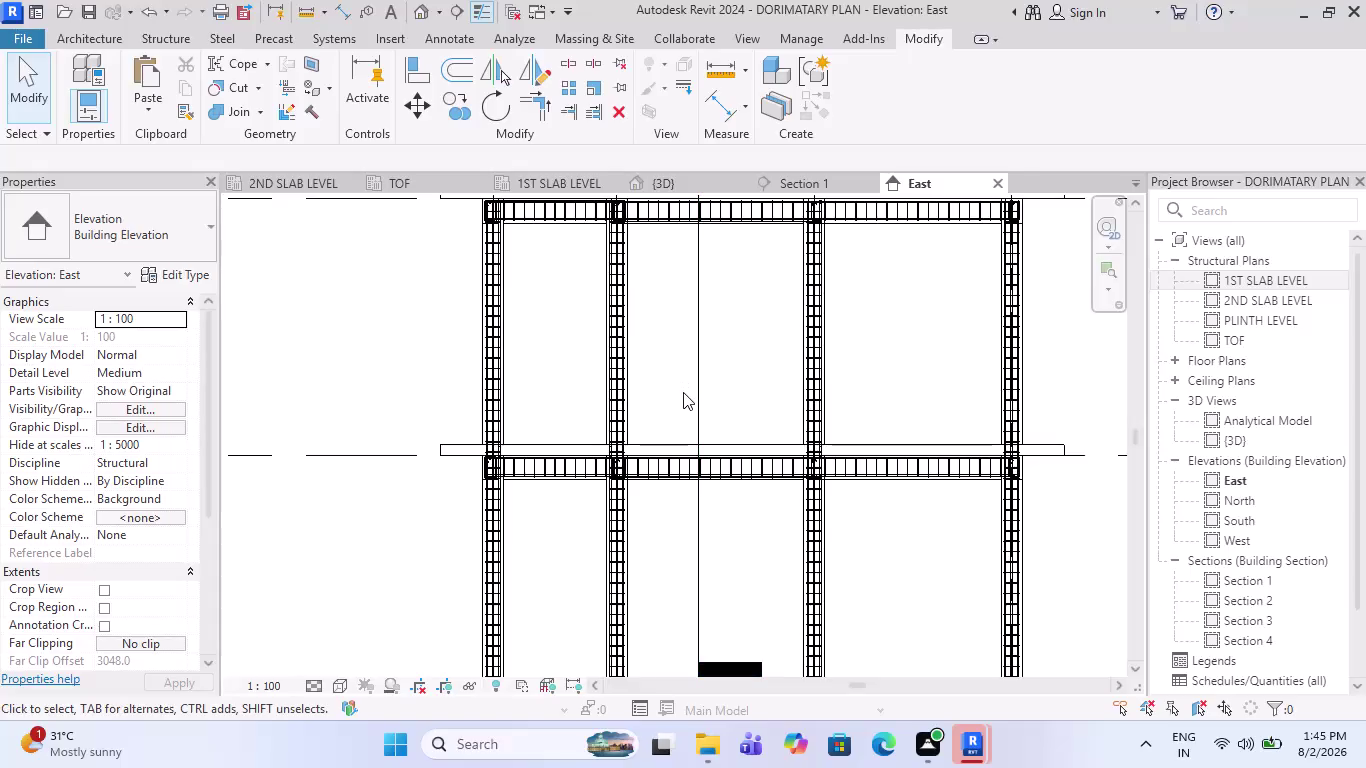
Leave the East elevation for the 1ST SLAB LEVEL plan and start a new section.
scroll(down, 3)
scroll(down, 3)
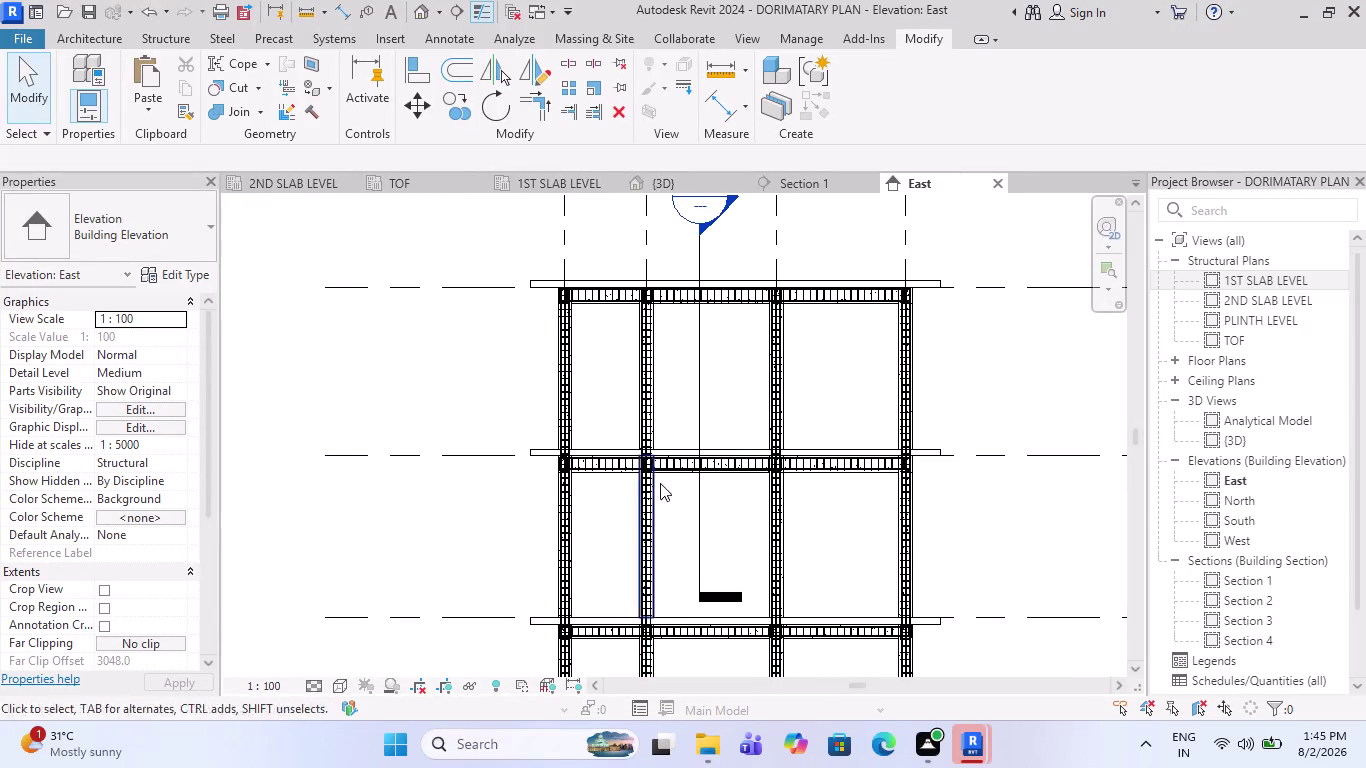
scroll(up, 3)
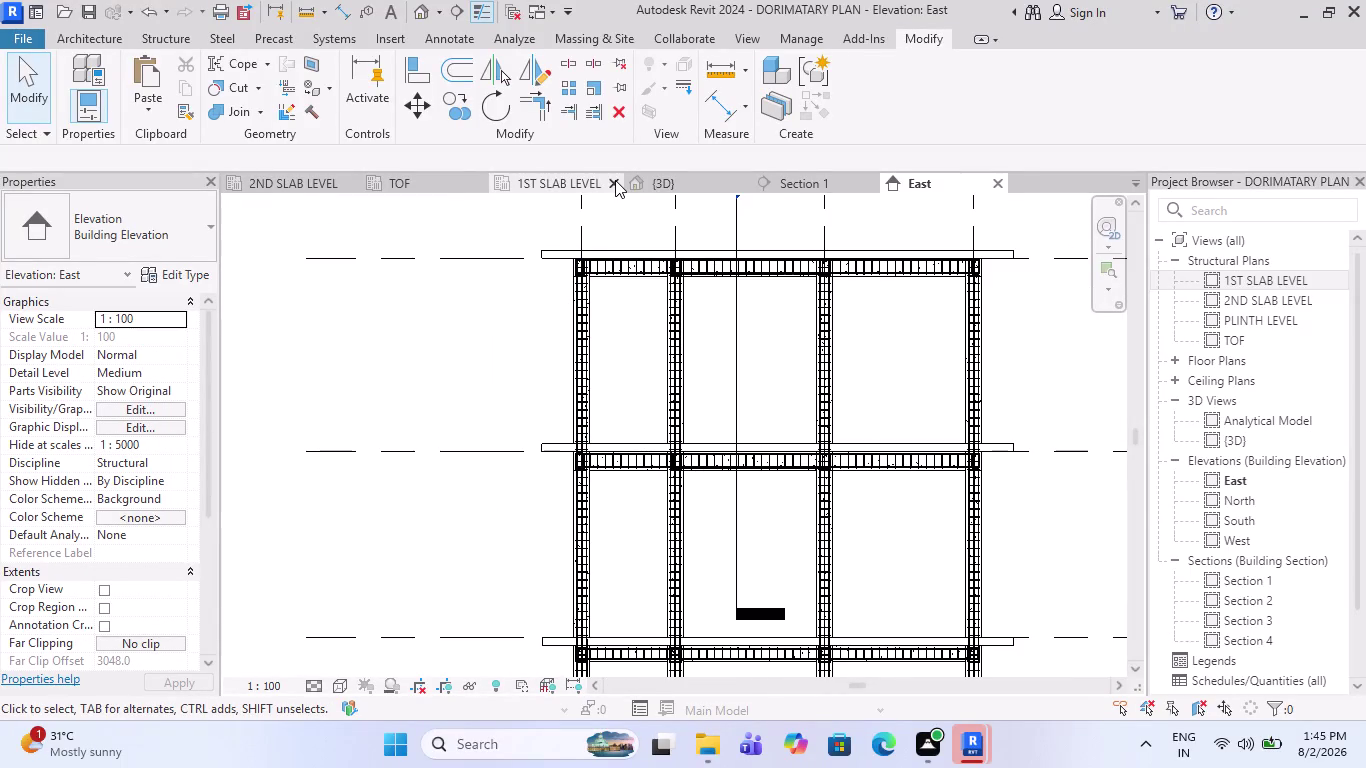
click(515, 181)
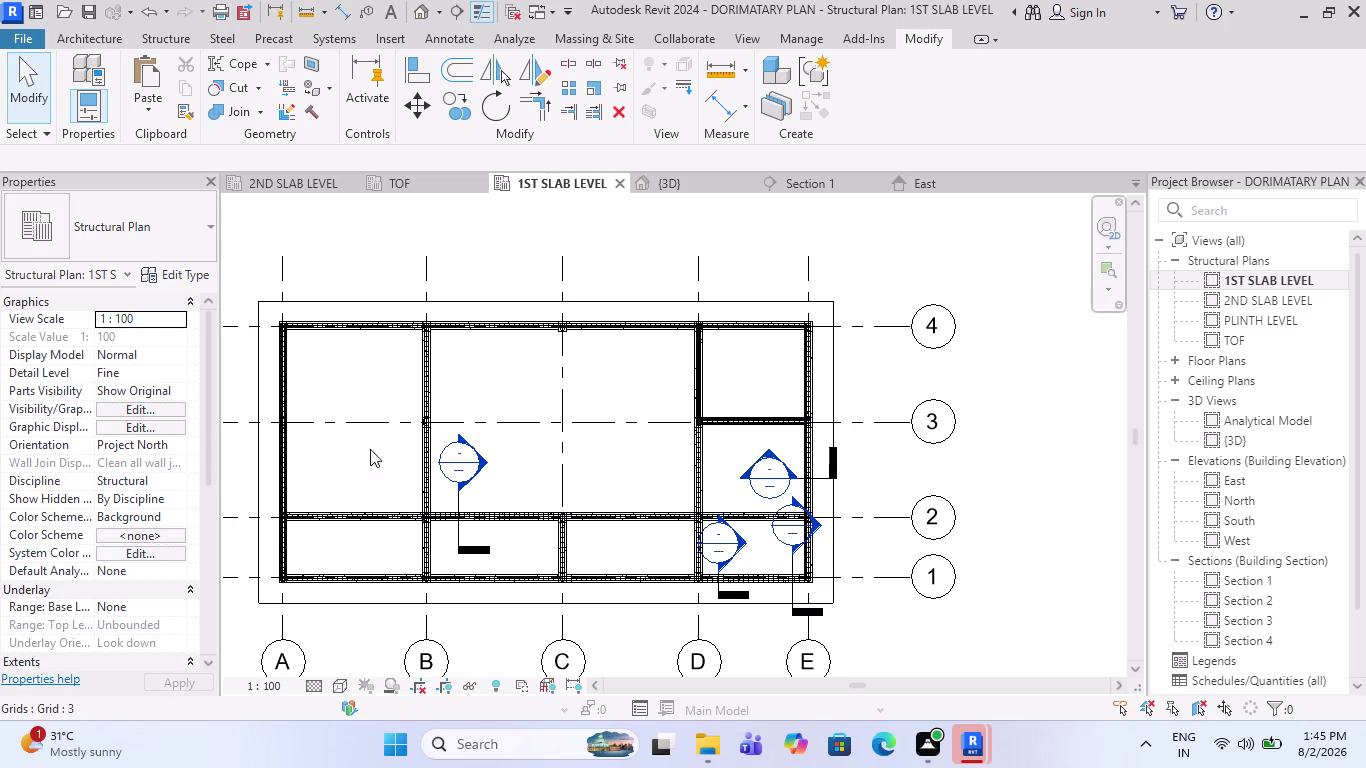
scroll(up, 3)
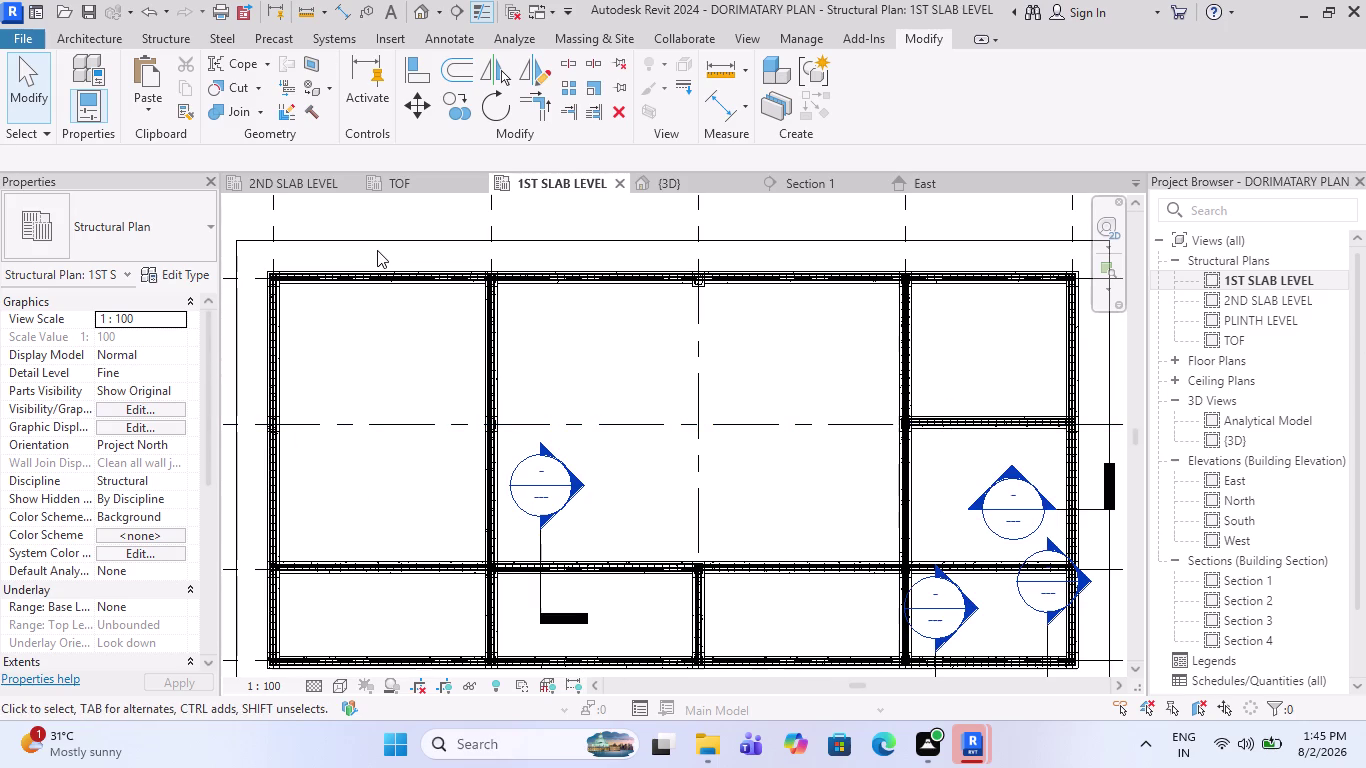
scroll(down, 3)
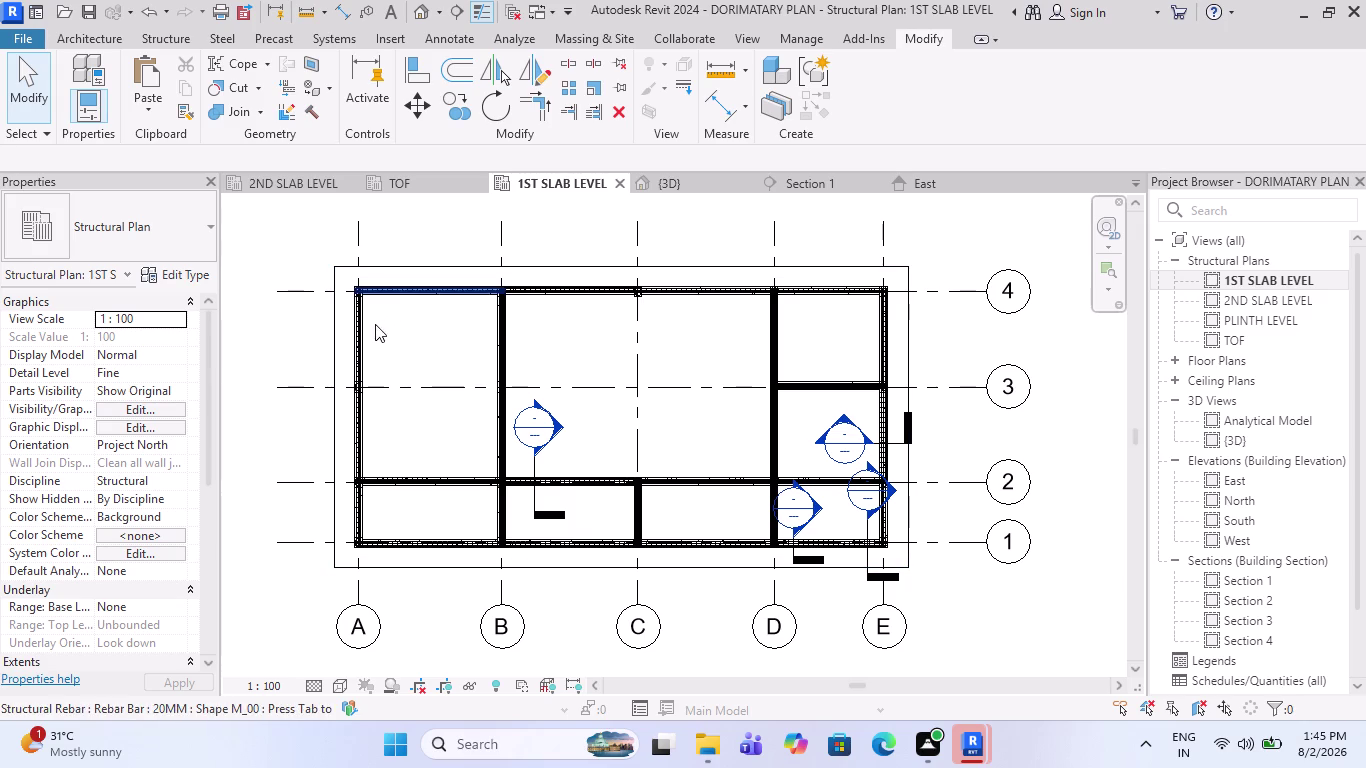
scroll(up, 3)
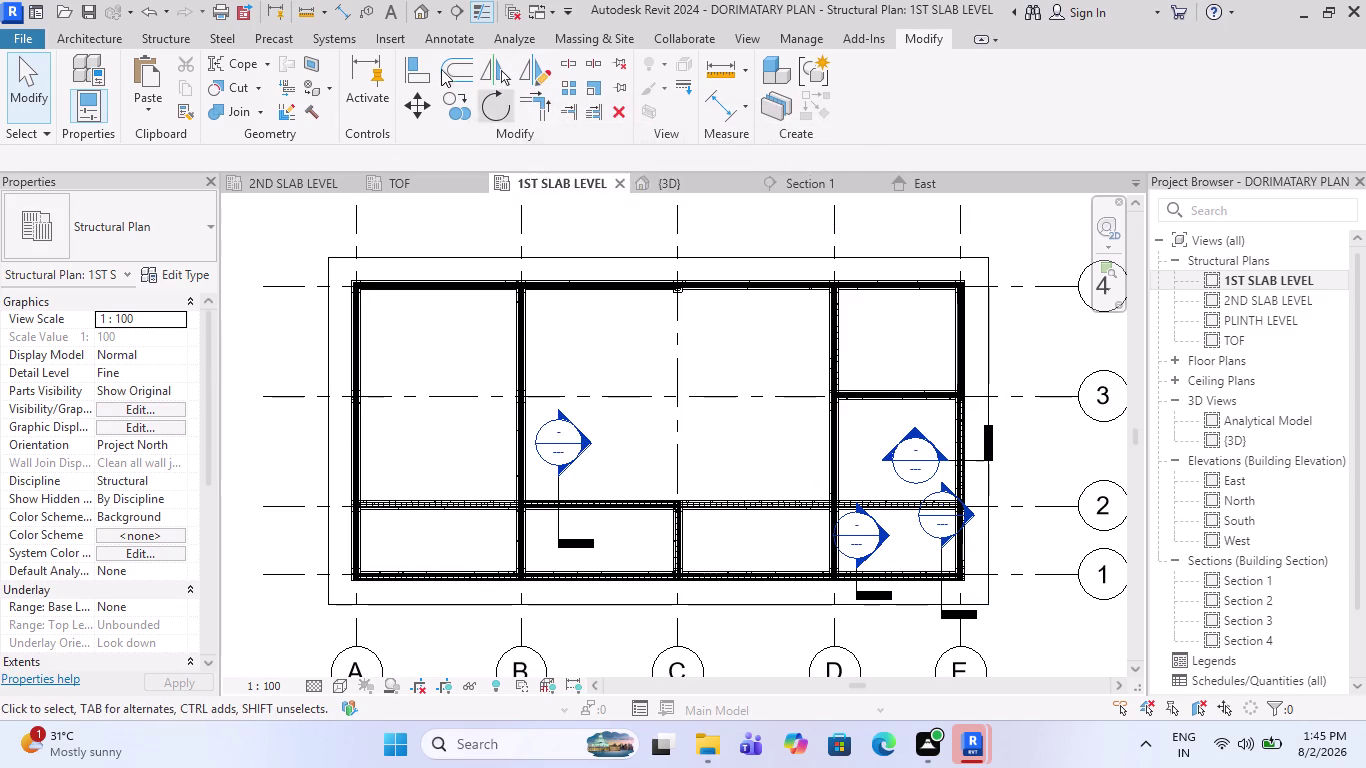
click(464, 14)
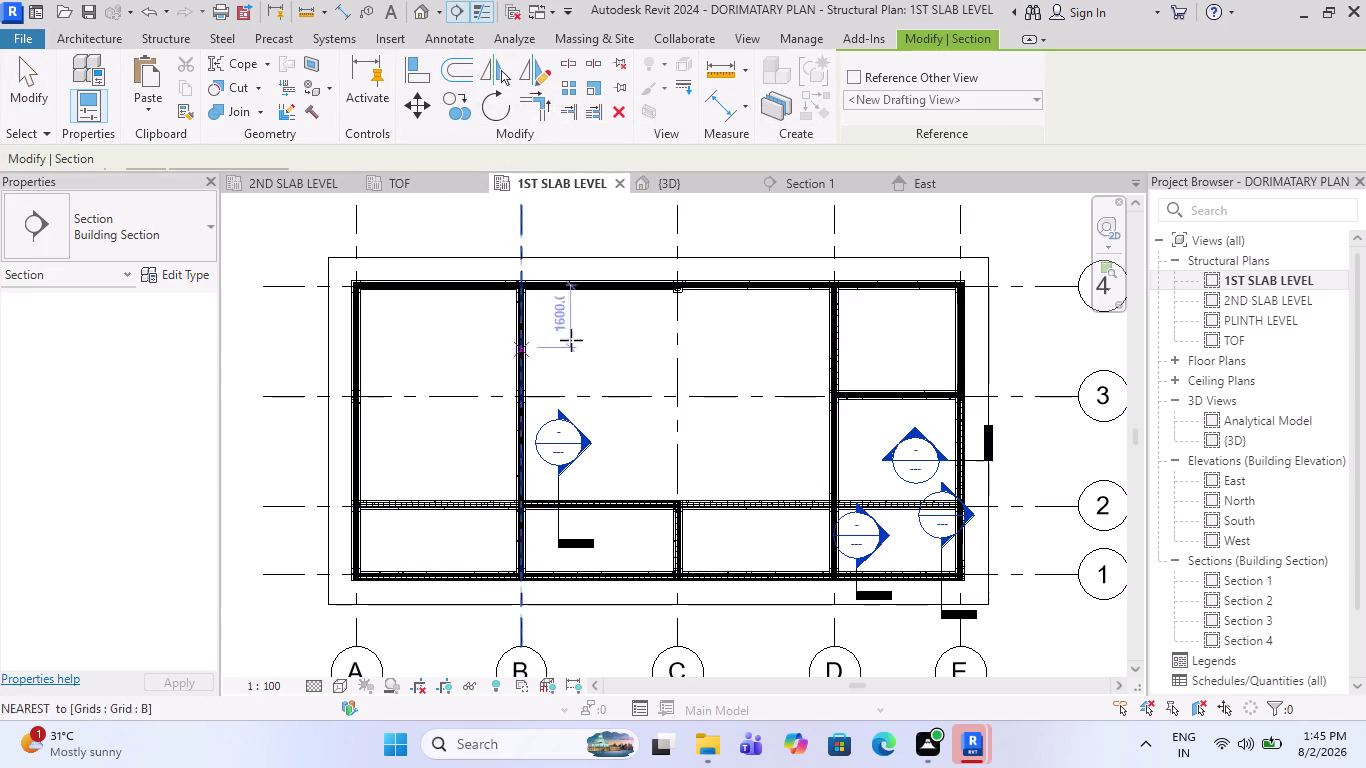
Draw Section 5 north–south just inside grid A, from above the top slab edge to near grid 1.
scroll(down, 3)
scroll(up, 3)
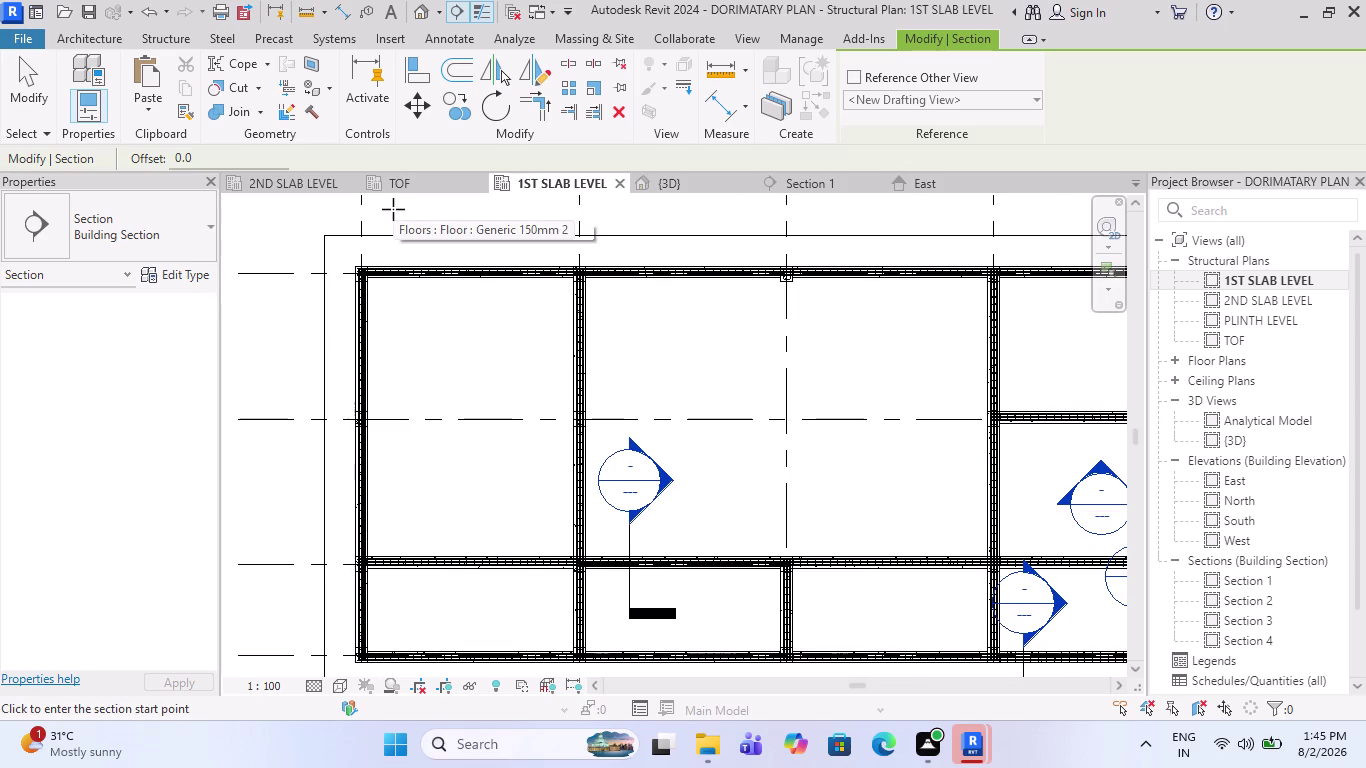
scroll(up, 3)
click(384, 209)
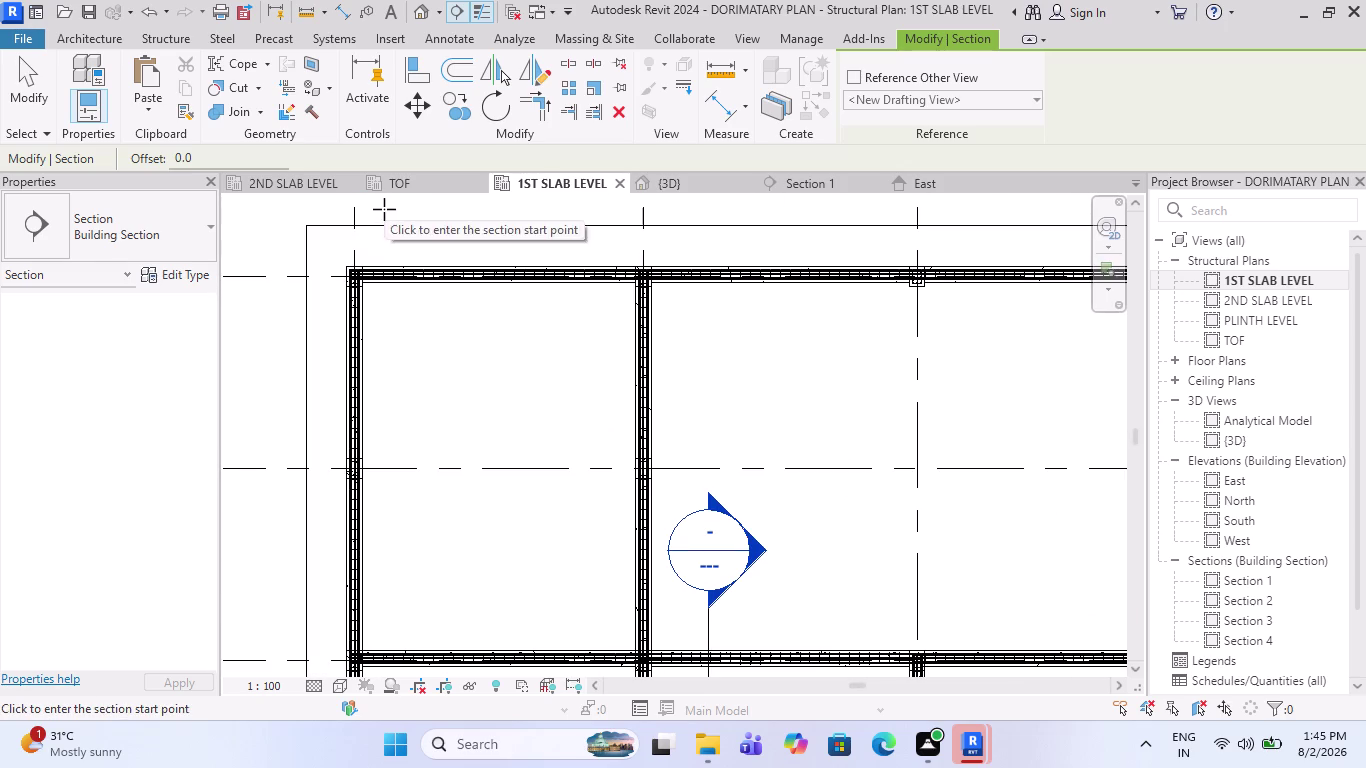
scroll(down, 3)
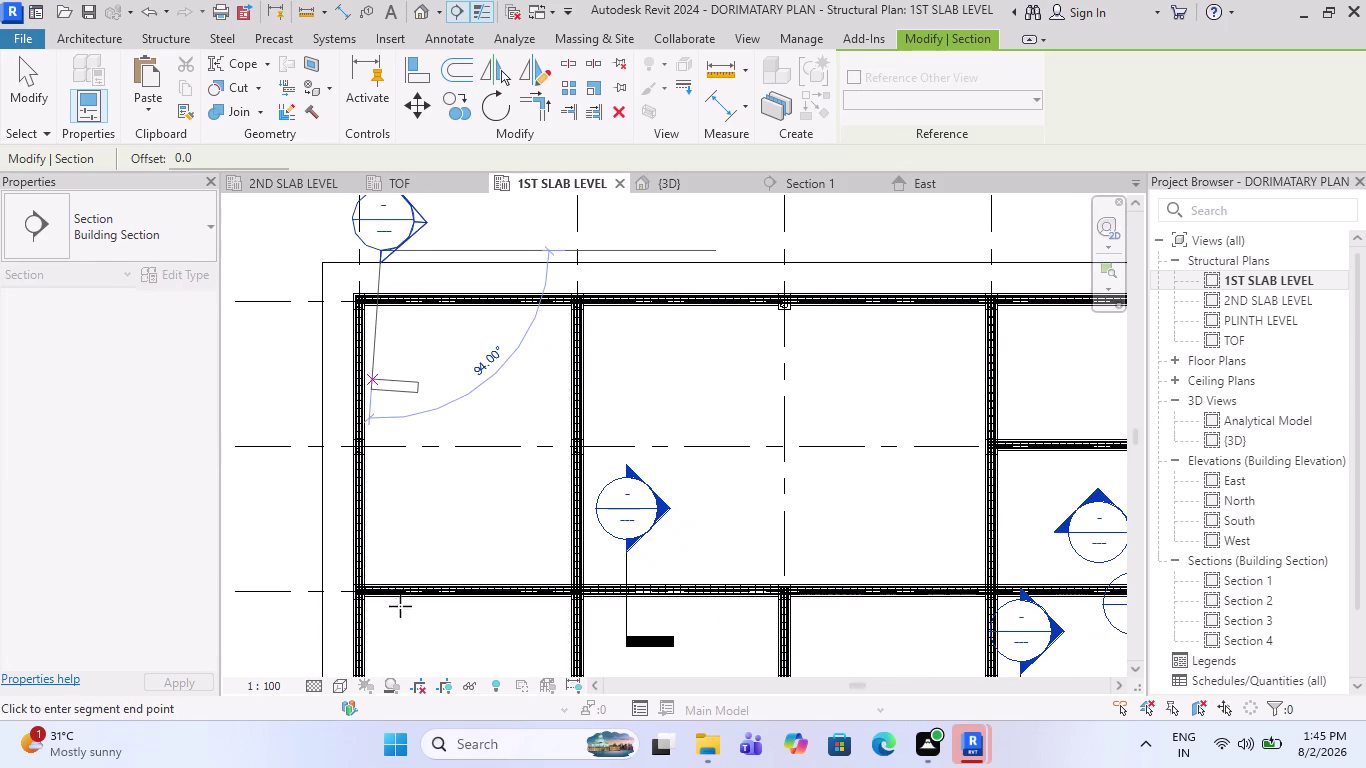
scroll(up, 3)
click(388, 588)
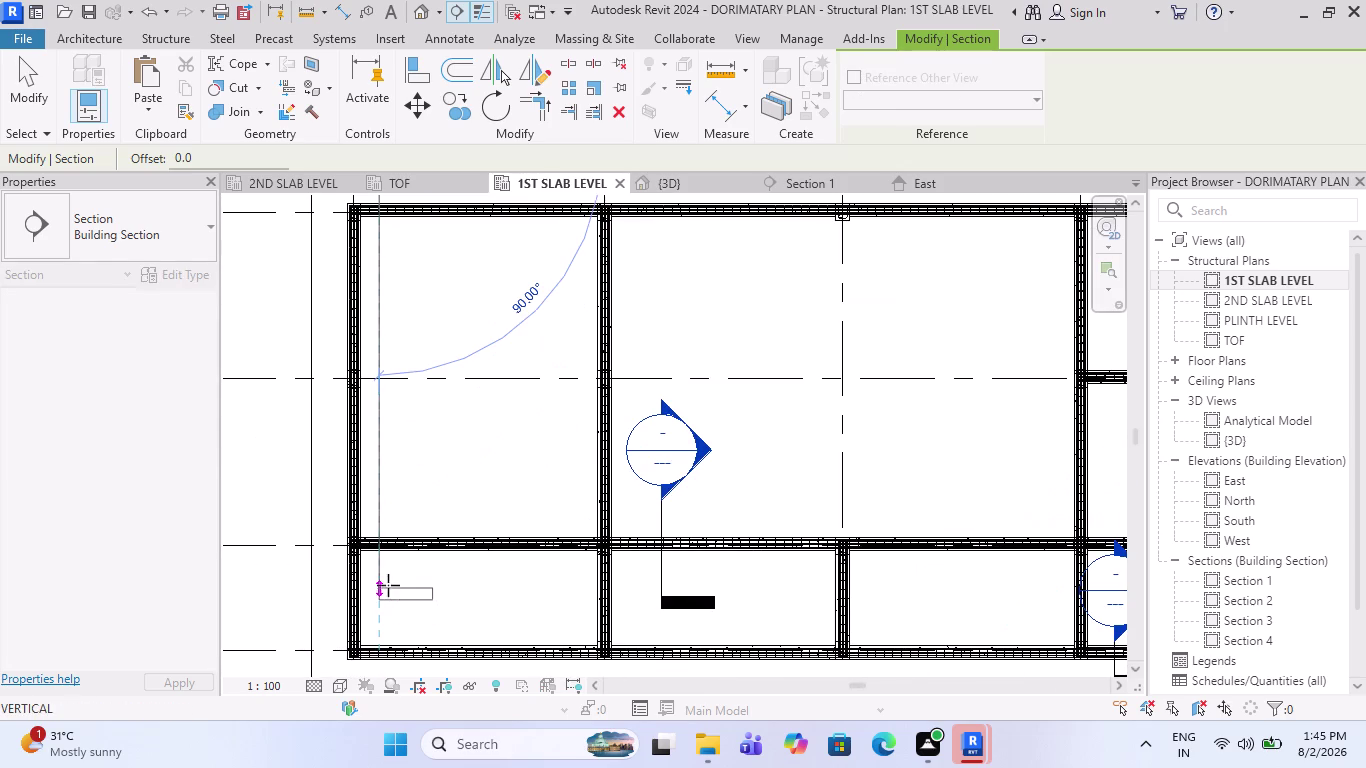
Pull the section's far clip boundary in to the first bay and open Section 5.
scroll(down, 3)
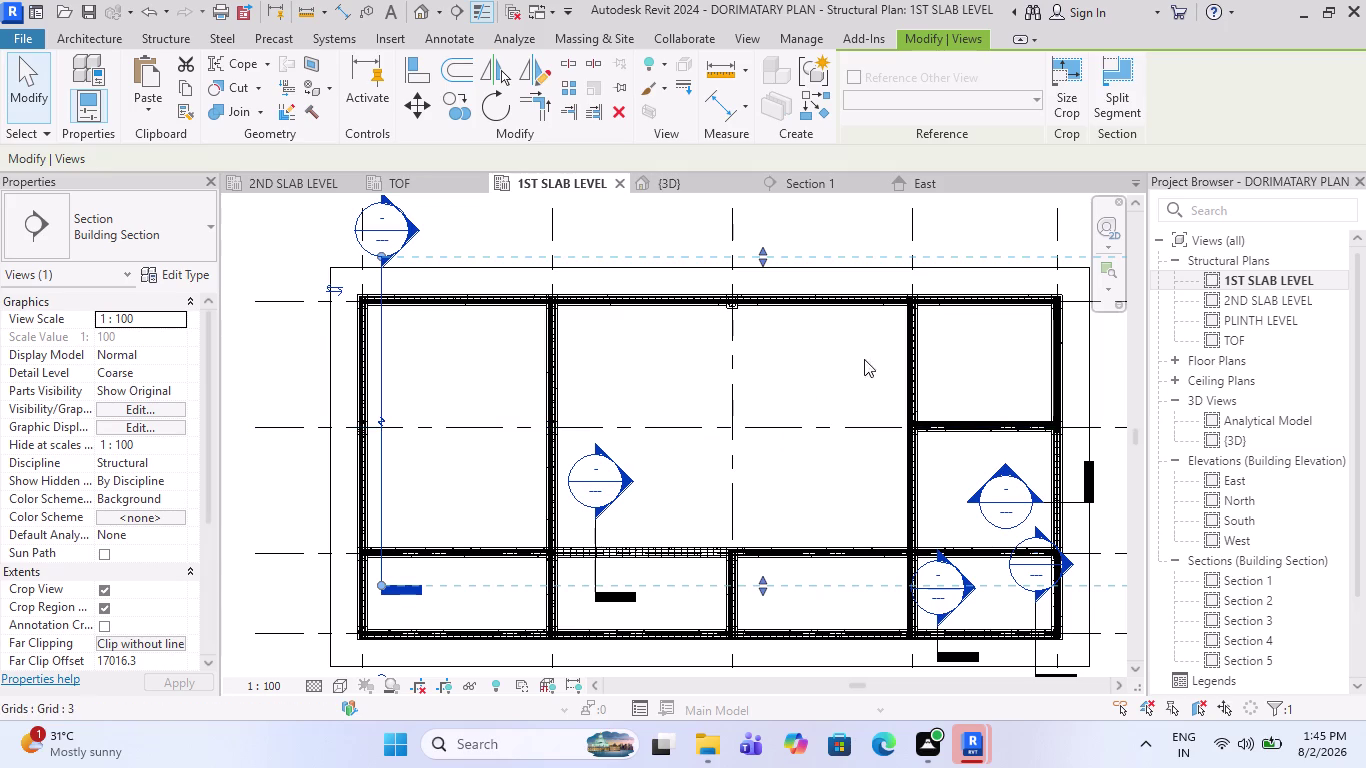
scroll(down, 3)
drag(1051, 414, 651, 398)
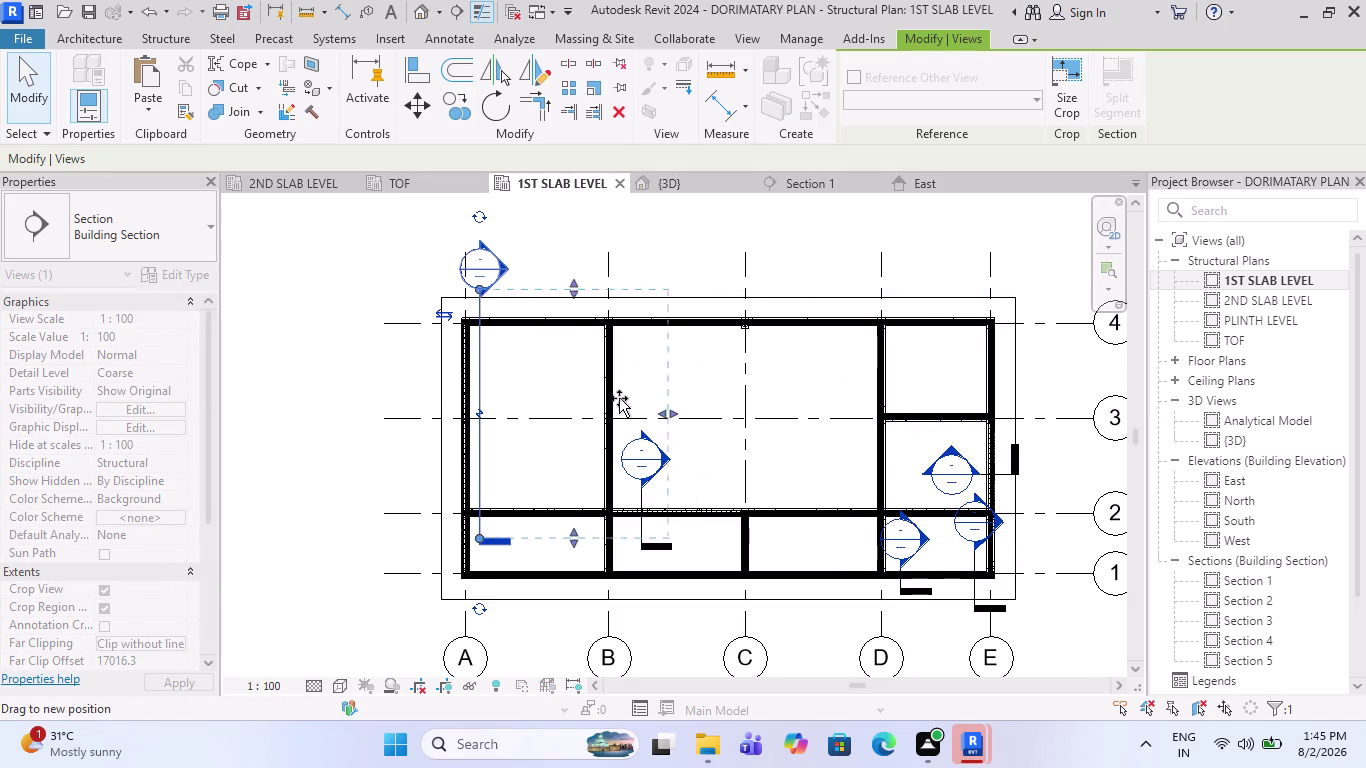
drag(651, 398, 567, 398)
scroll(up, 3)
scroll(up, 3)
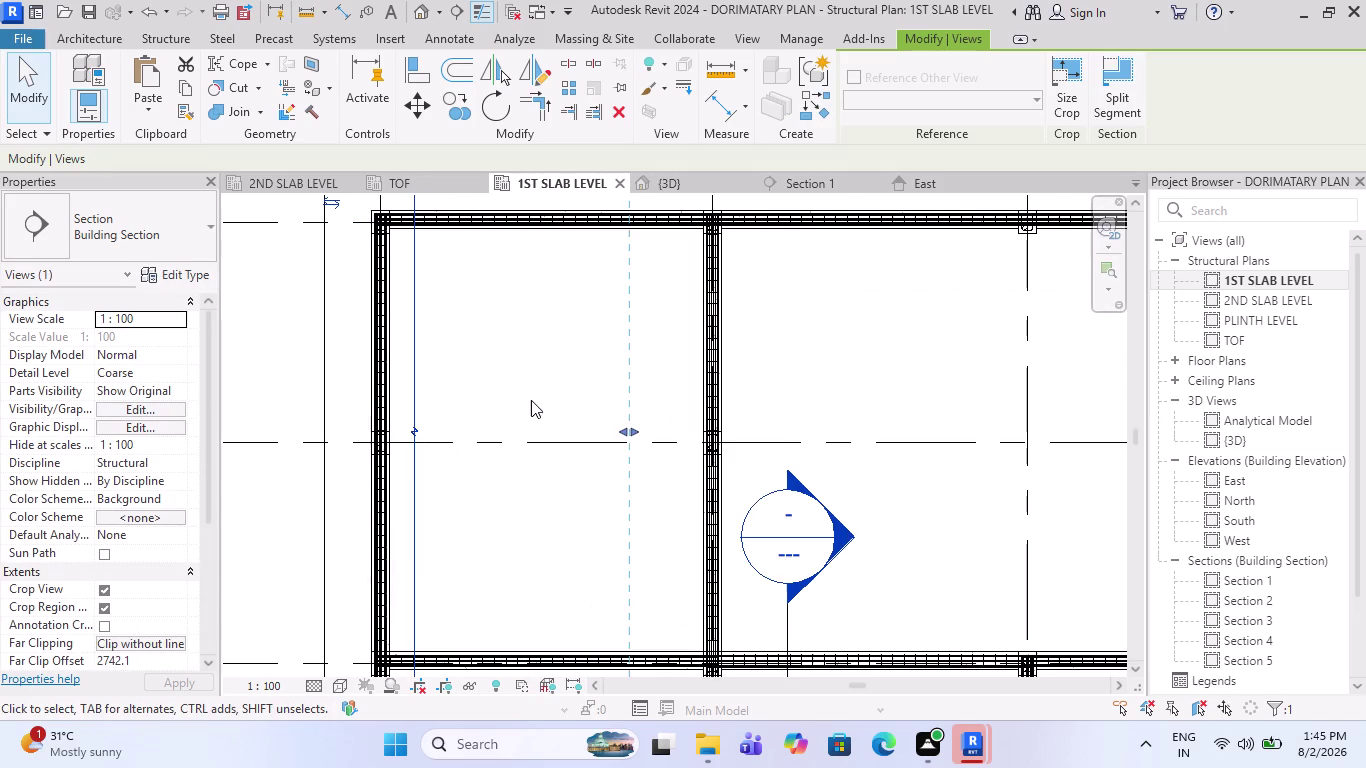
scroll(down, 3)
right_click(432, 213)
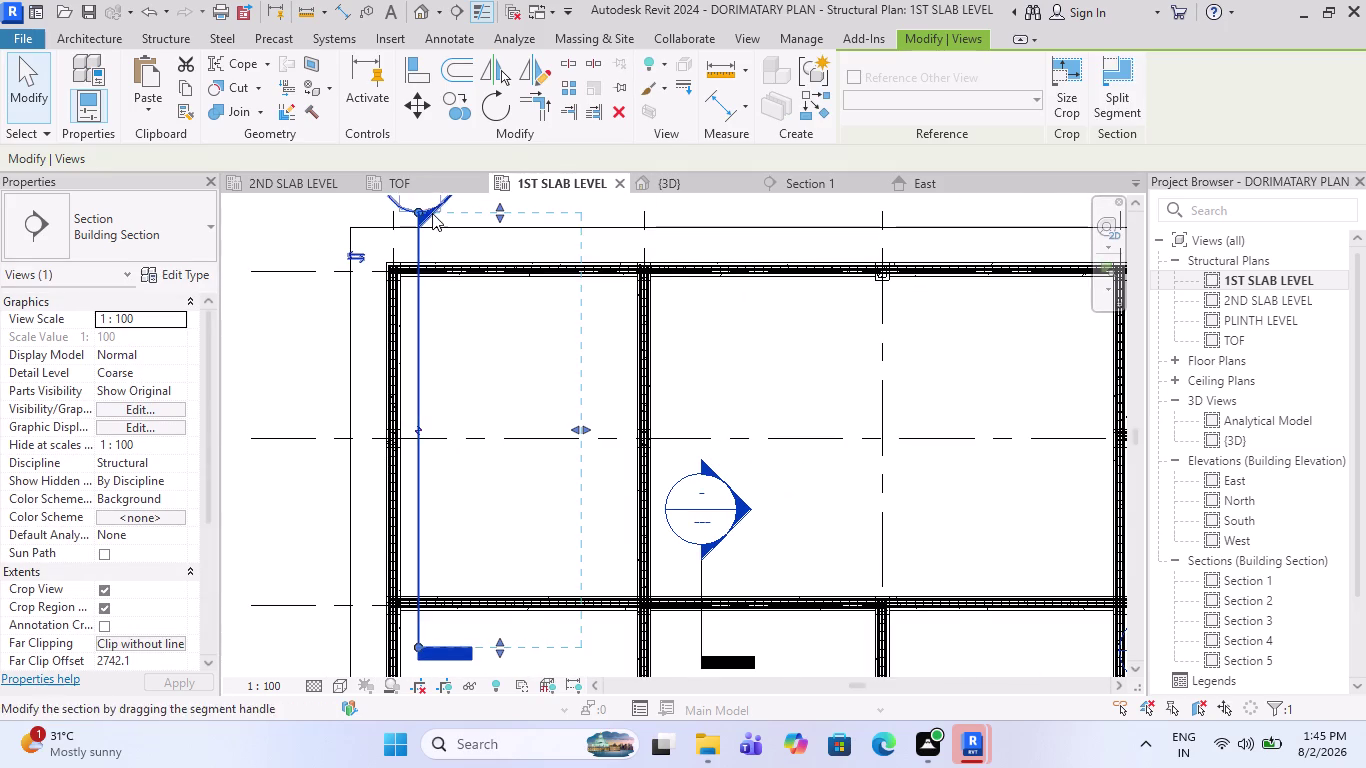
click(547, 236)
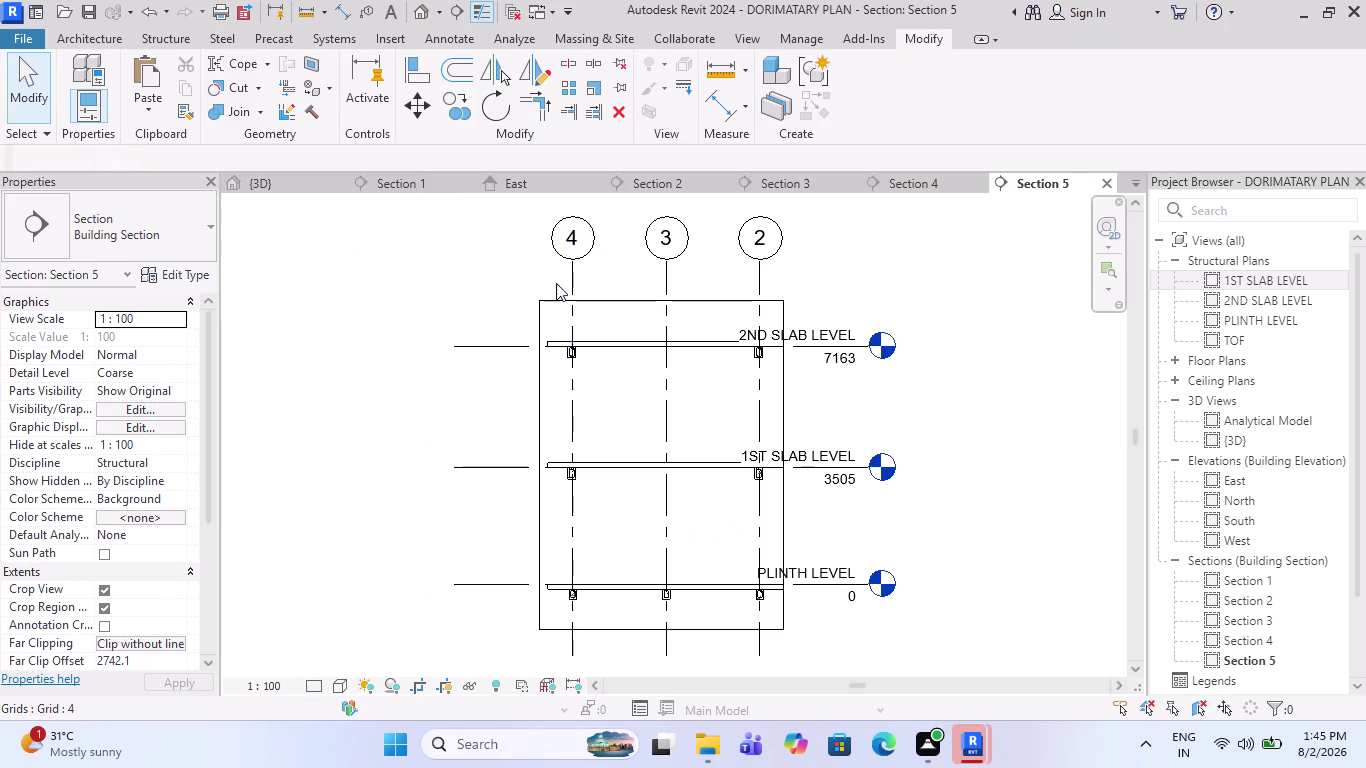
Zoom into the first-slab beam cross-section and select its three top bars.
scroll(up, 3)
scroll(down, 3)
scroll(up, 3)
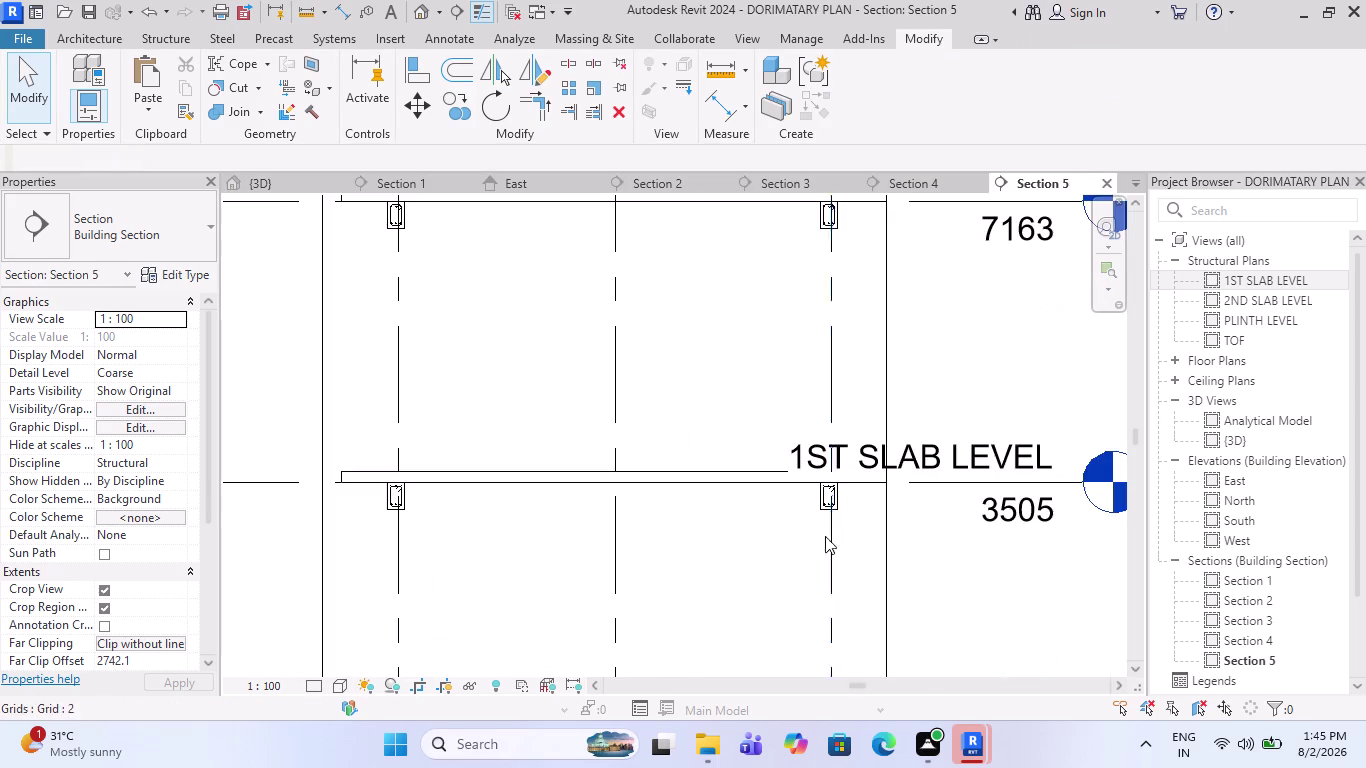
scroll(down, 3)
scroll(up, 3)
scroll(up, 3)
scroll(up, 3)
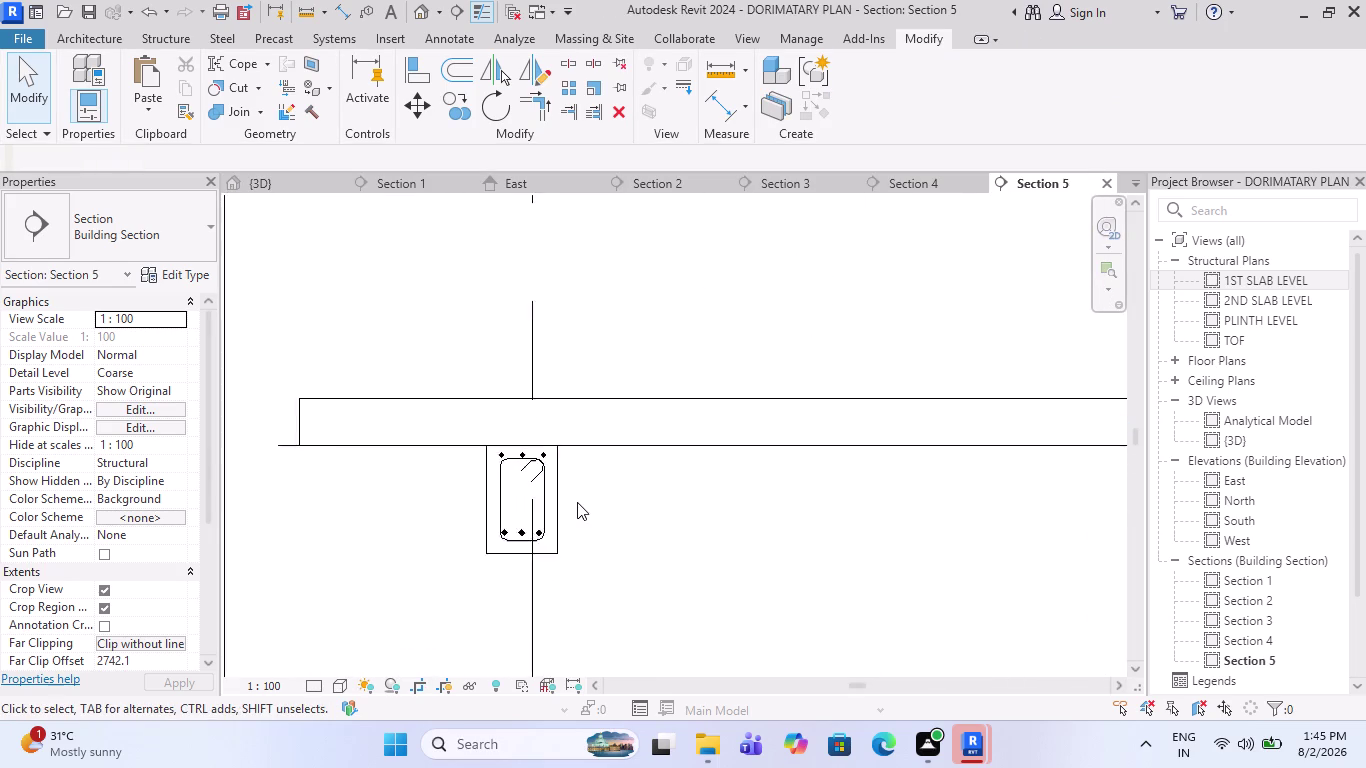
scroll(up, 3)
scroll(down, 3)
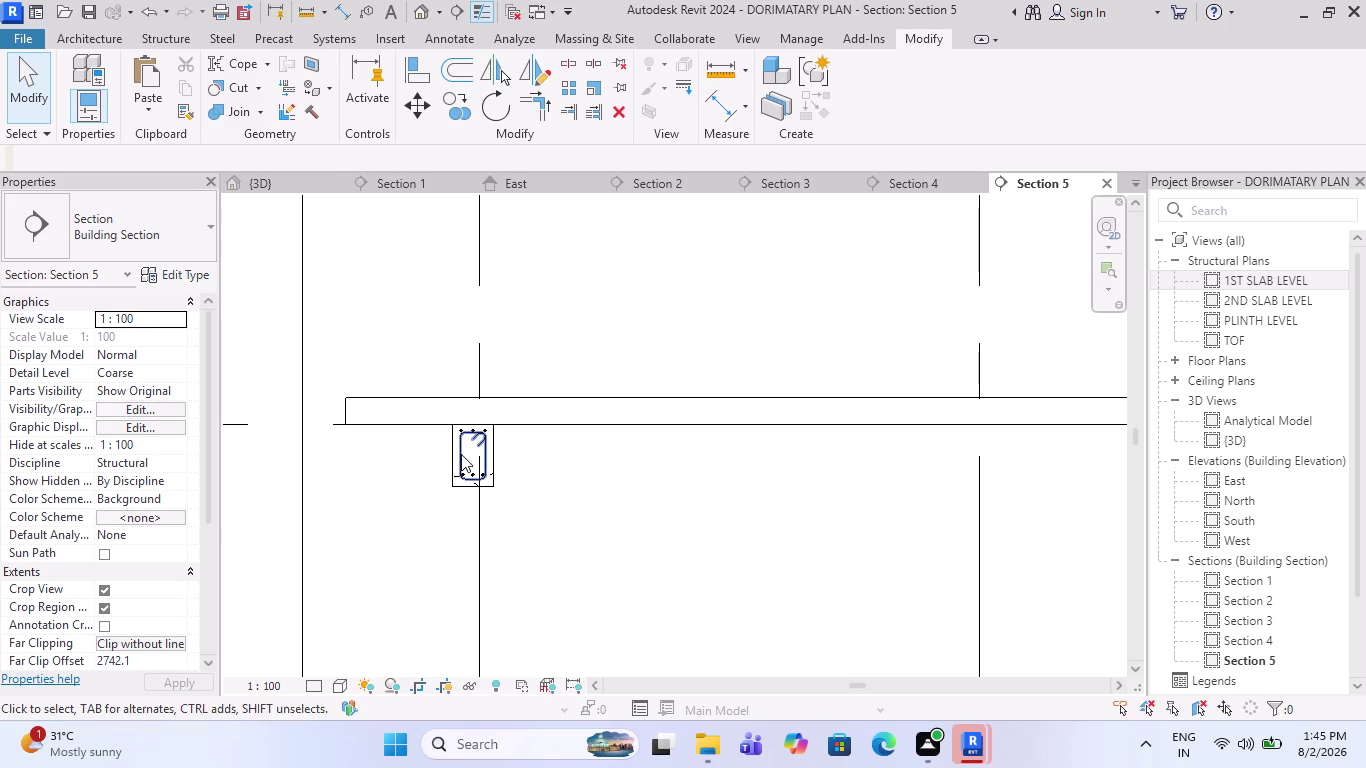
scroll(down, 3)
scroll(up, 3)
scroll(up, 3)
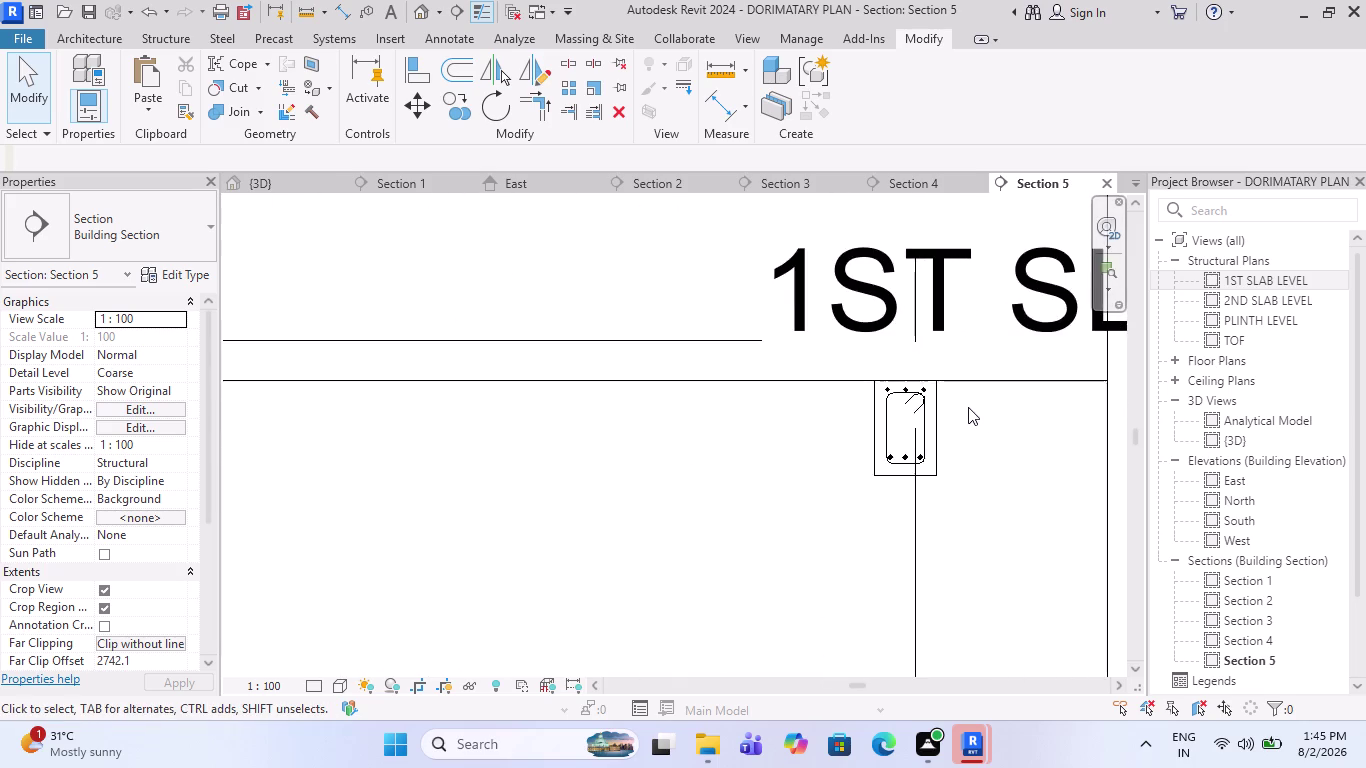
scroll(up, 3)
scroll(up, 3)
click(896, 380)
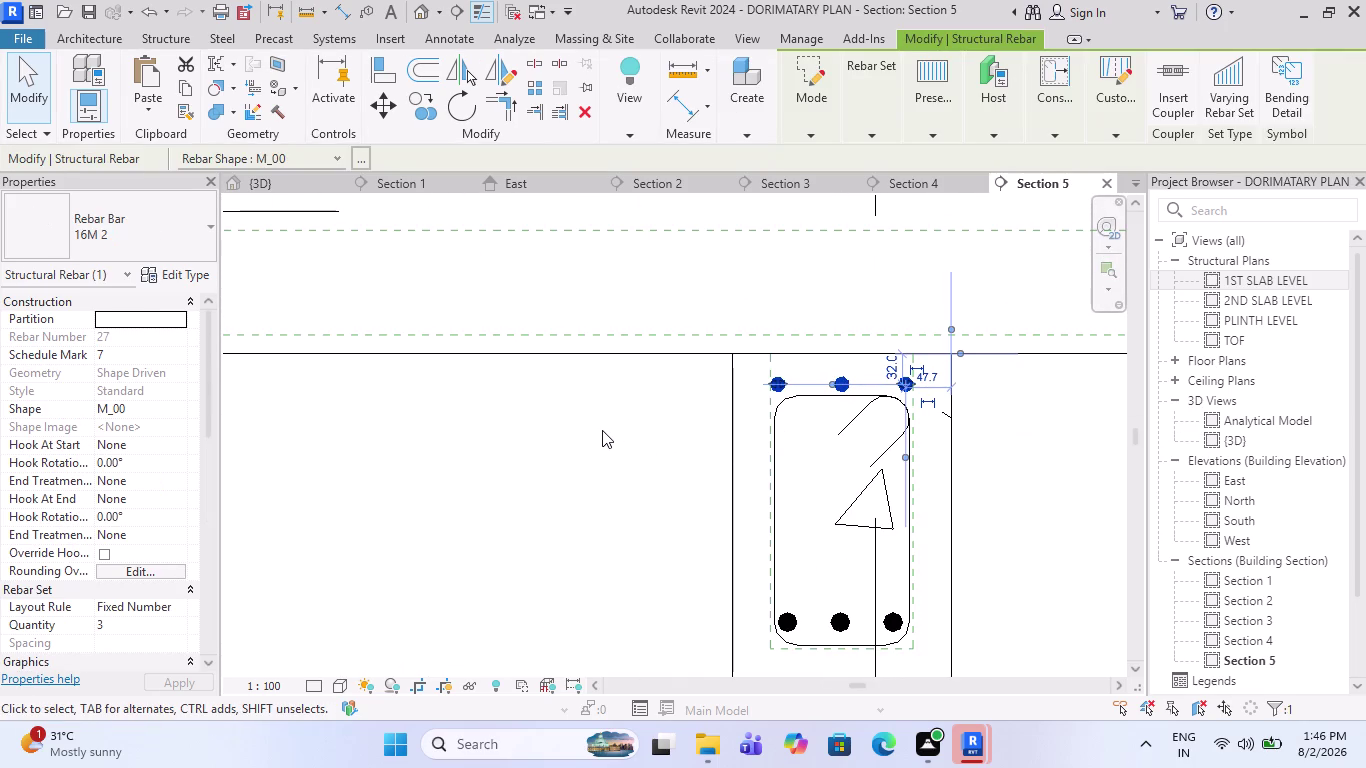
Nudge the three top bars sideways with seven arrow-key presses, then deselect.
scroll(down, 3)
scroll(up, 3)
scroll(up, 3)
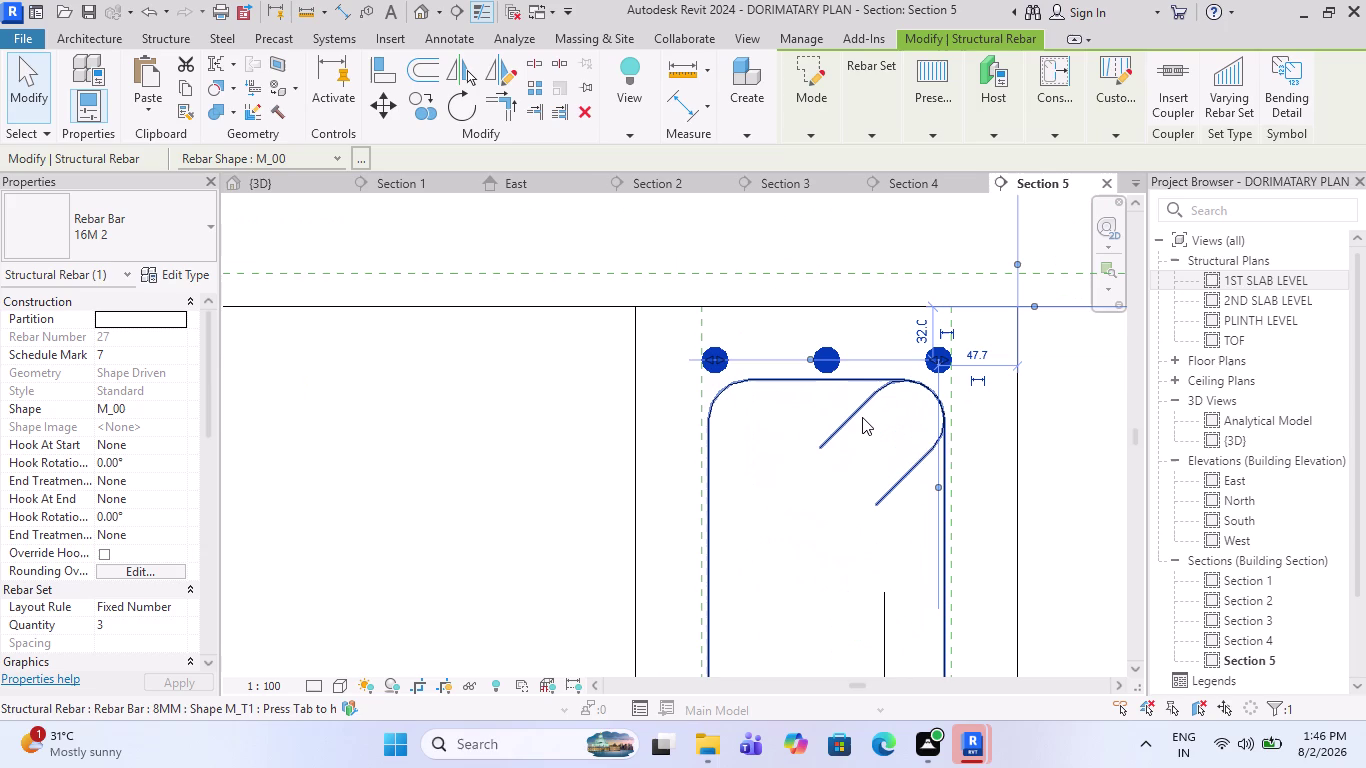
key(Down)
key(Down)
key(Down)
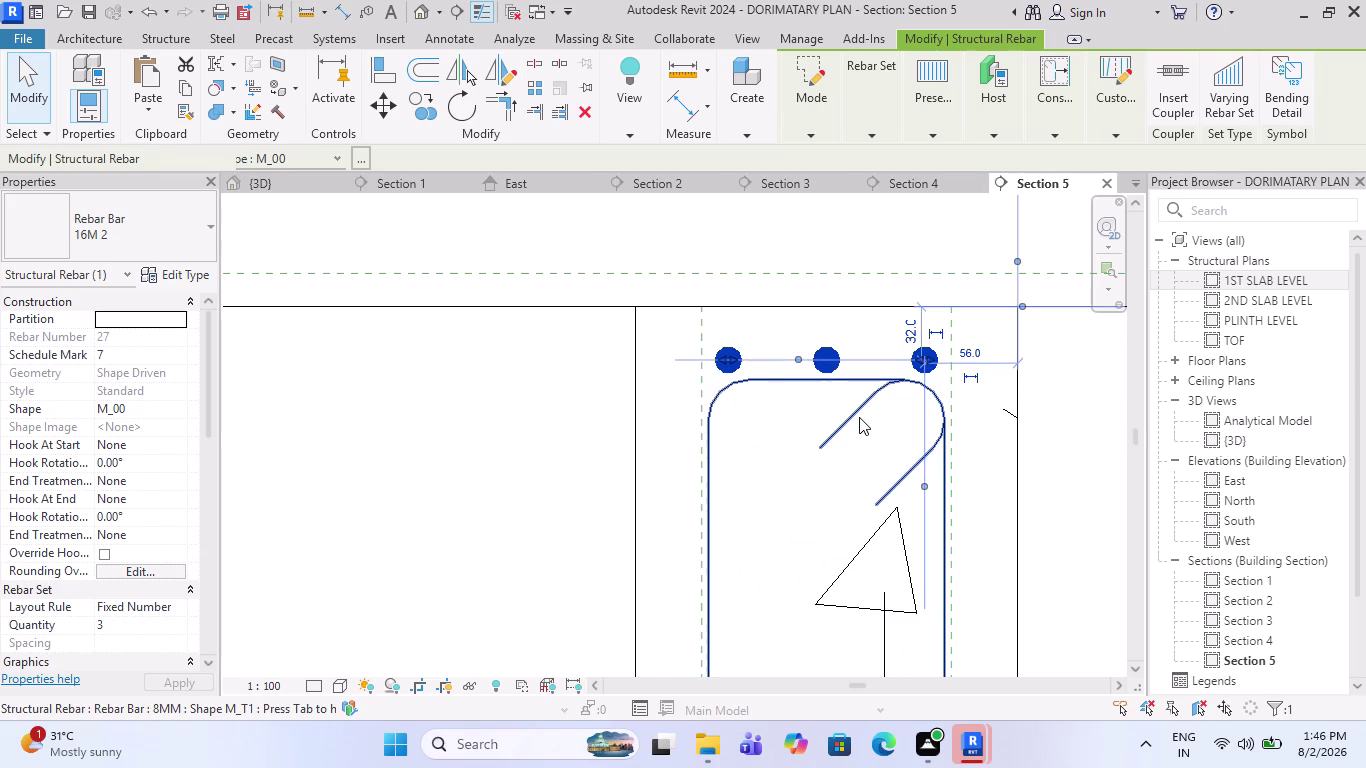
key(Down)
key(Down)
key(Down)
key(Down)
key(Escape)
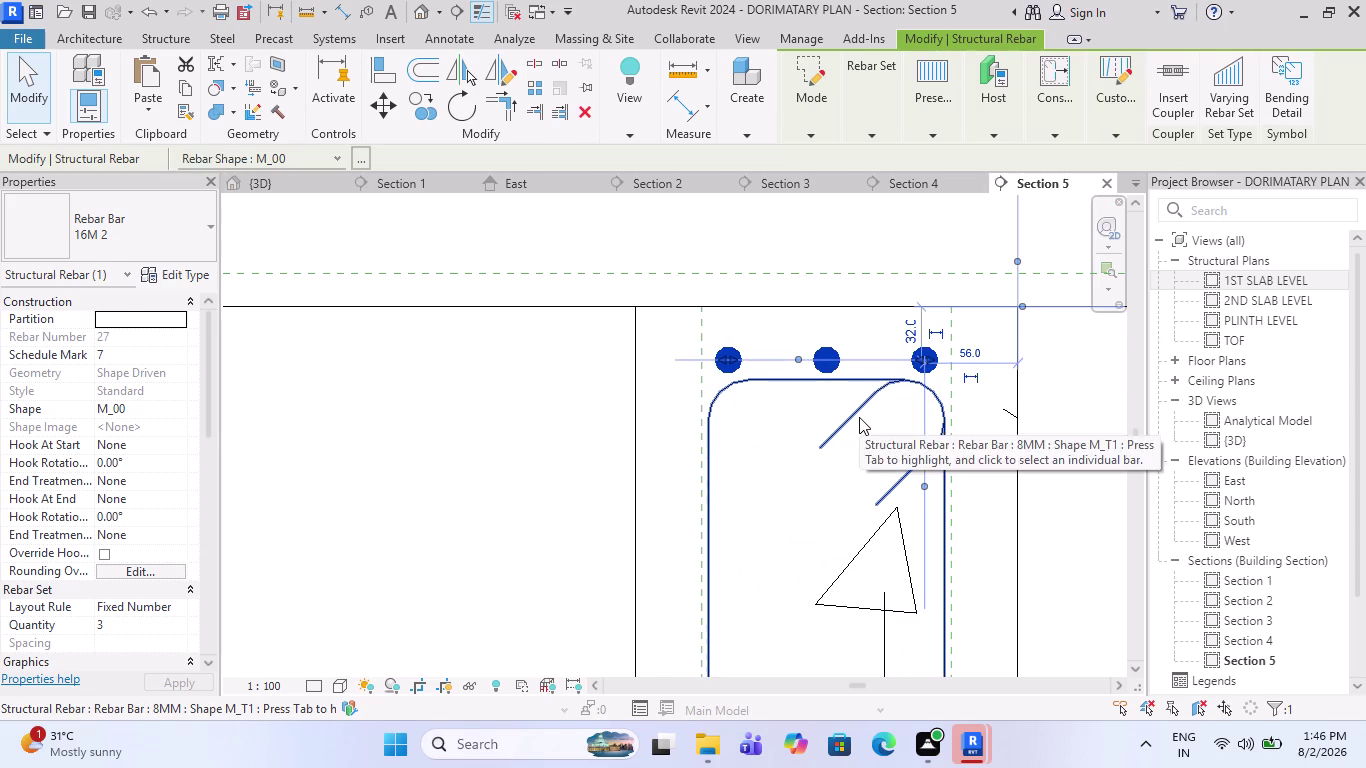
scroll(down, 3)
scroll(down, 3)
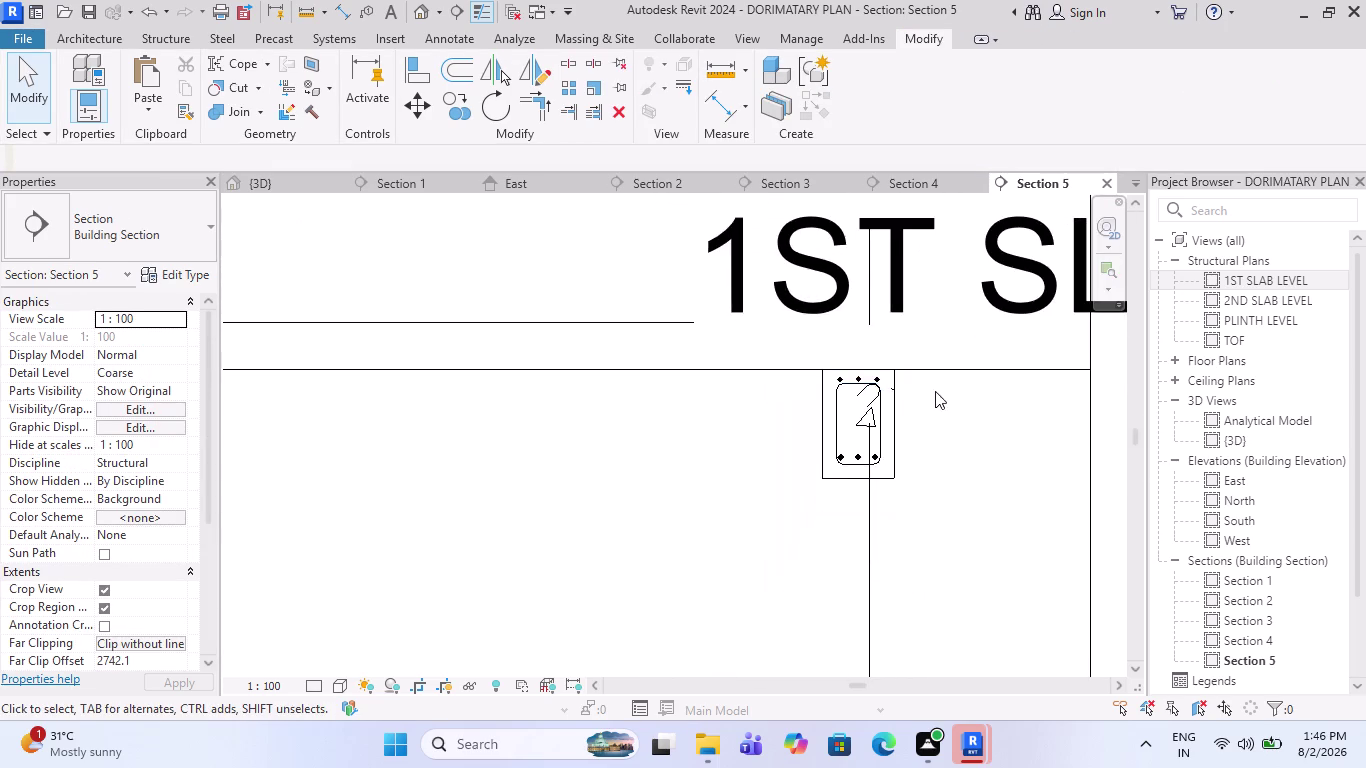
scroll(down, 3)
scroll(down, 3)
scroll(up, 3)
scroll(up, 3)
scroll(up, 3)
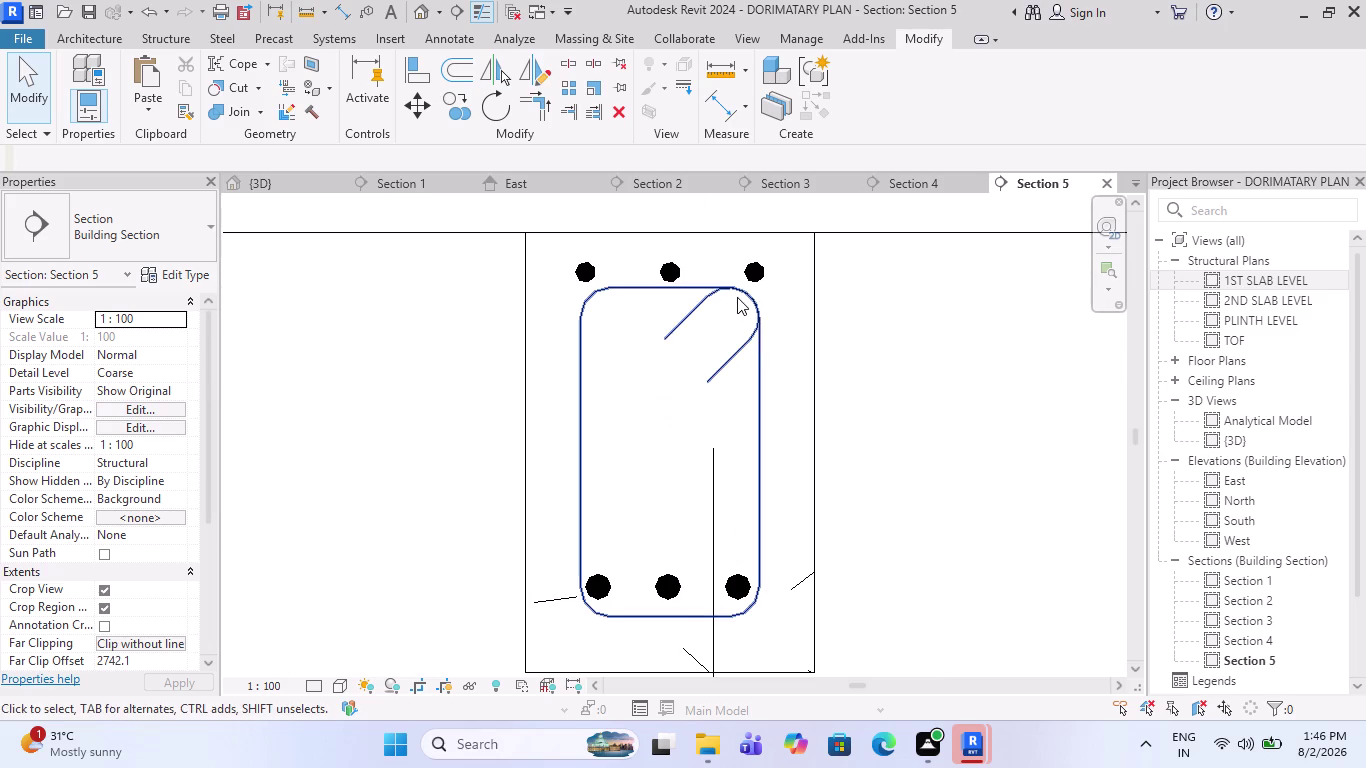
Drag the three top bars down onto the stirrup's top edge, then deselect.
click(766, 276)
scroll(up, 3)
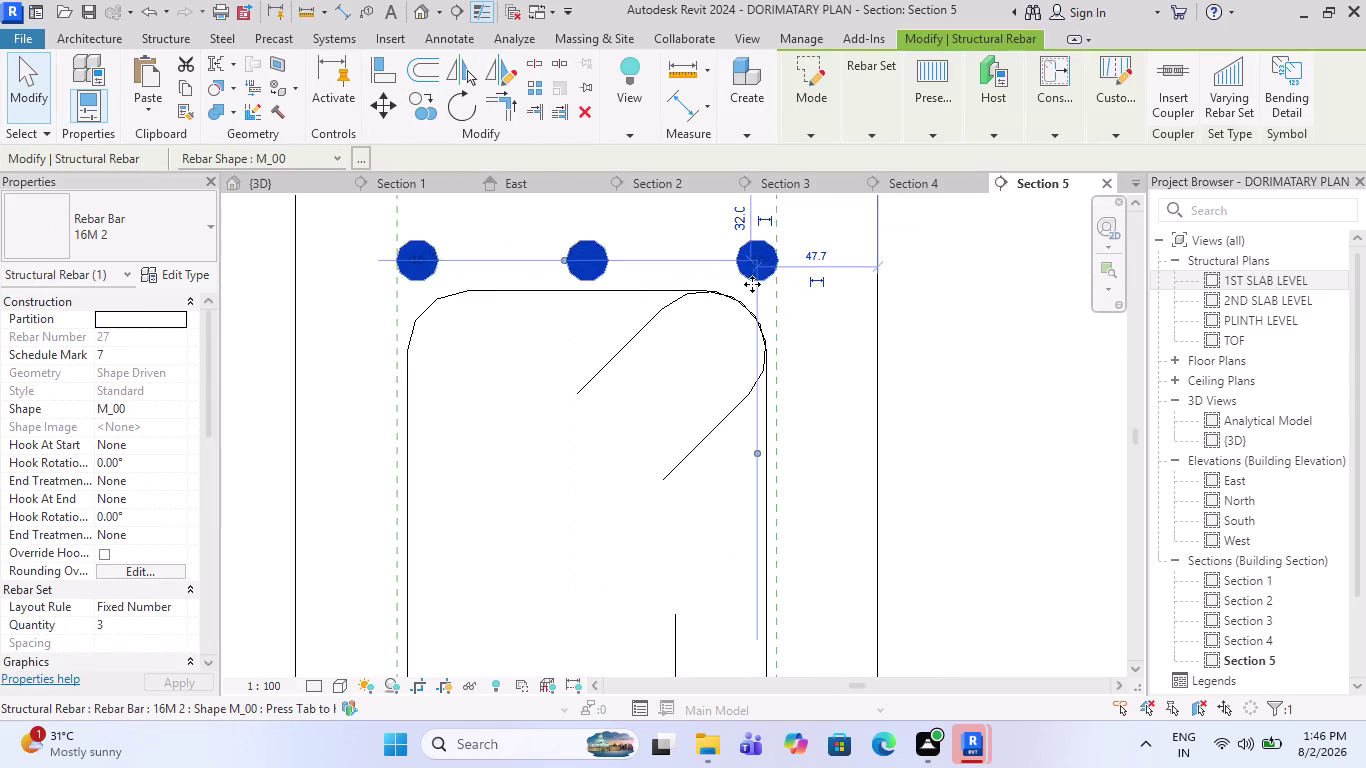
scroll(up, 3)
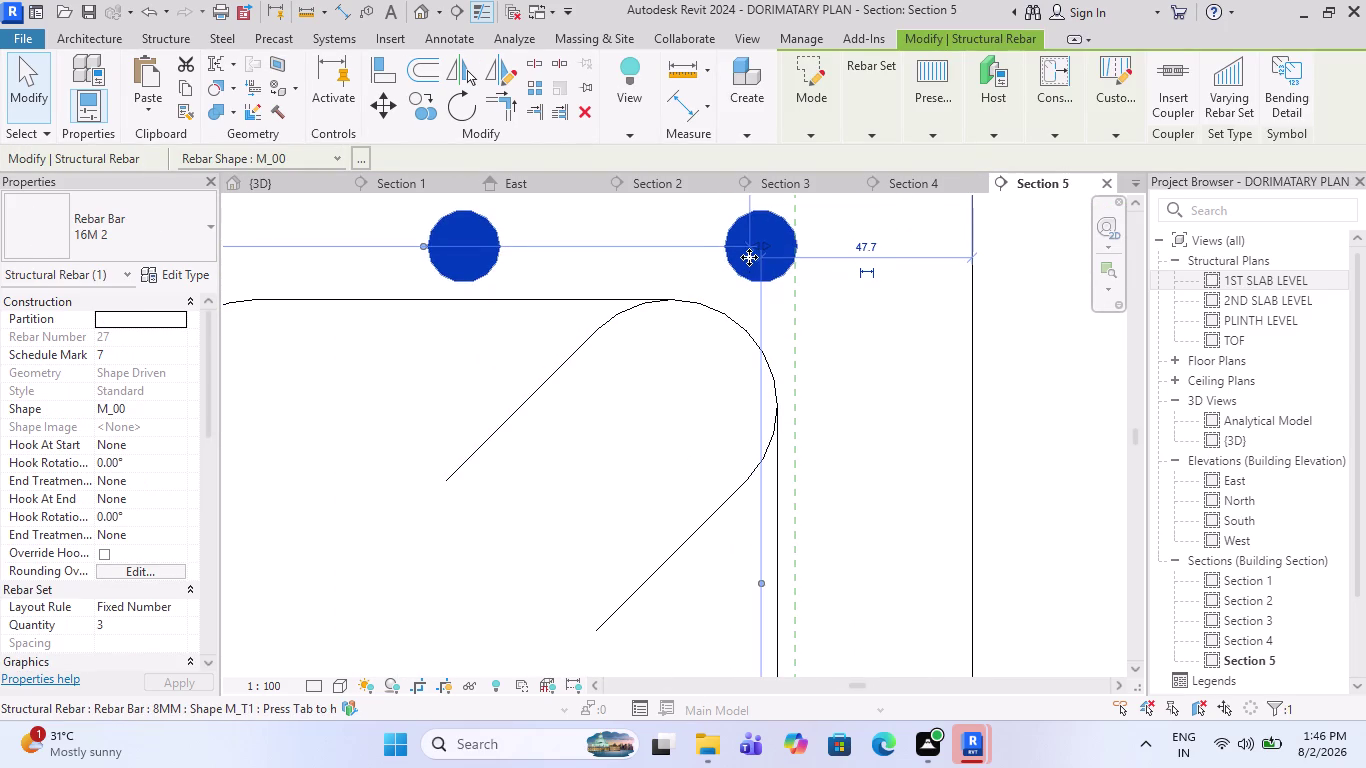
drag(749, 257, 708, 387)
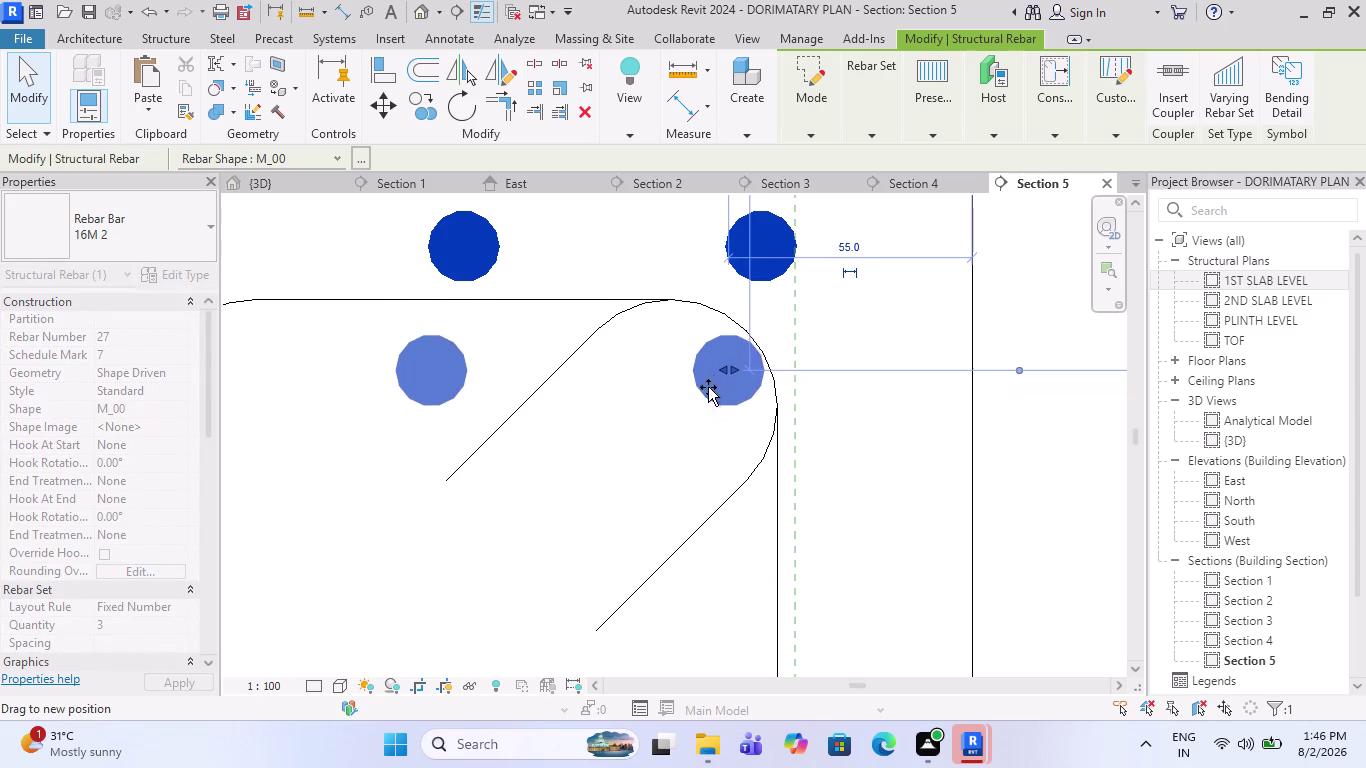
drag(708, 387, 701, 382)
scroll(down, 3)
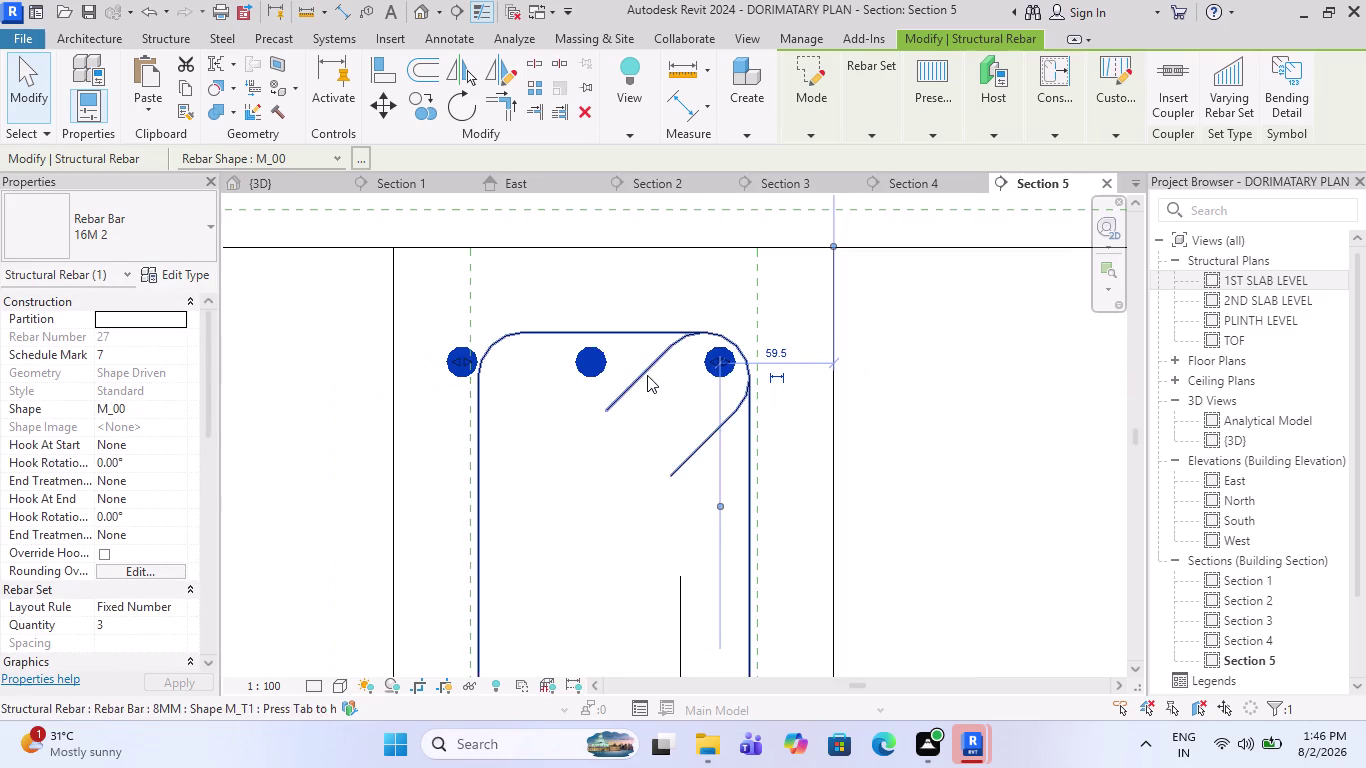
scroll(up, 3)
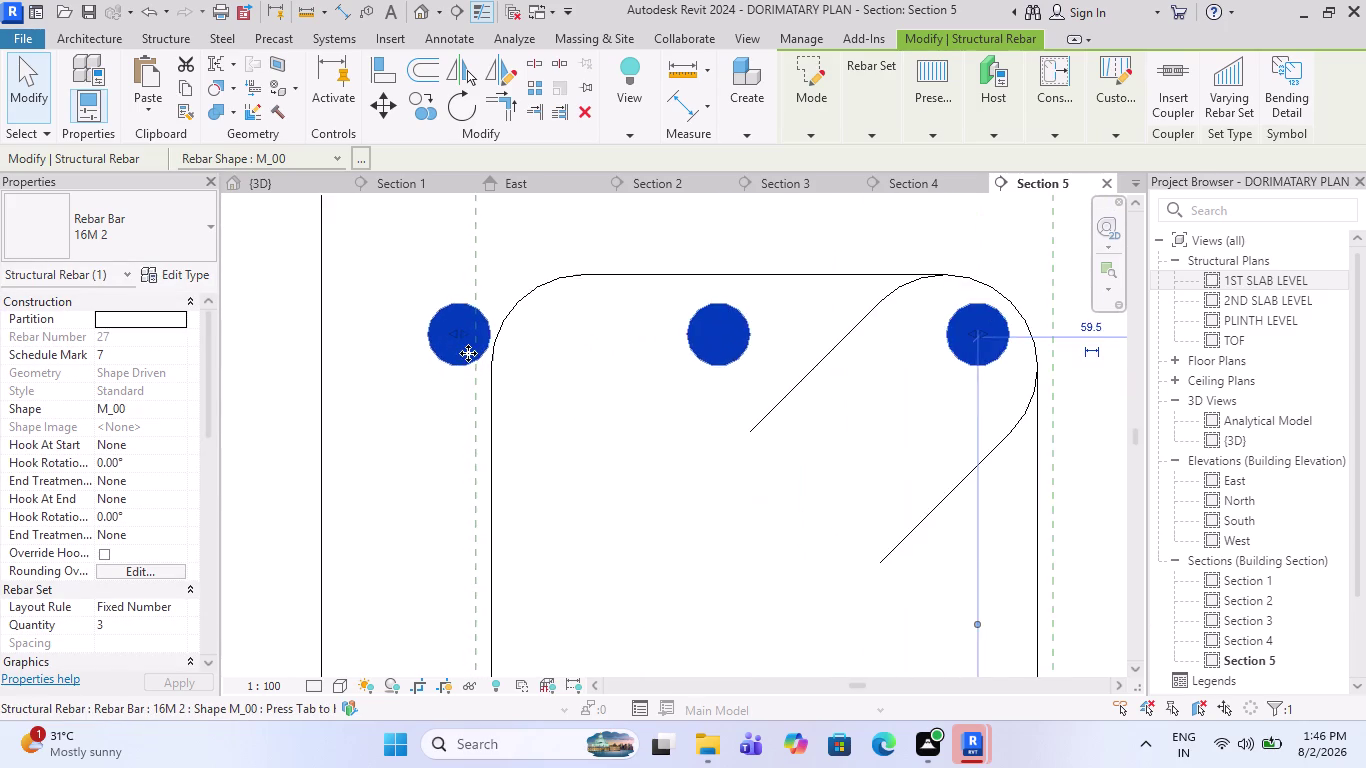
scroll(up, 3)
drag(461, 321, 582, 324)
scroll(down, 3)
scroll(down, 3)
scroll(down, 3)
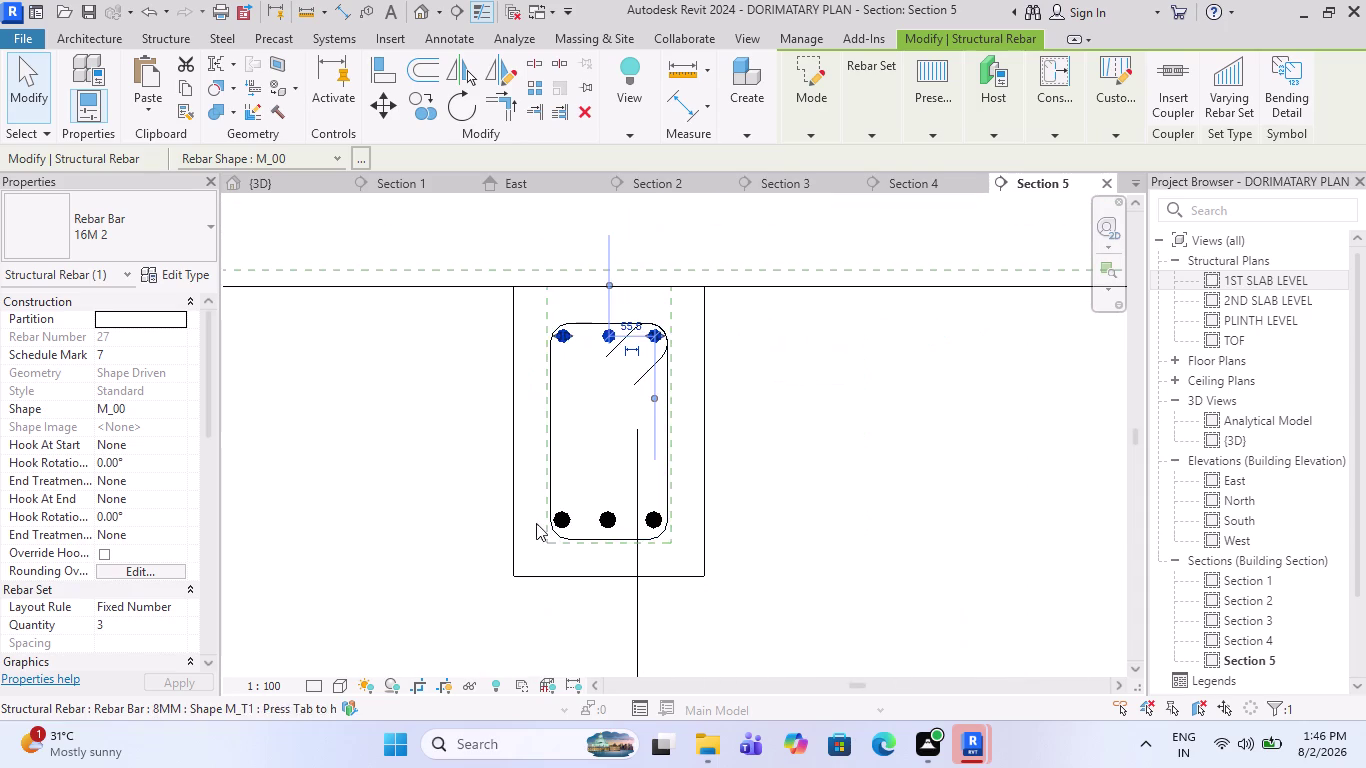
key(Escape)
Set Section 5's detail level to Fine and zoom into the beam cross-section.
scroll(down, 3)
scroll(down, 3)
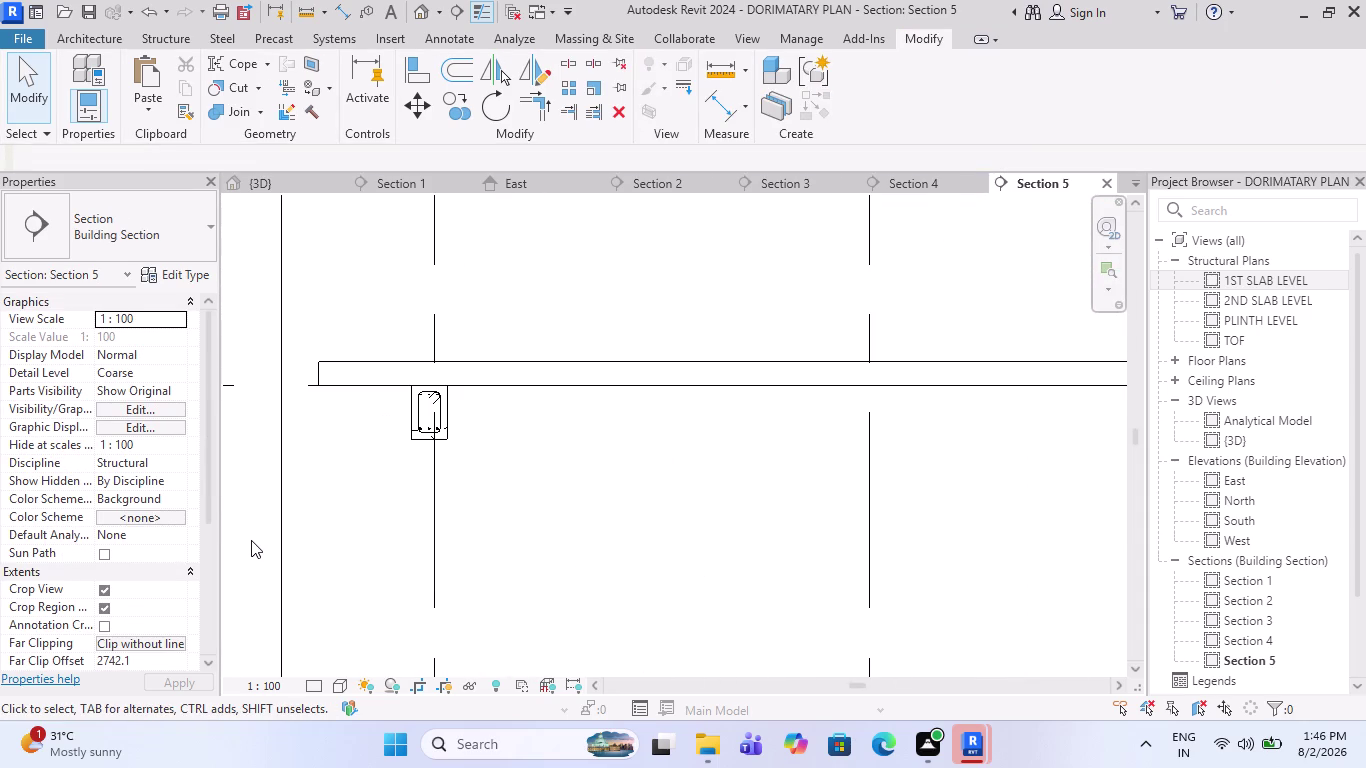
click(319, 677)
click(328, 668)
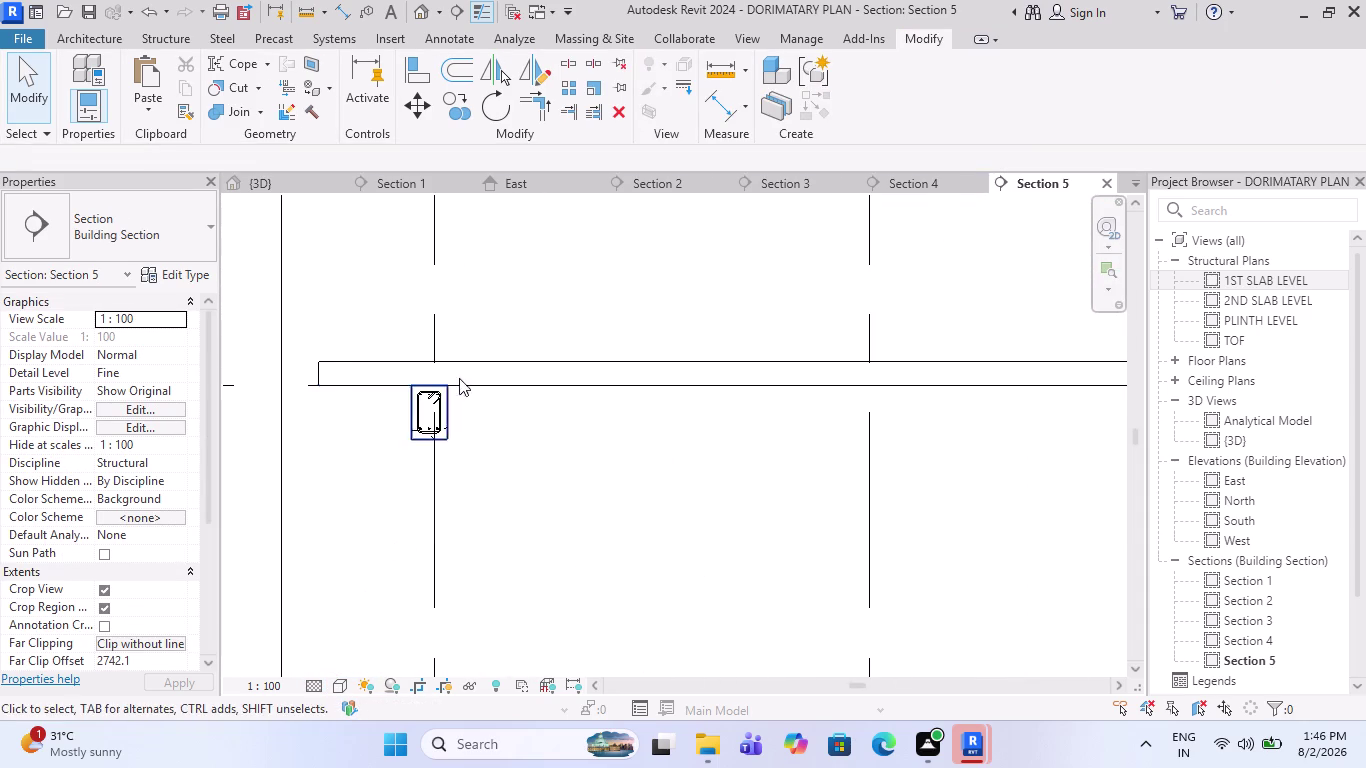
scroll(down, 3)
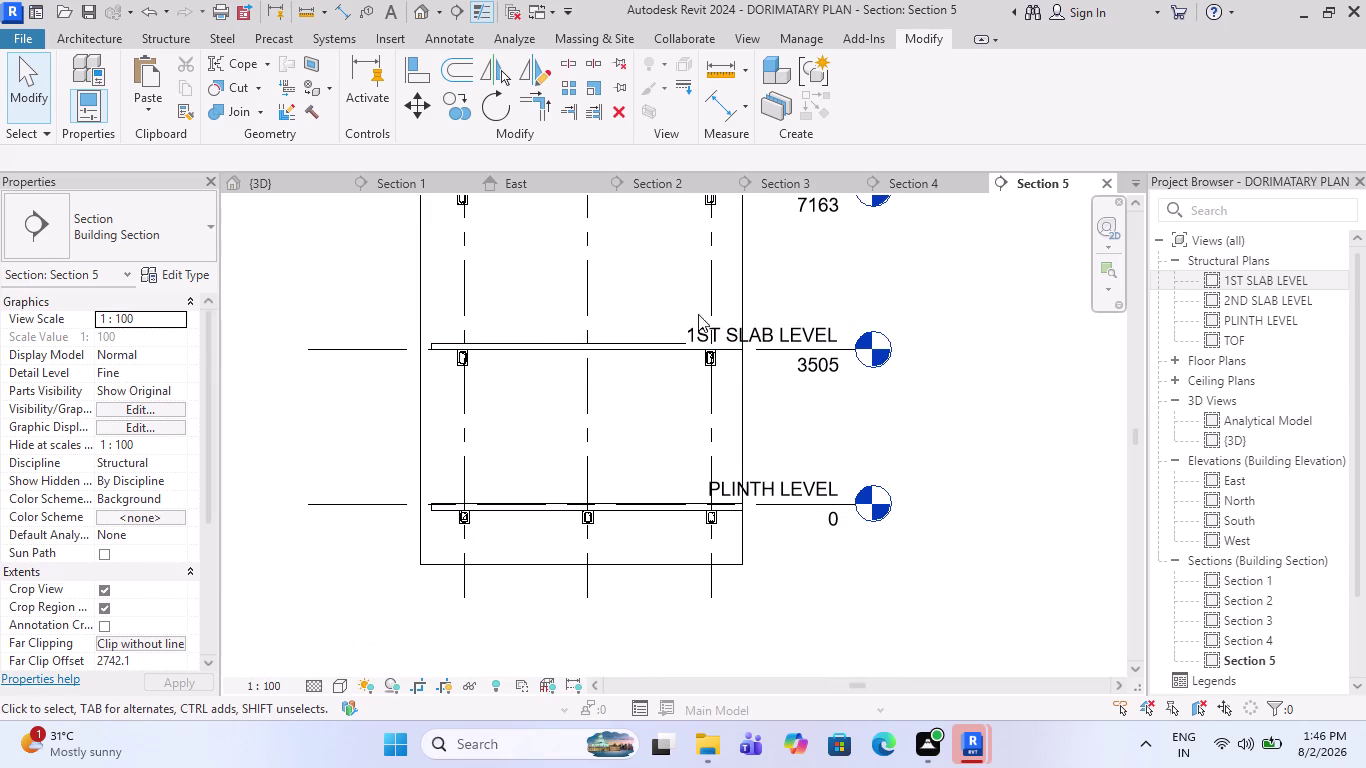
scroll(up, 3)
scroll(up, 3)
scroll(up, 3)
scroll(up, 3)
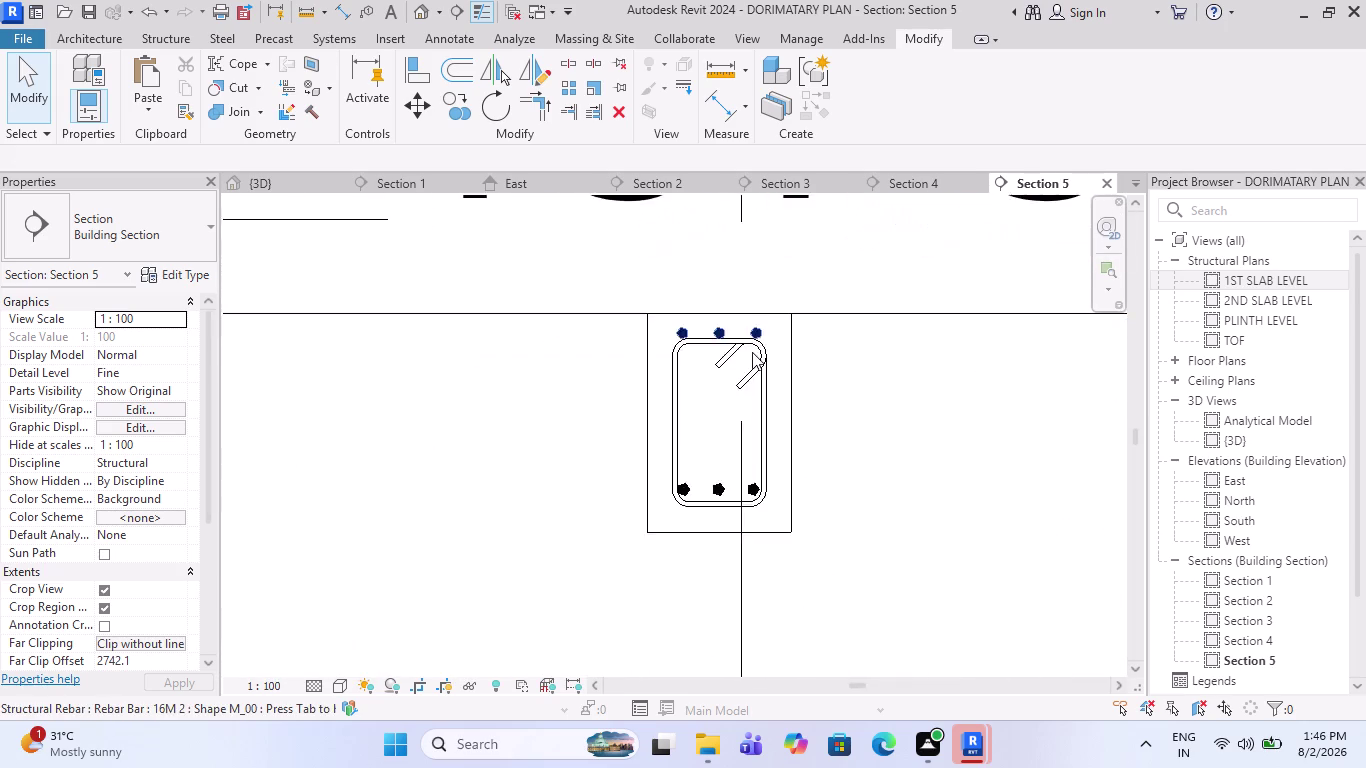
scroll(up, 3)
scroll(up, 3)
Drag the three top bars down into the stirrup's top corners, deselect, and zoom out.
click(764, 325)
scroll(up, 3)
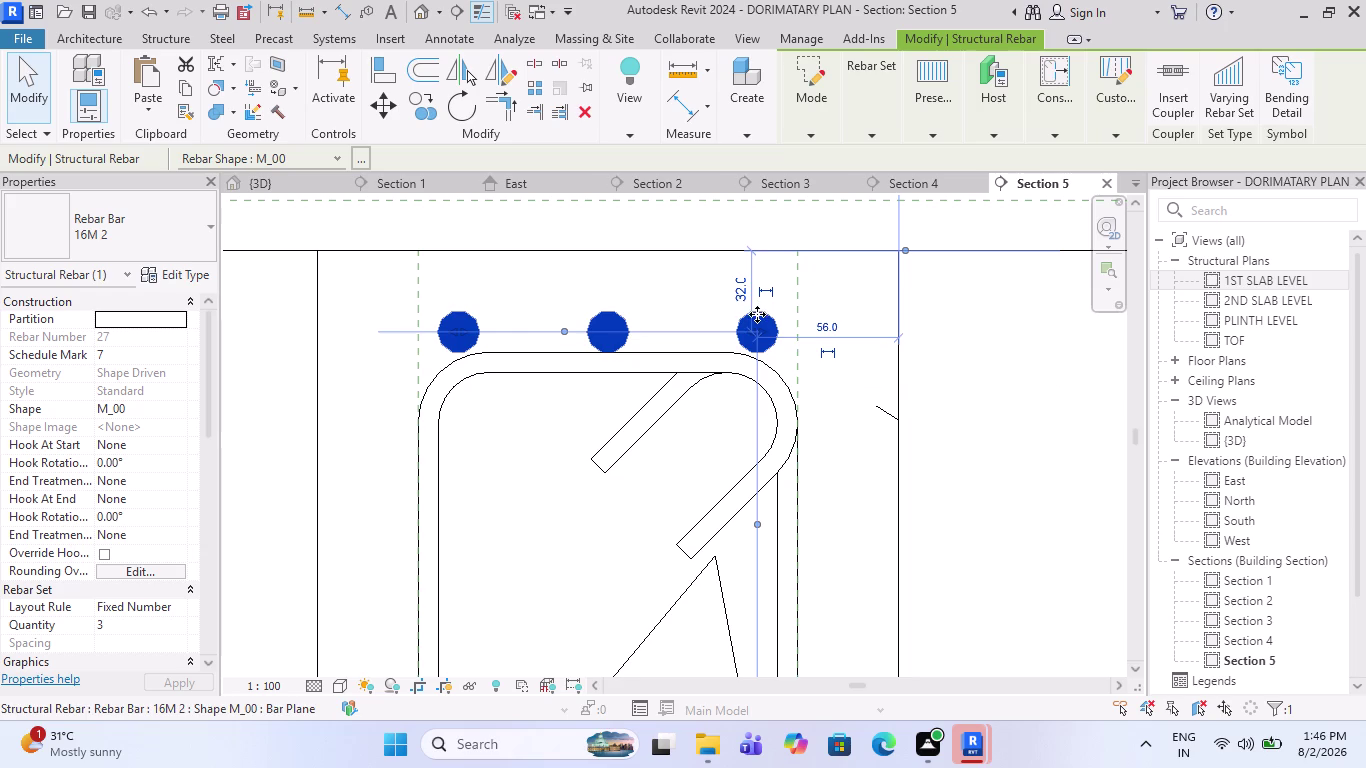
drag(757, 314, 746, 398)
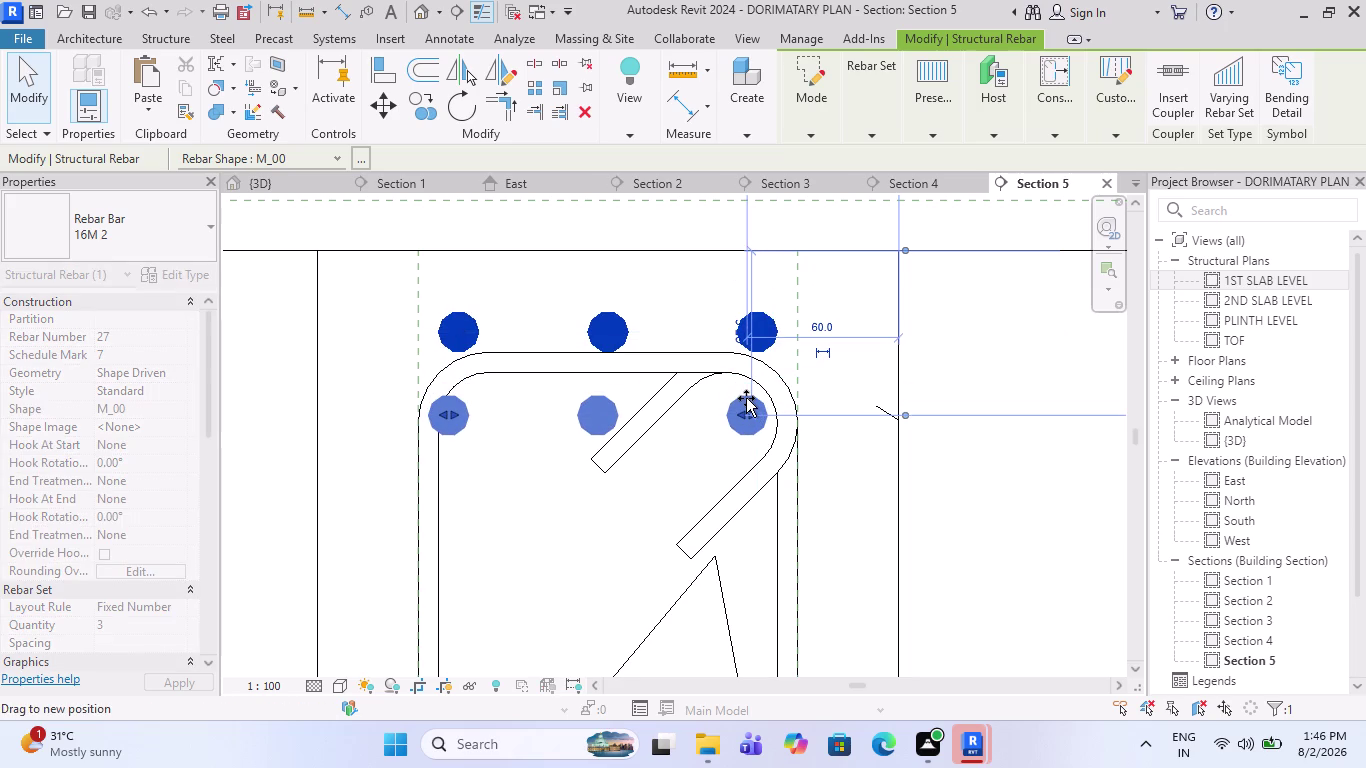
drag(746, 398, 748, 385)
scroll(up, 3)
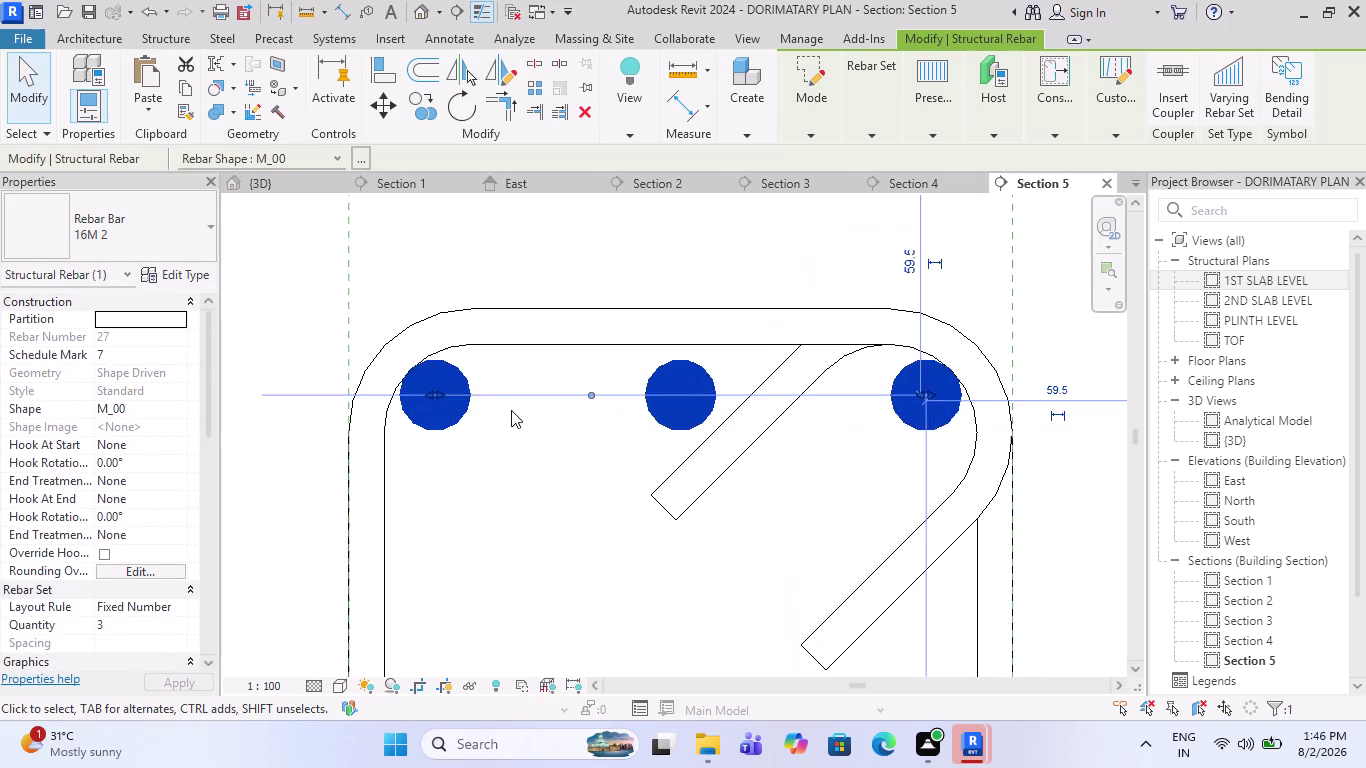
key(Escape)
scroll(down, 3)
scroll(down, 3)
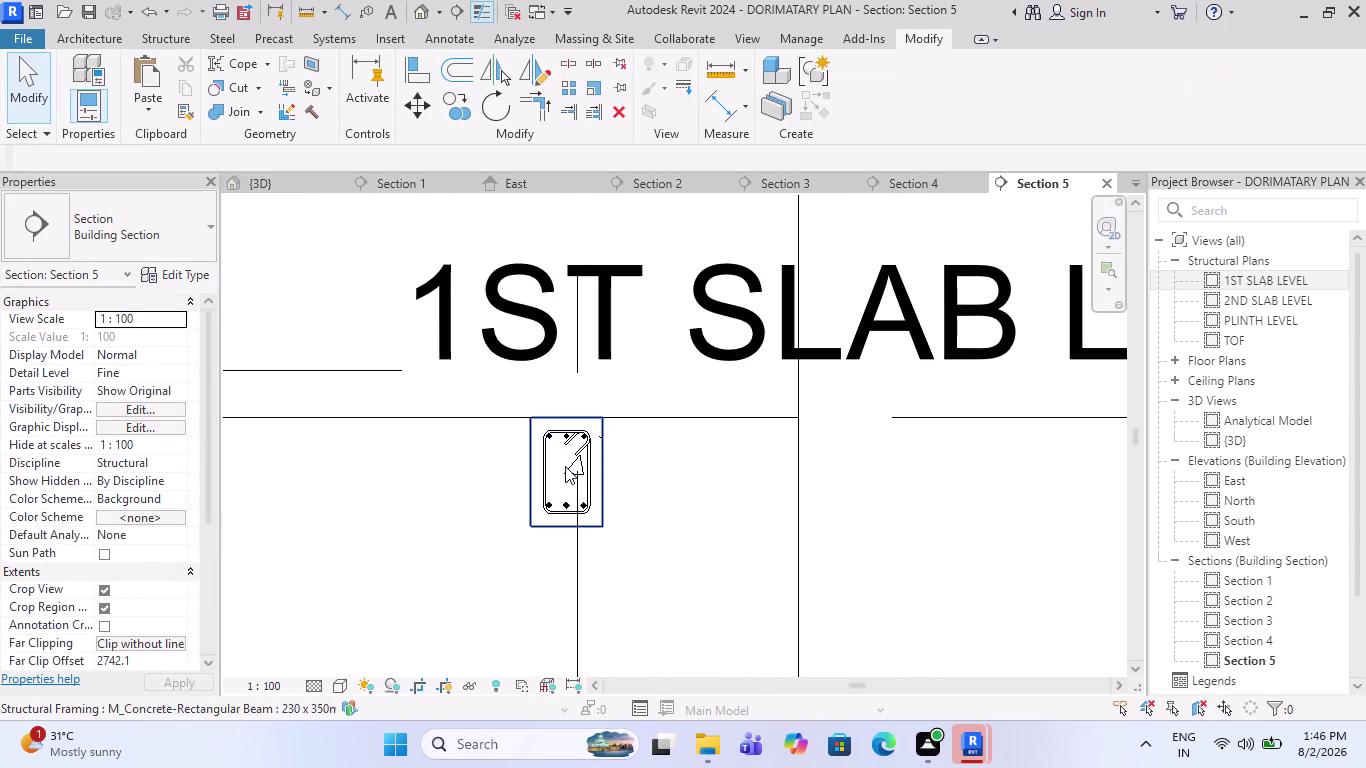
scroll(down, 3)
scroll(down, 3)
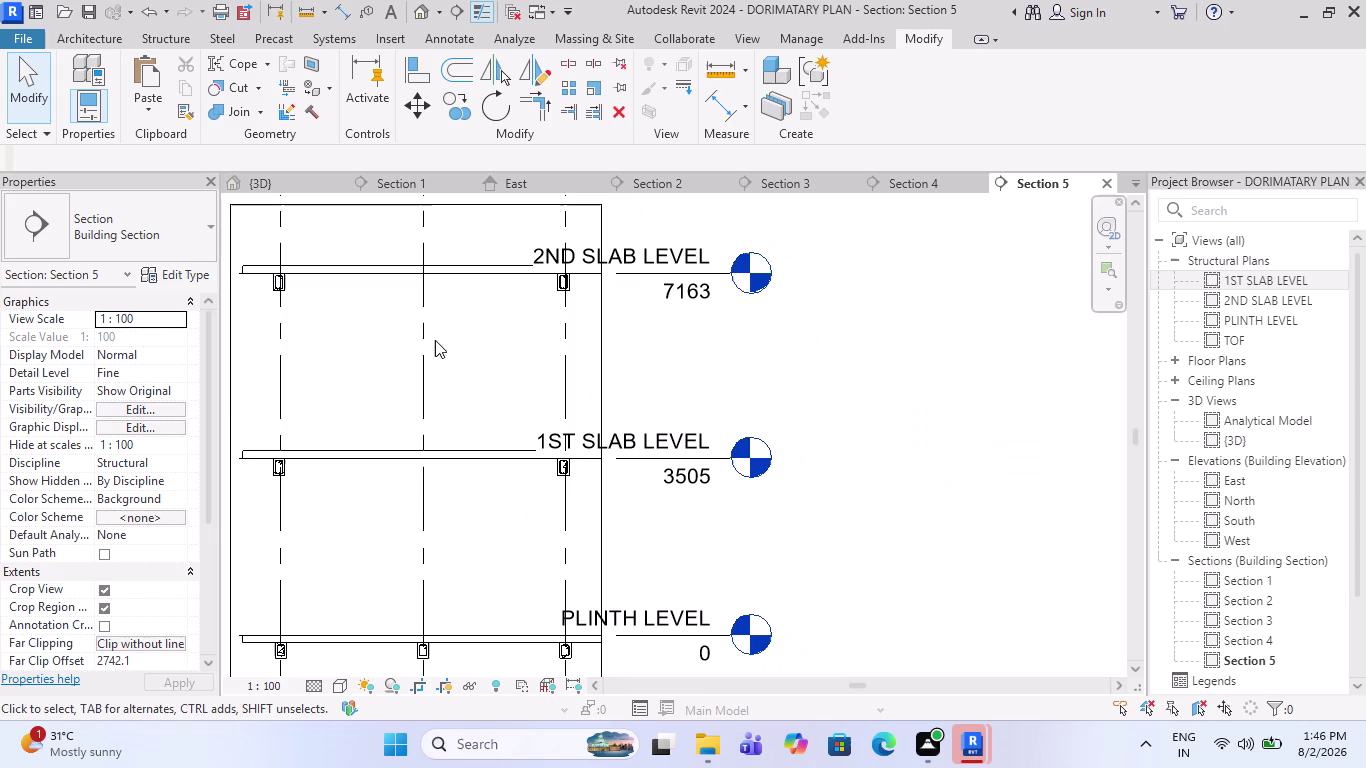
scroll(down, 3)
scroll(up, 3)
scroll(up, 3)
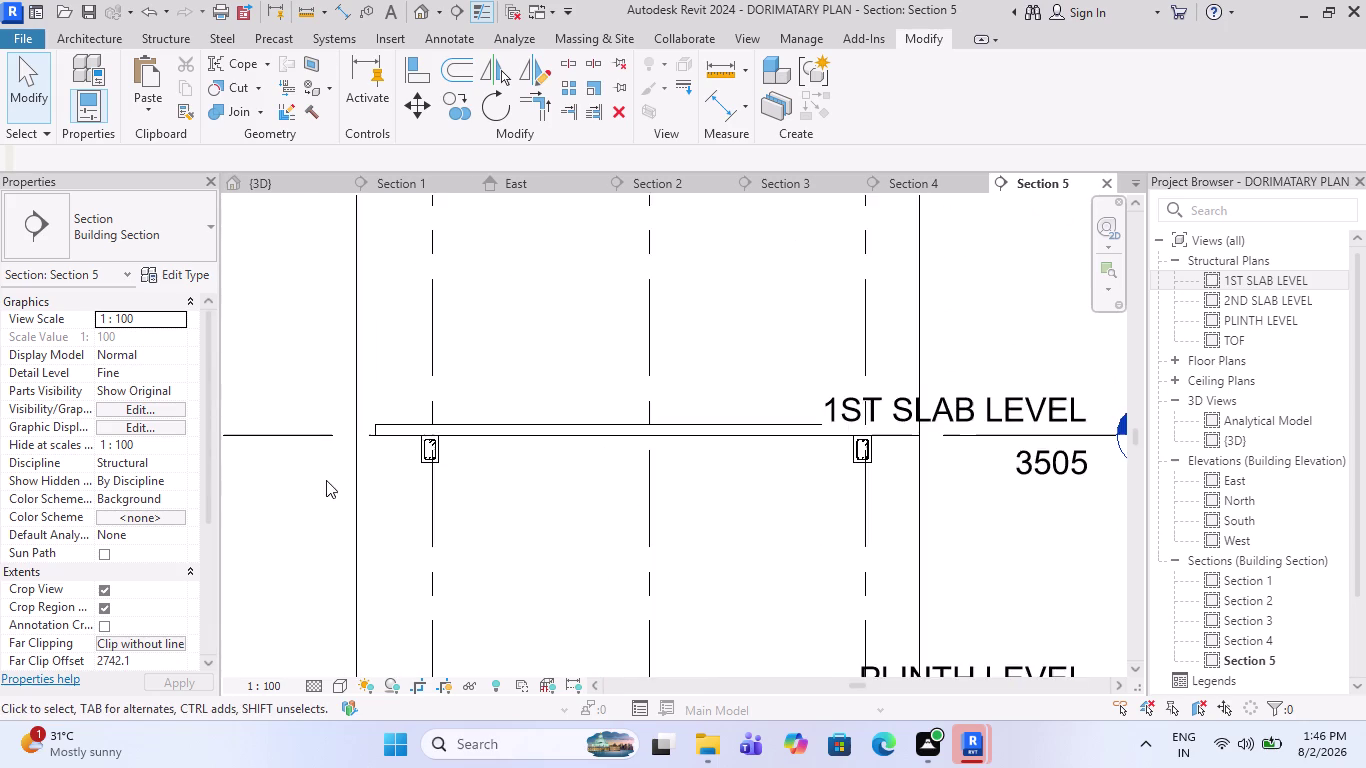
scroll(up, 3)
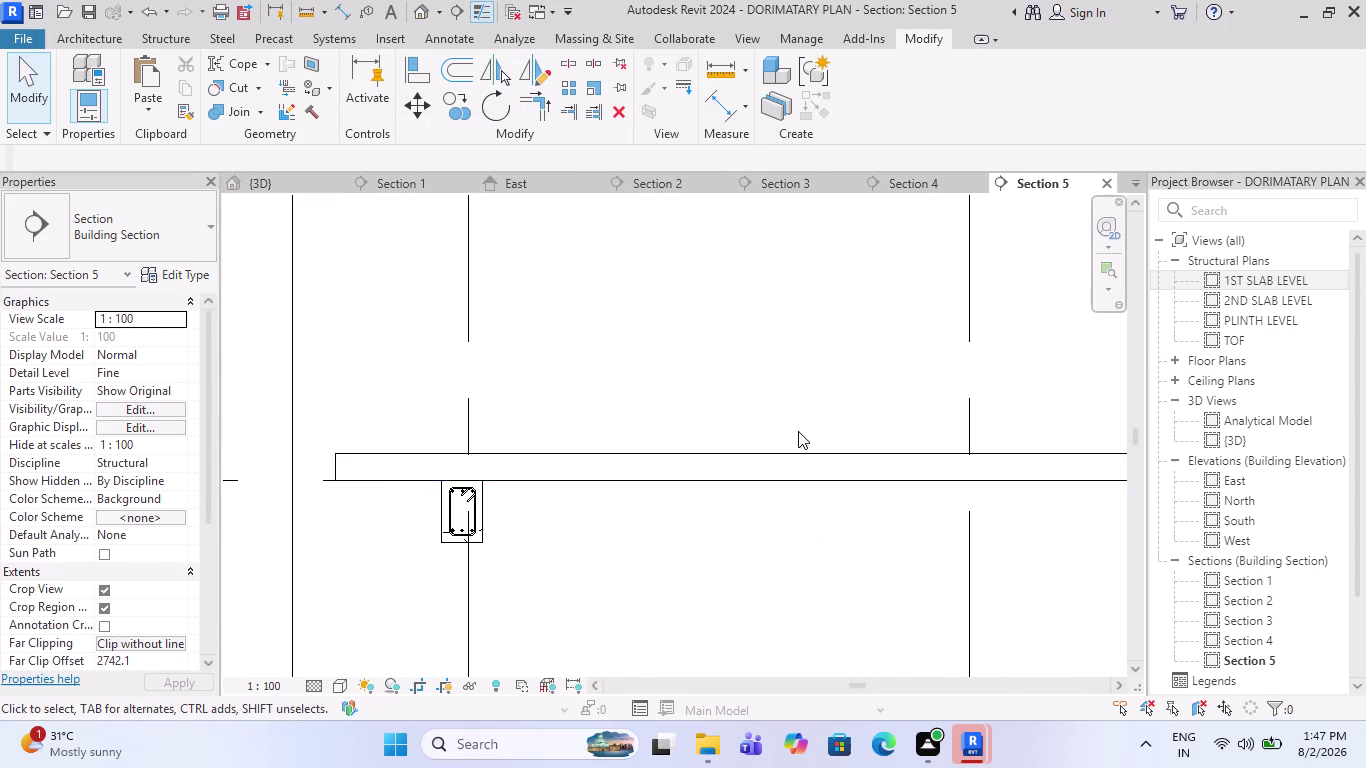
Pan across Section 5 and start the rebar Cover tool from the Structure tab.
scroll(down, 3)
scroll(down, 3)
middle_drag(853, 466, 717, 439)
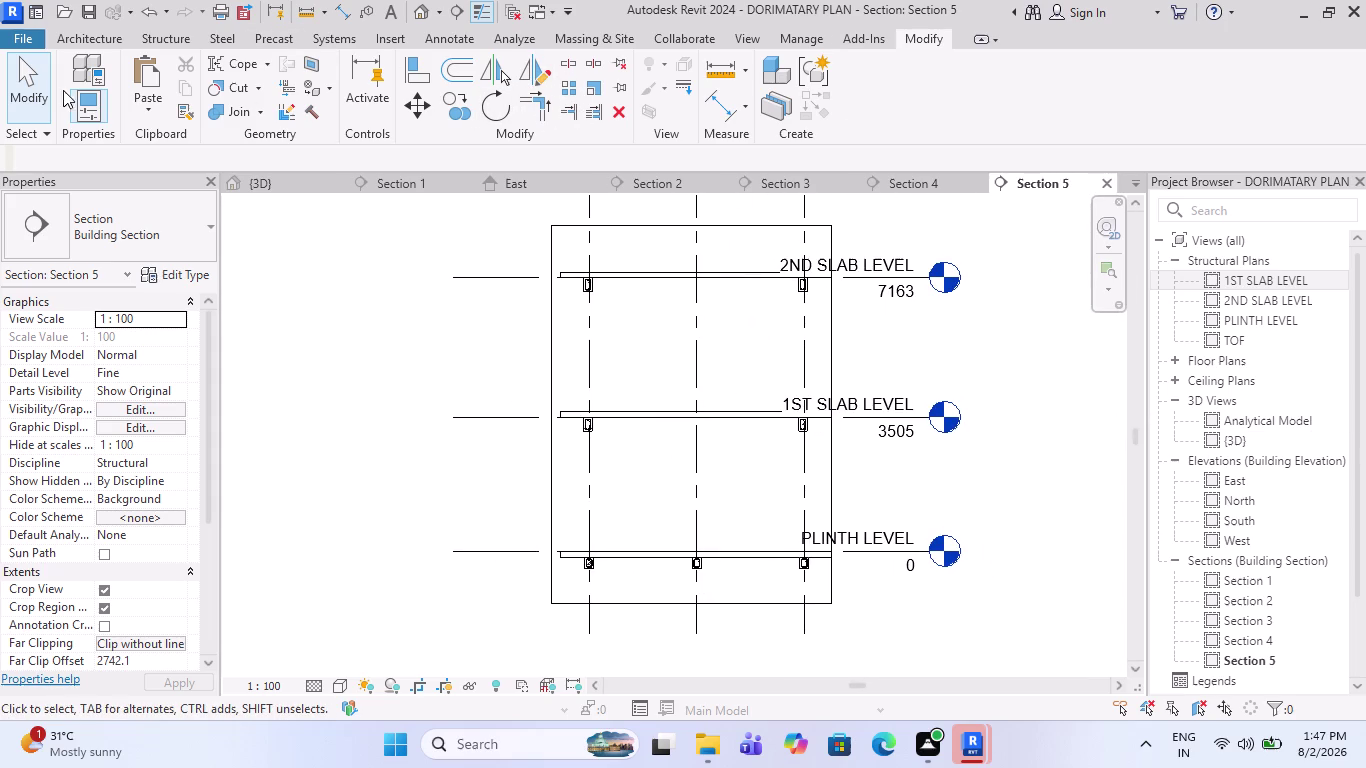
click(78, 37)
click(170, 37)
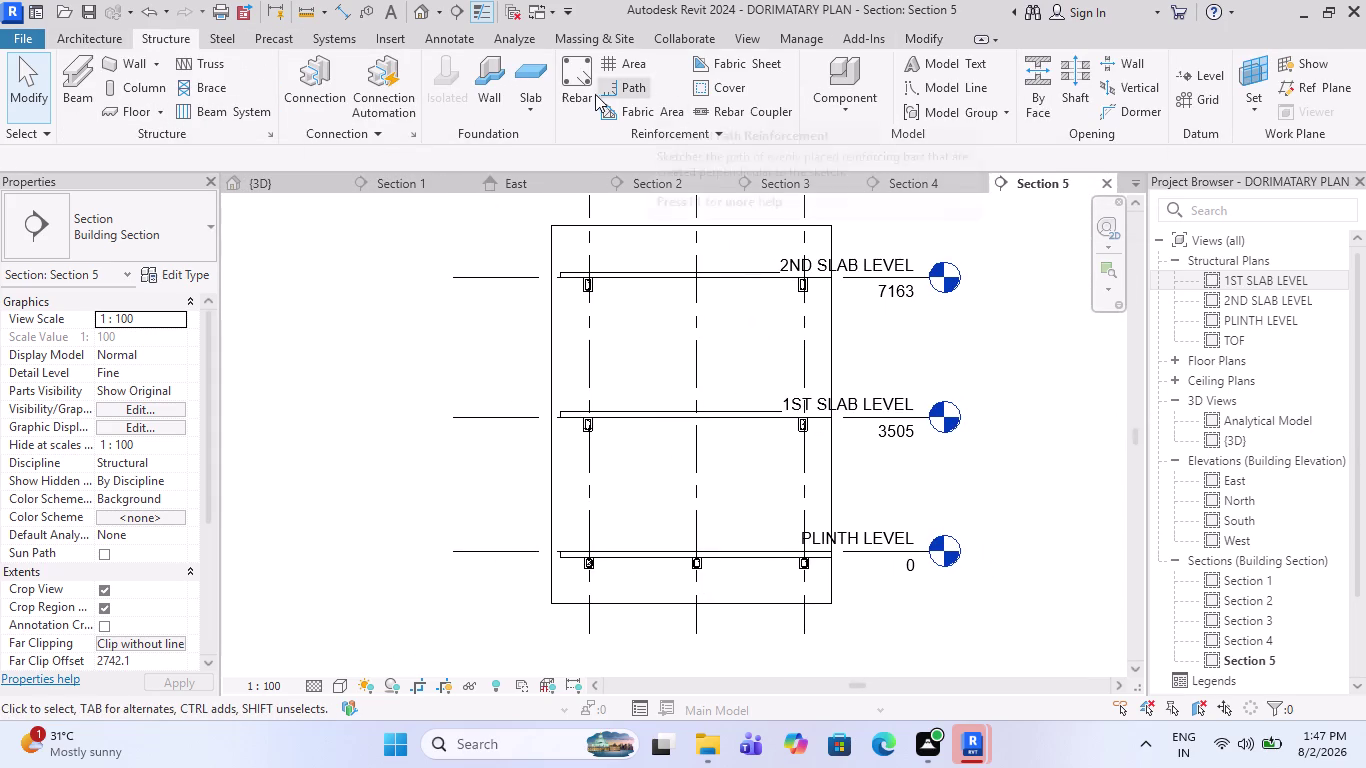
click(707, 84)
Add a new 20 mm cover setting, Rebar Cover 4, in Rebar Cover Settings.
scroll(up, 3)
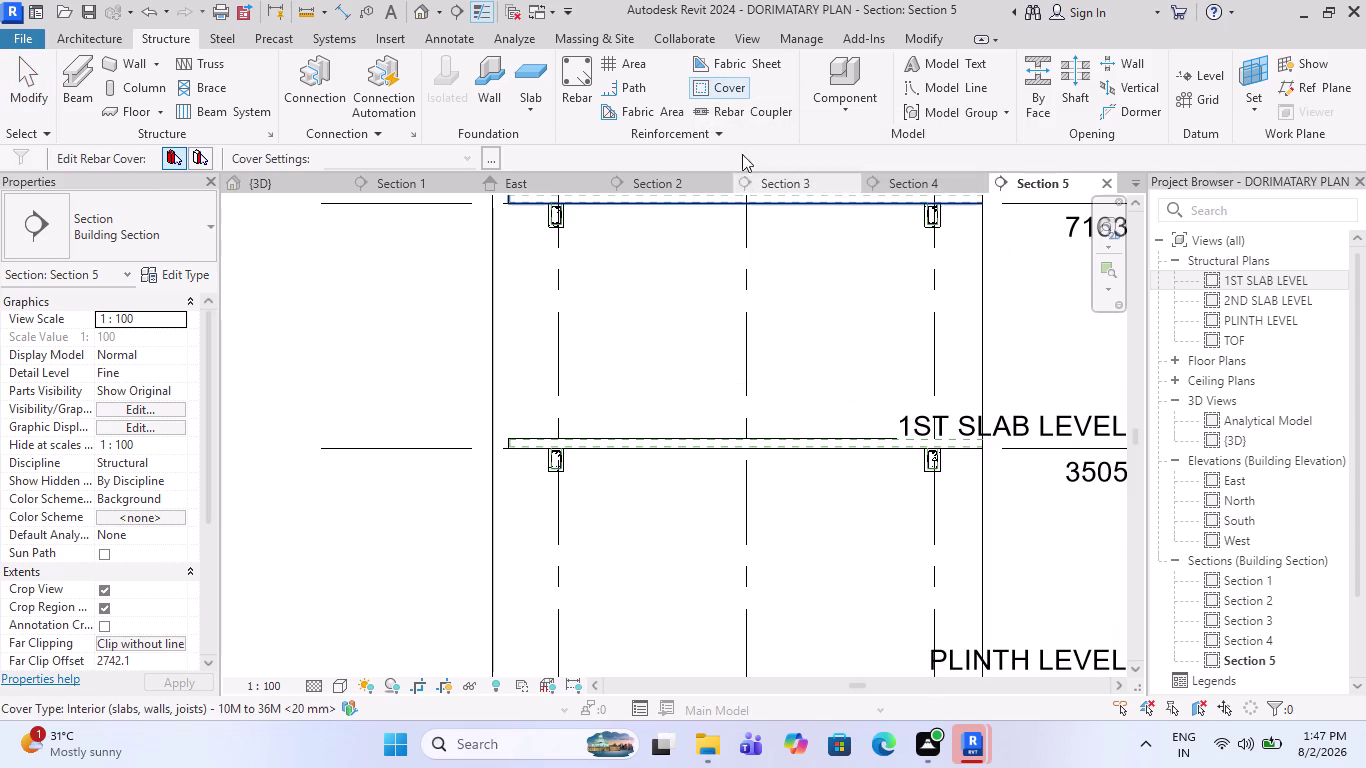
click(486, 159)
scroll(down, 3)
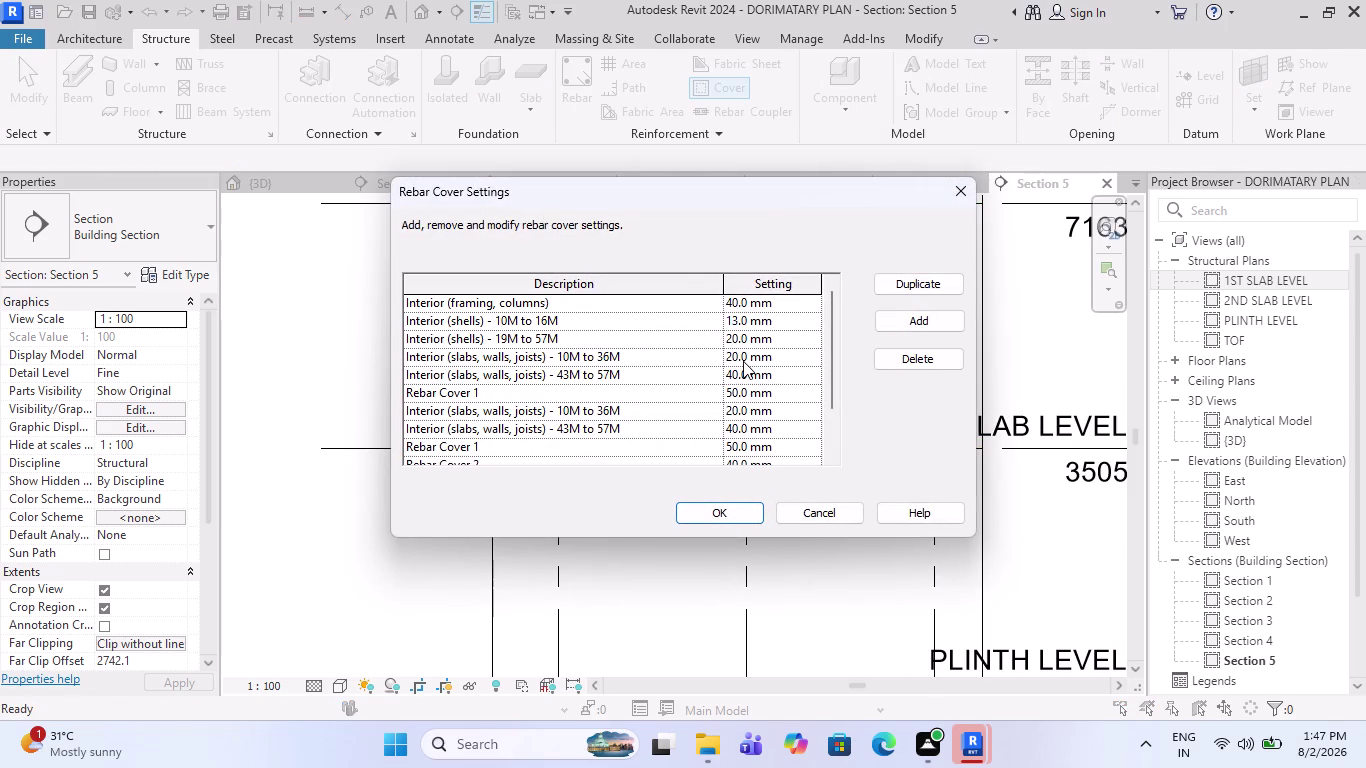
click(918, 317)
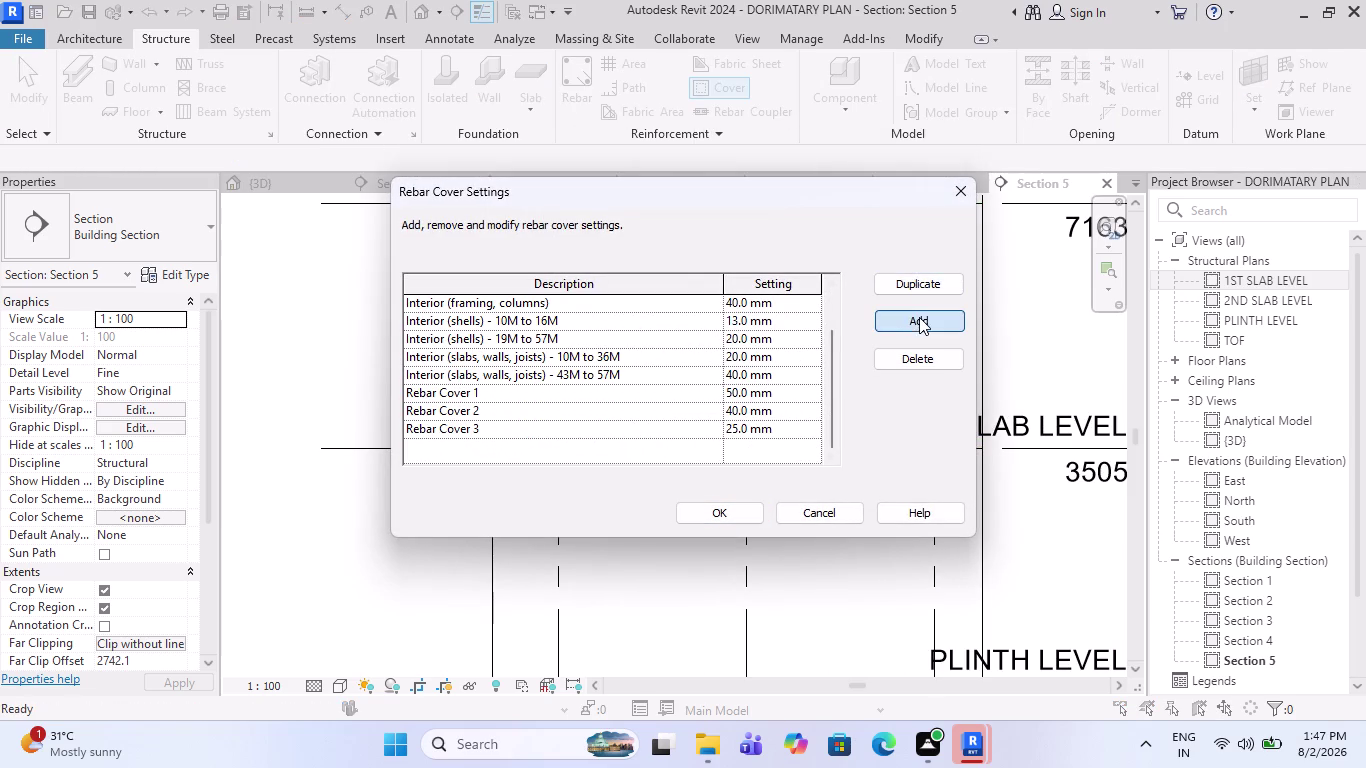
click(787, 444)
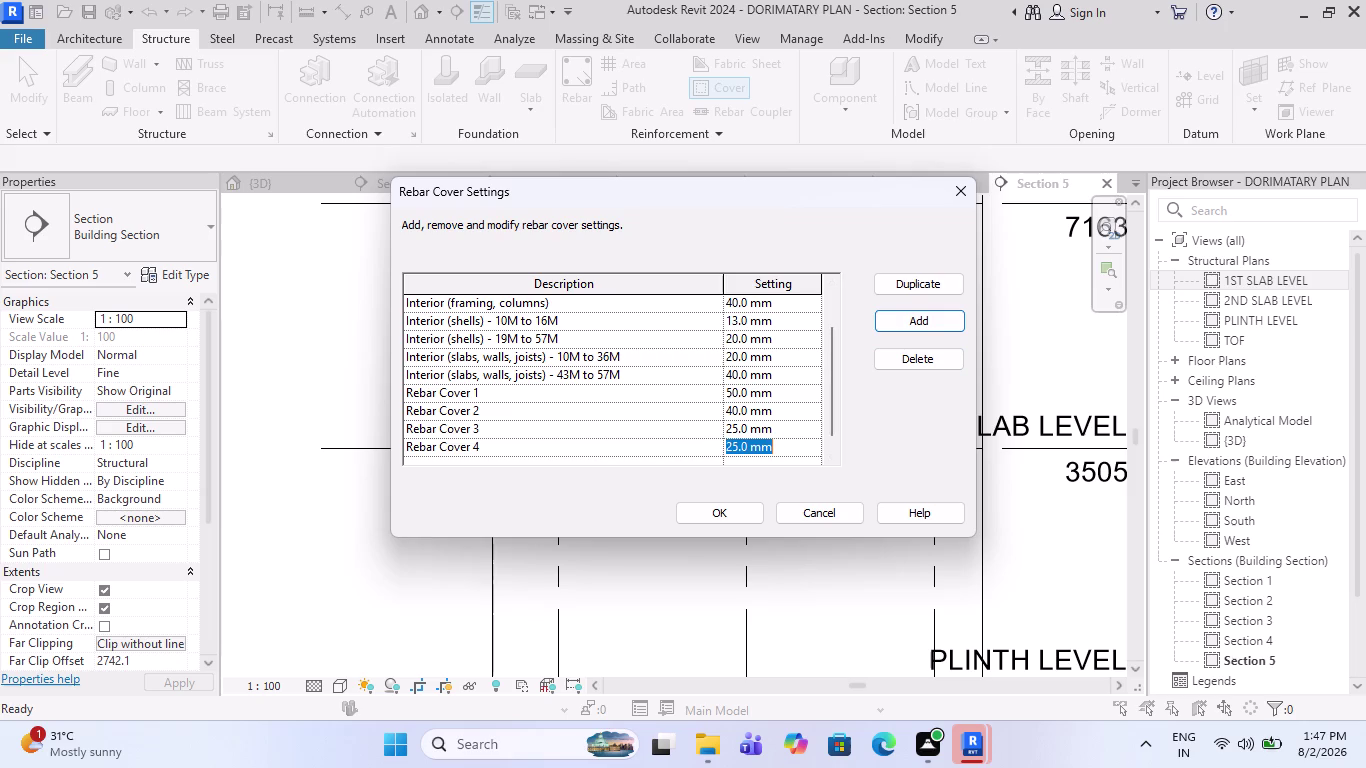
key(2)
key(0)
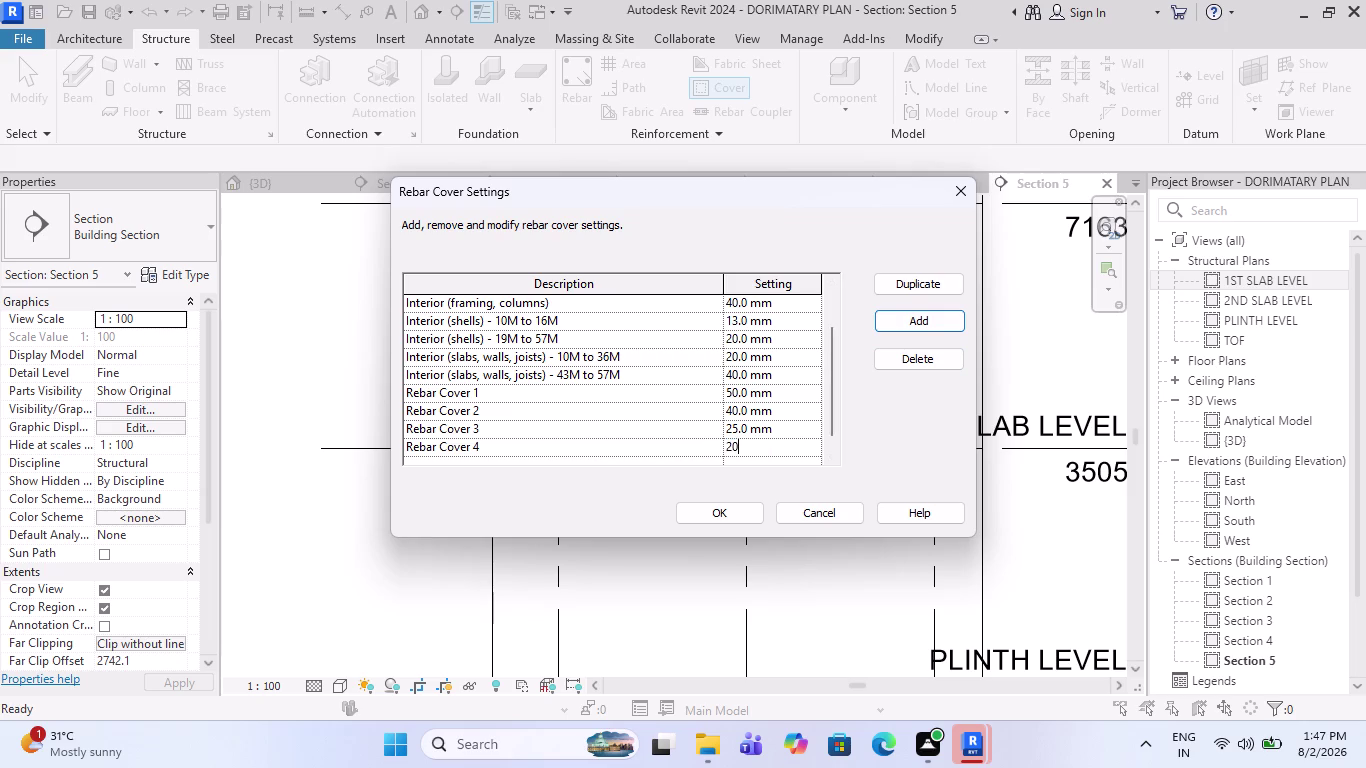
key(Return)
click(736, 516)
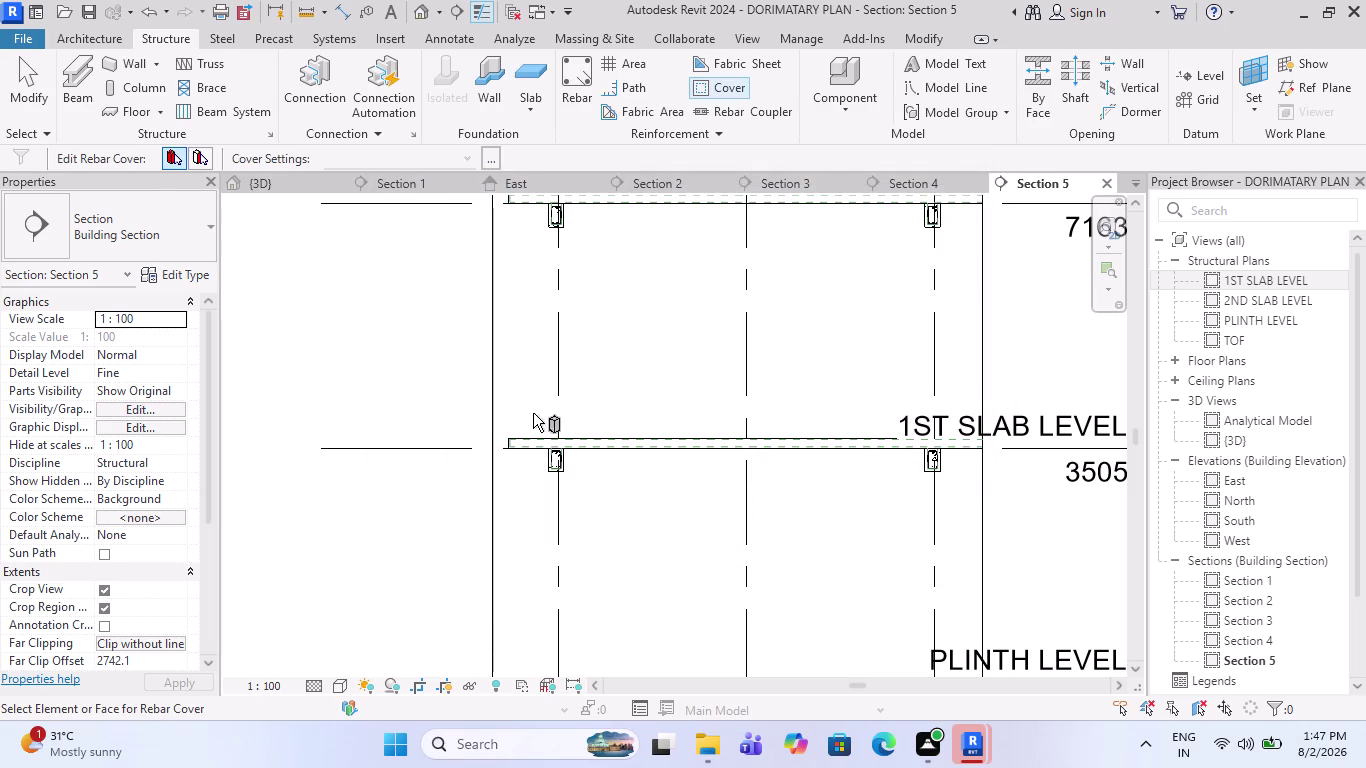
Pick the slab above the beam and assign it Rebar Cover 4.
scroll(up, 3)
click(570, 465)
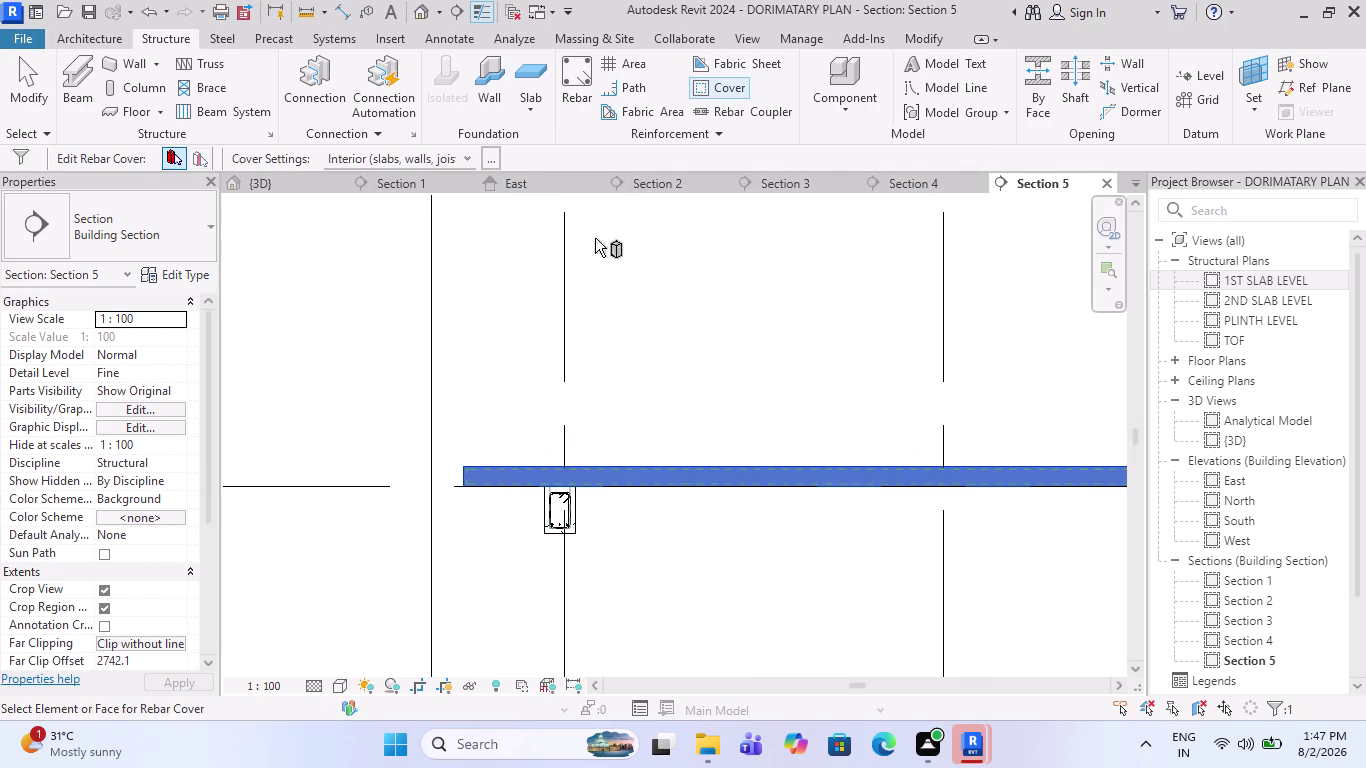
click(463, 161)
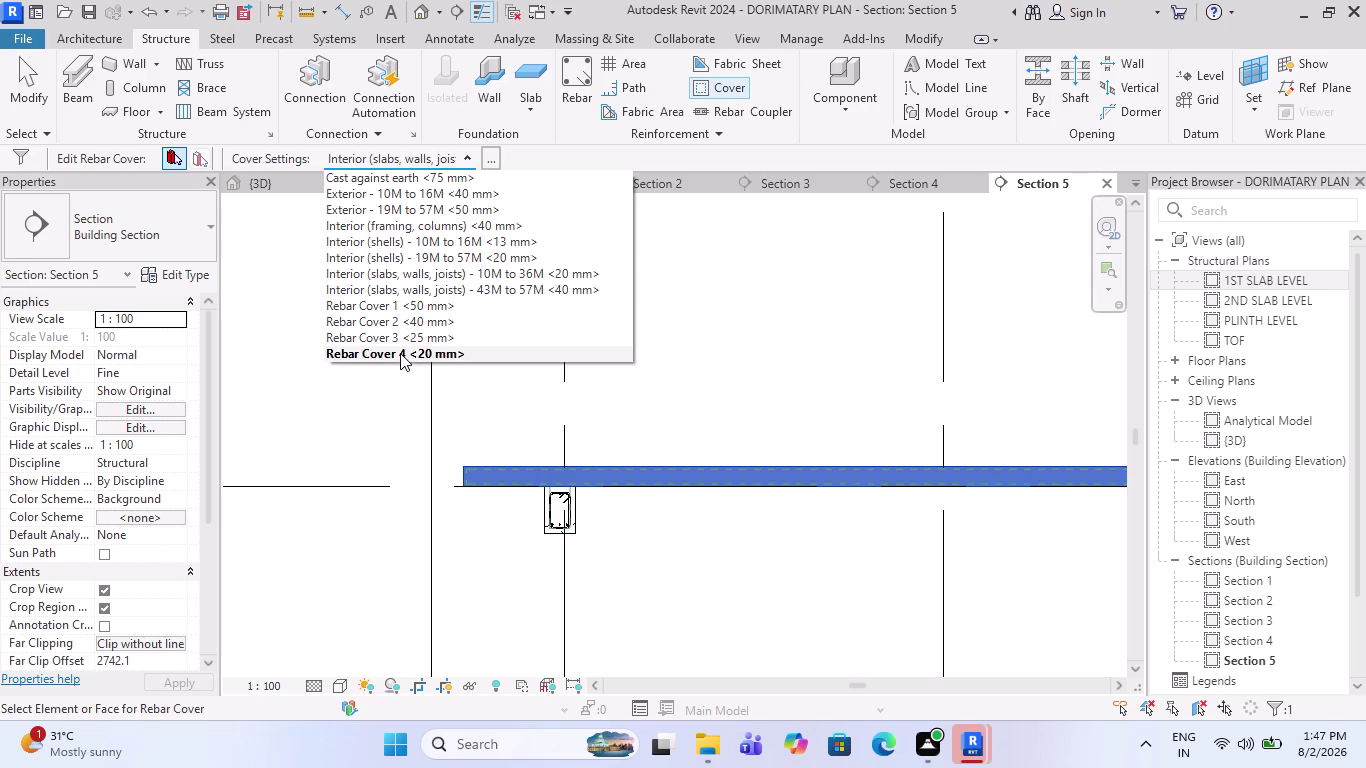
click(400, 353)
scroll(up, 3)
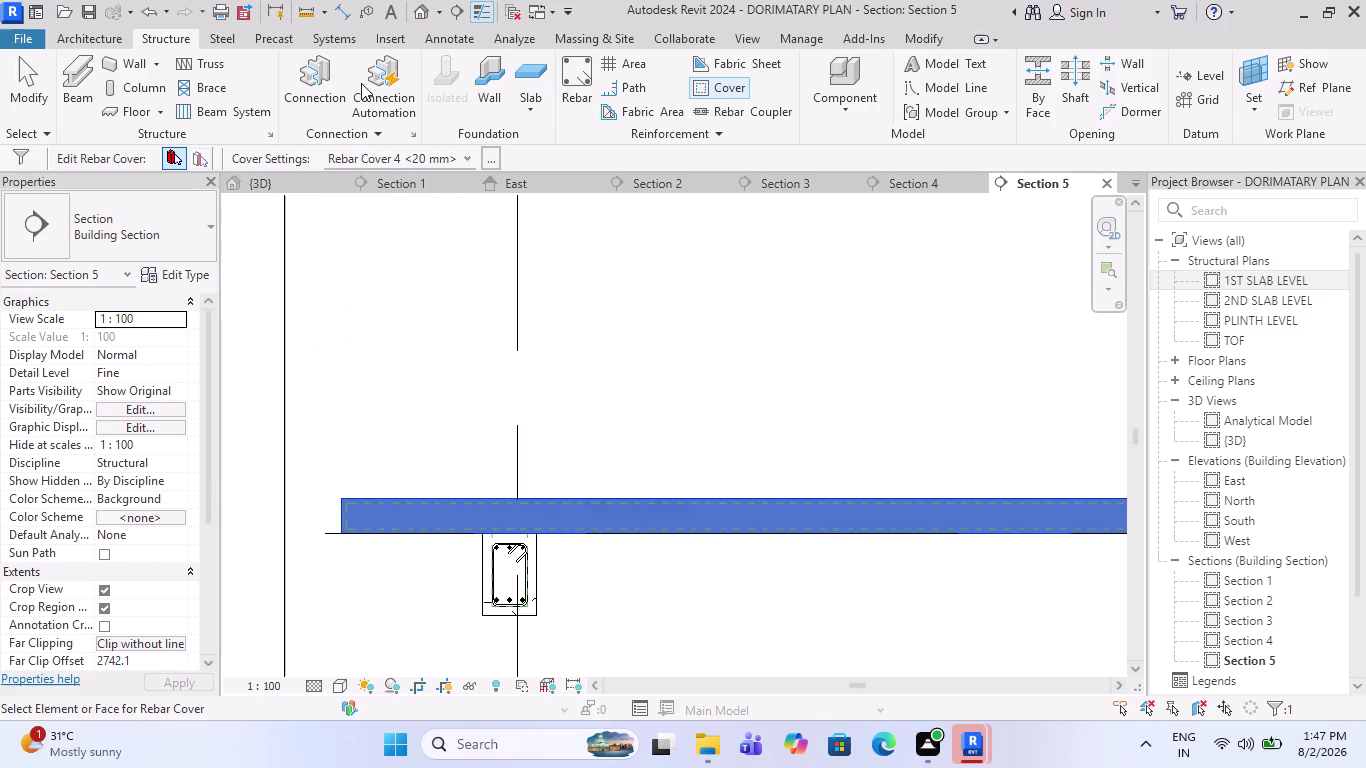
Start placing rebar in Section 5, check placement orientation, and choose the 10M bar type.
click(584, 75)
scroll(down, 3)
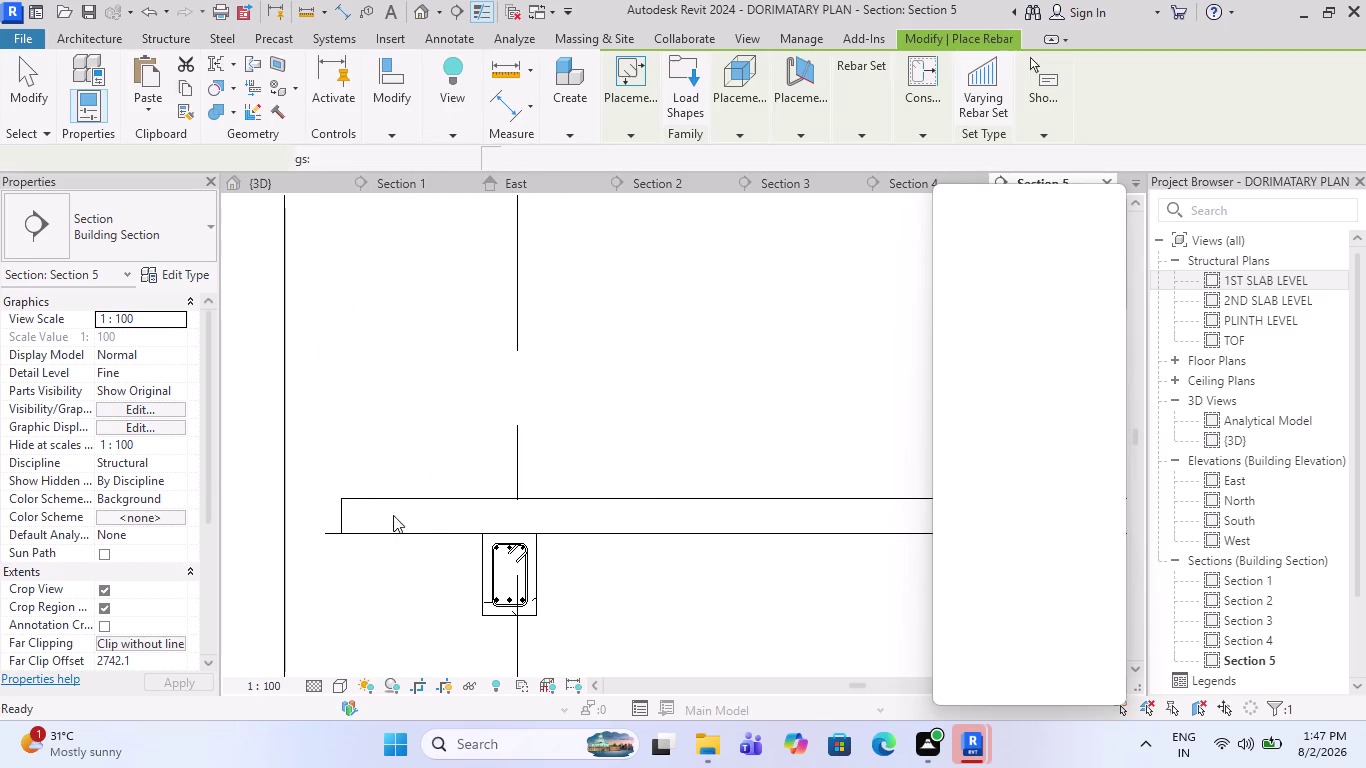
scroll(up, 3)
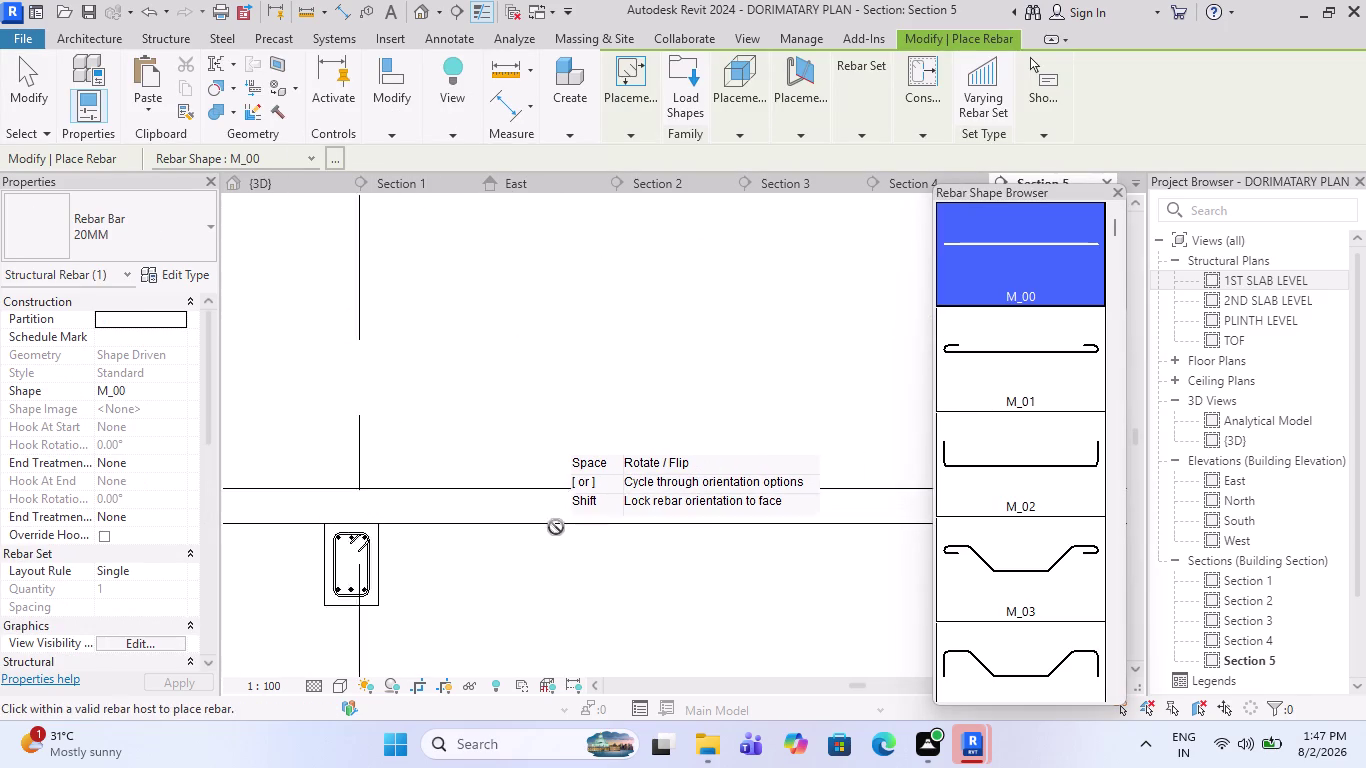
scroll(up, 3)
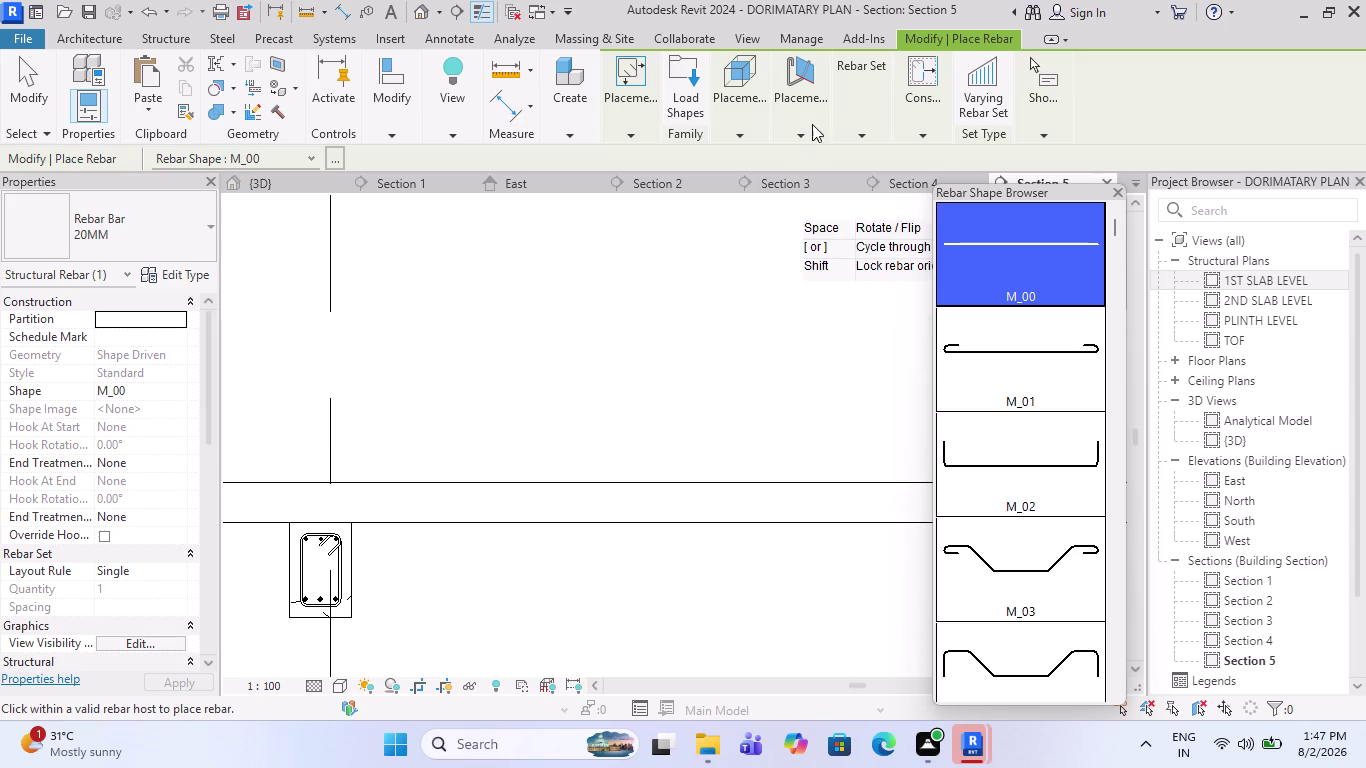
click(815, 167)
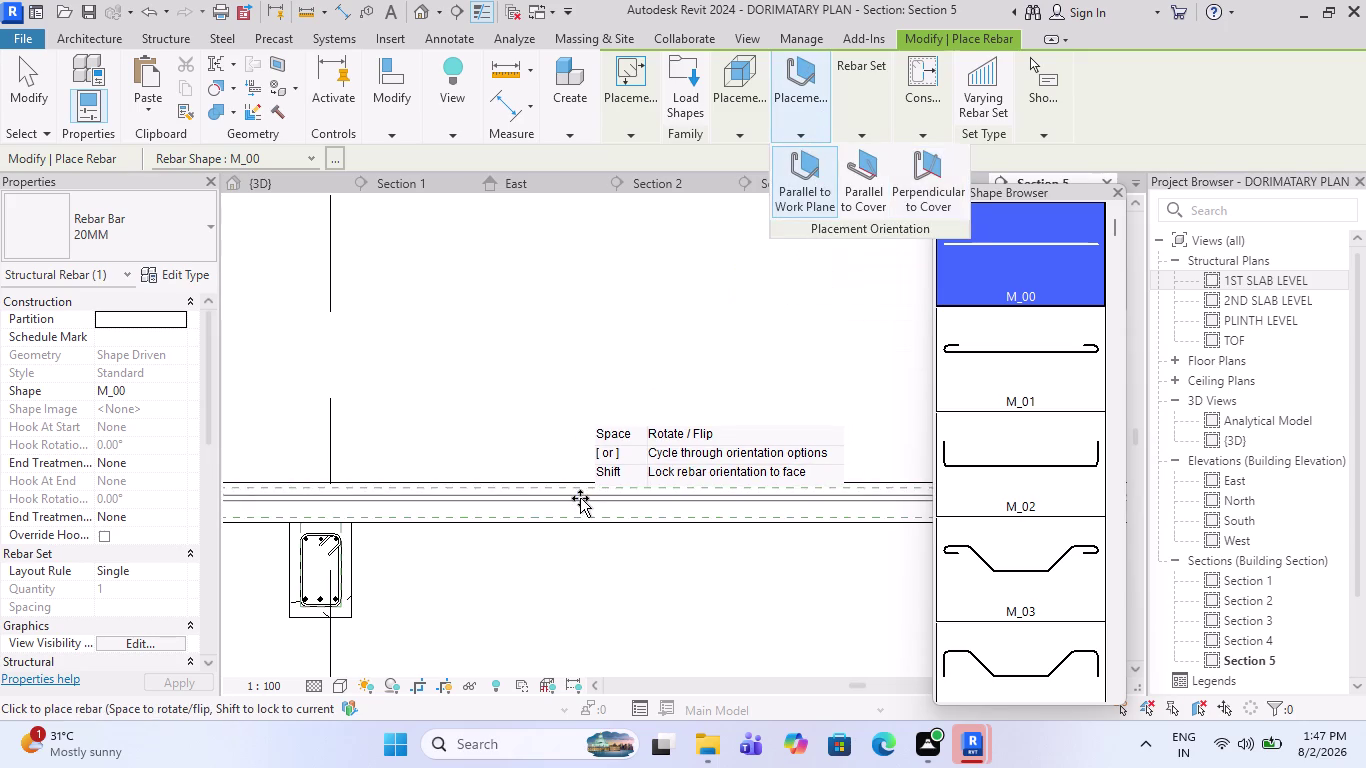
scroll(up, 3)
scroll(down, 3)
scroll(down, 3)
scroll(down, 3)
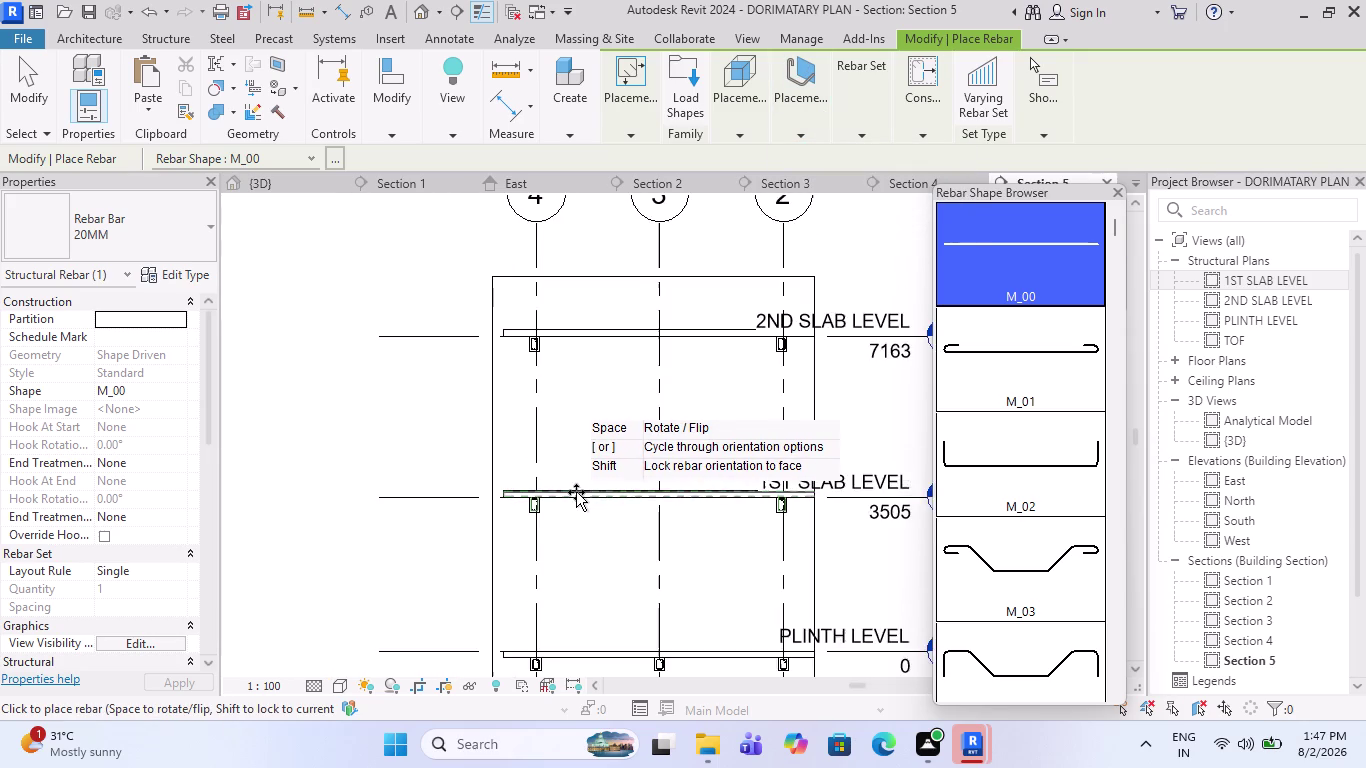
scroll(up, 3)
scroll(up, 3)
scroll(up, 3)
scroll(up, 3)
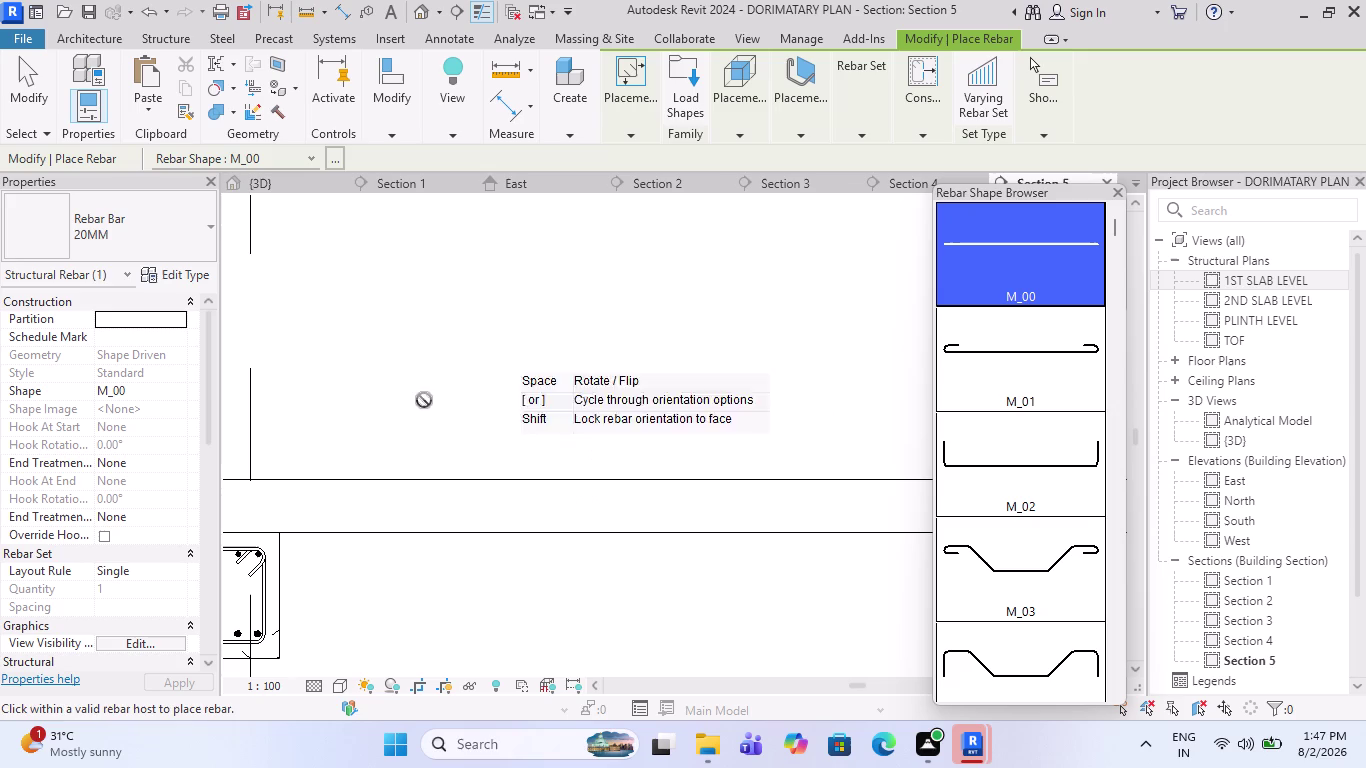
click(133, 239)
scroll(up, 3)
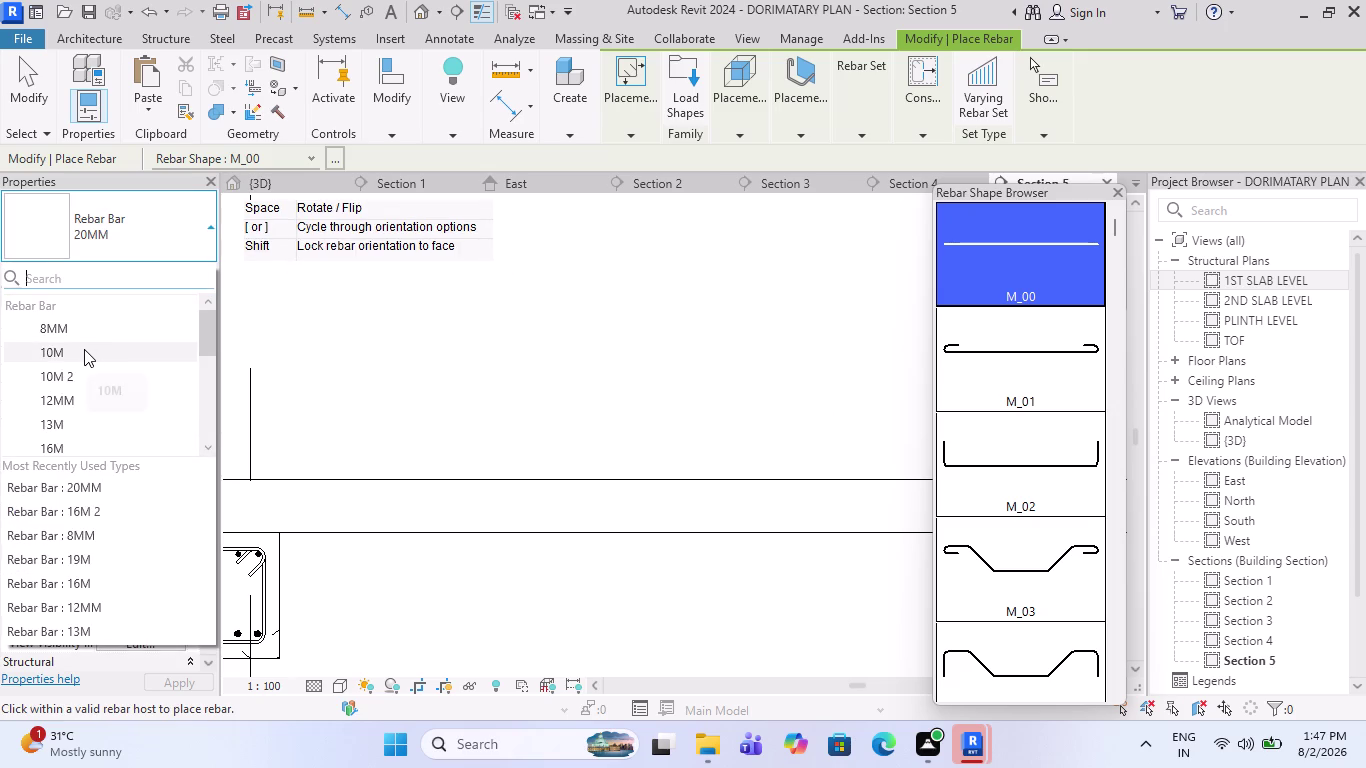
click(84, 349)
Try placing the 10M straight bar in the first slab, then cancel without adding it.
scroll(down, 3)
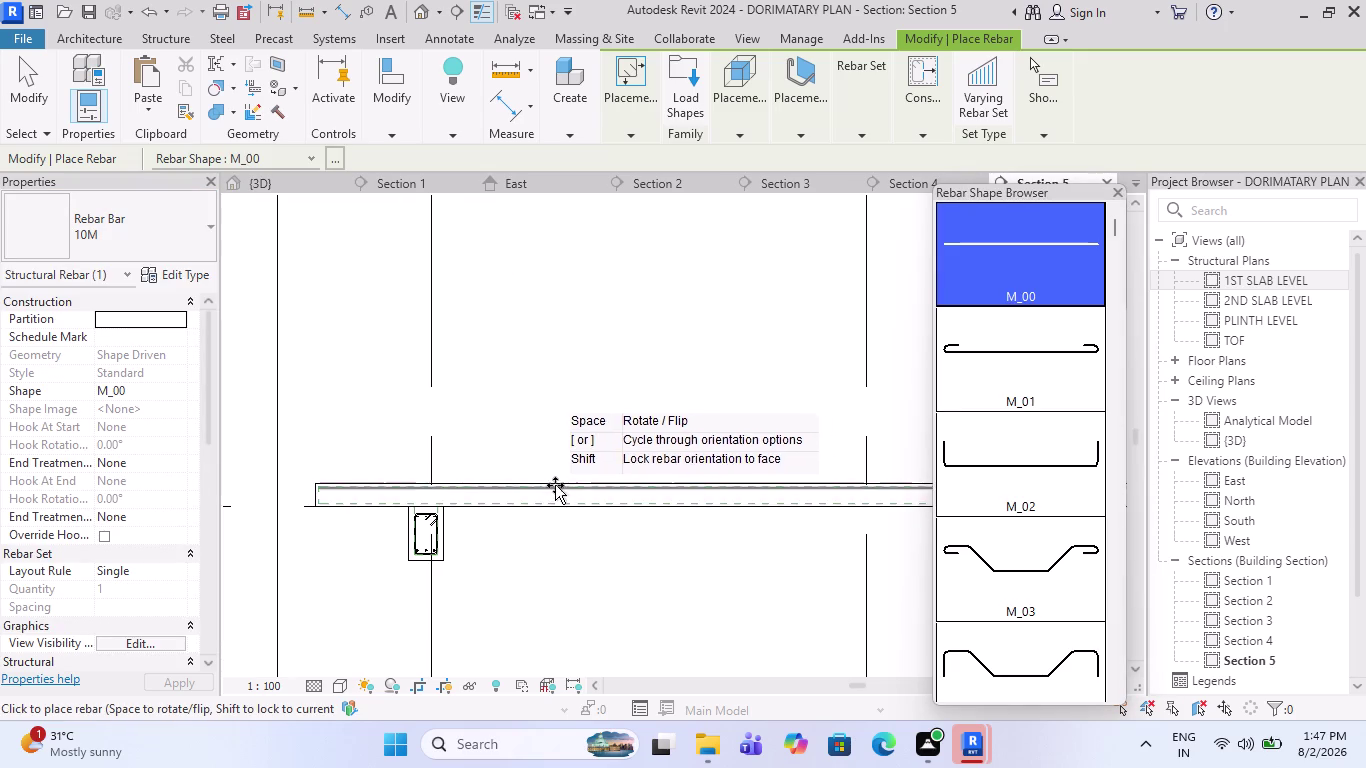
scroll(up, 3)
click(448, 488)
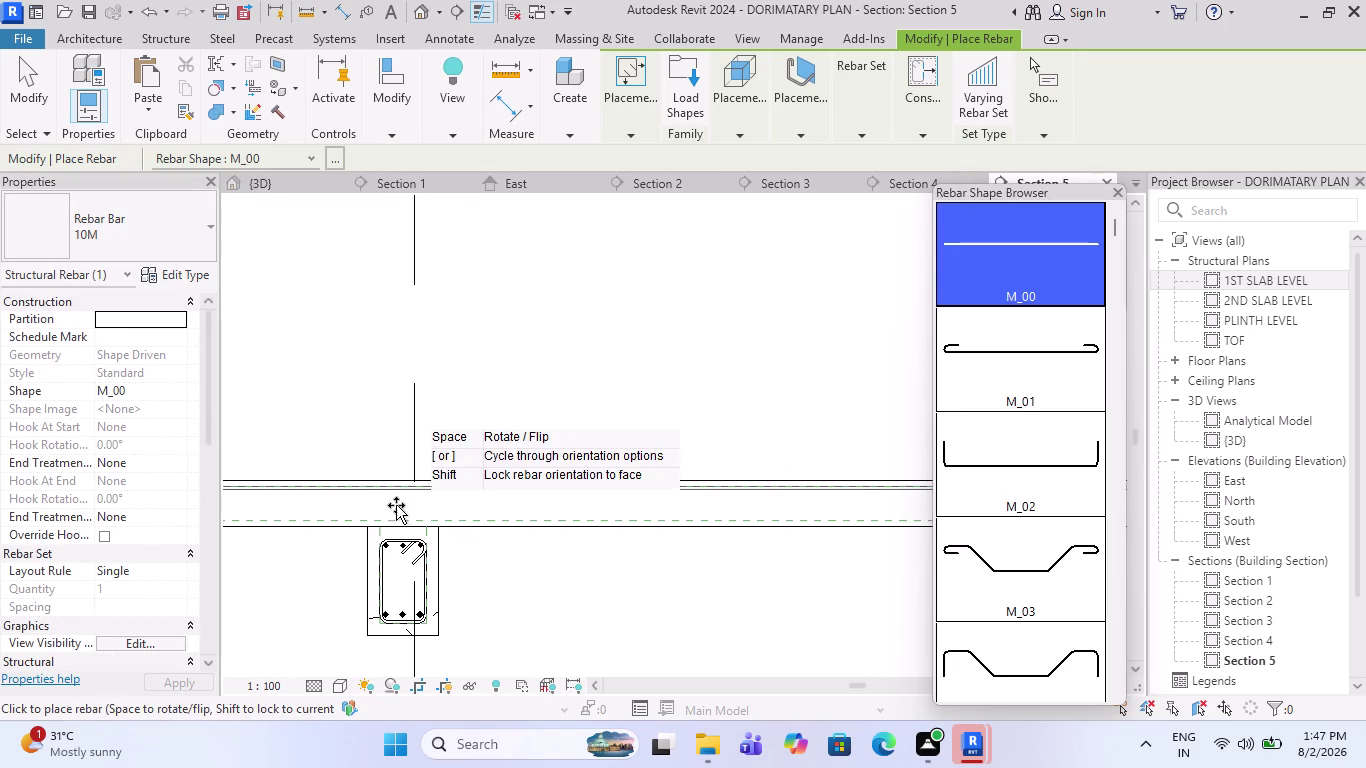
scroll(down, 3)
scroll(down, 3)
scroll(down, 3)
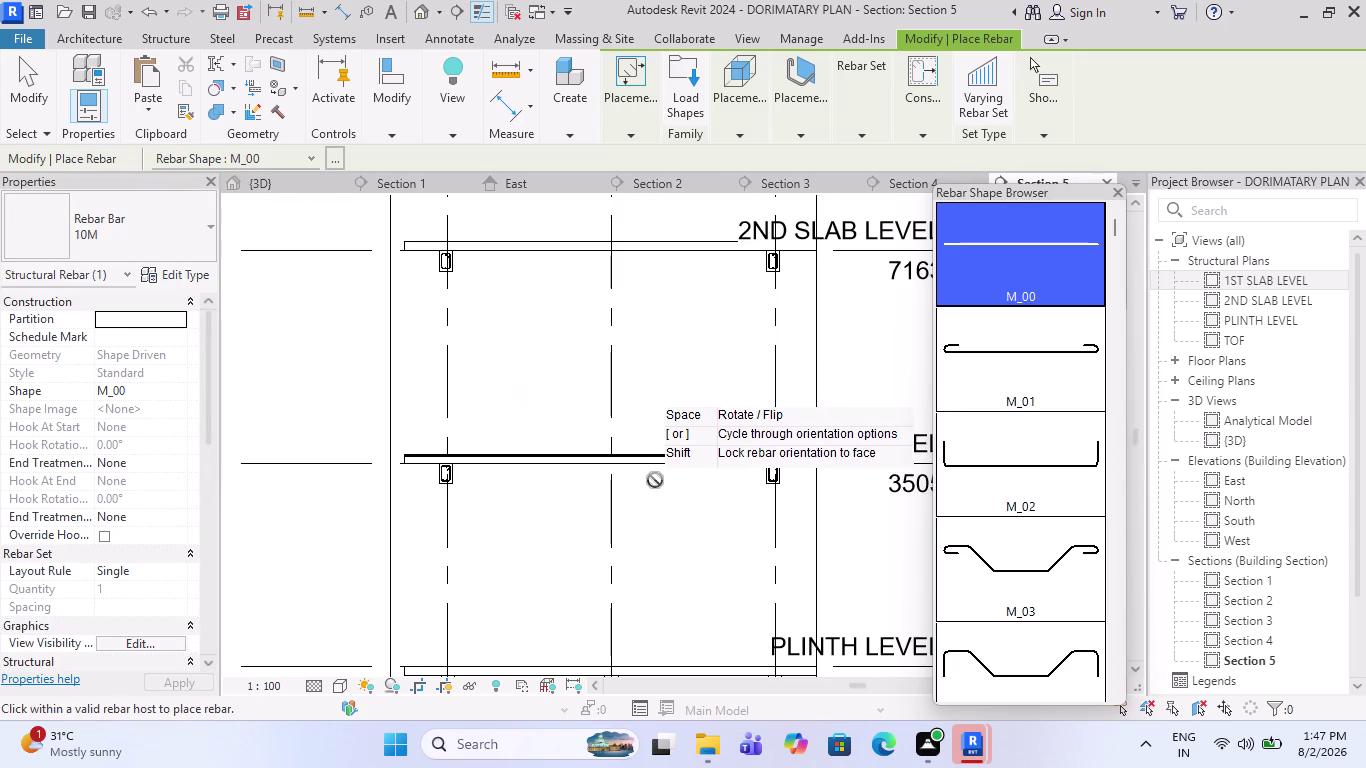
scroll(up, 3)
key(Escape)
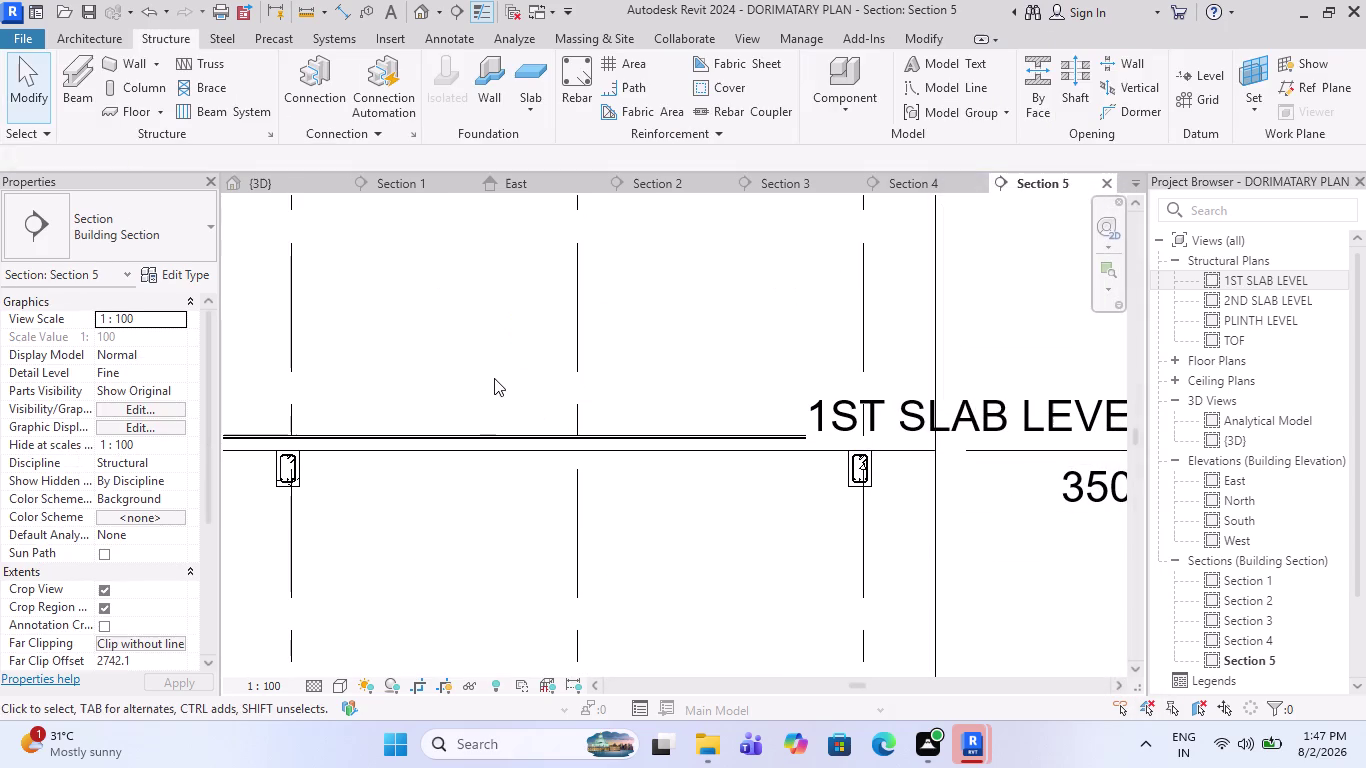
Switch to the East elevation and zoom in on the beam and column rebar.
click(498, 182)
scroll(up, 3)
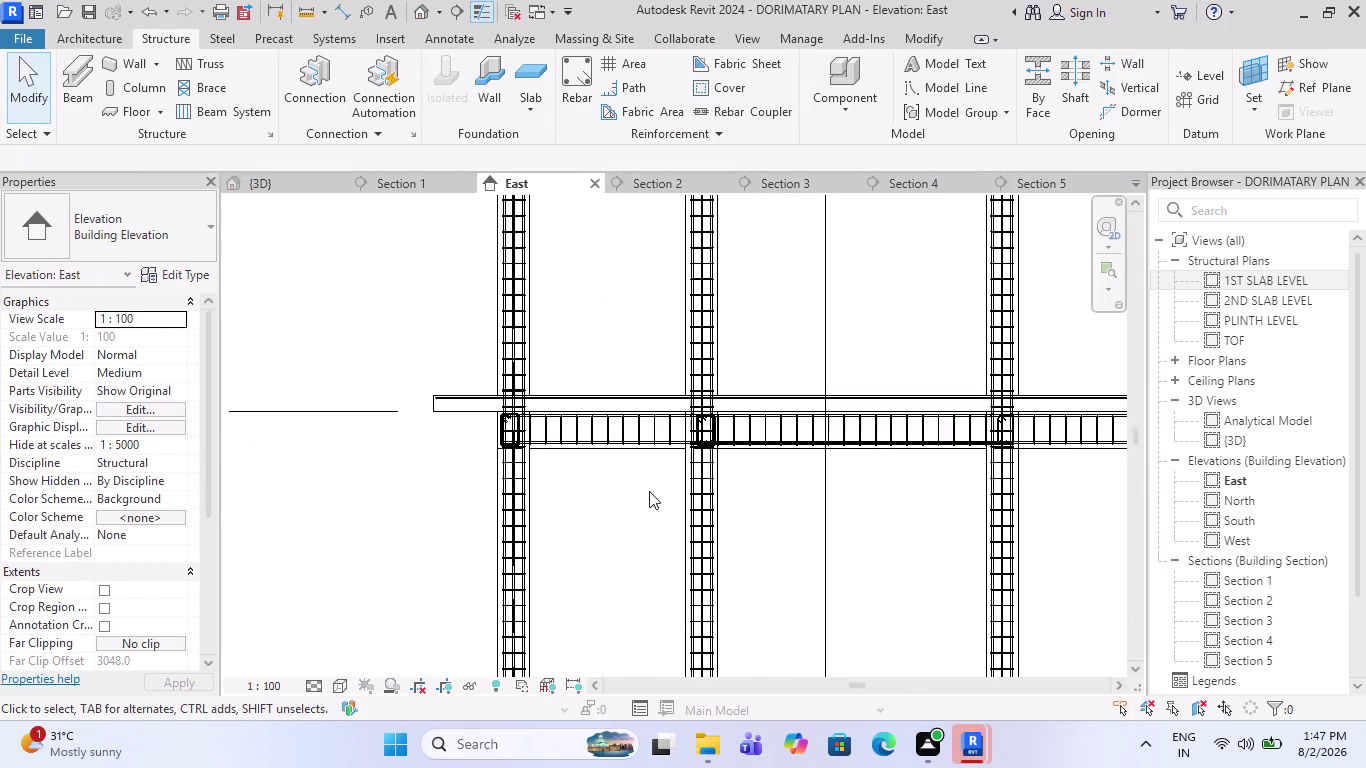
scroll(down, 3)
scroll(up, 3)
scroll(up, 3)
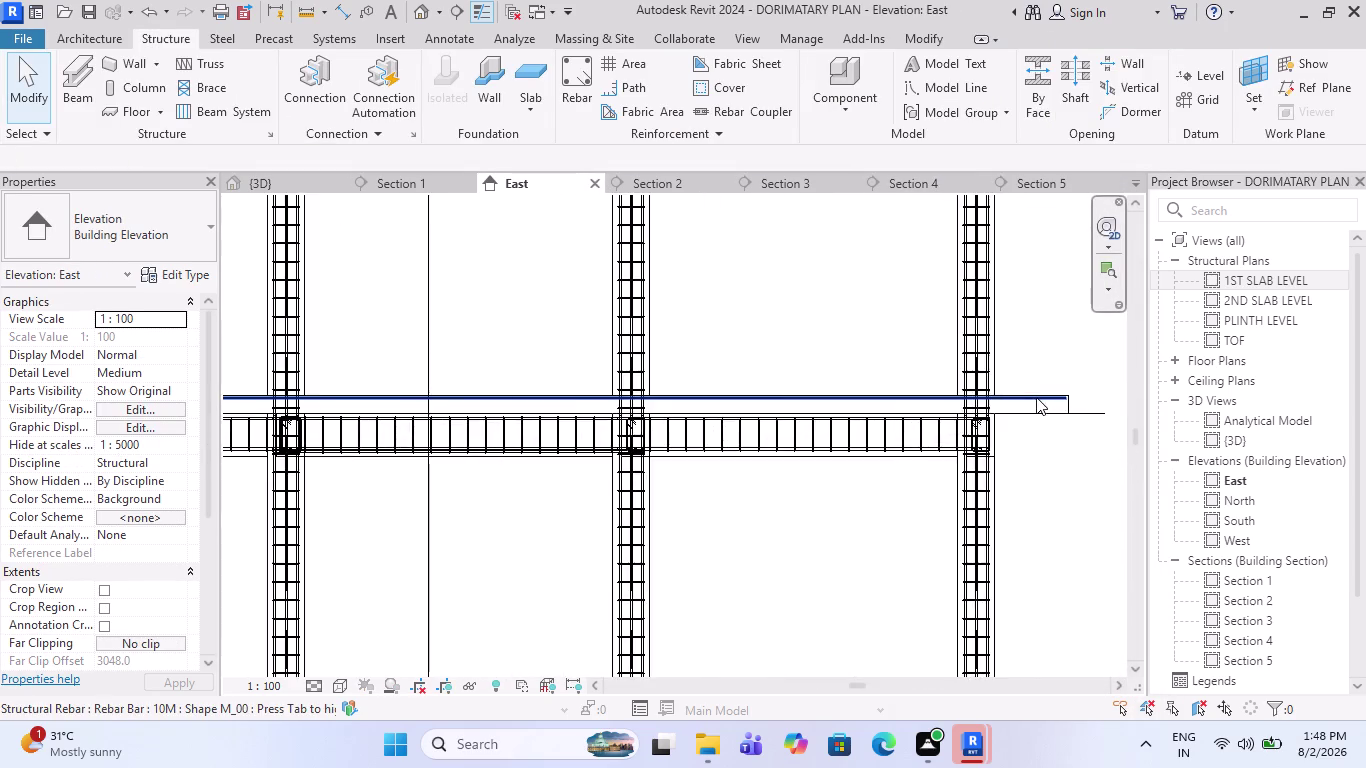
scroll(up, 3)
scroll(up, 3)
scroll(up, 3)
Zoom along the beams, then bring up the 3D view of the frame.
scroll(down, 3)
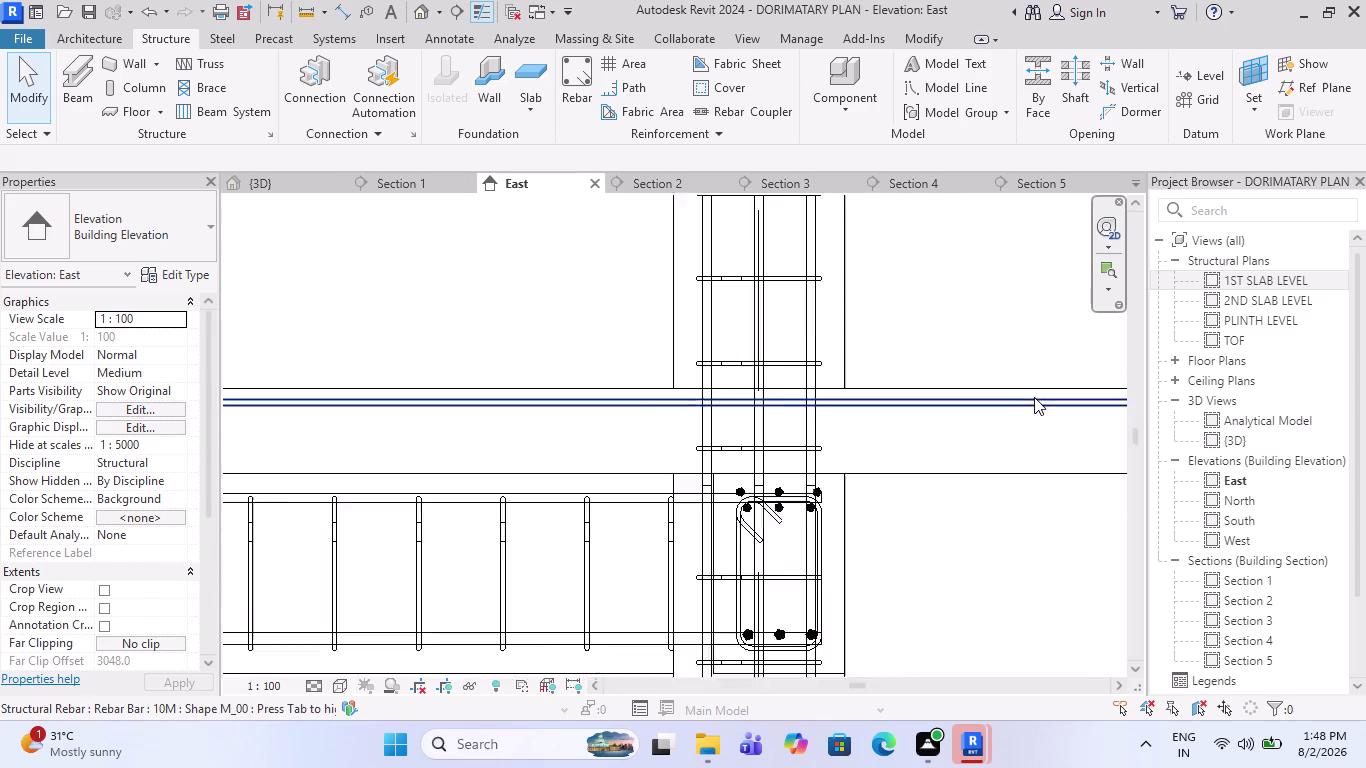
scroll(down, 3)
scroll(down, 3)
scroll(down, 3)
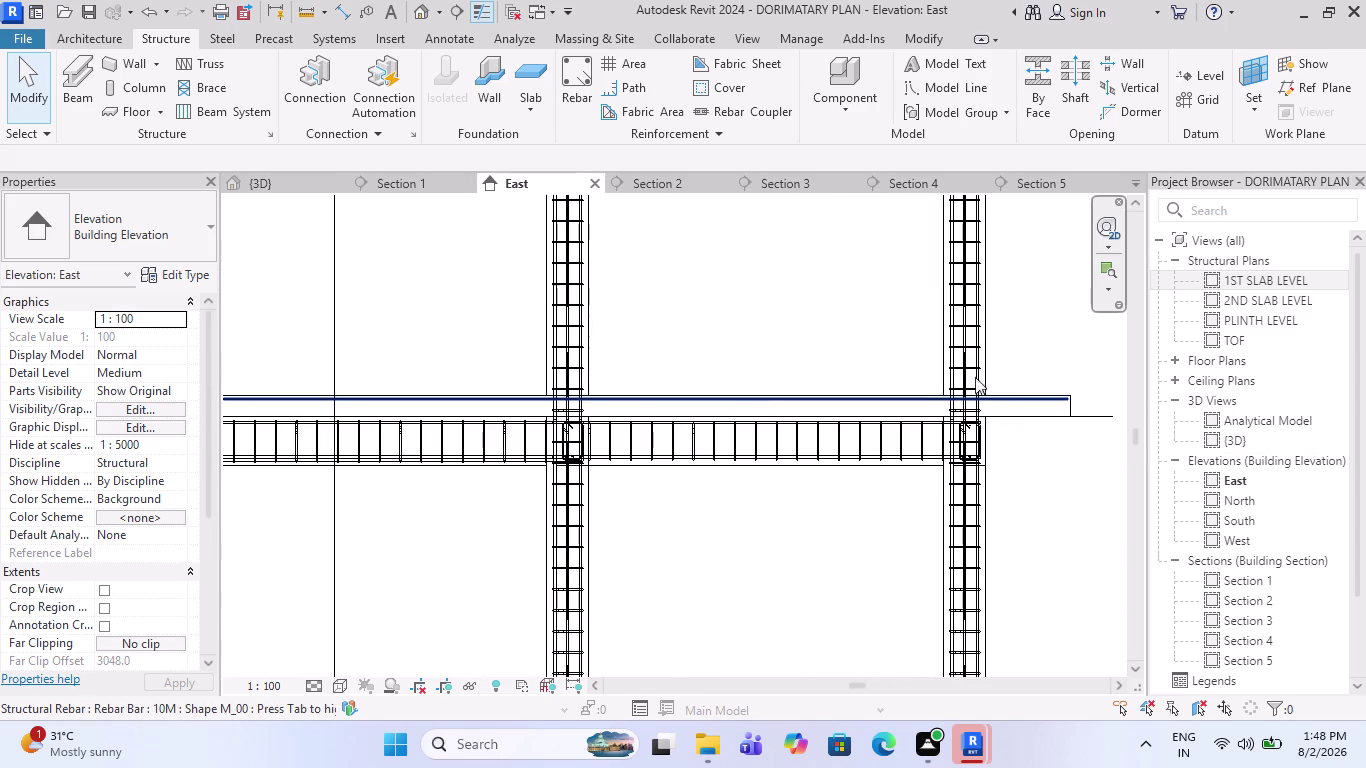
scroll(down, 3)
scroll(down, 3)
scroll(up, 3)
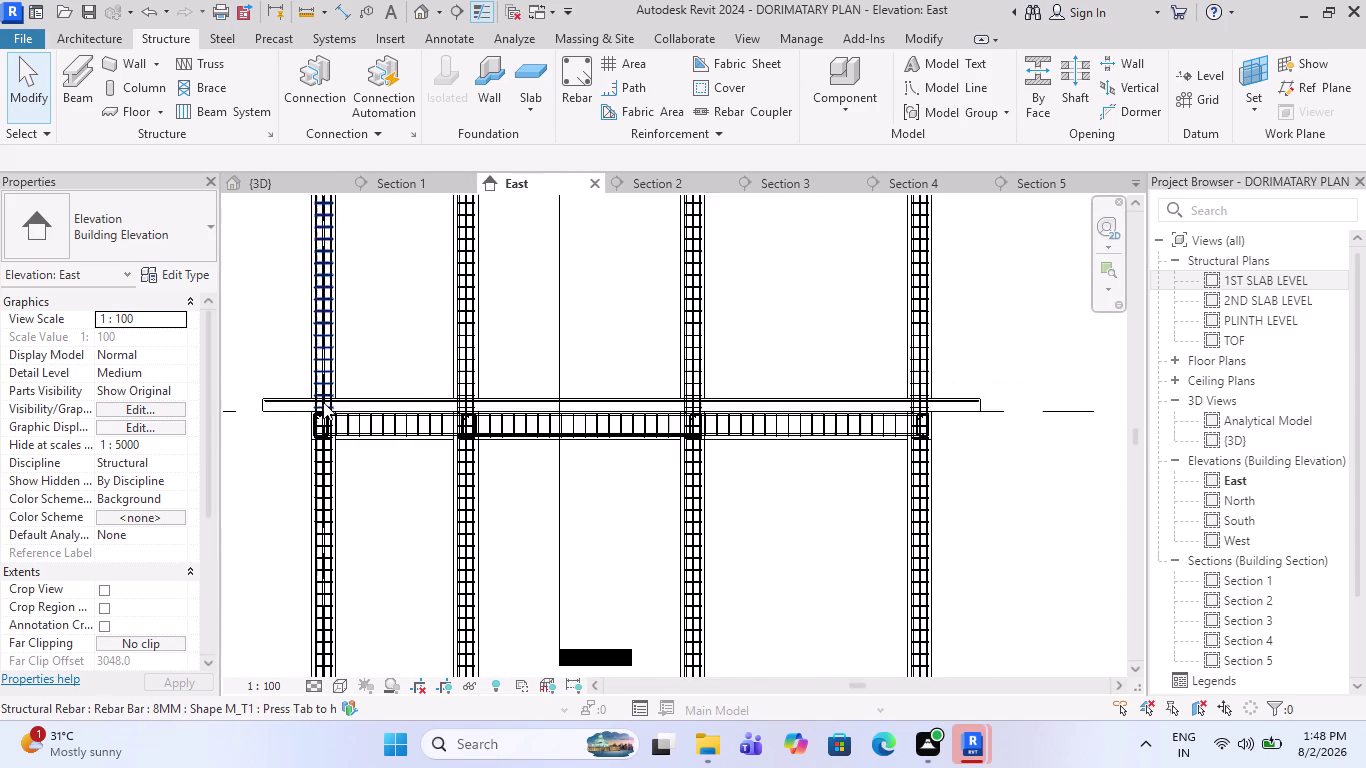
scroll(up, 3)
scroll(up, 3)
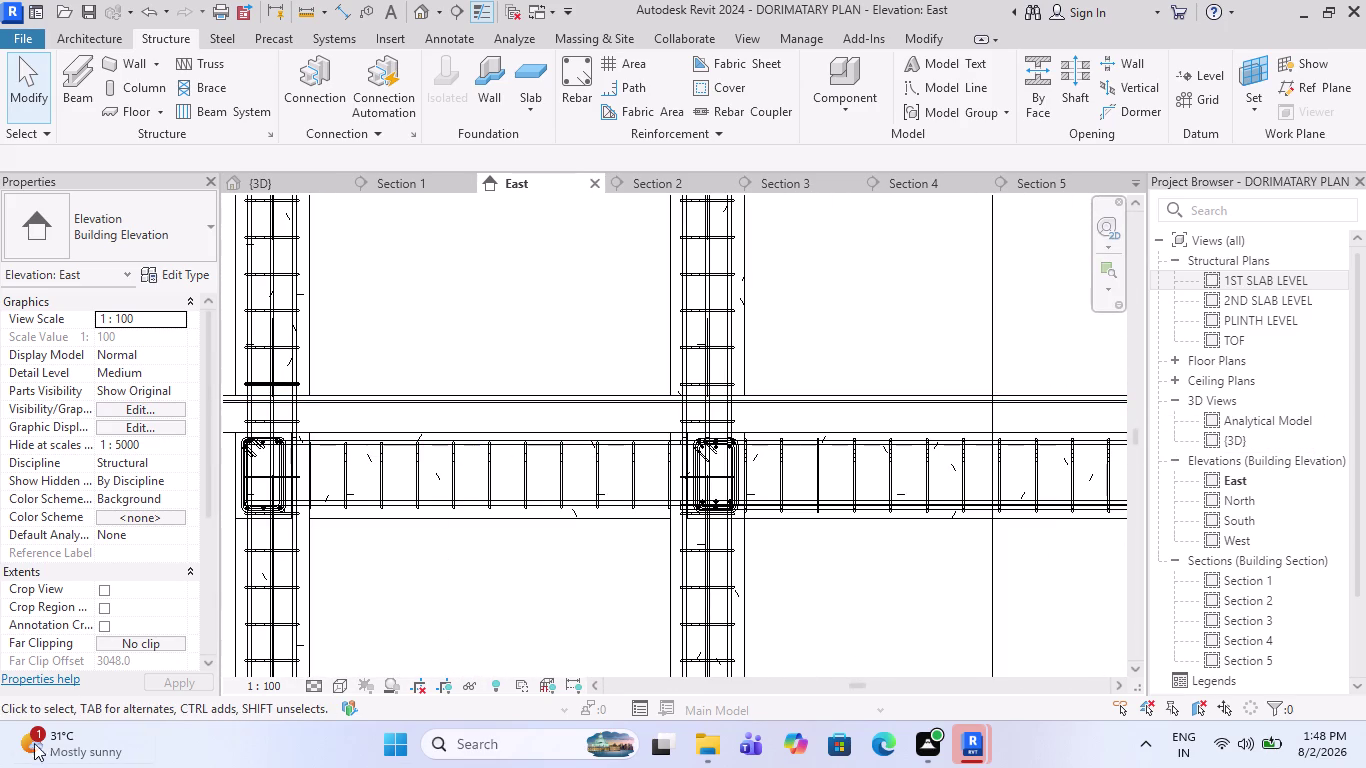
scroll(down, 3)
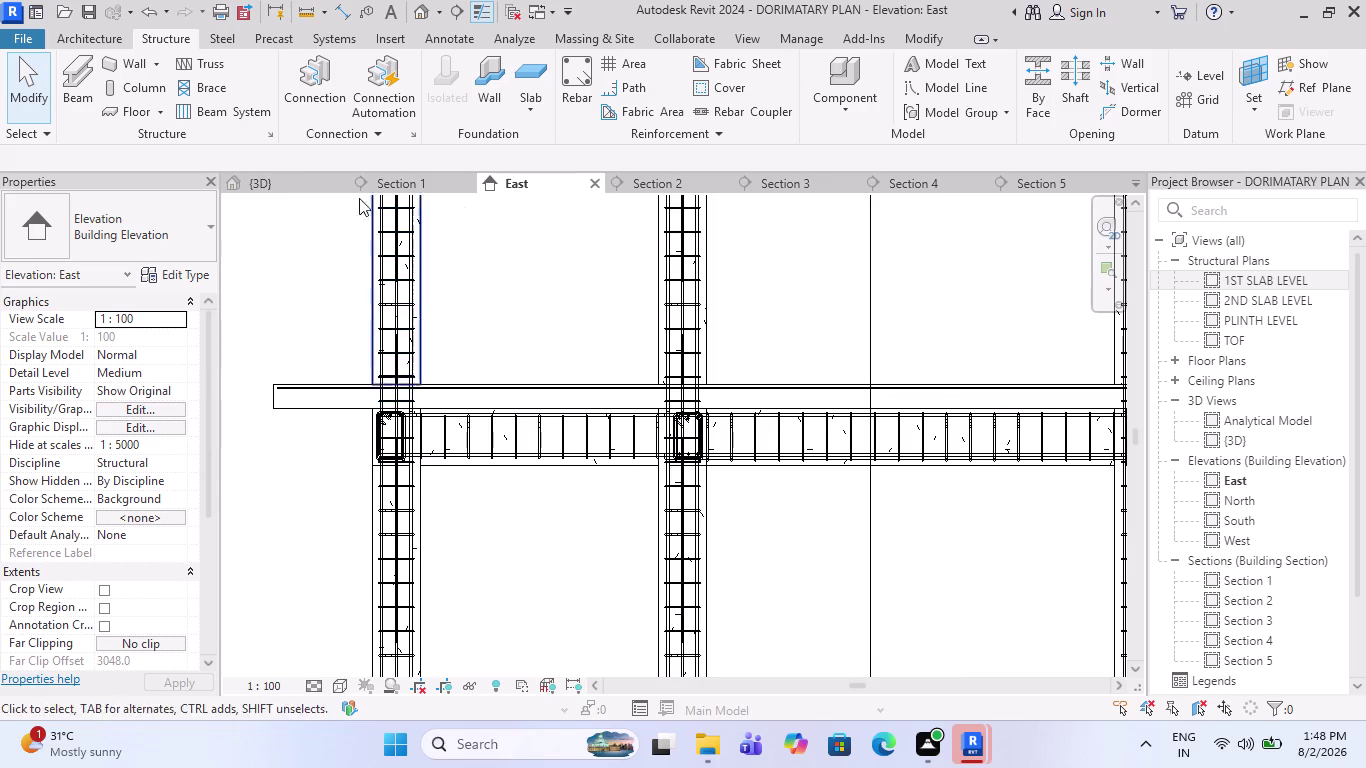
click(268, 183)
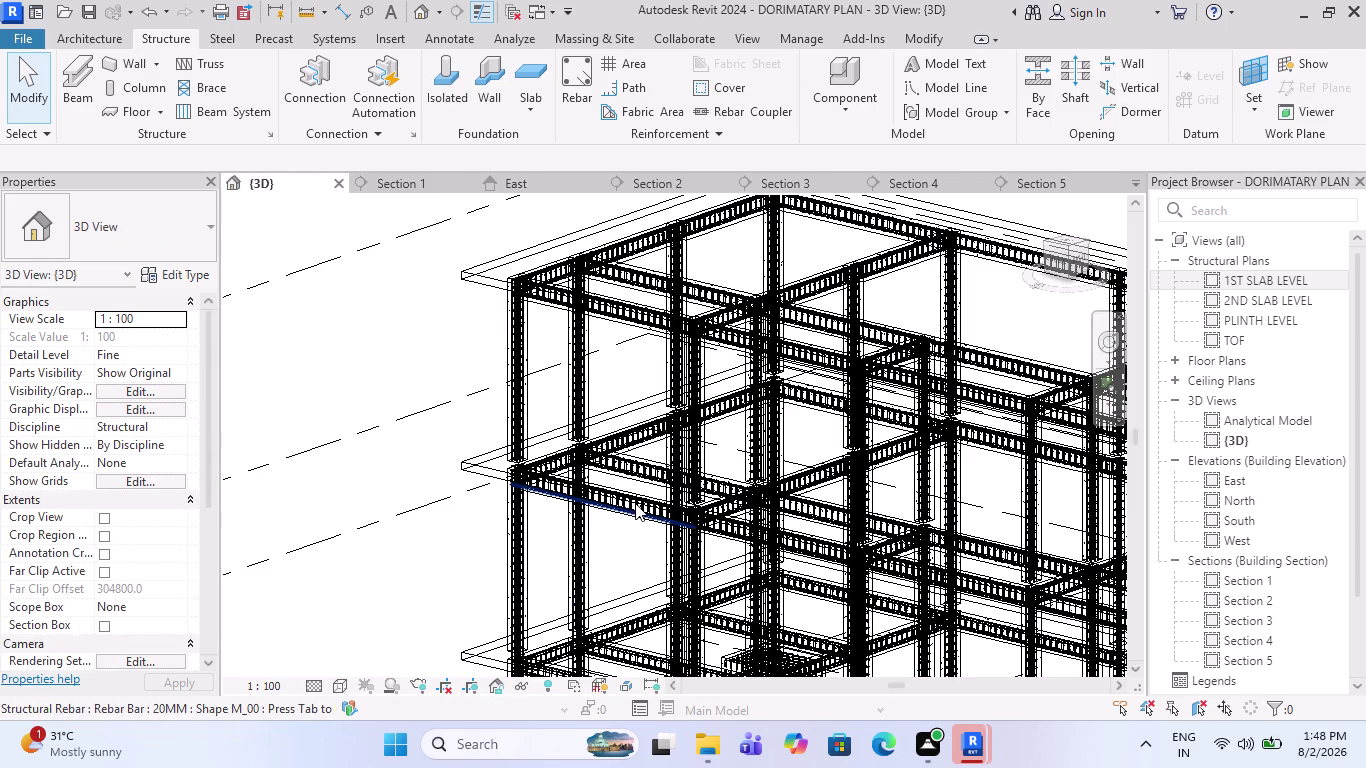
Orbit the 3D model to inspect slab rebar, beam rebar and footings from several sides.
scroll(down, 3)
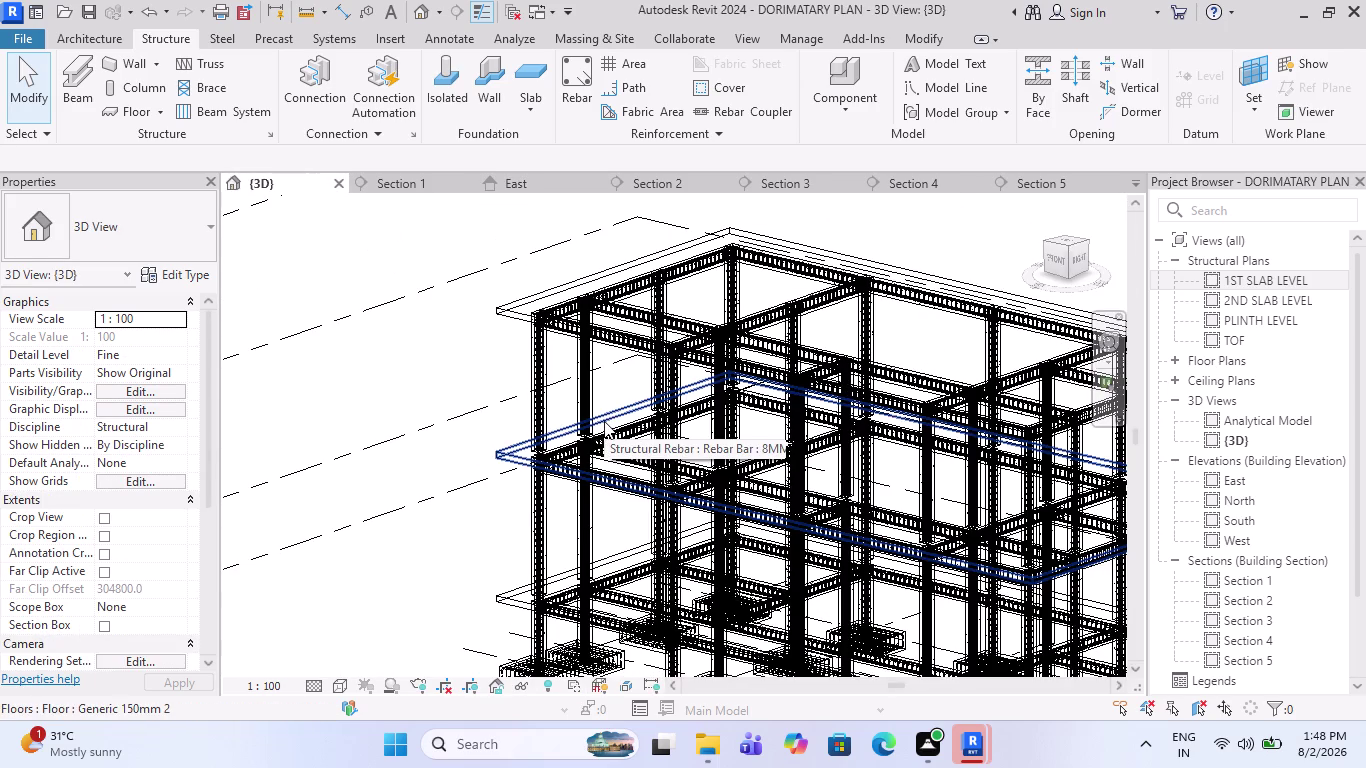
middle_drag(688, 520, 660, 557)
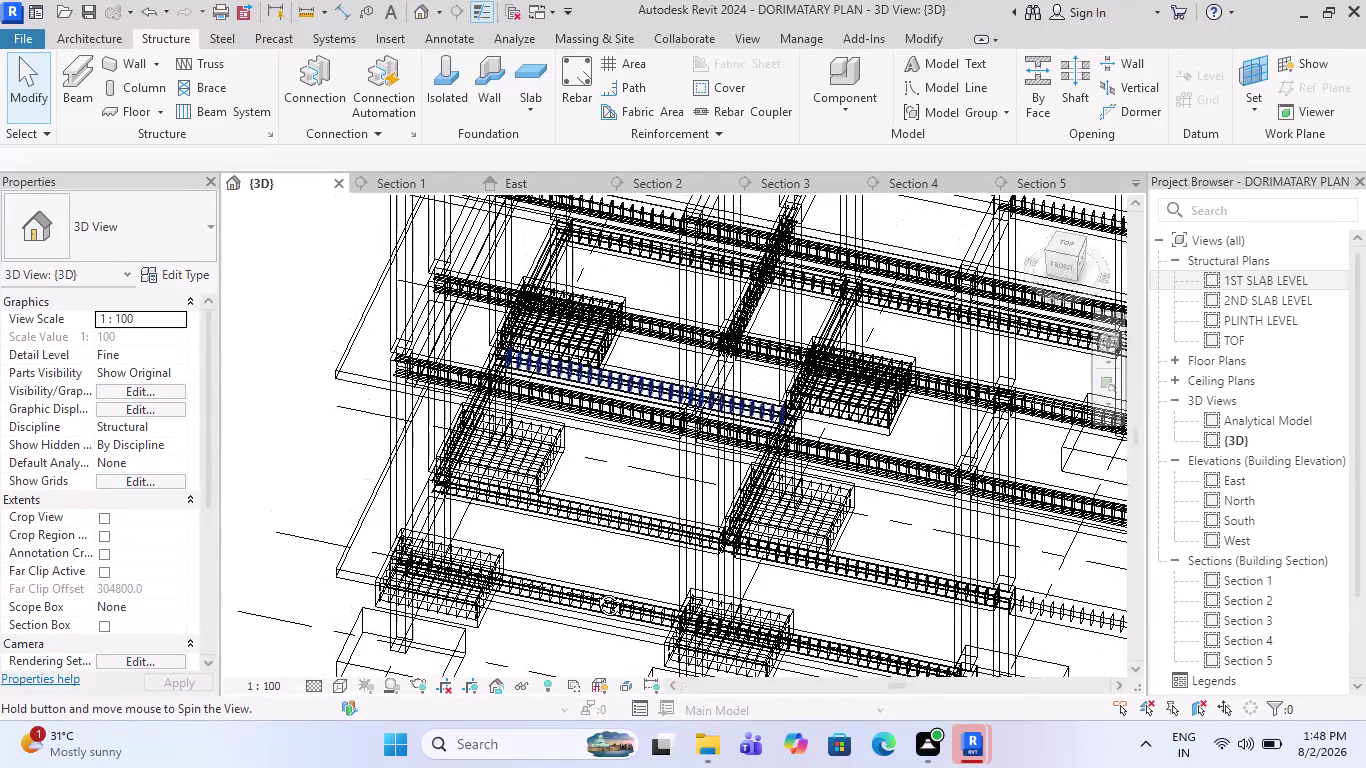
Orbit closer to inspect lower beam rebar intersections and footing rebar from above.
middle_drag(594, 590, 595, 588)
Move through Section 4 to the Section 5 view and zoom in.
click(882, 186)
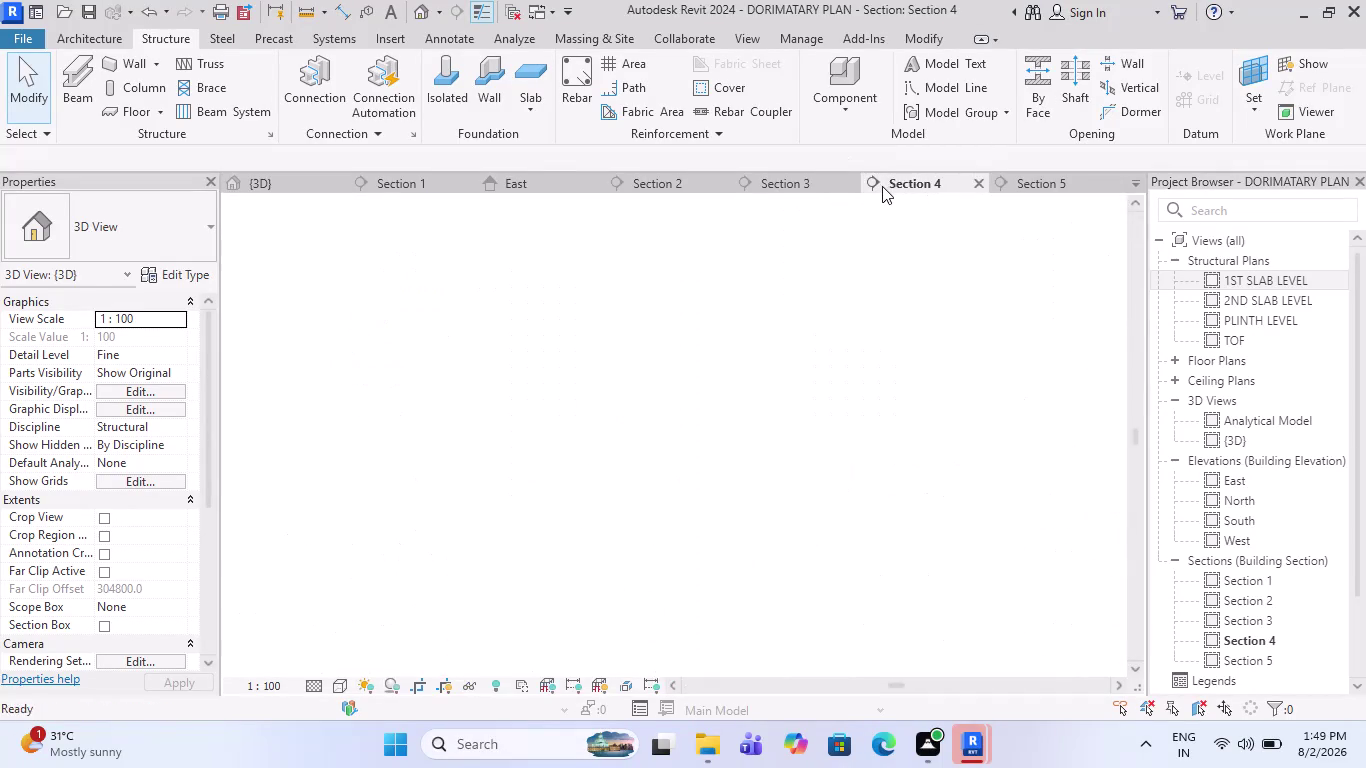
click(1044, 178)
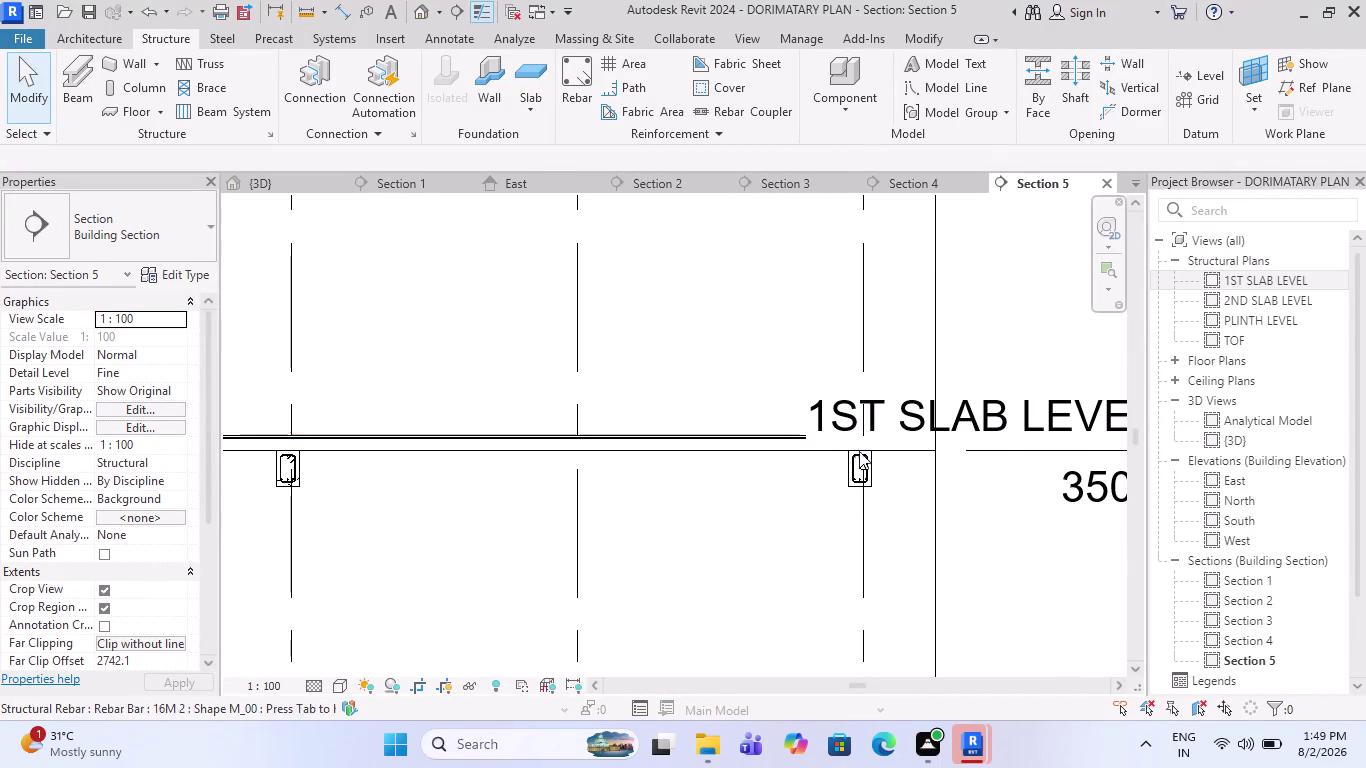
scroll(down, 3)
scroll(up, 3)
scroll(up, 3)
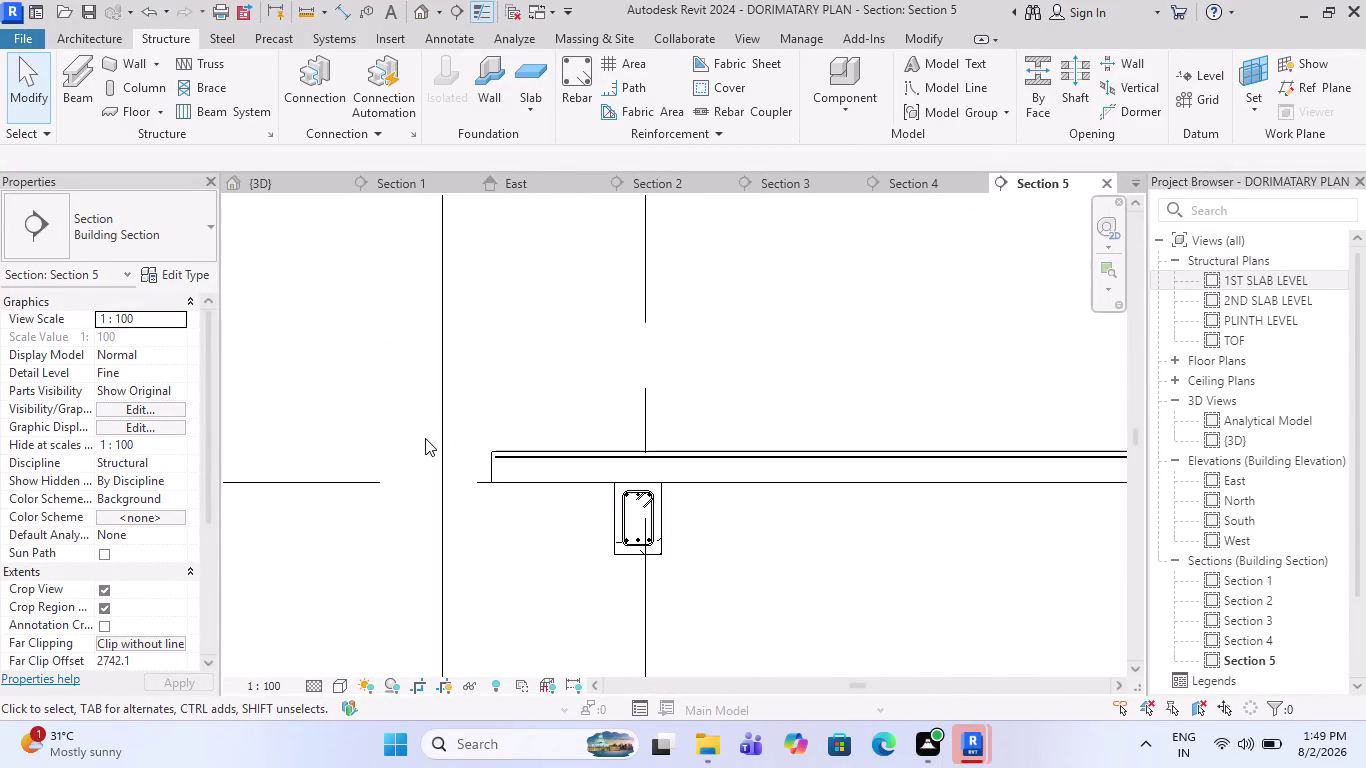
scroll(up, 3)
scroll(down, 3)
scroll(down, 3)
scroll(down, 3)
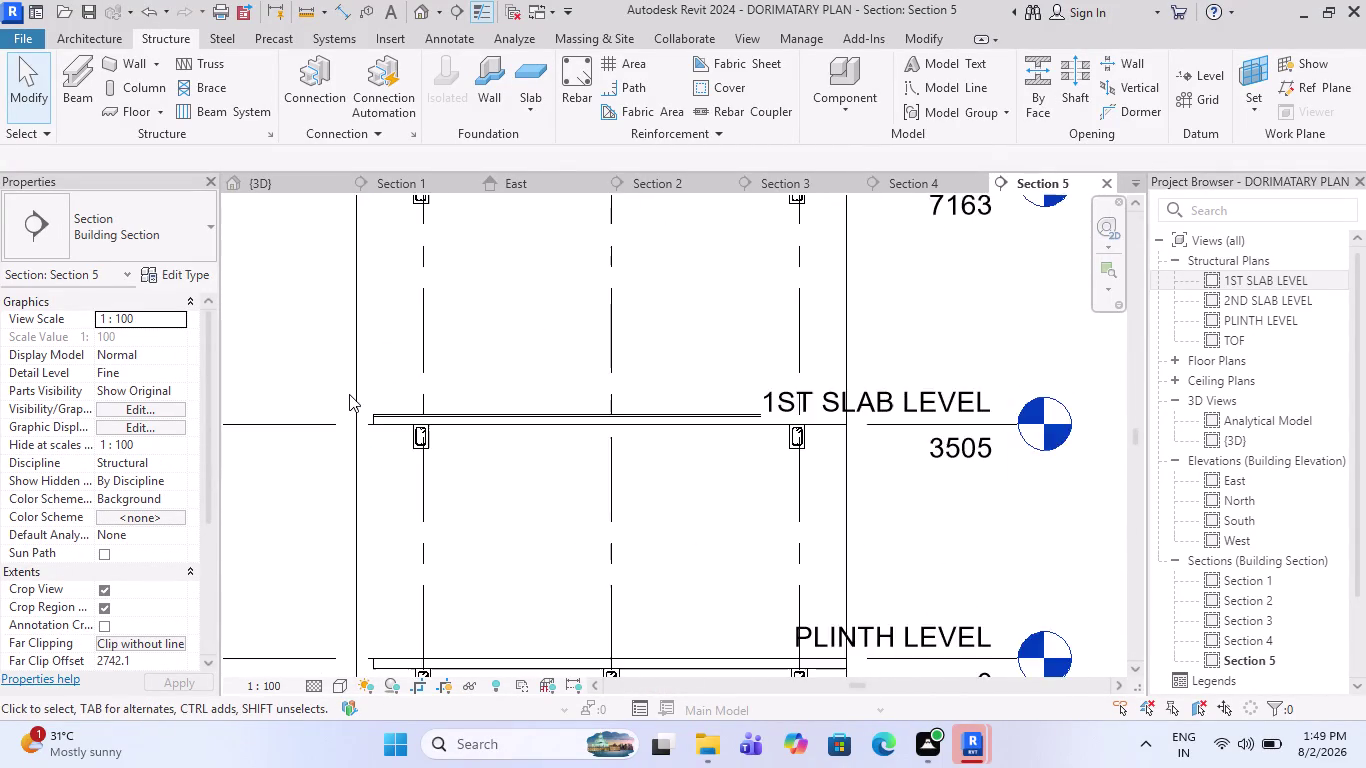
scroll(down, 3)
Shift the Section 5 crop boundary to centre all three levels.
click(724, 338)
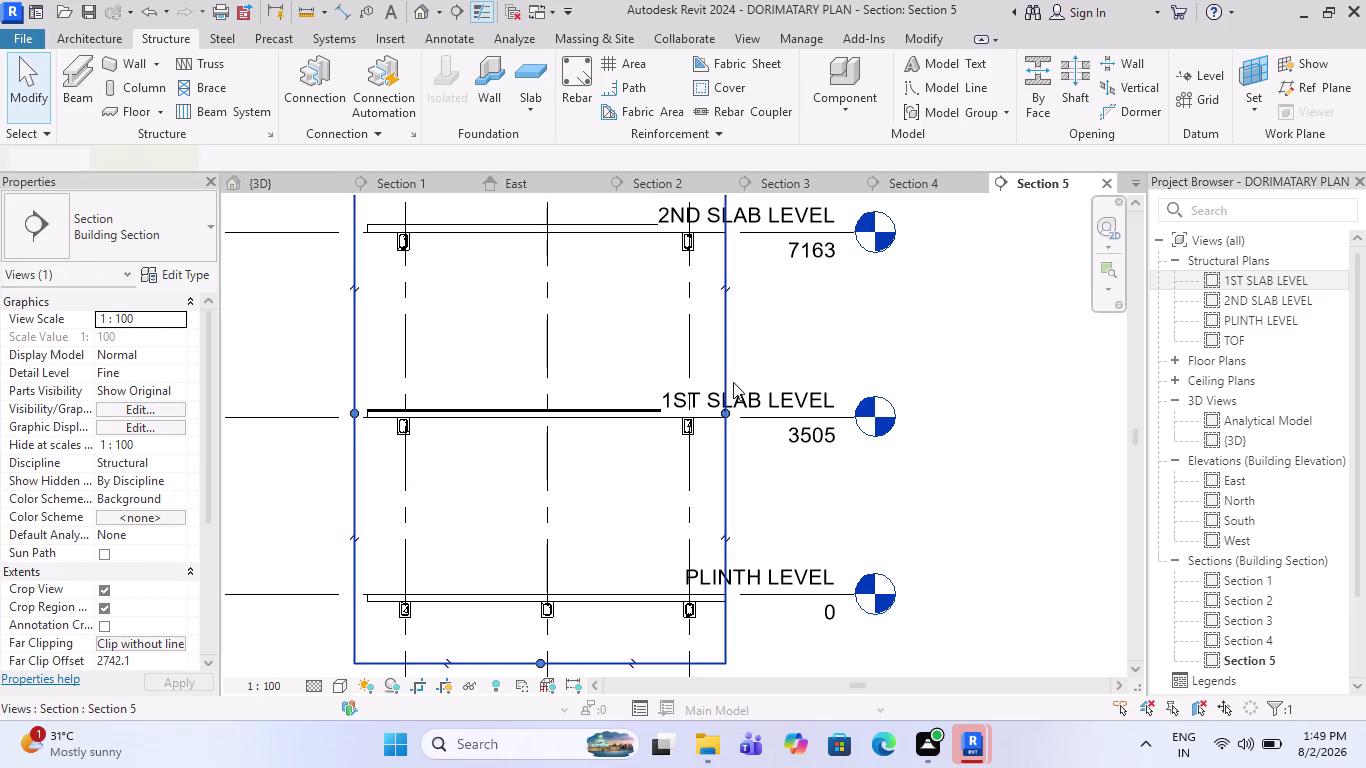
drag(725, 416, 1006, 497)
scroll(down, 3)
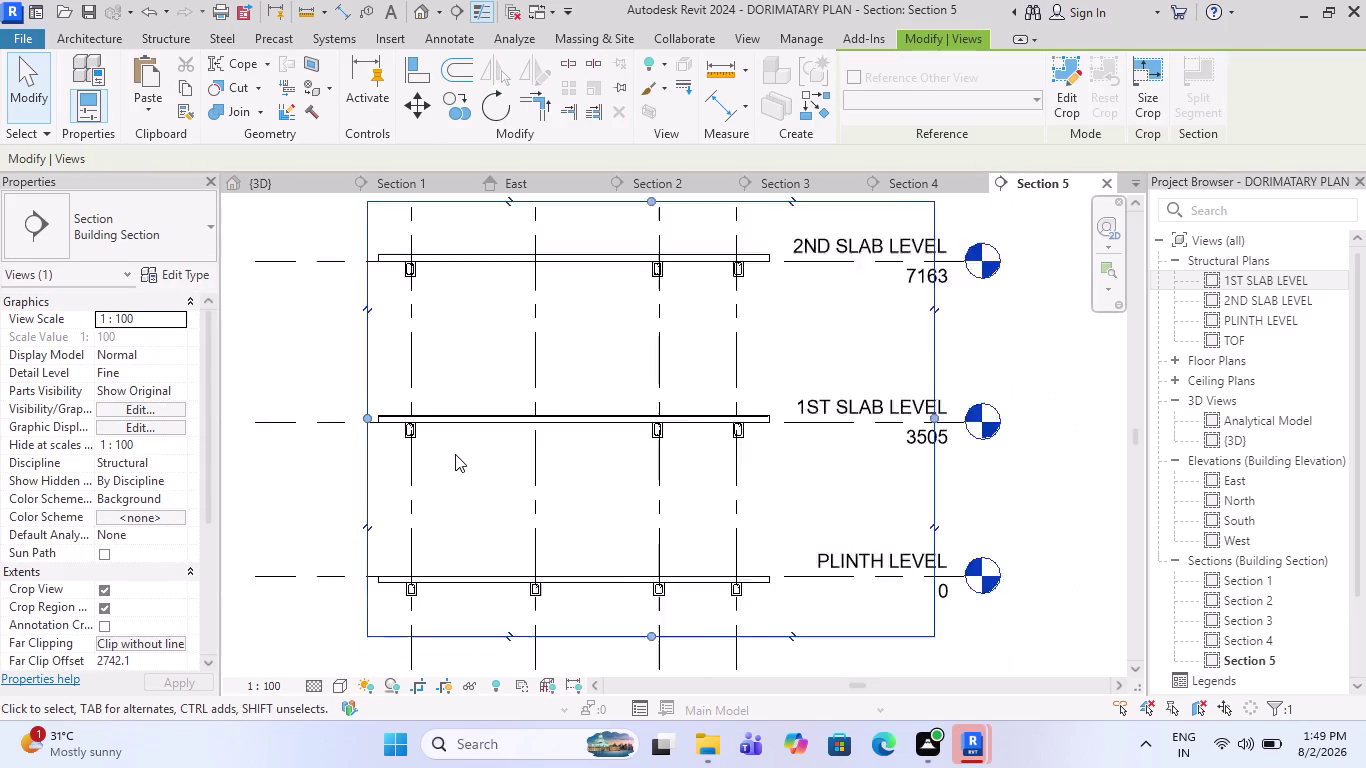
scroll(down, 3)
scroll(up, 3)
scroll(down, 3)
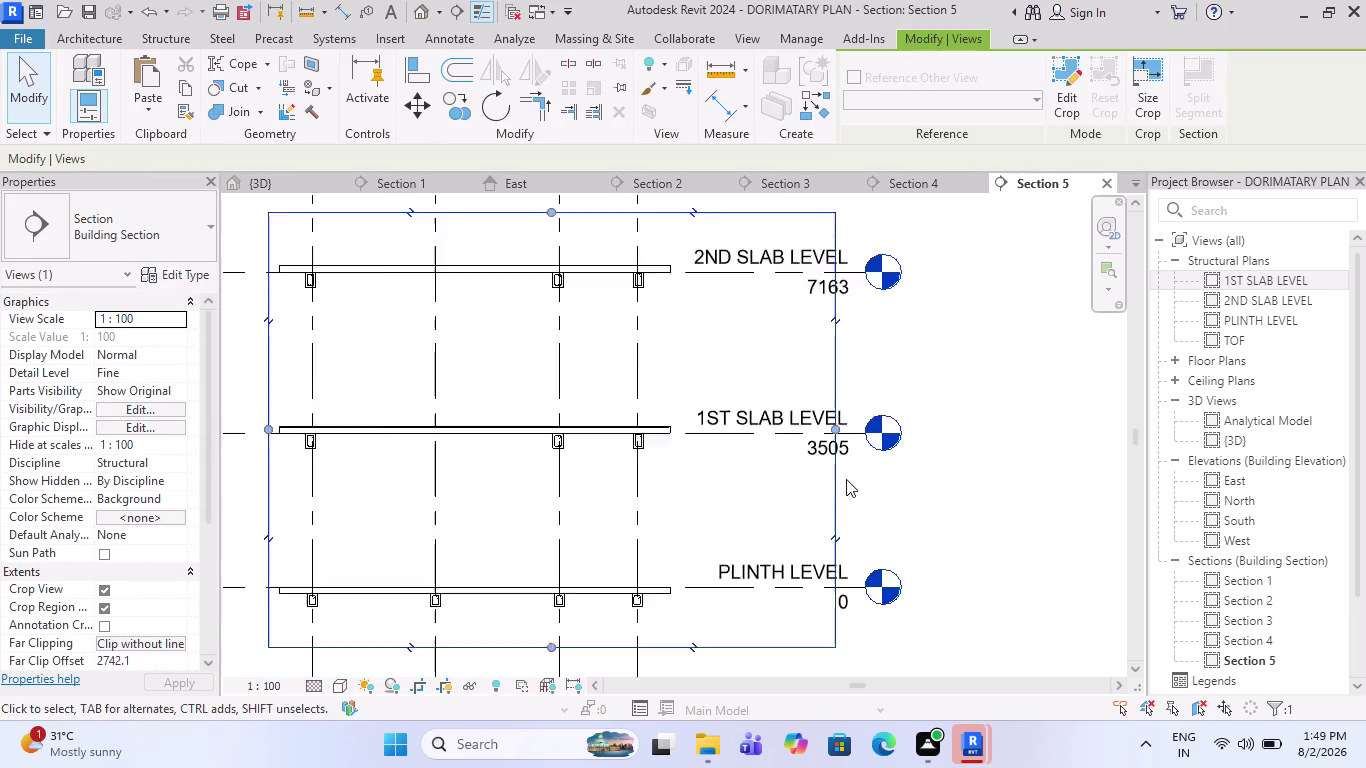
scroll(up, 3)
scroll(up, 3)
scroll(up, 3)
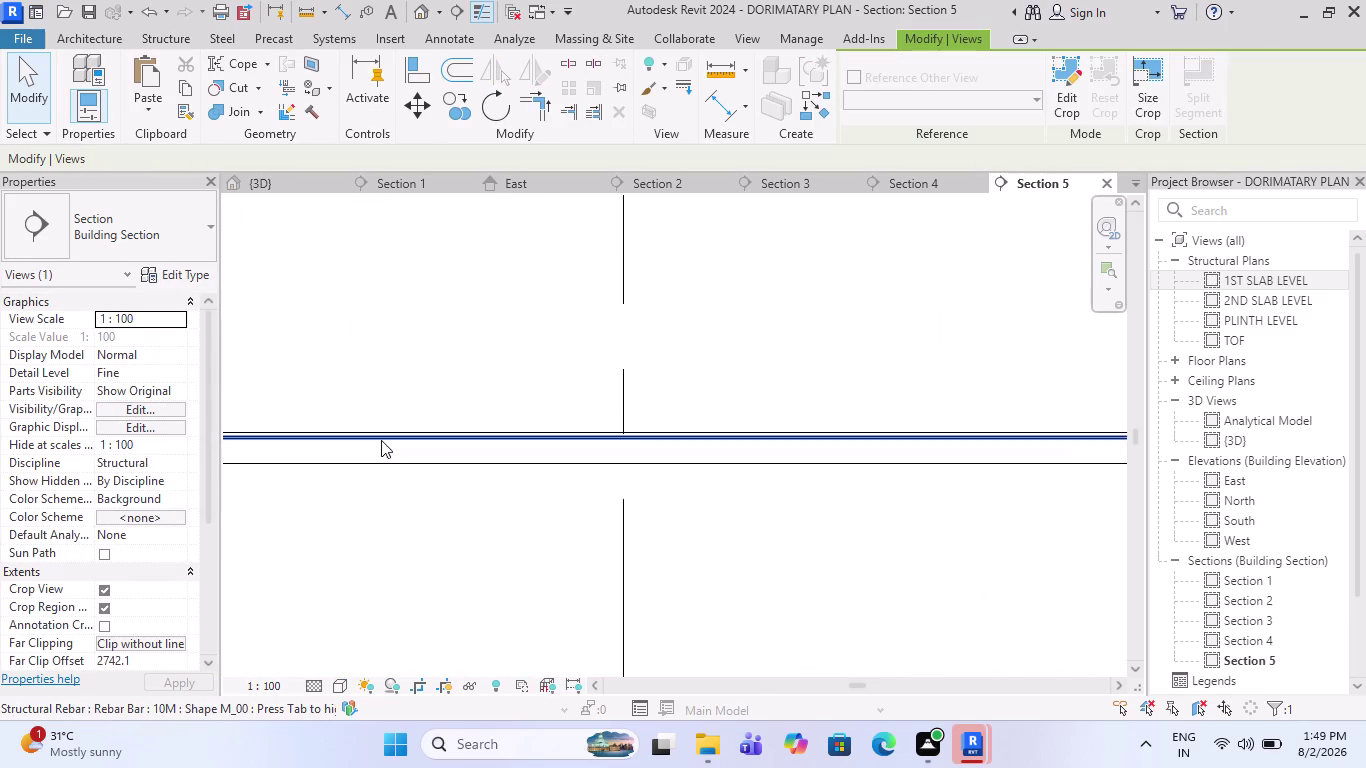
scroll(down, 3)
scroll(down, 3)
scroll(up, 3)
scroll(up, 3)
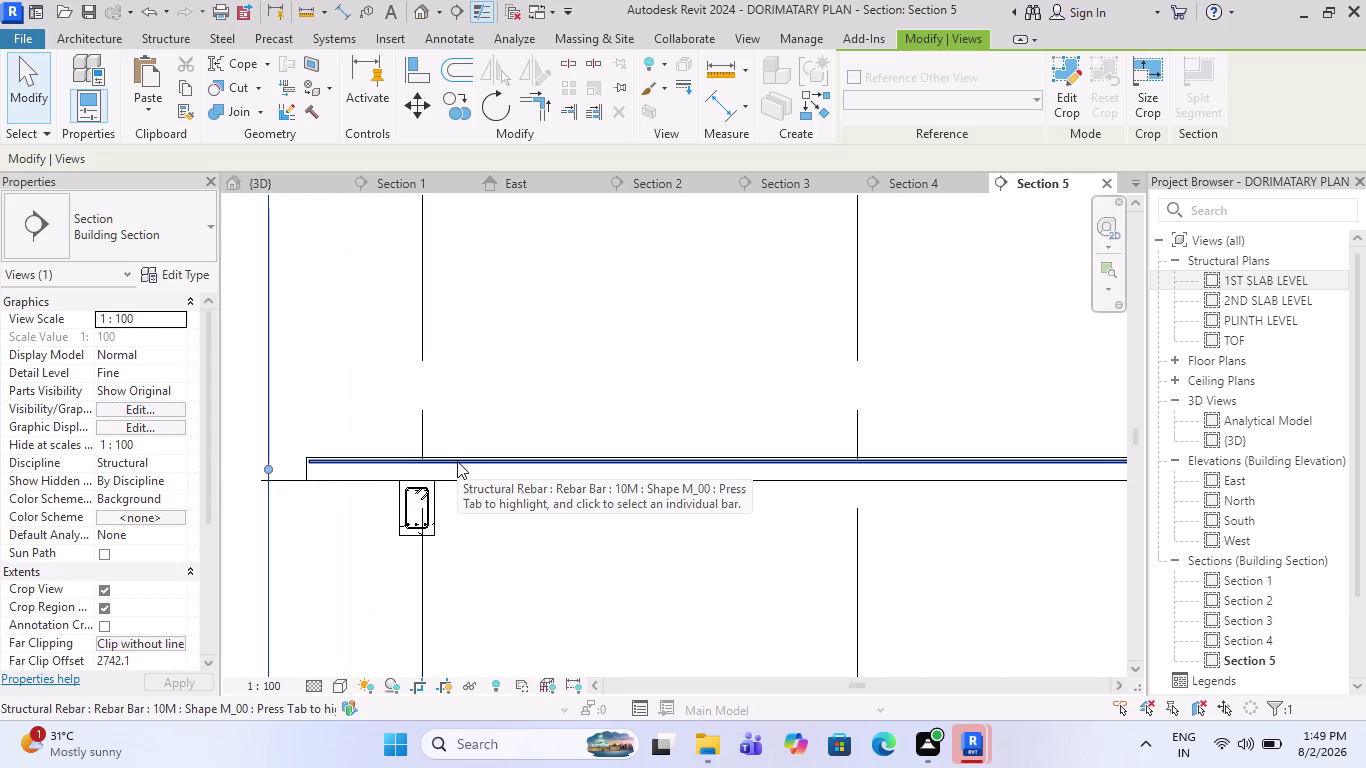
scroll(up, 3)
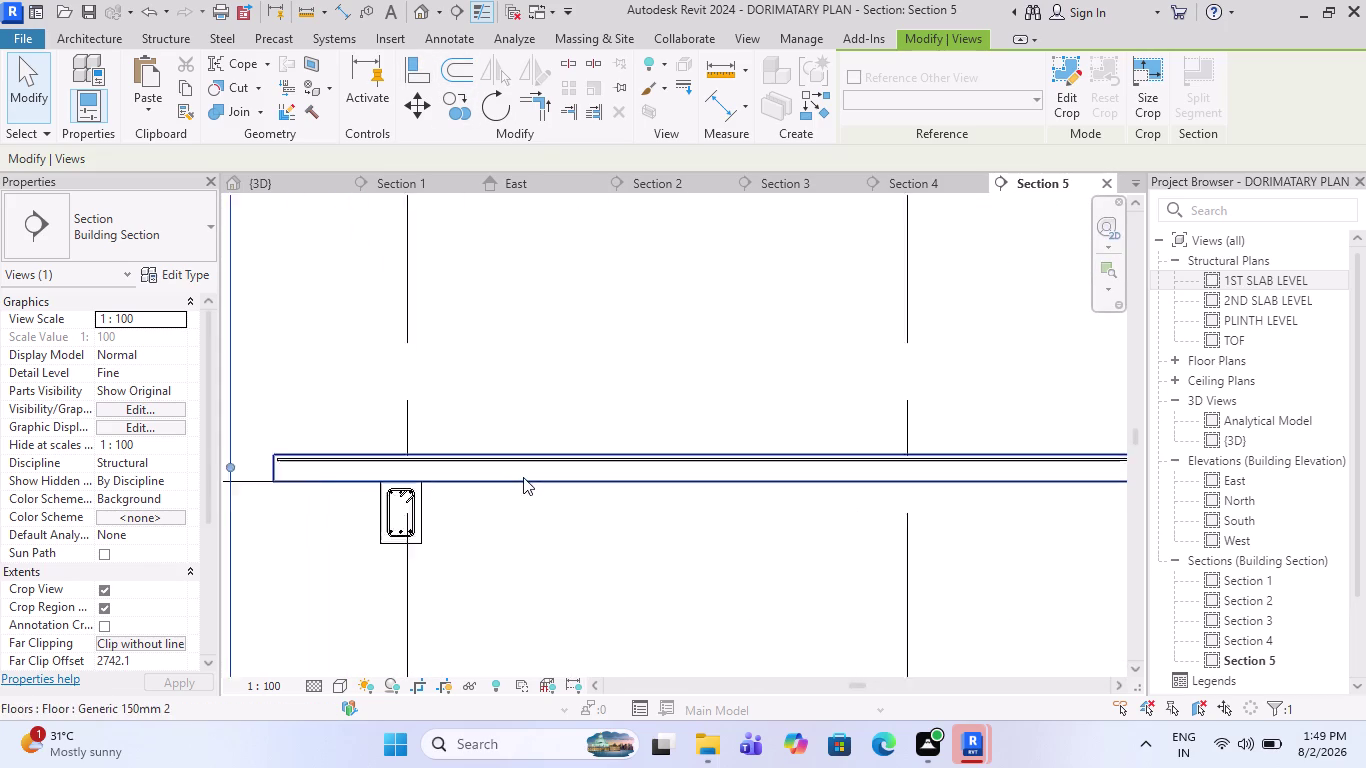
scroll(up, 3)
Select the 10M bar along the 1st slab level and begin editing its sketch.
click(516, 450)
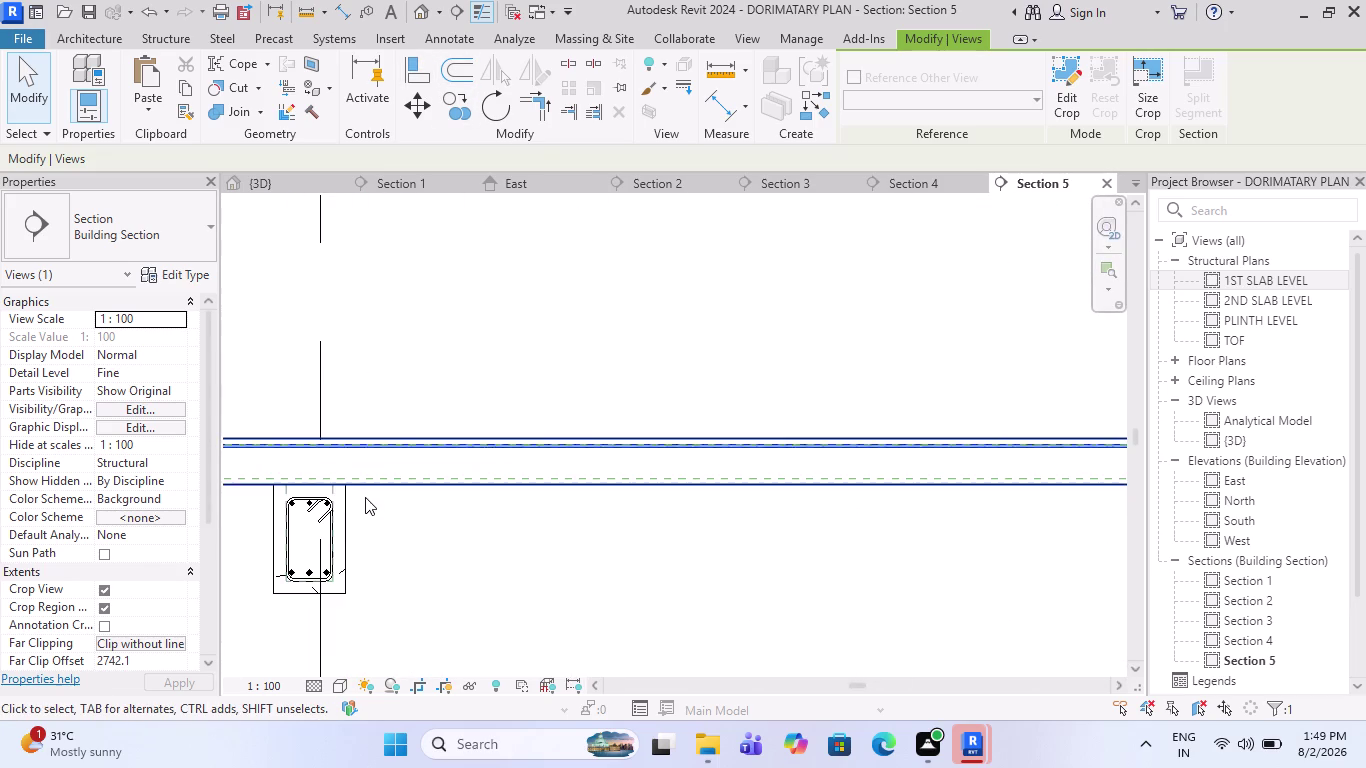
scroll(down, 3)
scroll(down, 3)
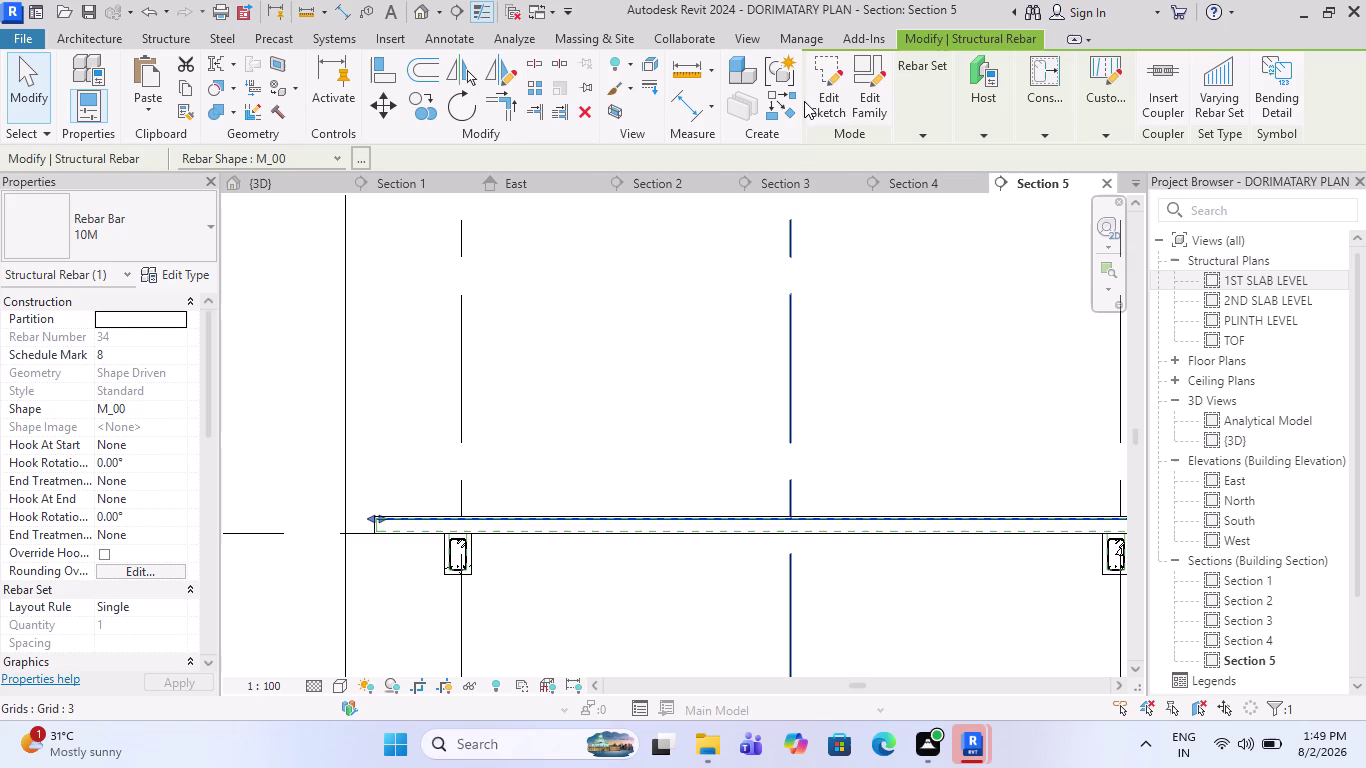
click(833, 90)
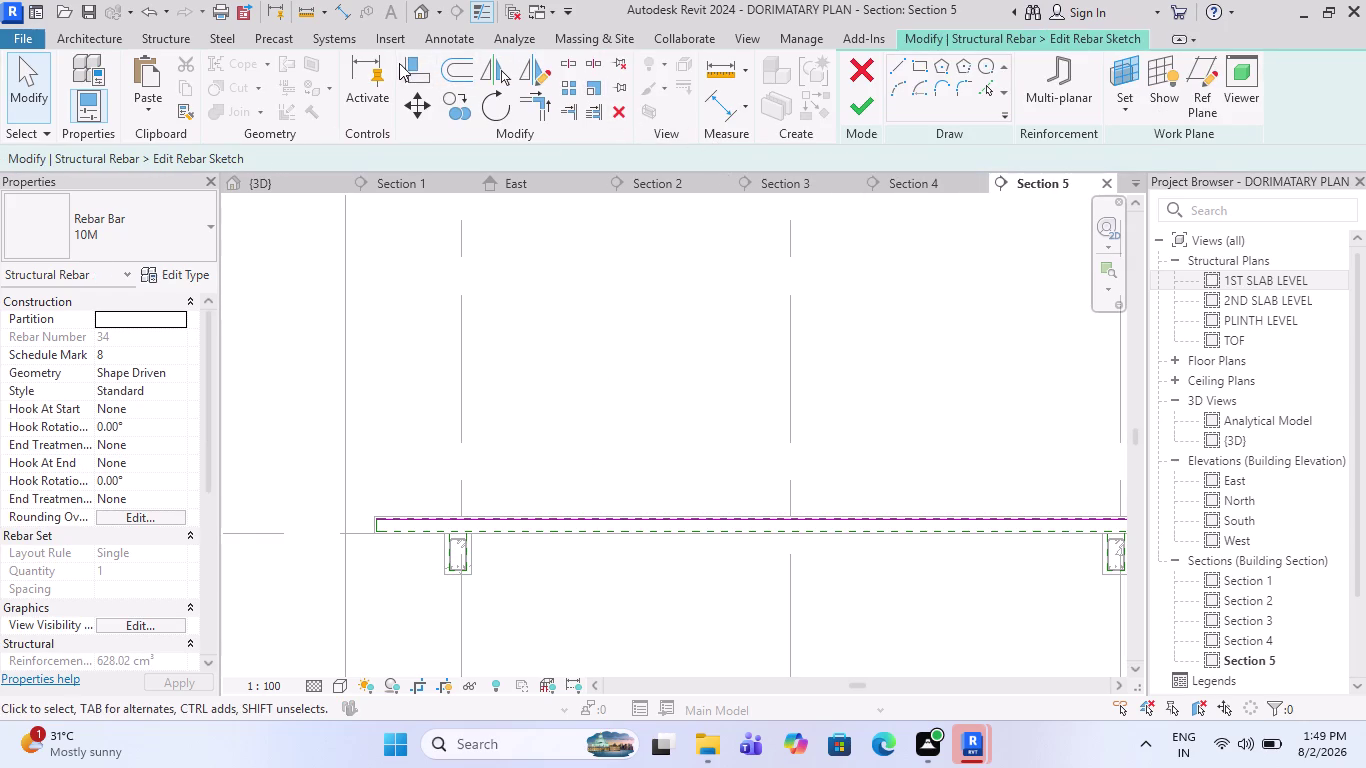
Draw the first bar lines from the slab top, along the slab, ending in a sloped crank.
click(903, 62)
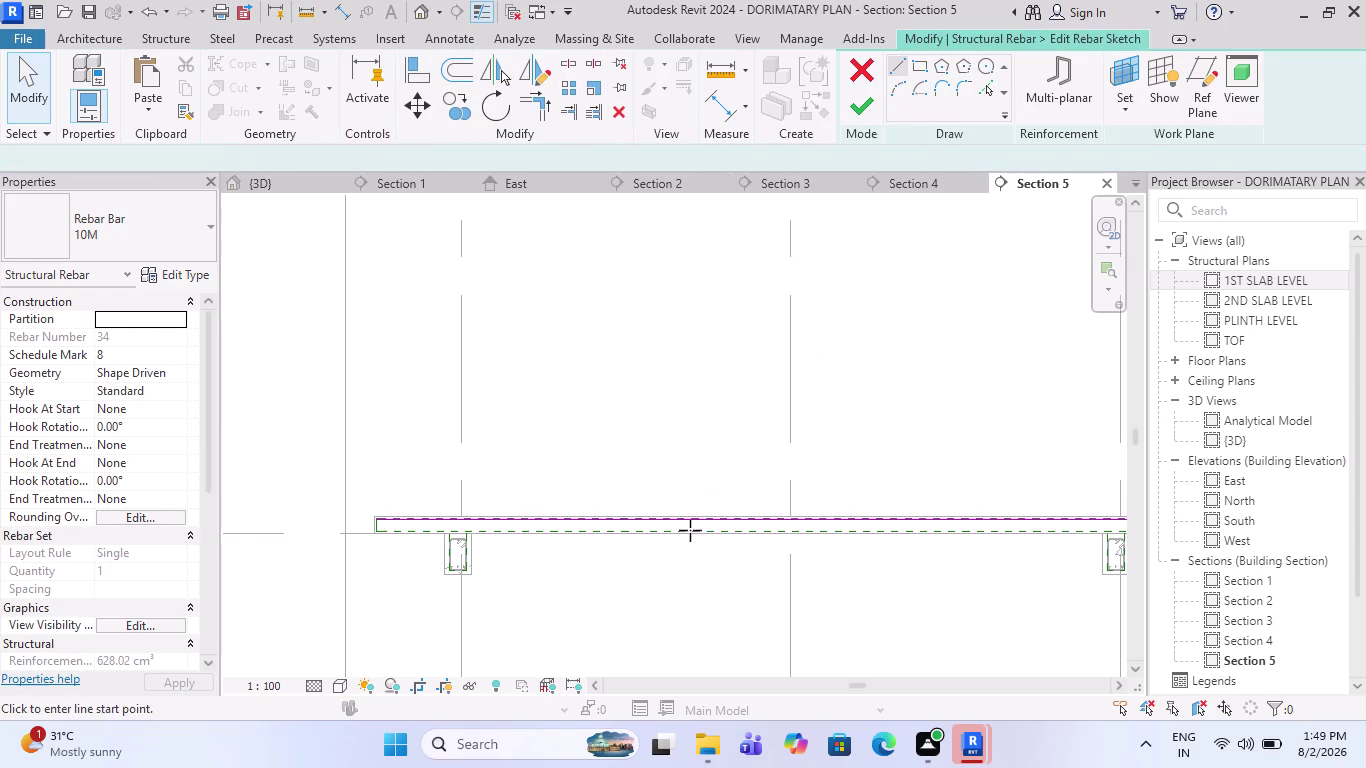
scroll(up, 3)
scroll(up, 3)
scroll(down, 3)
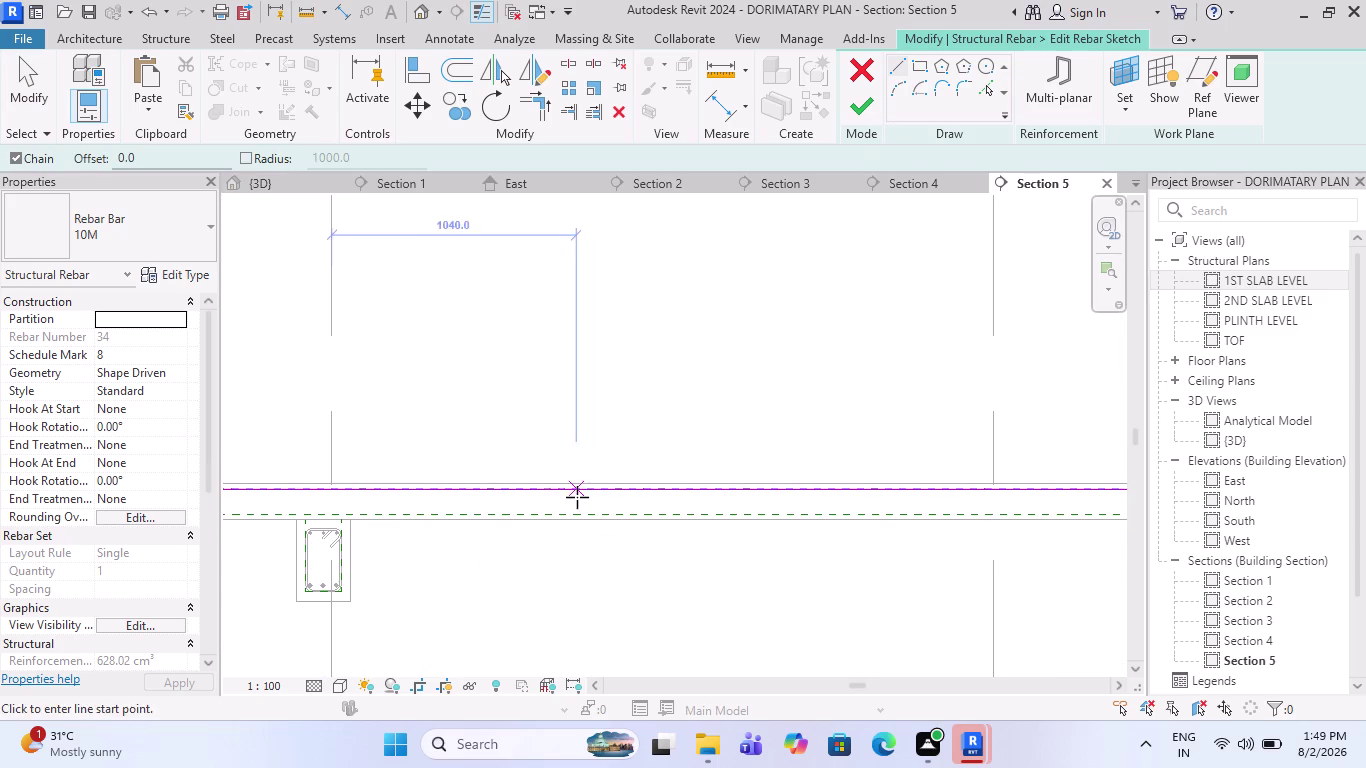
click(554, 490)
scroll(up, 3)
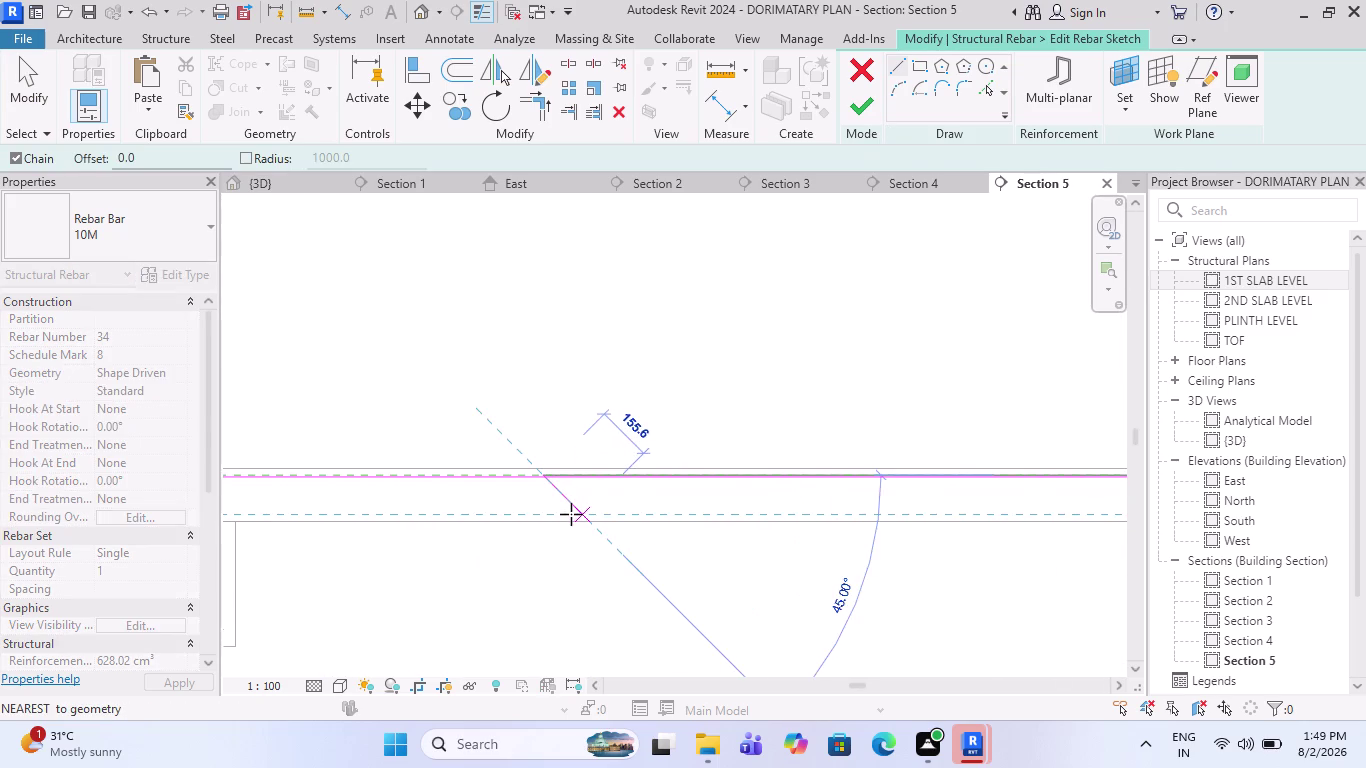
click(572, 515)
scroll(down, 3)
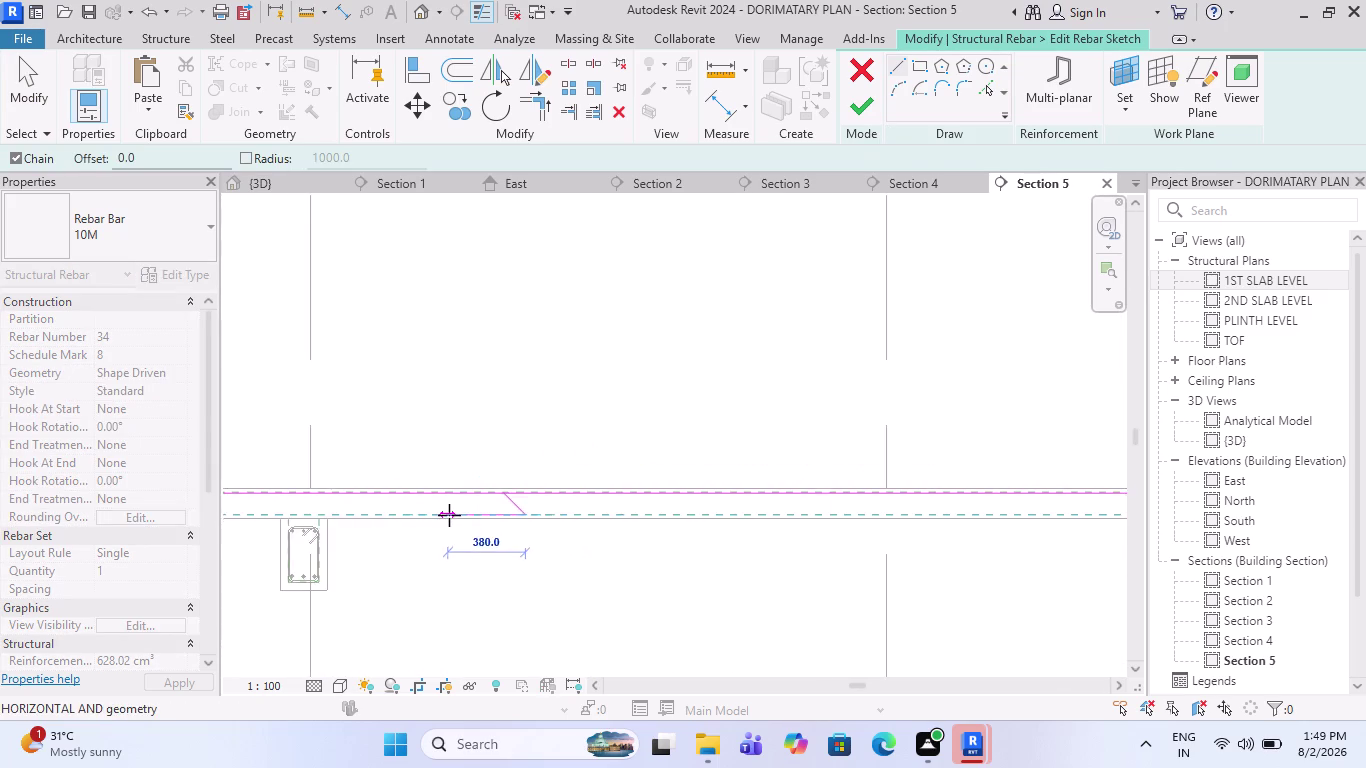
scroll(down, 3)
scroll(down, 3)
scroll(down, 3)
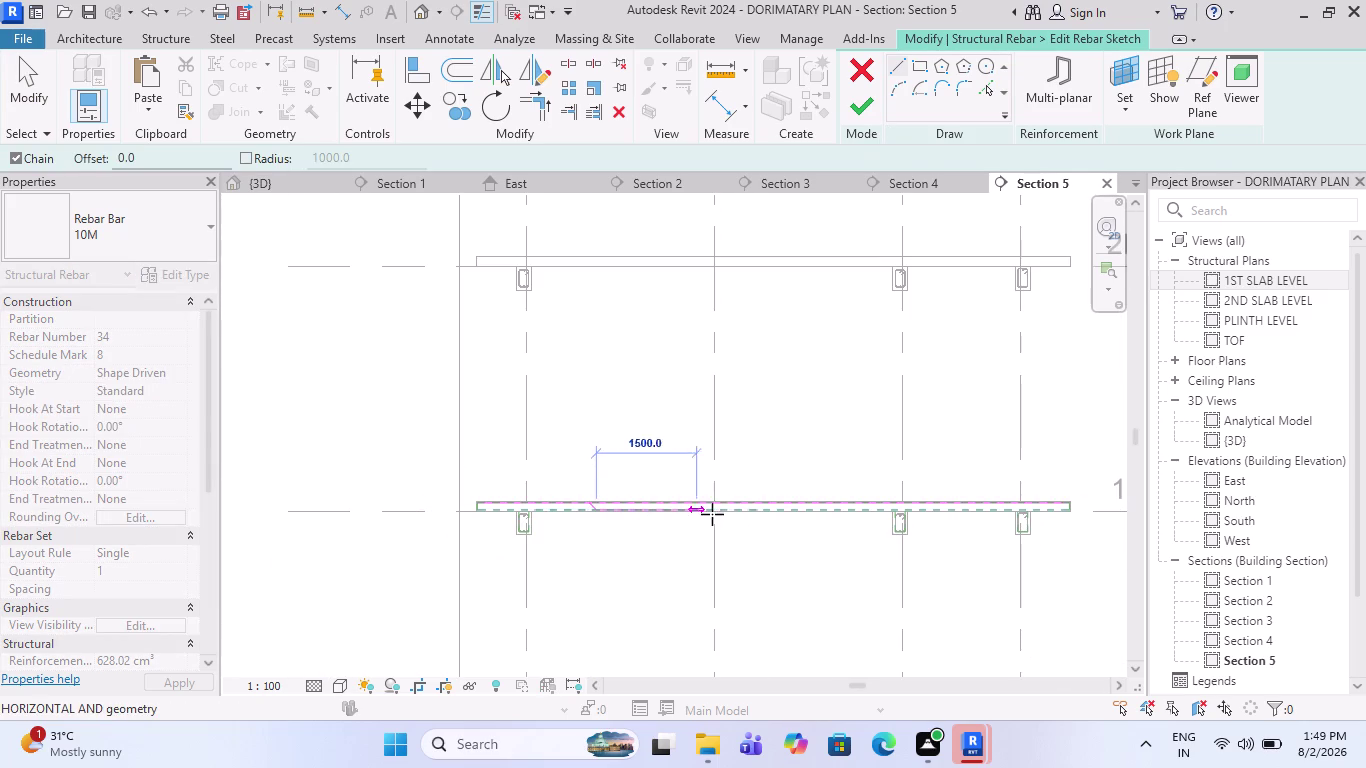
scroll(up, 3)
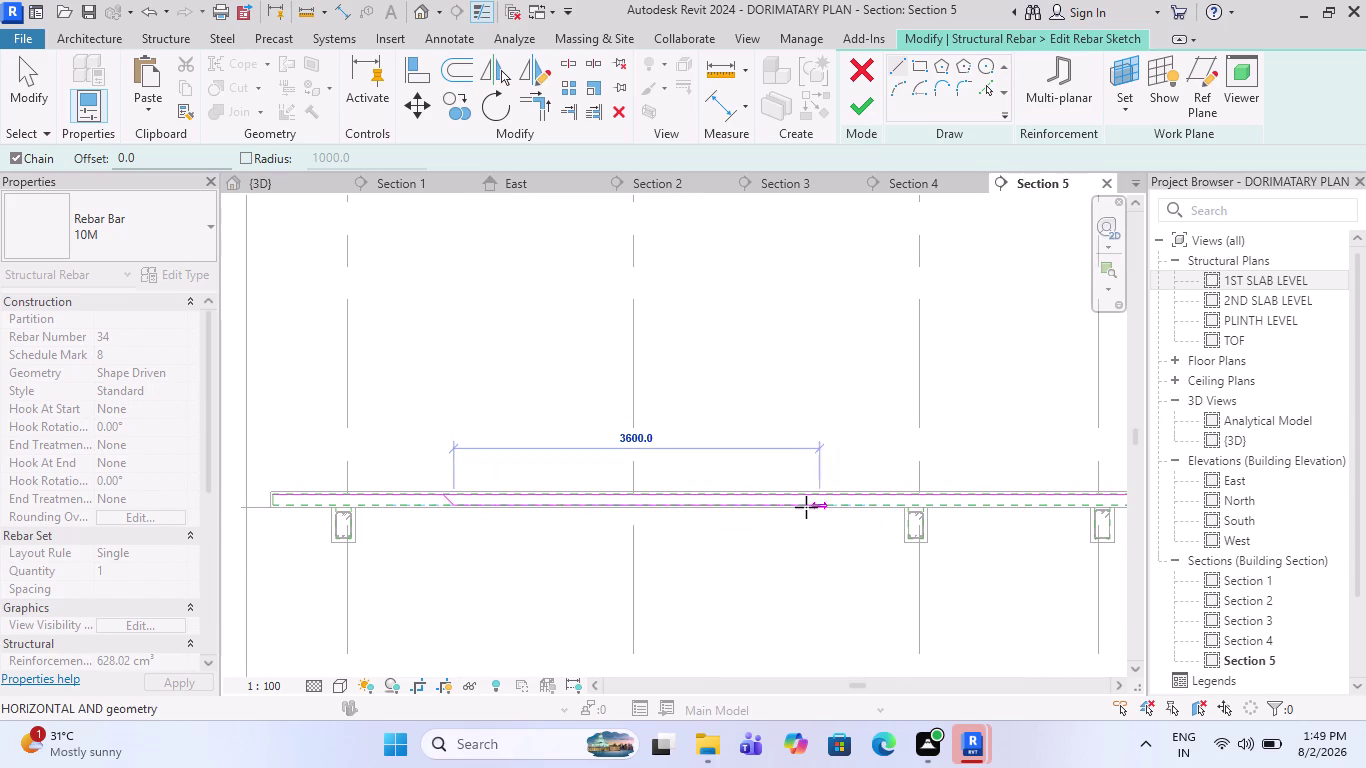
click(806, 507)
scroll(up, 3)
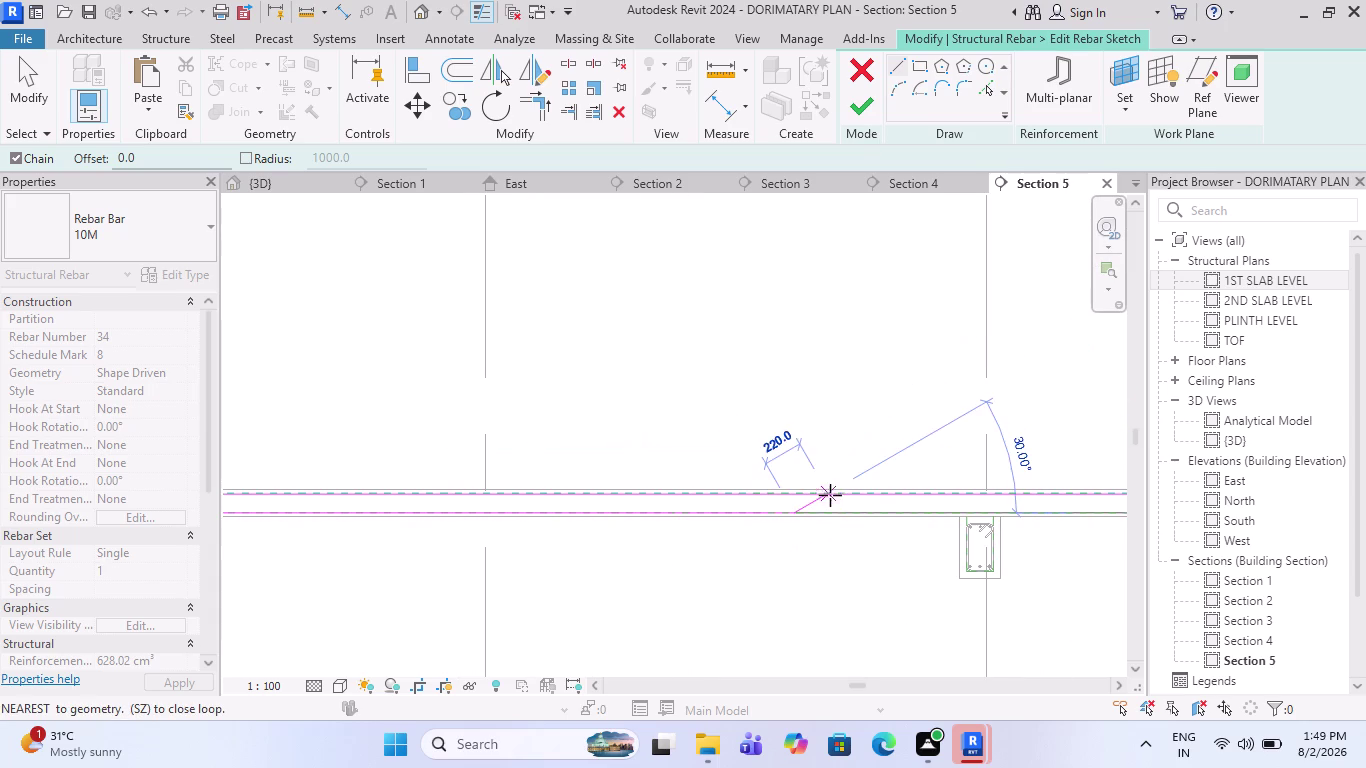
click(821, 493)
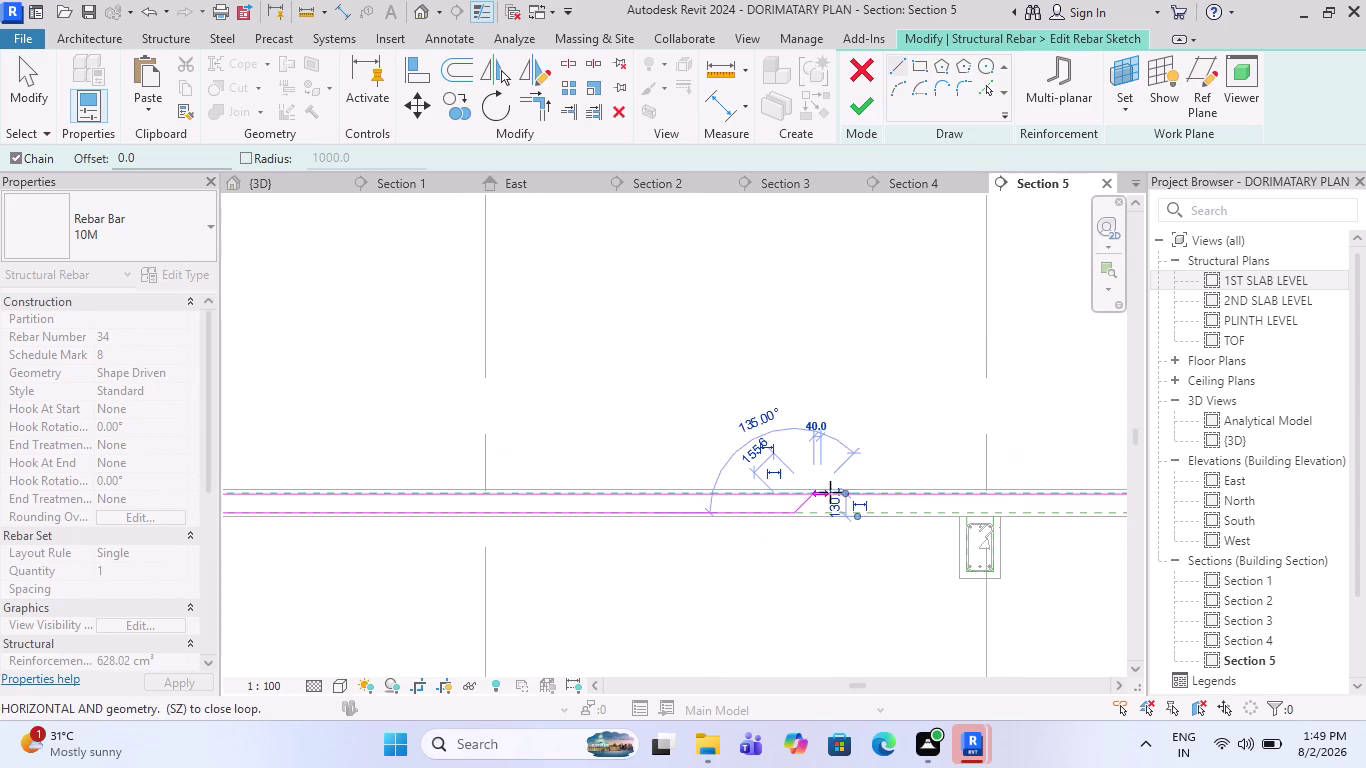
scroll(up, 3)
scroll(up, 3)
scroll(up, 3)
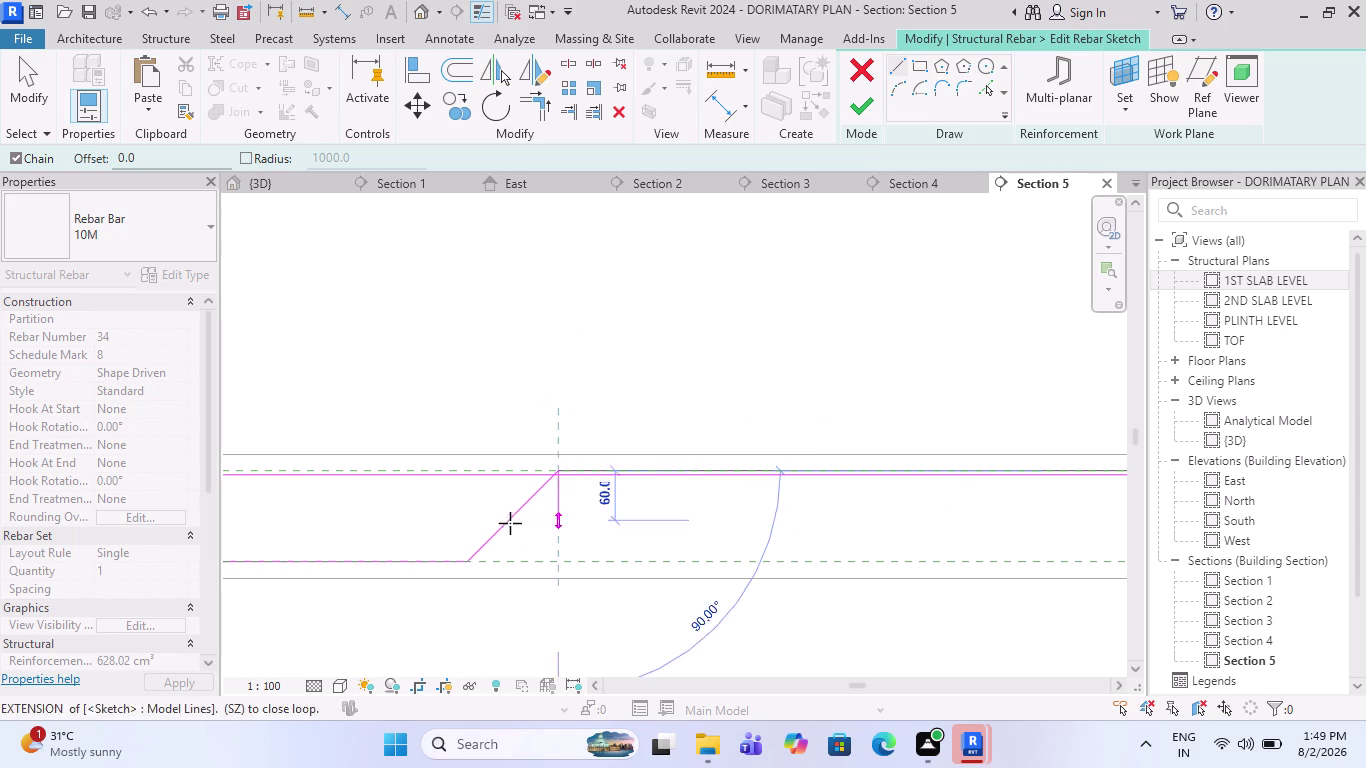
scroll(down, 3)
scroll(down, 3)
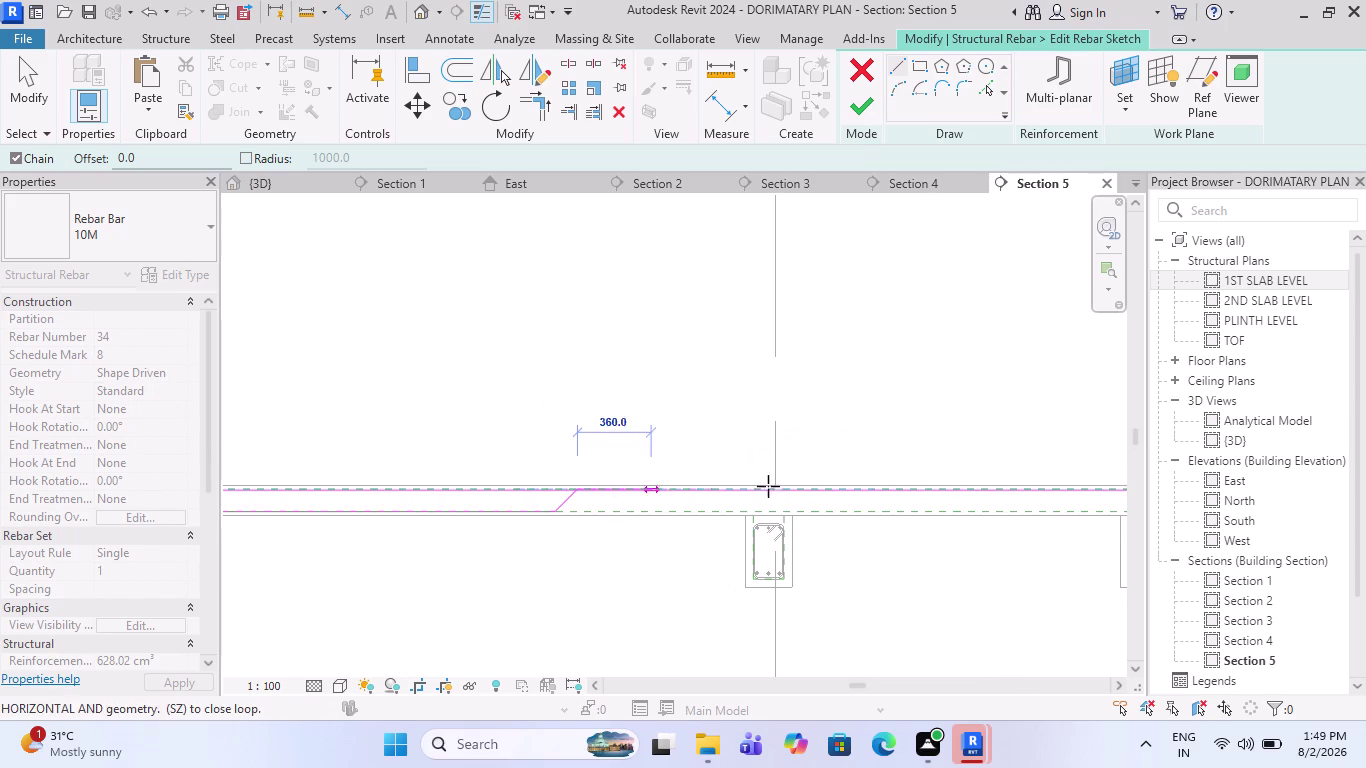
scroll(up, 3)
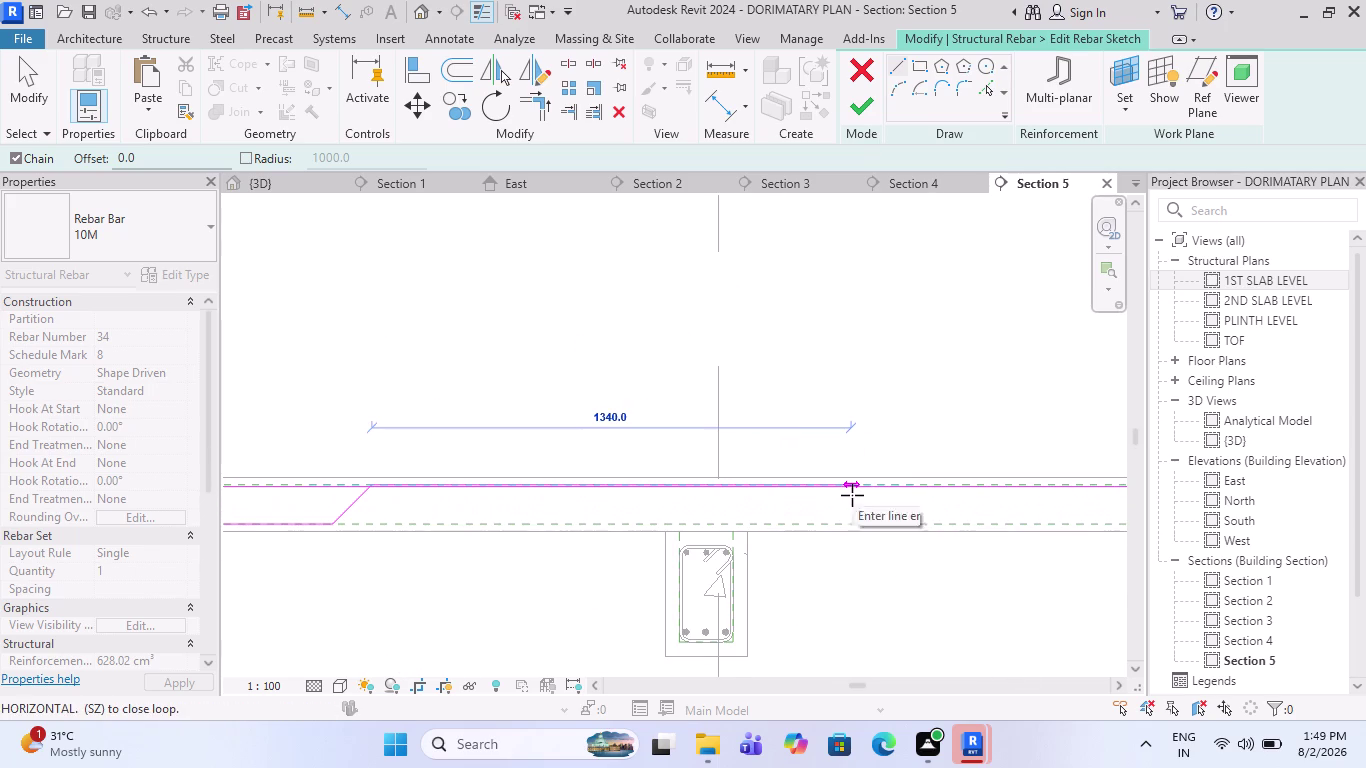
key(Escape)
Sketch a crank with a 45° bend down, a bottom run, and a bend back up.
scroll(up, 3)
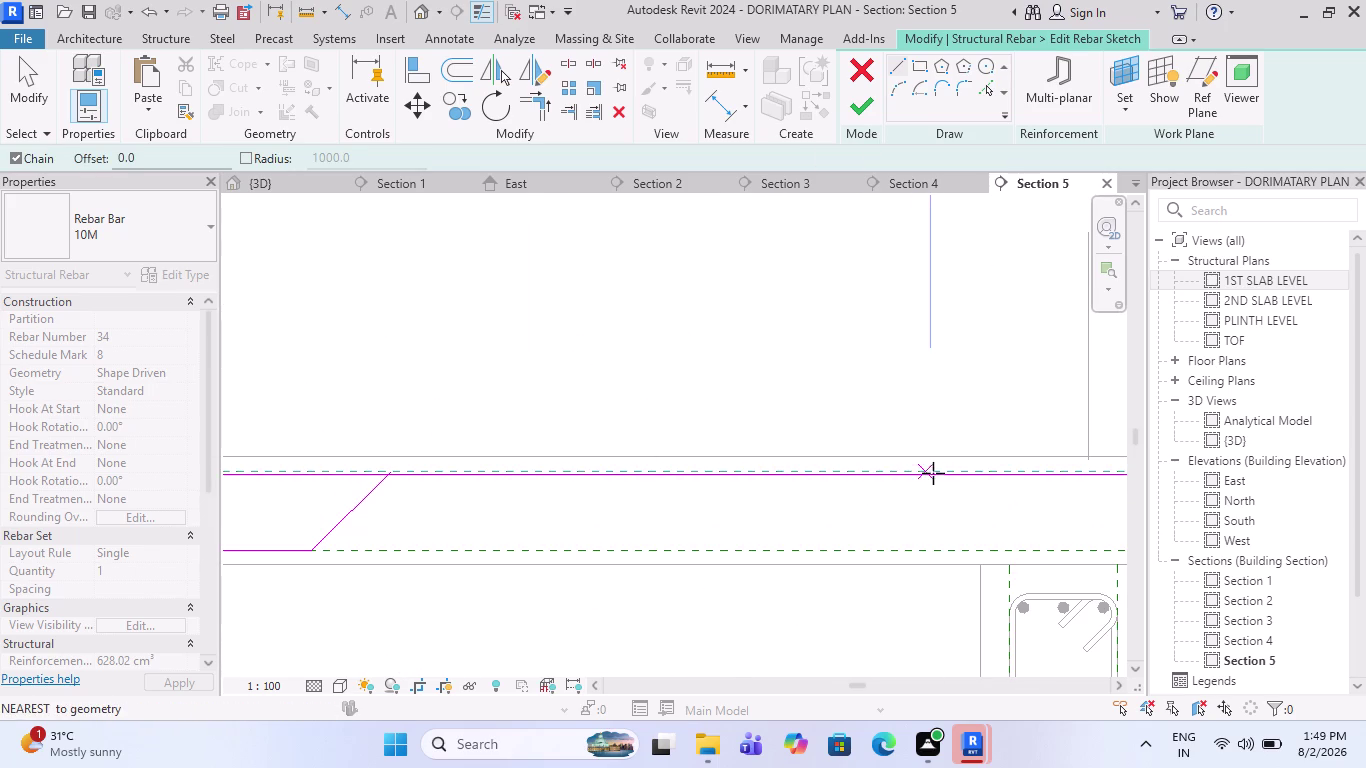
scroll(down, 3)
scroll(down, 3)
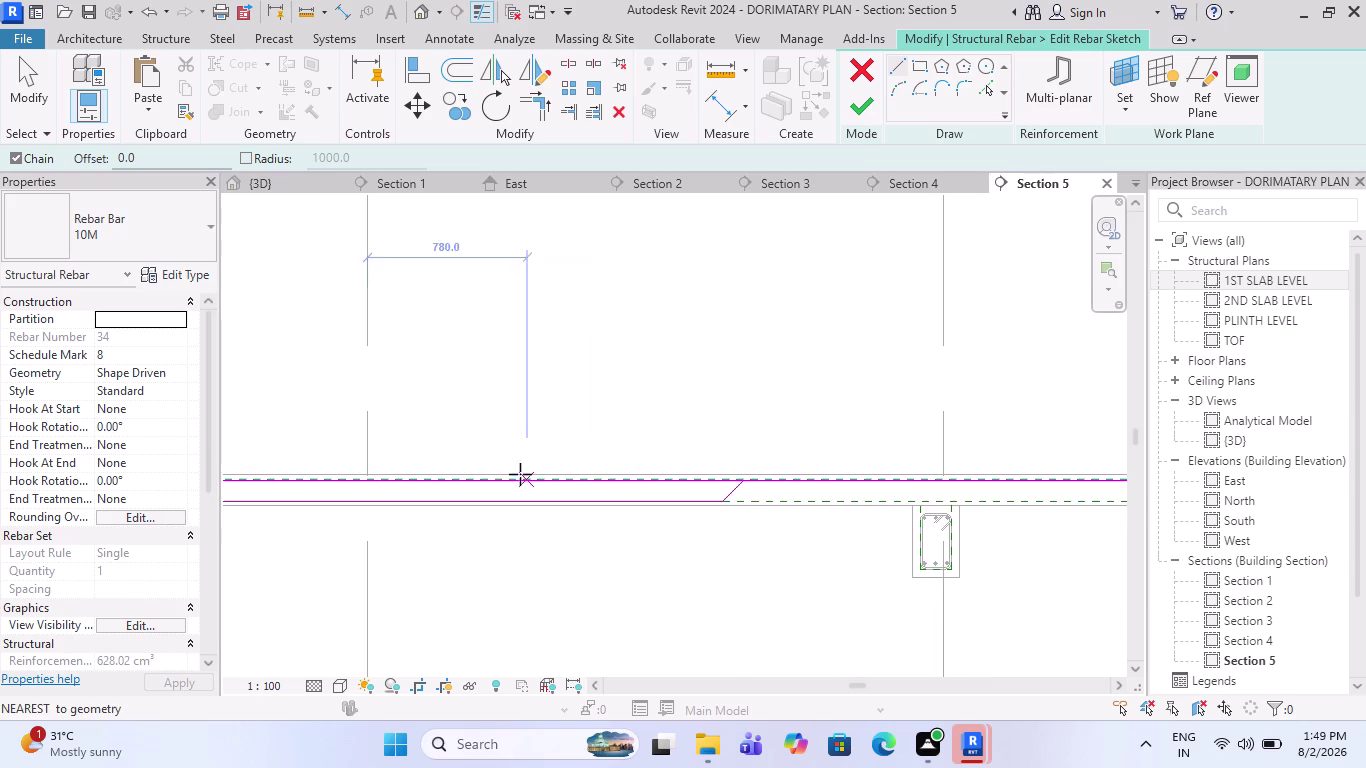
scroll(up, 3)
scroll(down, 3)
scroll(down, 3)
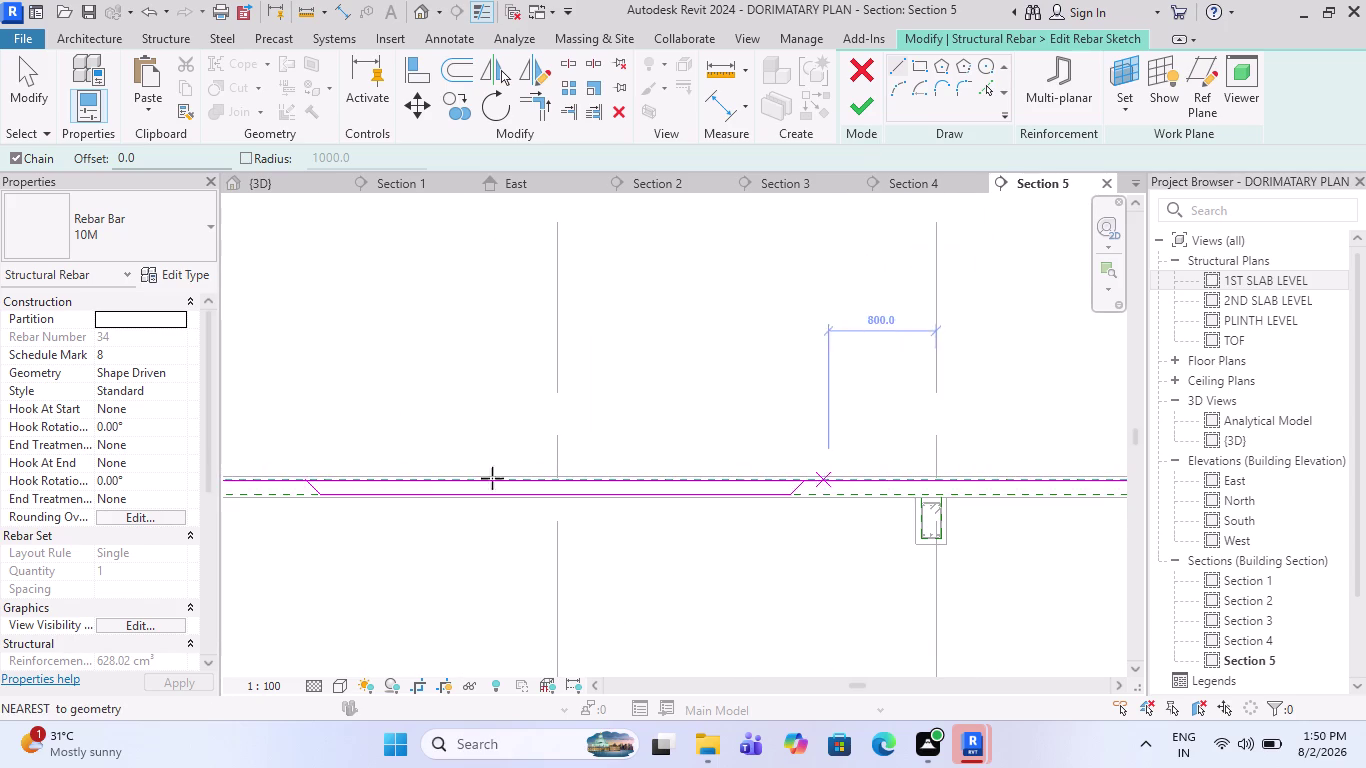
scroll(down, 3)
scroll(up, 3)
scroll(down, 3)
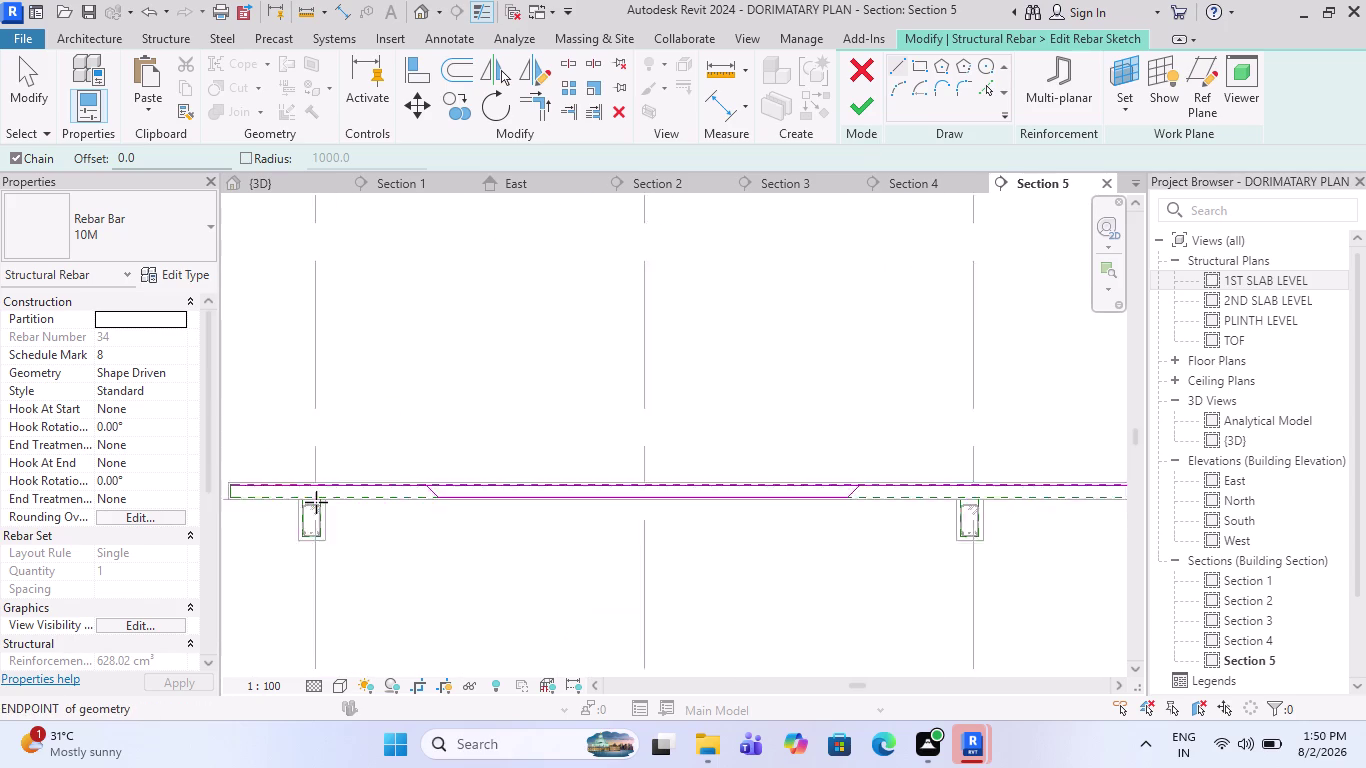
scroll(down, 3)
scroll(down, 3)
scroll(up, 3)
scroll(up, 3)
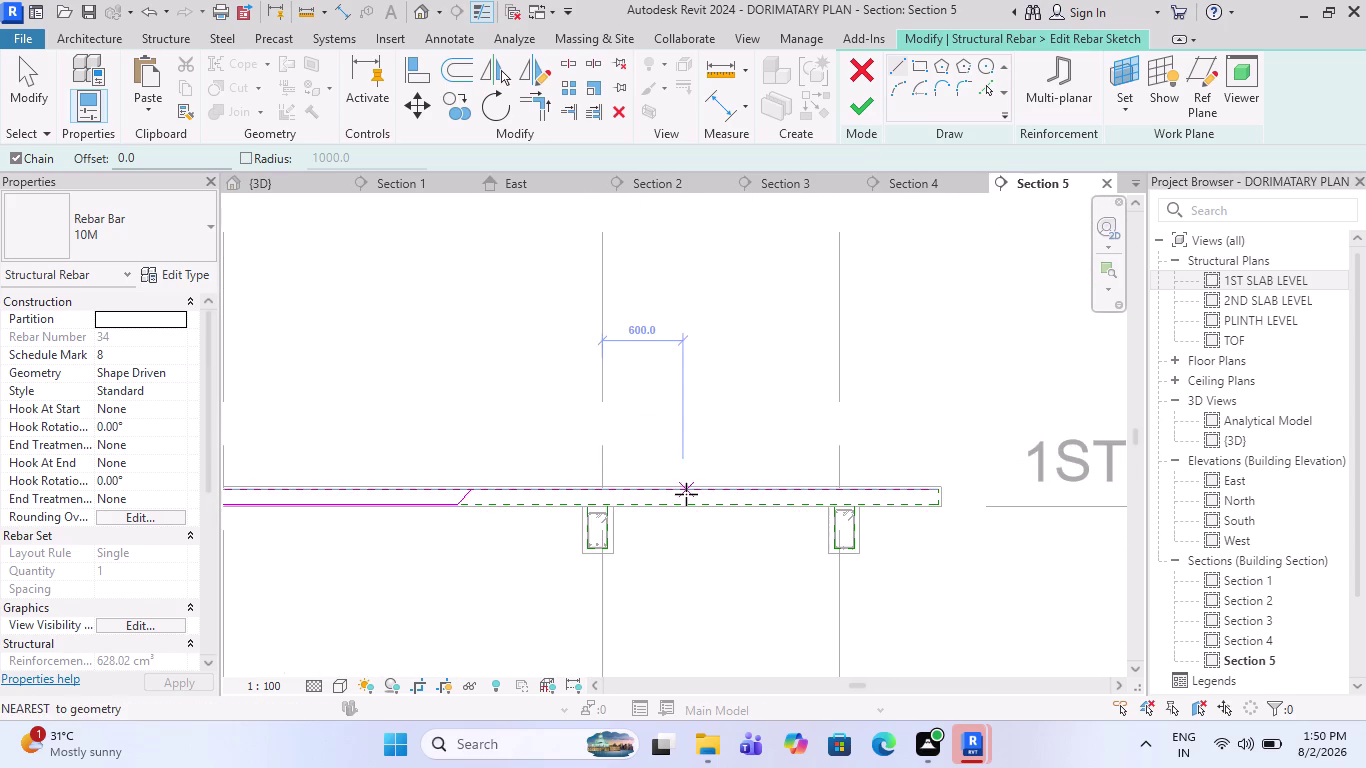
scroll(up, 3)
scroll(up, 3)
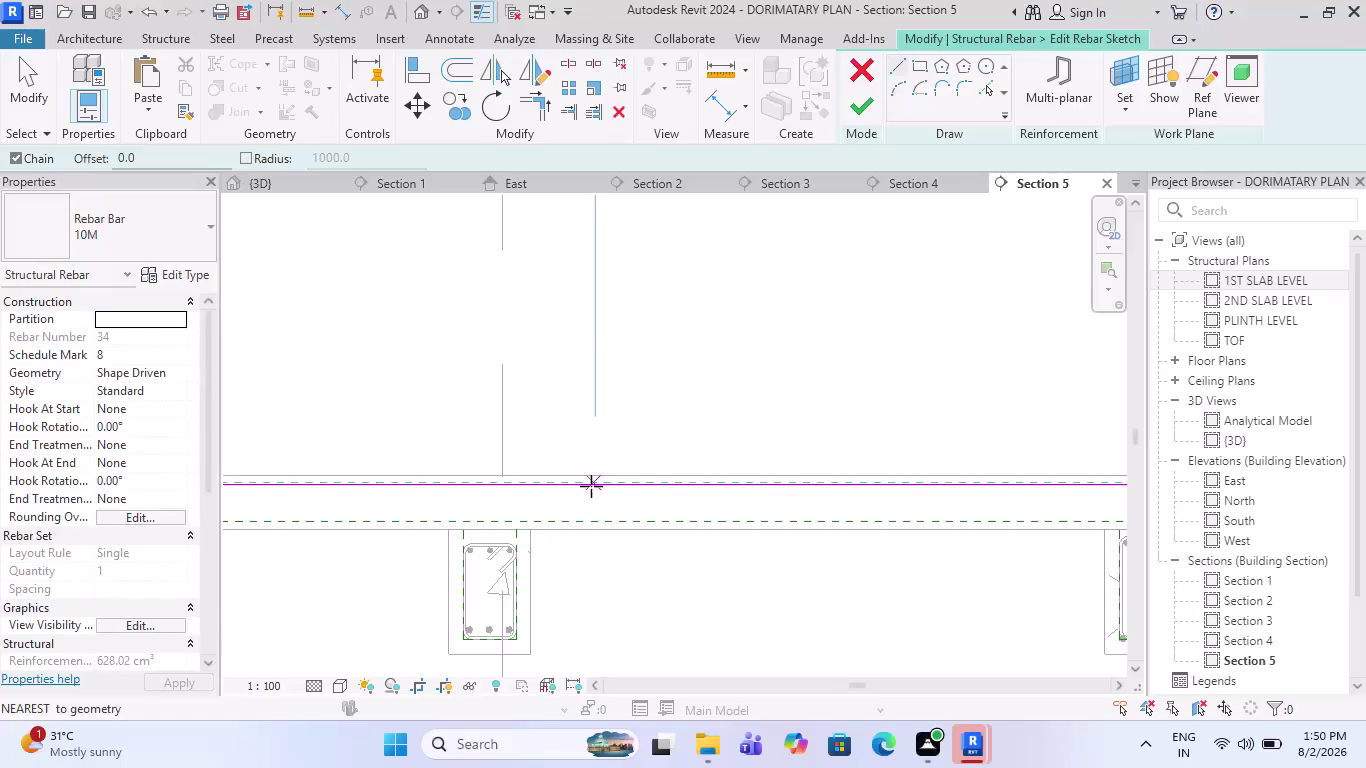
scroll(down, 3)
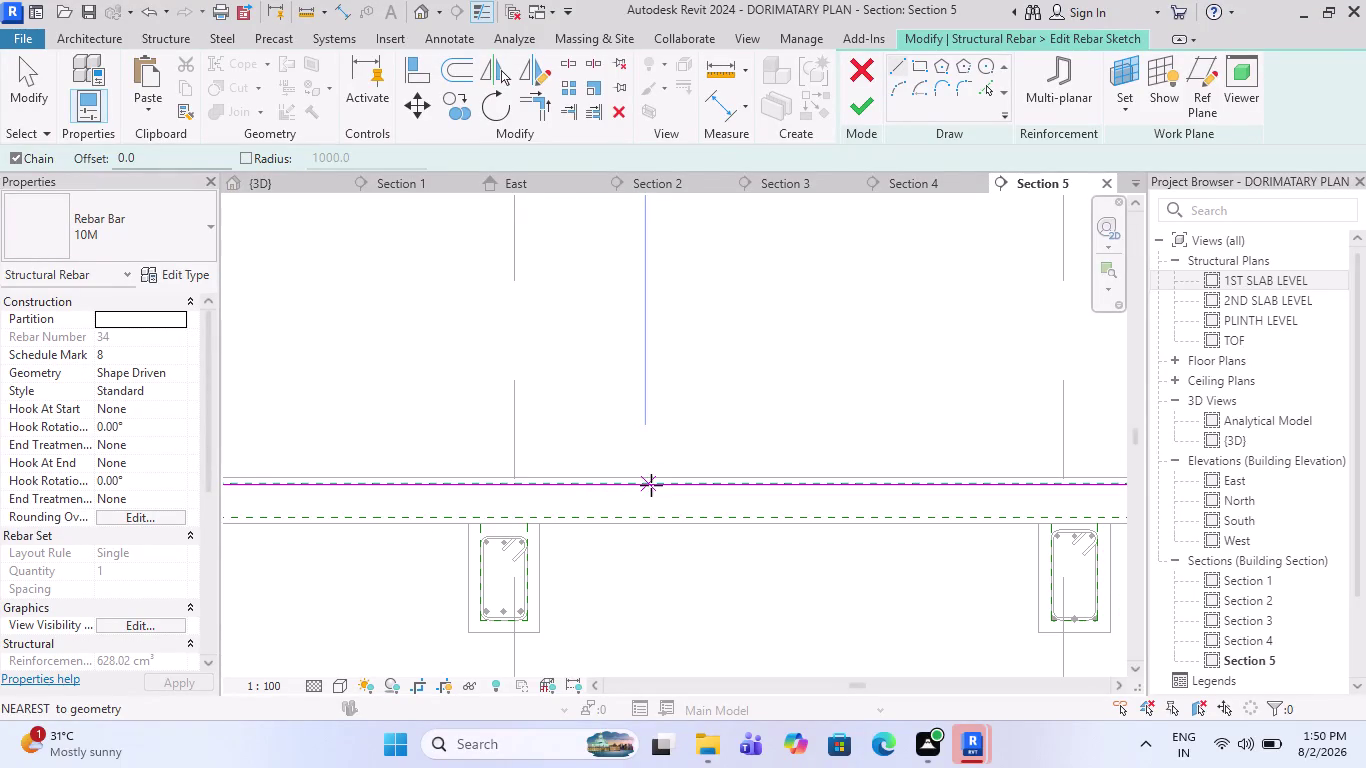
scroll(down, 3)
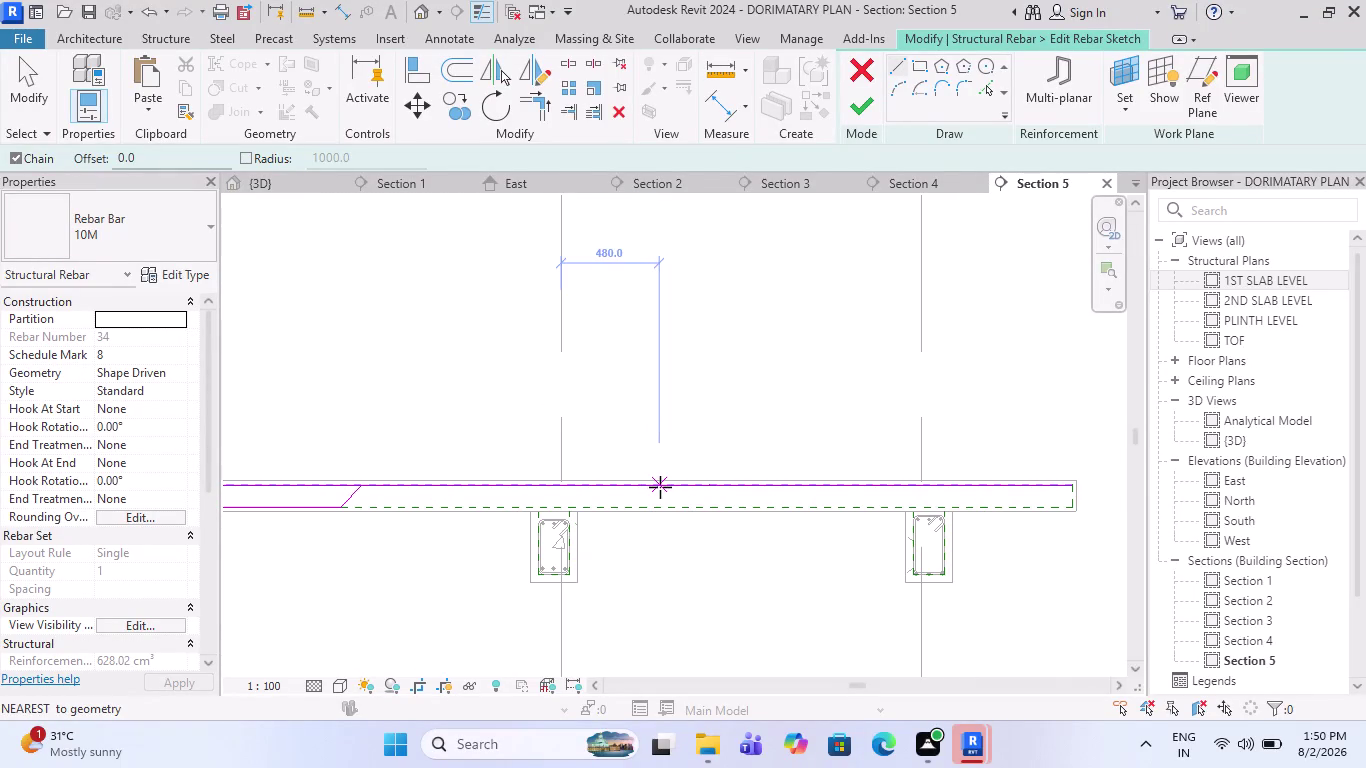
click(663, 487)
scroll(up, 3)
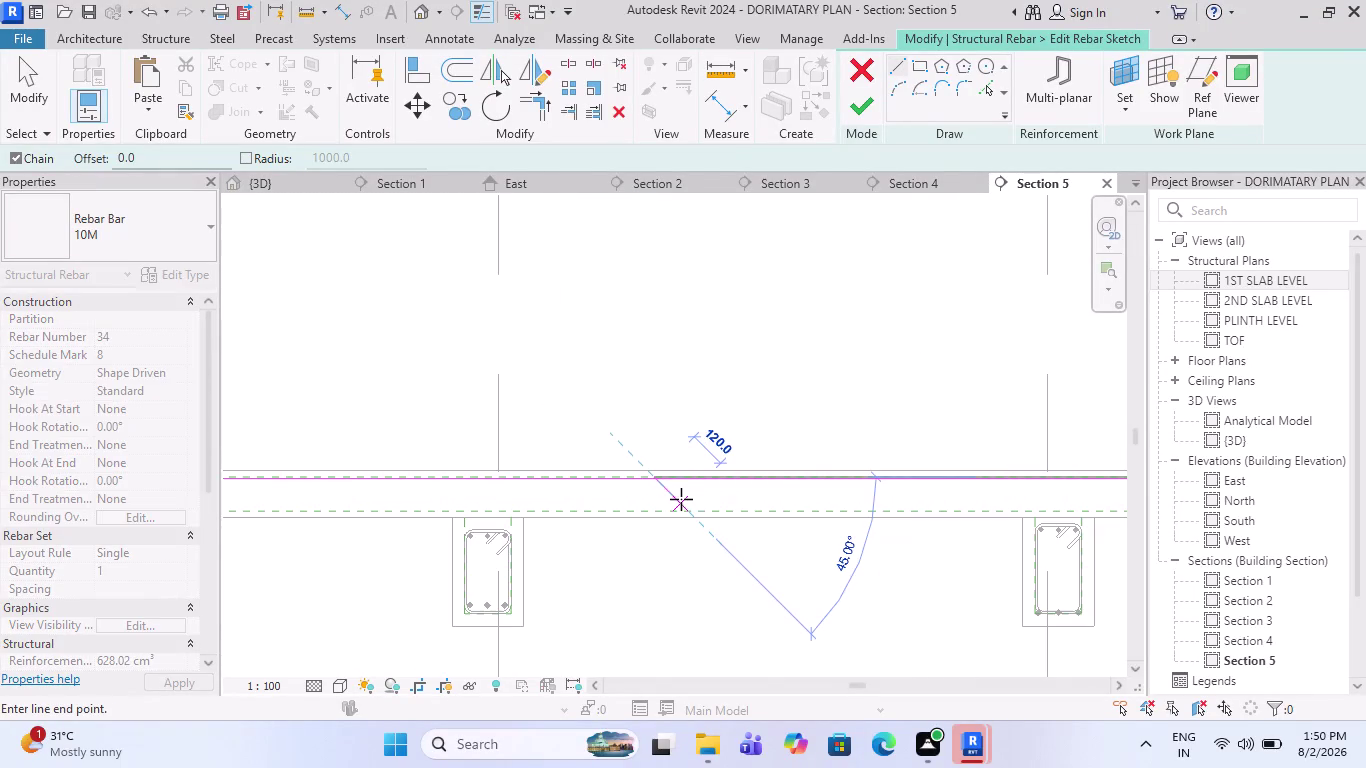
click(686, 506)
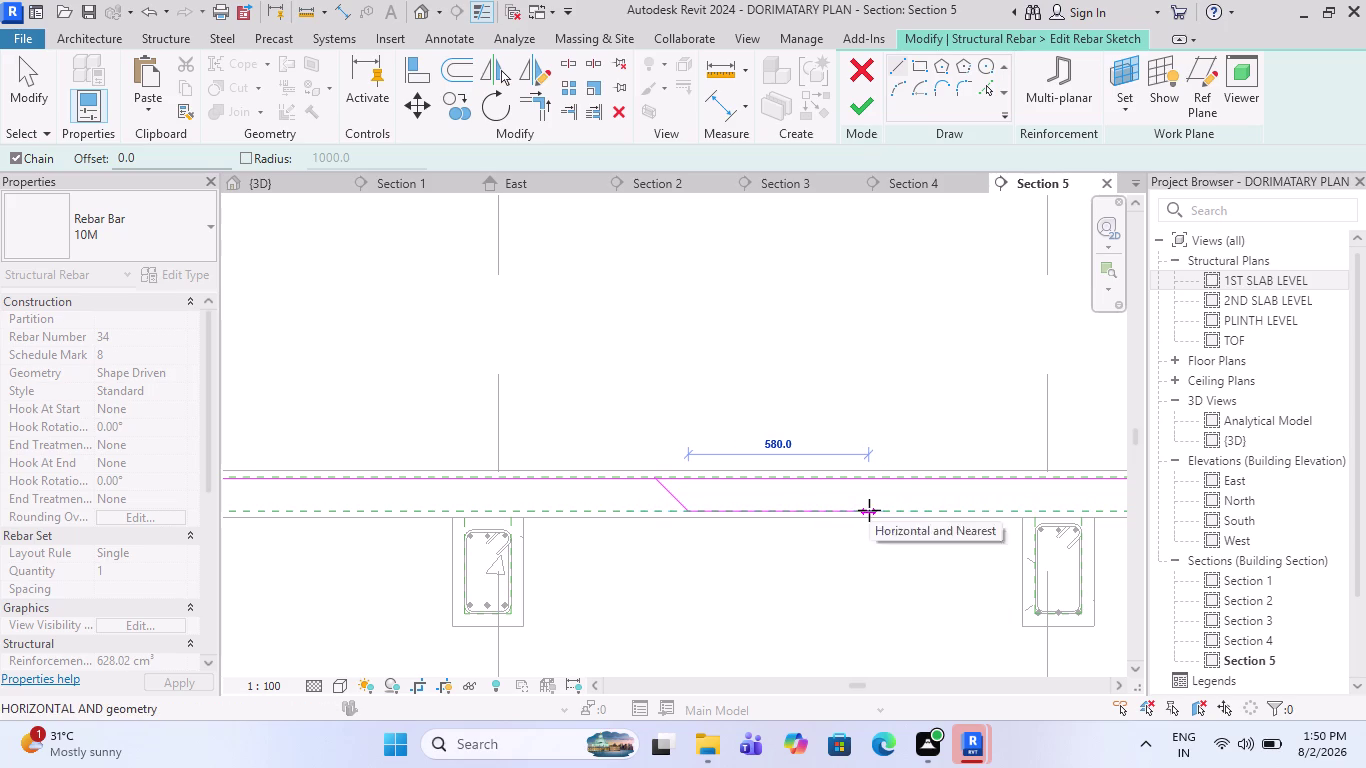
click(897, 511)
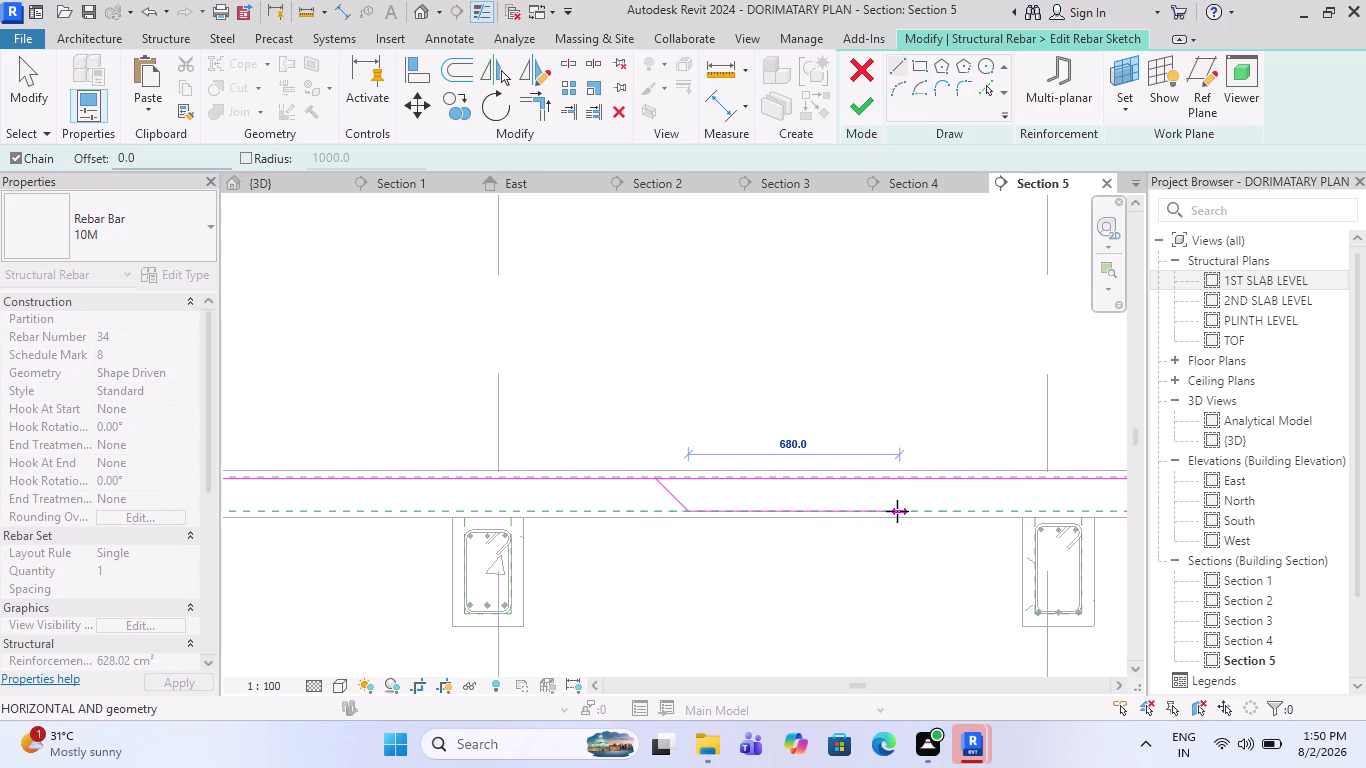
click(933, 481)
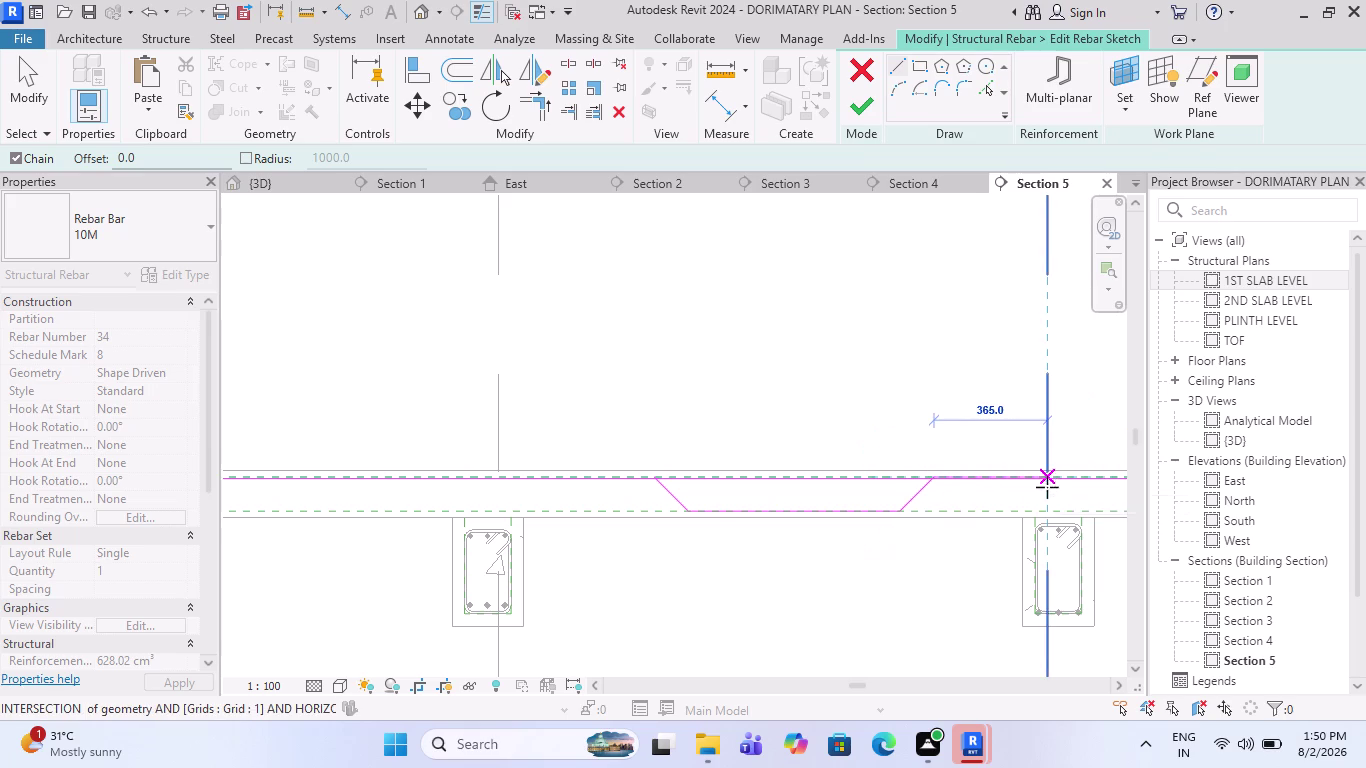
key(Escape)
Review the cranked sketch and begin another line at the slab intersection.
scroll(down, 3)
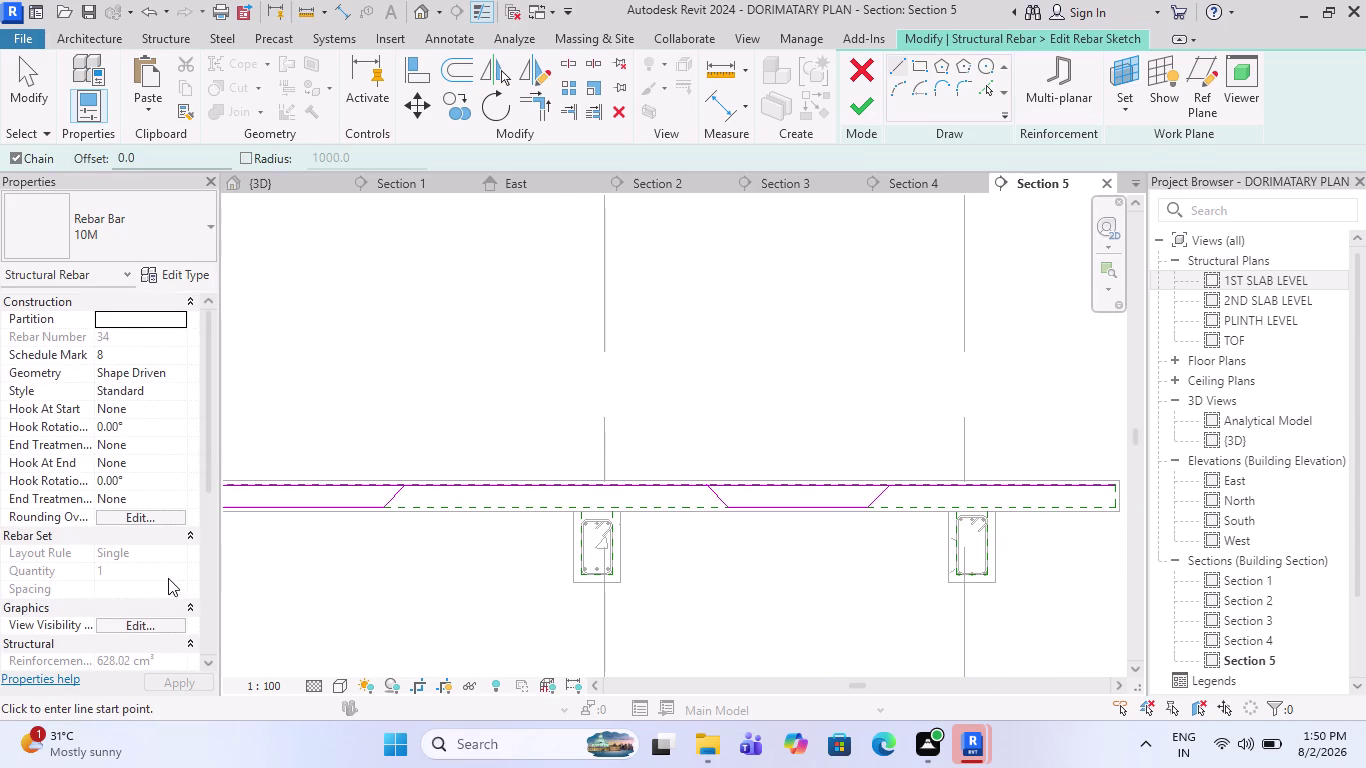
scroll(down, 3)
scroll(down, 3)
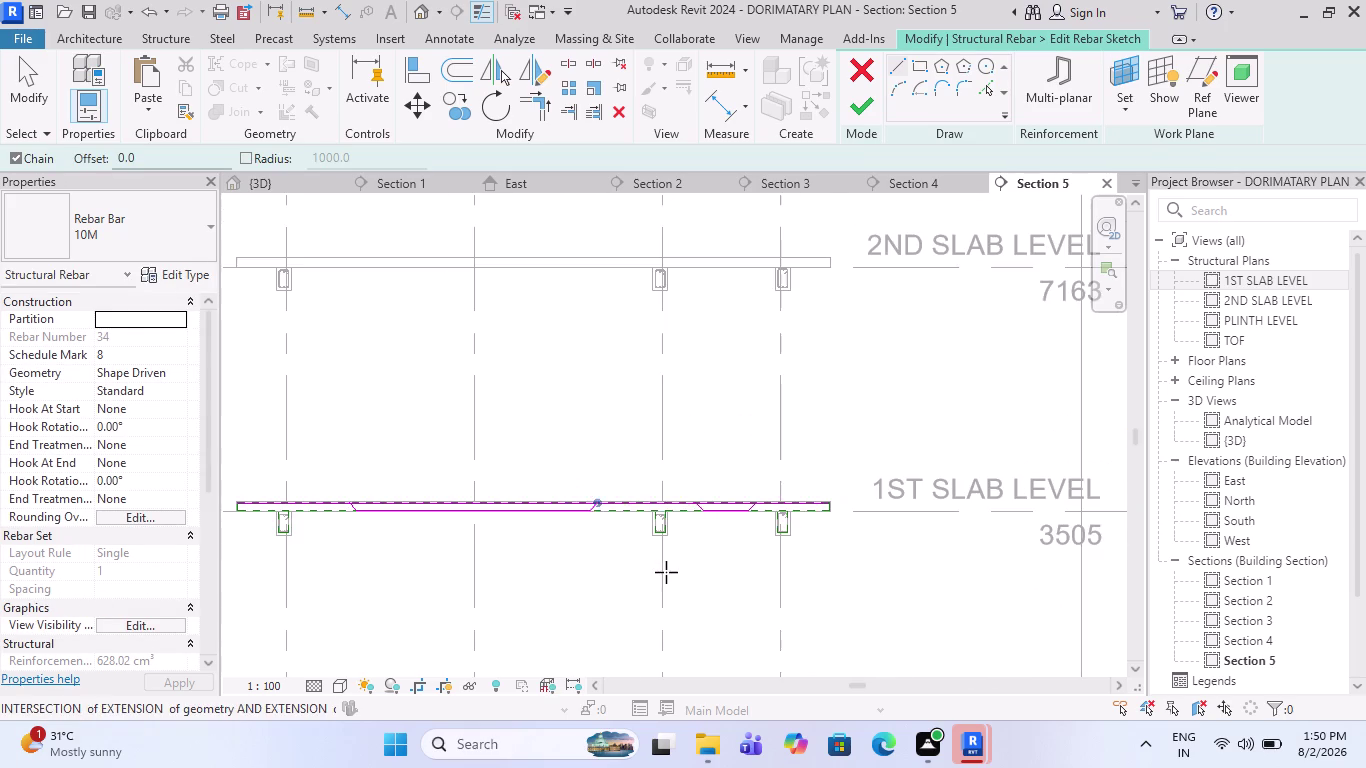
scroll(up, 3)
scroll(down, 3)
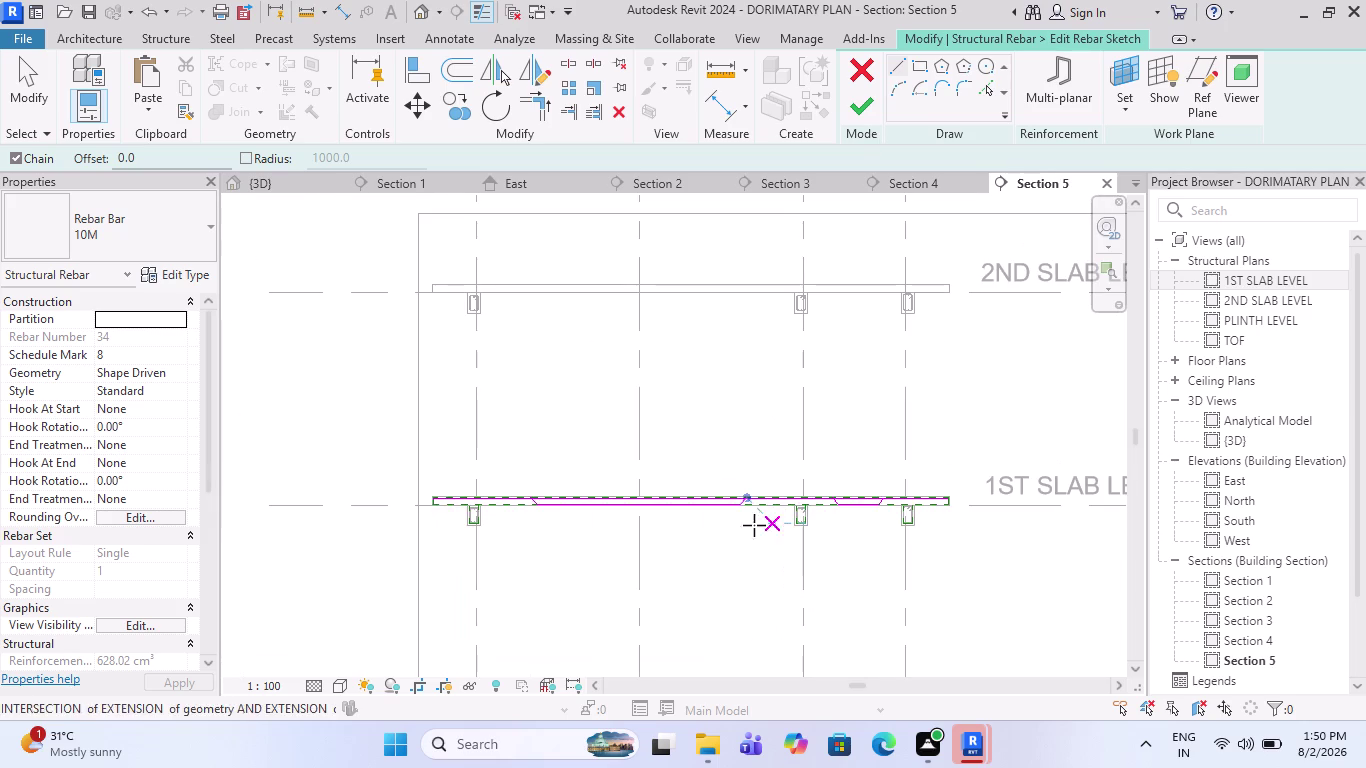
scroll(up, 3)
scroll(up, 3)
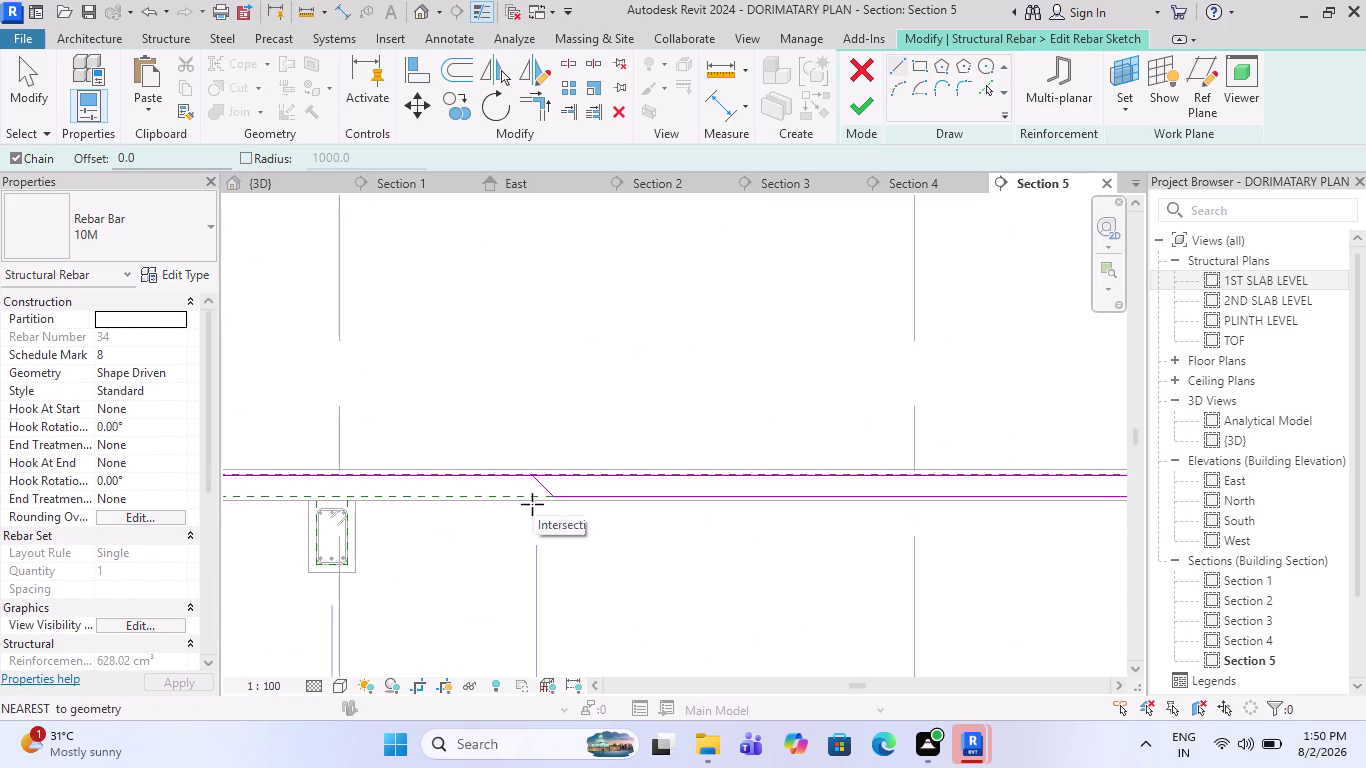
click(561, 61)
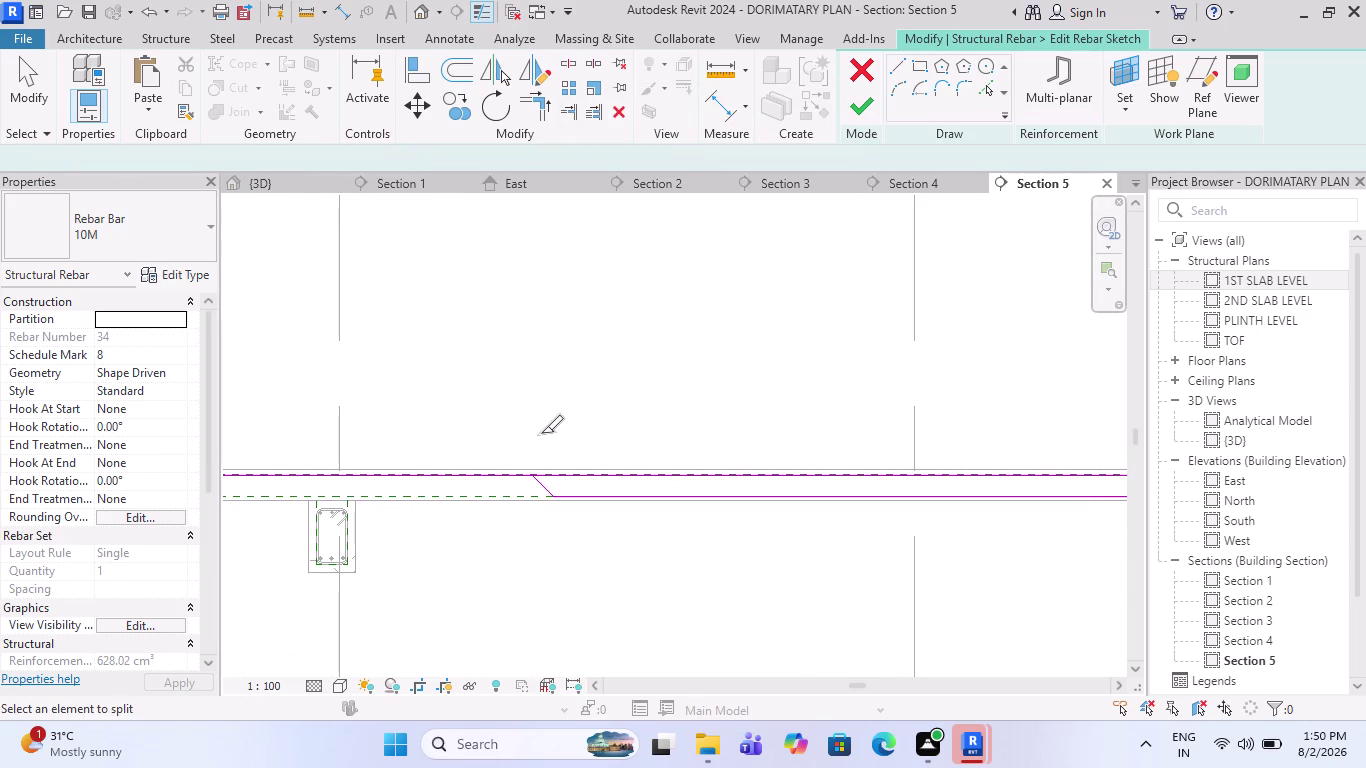
Split the rebar sketch's top horizontal line at the first two bend points.
scroll(up, 3)
scroll(up, 3)
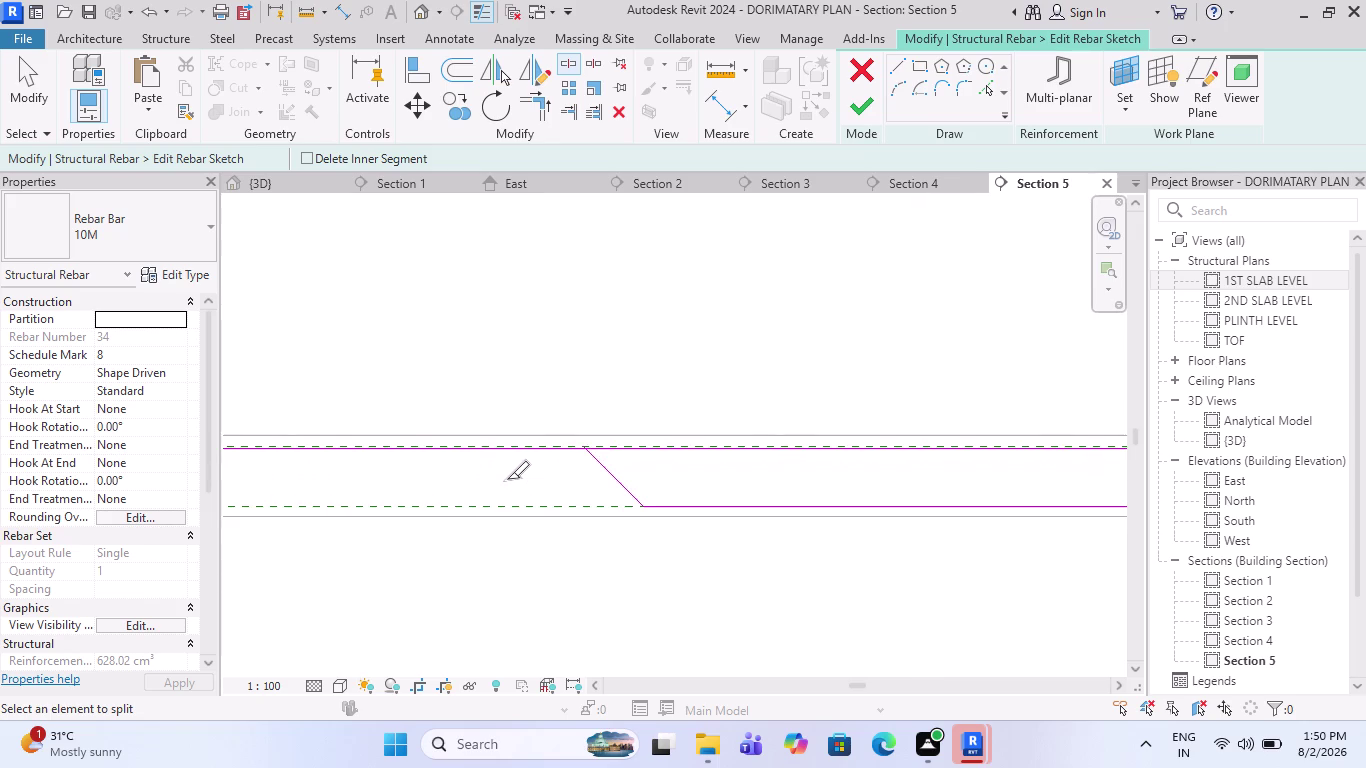
scroll(up, 3)
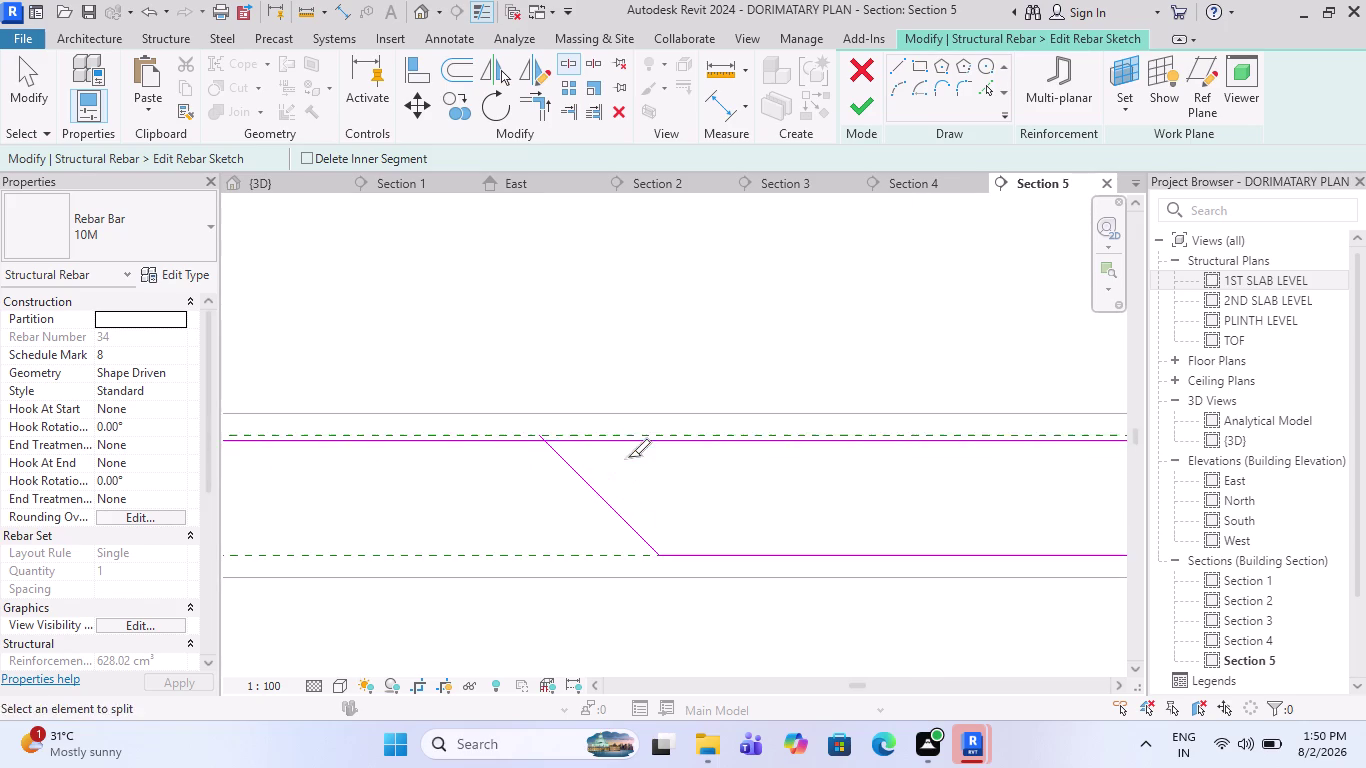
scroll(up, 3)
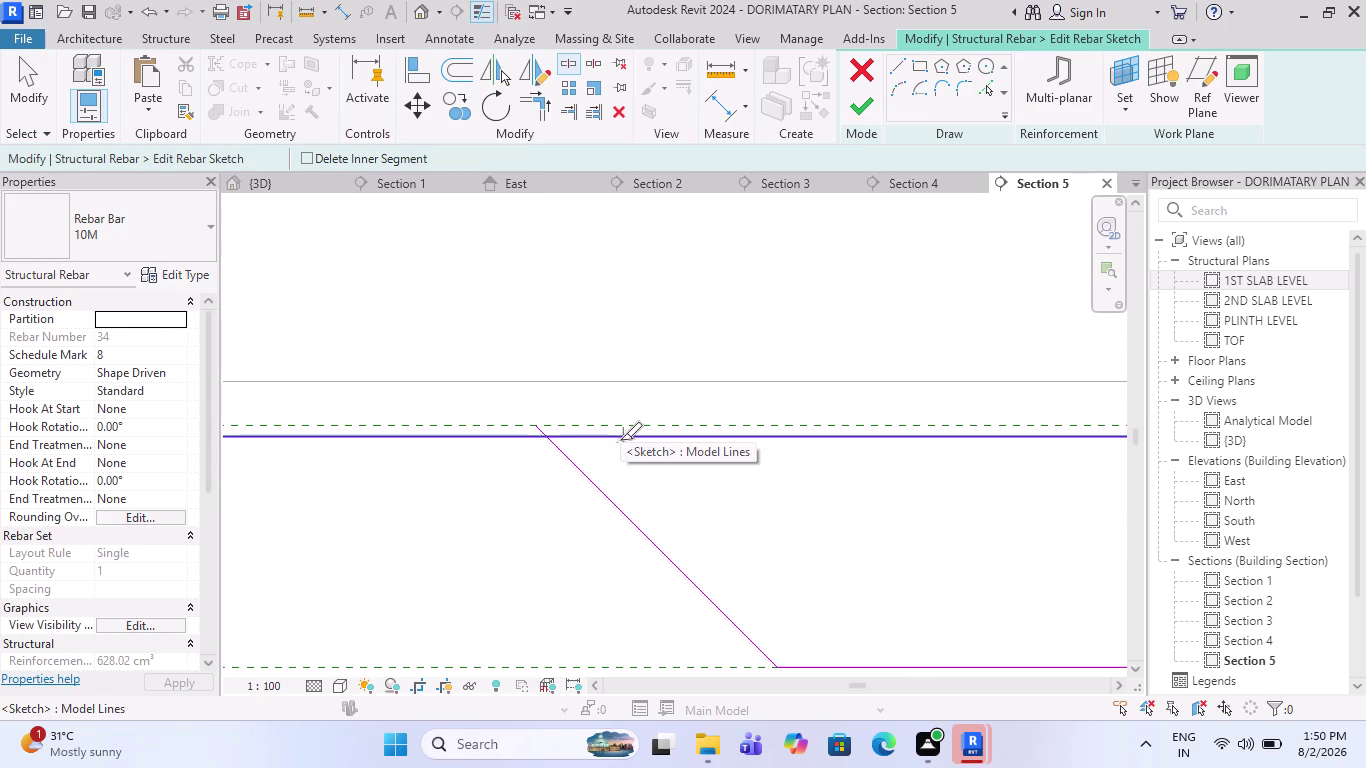
click(621, 440)
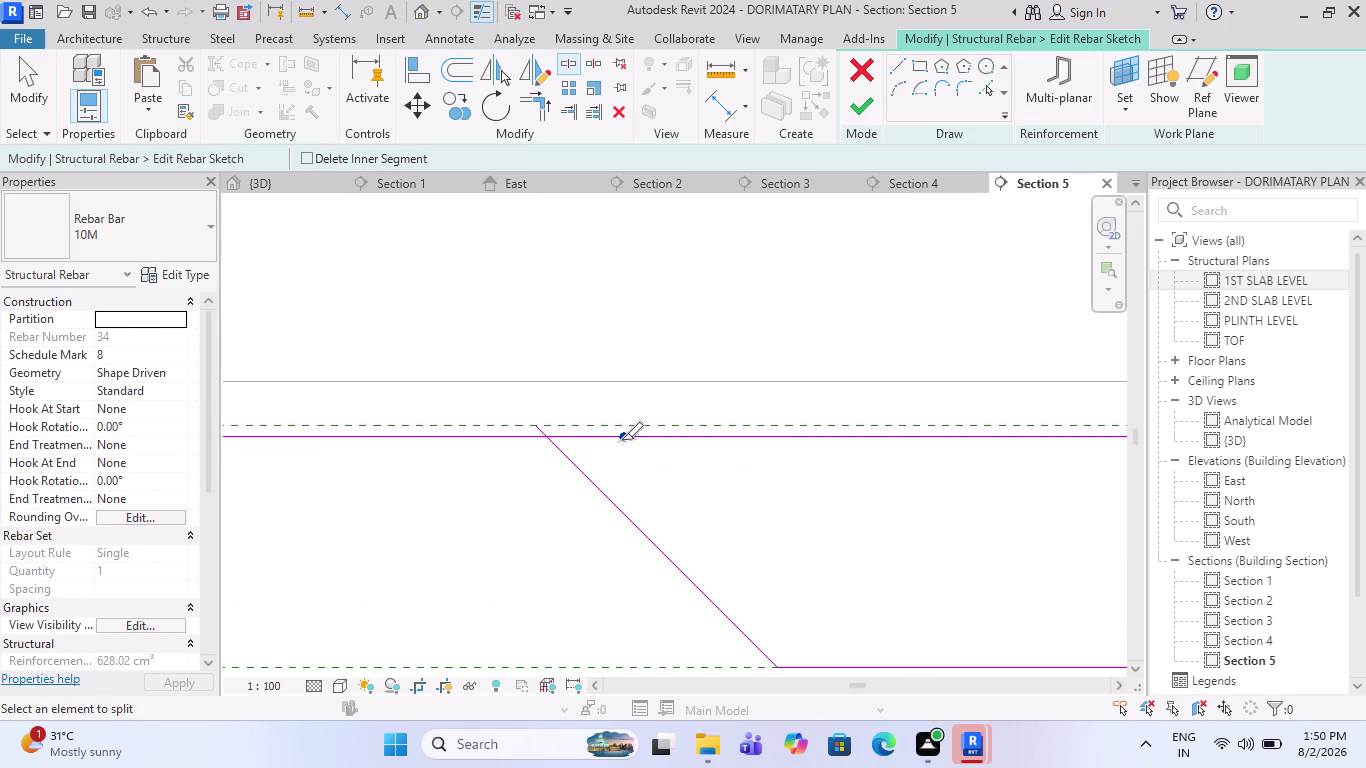
scroll(down, 3)
scroll(down, 3)
scroll(down, 3)
scroll(down, 3)
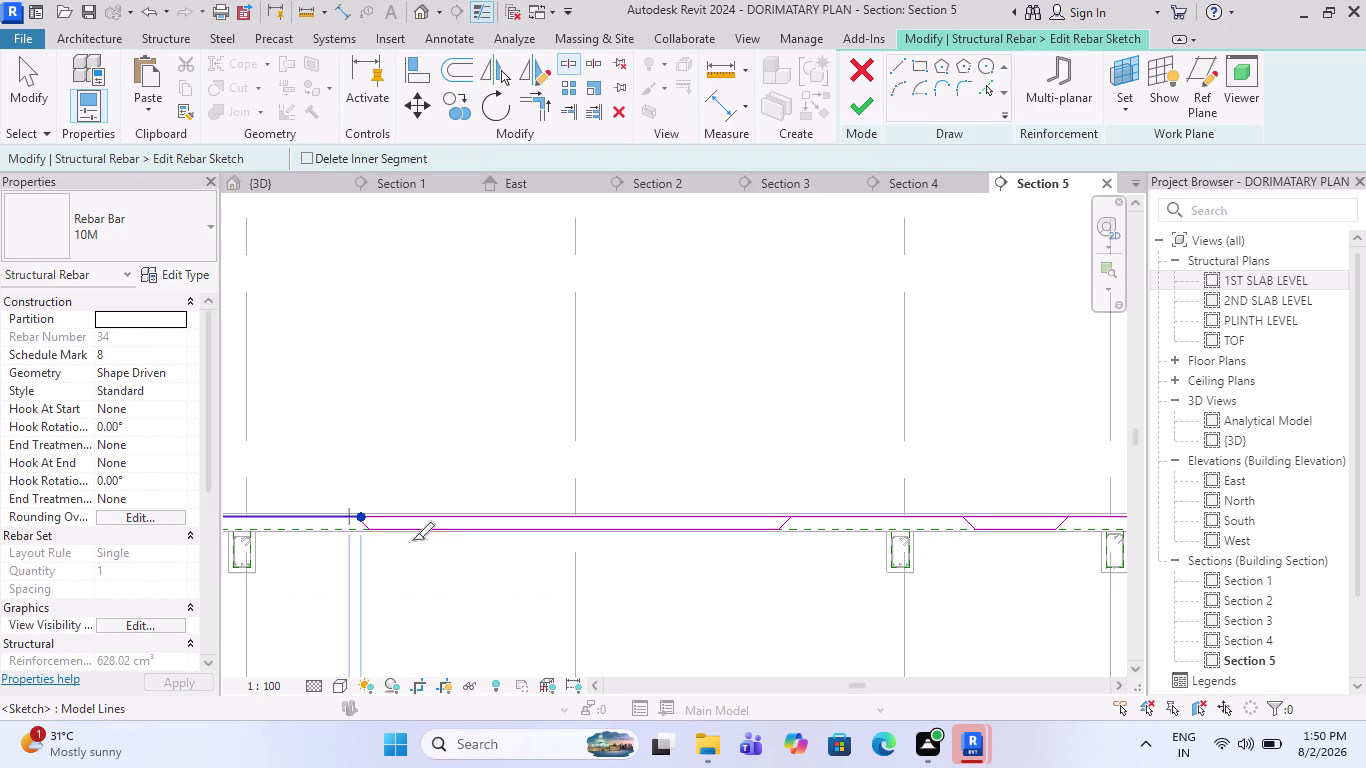
scroll(up, 3)
scroll(up, 3)
scroll(up, 3)
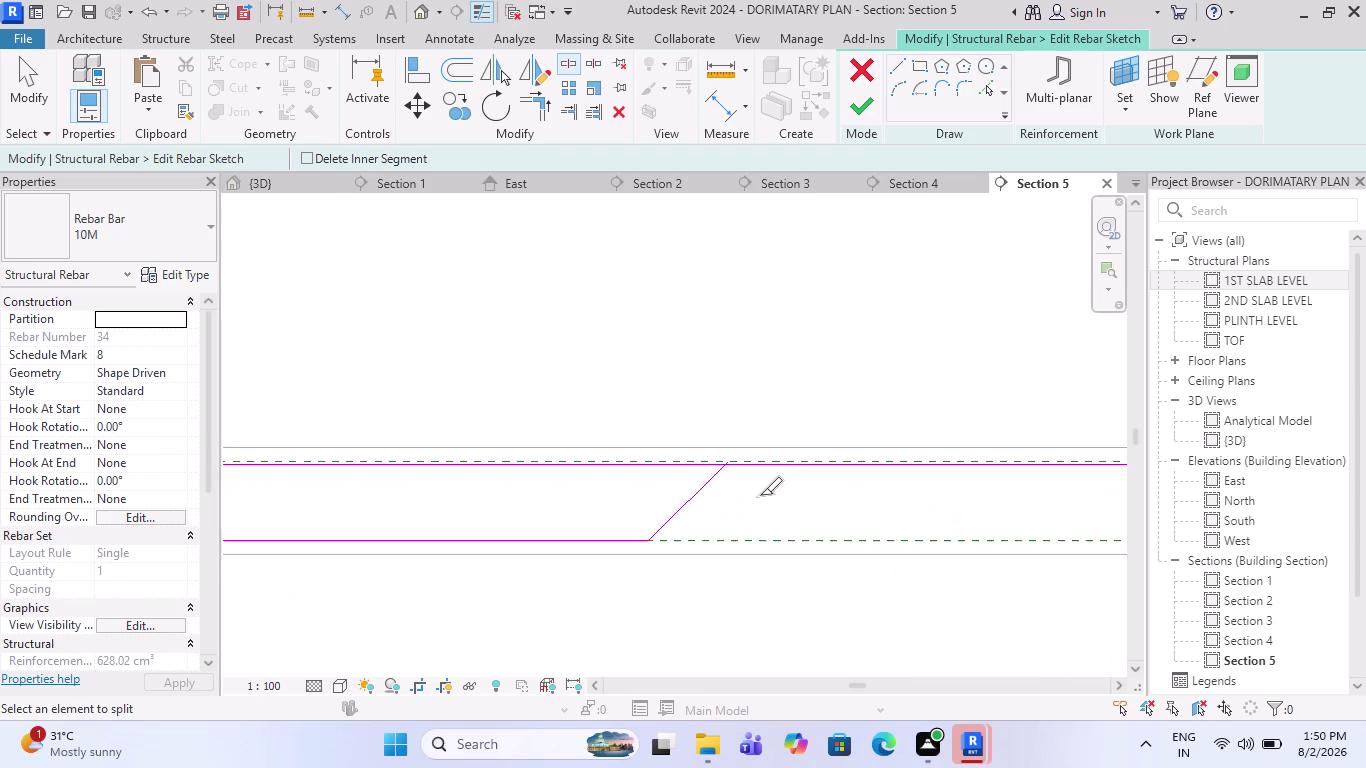
scroll(up, 3)
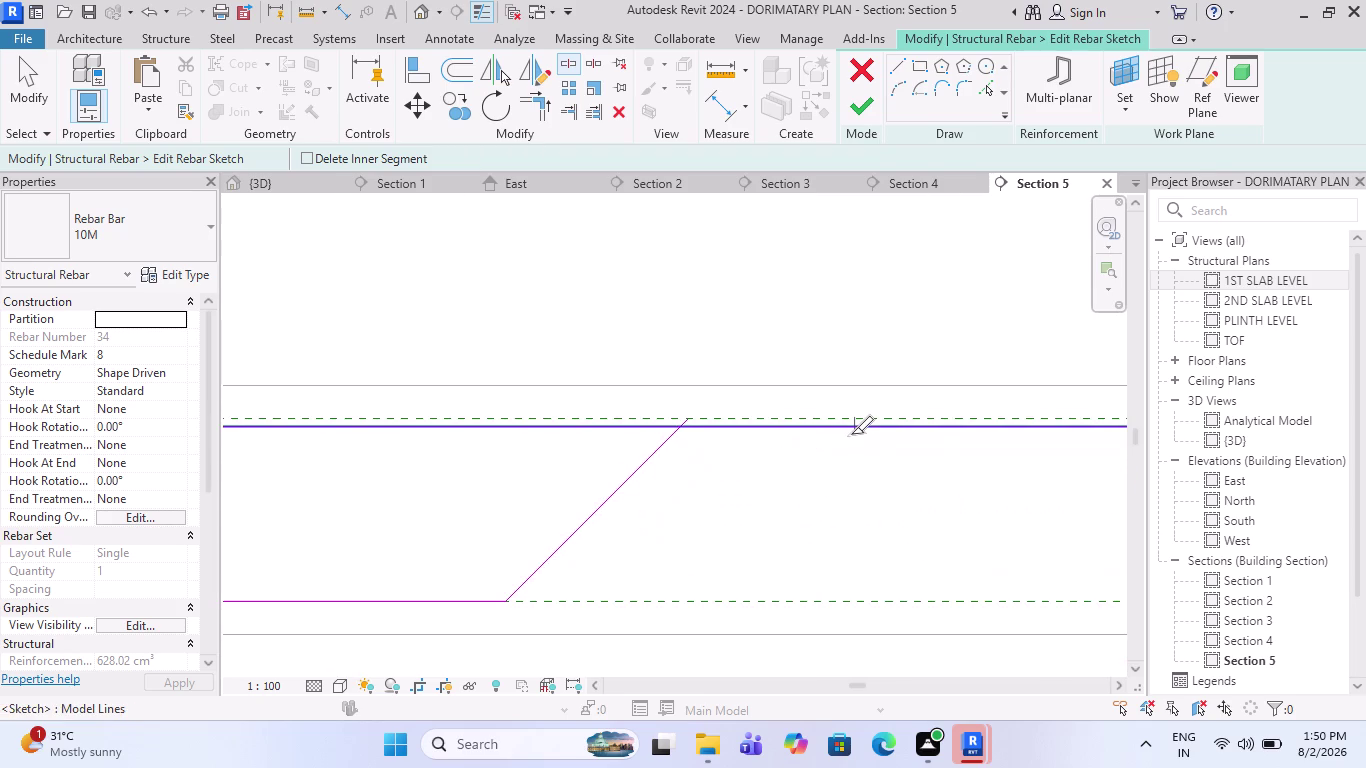
click(852, 434)
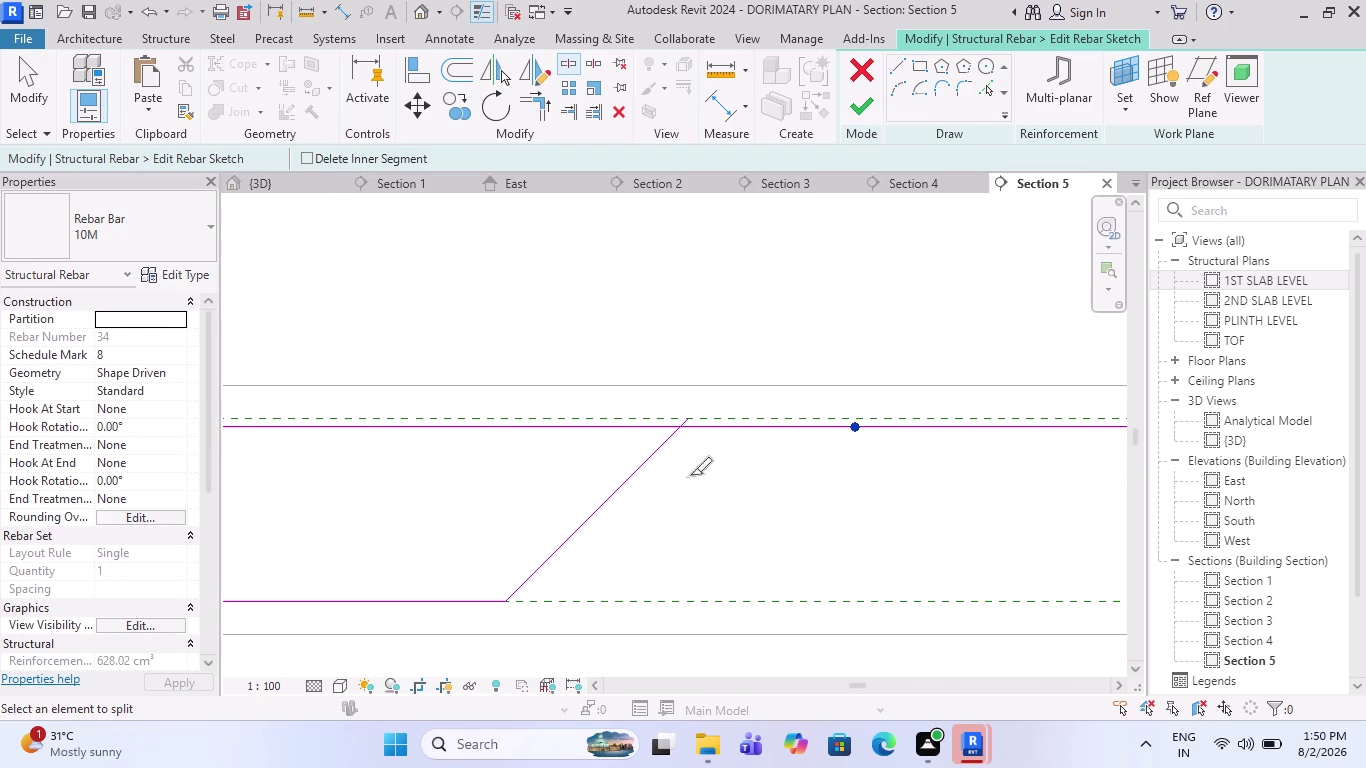
Split the top line at two more points beside the remaining bends.
scroll(down, 3)
scroll(down, 3)
scroll(down, 3)
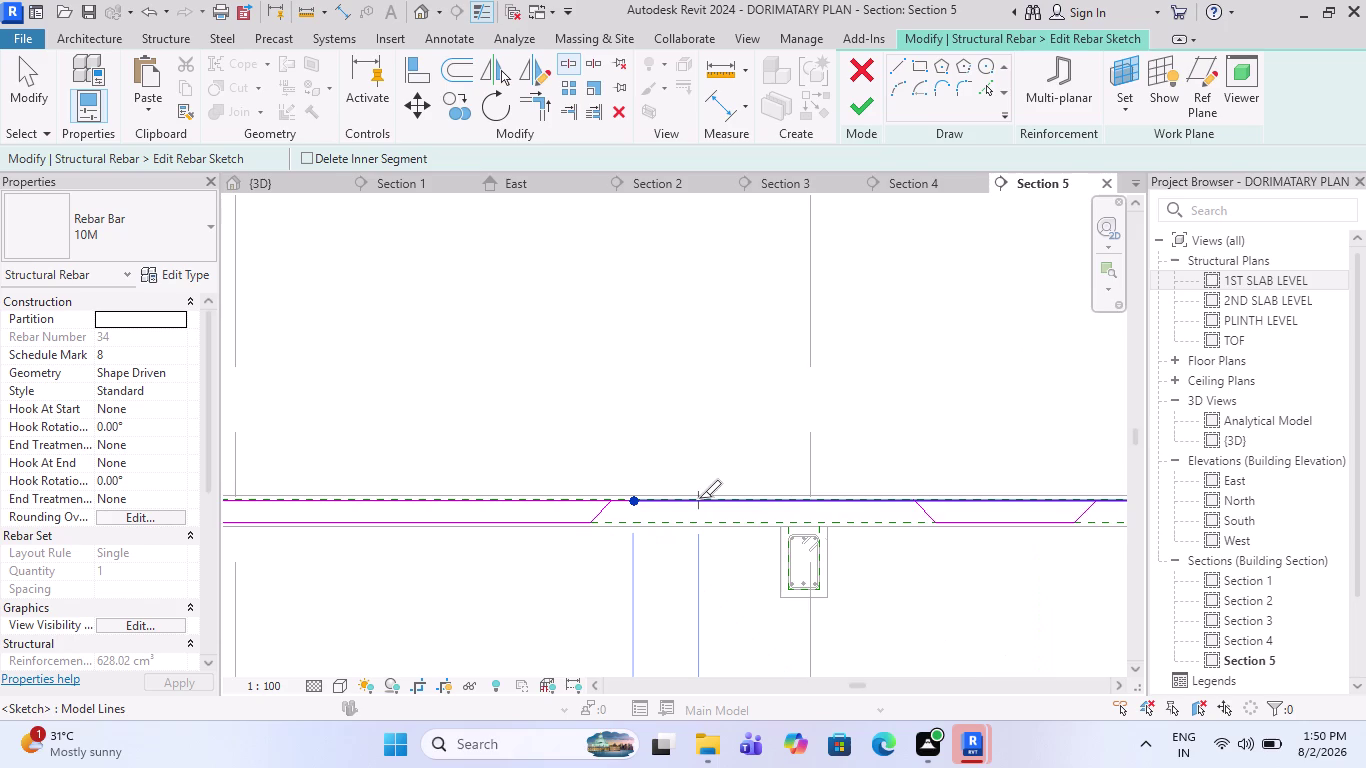
scroll(down, 3)
scroll(down, 3)
scroll(up, 3)
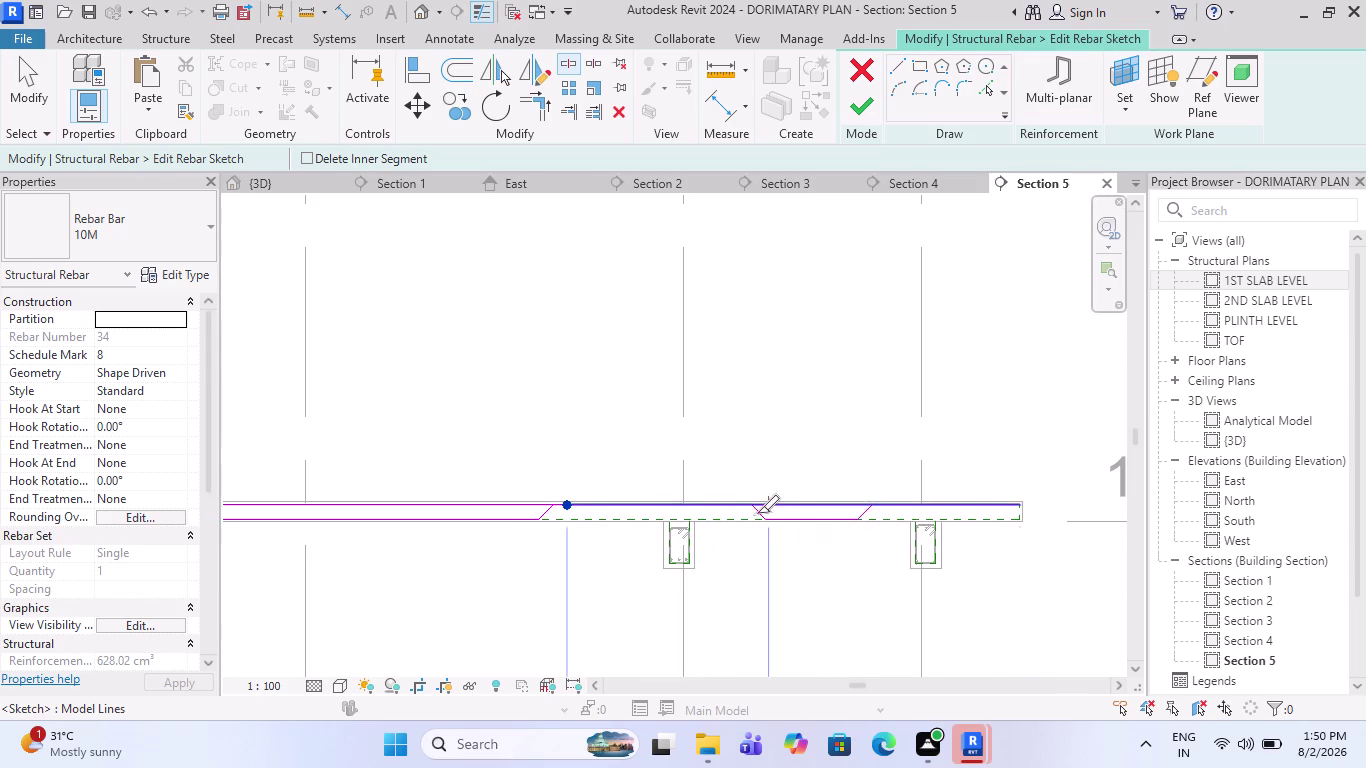
scroll(up, 3)
scroll(up, 3)
scroll(up, 3)
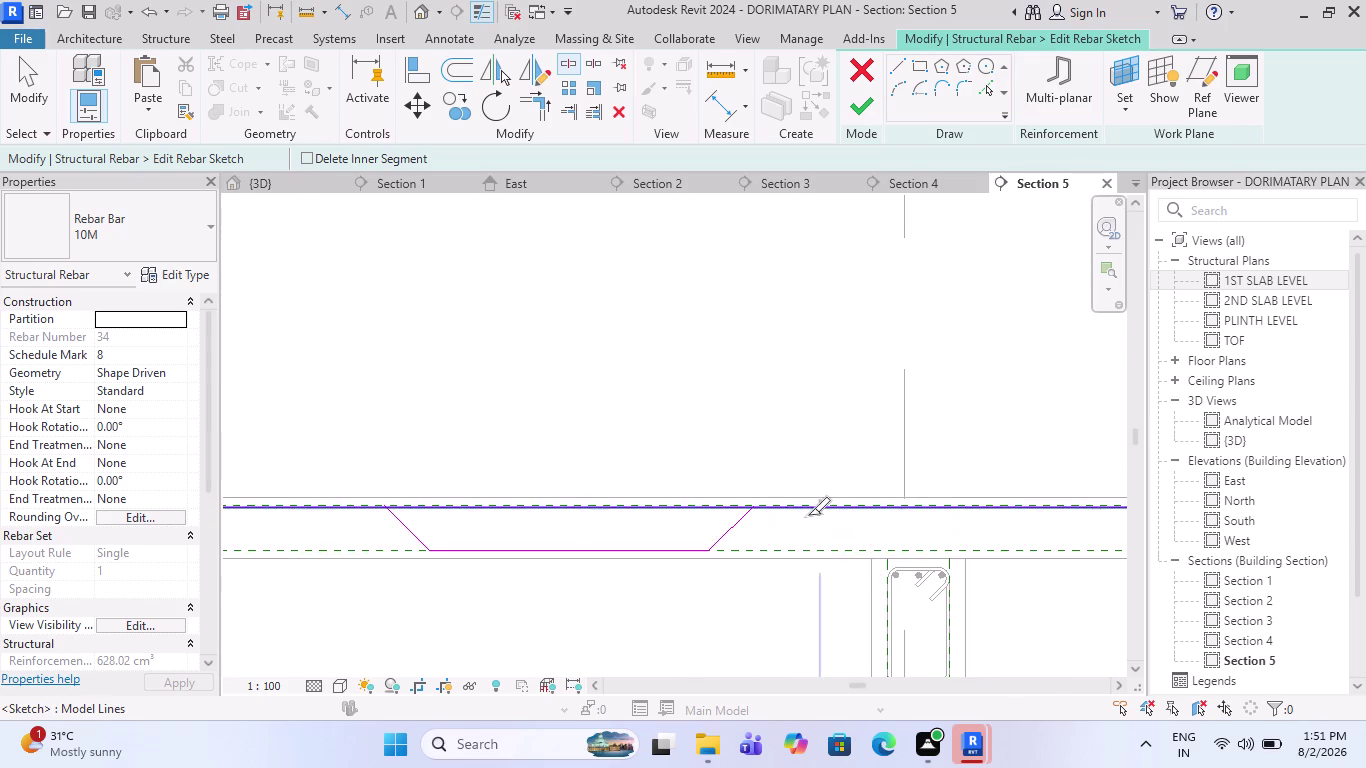
scroll(up, 3)
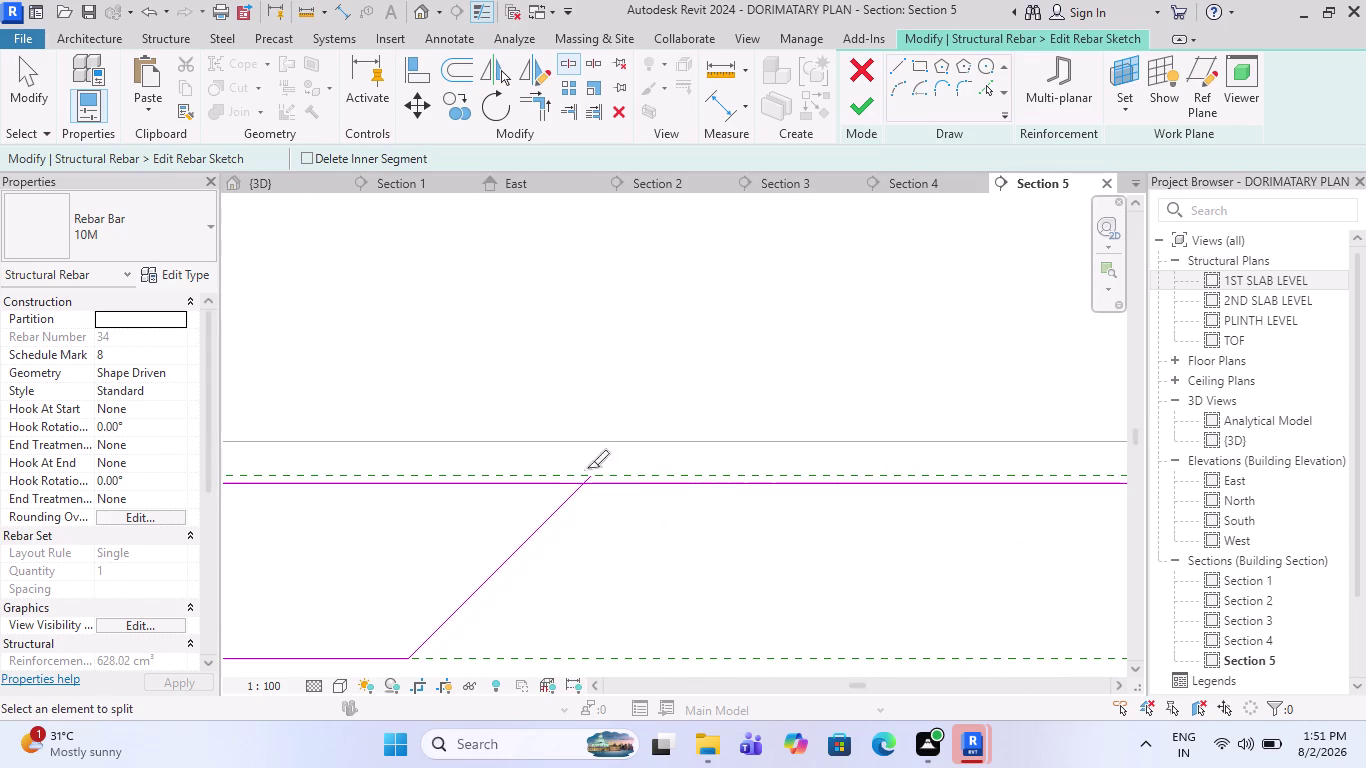
click(926, 492)
click(550, 115)
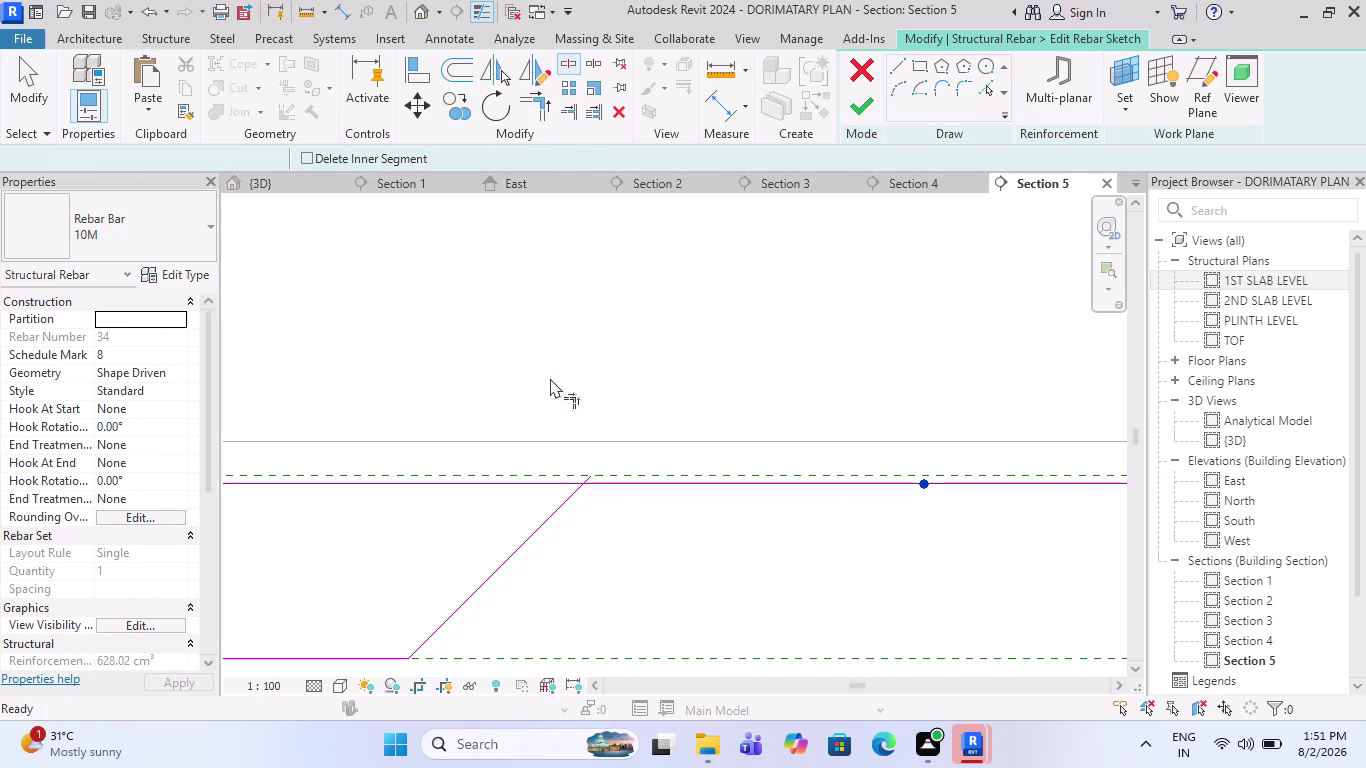
Trim the top line and the first sloped bend to a clean corner.
click(510, 555)
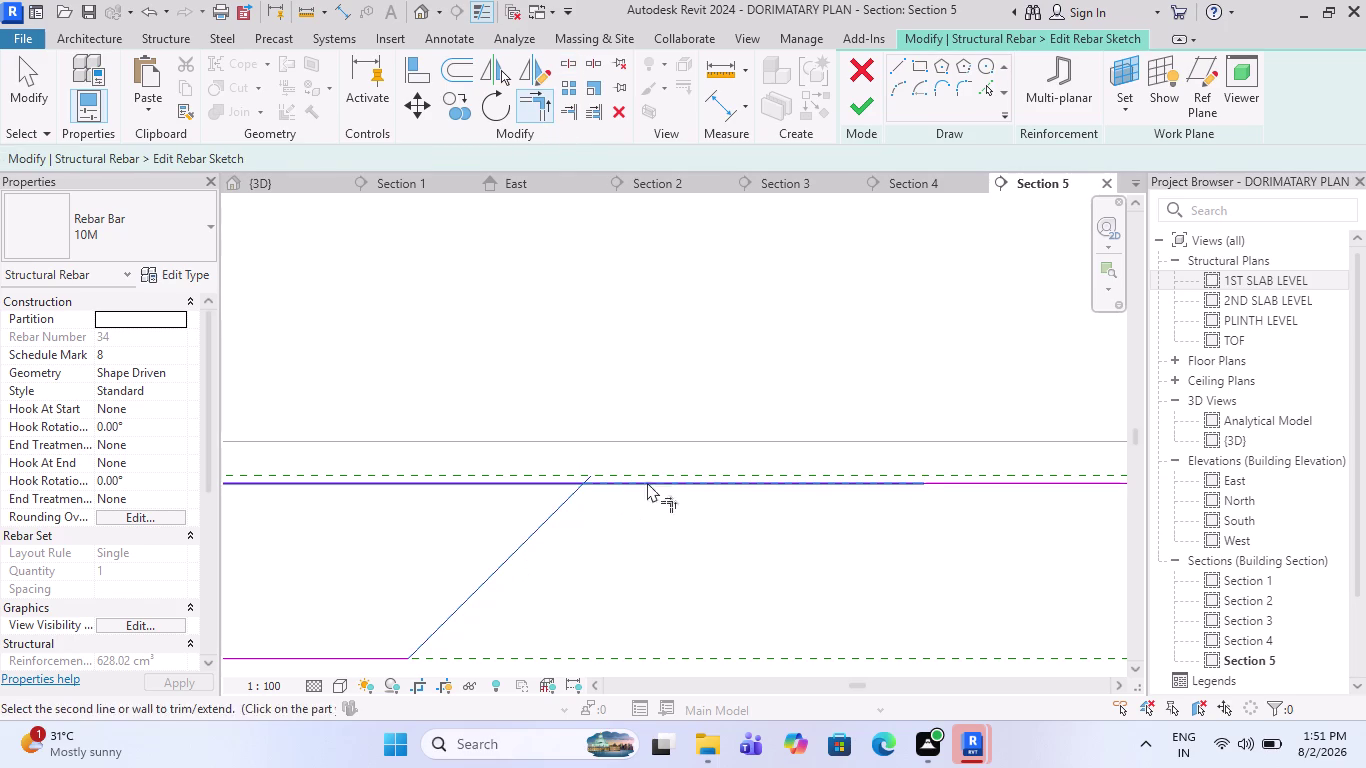
click(1001, 478)
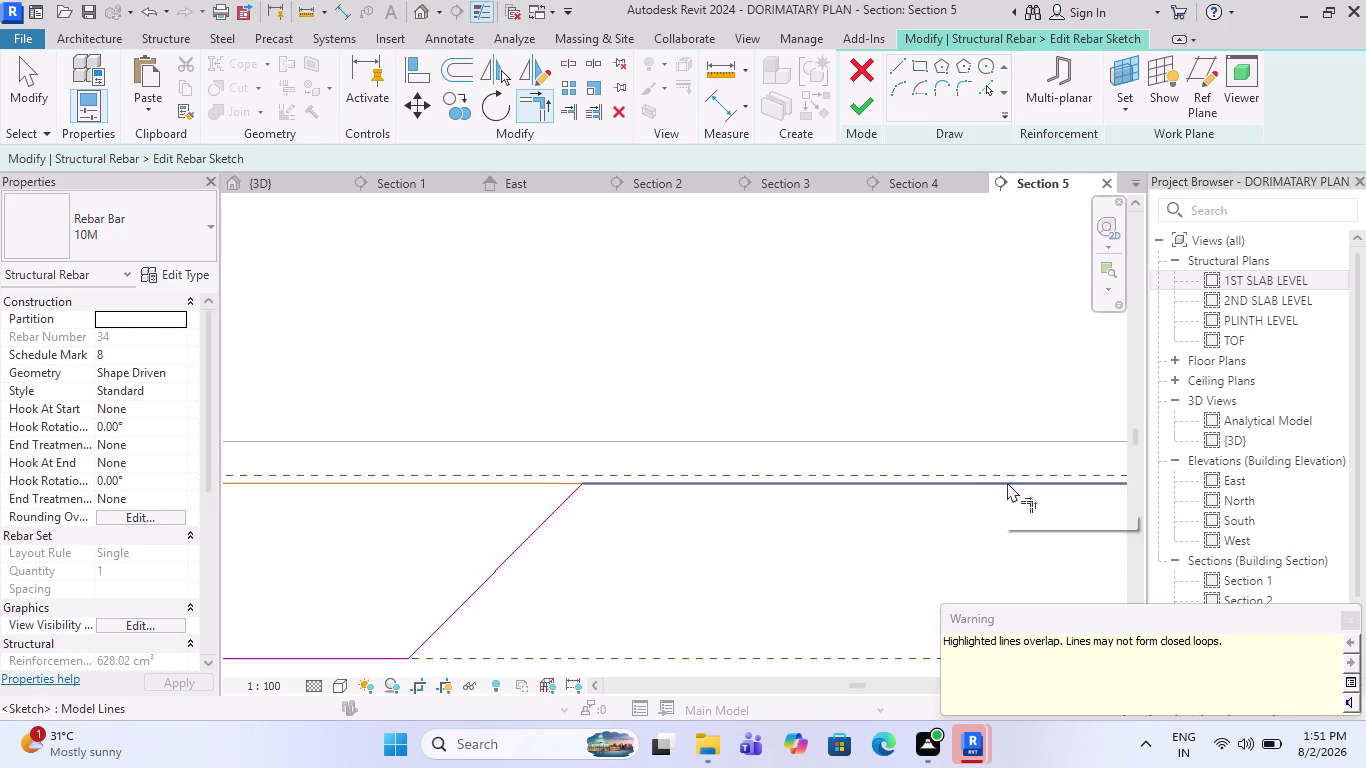
scroll(down, 3)
scroll(down, 3)
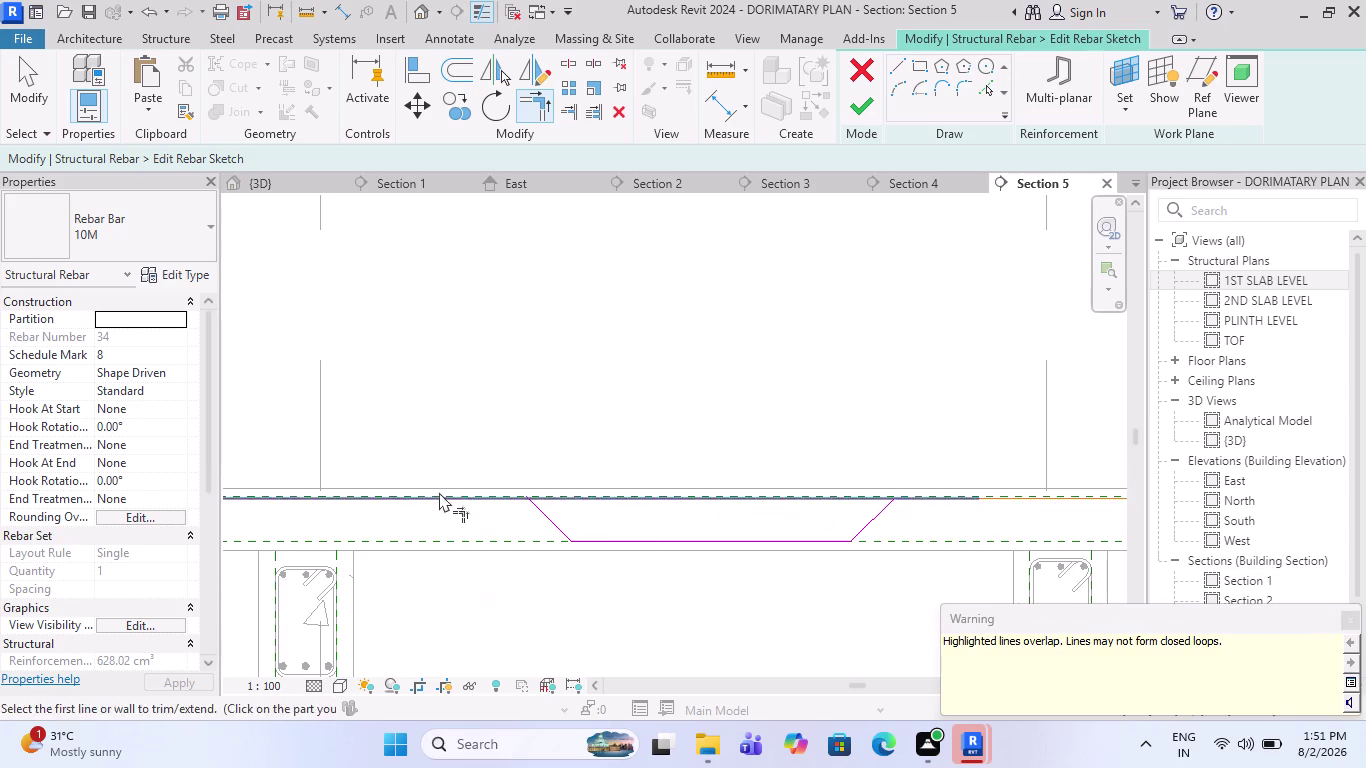
scroll(up, 3)
click(500, 495)
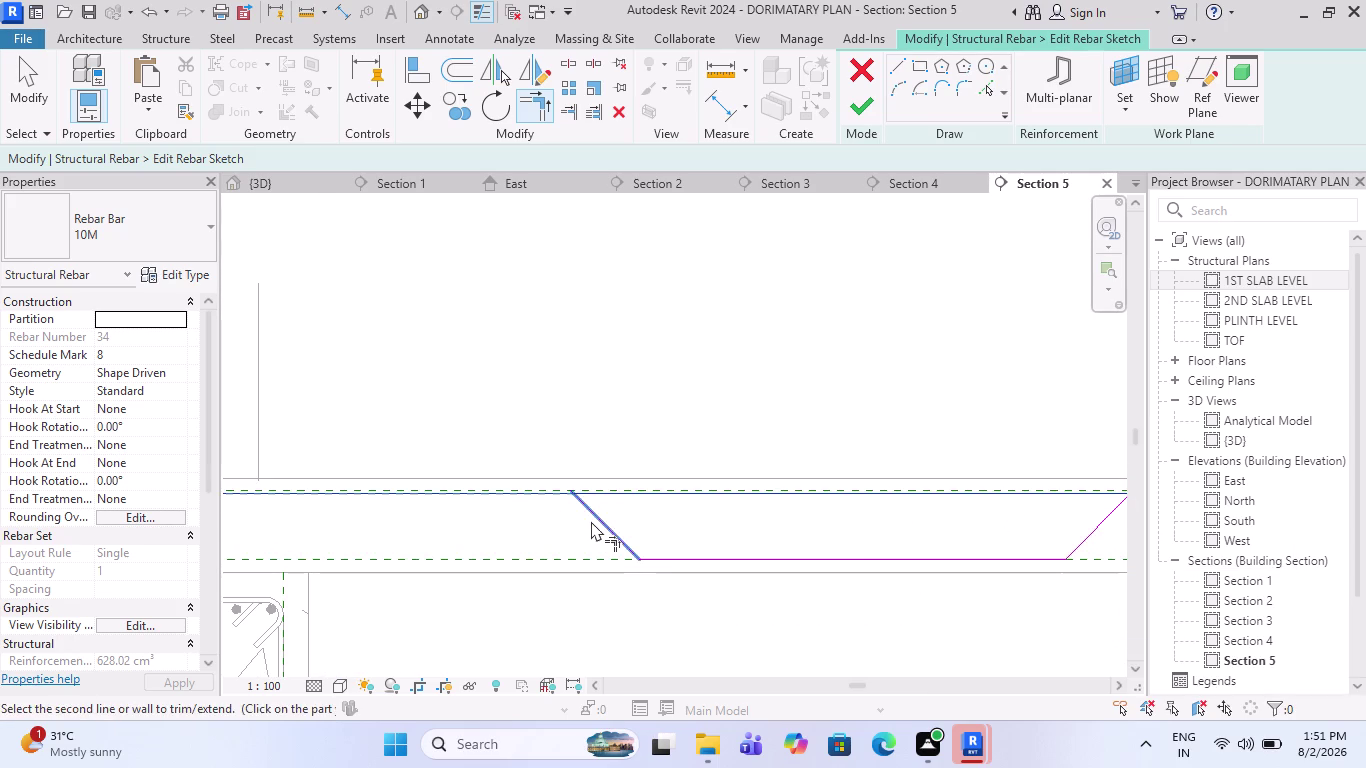
click(593, 525)
Trim the remaining top pieces against the other sloped segments to corners.
scroll(down, 3)
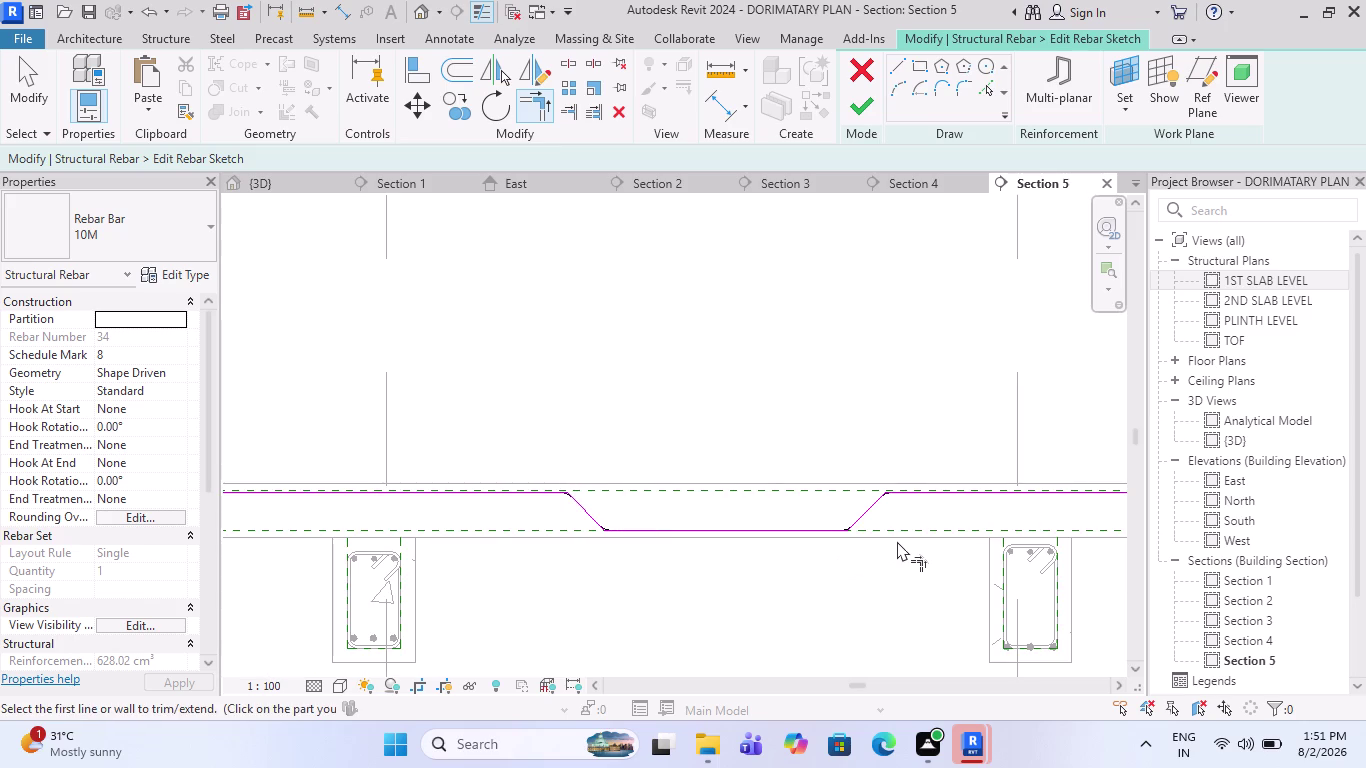
scroll(down, 3)
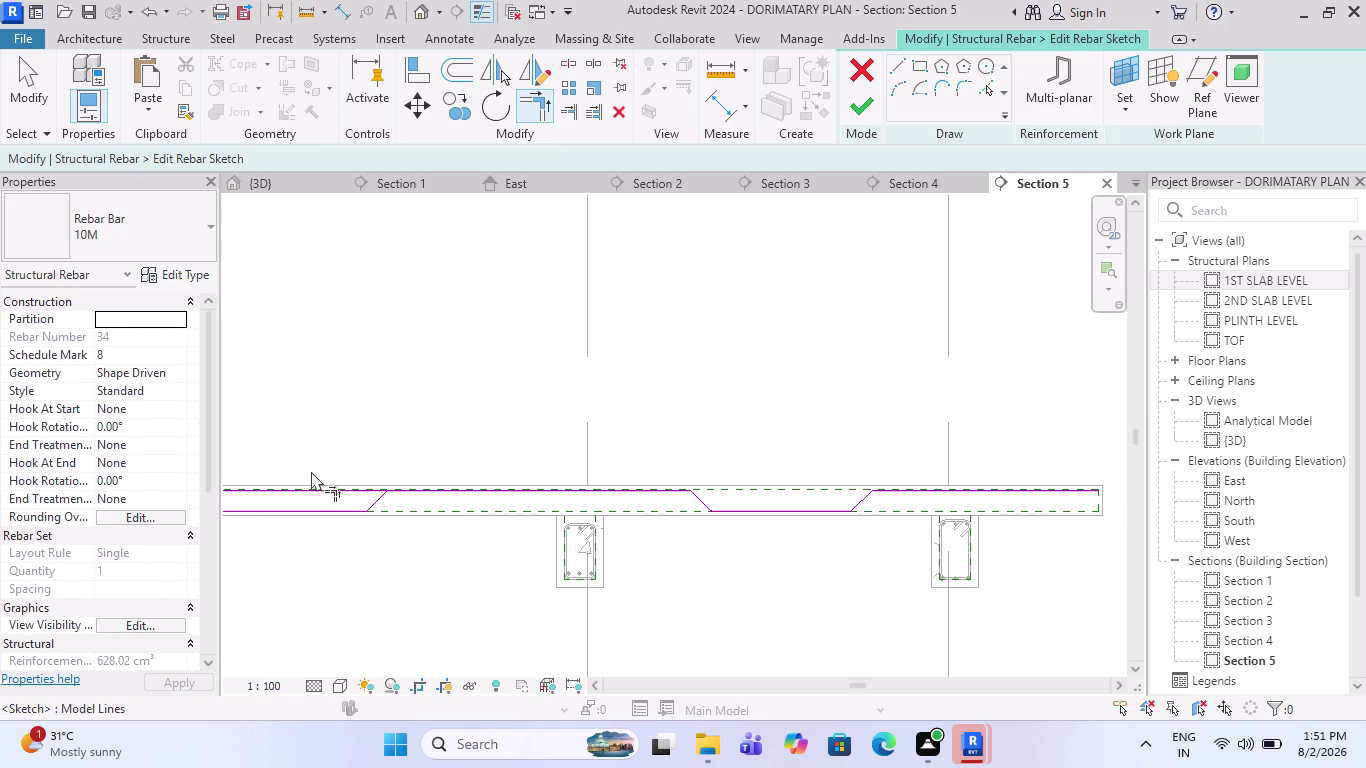
scroll(up, 3)
scroll(up, 3)
click(410, 493)
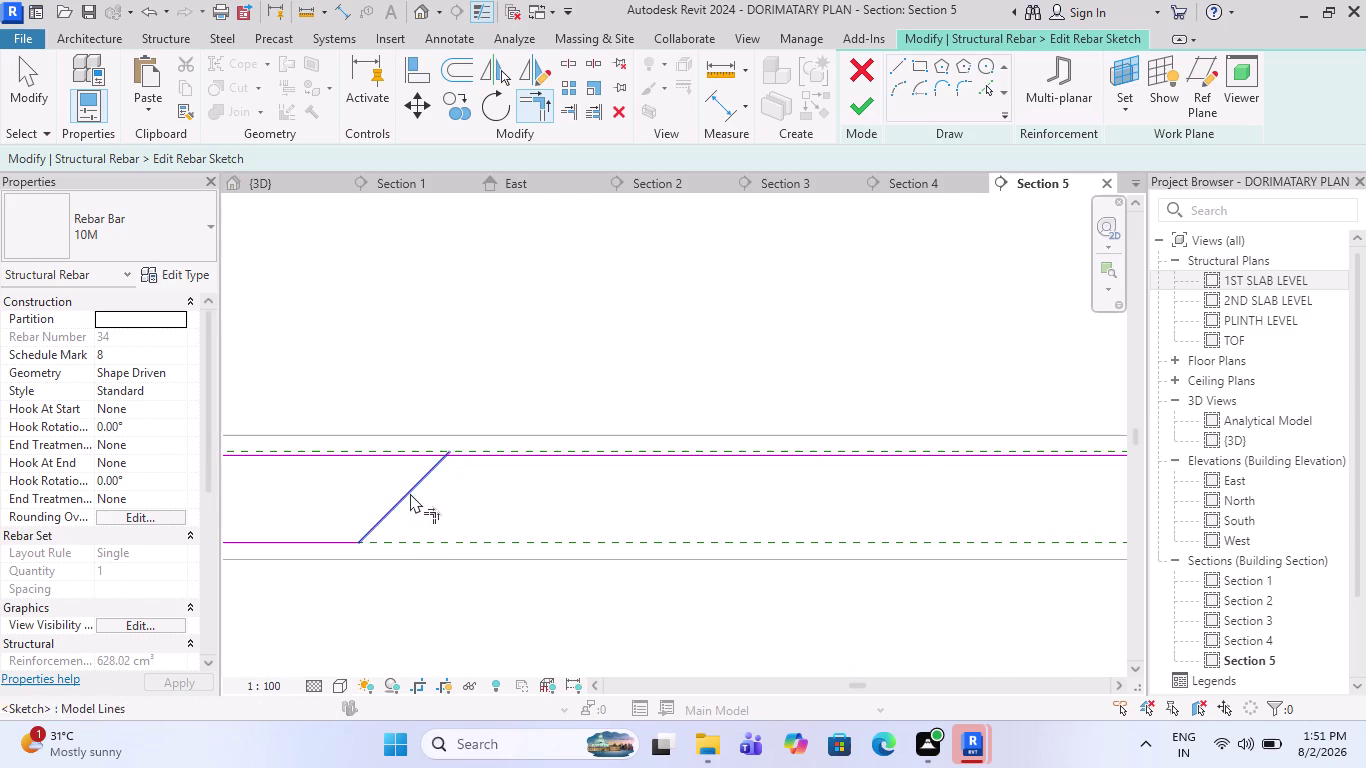
click(852, 456)
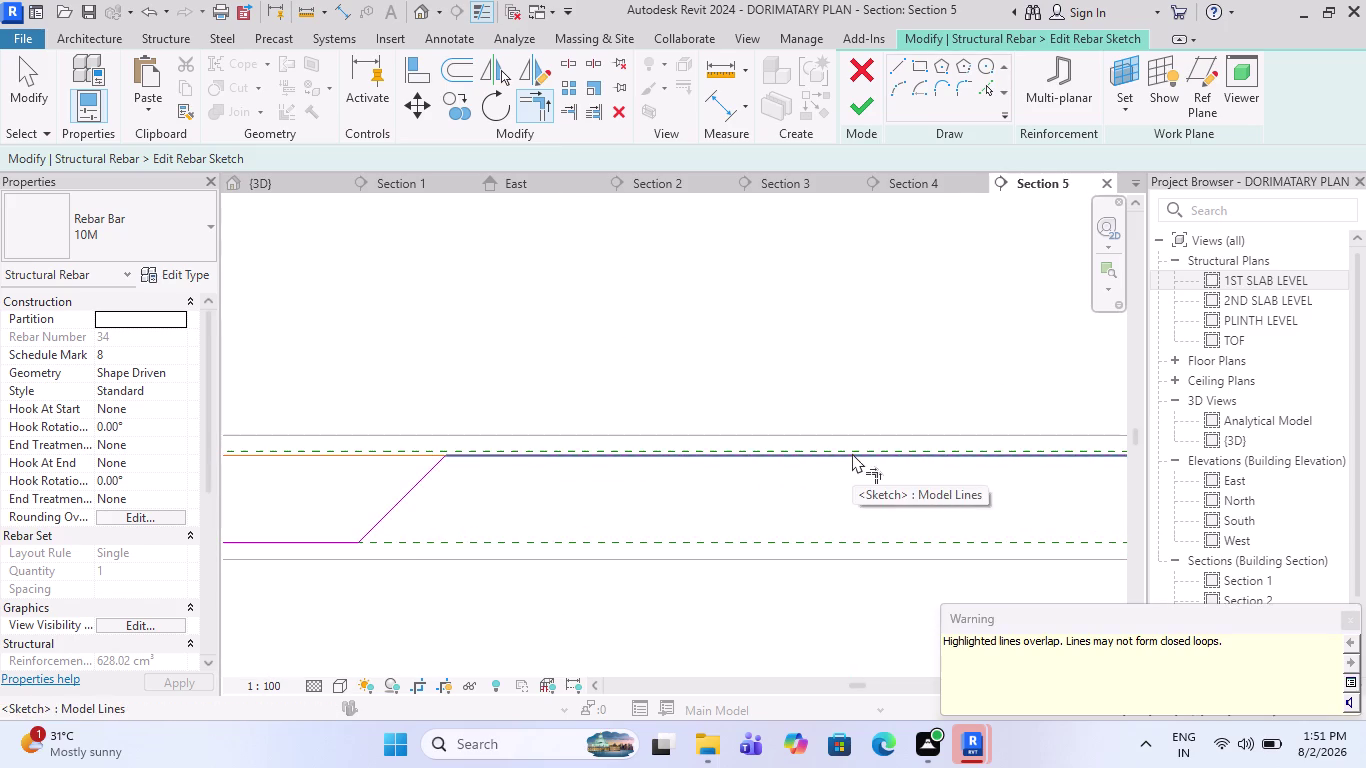
scroll(down, 3)
scroll(down, 3)
scroll(up, 3)
scroll(down, 3)
scroll(up, 3)
scroll(up, 3)
scroll(down, 3)
scroll(up, 3)
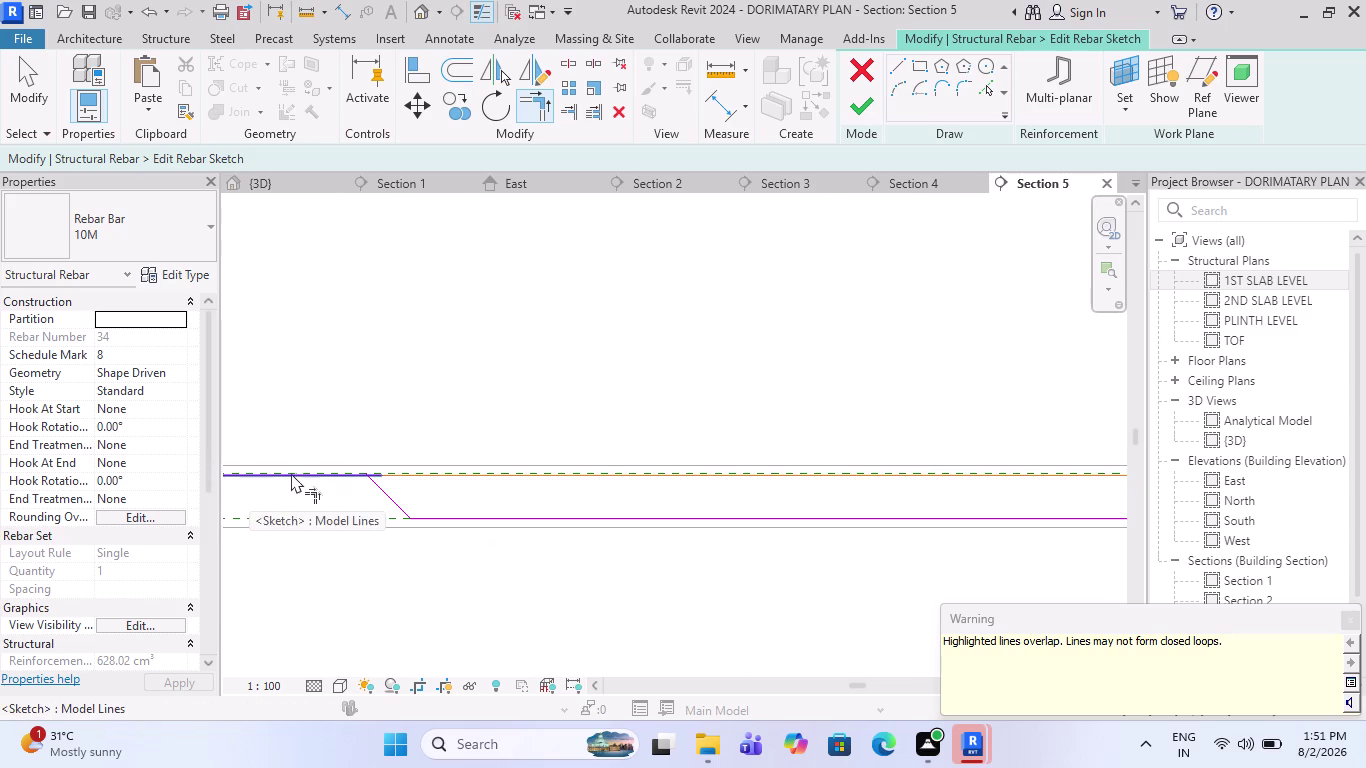
click(295, 473)
click(384, 495)
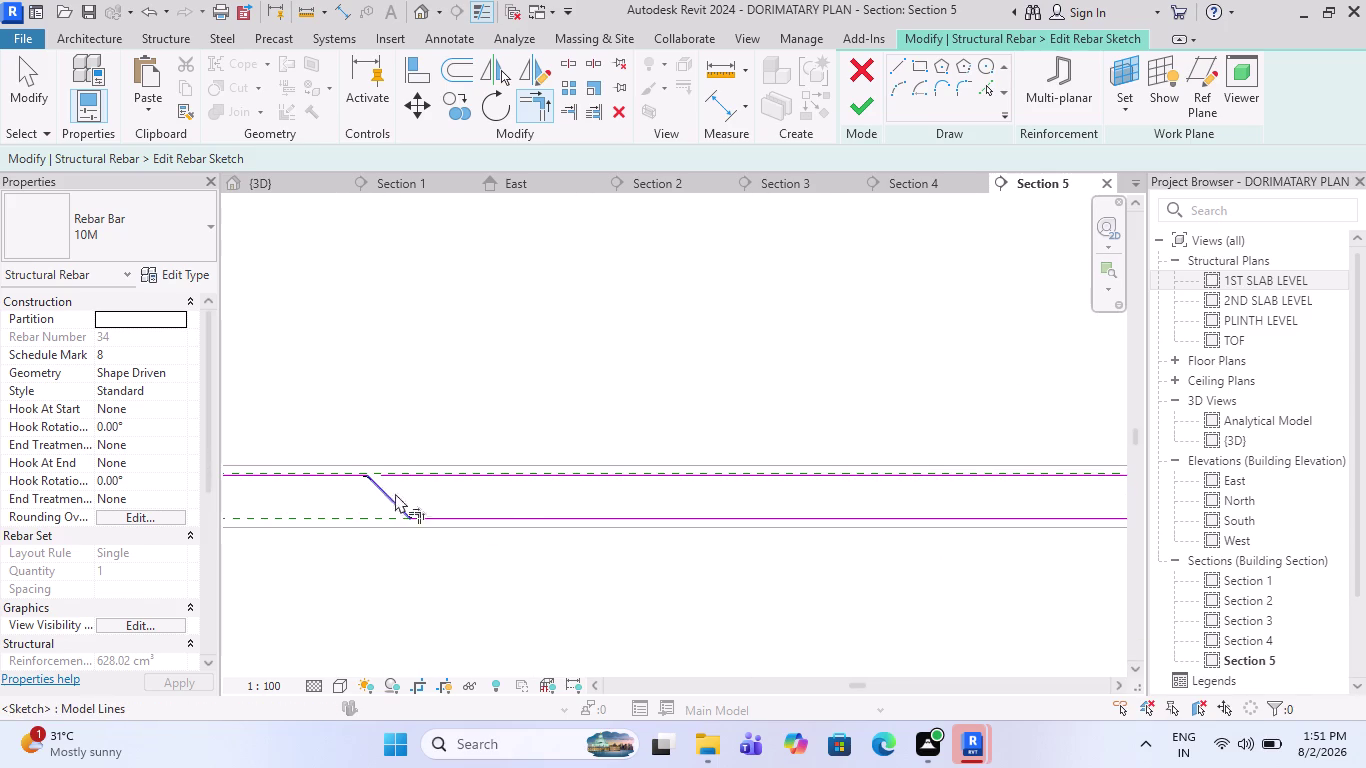
scroll(down, 3)
scroll(up, 3)
scroll(down, 3)
scroll(up, 3)
Delete the leftover piece of the sketch line and switch to the Line tool.
key(Escape)
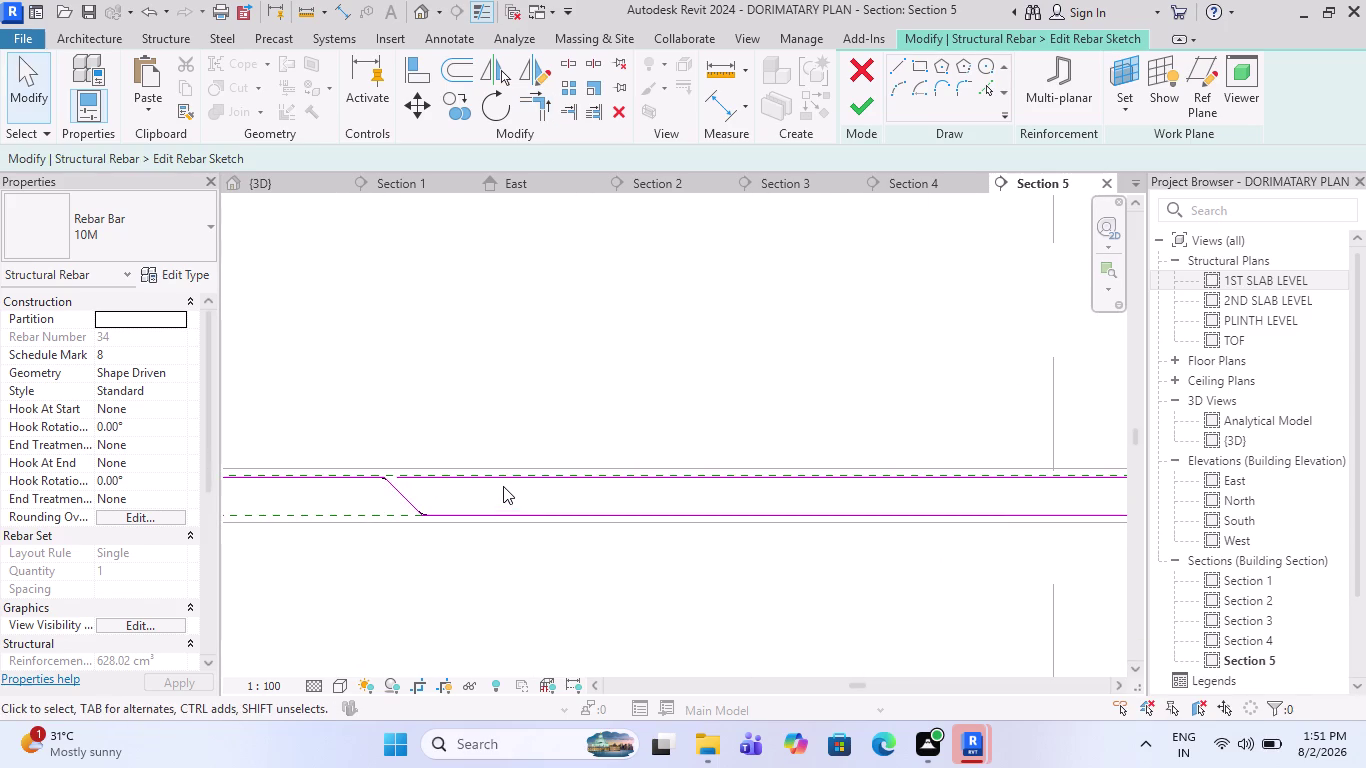
click(504, 478)
key(Delete)
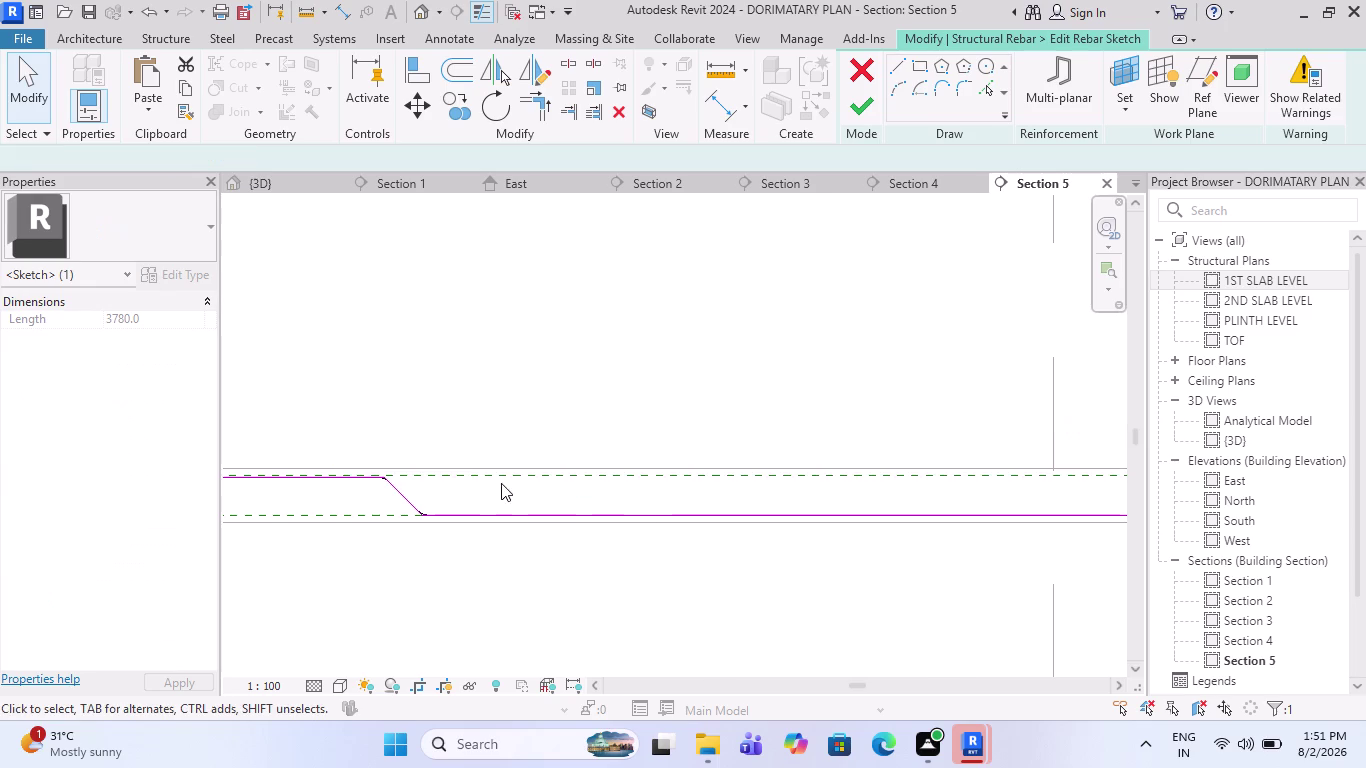
scroll(down, 3)
scroll(down, 3)
scroll(up, 3)
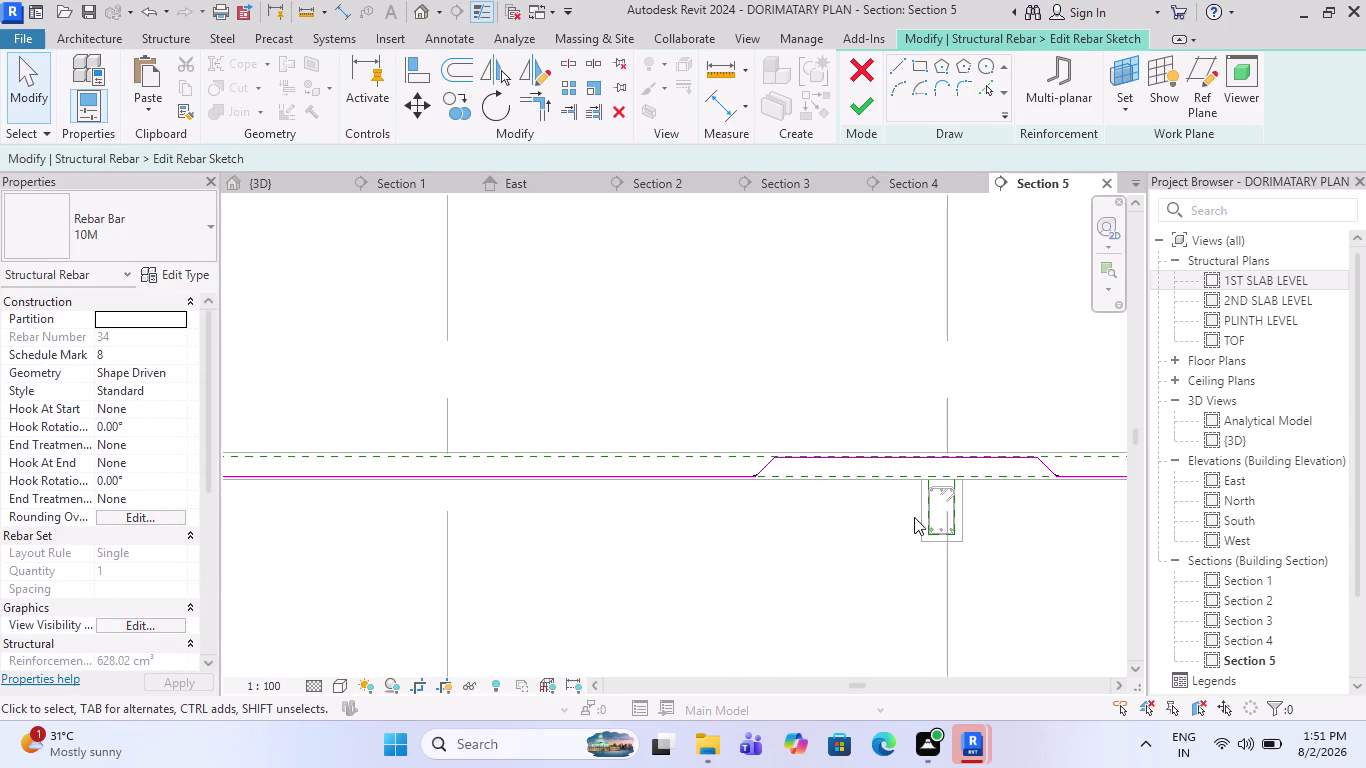
scroll(up, 3)
scroll(up, 3)
scroll(up, 3)
scroll(down, 3)
scroll(up, 3)
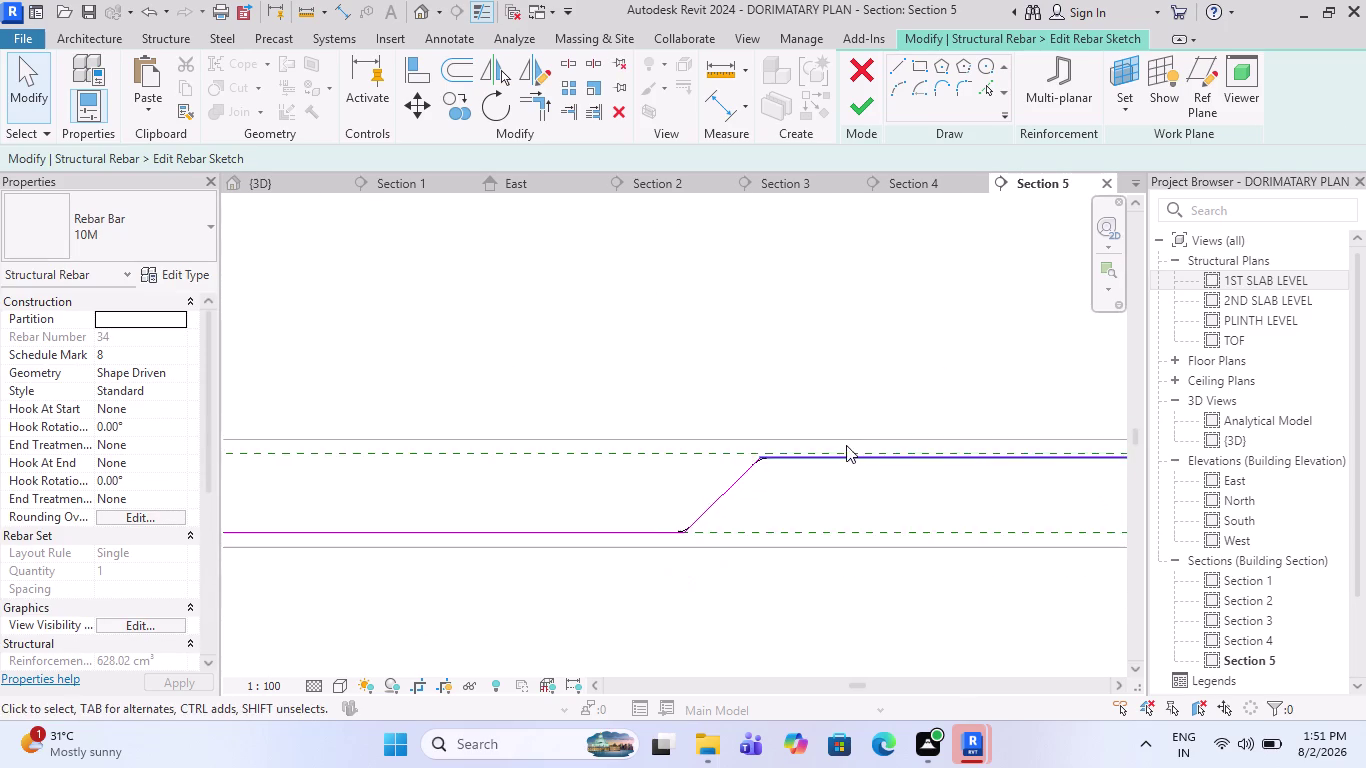
scroll(down, 3)
scroll(down, 3)
scroll(down, 3)
scroll(up, 3)
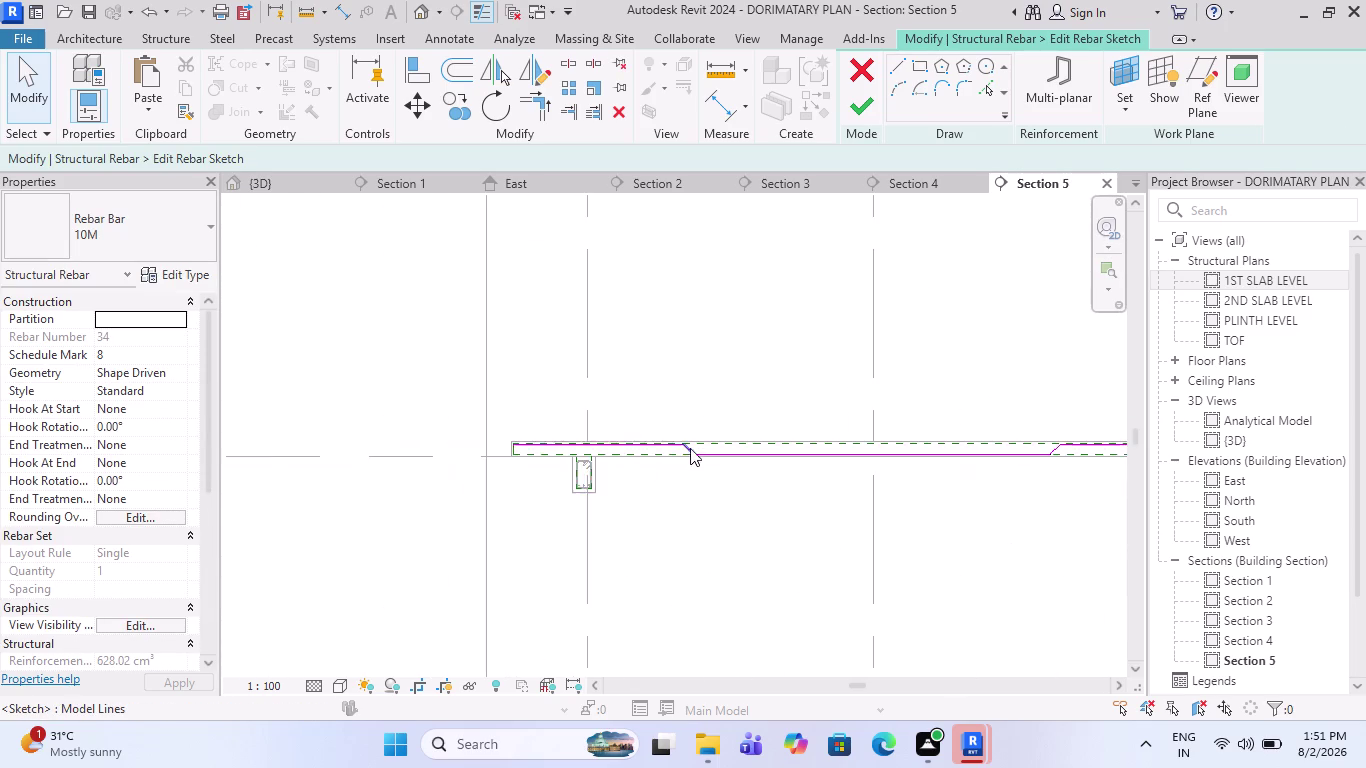
scroll(up, 3)
scroll(up, 3)
scroll(down, 3)
scroll(up, 3)
scroll(up, 3)
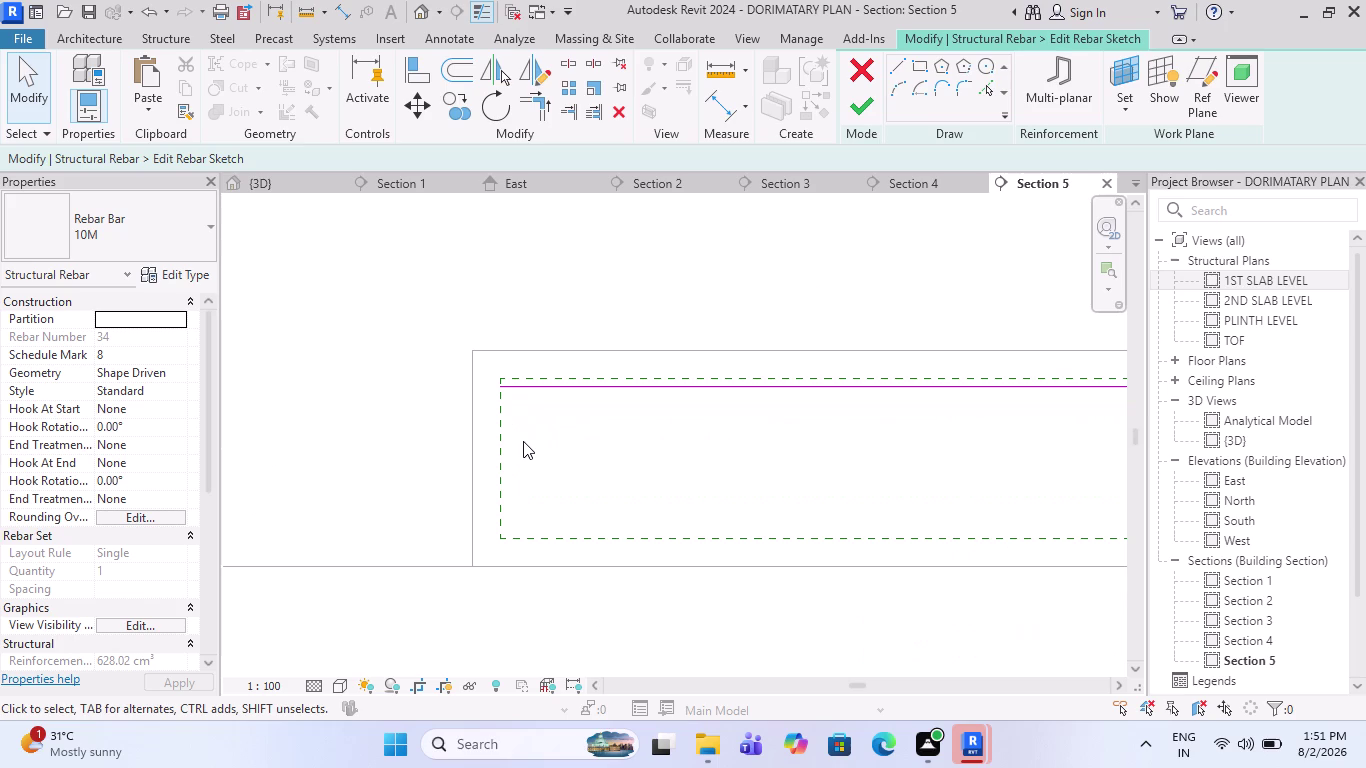
scroll(up, 3)
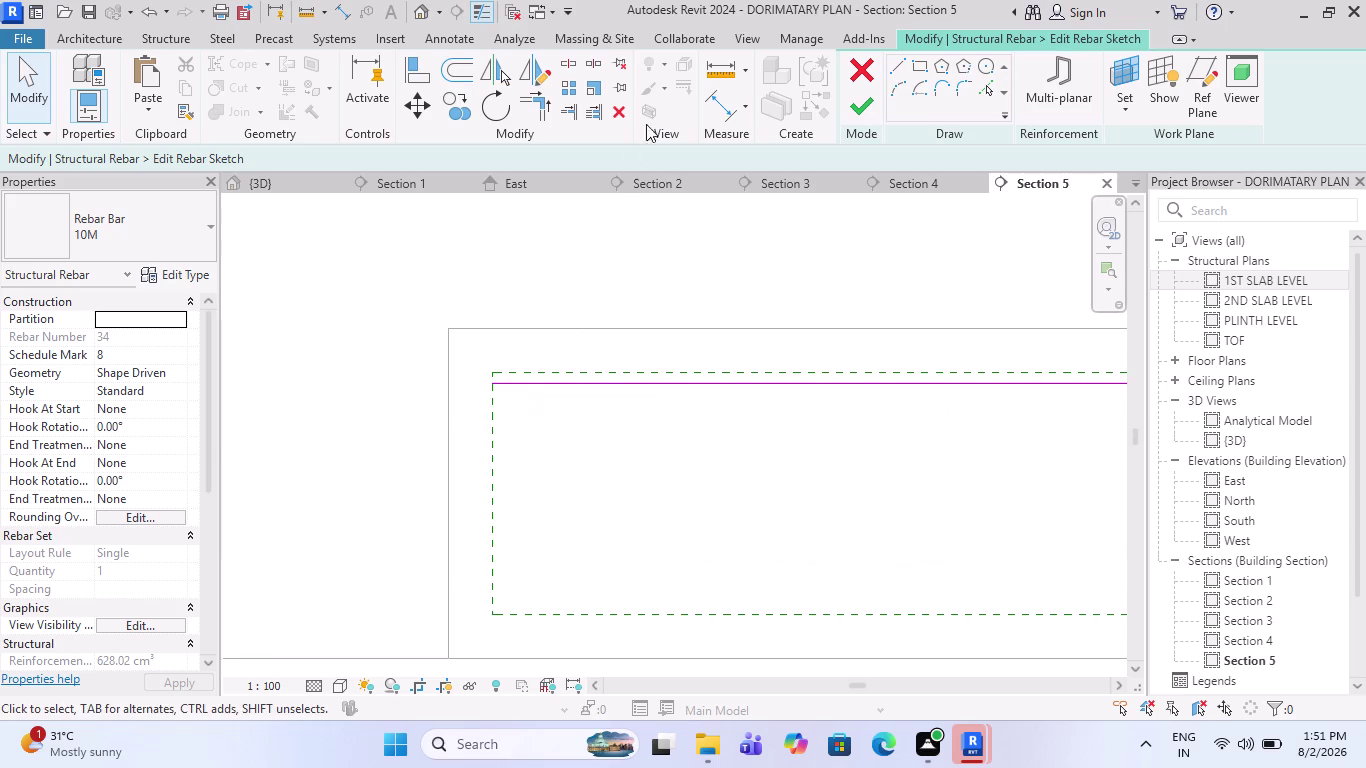
click(897, 69)
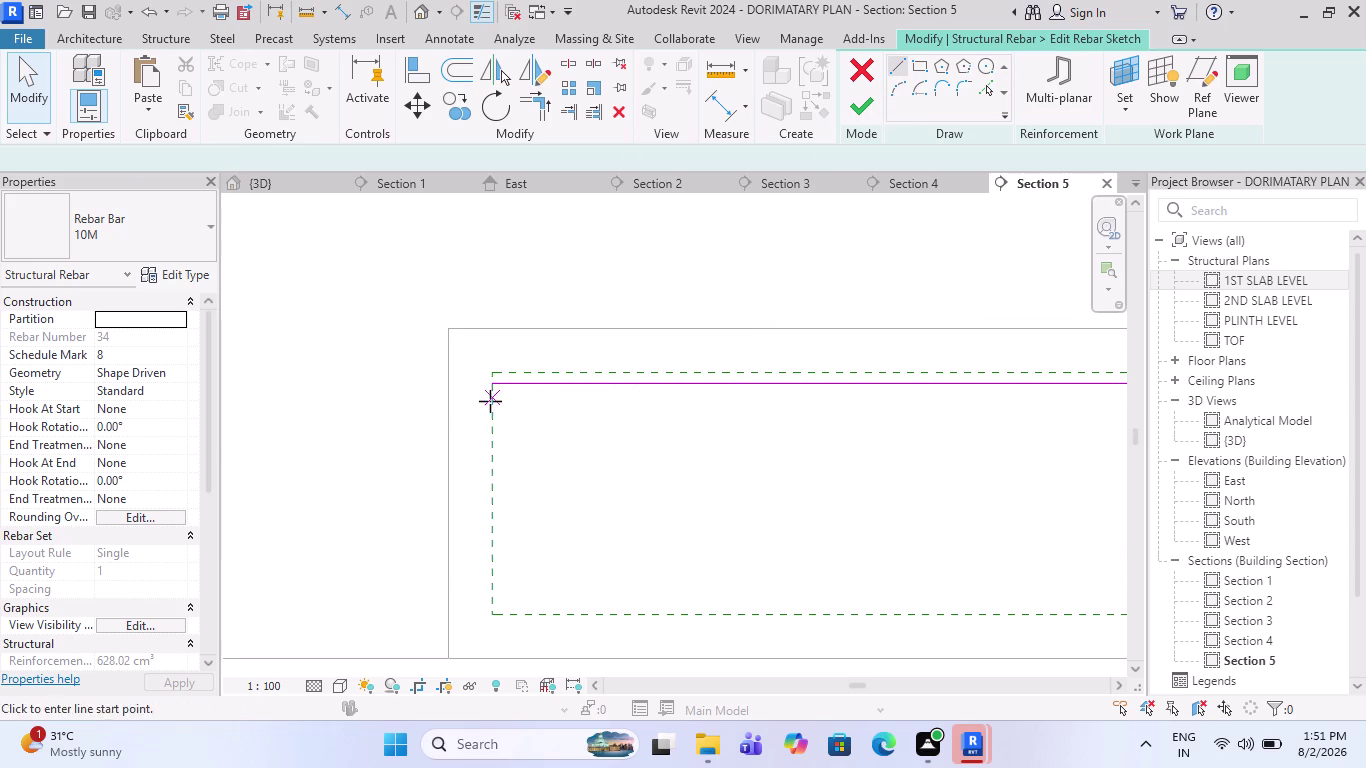
Draw a vertical downturned leg at the bar's left end.
click(487, 386)
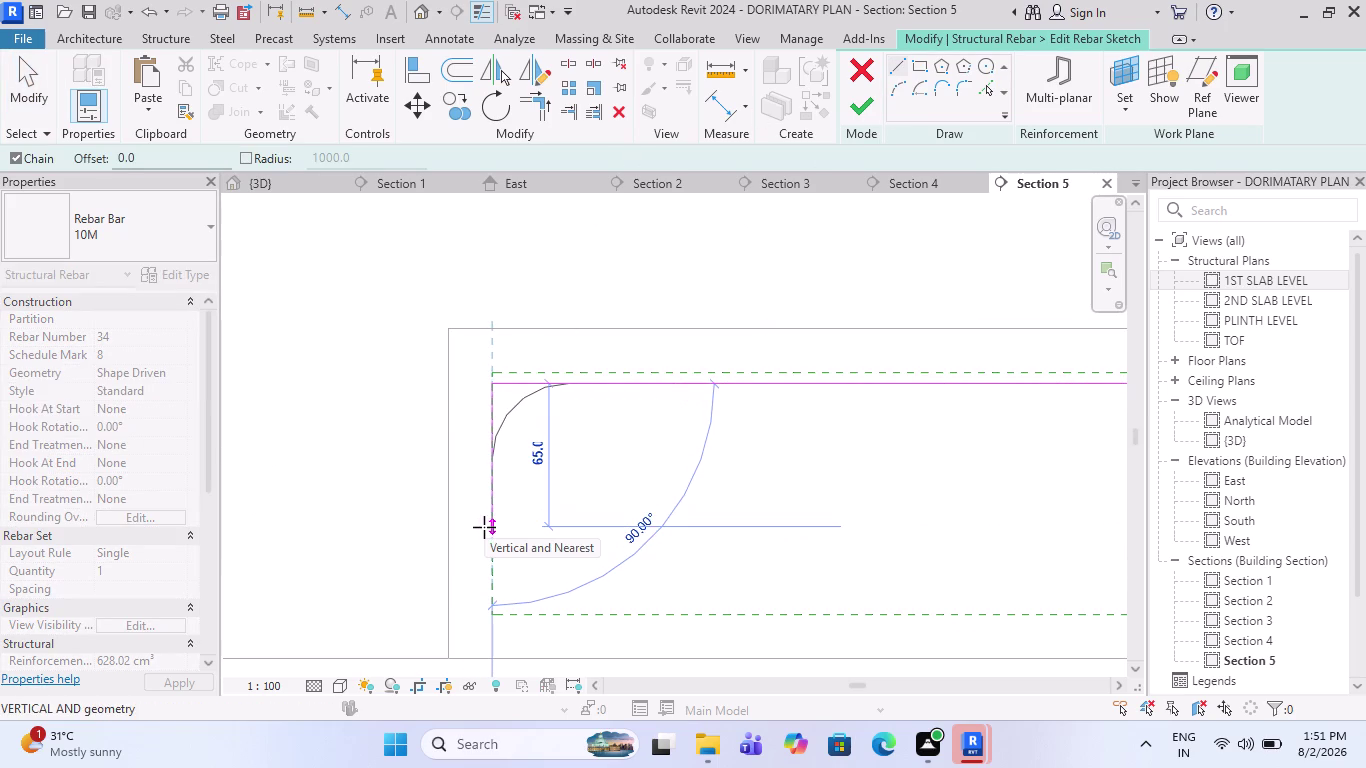
click(485, 515)
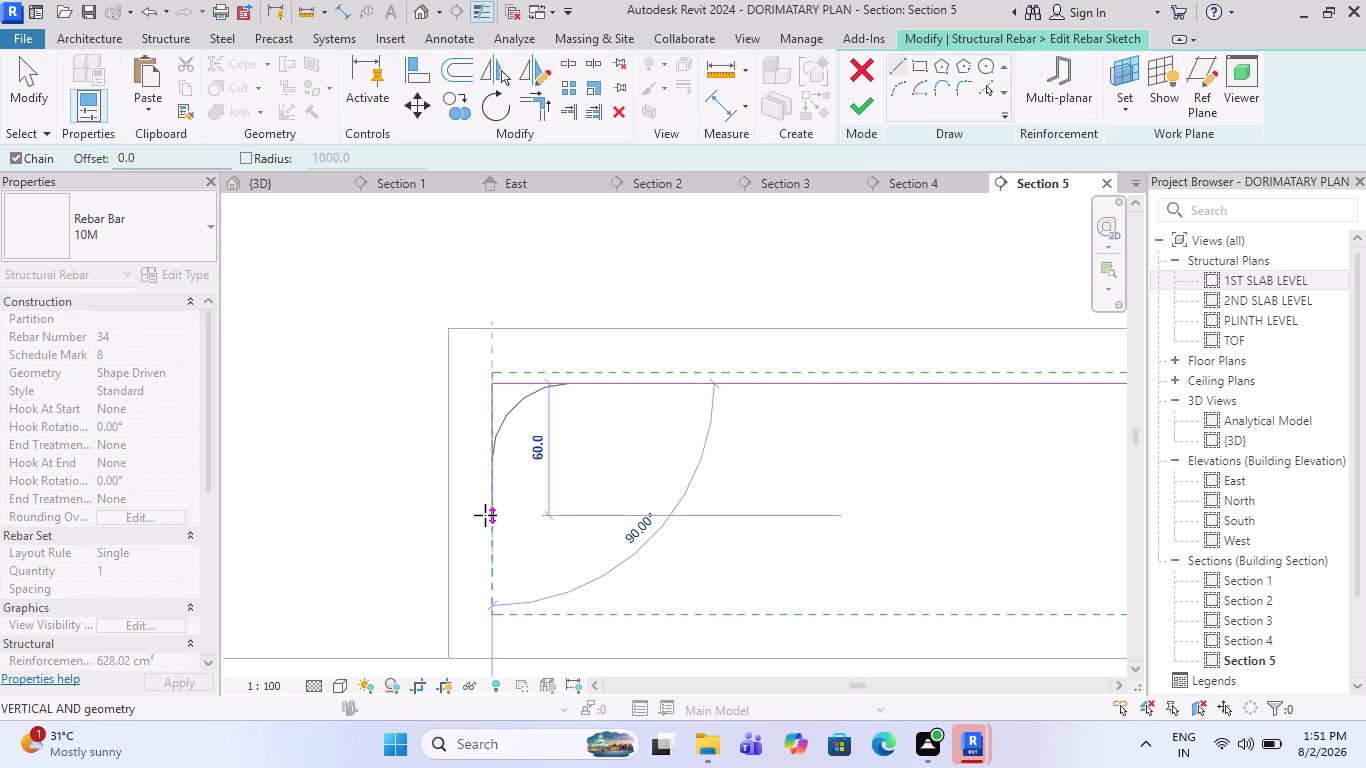
key(Escape)
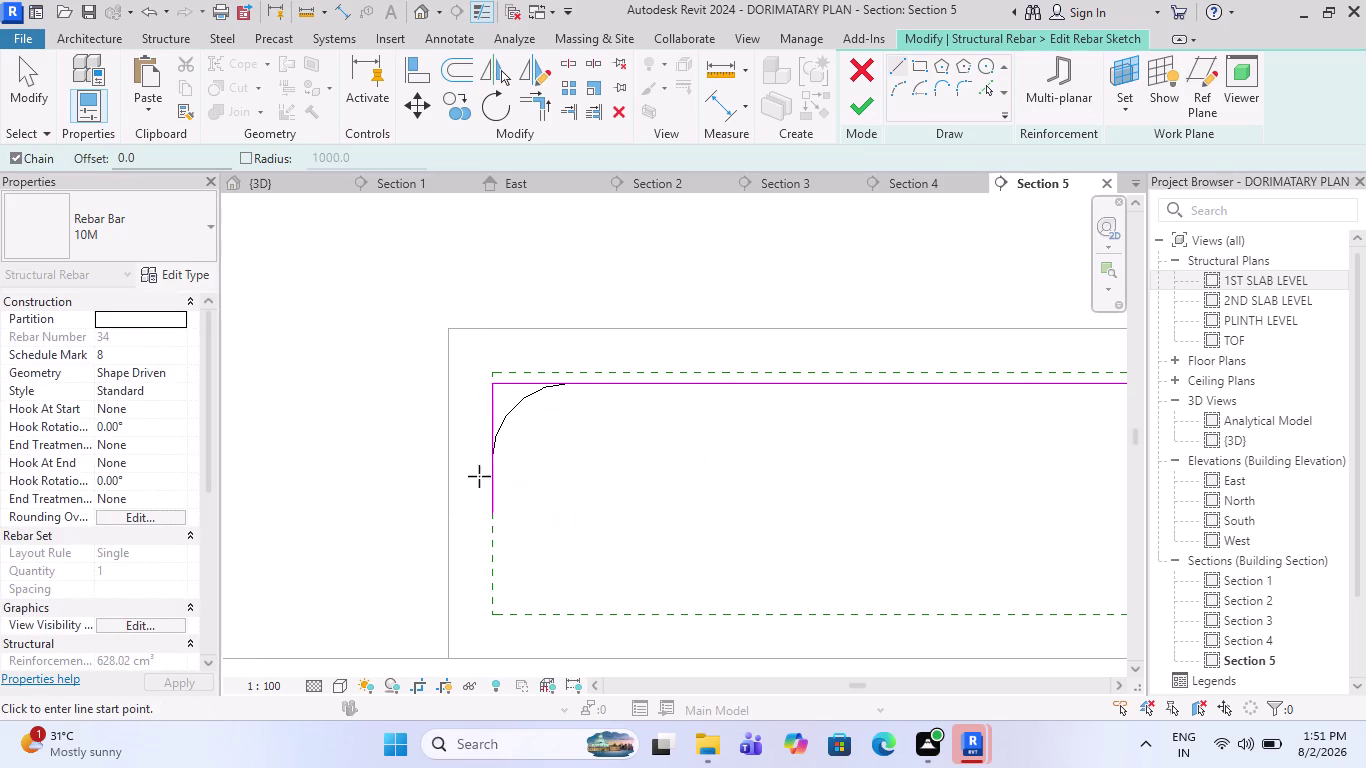
scroll(down, 3)
scroll(down, 3)
scroll(down, 3)
scroll(down, 3)
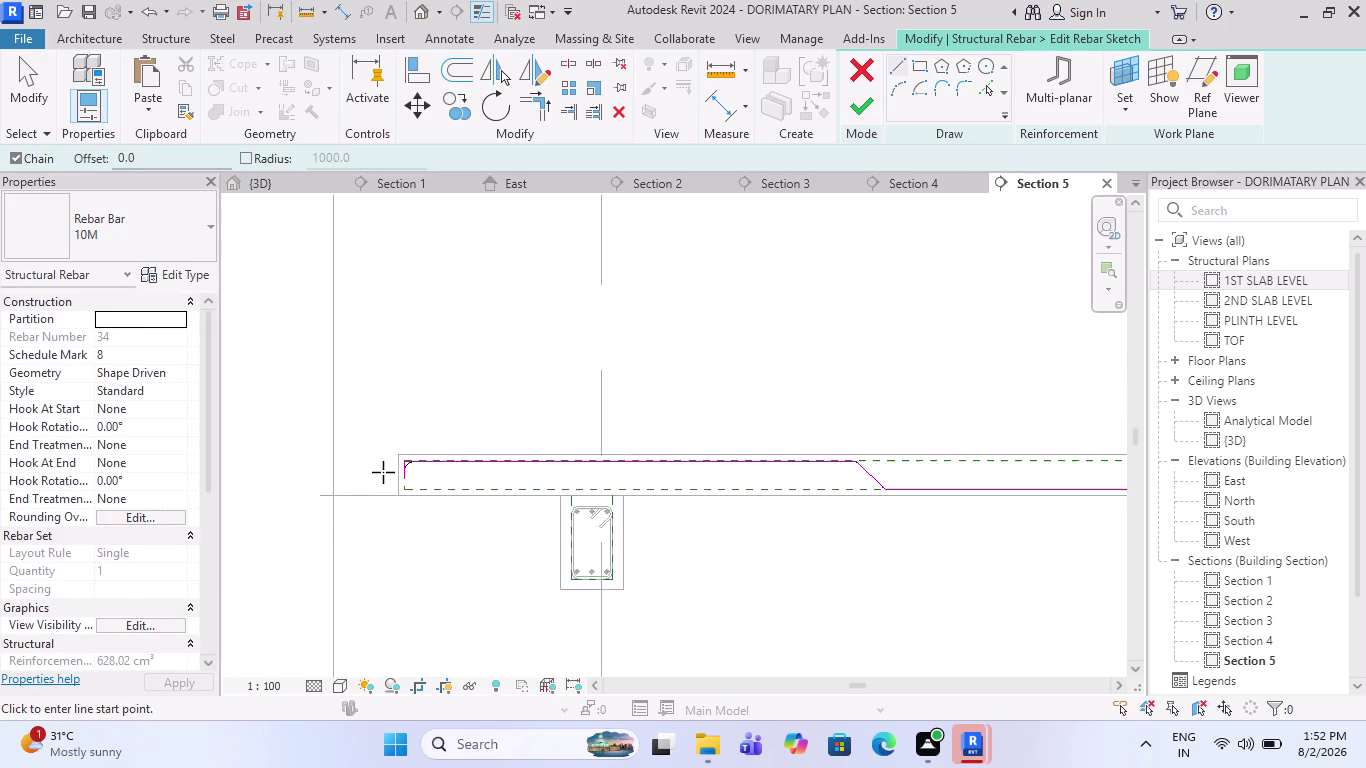
scroll(down, 3)
scroll(down, 3)
scroll(up, 3)
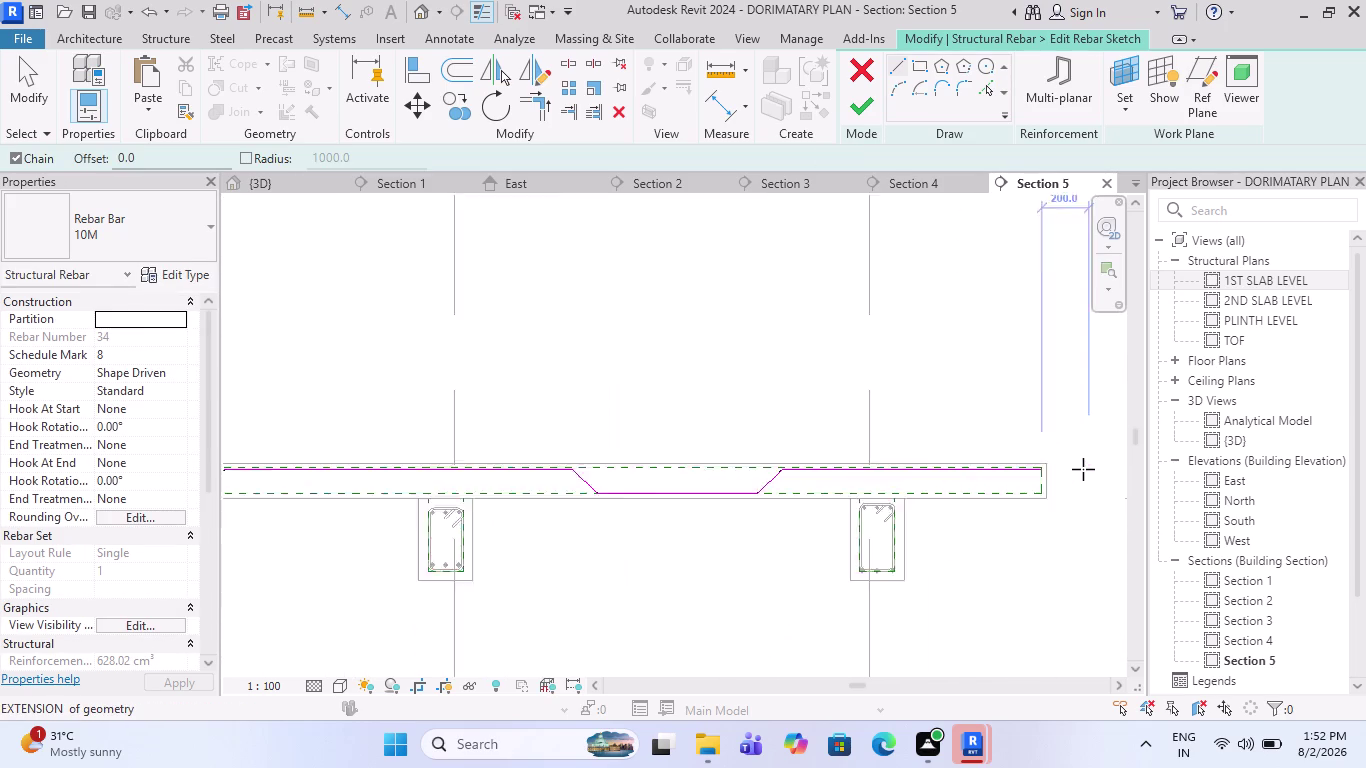
scroll(up, 3)
scroll(up, 3)
Draw the right downturned leg and finish the rebar sketch.
click(895, 467)
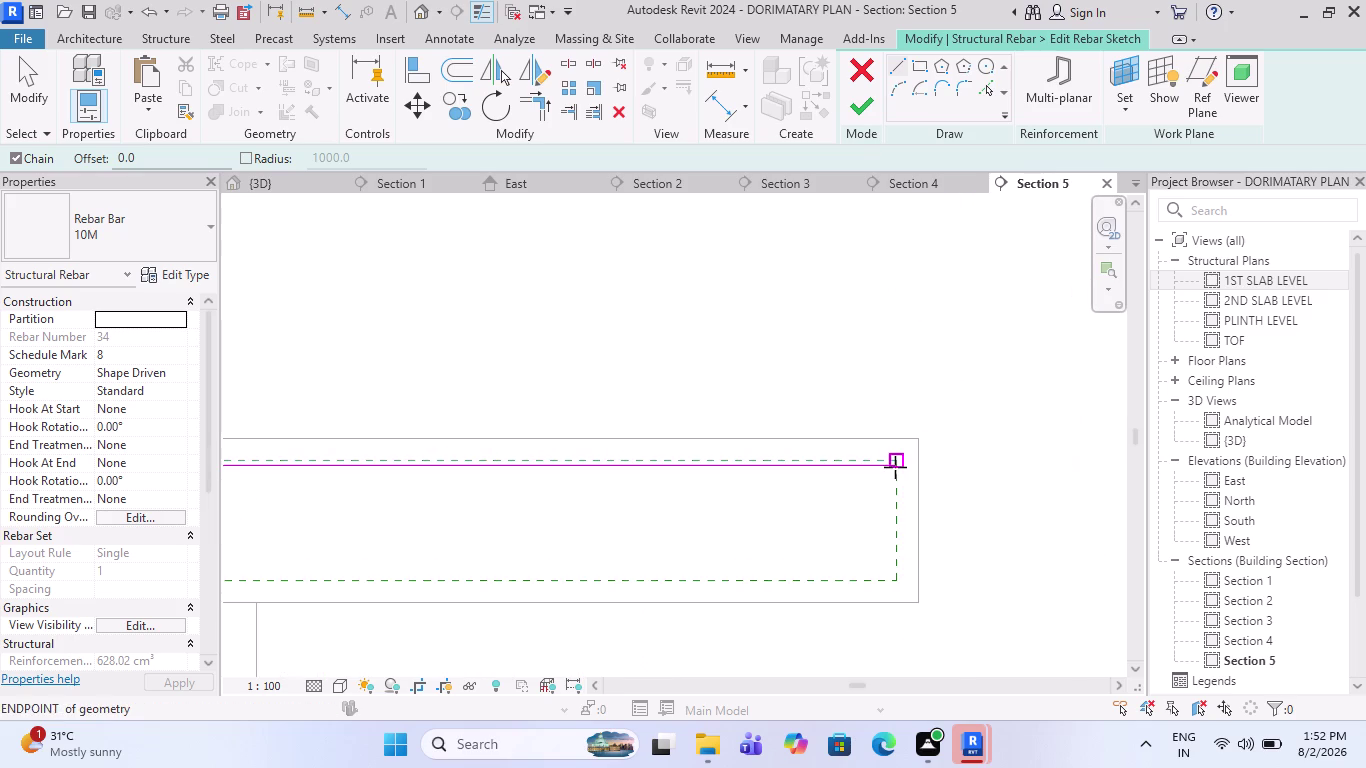
scroll(up, 3)
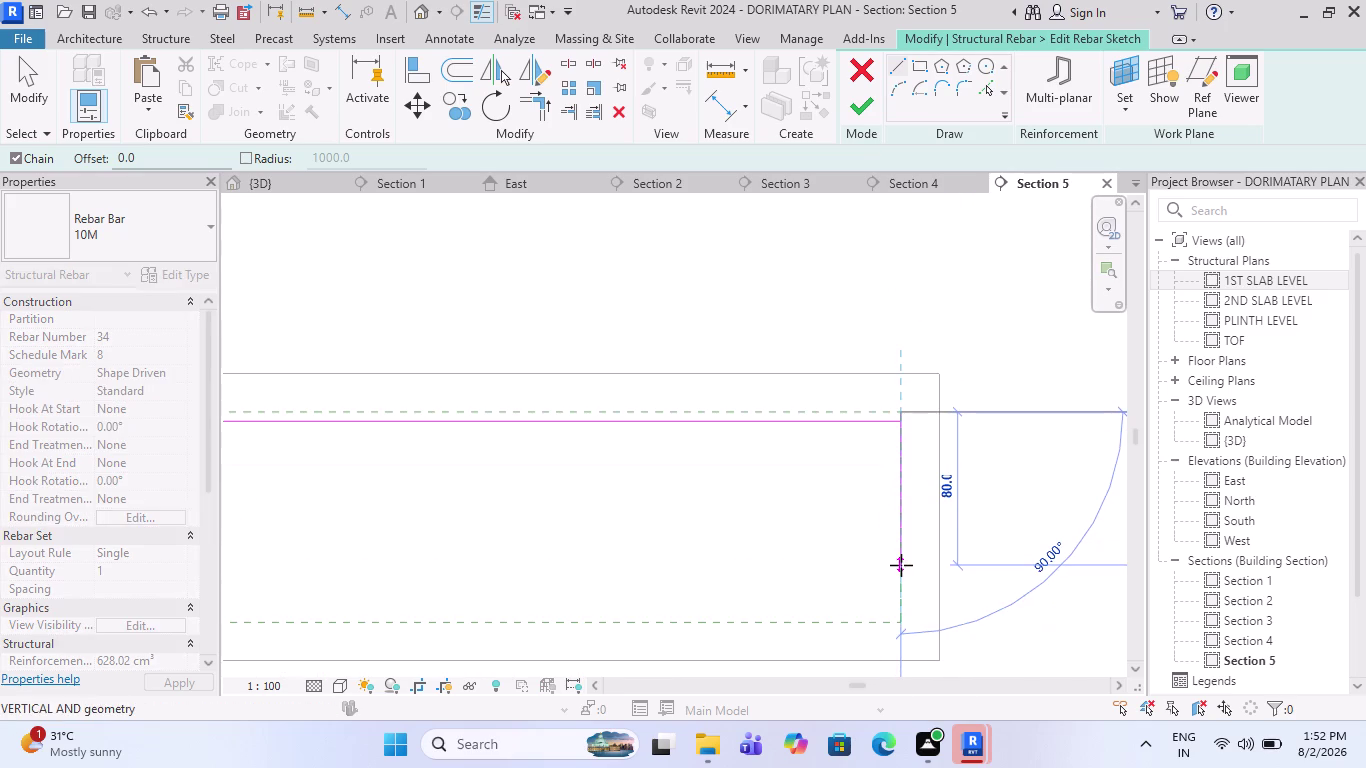
click(901, 565)
key(Escape)
scroll(down, 3)
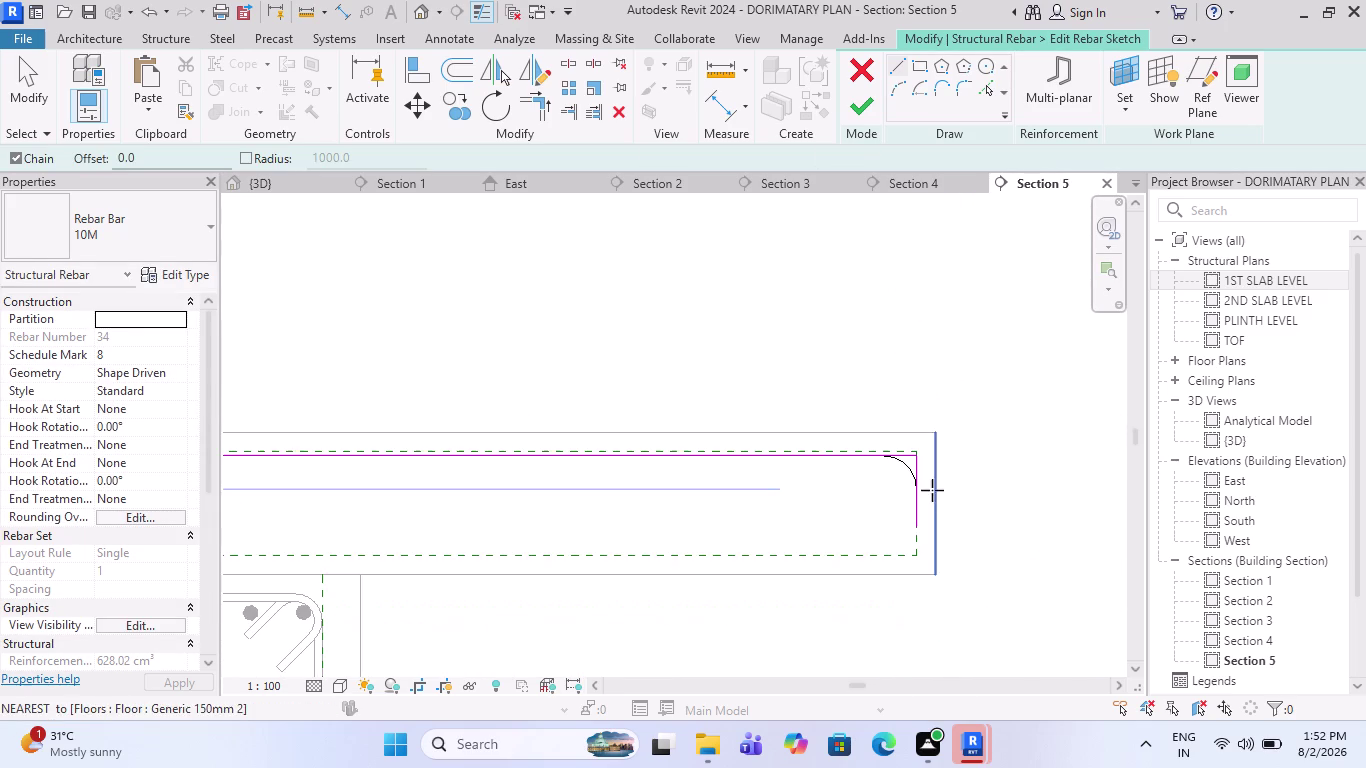
scroll(down, 3)
scroll(down, 3)
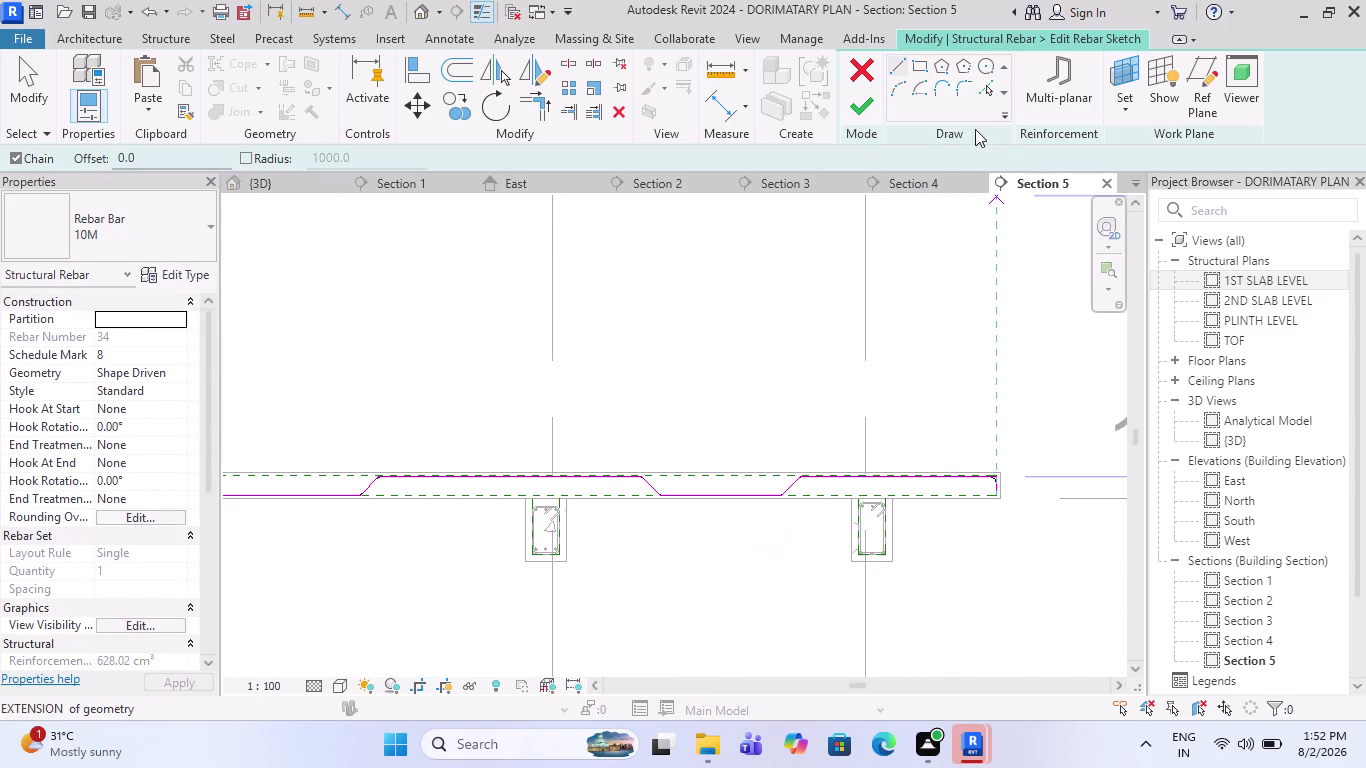
click(867, 112)
Dismiss the Project Not Saved Recently reminder and zoom along the slab.
scroll(down, 3)
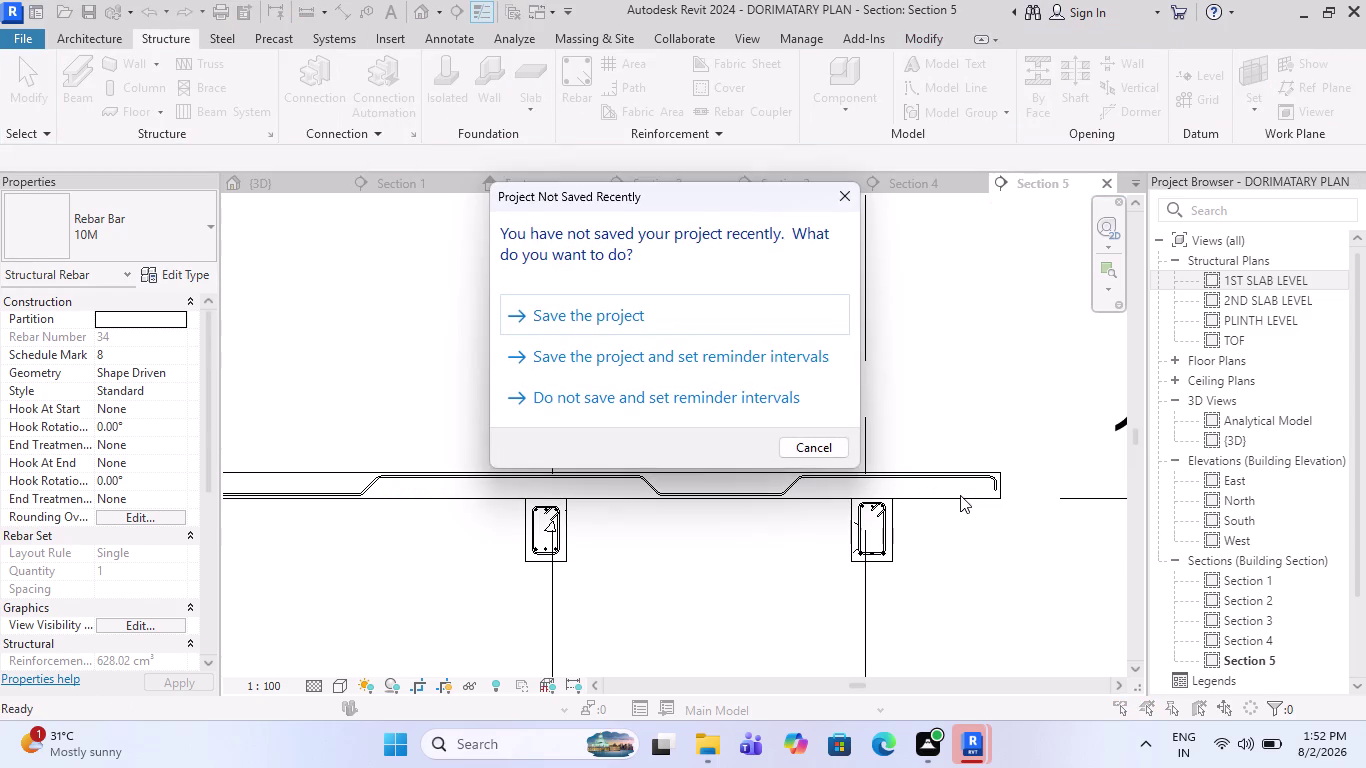
scroll(down, 3)
click(631, 320)
scroll(down, 3)
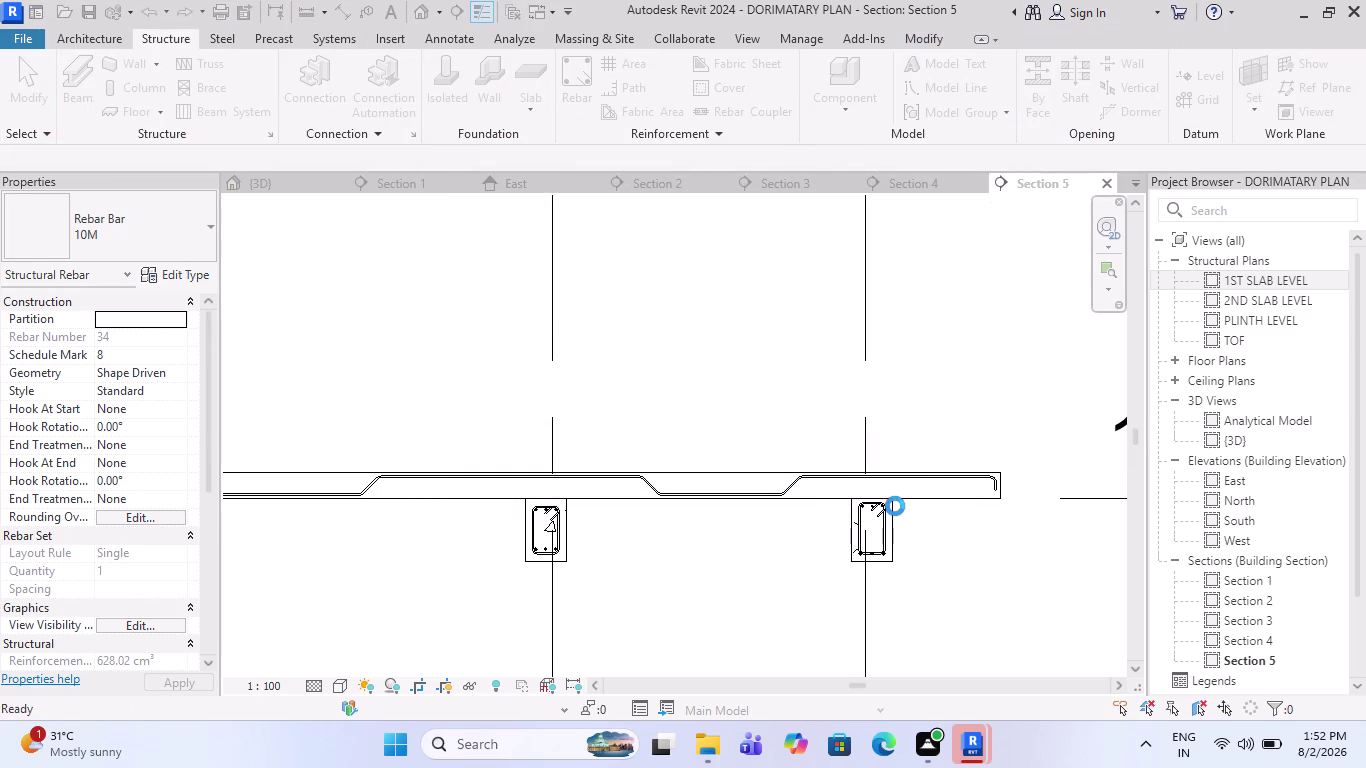
scroll(down, 3)
scroll(down, 3)
scroll(down, 3)
scroll(down, 3)
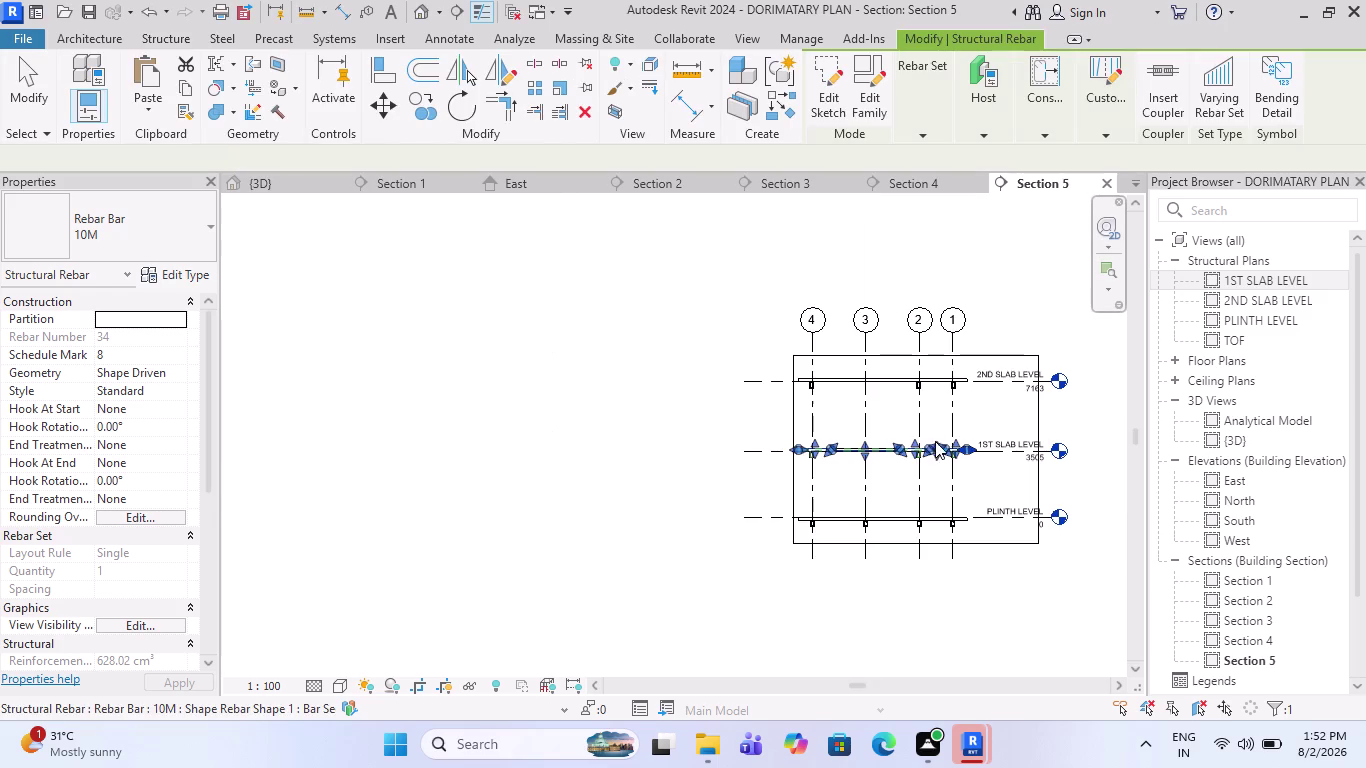
scroll(up, 3)
scroll(up, 3)
scroll(up, 3)
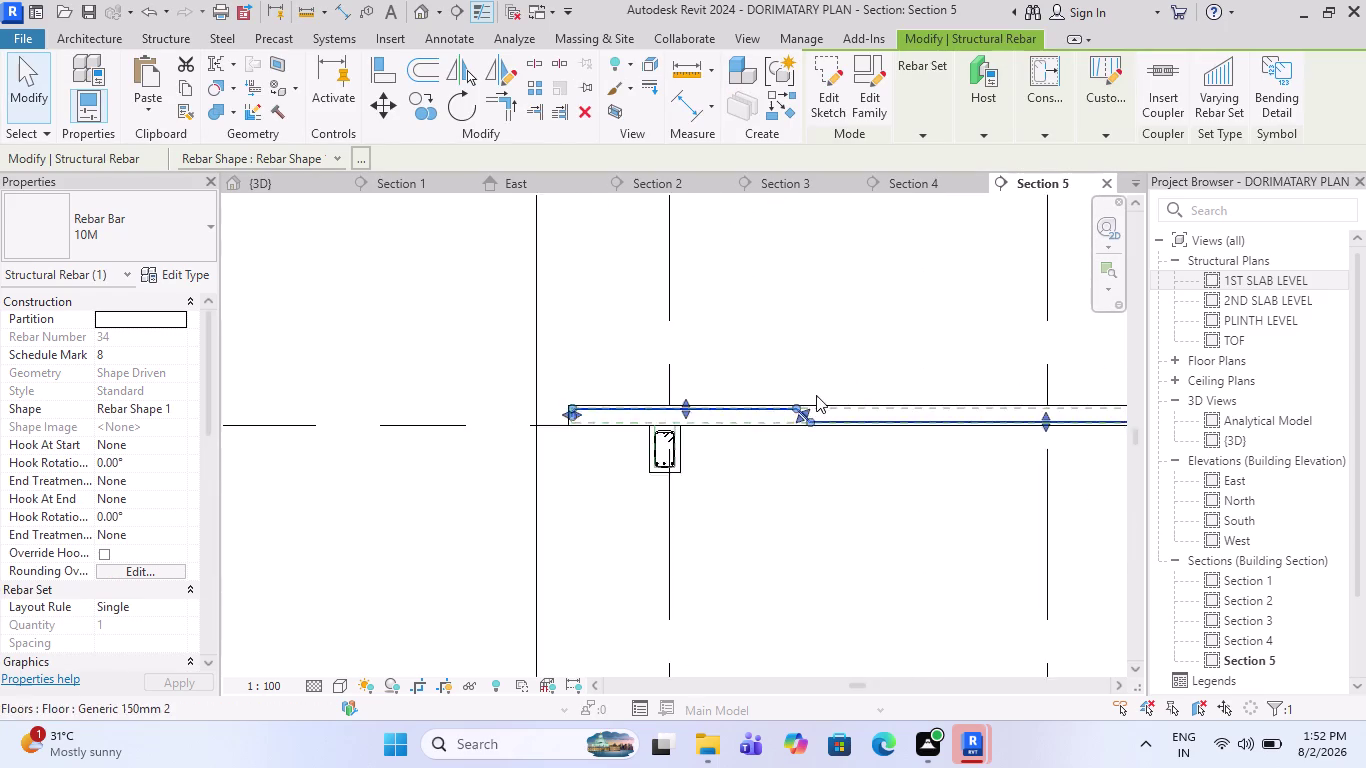
scroll(up, 3)
Inspect the new cranked bar up close in Section 5, then reselect it.
key(Escape)
scroll(up, 3)
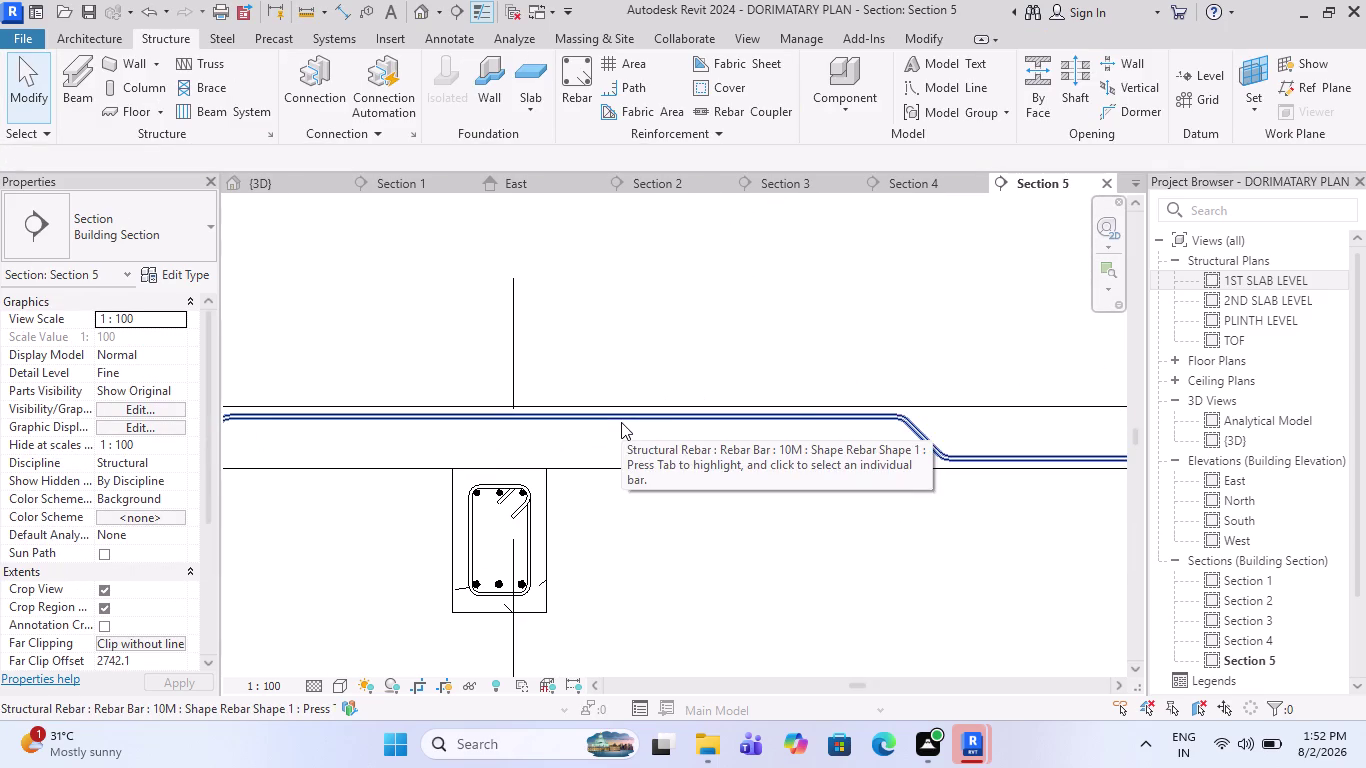
scroll(down, 3)
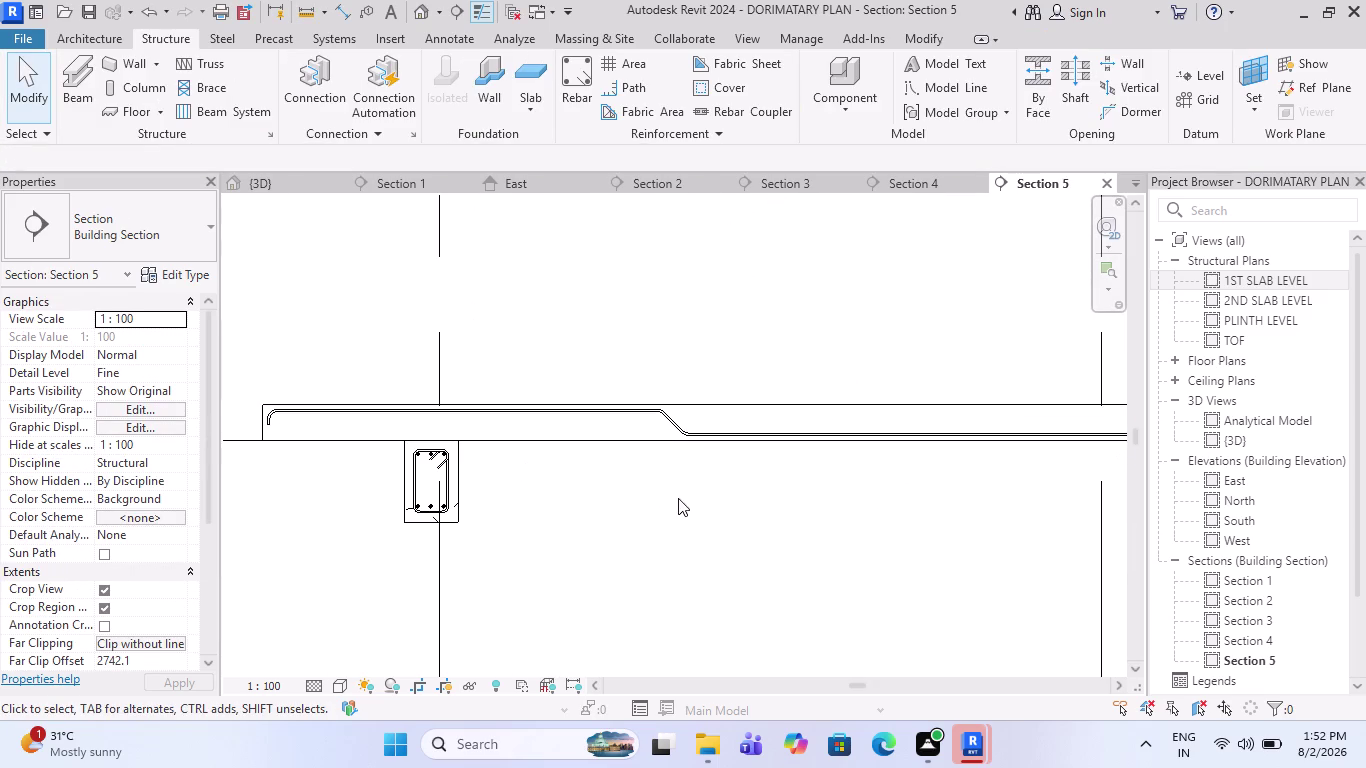
scroll(down, 3)
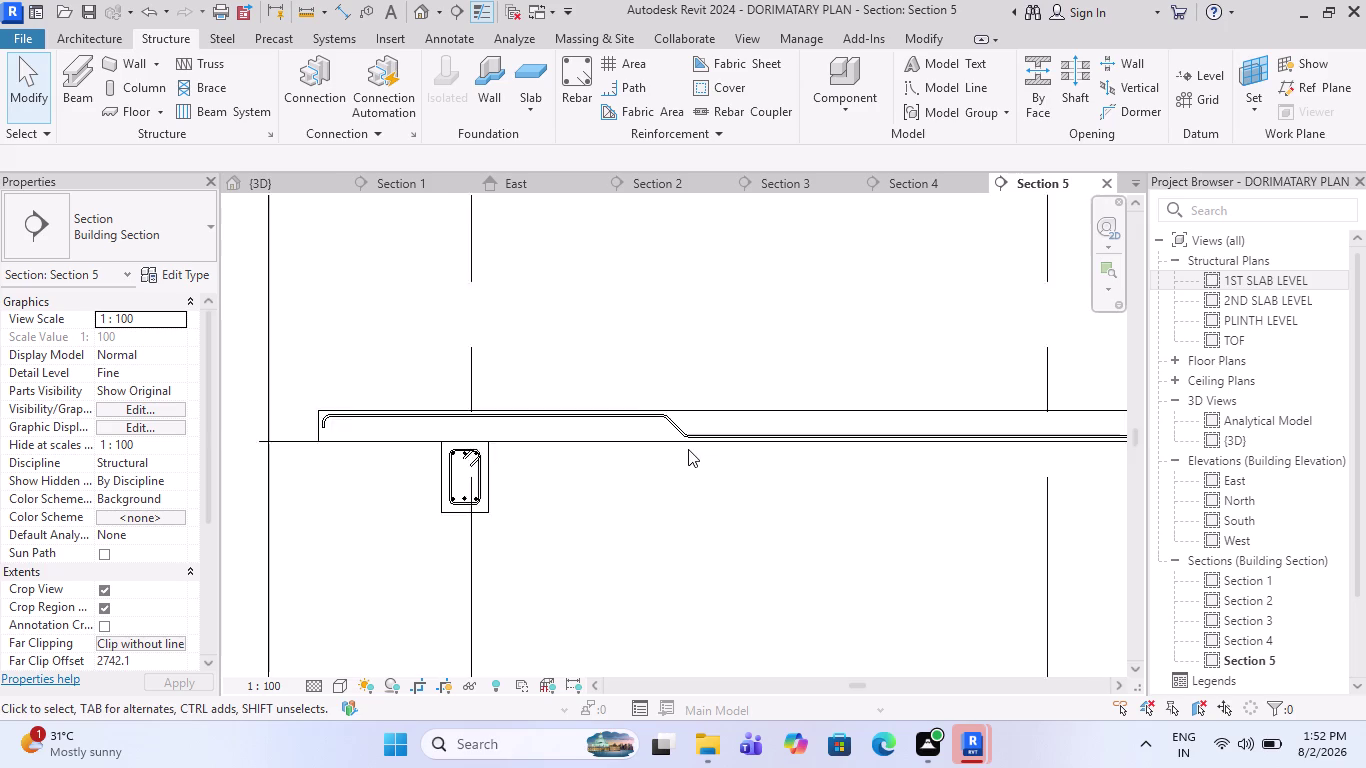
scroll(down, 3)
scroll(down, 3)
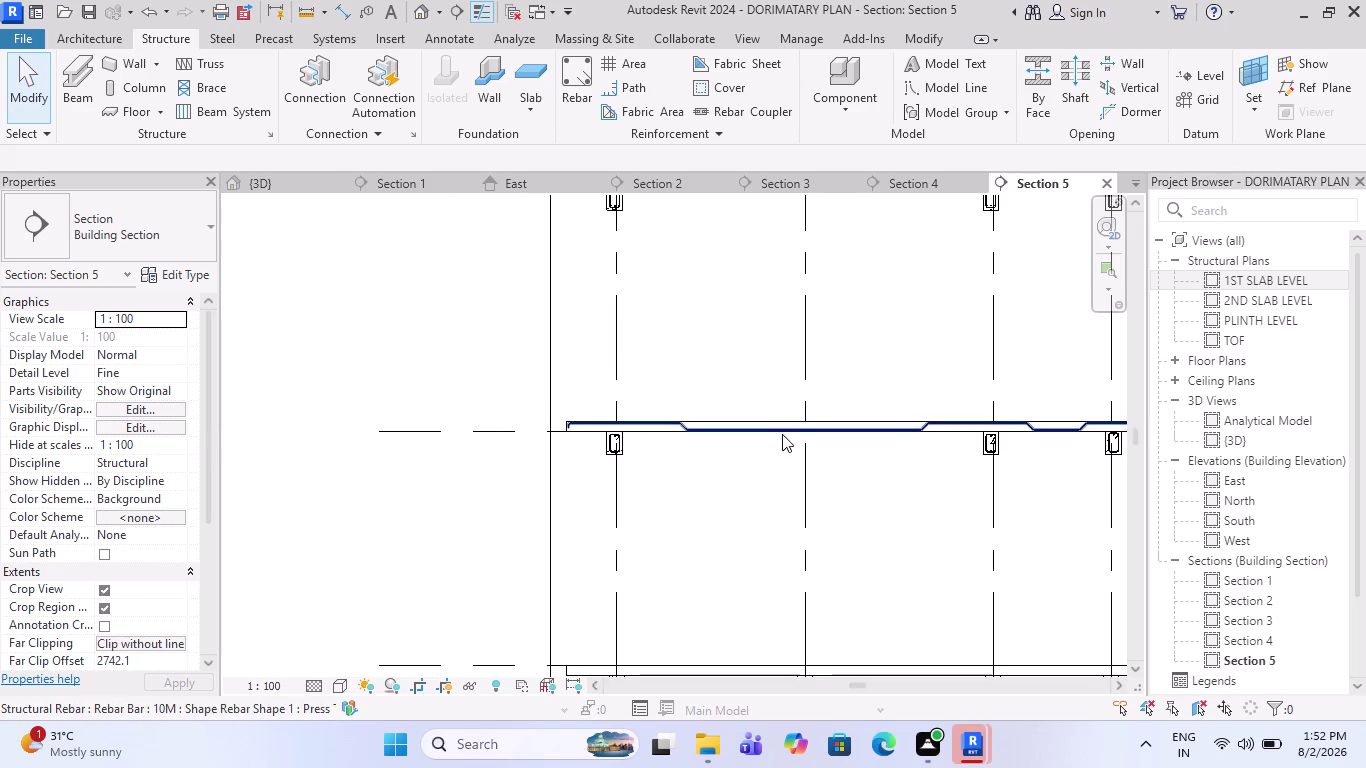
scroll(up, 3)
scroll(up, 3)
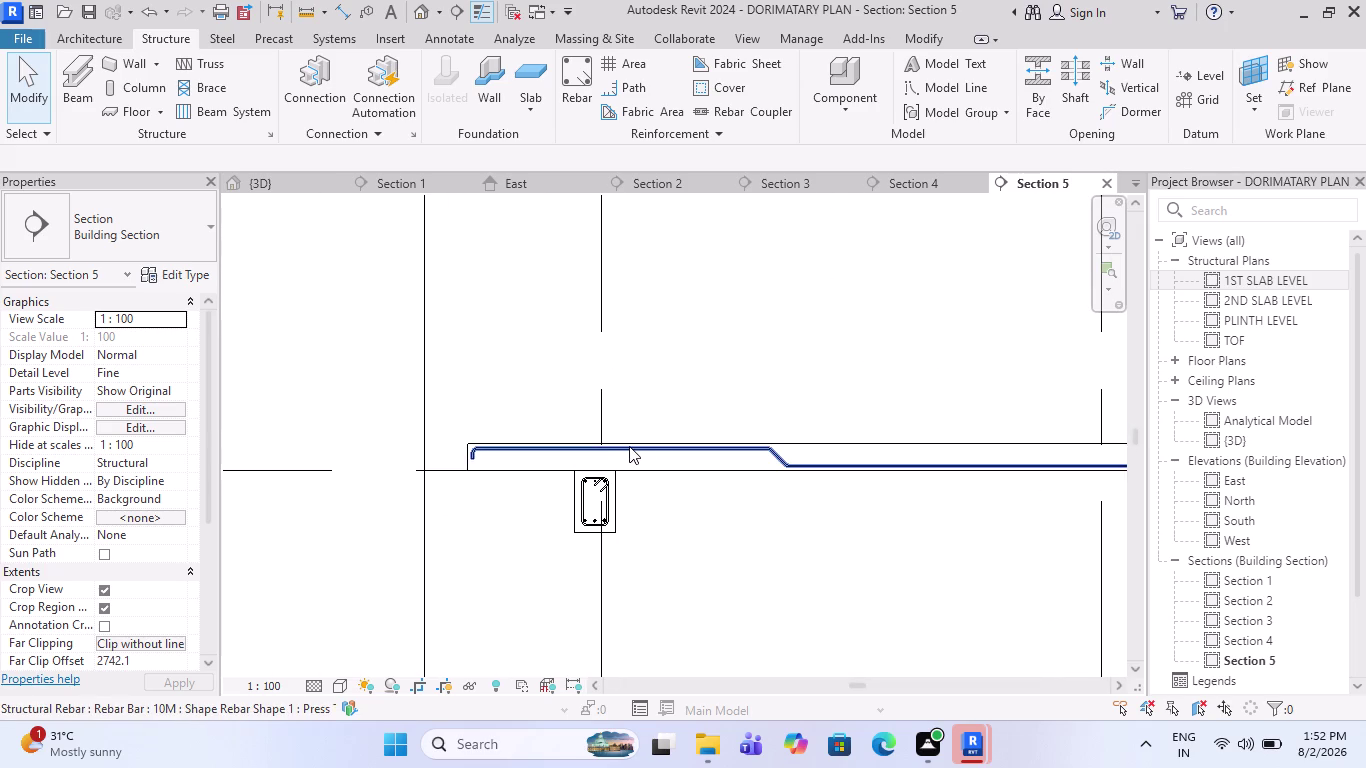
click(630, 448)
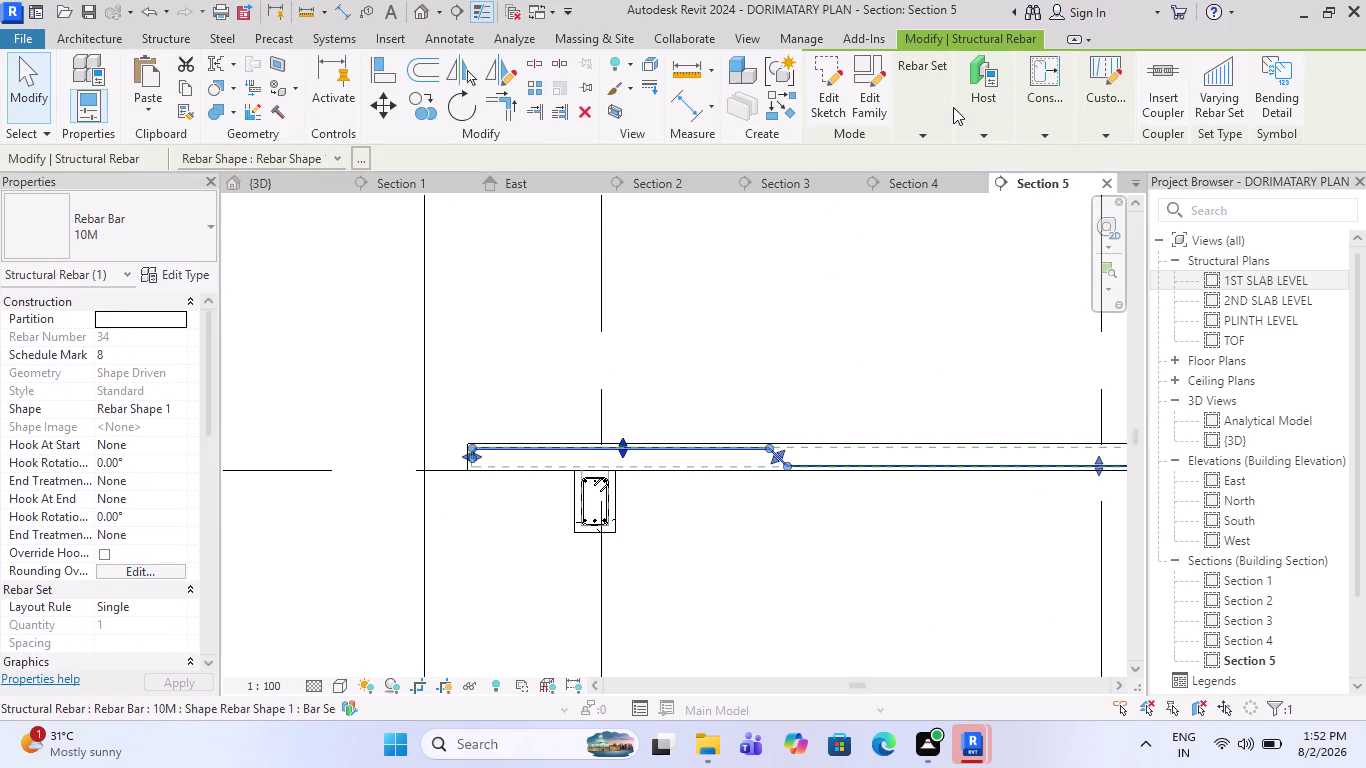
Set the bar's layout to Maximum Spacing at 150 mm, producing 114 bars.
click(970, 153)
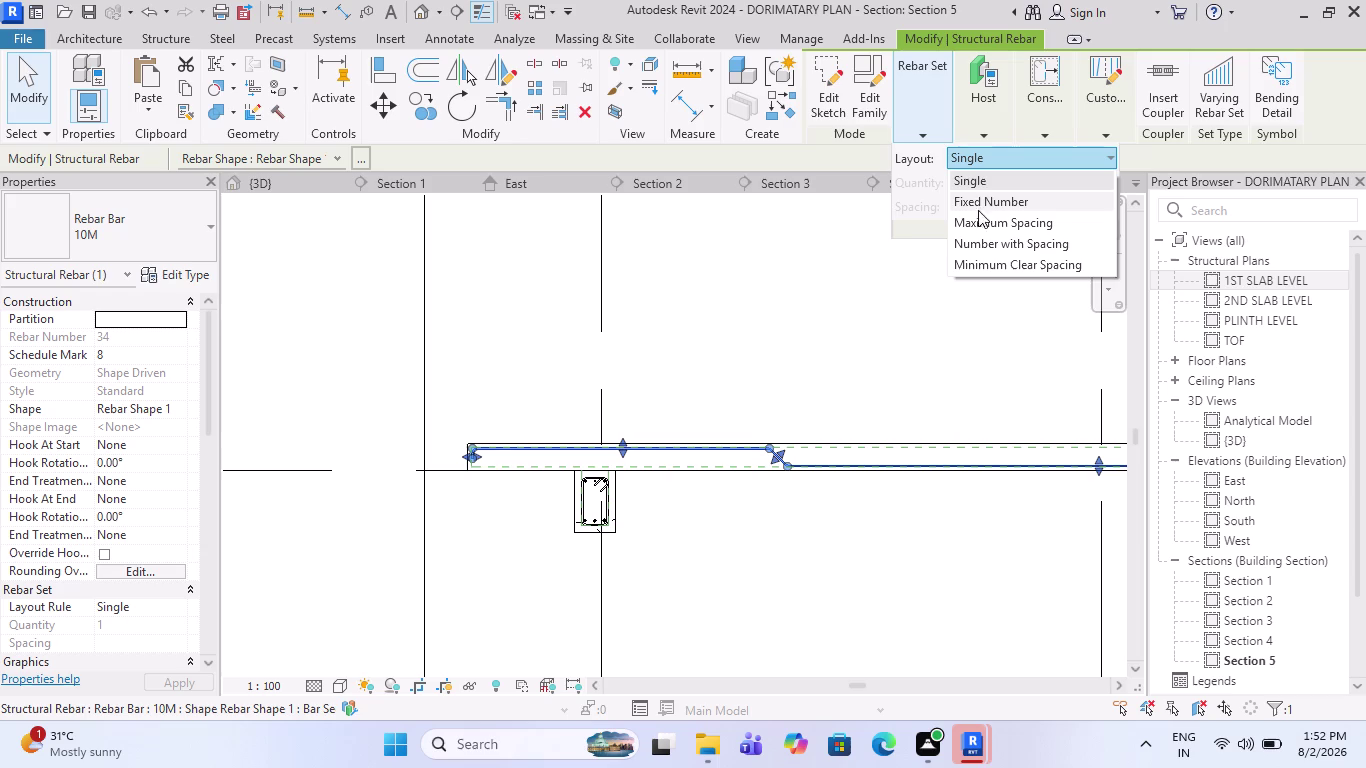
click(981, 222)
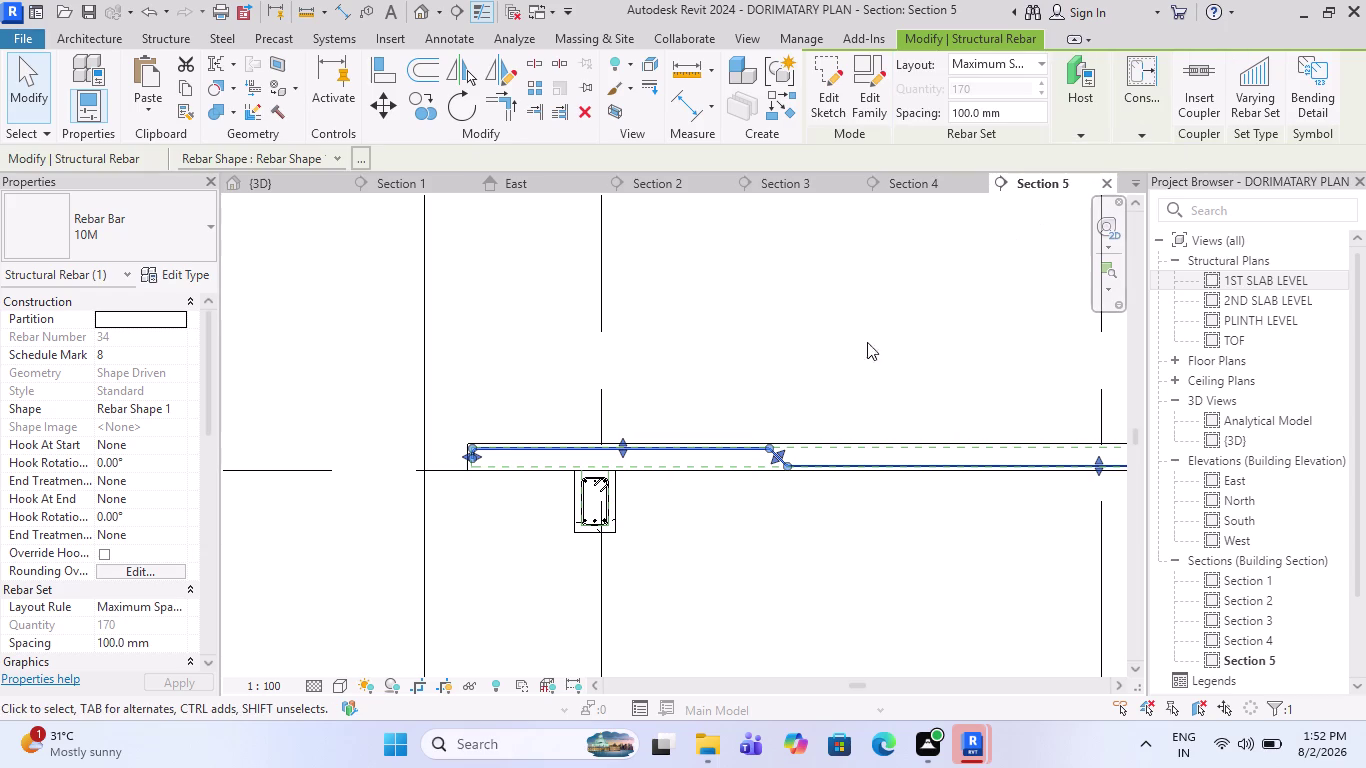
scroll(down, 3)
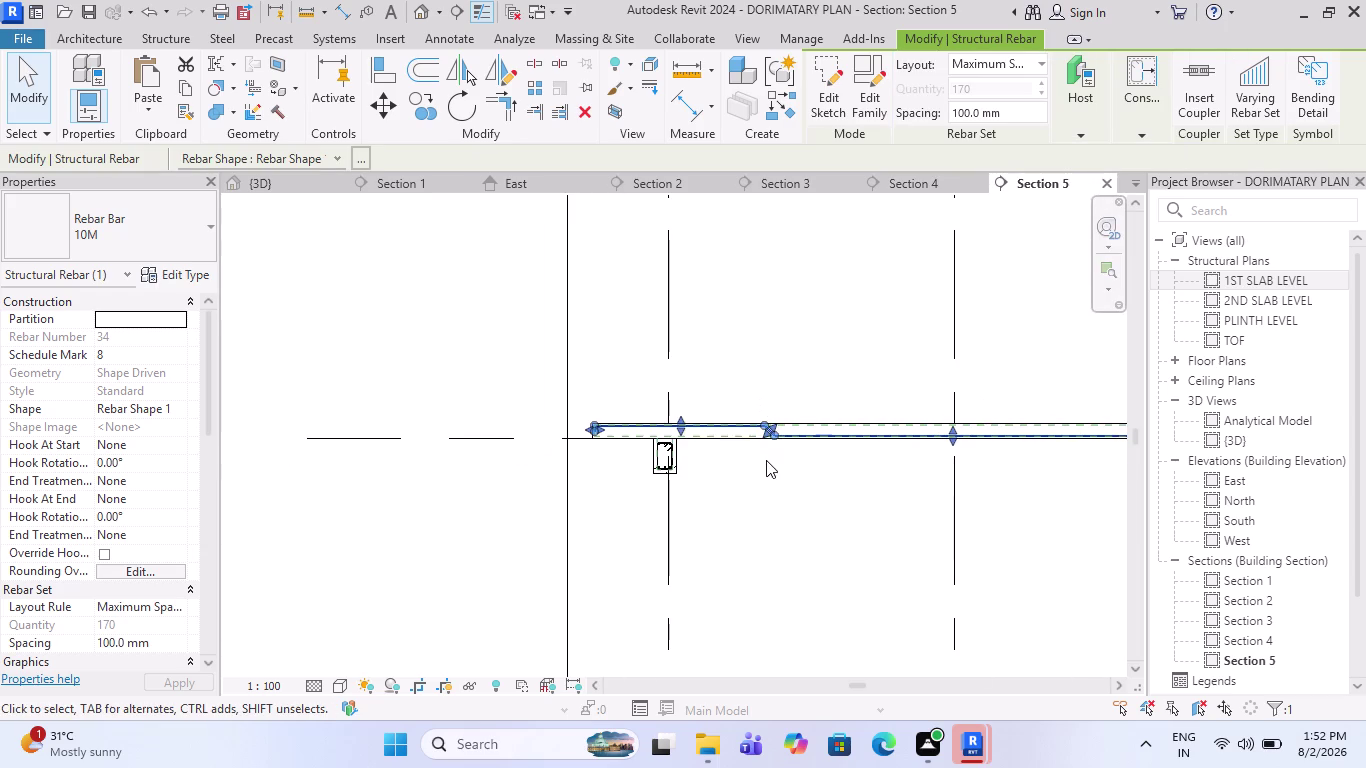
click(1028, 121)
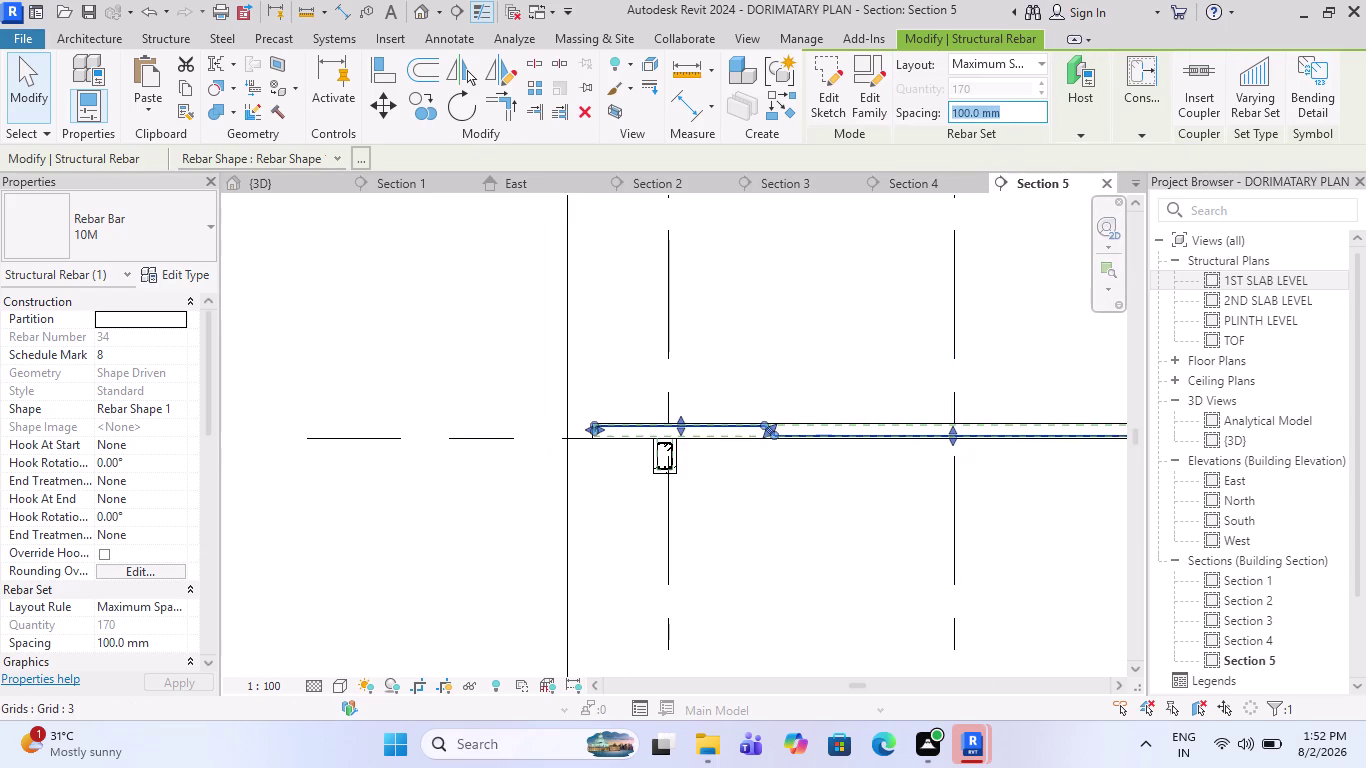
key(1)
key(5)
key(0)
key(Return)
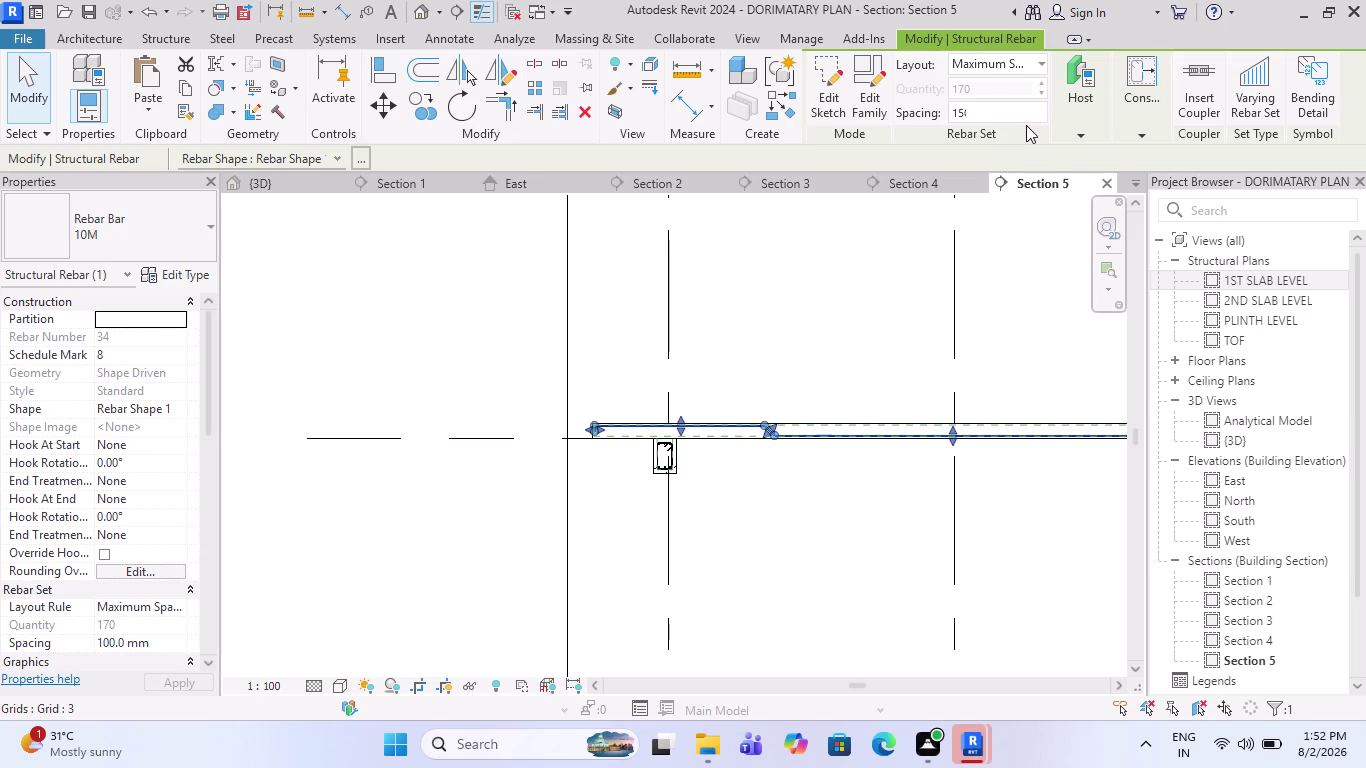
scroll(down, 3)
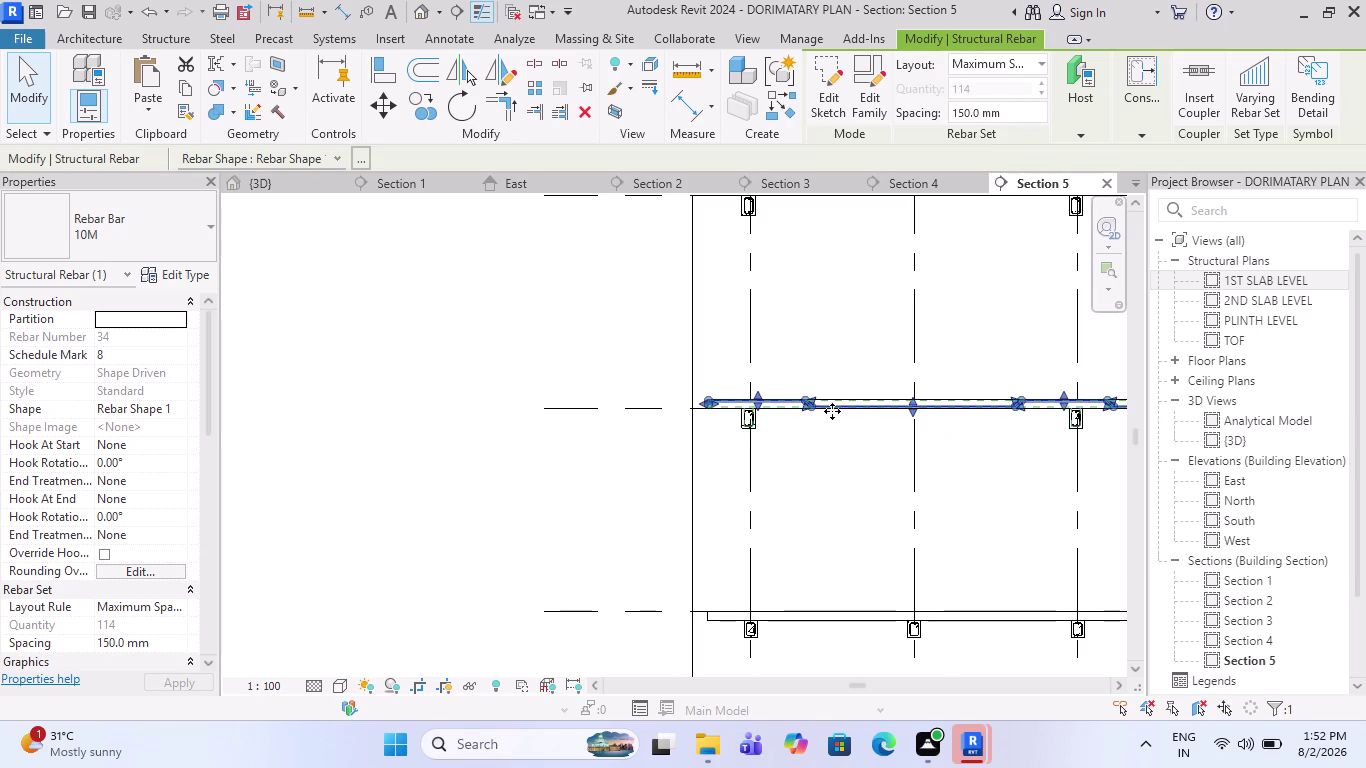
Review the bar set across the 1ST SLAB LEVEL plan, then switch to the {3D} view.
key(Escape)
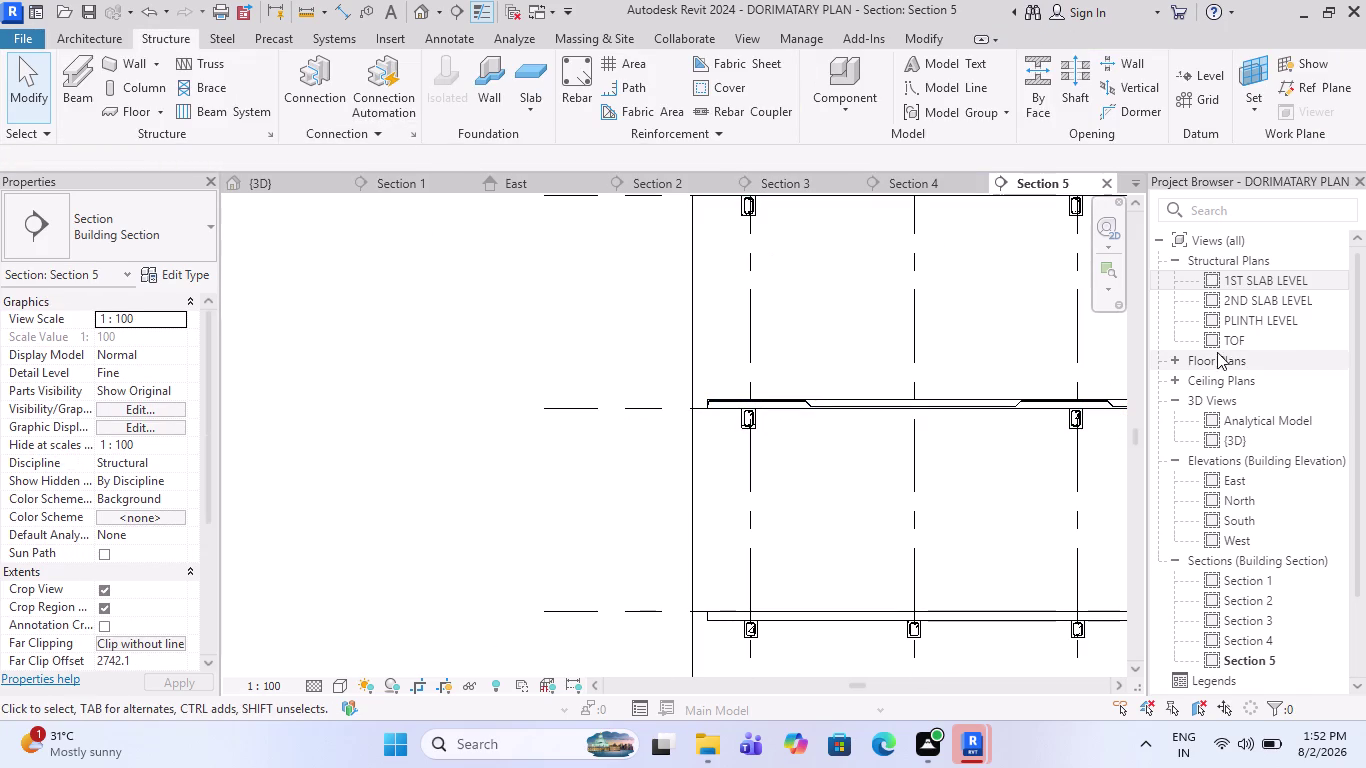
double_click(1246, 279)
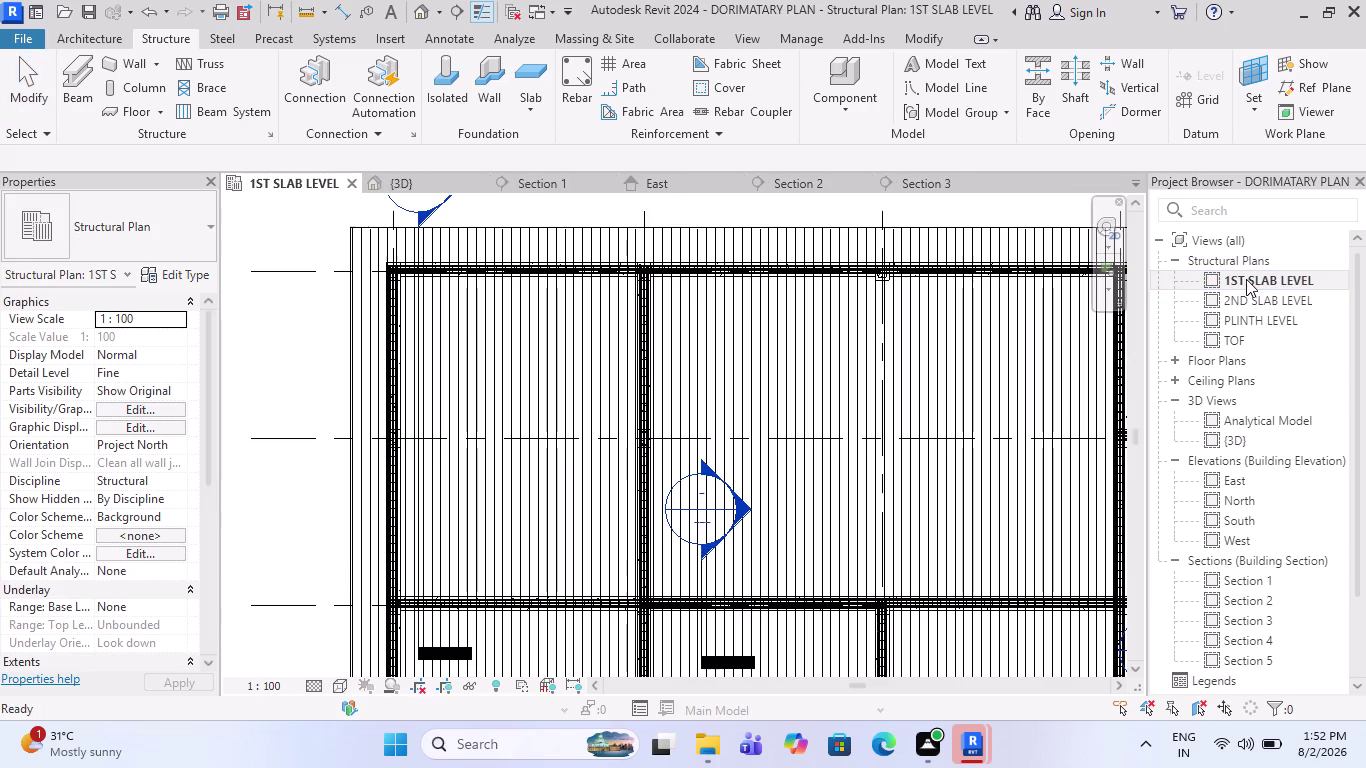
scroll(down, 3)
scroll(up, 3)
scroll(up, 3)
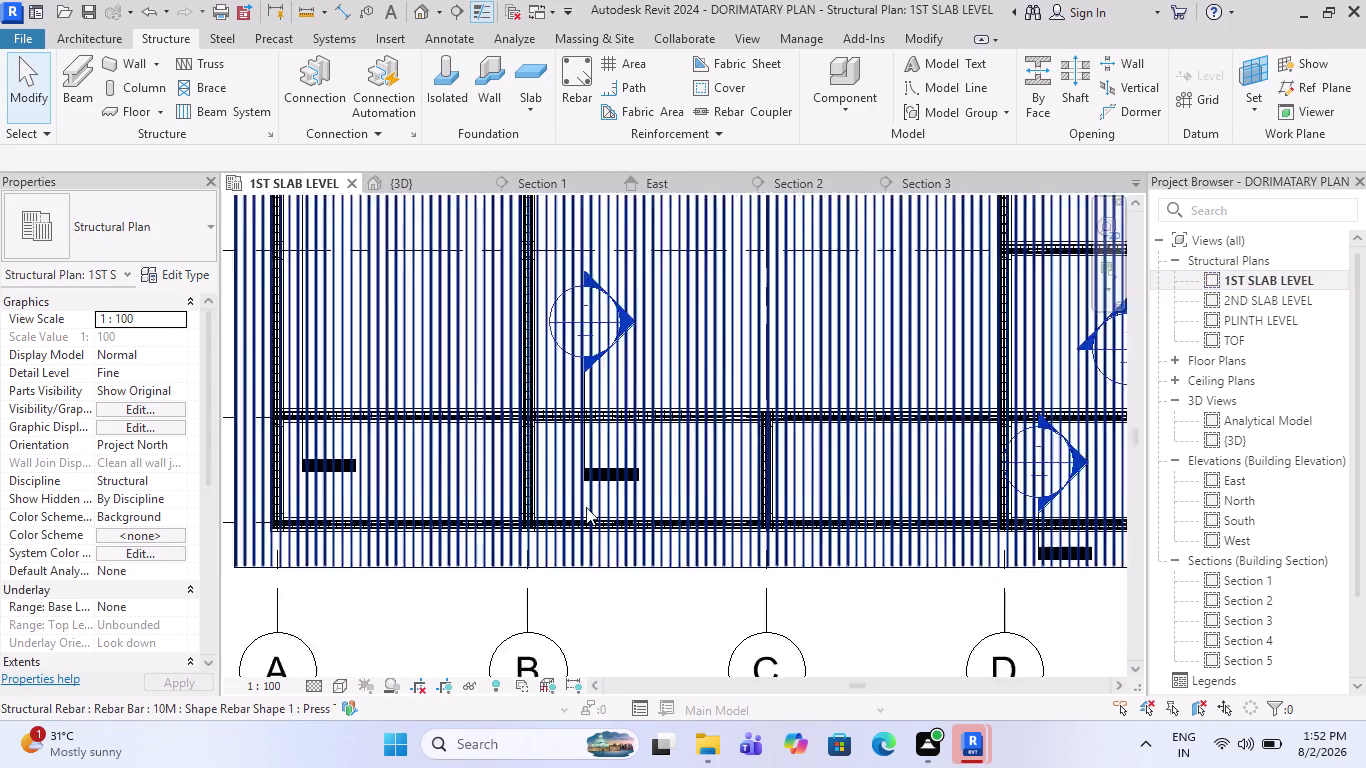
scroll(up, 3)
scroll(up, 3)
scroll(down, 3)
scroll(down, 3)
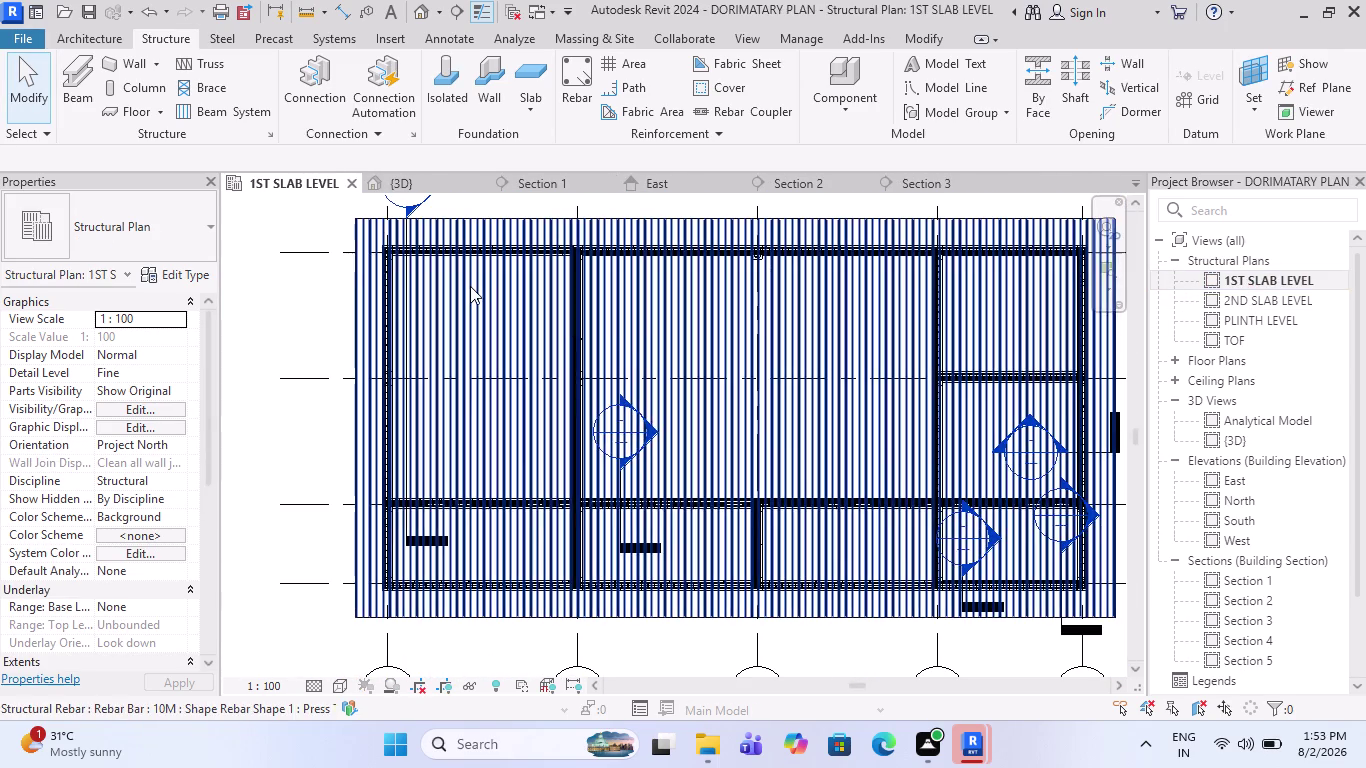
scroll(up, 3)
scroll(down, 3)
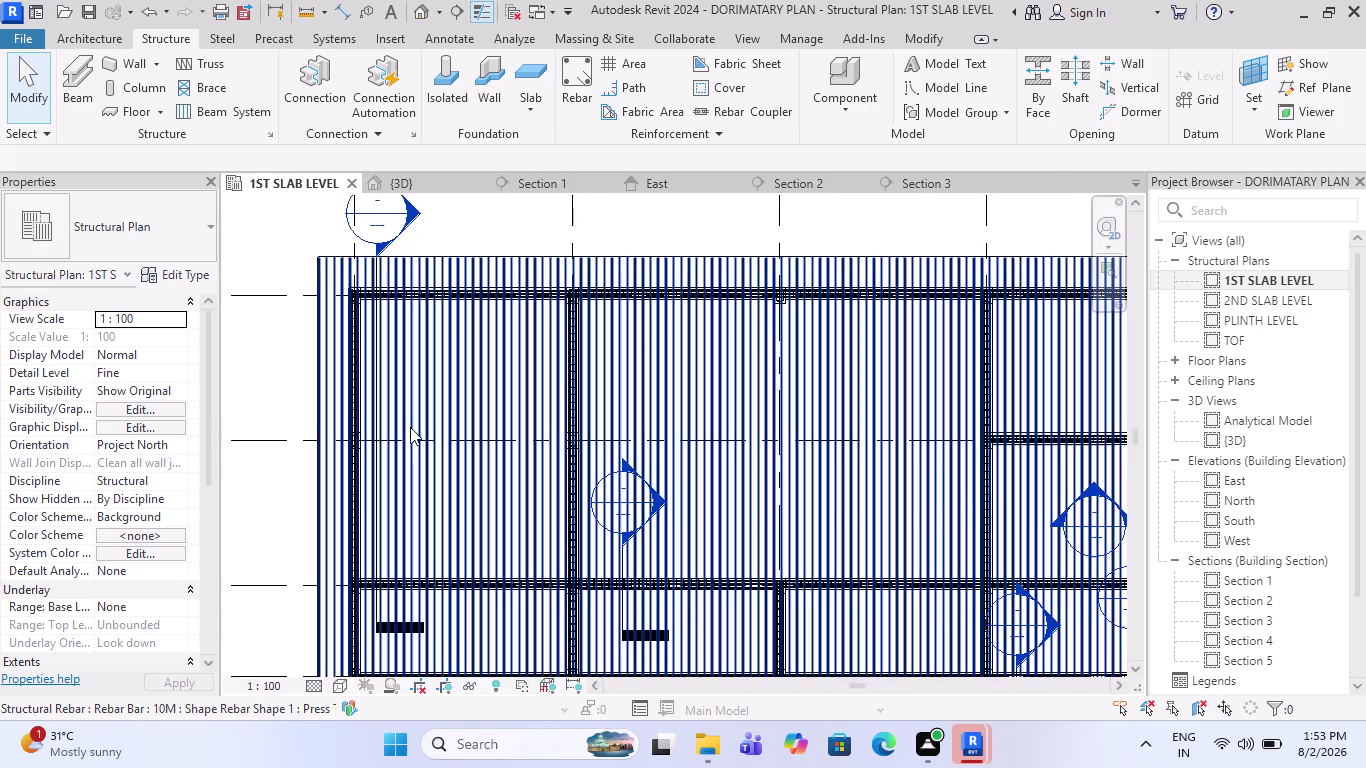
scroll(down, 3)
click(411, 185)
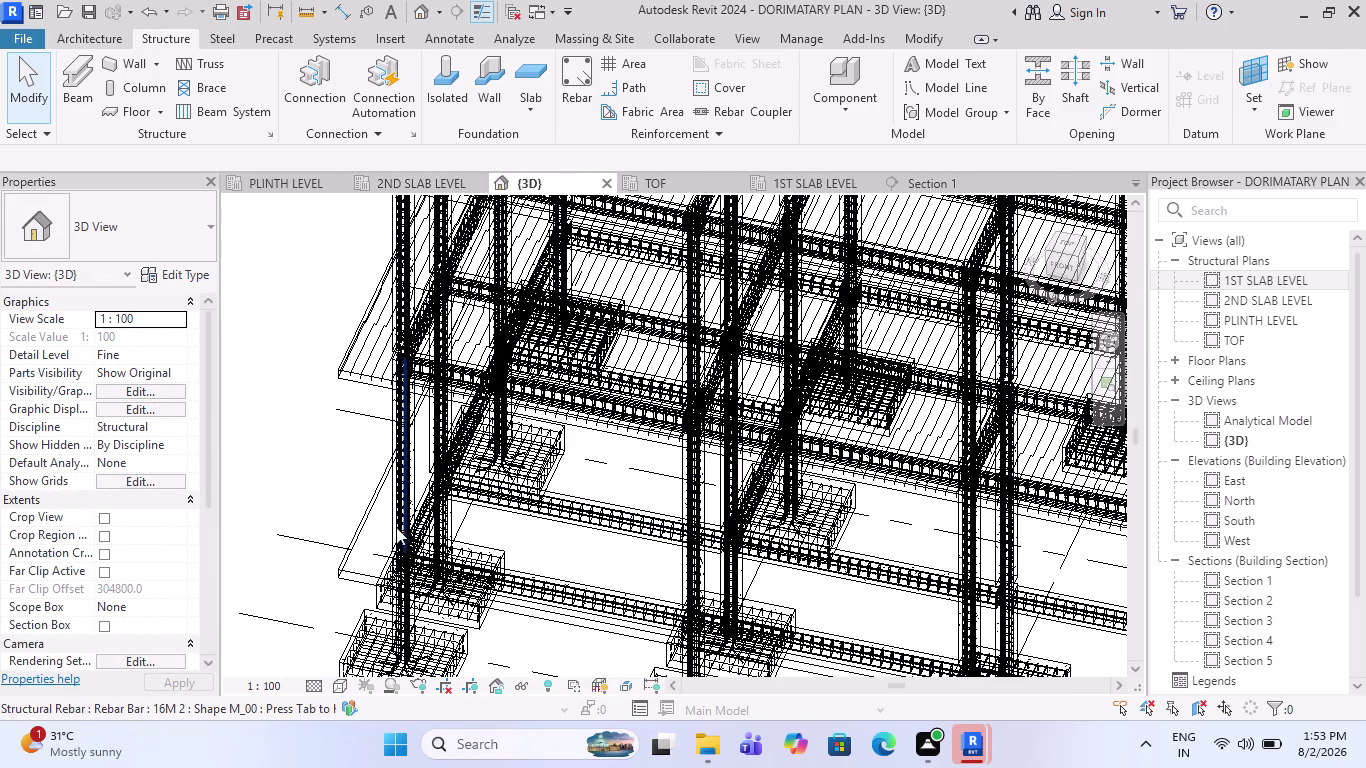
Orbit, zoom and pan the 3D model to inspect slab, beam and column rebar.
middle_drag(394, 512, 515, 537)
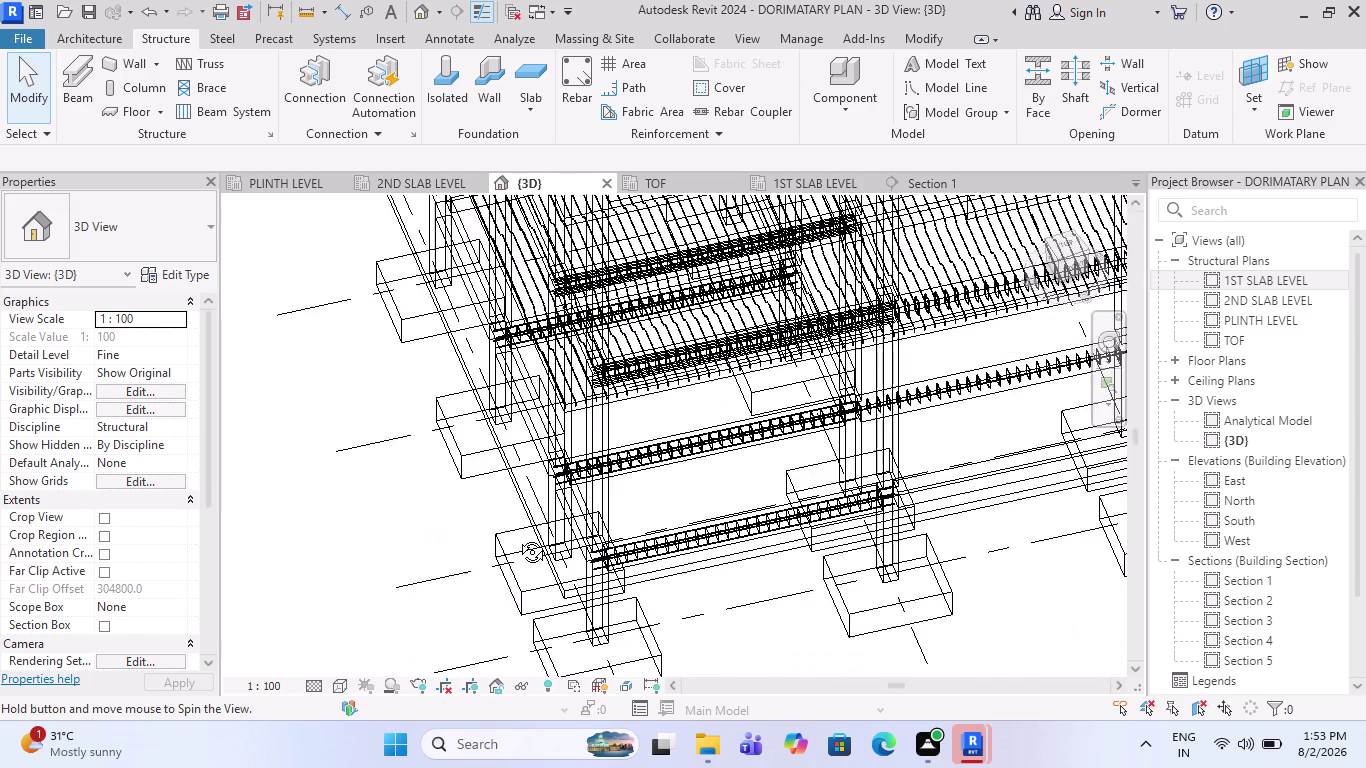
middle_drag(515, 537, 766, 446)
scroll(down, 3)
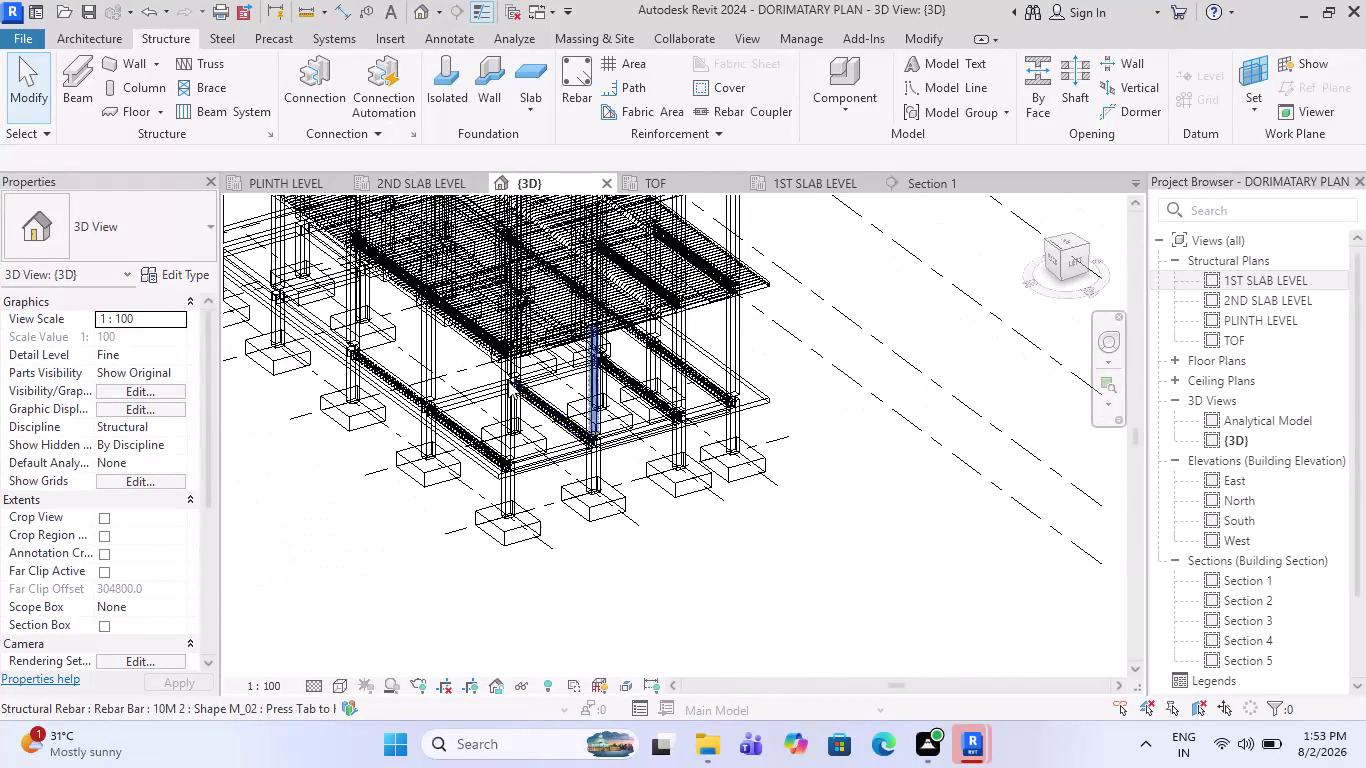
scroll(up, 3)
scroll(up, 3)
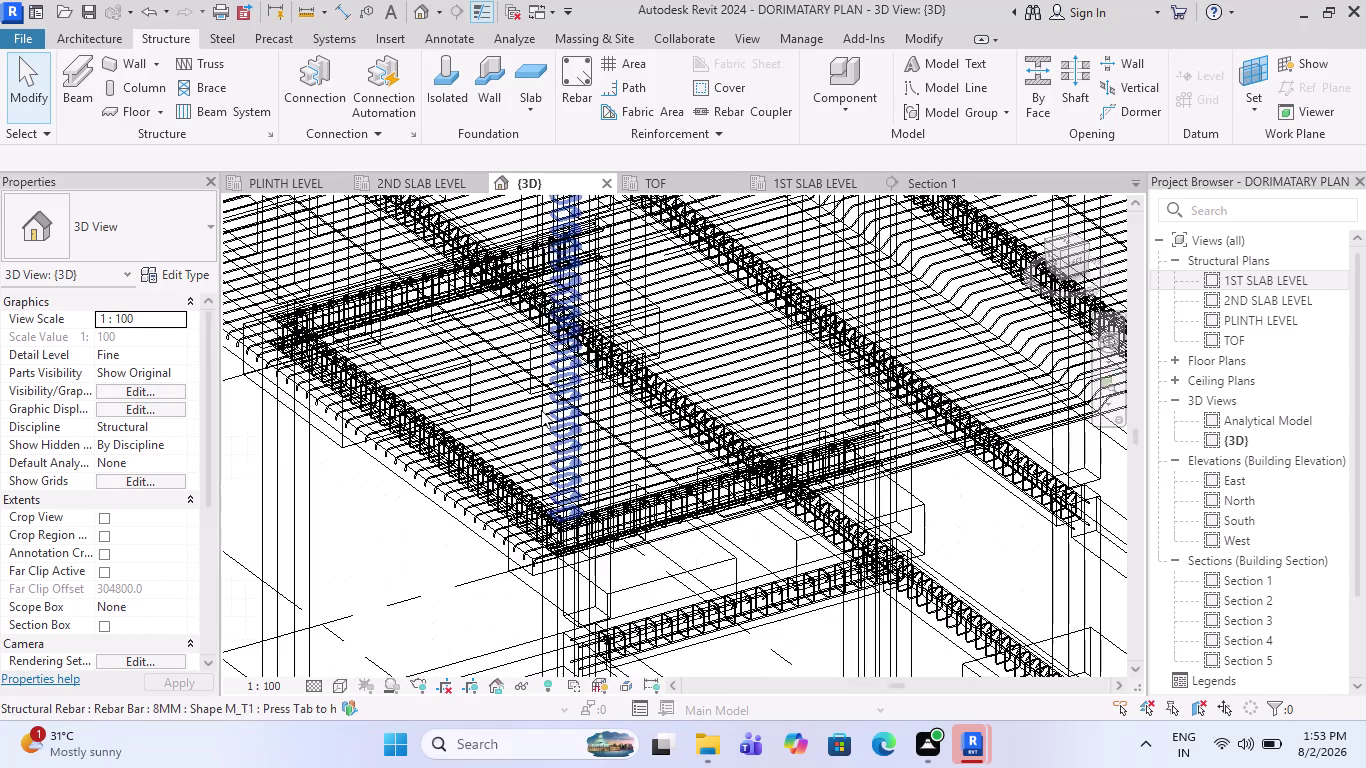
middle_drag(714, 581, 696, 575)
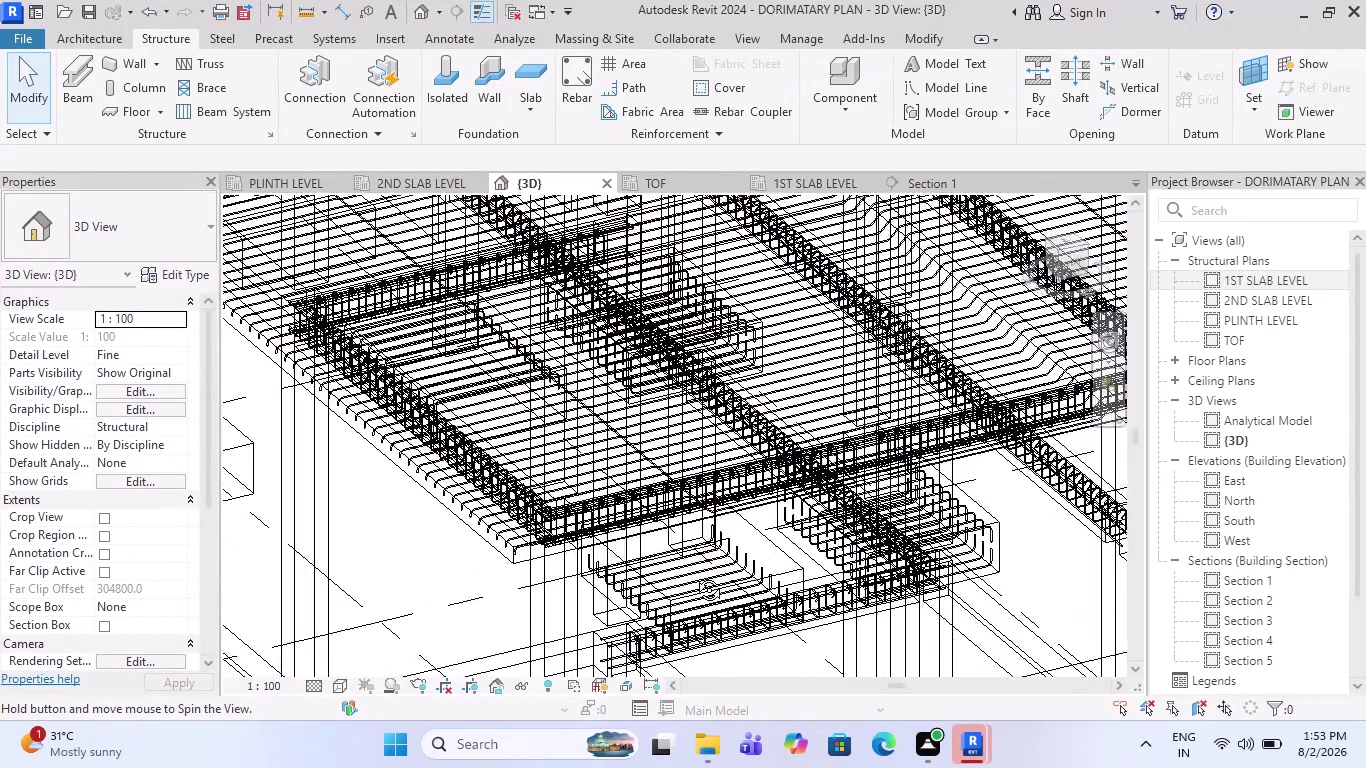
middle_drag(696, 575, 660, 569)
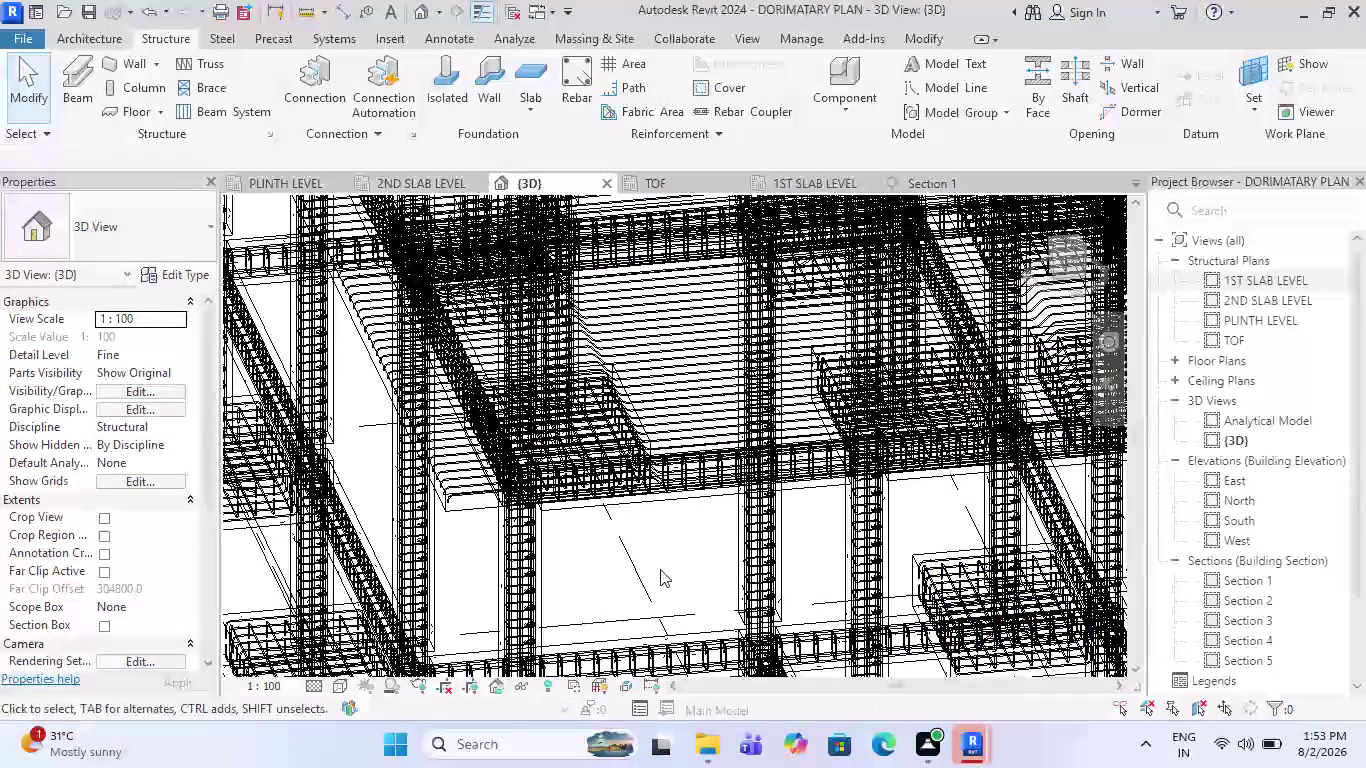
Zoom out and open the East elevation view.
scroll(down, 3)
scroll(down, 3)
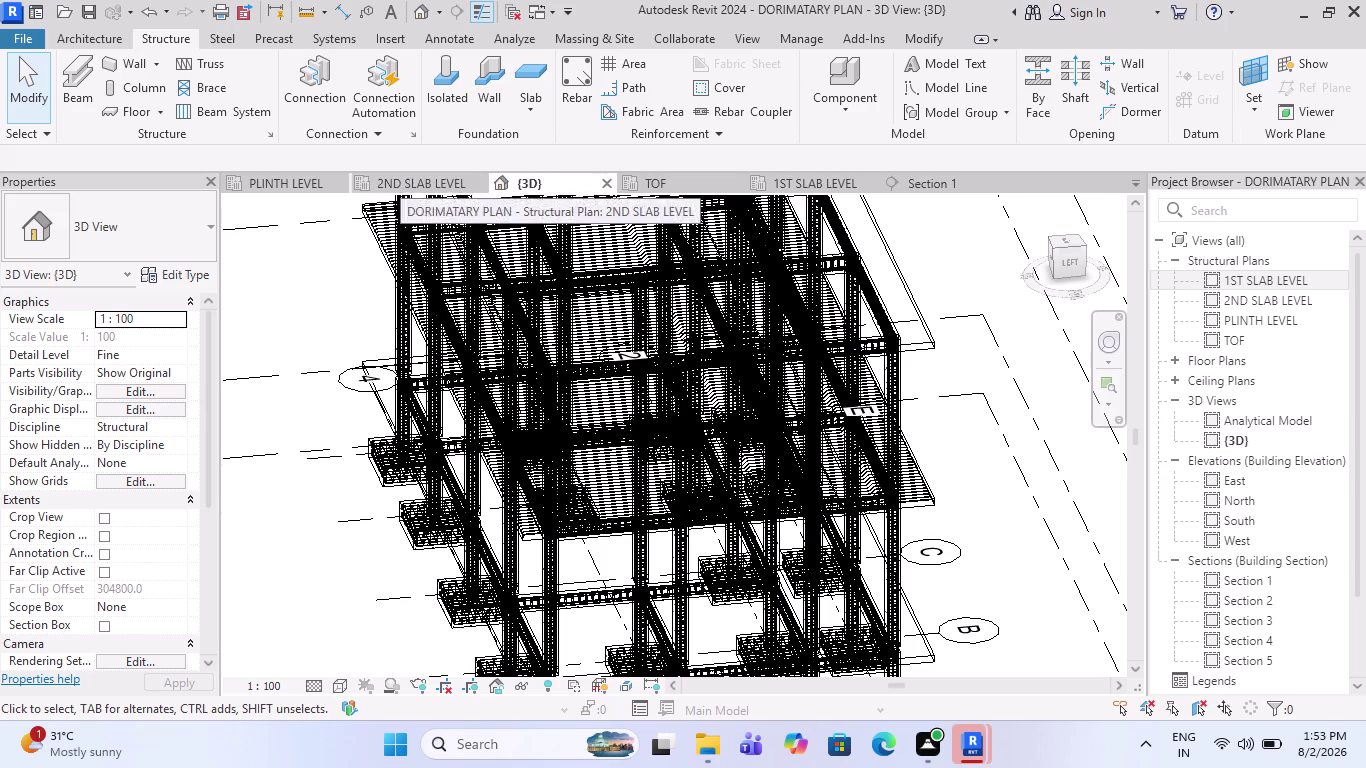
double_click(1277, 480)
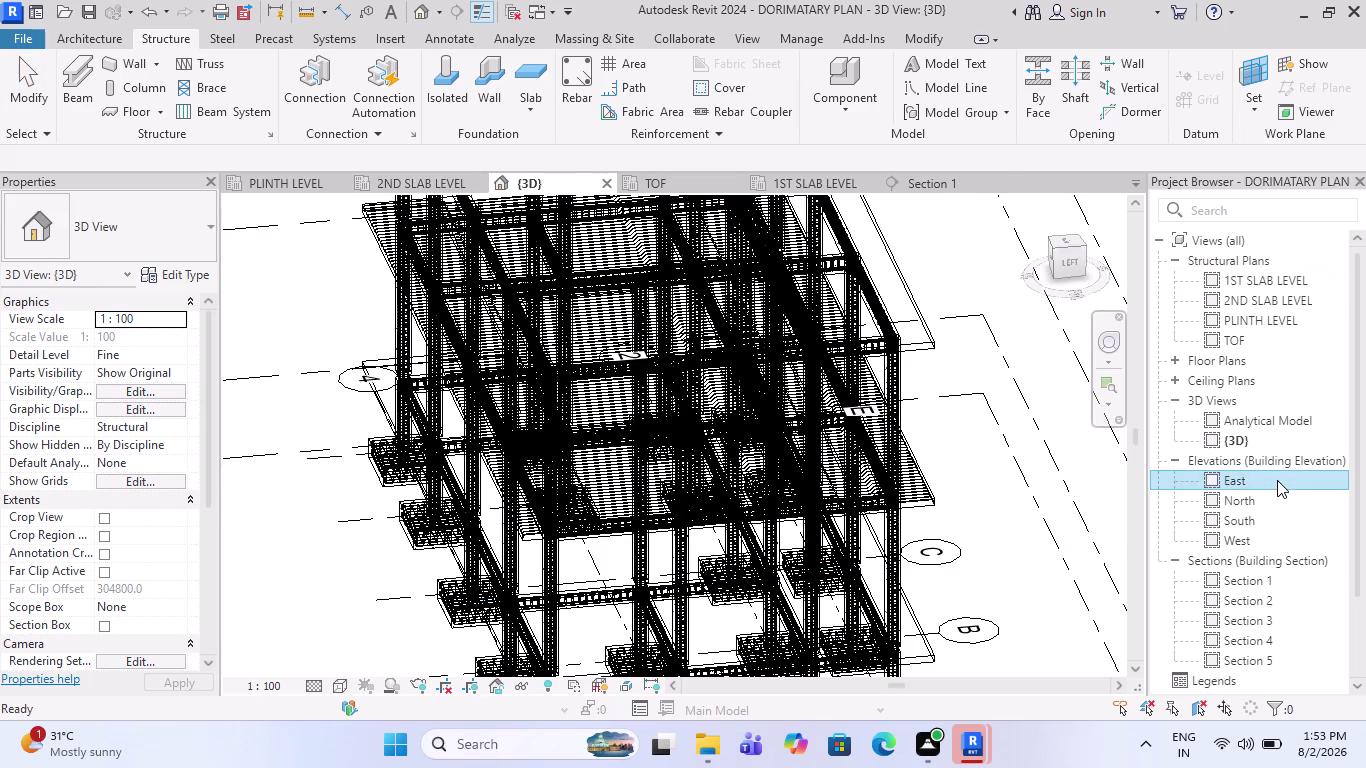
scroll(down, 3)
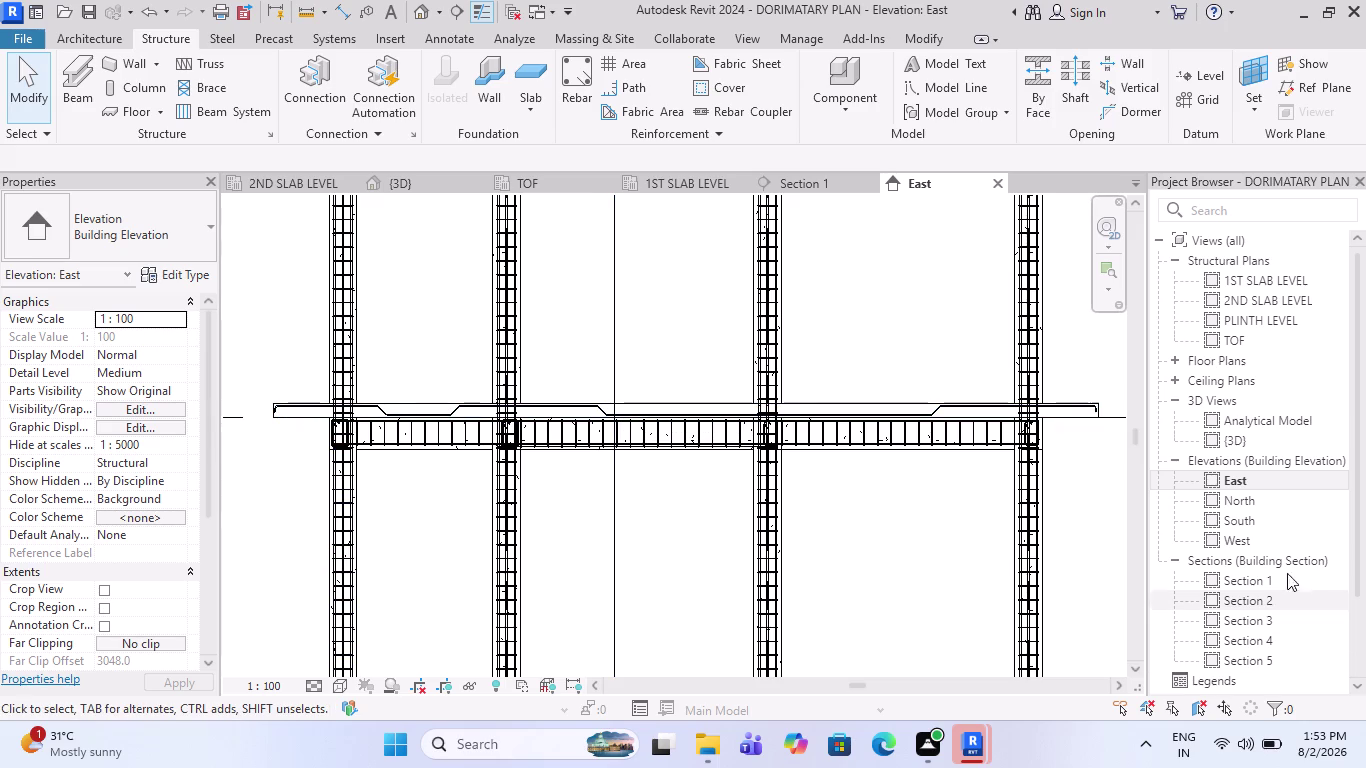
Open the North elevation and set Fine detail level with Hidden Line visual style.
double_click(1260, 495)
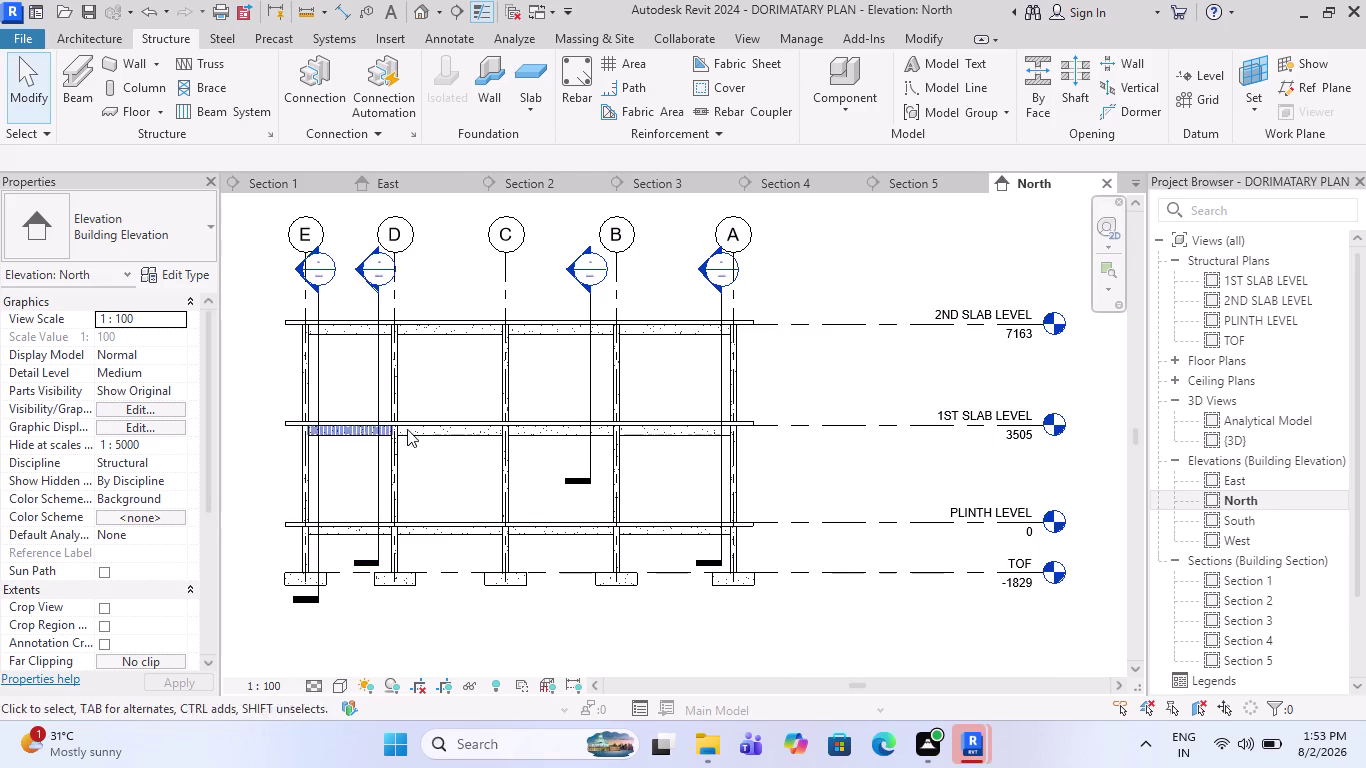
scroll(up, 3)
scroll(up, 3)
scroll(up, 3)
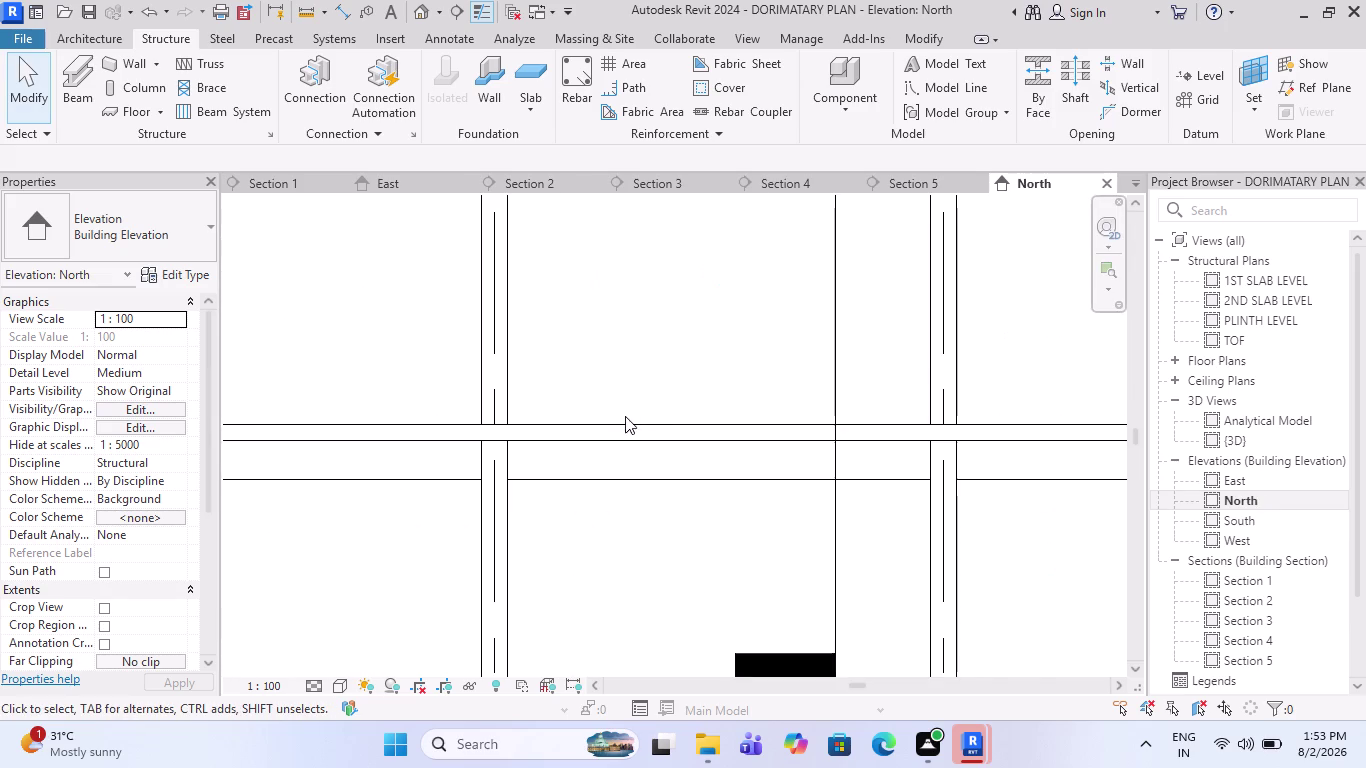
click(316, 682)
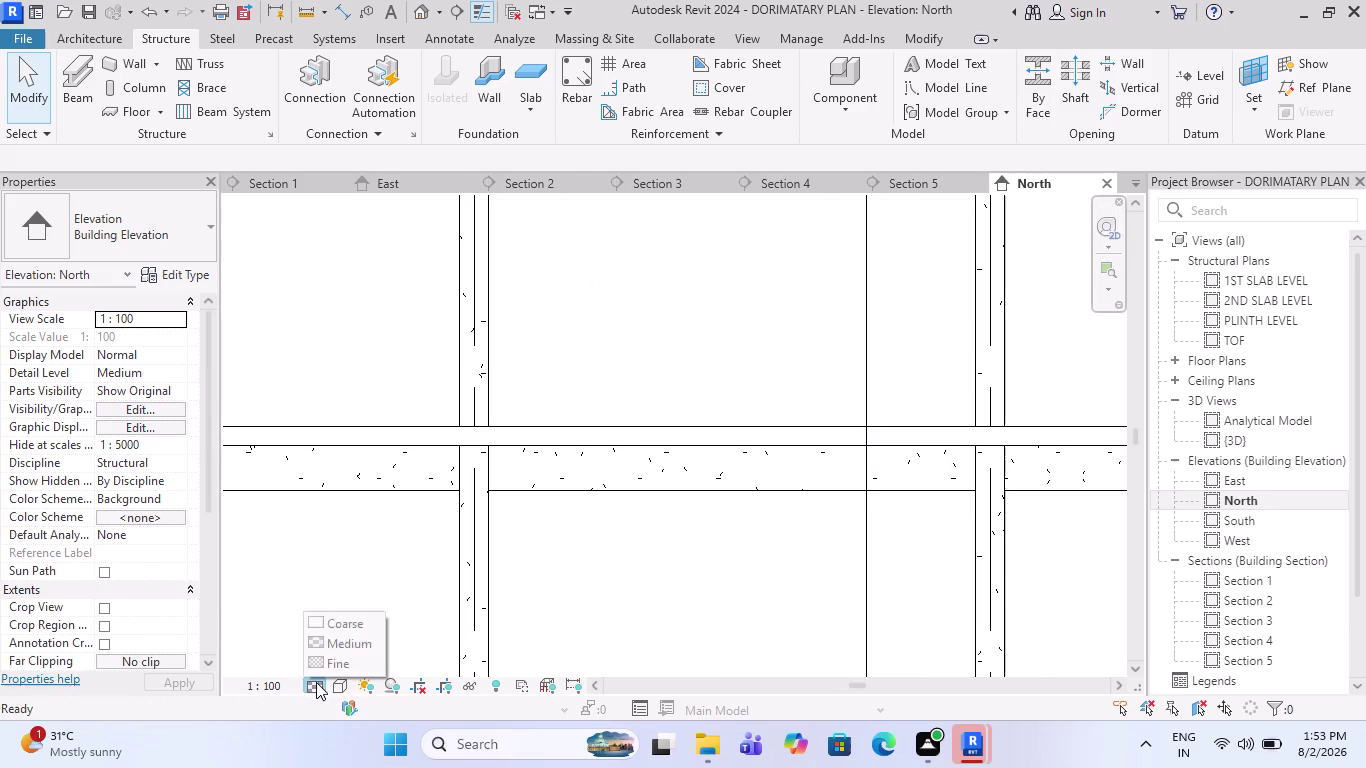
click(316, 667)
click(329, 684)
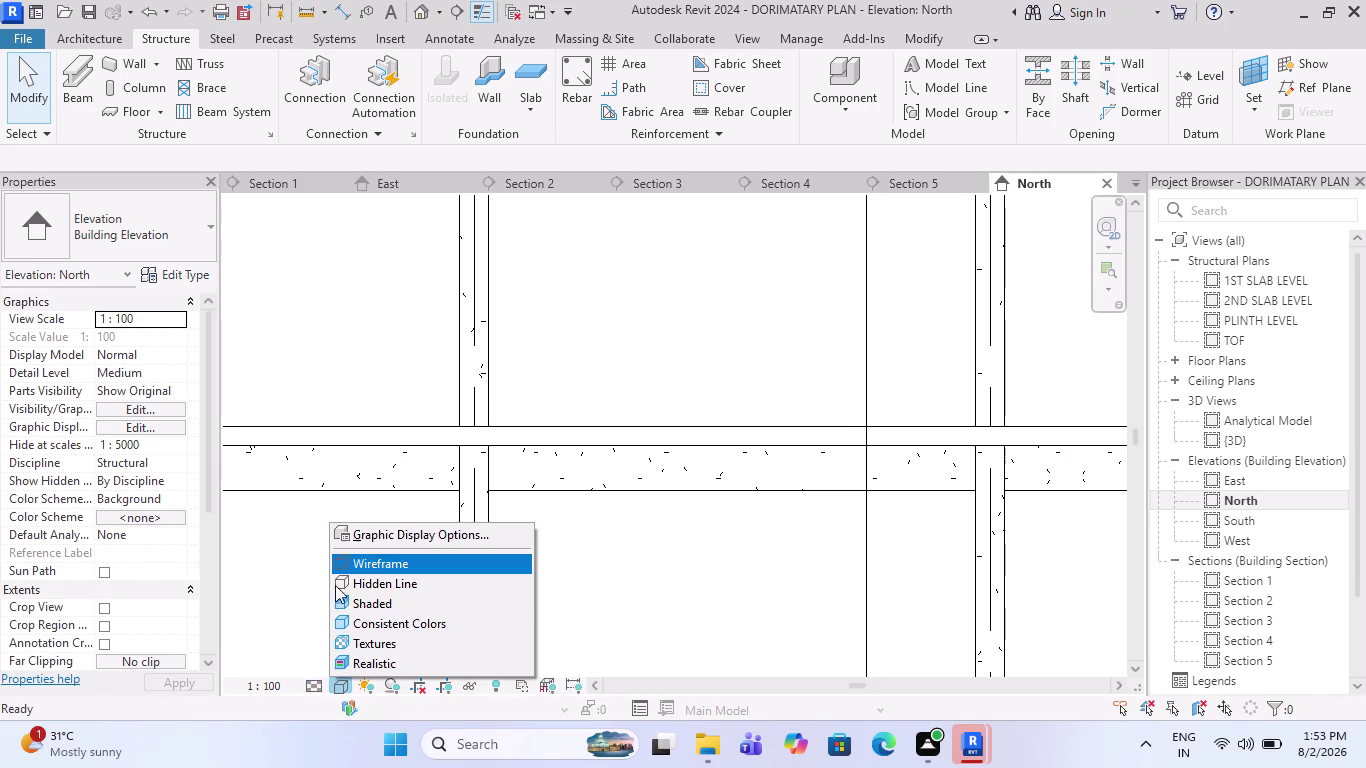
click(392, 565)
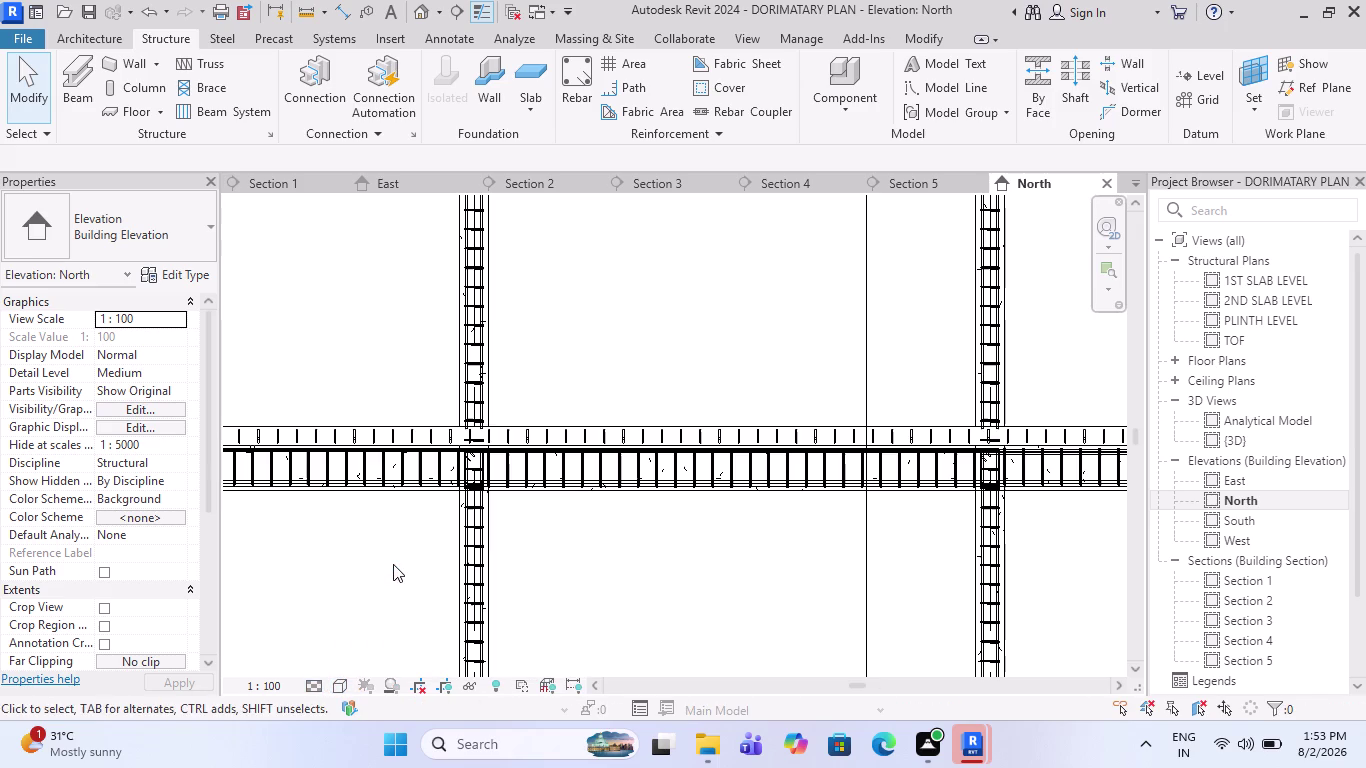
Pan and zoom along the beam, column and slab bars, then switch to Section 5.
scroll(down, 3)
scroll(down, 3)
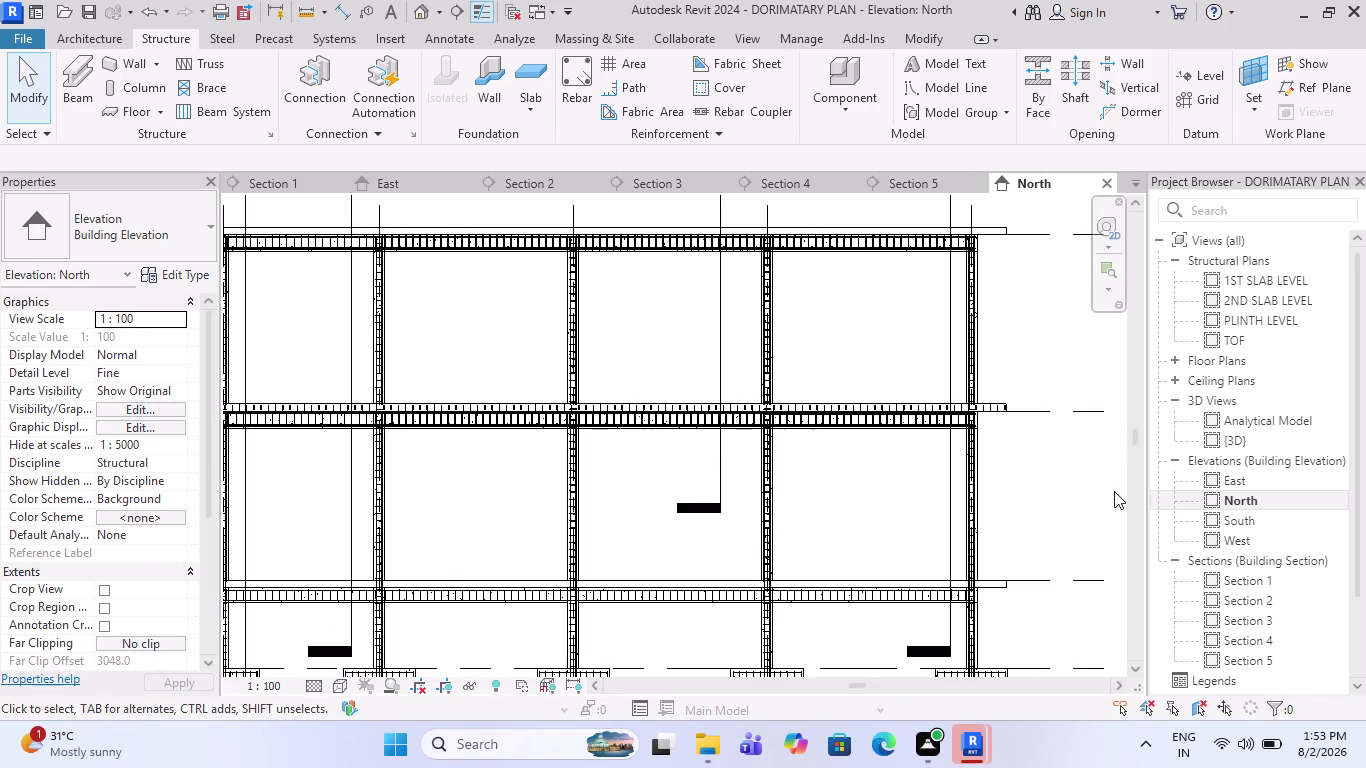
scroll(up, 3)
scroll(up, 3)
scroll(up, 3)
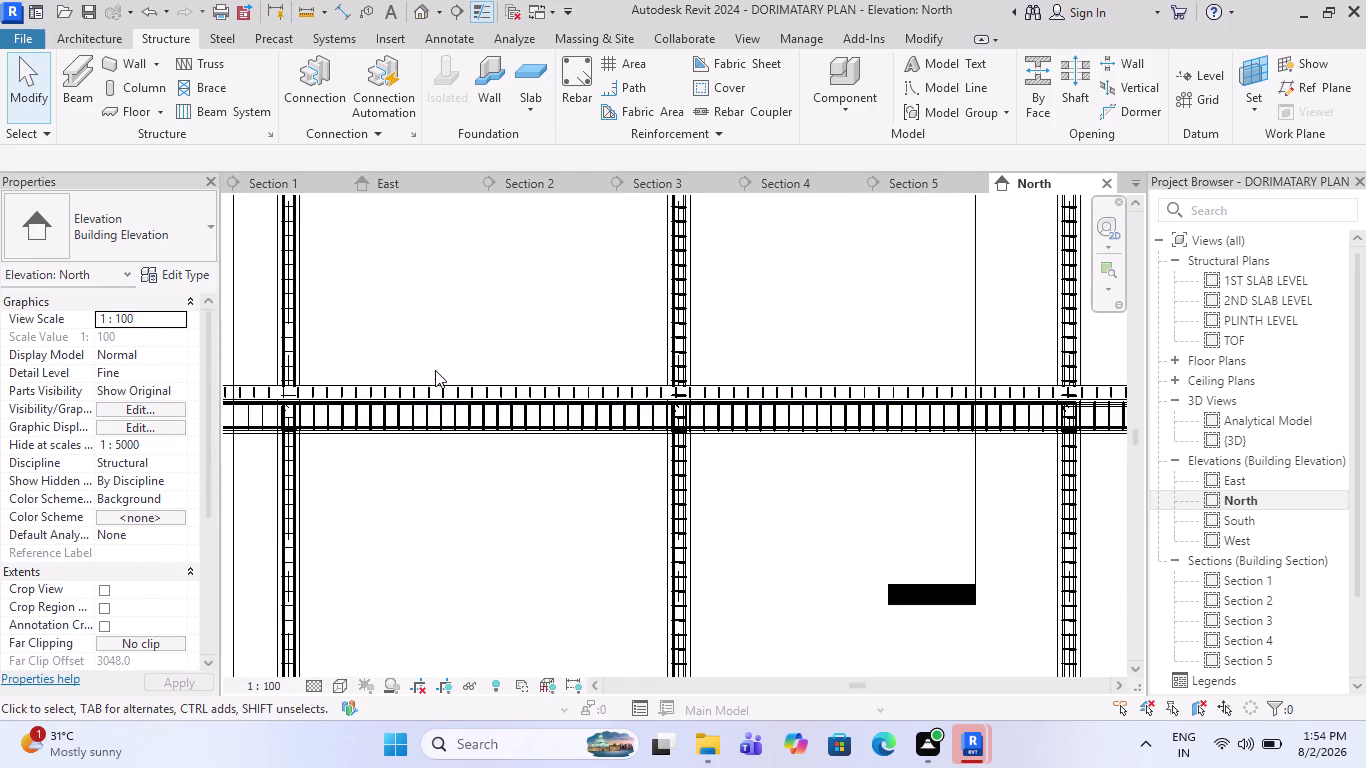
middle_drag(457, 352, 816, 425)
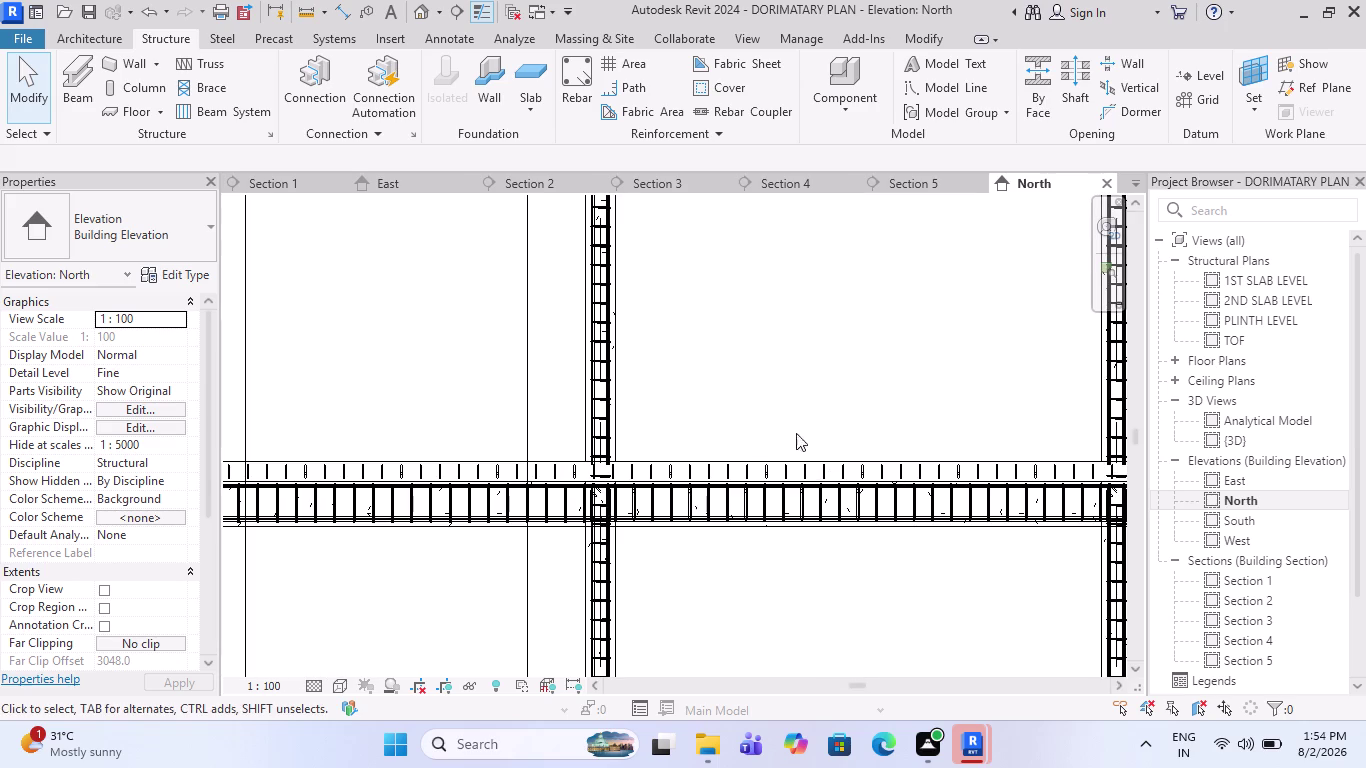
scroll(down, 3)
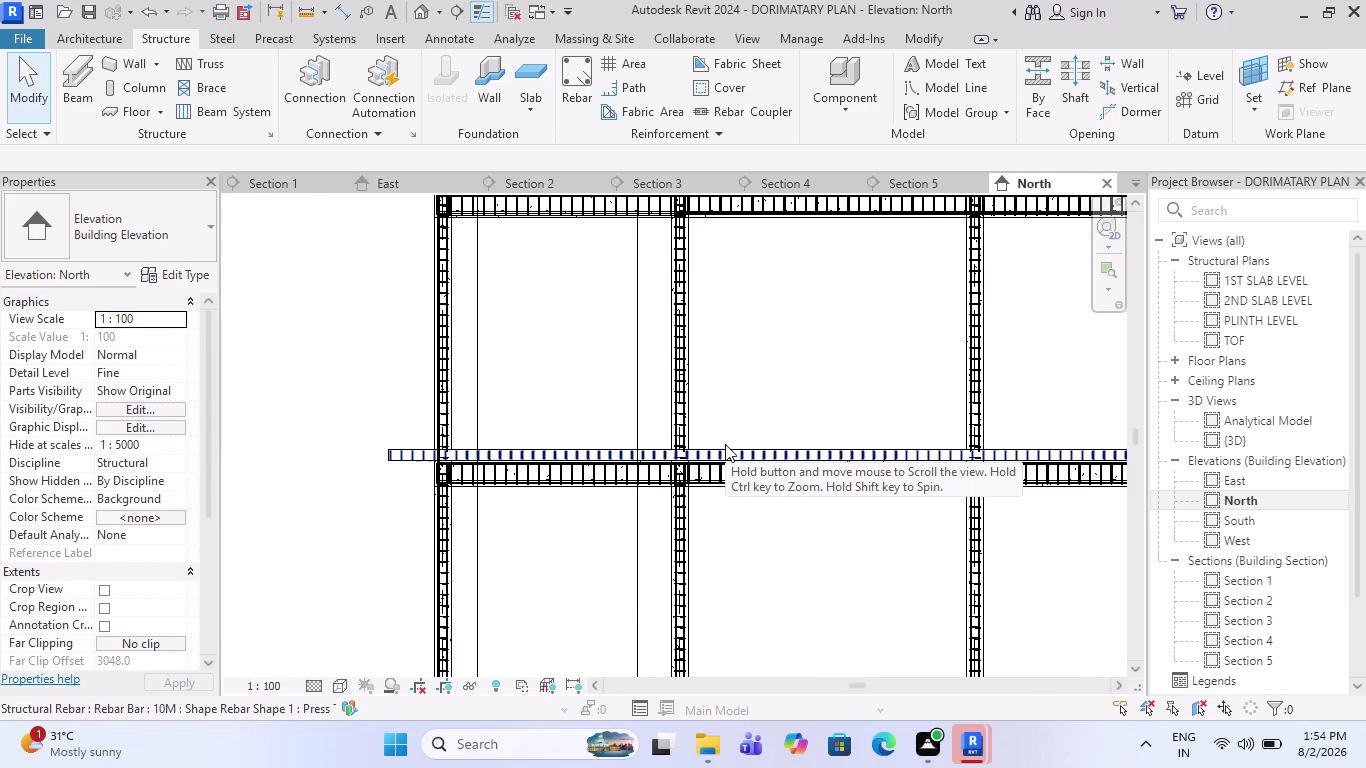
scroll(up, 3)
scroll(up, 3)
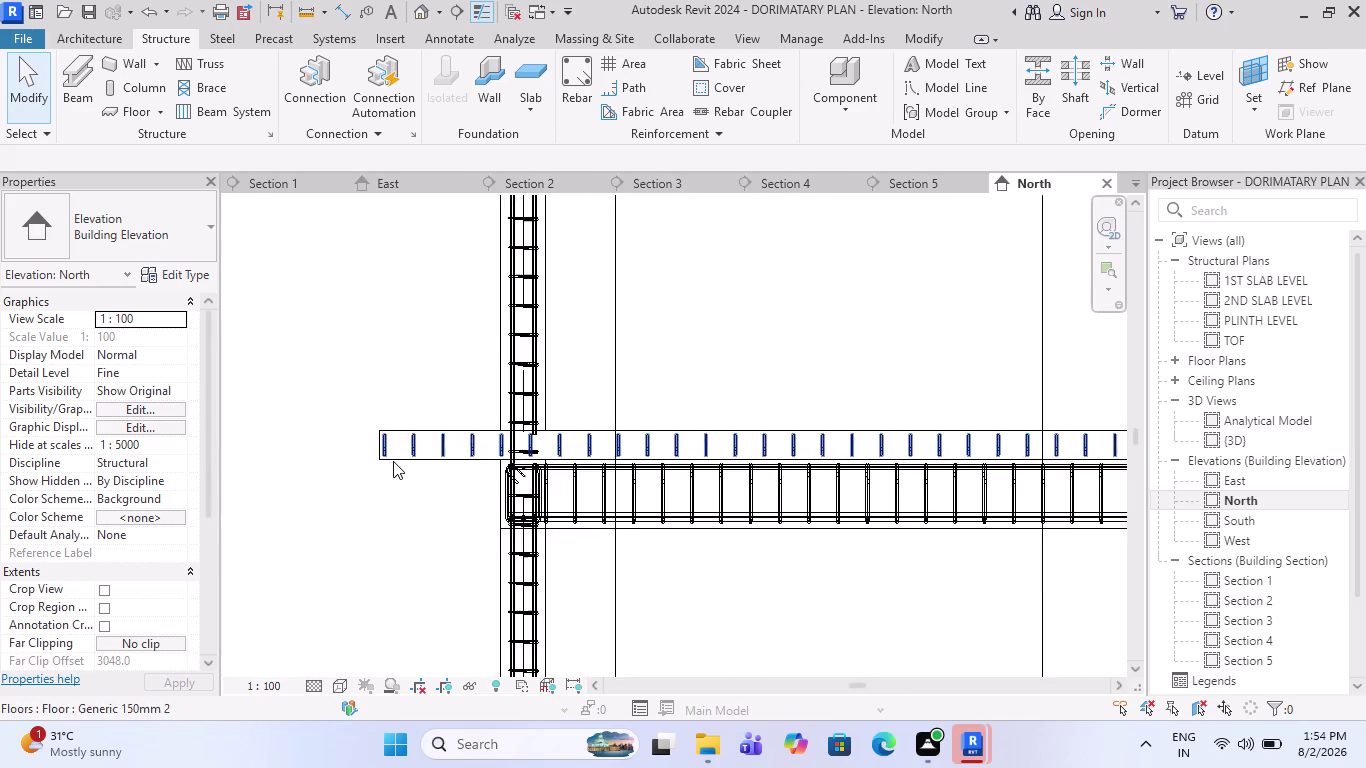
scroll(down, 3)
scroll(down, 3)
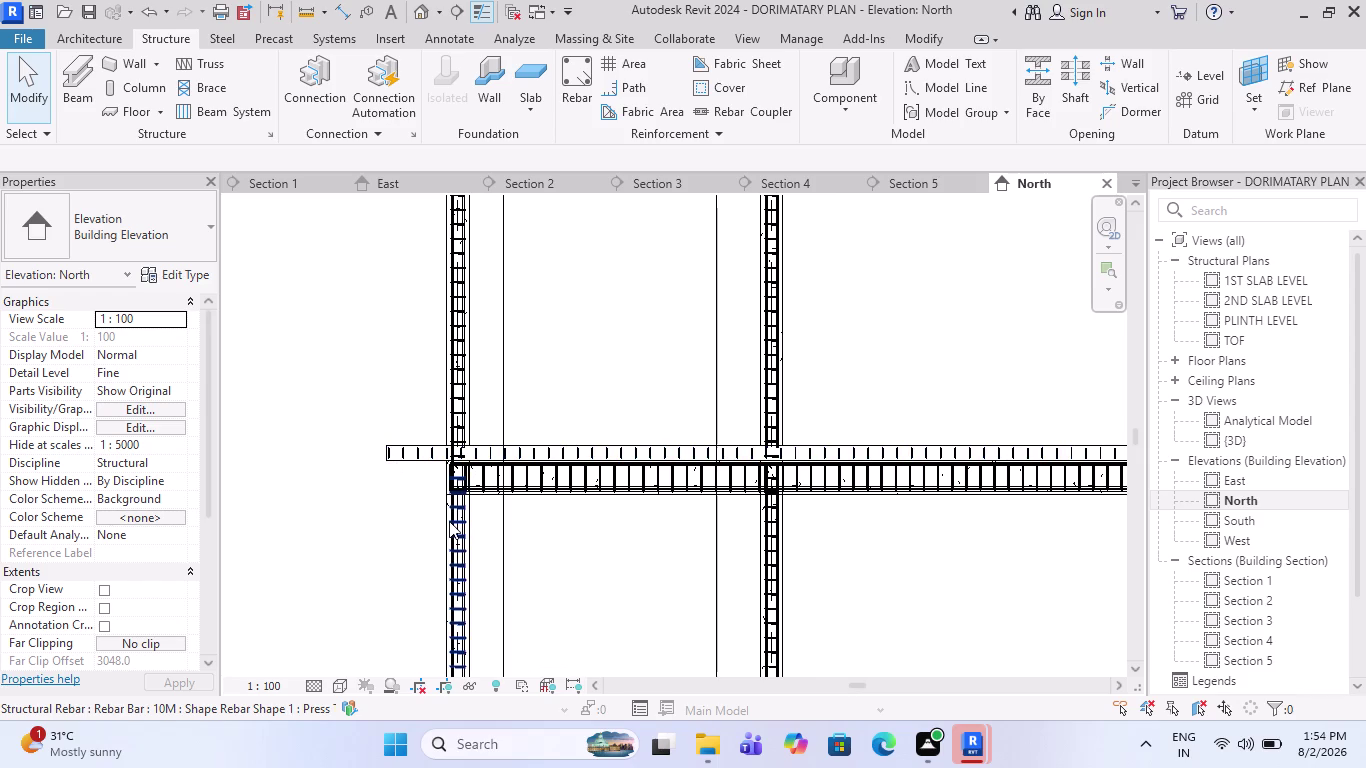
scroll(down, 3)
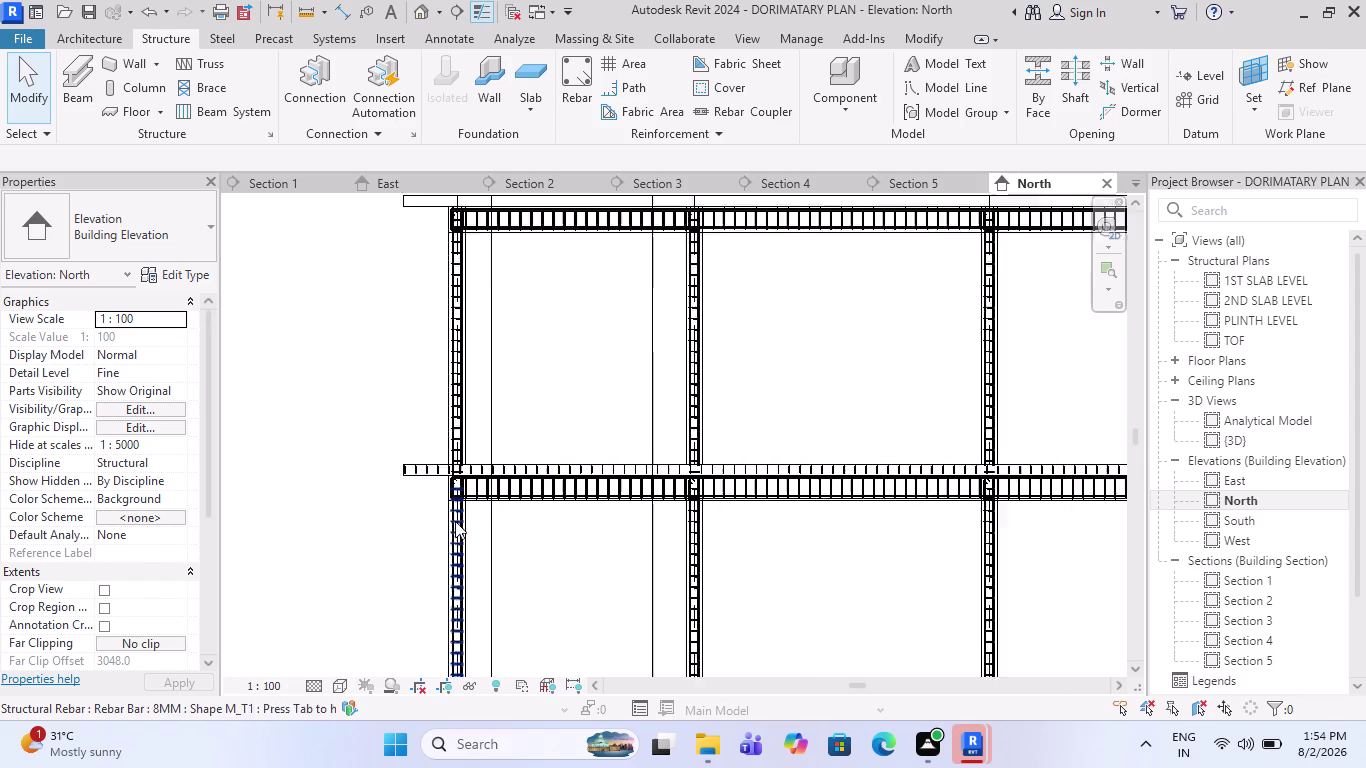
scroll(down, 3)
scroll(down, 3)
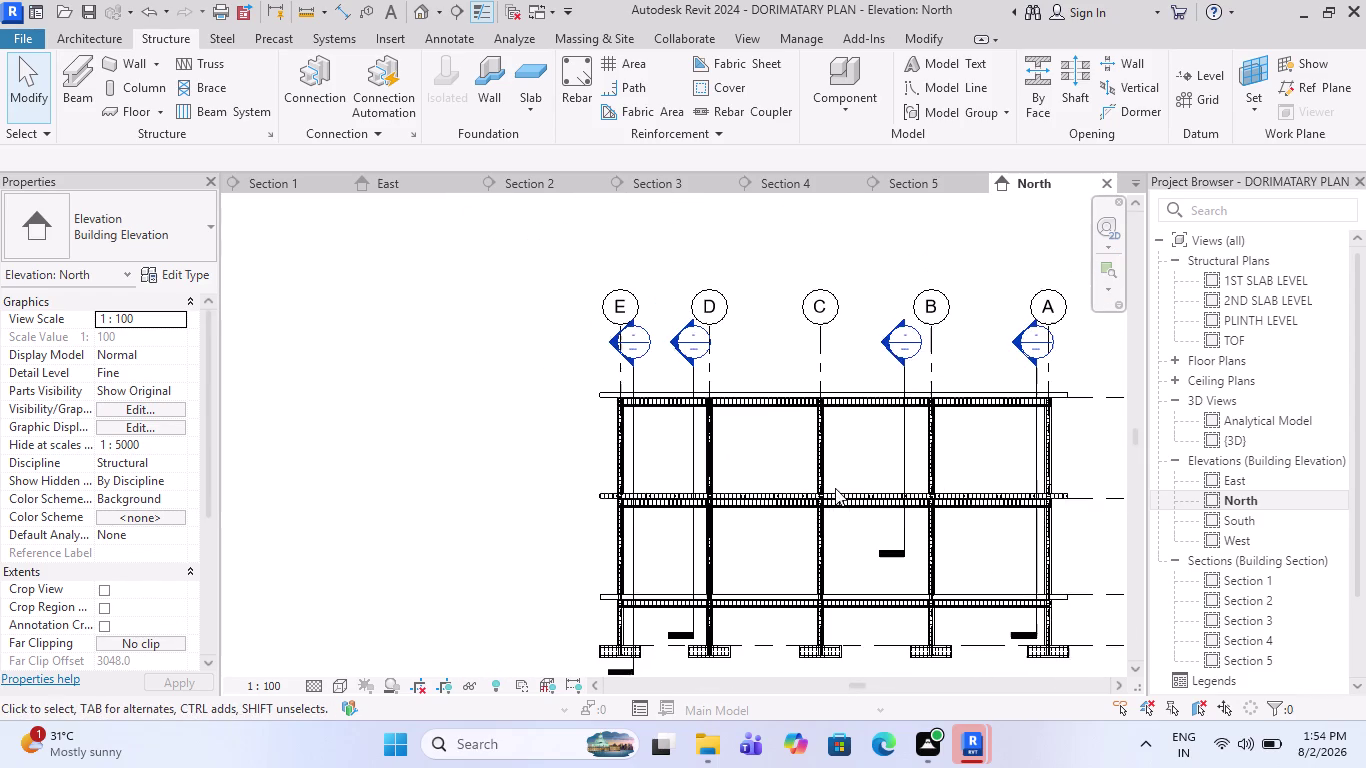
scroll(up, 3)
scroll(up, 3)
scroll(up, 3)
scroll(up, 3)
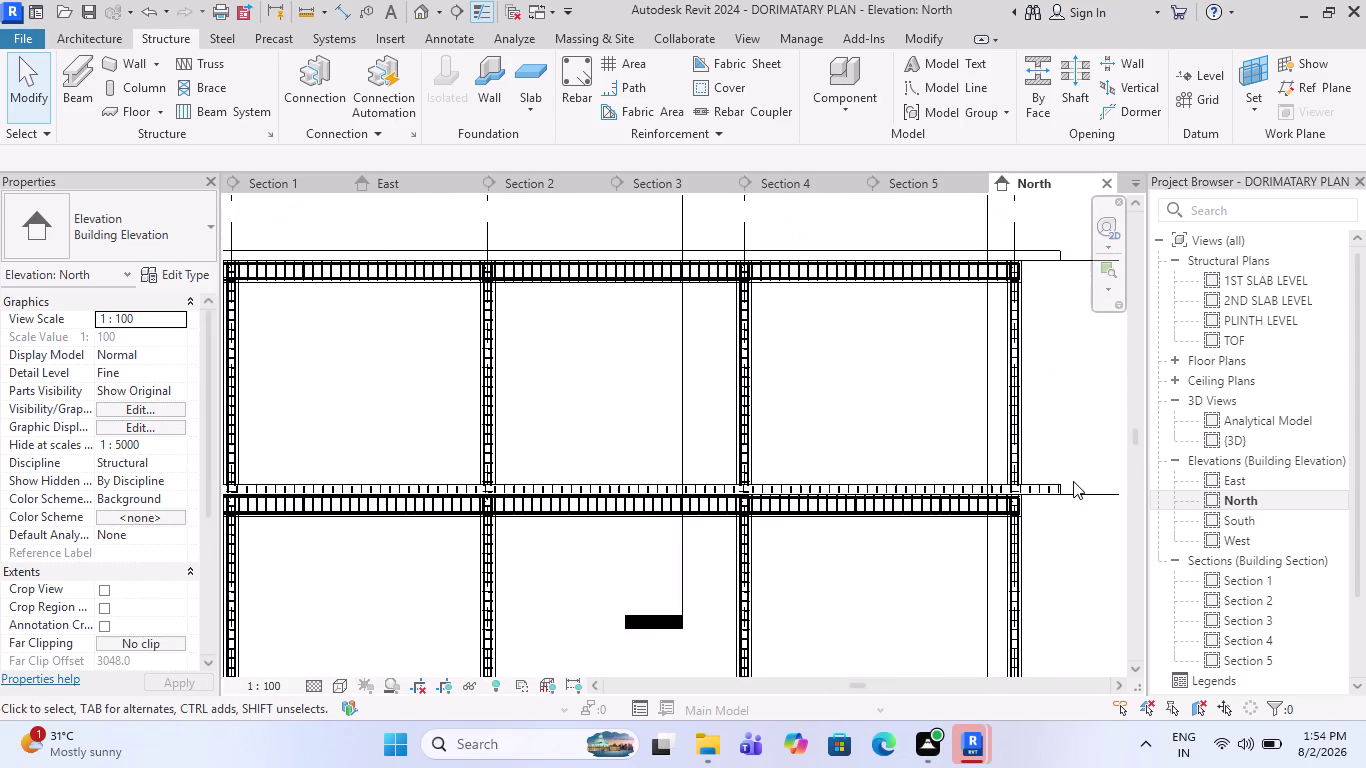
scroll(up, 3)
scroll(down, 3)
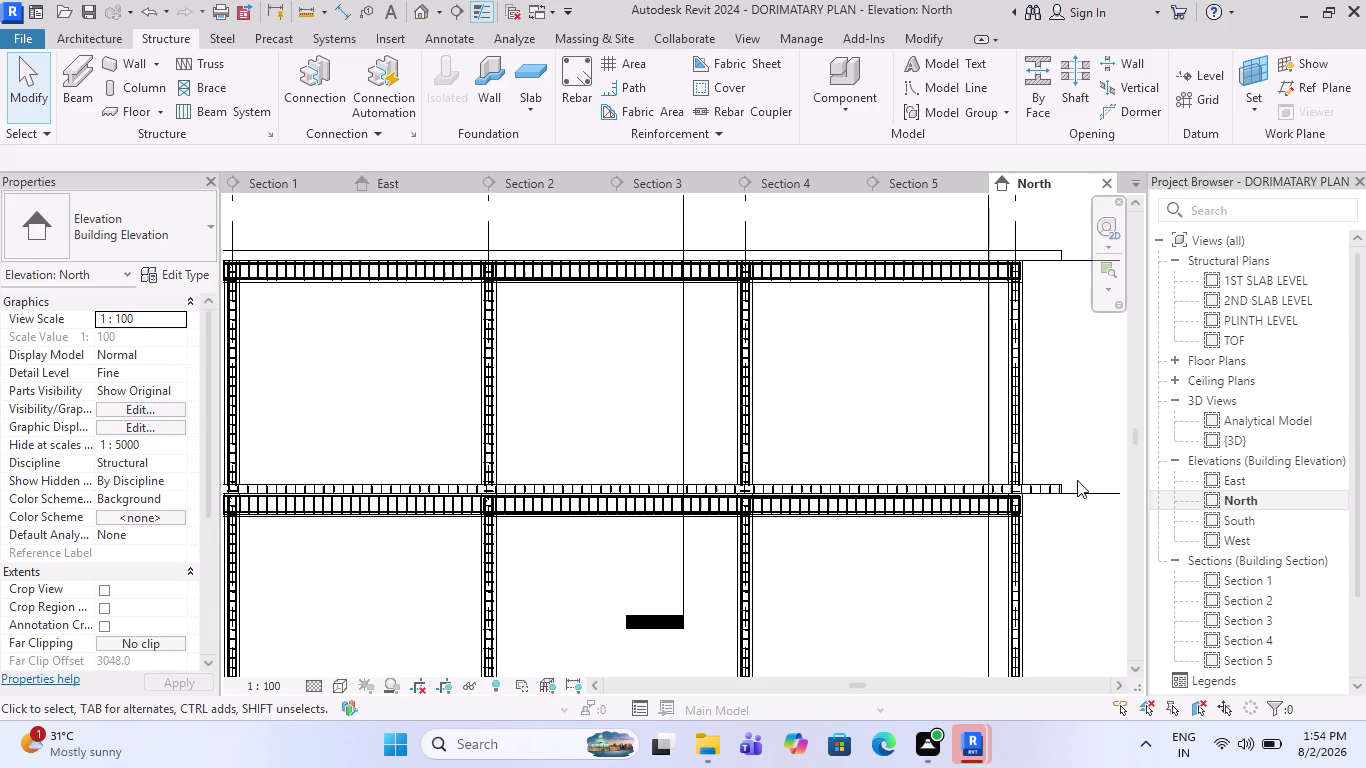
scroll(down, 3)
scroll(up, 3)
scroll(up, 3)
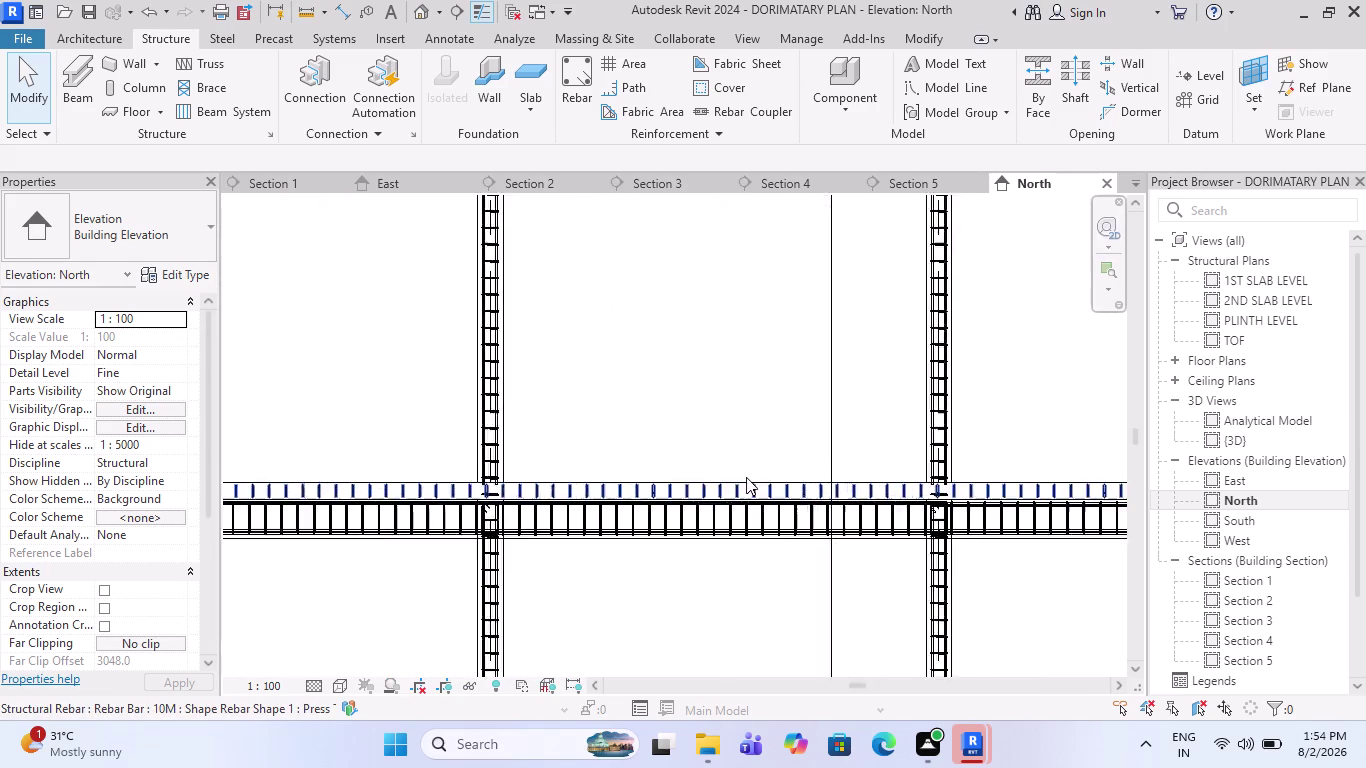
scroll(down, 3)
scroll(up, 3)
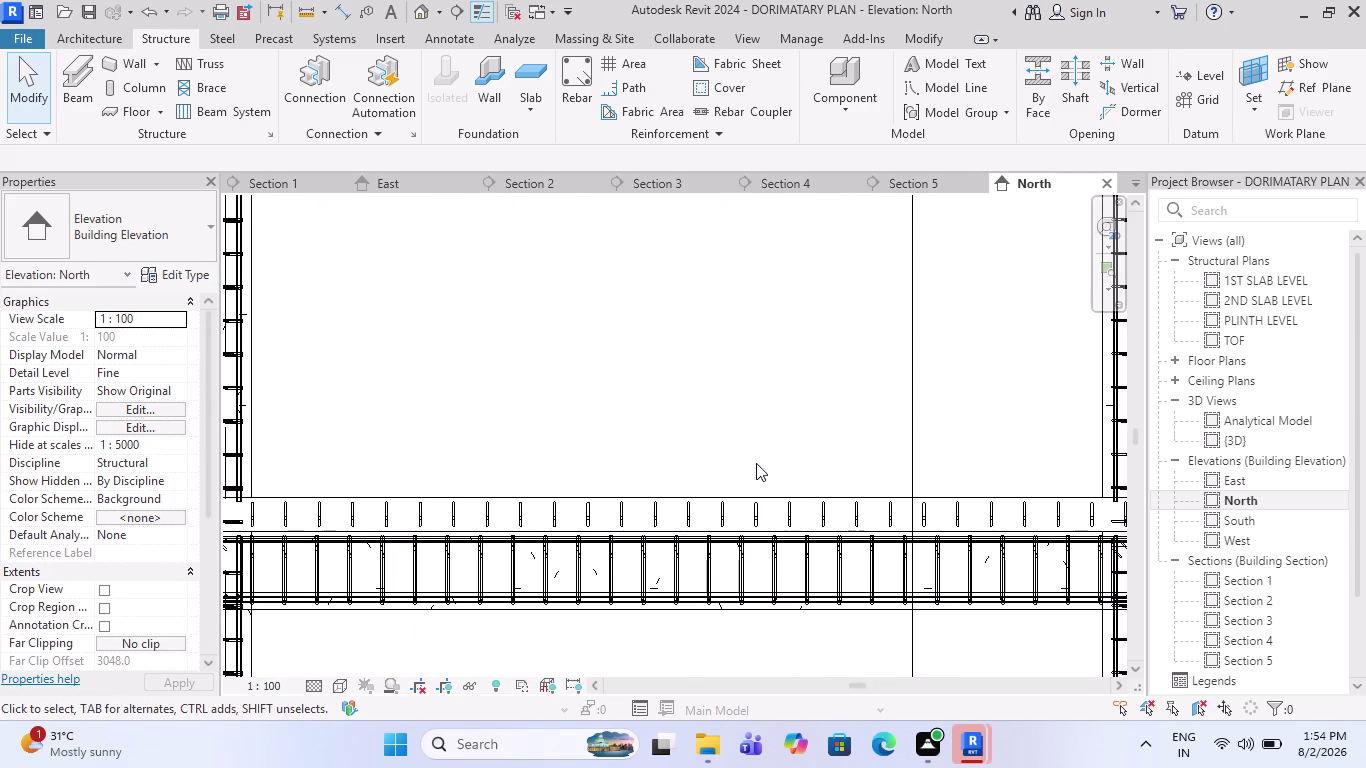
scroll(down, 3)
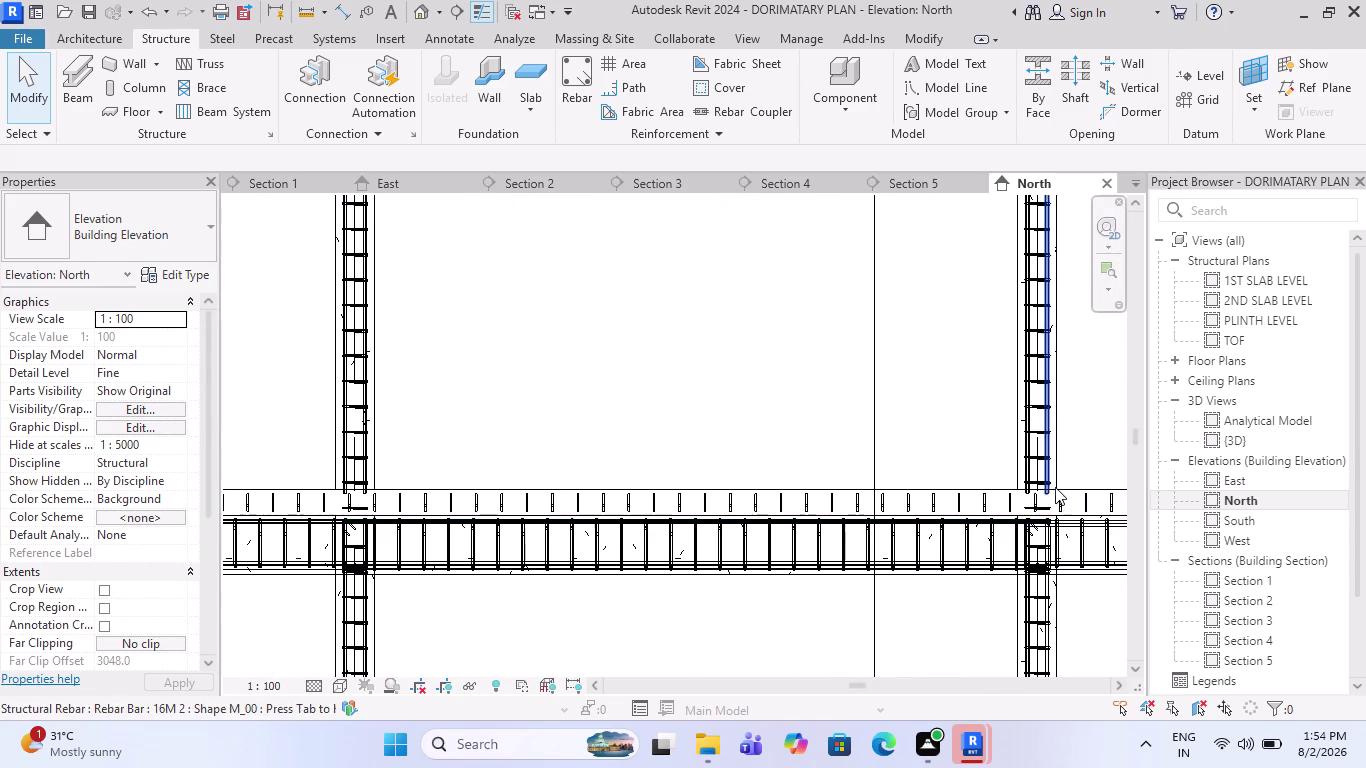
scroll(down, 3)
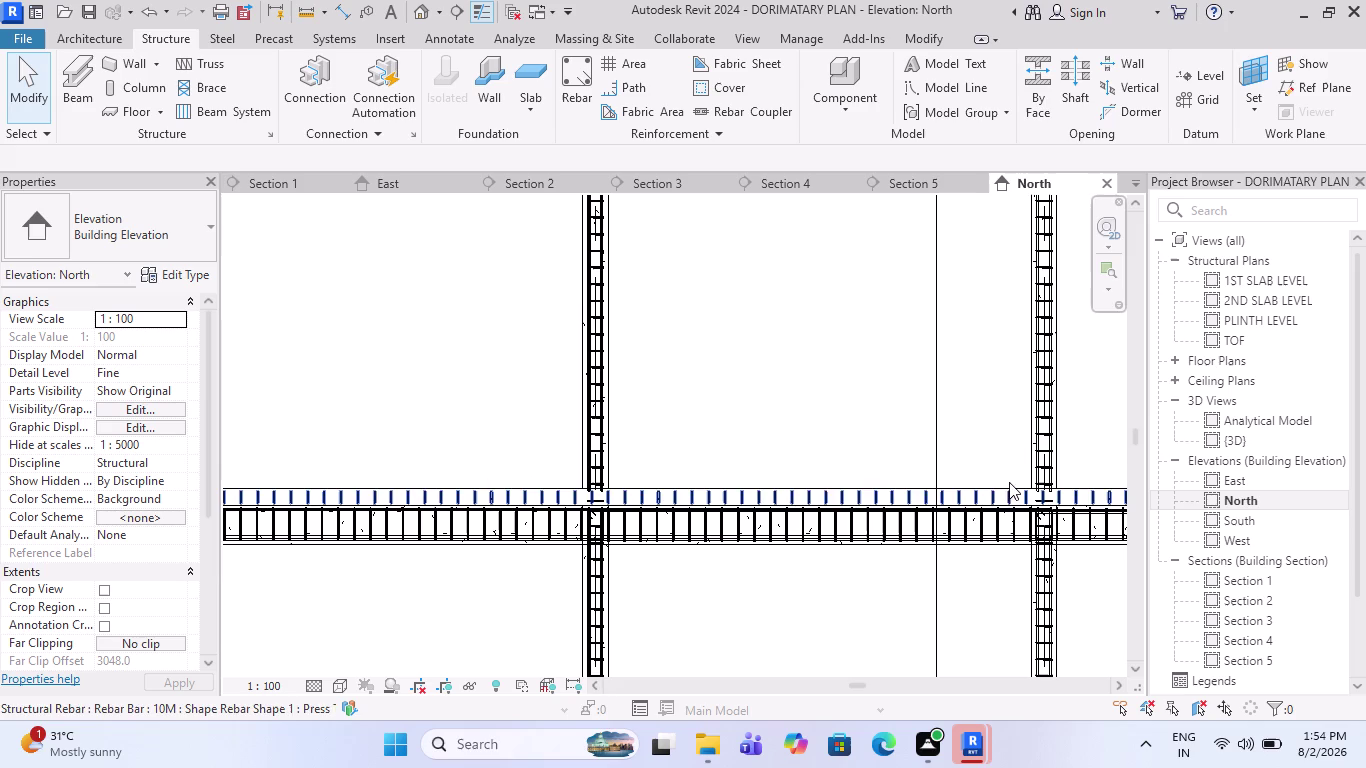
scroll(down, 3)
scroll(up, 3)
scroll(up, 3)
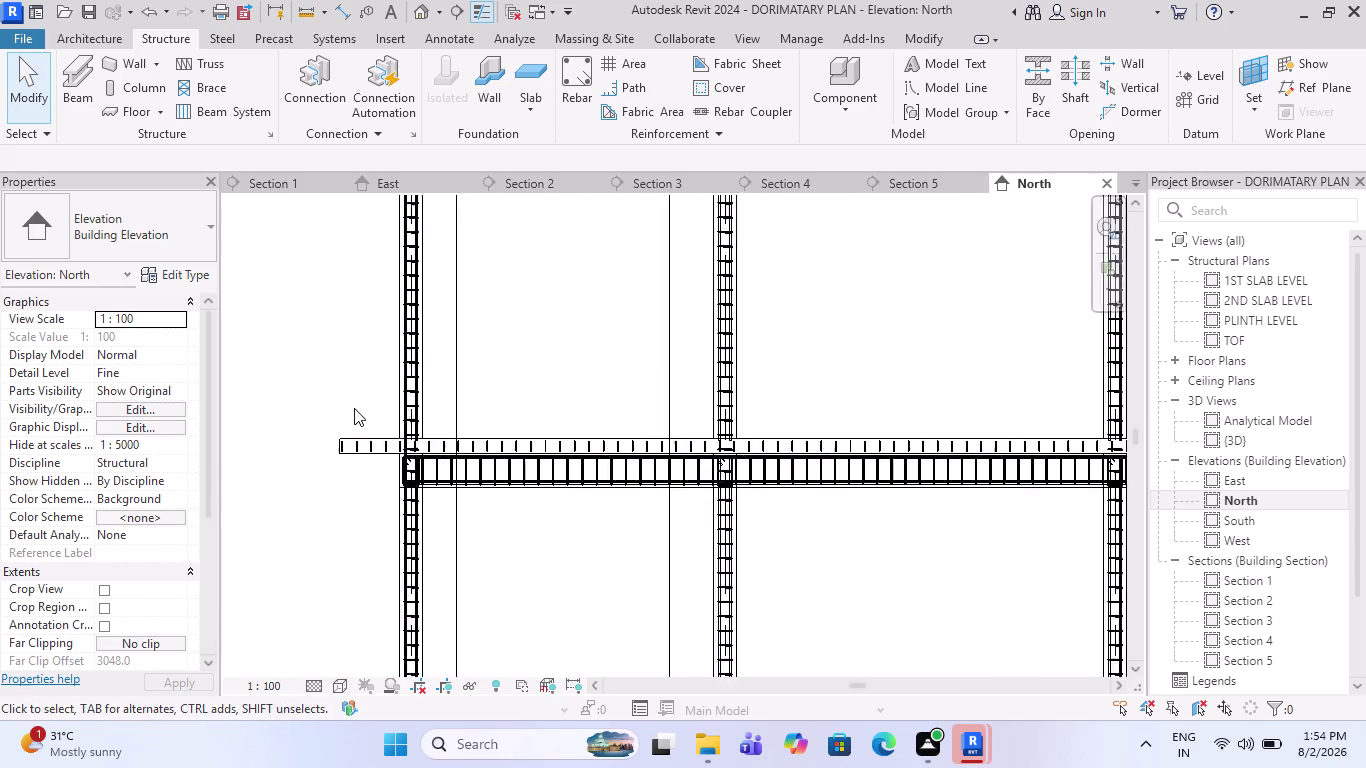
scroll(up, 3)
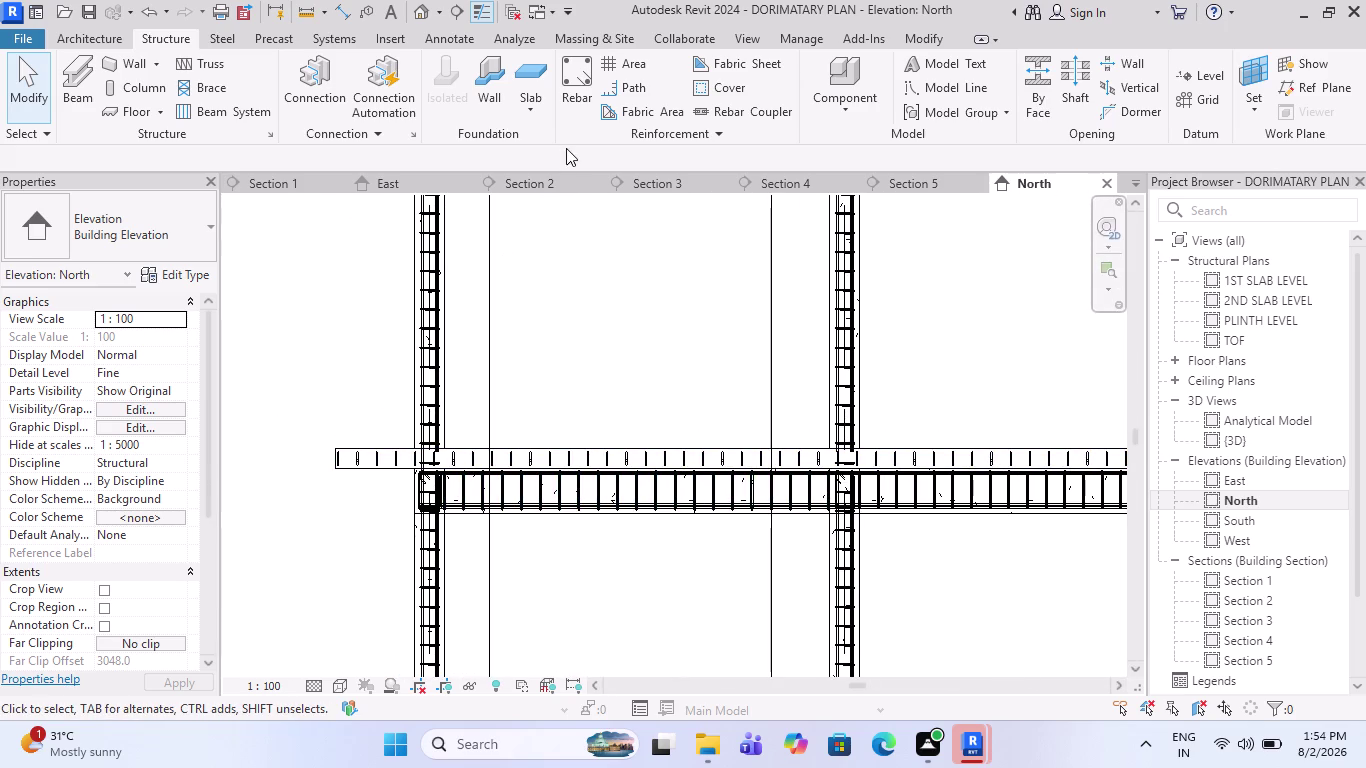
click(895, 185)
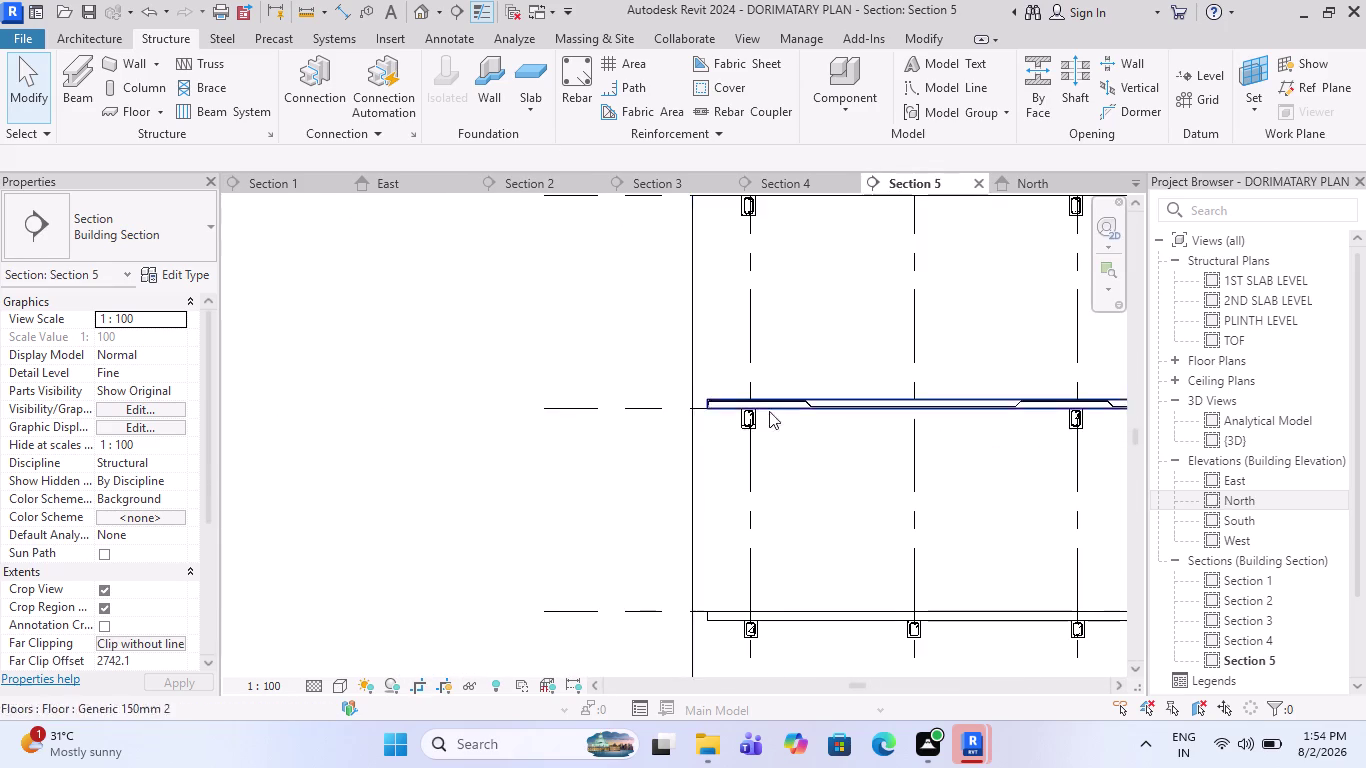
Zoom around Section 5 and start Structure > Rebar, with Rebar Shape 1 in the browser.
scroll(up, 3)
scroll(up, 3)
scroll(up, 3)
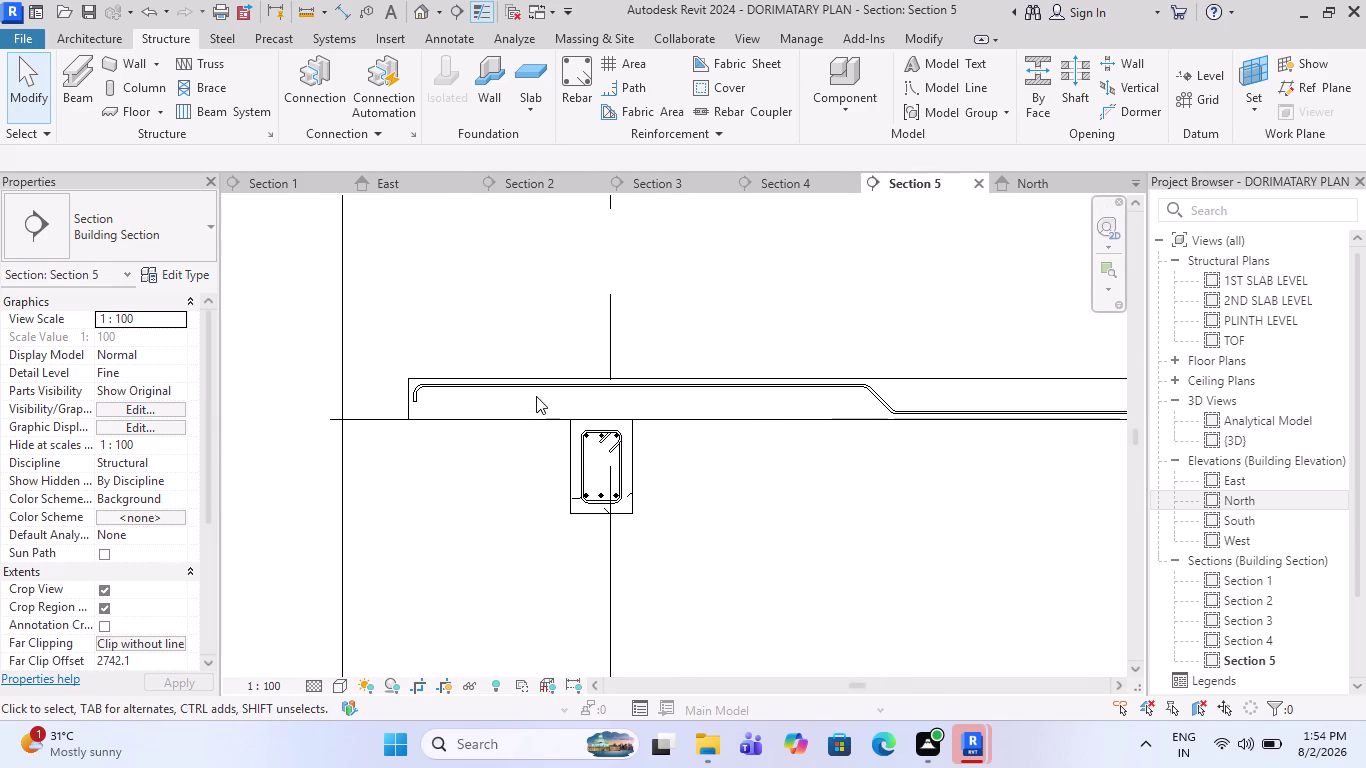
scroll(down, 3)
scroll(down, 3)
scroll(down, 3)
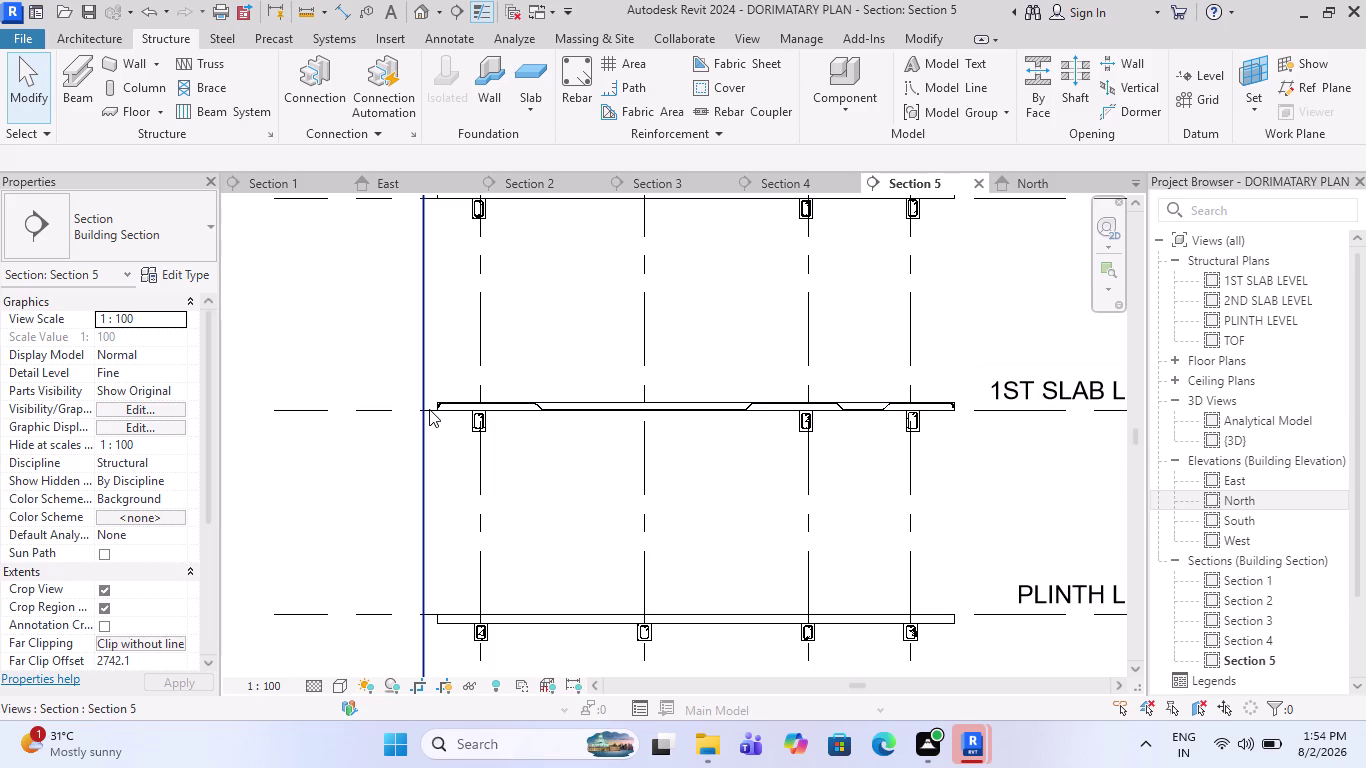
click(566, 99)
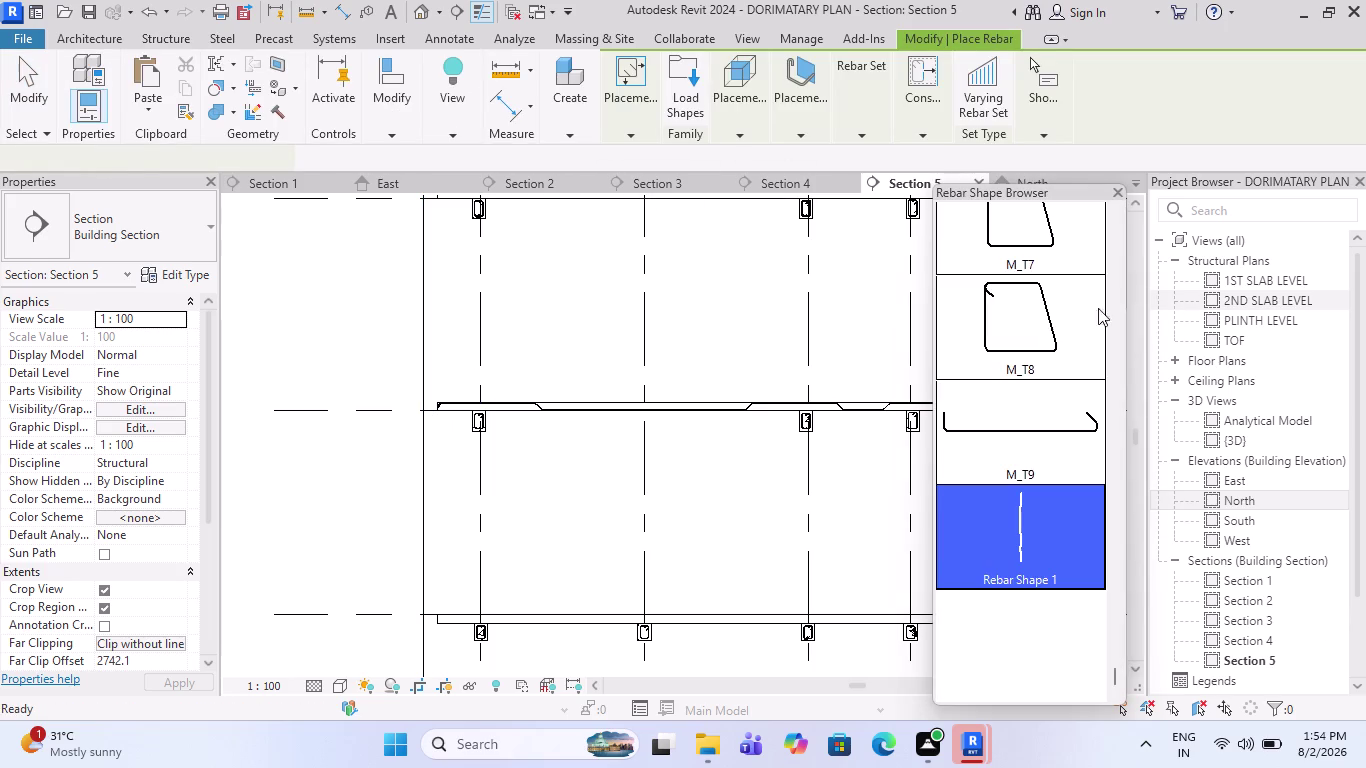
Pick the straight M_00 bar shape in the Rebar Shape Browser.
scroll(up, 3)
drag(1115, 634, 1116, 636)
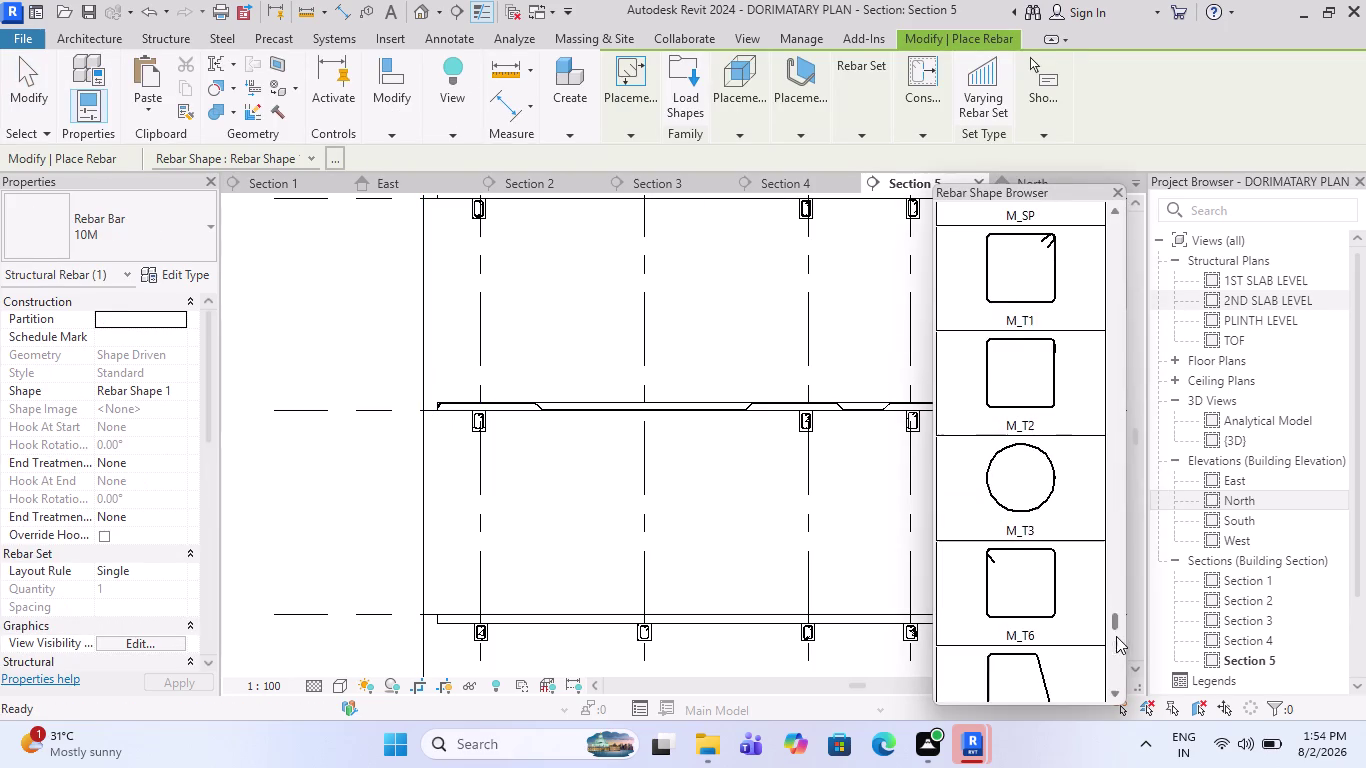
drag(1116, 636, 1136, 201)
click(1112, 244)
click(1109, 220)
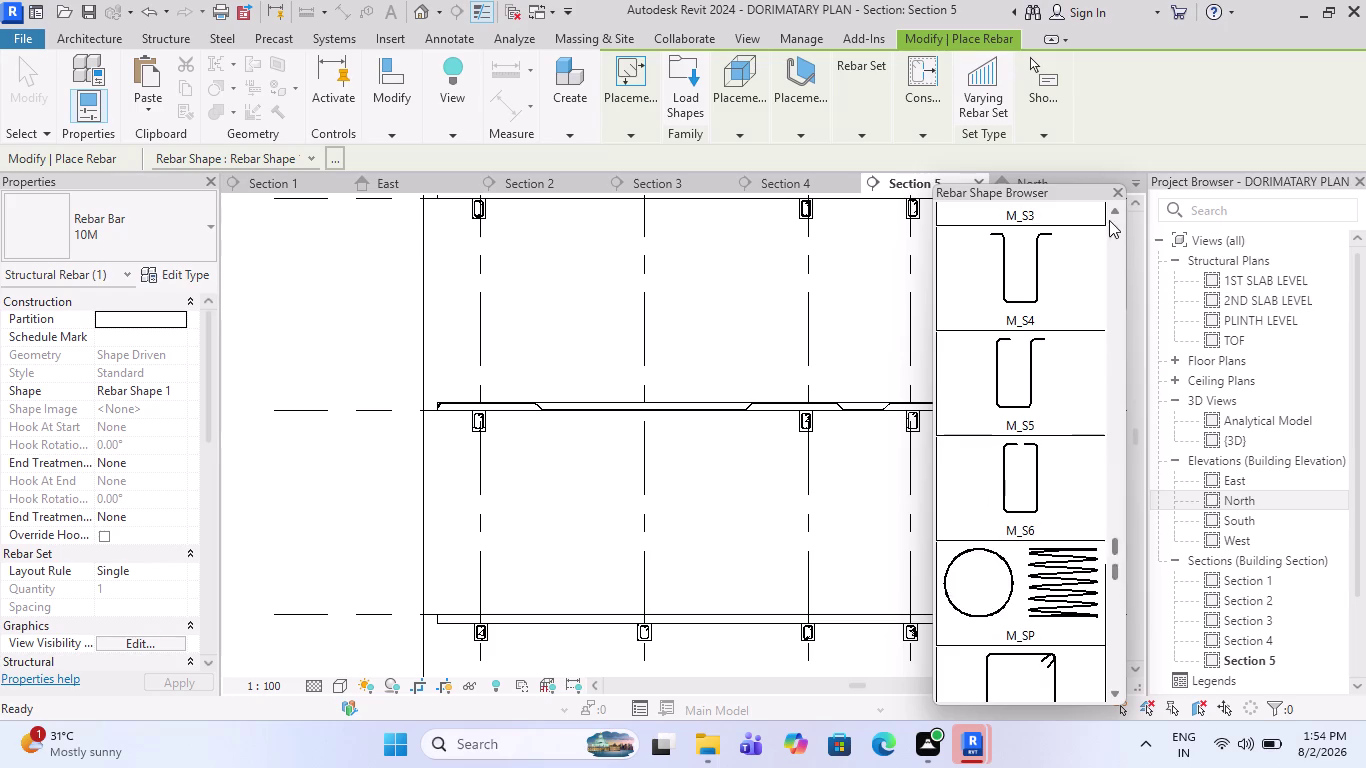
triple_click(1111, 209)
double_click(1111, 209)
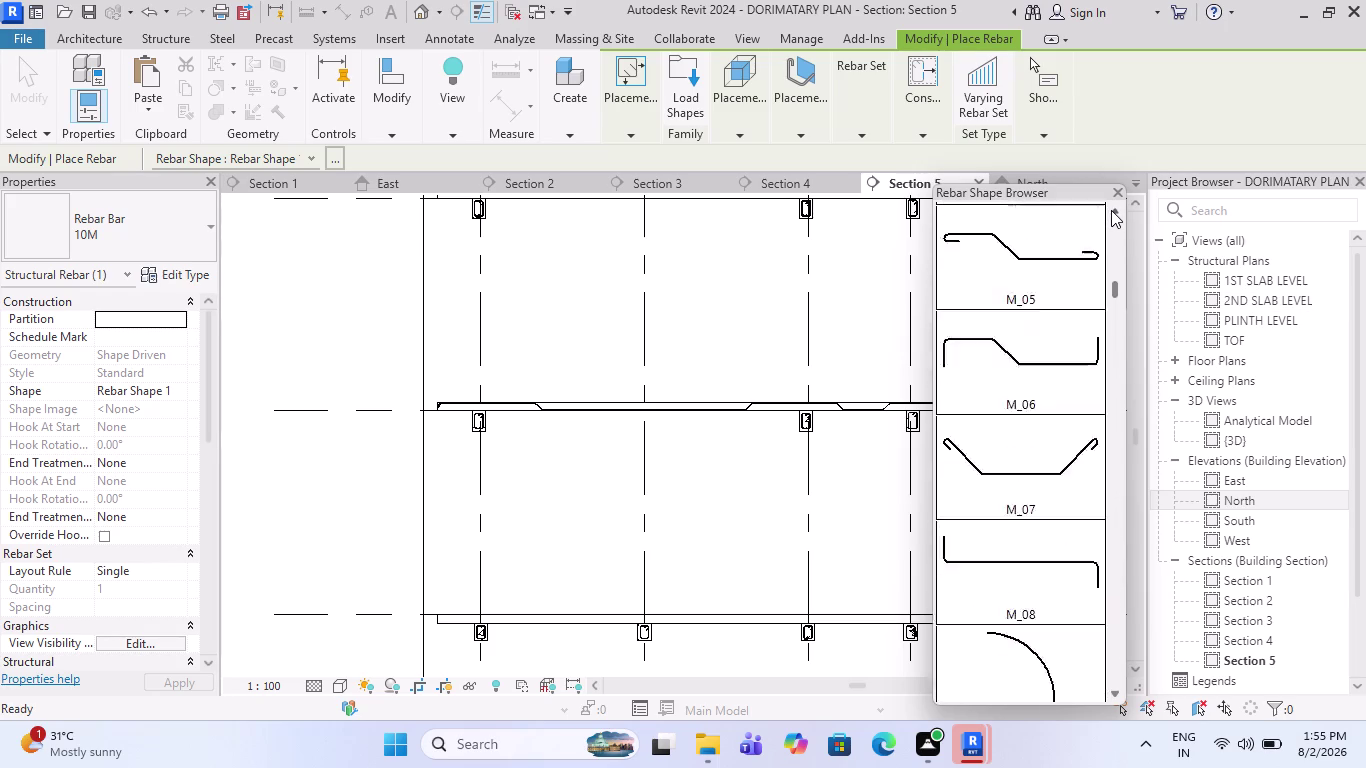
click(1011, 249)
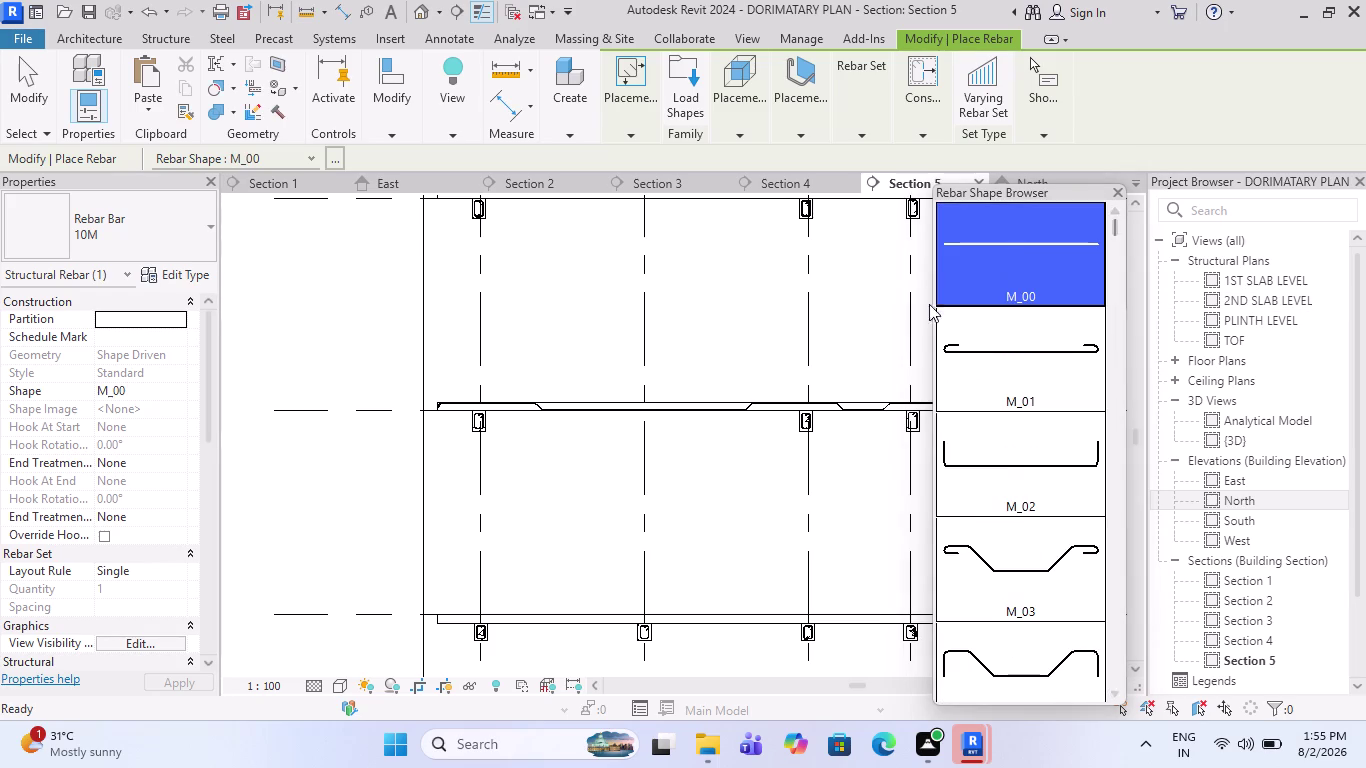
Set the rebar placement orientation to Perpendicular to Cover.
scroll(up, 3)
scroll(up, 3)
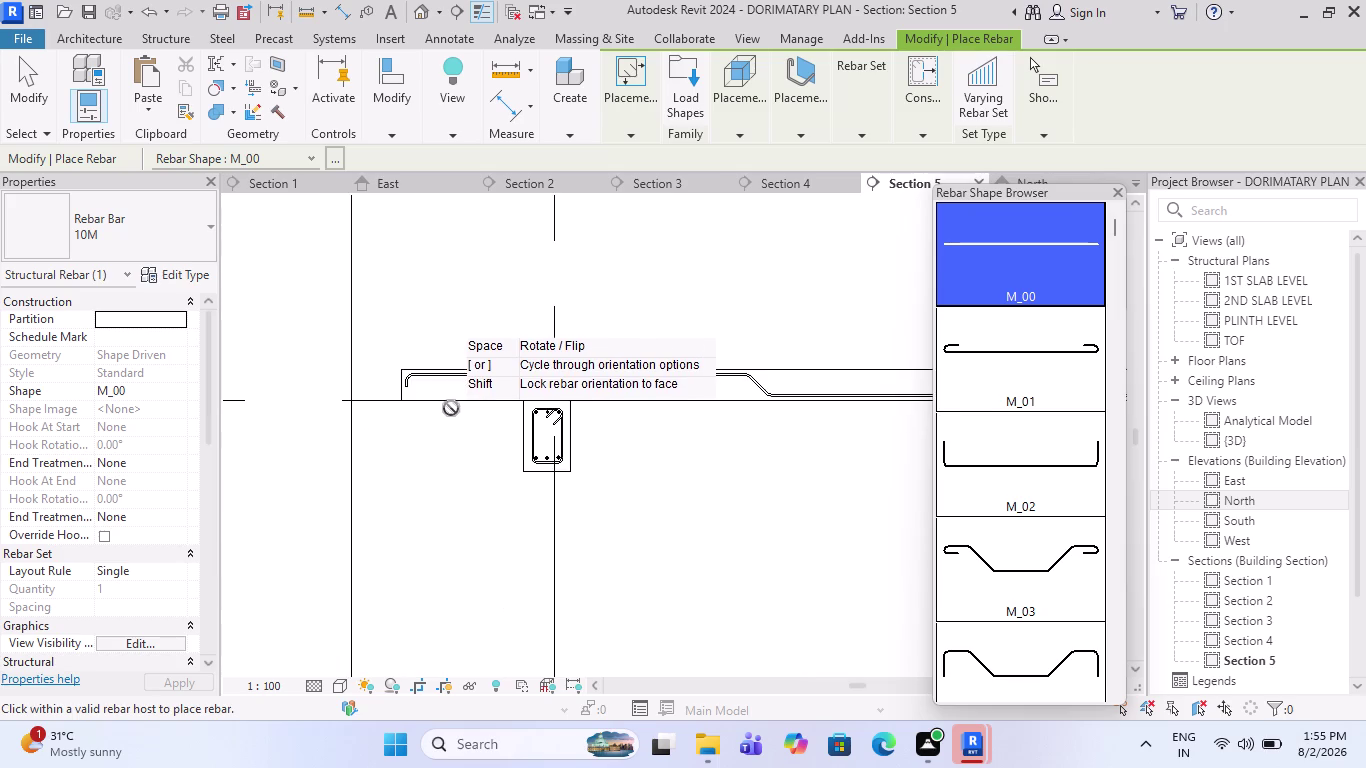
scroll(up, 3)
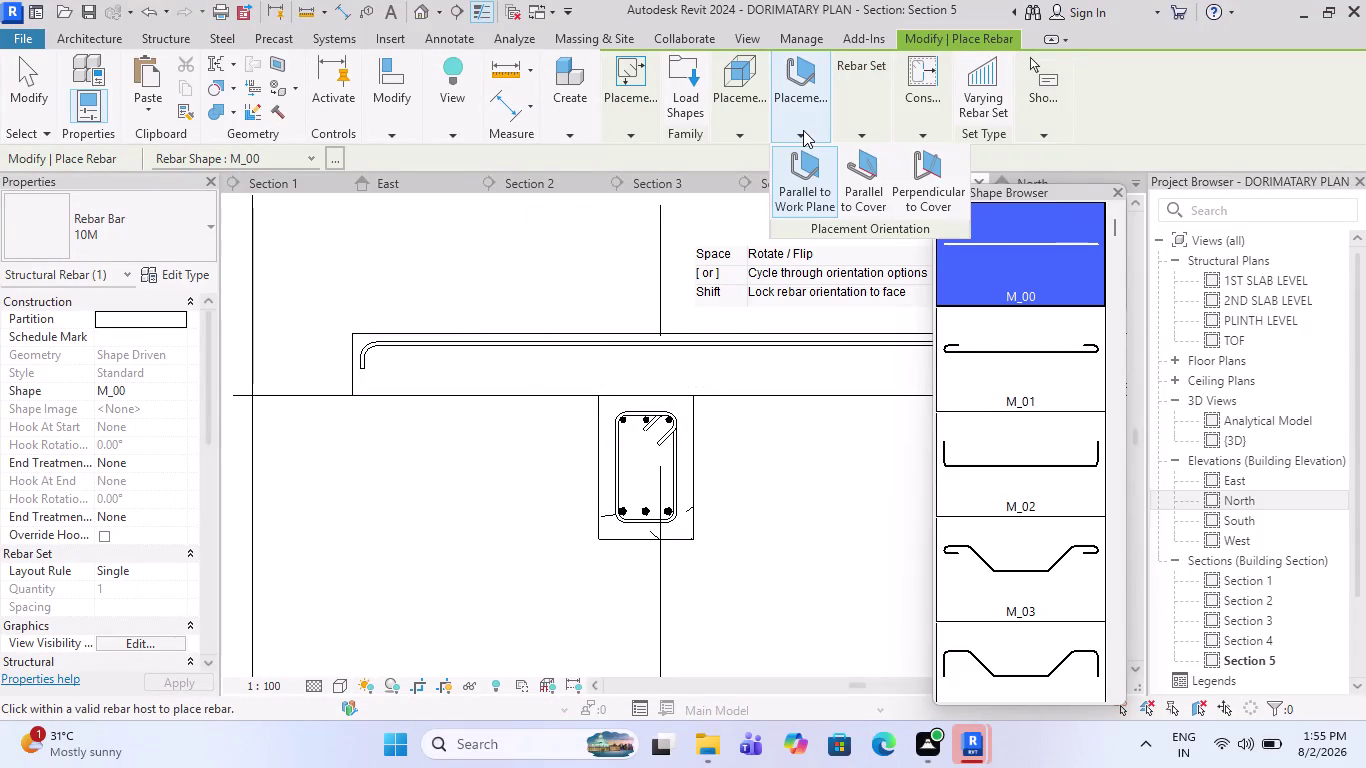
click(912, 166)
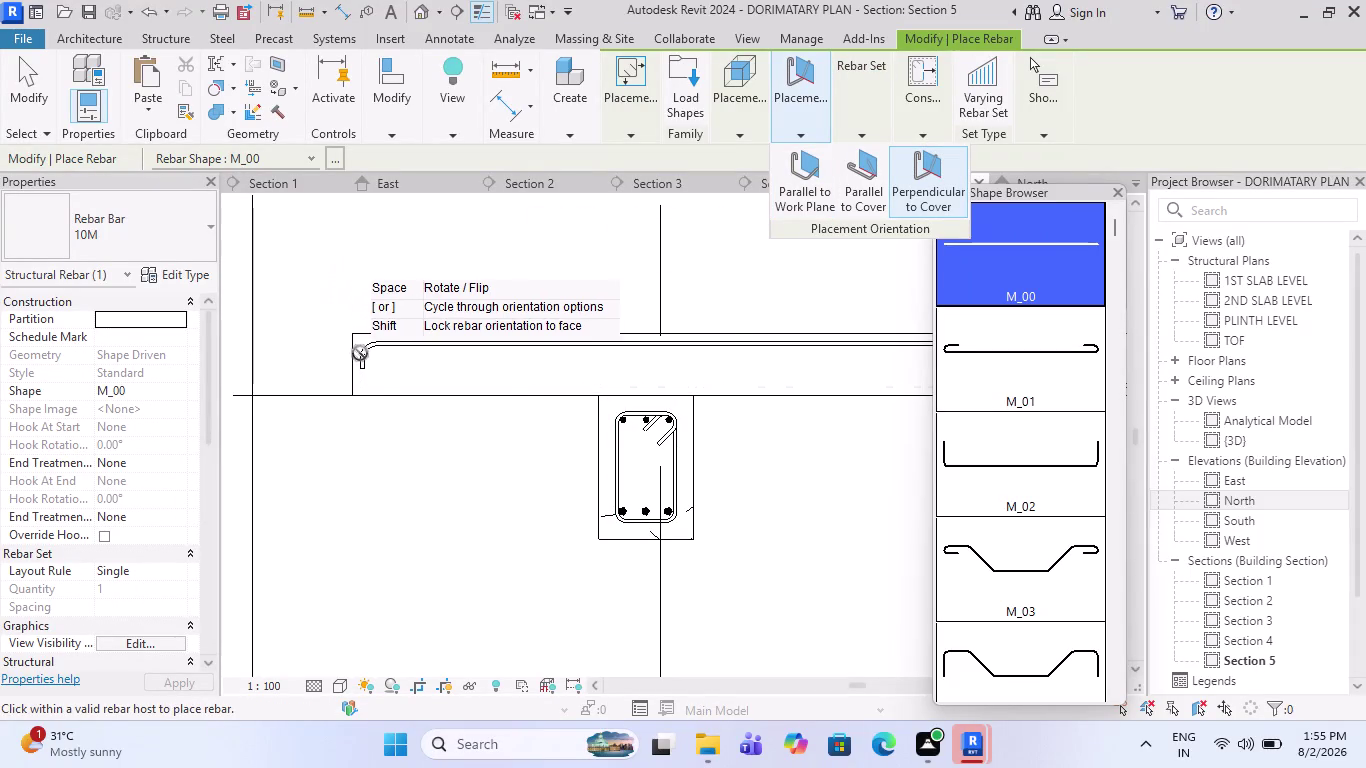
scroll(up, 3)
scroll(up, 3)
scroll(up, 3)
scroll(down, 3)
scroll(up, 3)
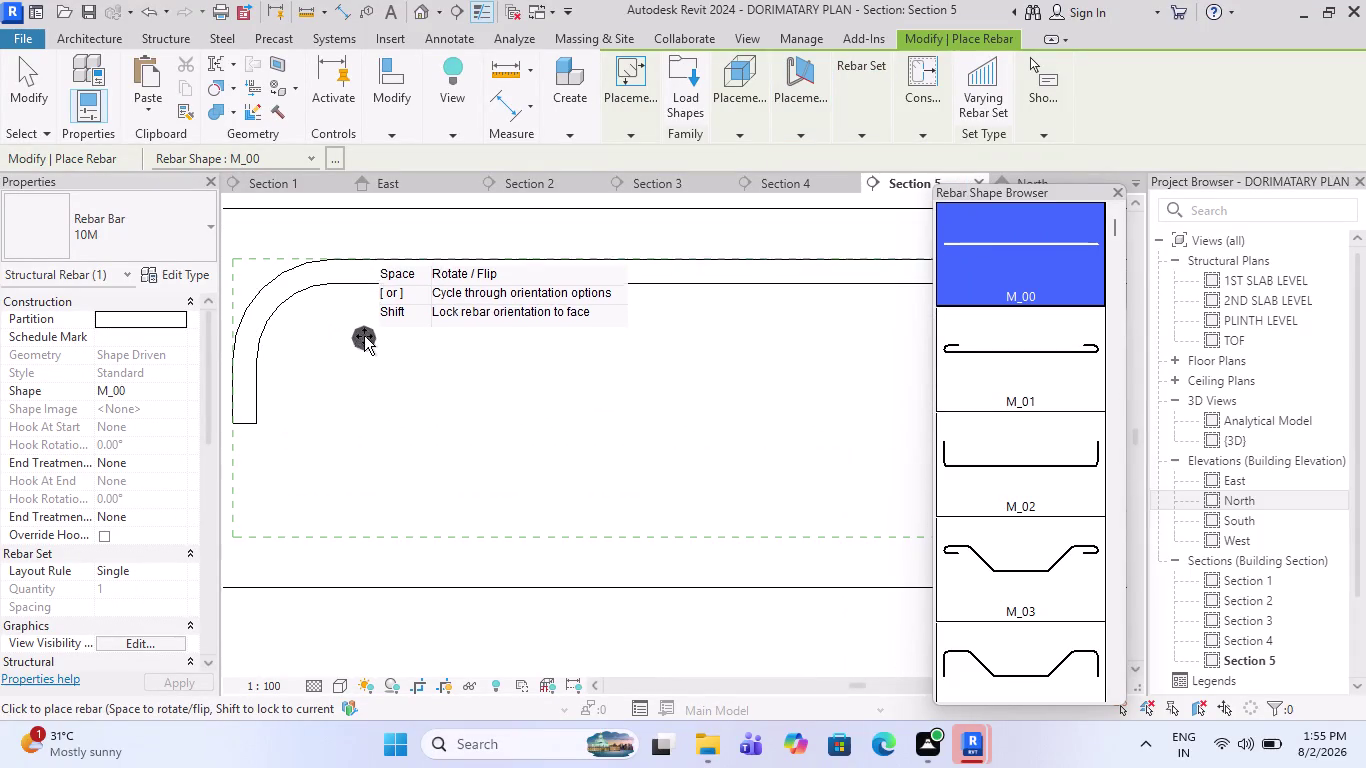
Flip the bar and place a single 10M M_00 bar near the slab's left end.
click(314, 300)
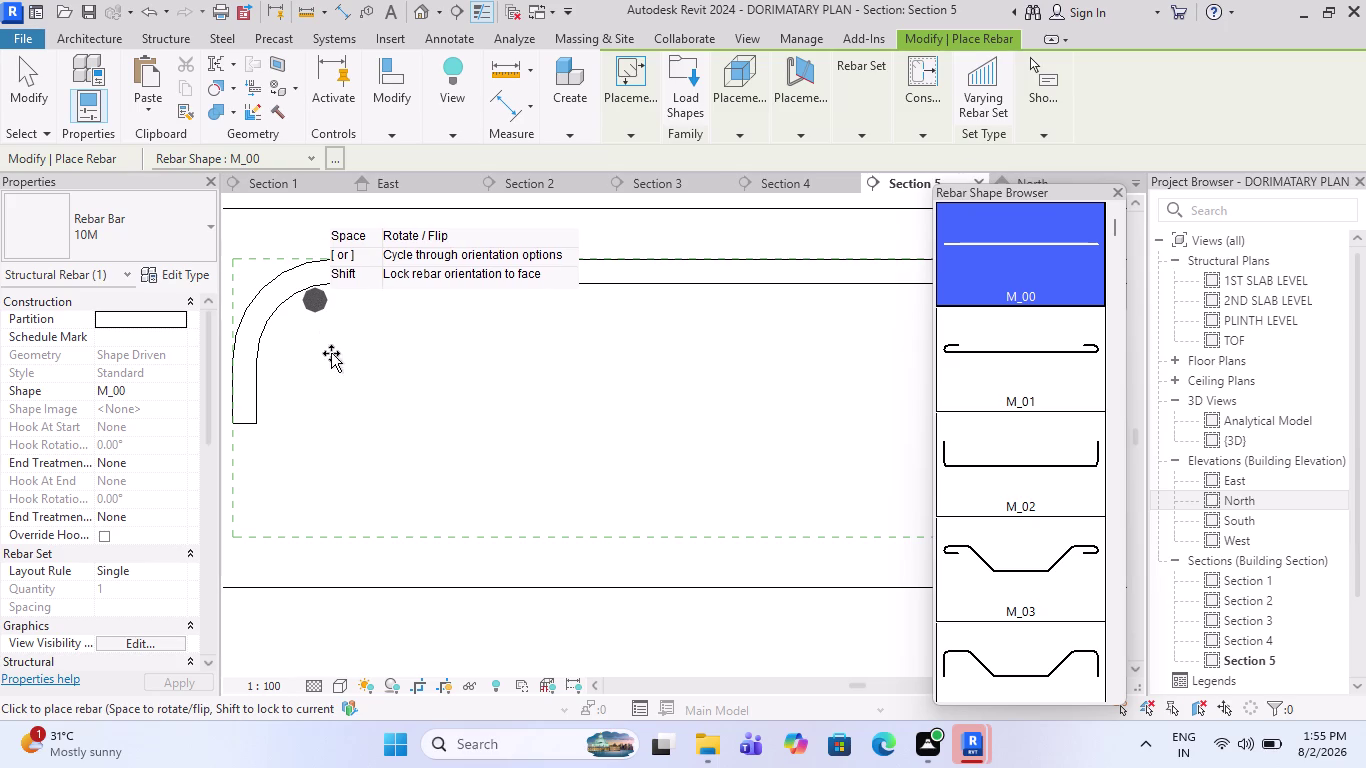
scroll(down, 3)
scroll(down, 3)
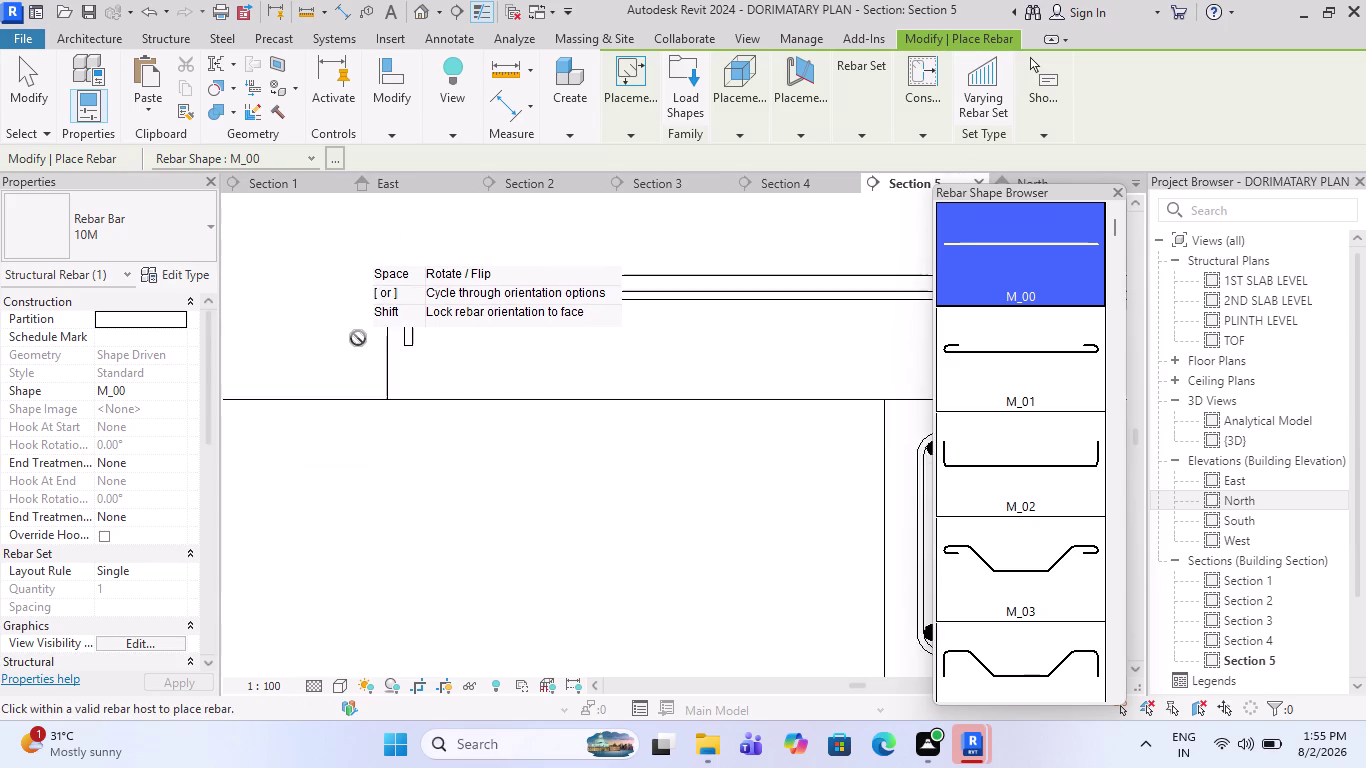
scroll(down, 3)
scroll(down, 3)
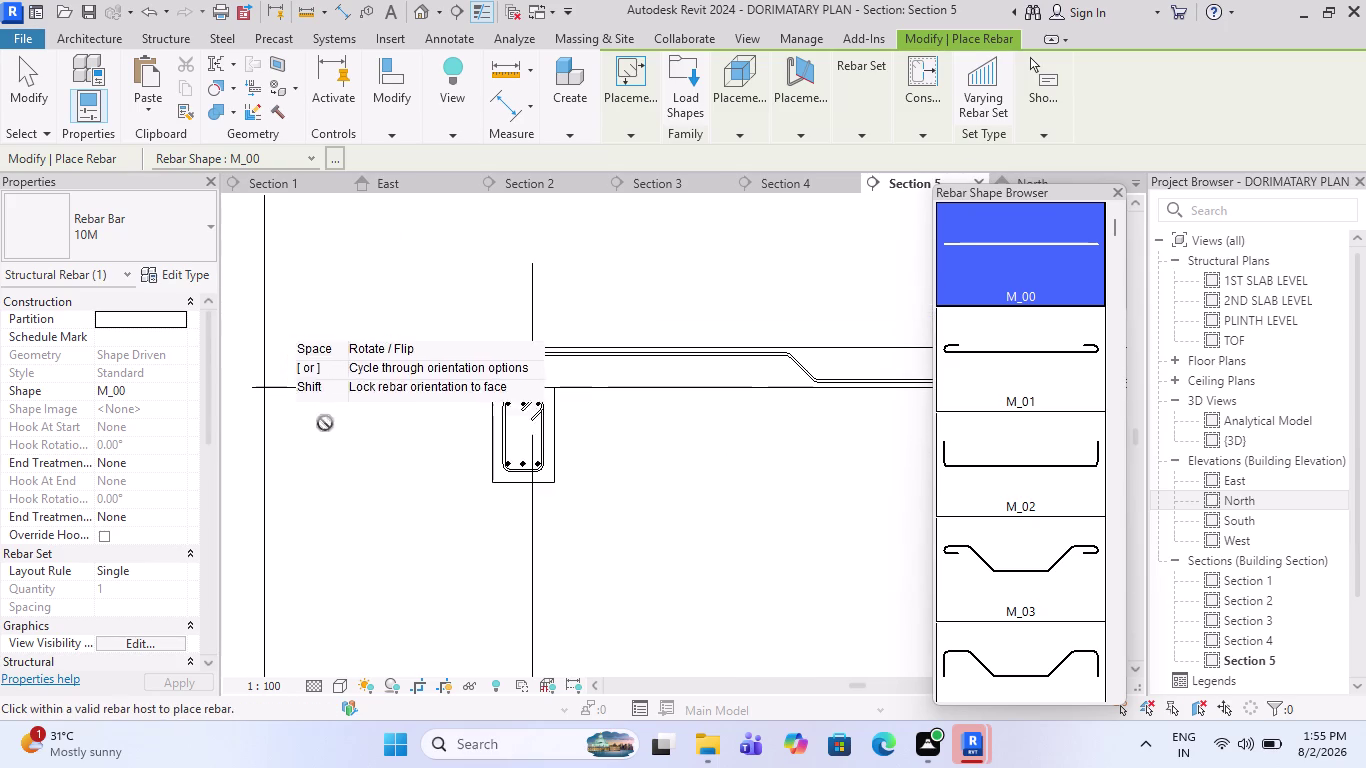
scroll(up, 3)
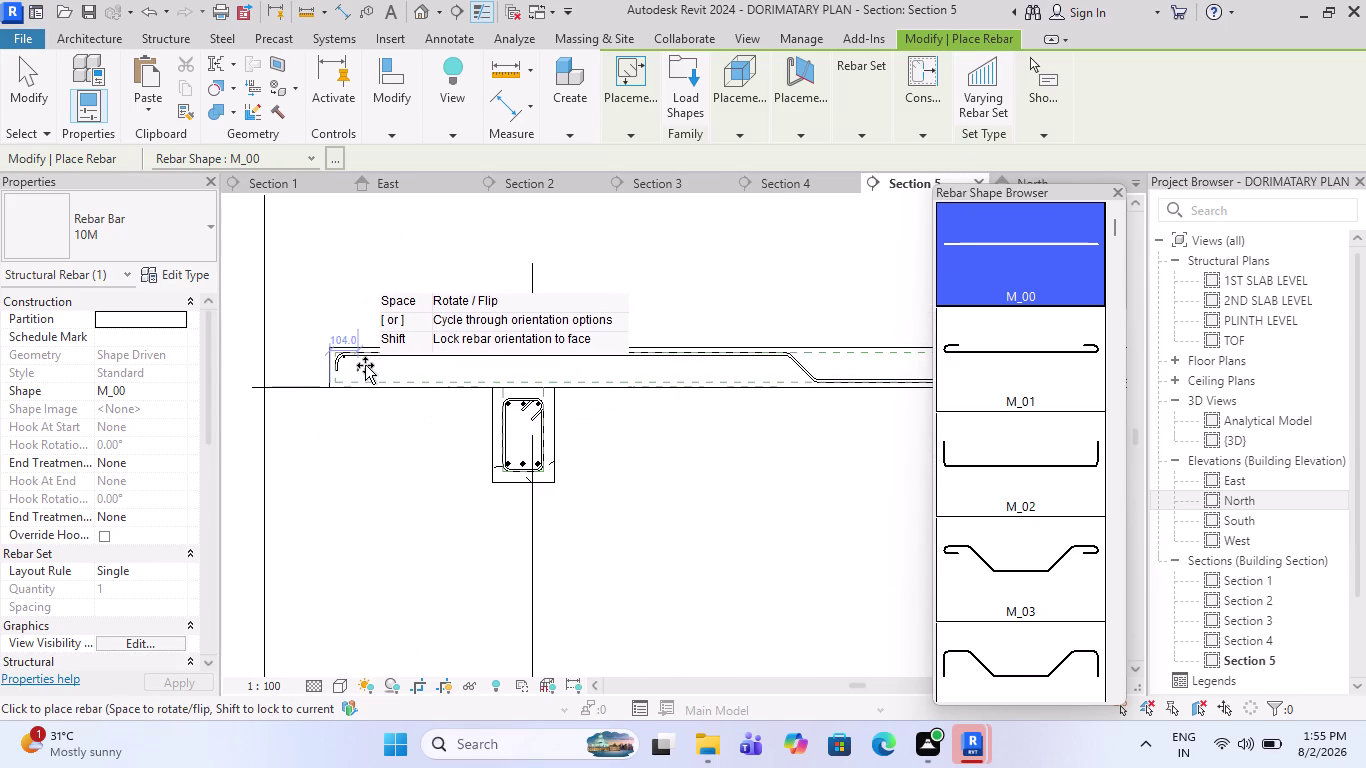
scroll(up, 3)
key(Escape)
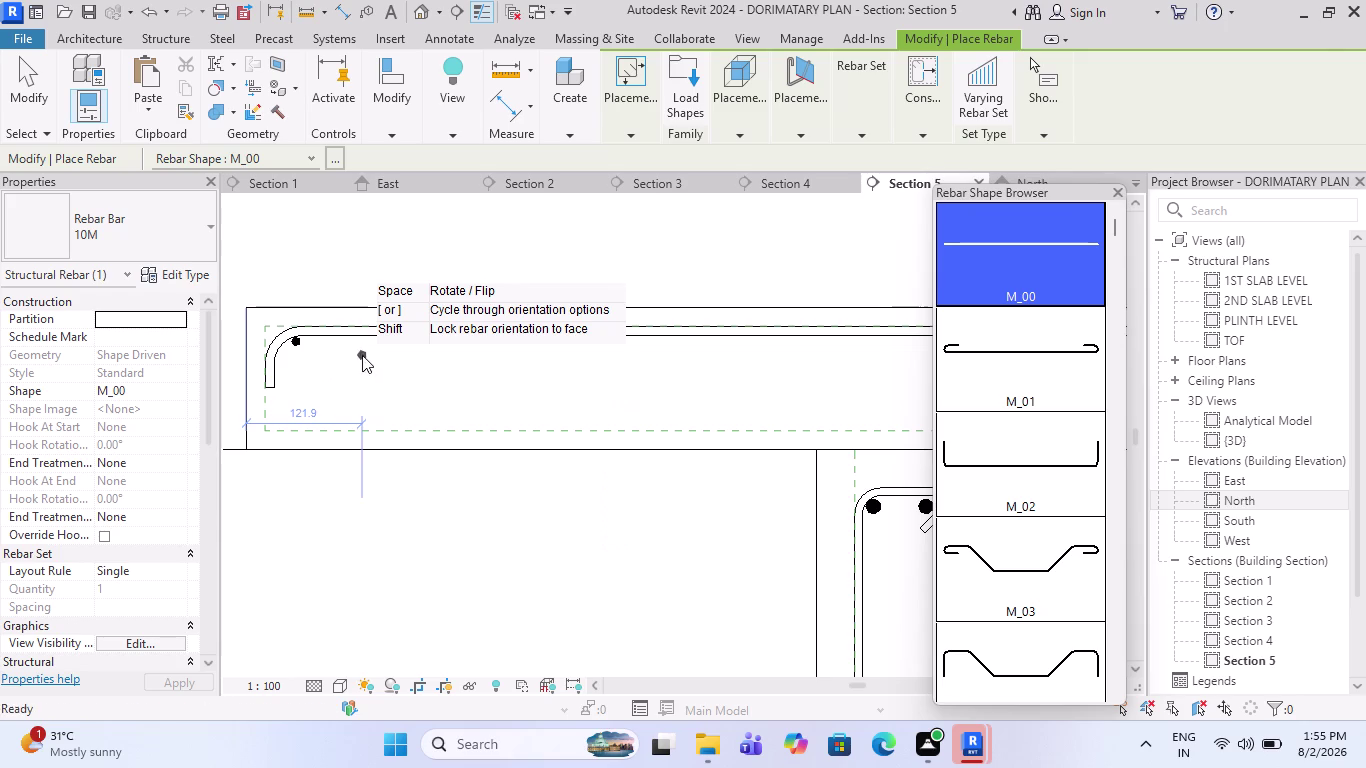
scroll(up, 3)
click(294, 348)
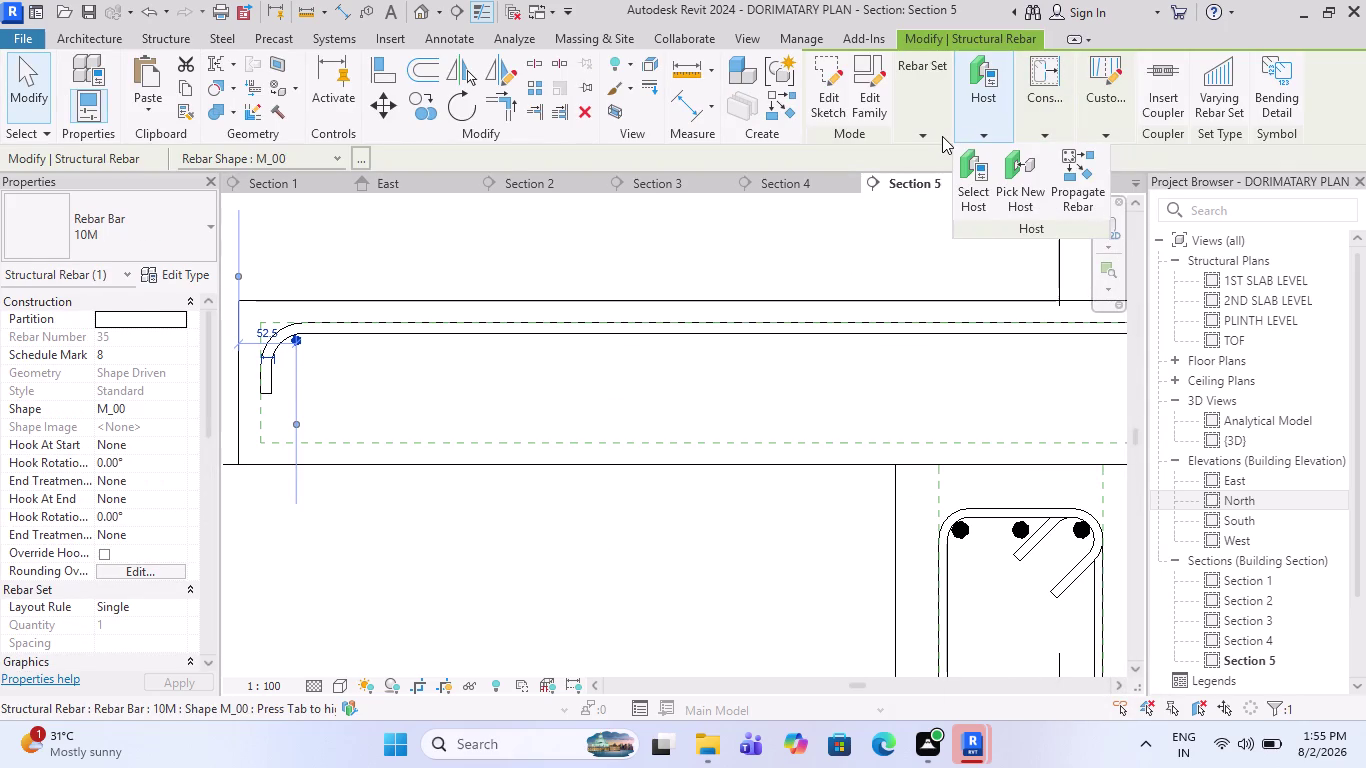
click(942, 137)
Change the bar layout from Single to Maximum Spacing at 100 mm, giving 90 bars.
click(957, 150)
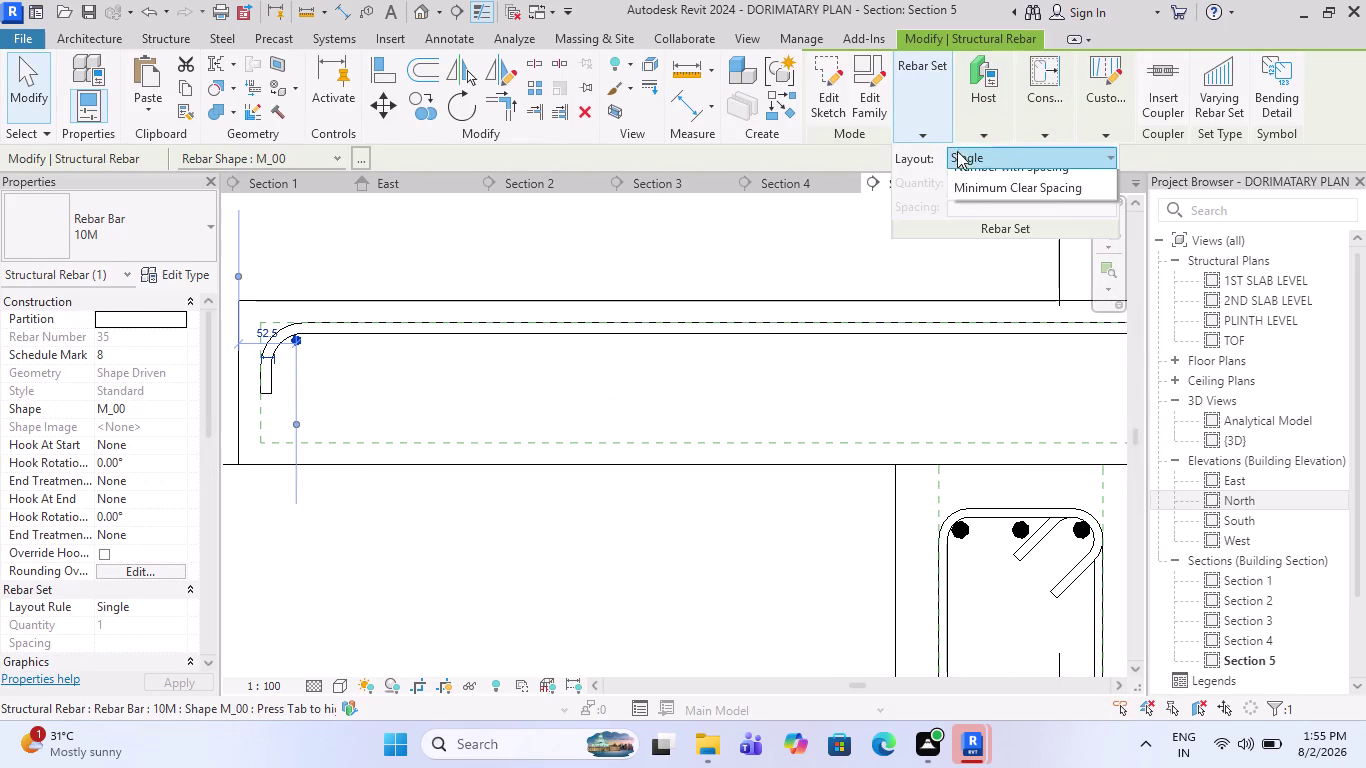
click(960, 225)
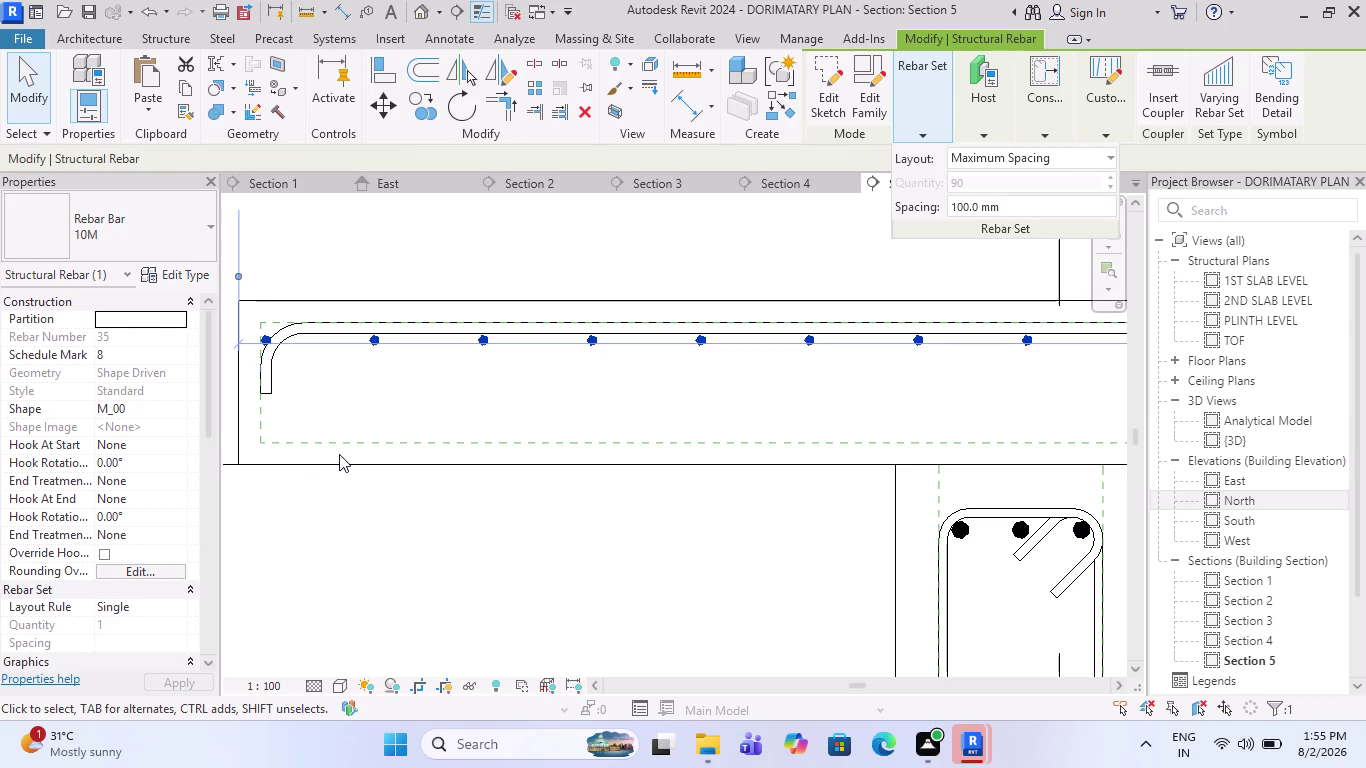
scroll(down, 3)
scroll(down, 3)
scroll(down, 3)
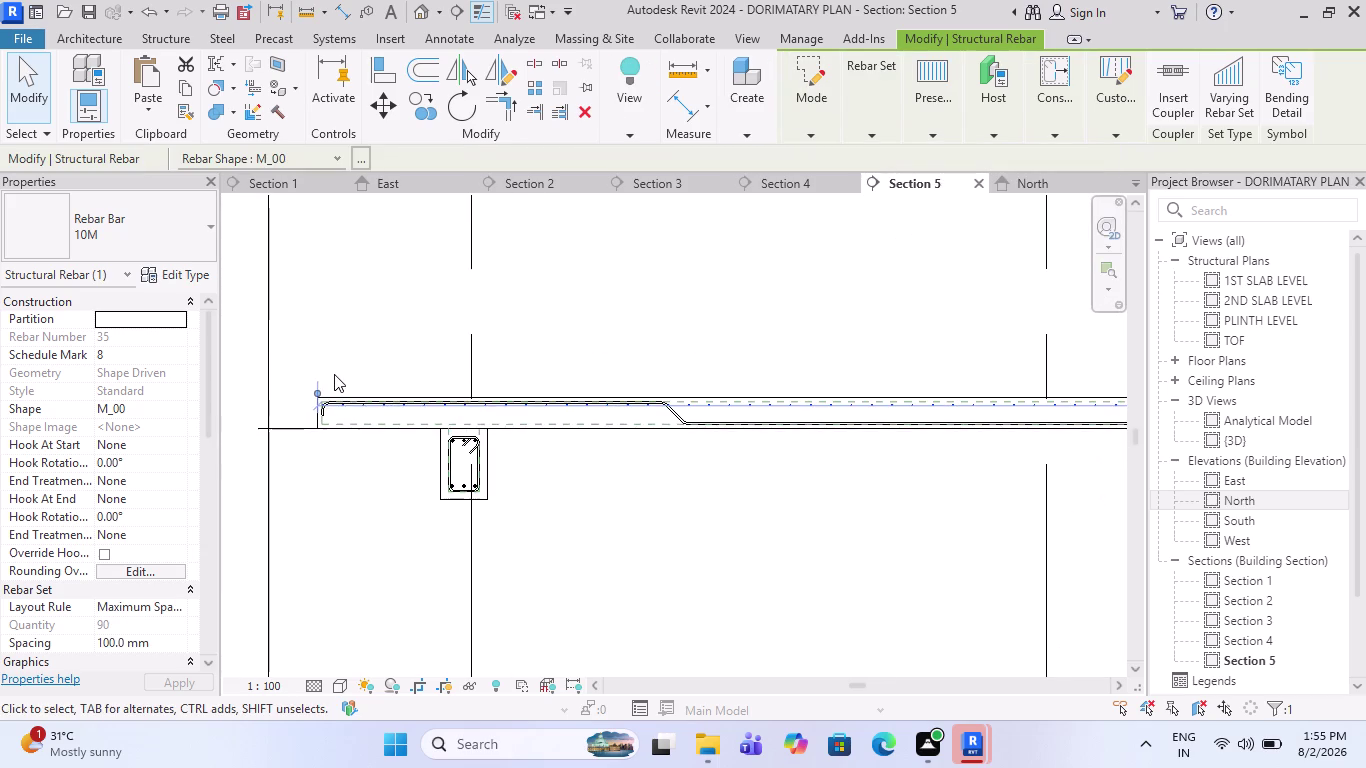
scroll(down, 3)
scroll(down, 3)
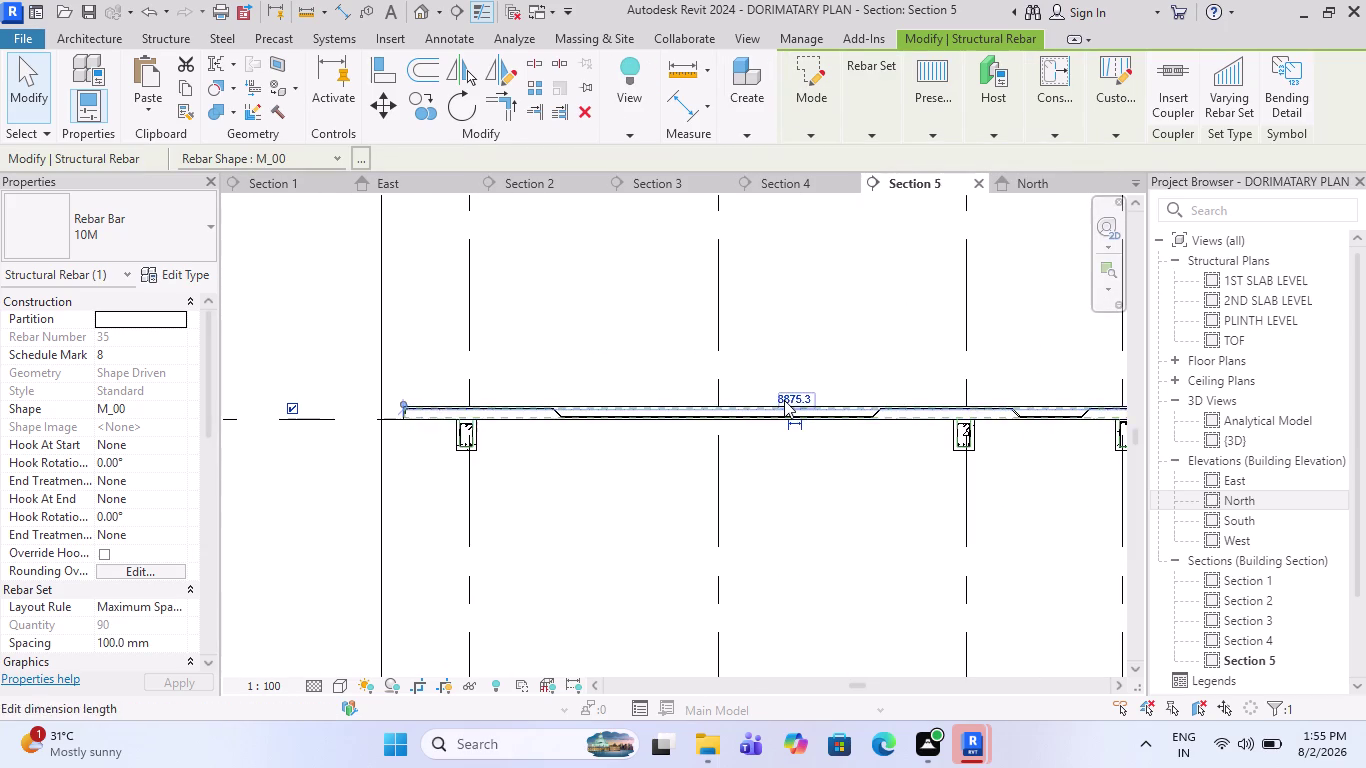
scroll(down, 3)
scroll(up, 3)
scroll(up, 3)
scroll(up, 3)
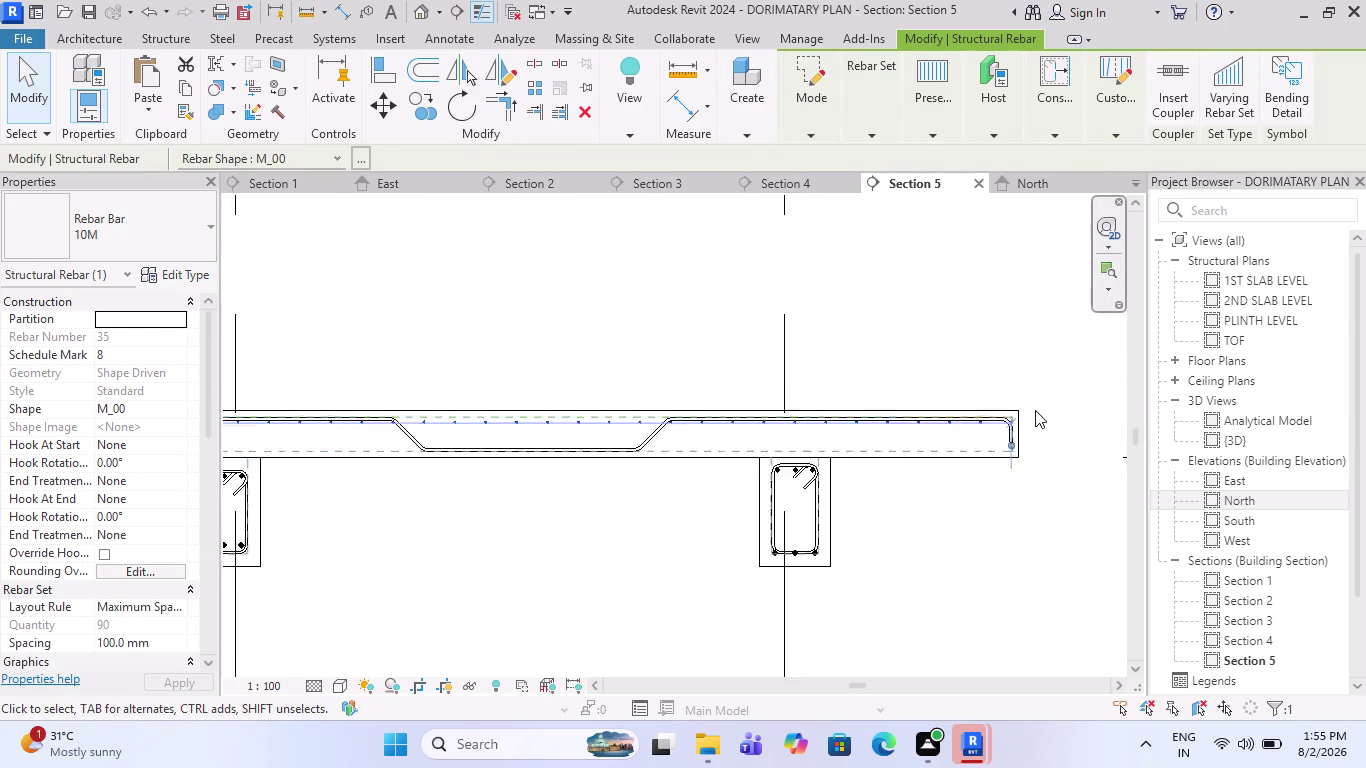
scroll(up, 3)
scroll(up, 3)
scroll(up, 3)
scroll(up, 3)
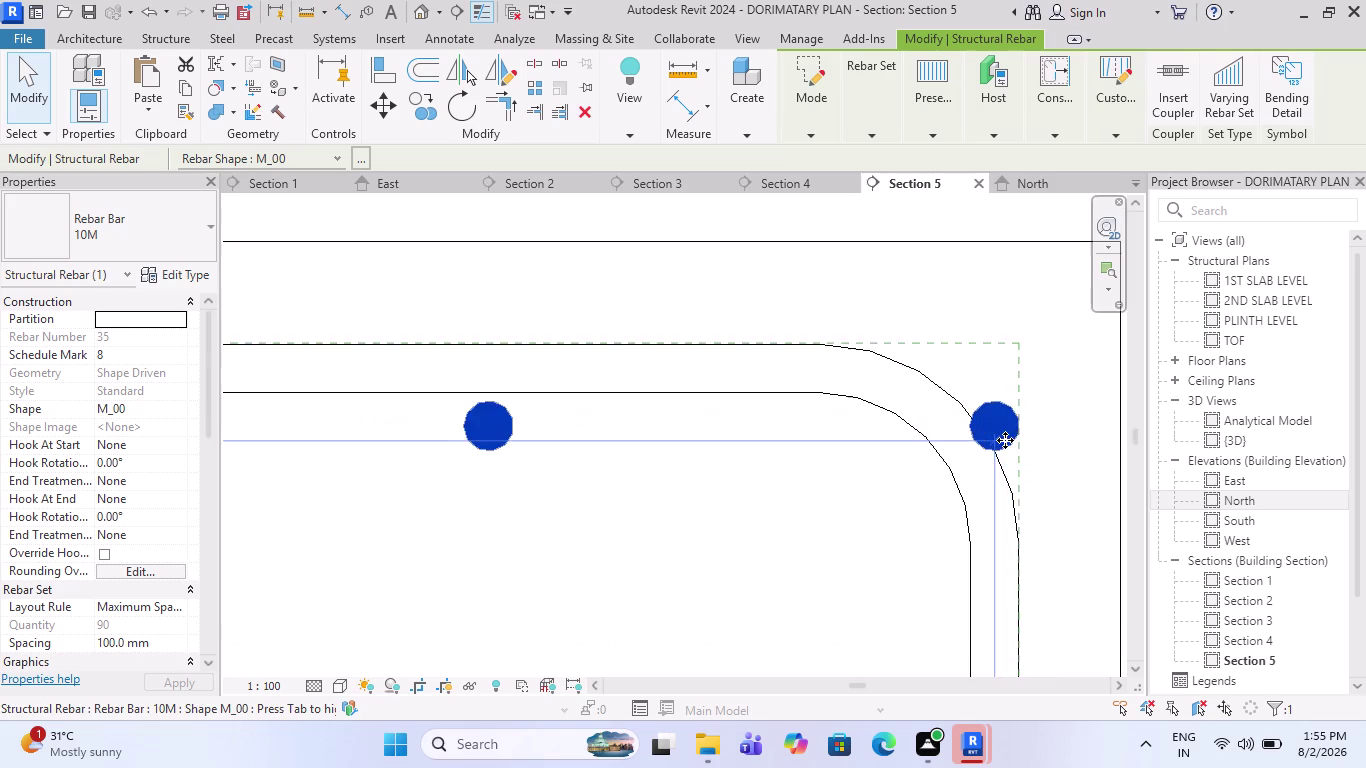
scroll(up, 3)
key(Escape)
click(1028, 448)
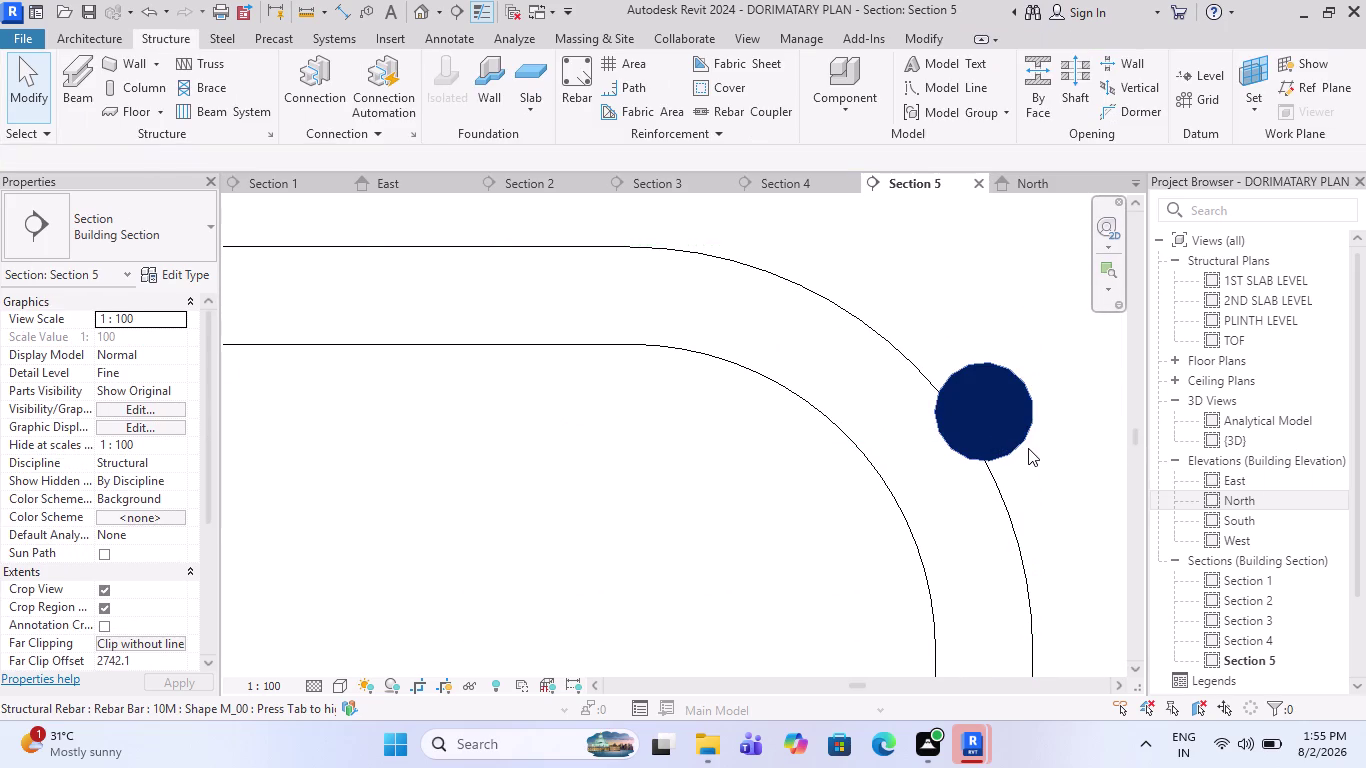
scroll(down, 3)
Select the slab bar set and drag its end grip back from the slab edge.
click(976, 406)
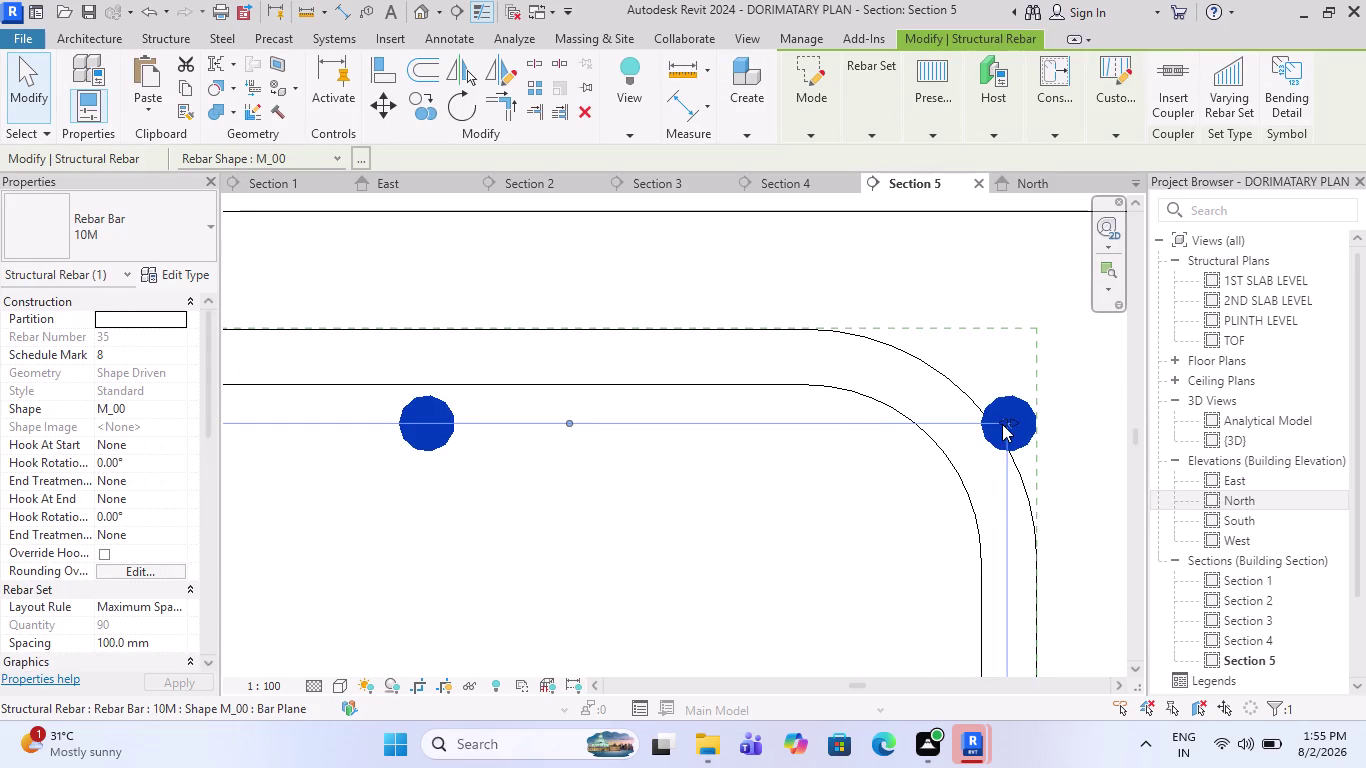
drag(1002, 424, 310, 427)
scroll(down, 3)
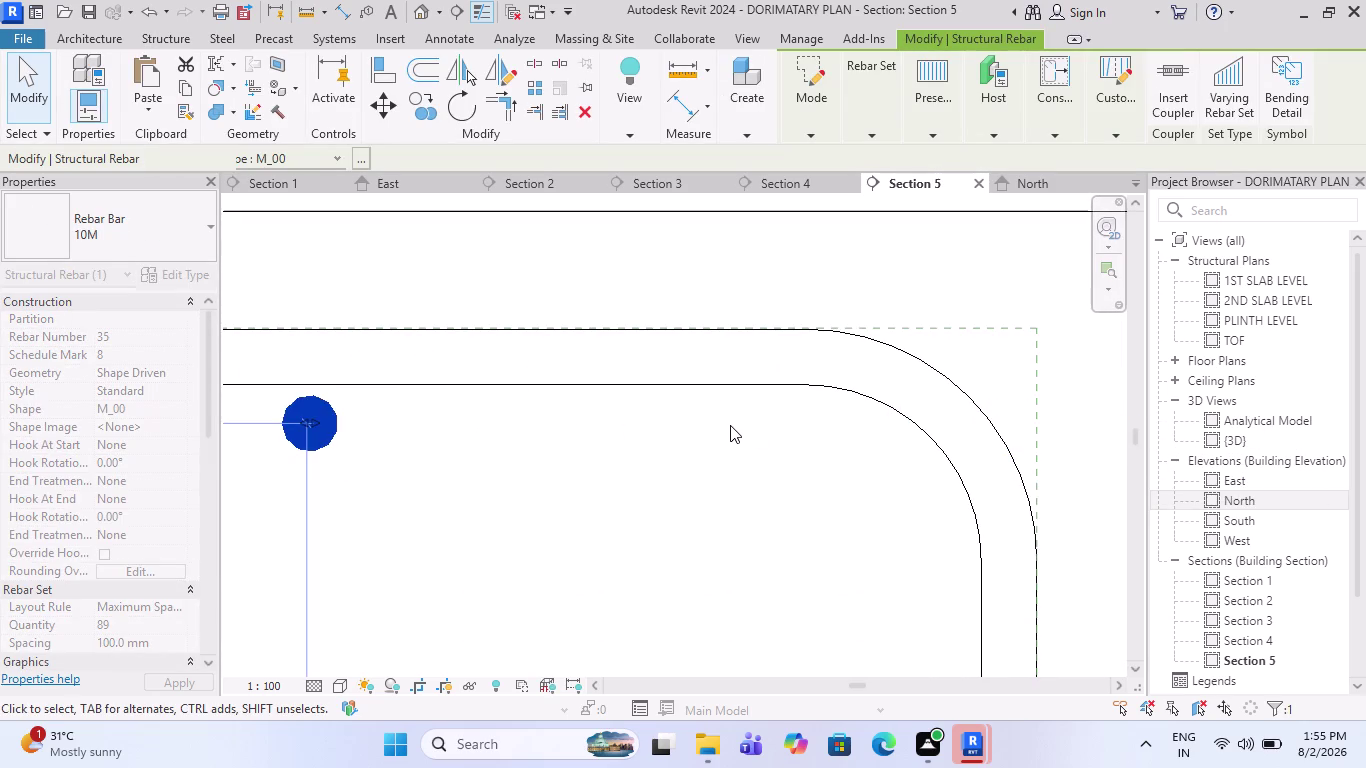
scroll(down, 3)
scroll(down, 3)
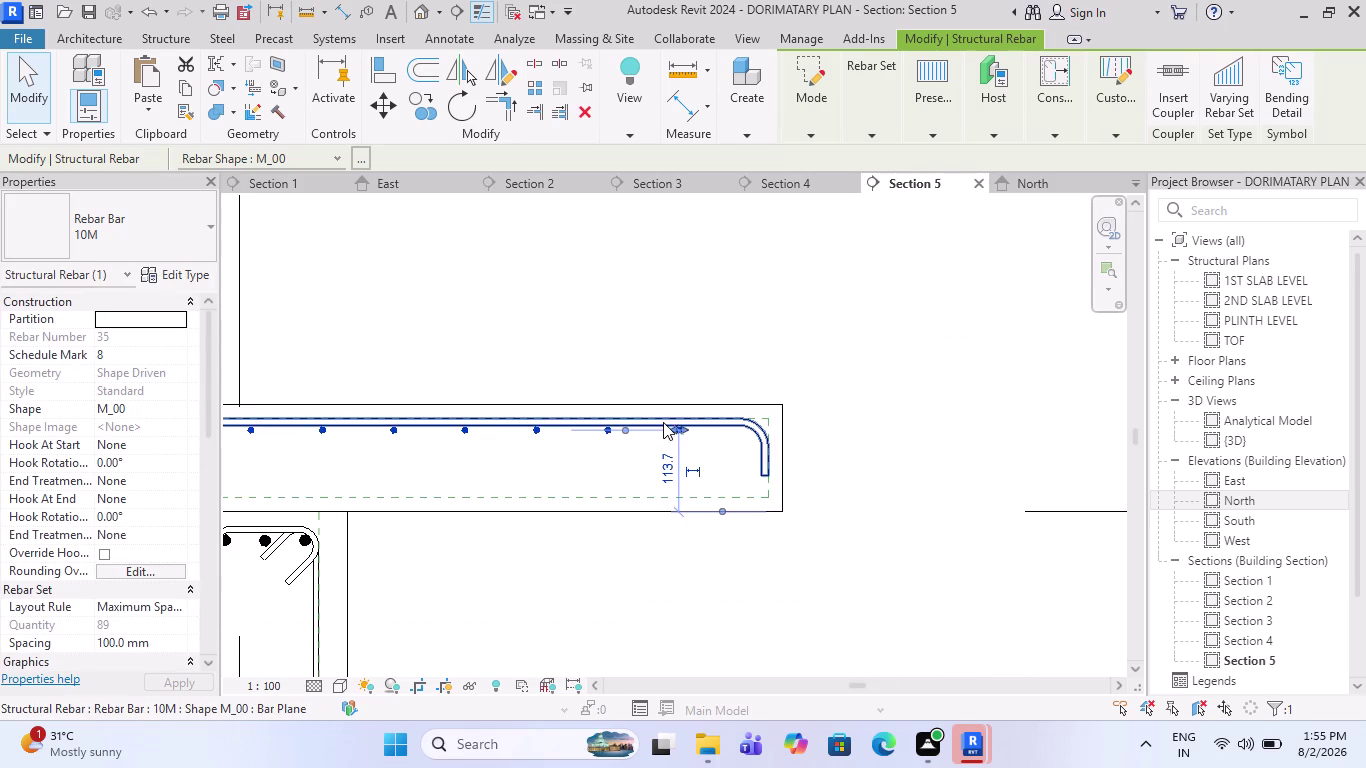
scroll(up, 3)
drag(686, 433, 421, 425)
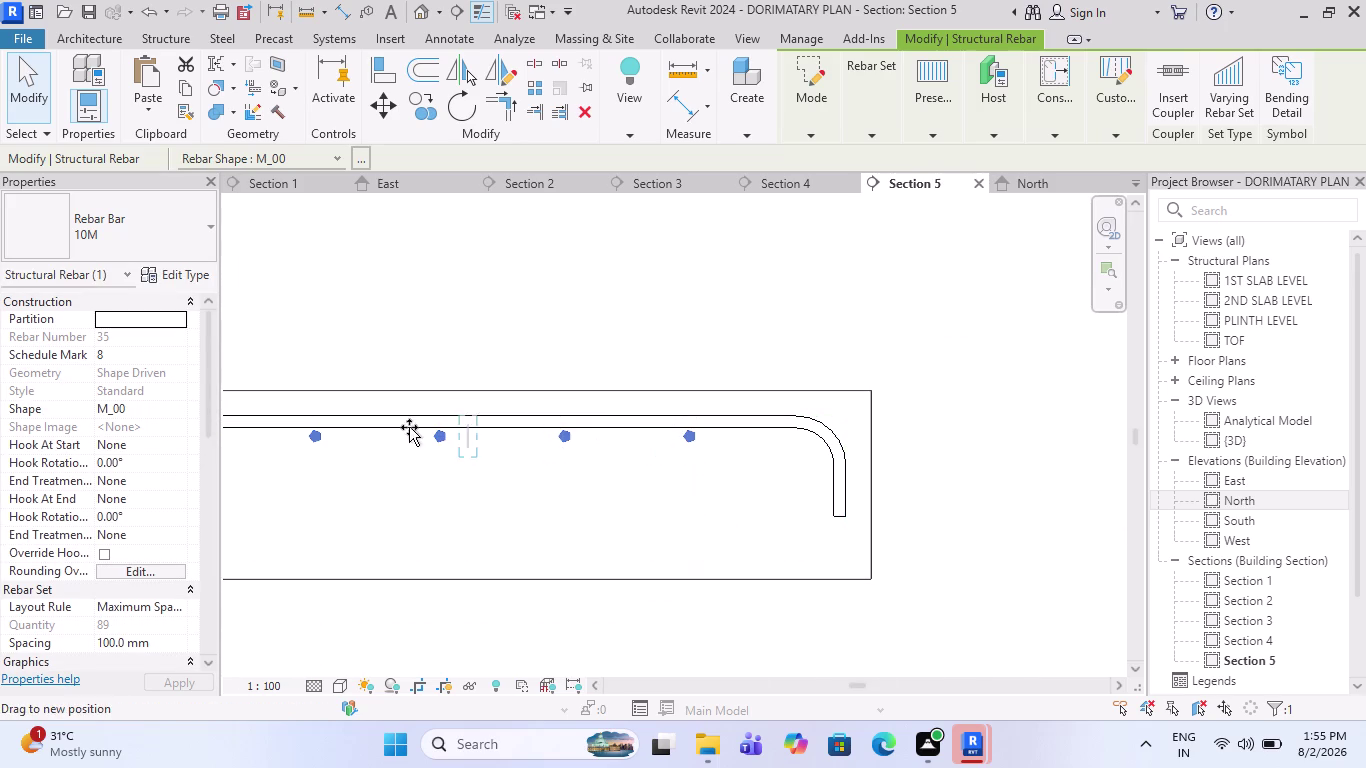
drag(421, 425, 303, 433)
scroll(down, 3)
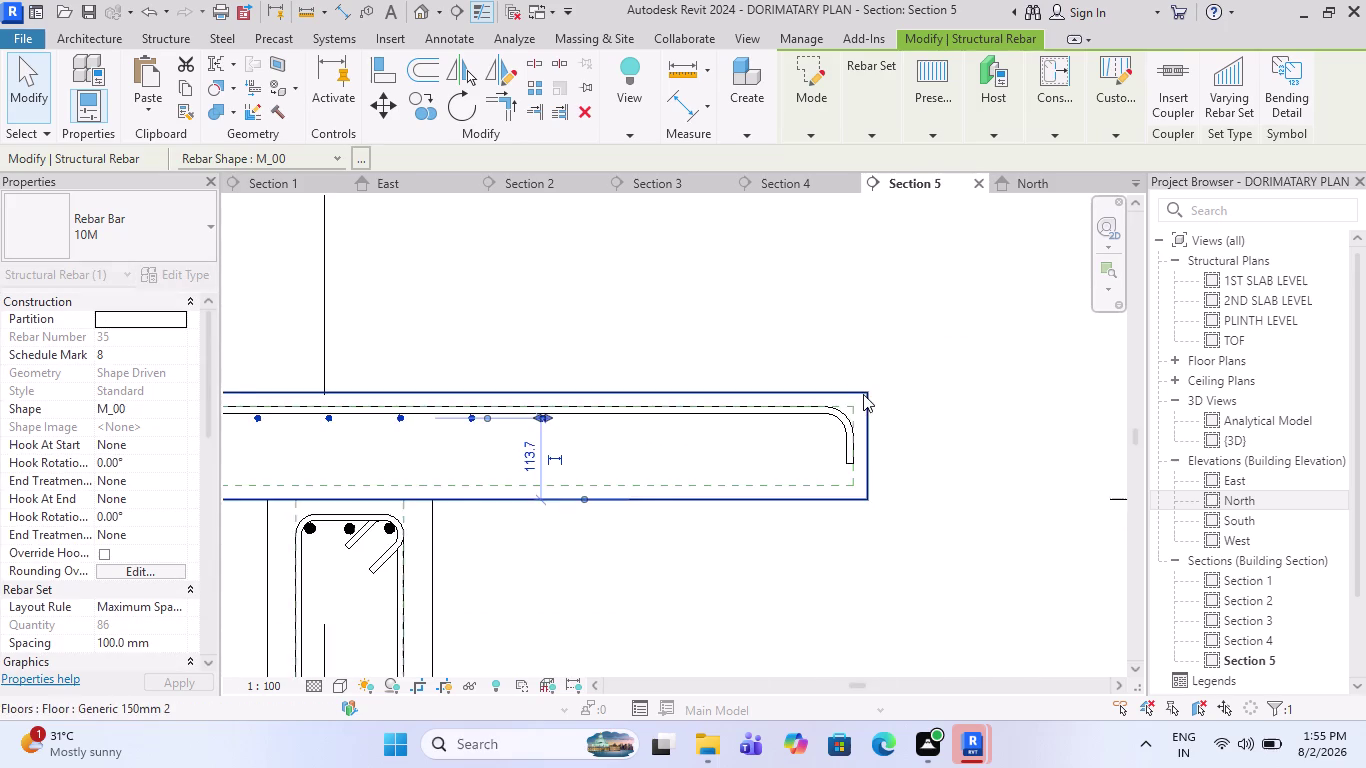
scroll(down, 3)
scroll(down, 3)
scroll(up, 3)
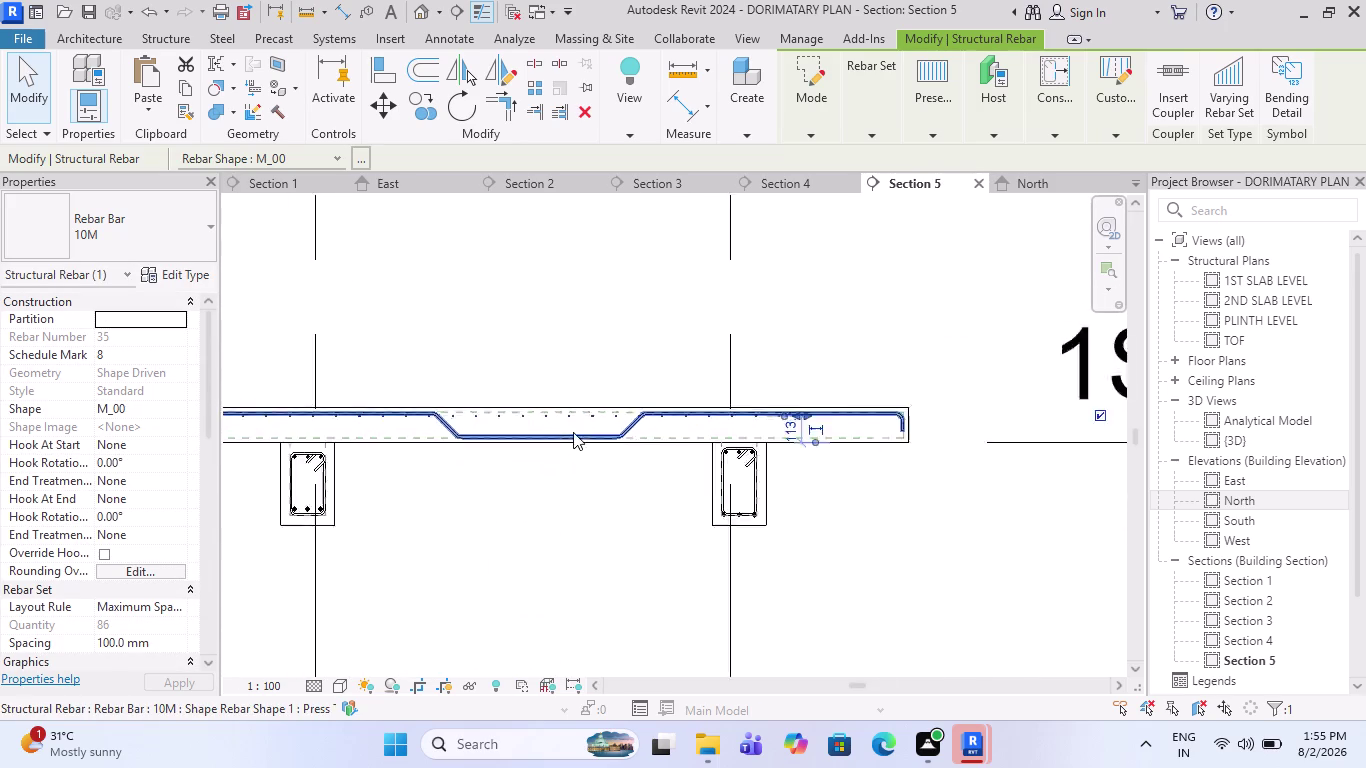
scroll(up, 3)
Readjust the set's extent until it holds 17 bars at 100 mm, then deselect.
drag(970, 405, 790, 405)
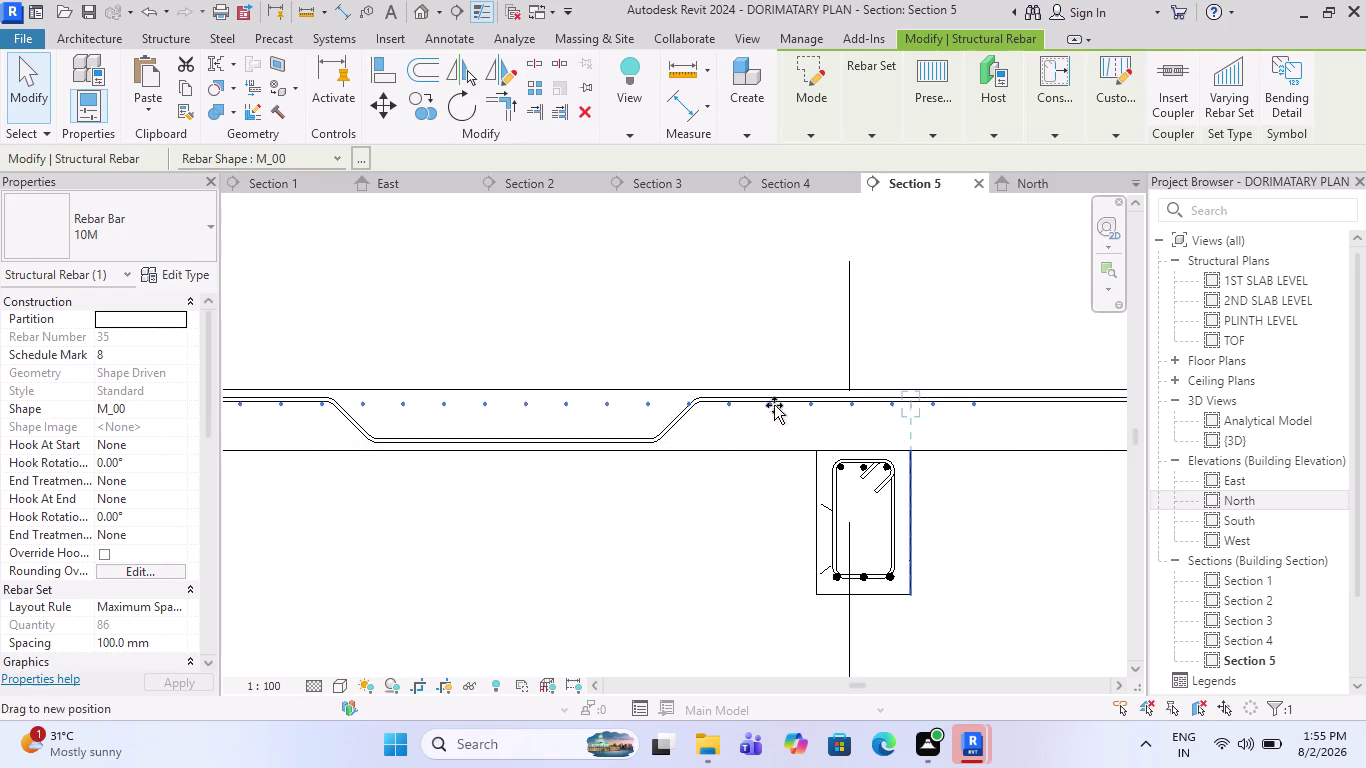
drag(790, 405, 309, 396)
scroll(down, 3)
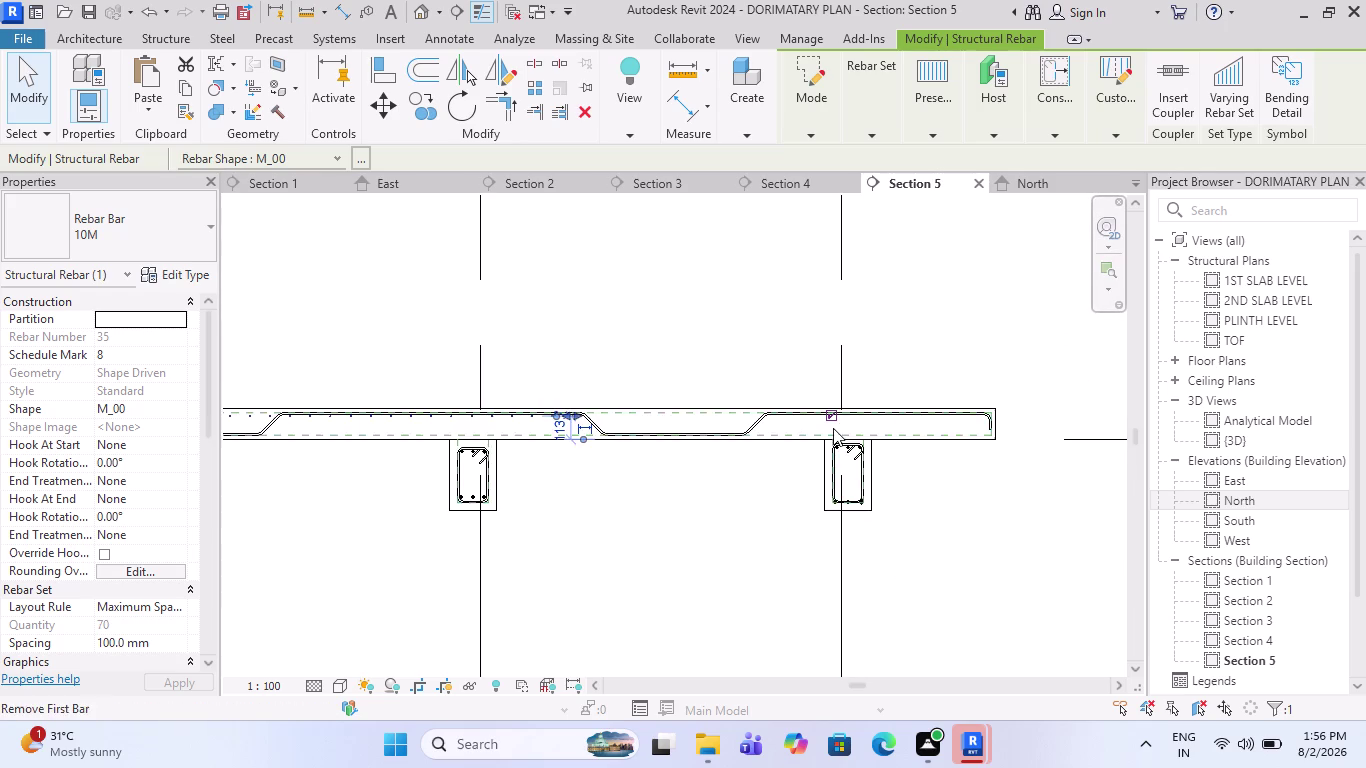
scroll(down, 3)
scroll(up, 3)
scroll(up, 3)
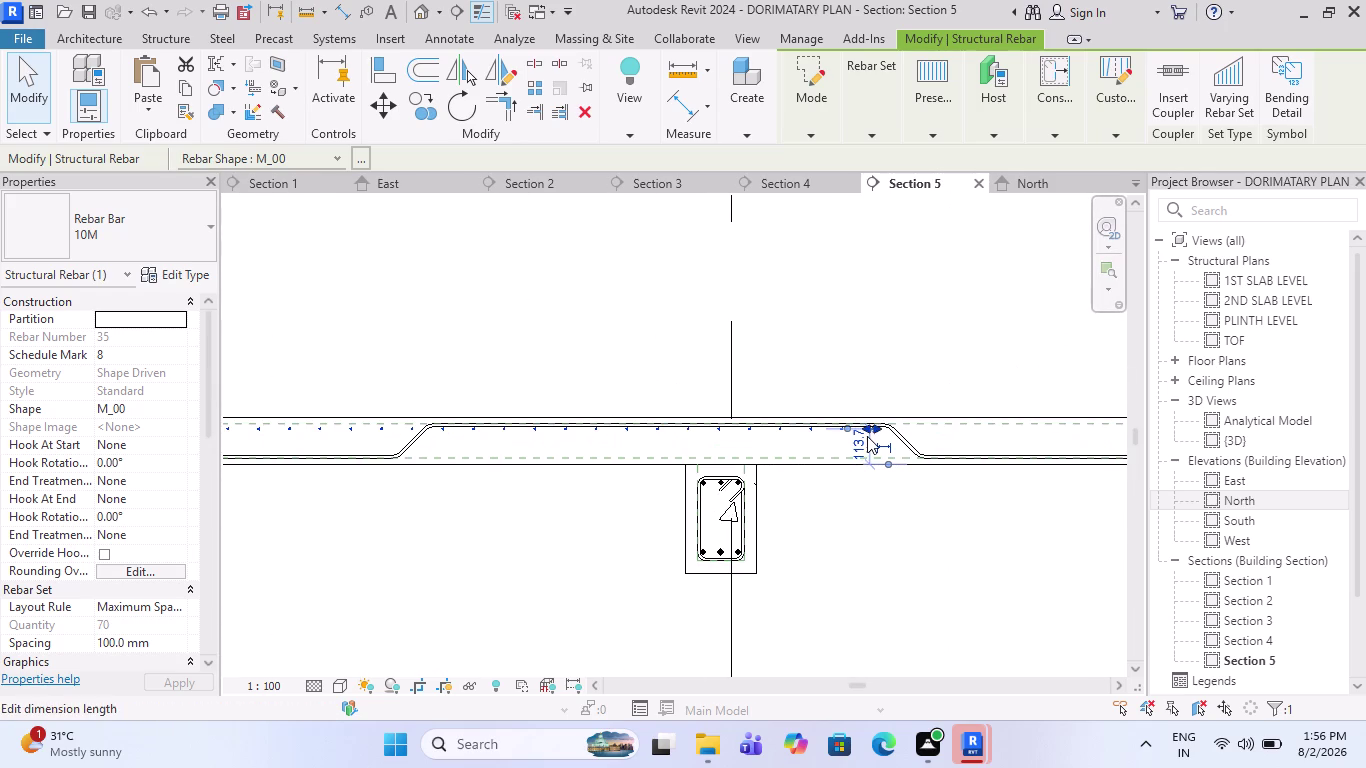
drag(868, 434, 247, 400)
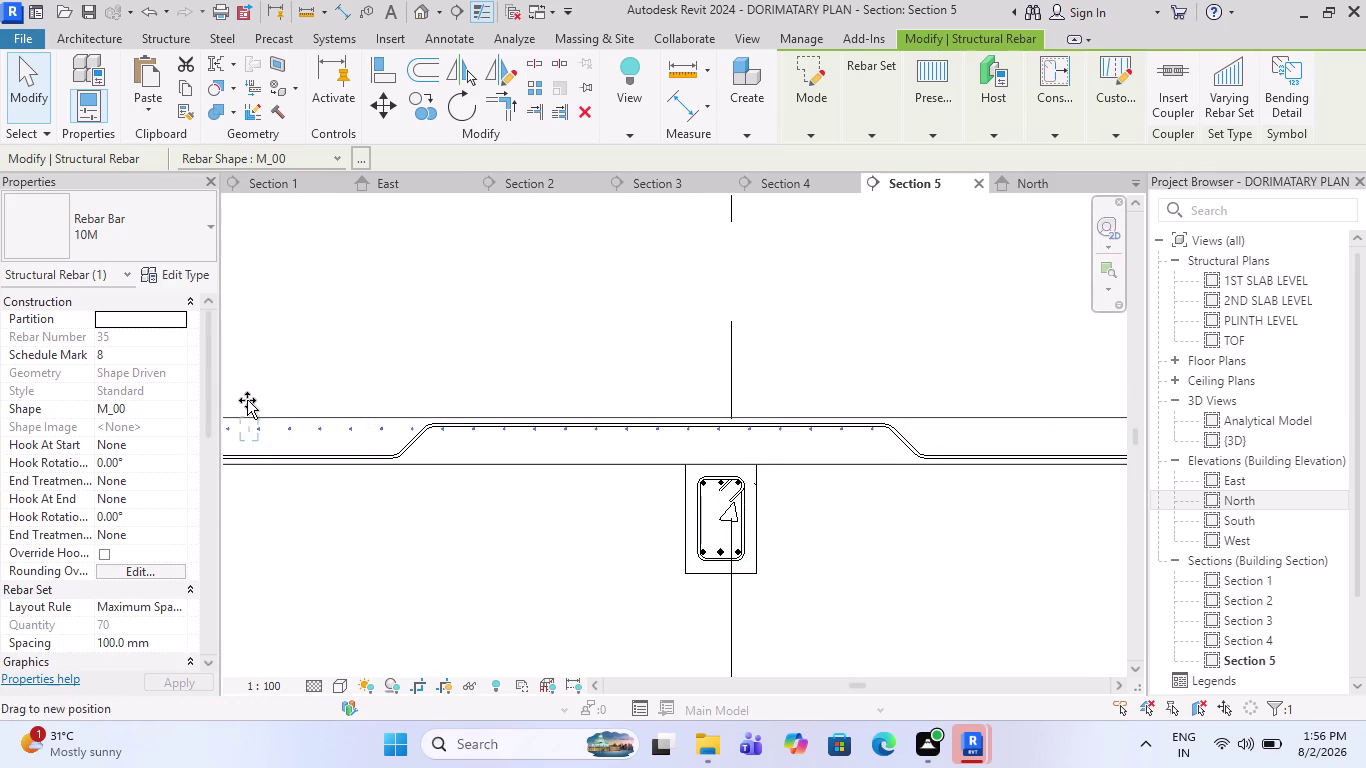
scroll(down, 3)
scroll(down, 3)
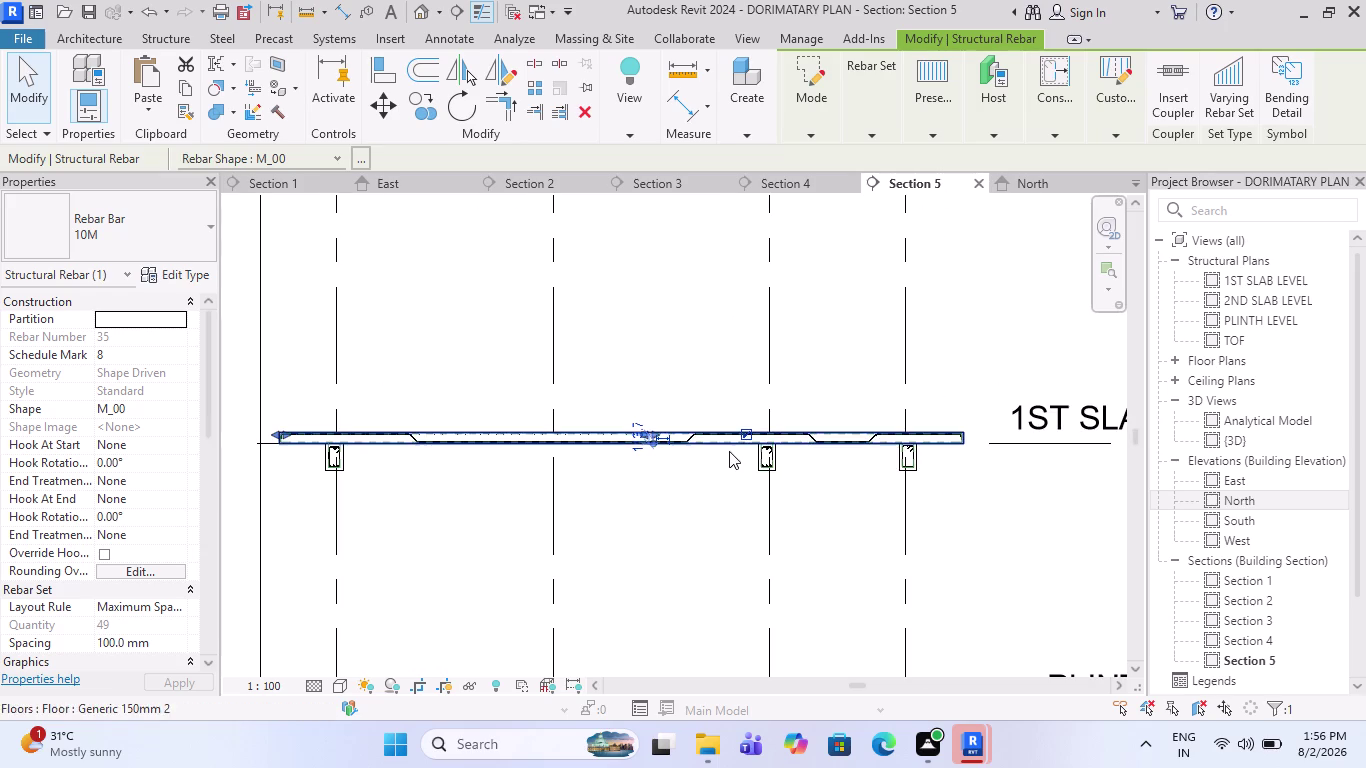
scroll(up, 3)
drag(901, 477, 898, 477)
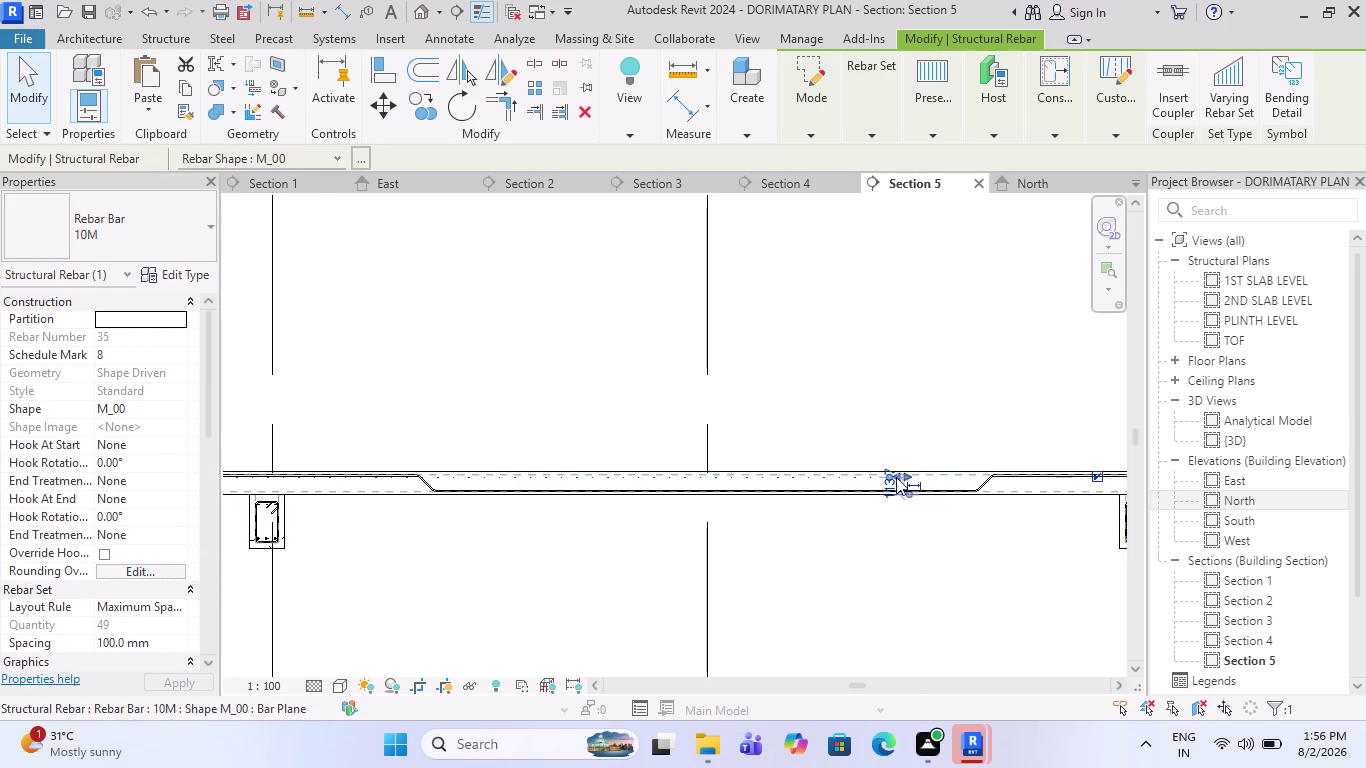
drag(898, 477, 375, 407)
scroll(down, 3)
scroll(up, 3)
scroll(up, 3)
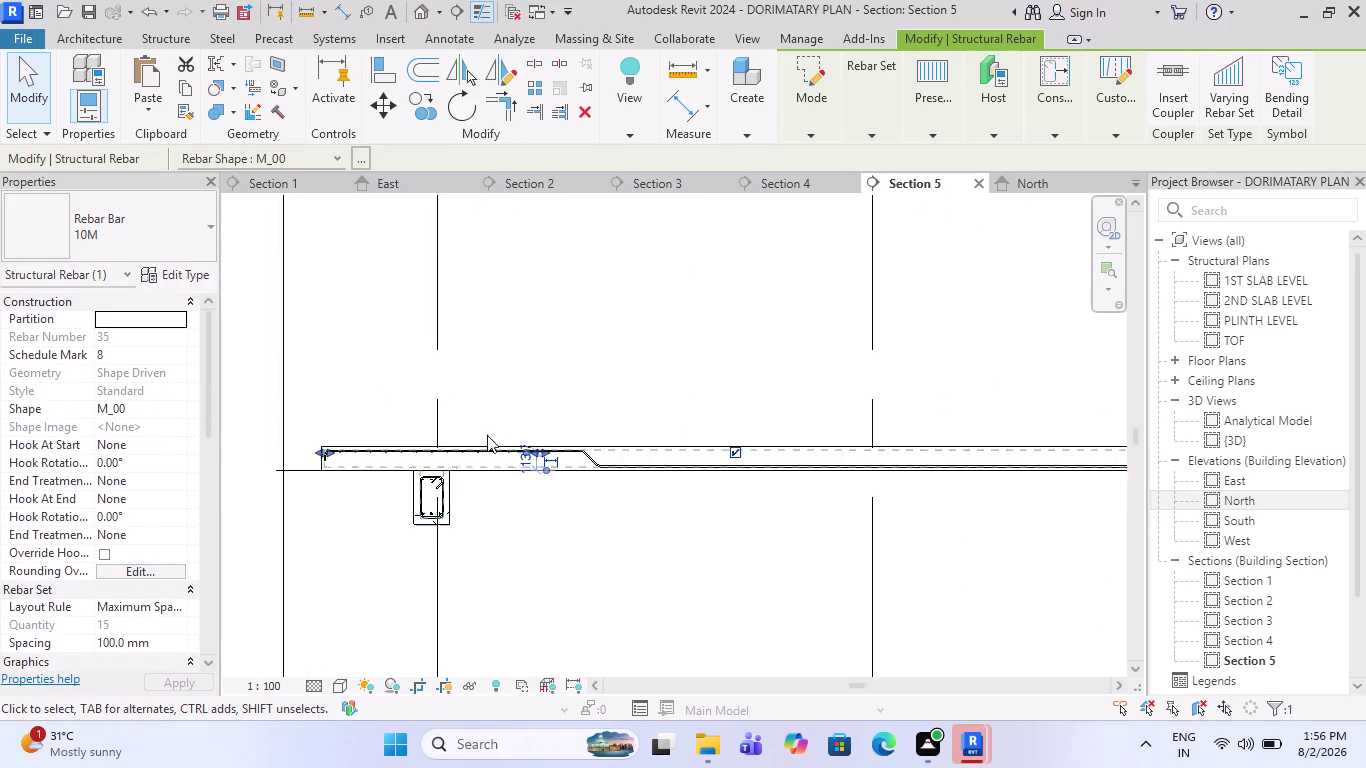
scroll(up, 3)
scroll(up, 3)
scroll(up, 3)
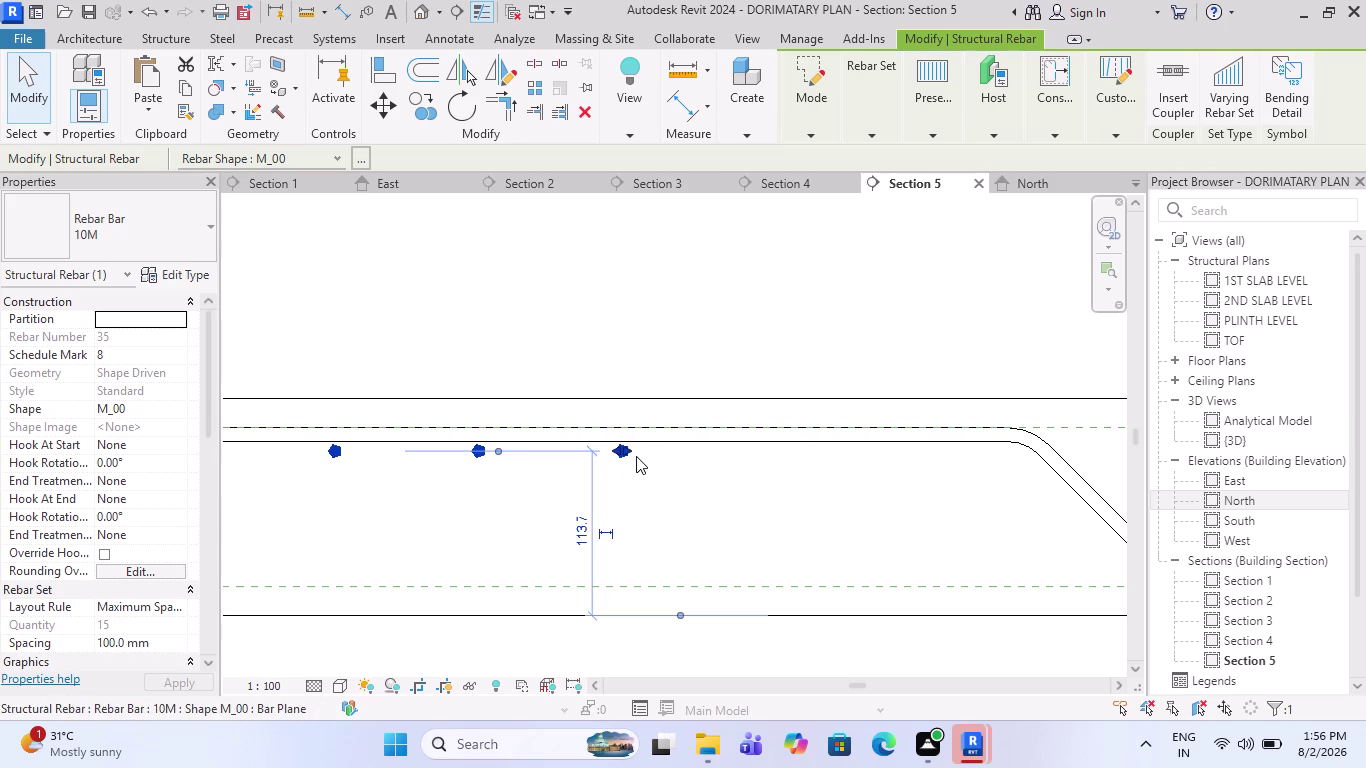
drag(624, 451, 852, 483)
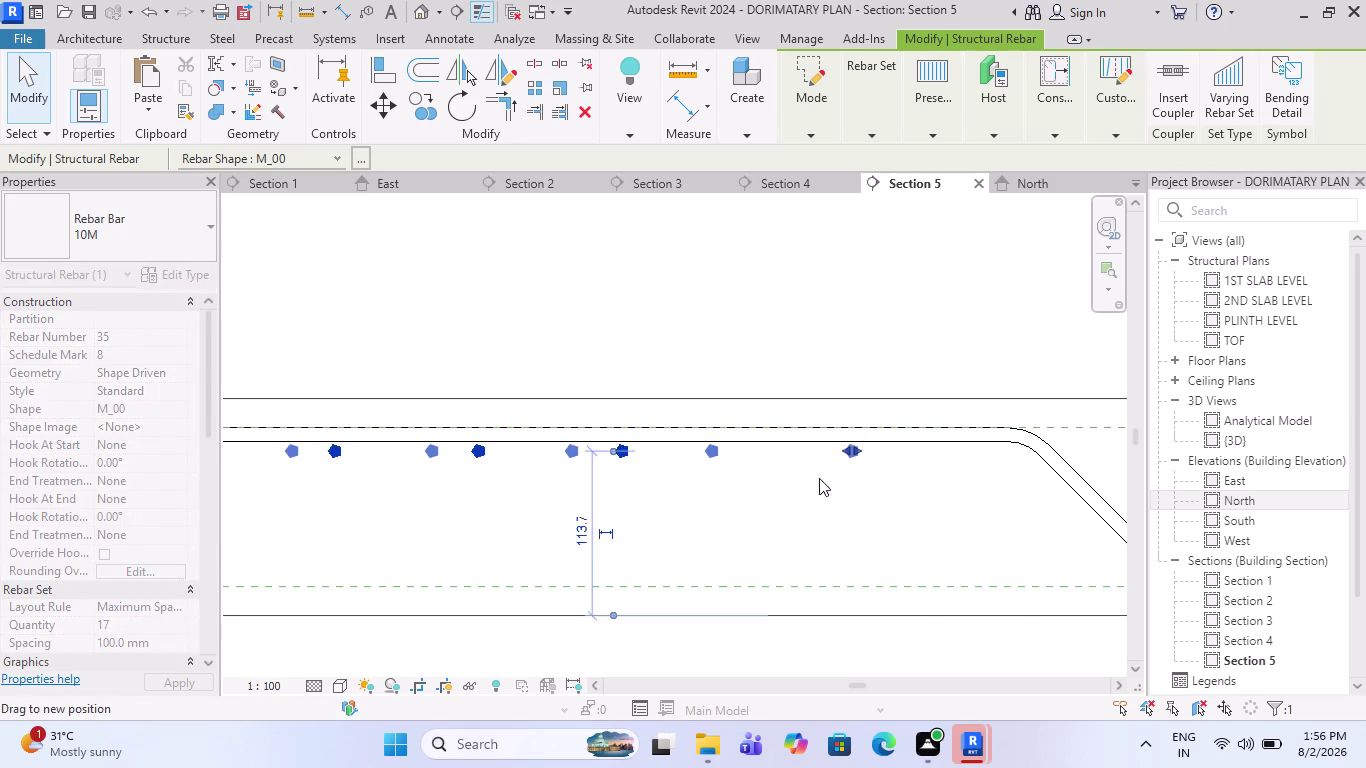
scroll(down, 3)
key(Escape)
scroll(down, 3)
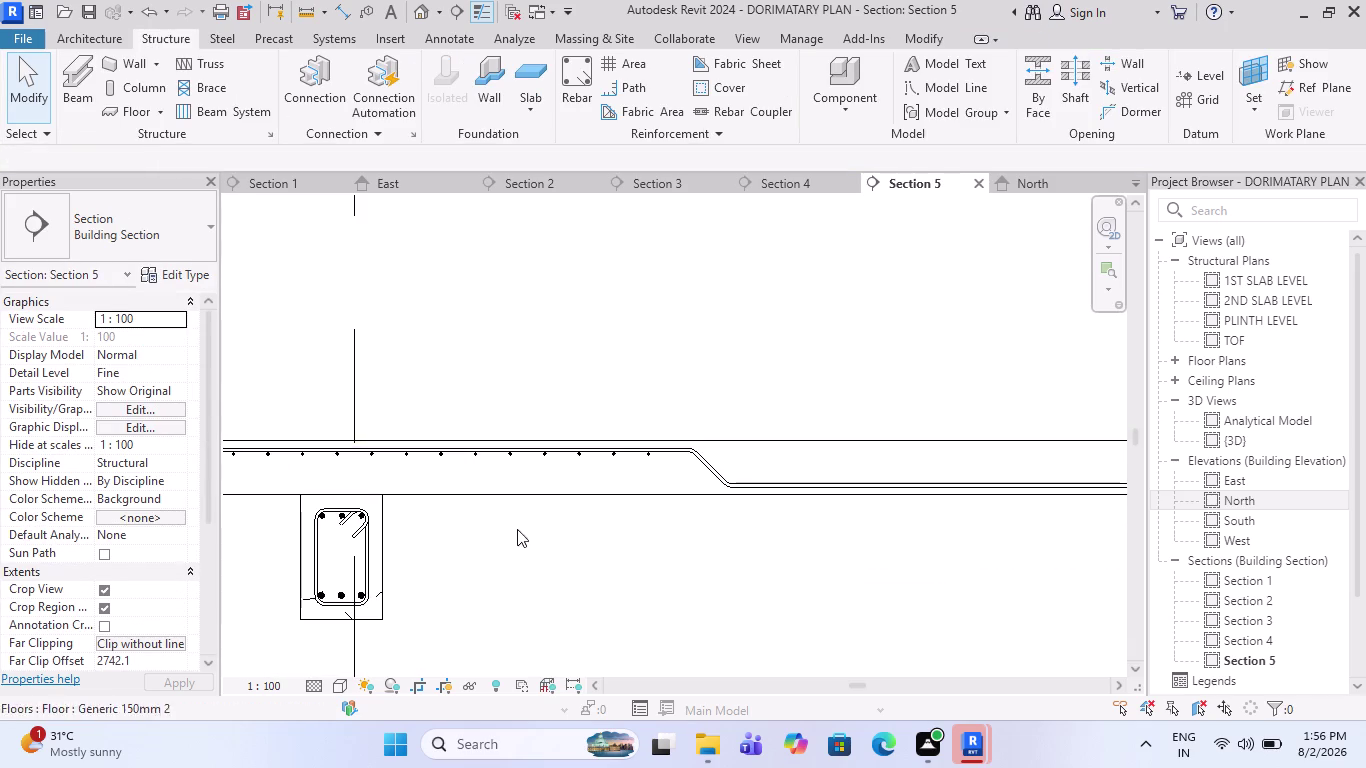
Close the Section 2, another unneeded view and the TOF view tabs.
scroll(down, 3)
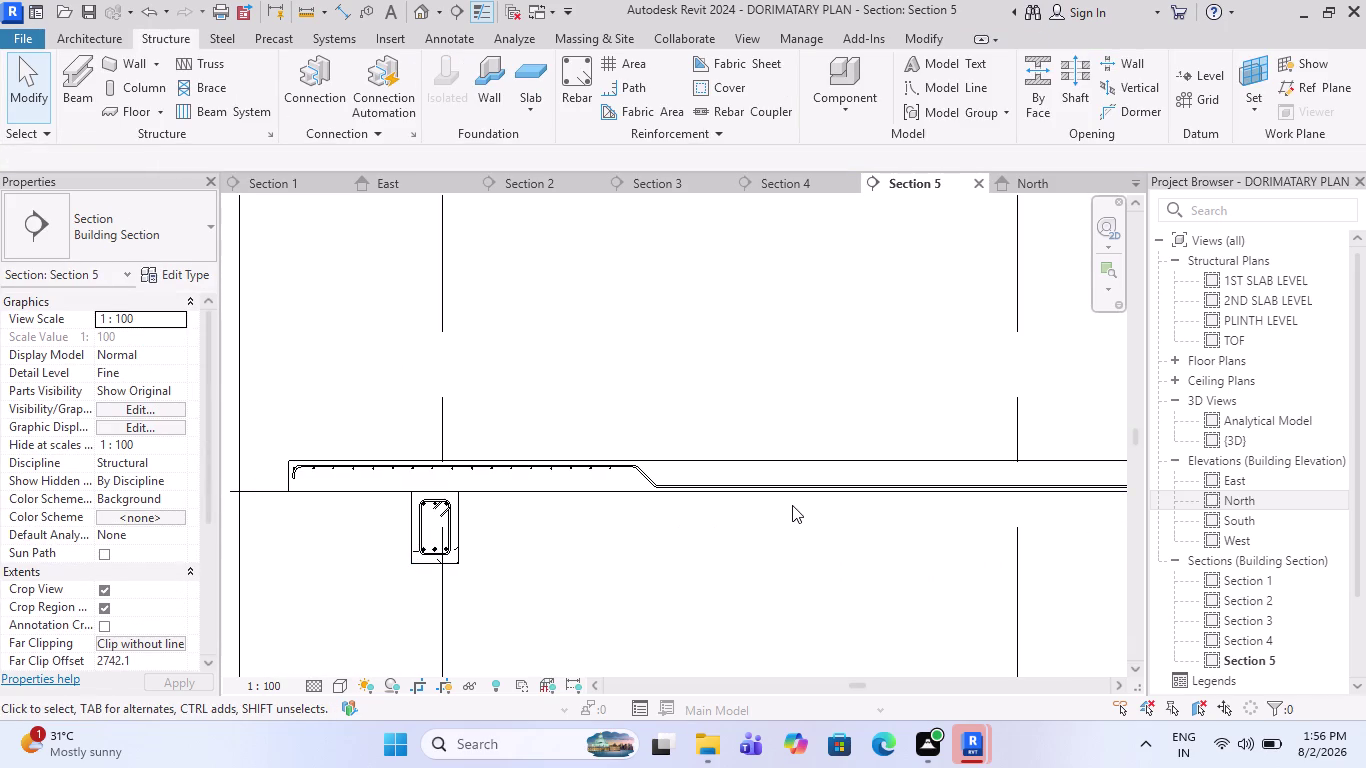
scroll(down, 3)
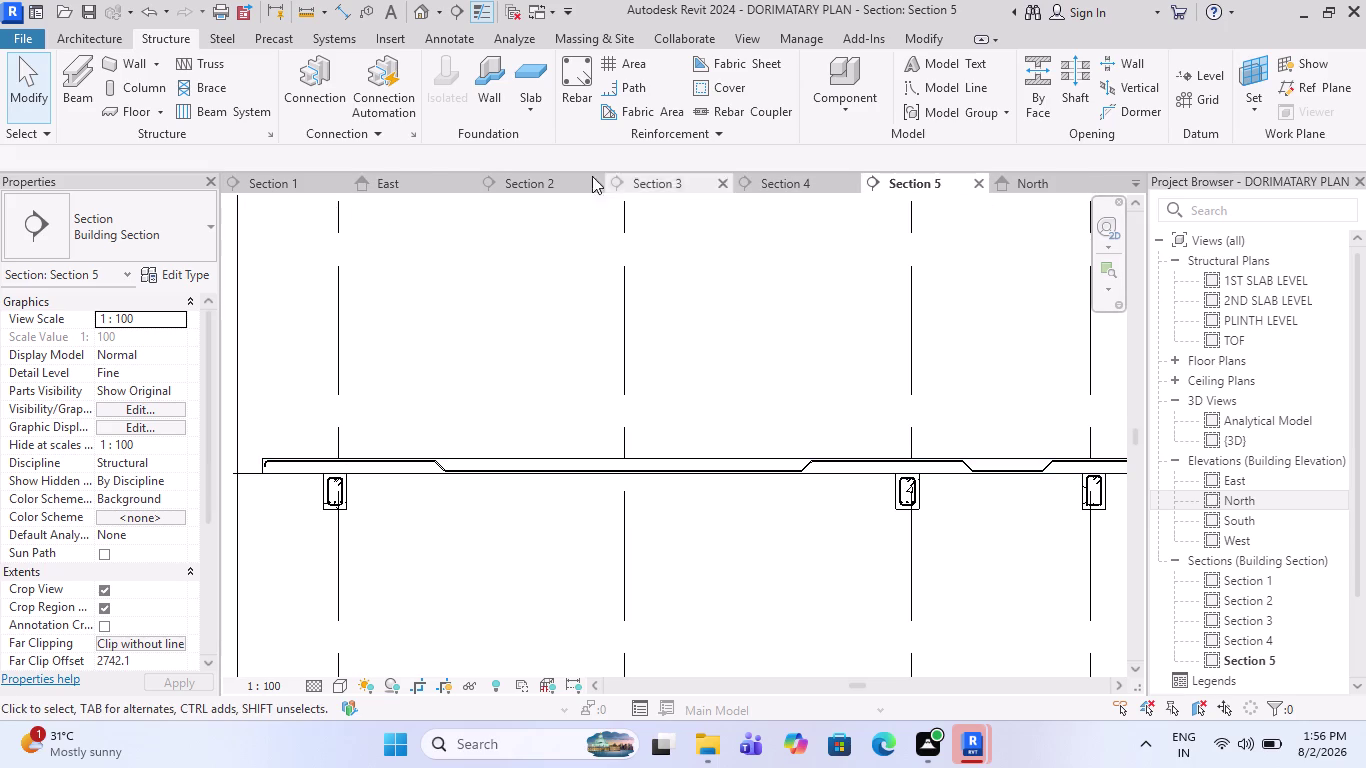
click(598, 185)
click(600, 182)
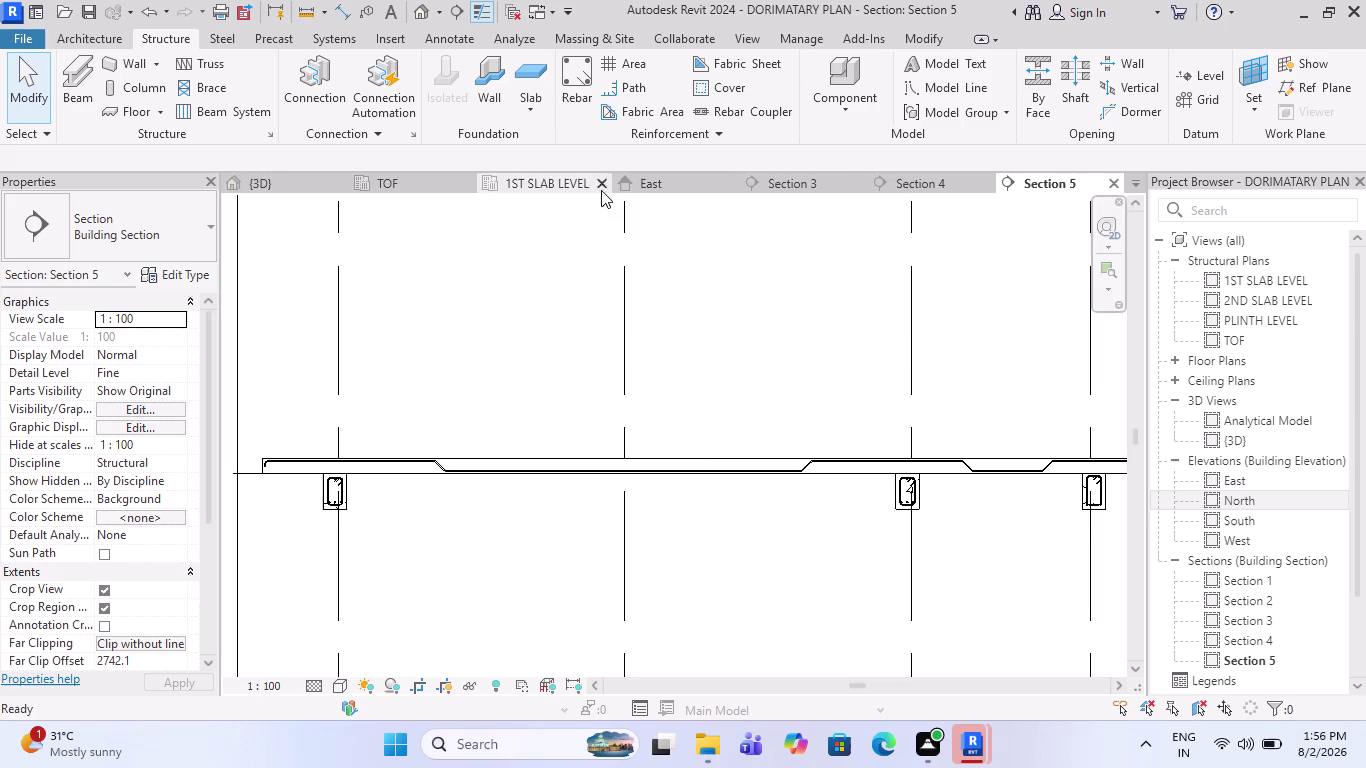
scroll(down, 3)
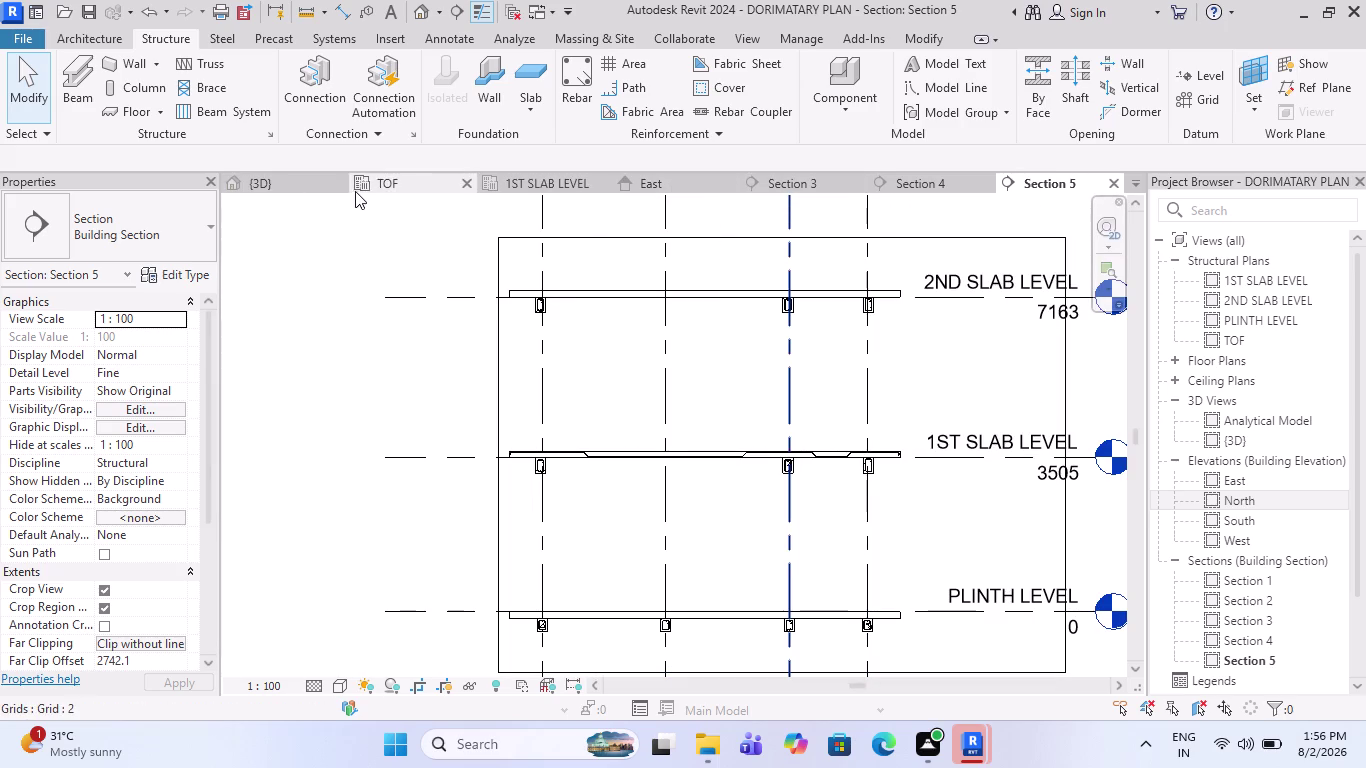
click(467, 183)
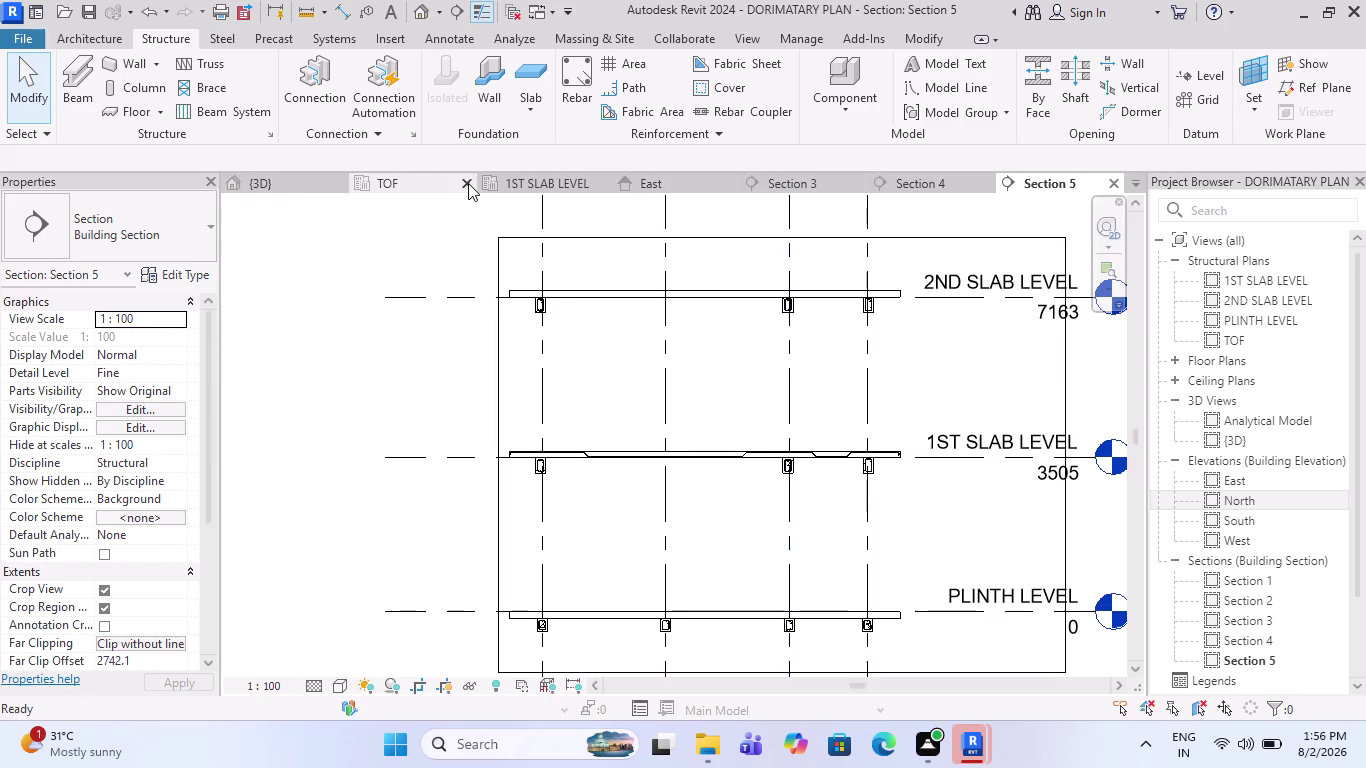
Switch to Section 4 and close it, returning to Section 5.
scroll(down, 3)
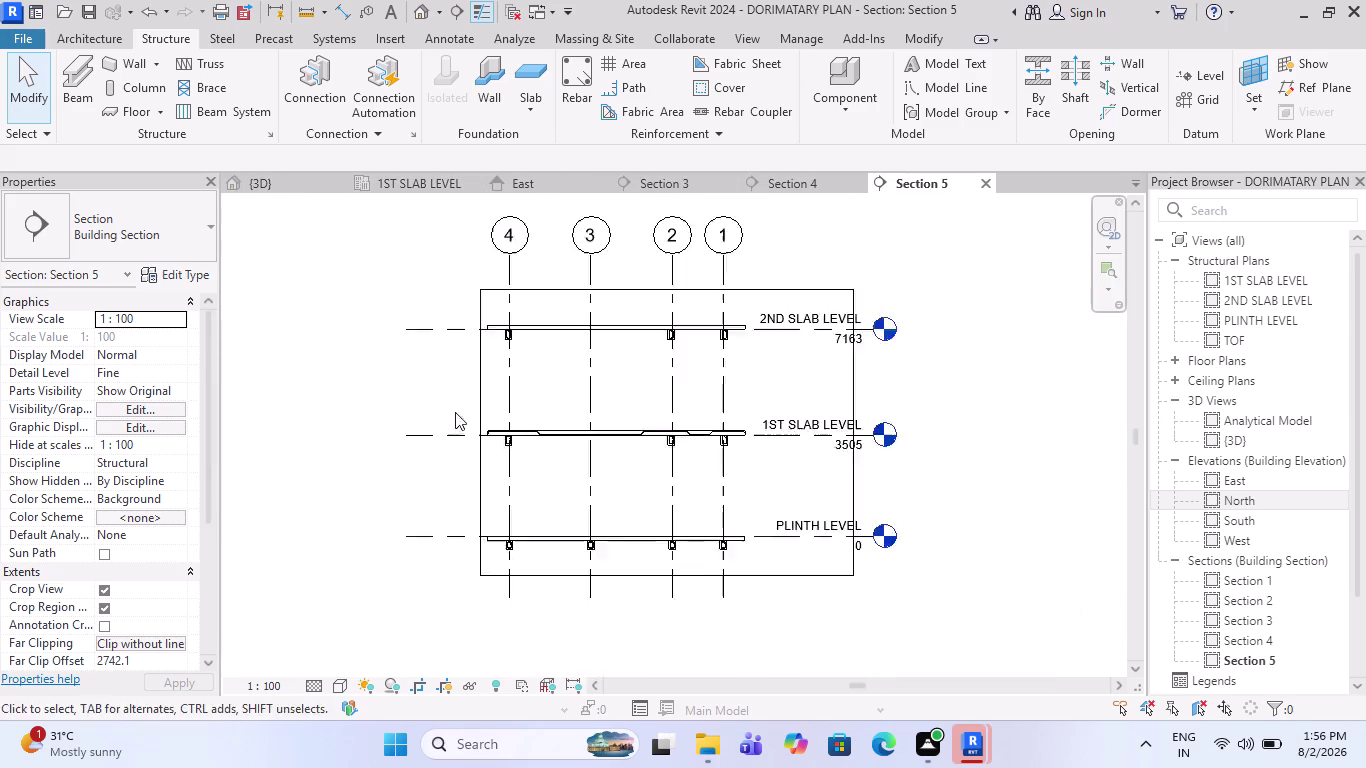
scroll(up, 3)
scroll(up, 3)
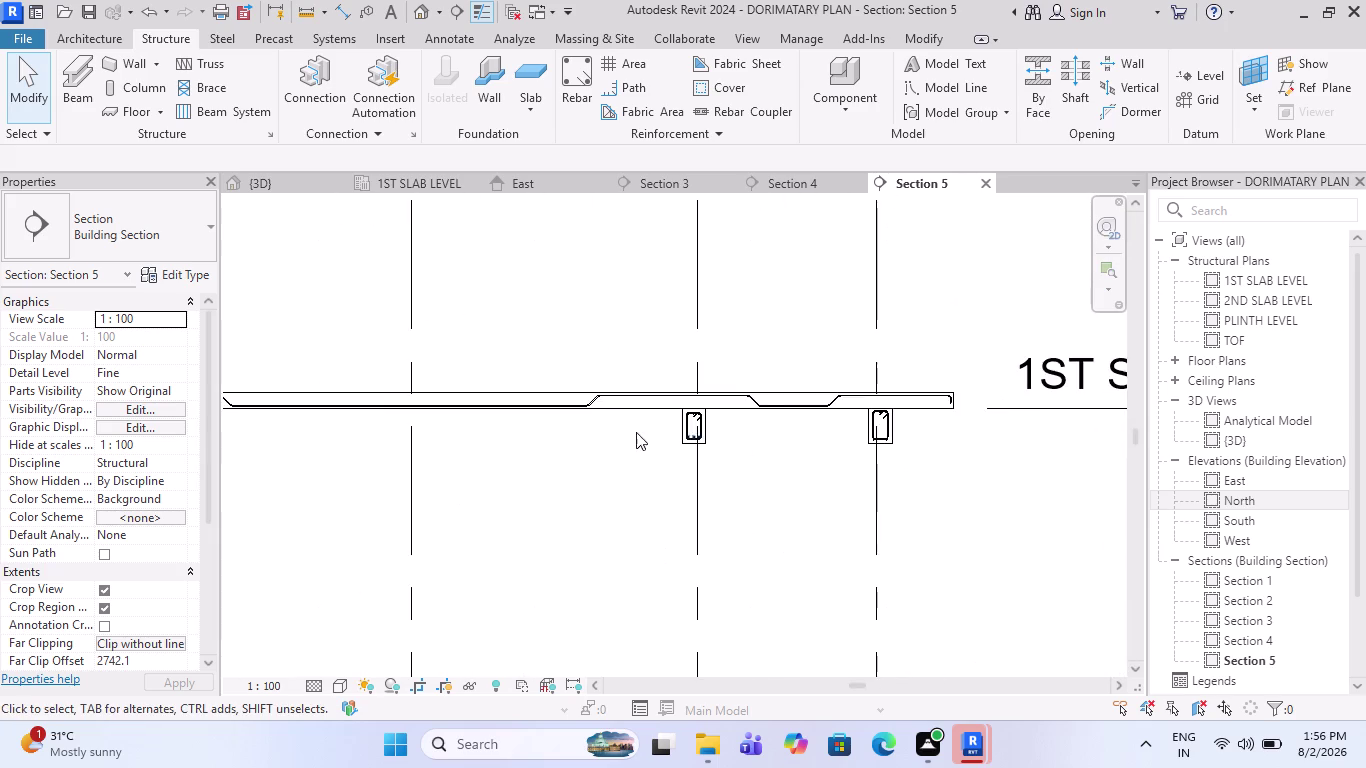
scroll(up, 3)
scroll(up, 3)
scroll(down, 3)
scroll(down, 3)
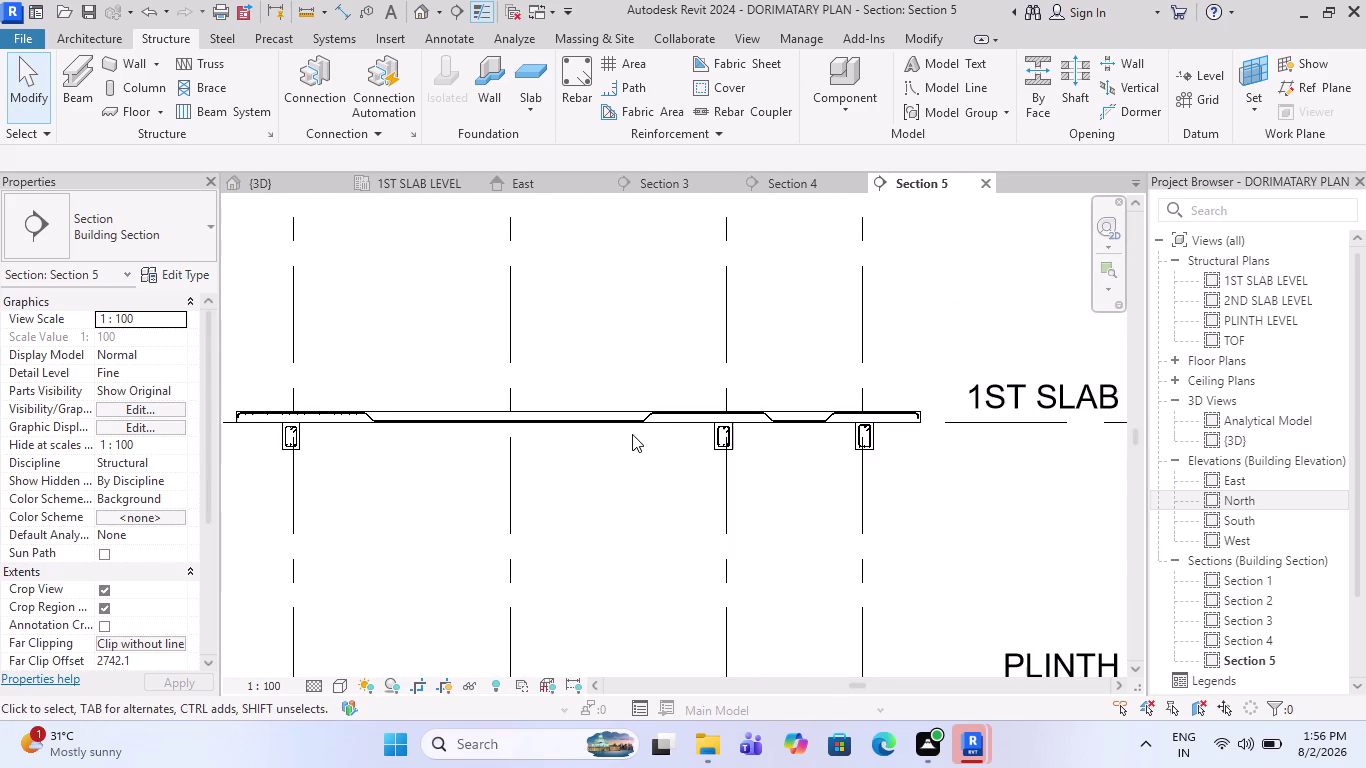
click(815, 181)
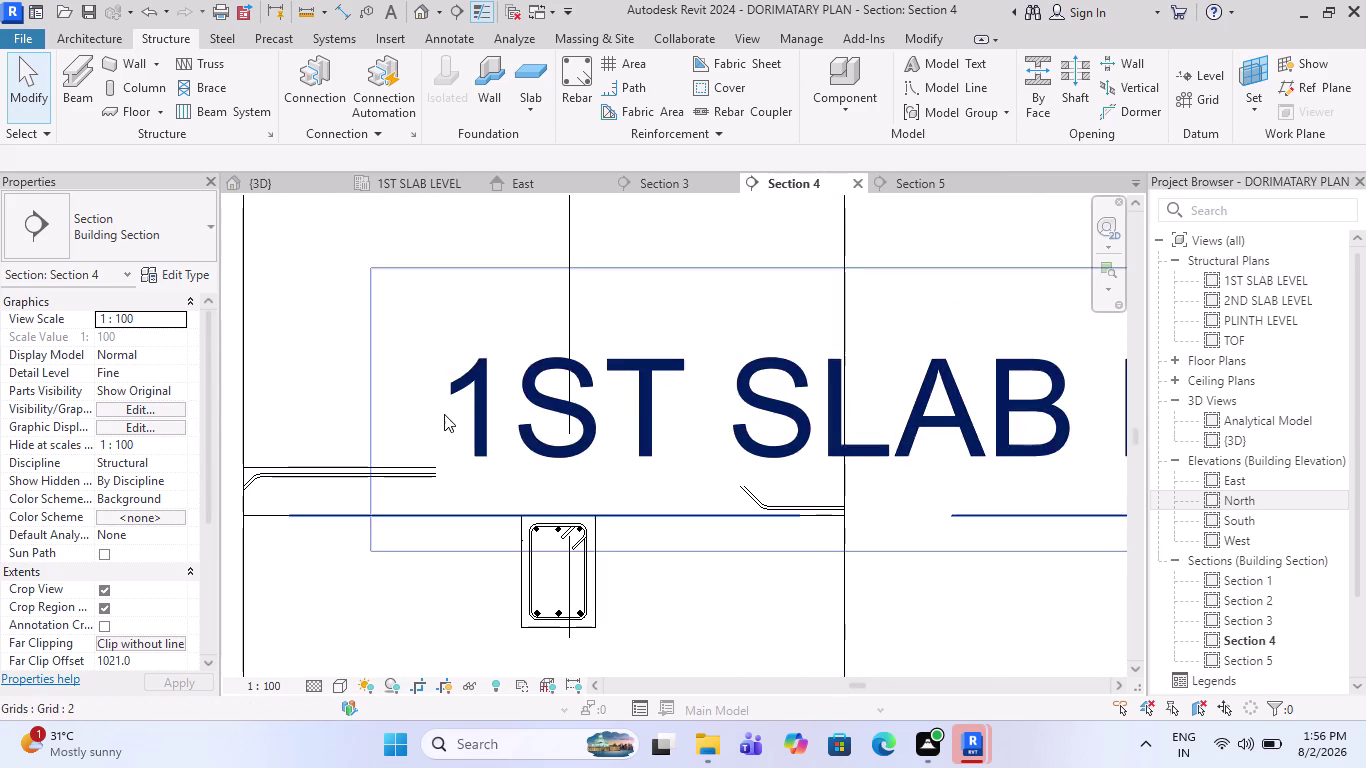
scroll(down, 3)
scroll(down, 3)
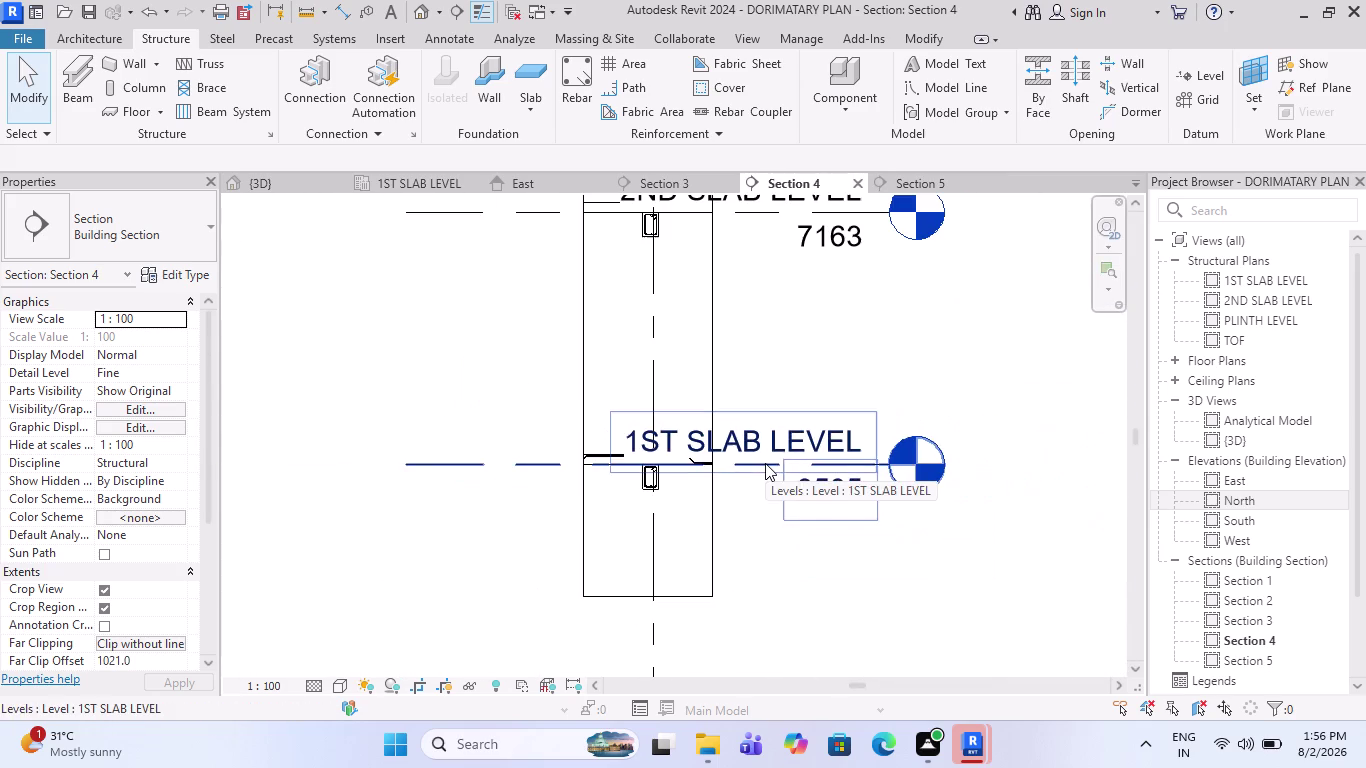
click(860, 183)
scroll(up, 3)
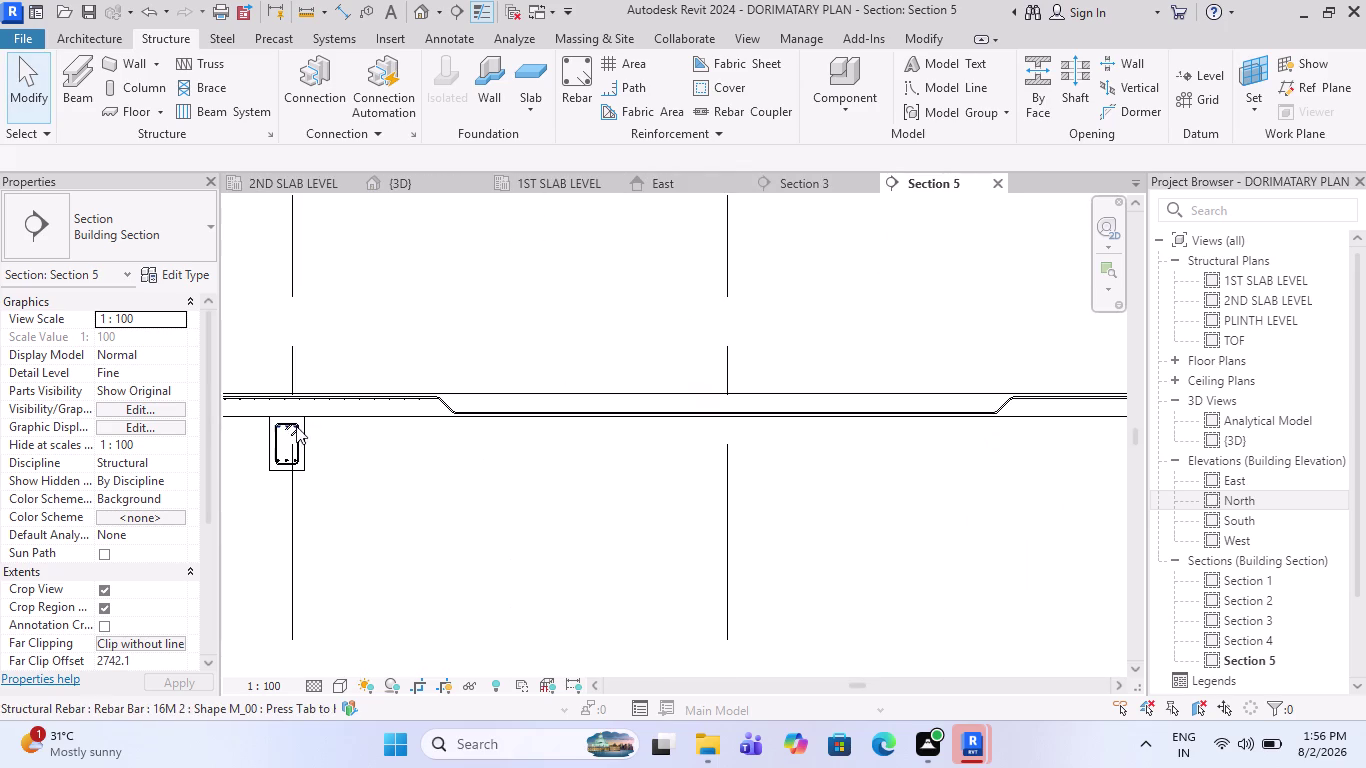
scroll(up, 3)
Pan to the slab edge above the column, then orbit in the 3D view.
middle_drag(531, 506, 774, 545)
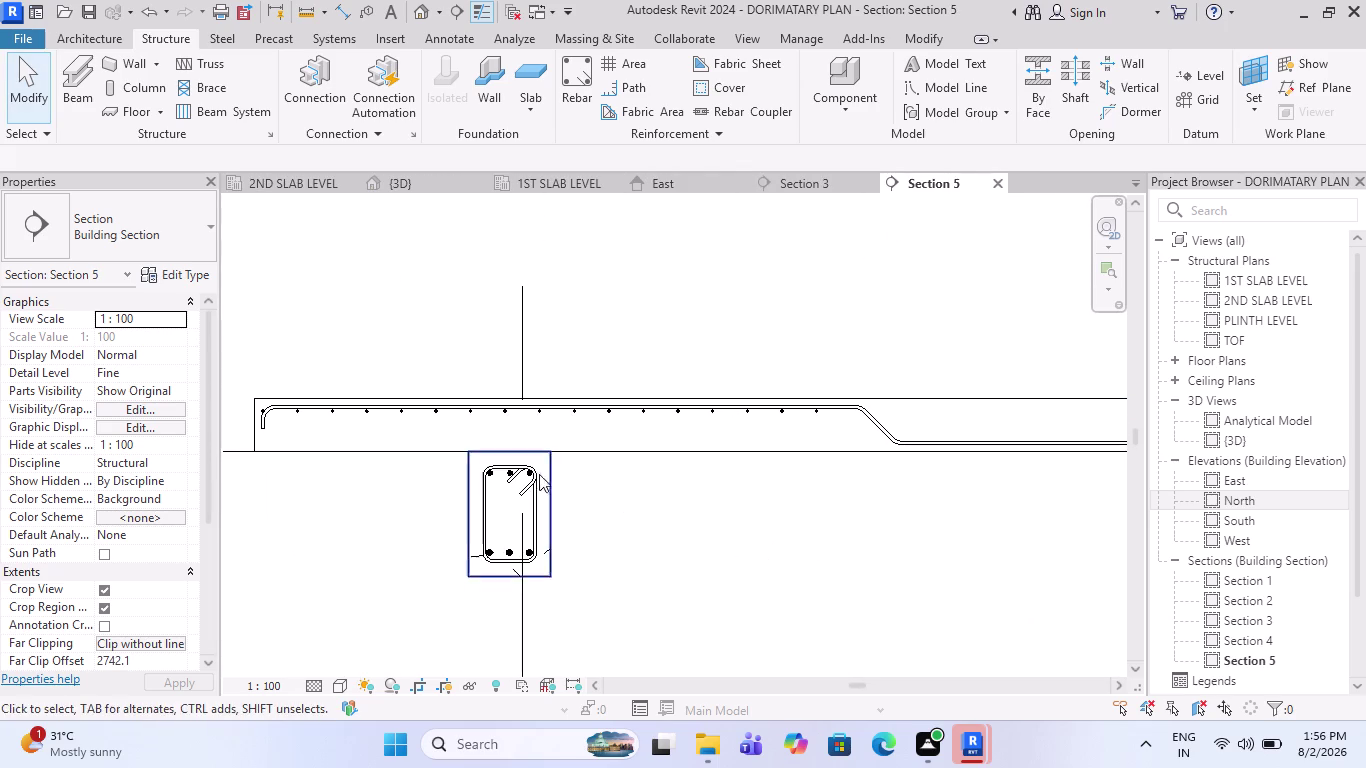
scroll(down, 3)
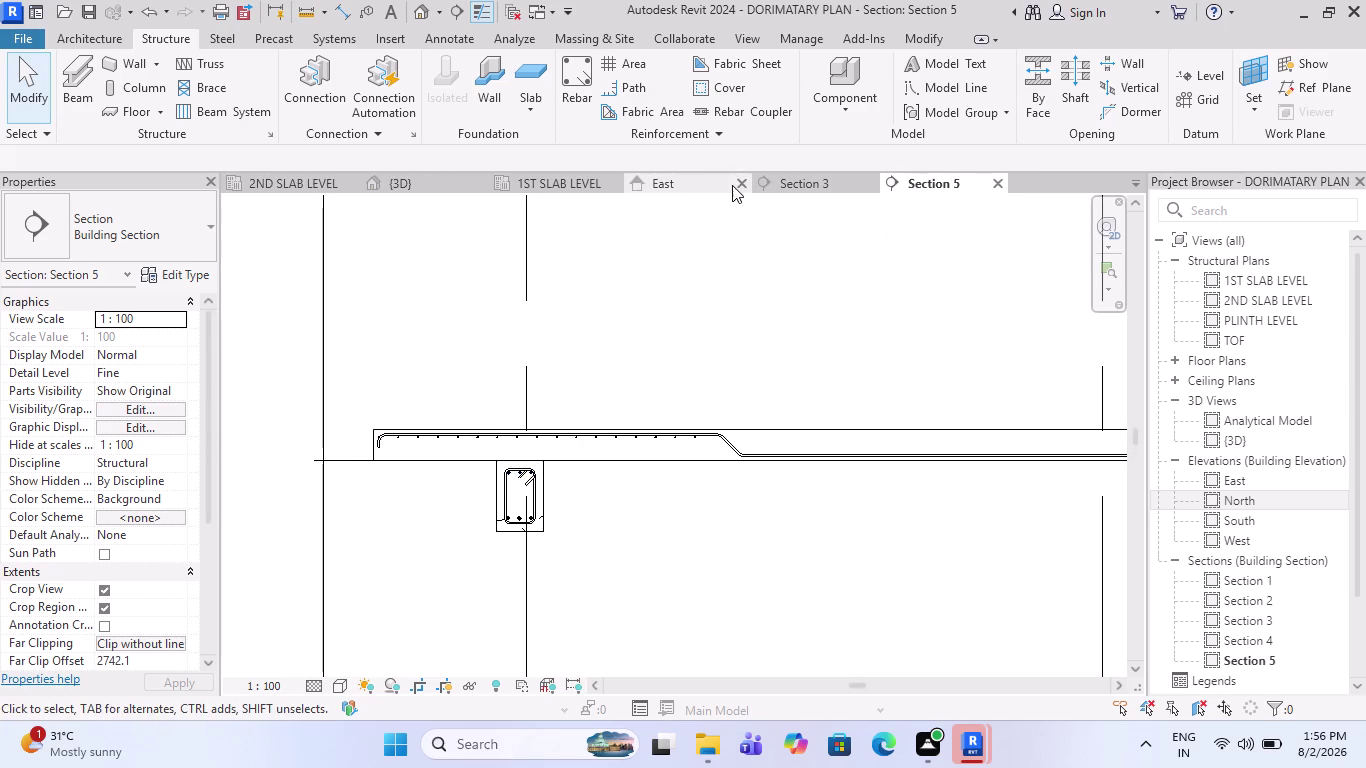
click(407, 185)
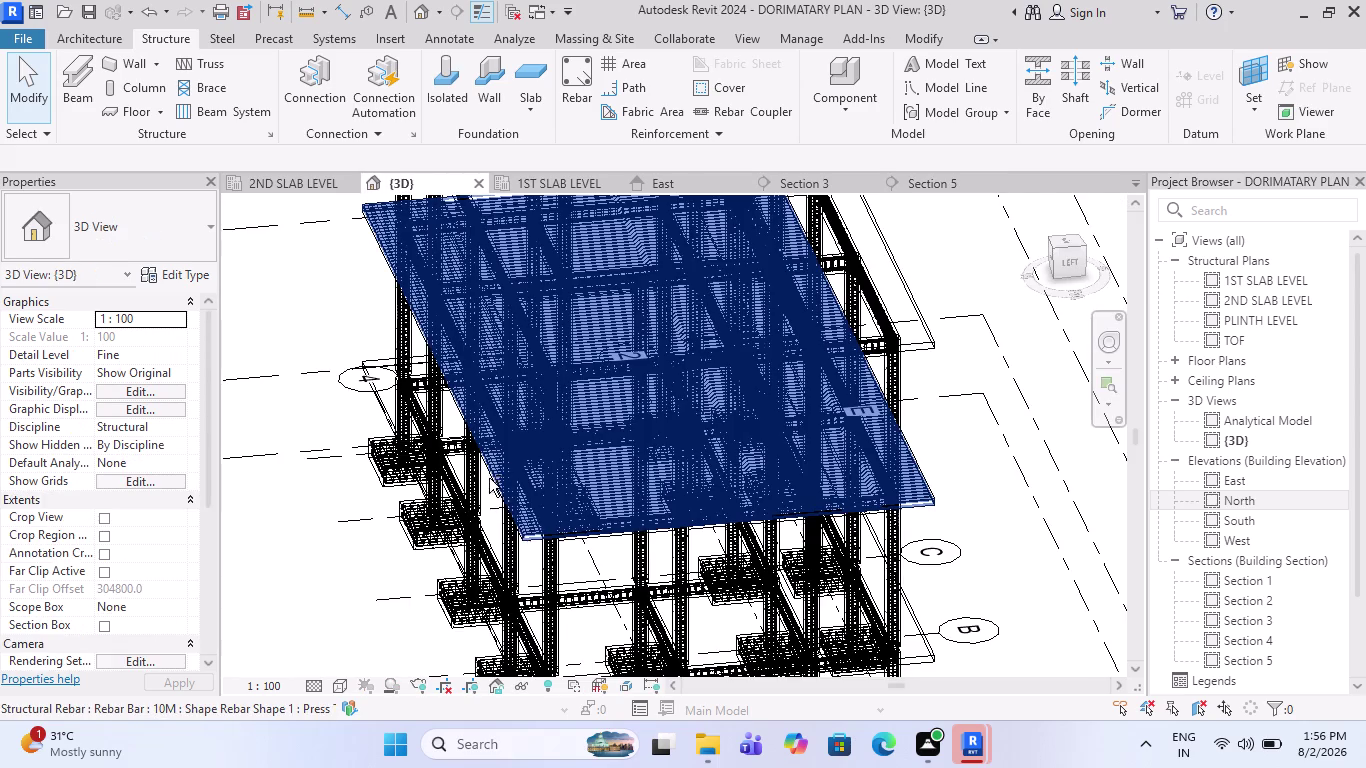
middle_drag(489, 478, 619, 430)
scroll(up, 3)
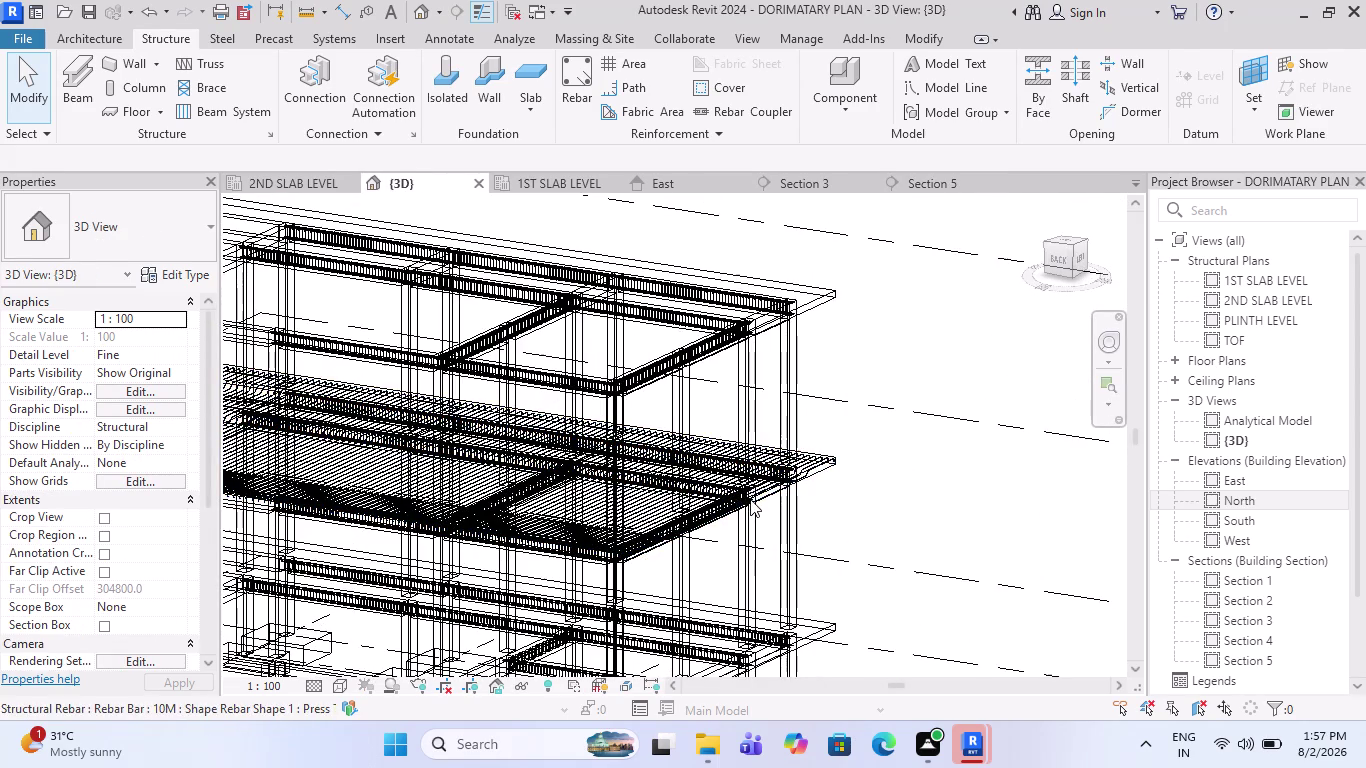
scroll(up, 3)
scroll(up, 3)
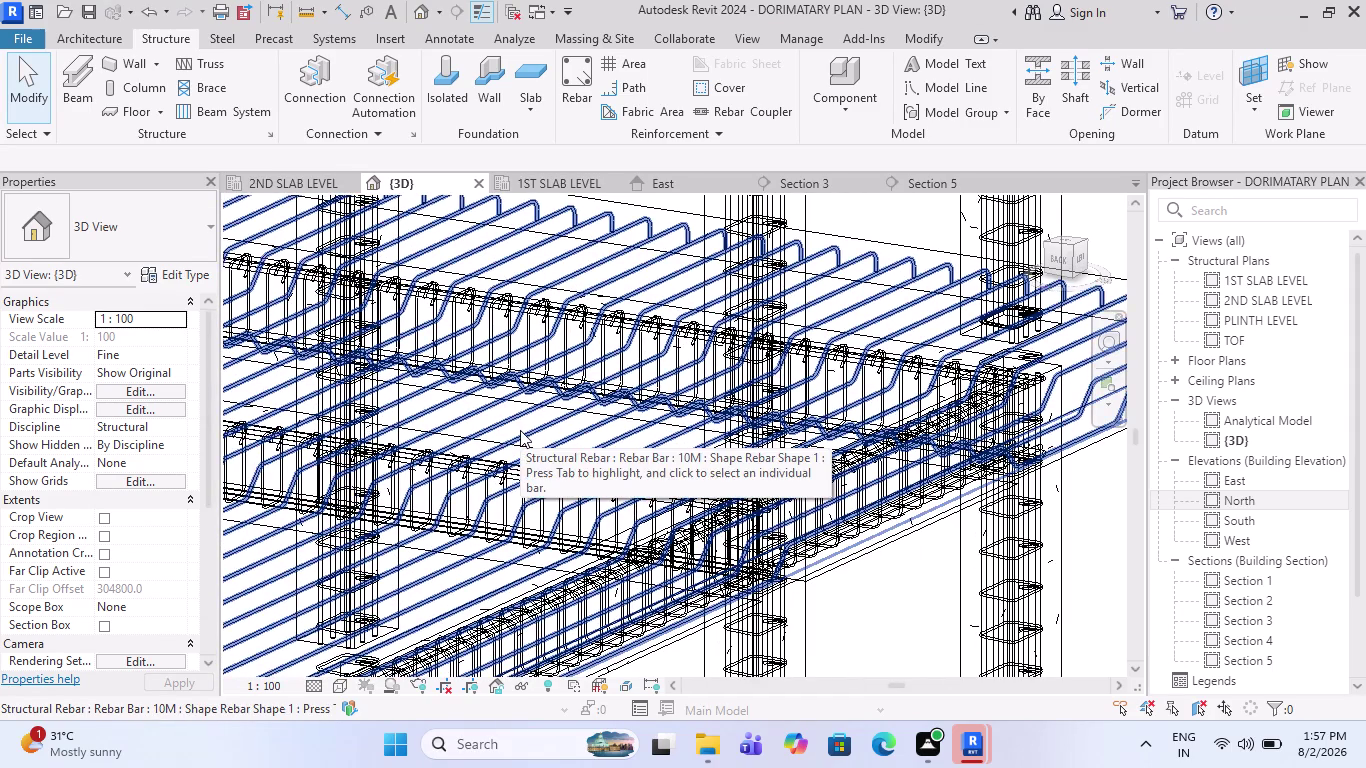
Orbit and zoom around the beam and slab bars from several angles.
middle_drag(1070, 528, 1050, 533)
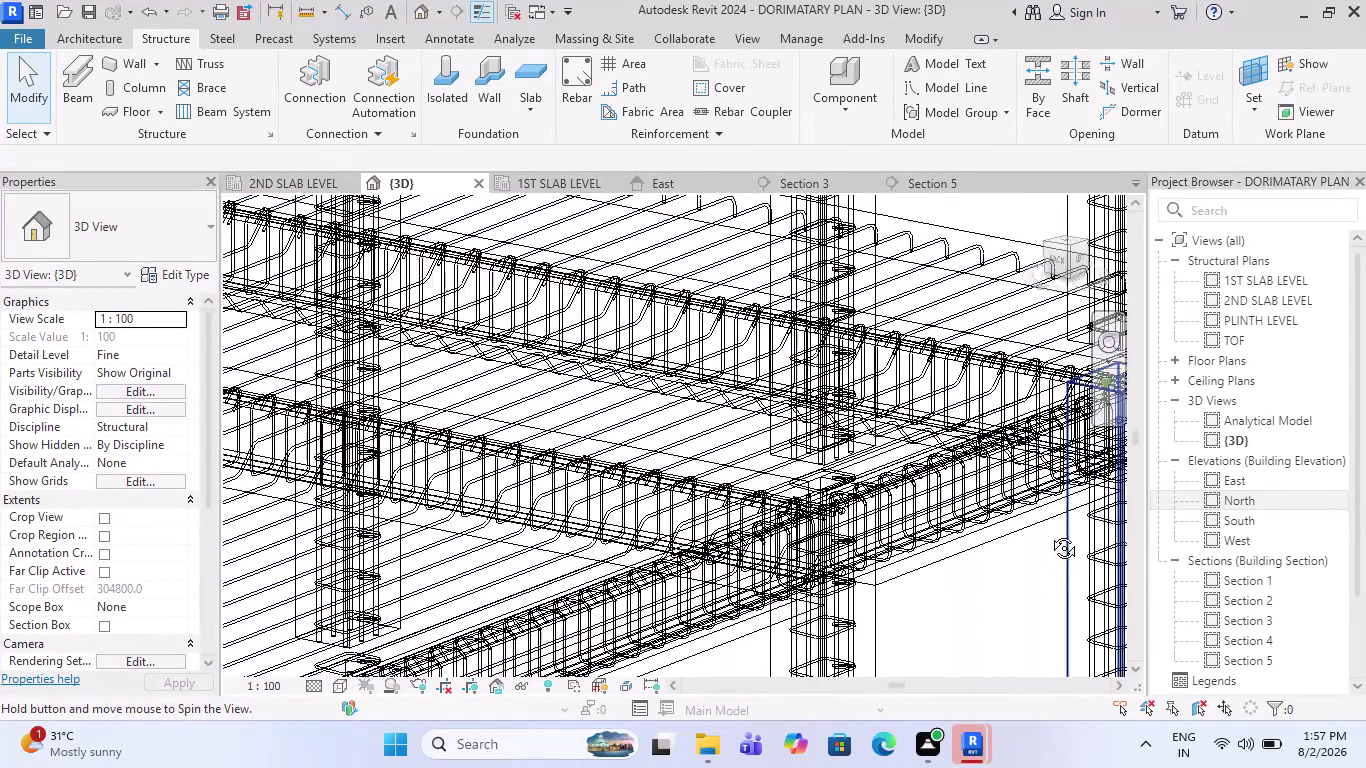
middle_drag(1050, 533, 1012, 541)
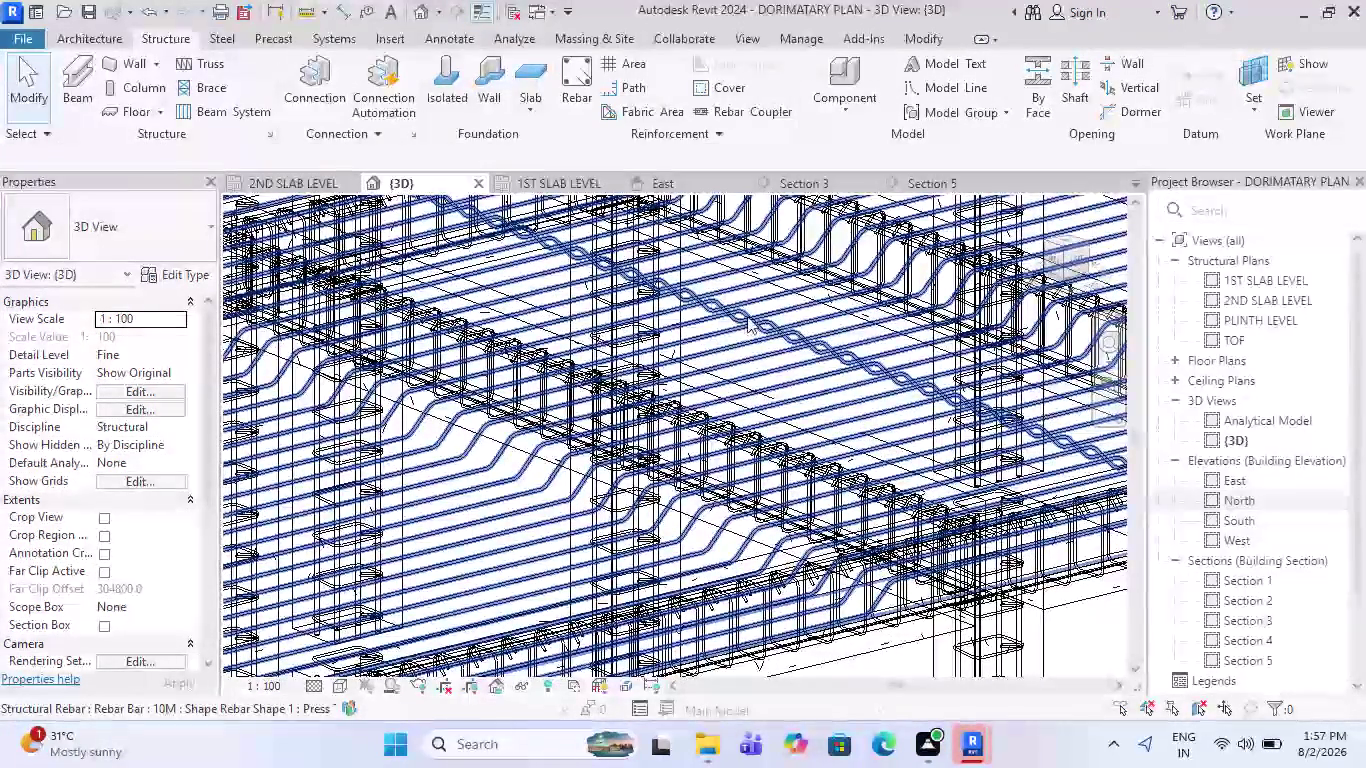
scroll(down, 3)
scroll(down, 3)
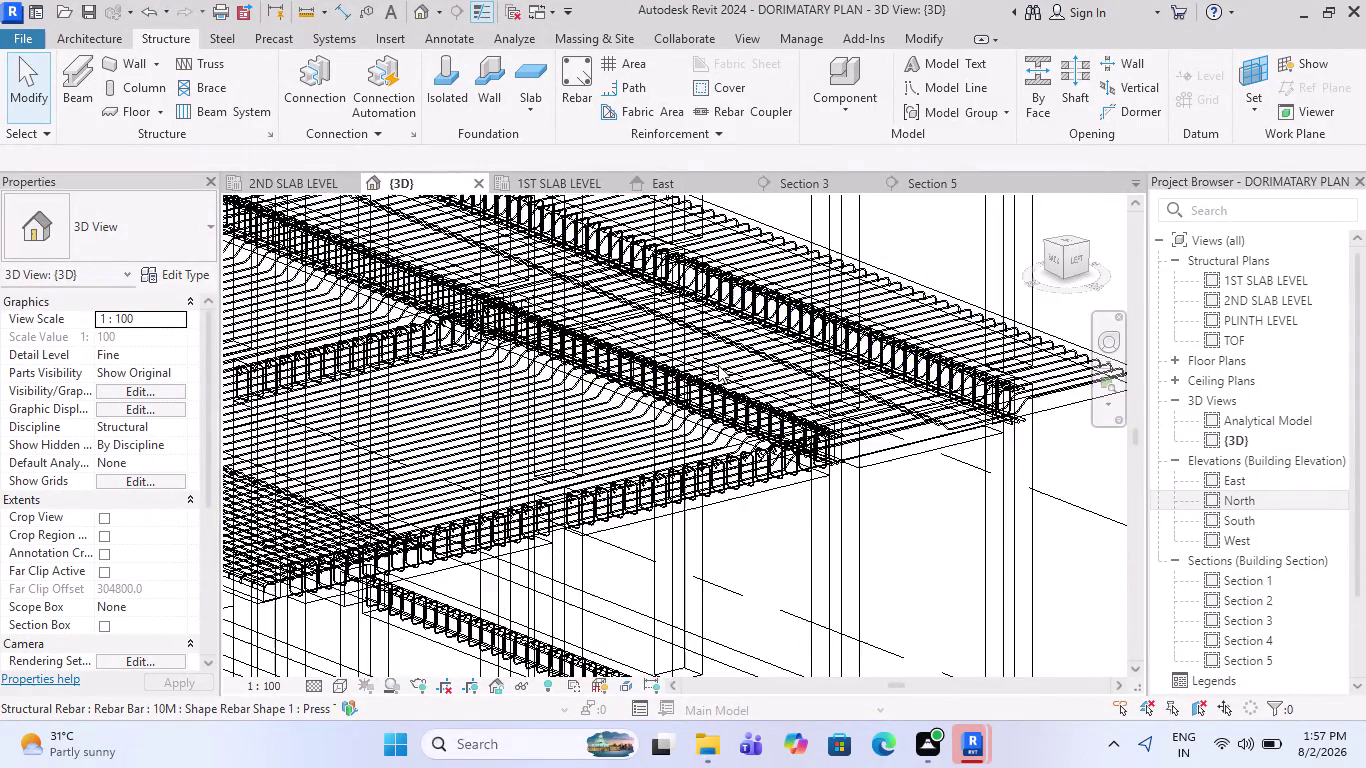
scroll(up, 3)
scroll(up, 3)
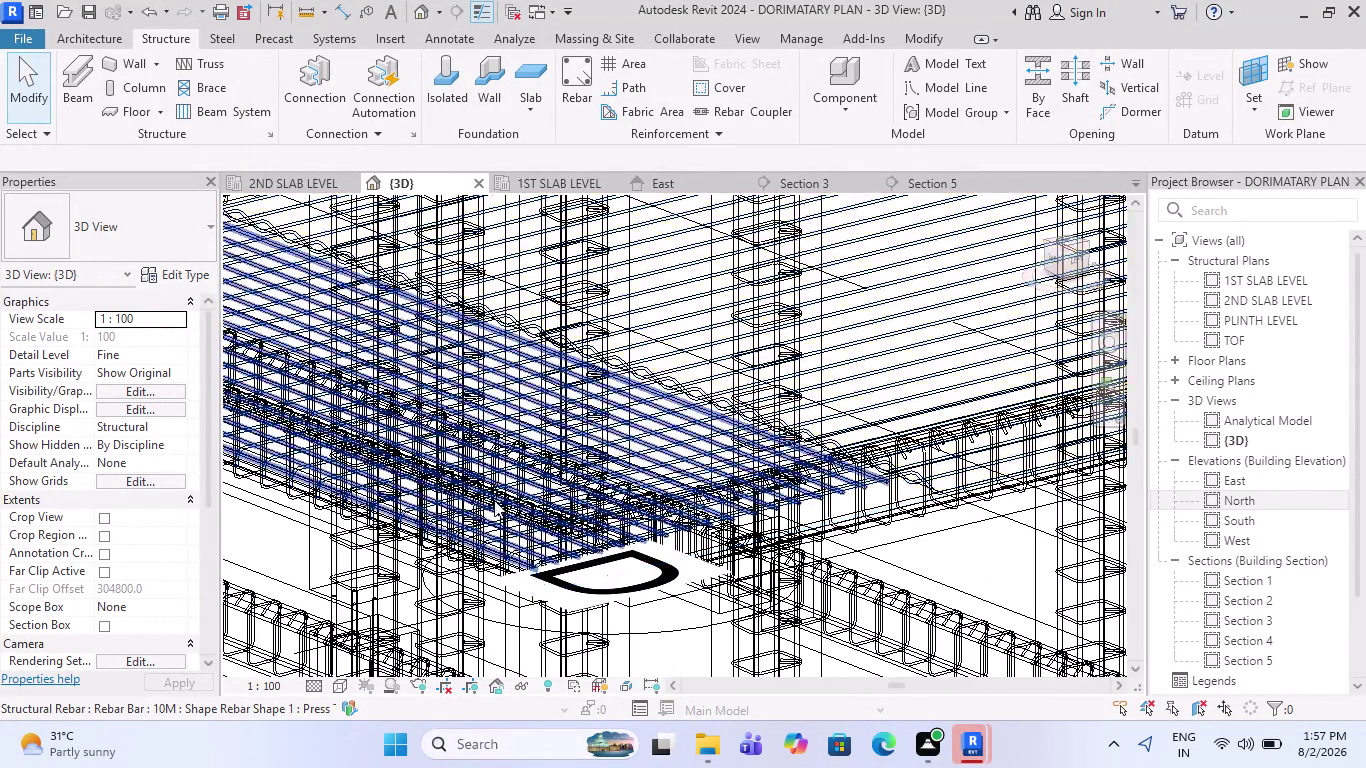
scroll(up, 3)
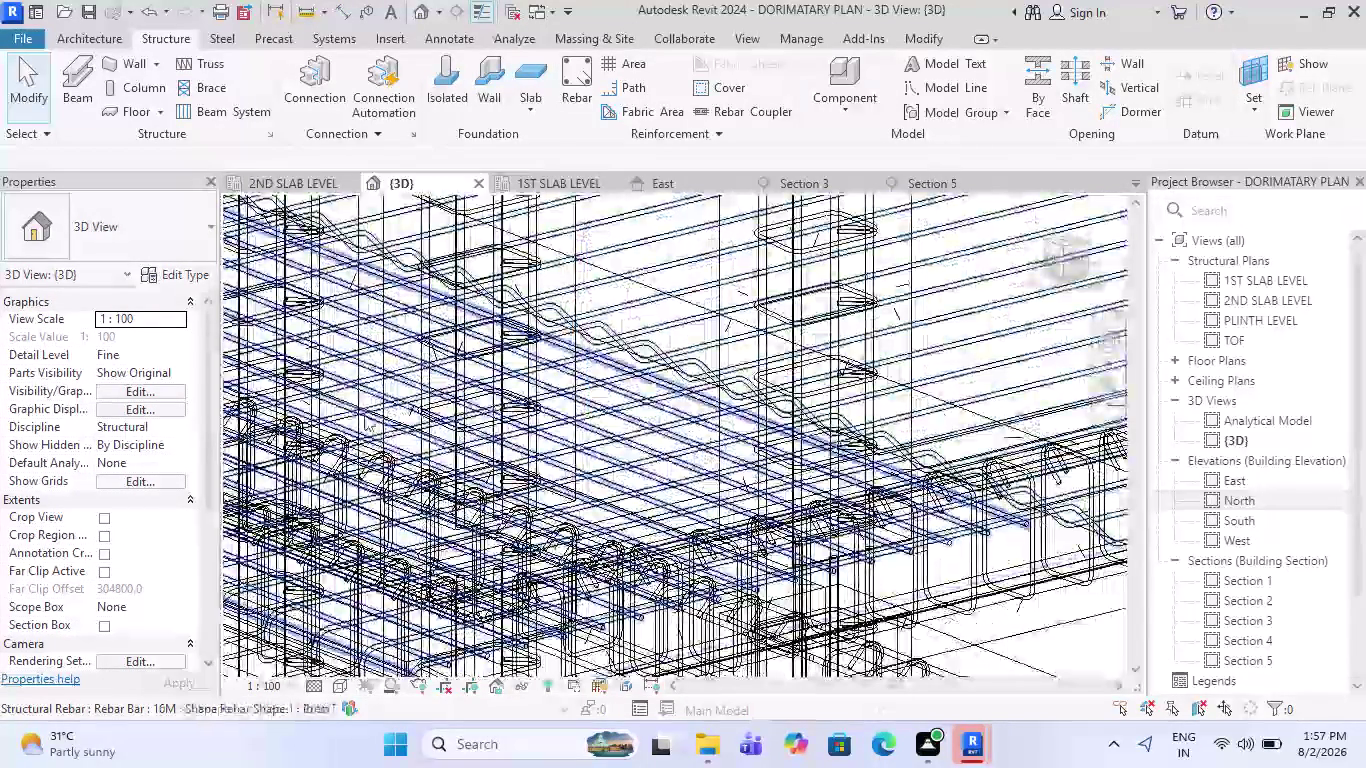
scroll(down, 3)
scroll(down, 3)
Orbit under the slab to review beams and columns, then switch to the 1ST SLAB LEVEL plan.
middle_drag(834, 511, 829, 514)
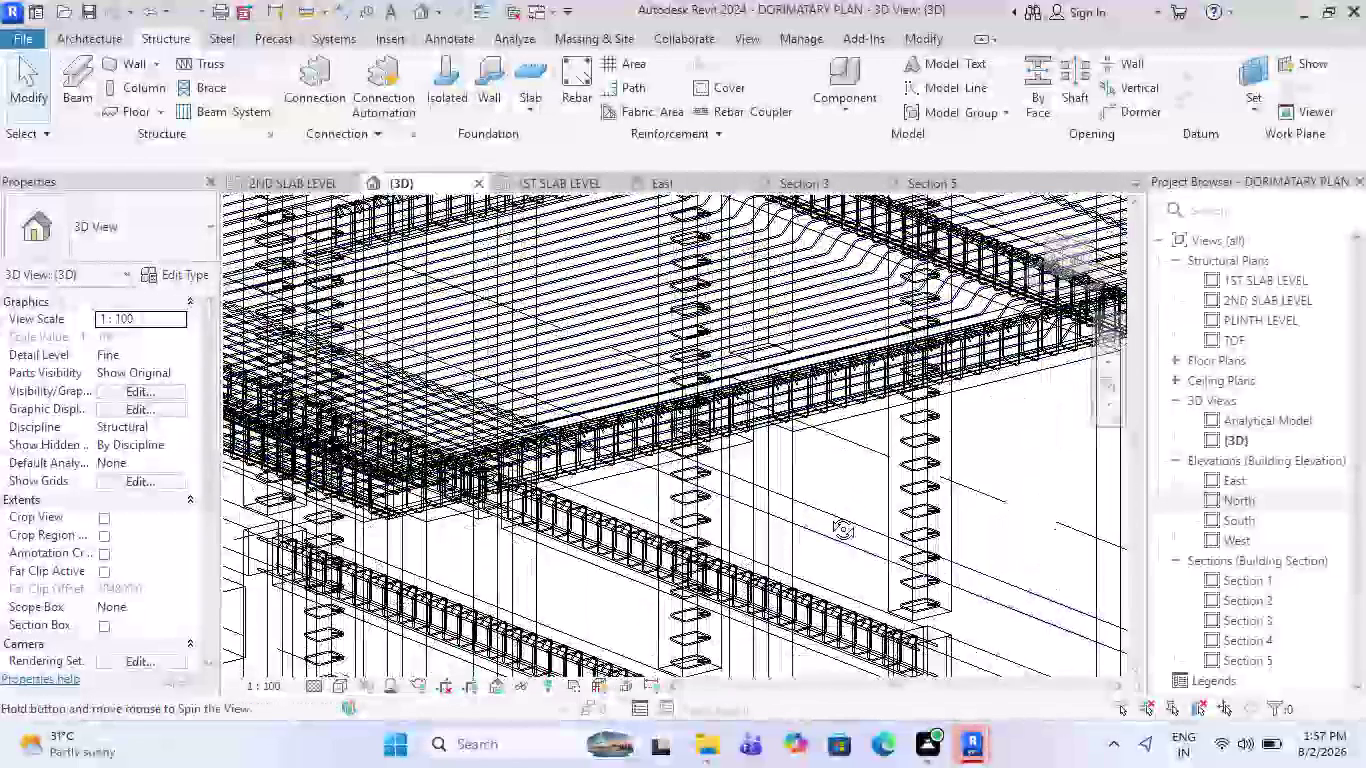
middle_drag(829, 514, 788, 509)
scroll(down, 3)
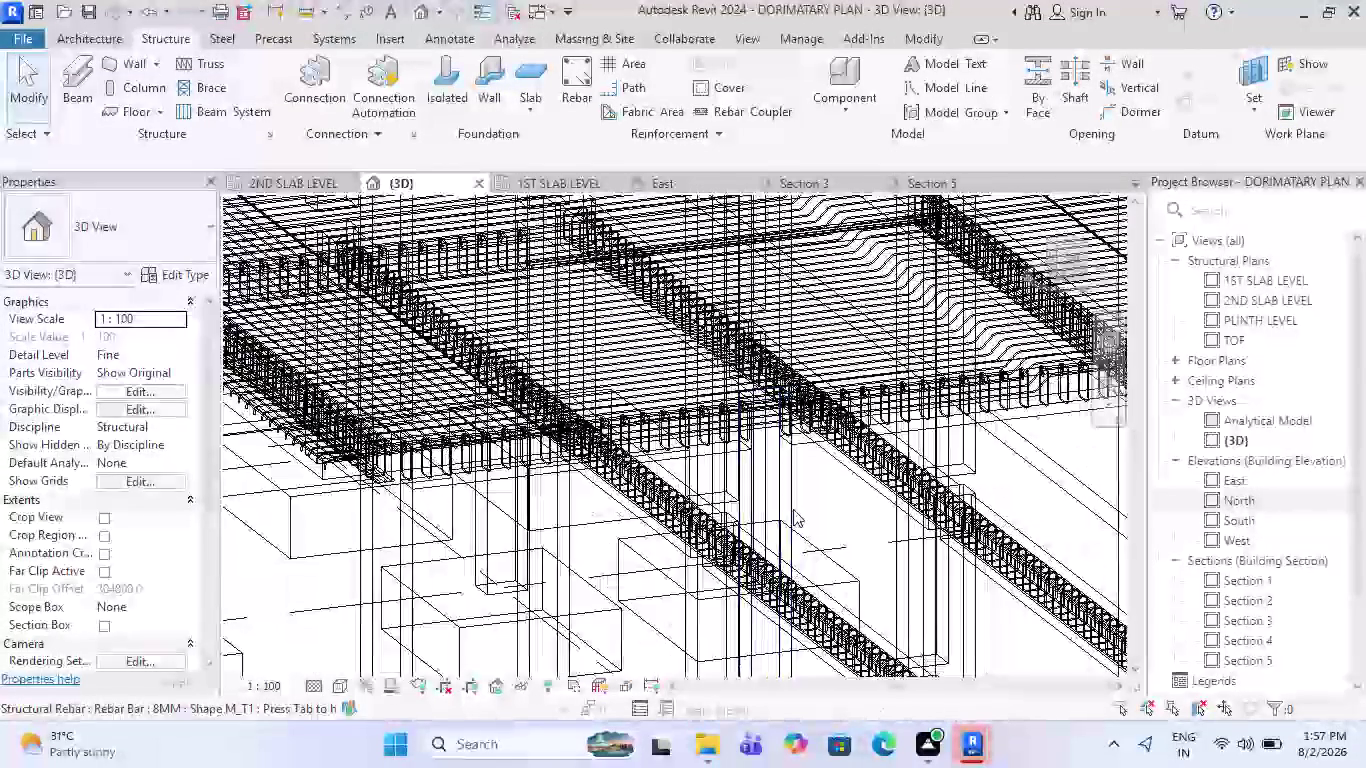
scroll(down, 3)
middle_drag(897, 504, 877, 501)
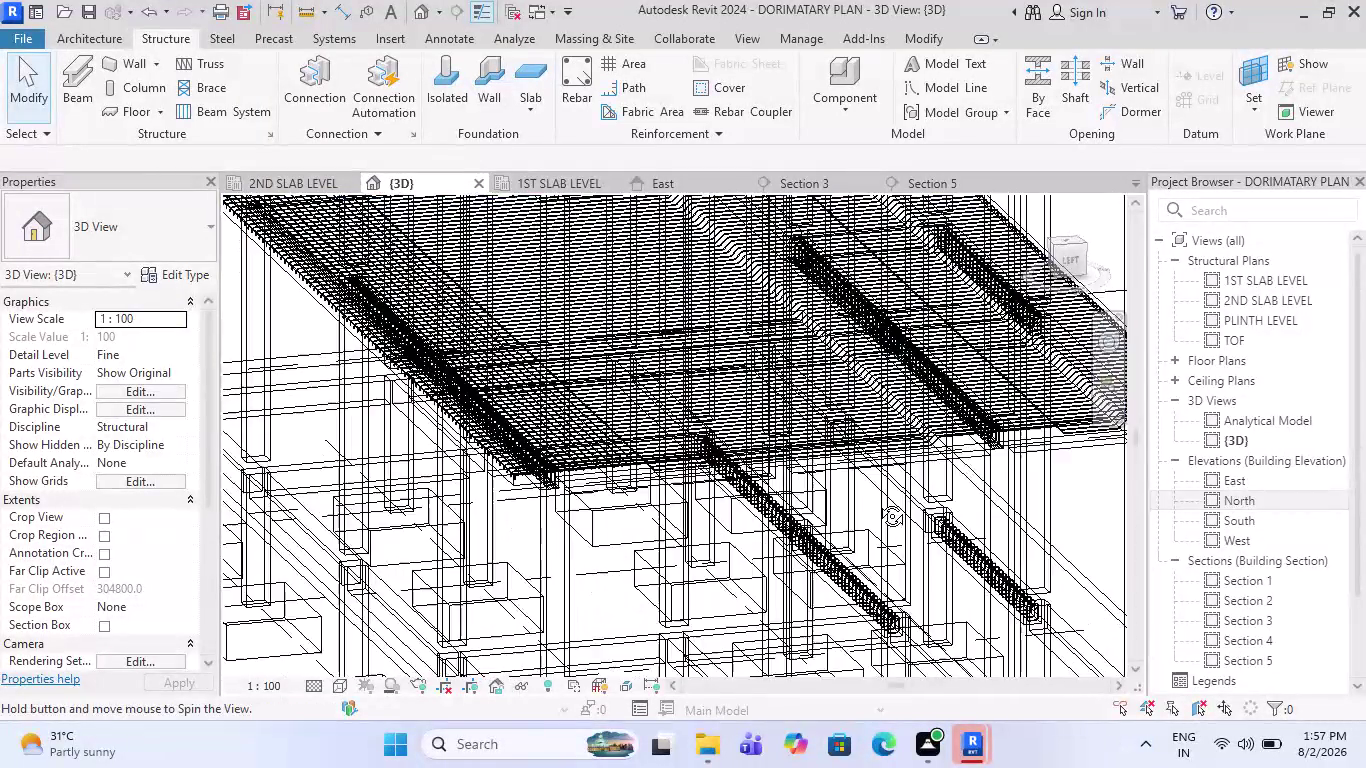
middle_drag(877, 501, 813, 448)
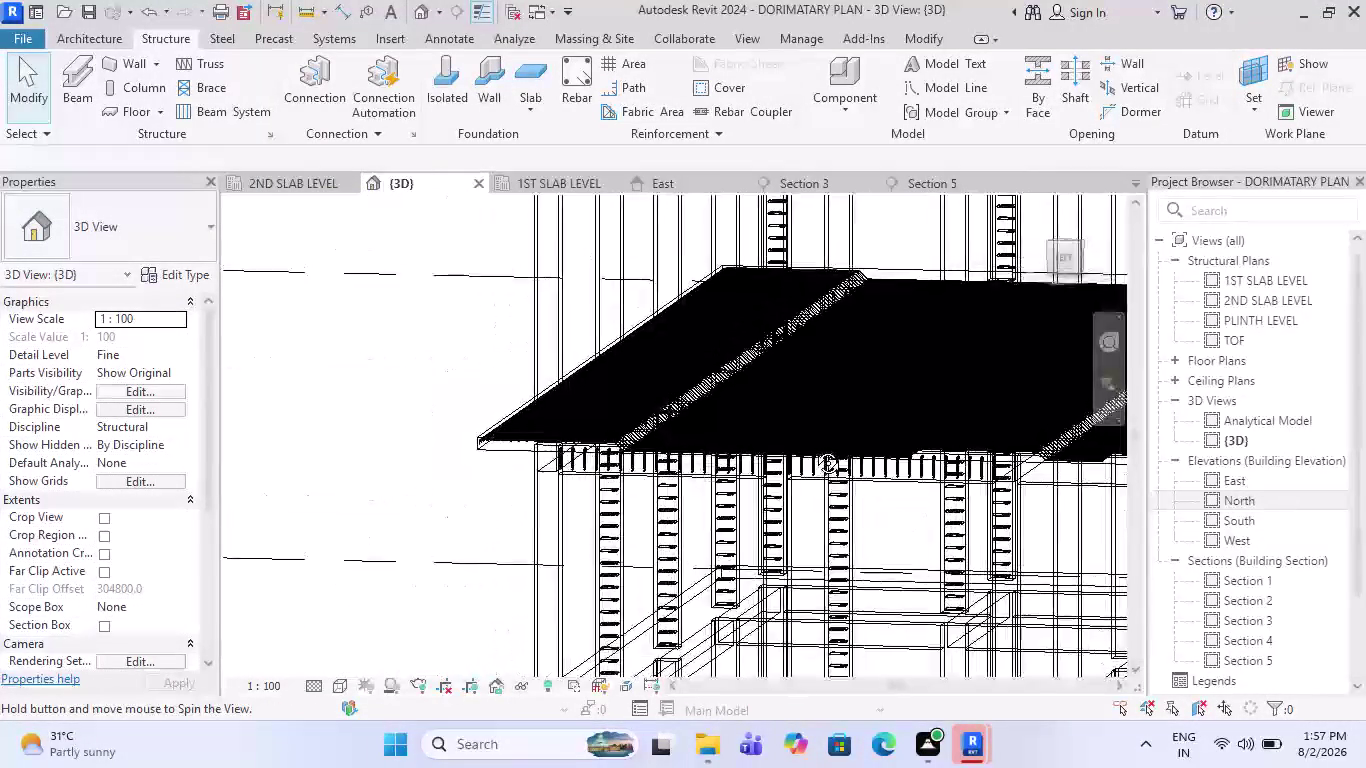
middle_drag(813, 448, 853, 472)
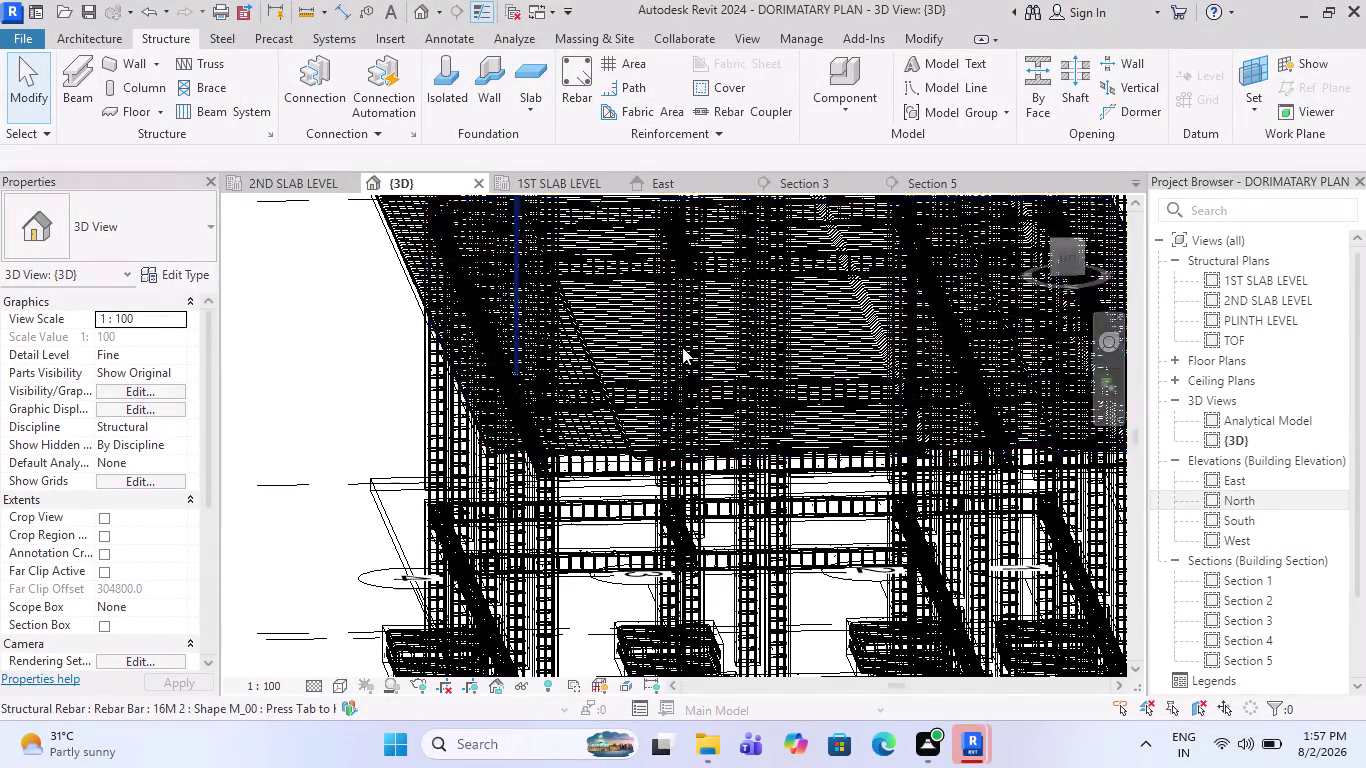
scroll(up, 3)
scroll(up, 3)
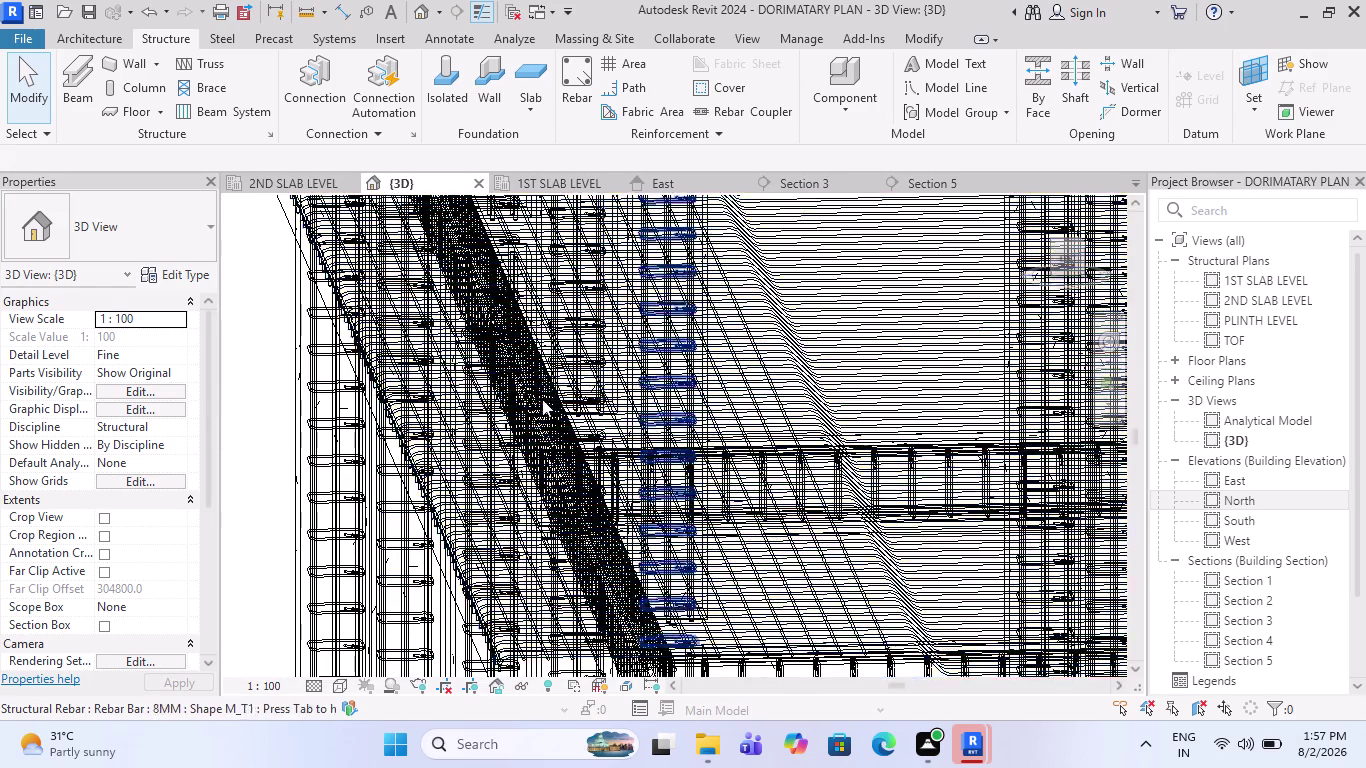
scroll(down, 3)
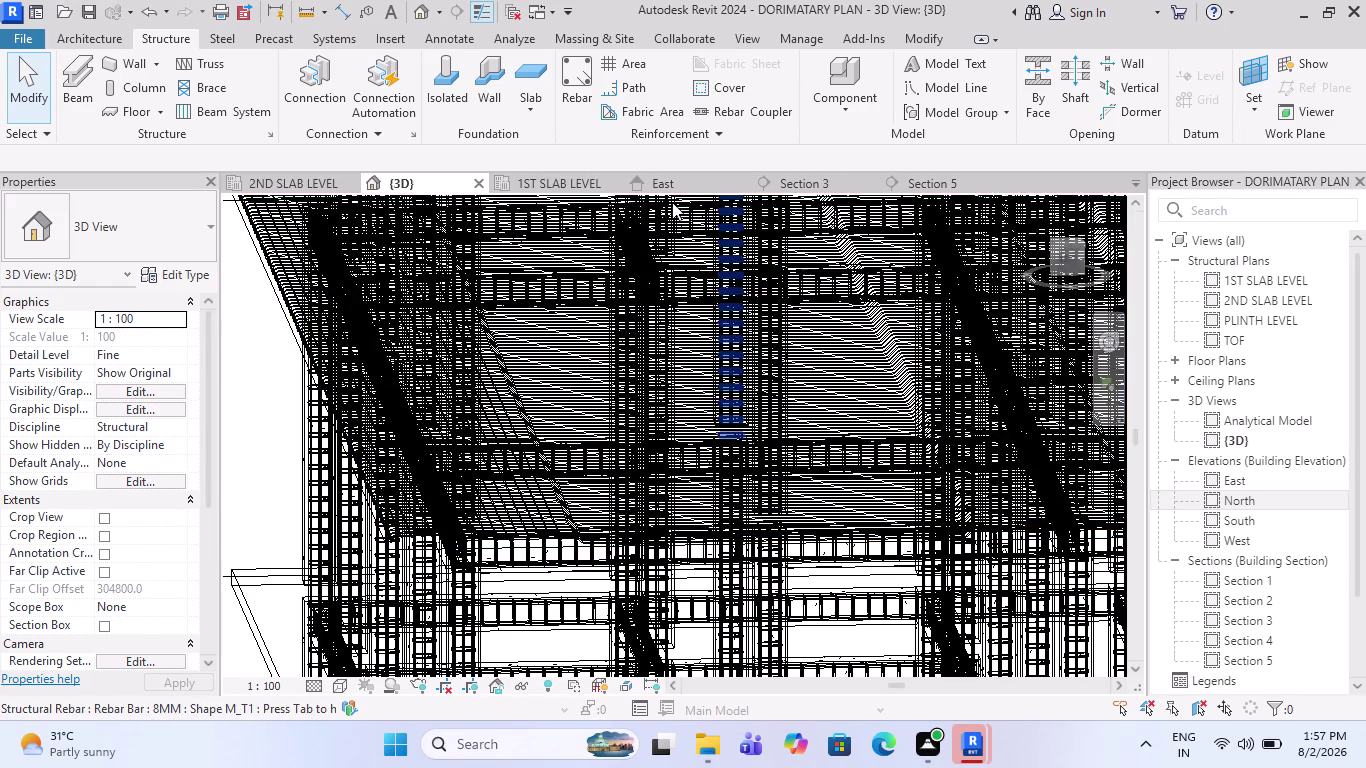
click(568, 180)
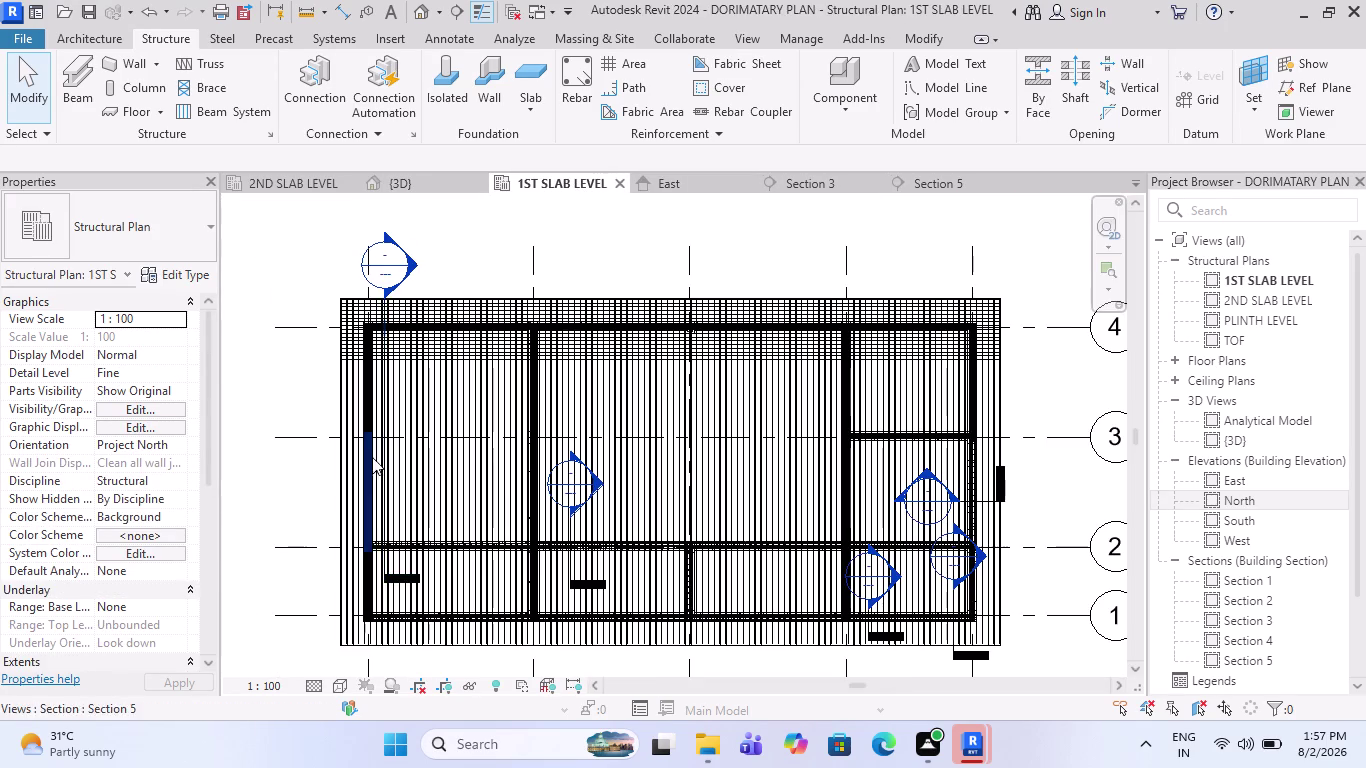
Zoom around the 1ST SLAB LEVEL plan rebar, then open Section 5.
scroll(up, 3)
scroll(up, 3)
scroll(up, 3)
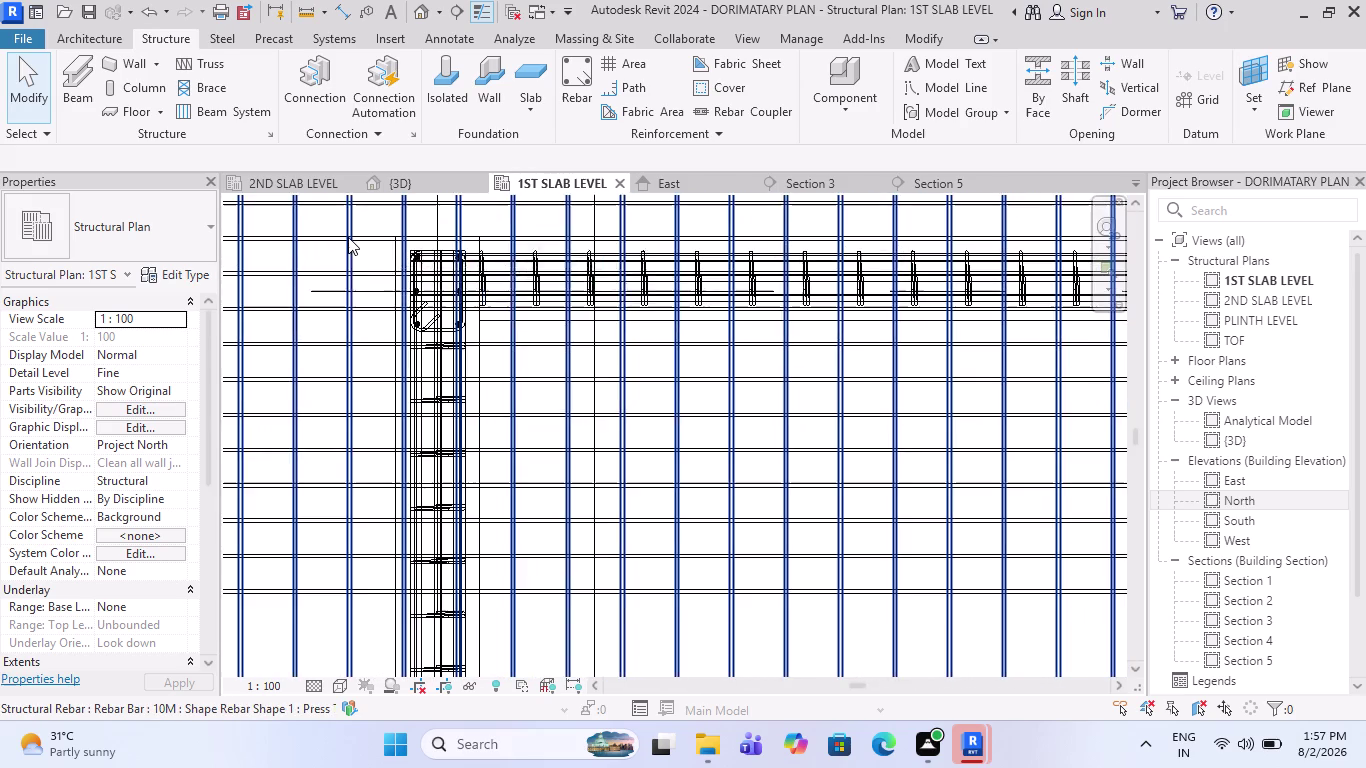
scroll(down, 3)
scroll(down, 3)
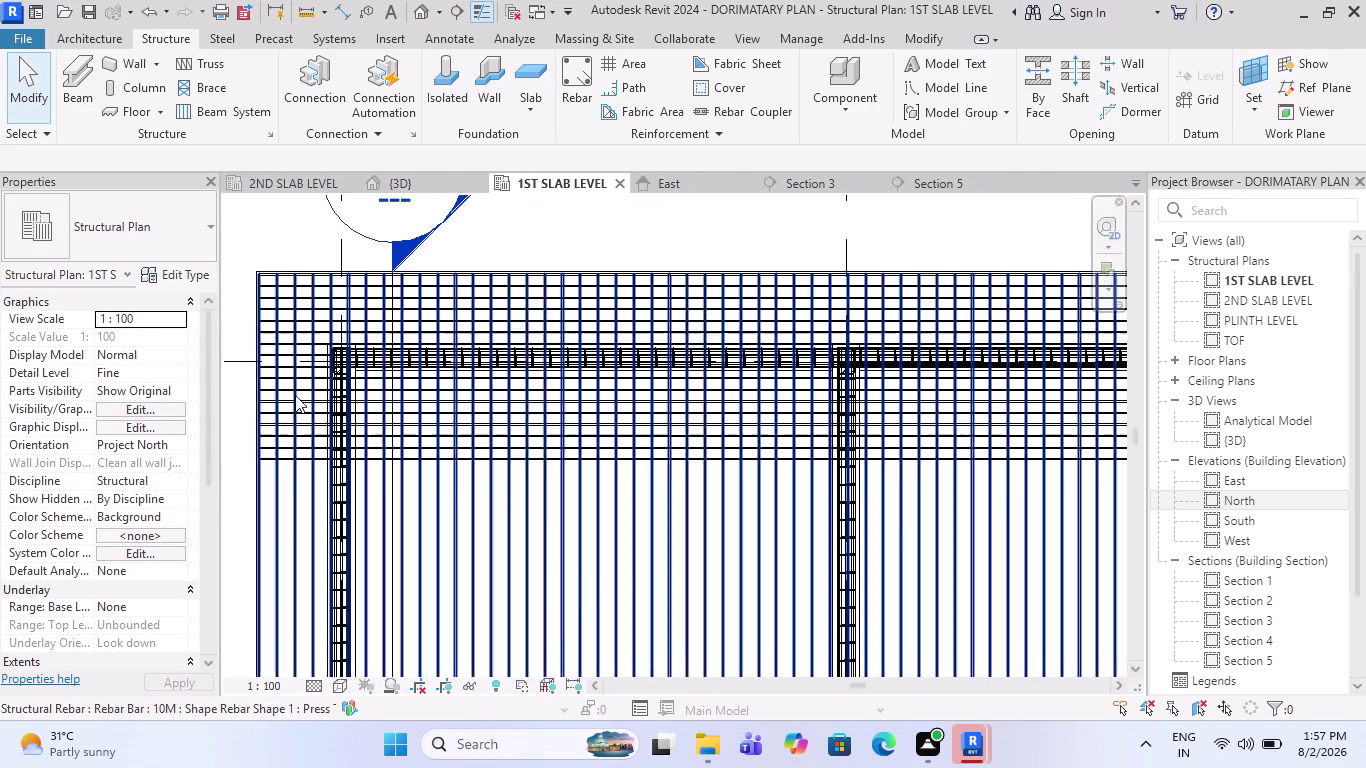
scroll(down, 3)
scroll(down, 3)
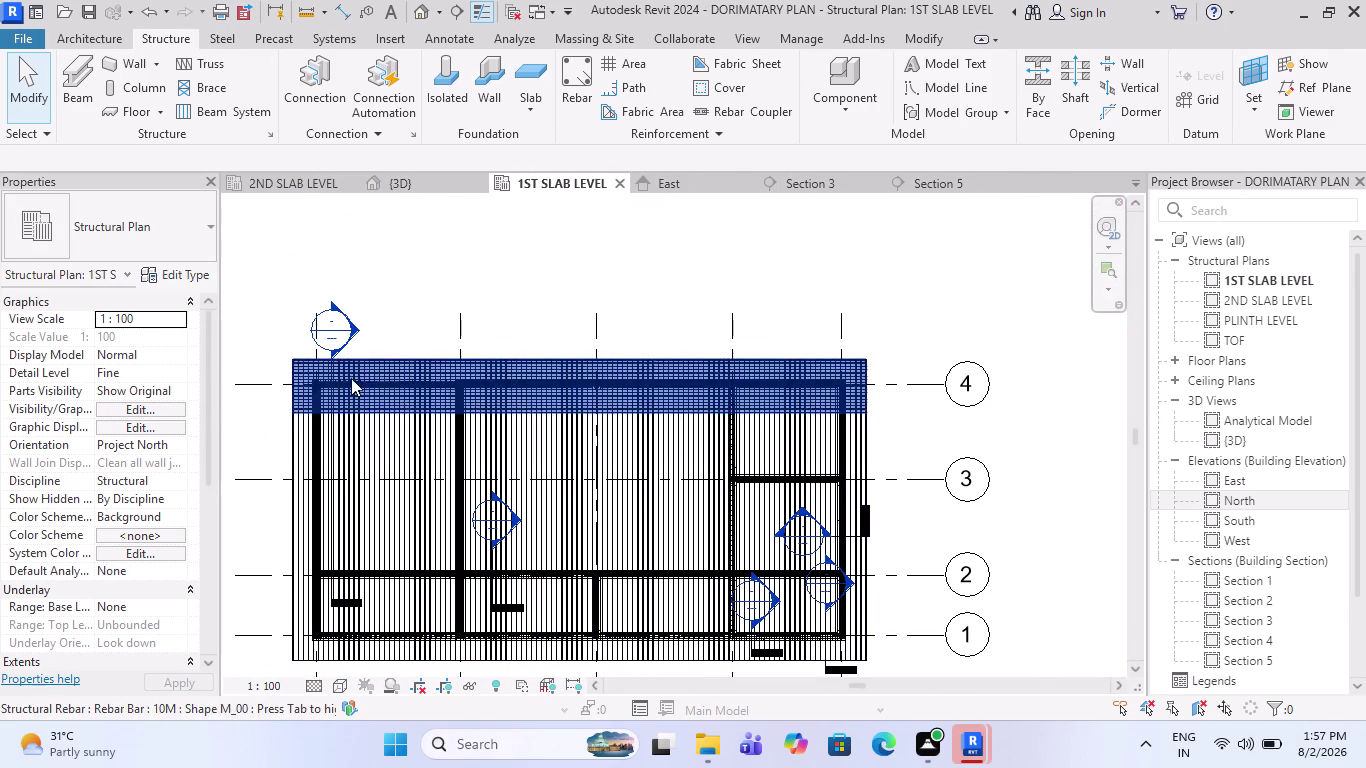
scroll(up, 3)
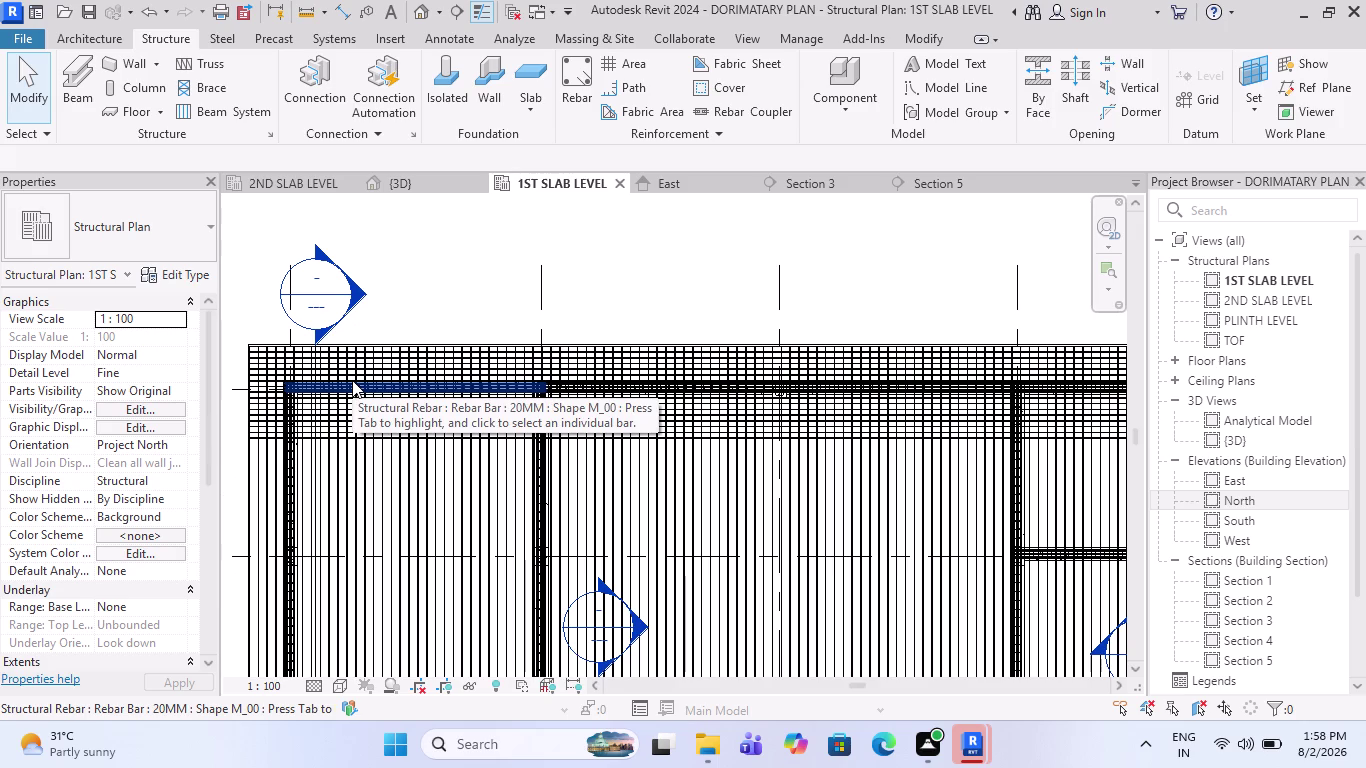
scroll(down, 3)
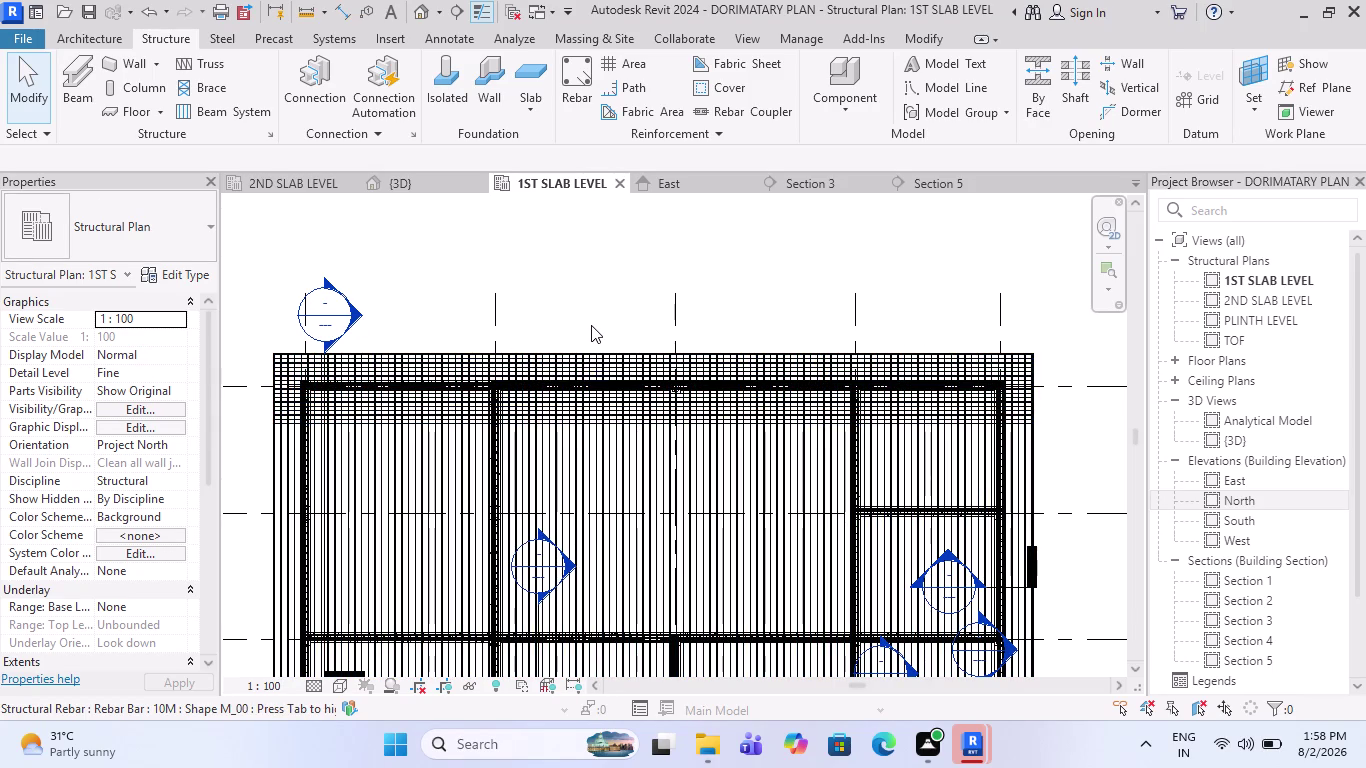
scroll(down, 3)
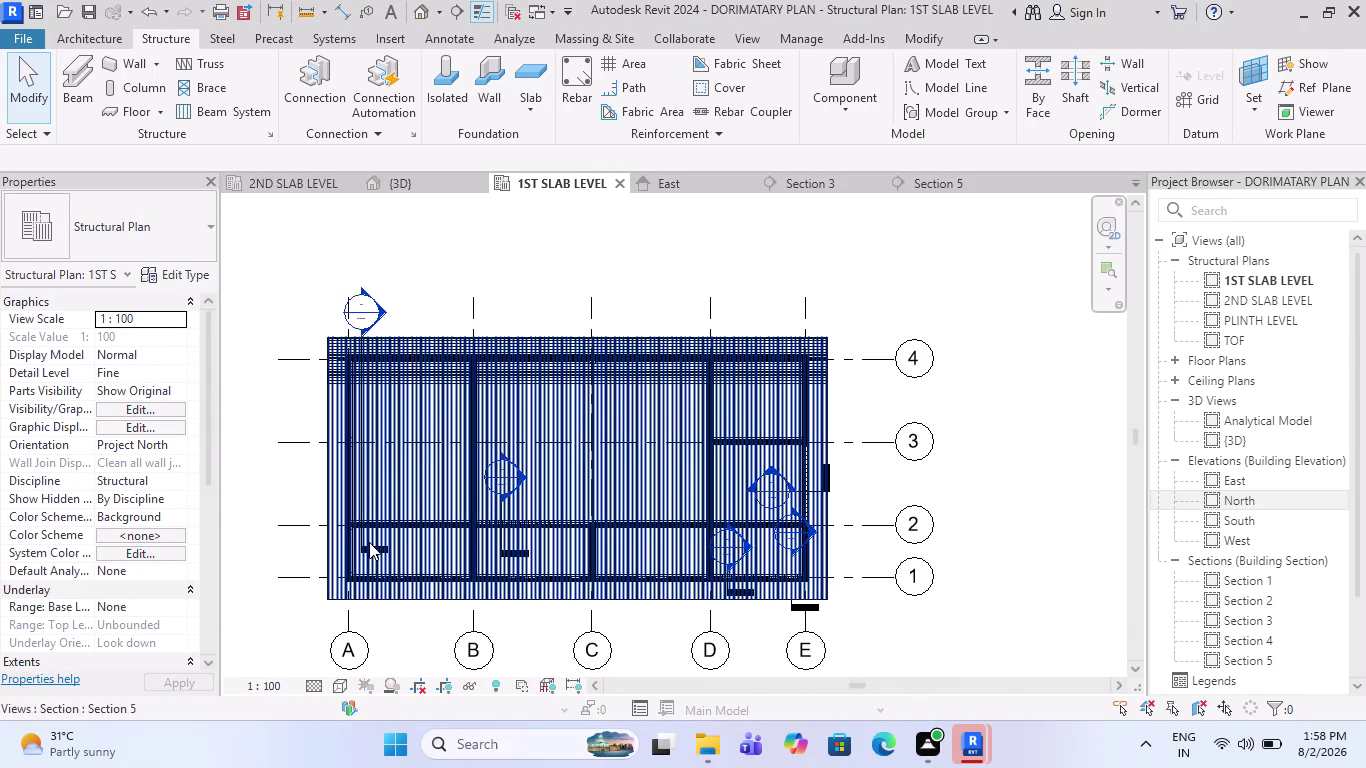
scroll(up, 3)
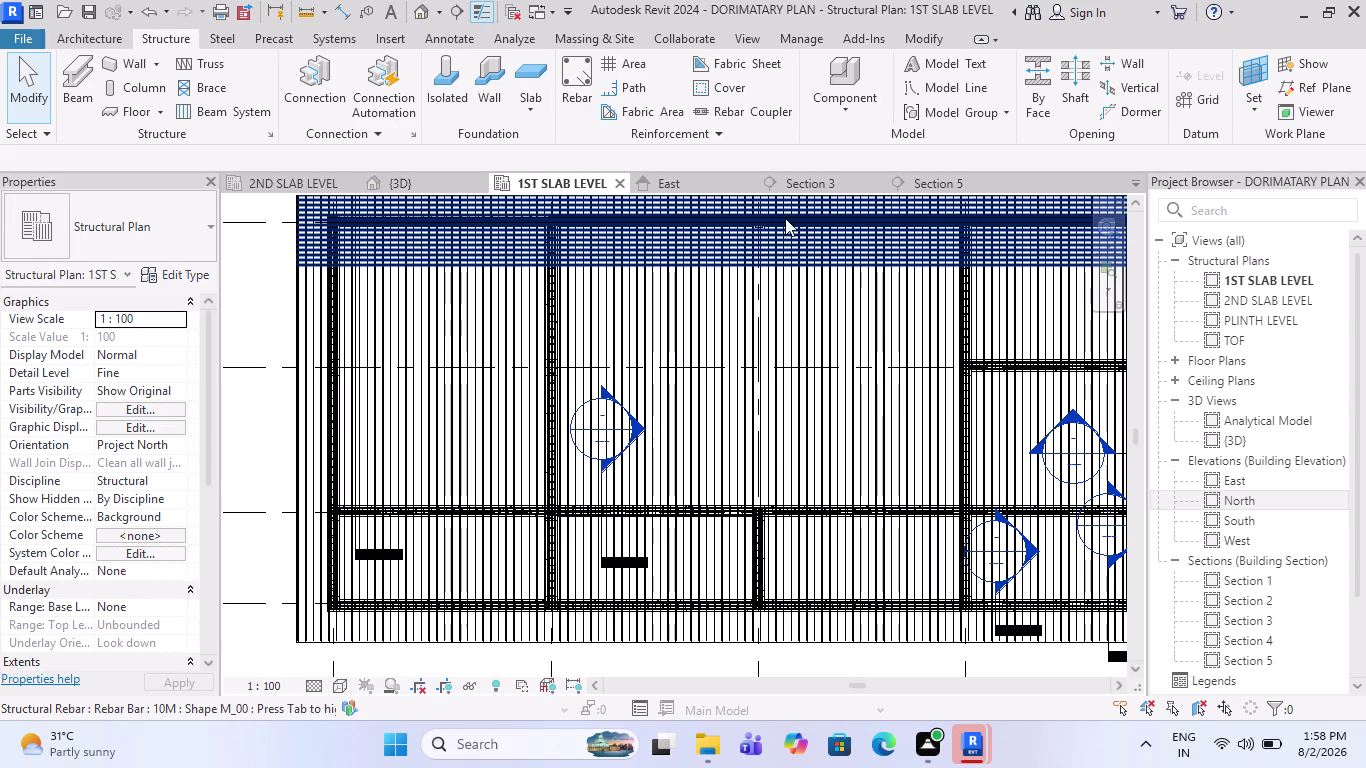
click(933, 181)
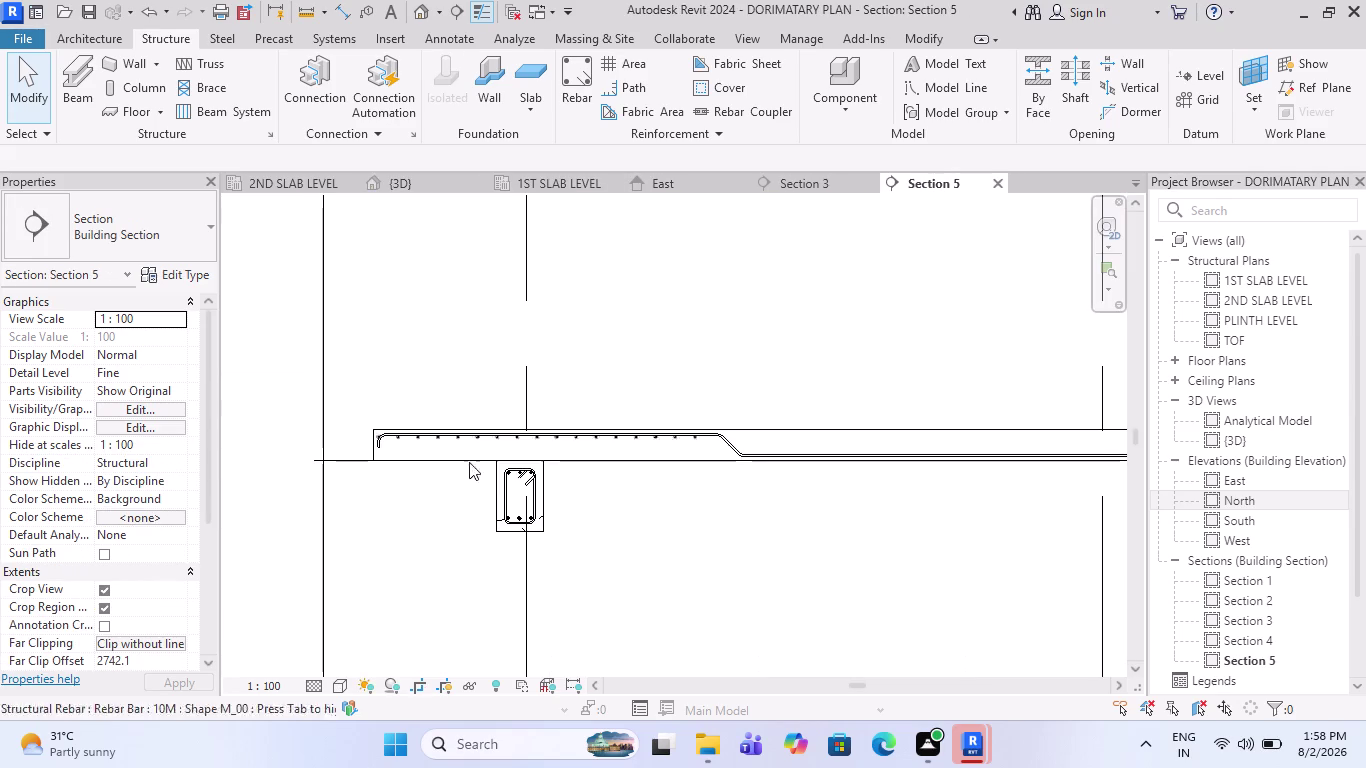
scroll(up, 3)
scroll(down, 3)
scroll(down, 3)
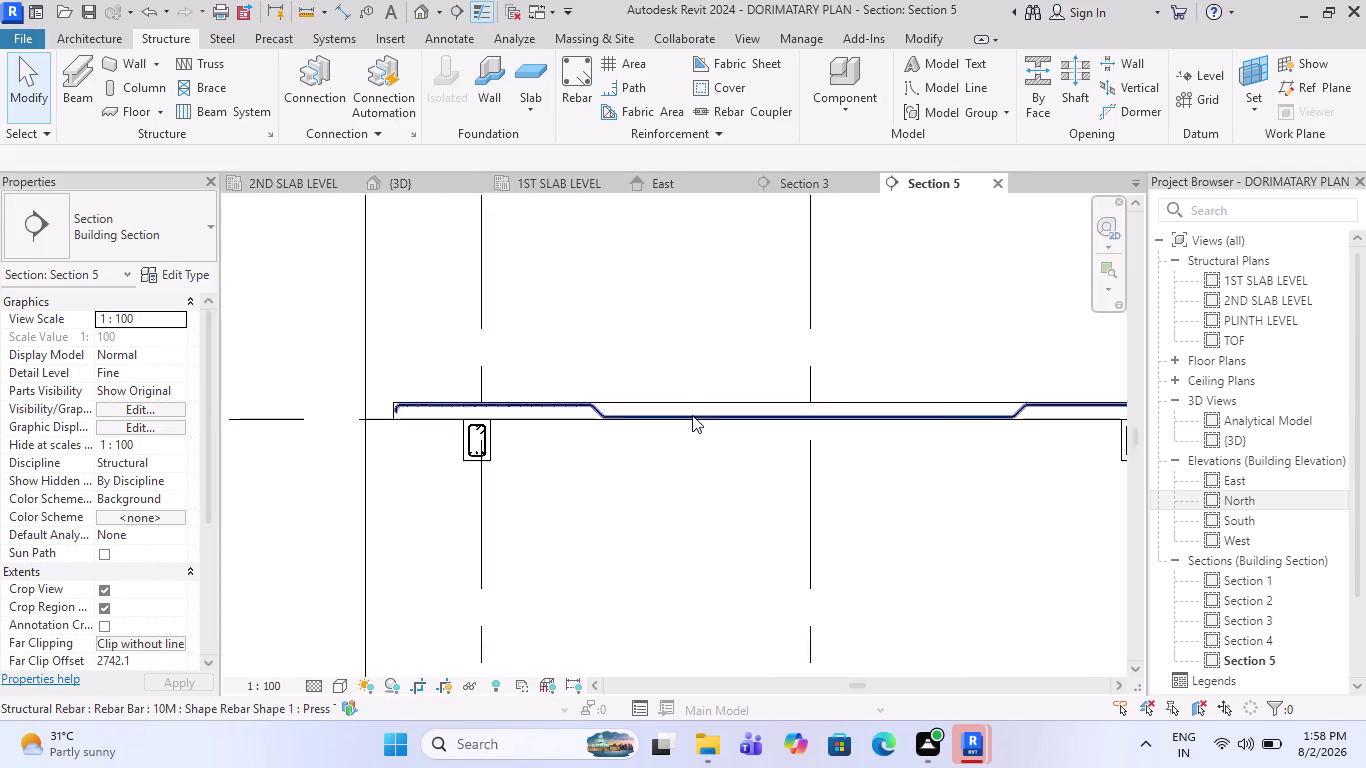
scroll(down, 3)
middle_drag(768, 389, 524, 363)
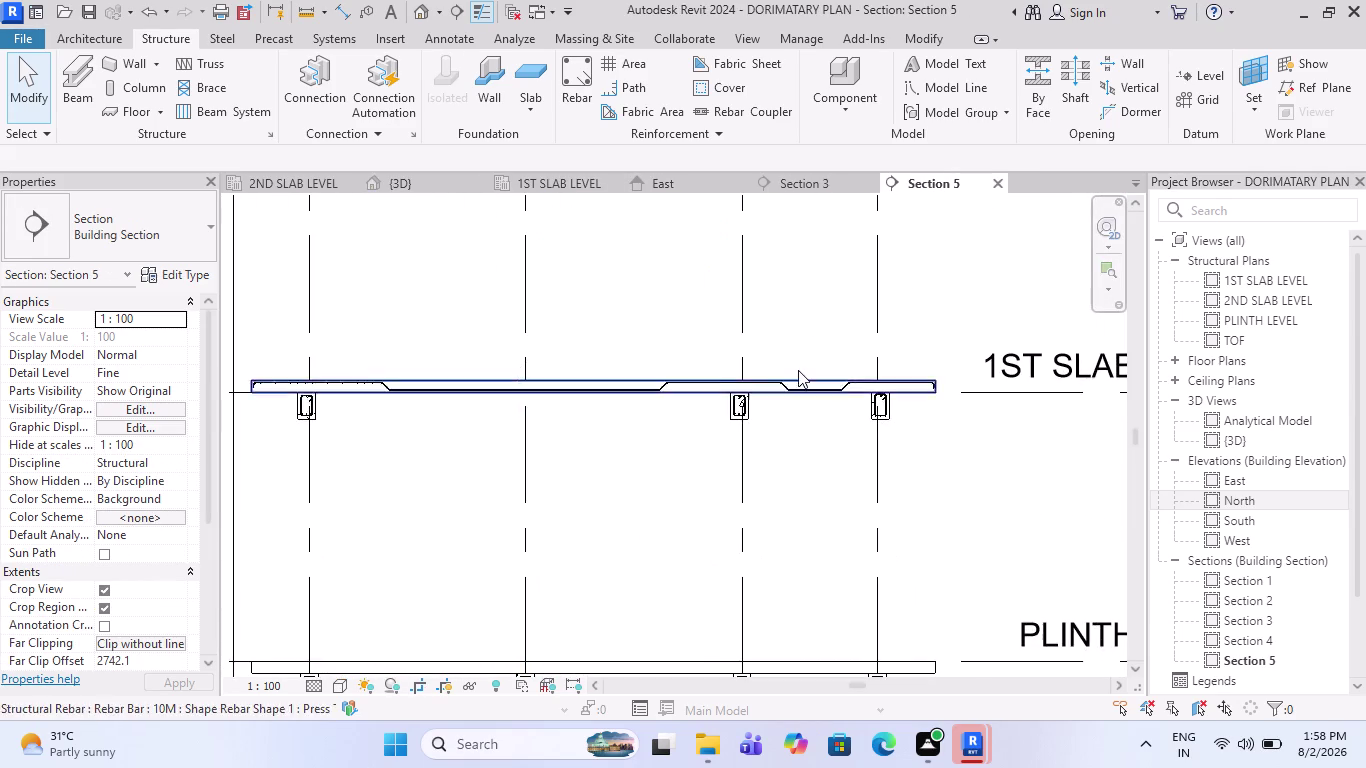
scroll(up, 3)
middle_drag(801, 372, 734, 373)
scroll(up, 3)
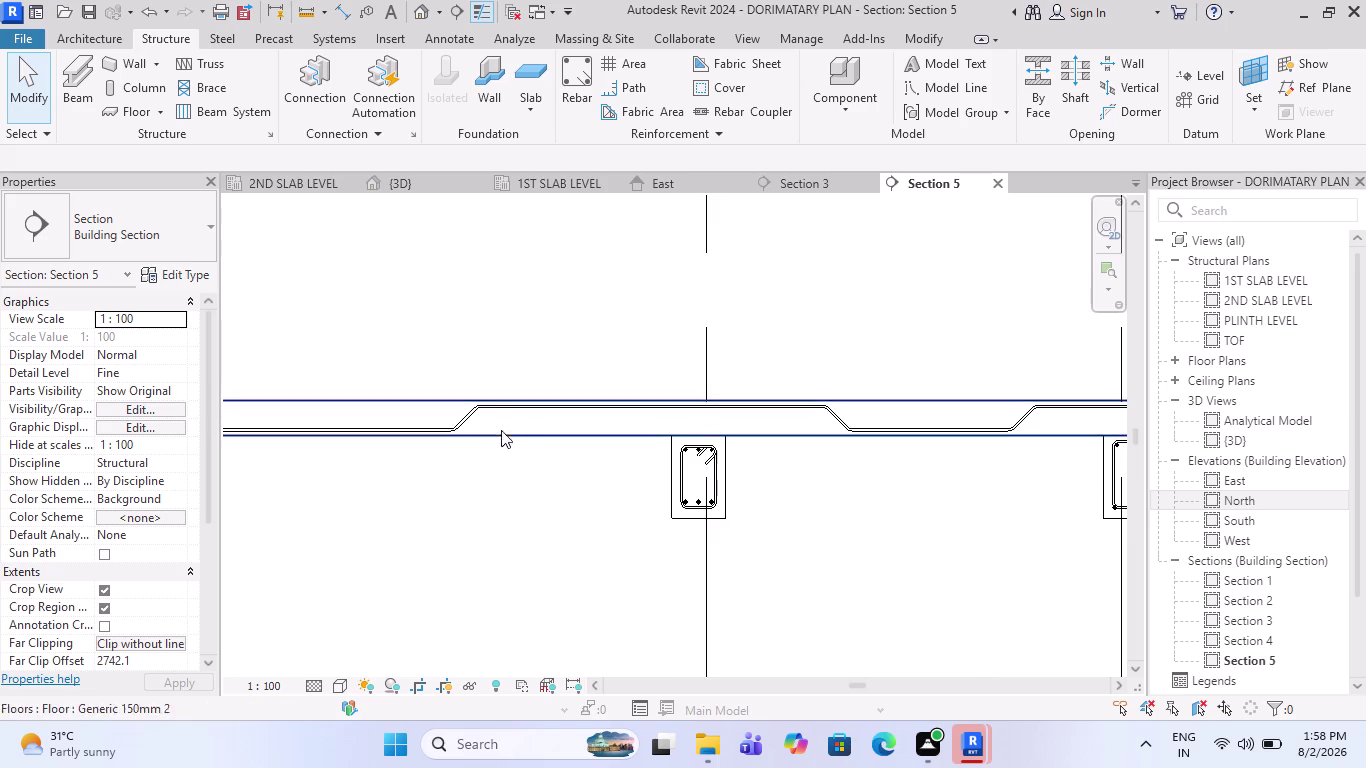
click(565, 91)
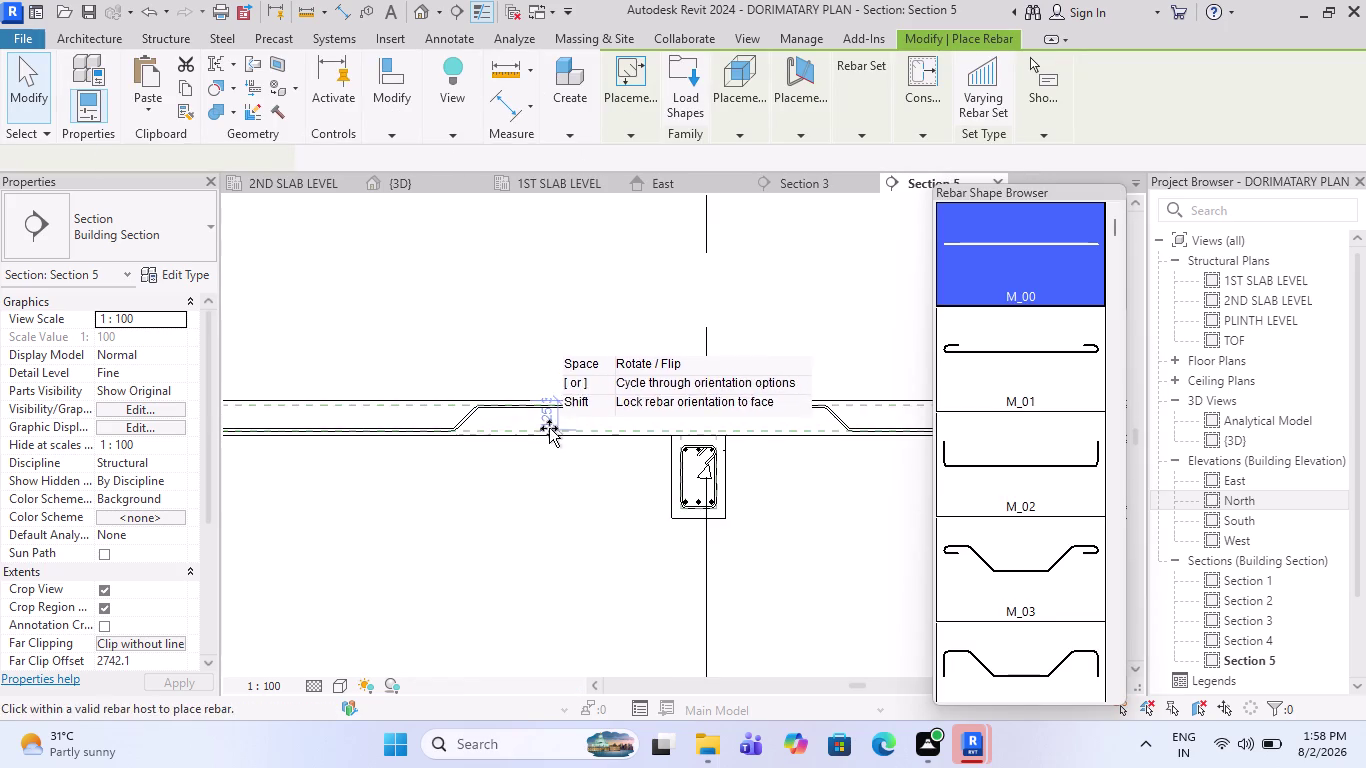
Place a straight 10M M_00 bar inside the Section 5 slab and select it.
scroll(up, 3)
scroll(up, 3)
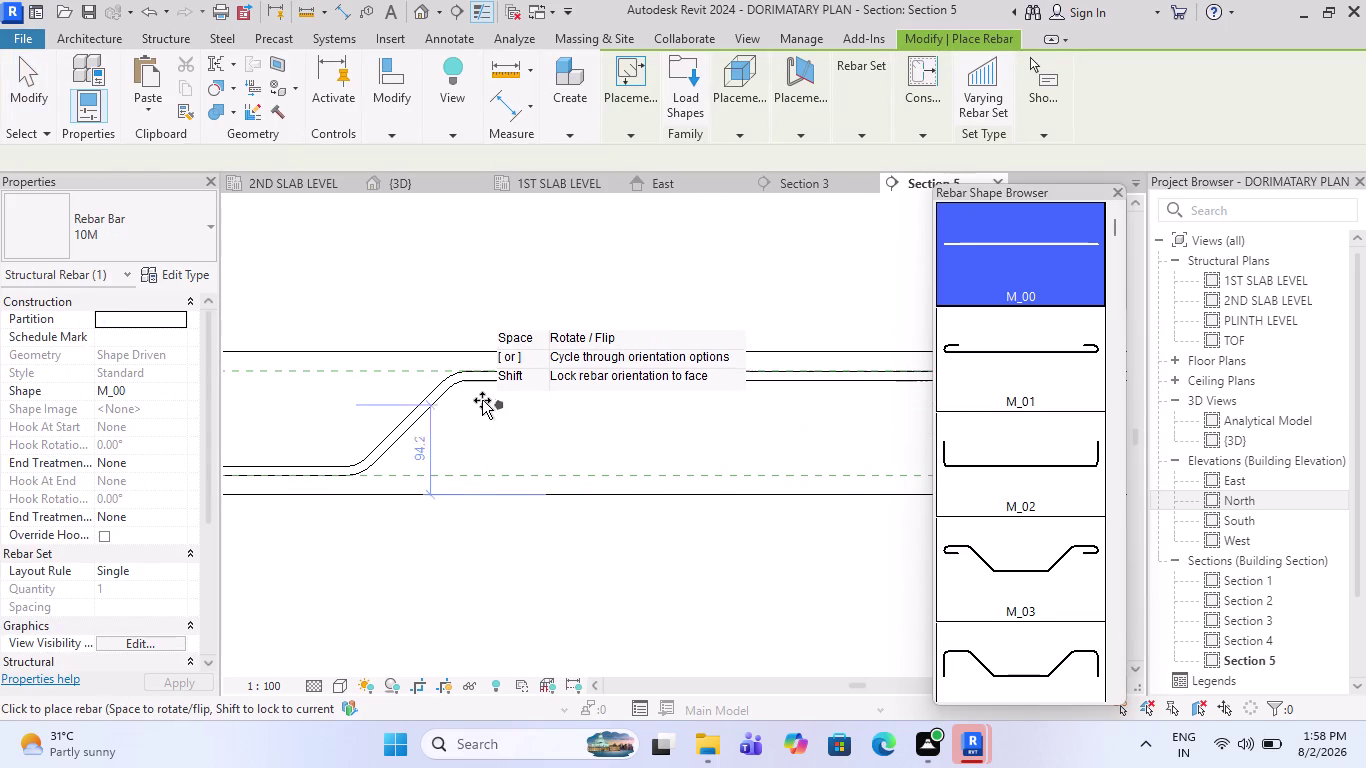
click(486, 389)
scroll(down, 3)
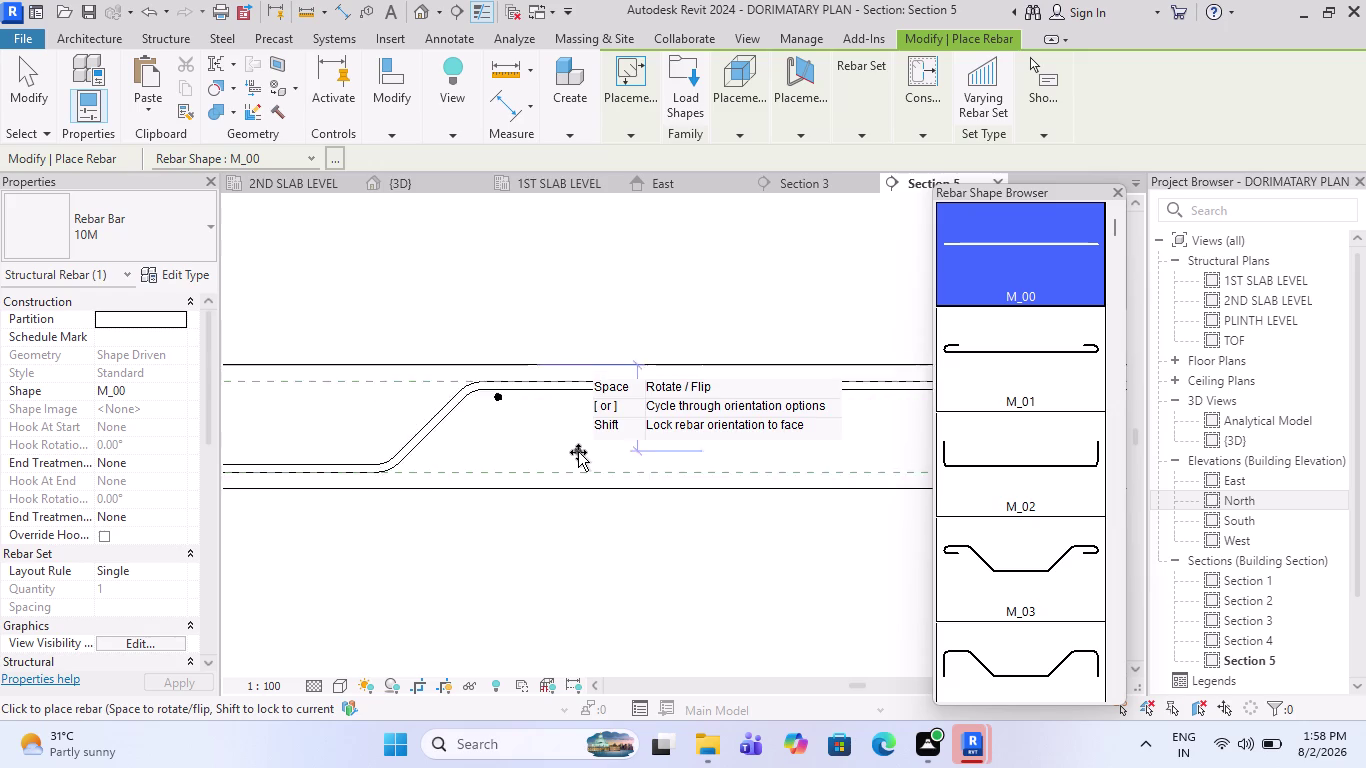
scroll(down, 3)
key(Escape)
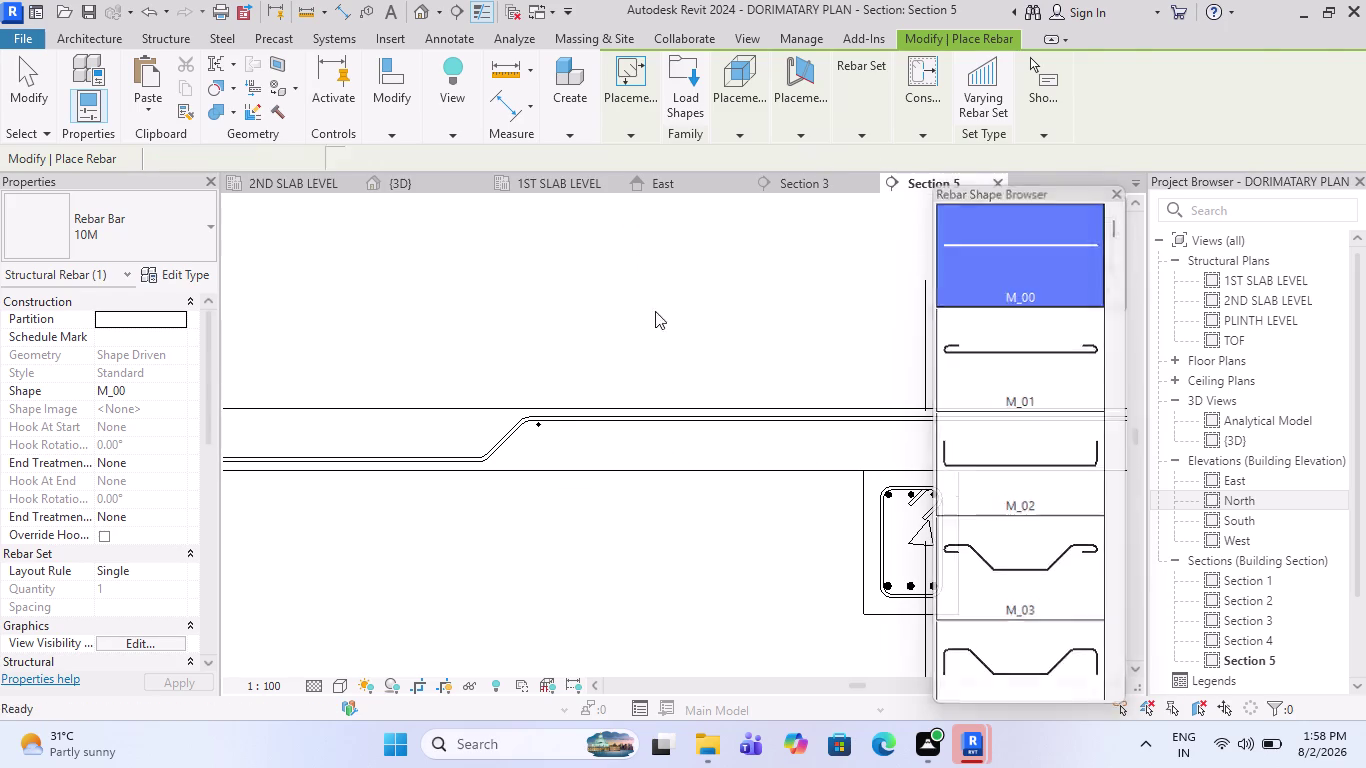
scroll(up, 3)
click(542, 424)
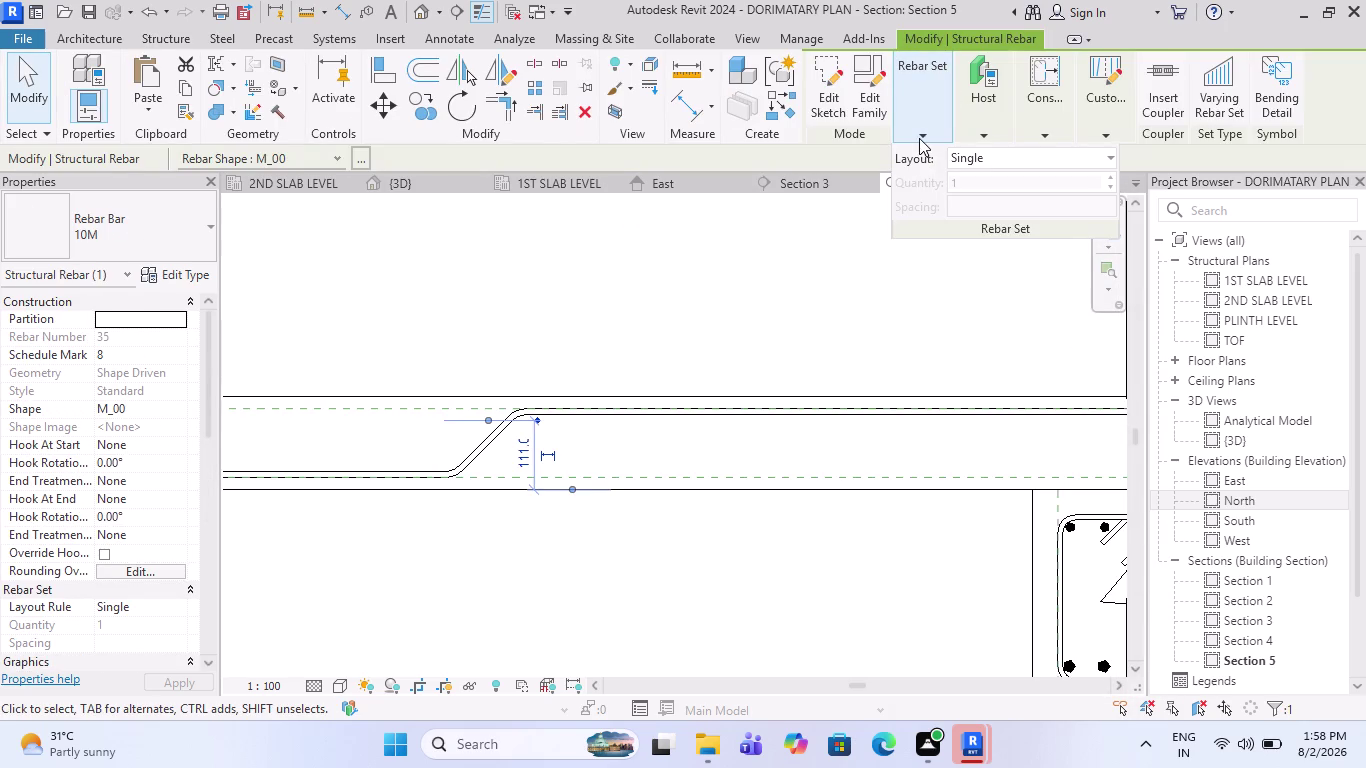
Set the bar's Rebar Set Layout to Fixed Number of 3, then undo.
click(921, 138)
click(947, 128)
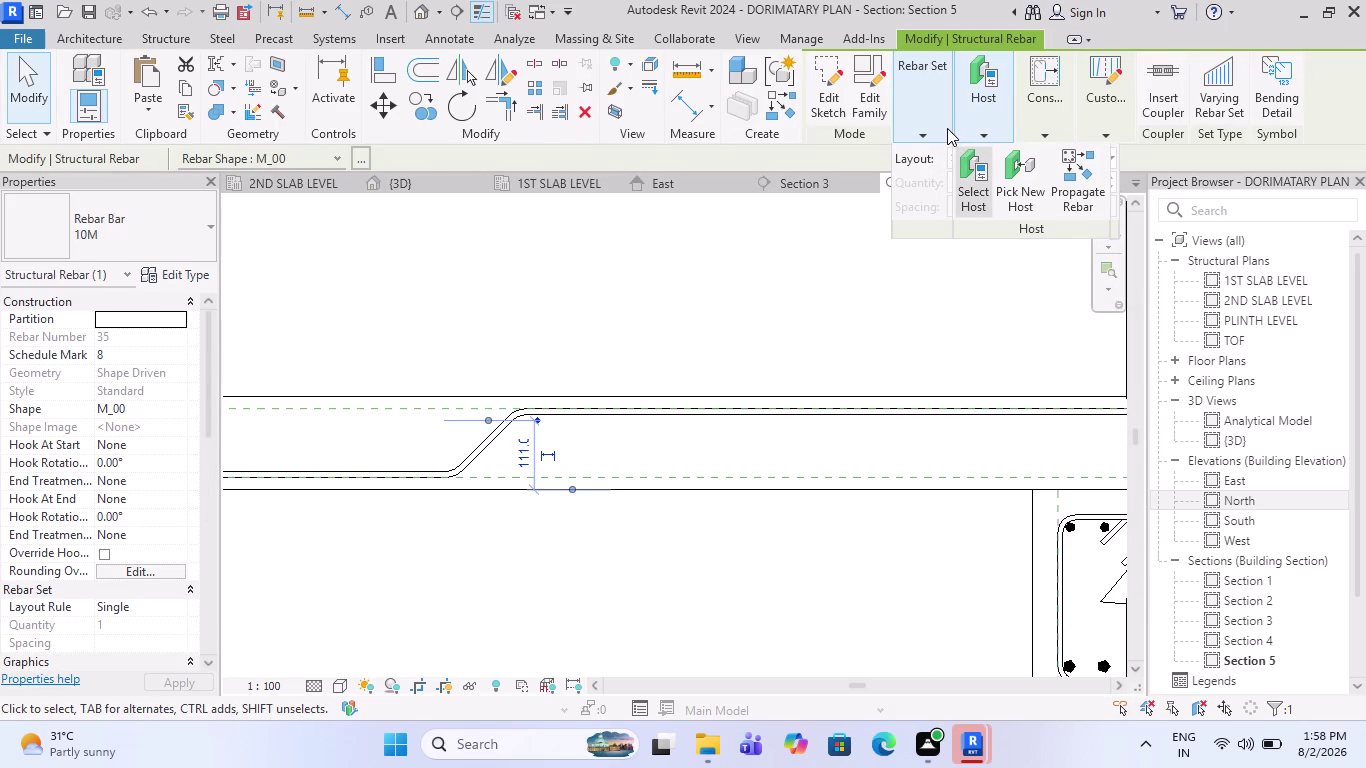
click(985, 165)
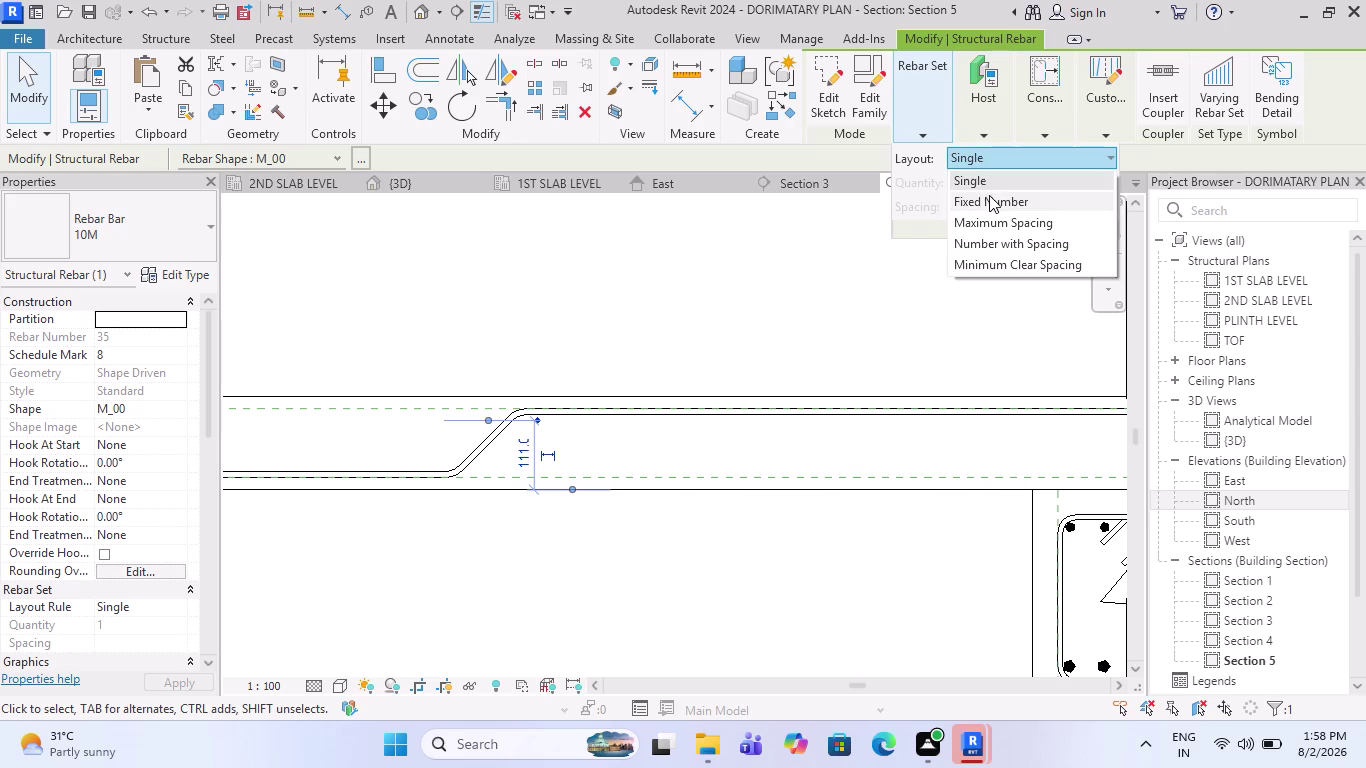
click(990, 197)
scroll(down, 3)
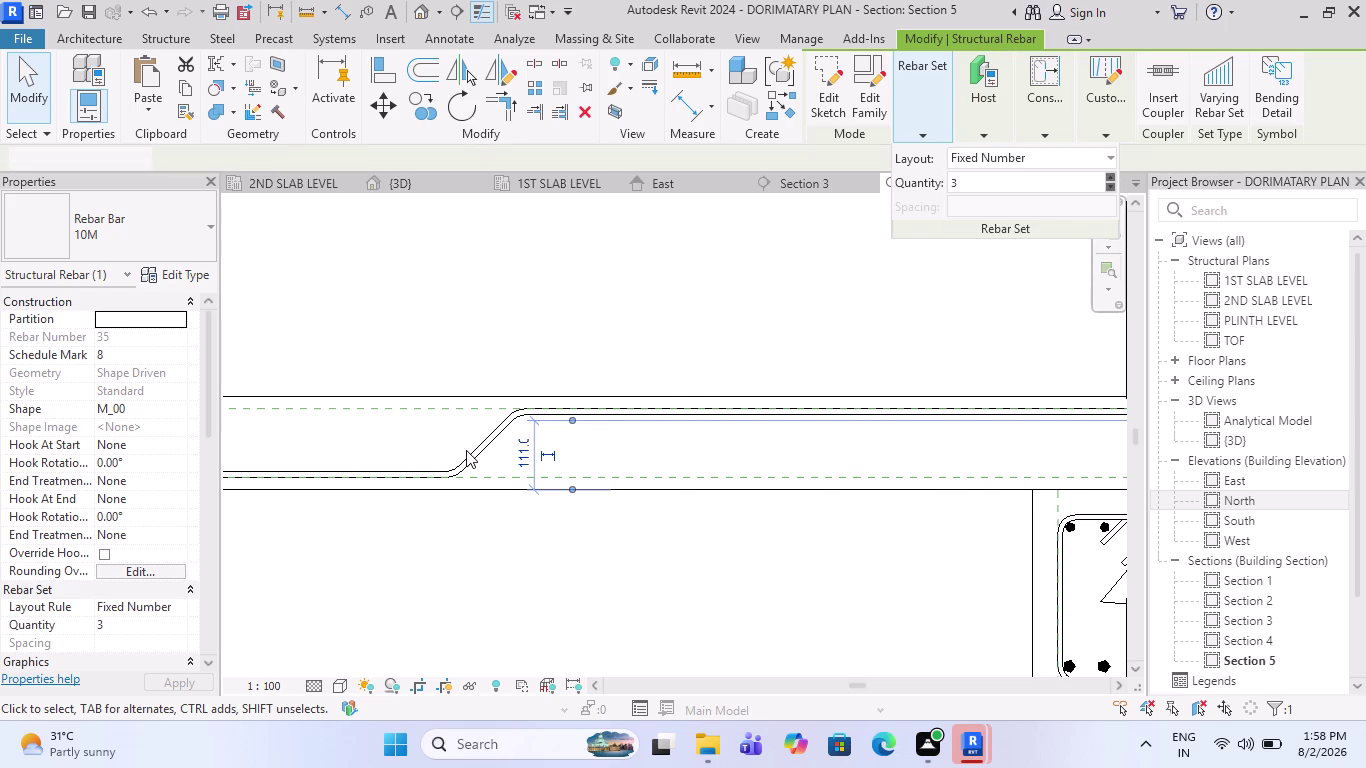
scroll(down, 3)
scroll(down, 3)
scroll(down, 3)
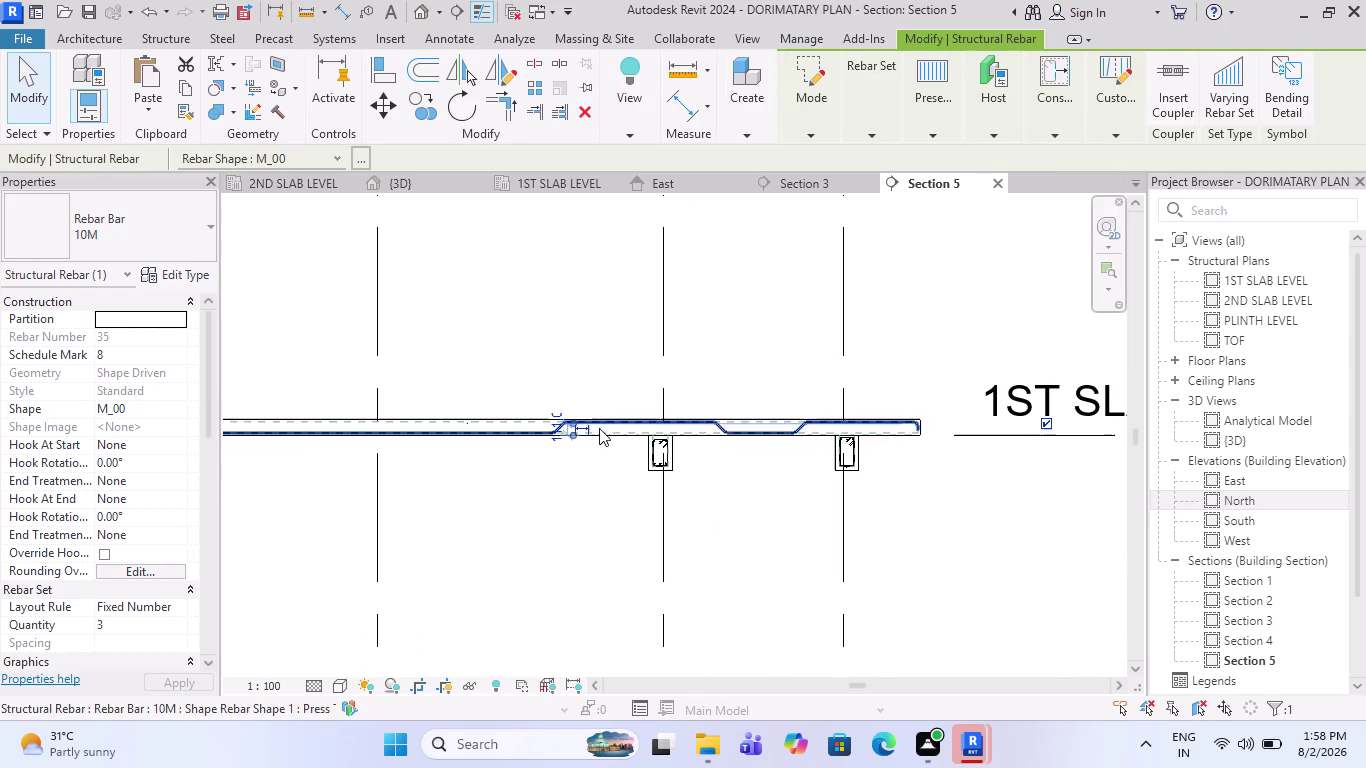
scroll(up, 3)
scroll(up, 3)
scroll(down, 3)
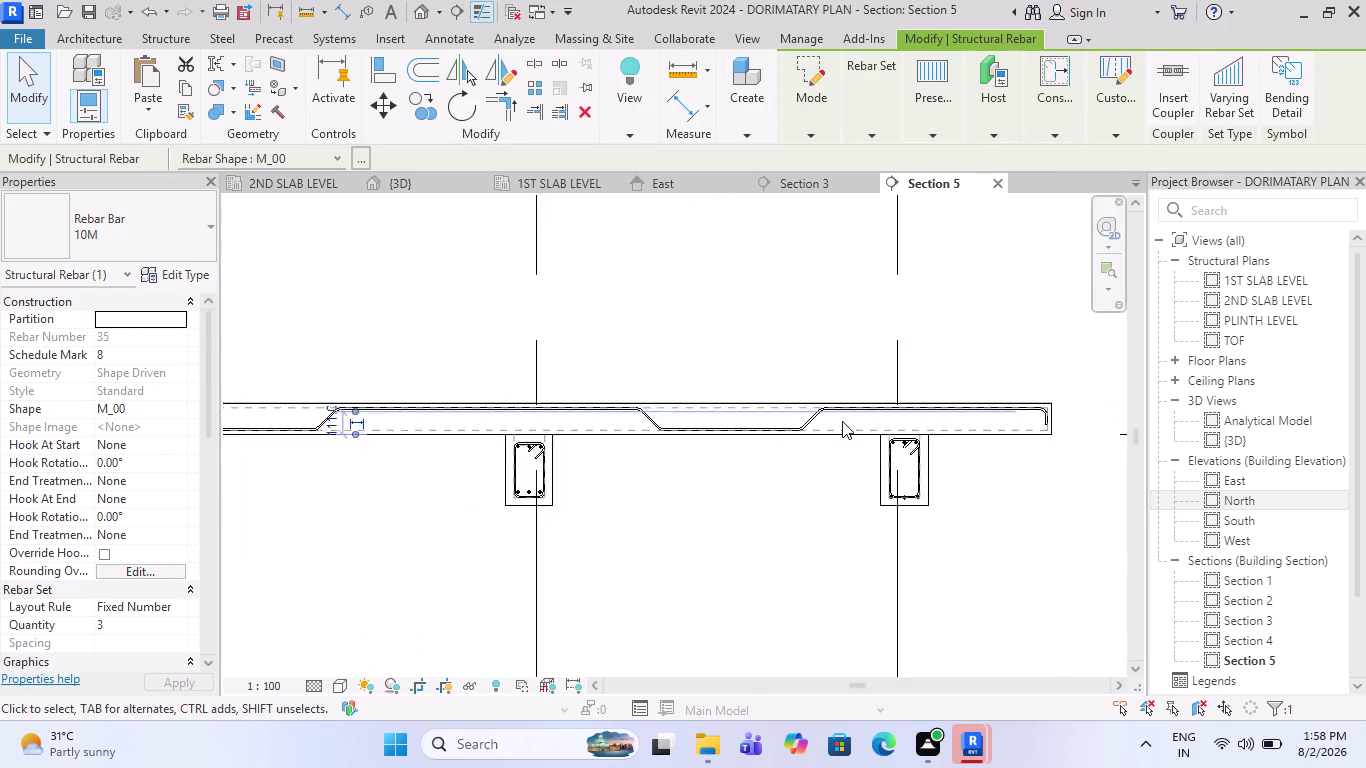
scroll(down, 3)
scroll(up, 3)
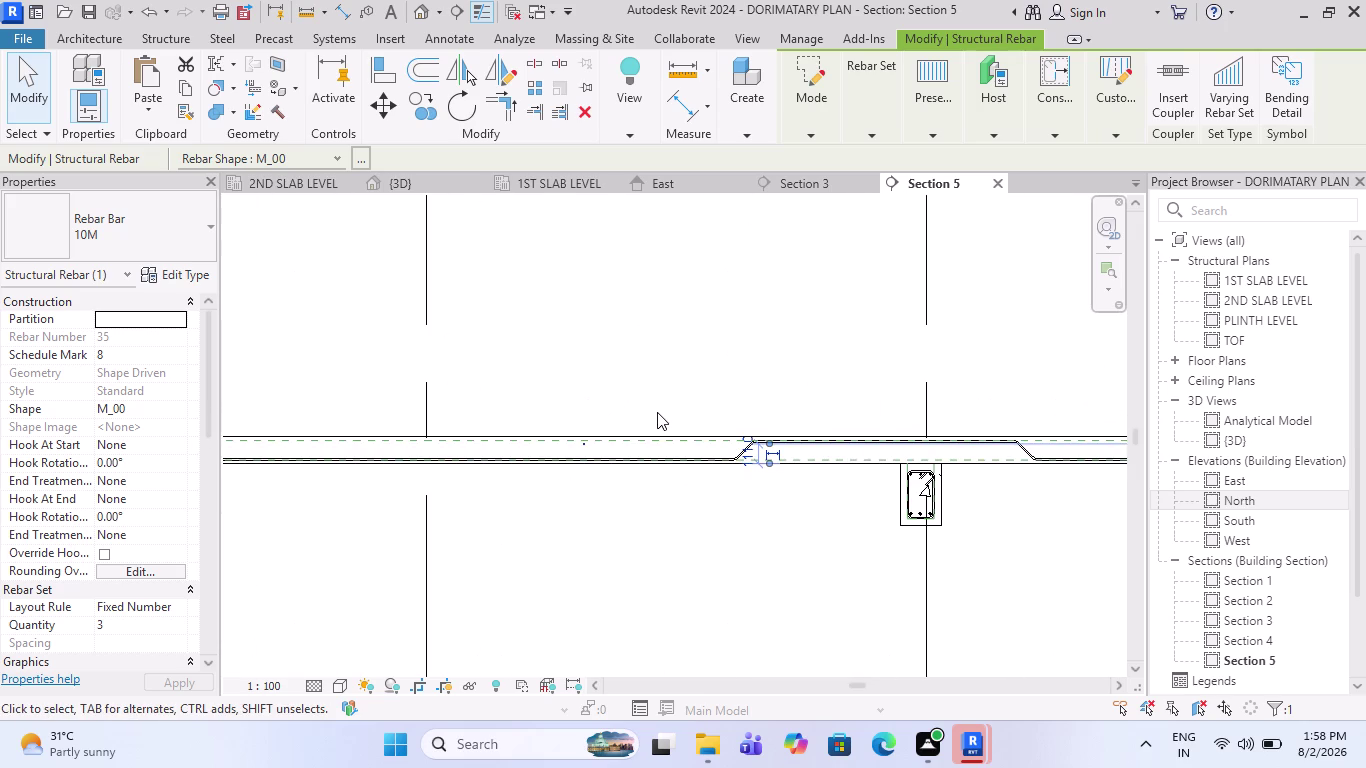
key(ctrl+z)
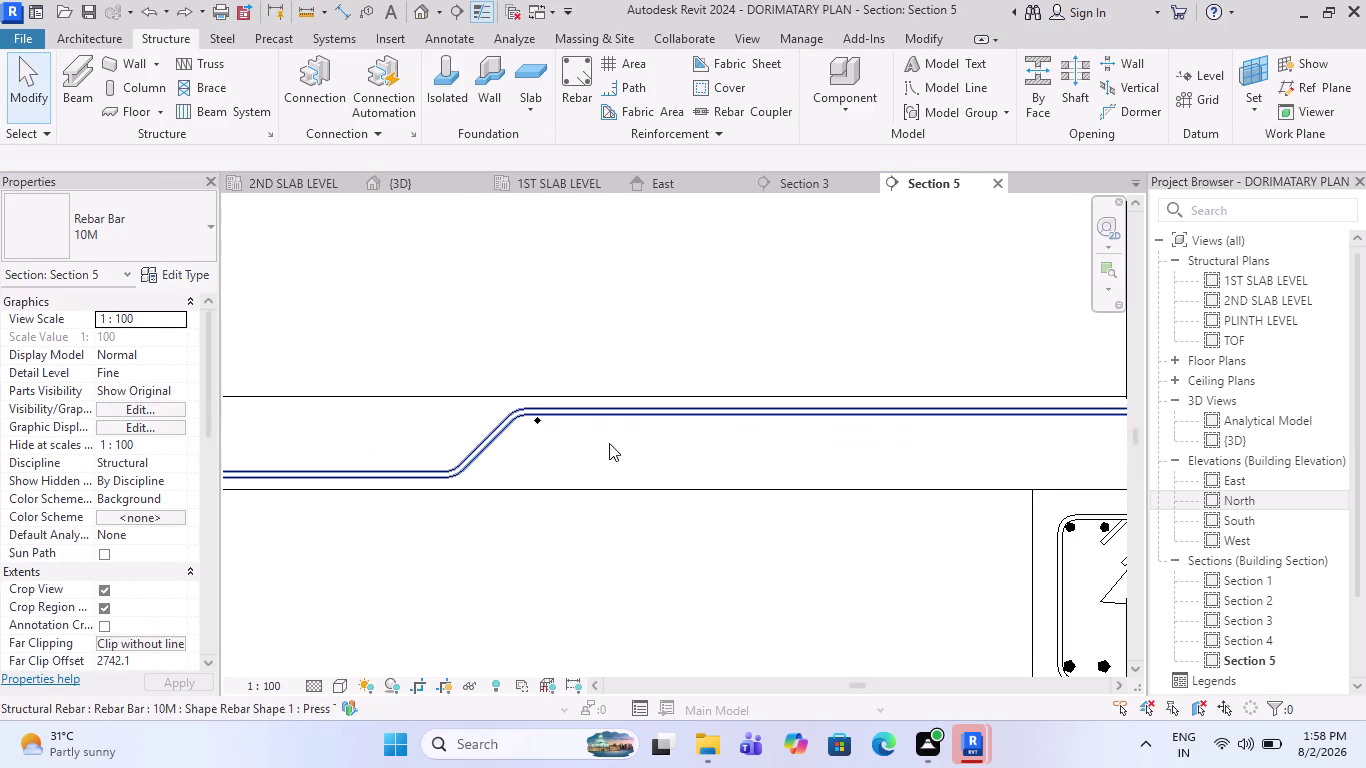
scroll(up, 3)
Set the placed slab bar set's layout rule to Maximum Spacing.
click(542, 422)
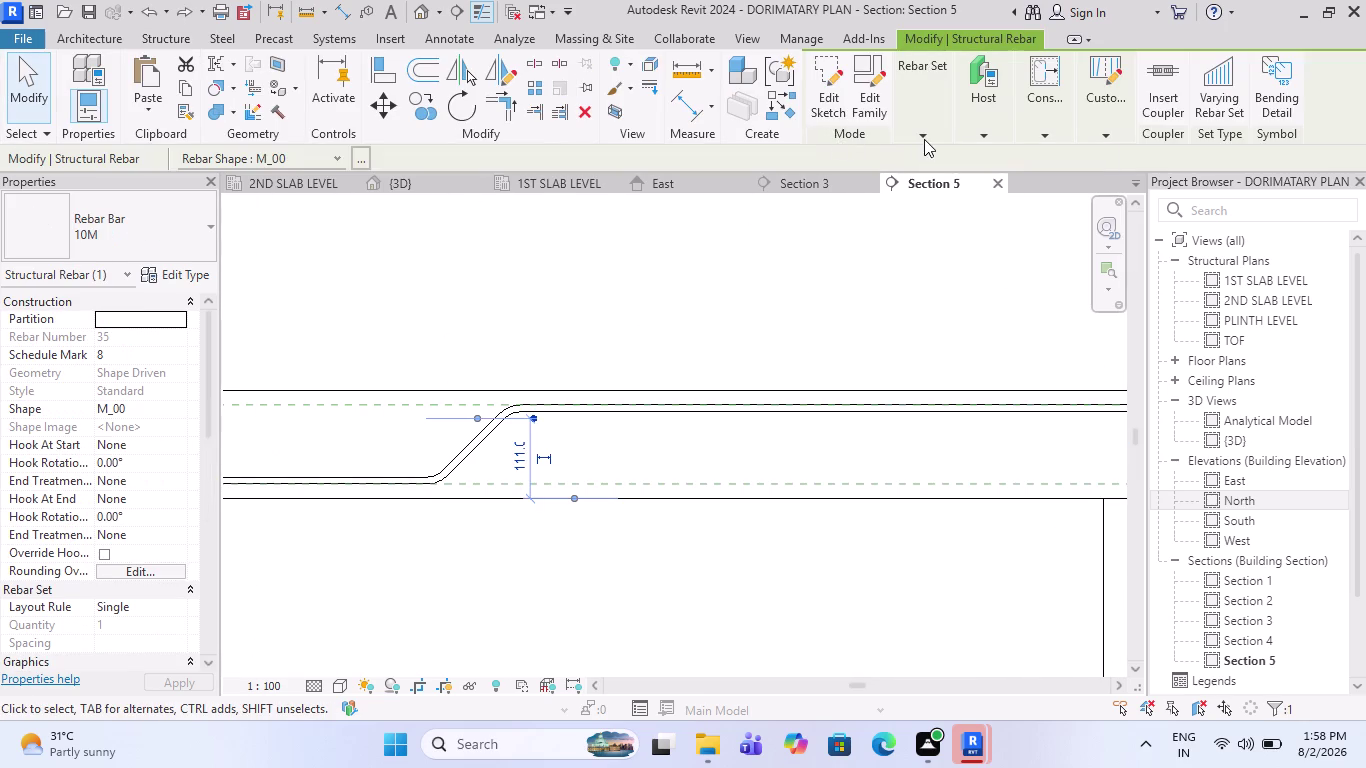
click(926, 139)
click(1001, 166)
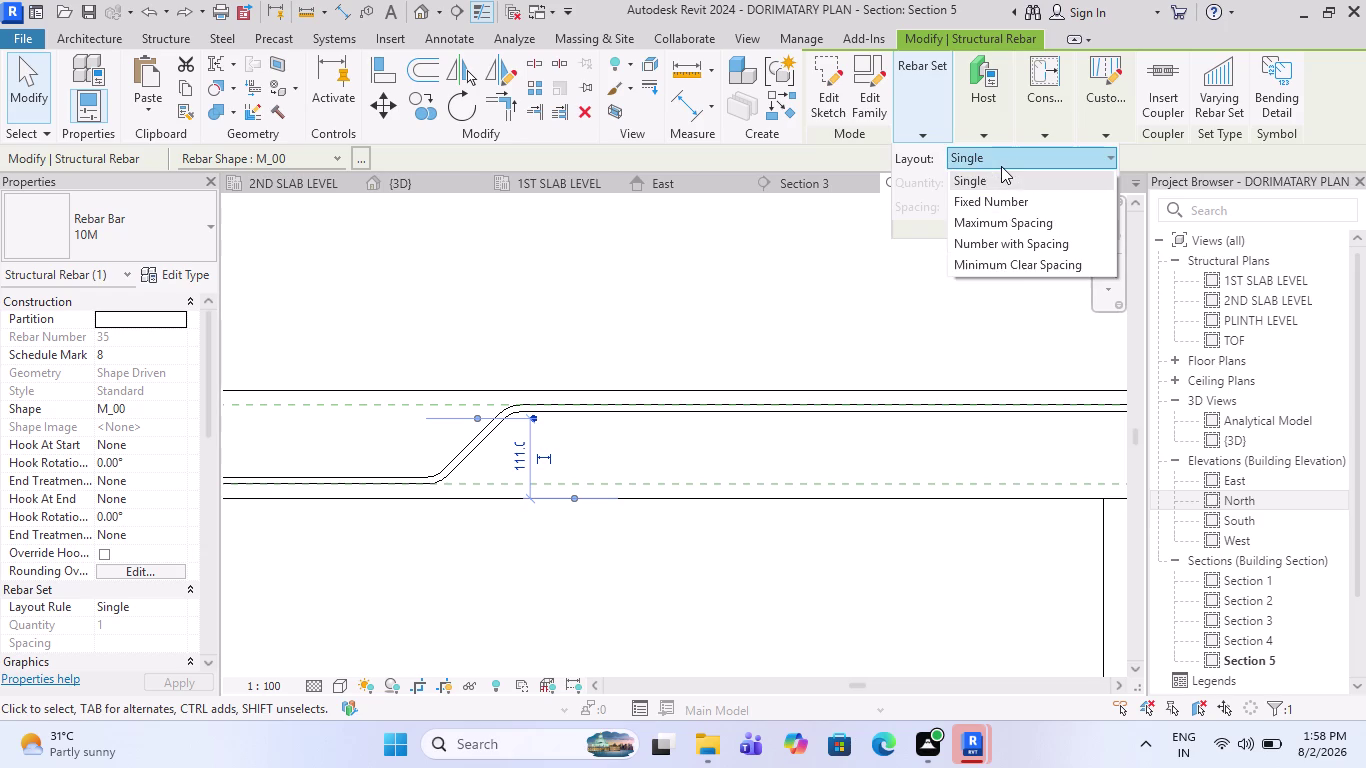
click(1002, 216)
scroll(down, 3)
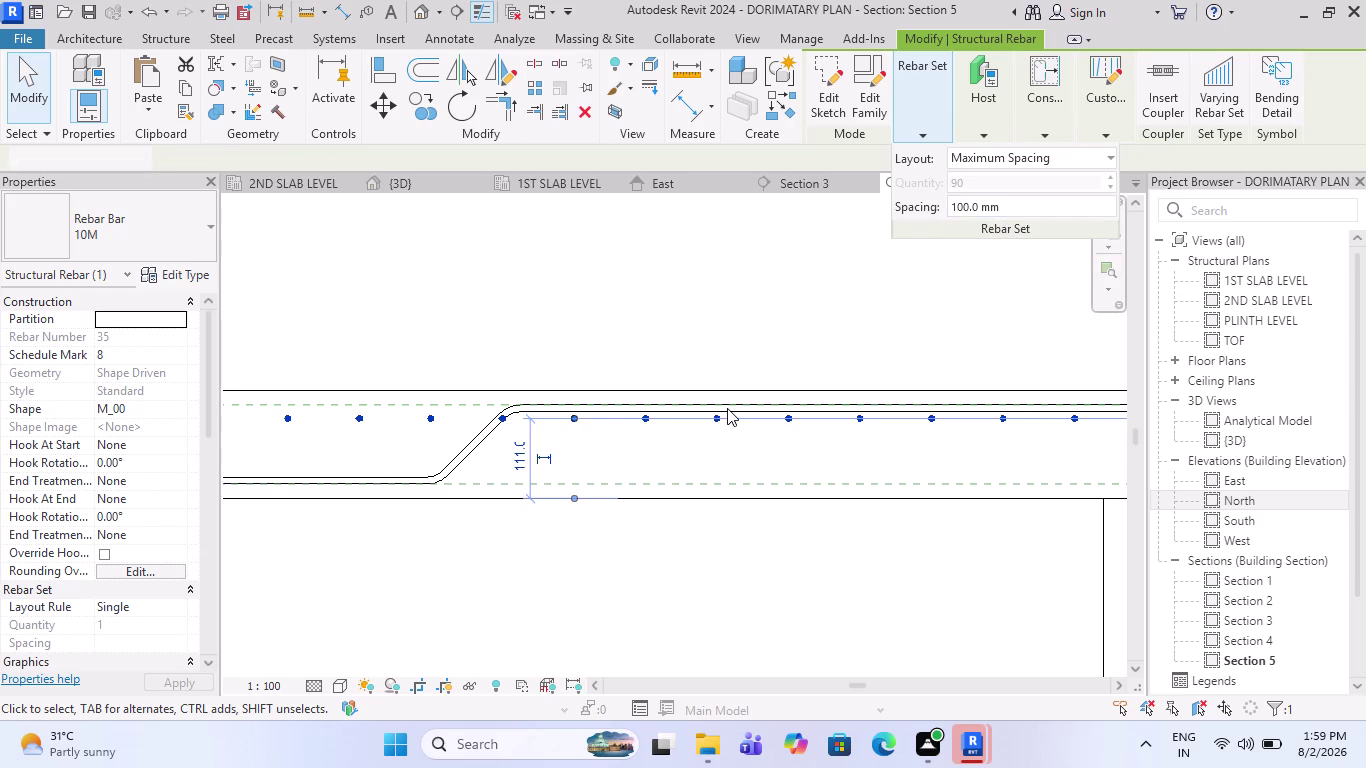
scroll(down, 3)
scroll(down, 3)
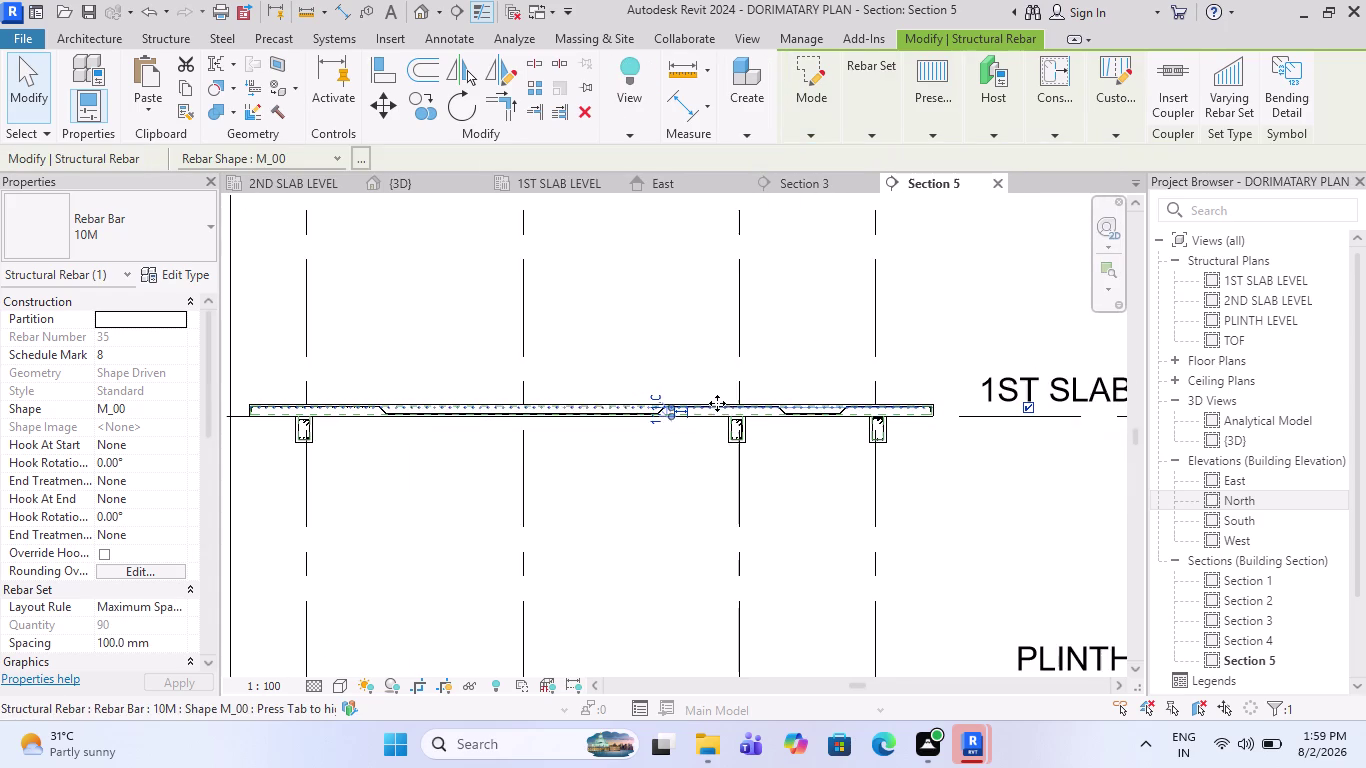
scroll(up, 3)
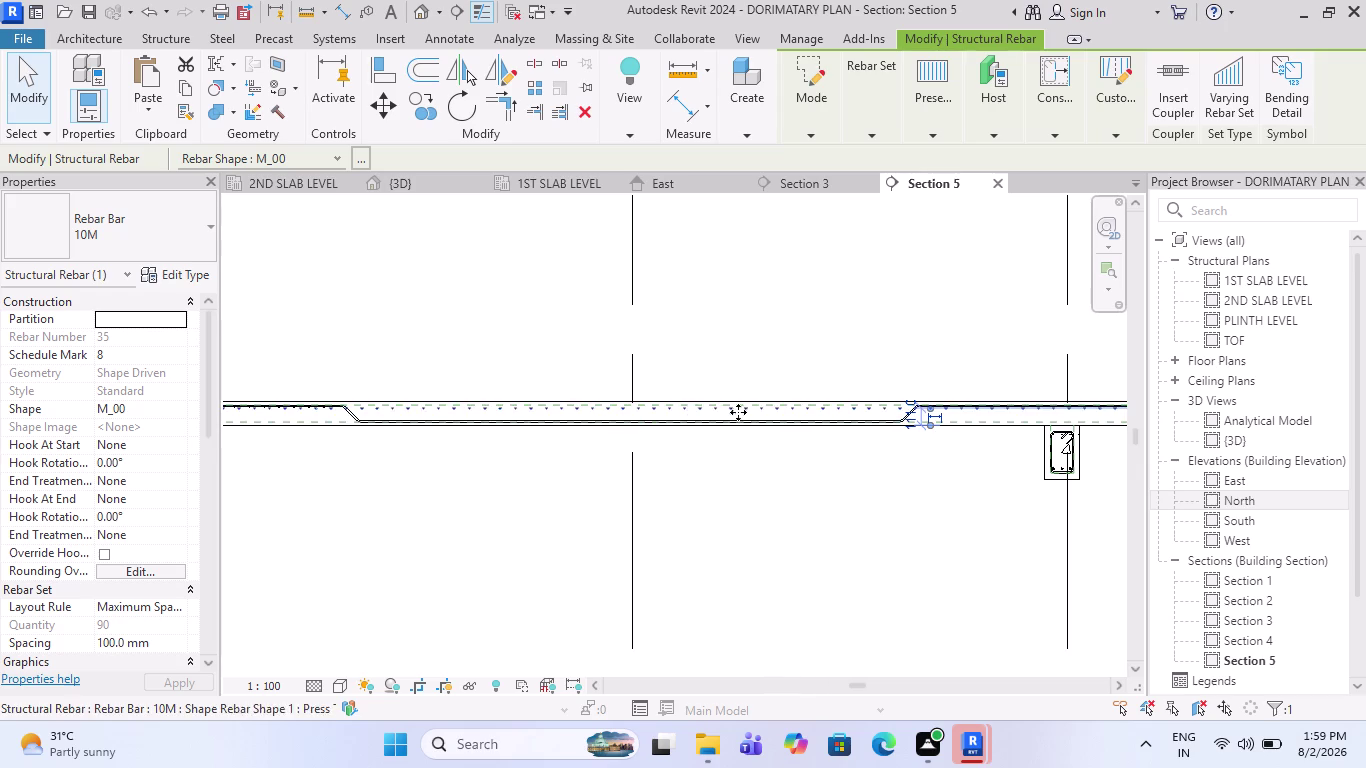
scroll(down, 3)
scroll(up, 3)
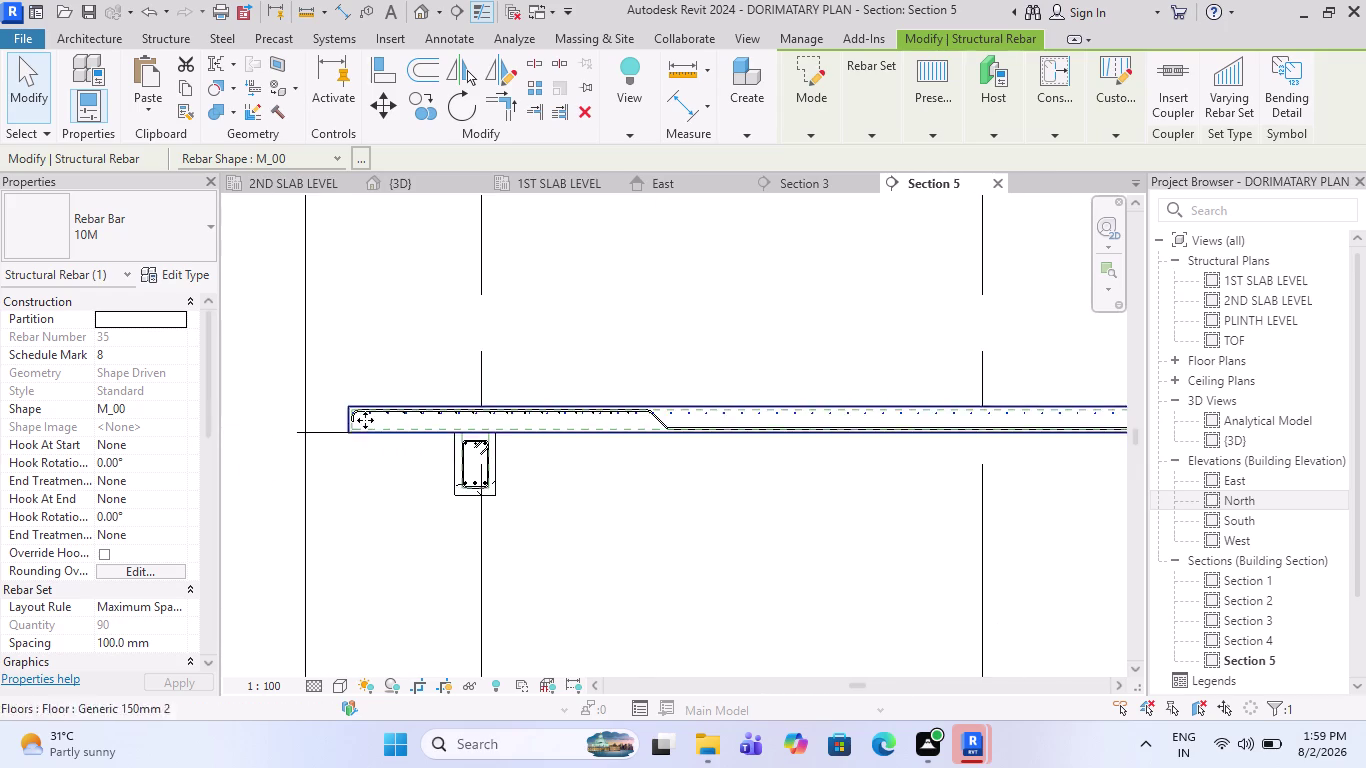
scroll(up, 3)
scroll(up, 3)
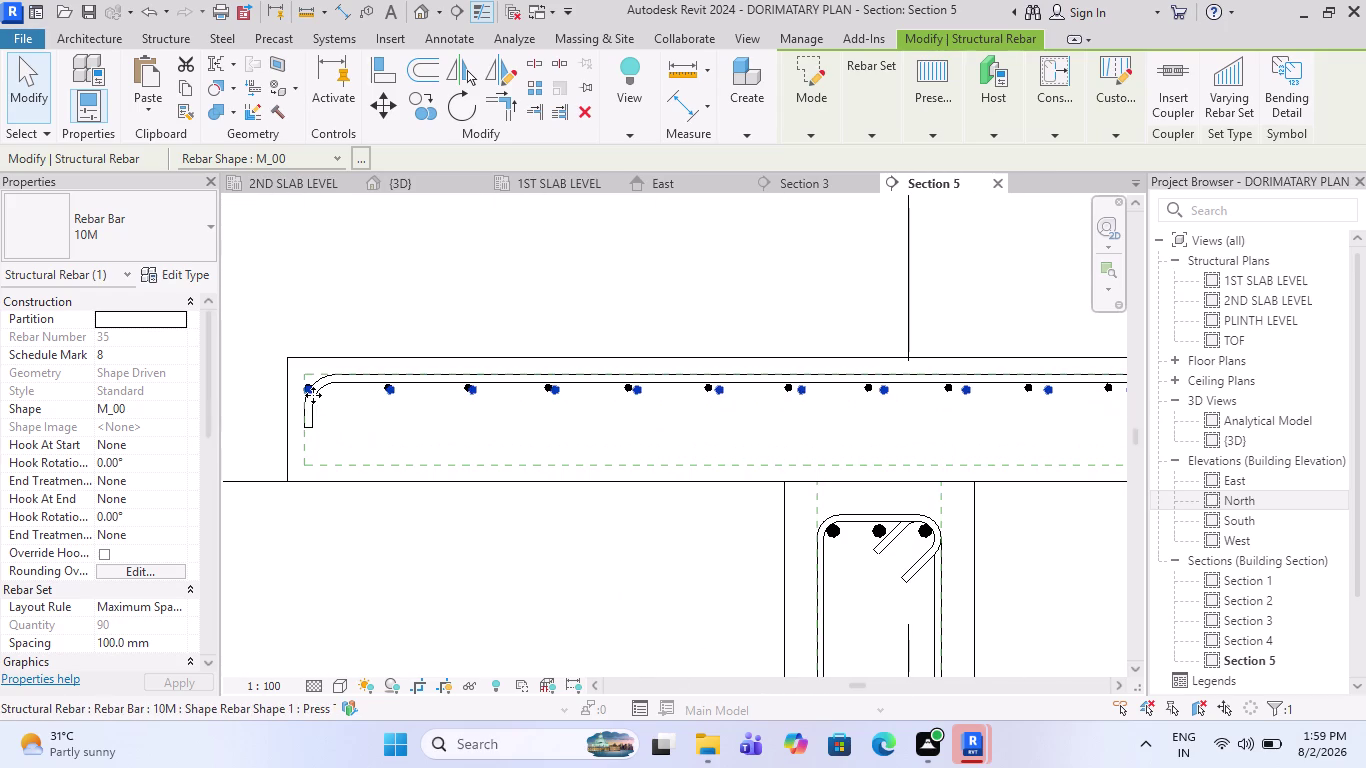
Drag the bar set's extent grips to pull its end back along the slab.
drag(313, 395, 526, 429)
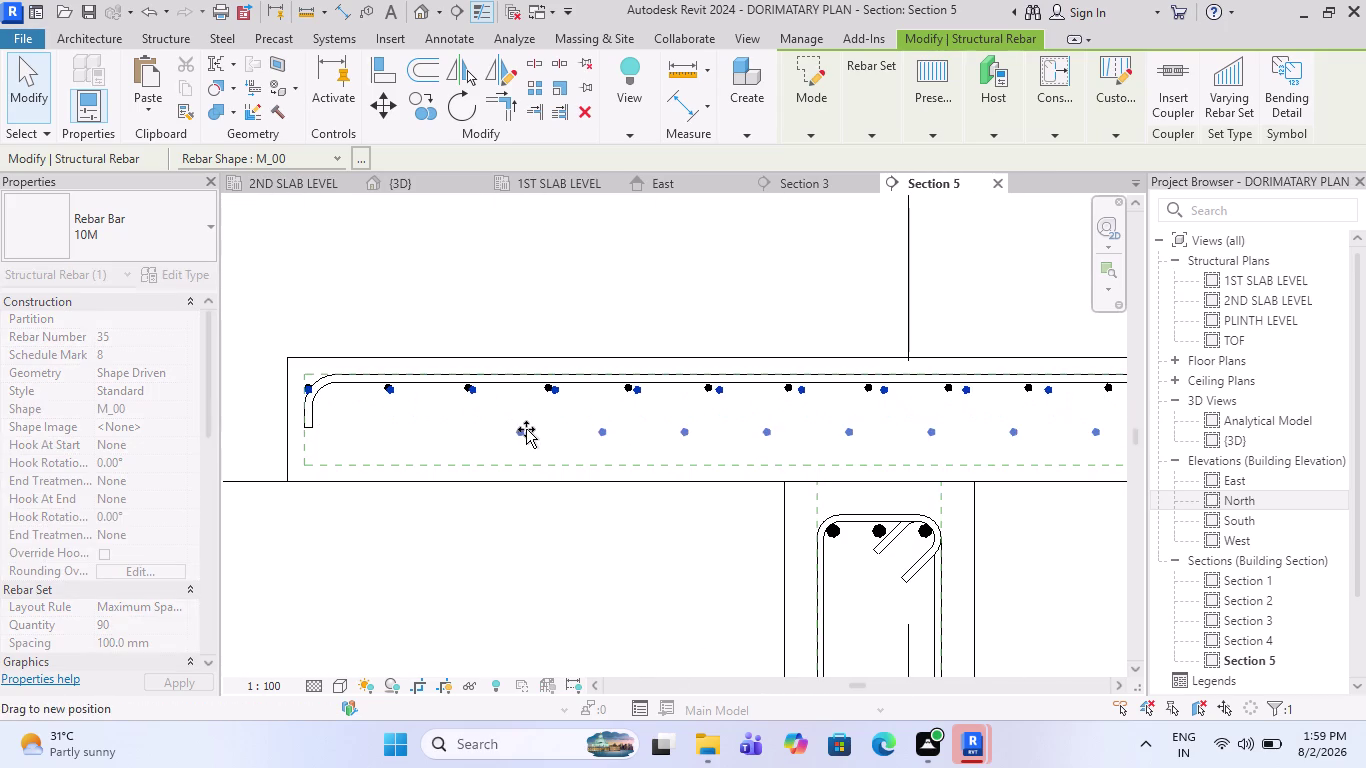
drag(526, 429, 1093, 387)
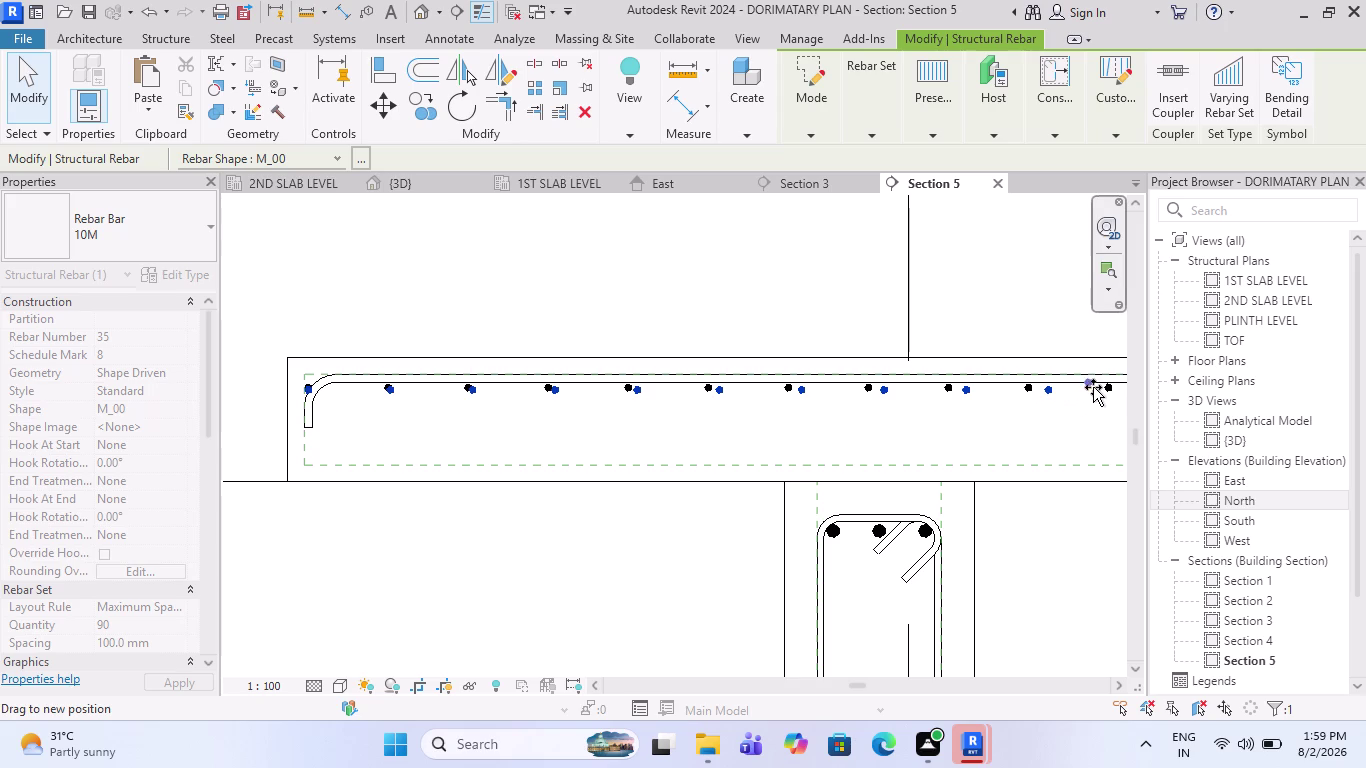
drag(1093, 387, 1126, 391)
scroll(down, 3)
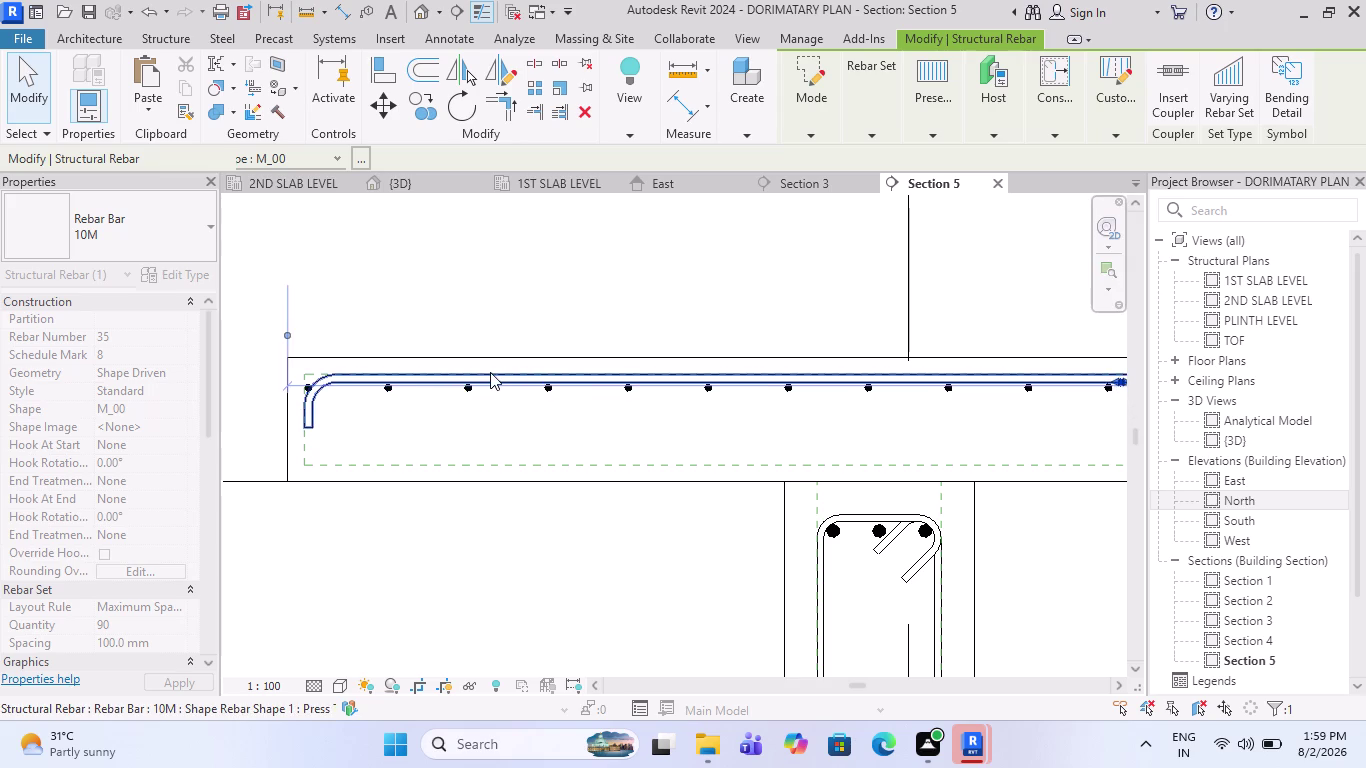
scroll(down, 3)
scroll(down, 3)
scroll(up, 3)
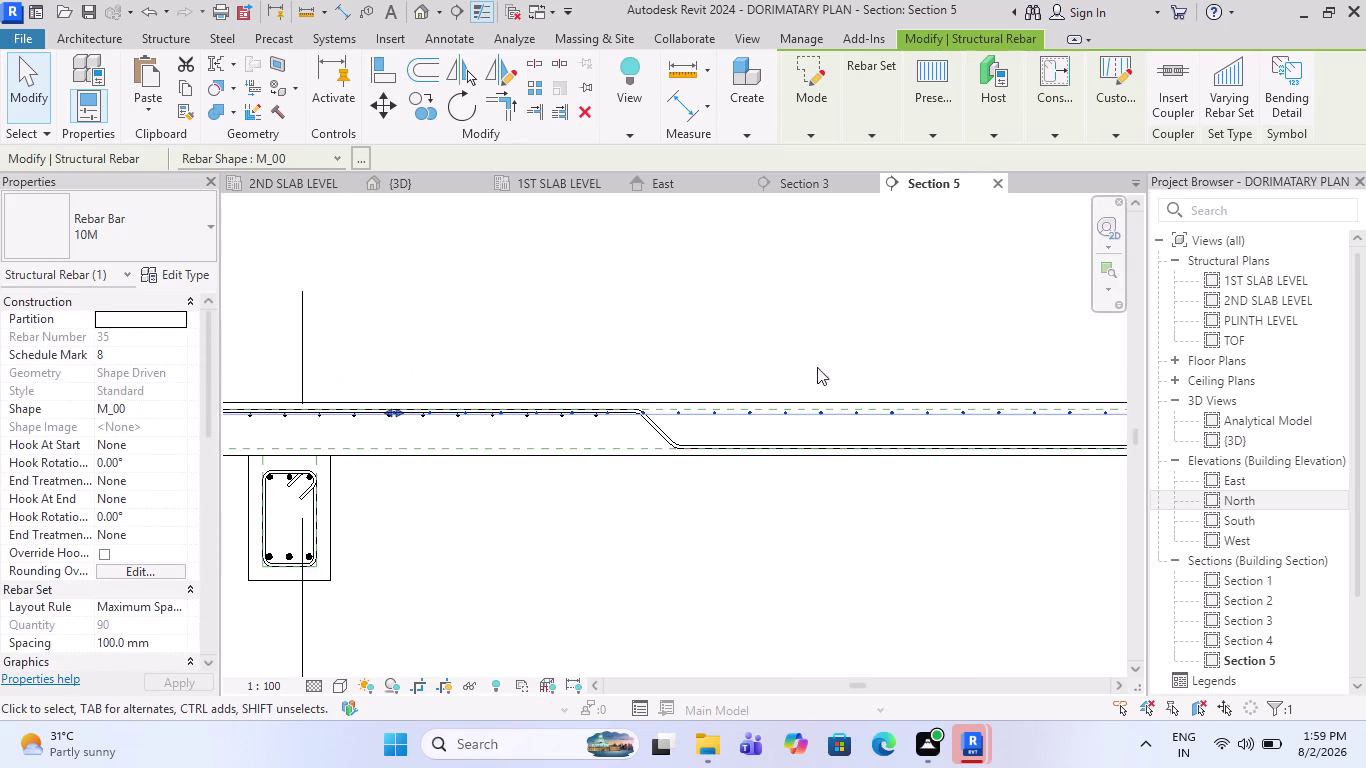
scroll(up, 3)
scroll(up, 3)
Pull the set's end back to sit near the slab step.
drag(502, 392, 751, 402)
scroll(down, 3)
scroll(down, 3)
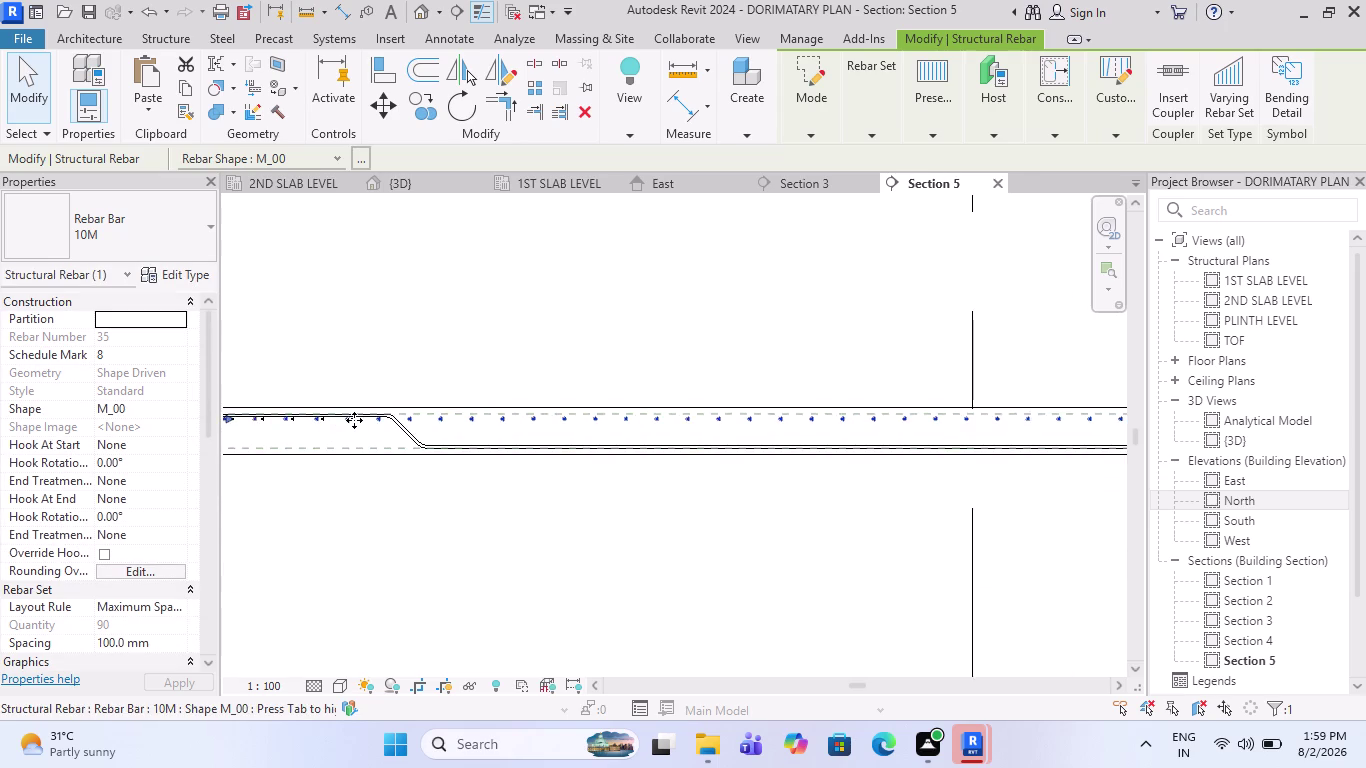
scroll(down, 3)
scroll(up, 3)
scroll(up, 3)
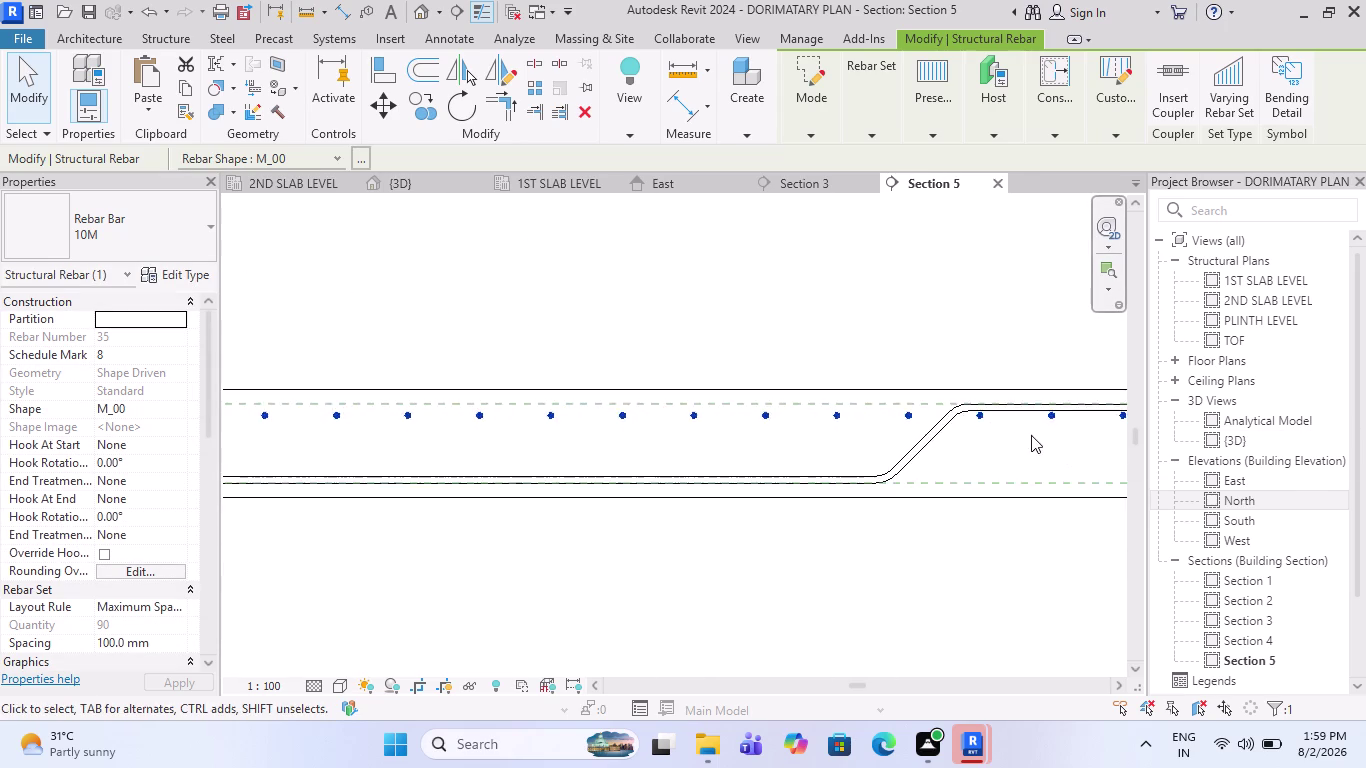
scroll(up, 3)
scroll(down, 3)
scroll(down, 3)
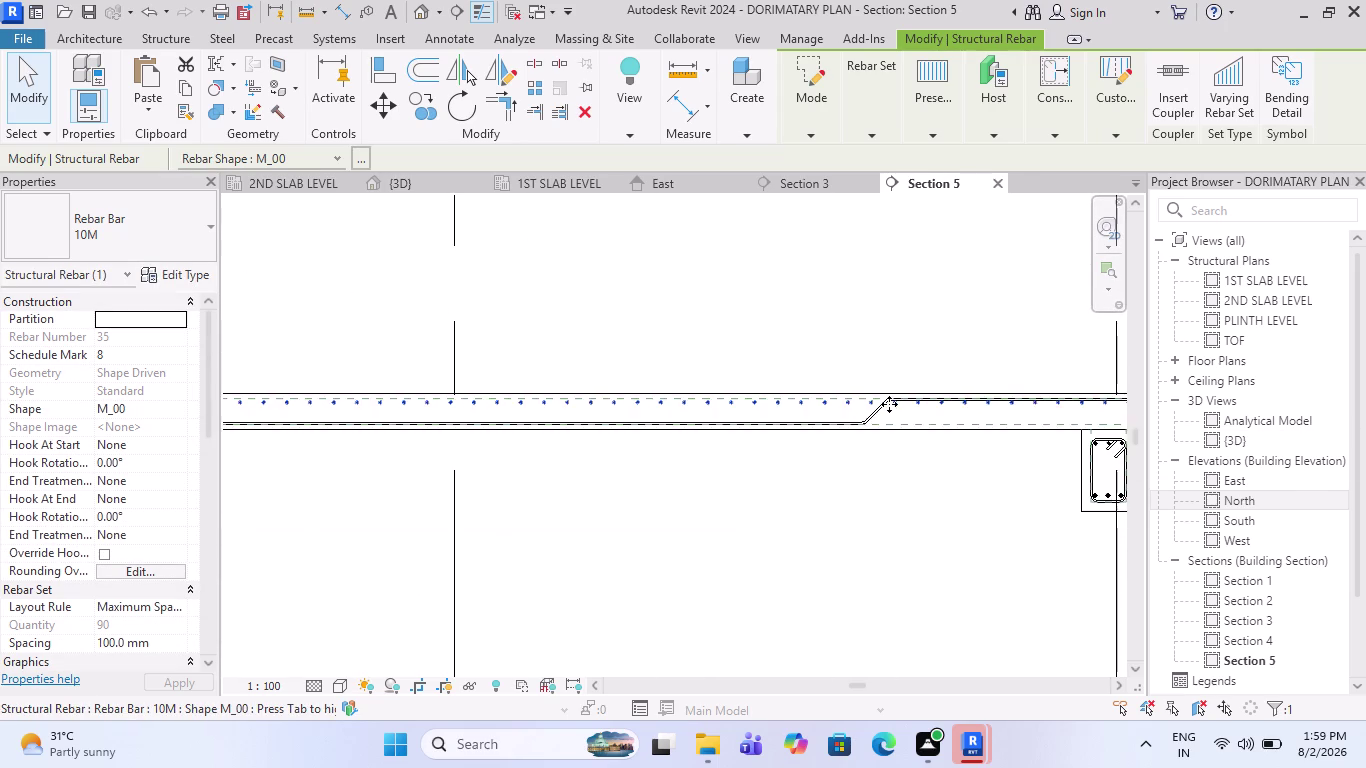
scroll(down, 3)
scroll(up, 3)
scroll(up, 3)
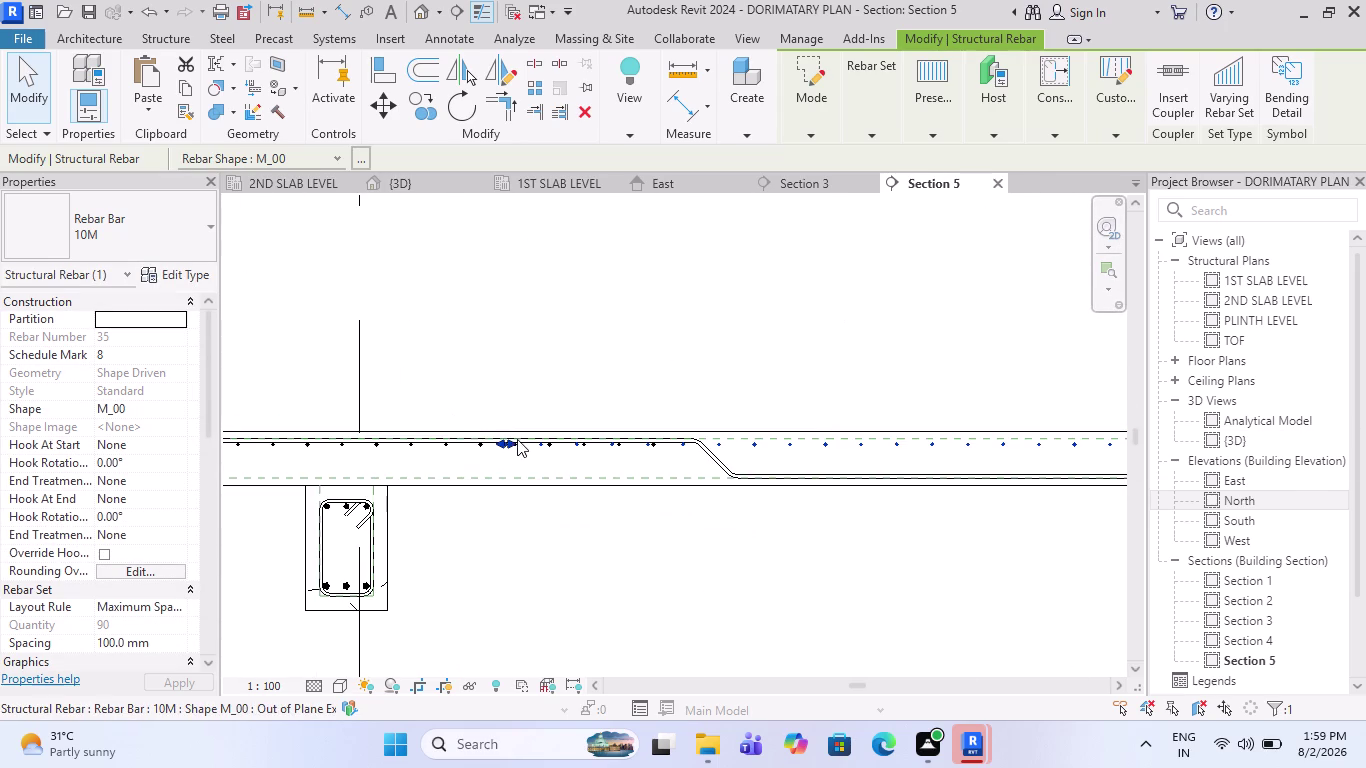
drag(513, 445, 1002, 483)
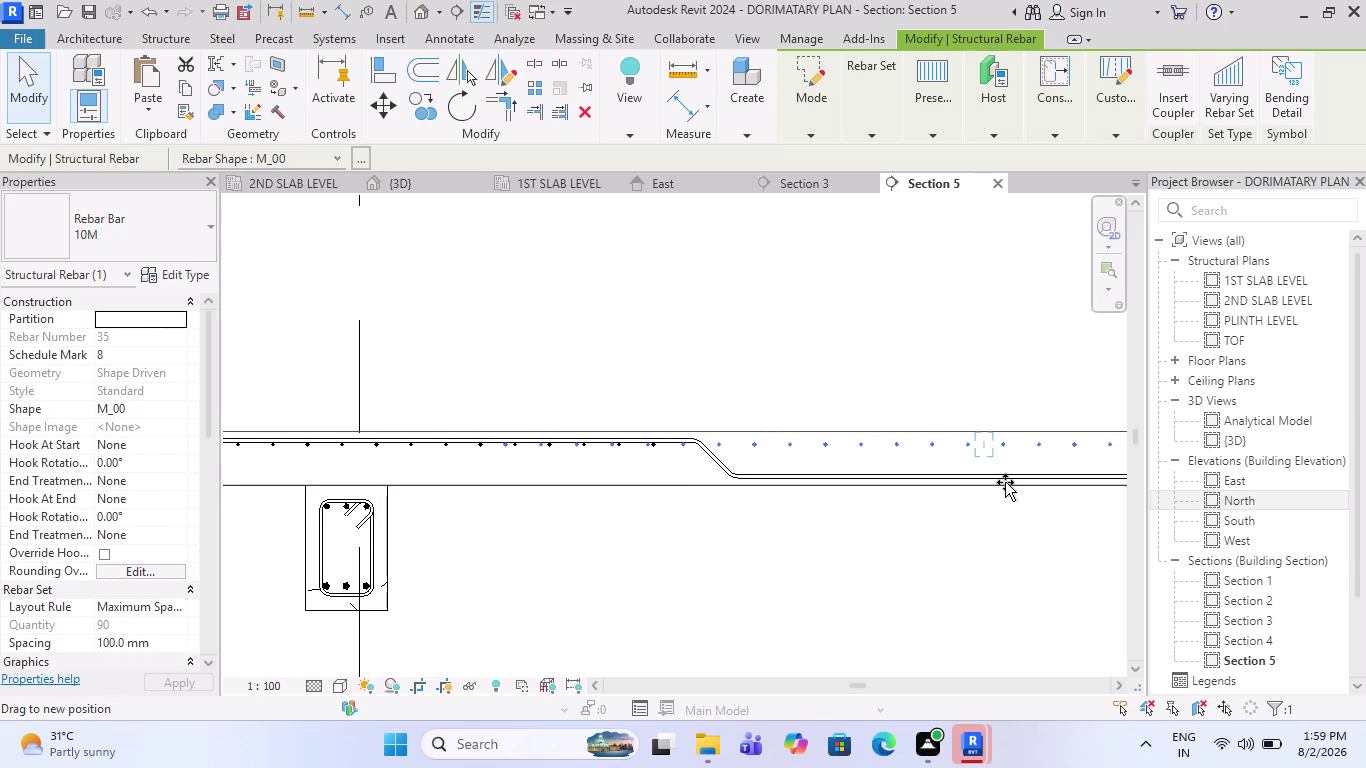
drag(1002, 483, 1035, 480)
Move the set's far end to the slab step, shortening it to 48 bars.
scroll(down, 3)
scroll(down, 3)
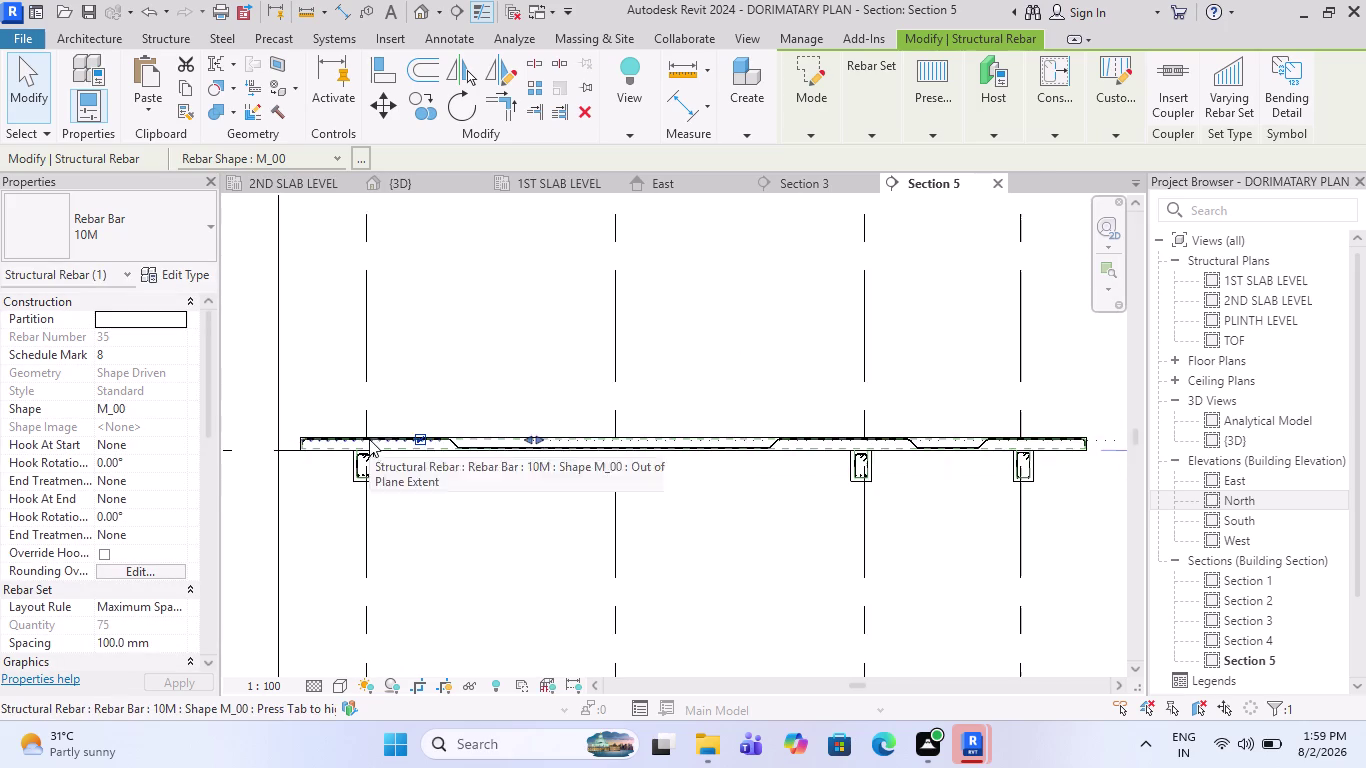
scroll(up, 3)
drag(410, 453, 497, 471)
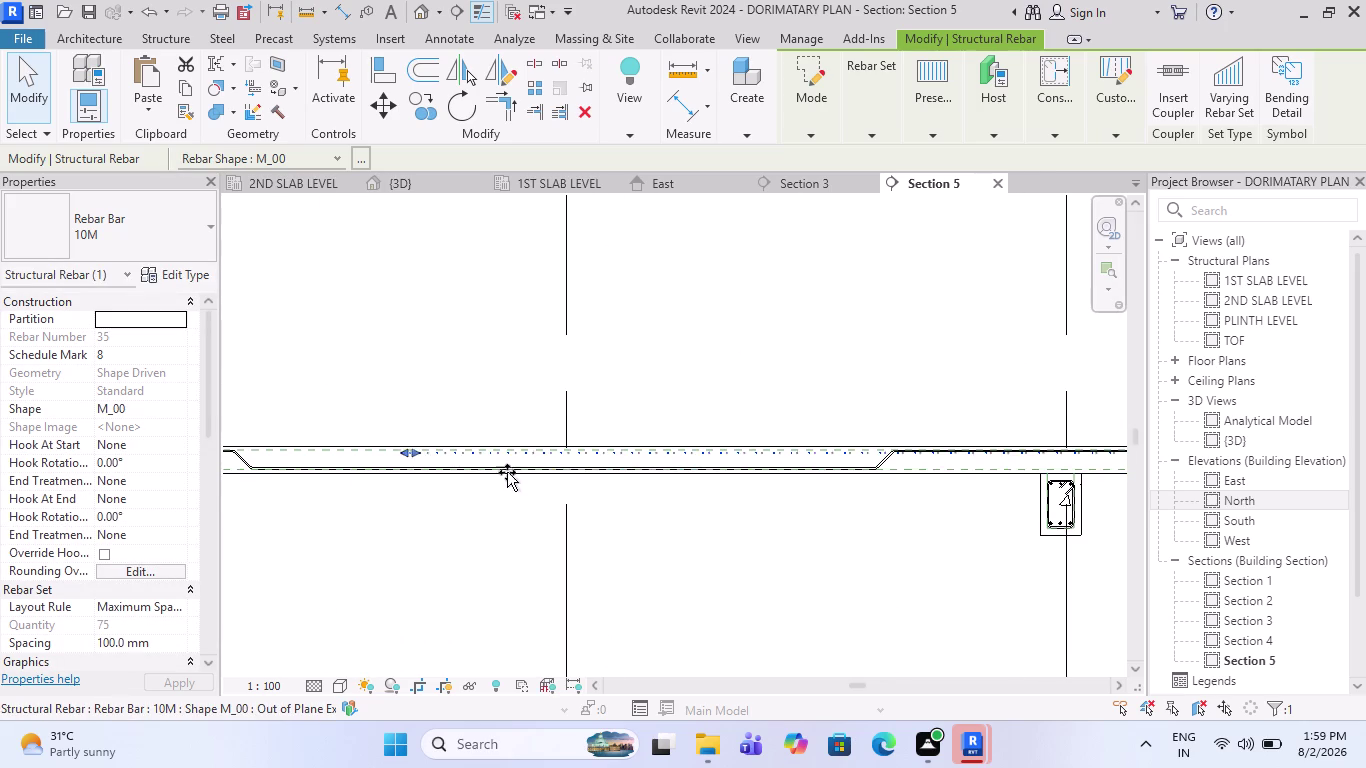
drag(497, 471, 889, 488)
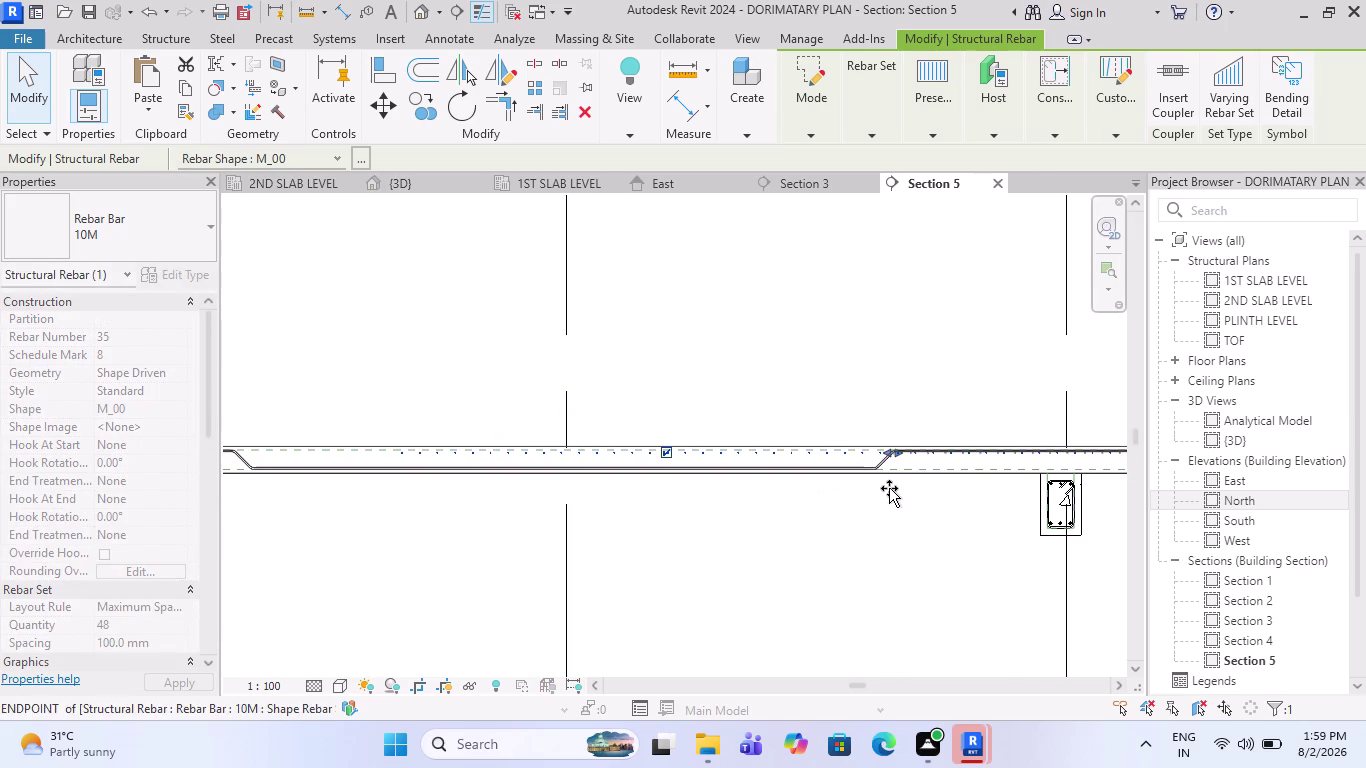
scroll(up, 3)
key(Escape)
Pull the bar set beside the slab bend back from the bend.
scroll(up, 3)
scroll(up, 3)
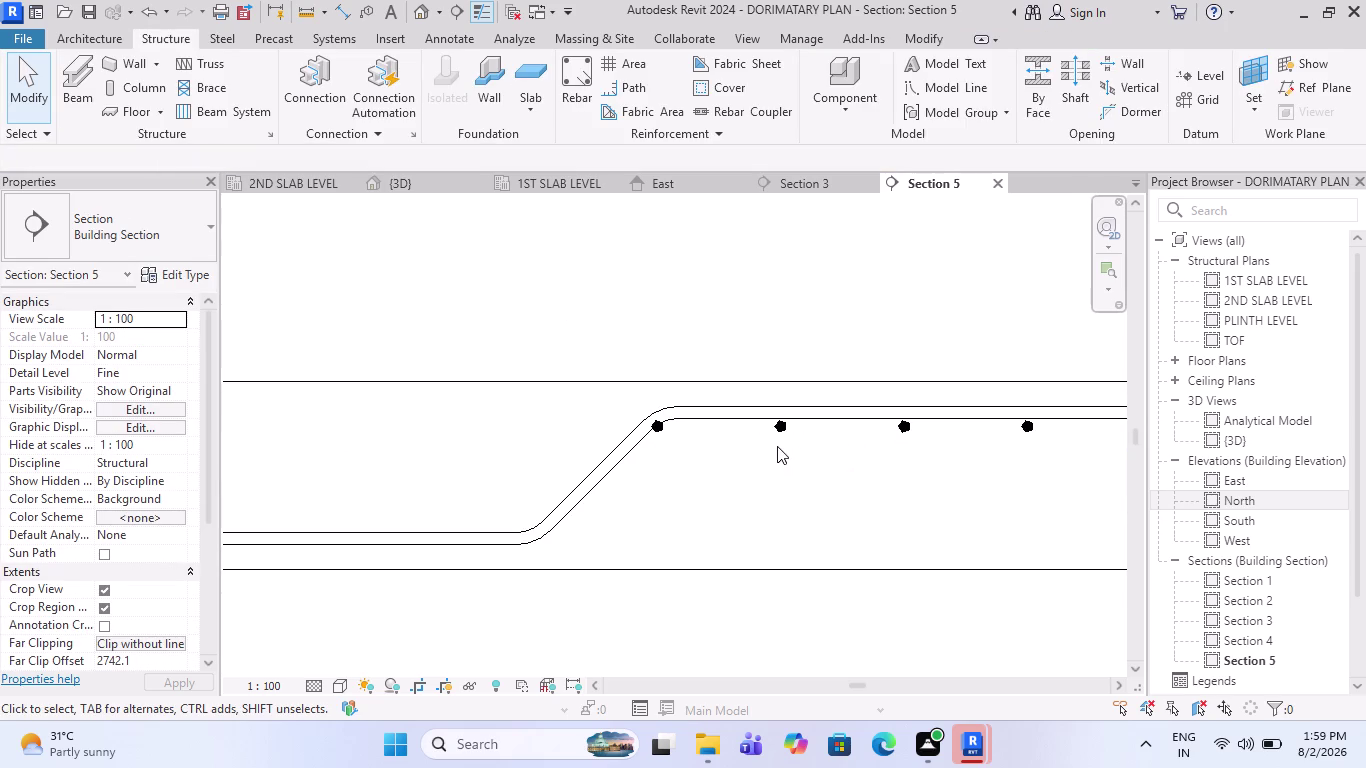
click(779, 426)
scroll(up, 3)
scroll(up, 3)
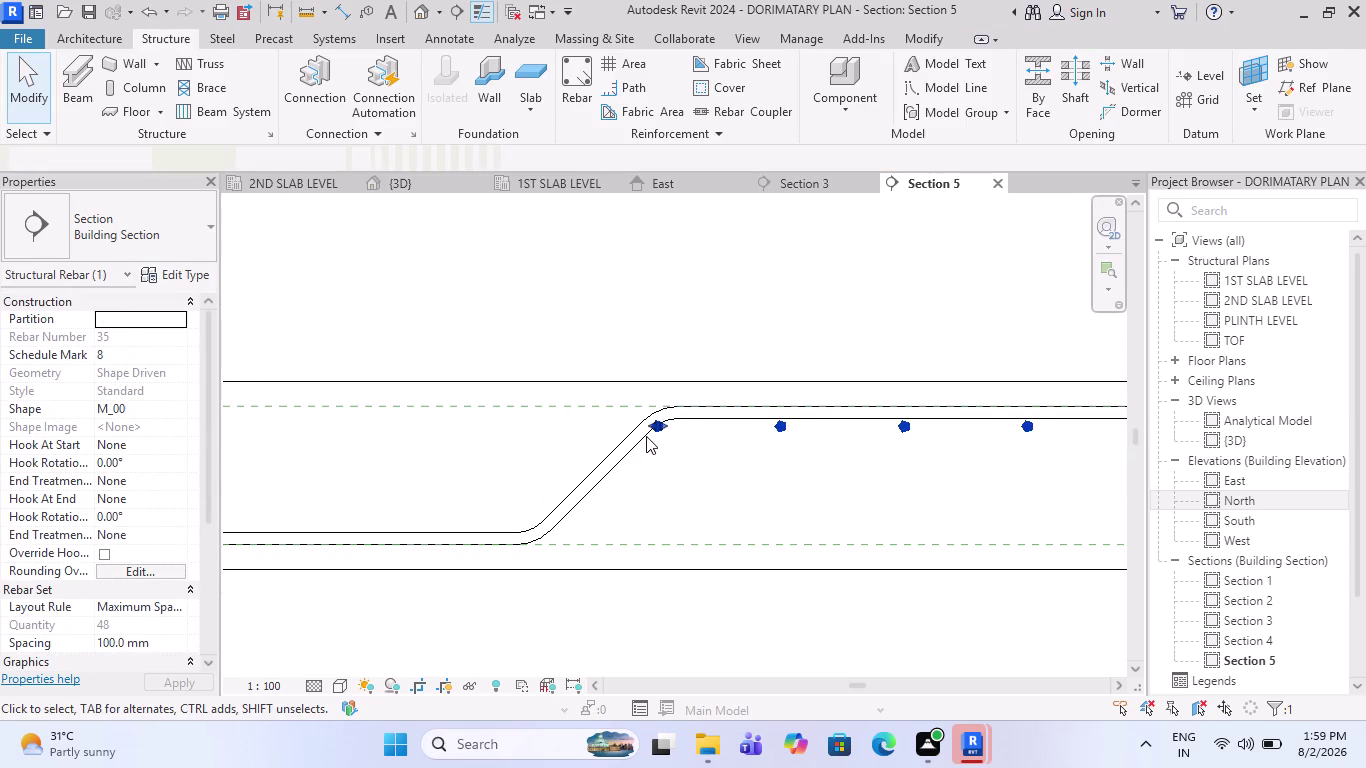
scroll(up, 3)
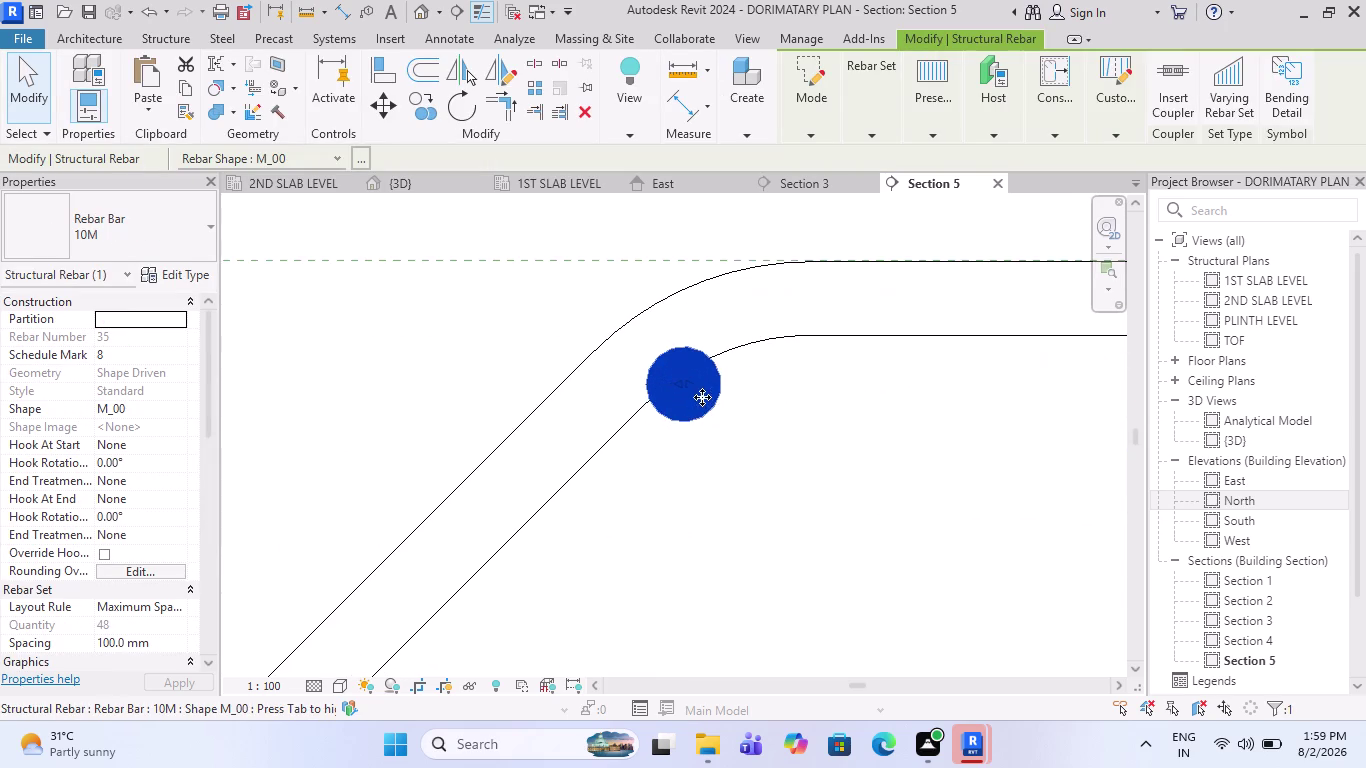
drag(691, 390, 788, 411)
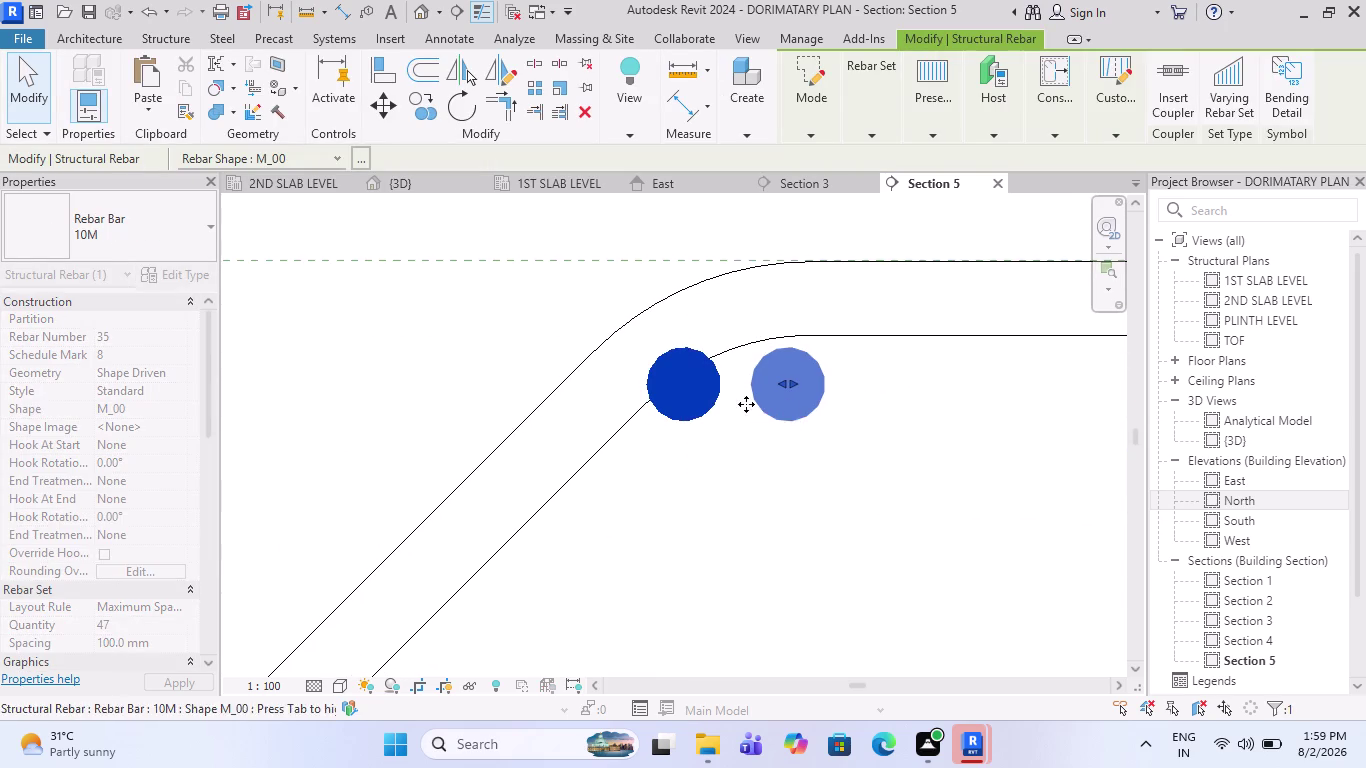
scroll(down, 3)
scroll(down, 3)
scroll(down, 3)
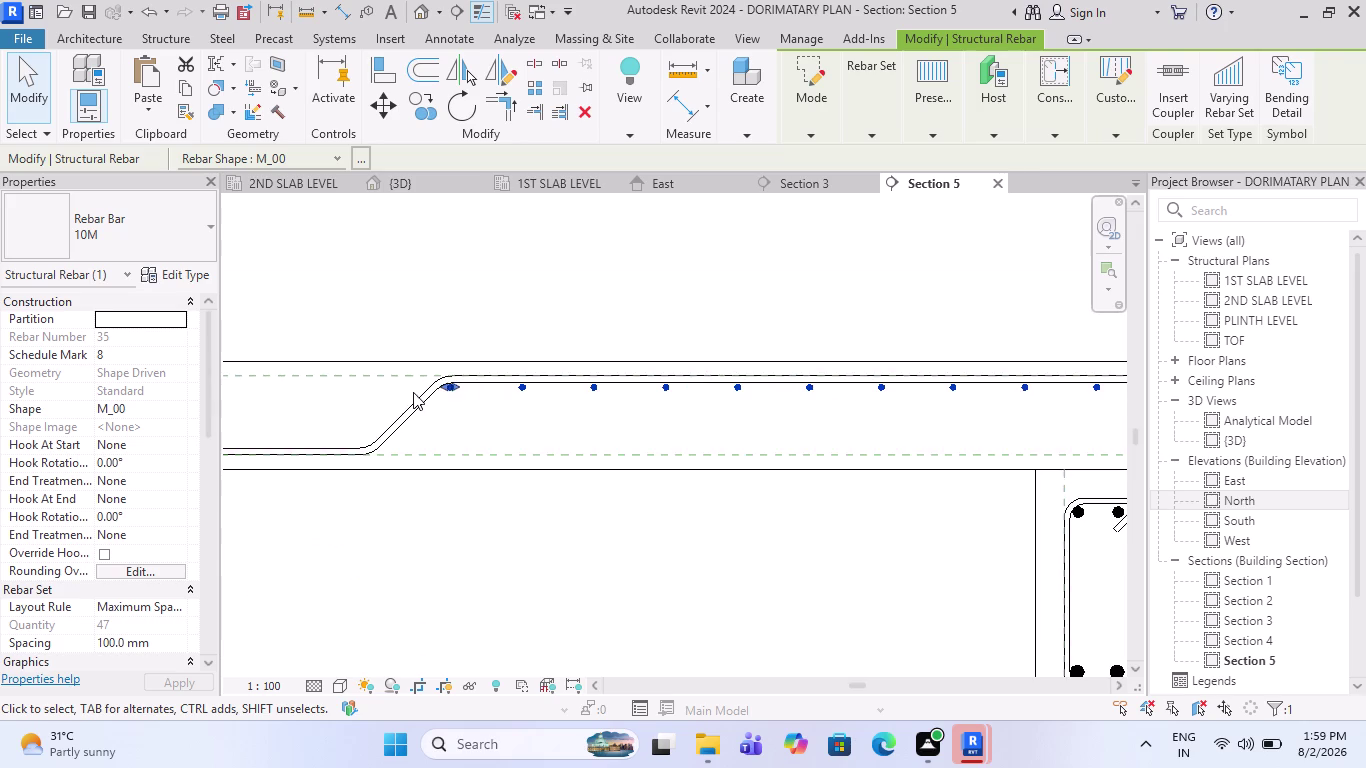
key(Escape)
Shorten another slab bar set toward grid line 1 to cover the middle stretch.
scroll(down, 3)
scroll(down, 3)
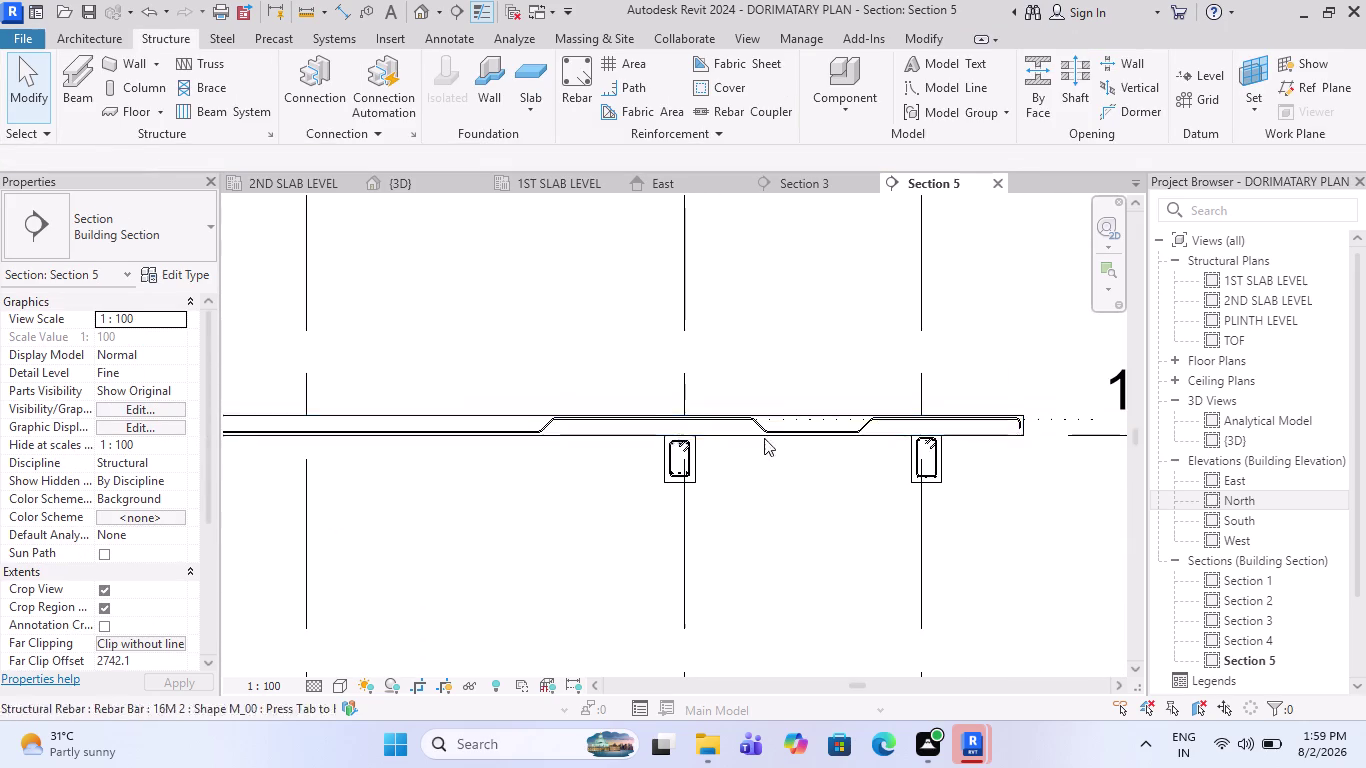
scroll(up, 3)
scroll(up, 3)
click(1051, 409)
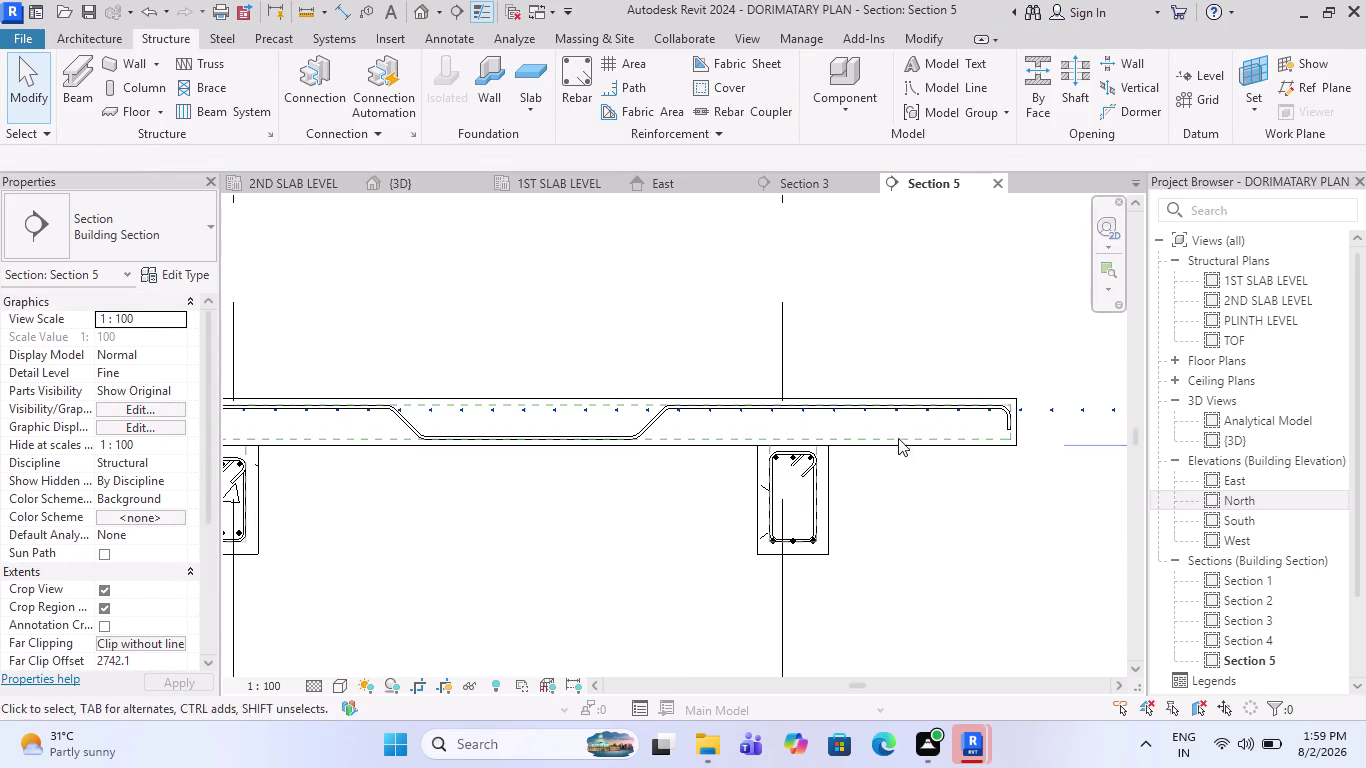
scroll(down, 3)
scroll(down, 3)
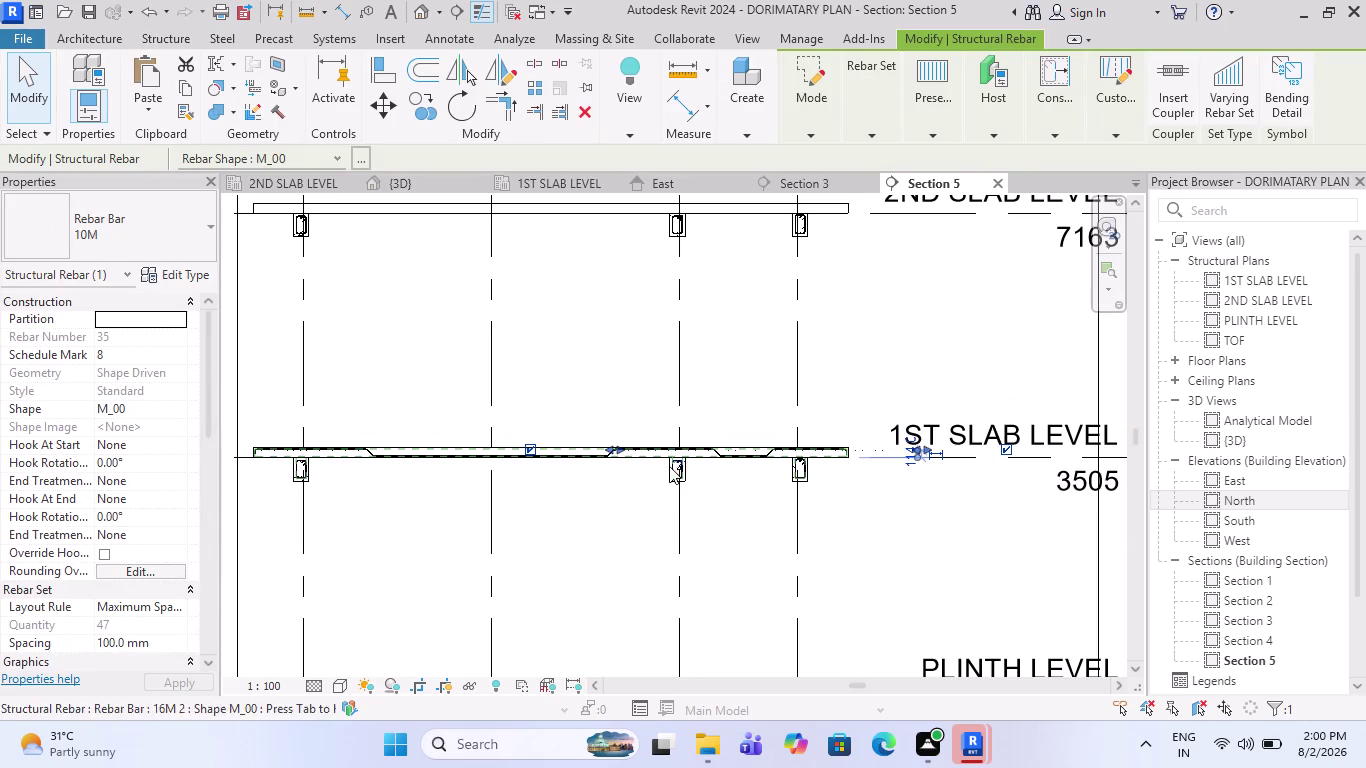
drag(917, 448, 736, 446)
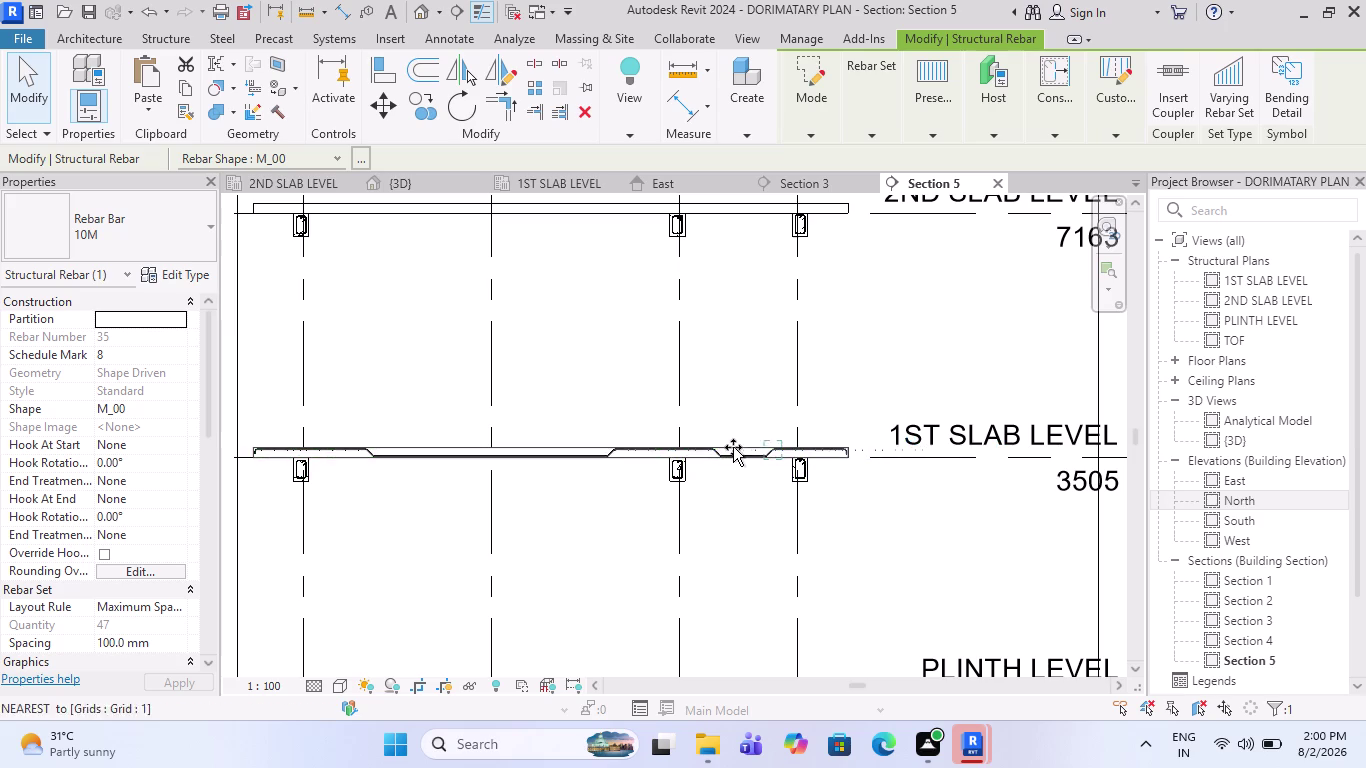
drag(736, 446, 697, 435)
scroll(up, 3)
key(Escape)
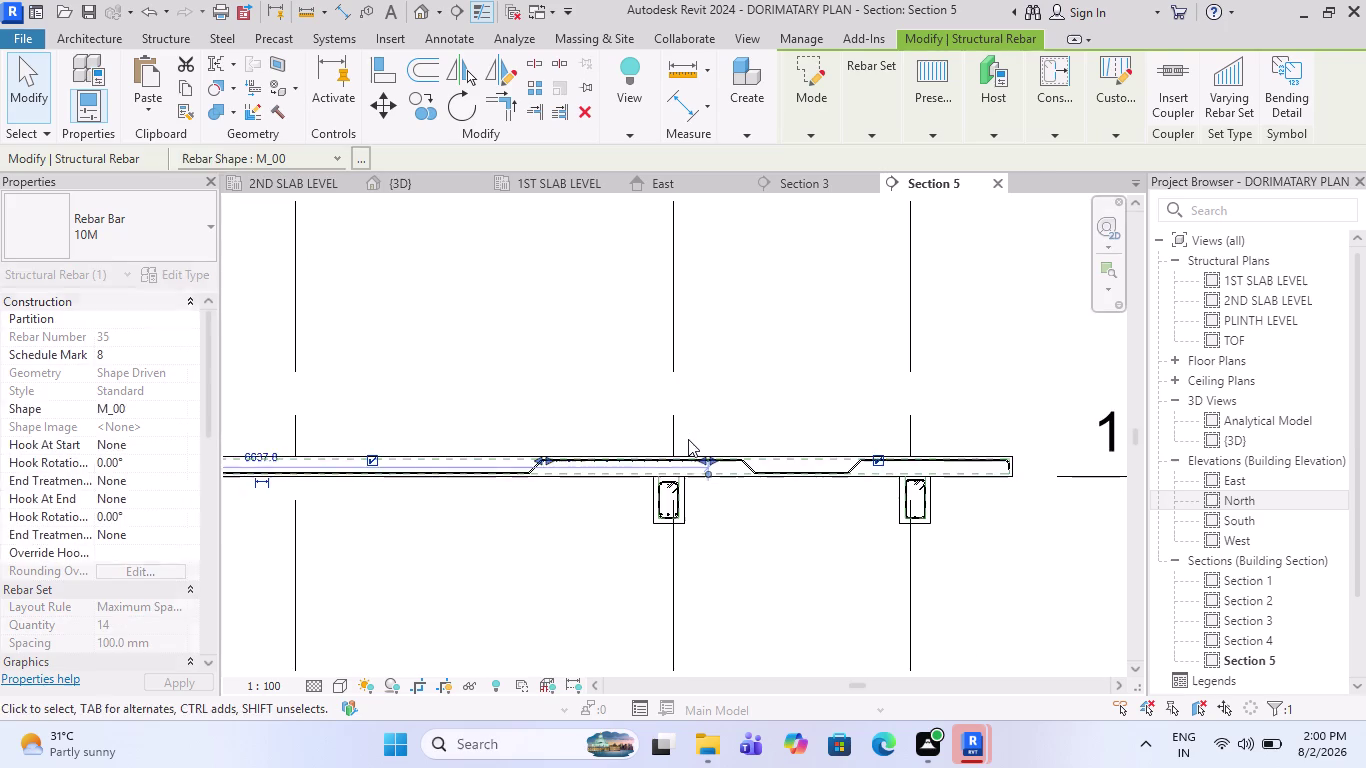
scroll(up, 3)
scroll(up, 3)
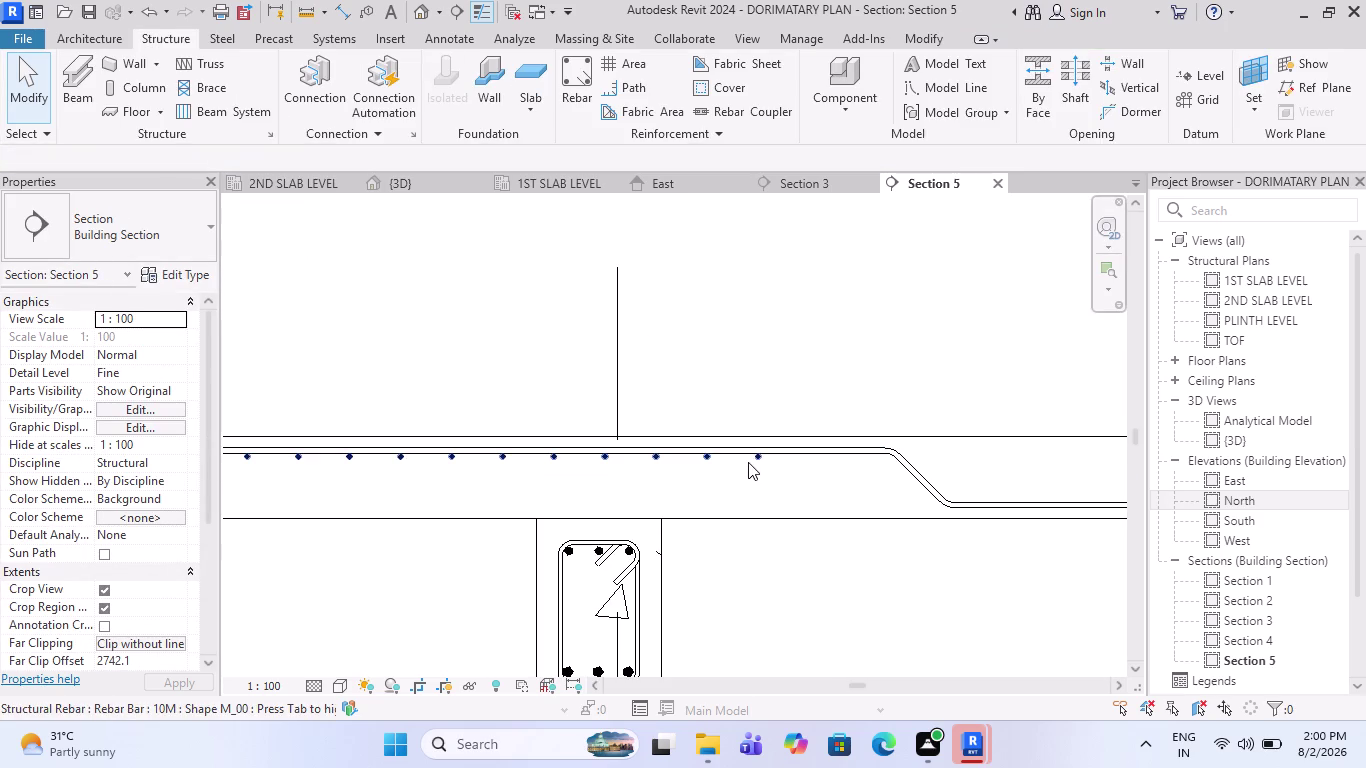
Extend the short top bar set toward the slab bend, giving 16 bars.
click(752, 464)
scroll(up, 3)
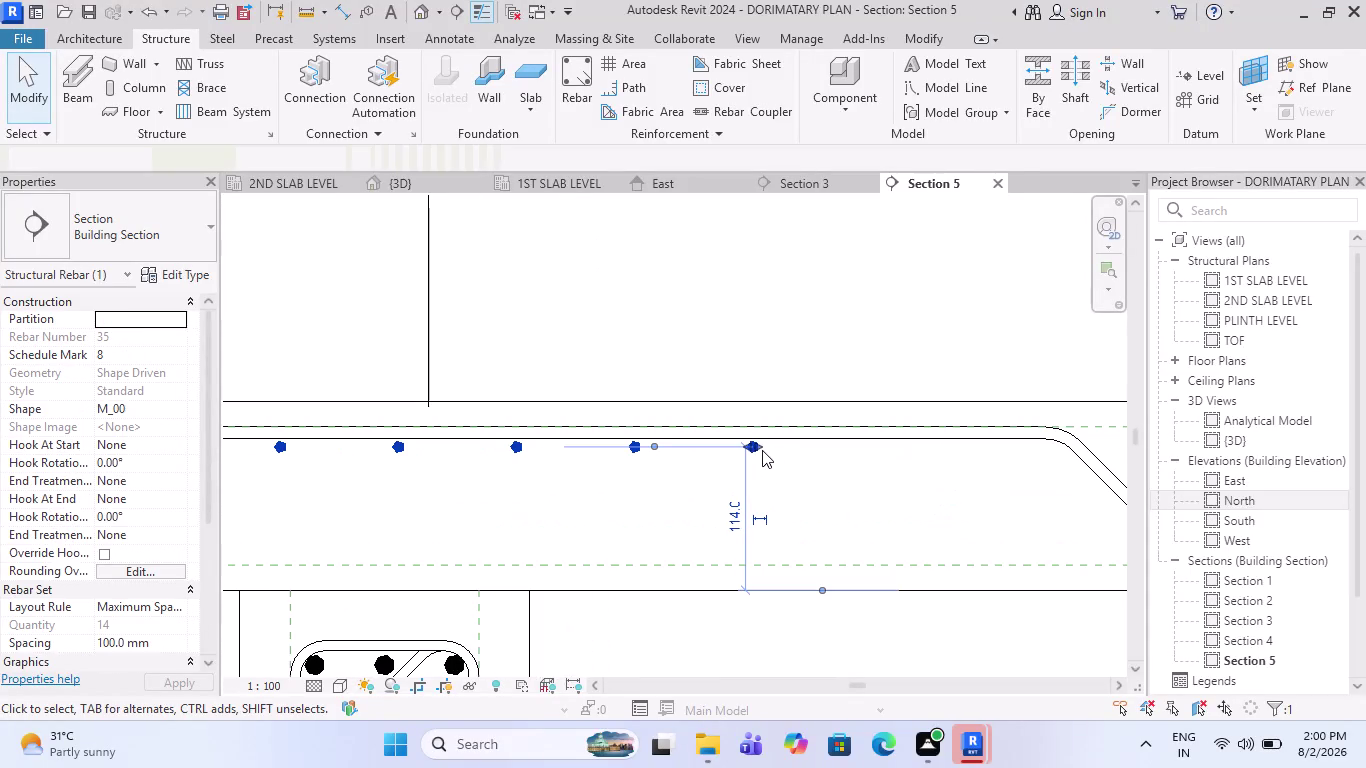
drag(762, 450, 1014, 450)
key(Escape)
click(897, 450)
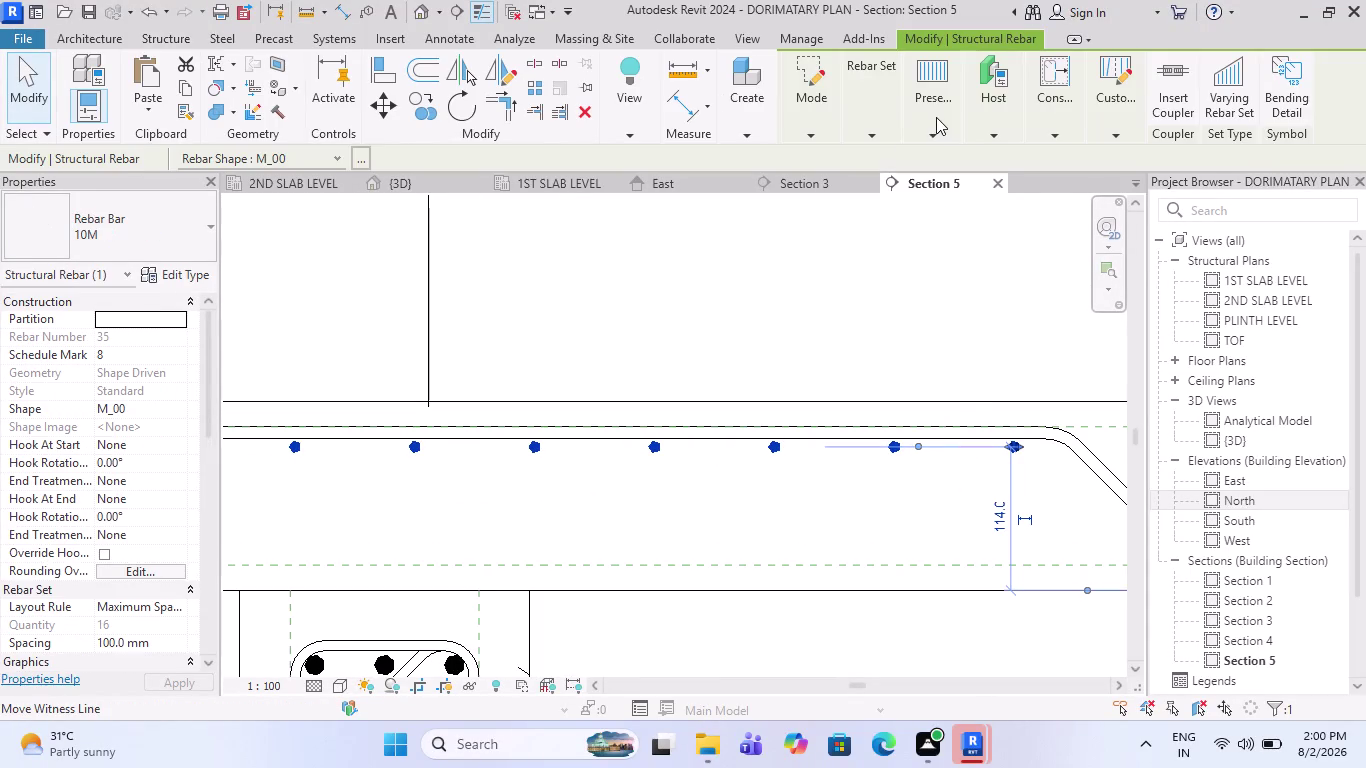
Change the bar set's spacing to 150 mm, leaving 11 bars.
click(874, 129)
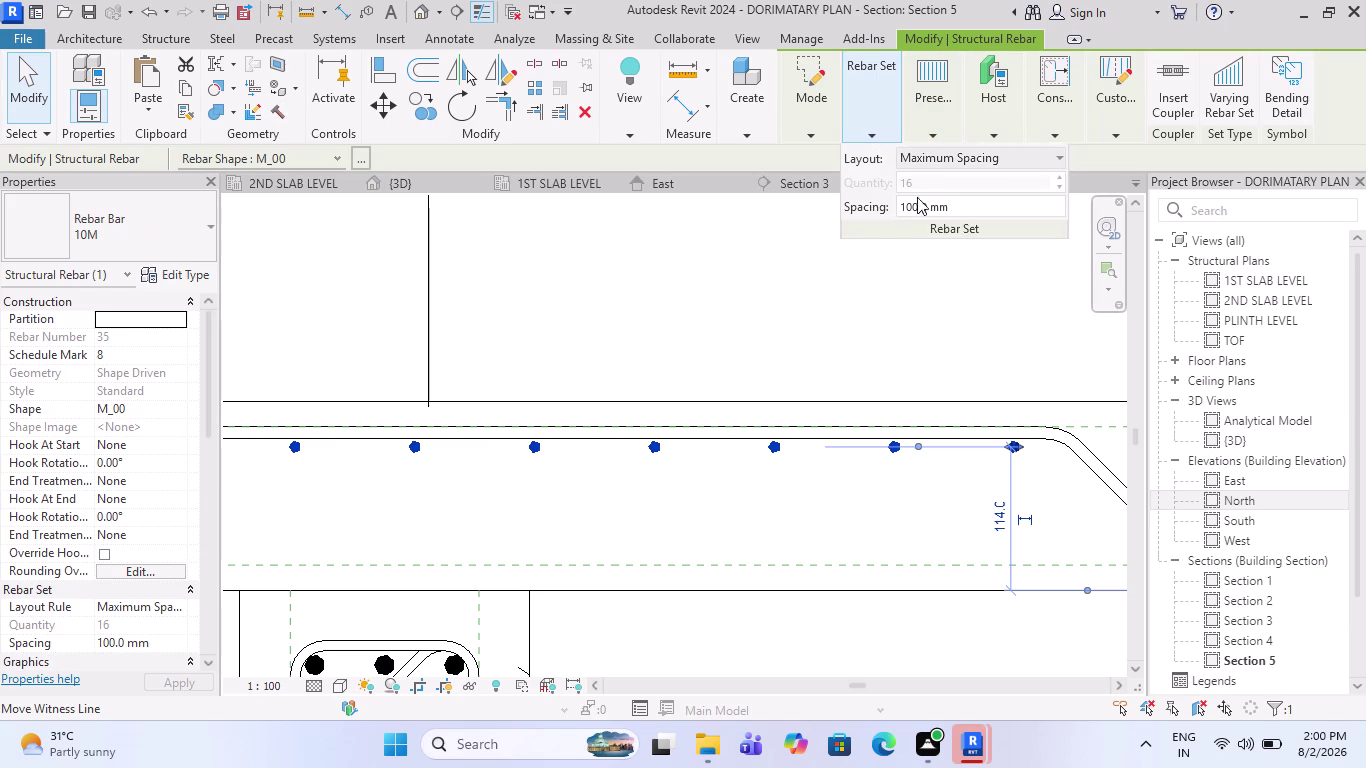
drag(972, 209, 881, 221)
text(150)
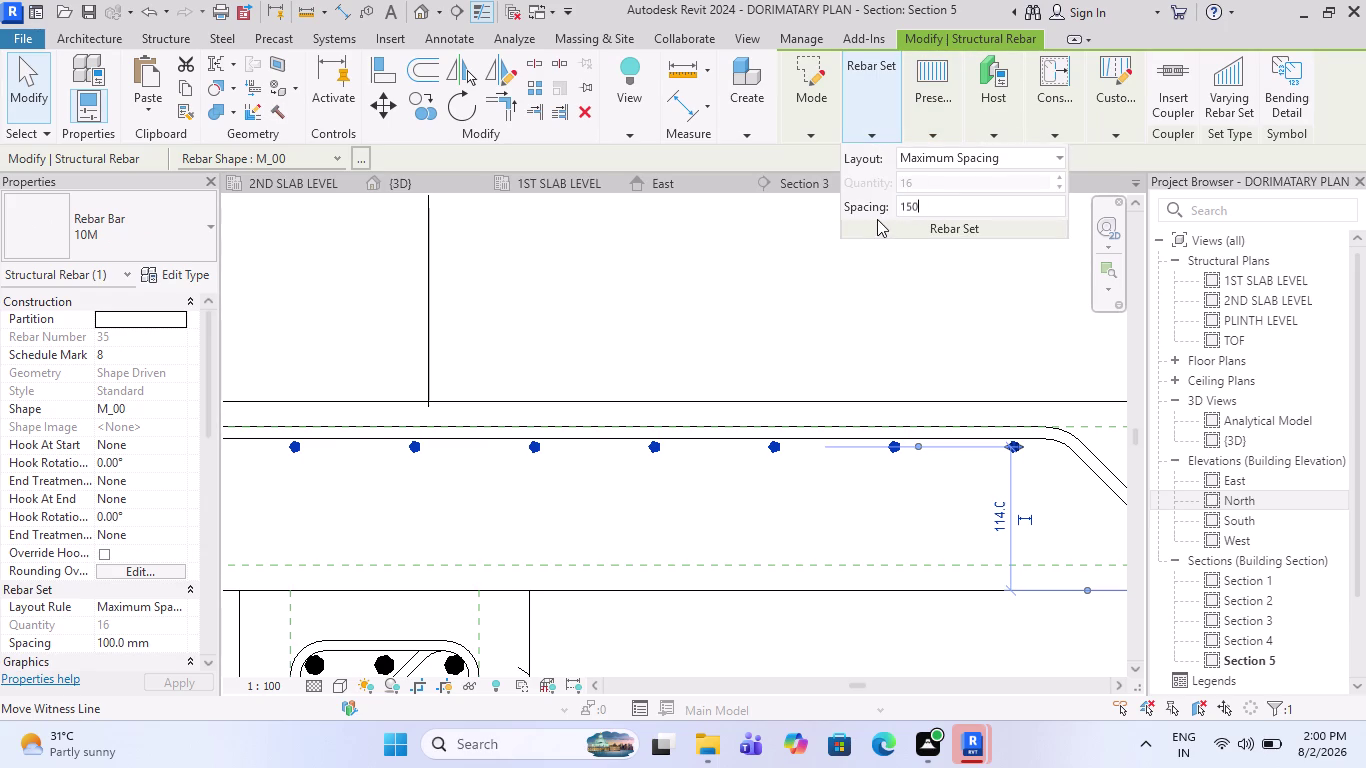
key(Return)
key(Escape)
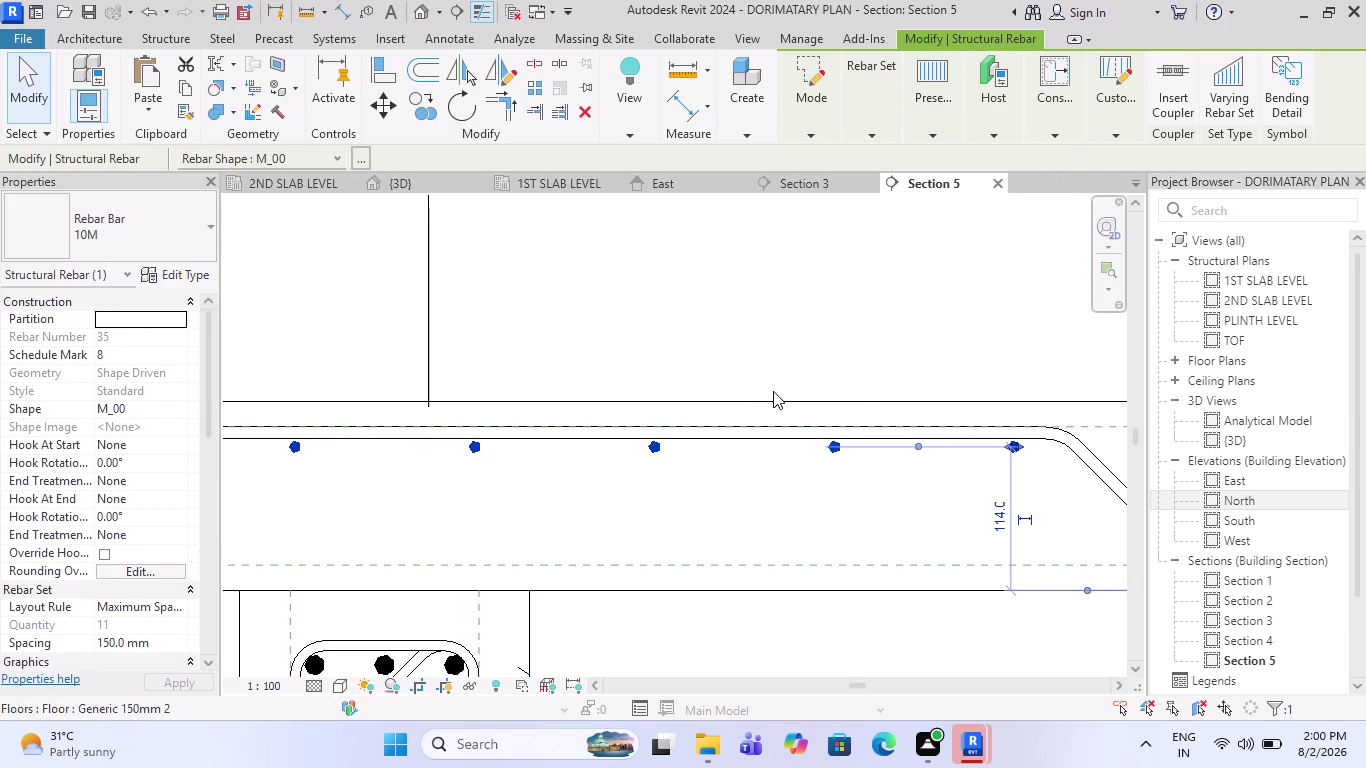
scroll(down, 3)
key(Escape)
scroll(down, 3)
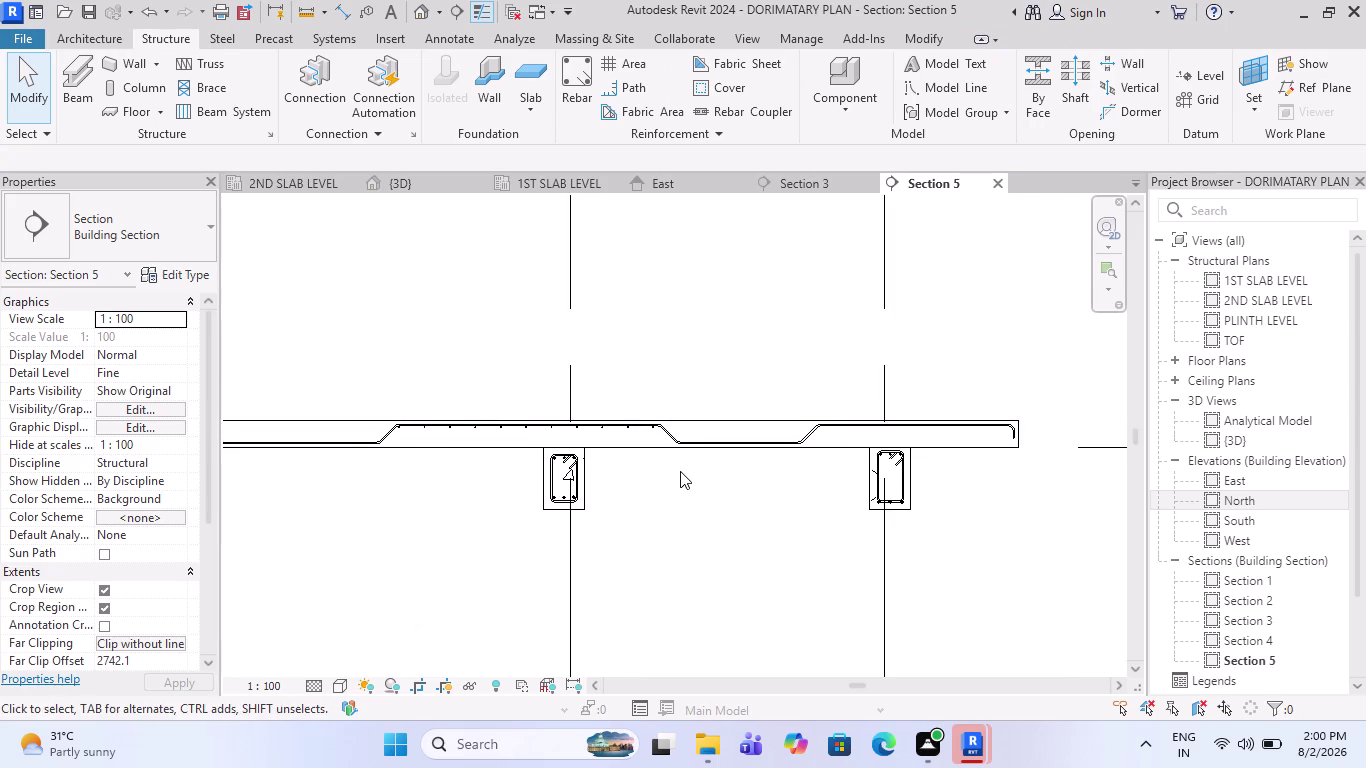
Select the 11-bar, 150 mm top slab set in Section 5 and start Copy.
scroll(down, 3)
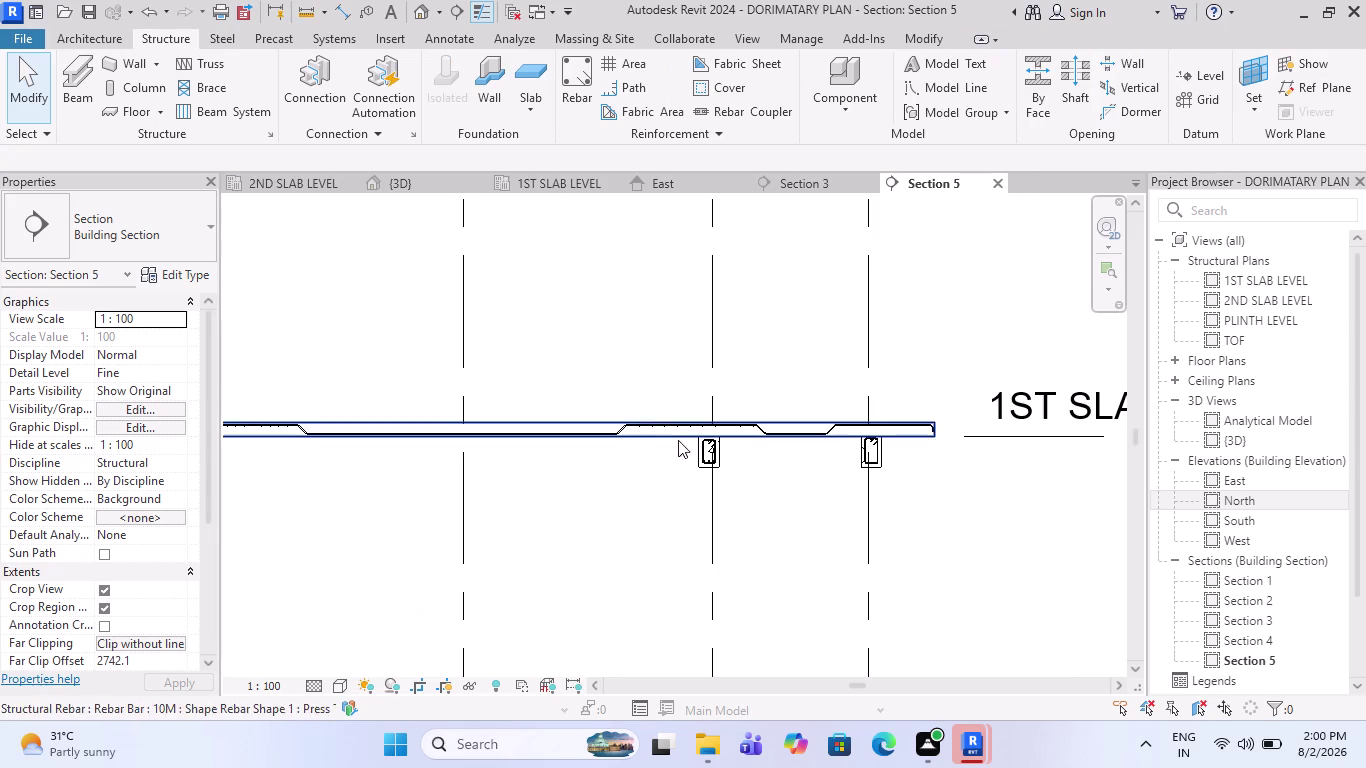
scroll(down, 3)
scroll(up, 3)
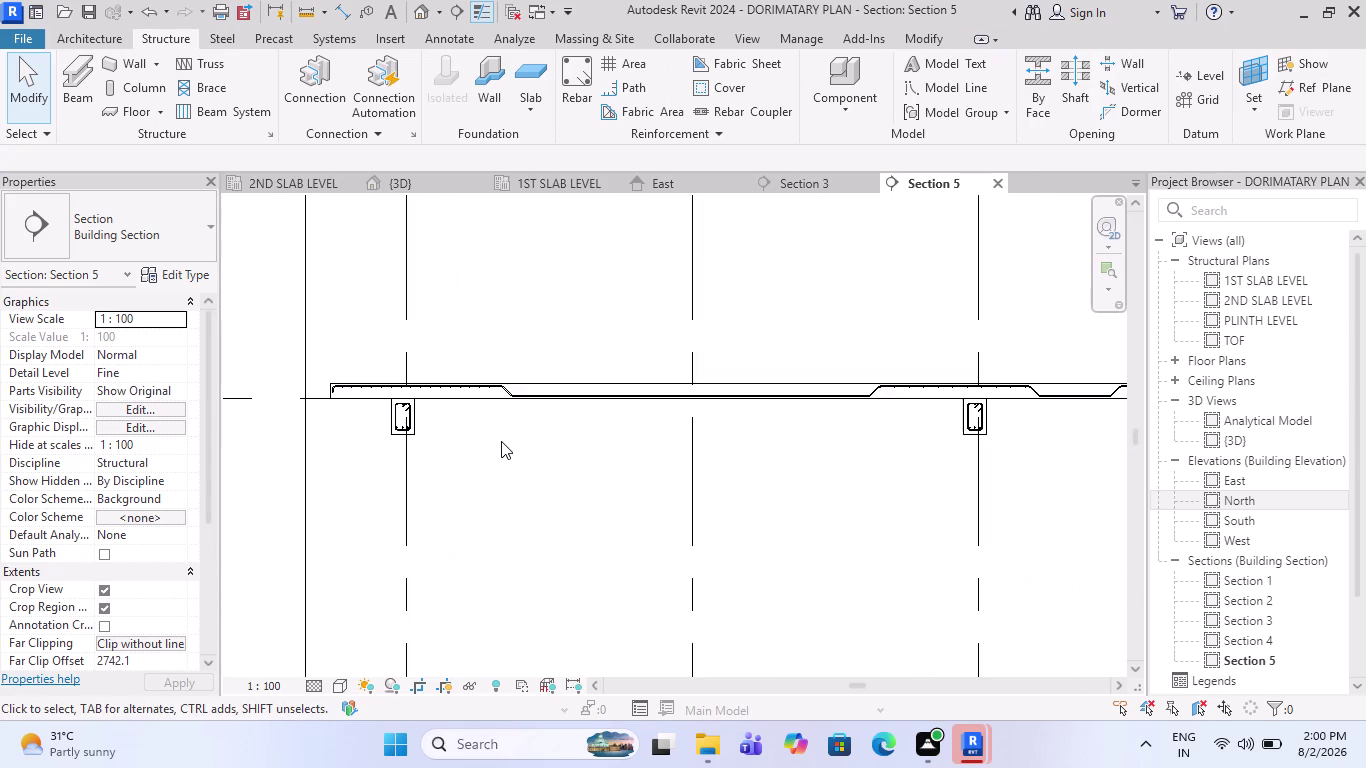
scroll(up, 3)
scroll(down, 3)
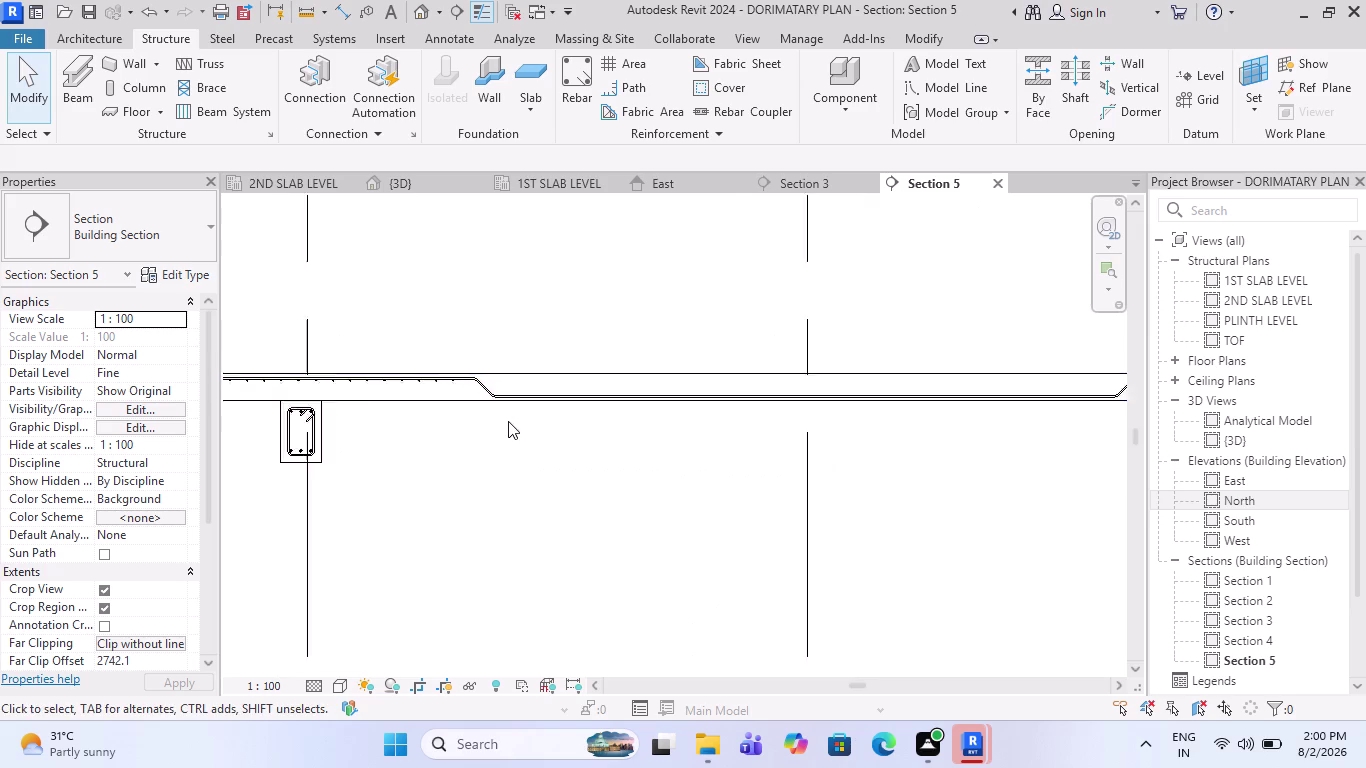
scroll(down, 3)
scroll(down, 3)
scroll(up, 3)
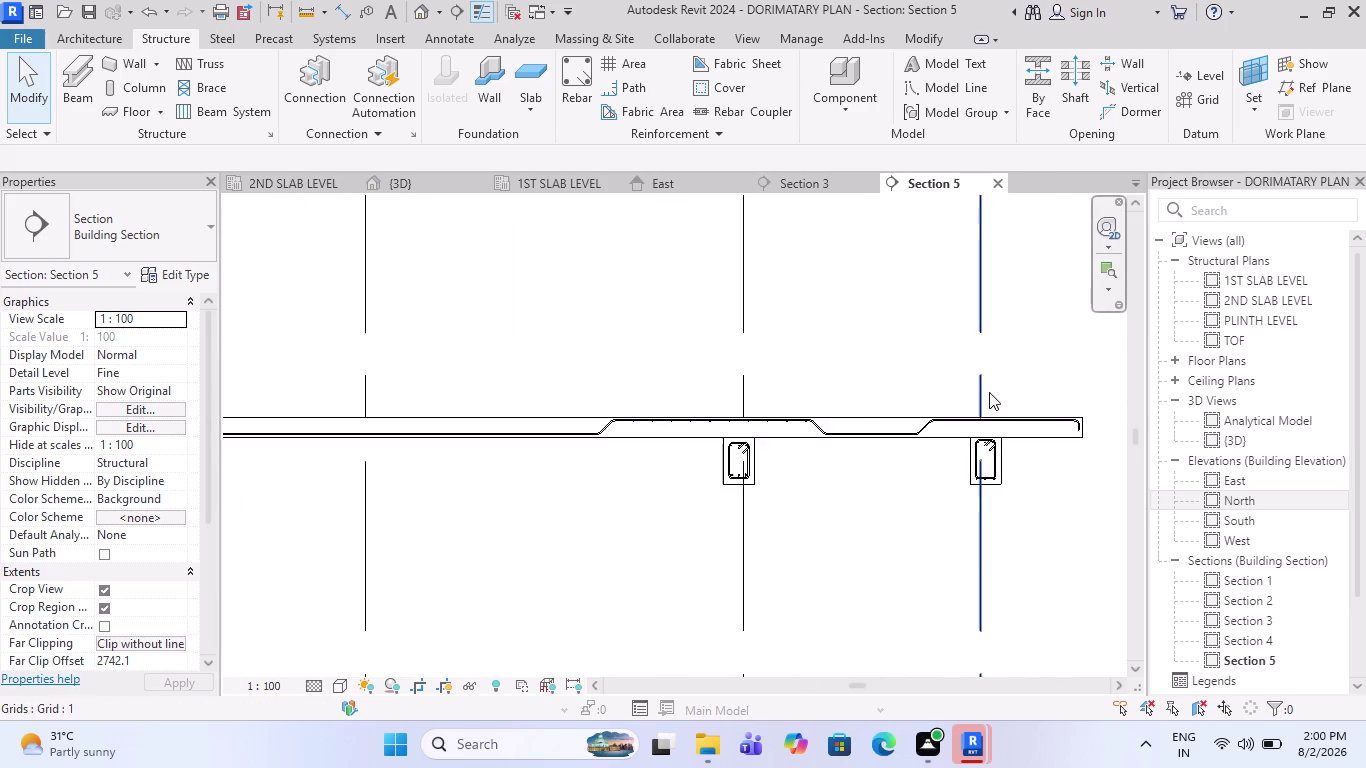
scroll(up, 3)
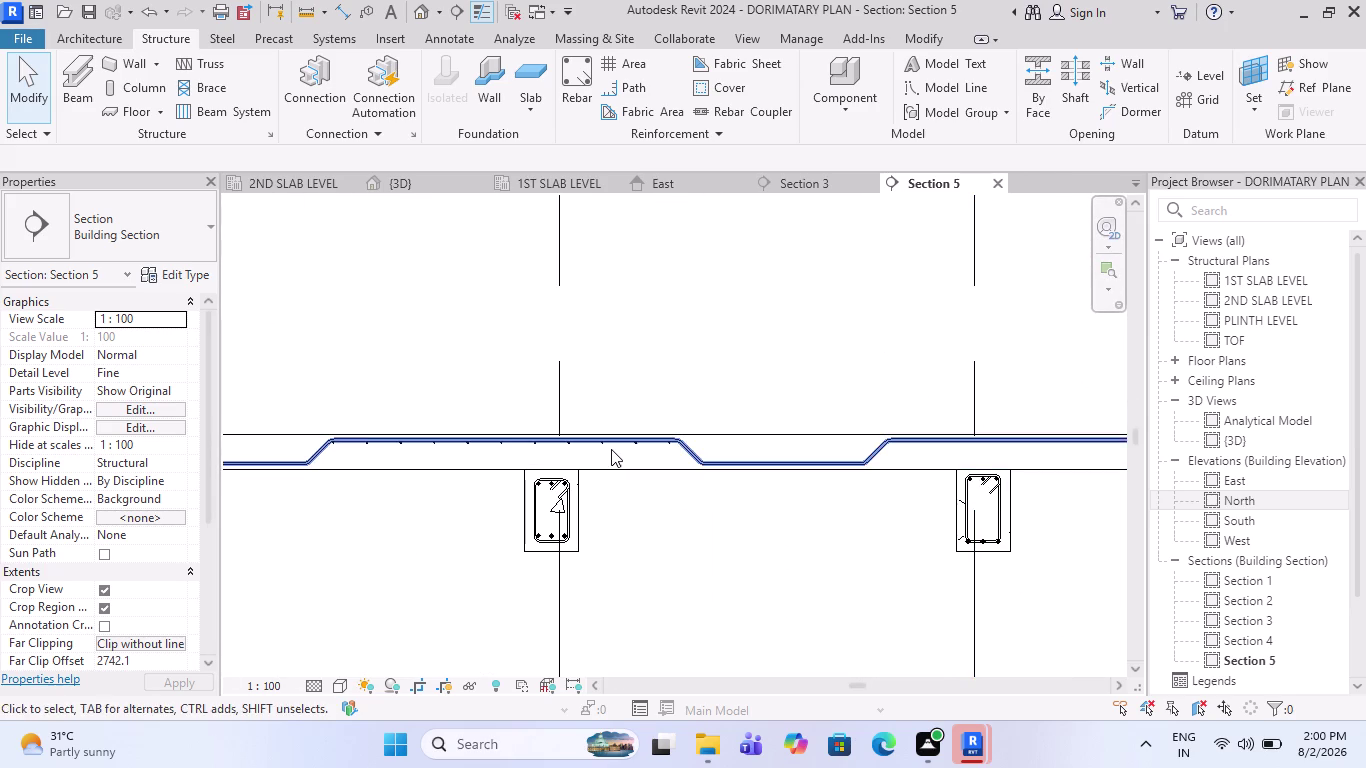
scroll(up, 3)
scroll(down, 3)
scroll(up, 3)
click(630, 445)
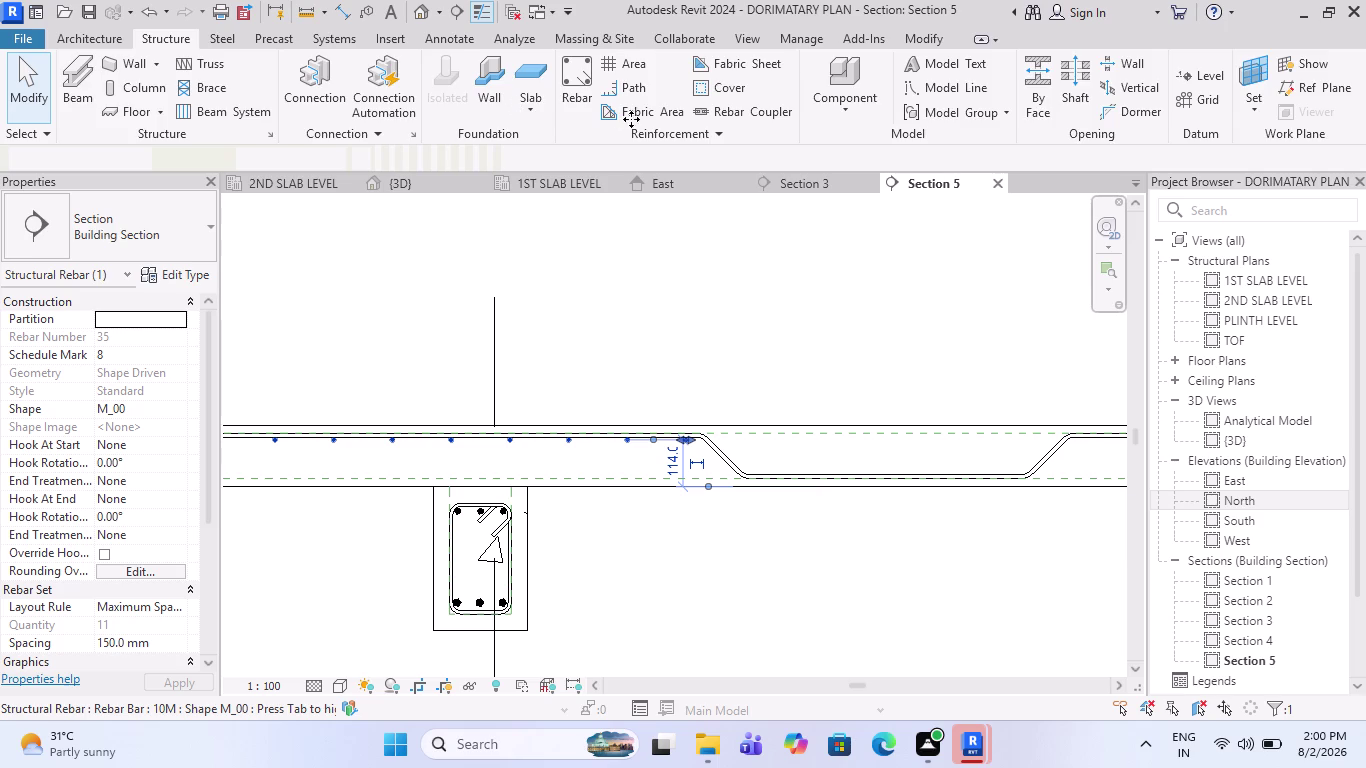
click(809, 44)
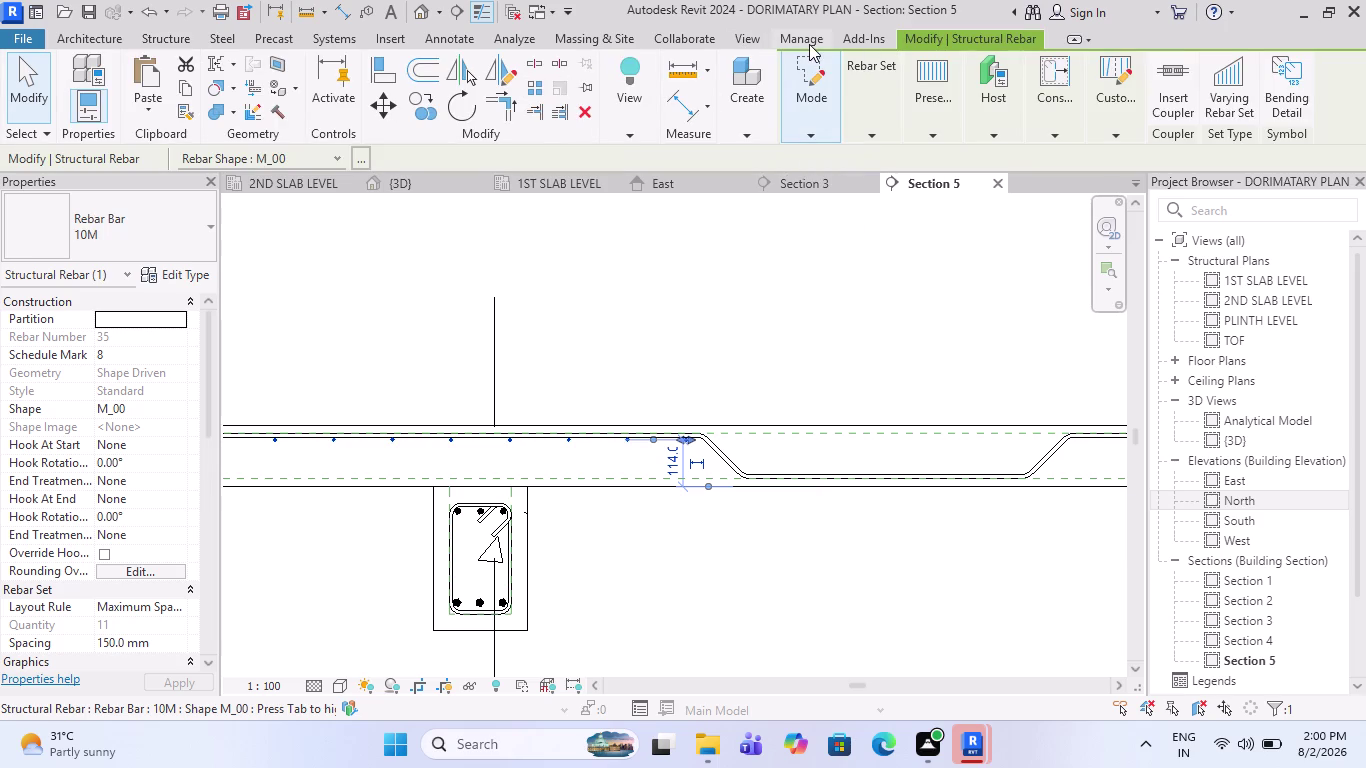
click(433, 116)
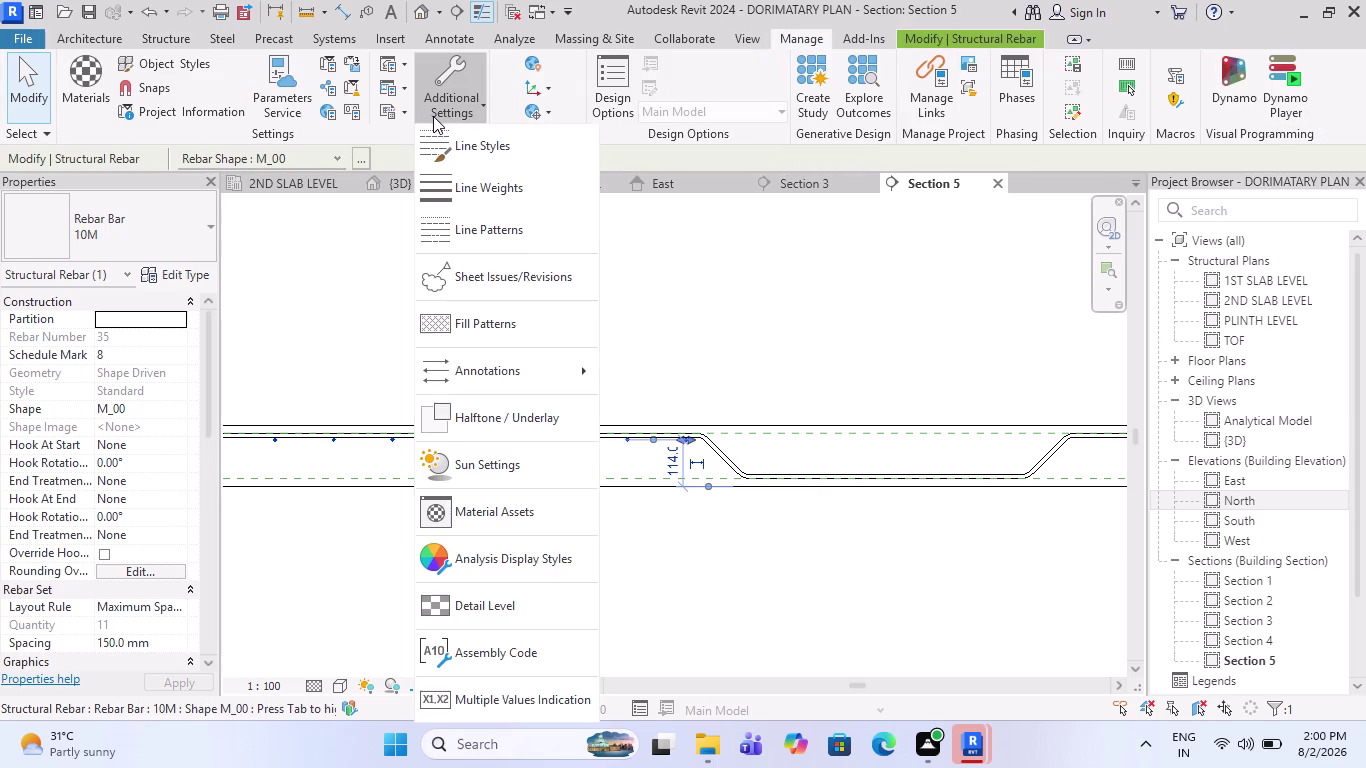
click(945, 35)
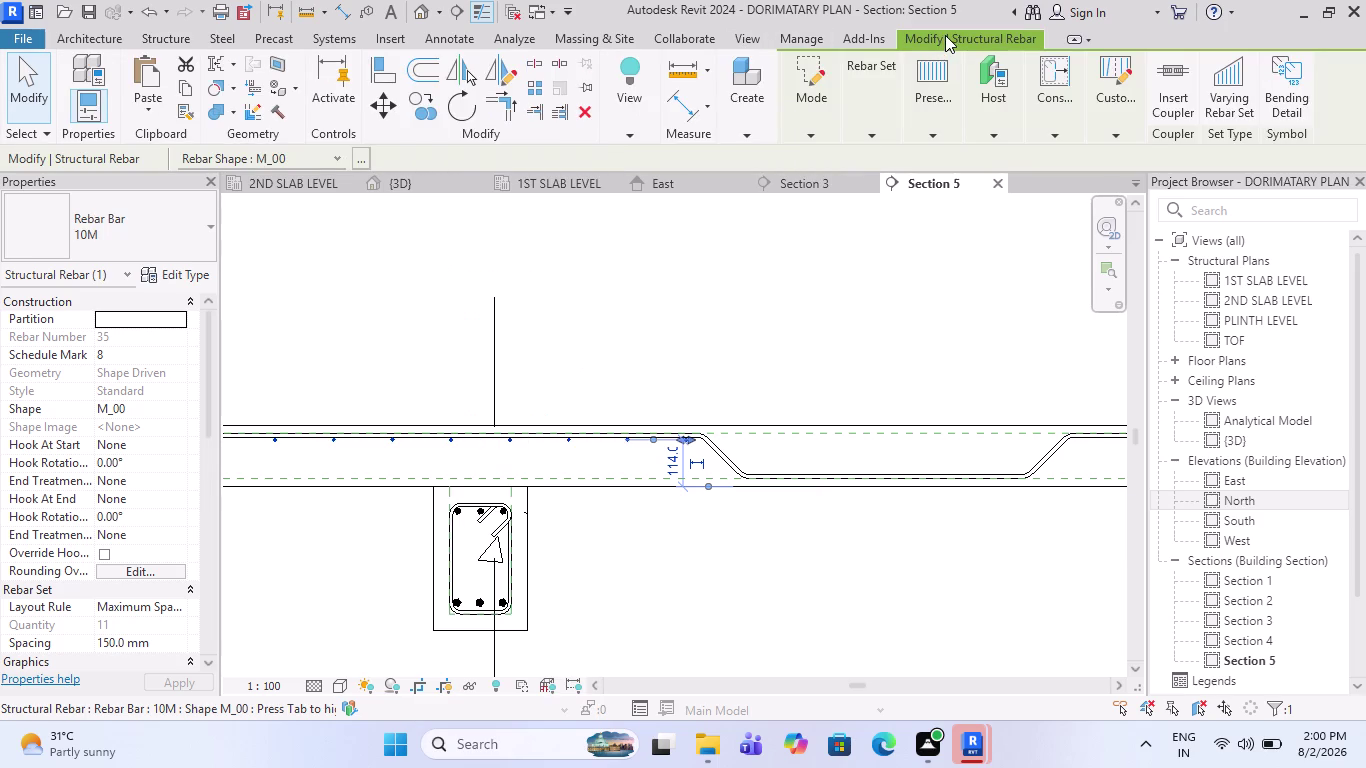
click(409, 101)
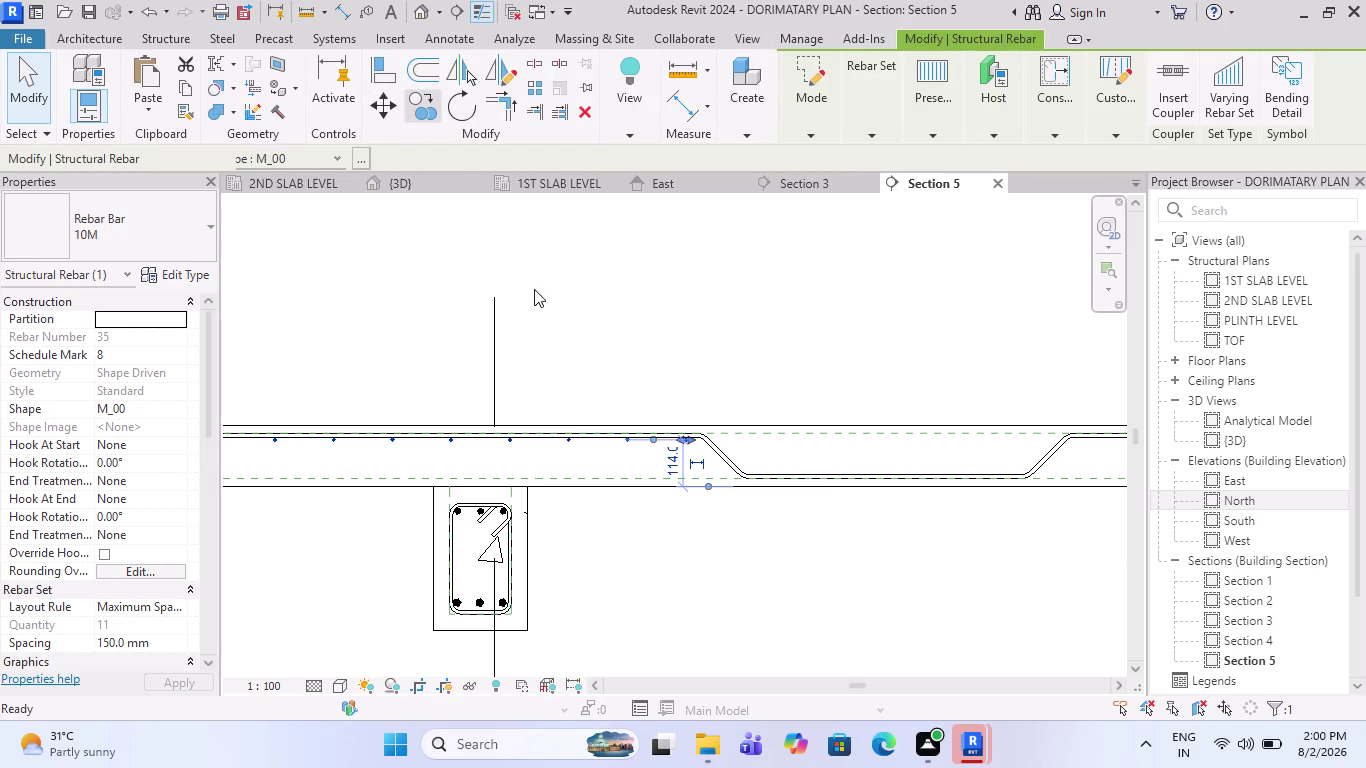
scroll(up, 3)
Copy the top slab bar set 2000 mm to the right from its bar end.
click(685, 429)
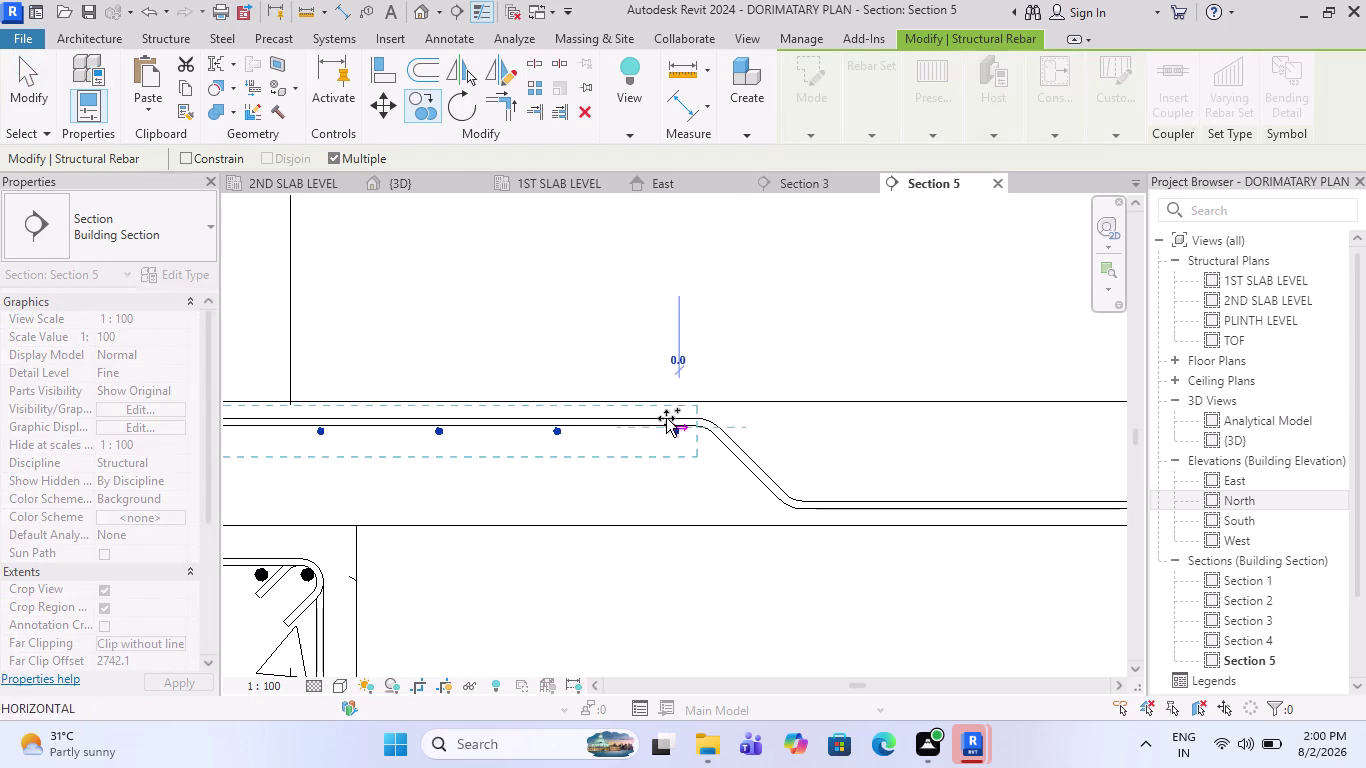
scroll(down, 3)
scroll(down, 3)
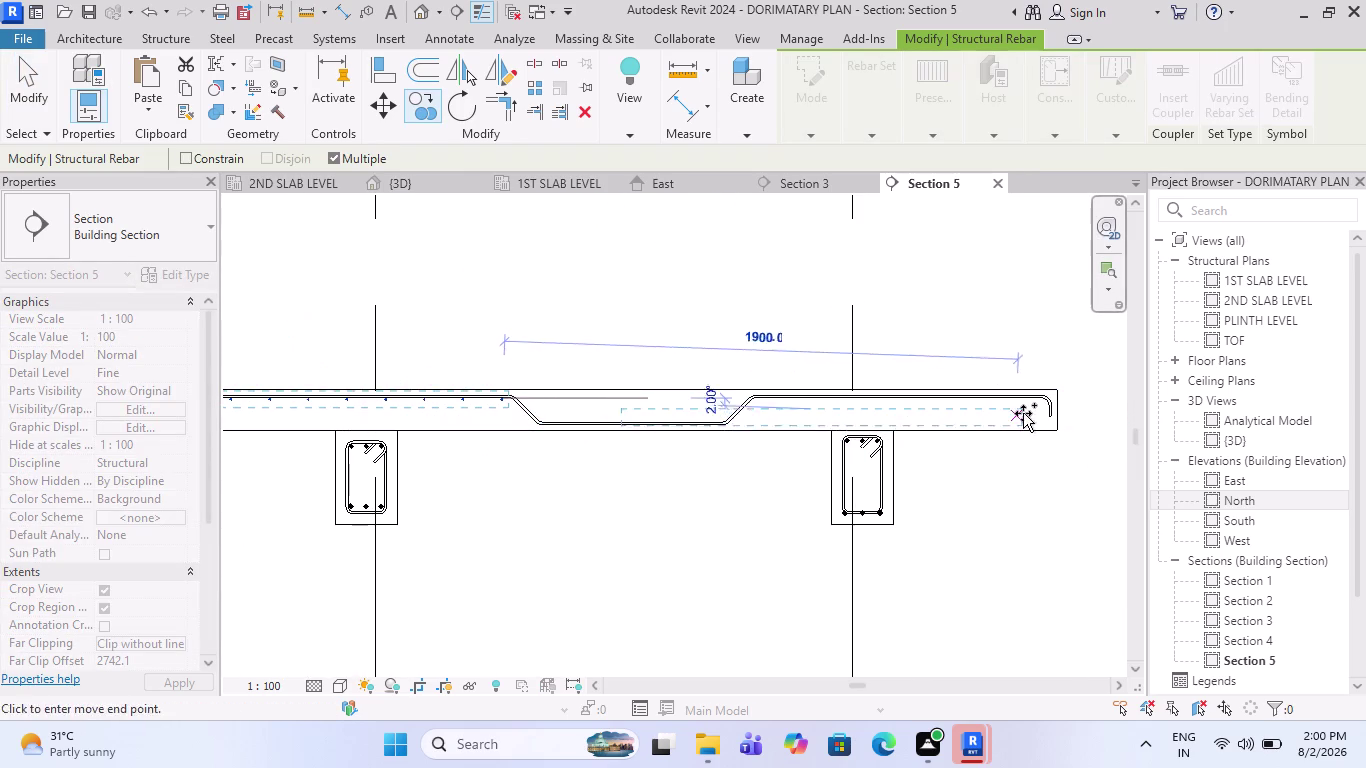
scroll(up, 3)
click(1056, 397)
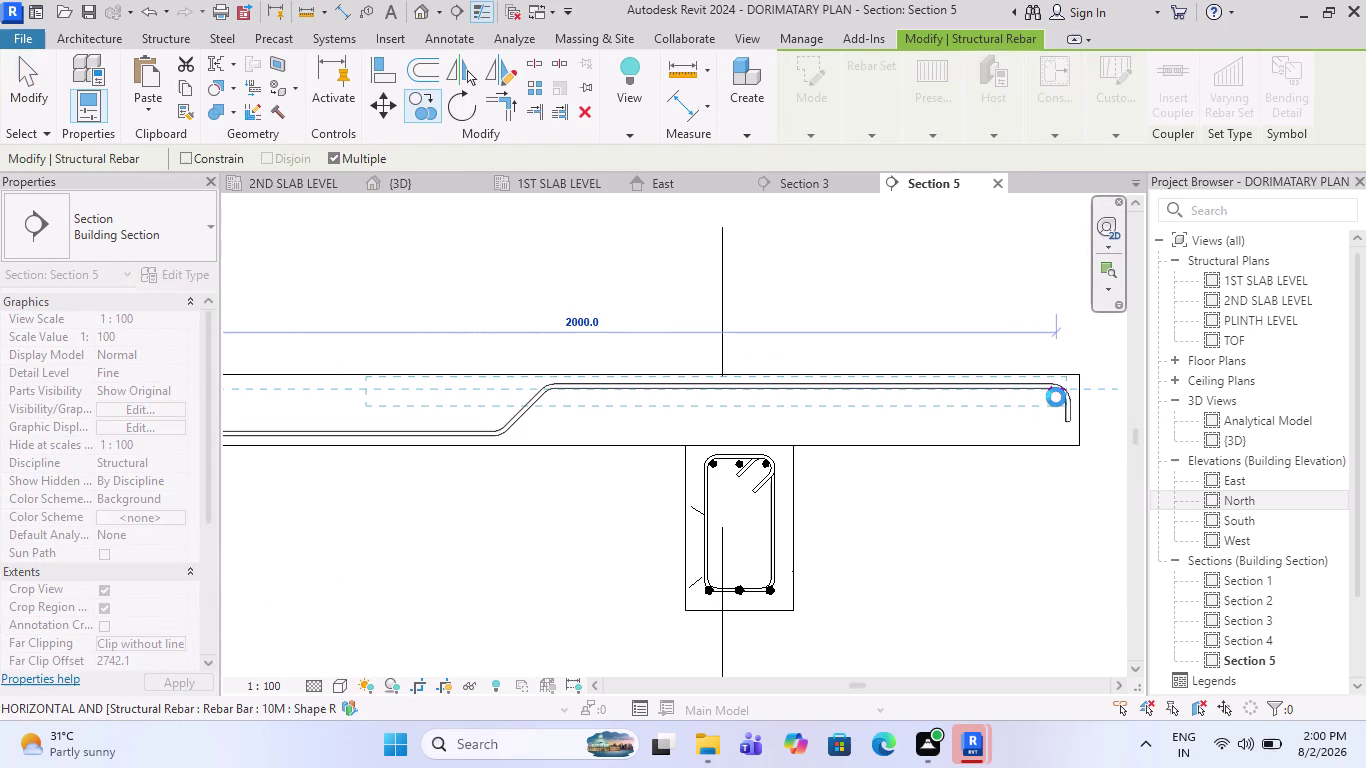
key(Escape)
key(Escape)
scroll(up, 3)
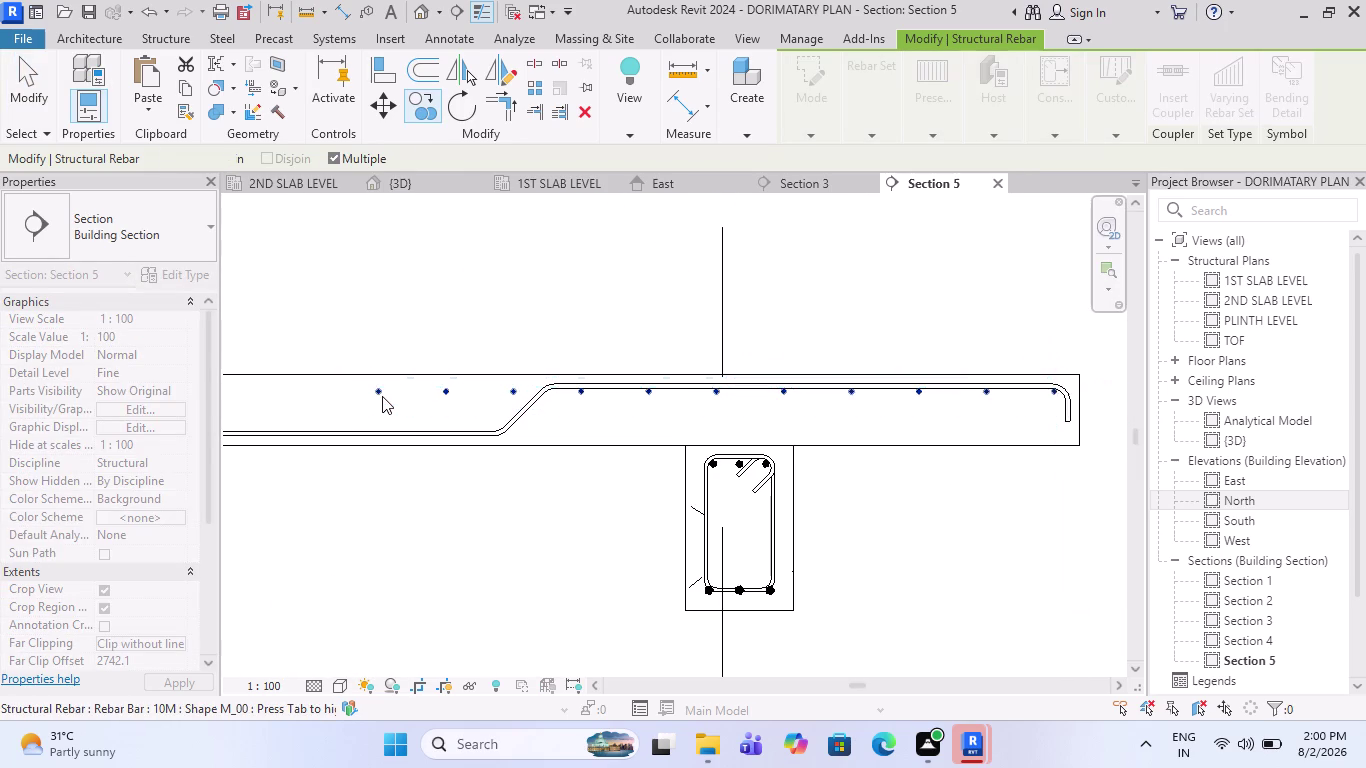
scroll(up, 3)
Trim the copied set's left end so it starts after the slope.
click(382, 396)
drag(378, 386, 381, 387)
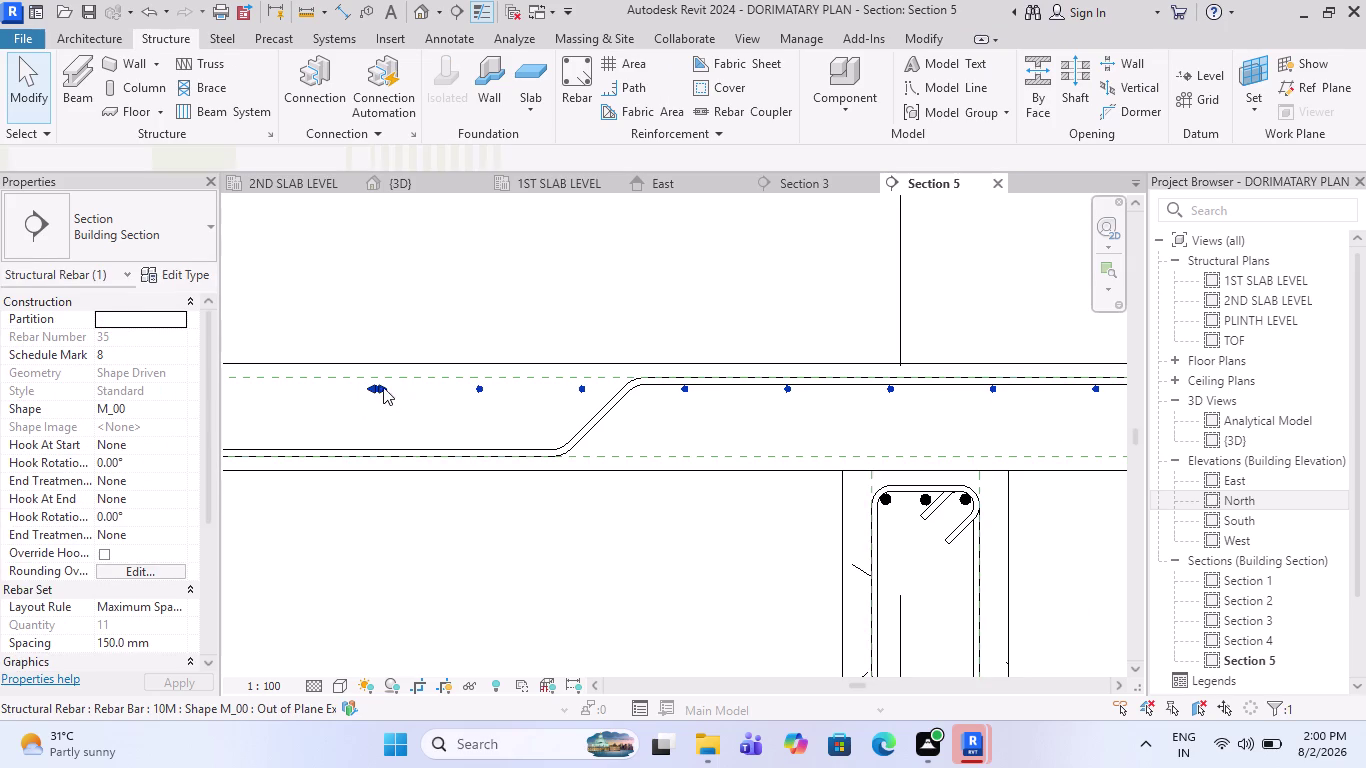
drag(381, 387, 656, 398)
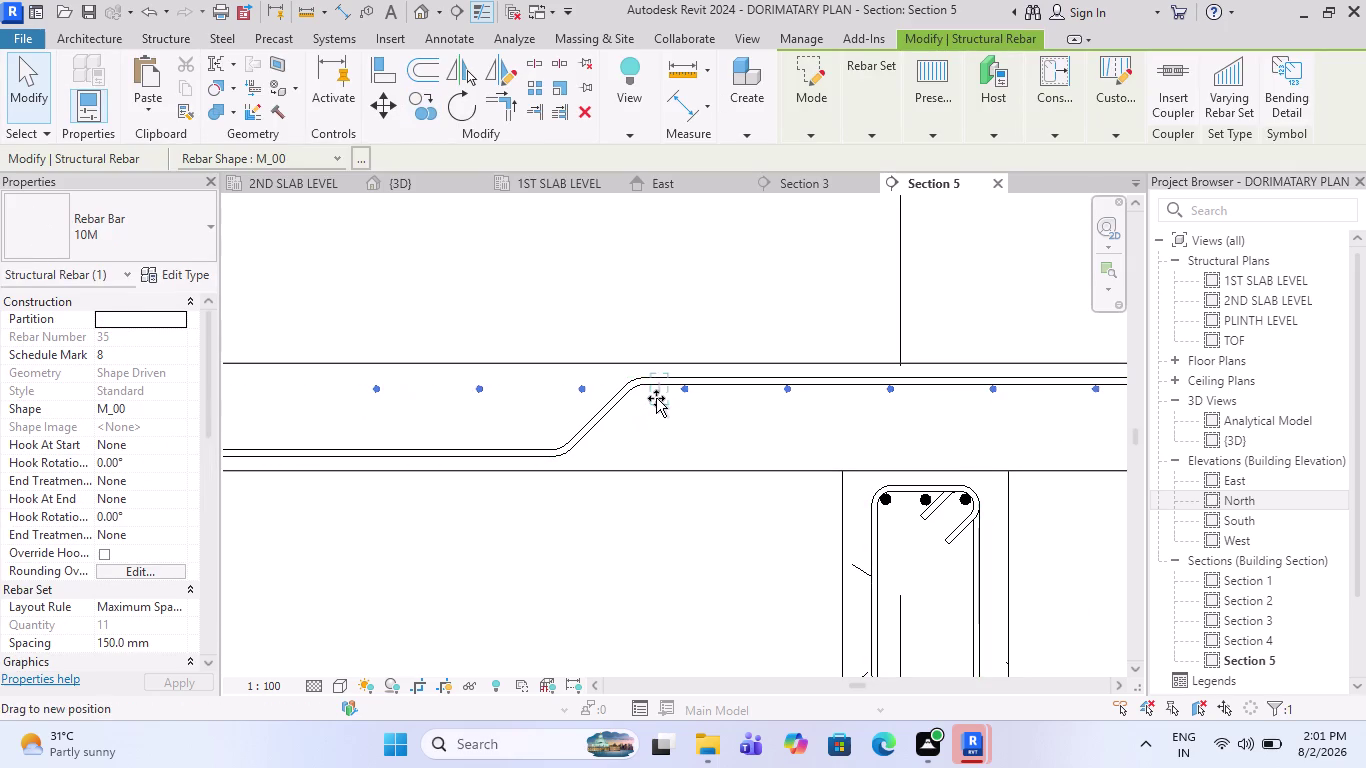
drag(656, 398, 649, 403)
key(Escape)
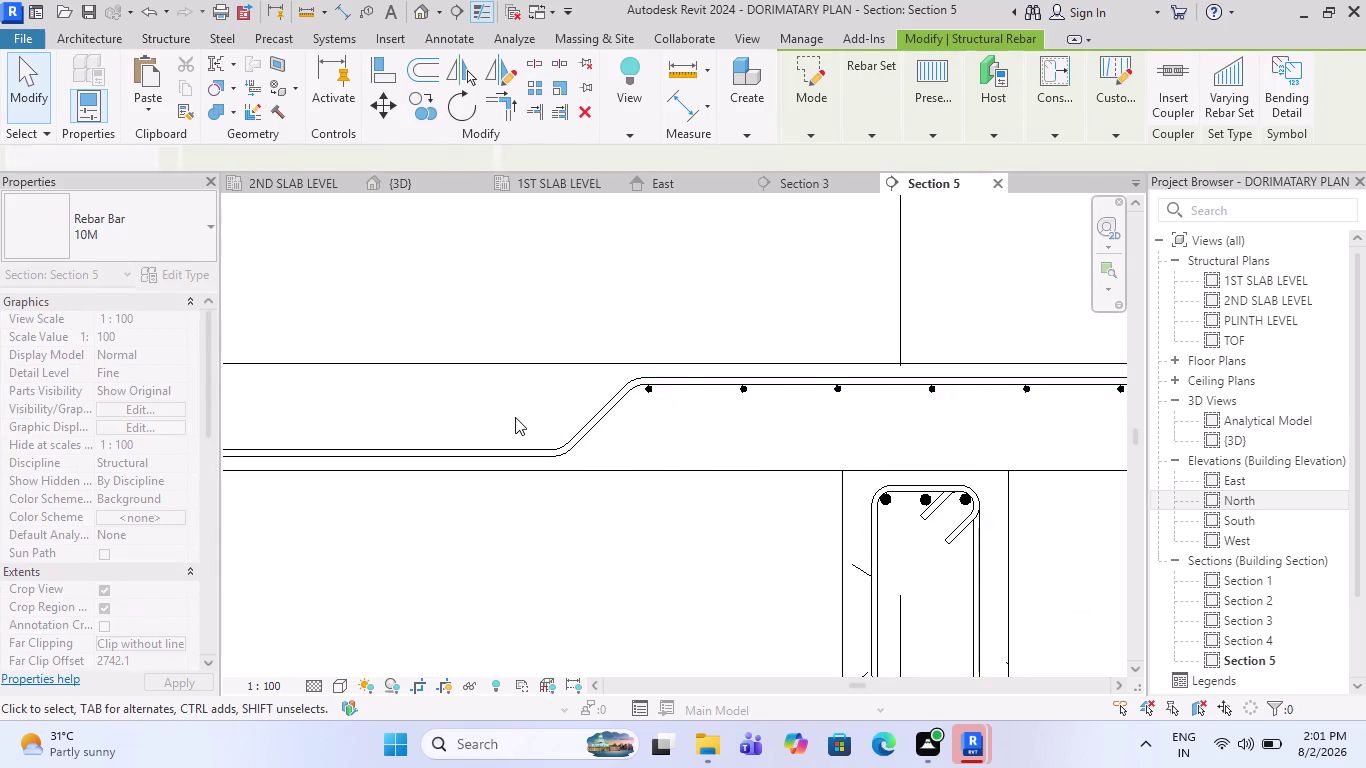
scroll(down, 3)
scroll(up, 3)
scroll(up, 3)
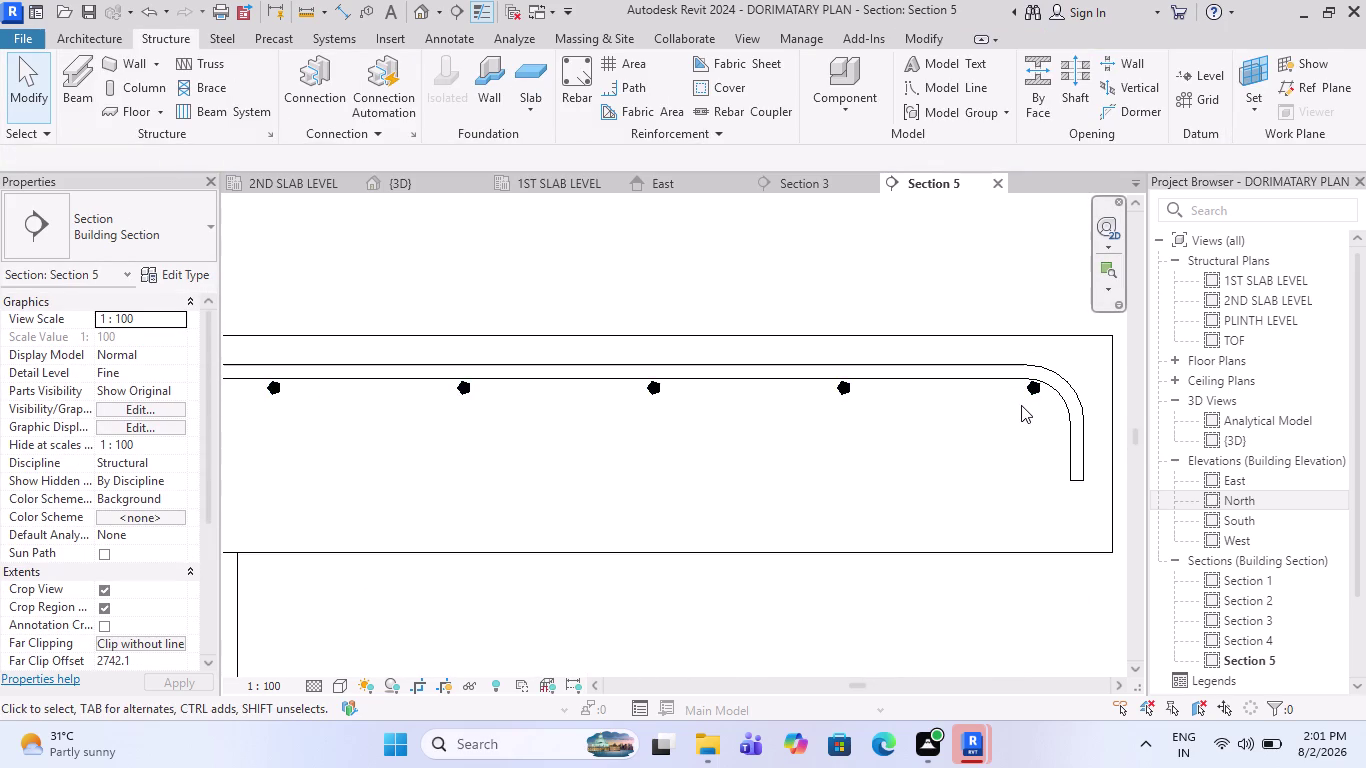
scroll(down, 3)
scroll(down, 3)
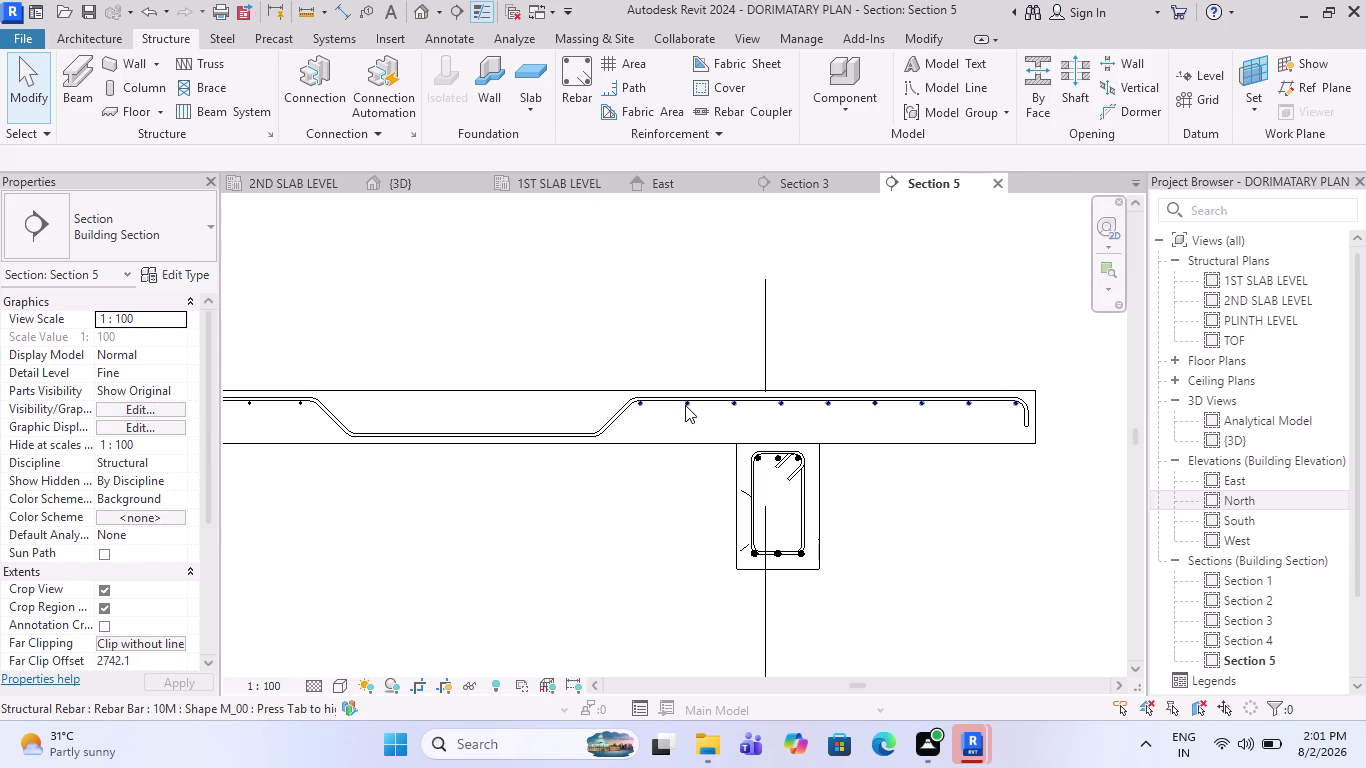
scroll(down, 3)
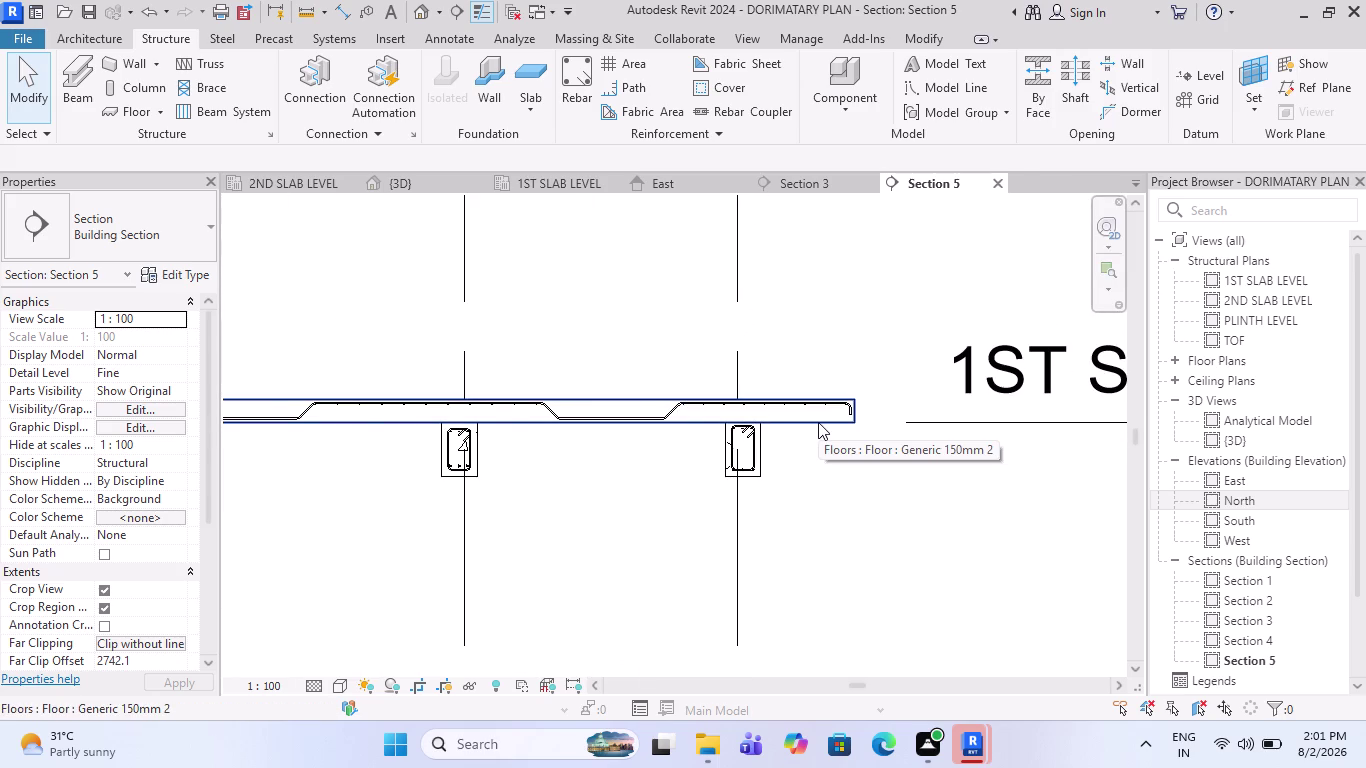
Copy the slab's top bar set down to the slab bottom beside the crank, then select the copy.
scroll(down, 3)
scroll(down, 3)
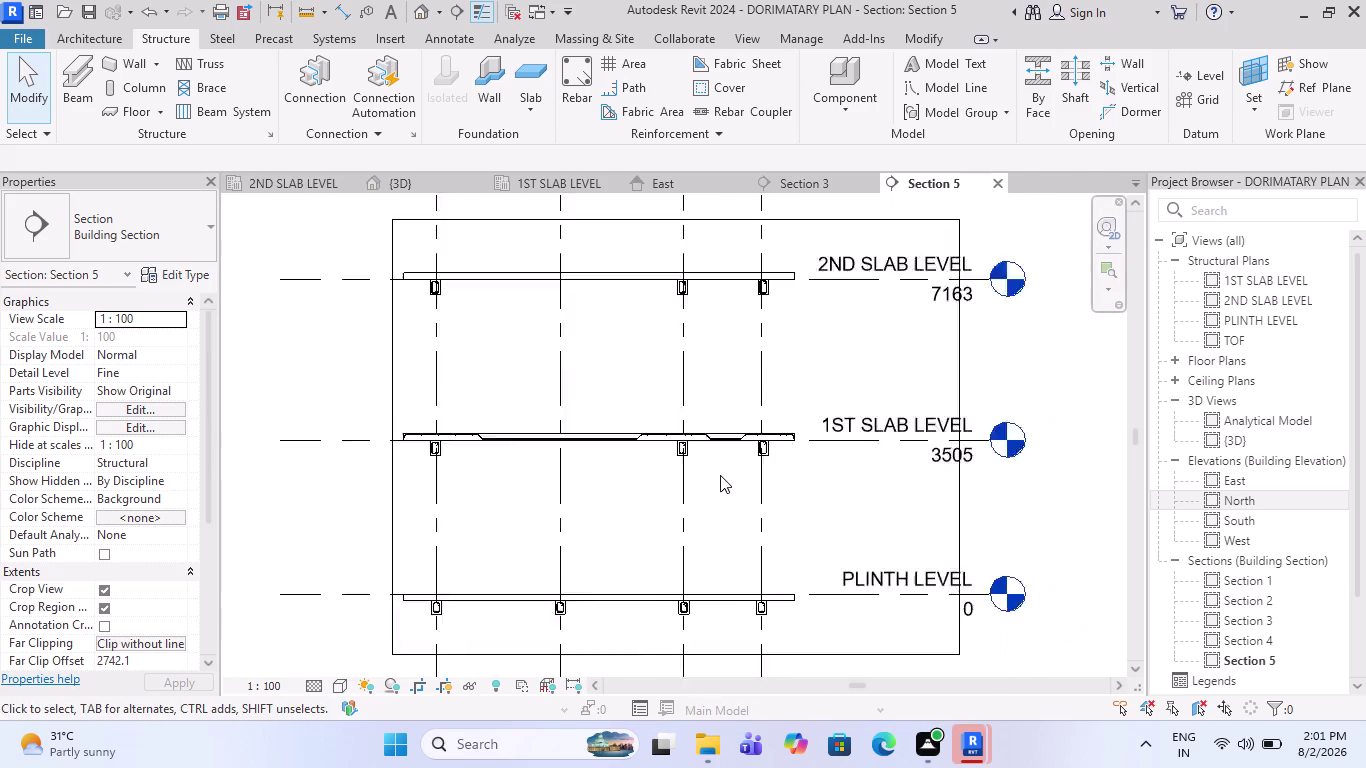
scroll(up, 3)
scroll(up, 3)
scroll(up, 3)
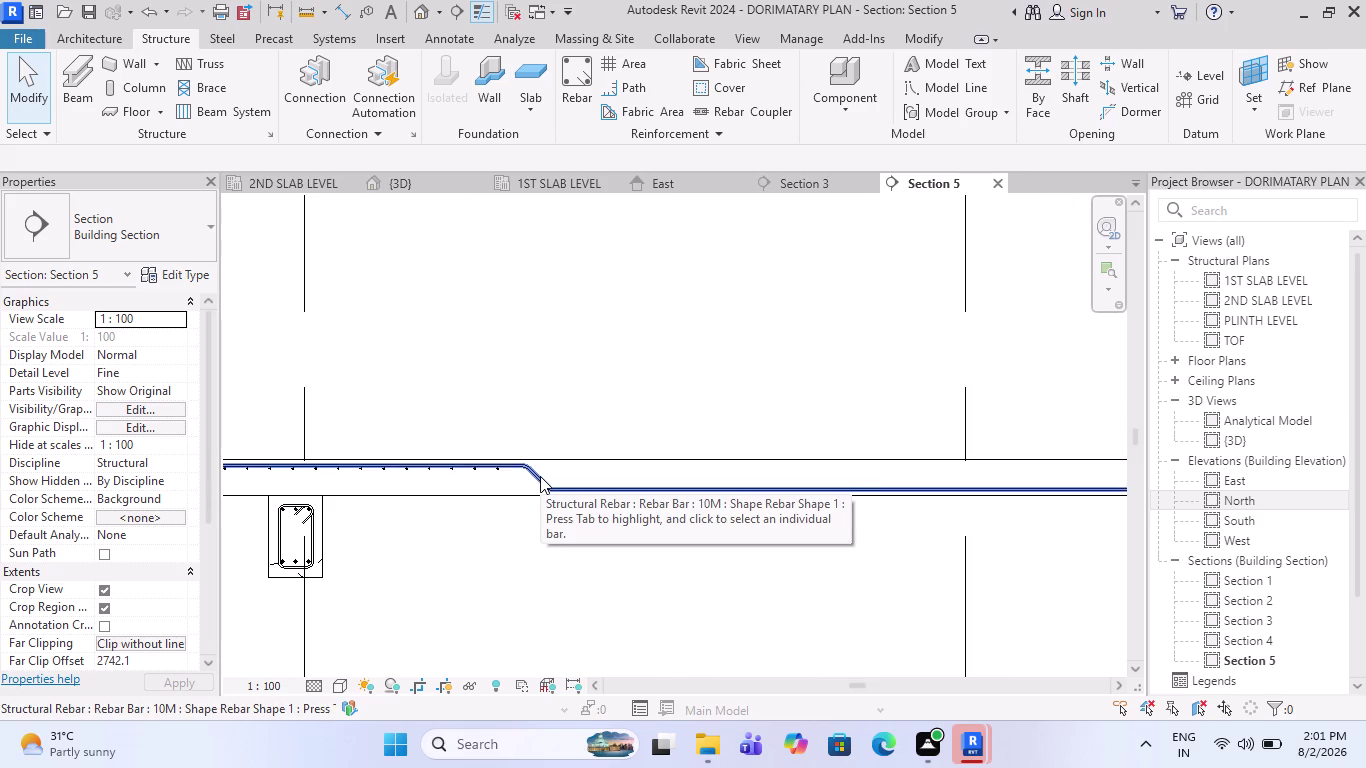
scroll(up, 3)
click(482, 458)
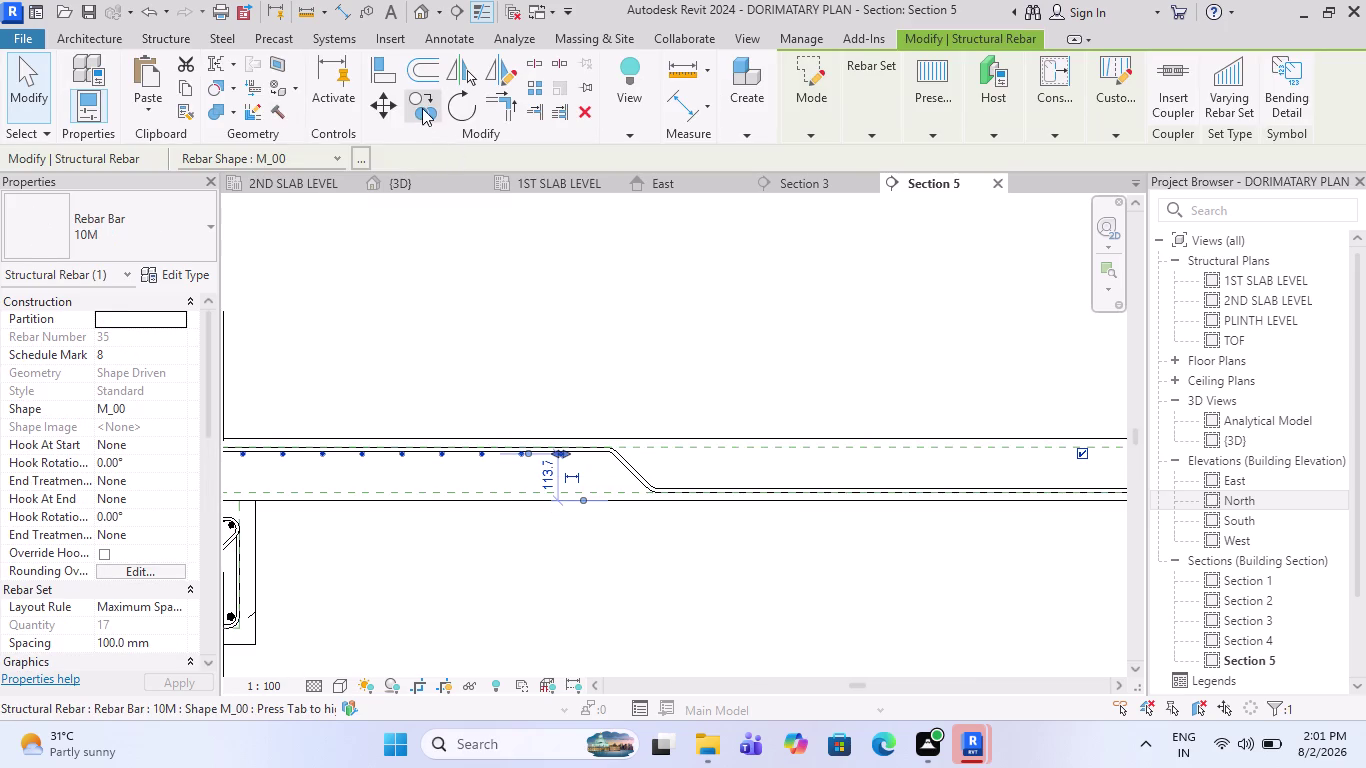
click(423, 110)
scroll(up, 3)
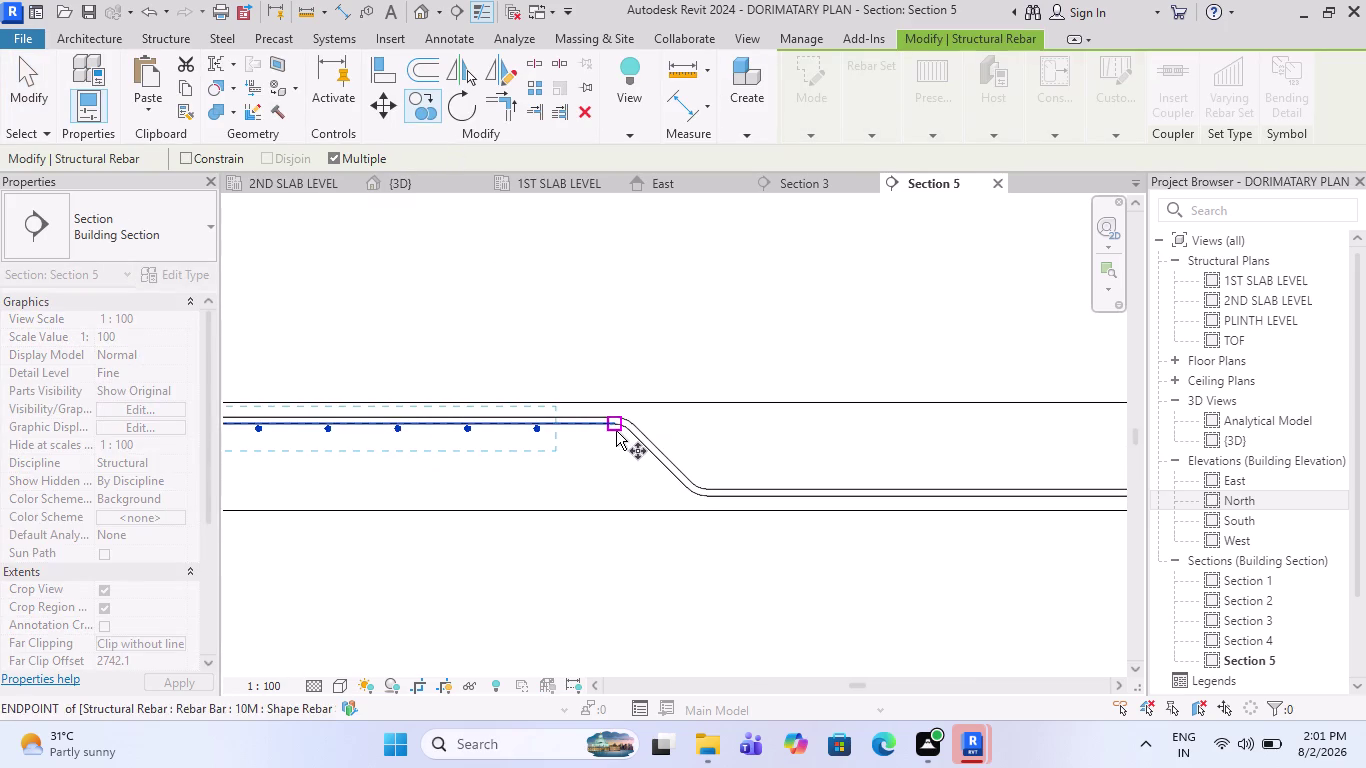
click(616, 431)
click(605, 503)
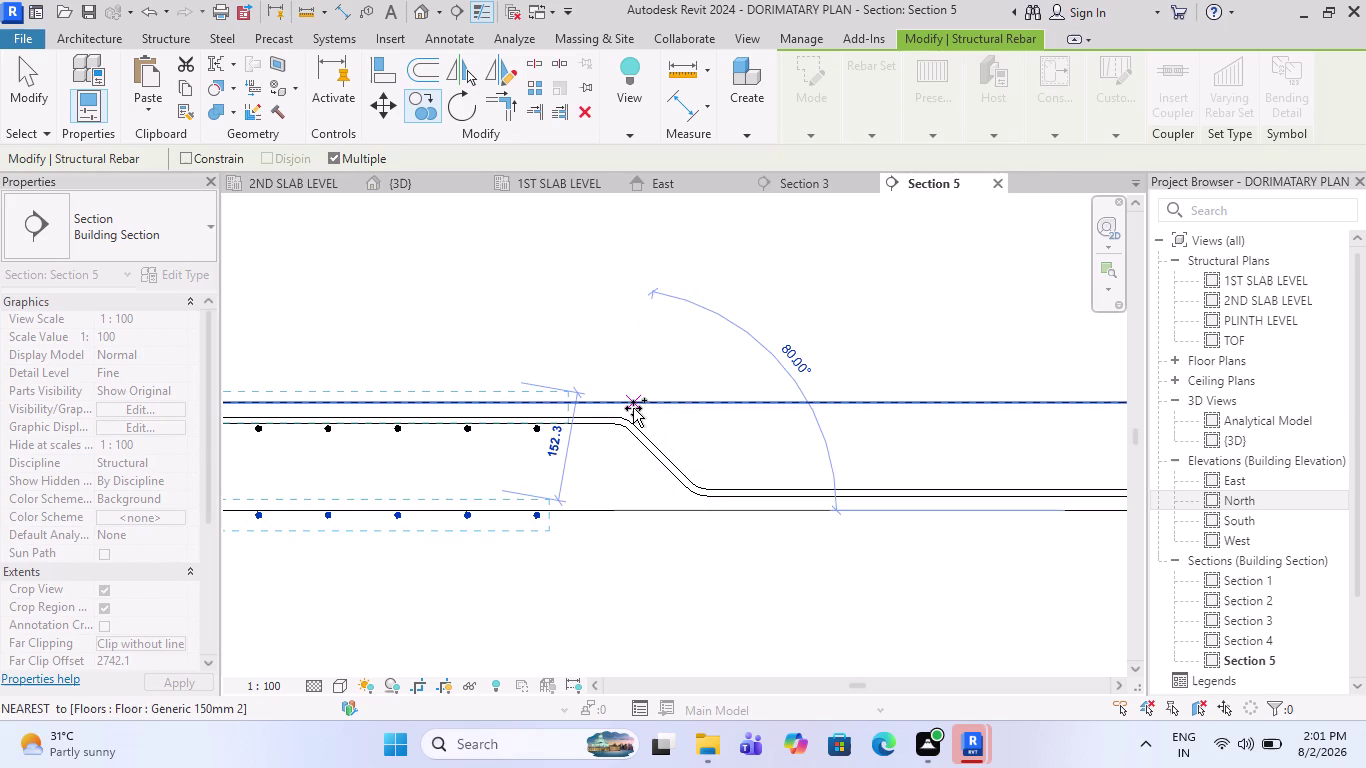
key(Escape)
key(Escape)
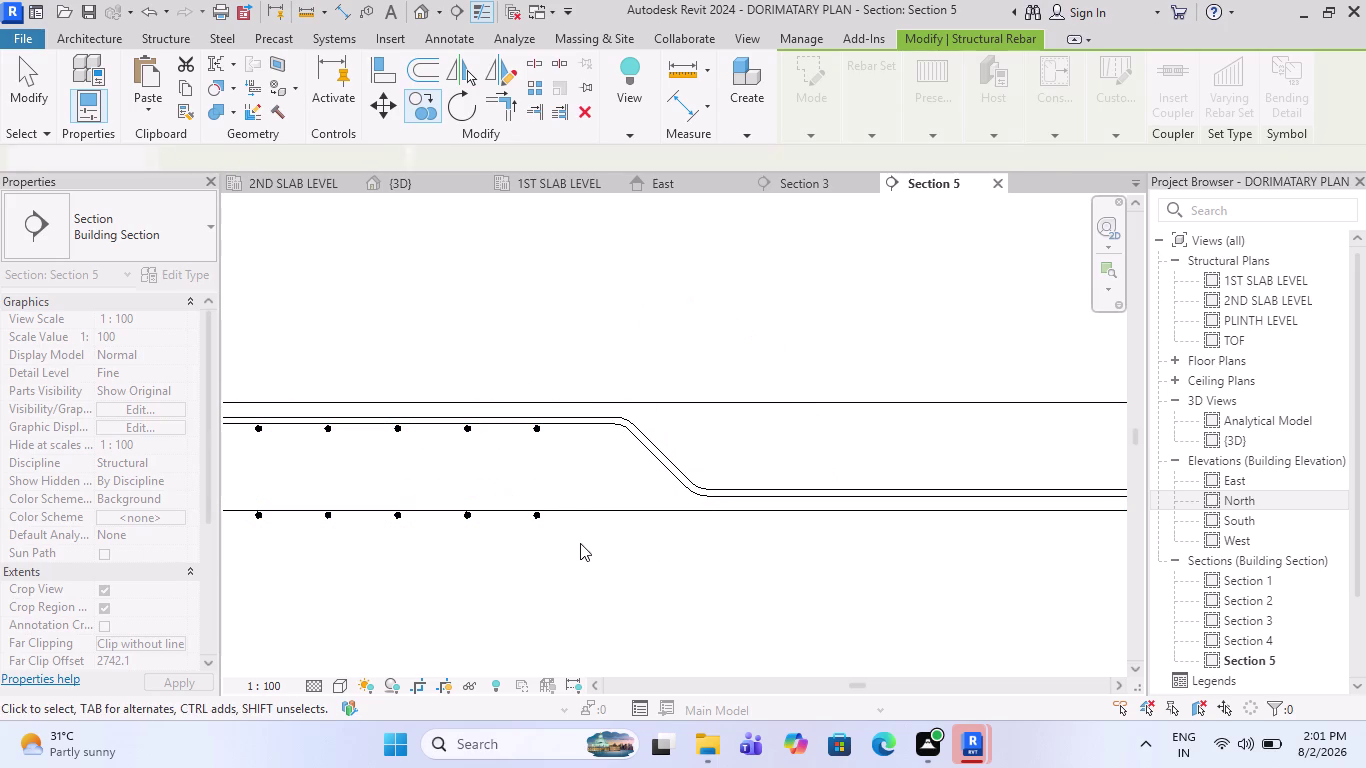
click(544, 523)
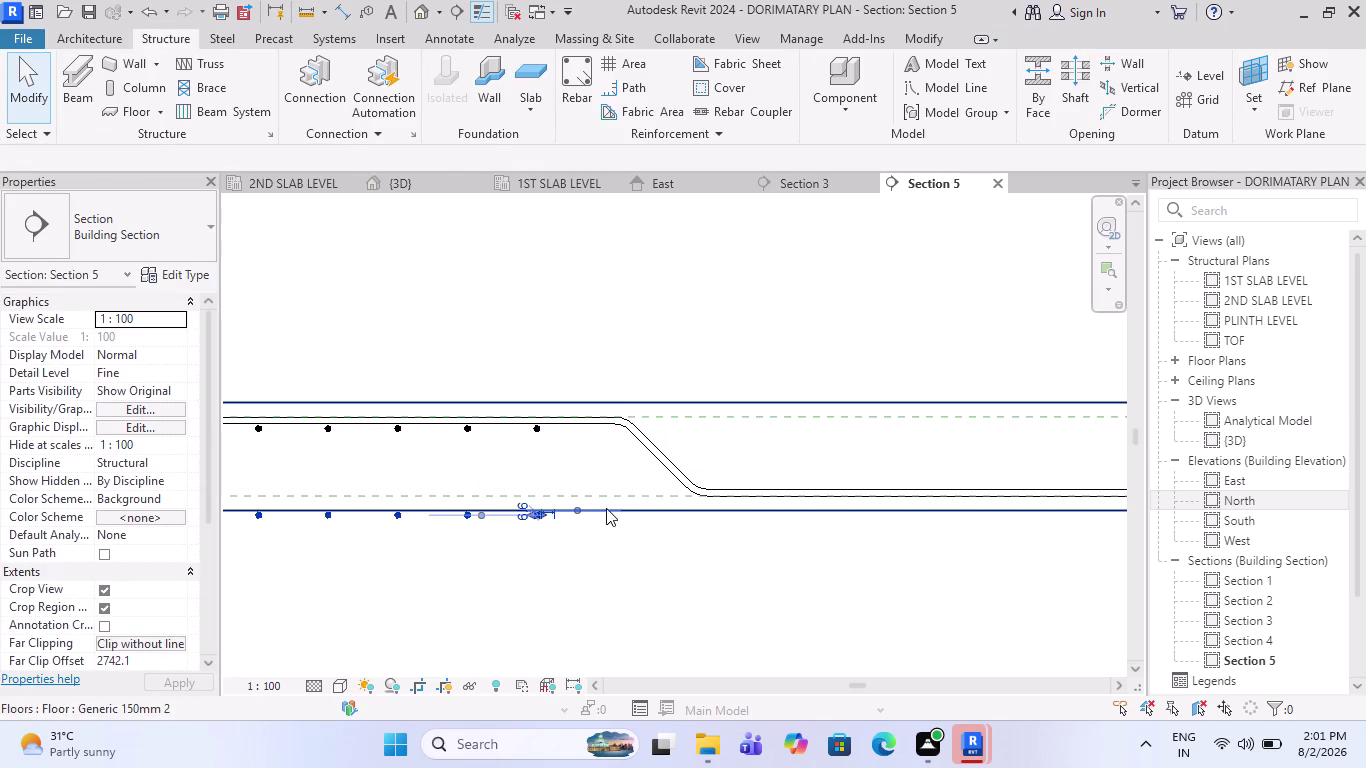
Drag the copied bottom bar set up onto the slab's bottom cover line in Section 5.
drag(605, 478, 608, 456)
click(529, 513)
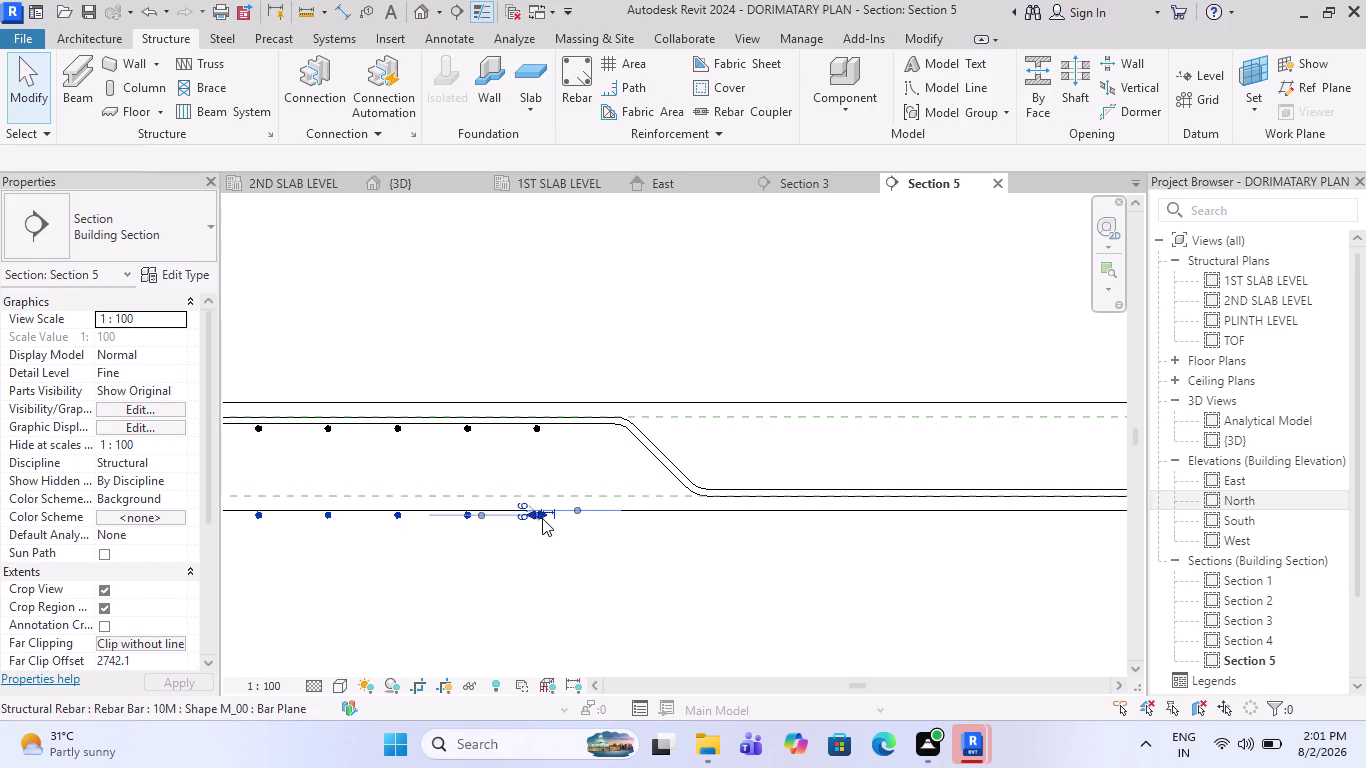
drag(399, 513, 401, 513)
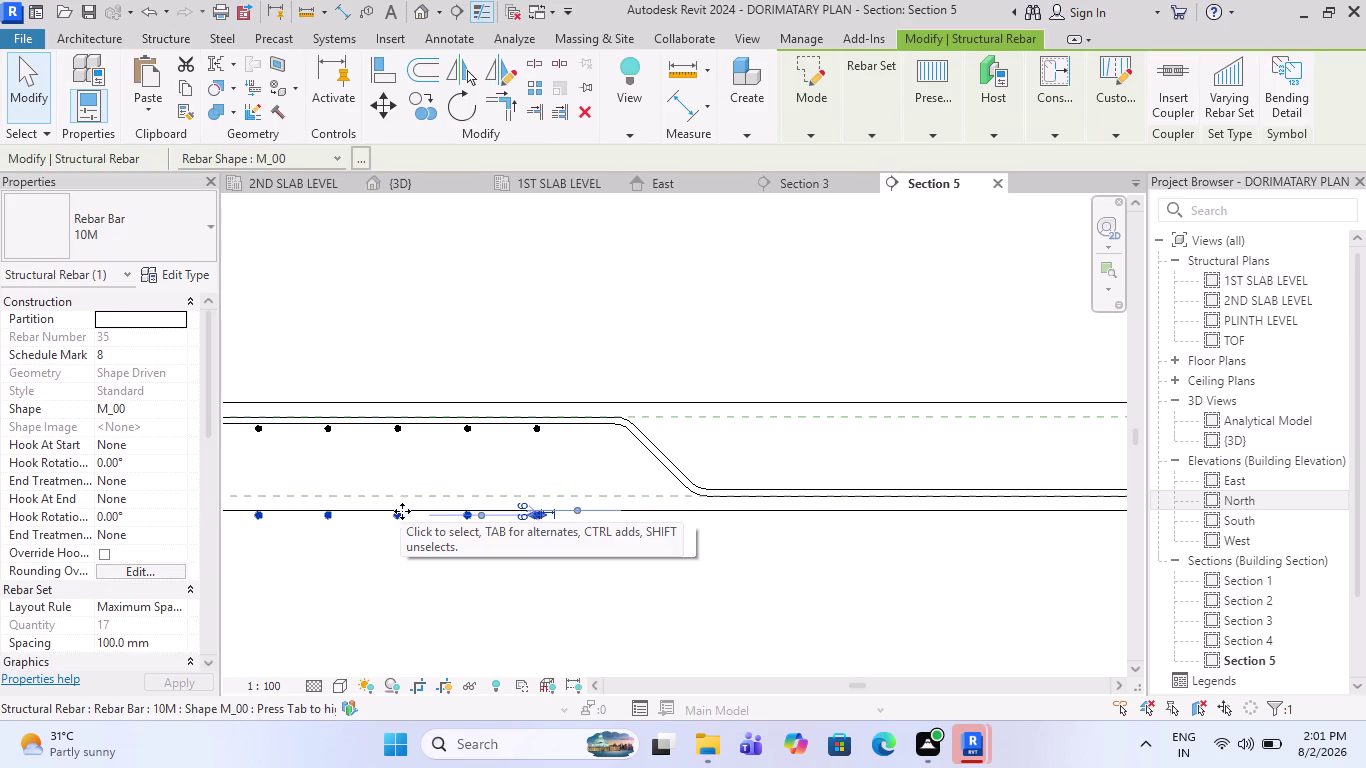
drag(401, 513, 419, 488)
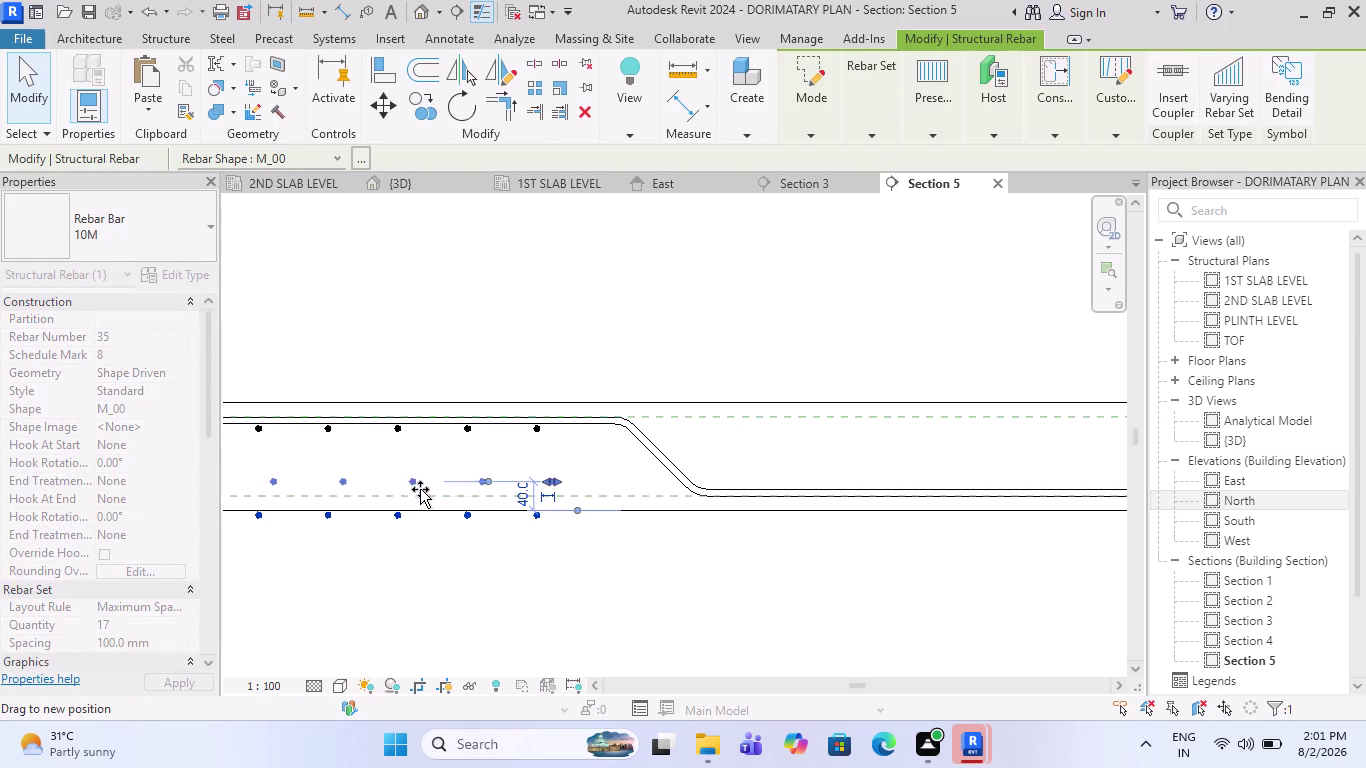
drag(419, 488, 416, 487)
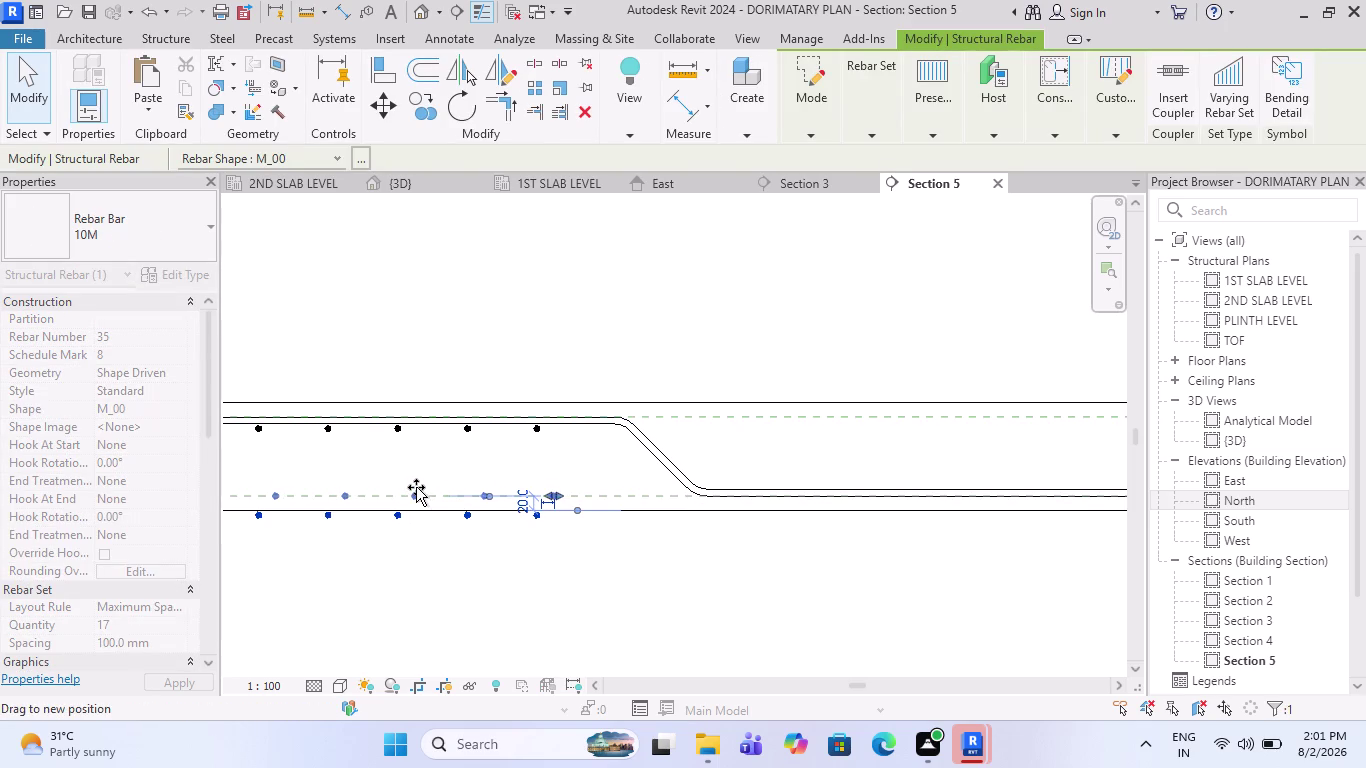
drag(416, 487, 422, 487)
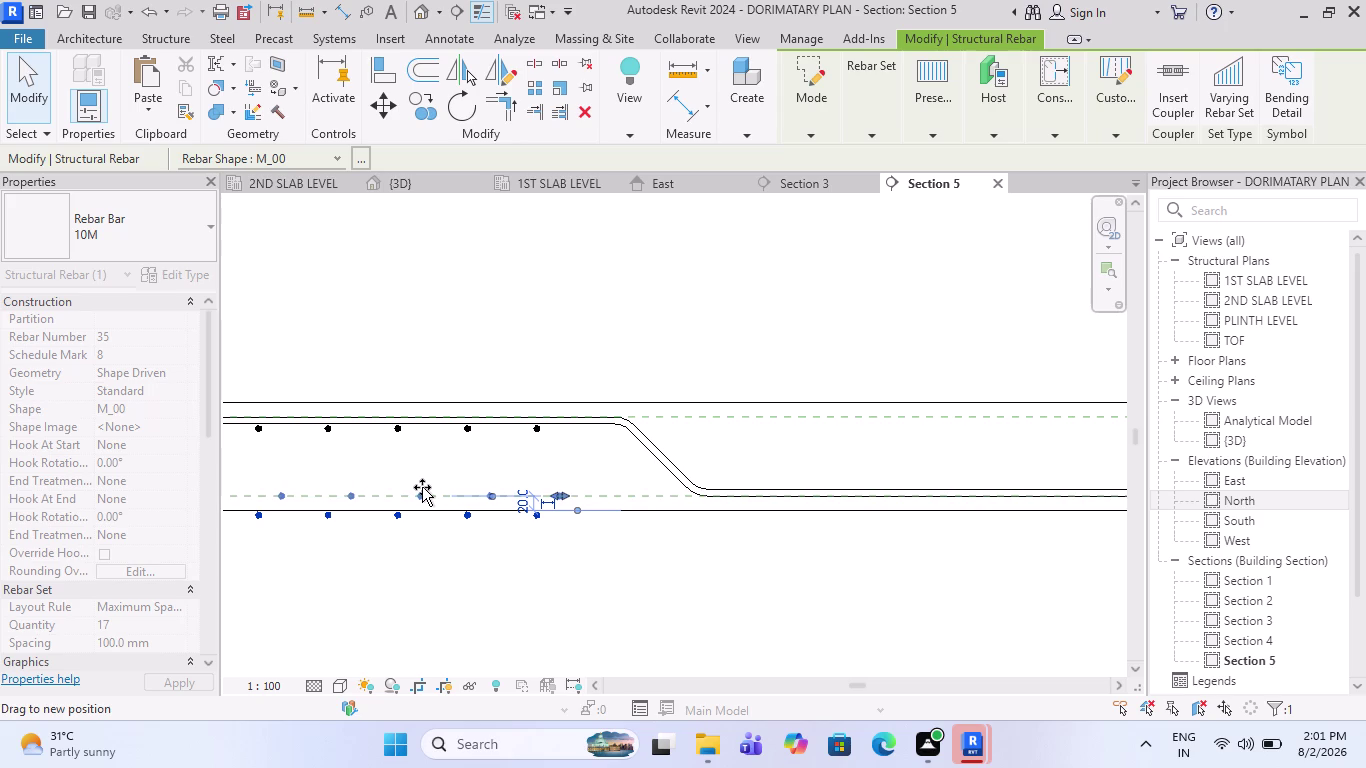
drag(422, 487, 424, 490)
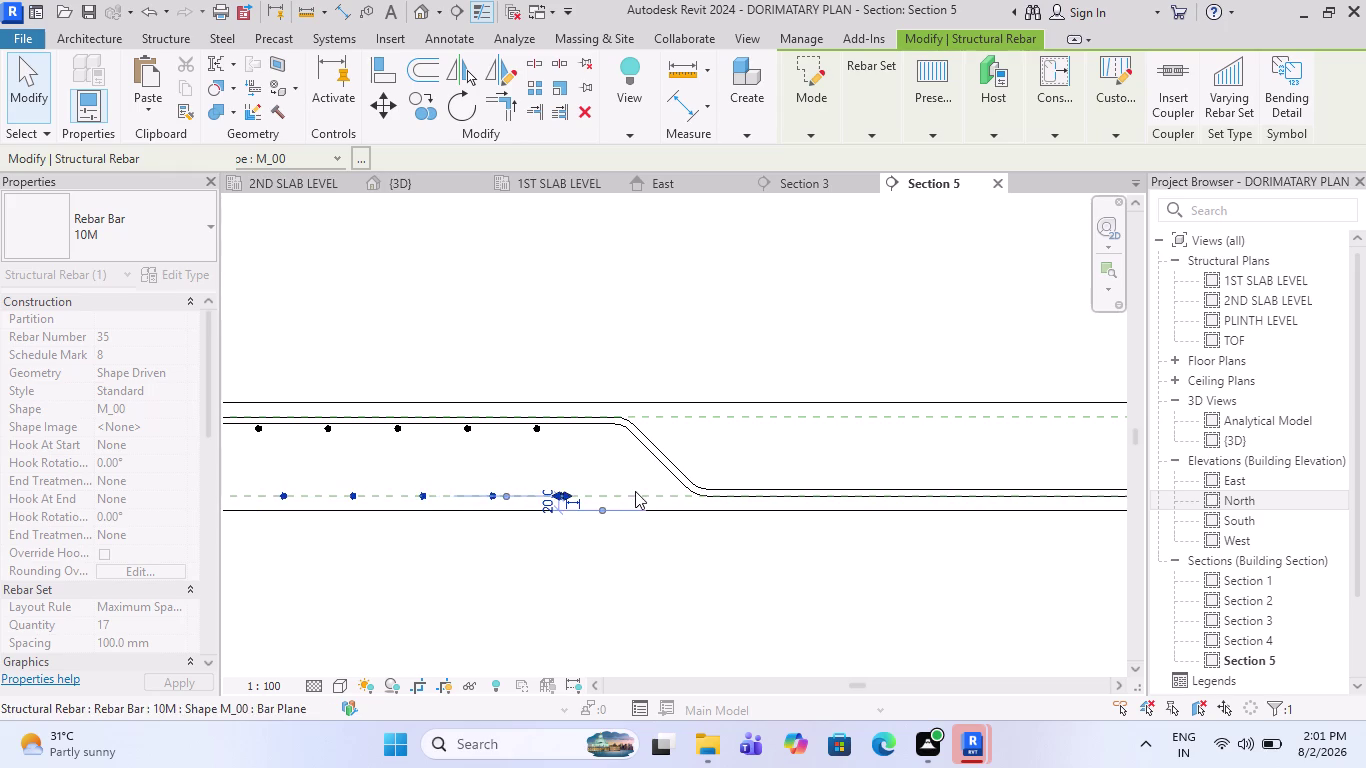
scroll(down, 3)
key(Escape)
scroll(down, 3)
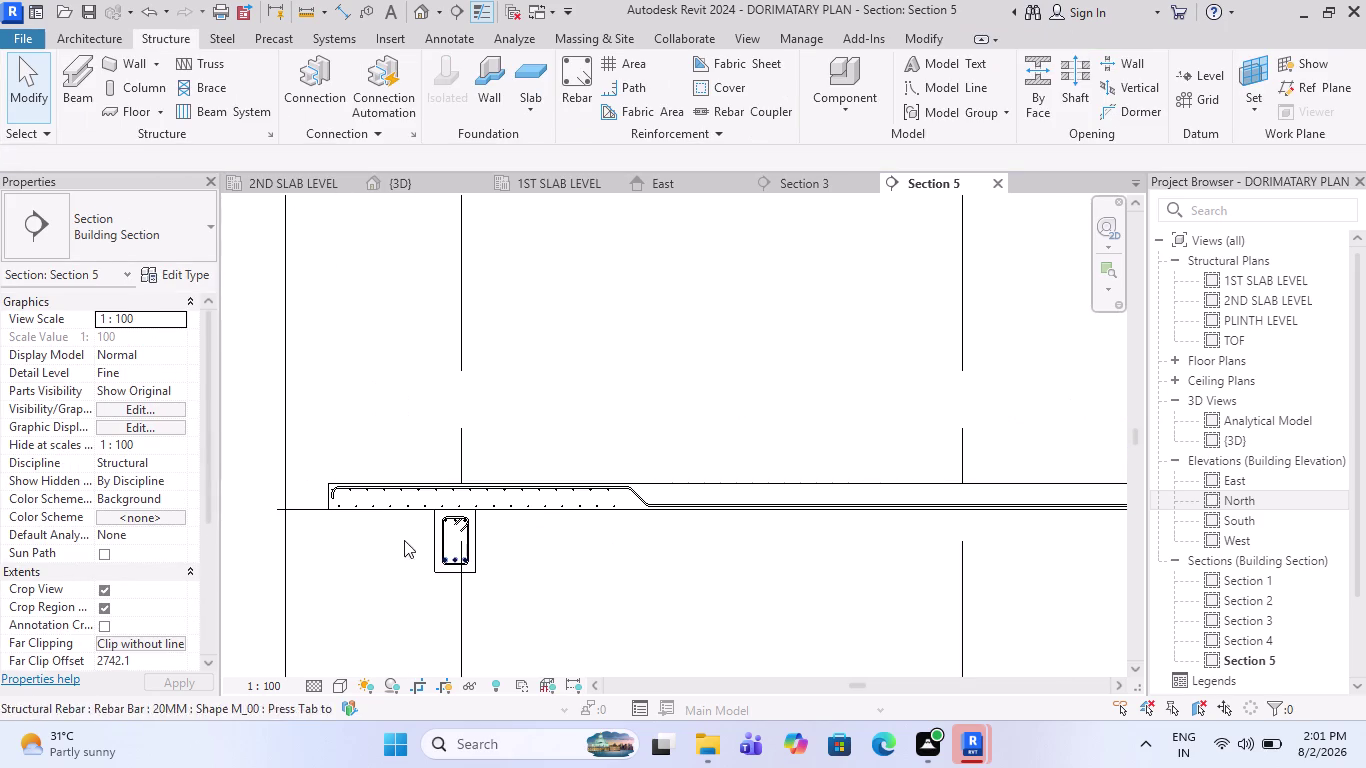
Select the bent top bar at the slab end, attempt a move, then cancel.
scroll(up, 3)
scroll(down, 3)
scroll(up, 3)
scroll(up, 3)
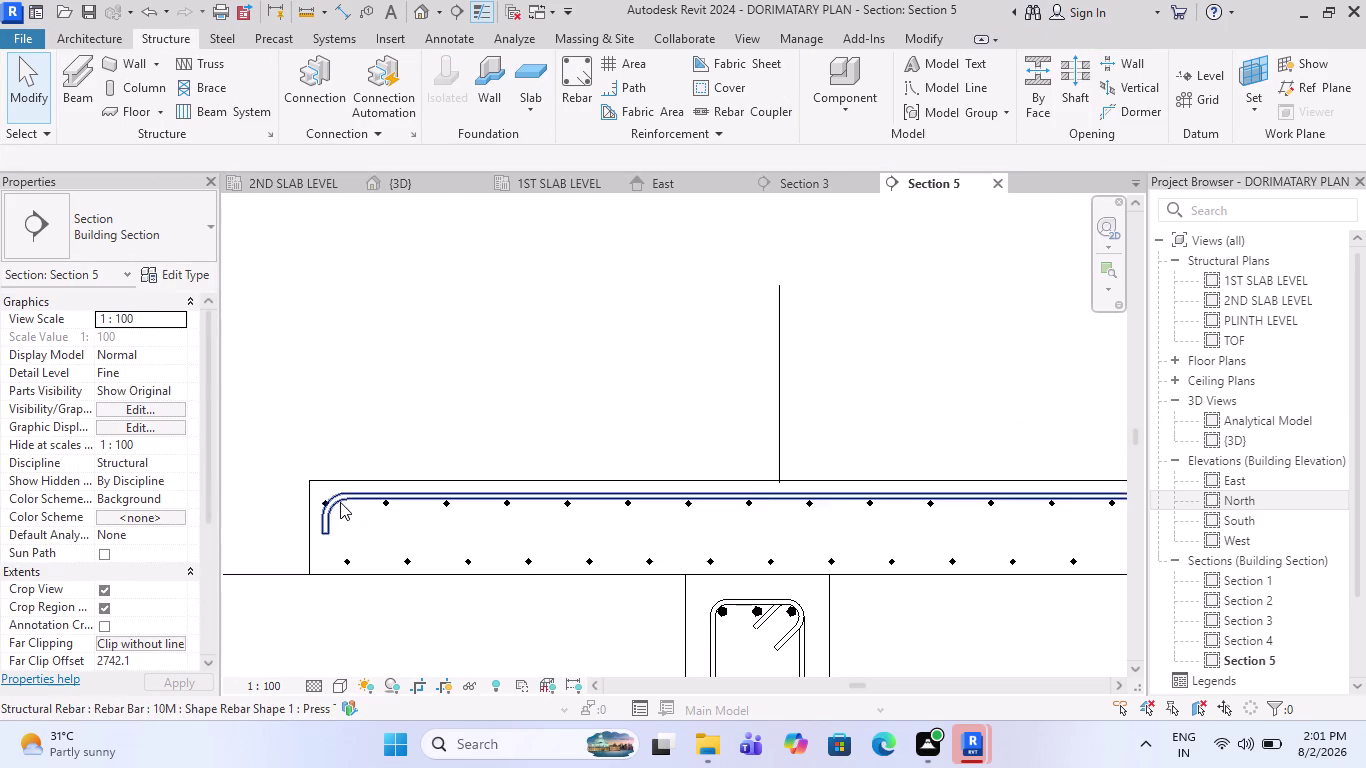
scroll(up, 3)
click(420, 497)
scroll(up, 3)
scroll(up, 3)
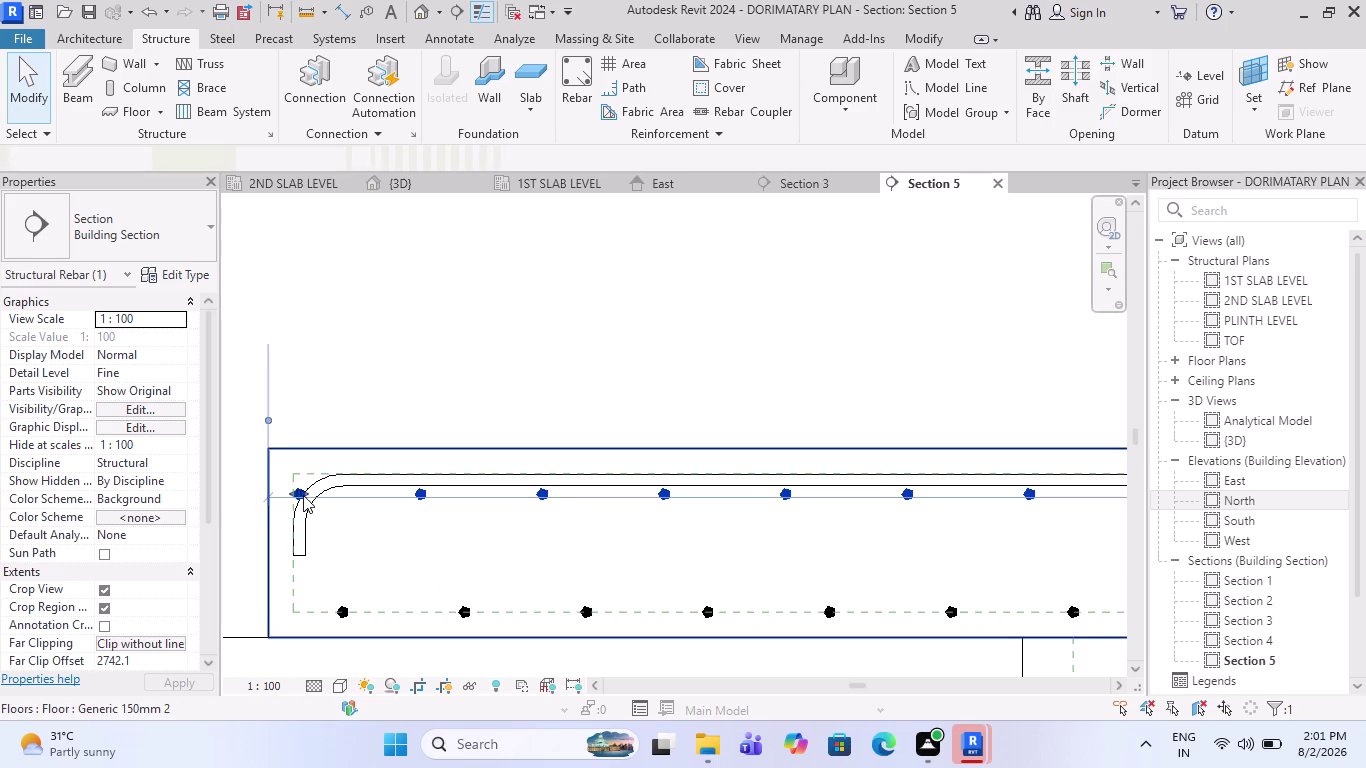
scroll(up, 3)
scroll(up, 3)
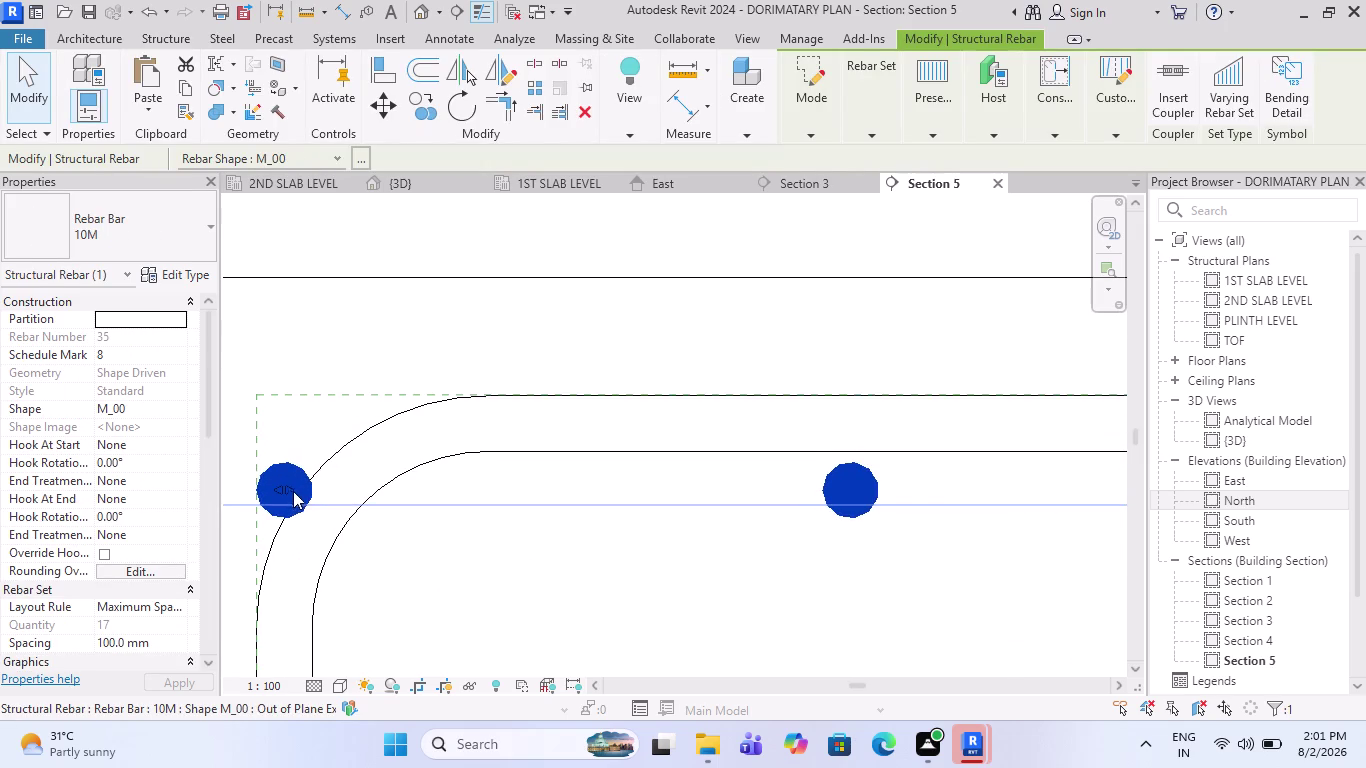
drag(292, 490, 463, 511)
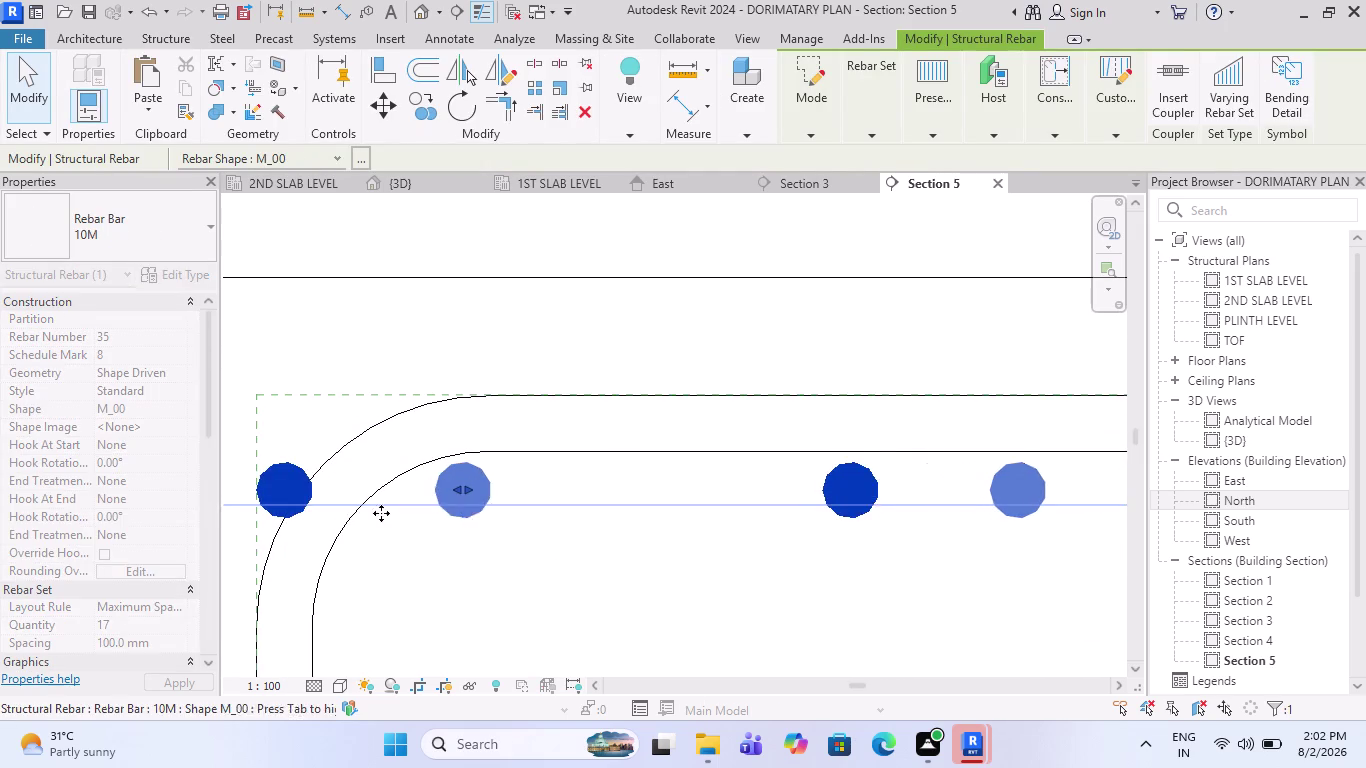
key(Escape)
Select the top bar set on the sloped stretch and add the adjacent top set.
scroll(down, 3)
scroll(down, 3)
scroll(down, 3)
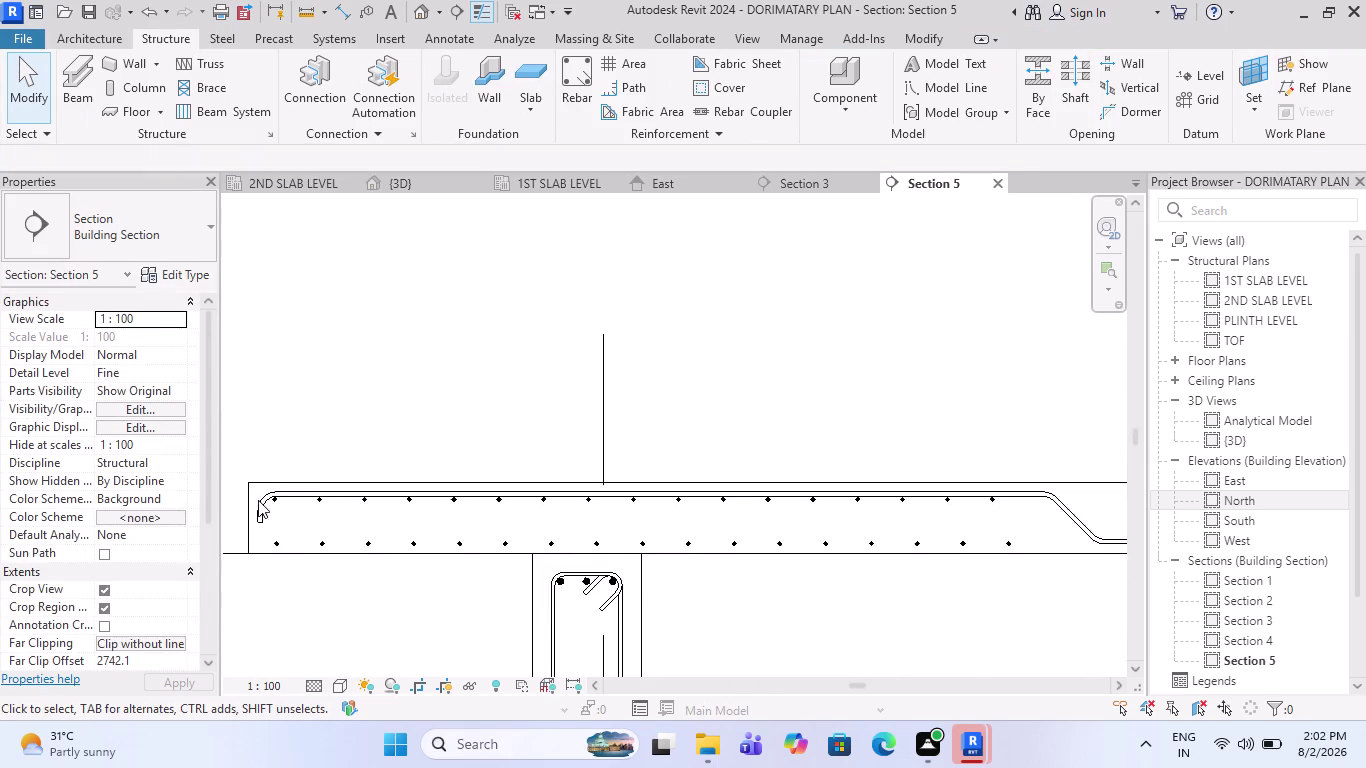
scroll(down, 3)
scroll(down, 3)
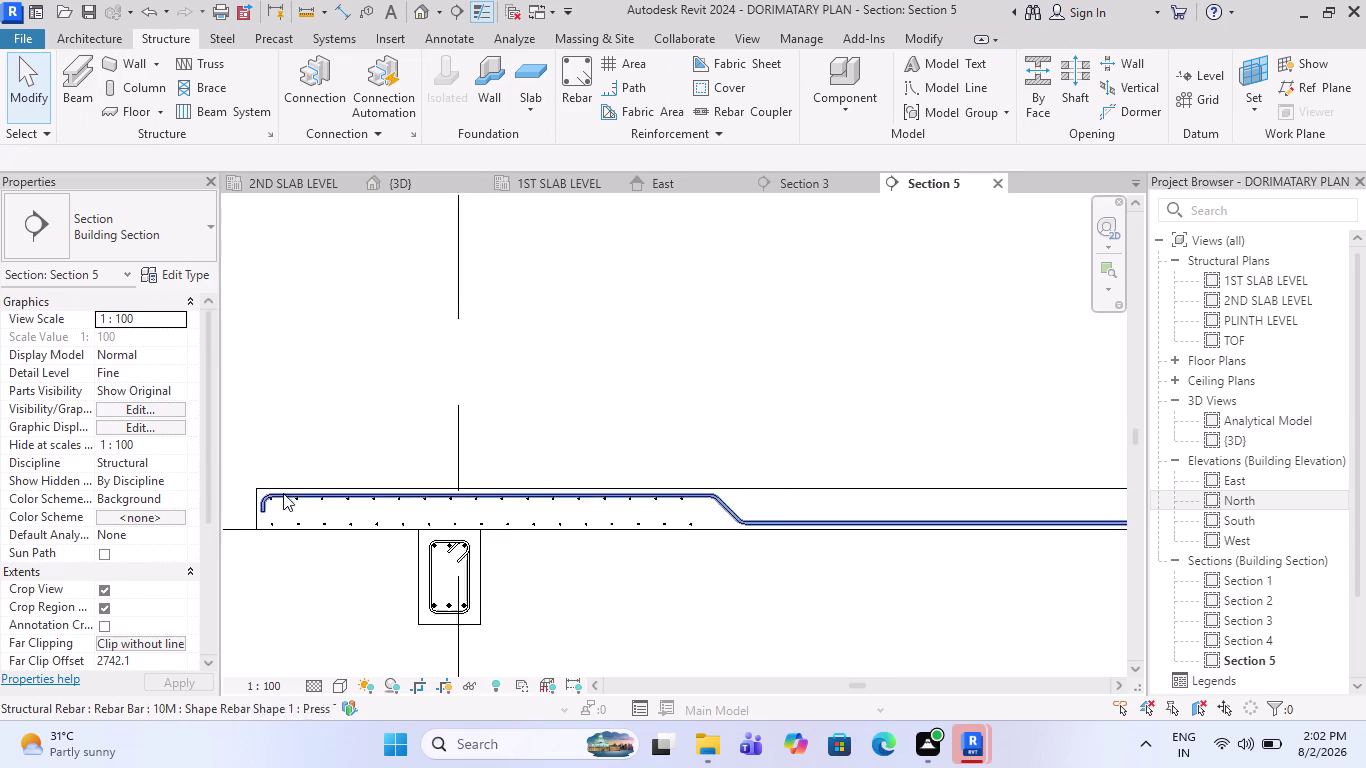
scroll(down, 3)
scroll(down, 3)
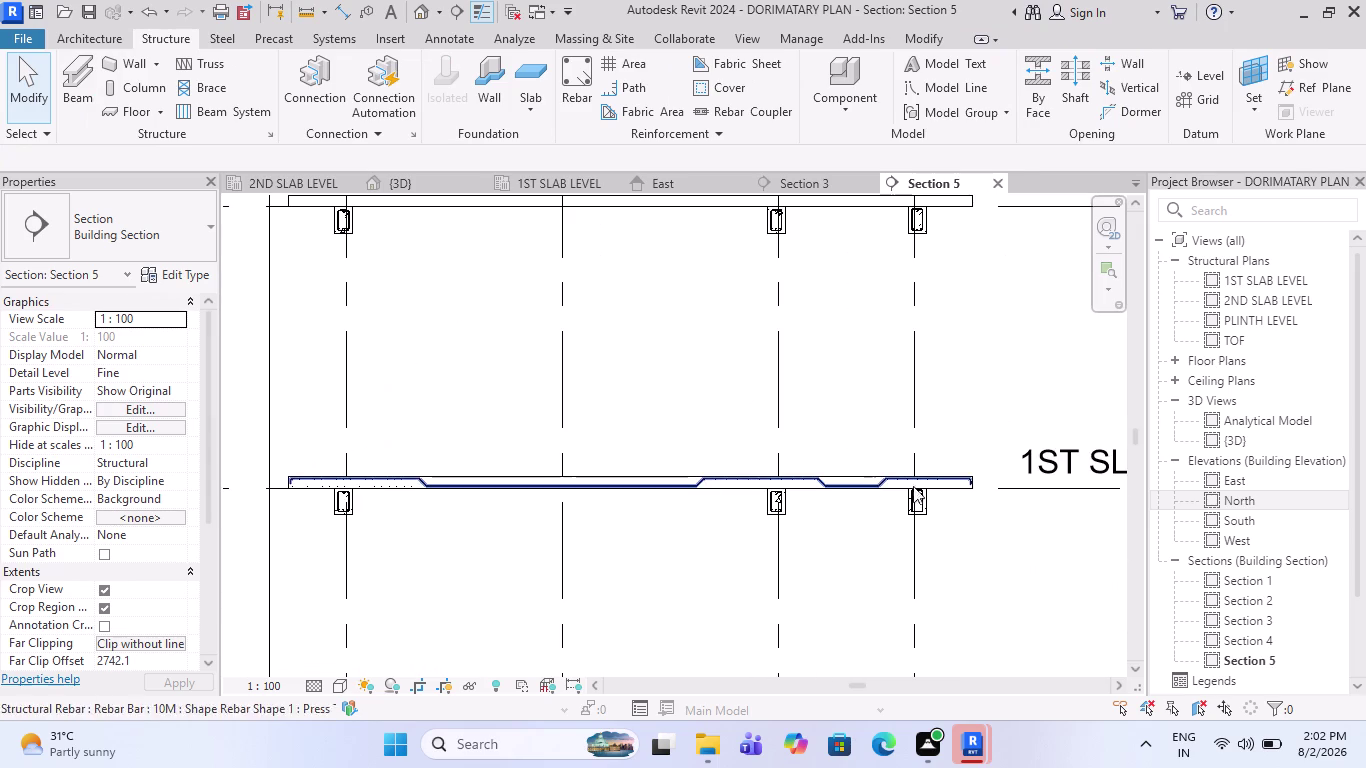
scroll(up, 3)
scroll(up, 3)
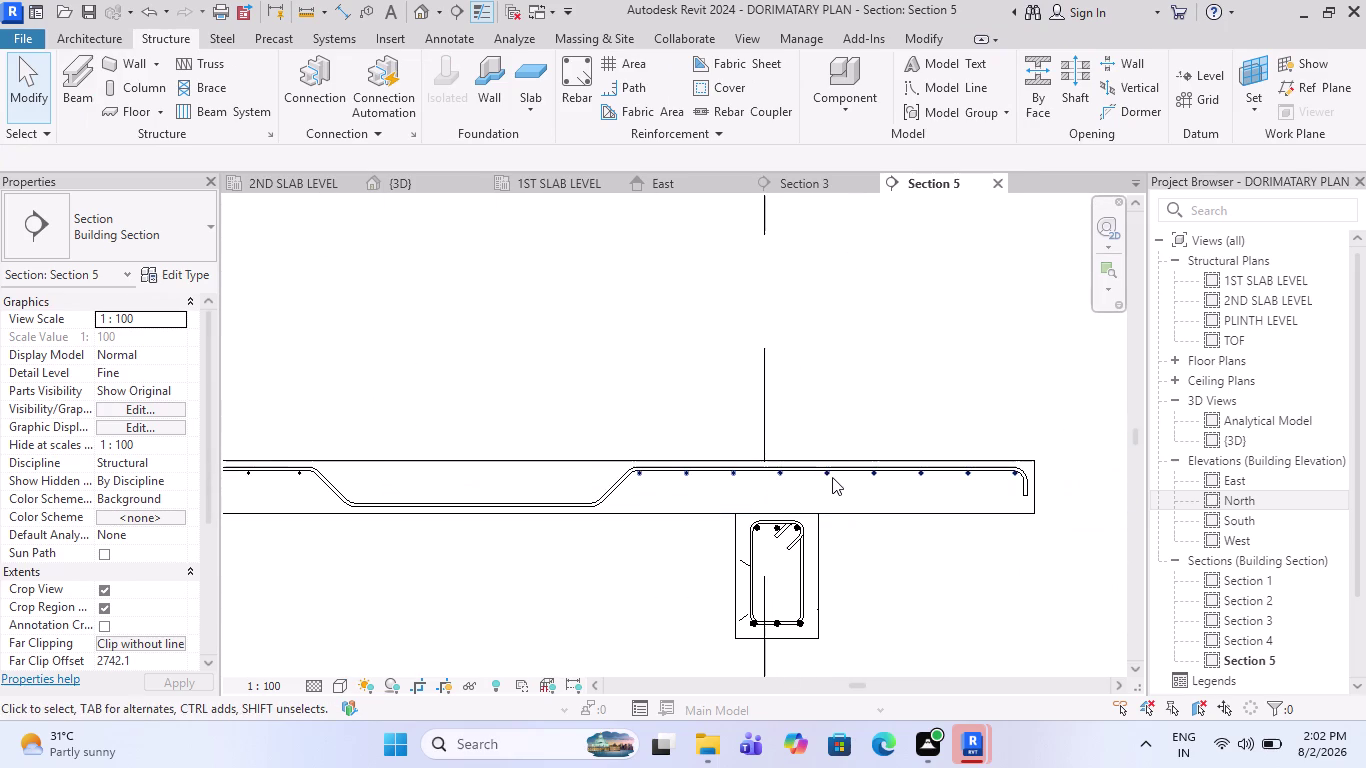
click(830, 476)
scroll(down, 3)
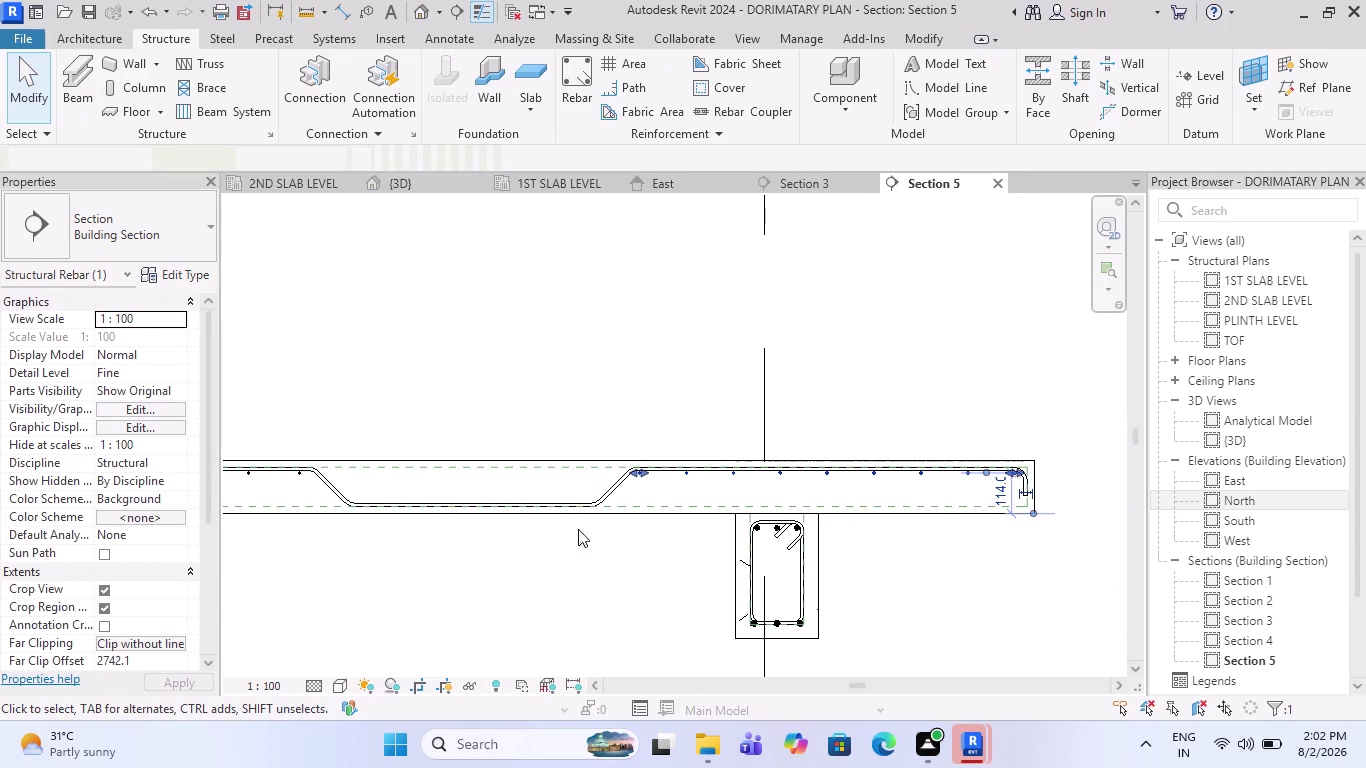
scroll(down, 3)
scroll(up, 3)
scroll(up, 3)
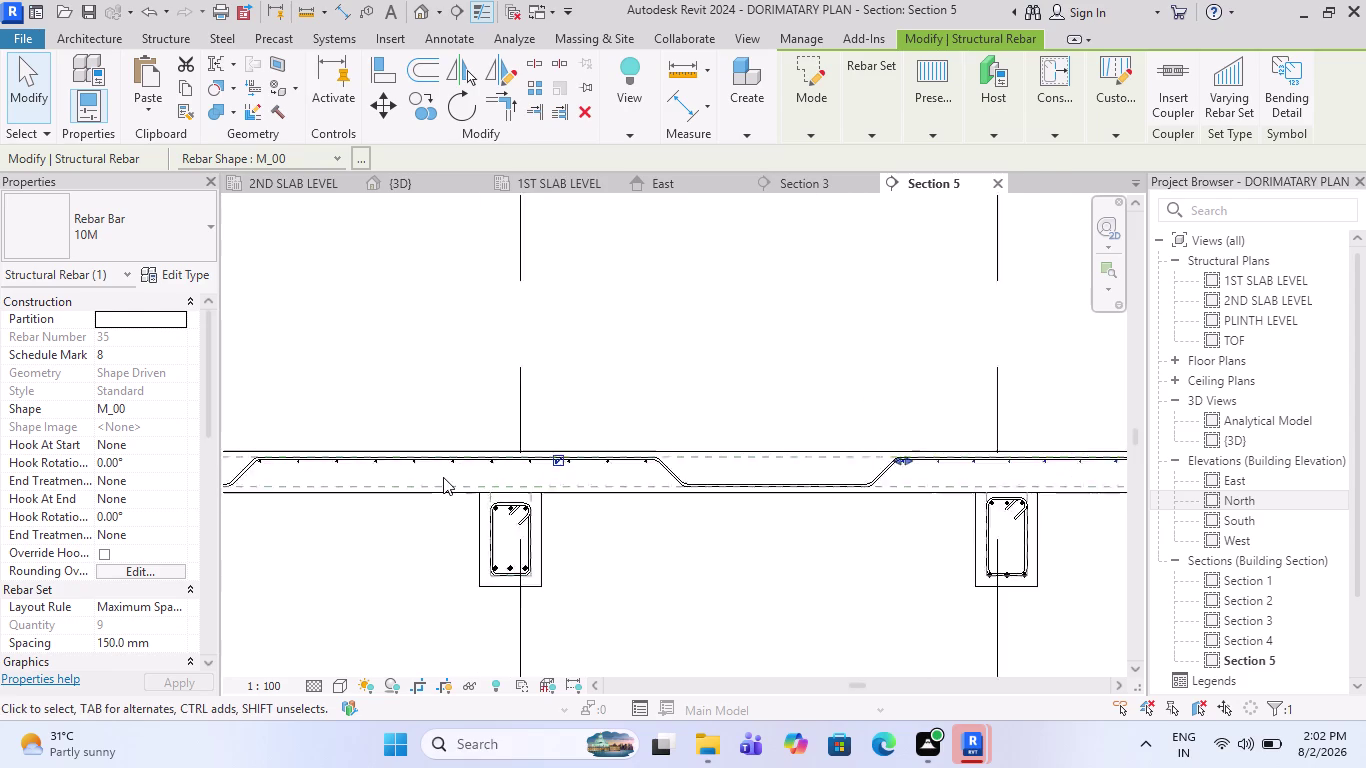
scroll(up, 3)
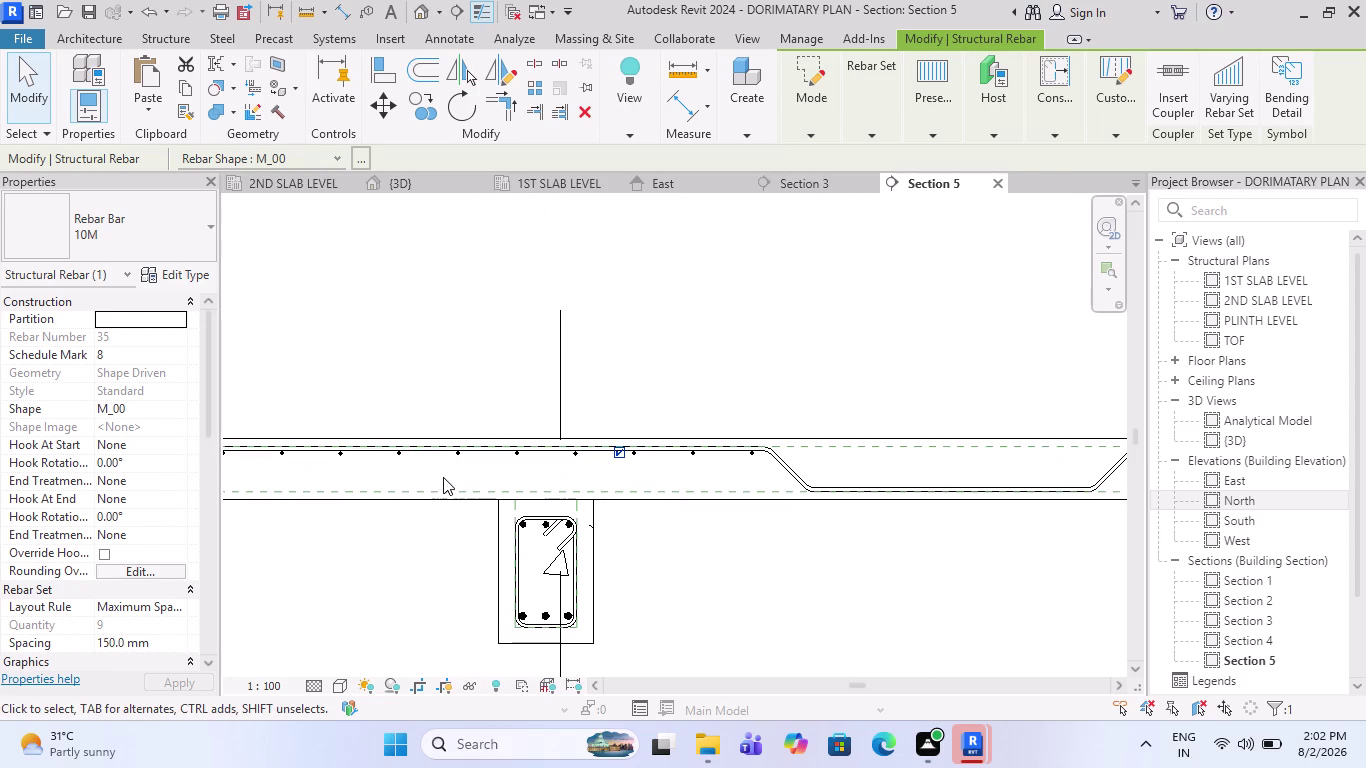
click(459, 458)
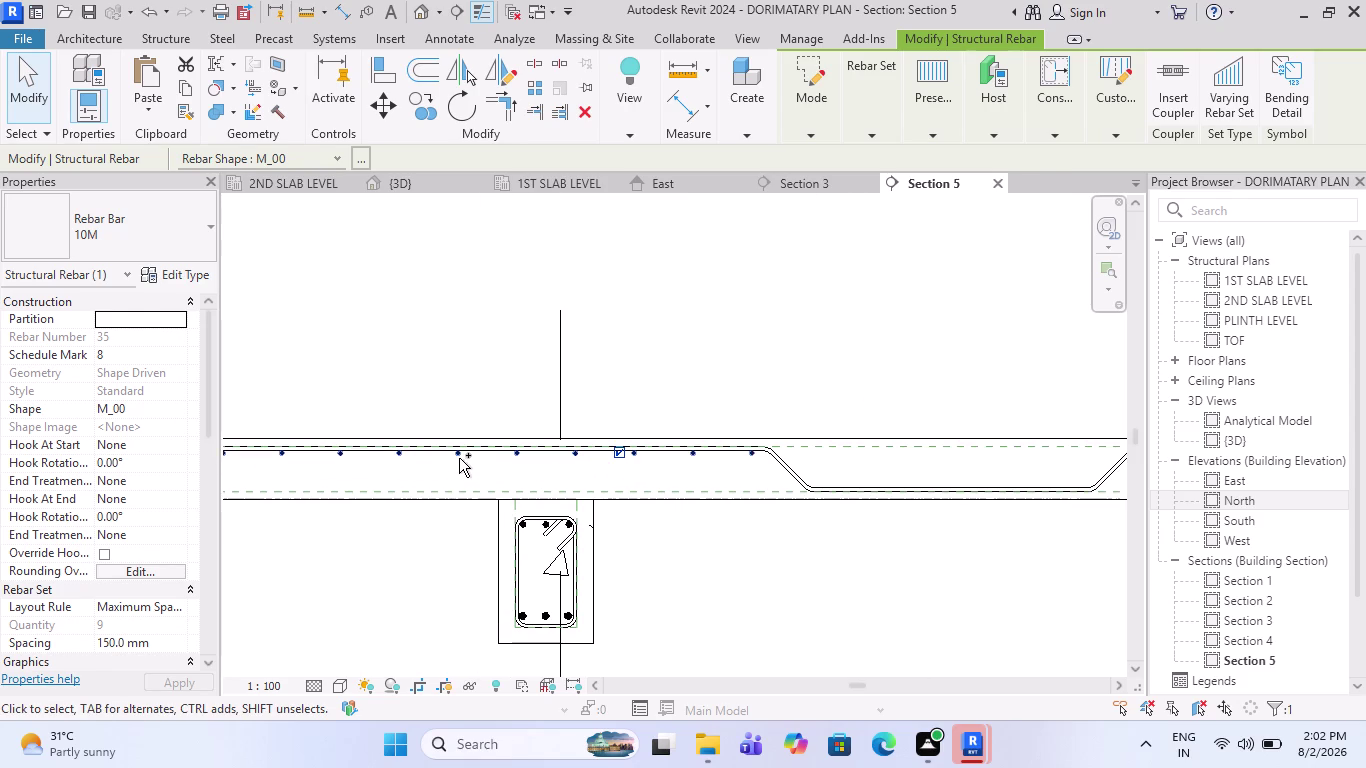
click(417, 101)
scroll(up, 3)
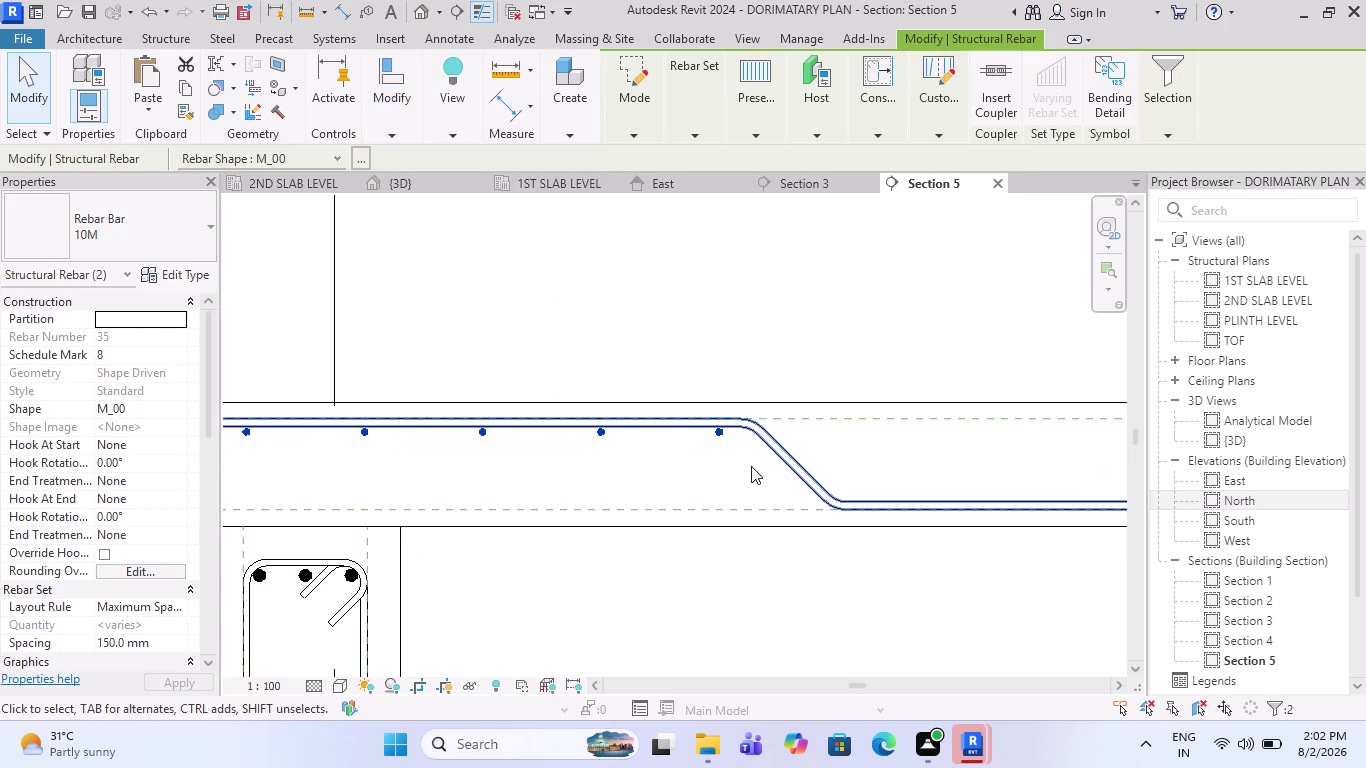
Copy the two top bar sets about 100 mm straight down to the slab bottom.
scroll(up, 3)
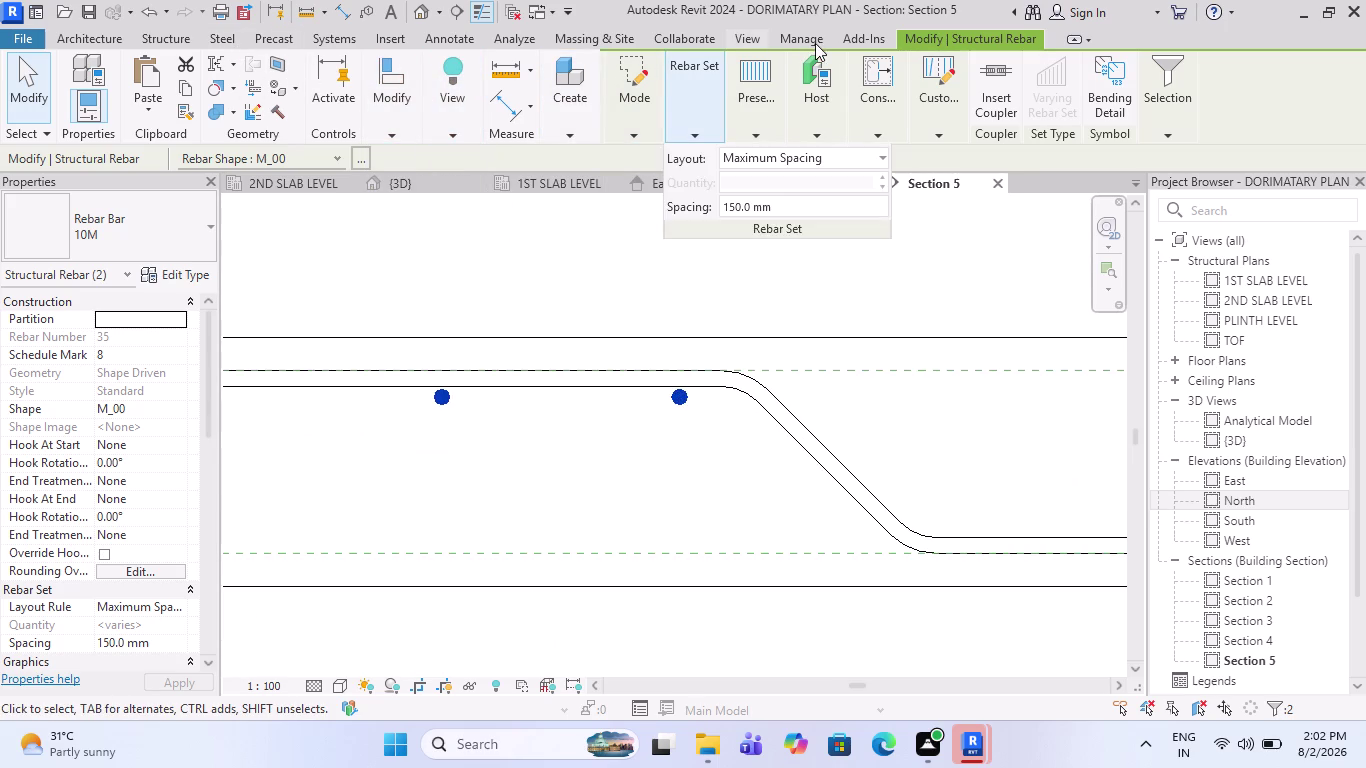
click(933, 40)
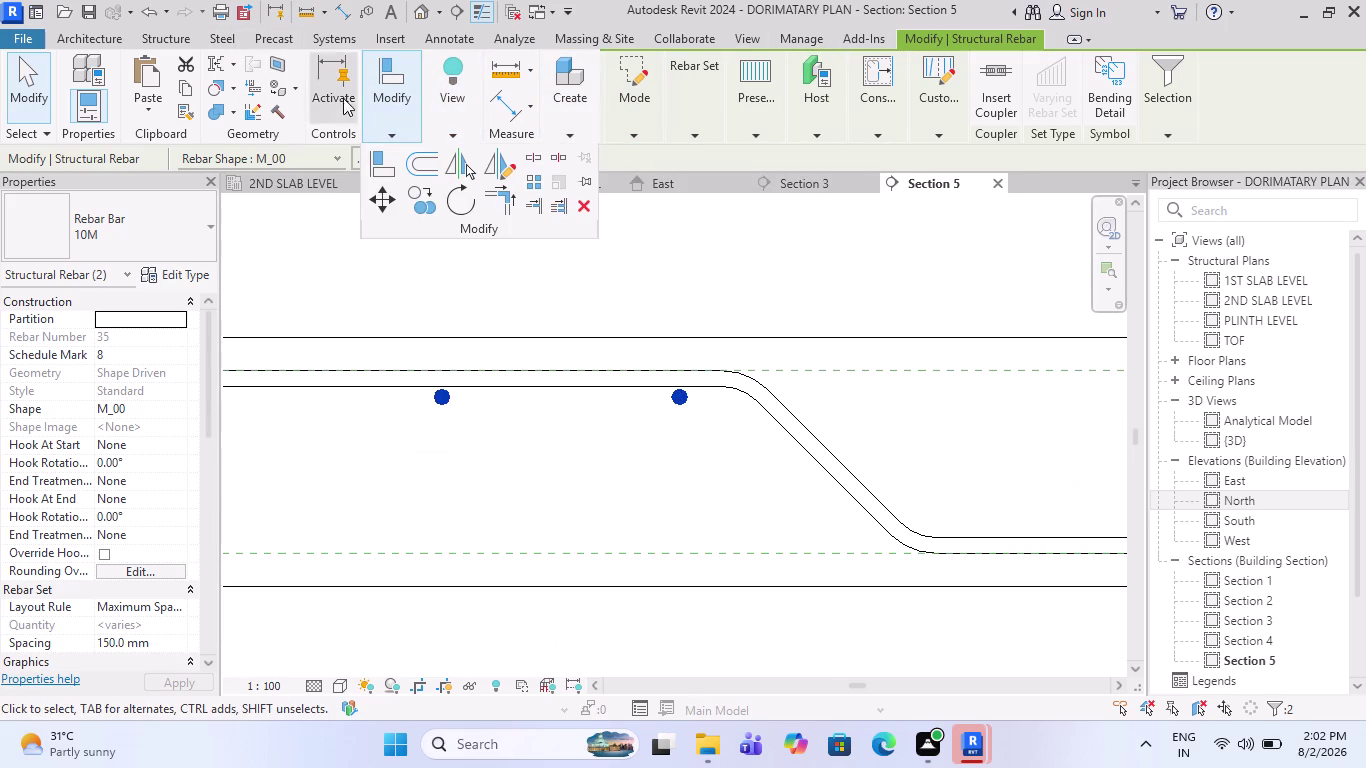
click(426, 203)
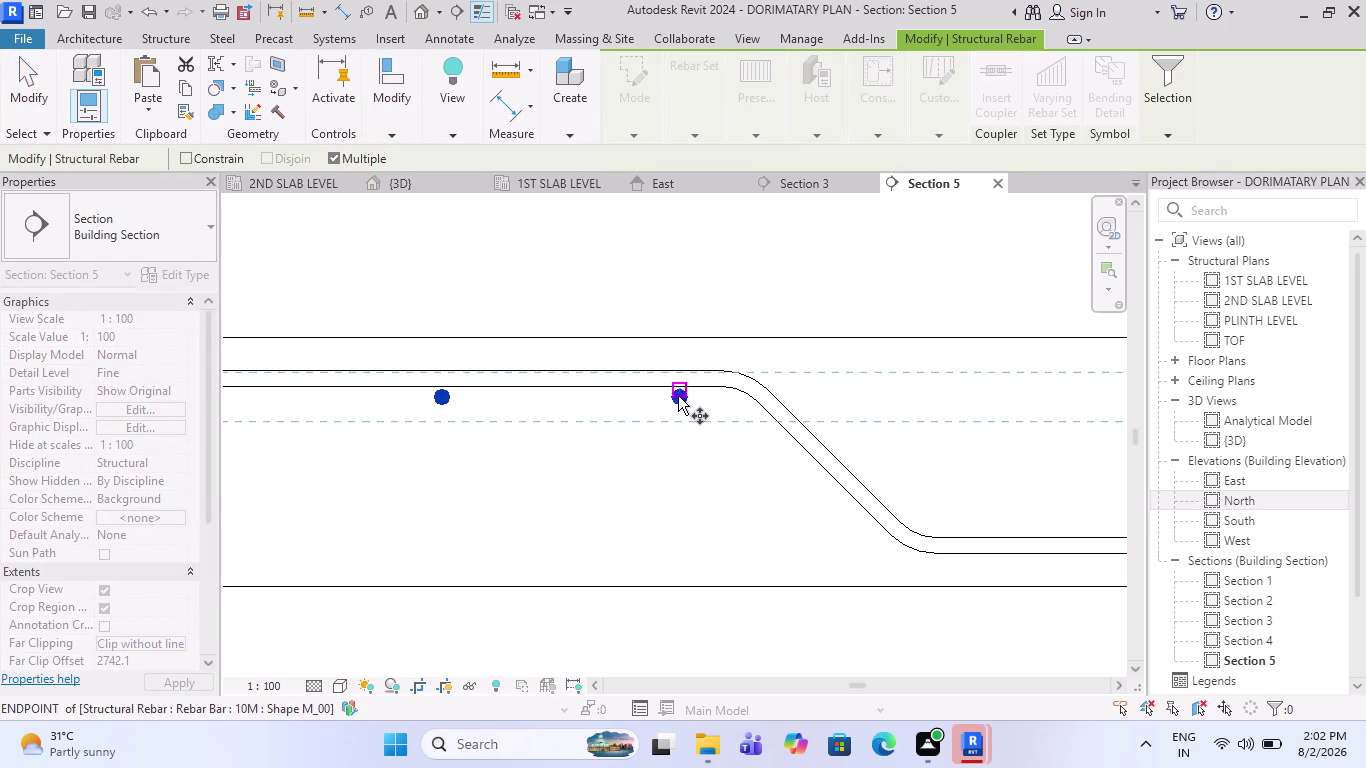
scroll(up, 3)
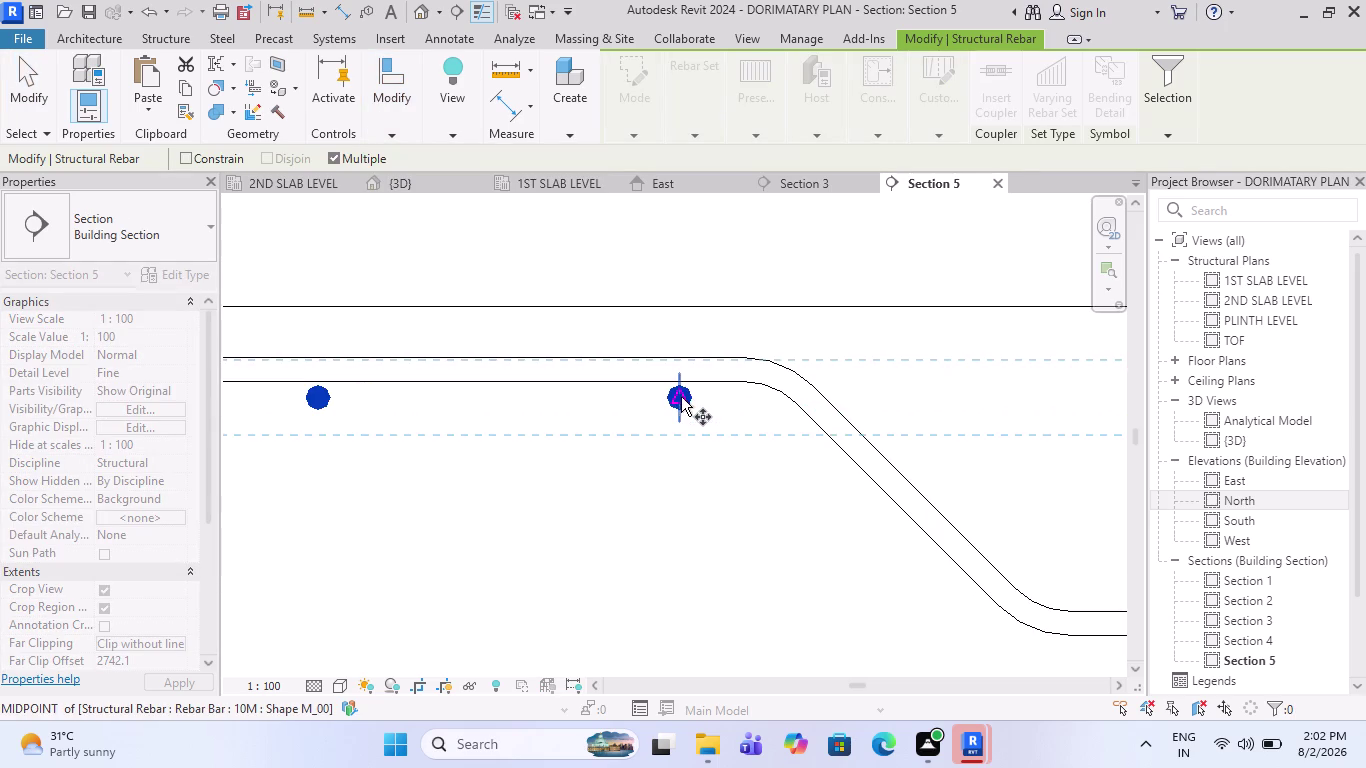
click(682, 397)
scroll(down, 3)
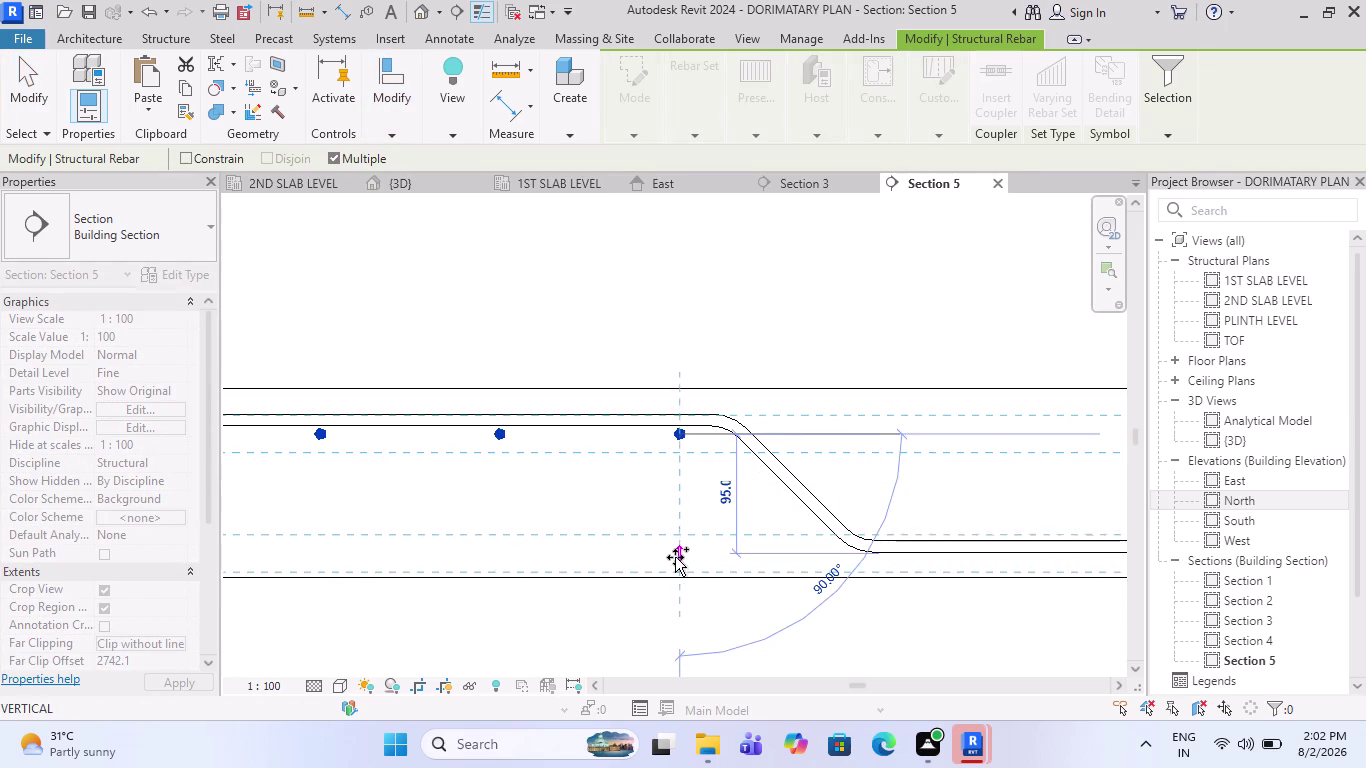
scroll(down, 3)
scroll(down, 3)
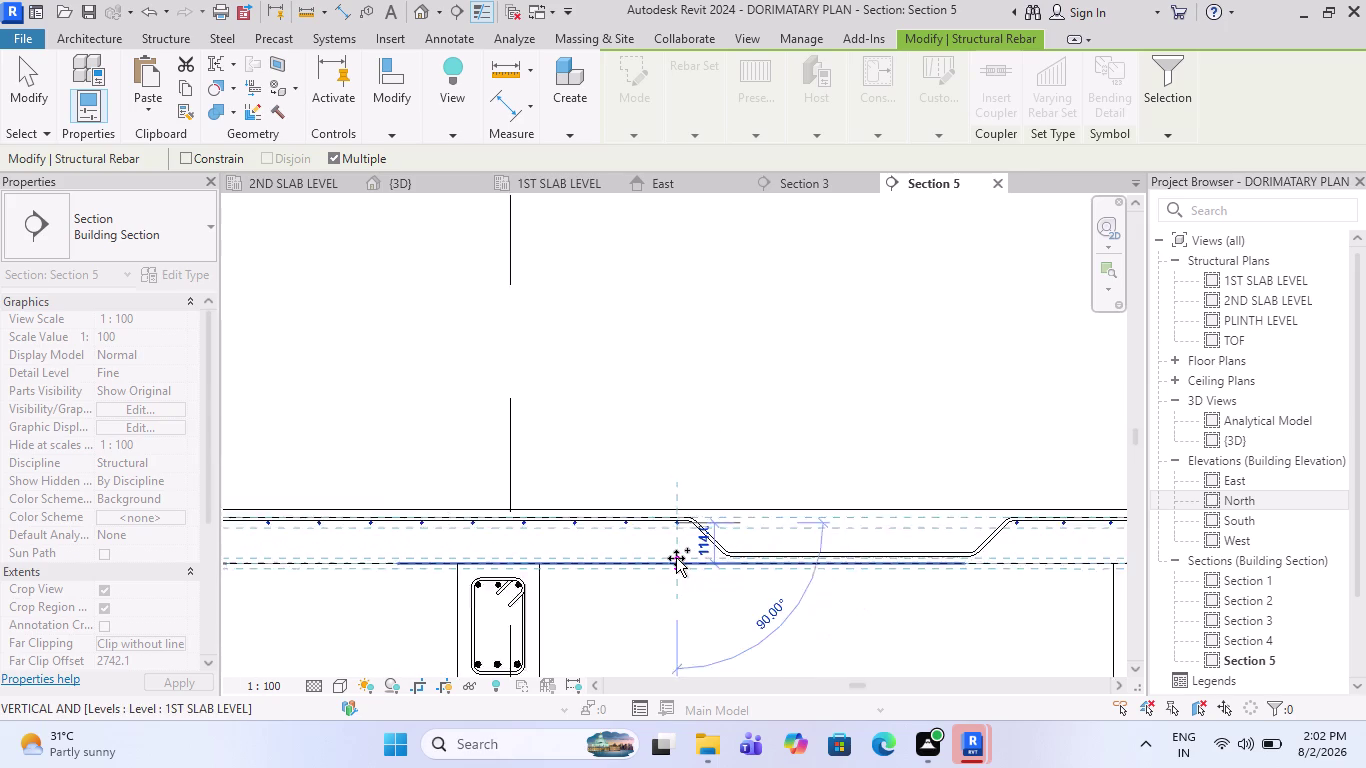
scroll(down, 3)
scroll(up, 3)
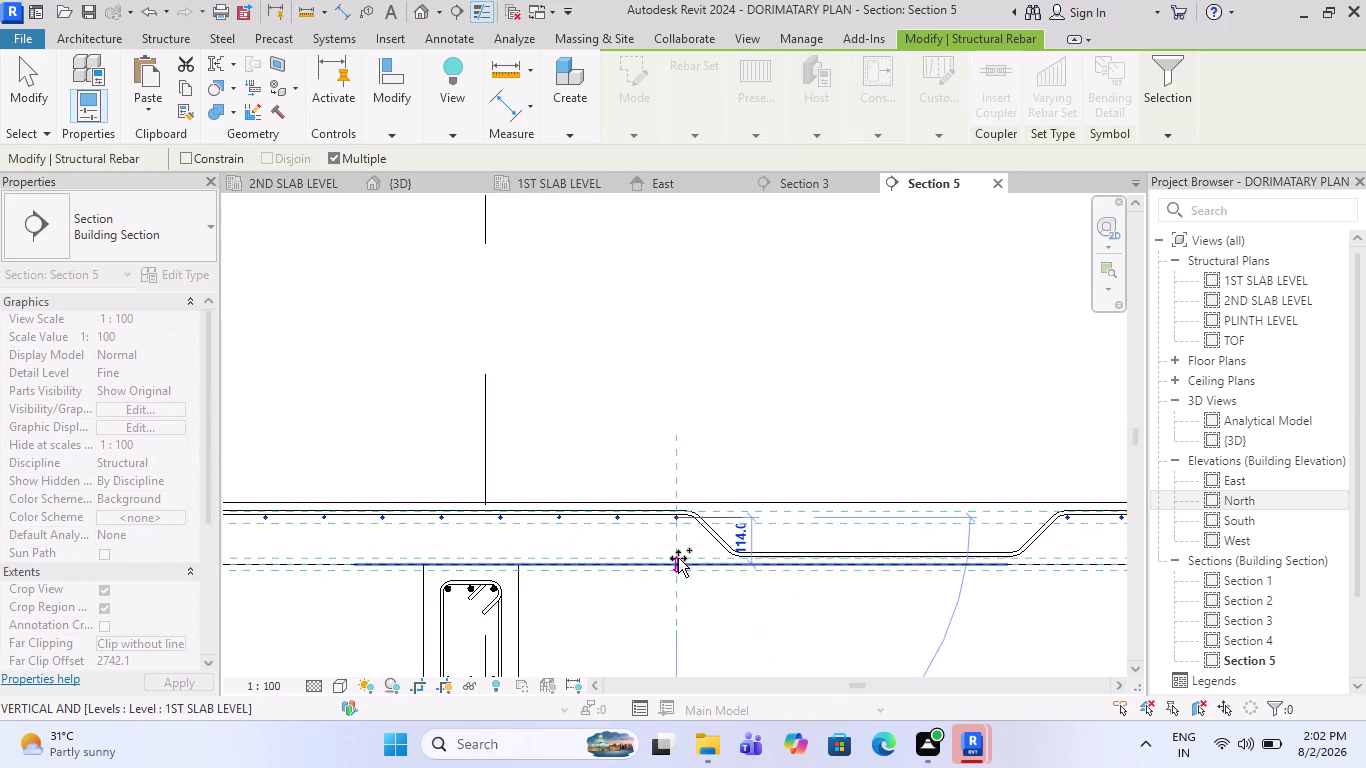
scroll(up, 3)
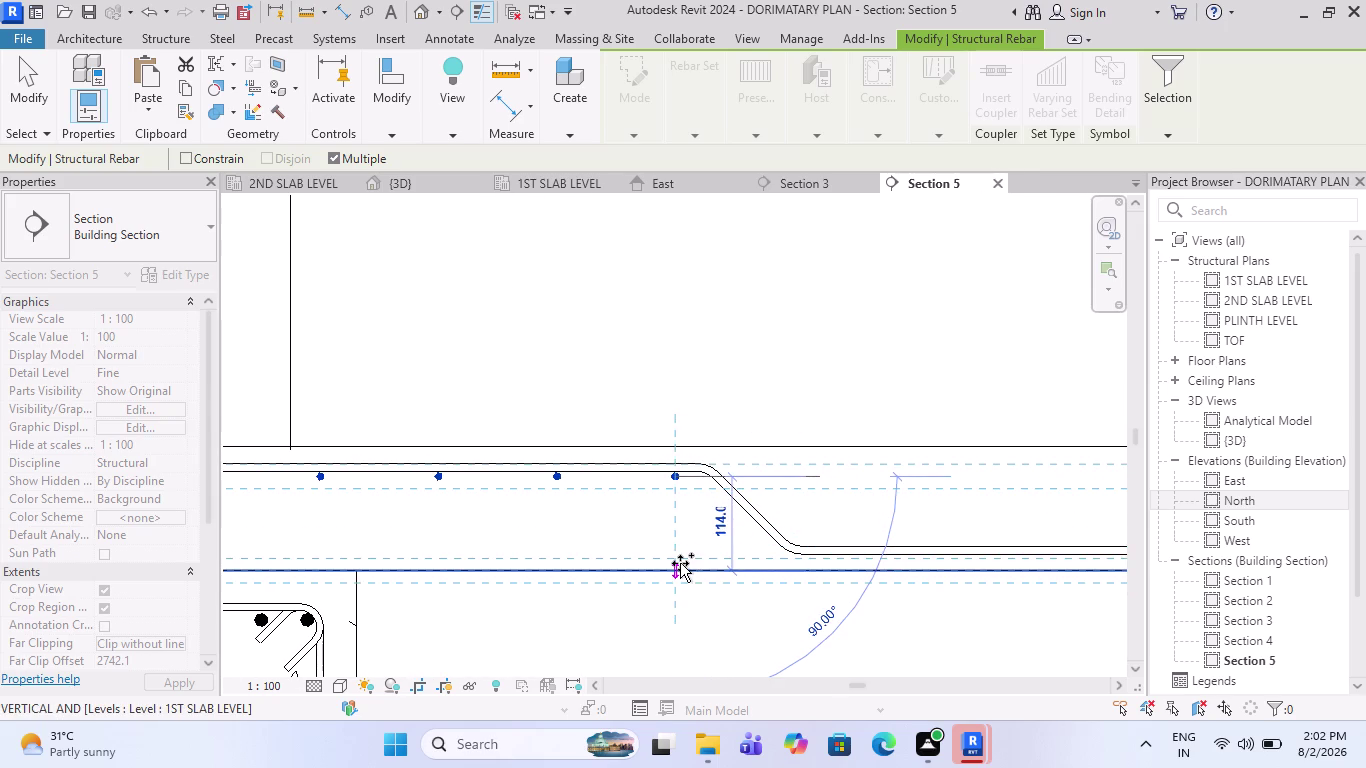
click(678, 556)
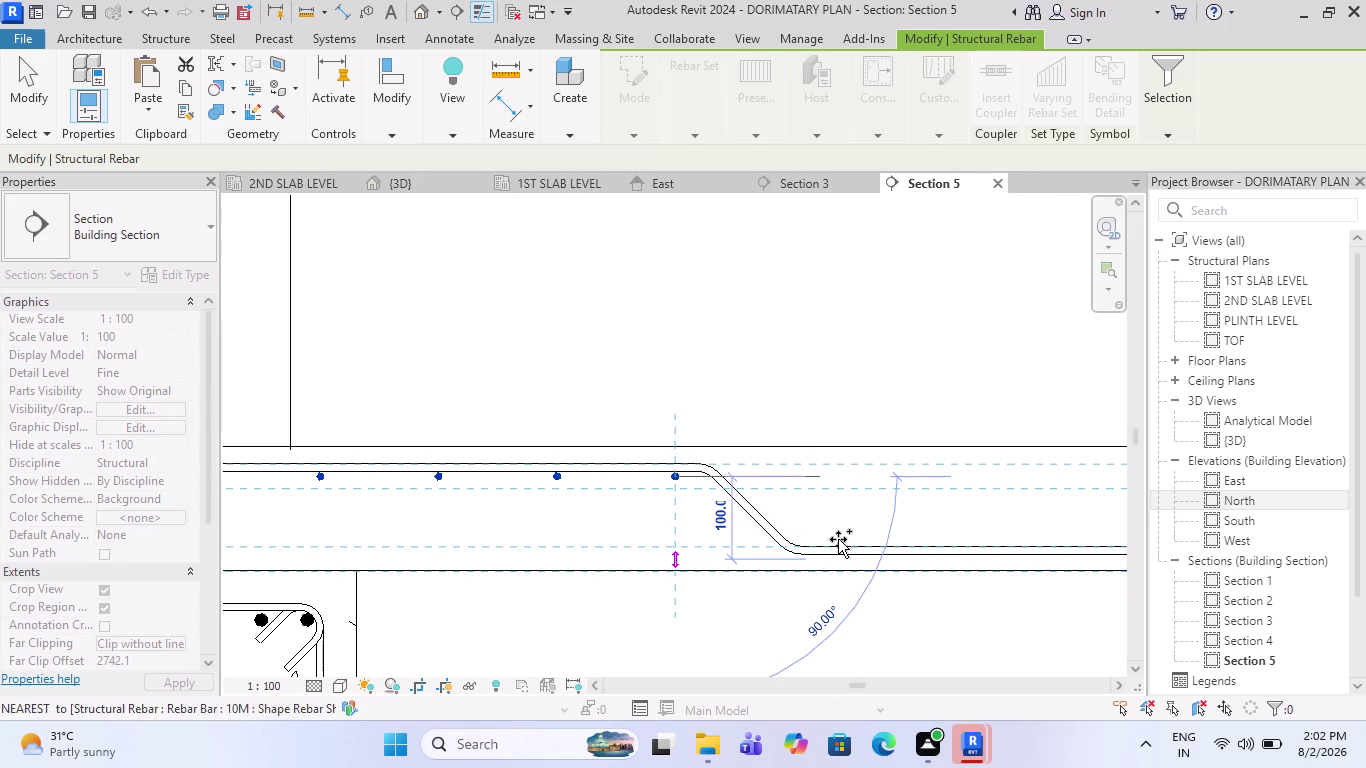
key(Escape)
scroll(down, 3)
key(Escape)
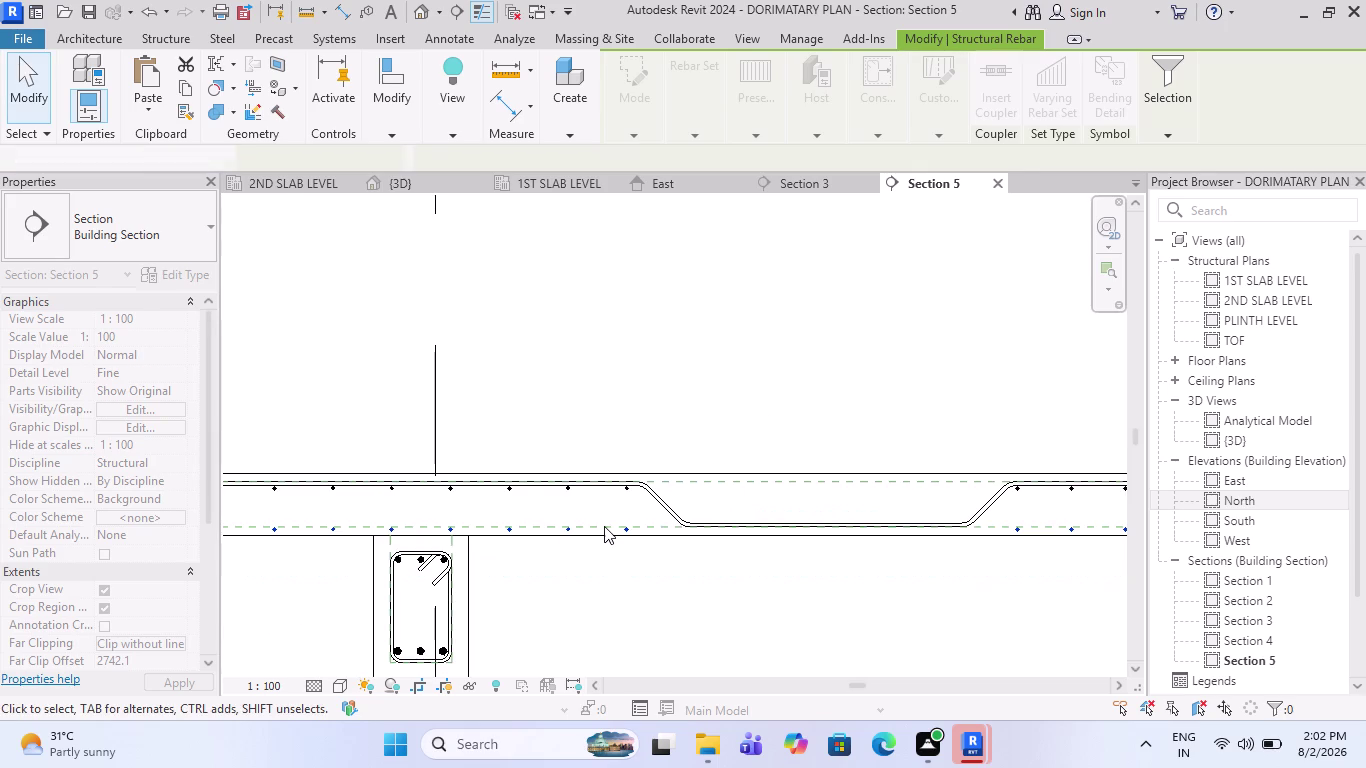
scroll(down, 3)
scroll(down, 3)
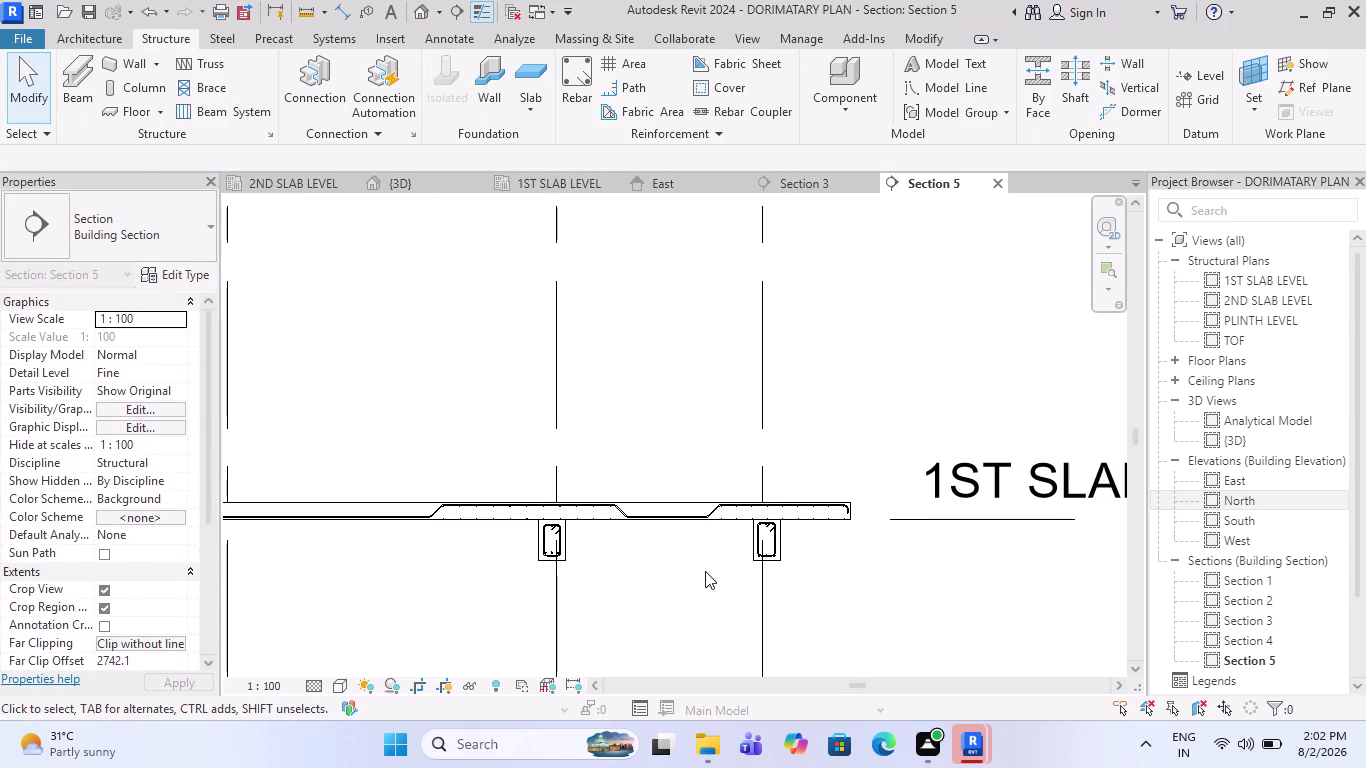
Zoom in Section 5 and launch Structure > Rebar with the Rebar Shape Browser.
scroll(down, 3)
scroll(up, 3)
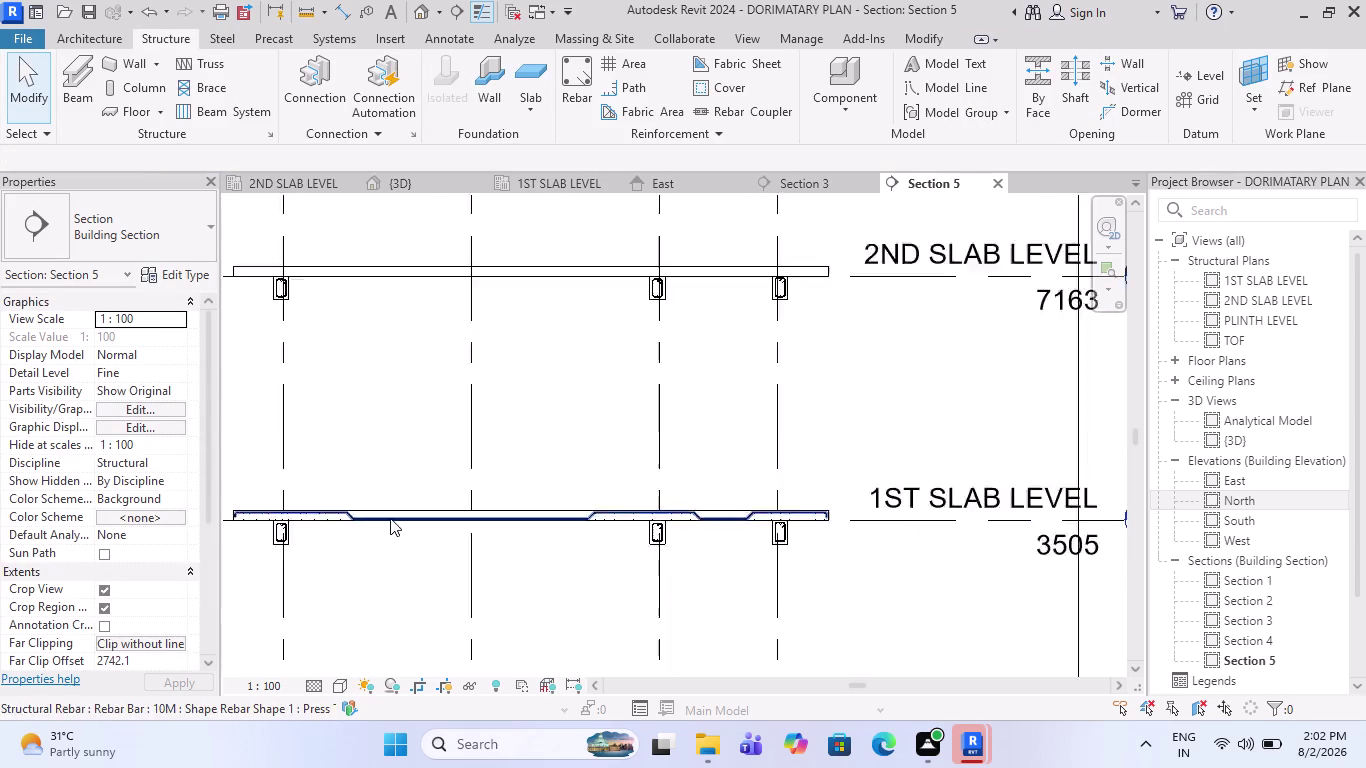
scroll(up, 3)
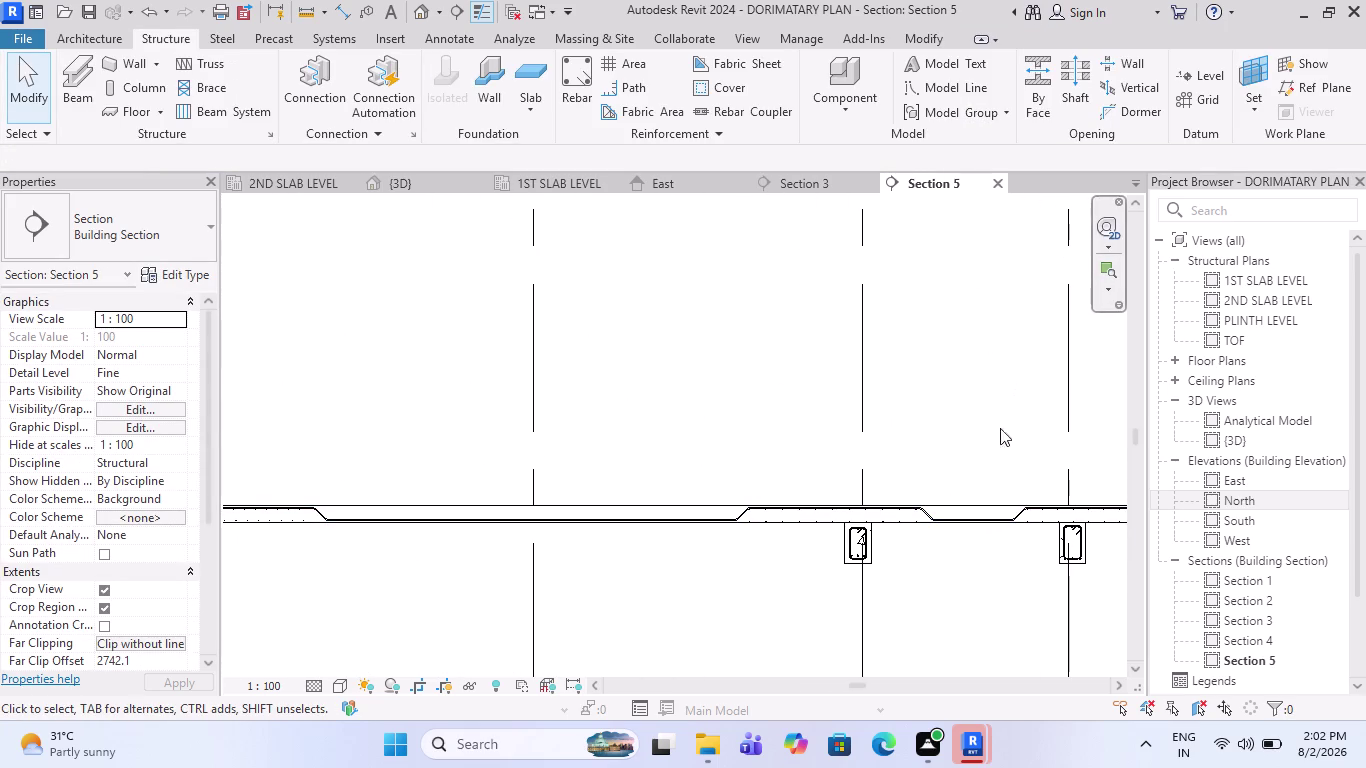
click(574, 85)
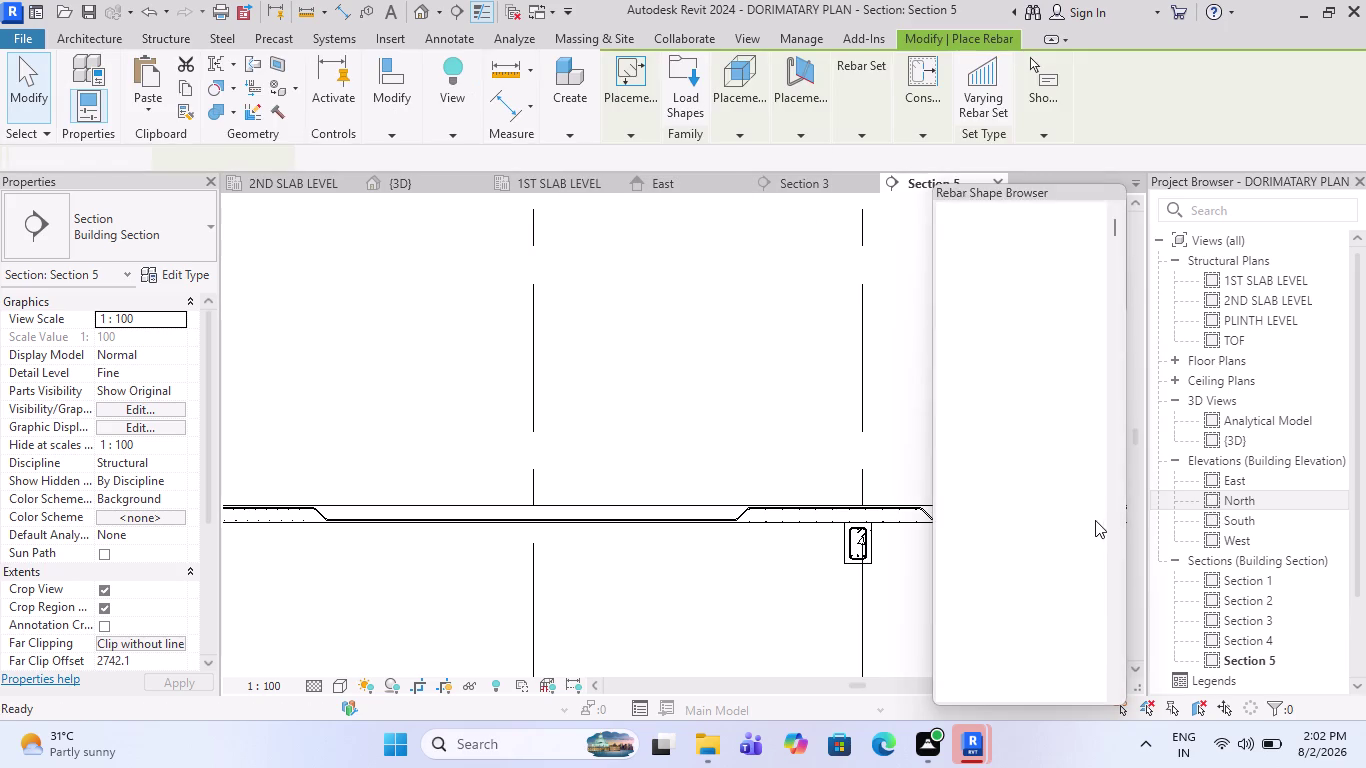
Choose Rebar Shape 1 and set the placement plane to the far cover face.
scroll(down, 3)
drag(1118, 272, 1118, 611)
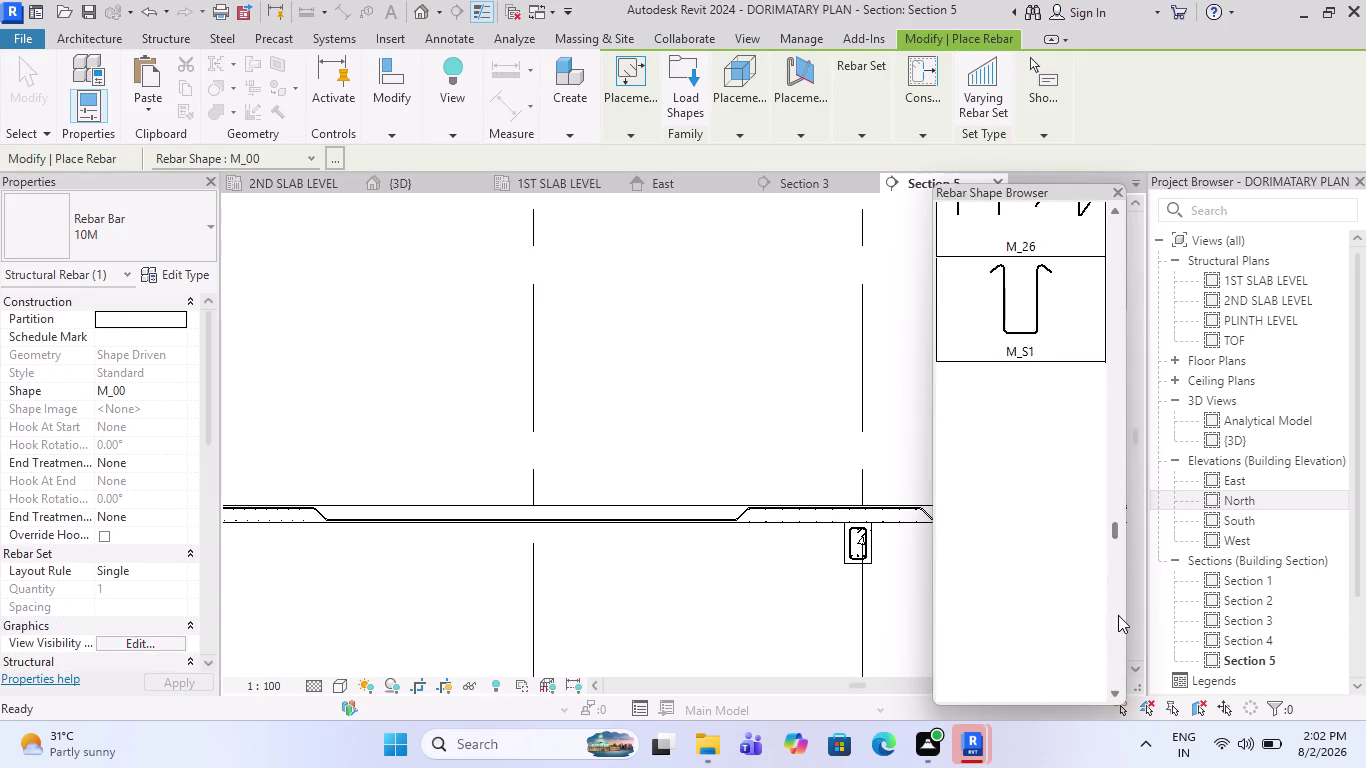
drag(1118, 611, 1114, 684)
click(1035, 539)
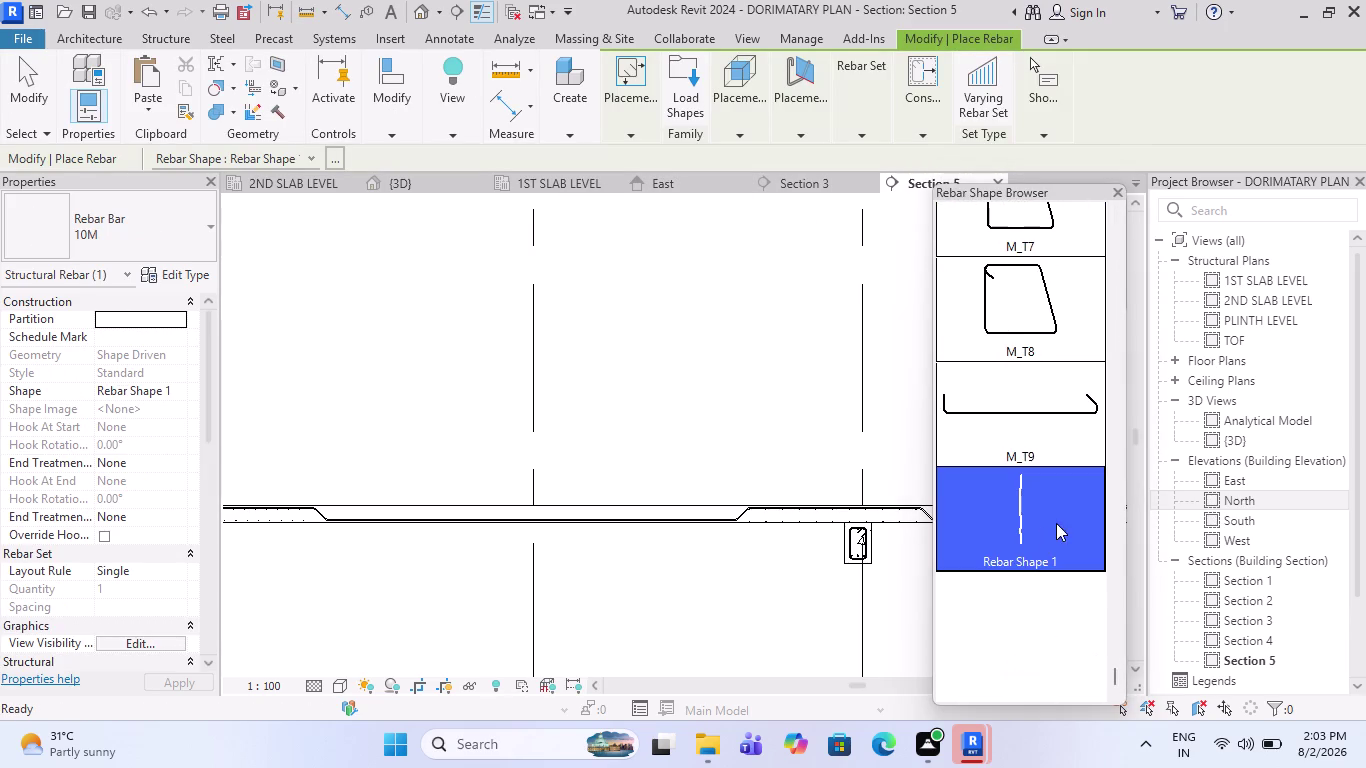
scroll(down, 3)
scroll(down, 3)
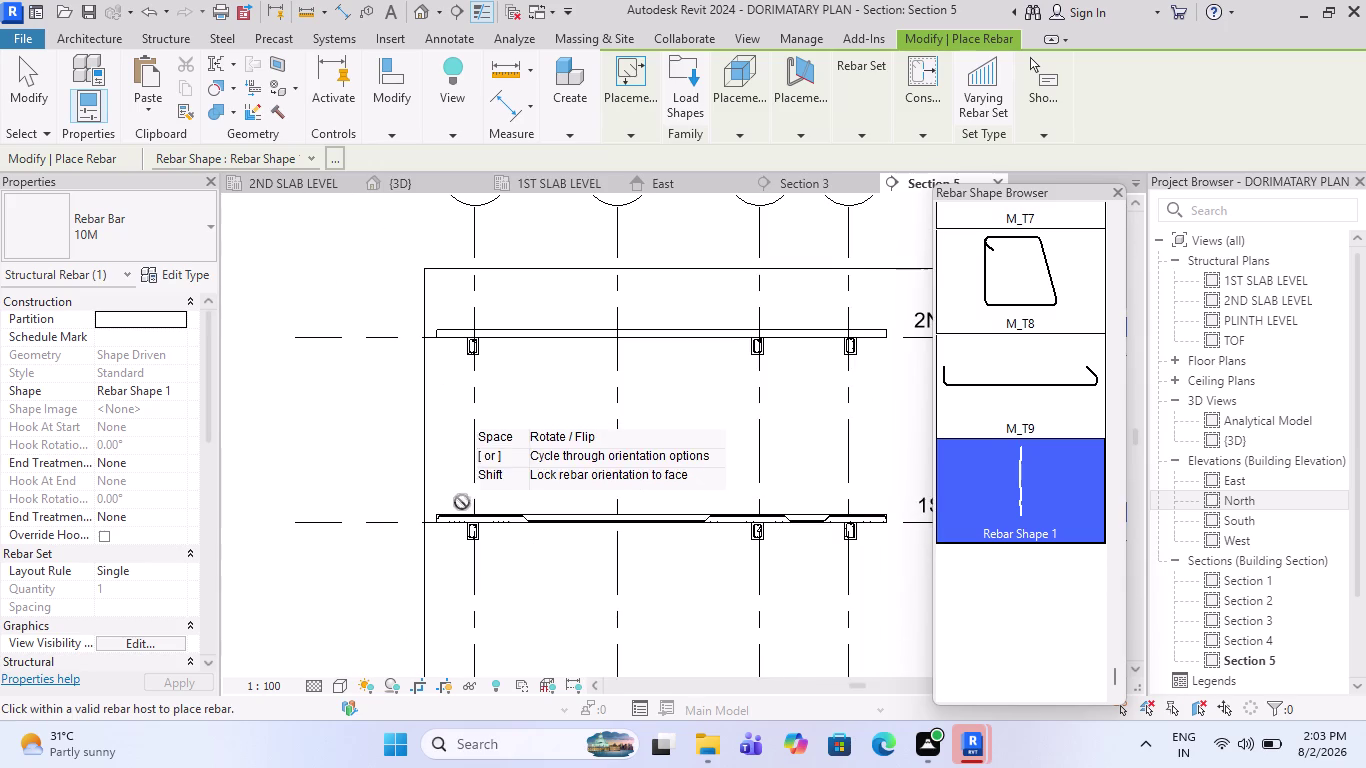
scroll(up, 3)
scroll(up, 3)
scroll(up, 3)
scroll(up, 3)
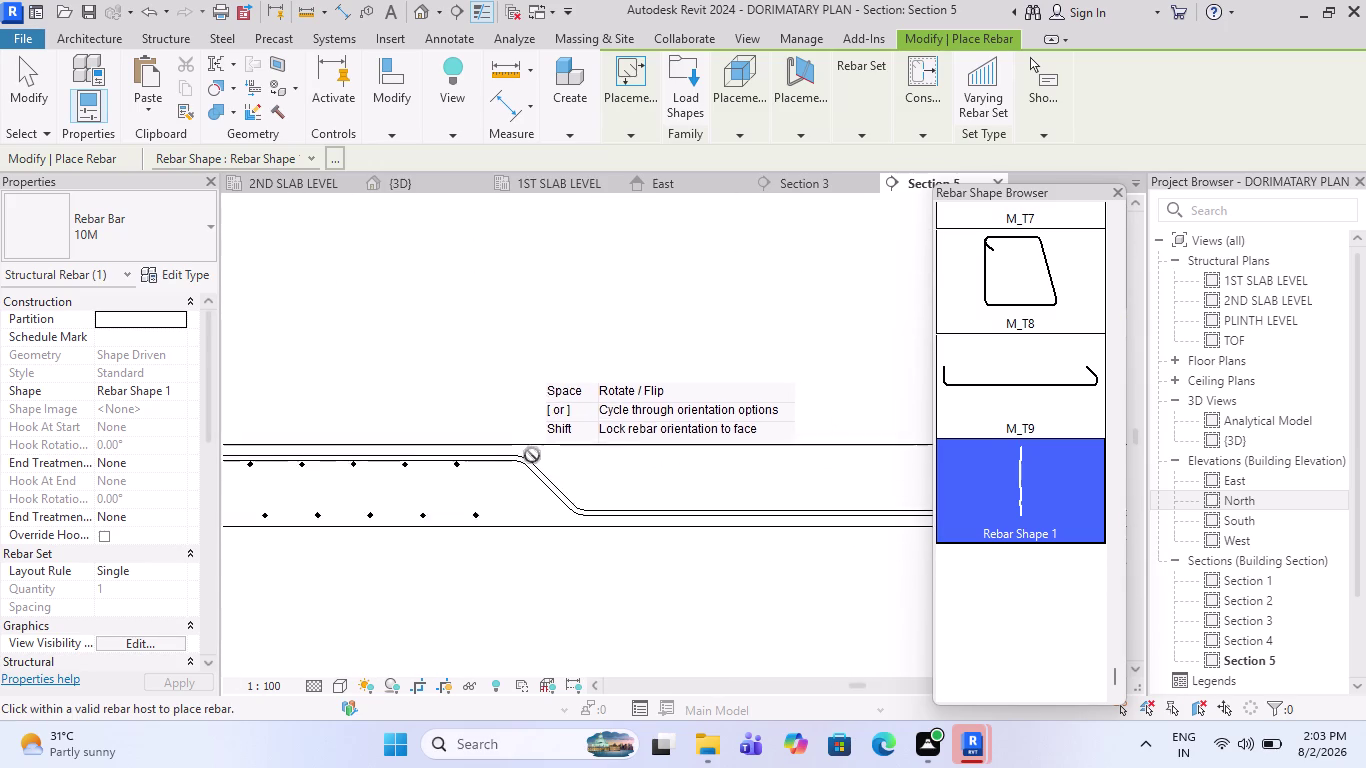
scroll(up, 3)
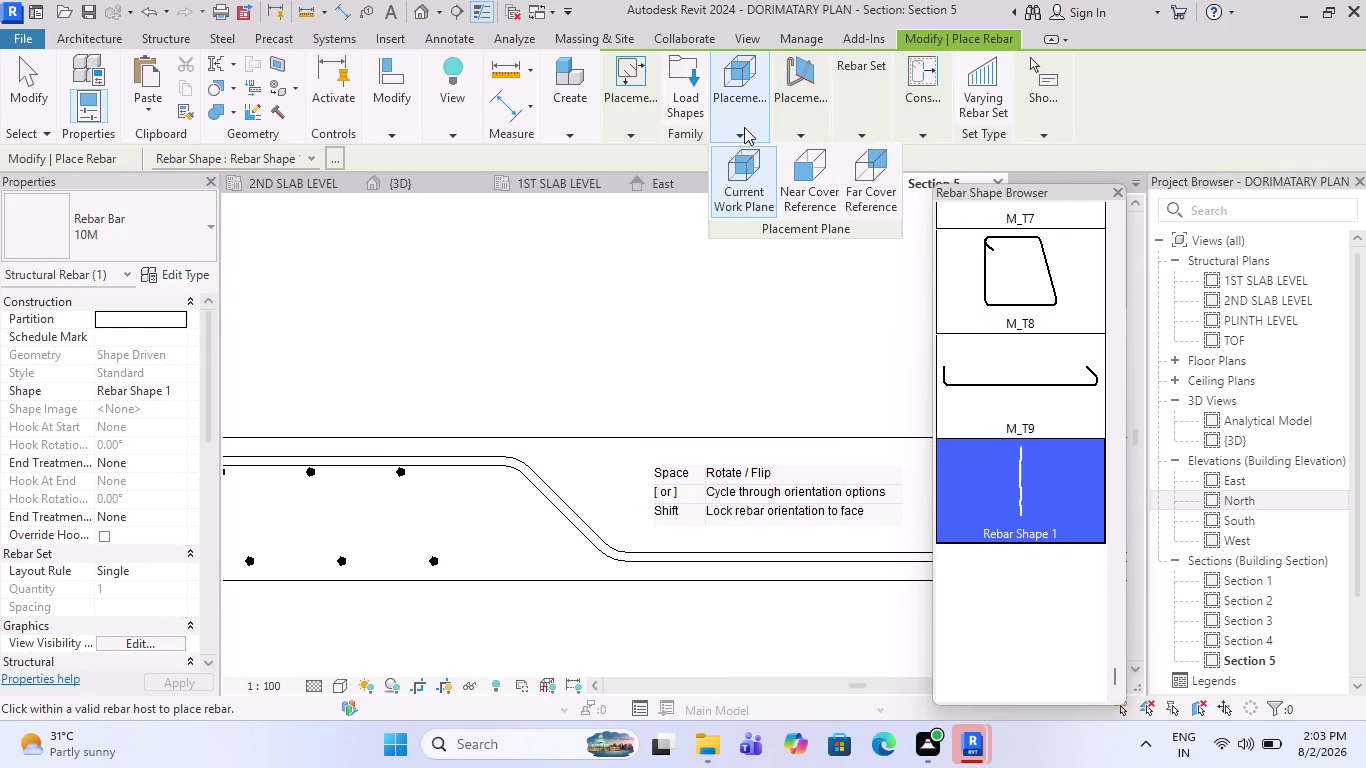
click(805, 185)
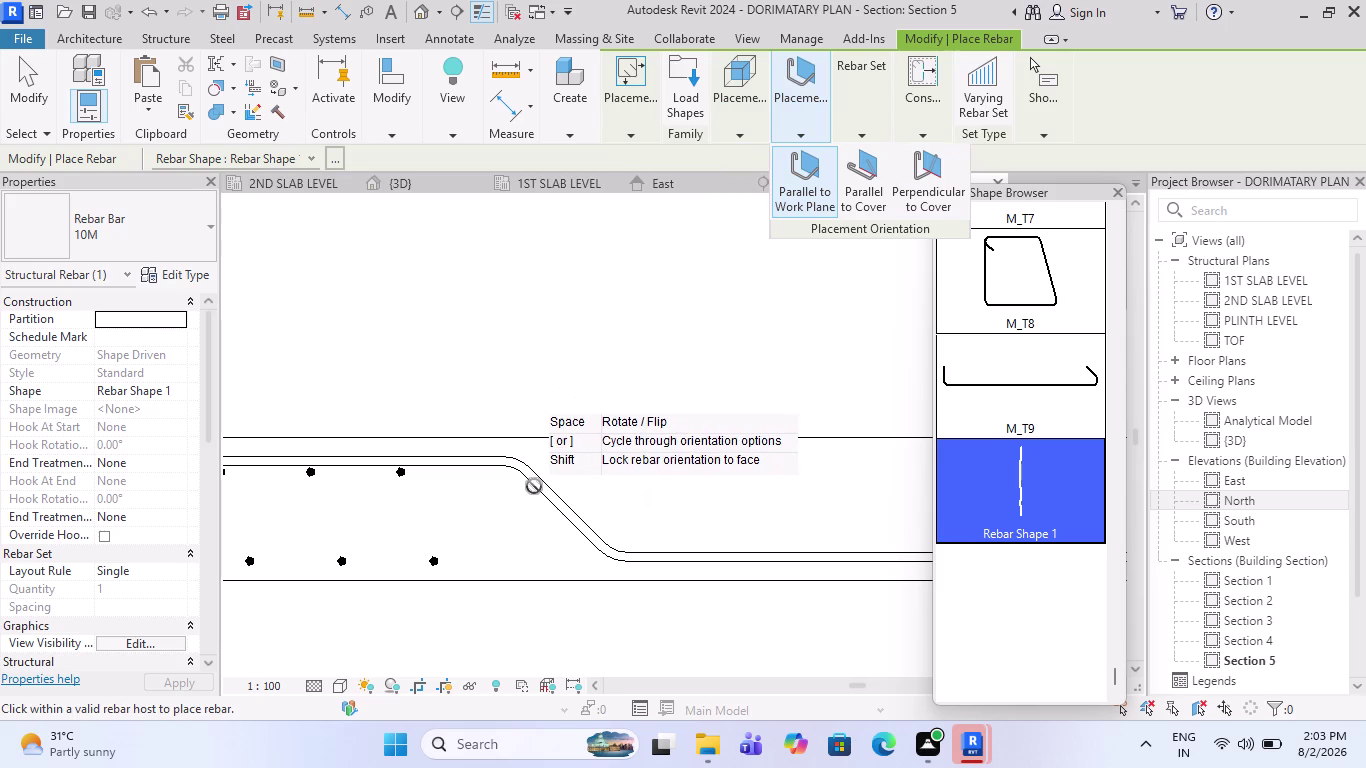
scroll(down, 3)
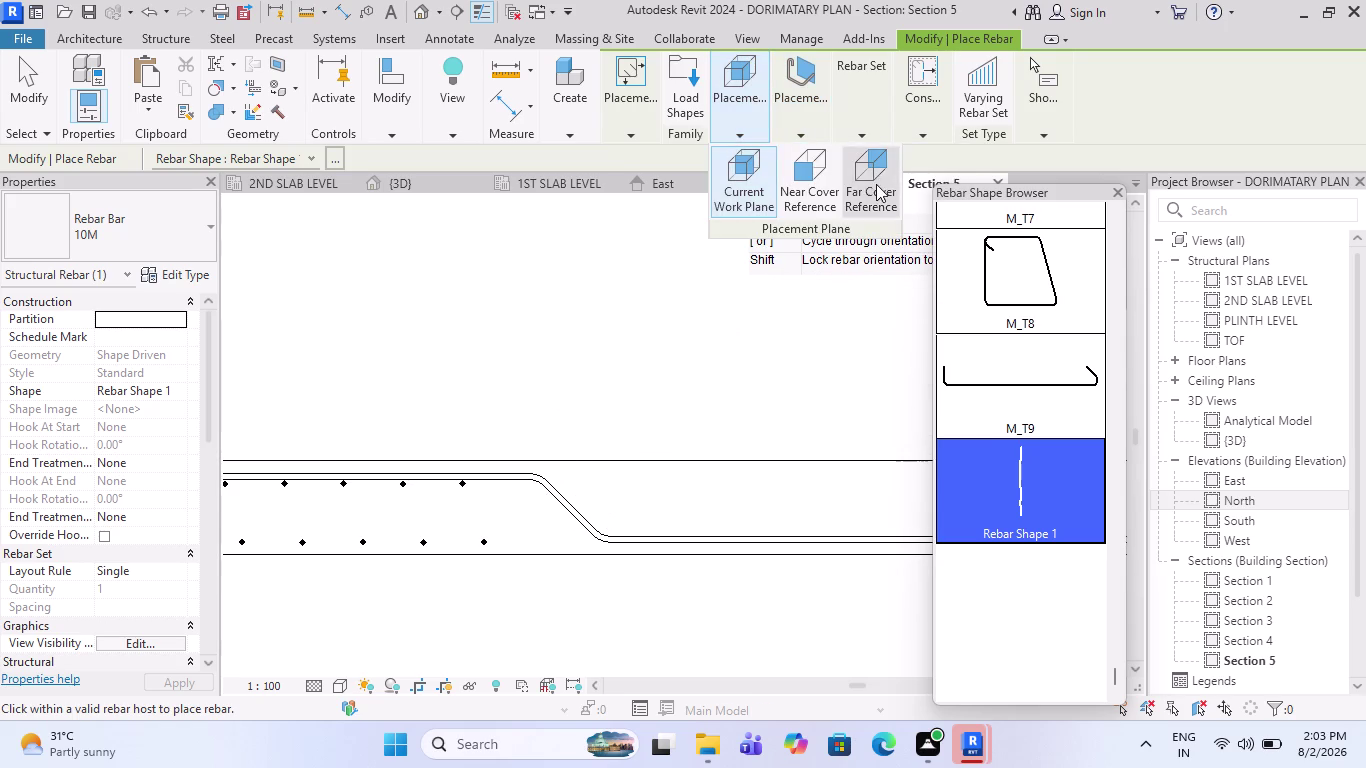
click(876, 184)
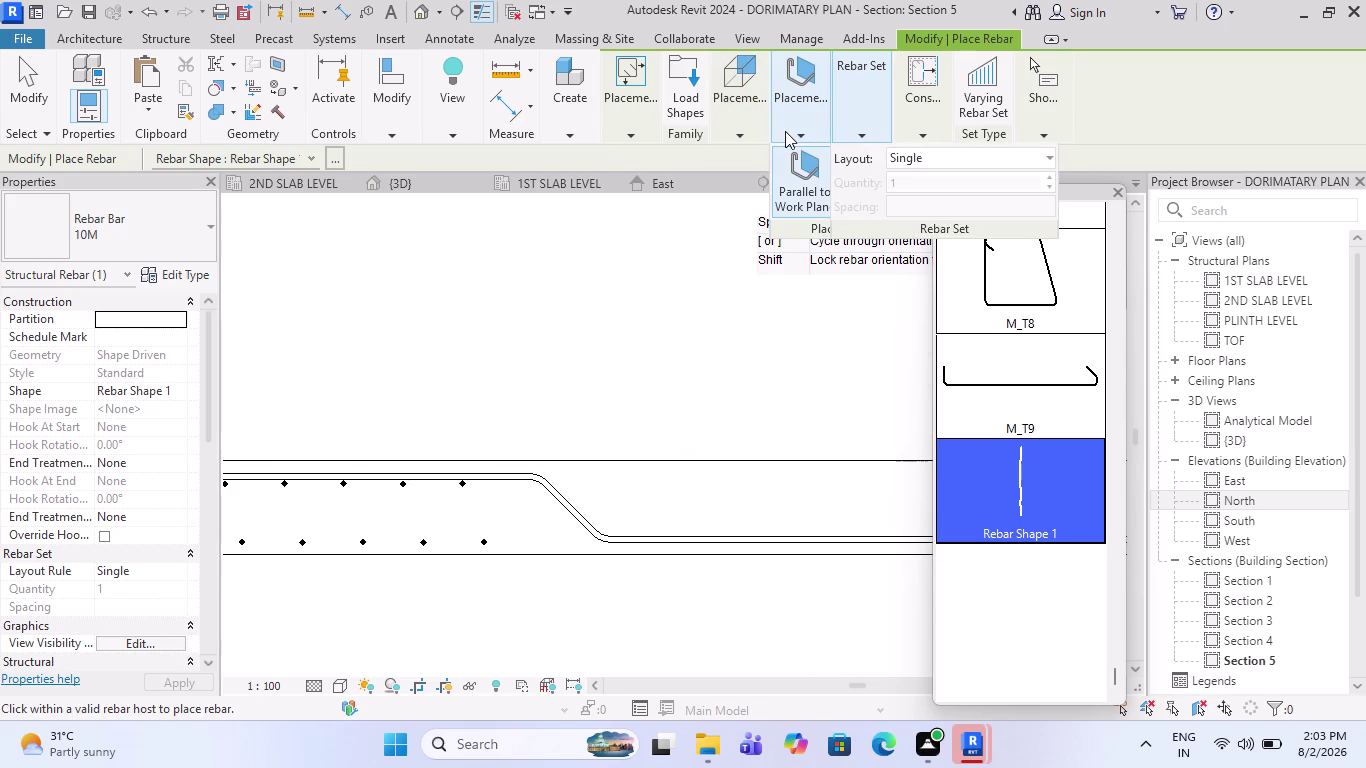
Try perpendicular-to-cover orientation, then far cover face with parallel-to-cover orientation.
click(787, 133)
click(914, 206)
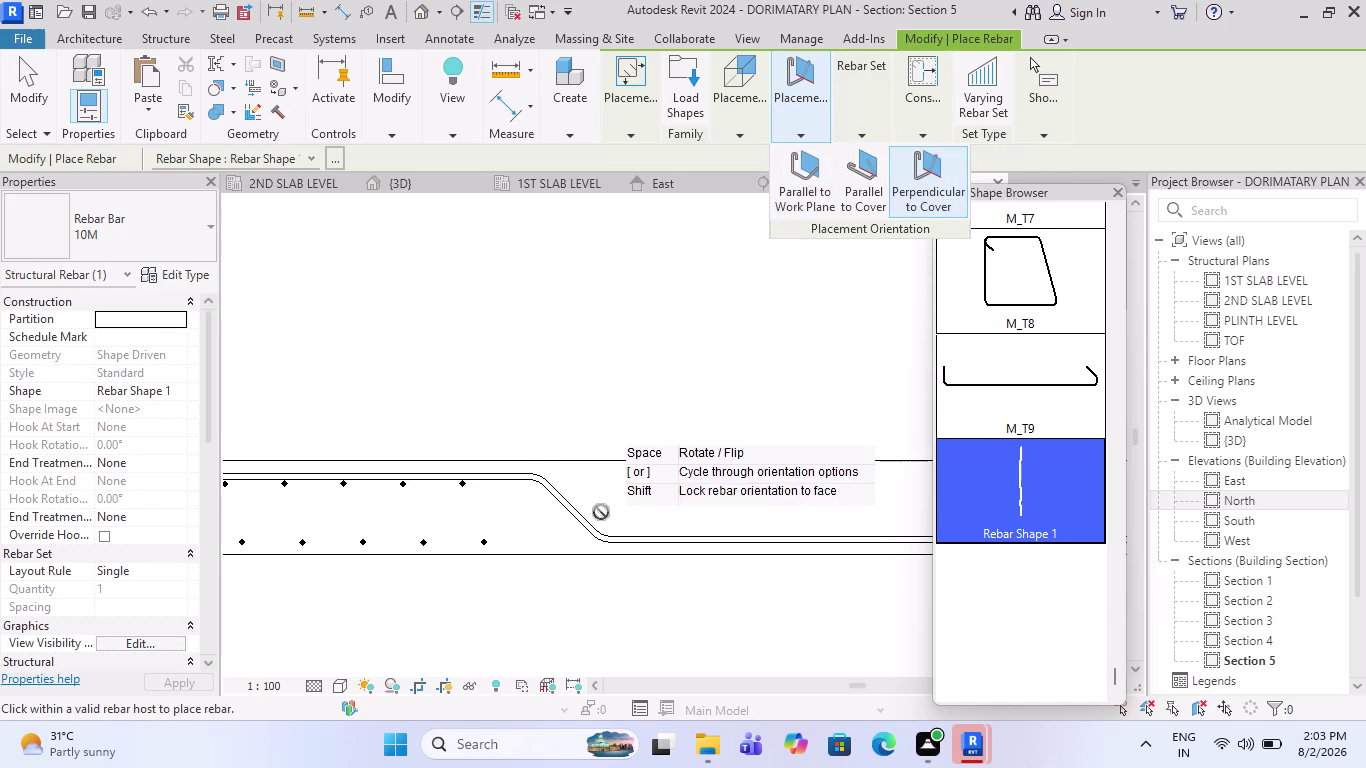
scroll(down, 3)
scroll(up, 3)
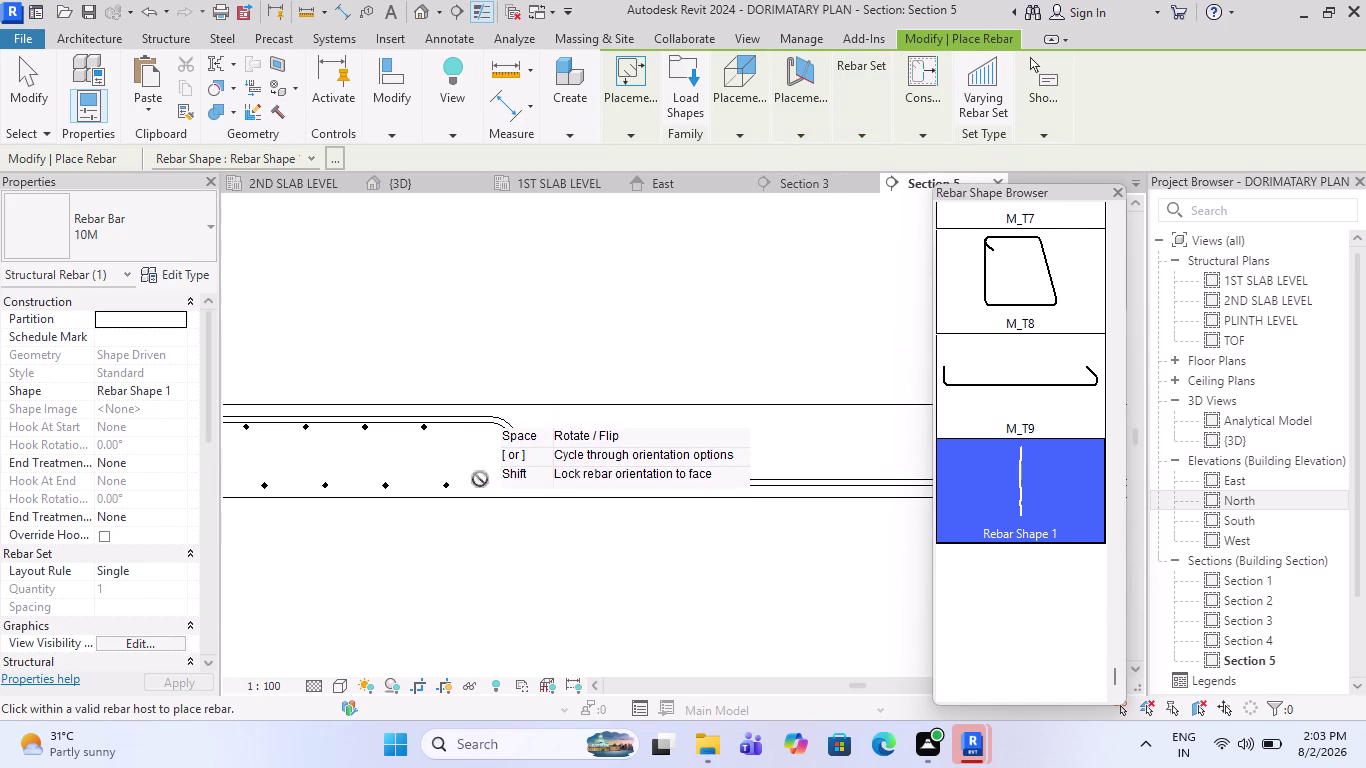
scroll(down, 3)
scroll(up, 3)
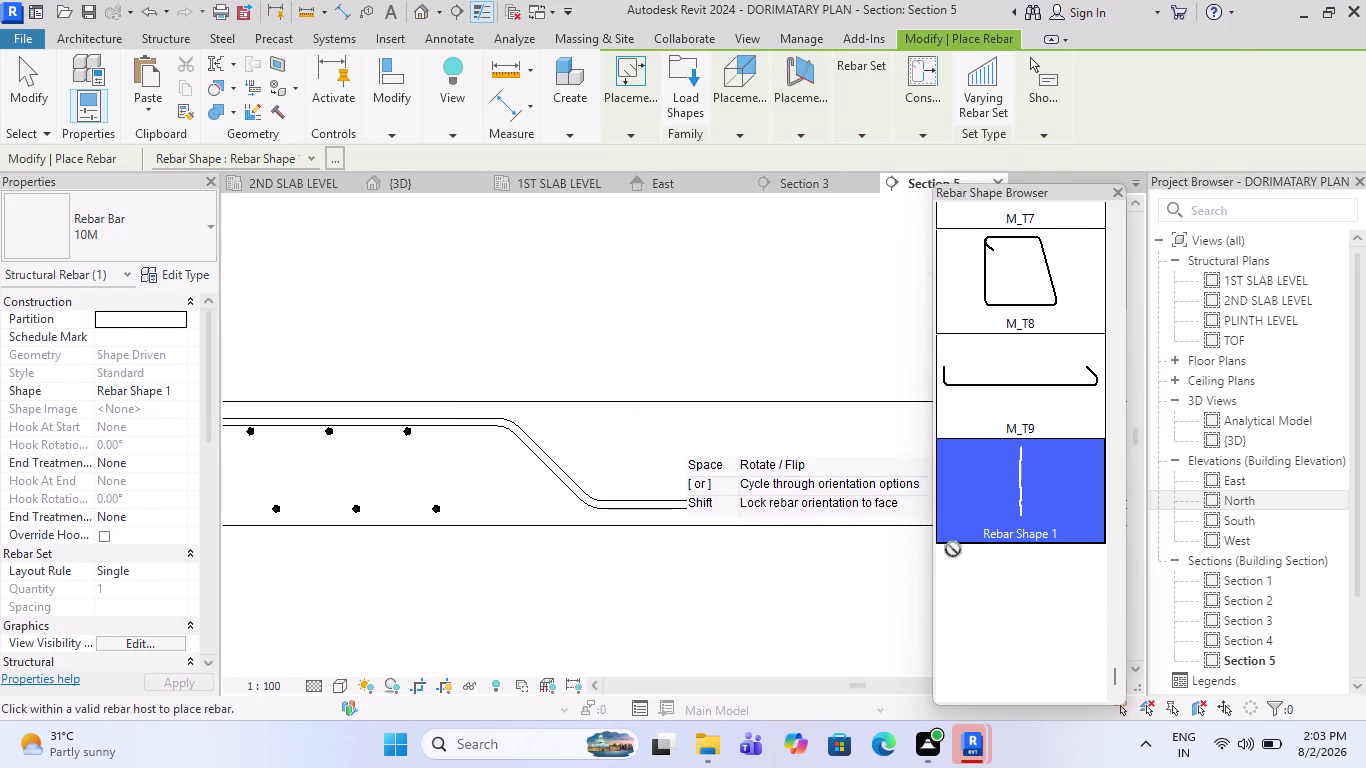
scroll(down, 3)
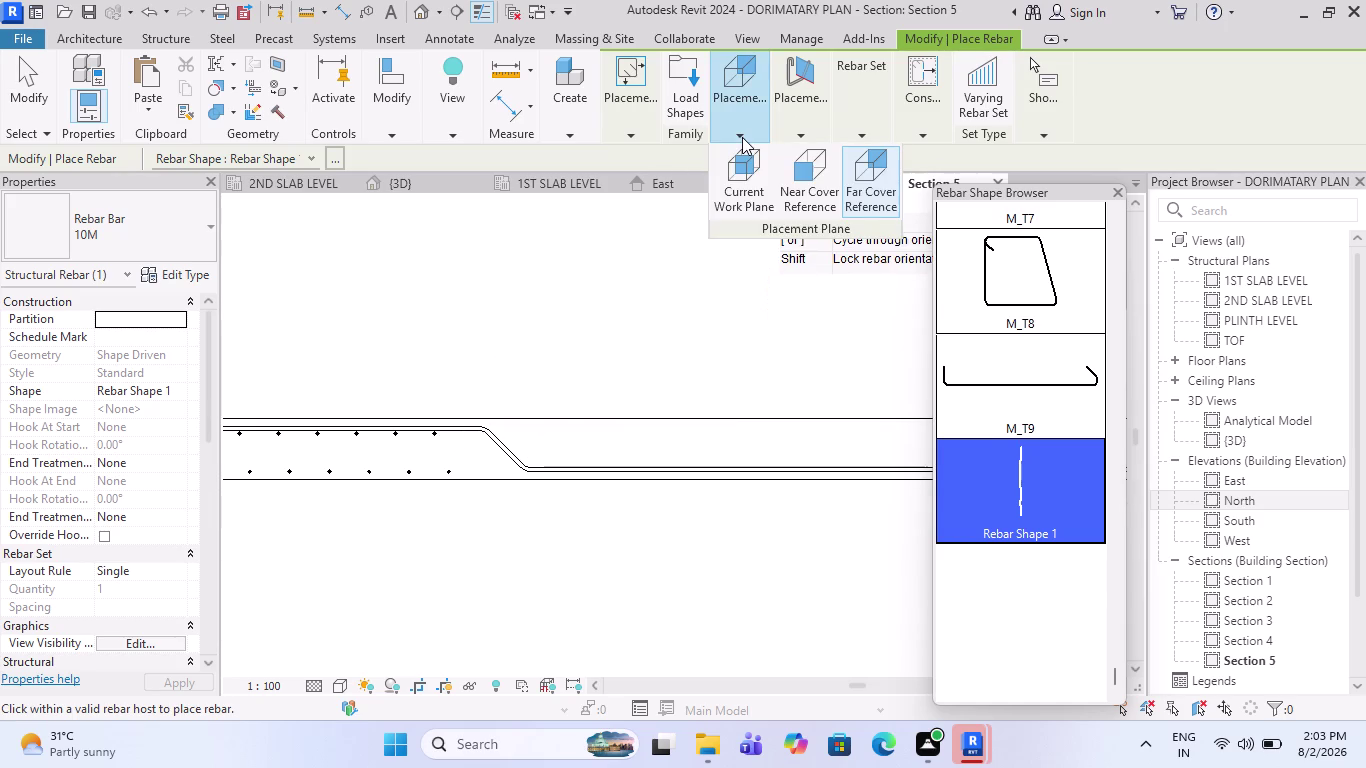
click(763, 173)
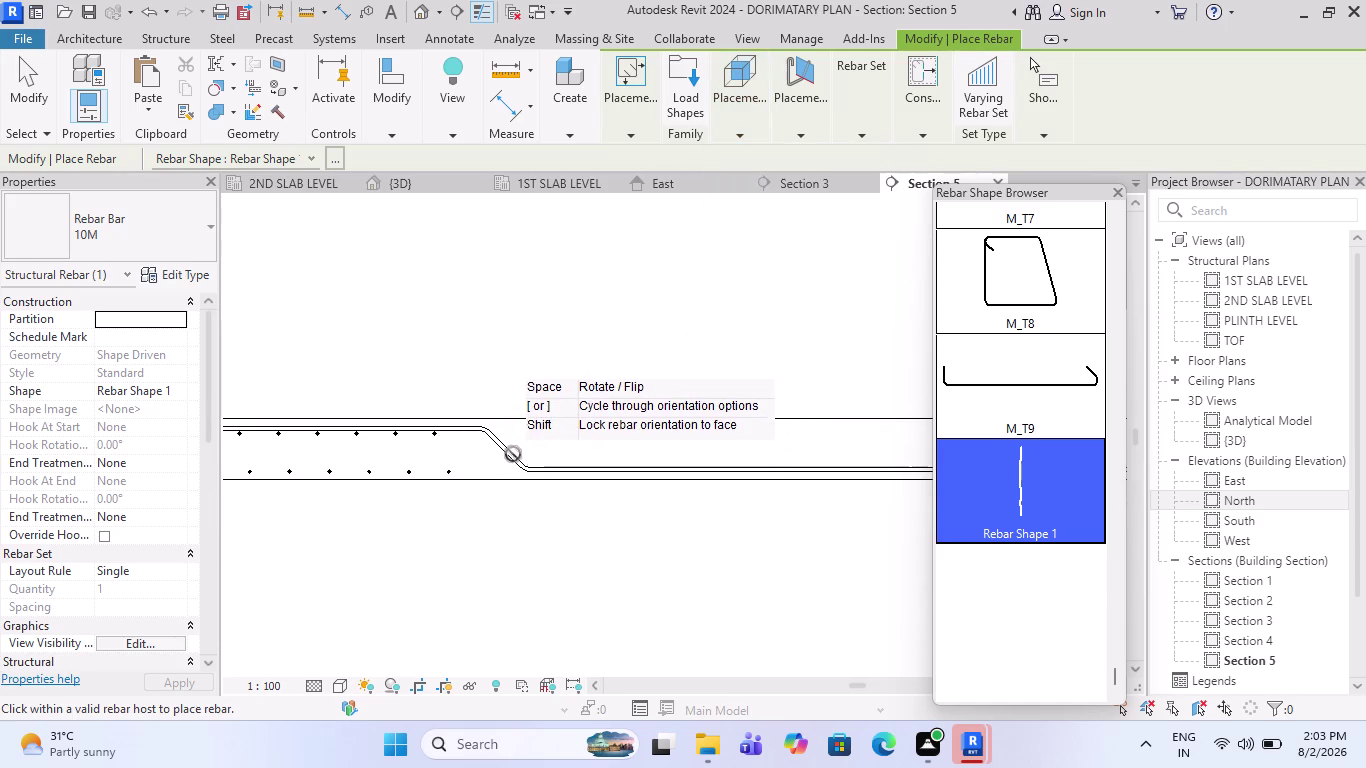
click(879, 172)
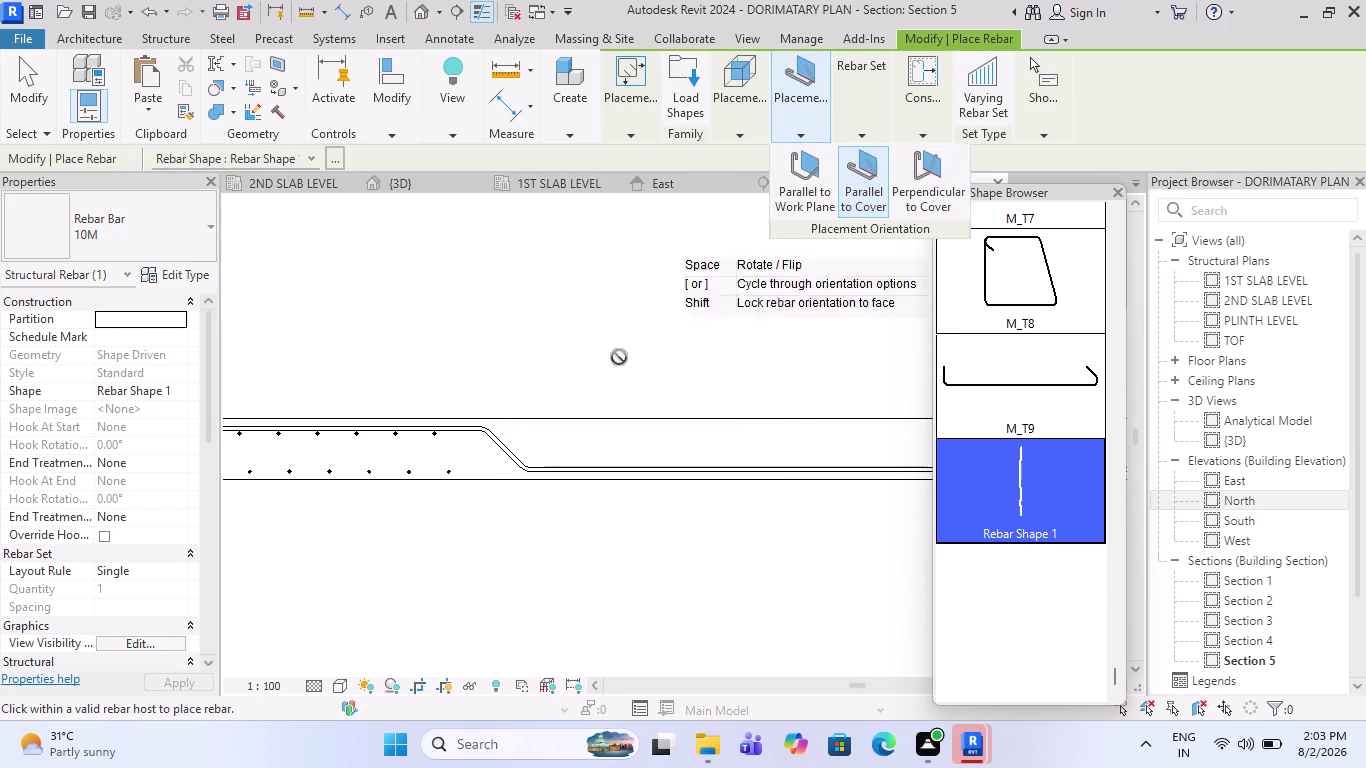
scroll(down, 3)
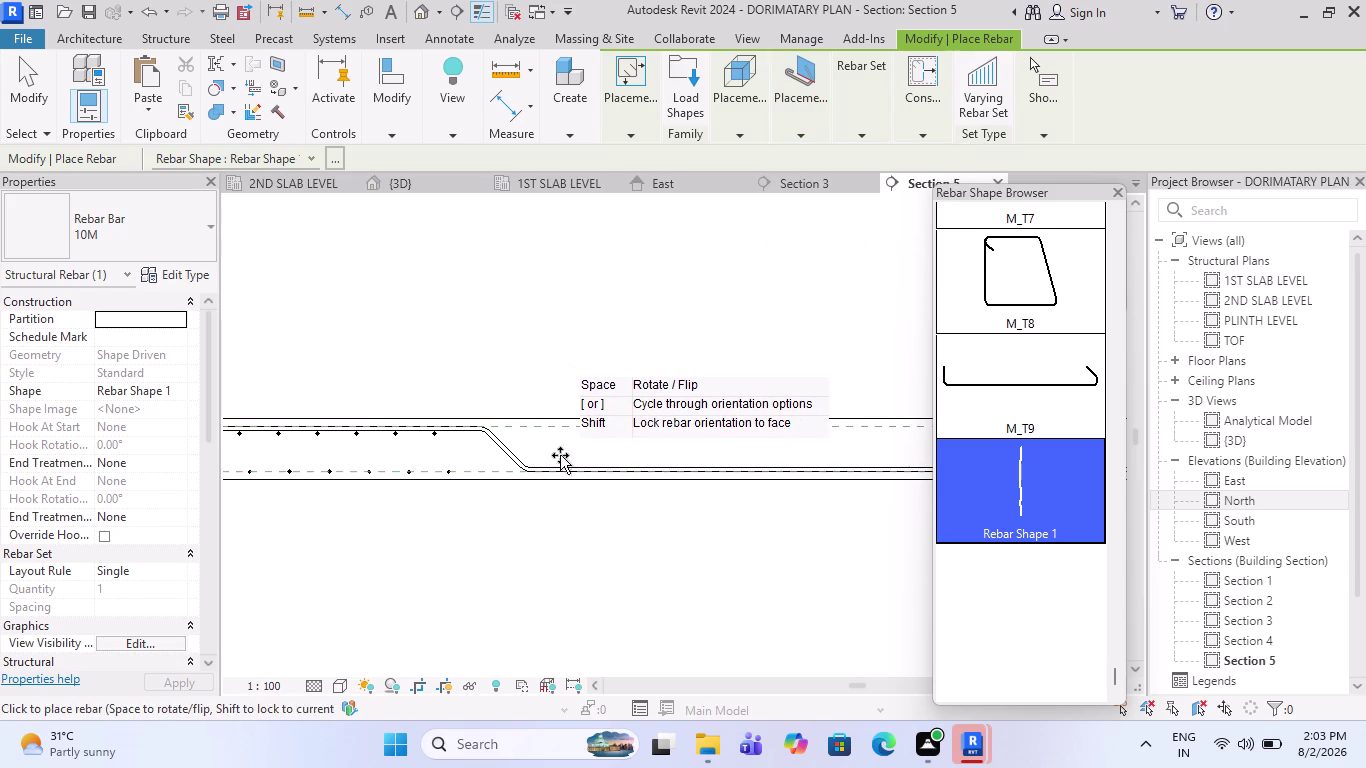
scroll(down, 3)
scroll(up, 3)
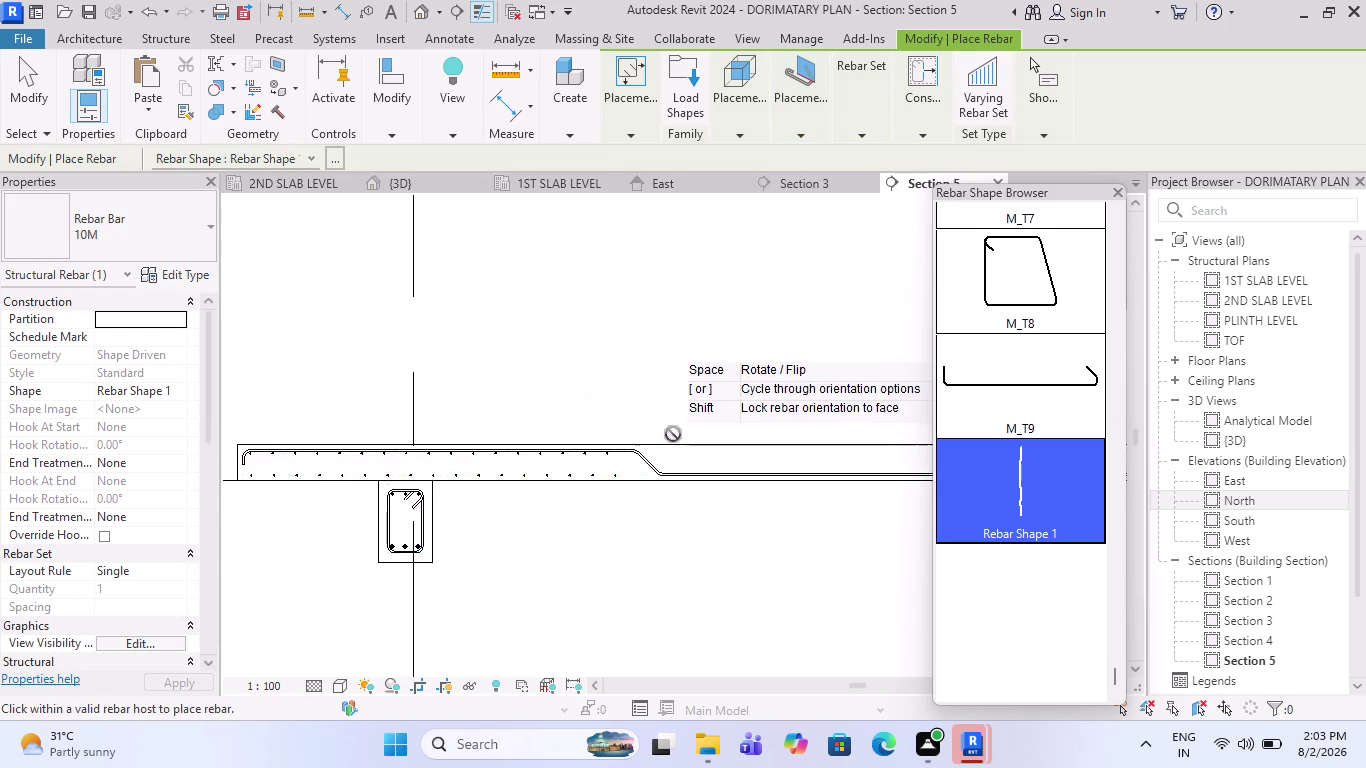
scroll(up, 3)
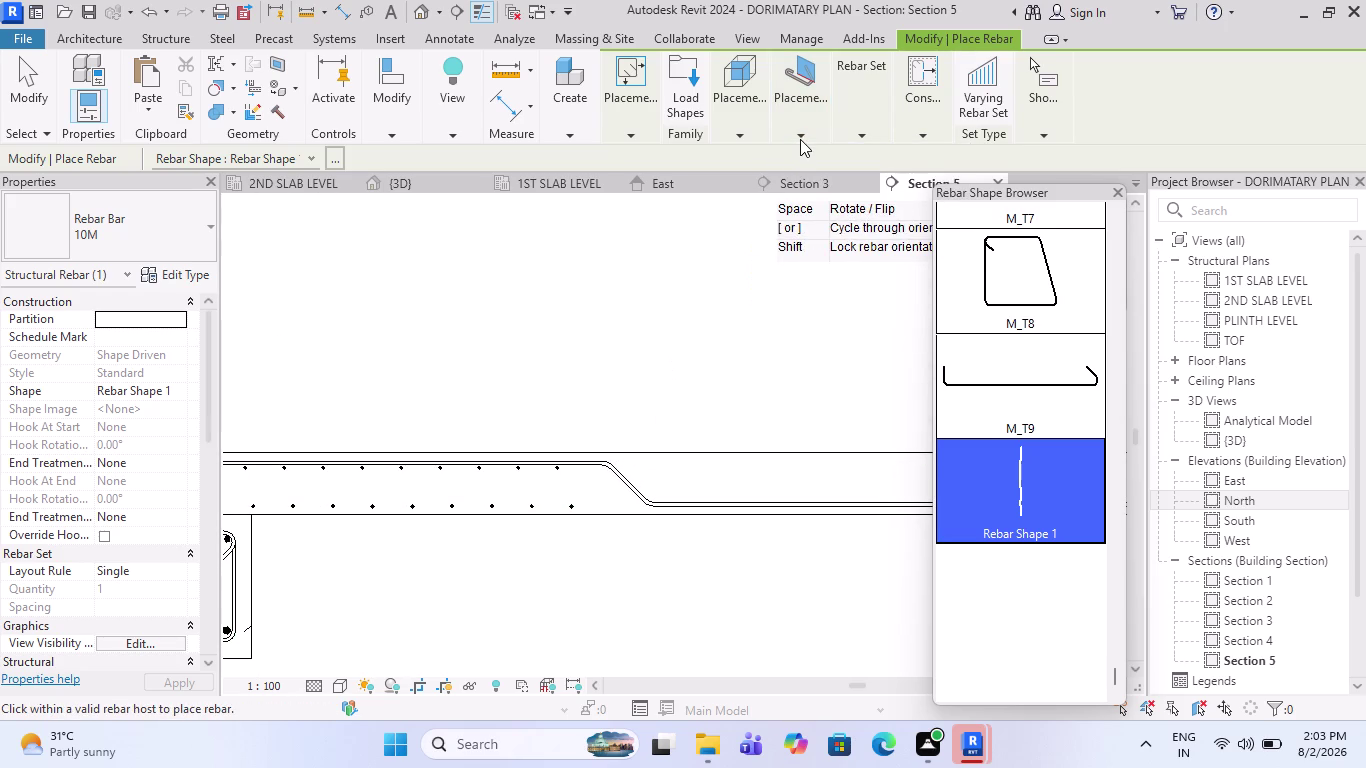
Try parallel-to-work-plane orientation on the near cover face, then parallel to cover.
click(809, 184)
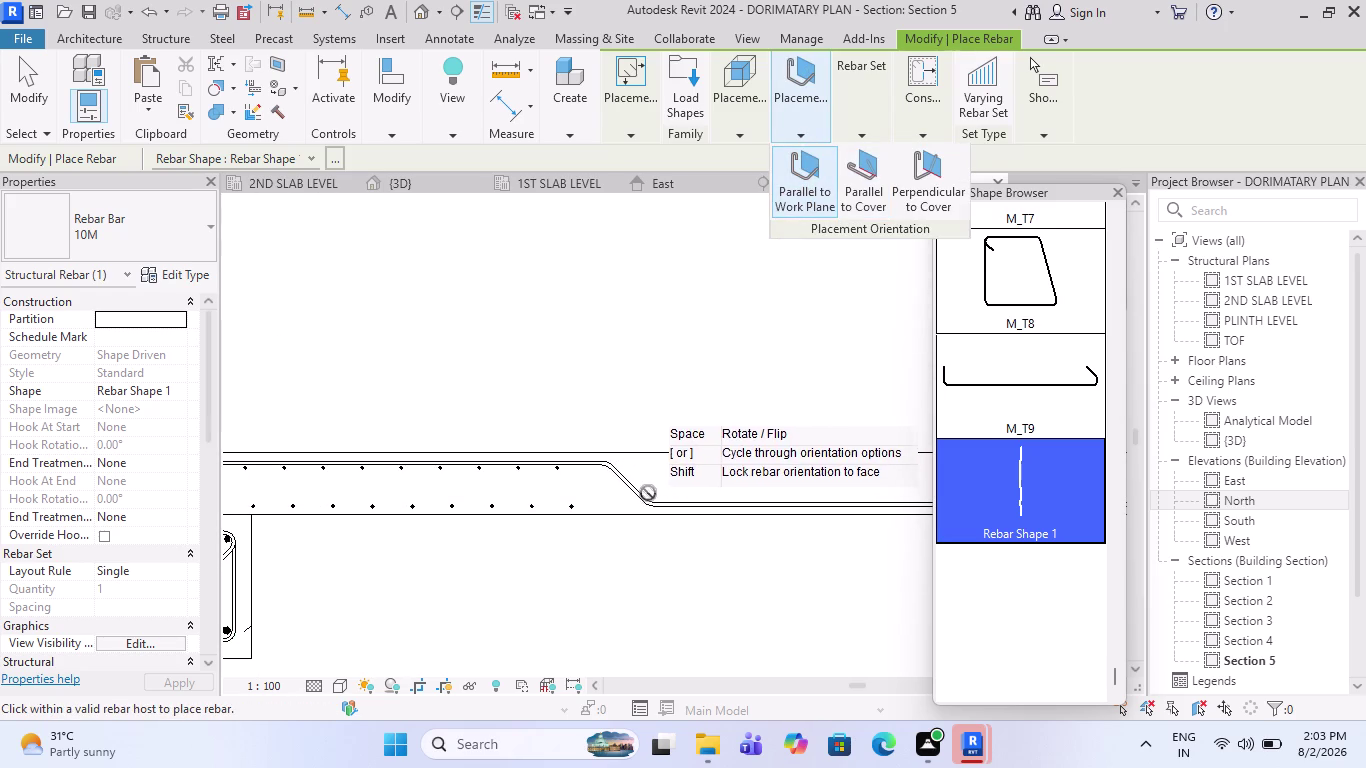
scroll(down, 3)
scroll(up, 3)
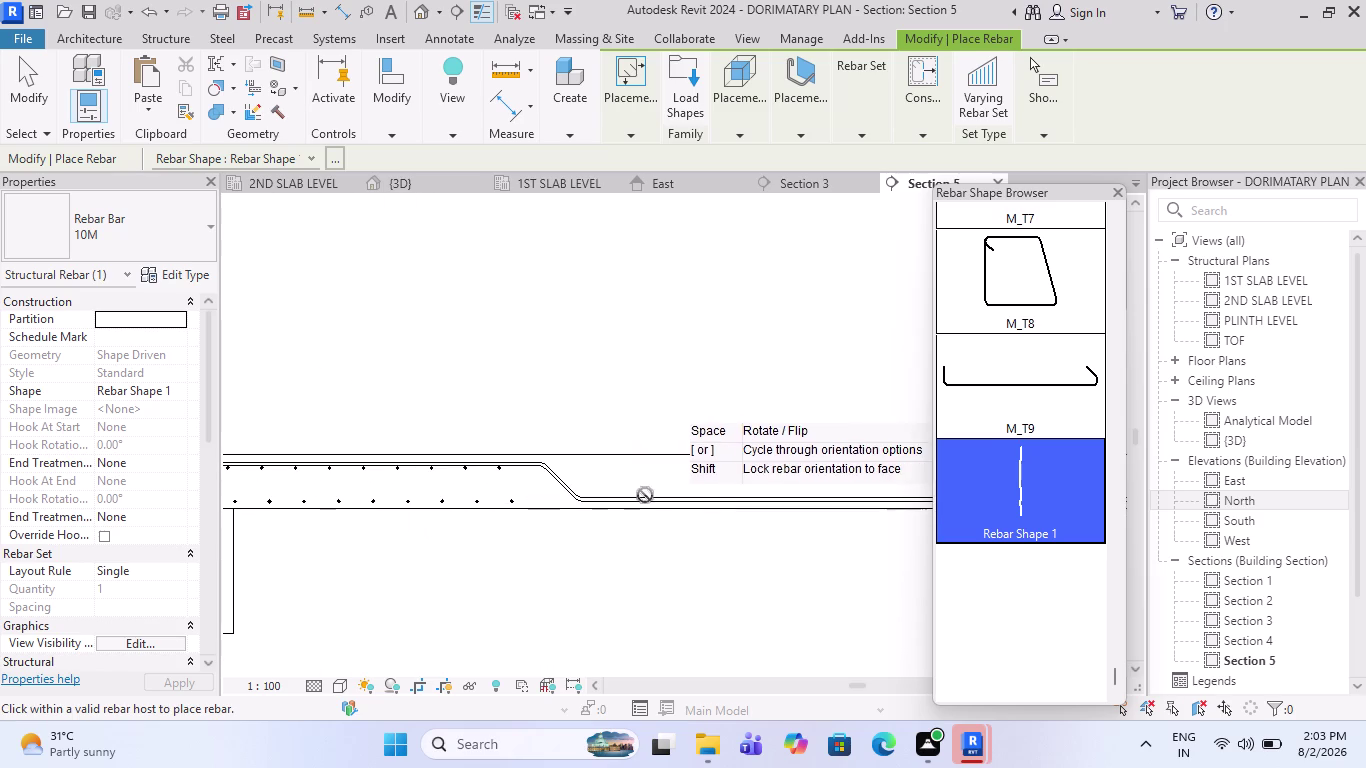
click(737, 131)
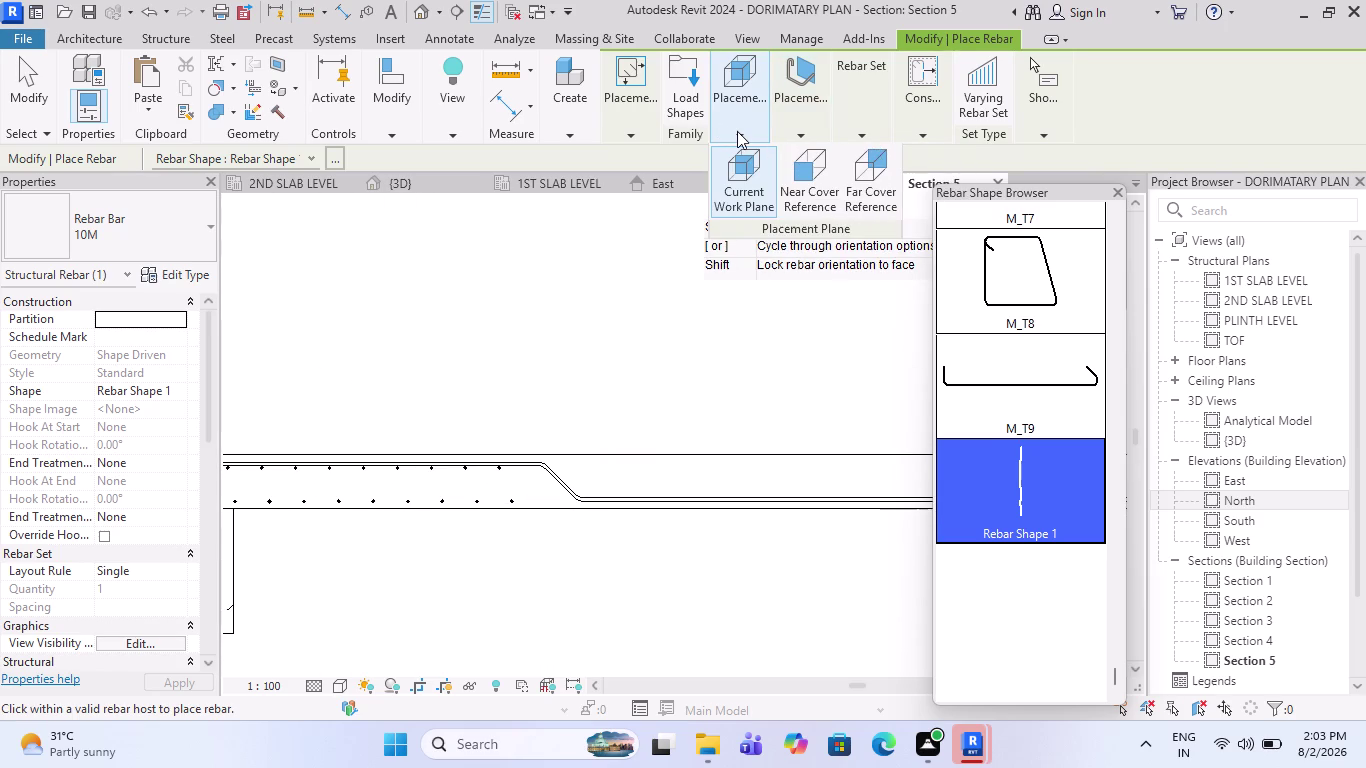
click(785, 159)
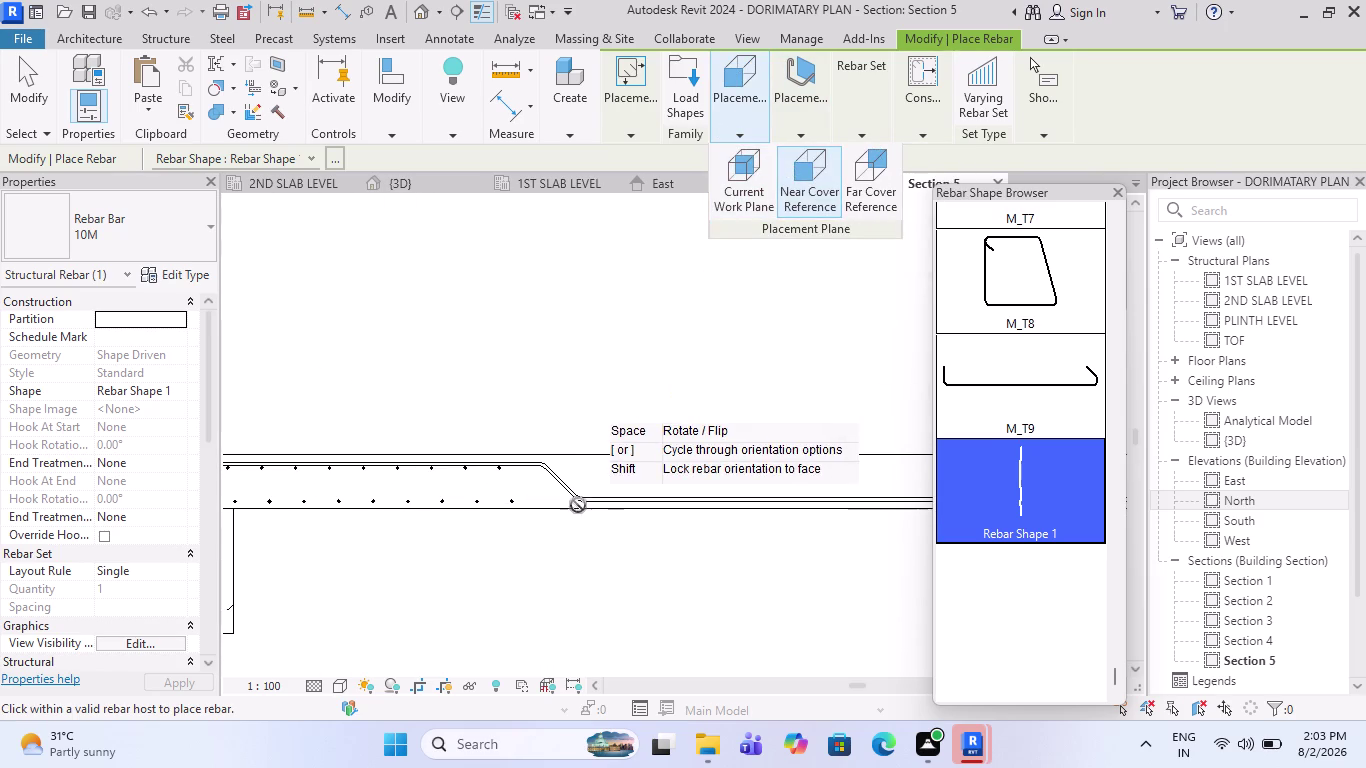
scroll(down, 3)
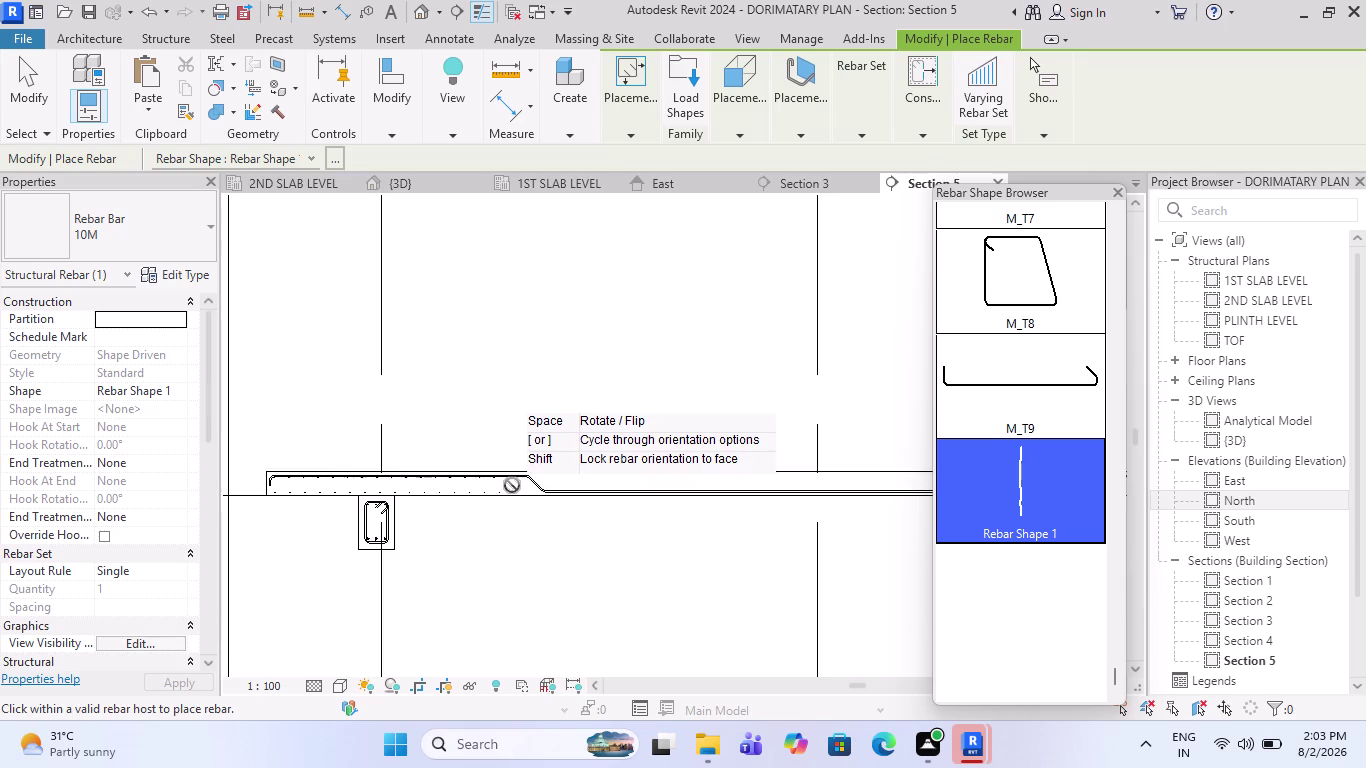
scroll(down, 3)
scroll(up, 3)
scroll(up, 3)
scroll(up, 3)
scroll(down, 3)
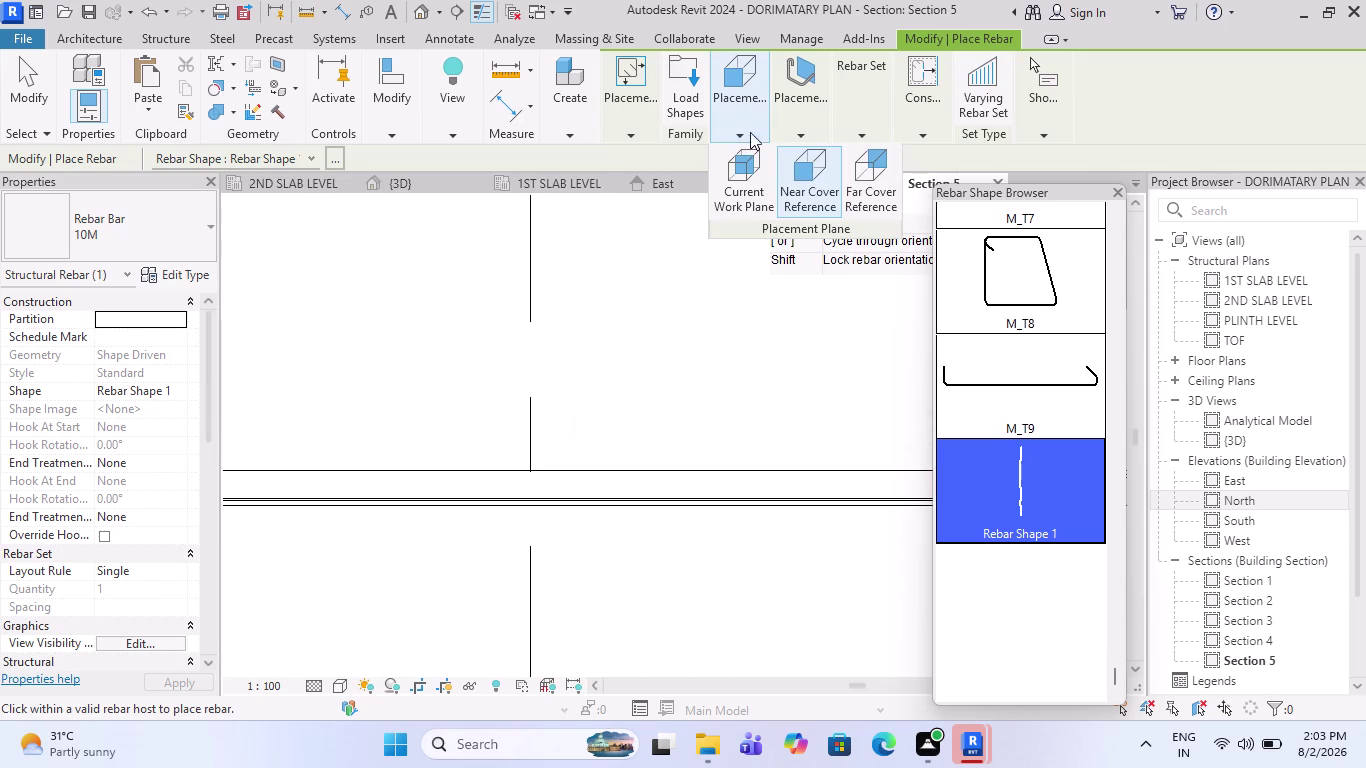
click(868, 169)
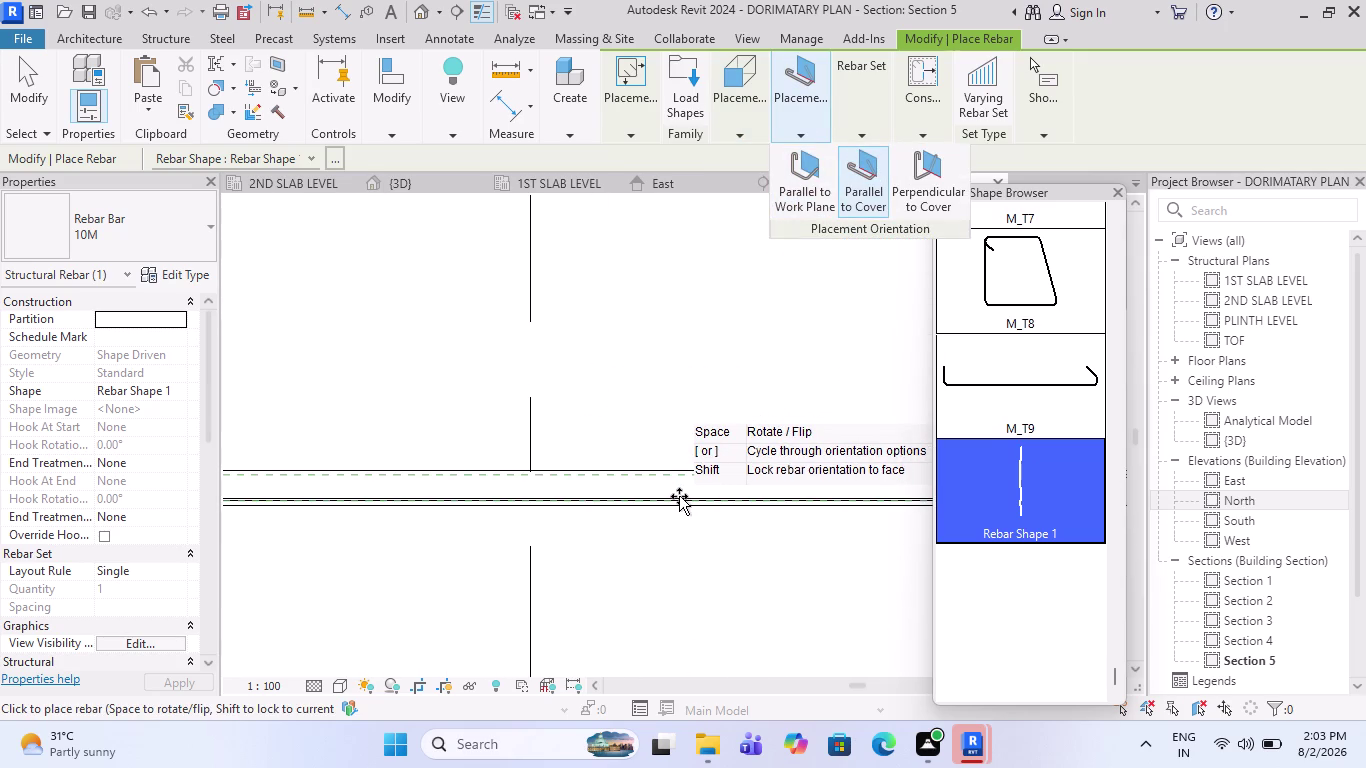
scroll(up, 3)
scroll(down, 3)
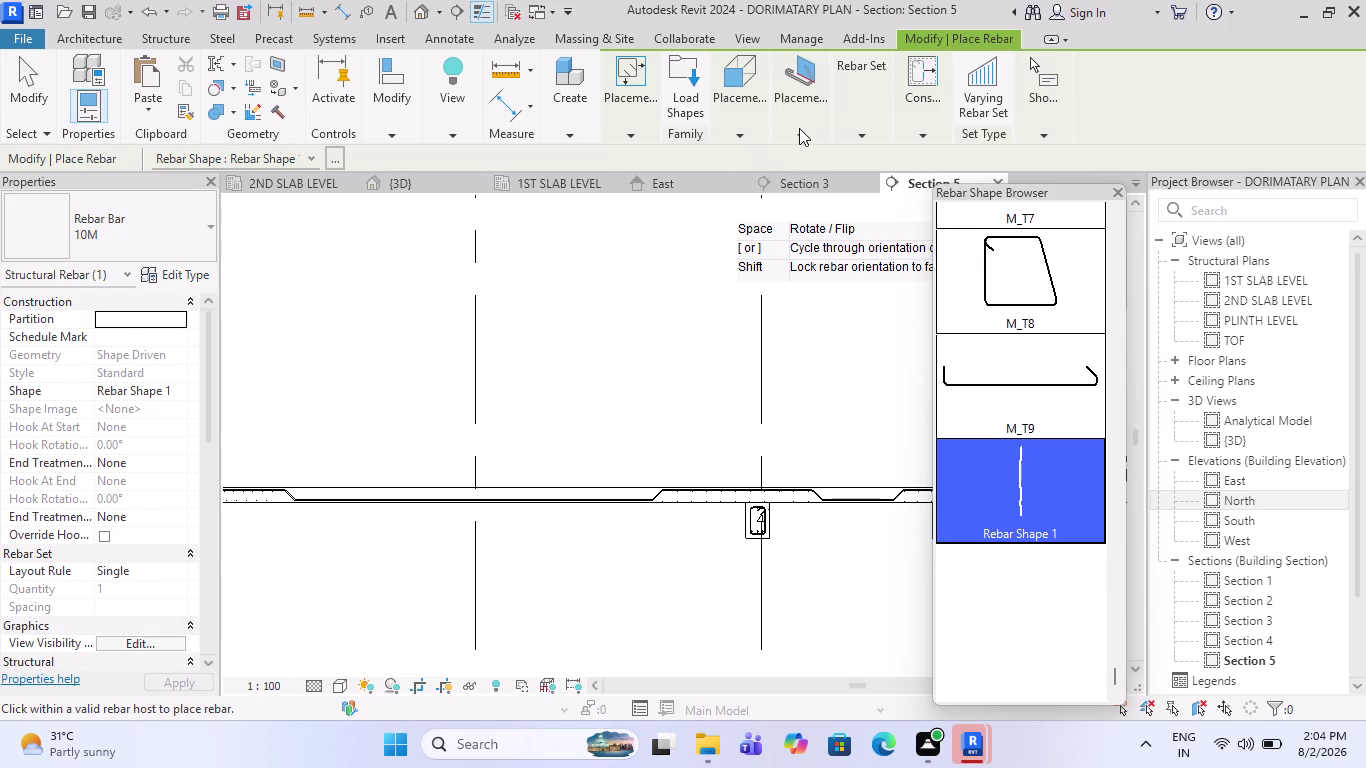
click(950, 180)
scroll(up, 3)
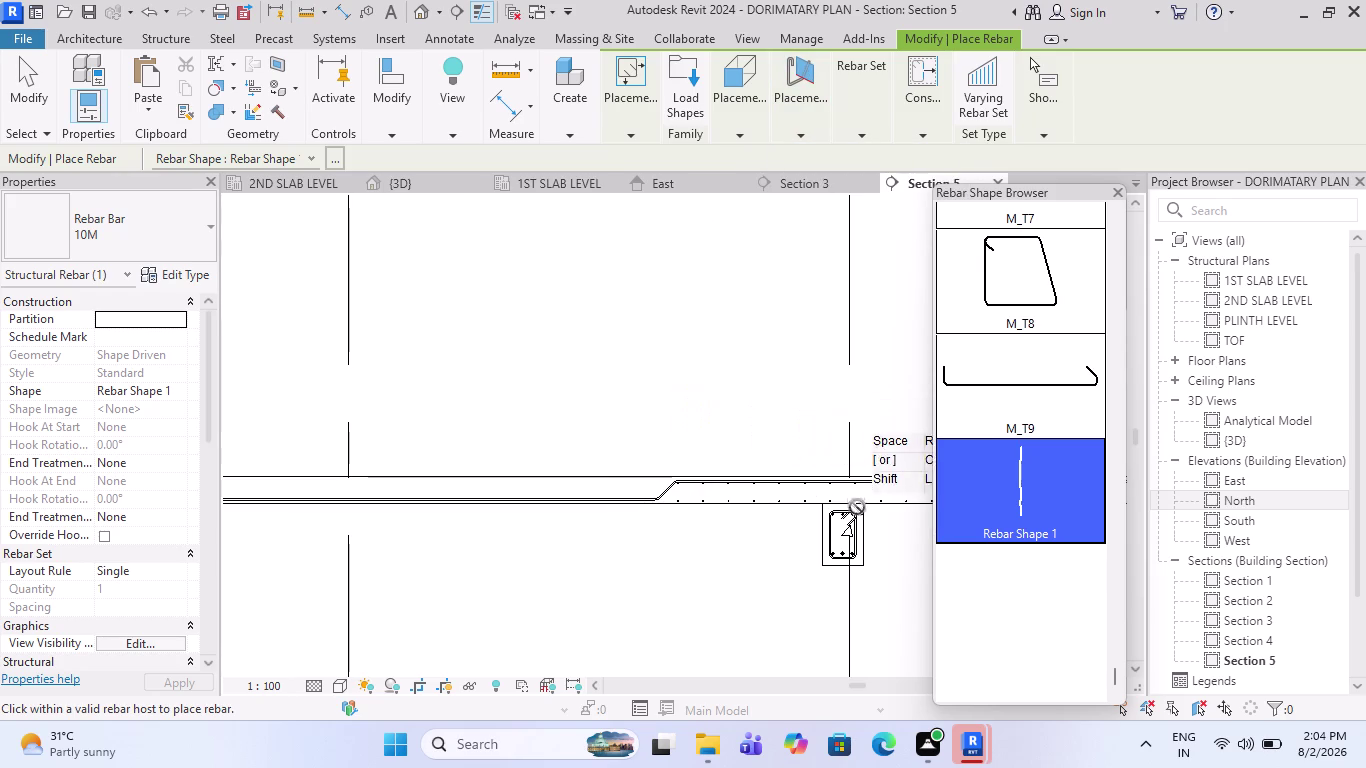
scroll(down, 3)
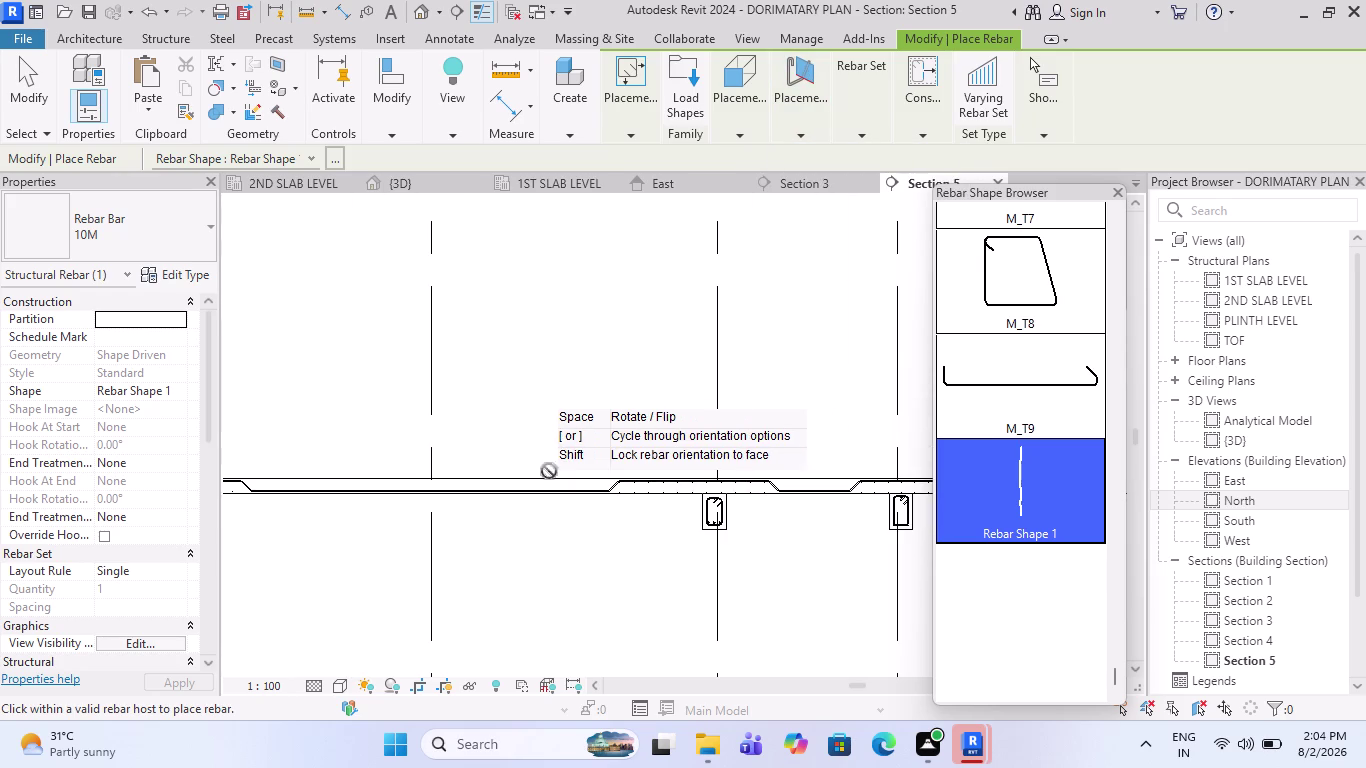
Return to the far cover face placement plane with parallel-to-cover orientation.
click(750, 132)
click(864, 174)
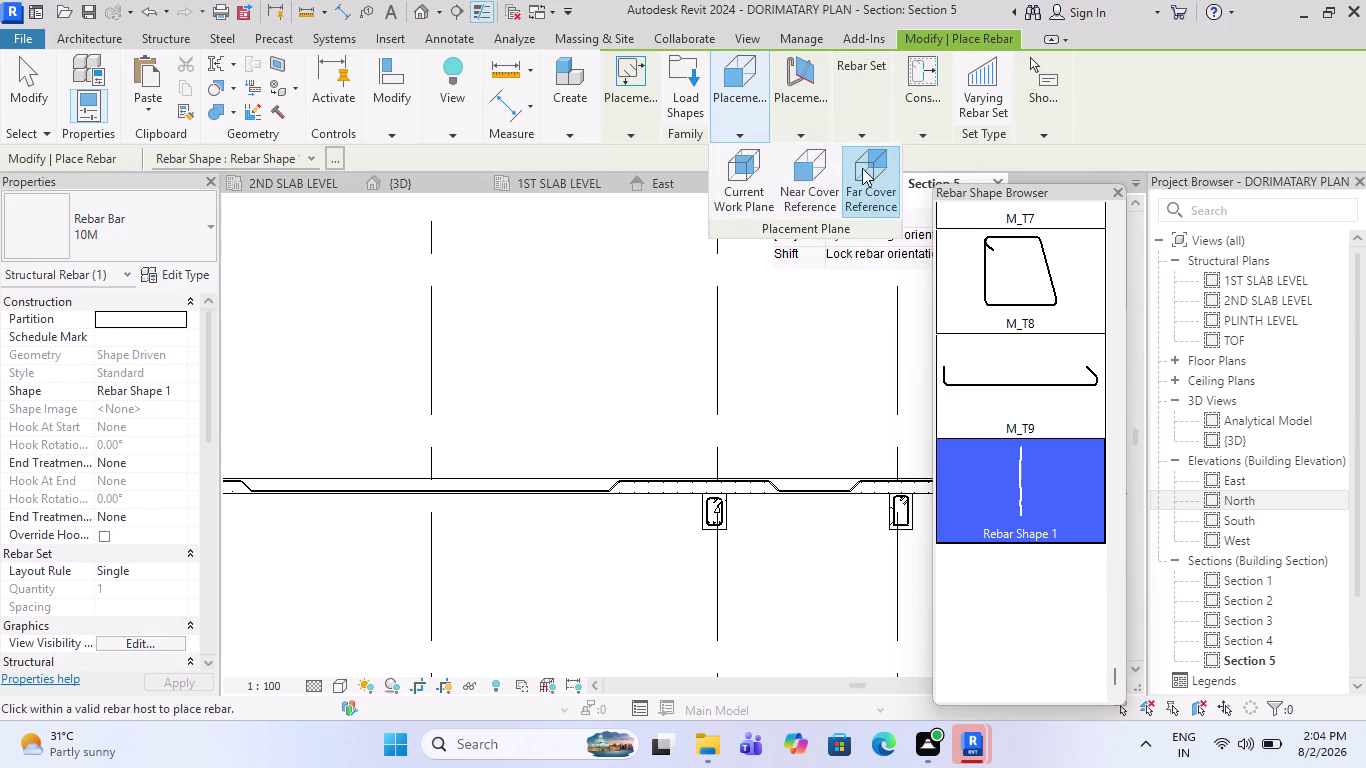
click(804, 130)
click(800, 178)
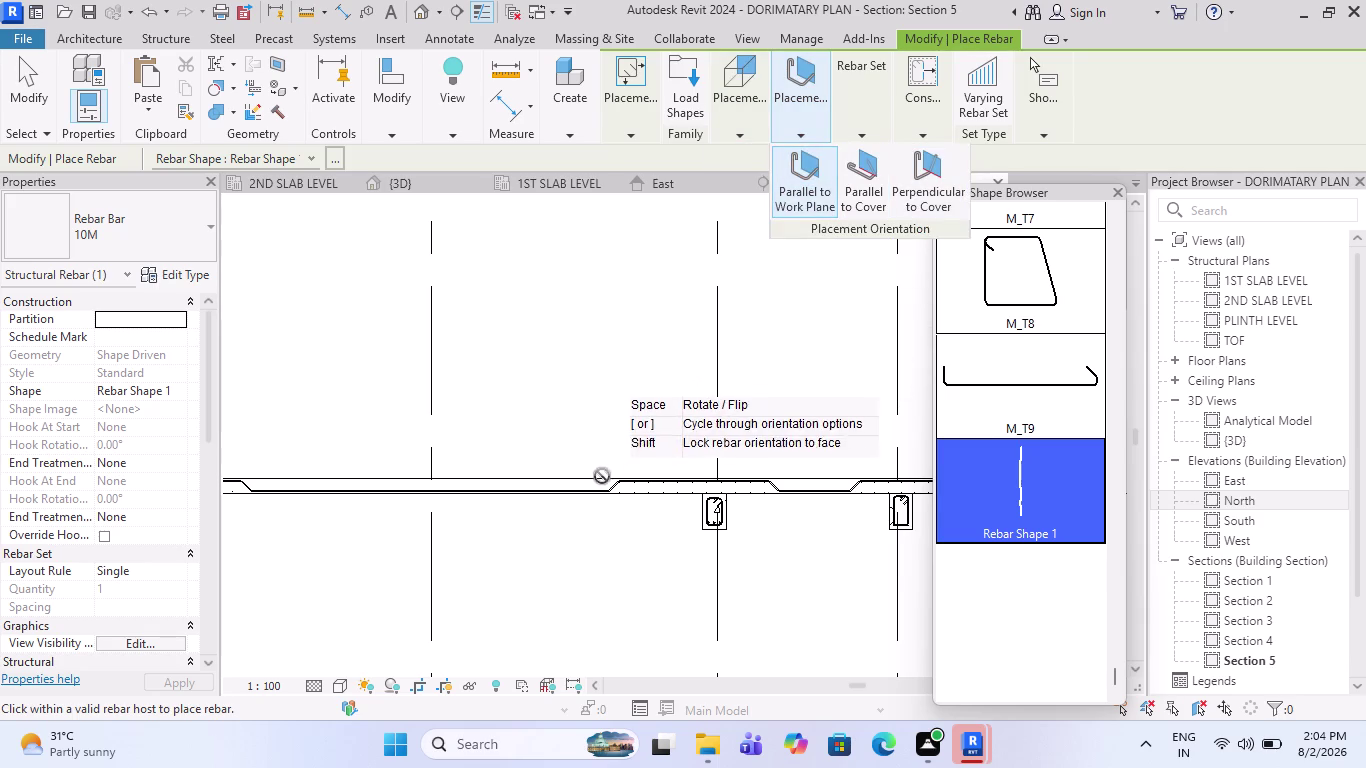
scroll(up, 3)
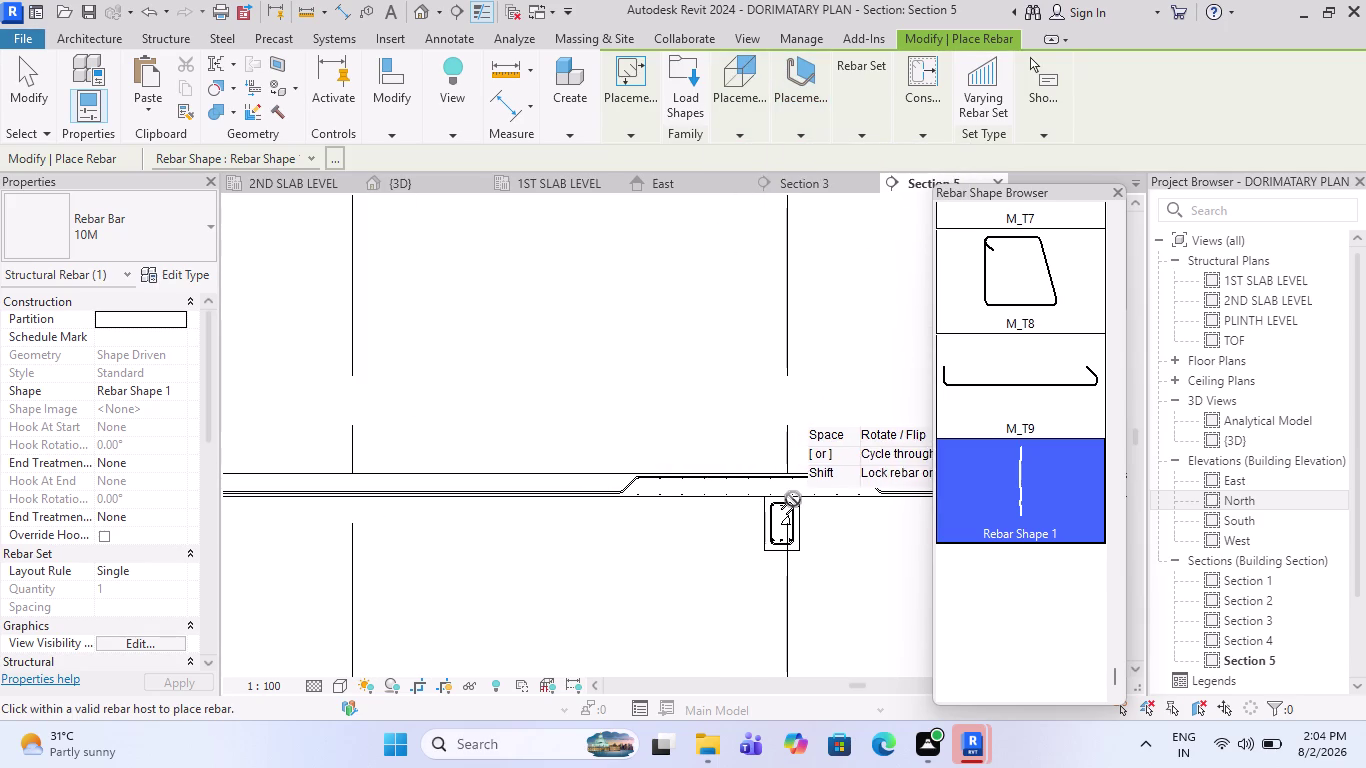
scroll(down, 3)
scroll(down, 3)
scroll(up, 3)
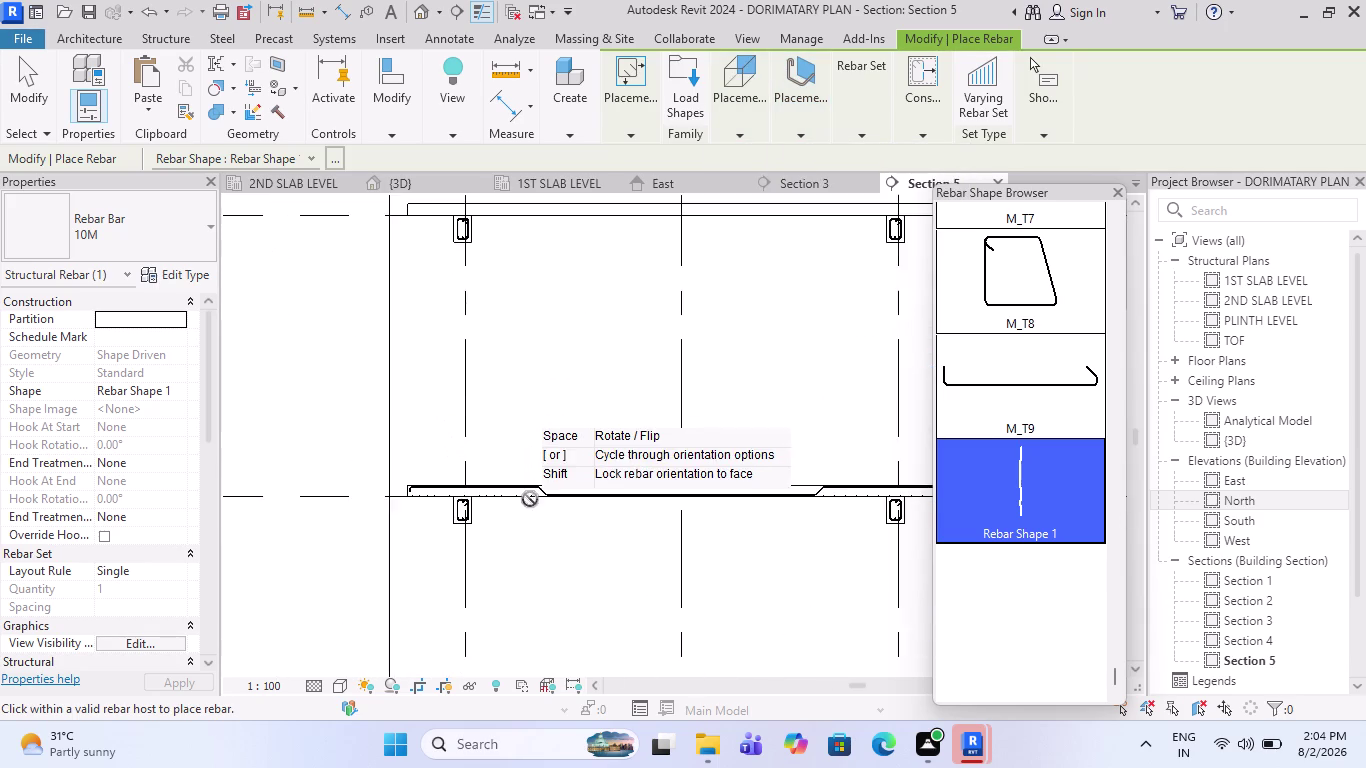
scroll(up, 3)
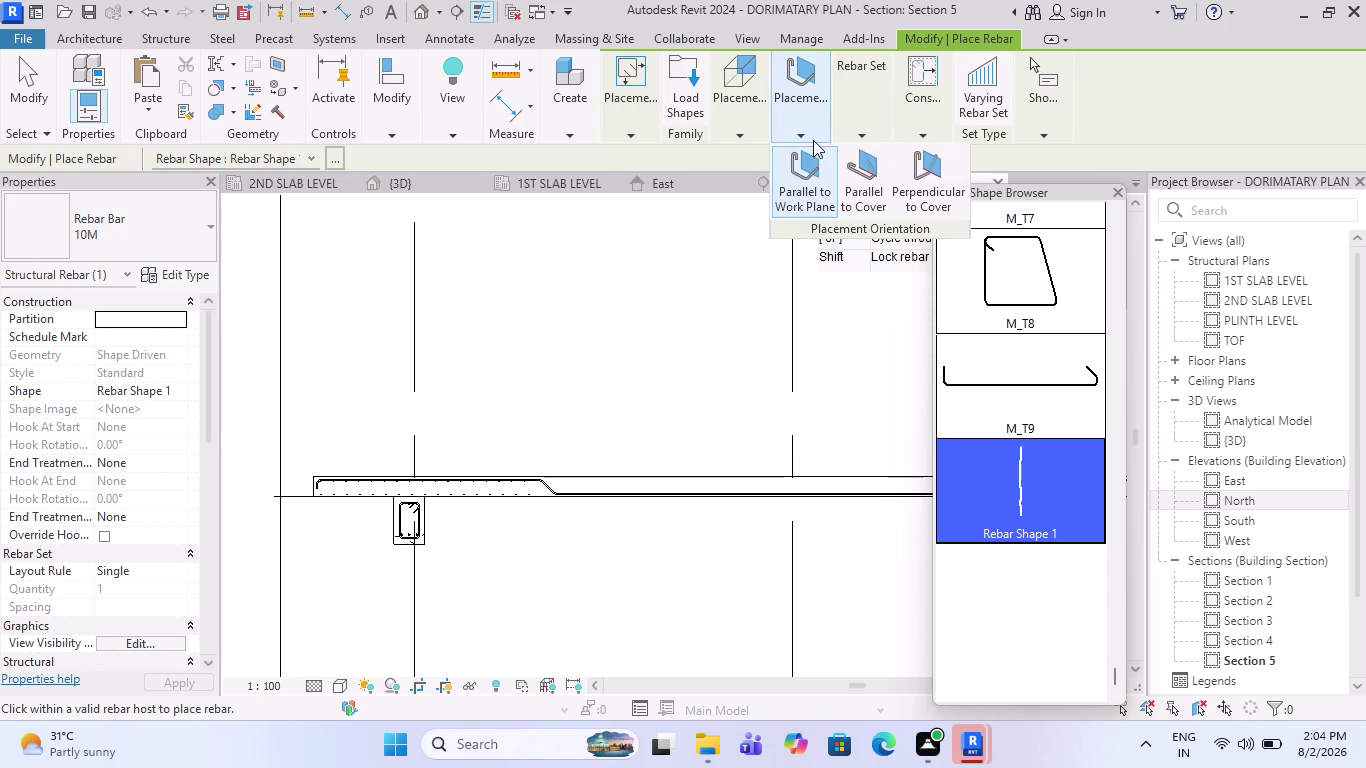
click(867, 162)
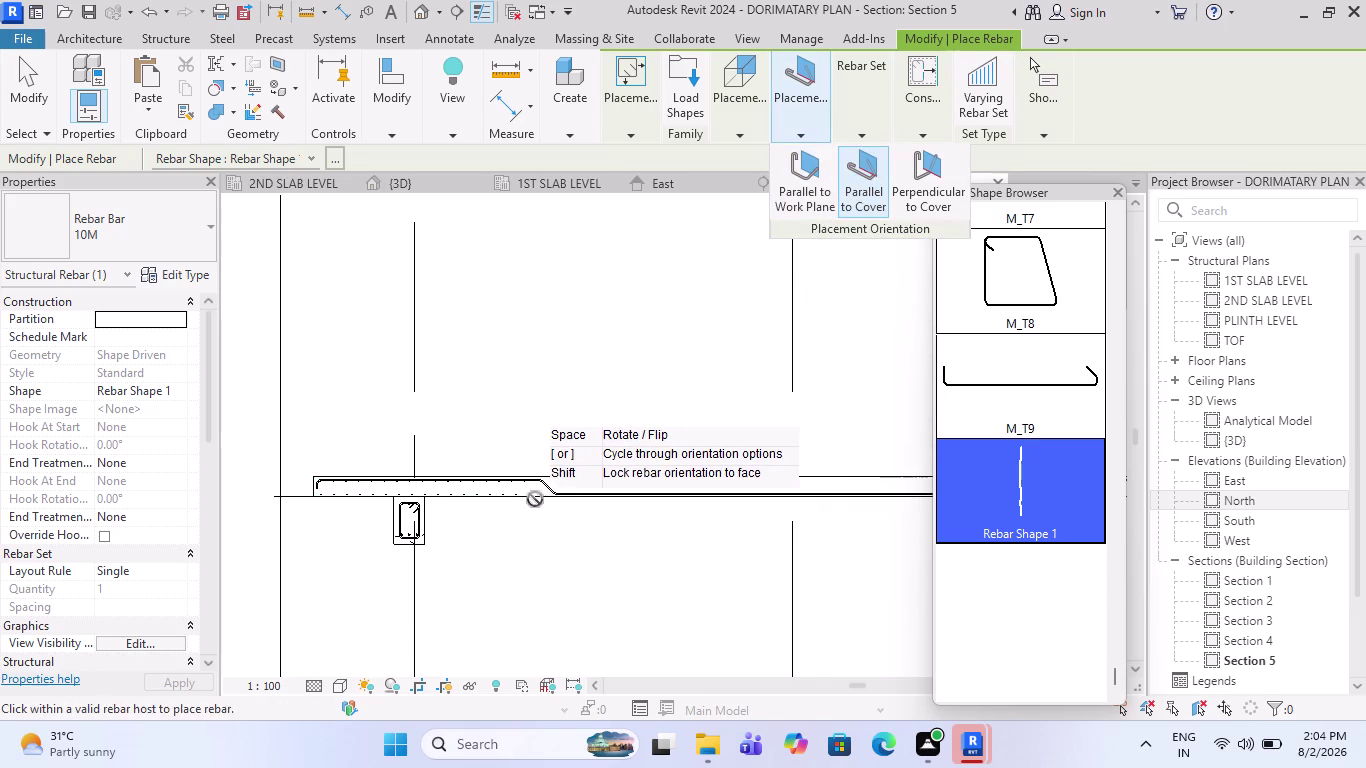
scroll(up, 3)
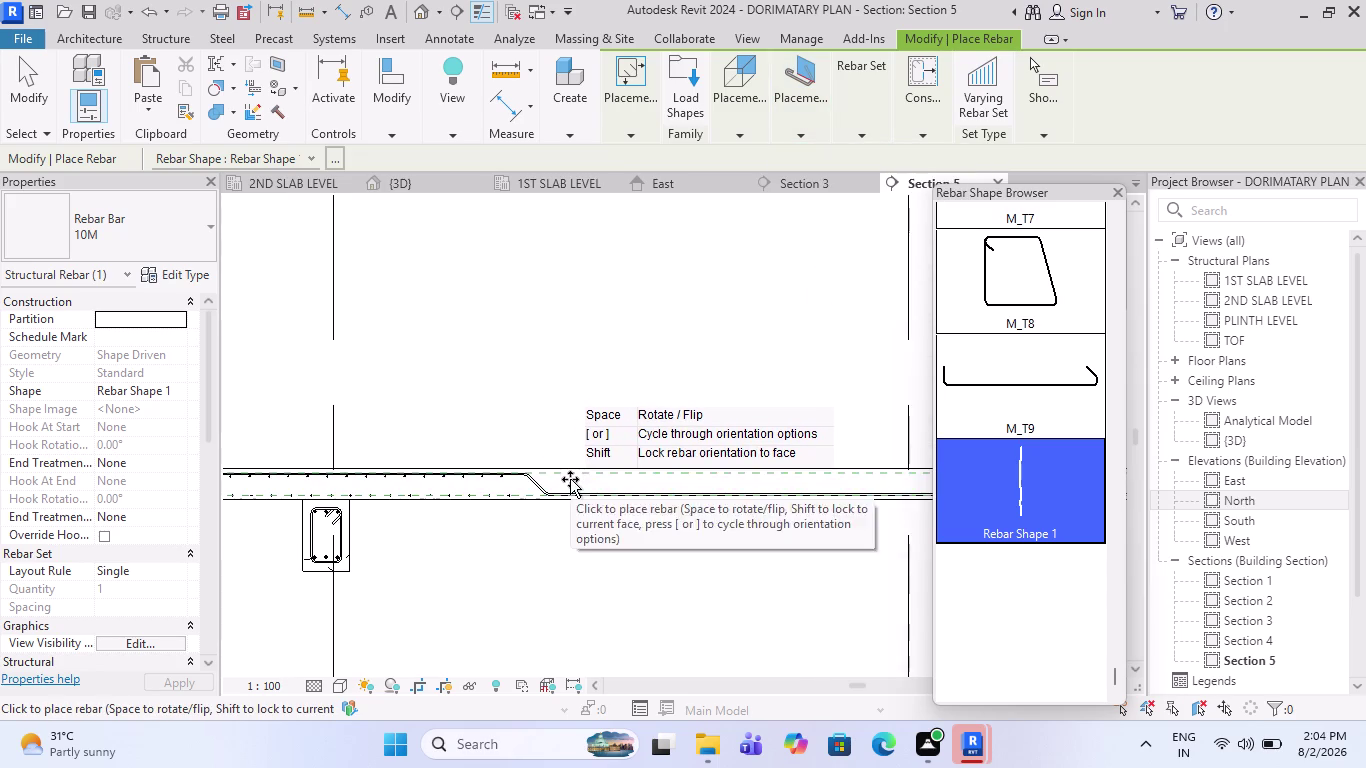
scroll(up, 3)
Try placing the bar in the slab with perpendicular orientation, then cancel placement.
click(566, 332)
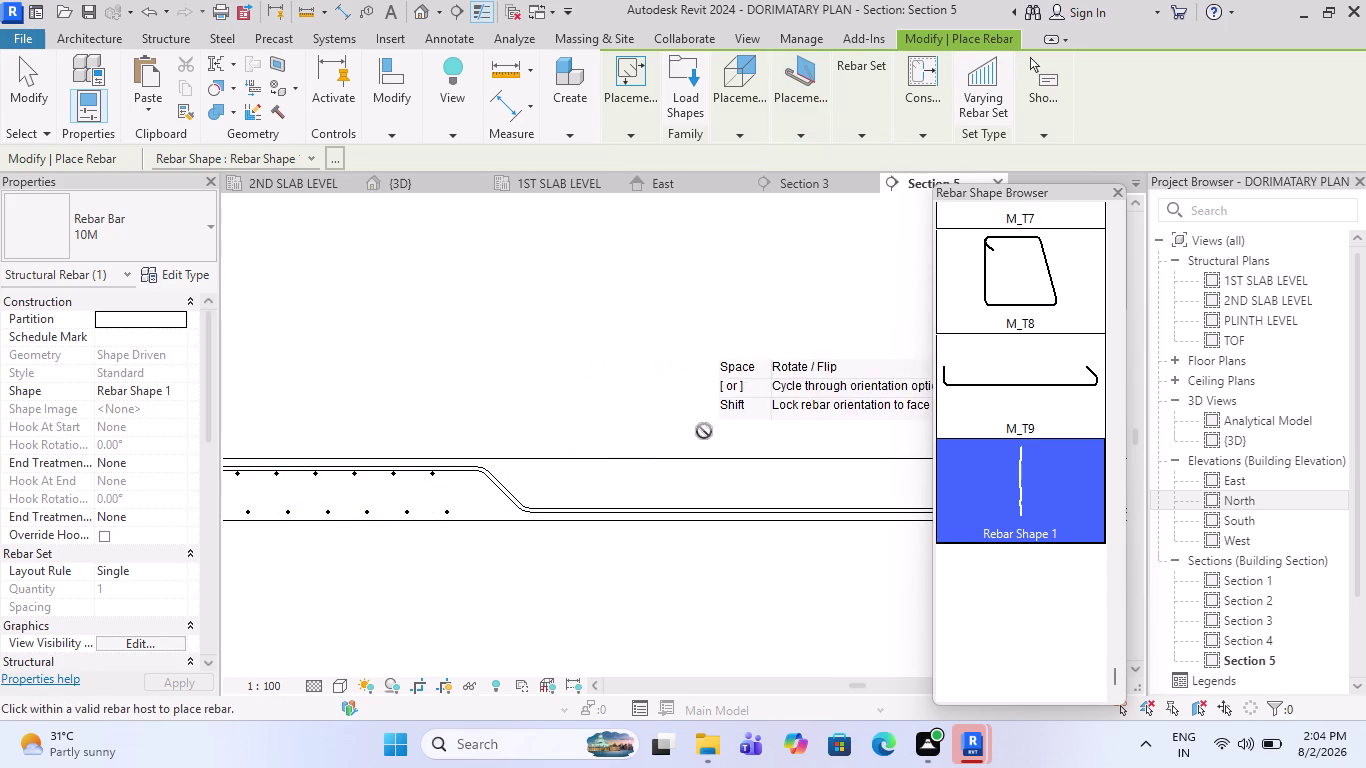
click(804, 140)
click(925, 195)
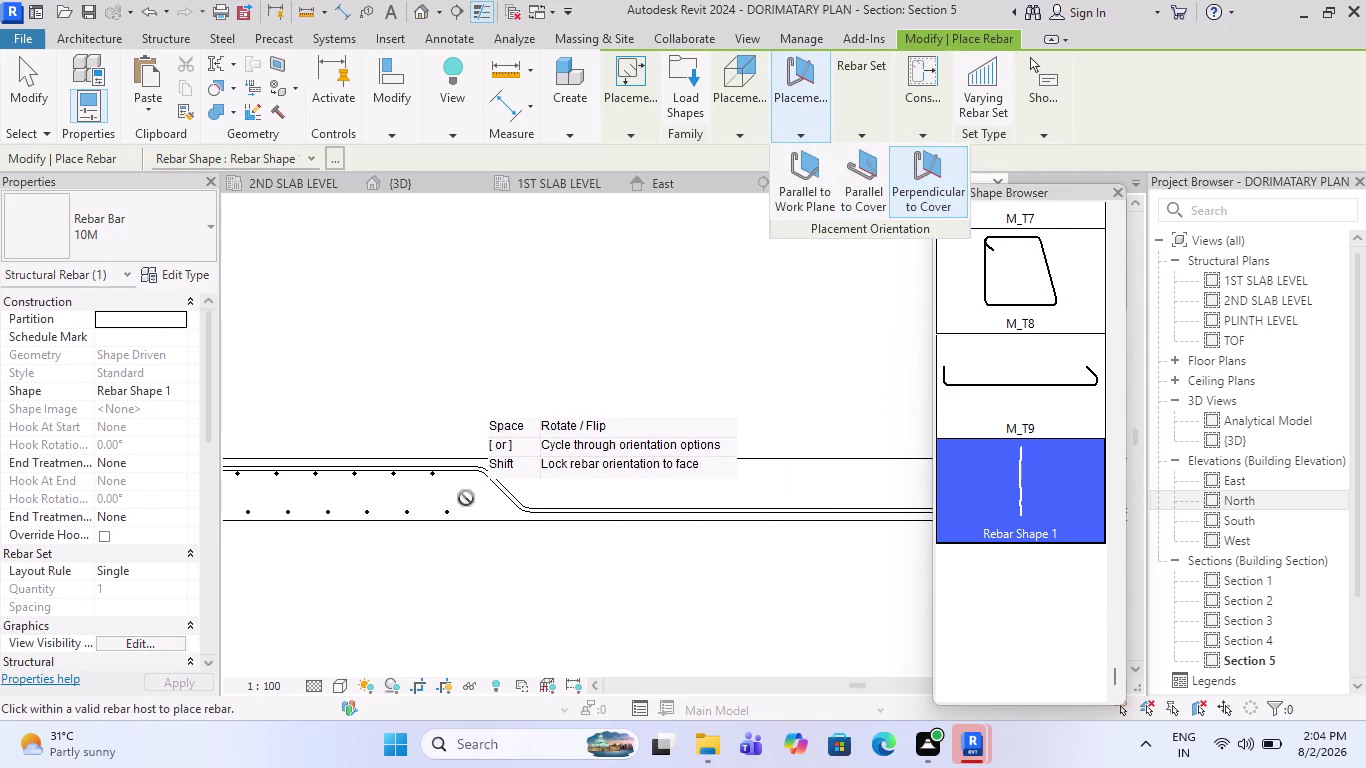
scroll(up, 3)
scroll(down, 3)
key(Escape)
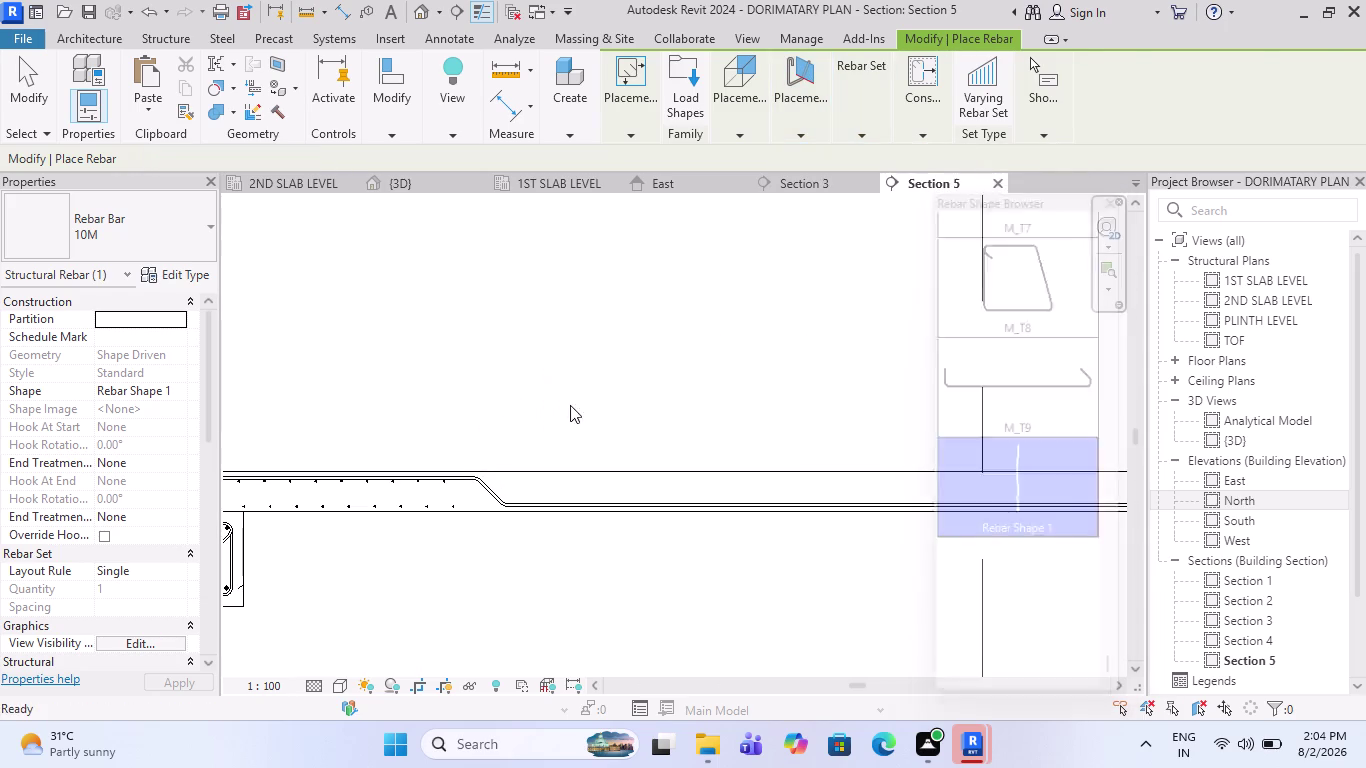
Orbit the {3D} view over slab, beam and column bars, then open 1ST SLAB LEVEL.
click(446, 192)
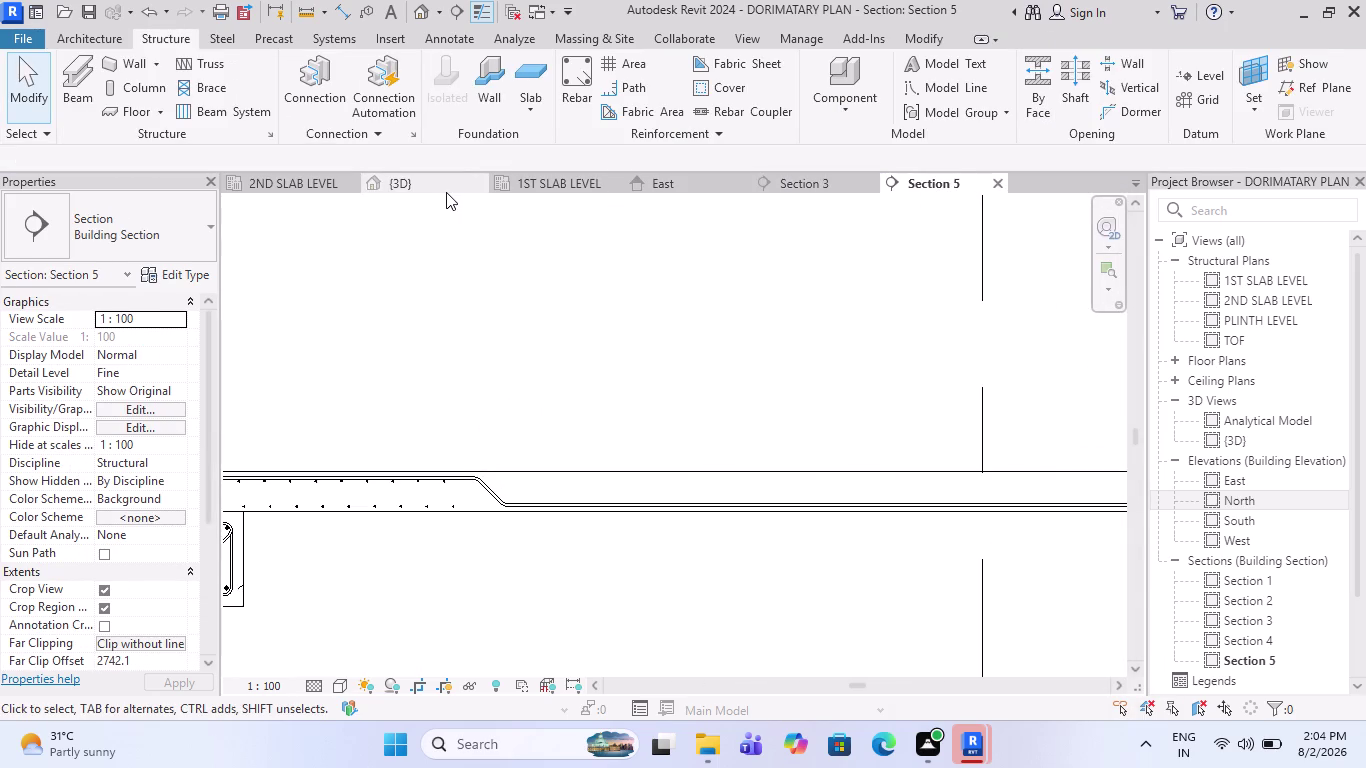
scroll(down, 3)
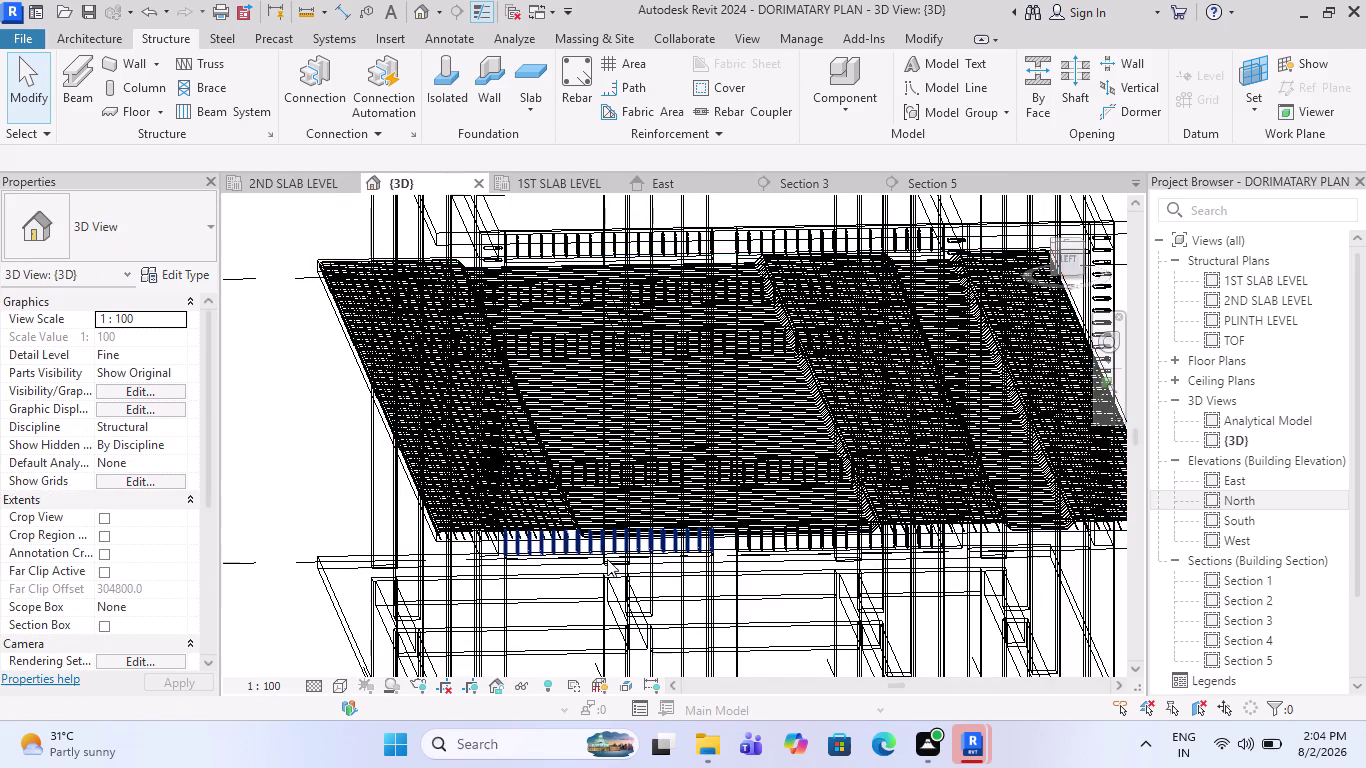
middle_drag(617, 561, 526, 529)
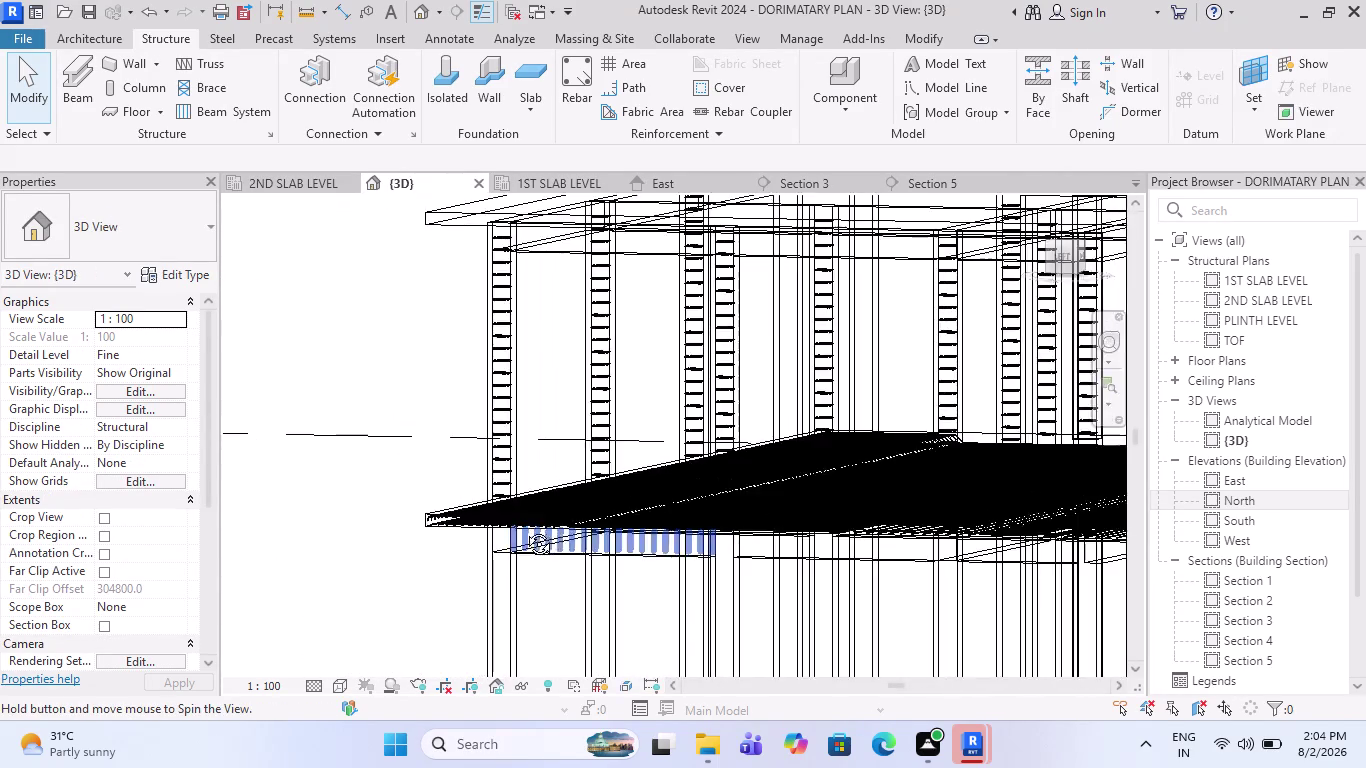
middle_drag(526, 529, 498, 542)
scroll(up, 3)
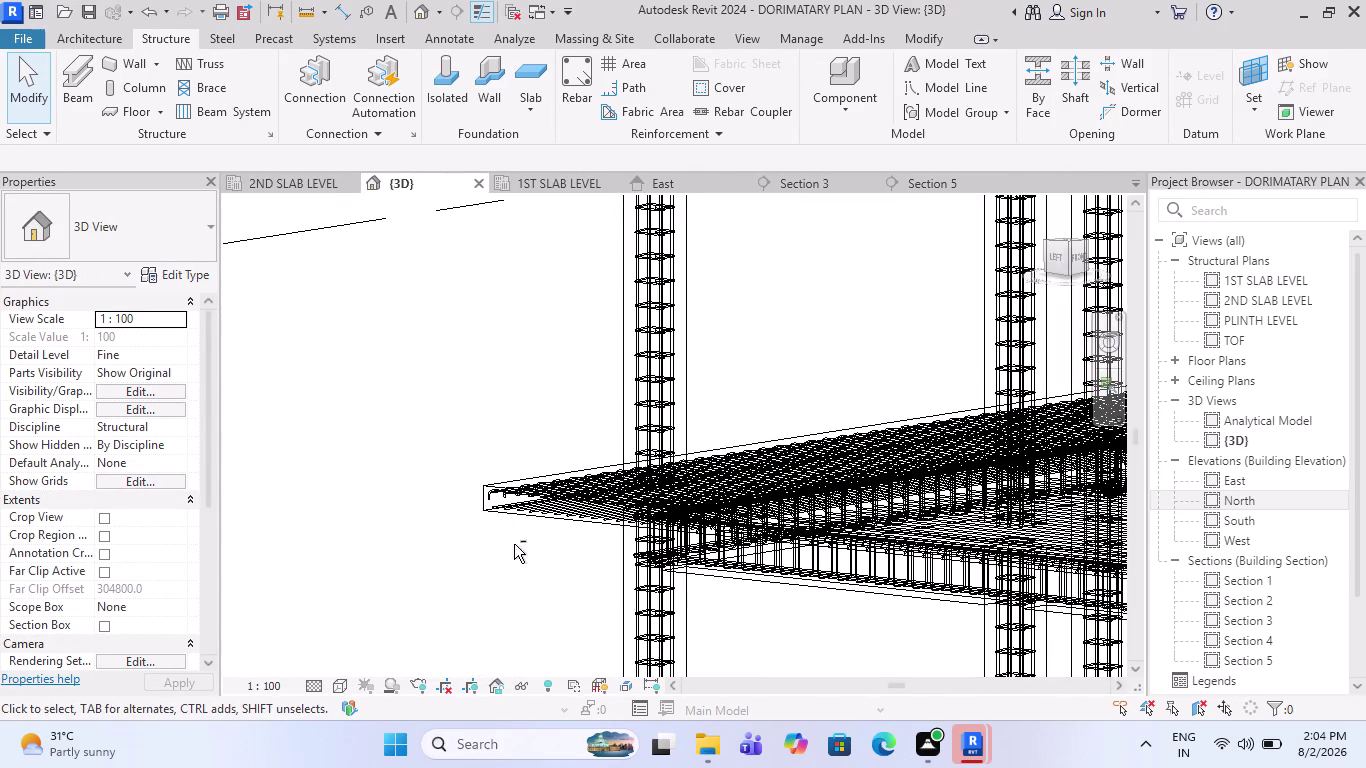
middle_drag(518, 546, 631, 512)
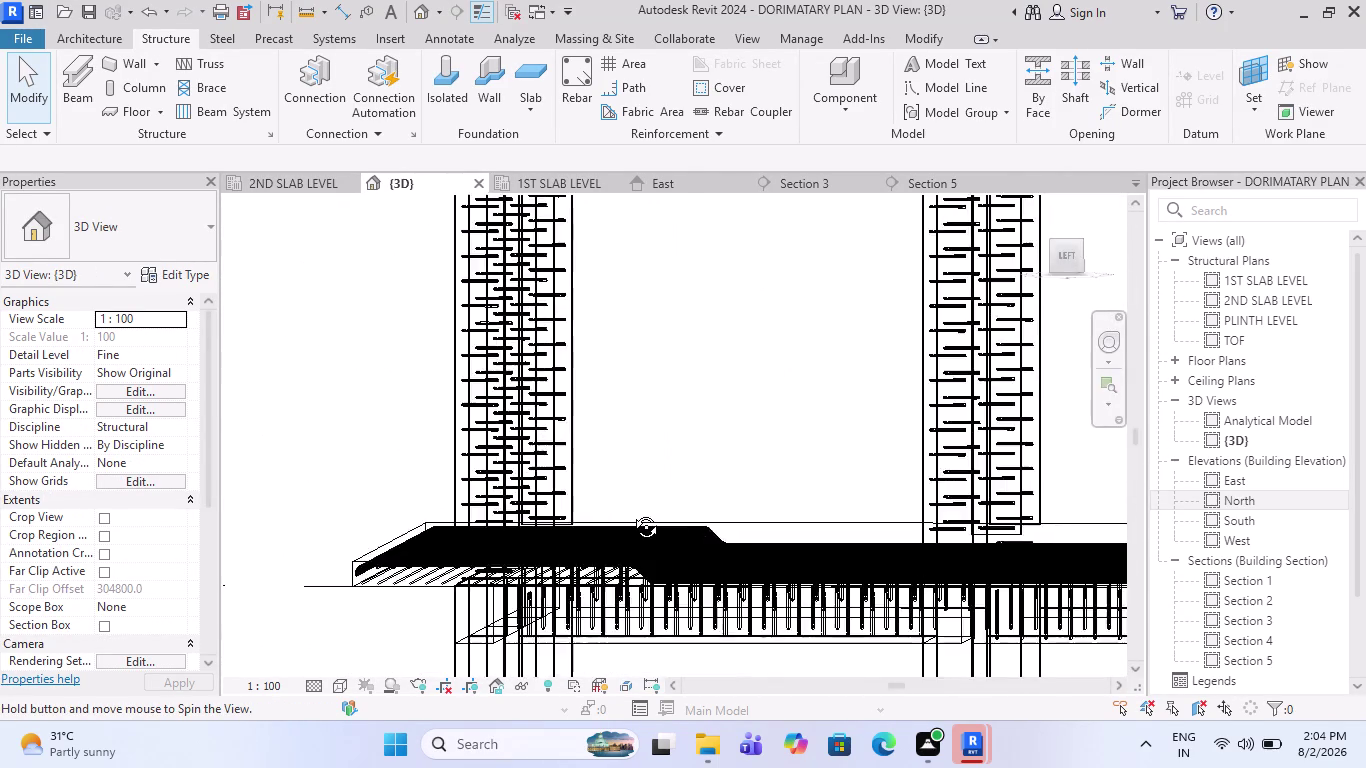
middle_drag(631, 512, 631, 514)
scroll(up, 3)
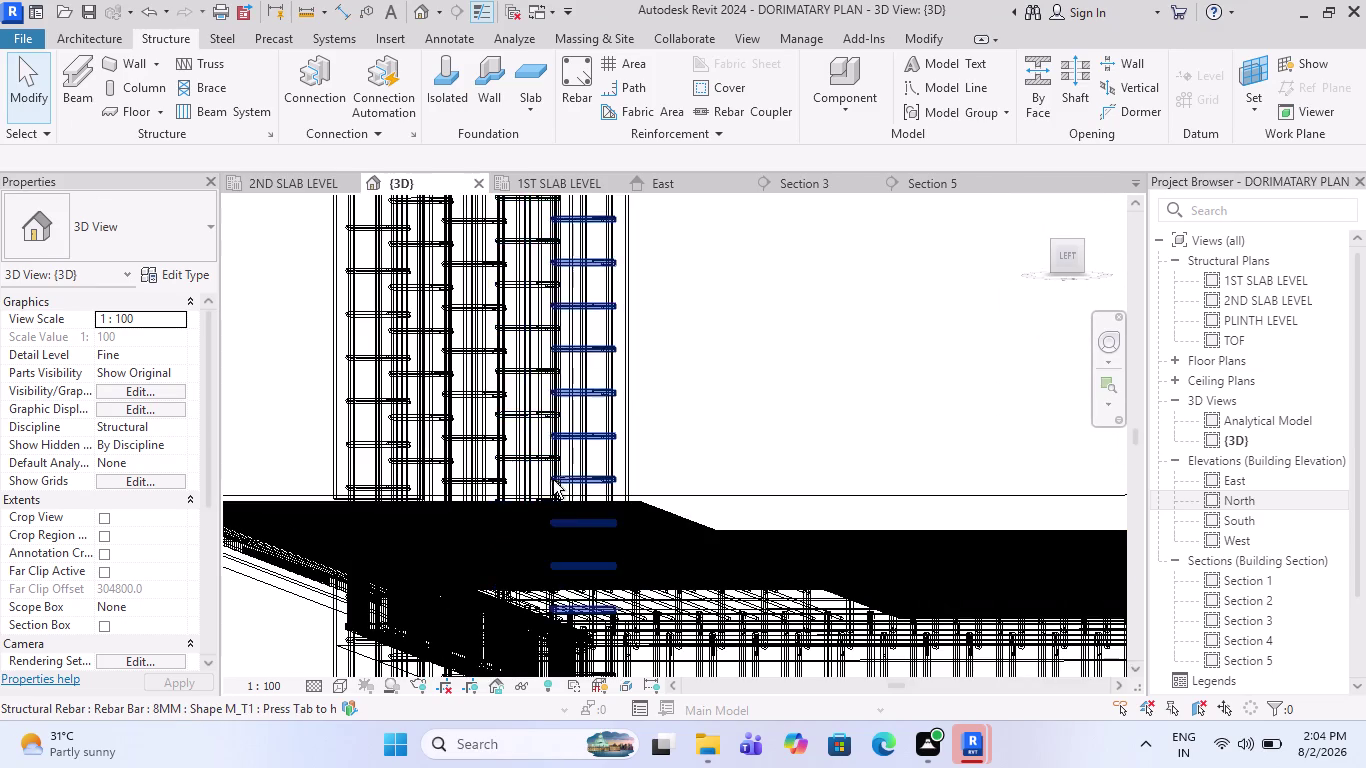
middle_drag(555, 483, 561, 498)
scroll(down, 3)
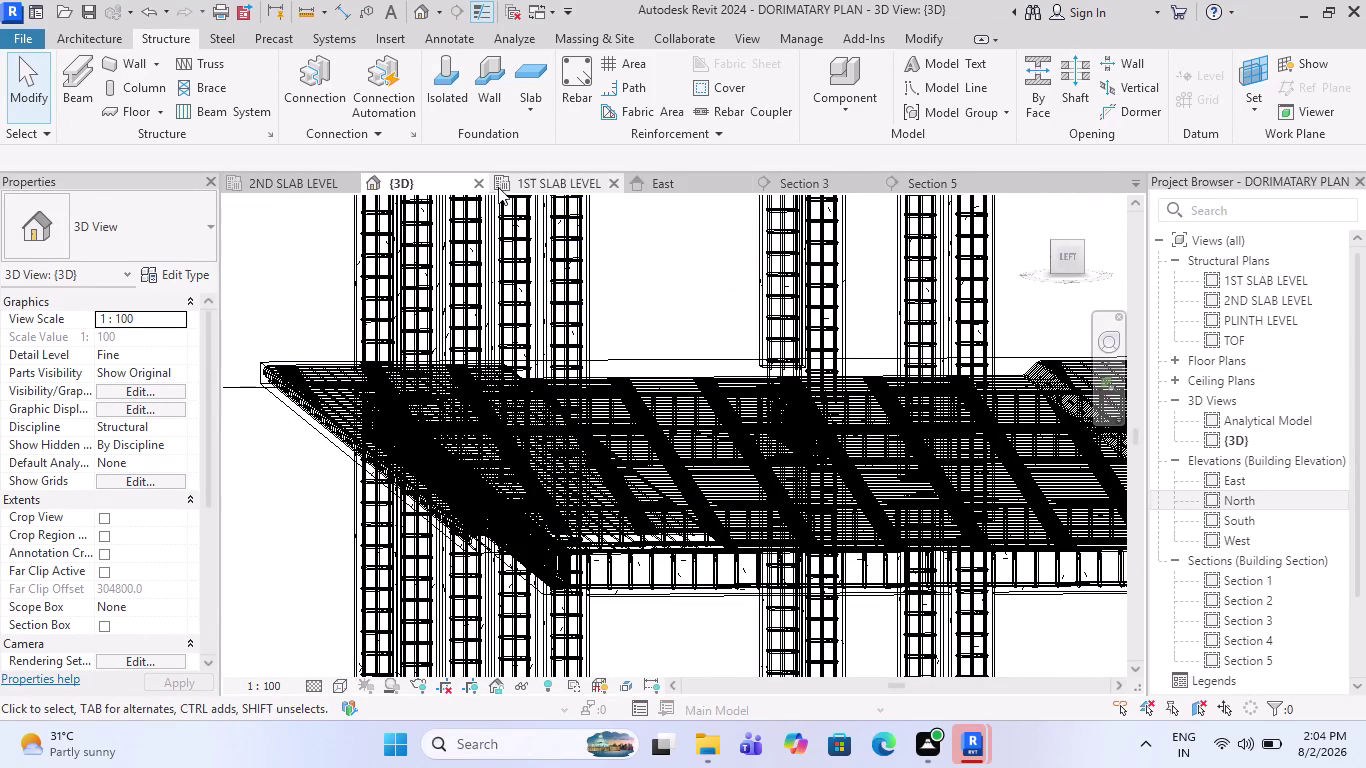
click(562, 178)
Zoom and pan over the 1ST SLAB LEVEL reinforcement, then return to Section 5.
scroll(down, 3)
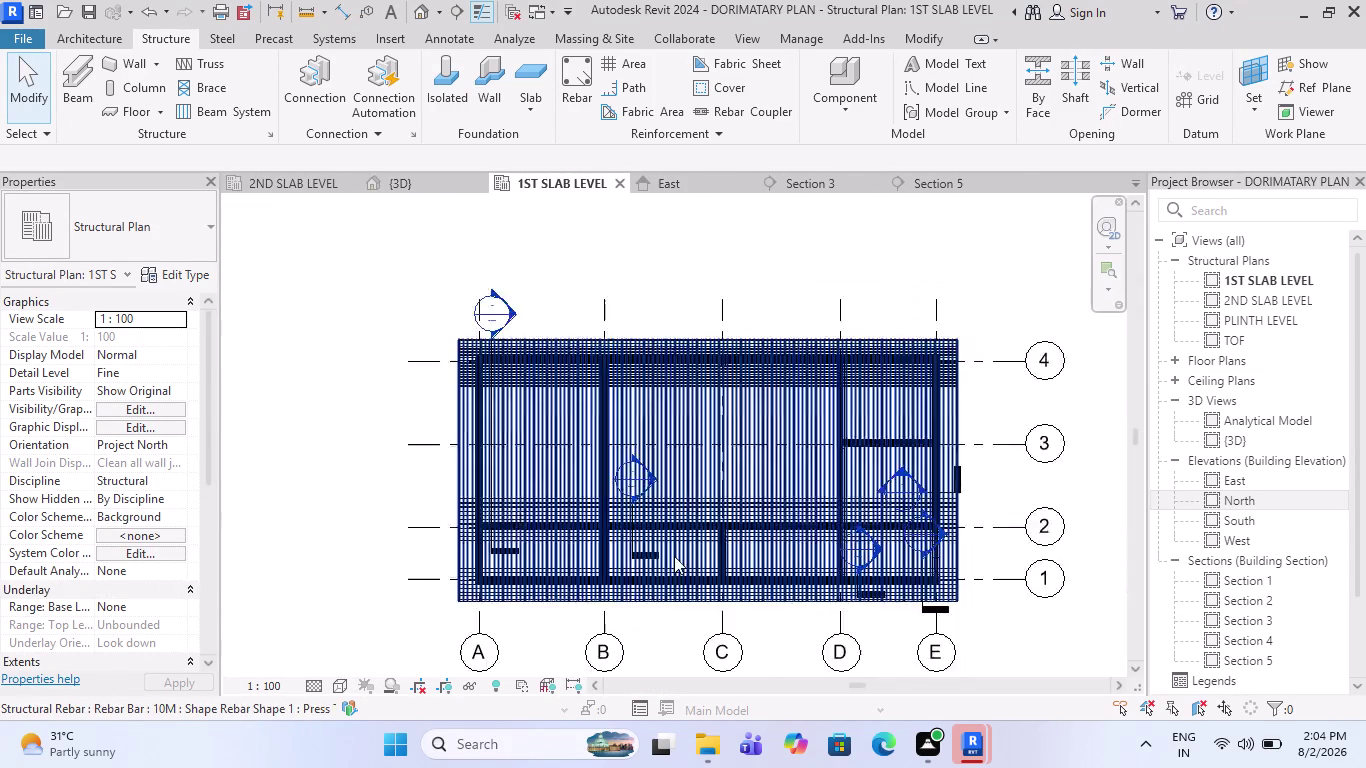
key(Escape)
scroll(up, 3)
scroll(up, 3)
scroll(up, 3)
scroll(down, 3)
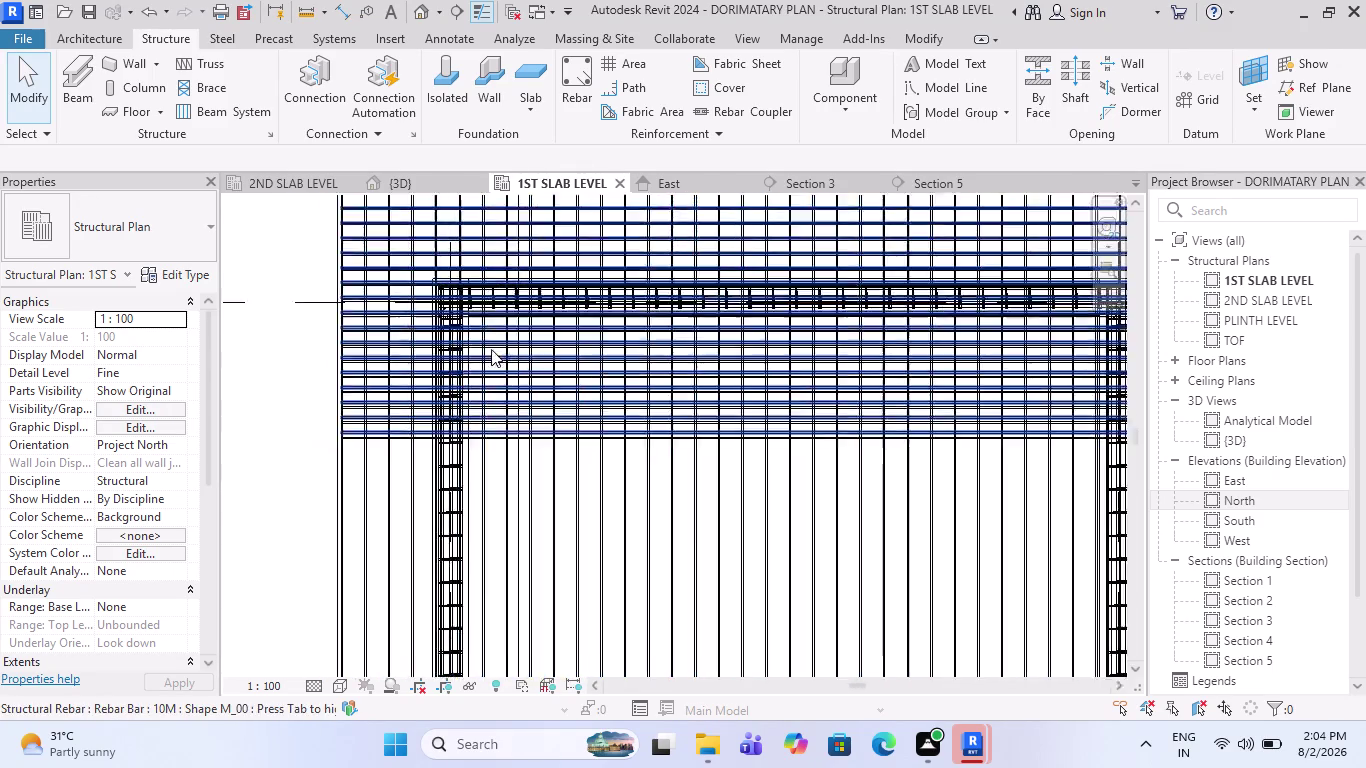
scroll(down, 3)
scroll(up, 3)
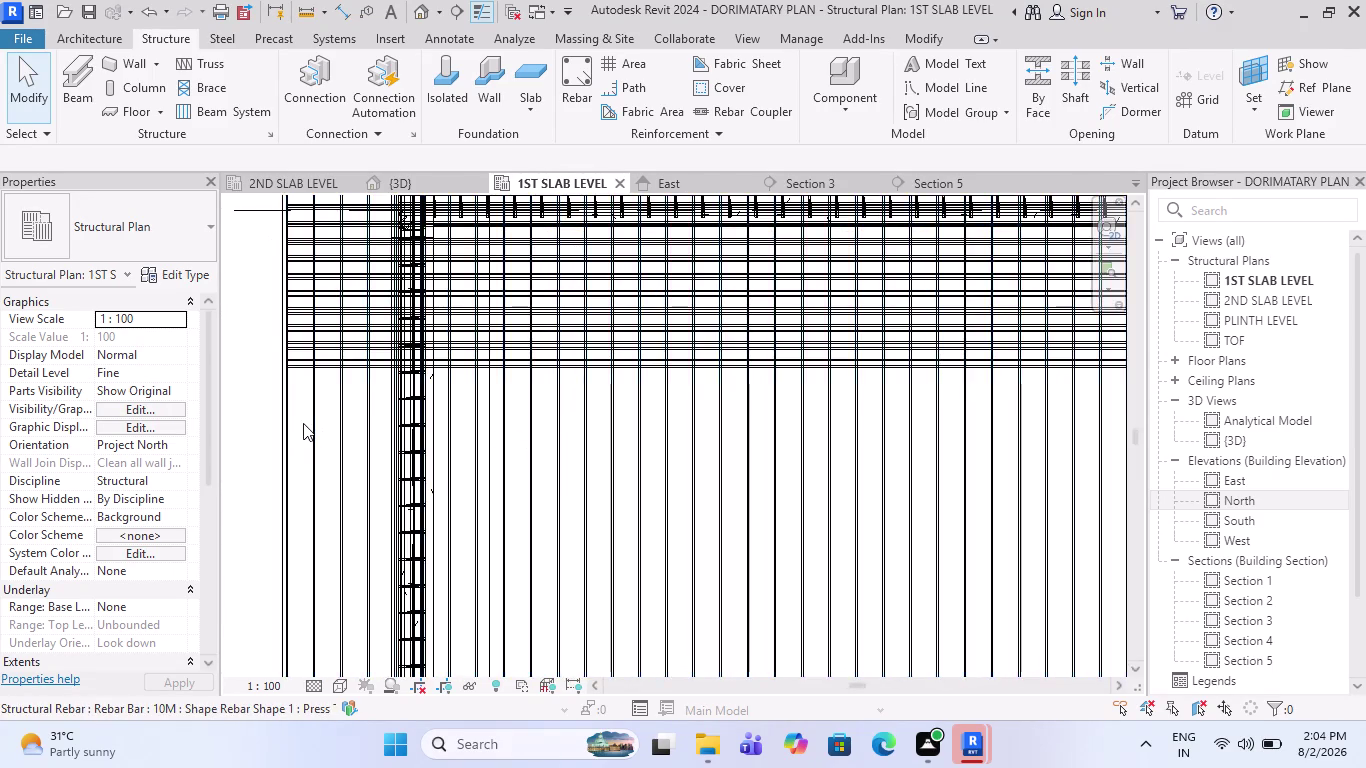
scroll(down, 3)
scroll(down, 3)
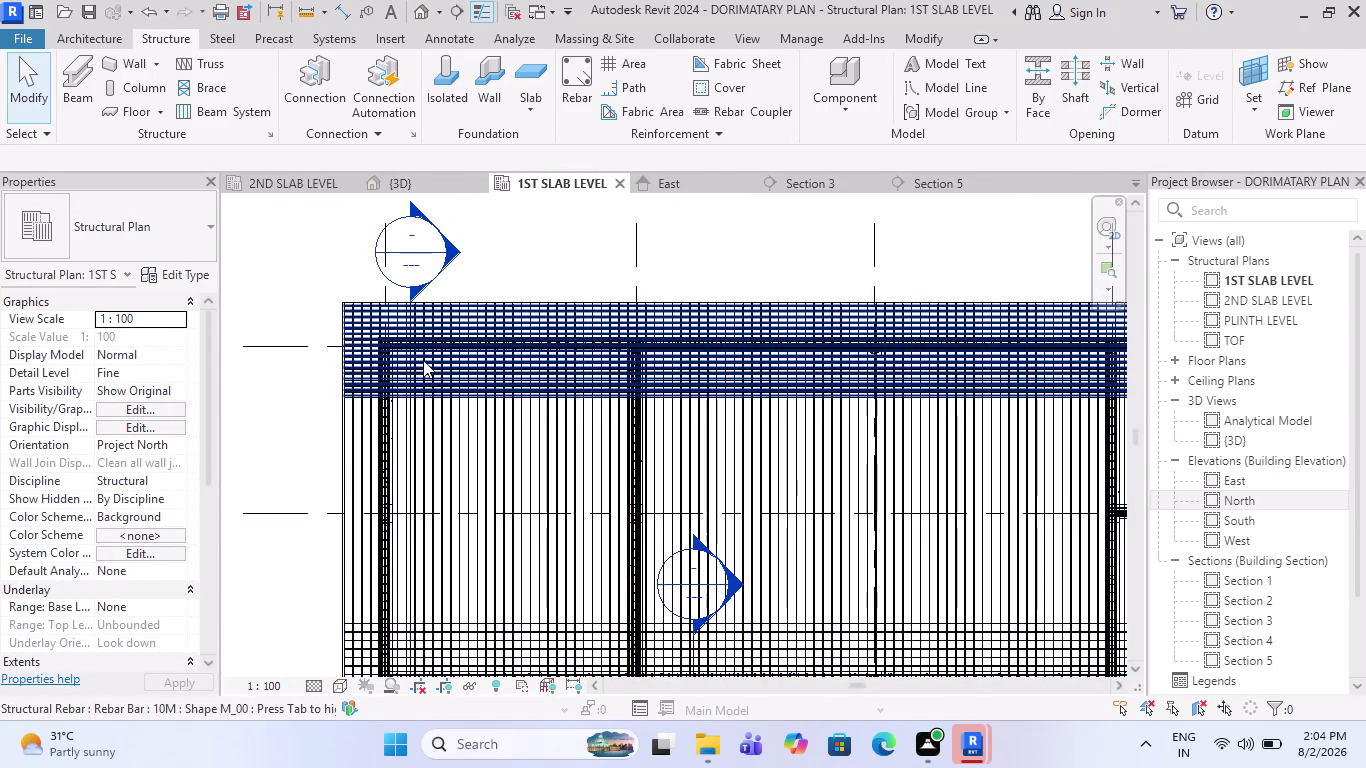
scroll(down, 3)
scroll(up, 3)
scroll(up, 3)
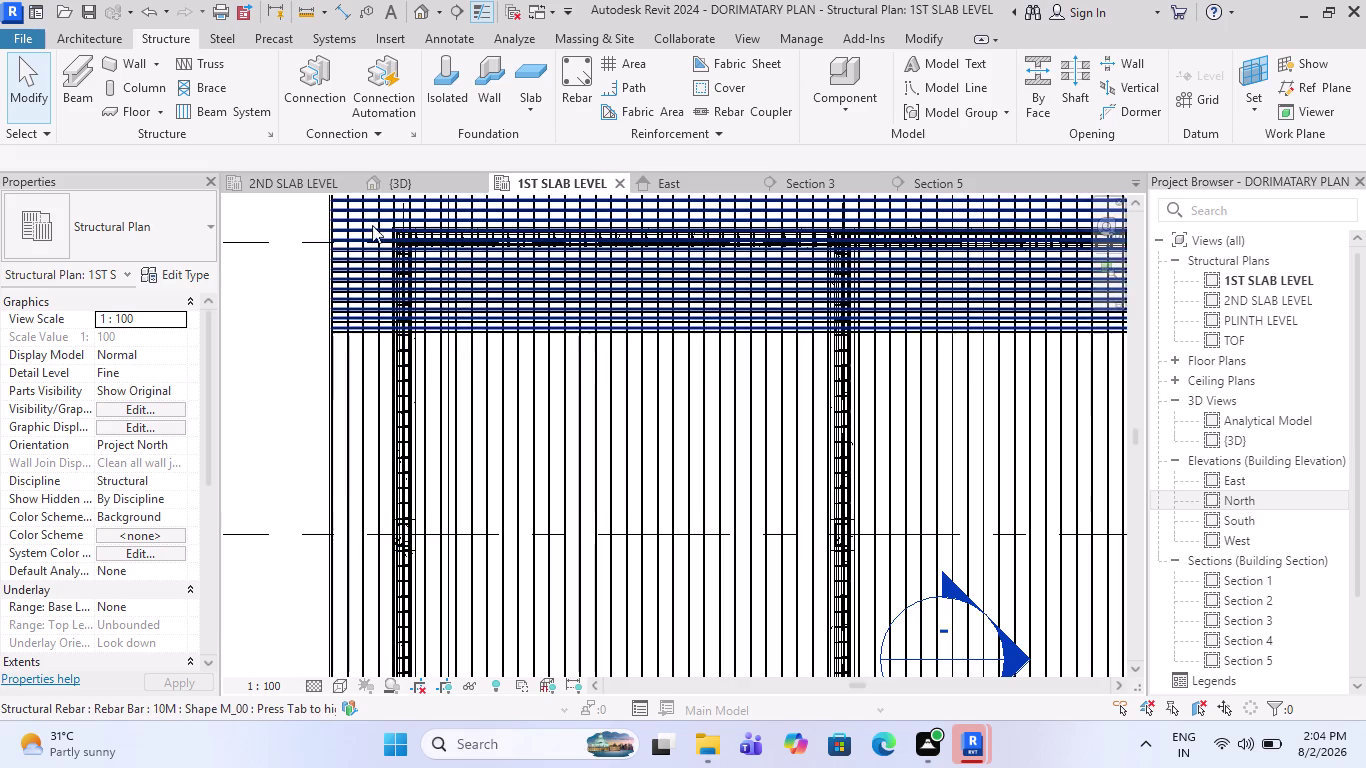
scroll(down, 3)
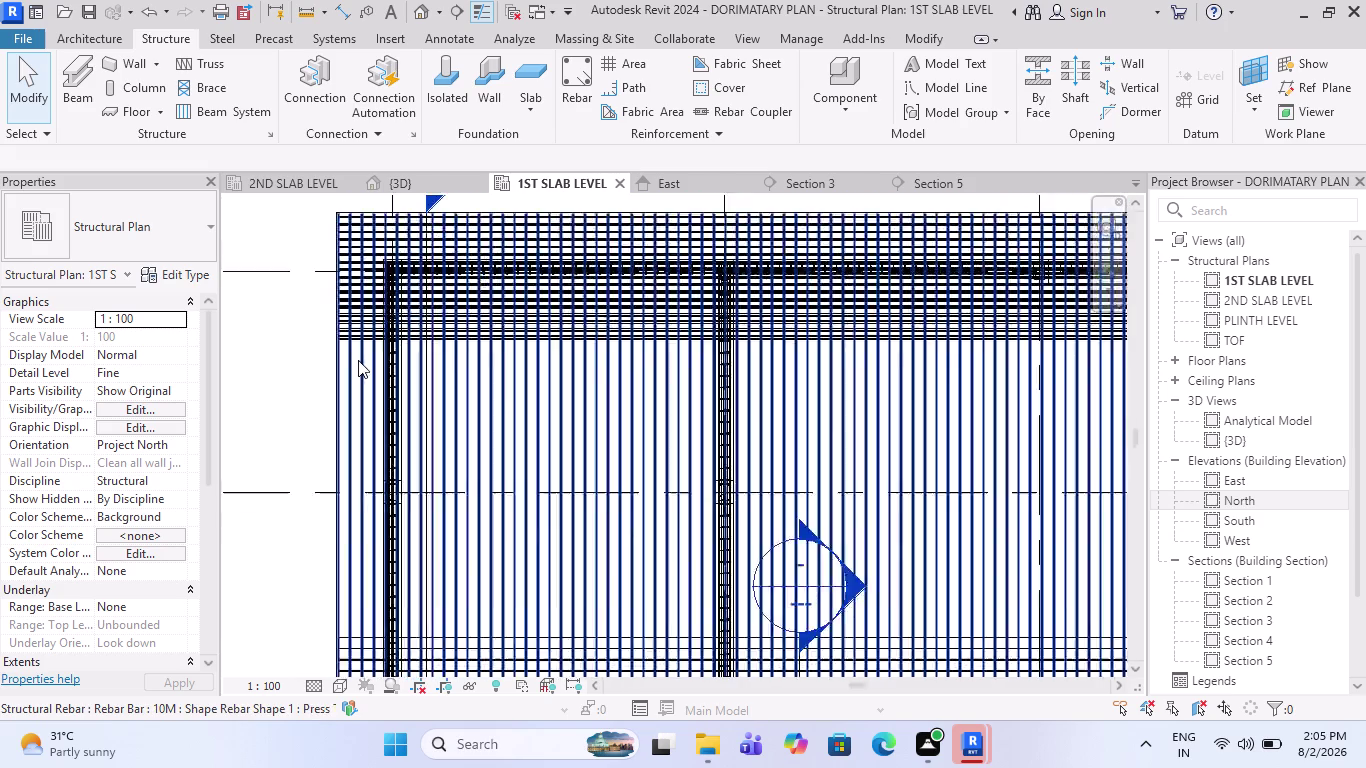
scroll(down, 3)
scroll(up, 3)
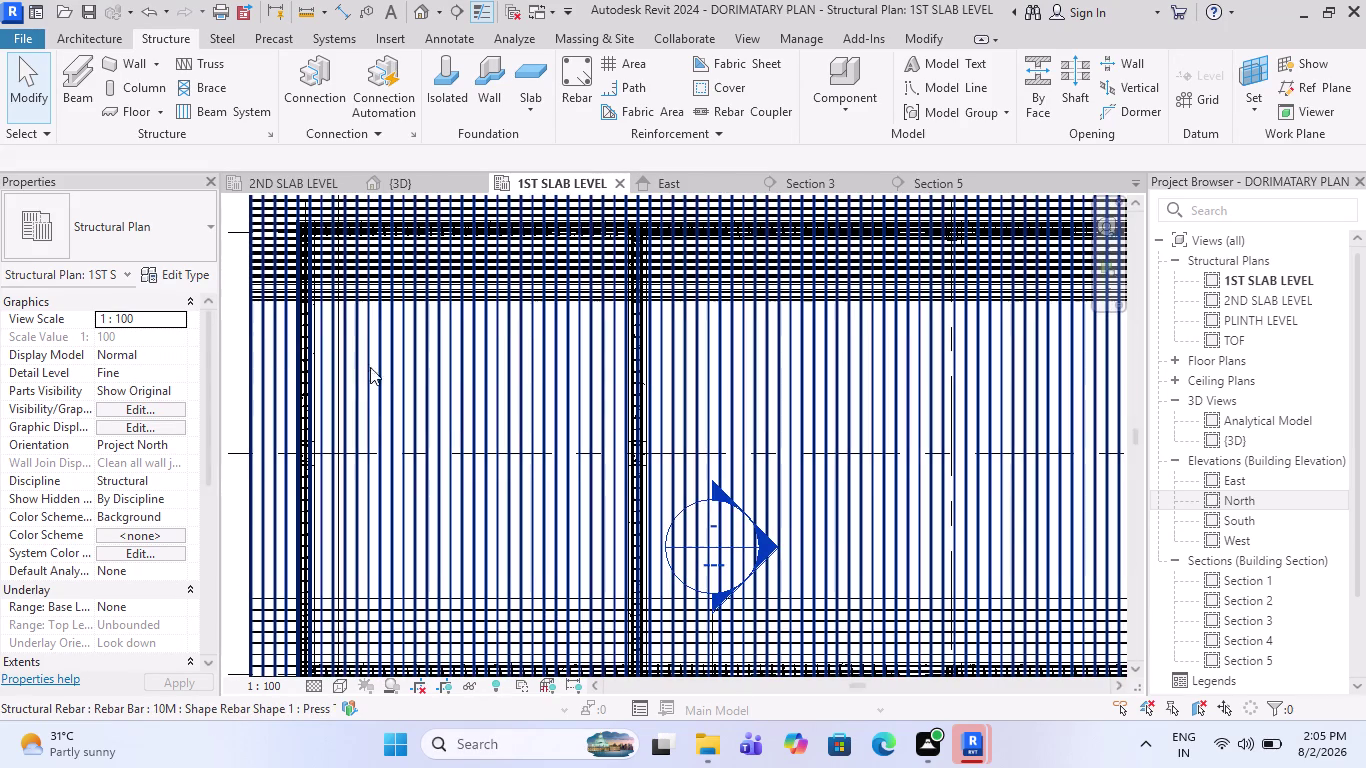
scroll(down, 3)
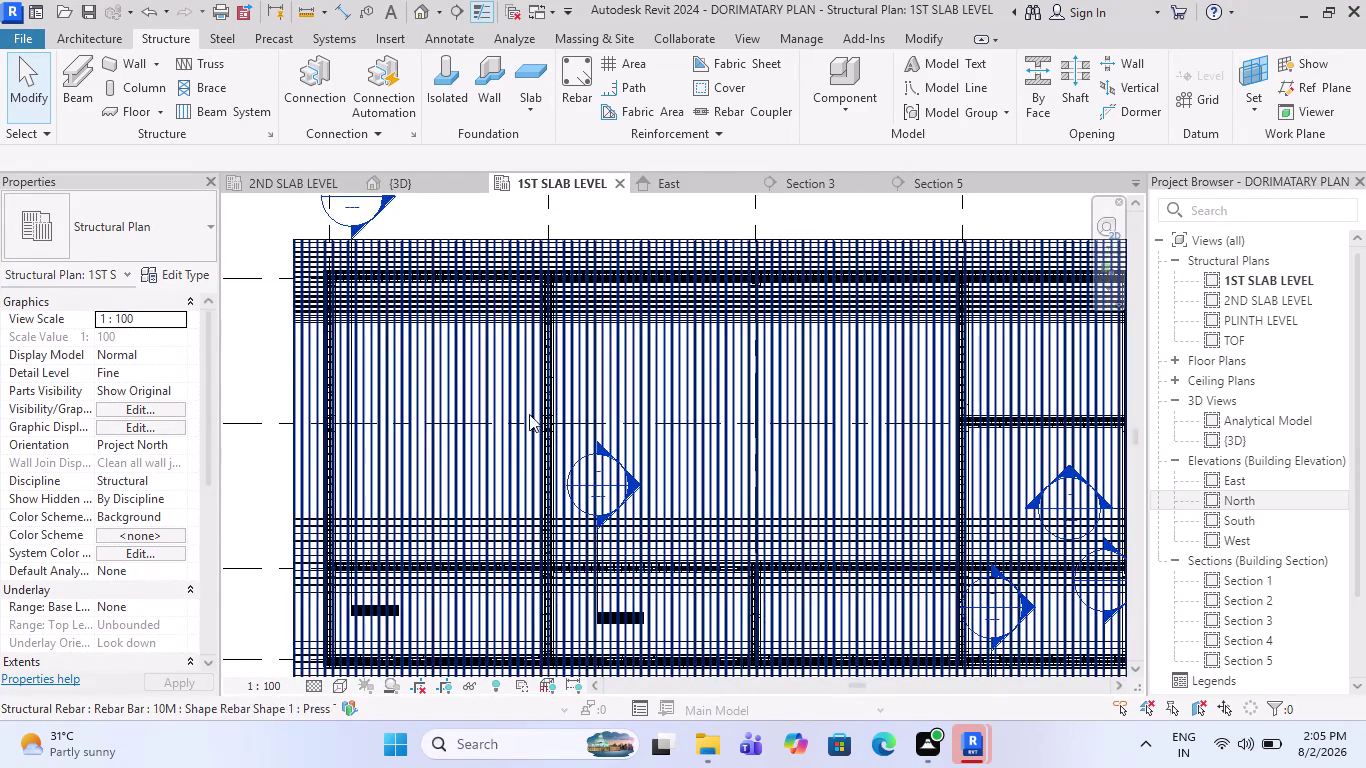
scroll(down, 3)
key(Escape)
scroll(up, 3)
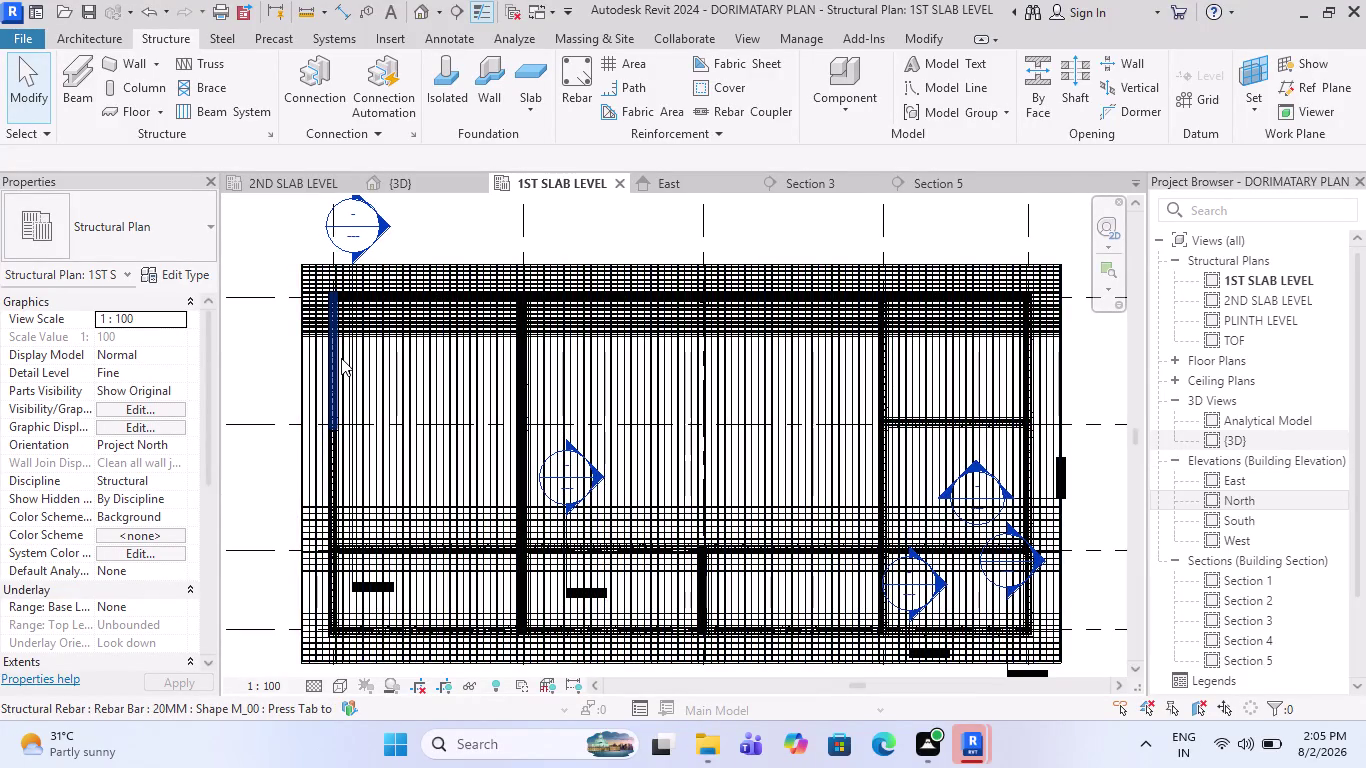
scroll(up, 3)
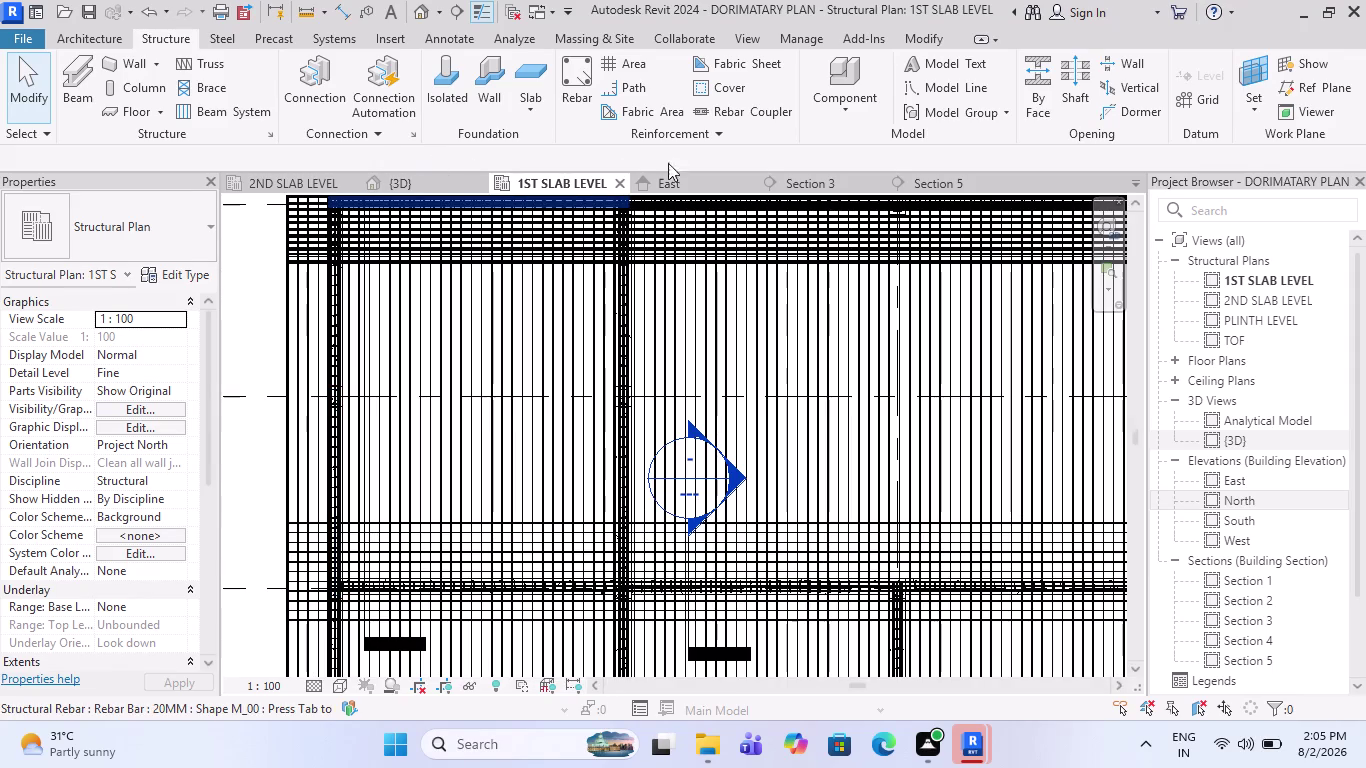
click(930, 188)
Start rebar placement in Section 5 with Rebar Shape 1 selected.
scroll(down, 3)
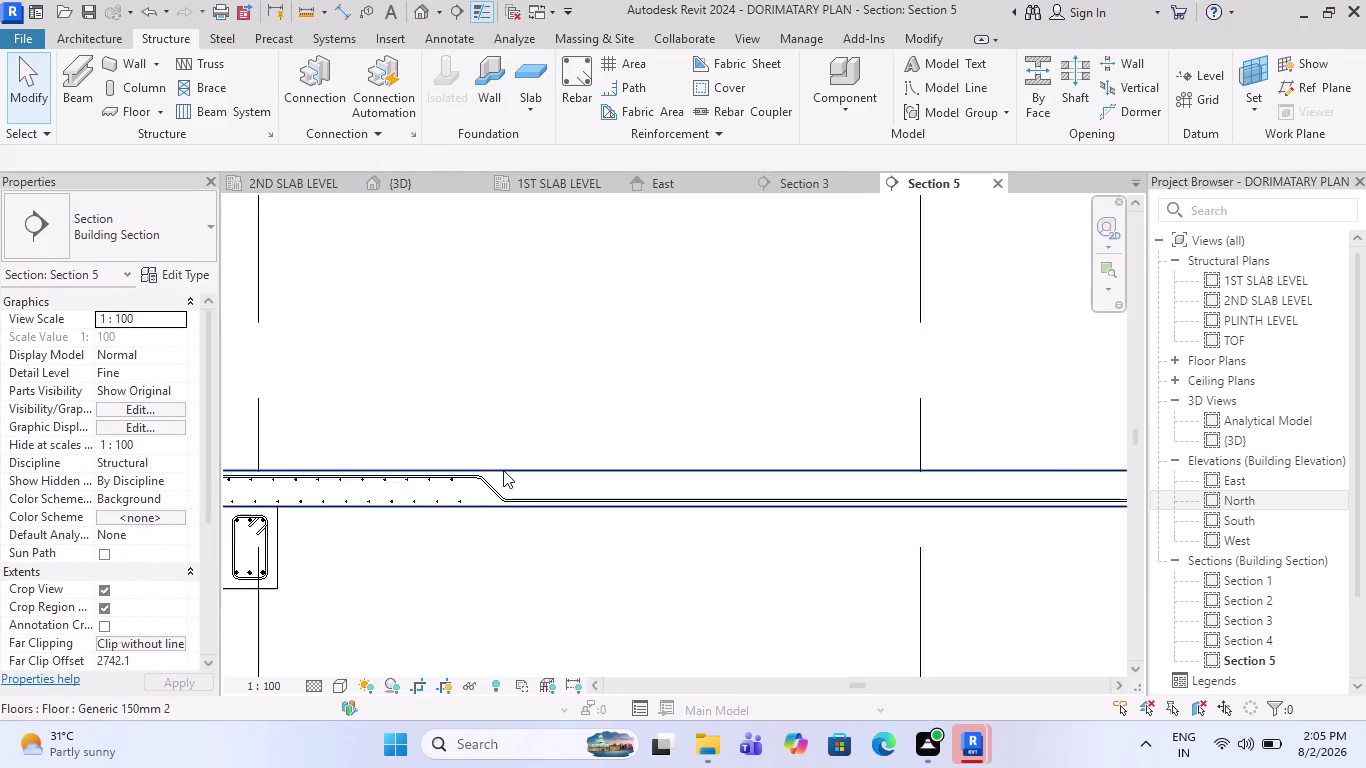
scroll(down, 3)
scroll(up, 3)
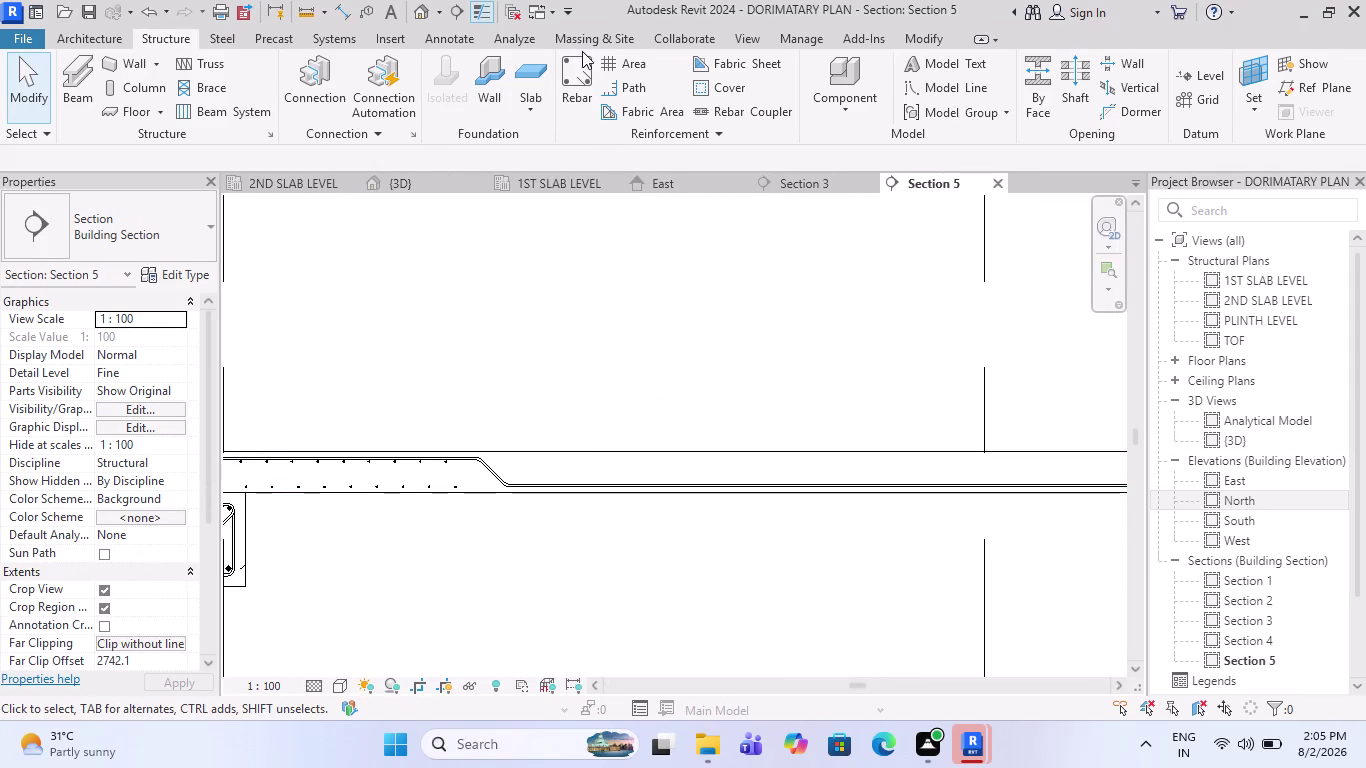
click(577, 76)
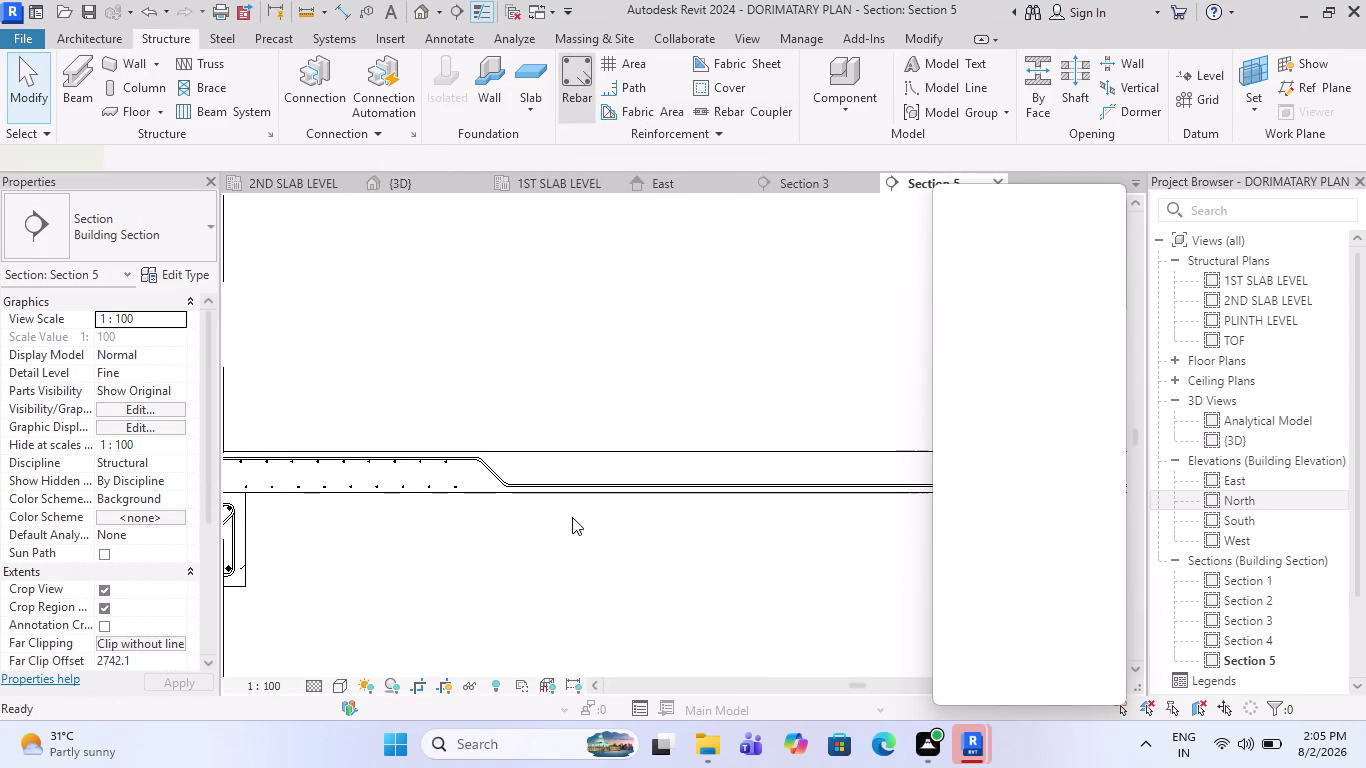
click(1016, 562)
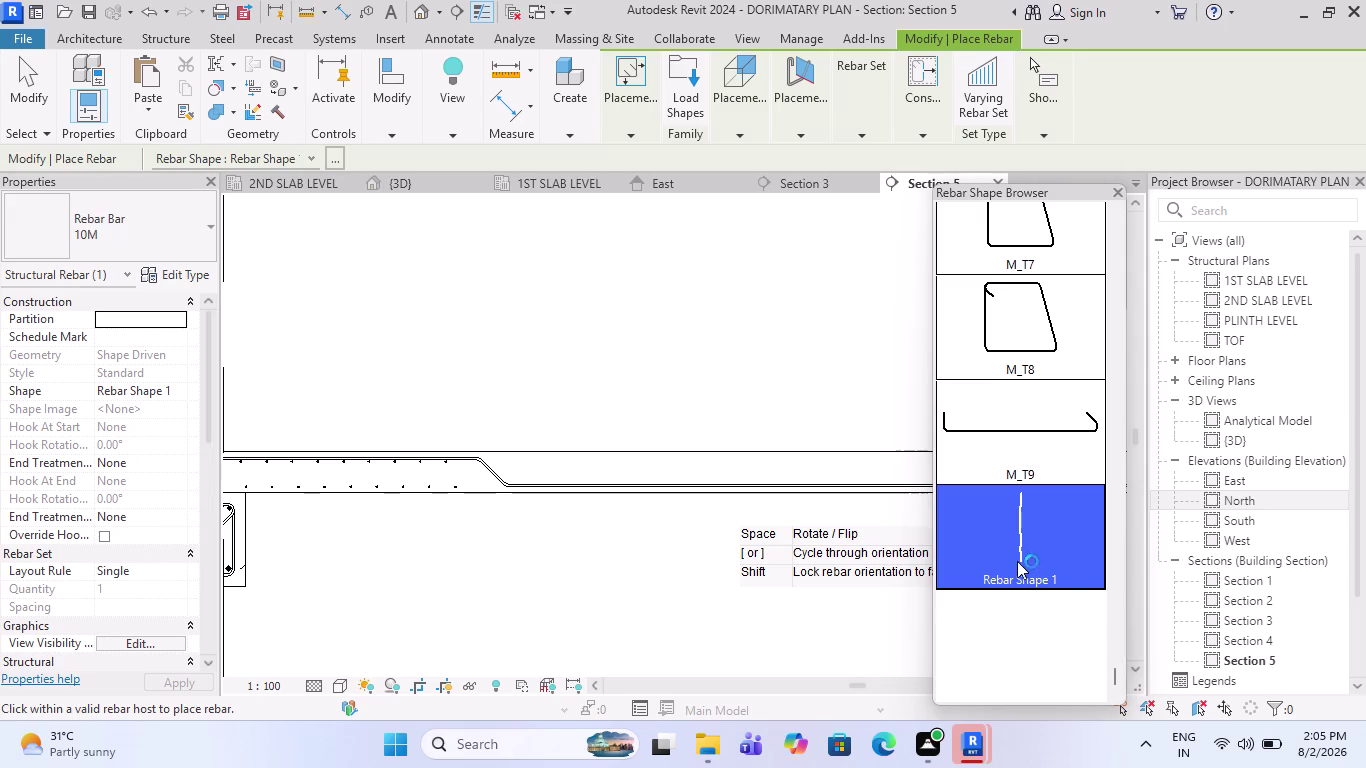
Try cover orientation options and set placement to the current work plane.
scroll(up, 3)
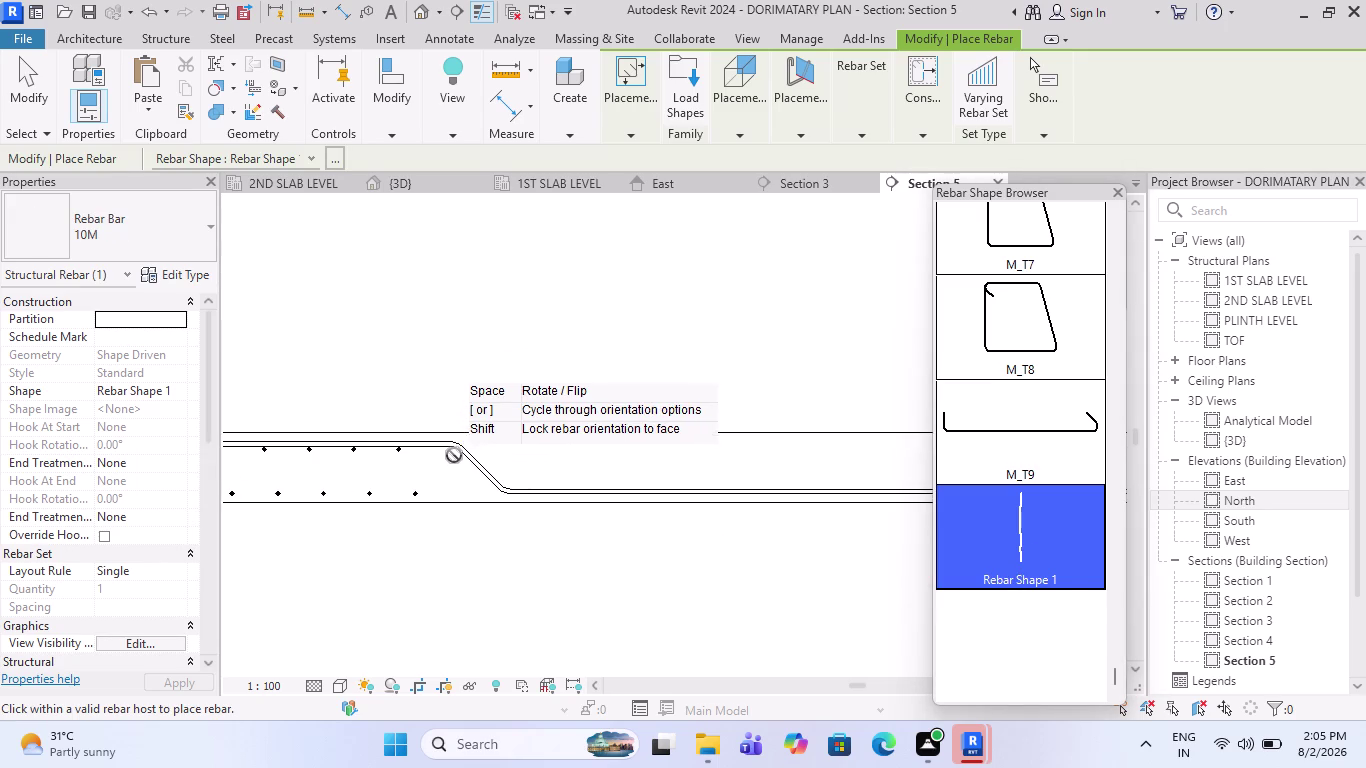
scroll(up, 3)
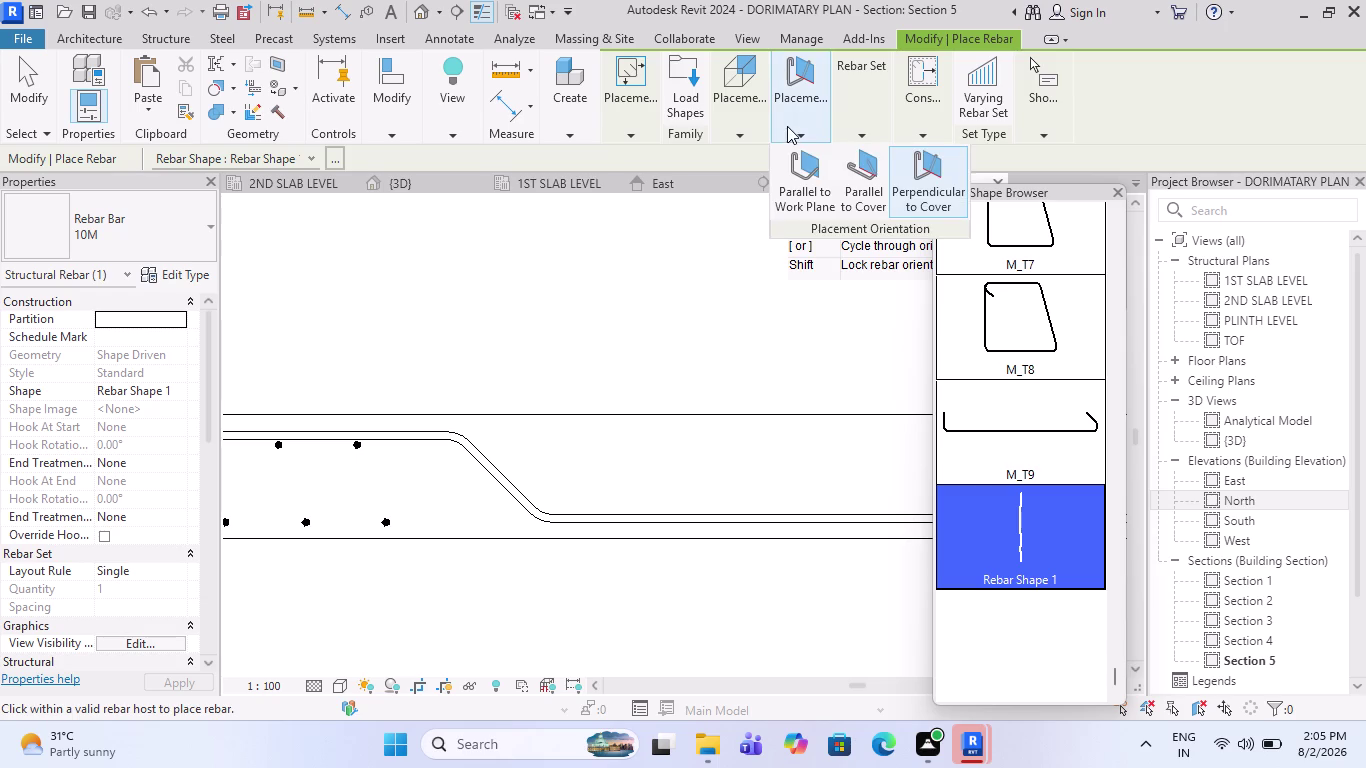
click(812, 182)
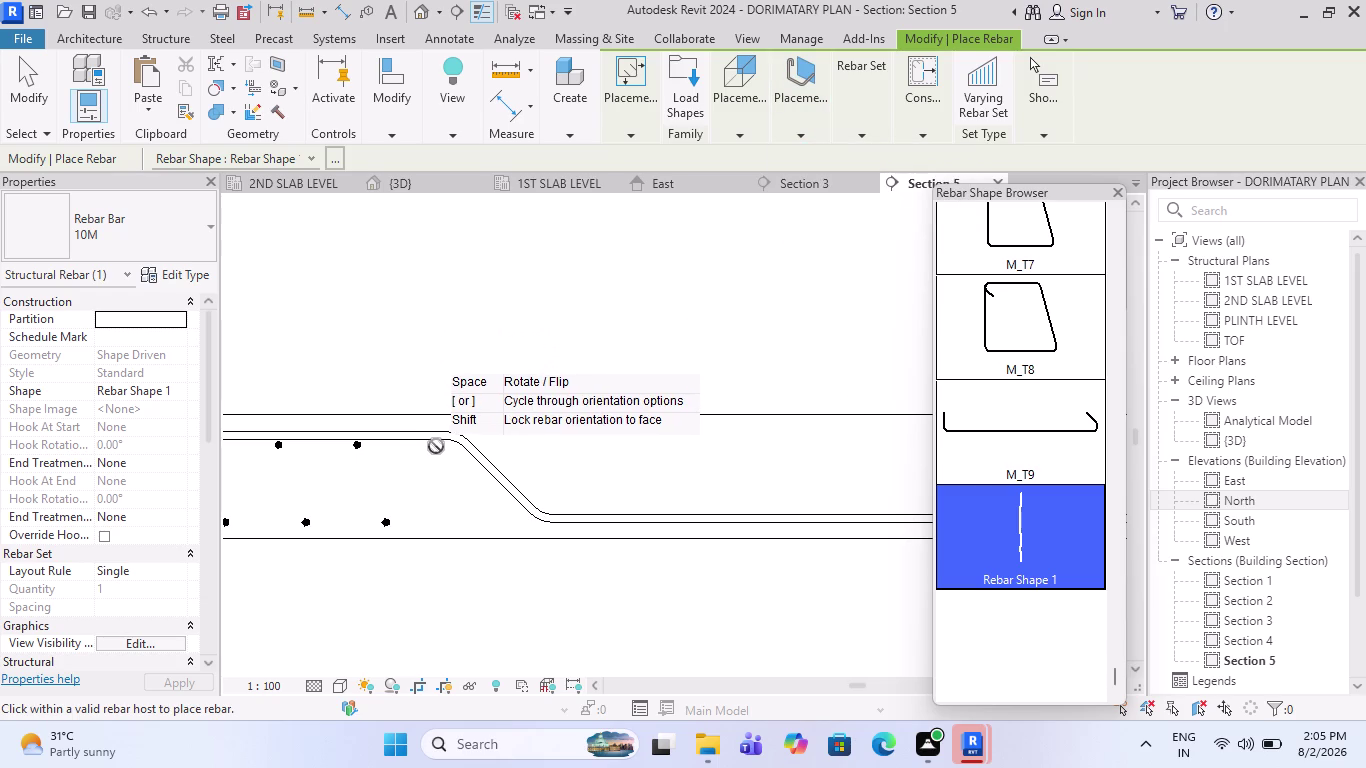
key(space)
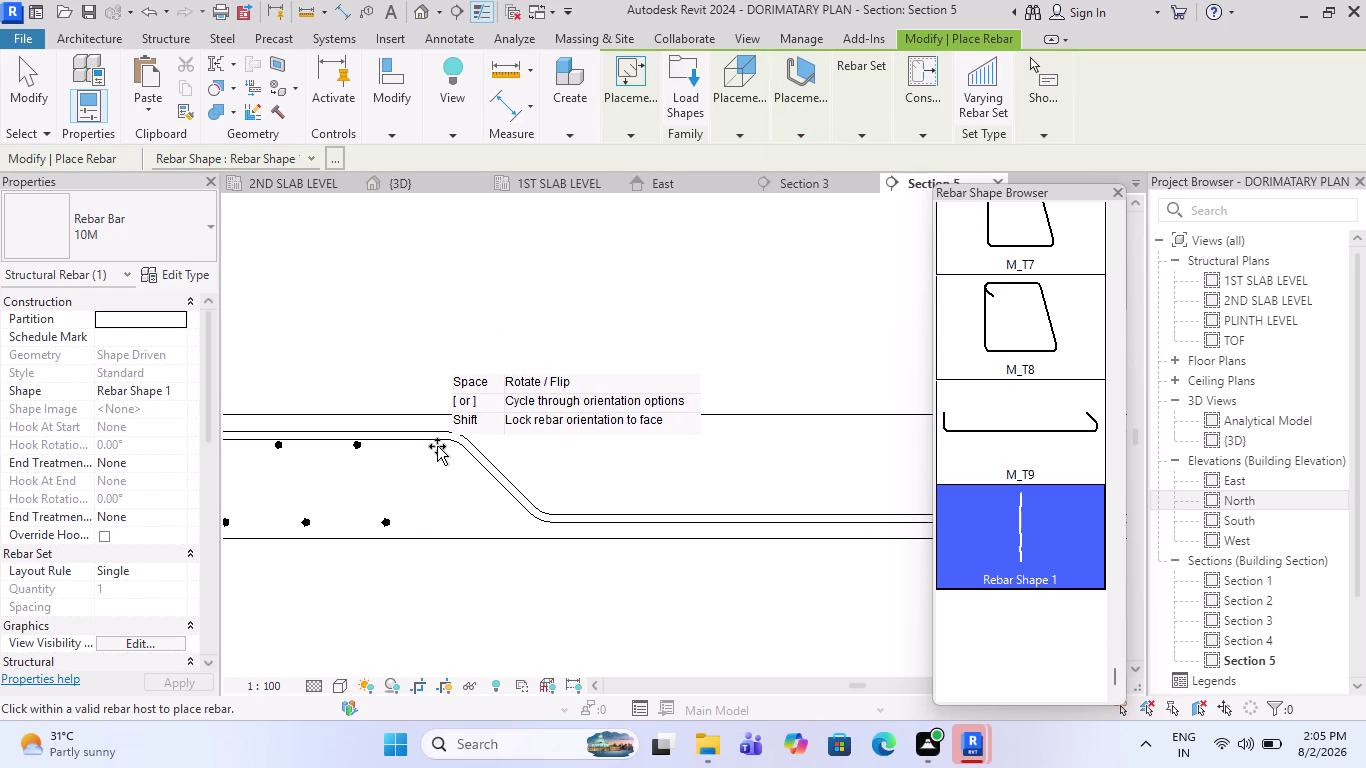
scroll(up, 3)
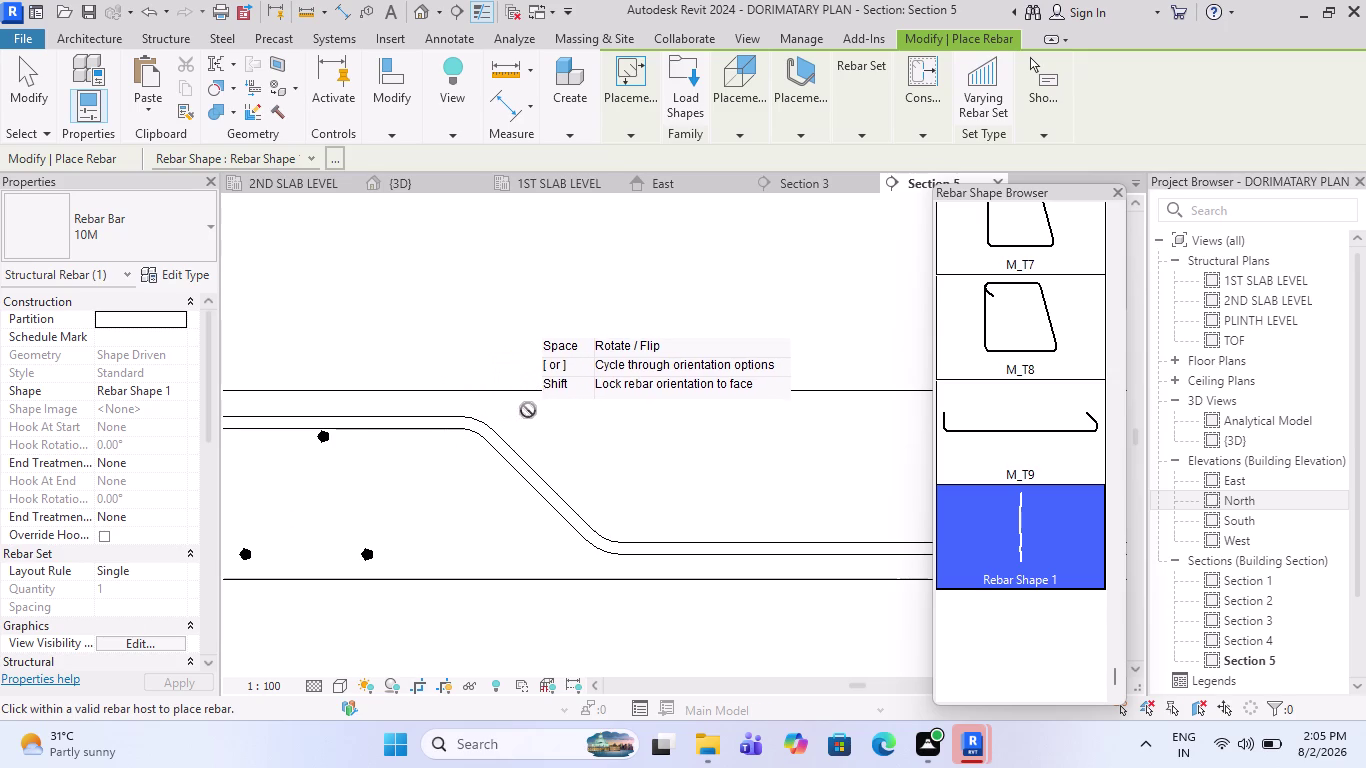
scroll(down, 3)
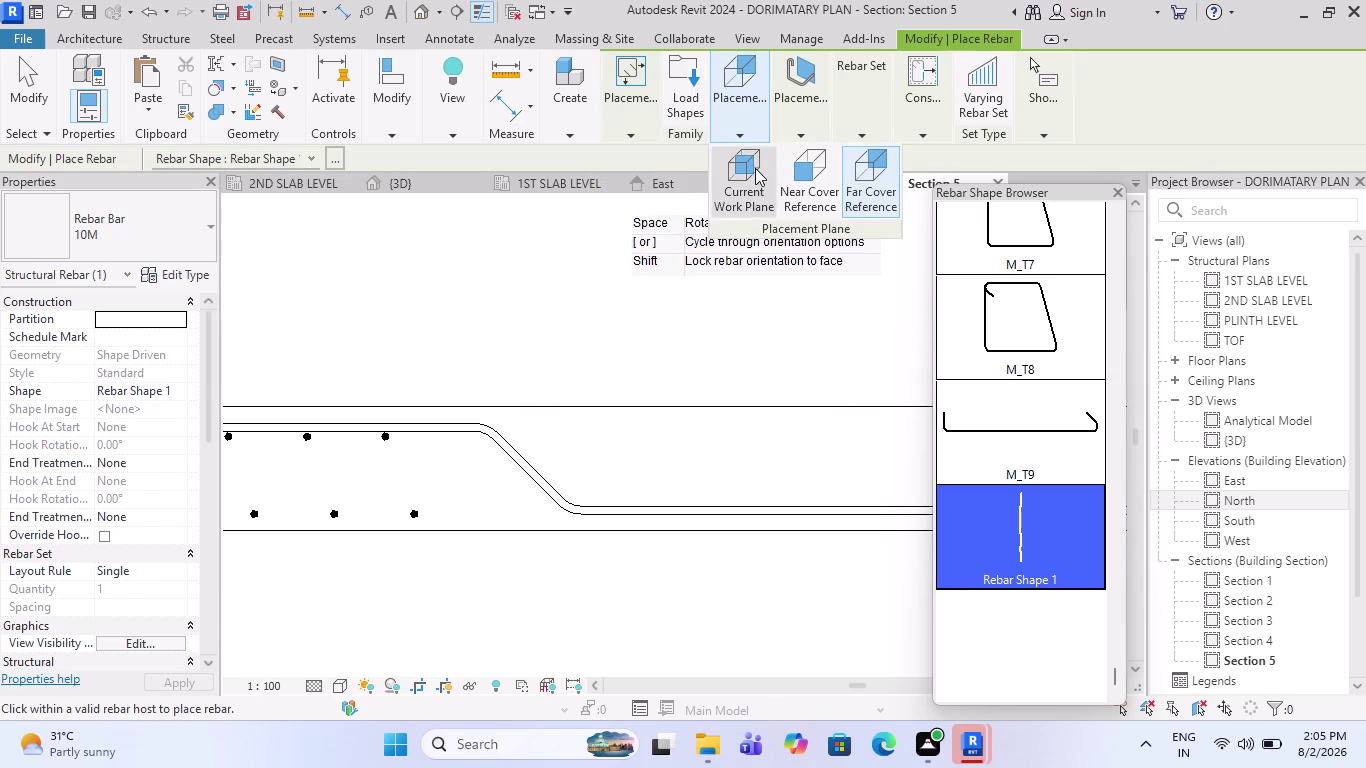
click(755, 169)
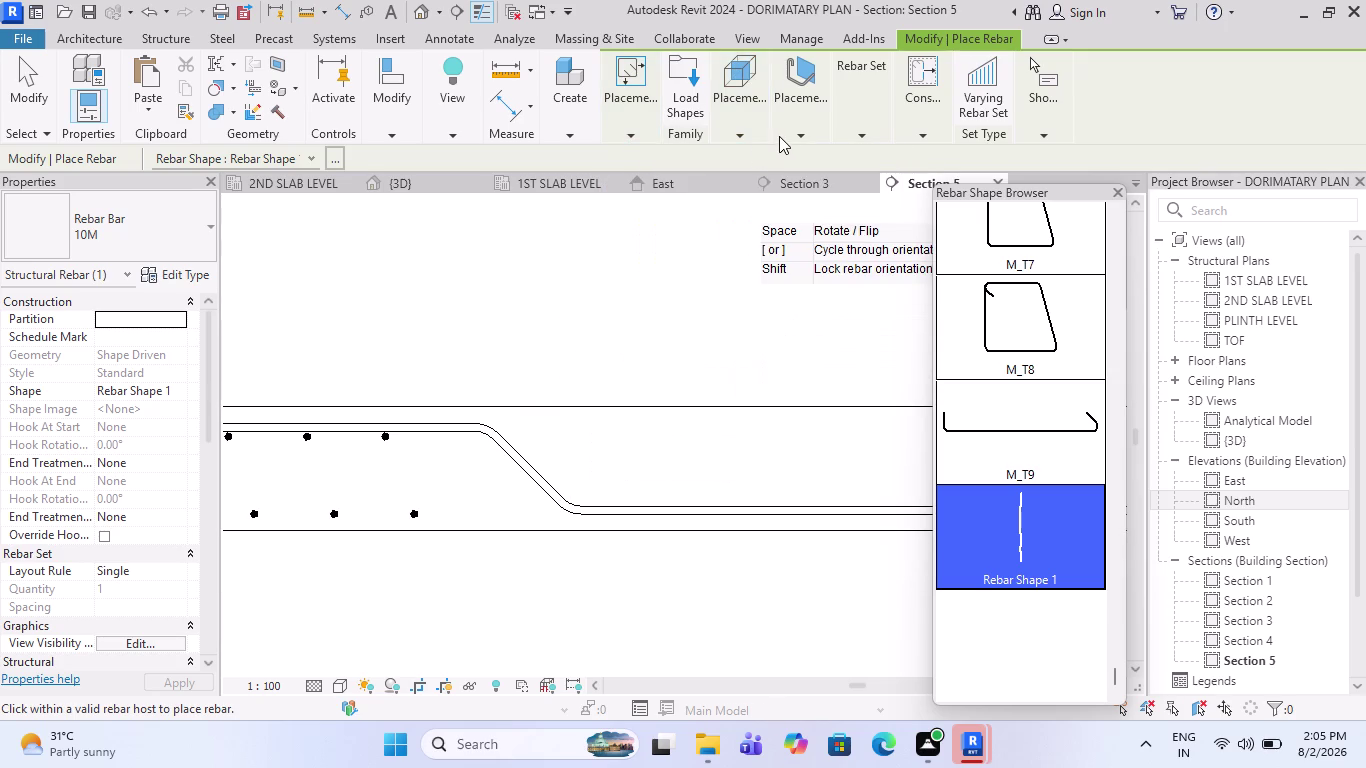
Try parallel-to-cover and far cover orientations, then cancel rebar placement.
click(939, 194)
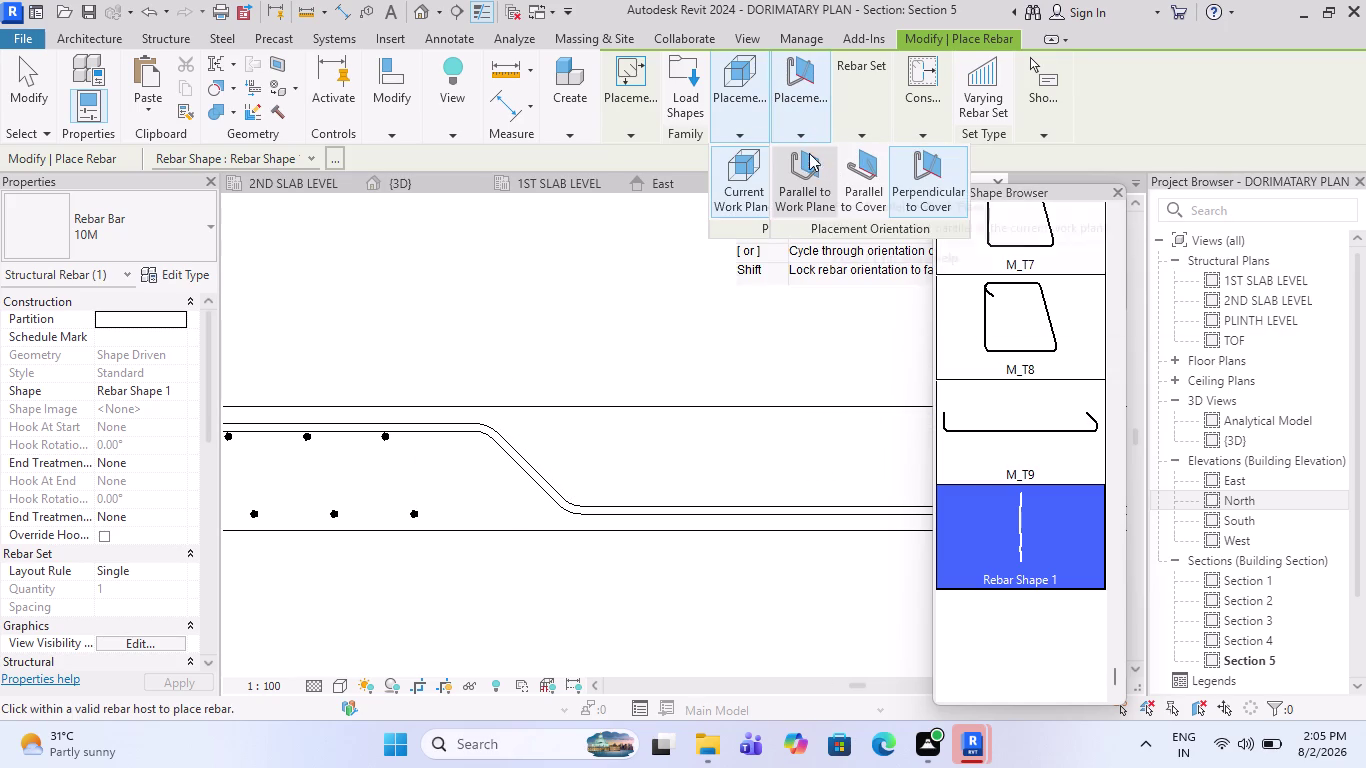
click(875, 189)
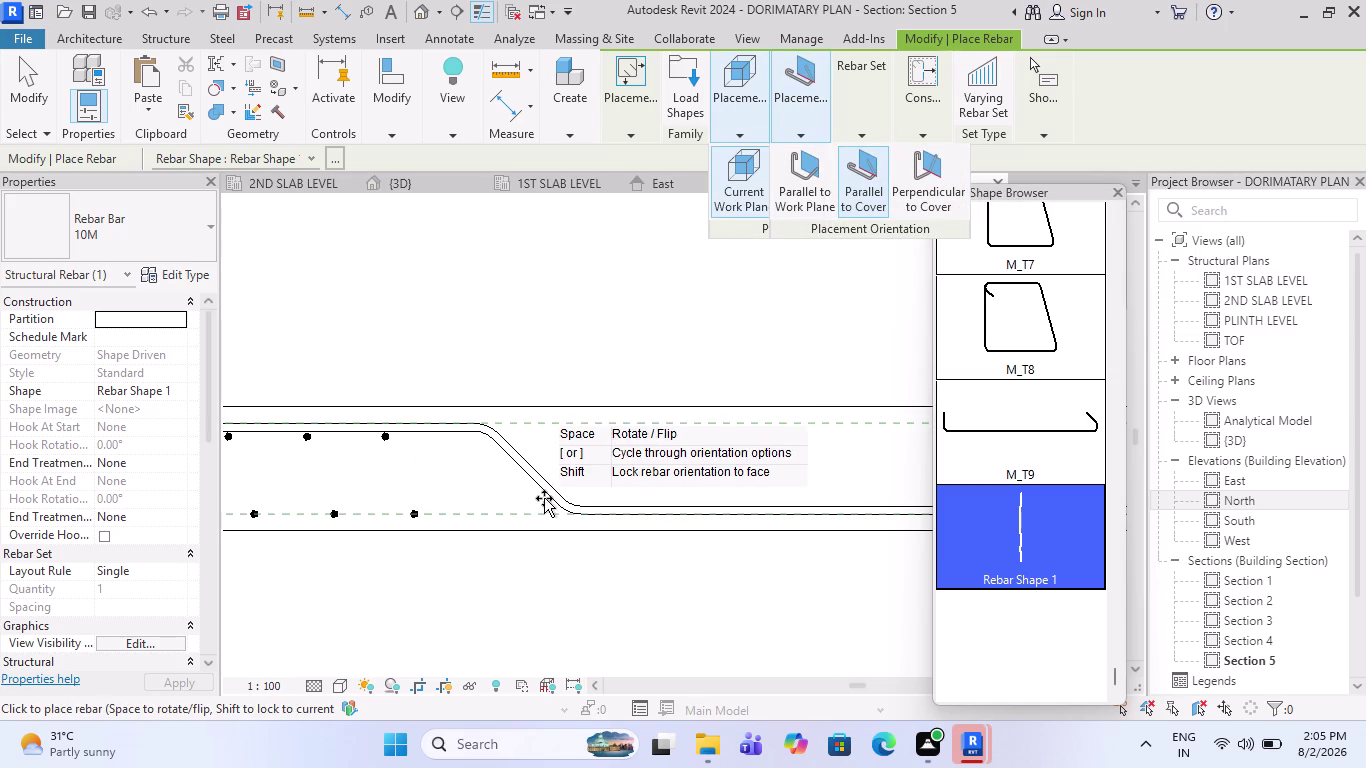
click(804, 209)
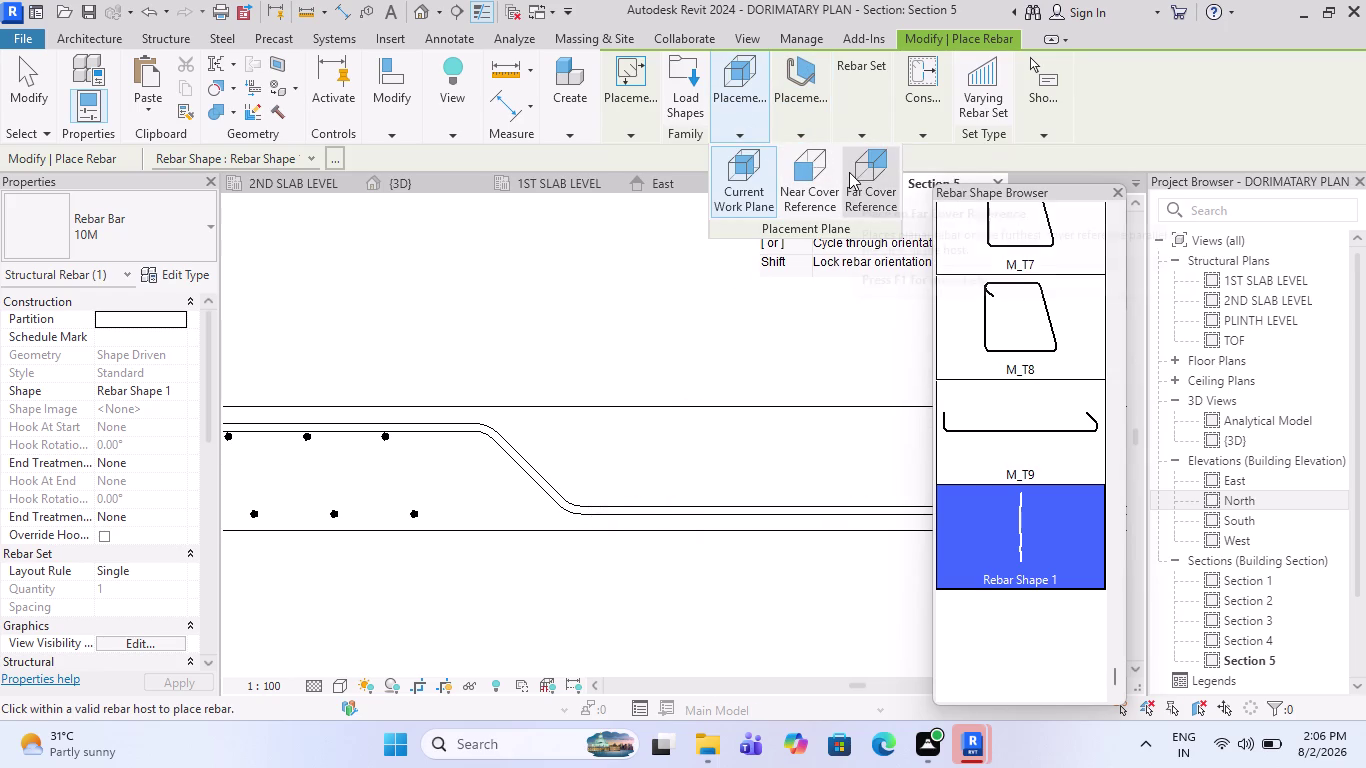
click(853, 174)
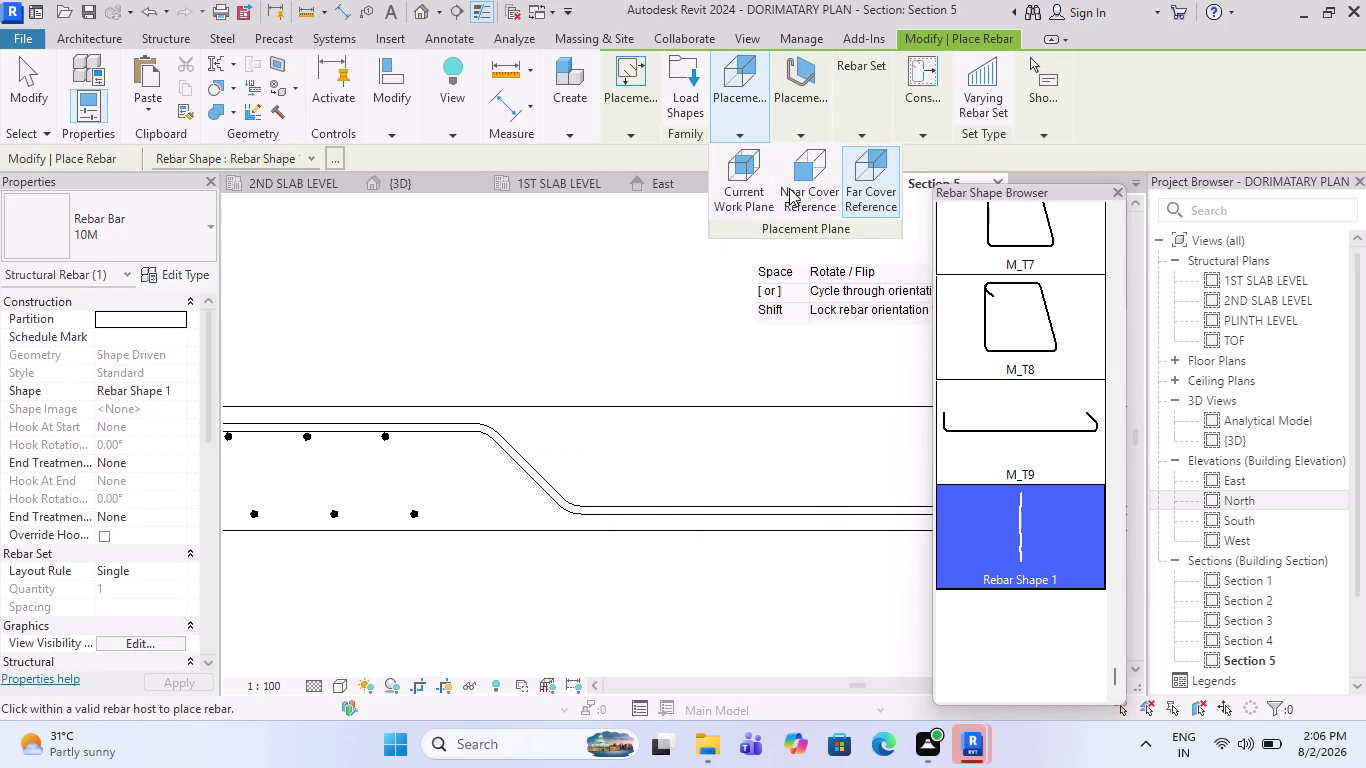
click(911, 164)
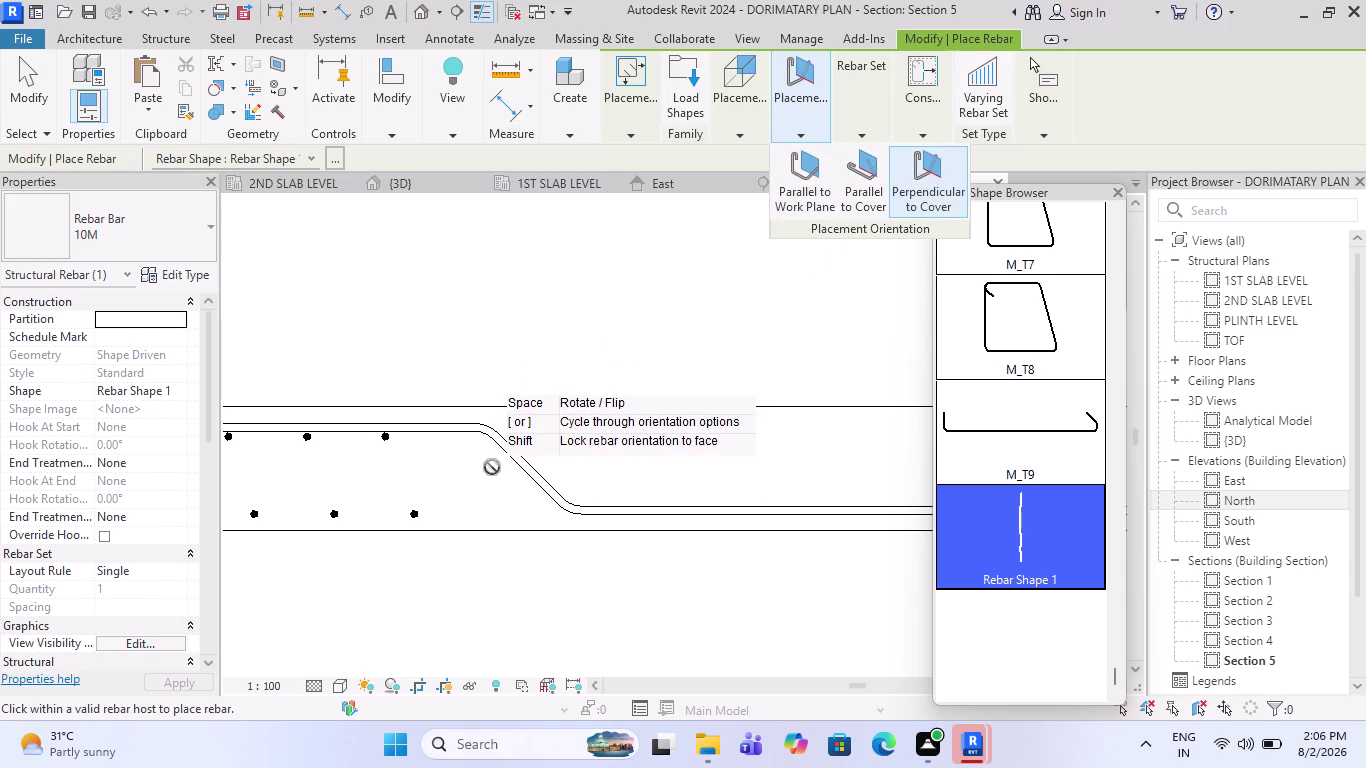
scroll(down, 3)
scroll(down, 3)
key(Escape)
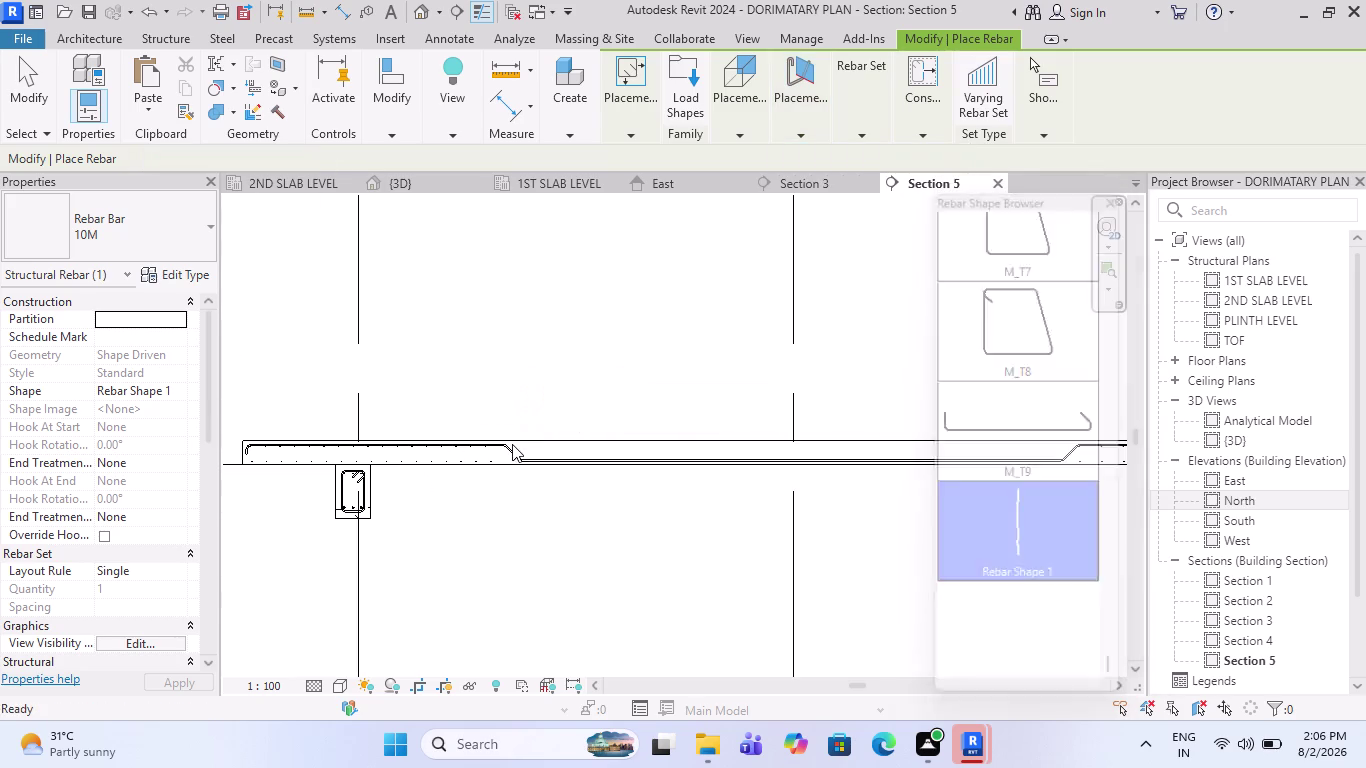
Zoom out over Section 5's three levels and go to the 1ST SLAB LEVEL plan.
scroll(down, 3)
scroll(down, 3)
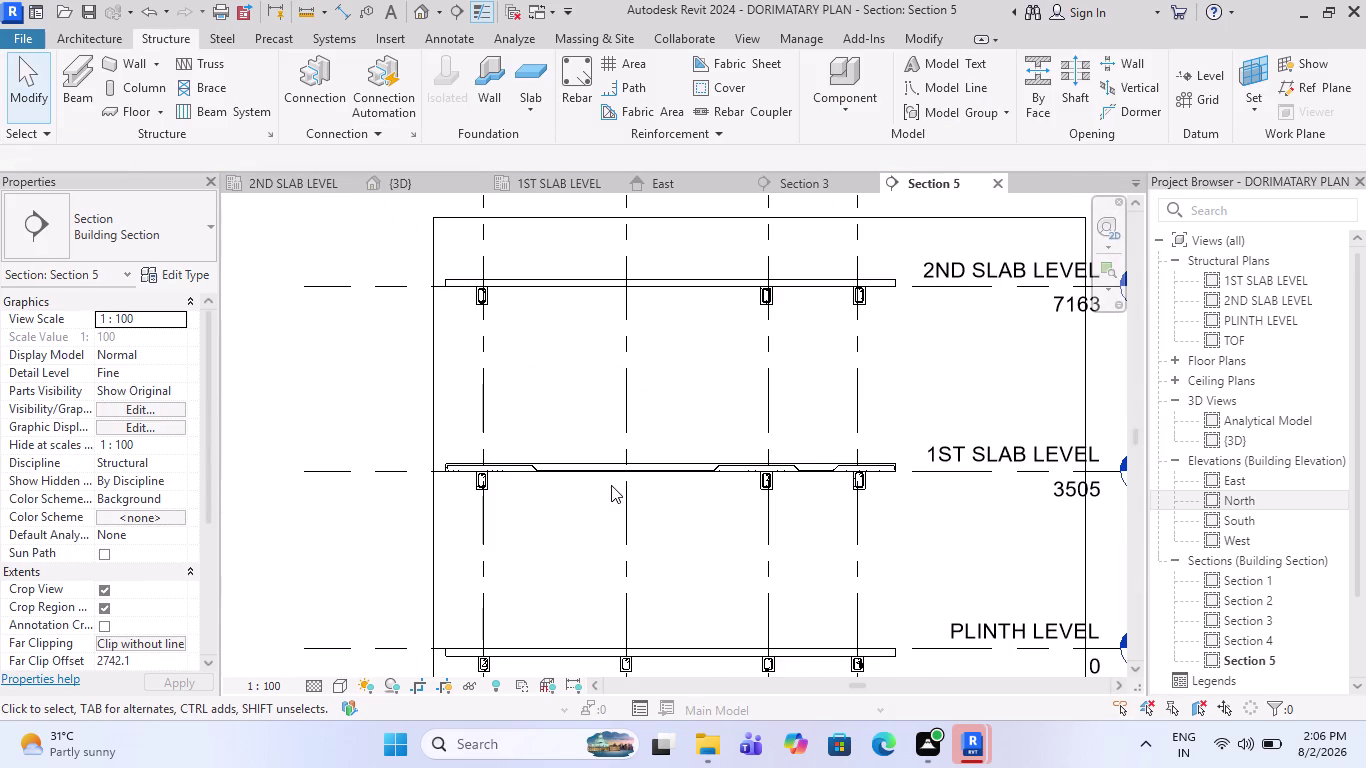
scroll(up, 3)
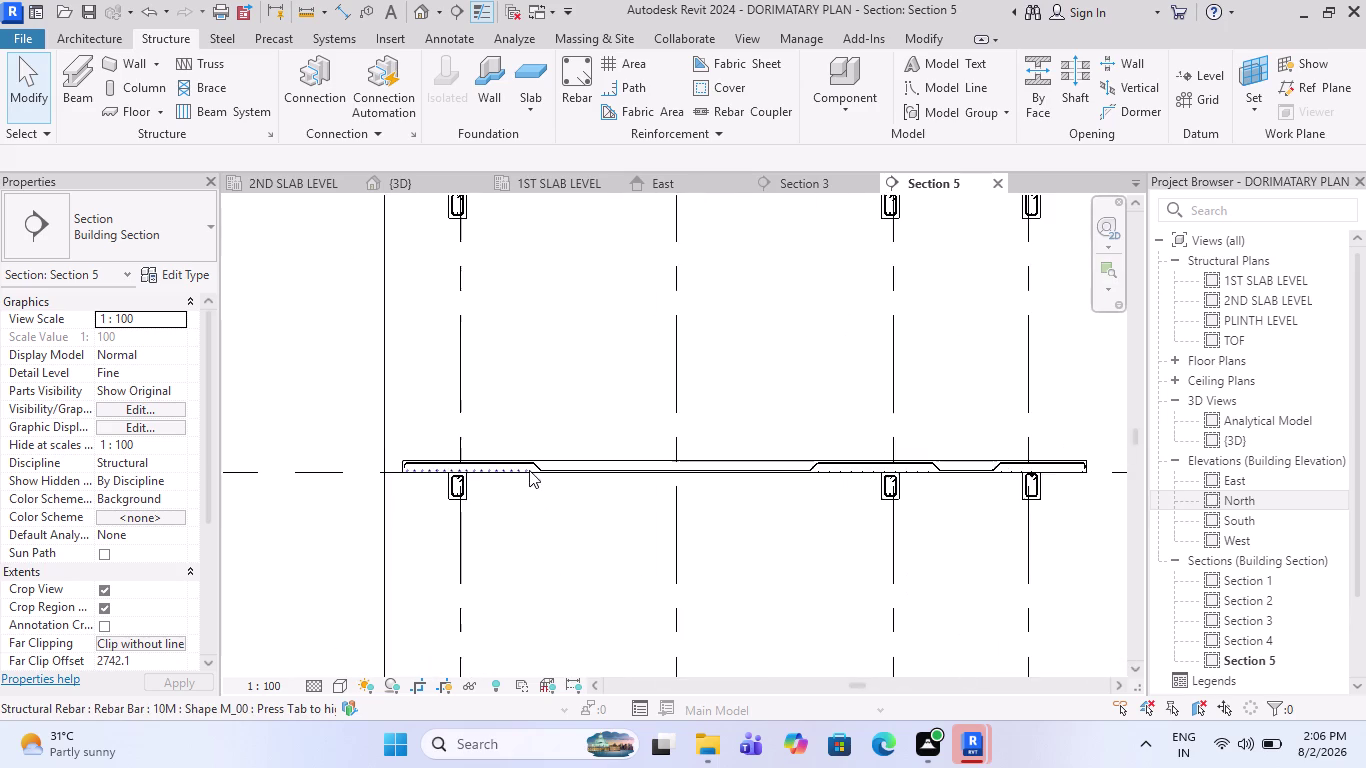
scroll(down, 3)
scroll(down, 3)
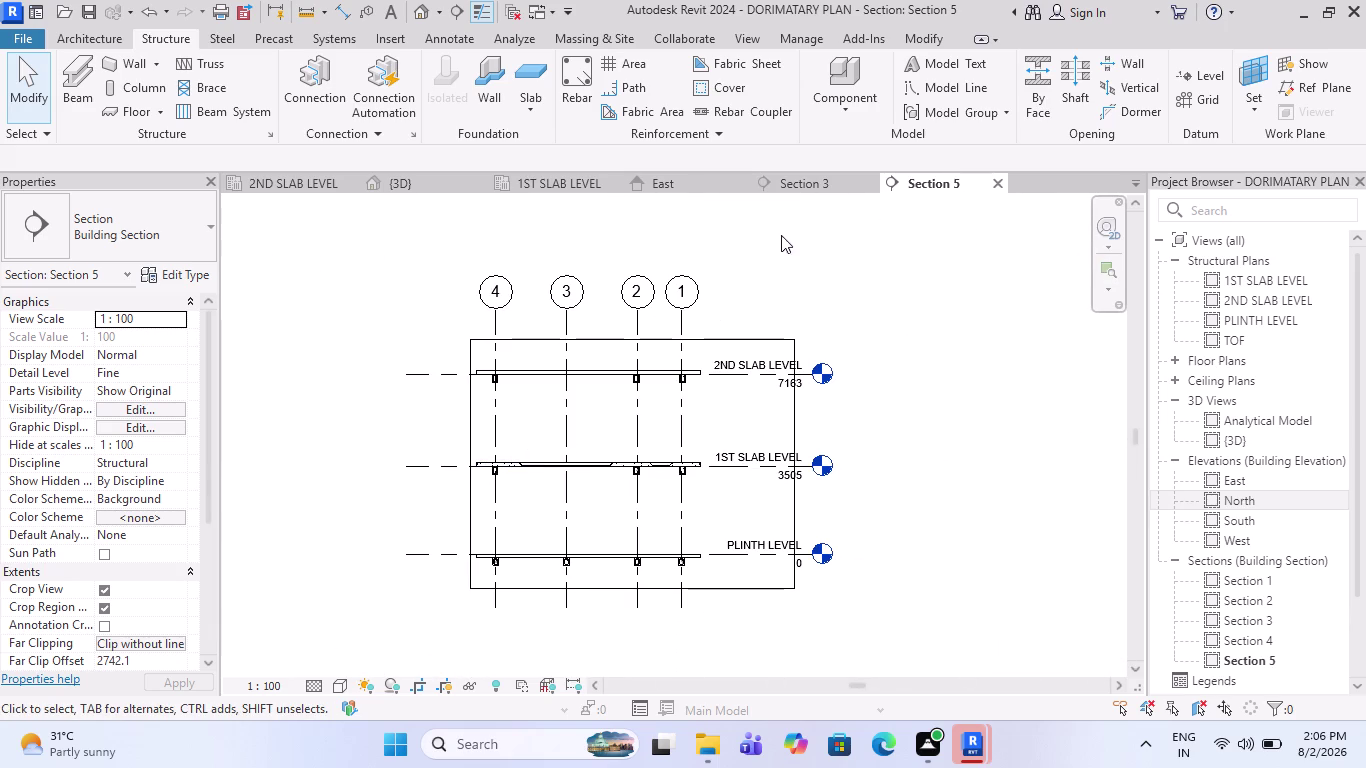
click(542, 182)
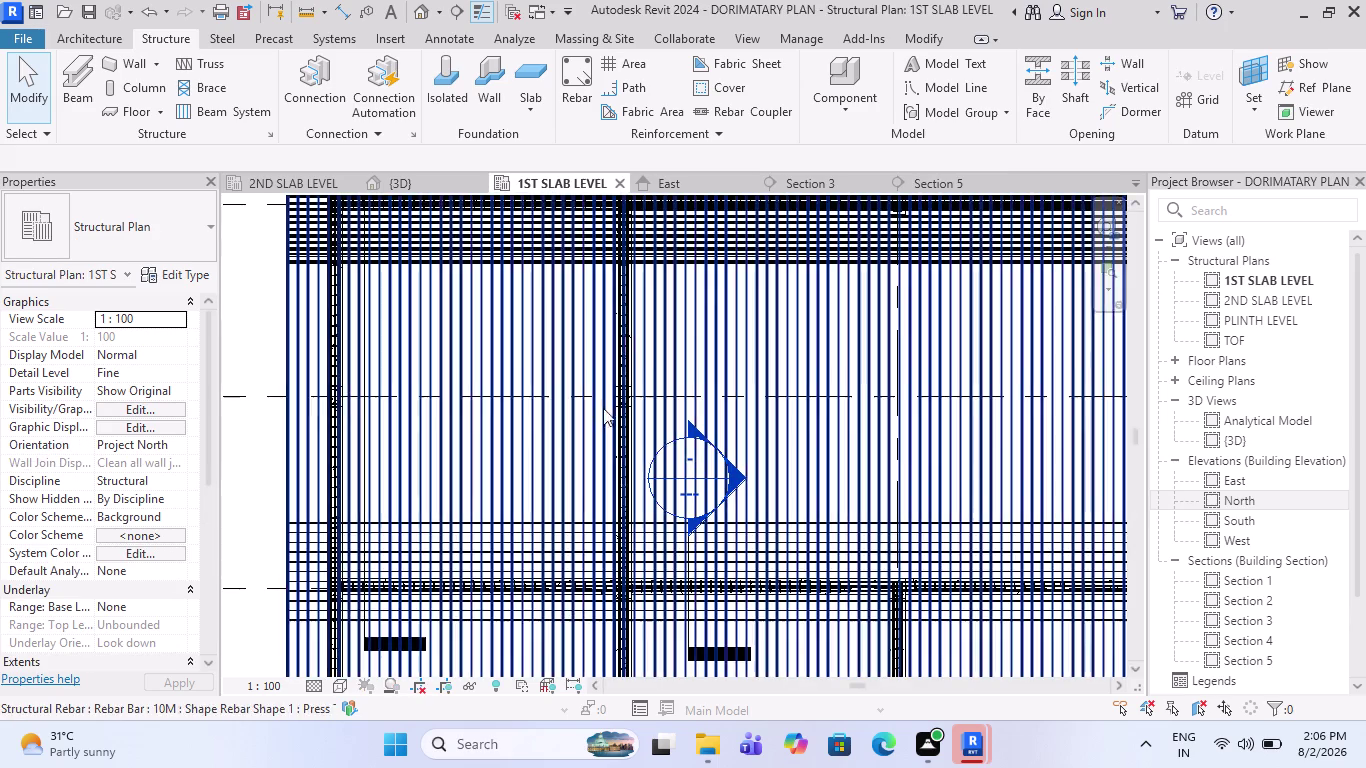
Fit and zoom around the first slab plan, then clear the selection.
scroll(down, 3)
key(Escape)
scroll(up, 3)
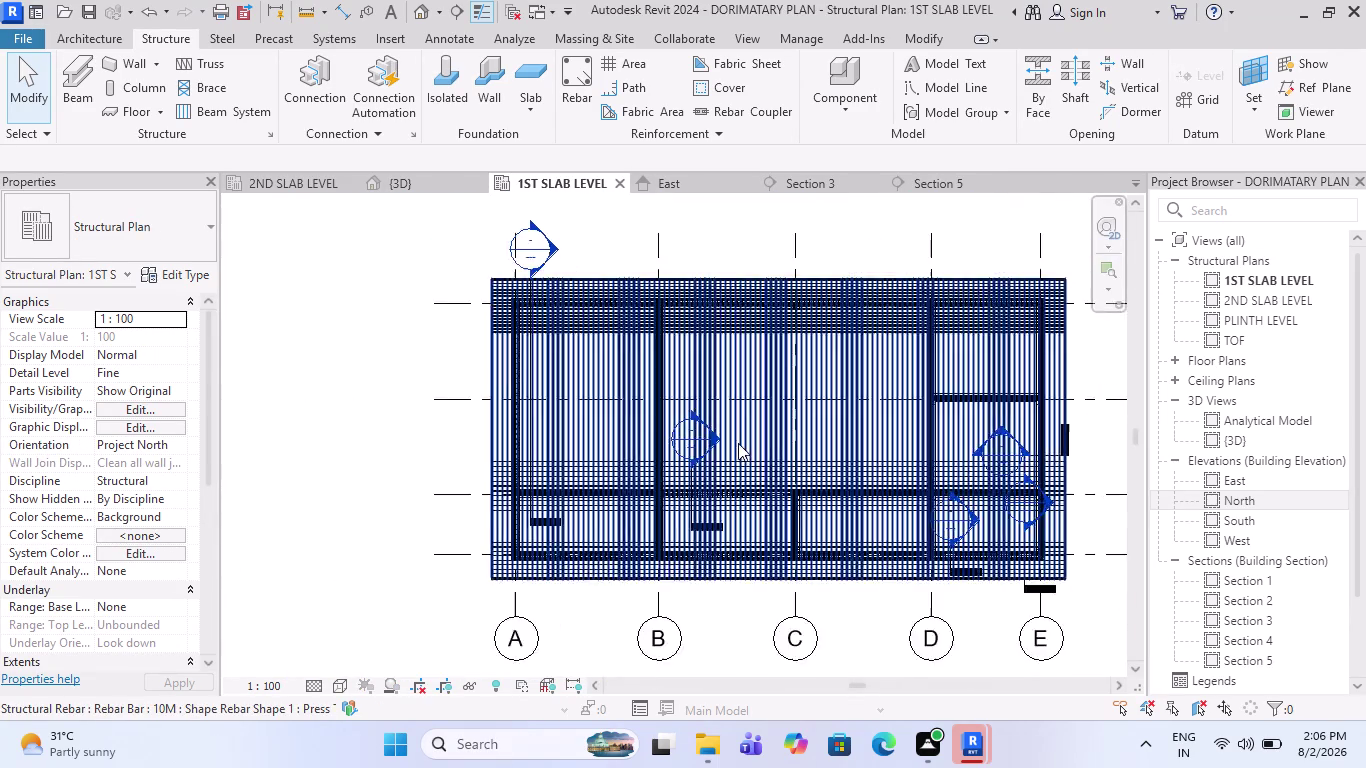
scroll(up, 3)
scroll(up, 3)
click(693, 432)
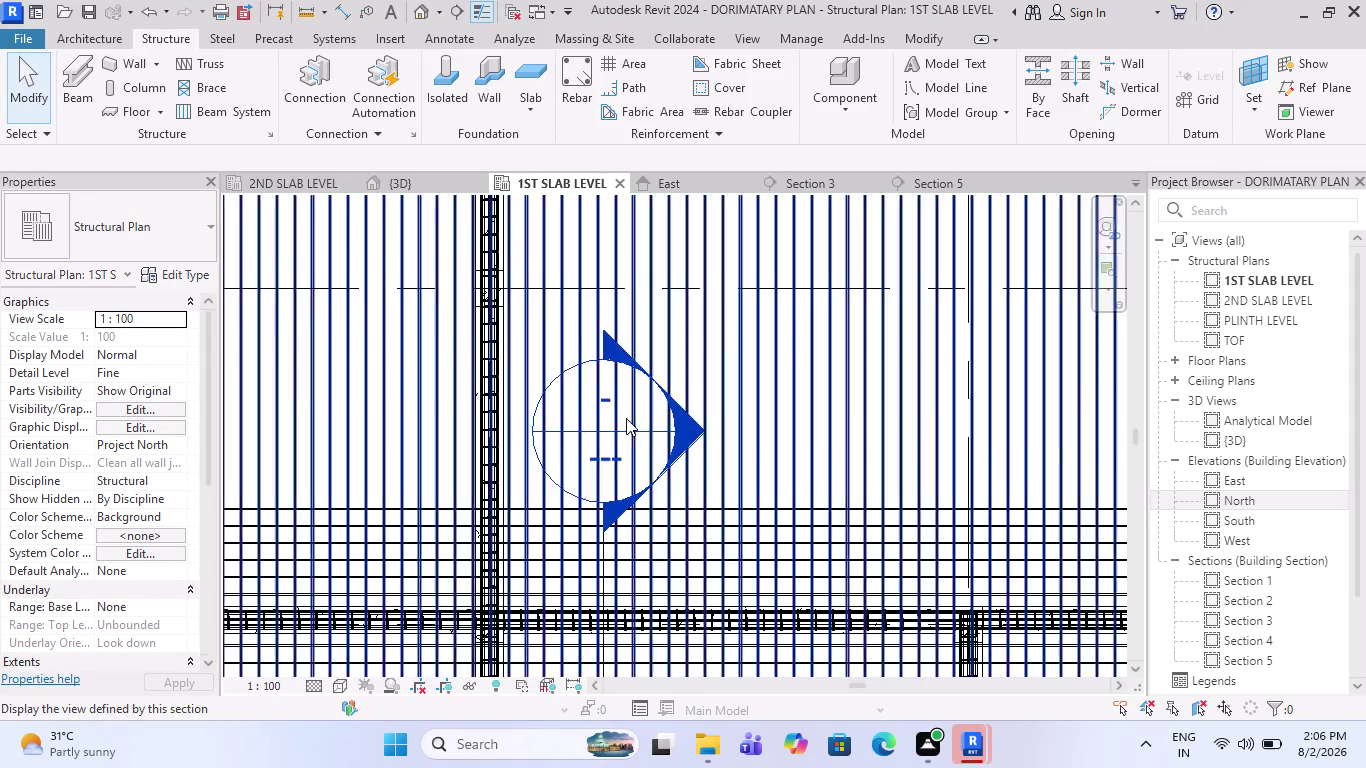
scroll(down, 3)
scroll(down, 3)
key(Escape)
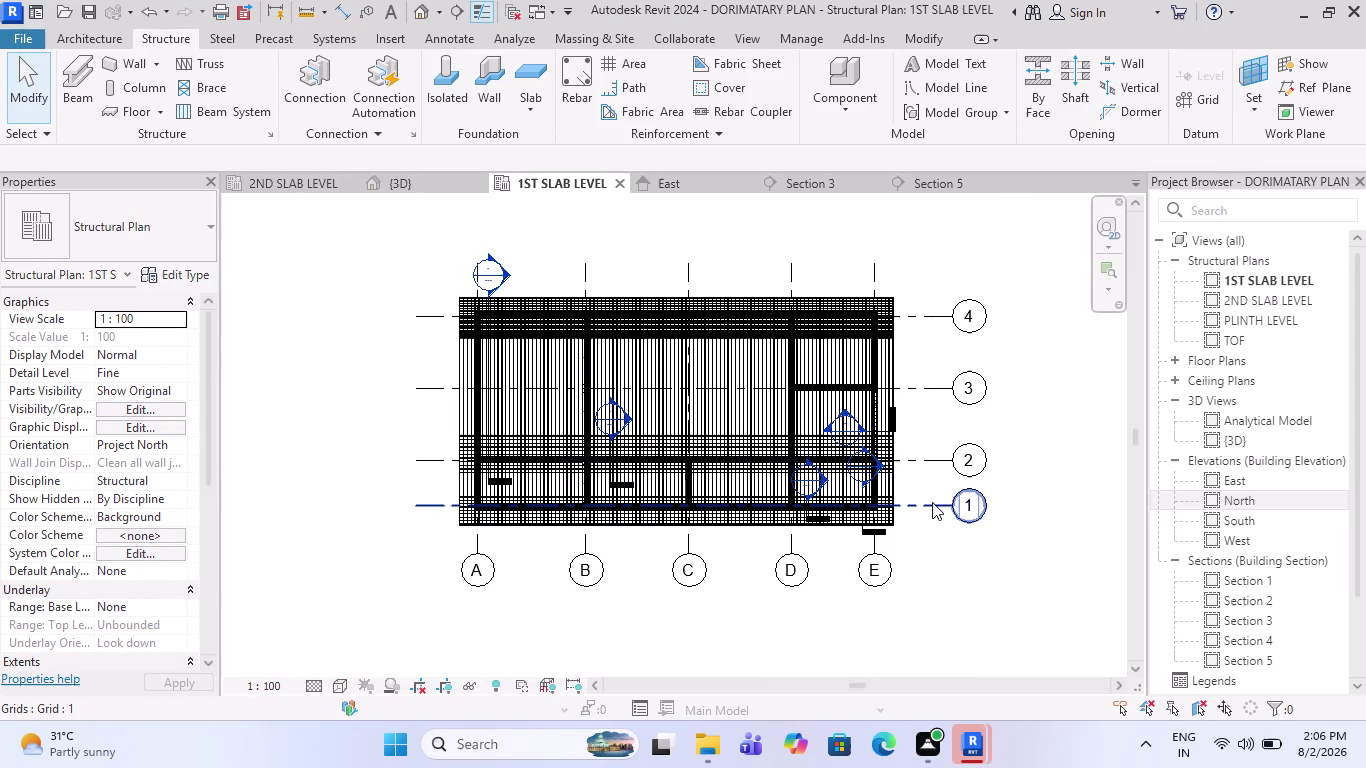
scroll(up, 3)
scroll(up, 3)
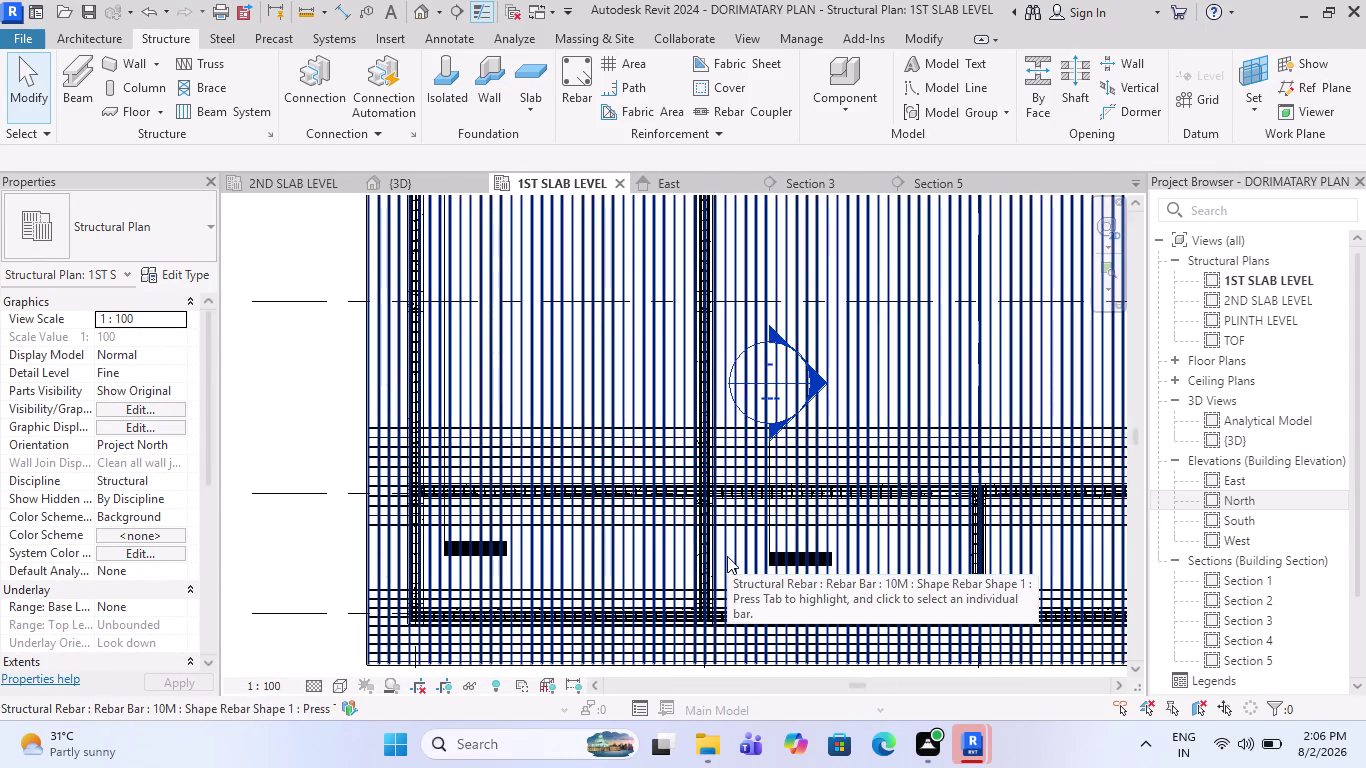
scroll(down, 3)
scroll(up, 3)
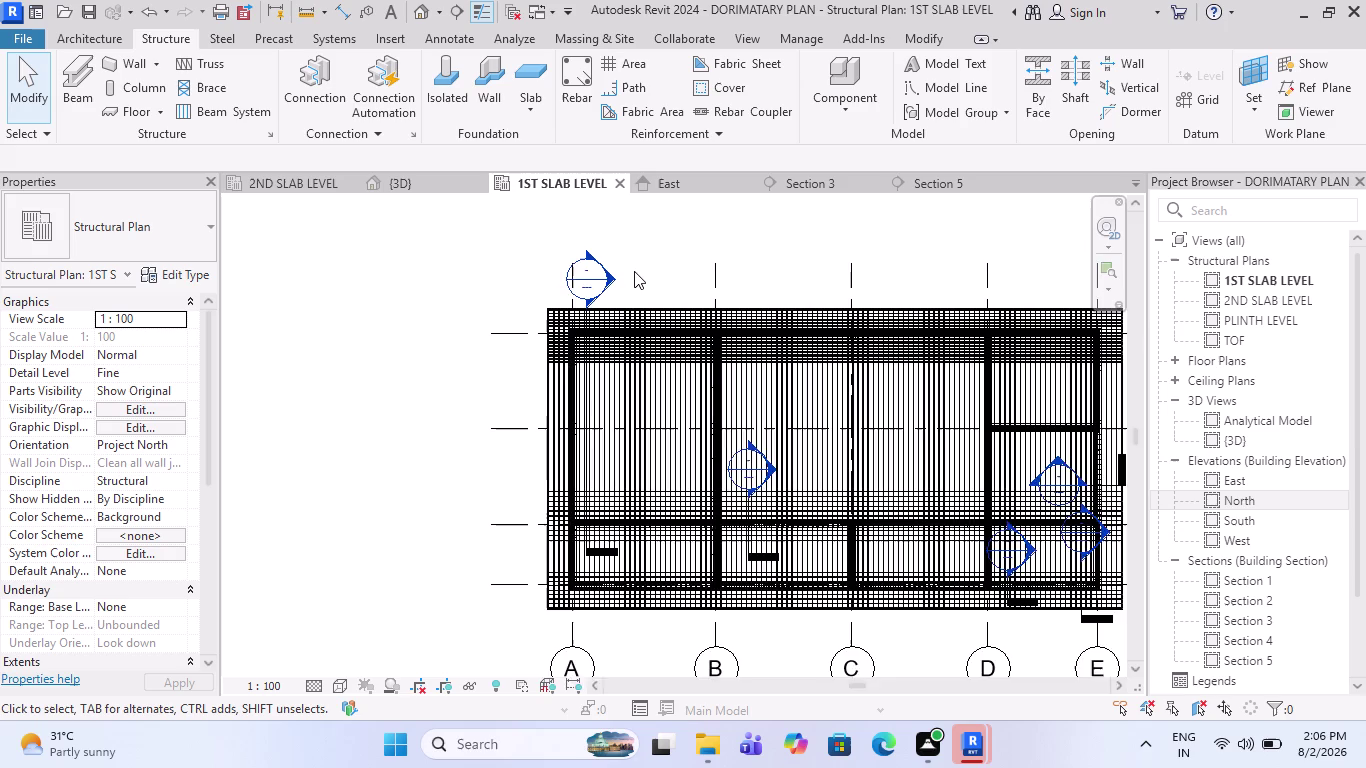
scroll(up, 3)
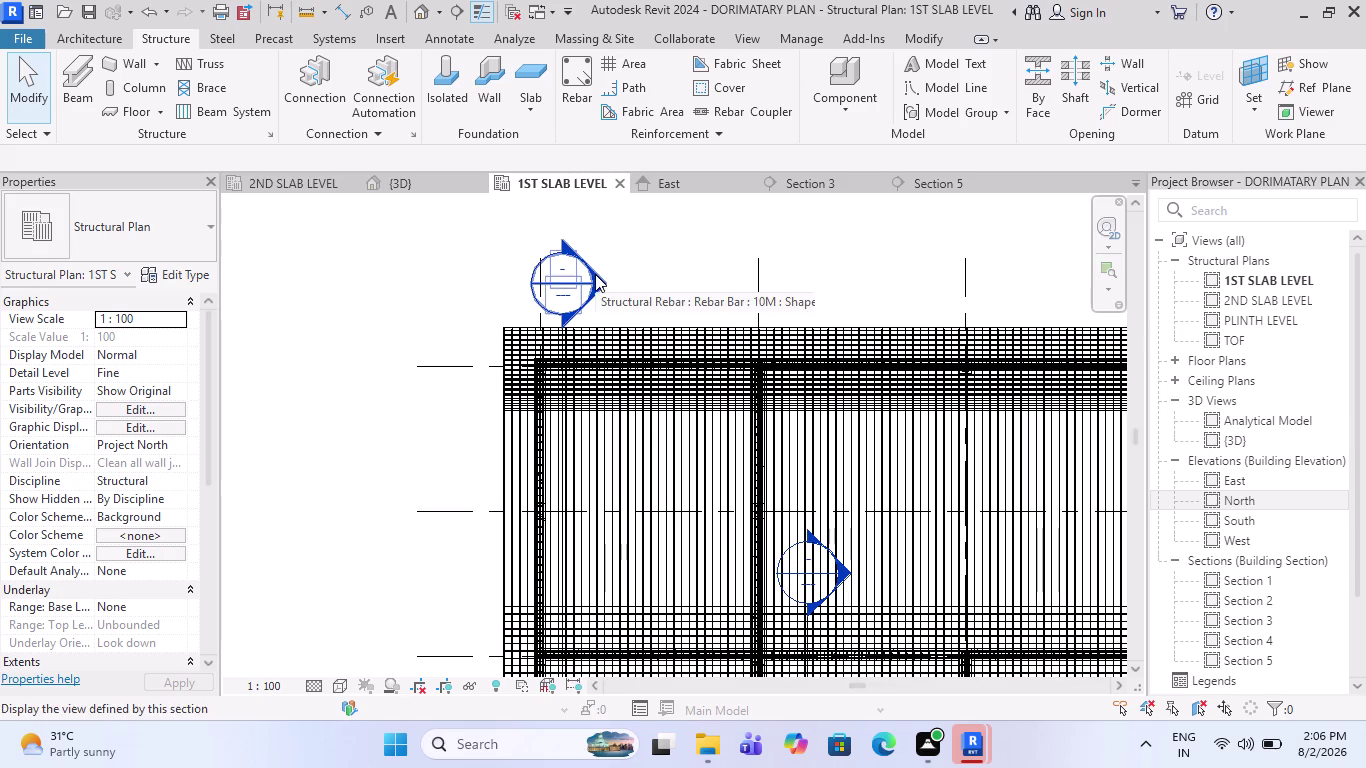
key(Escape)
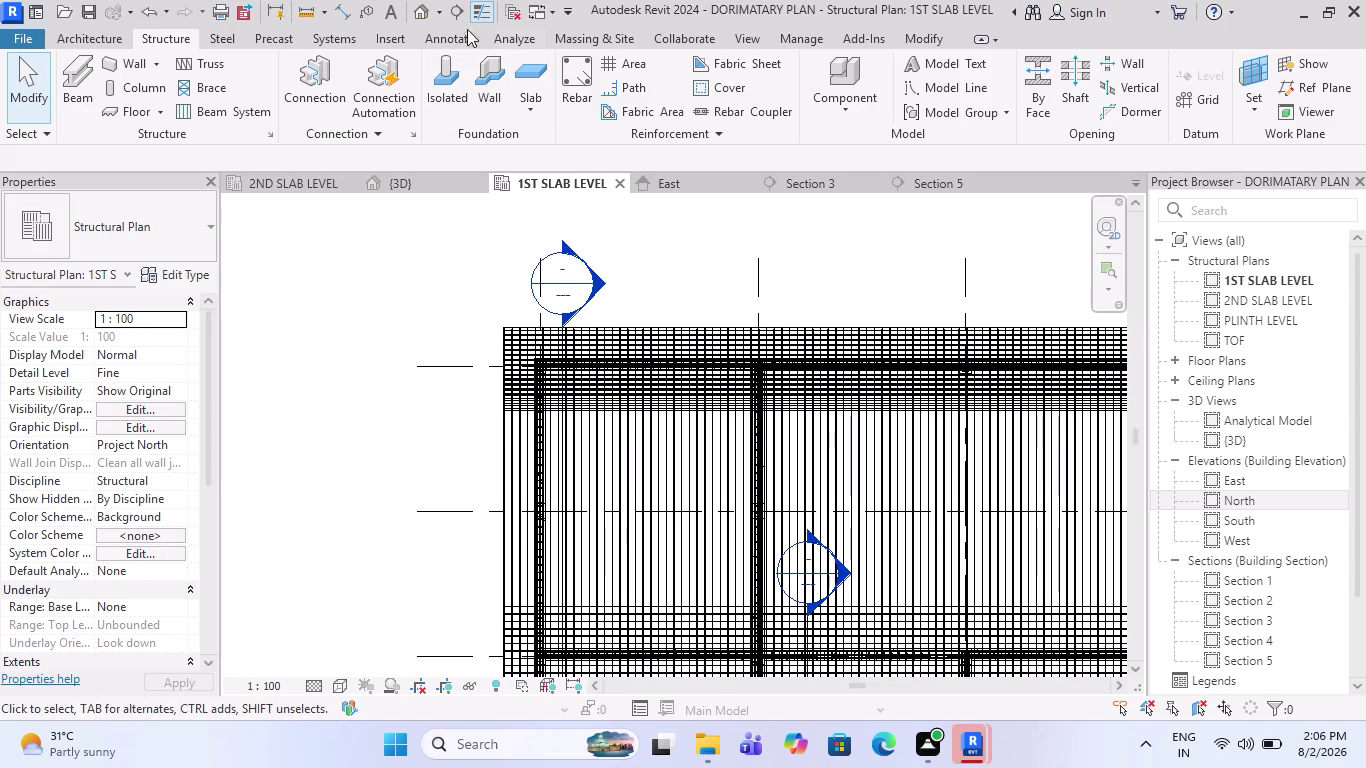
Draw a section across the upper-left slab area and open it via Go to View.
click(456, 18)
click(449, 443)
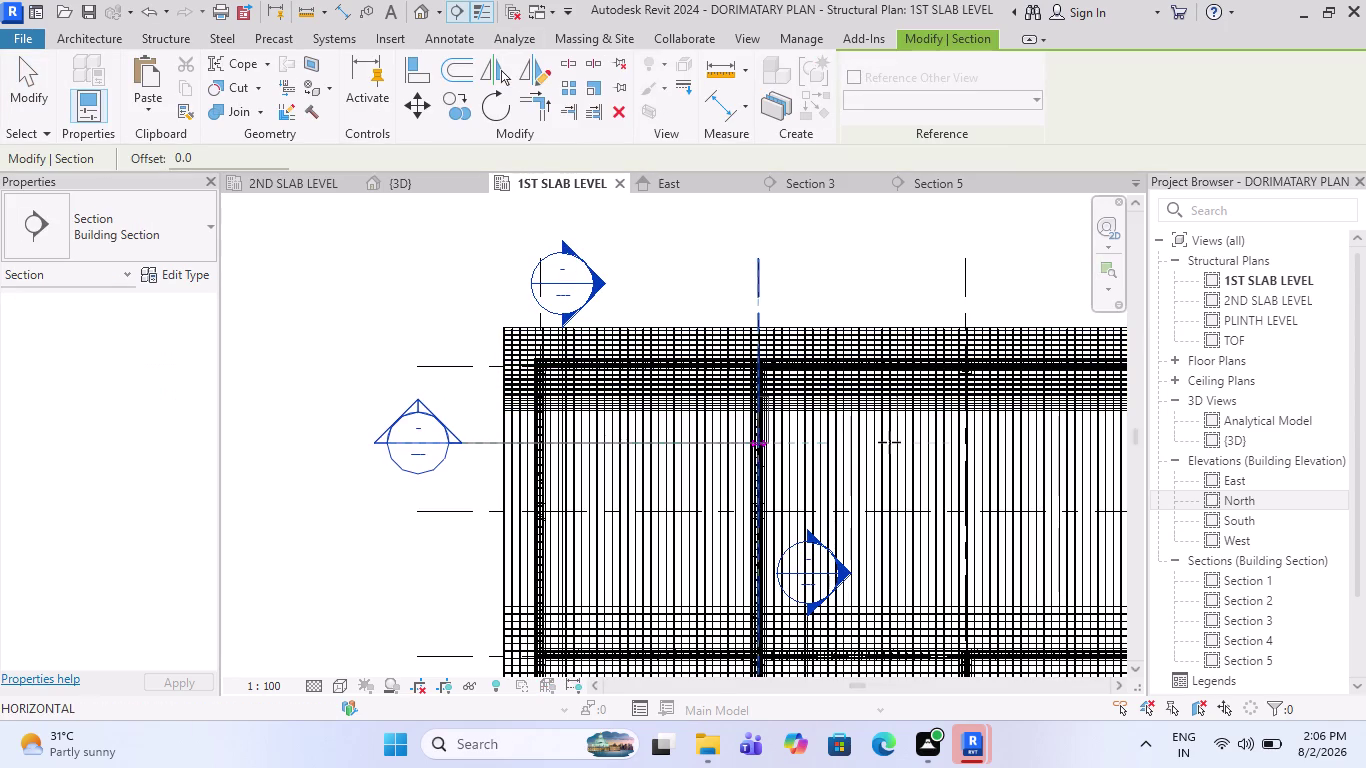
click(839, 448)
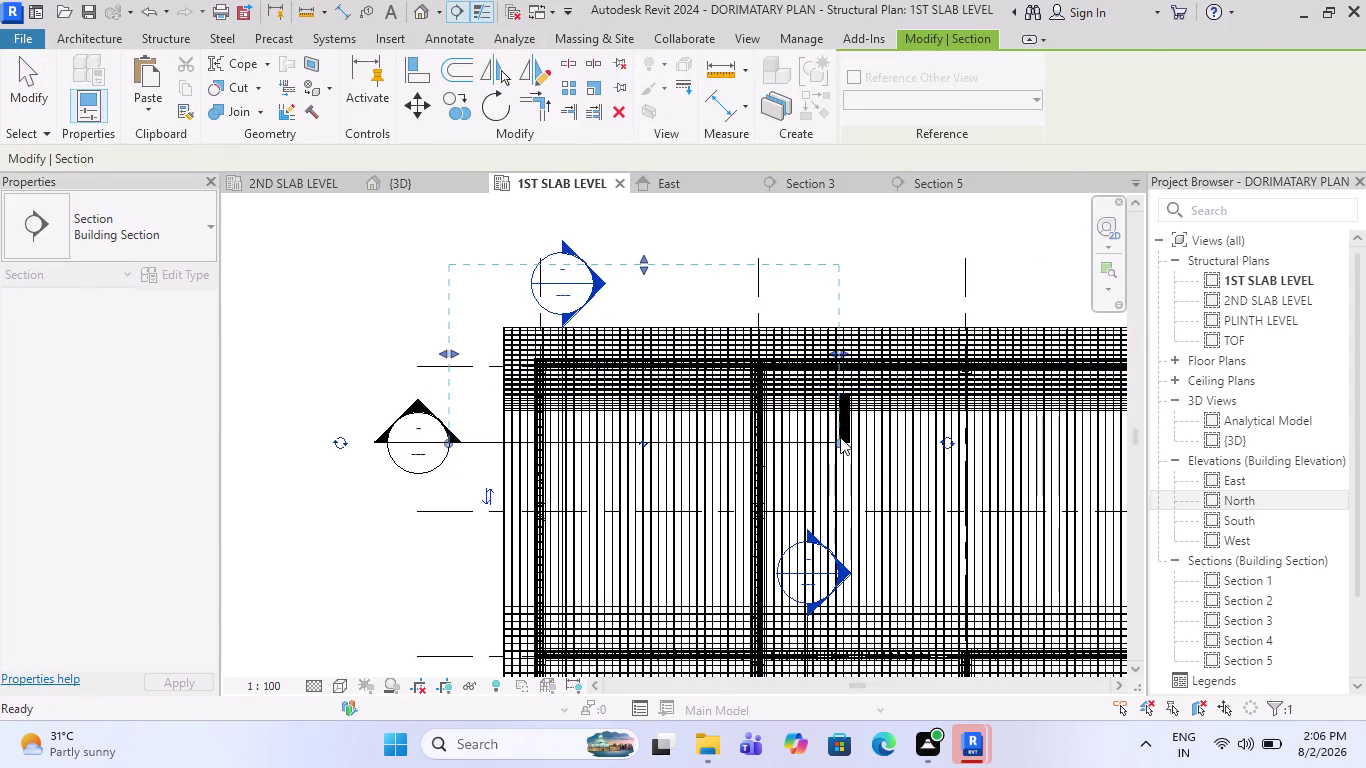
right_click(842, 427)
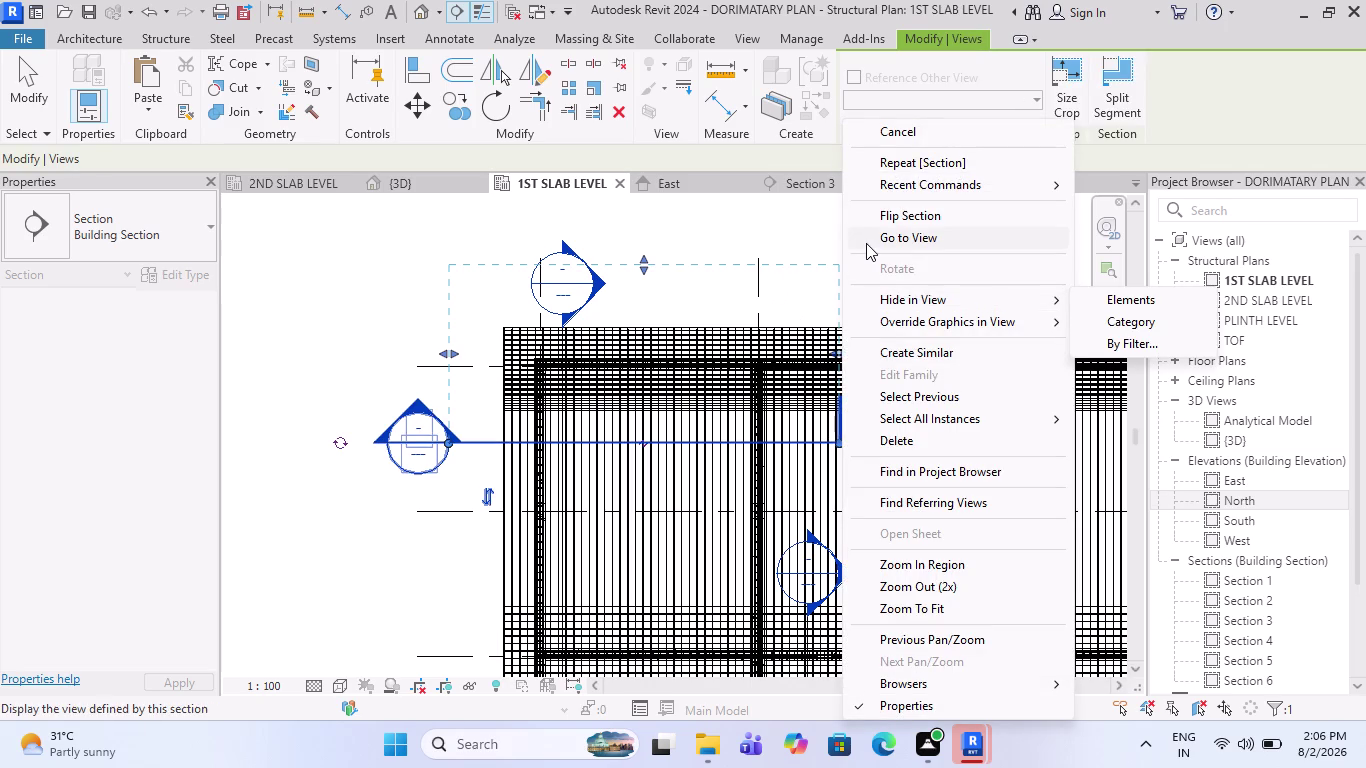
click(866, 242)
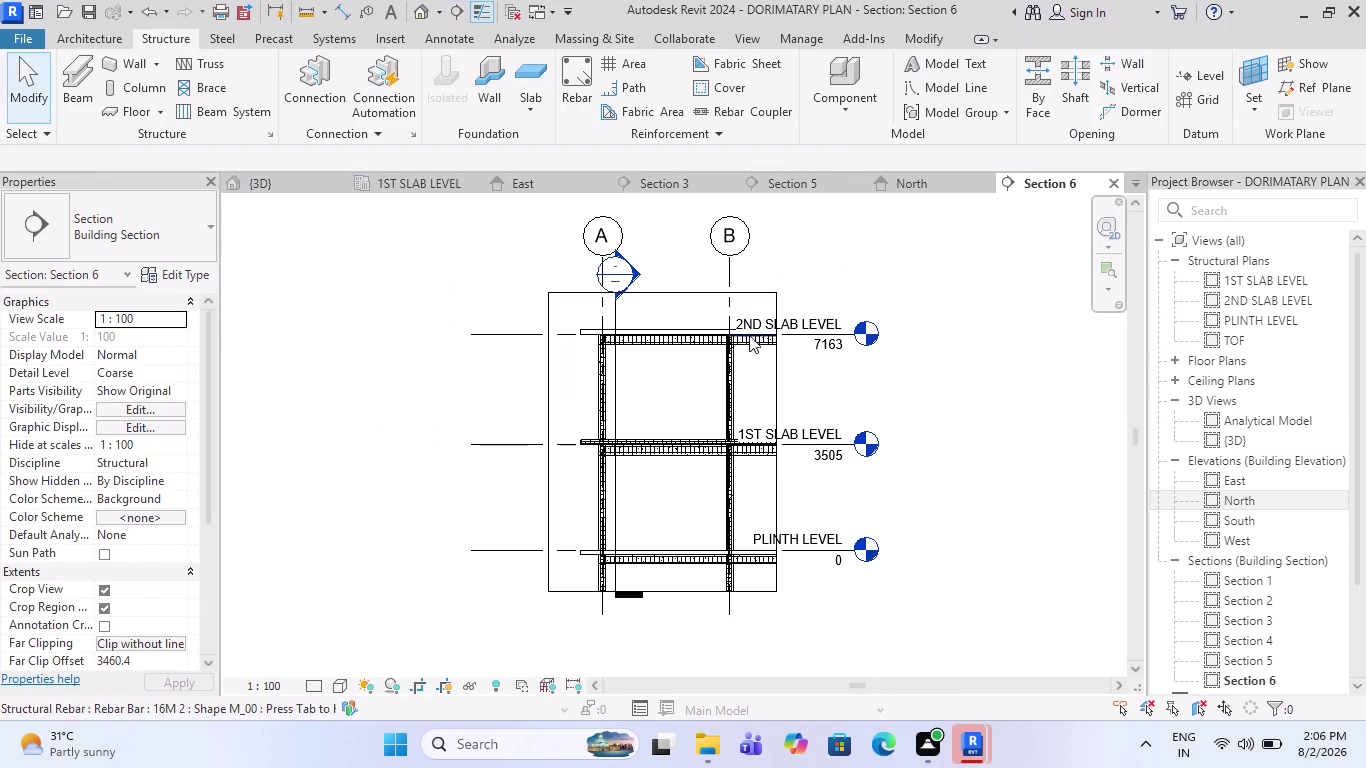
scroll(up, 3)
scroll(up, 3)
scroll(up, 3)
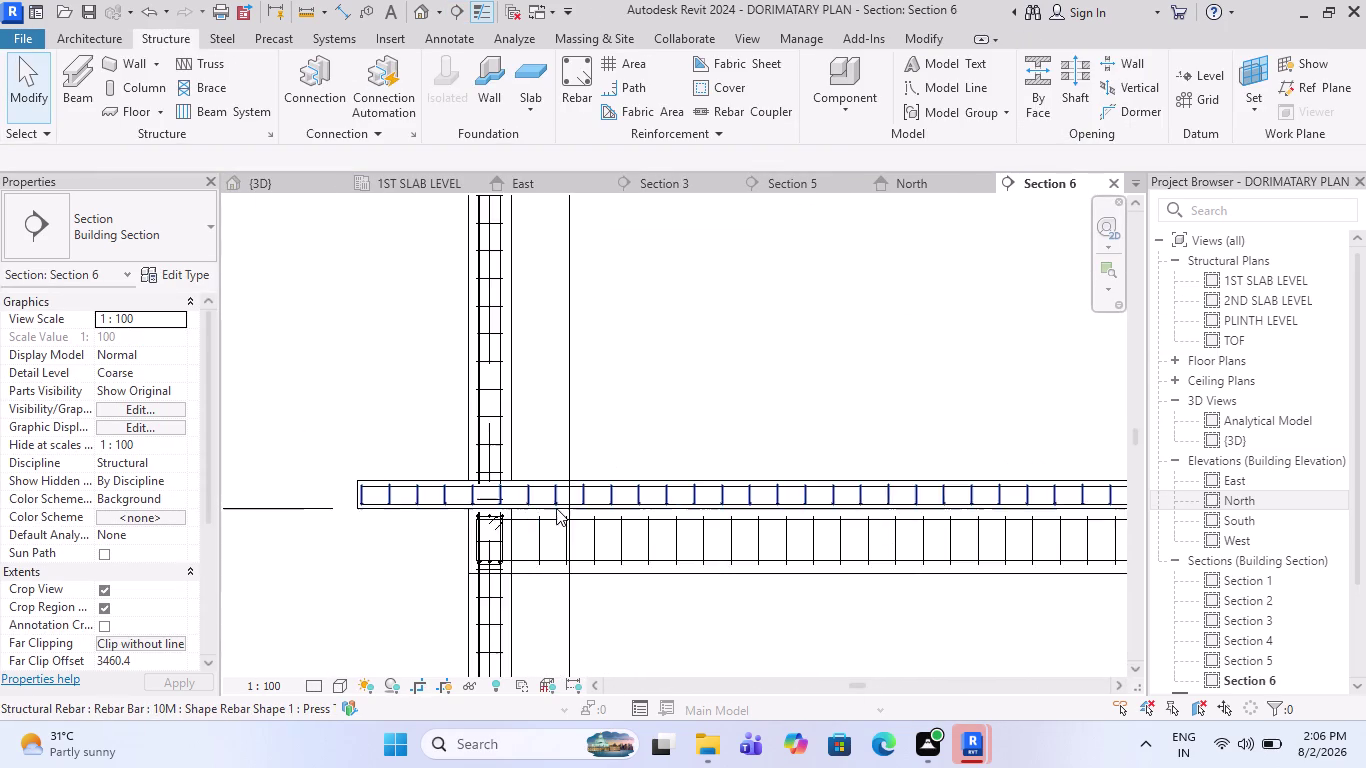
scroll(up, 3)
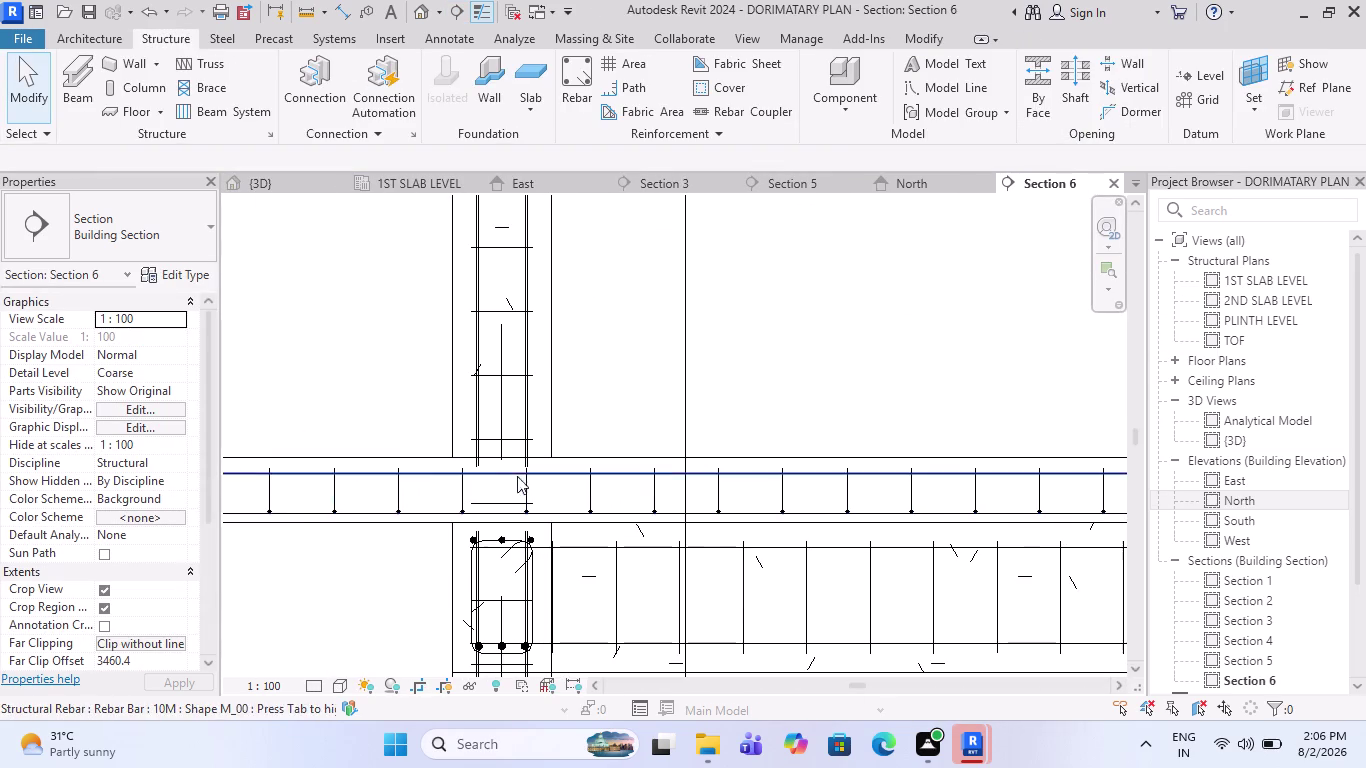
scroll(down, 3)
scroll(down, 3)
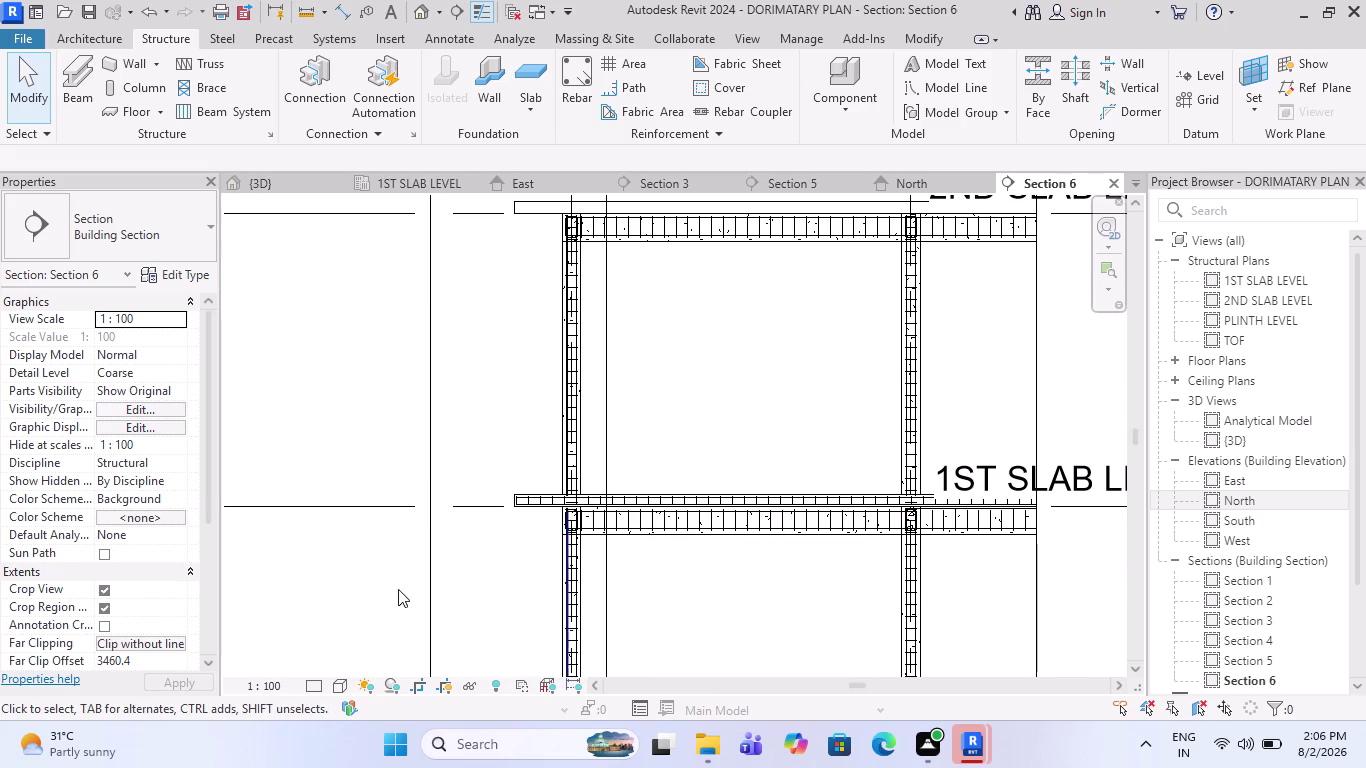
click(313, 678)
click(324, 659)
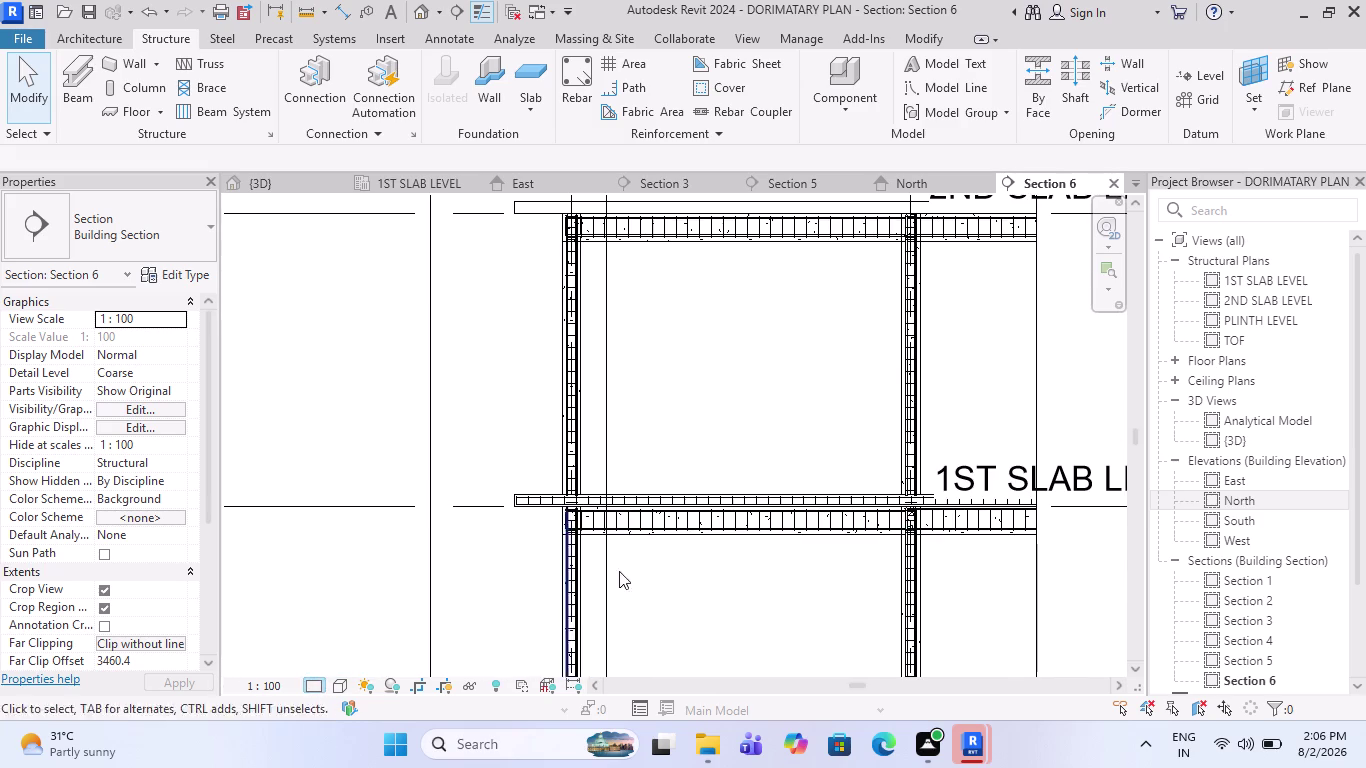
scroll(up, 3)
scroll(up, 3)
scroll(up, 3)
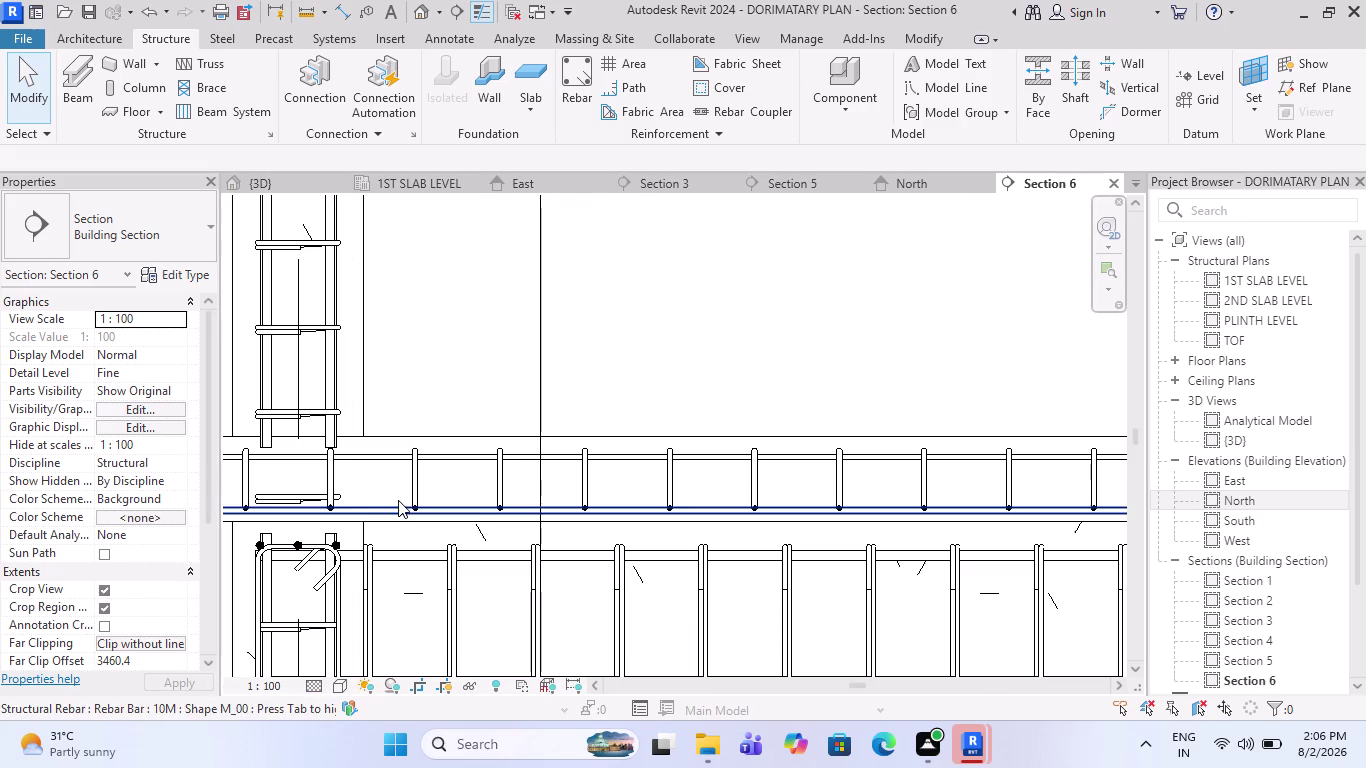
scroll(down, 3)
scroll(down, 3)
scroll(down, 3)
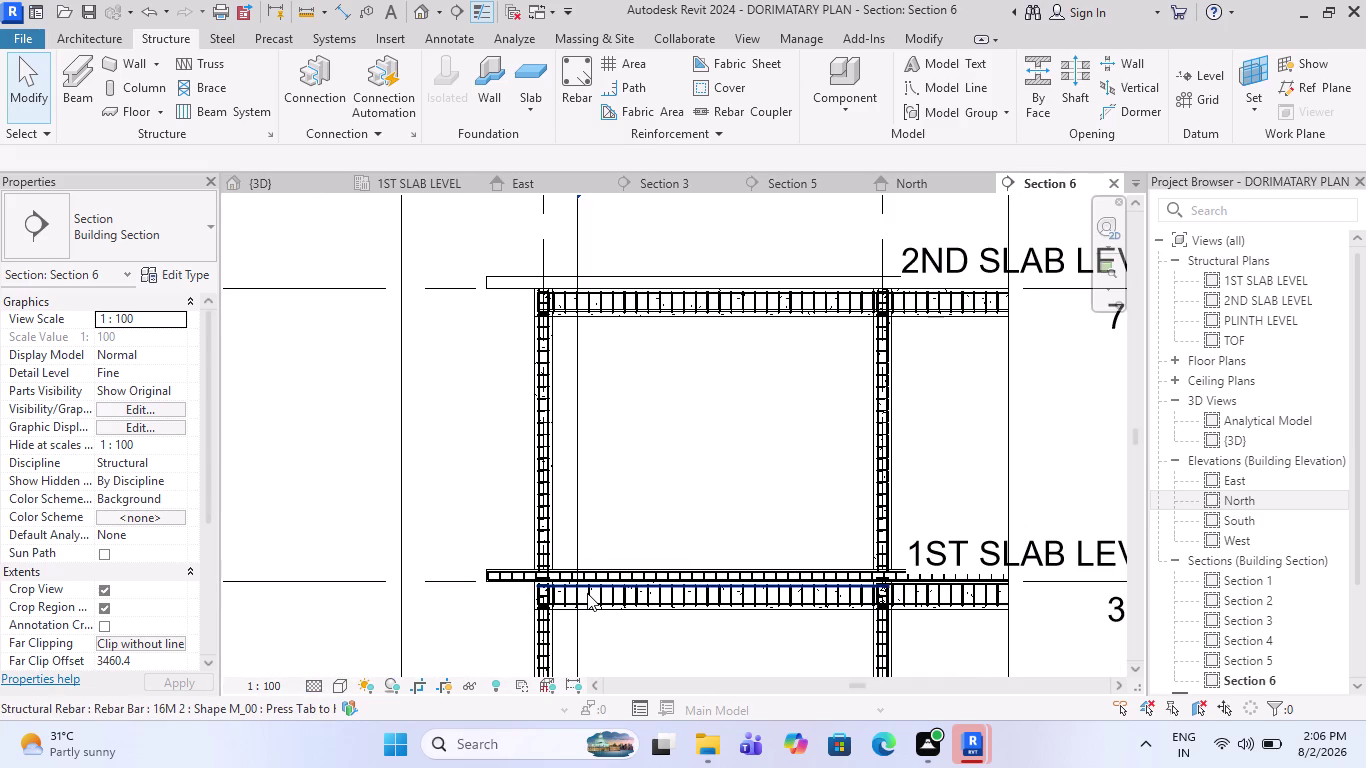
scroll(up, 3)
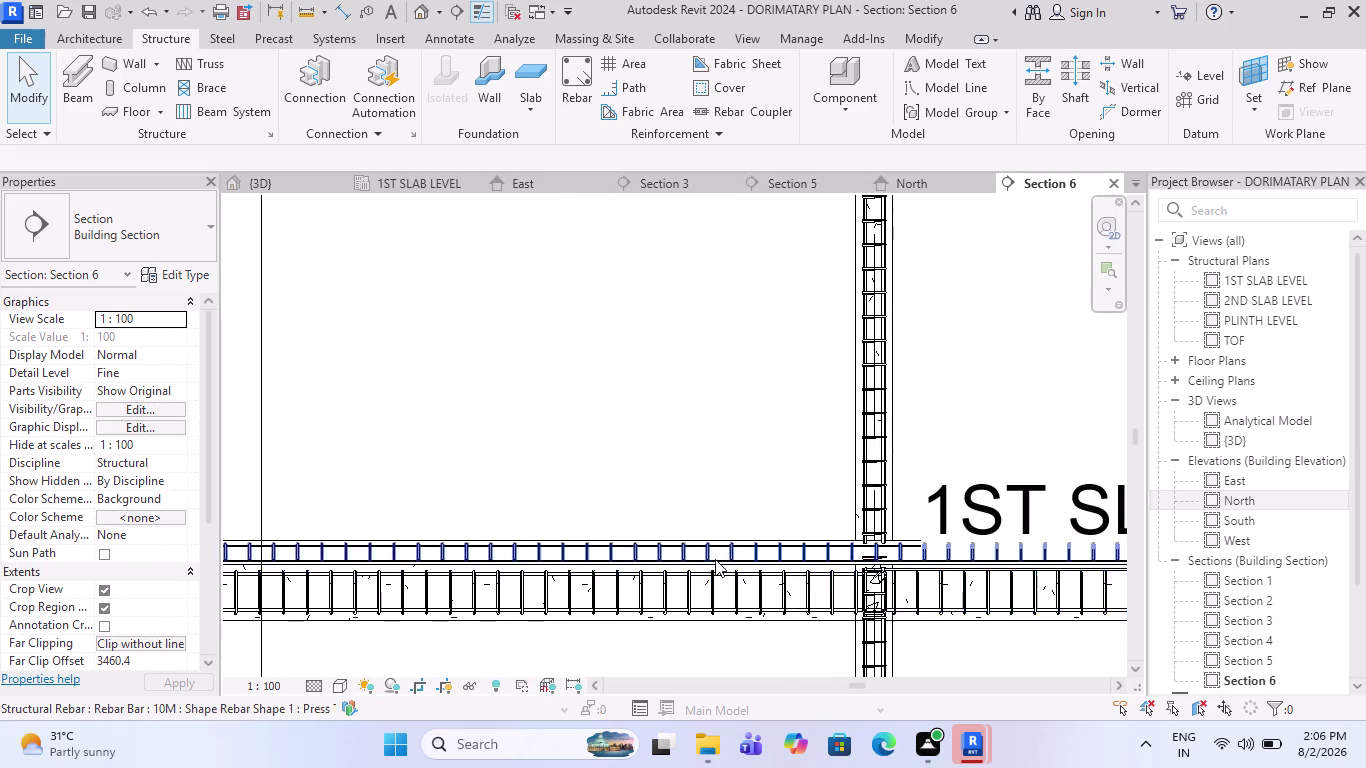
scroll(down, 3)
click(812, 446)
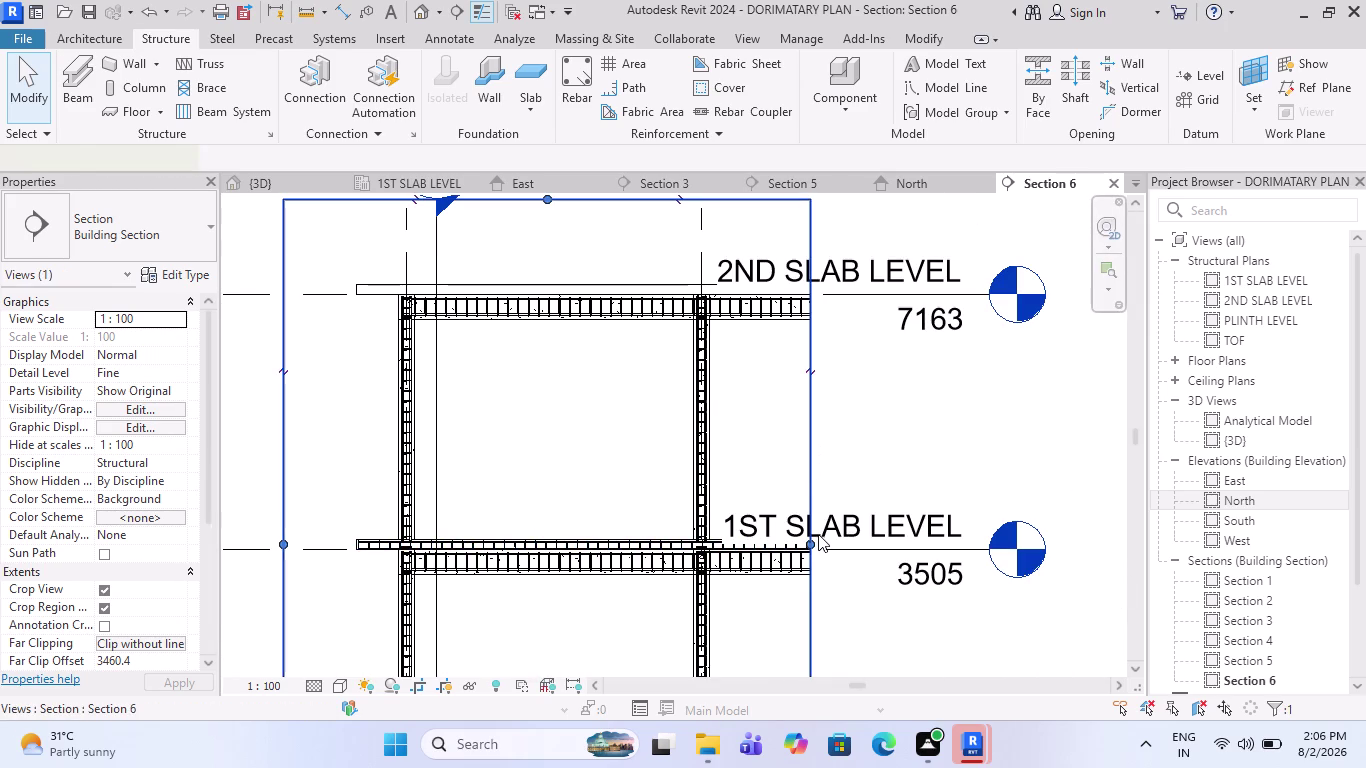
drag(814, 539, 1101, 574)
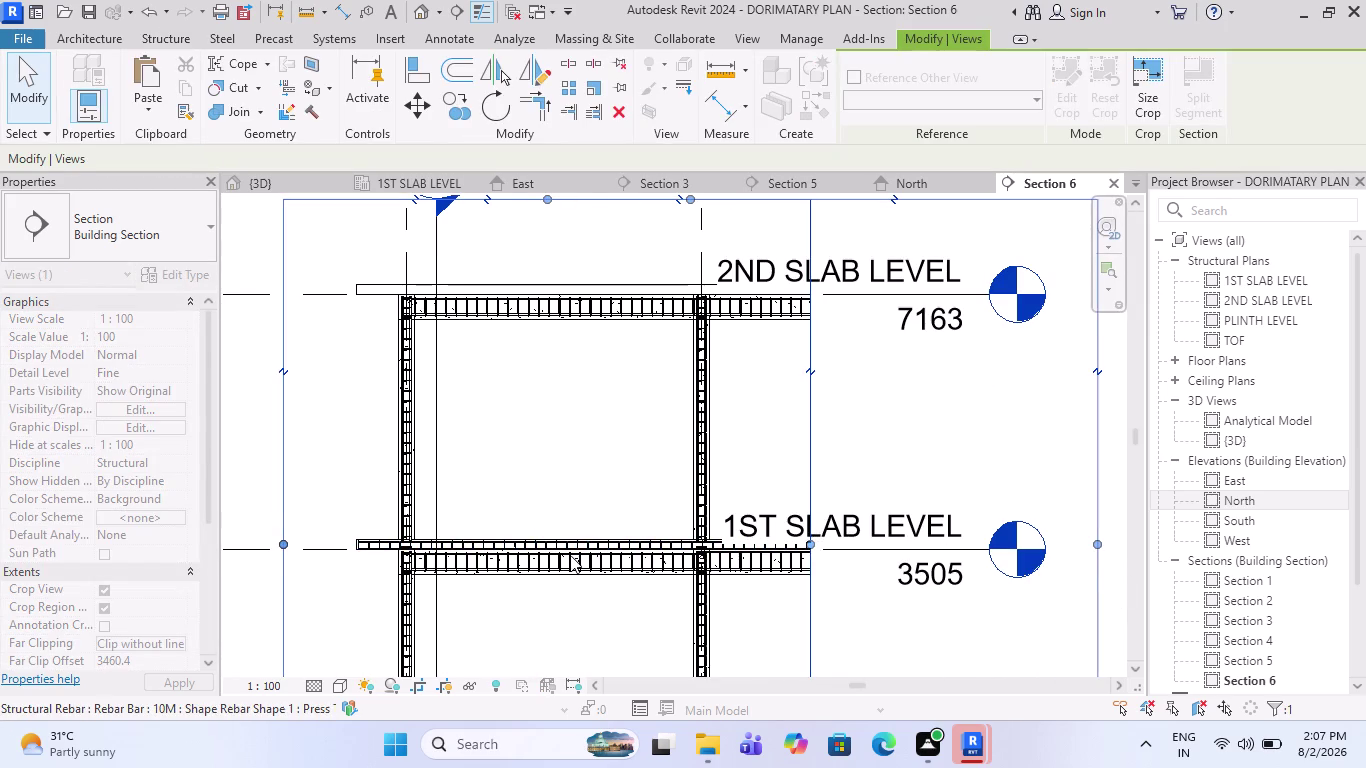
scroll(down, 3)
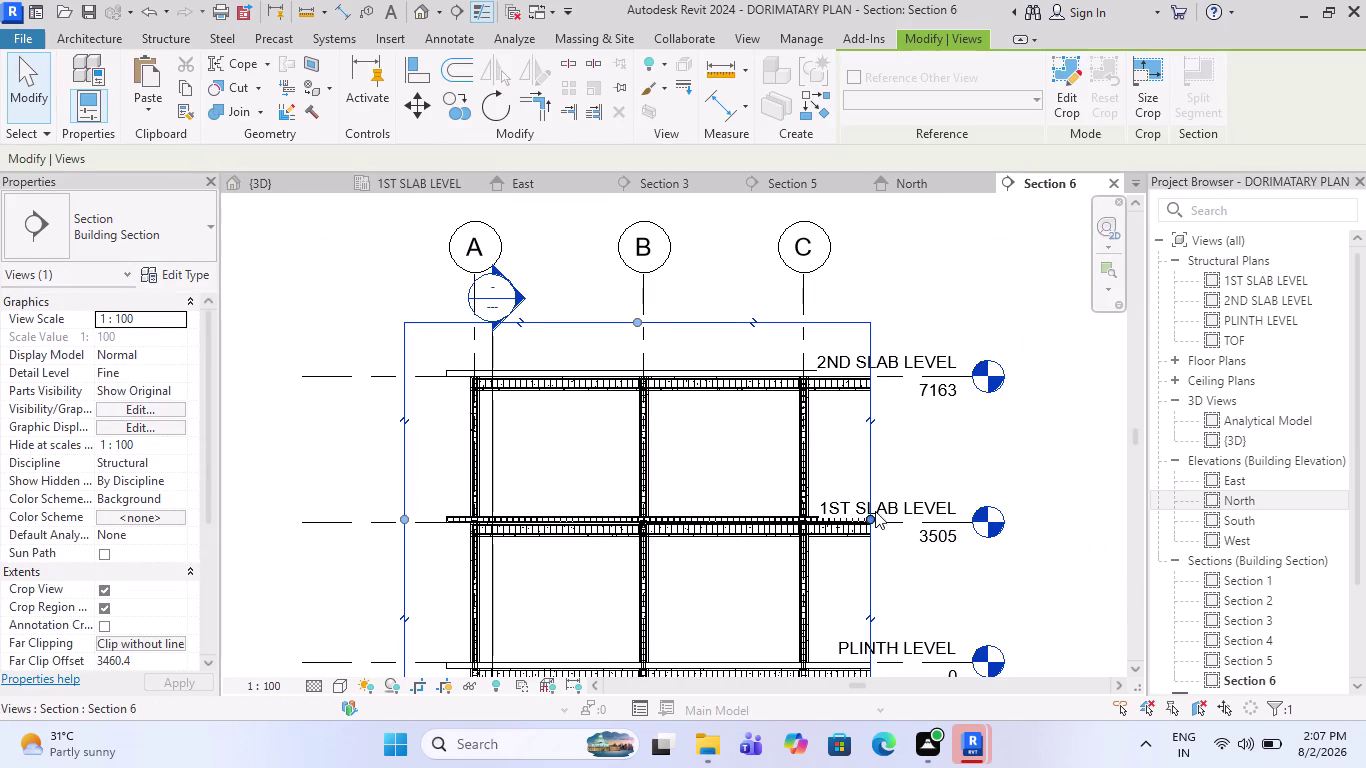
drag(869, 518, 947, 518)
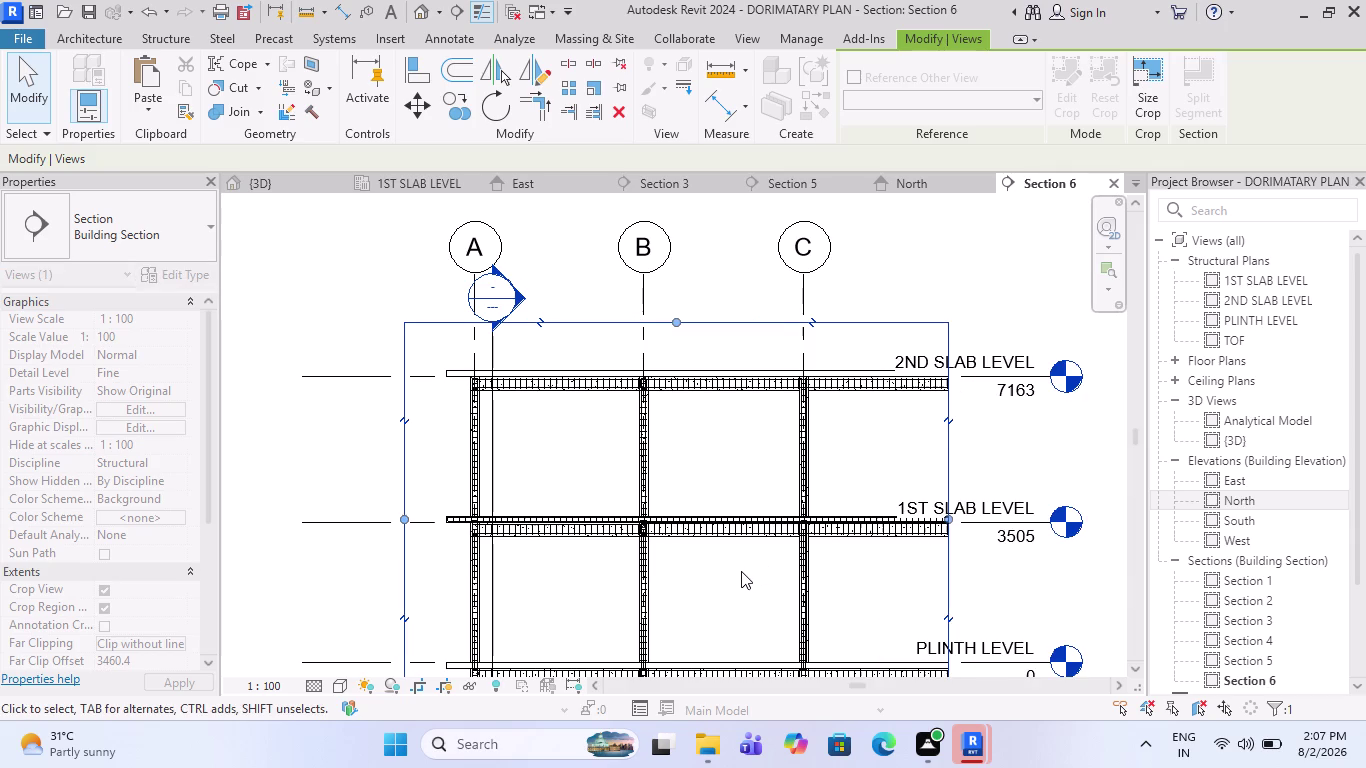
scroll(down, 3)
scroll(up, 3)
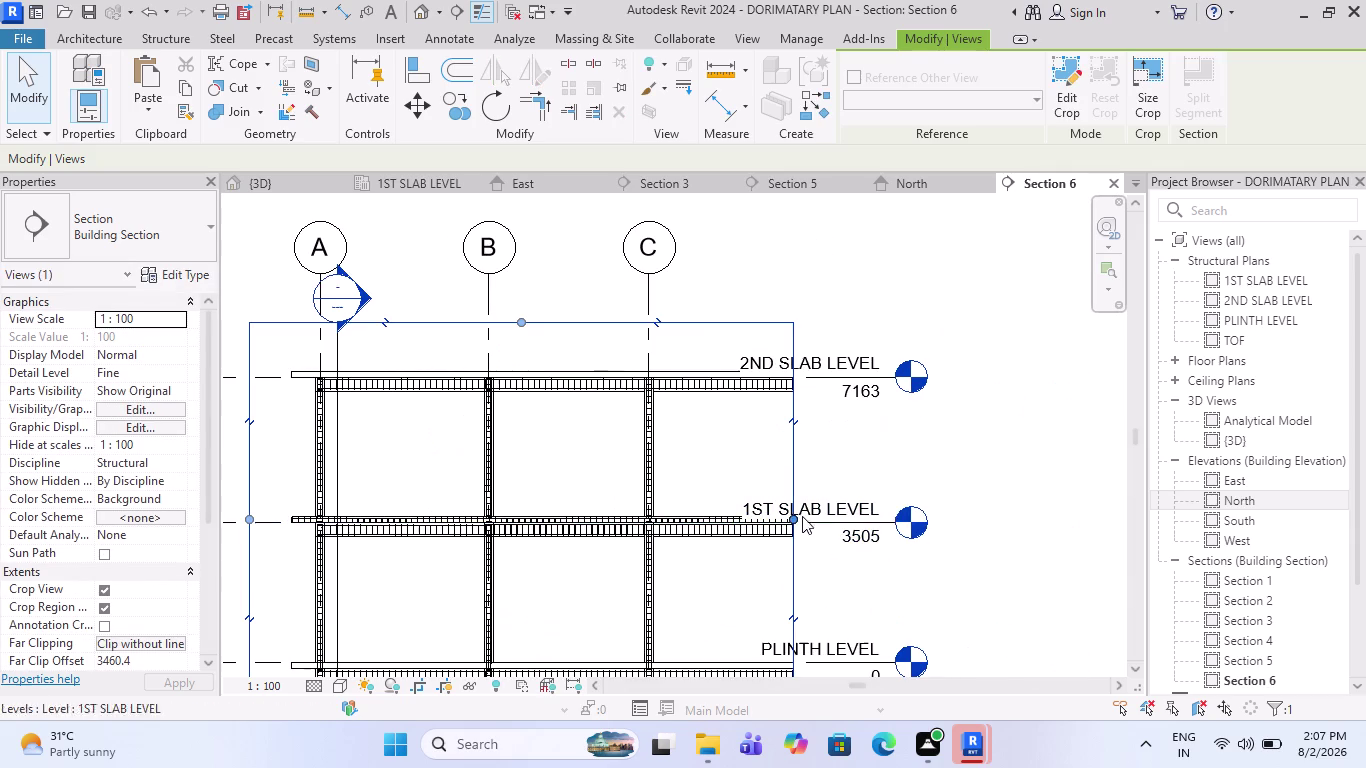
drag(796, 518, 1016, 551)
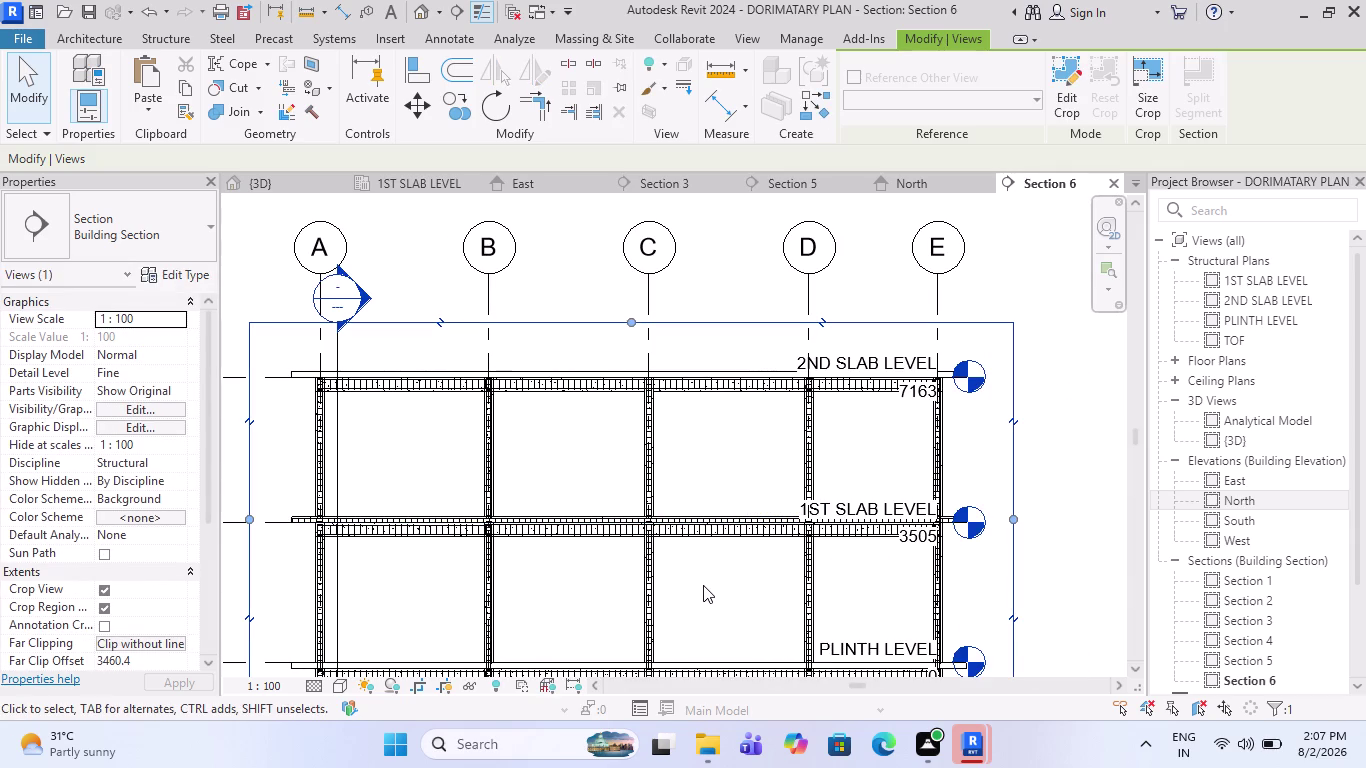
scroll(down, 3)
drag(942, 517, 968, 518)
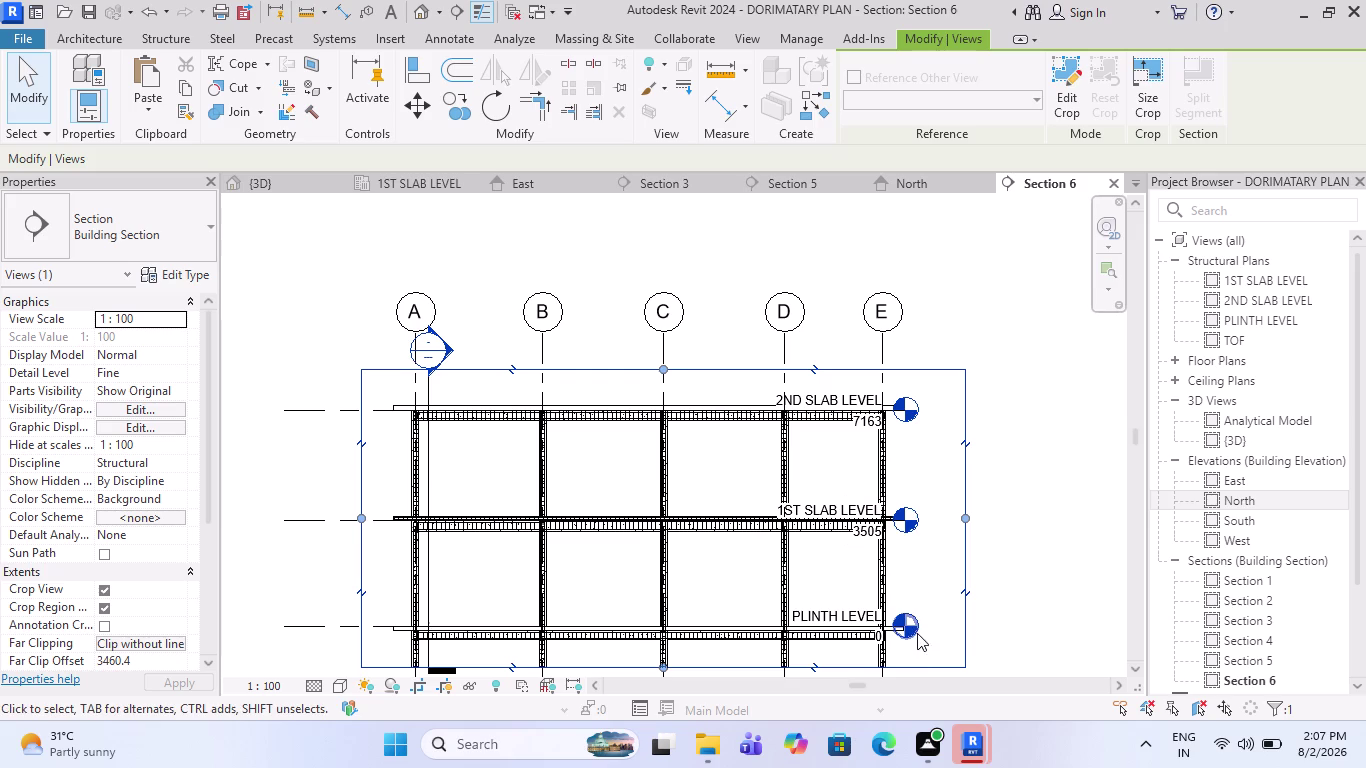
click(918, 638)
scroll(up, 3)
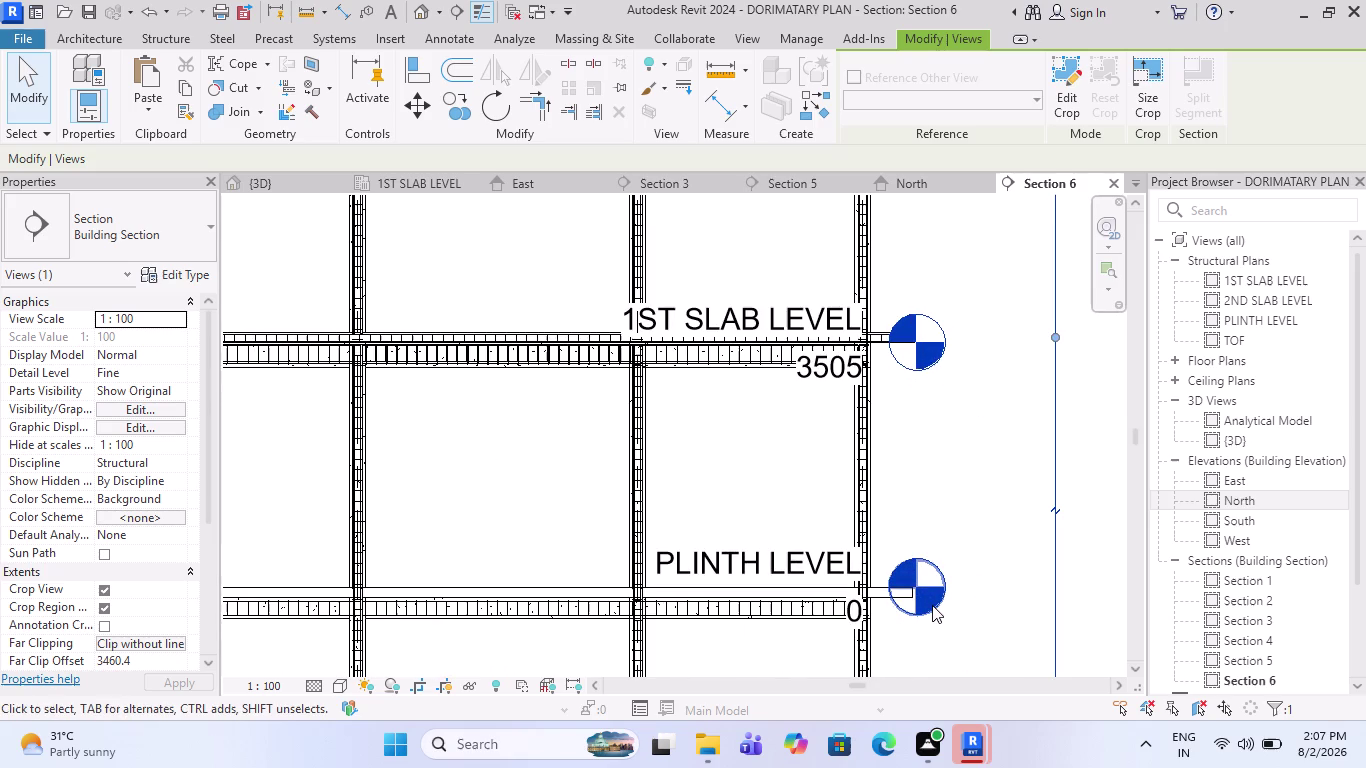
drag(932, 605, 1030, 604)
scroll(down, 3)
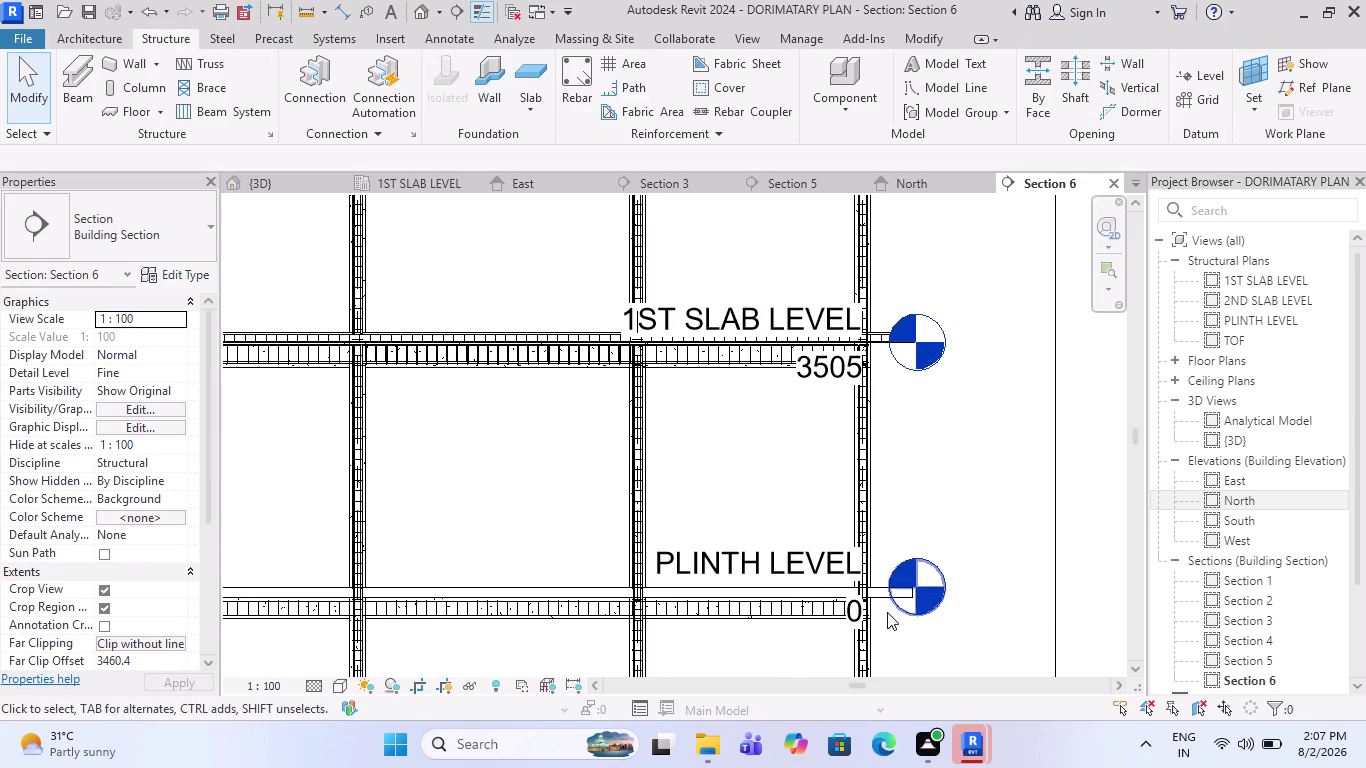
scroll(down, 3)
key(Escape)
scroll(up, 3)
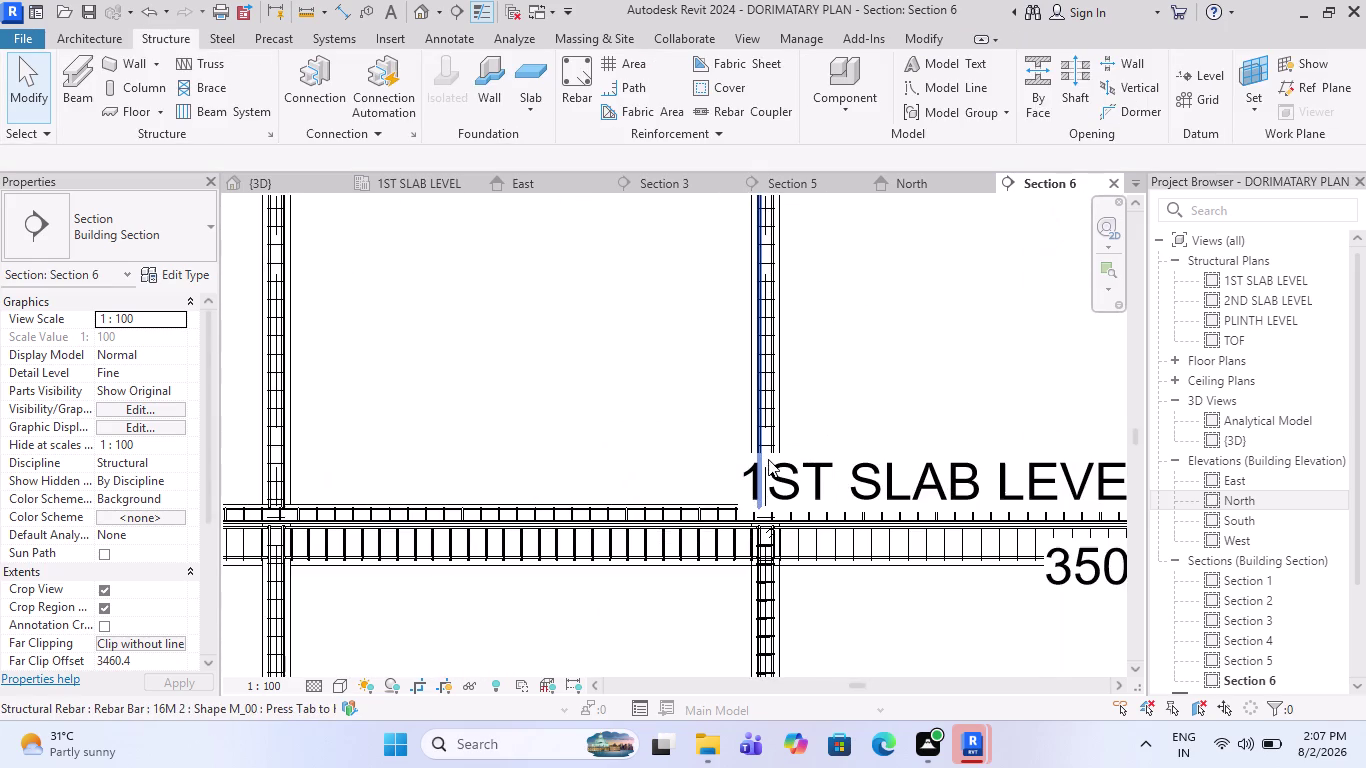
scroll(down, 3)
scroll(down, 3)
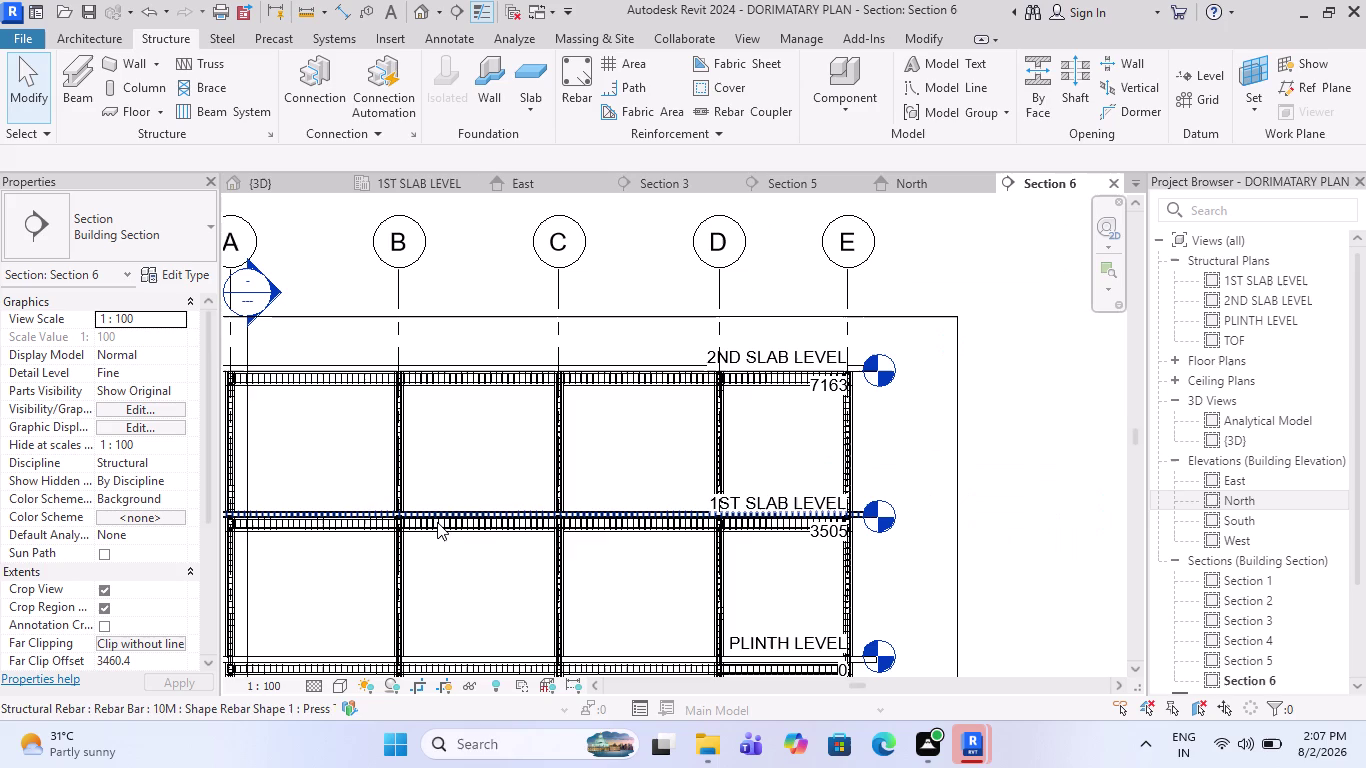
scroll(down, 3)
scroll(up, 3)
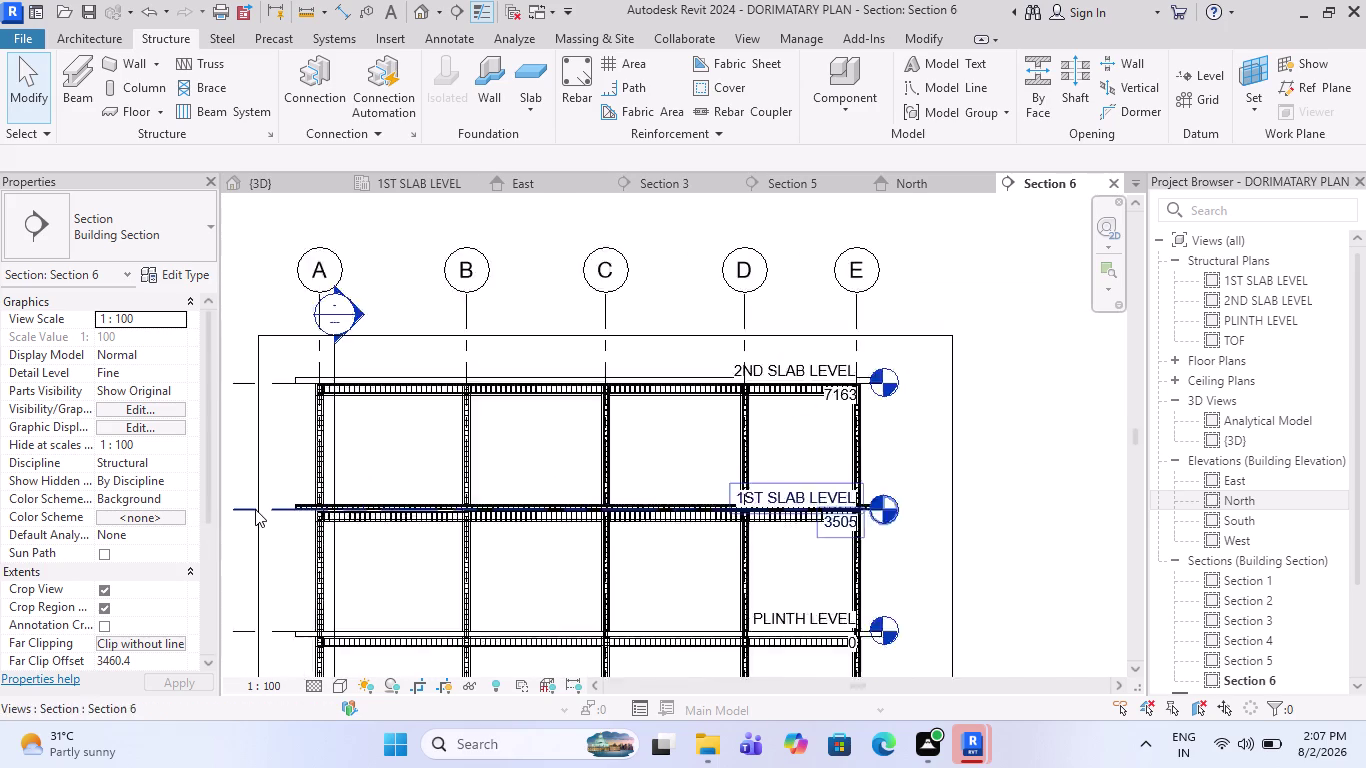
scroll(up, 3)
scroll(up, 3)
scroll(up, 3)
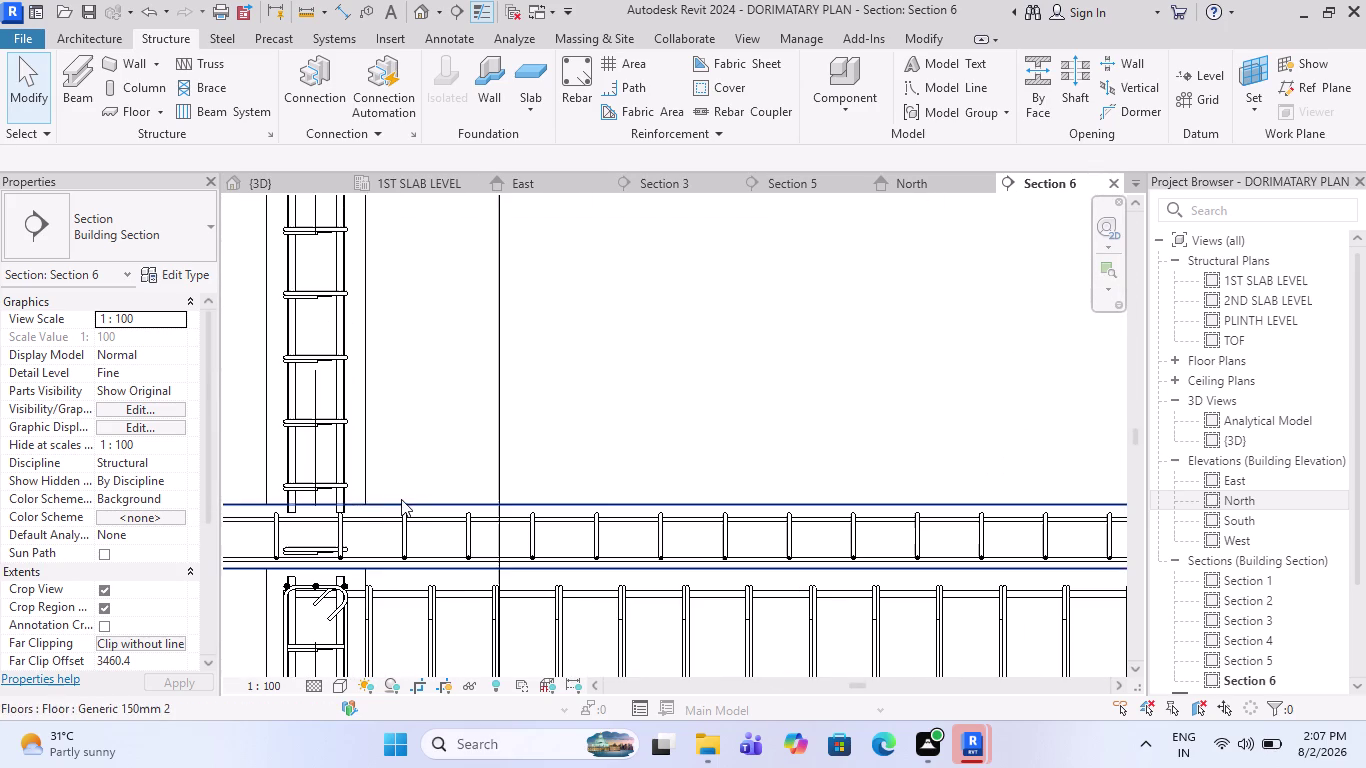
scroll(down, 3)
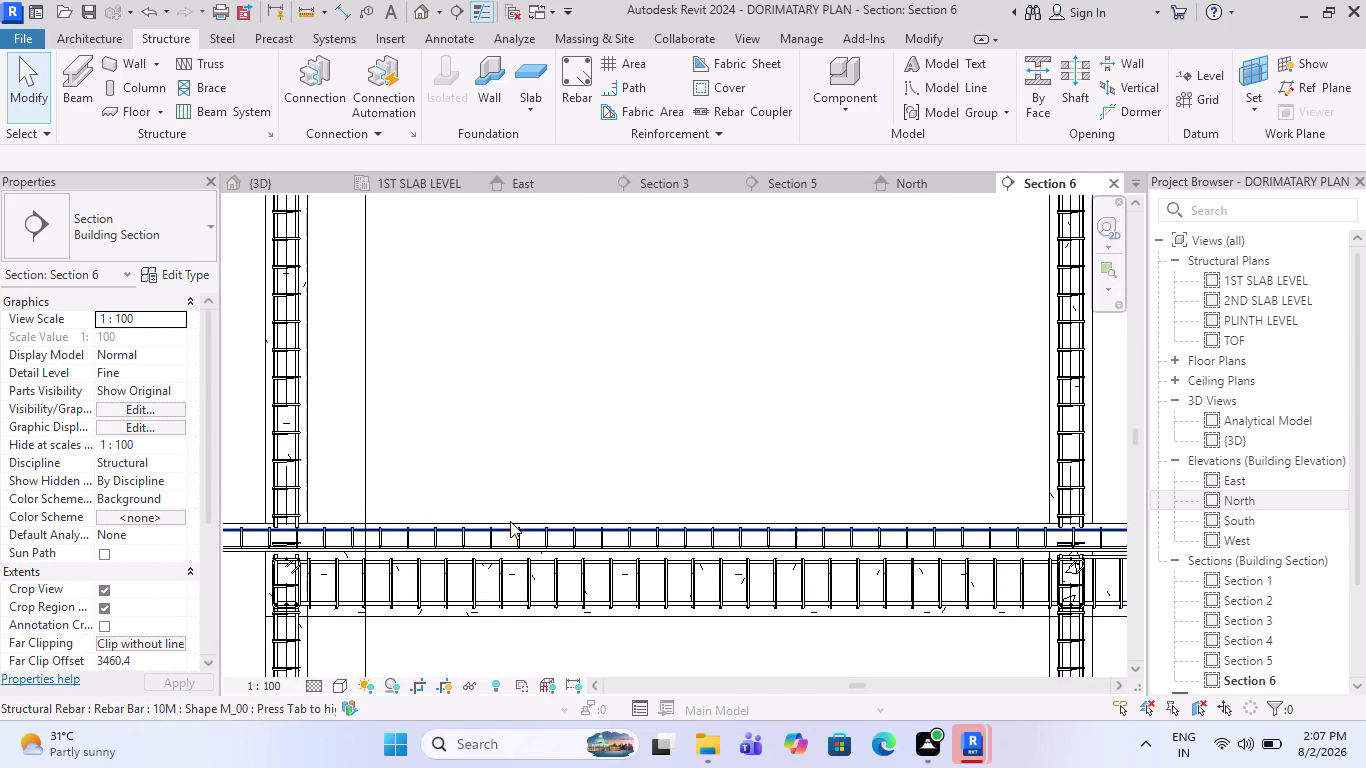
scroll(down, 3)
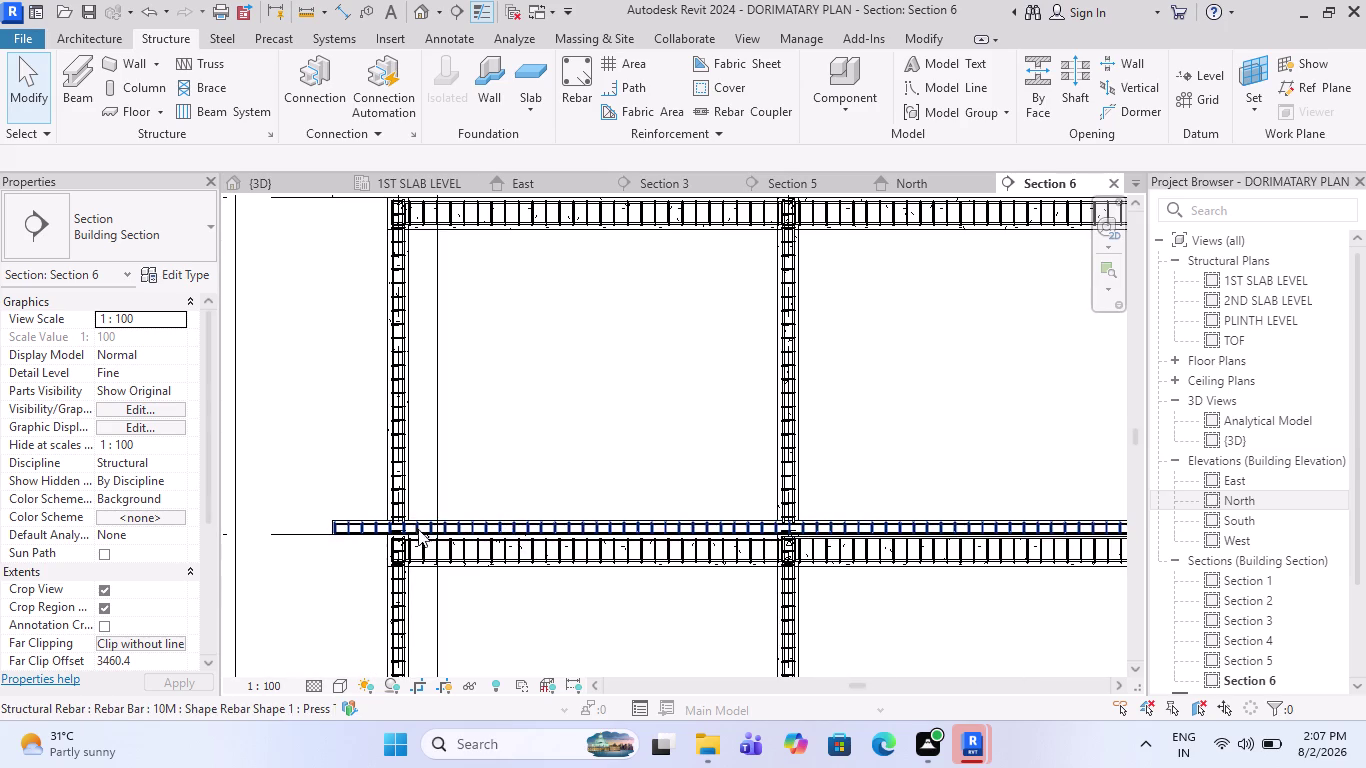
scroll(up, 3)
scroll(up, 3)
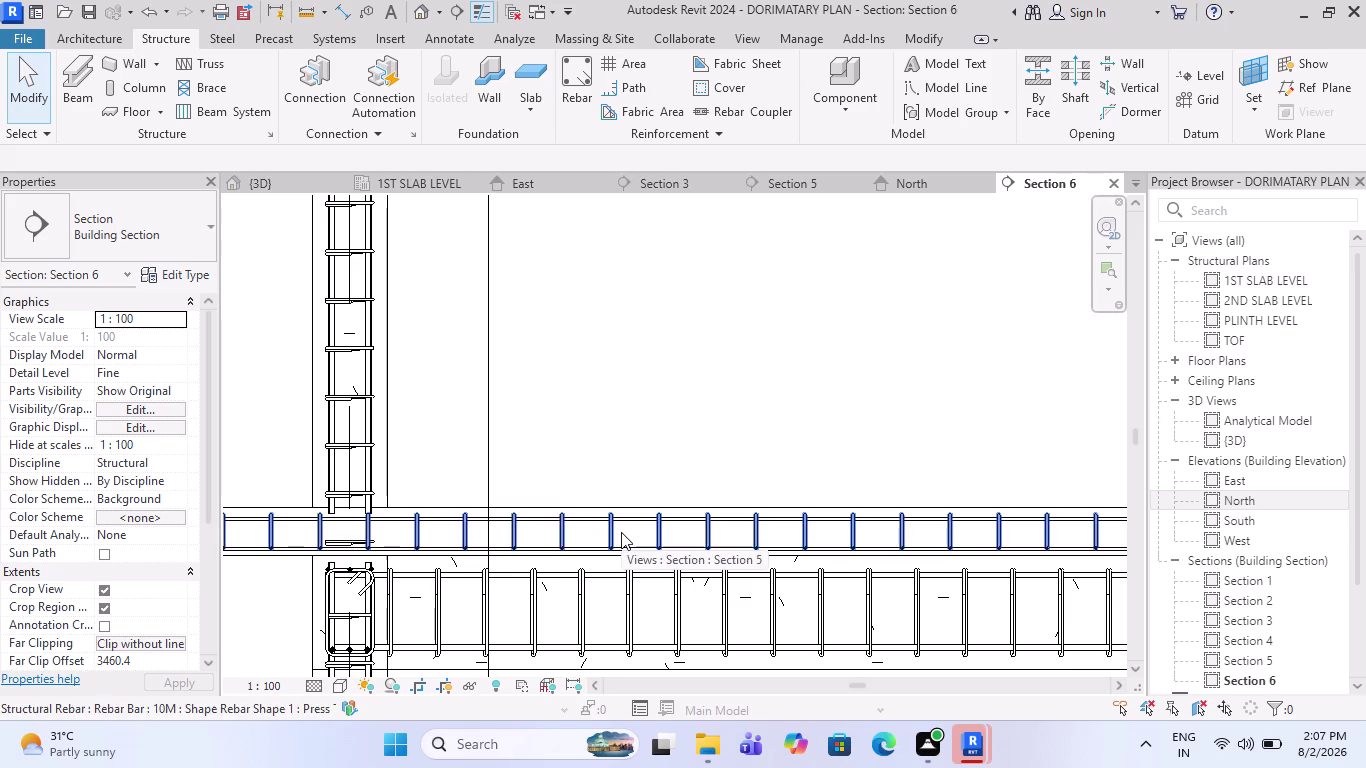
scroll(down, 3)
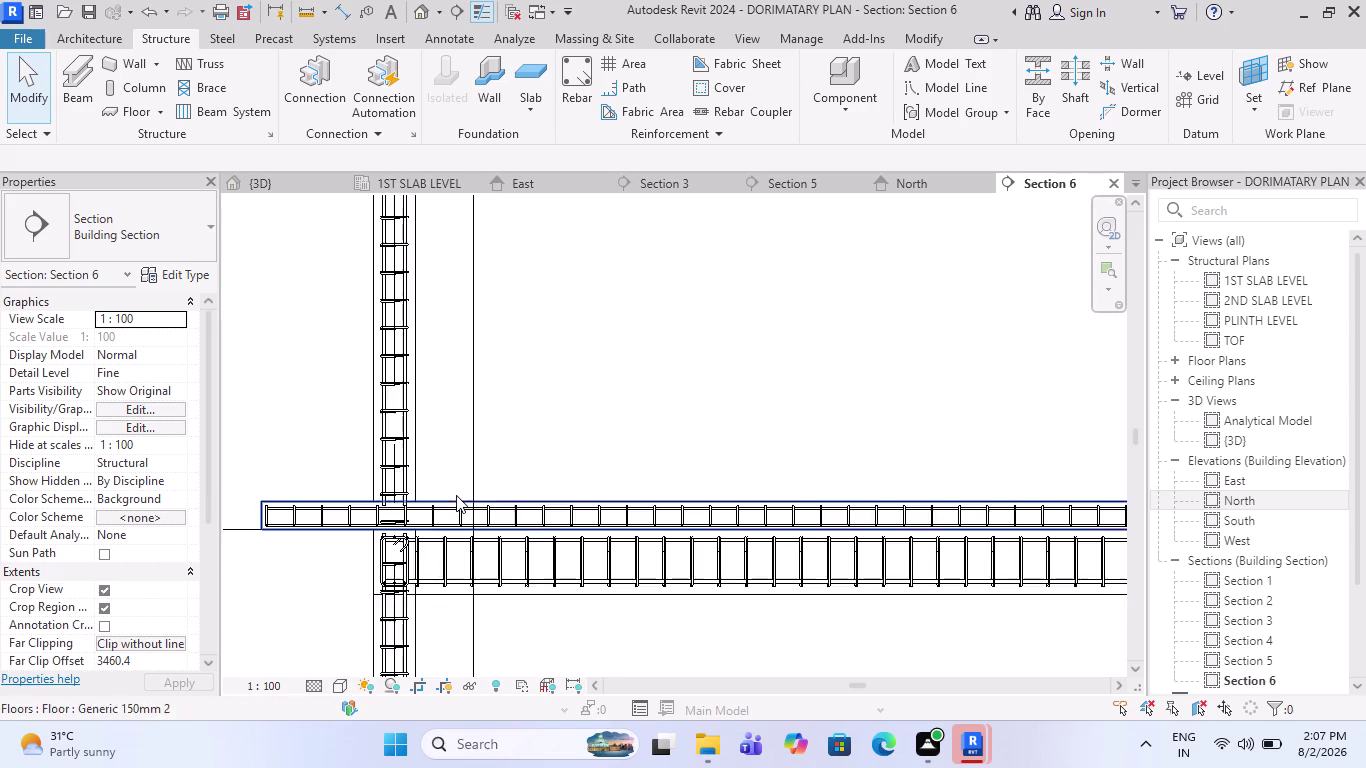
scroll(up, 3)
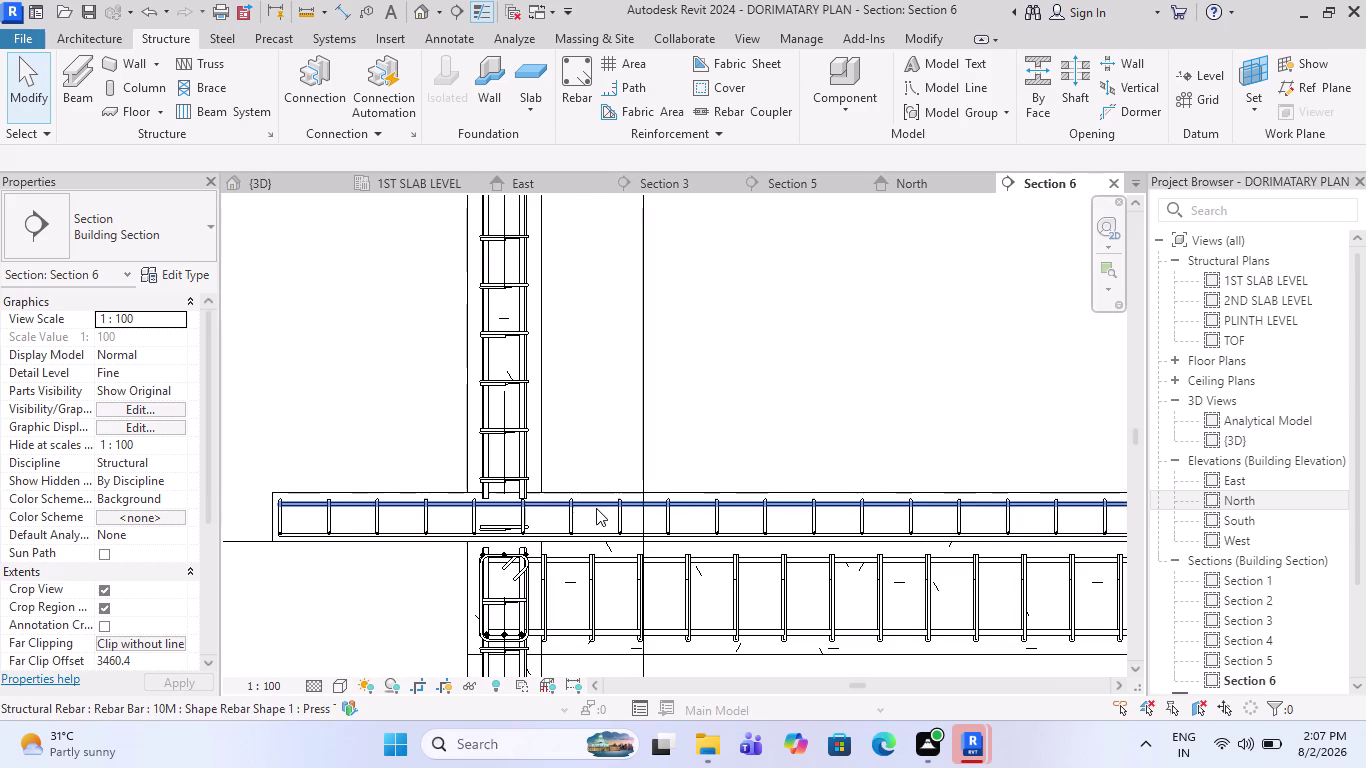
scroll(down, 3)
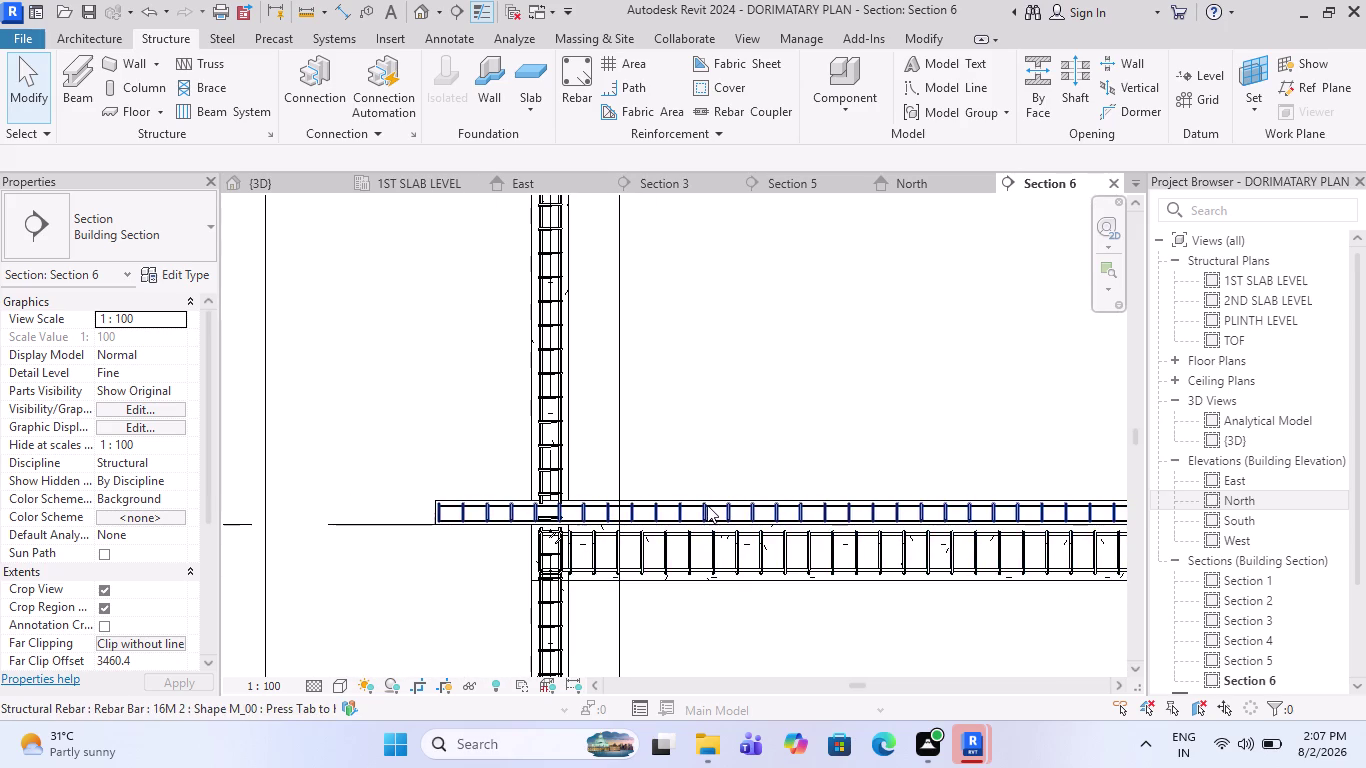
scroll(up, 3)
scroll(down, 3)
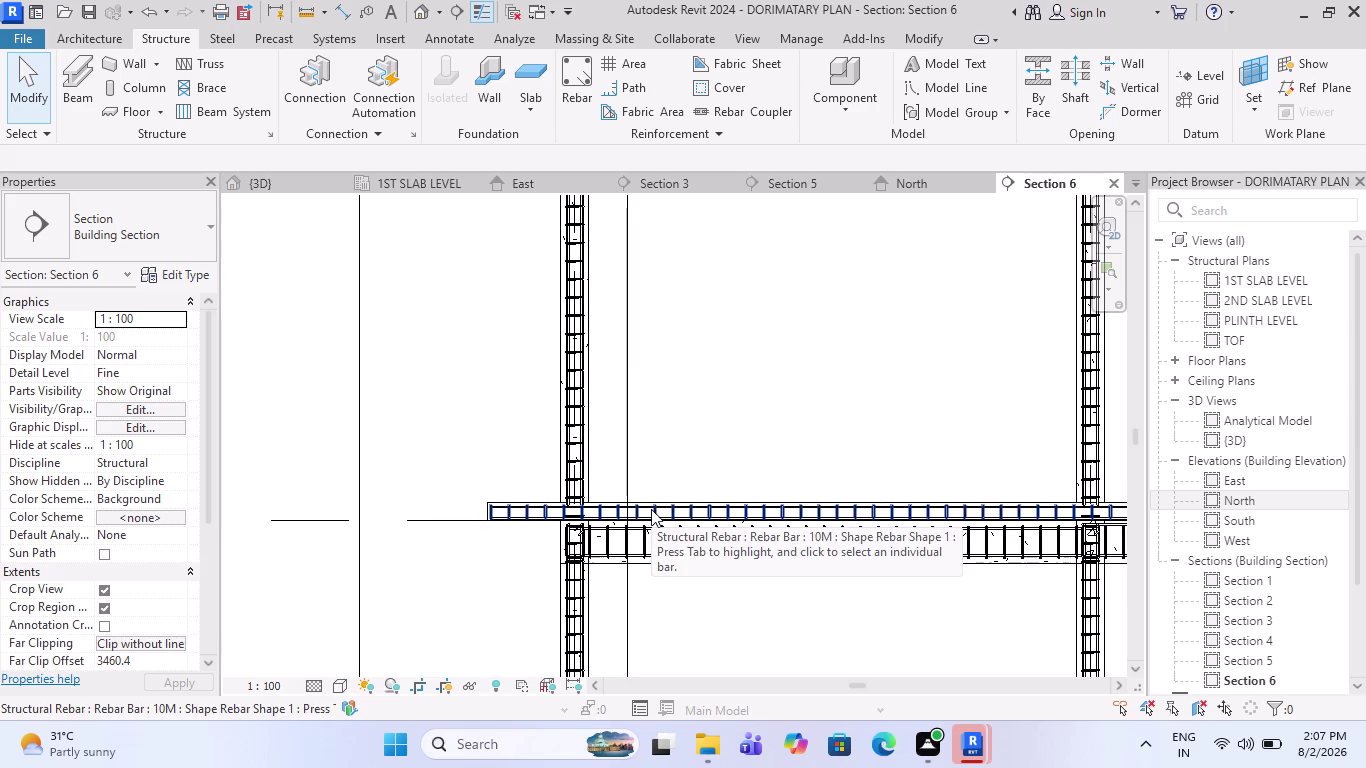
scroll(up, 3)
scroll(up, 3)
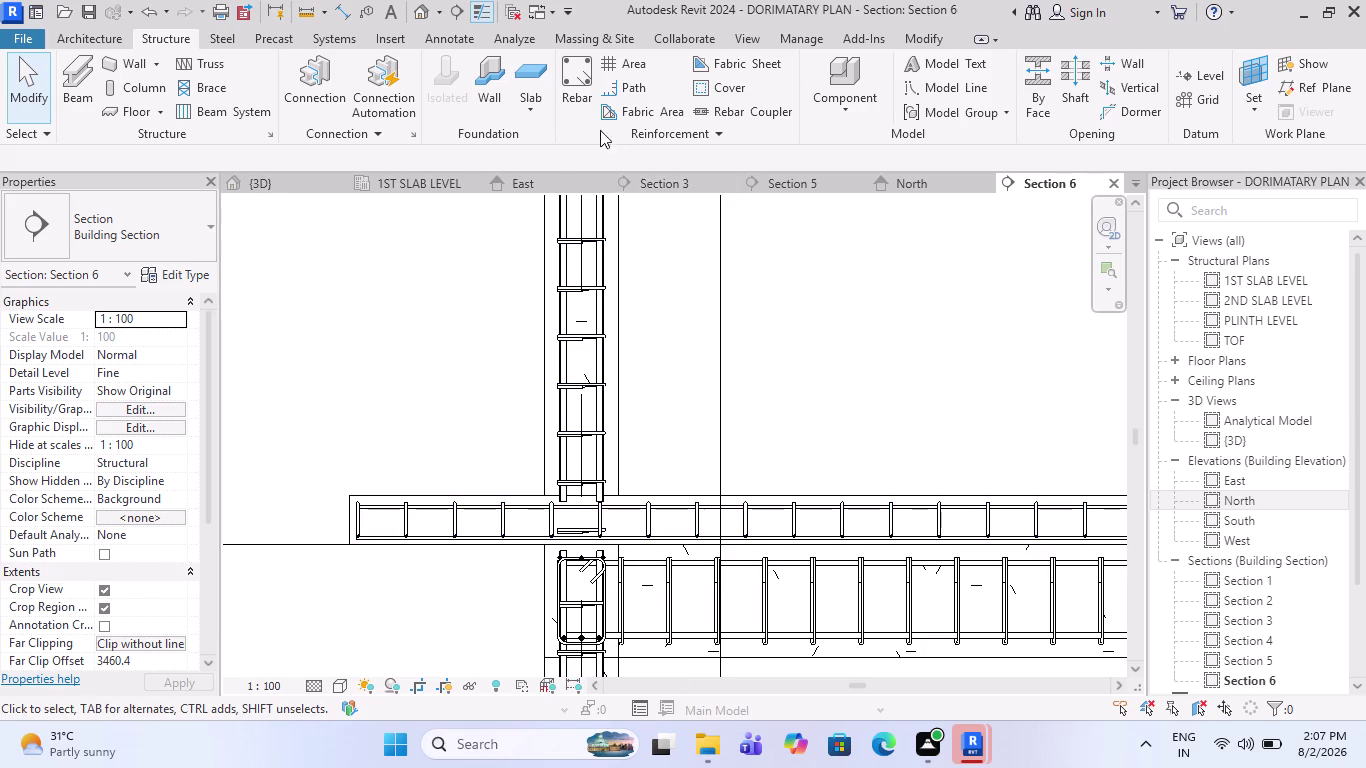
click(585, 83)
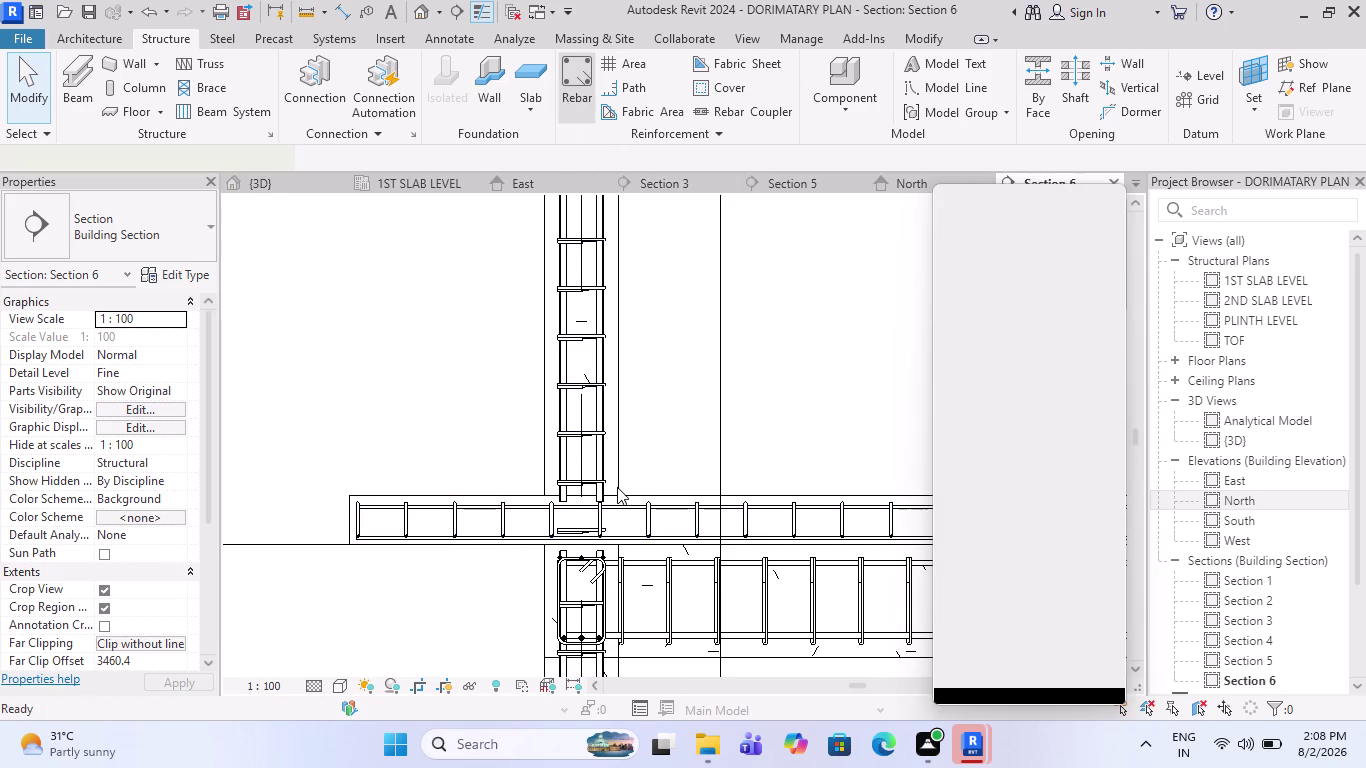
Review the rebar placement plane and orientation options in Section 6.
scroll(up, 3)
scroll(down, 3)
scroll(up, 3)
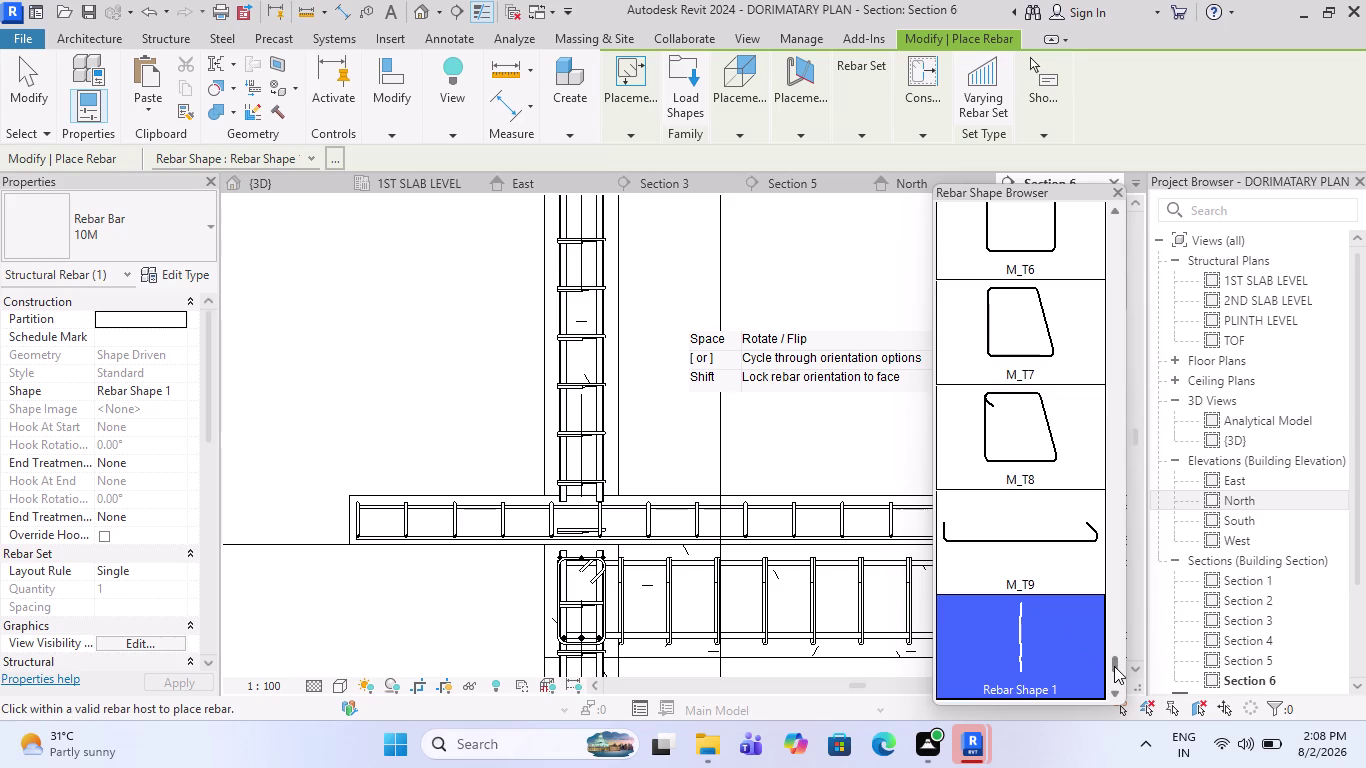
scroll(down, 3)
click(1025, 486)
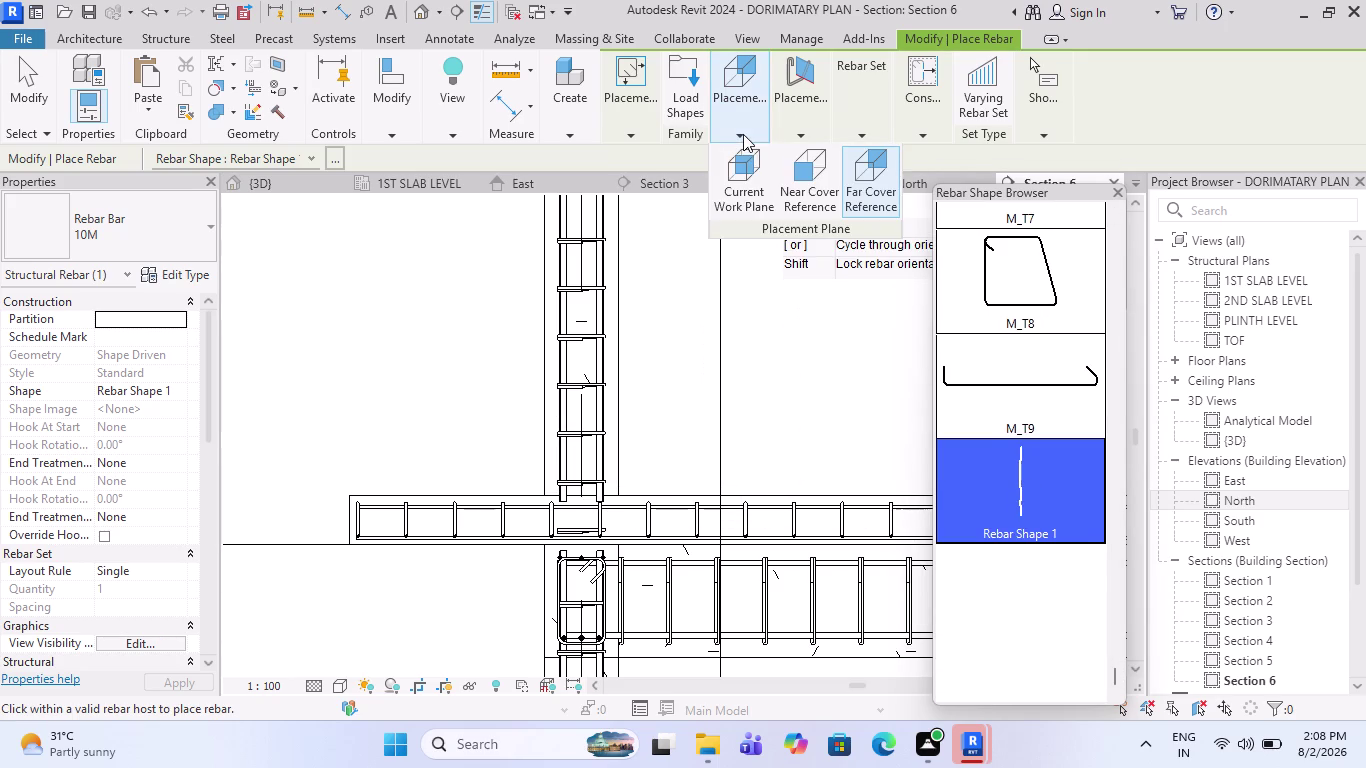
click(740, 154)
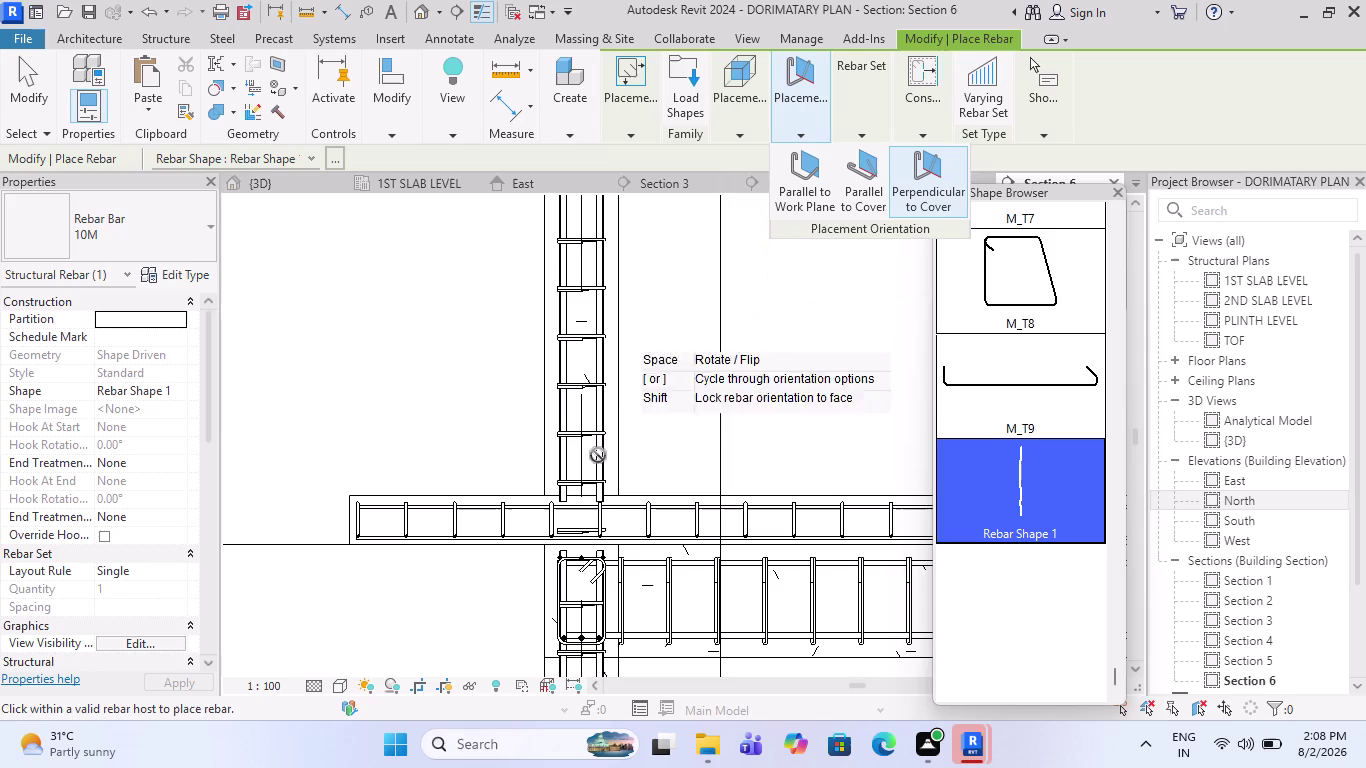
Choose the straight bar shape M_00 in the Rebar Shape Browser.
scroll(down, 3)
scroll(up, 3)
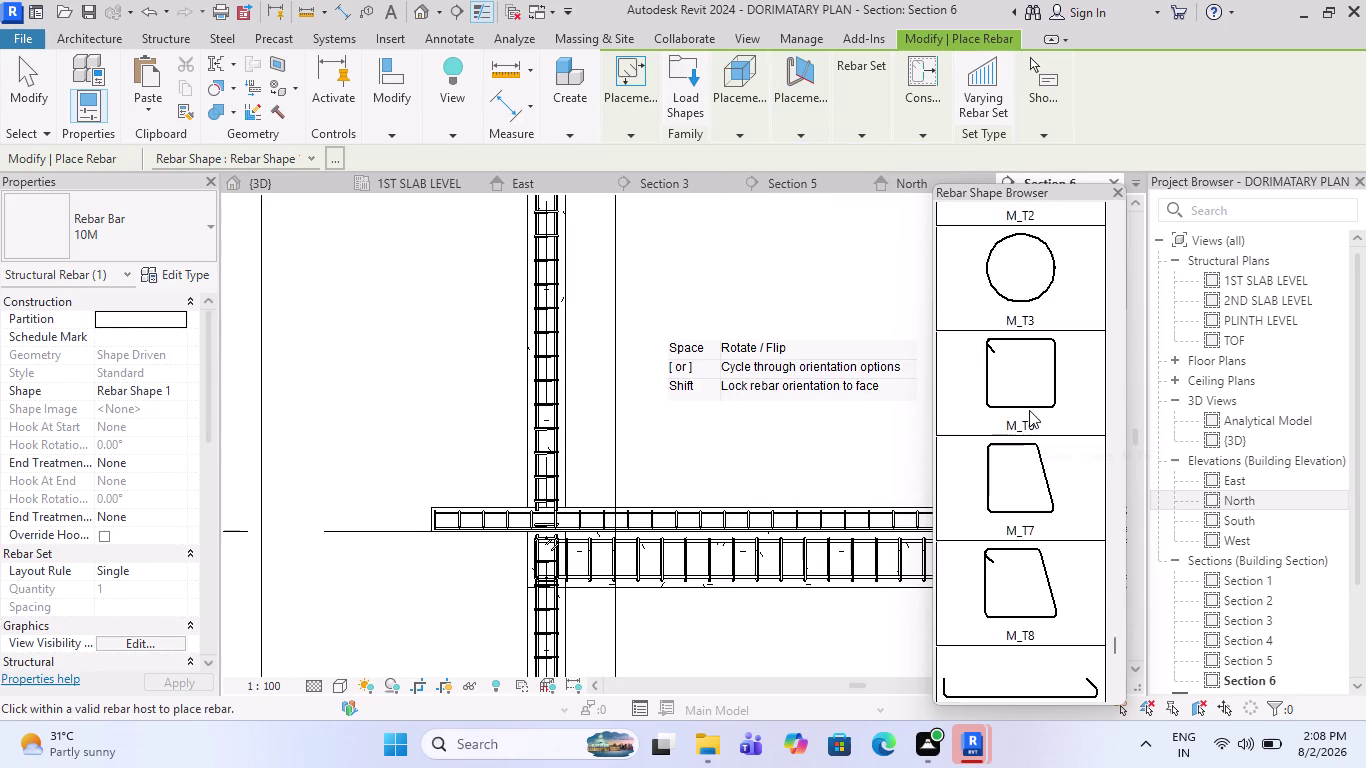
scroll(up, 3)
scroll(up, 3)
scroll(down, 3)
scroll(up, 3)
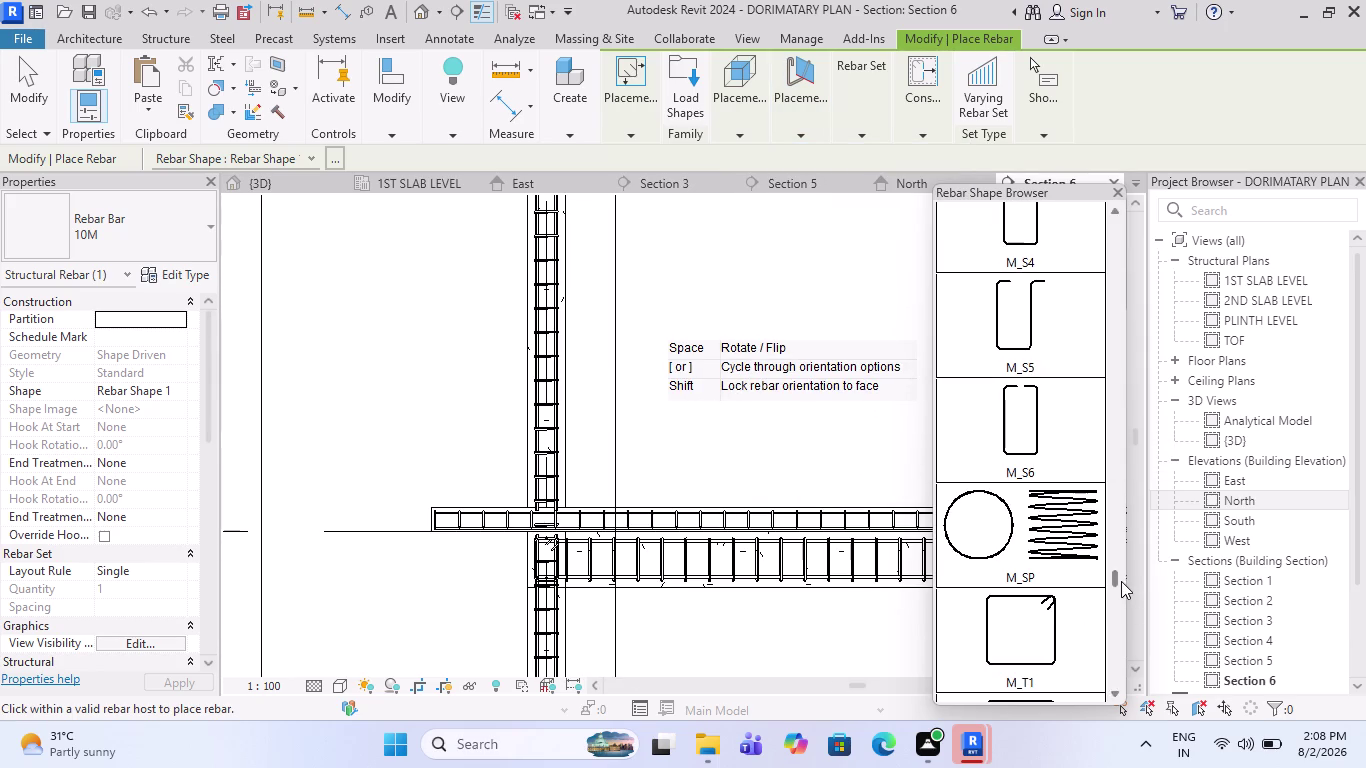
drag(1121, 581, 1177, 177)
click(986, 226)
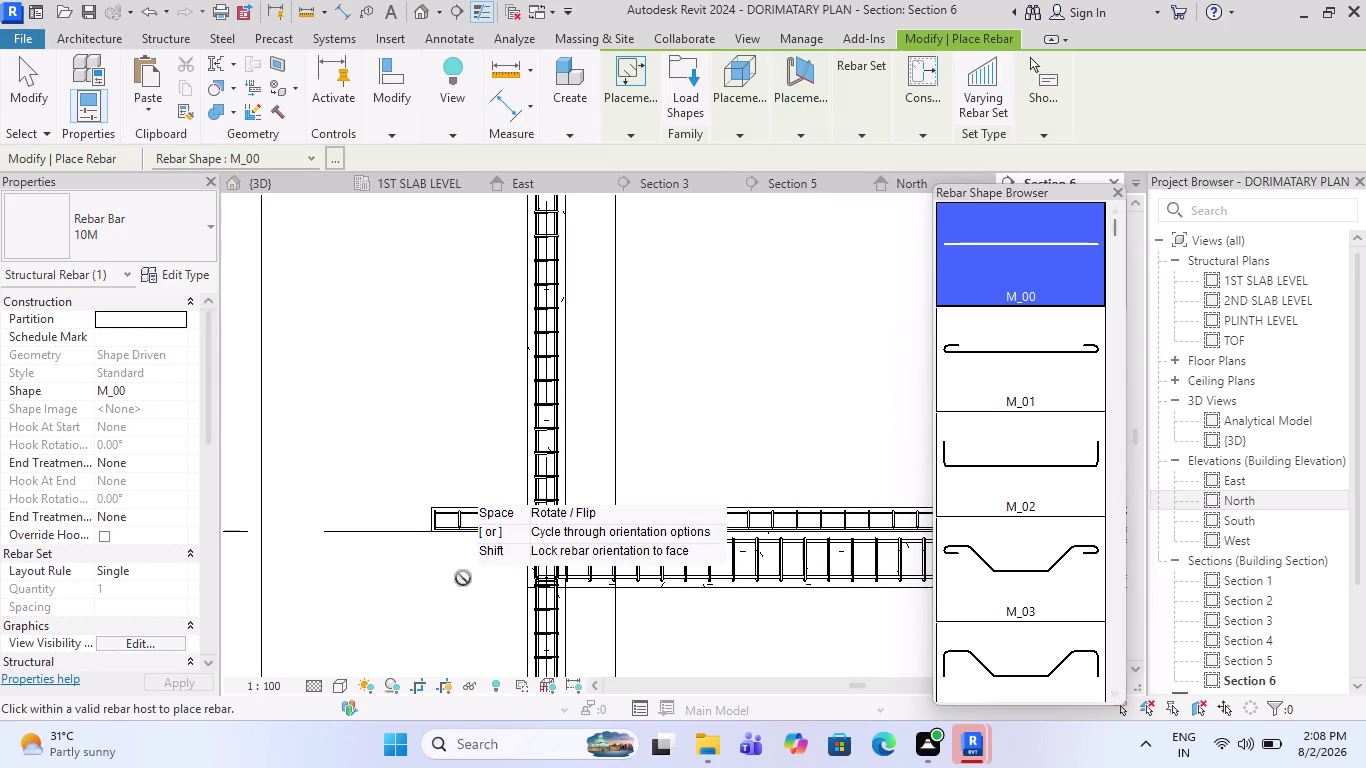
Place the 10M M_00 bar along the slab top, end placement, and select it.
scroll(up, 3)
scroll(up, 3)
scroll(up, 3)
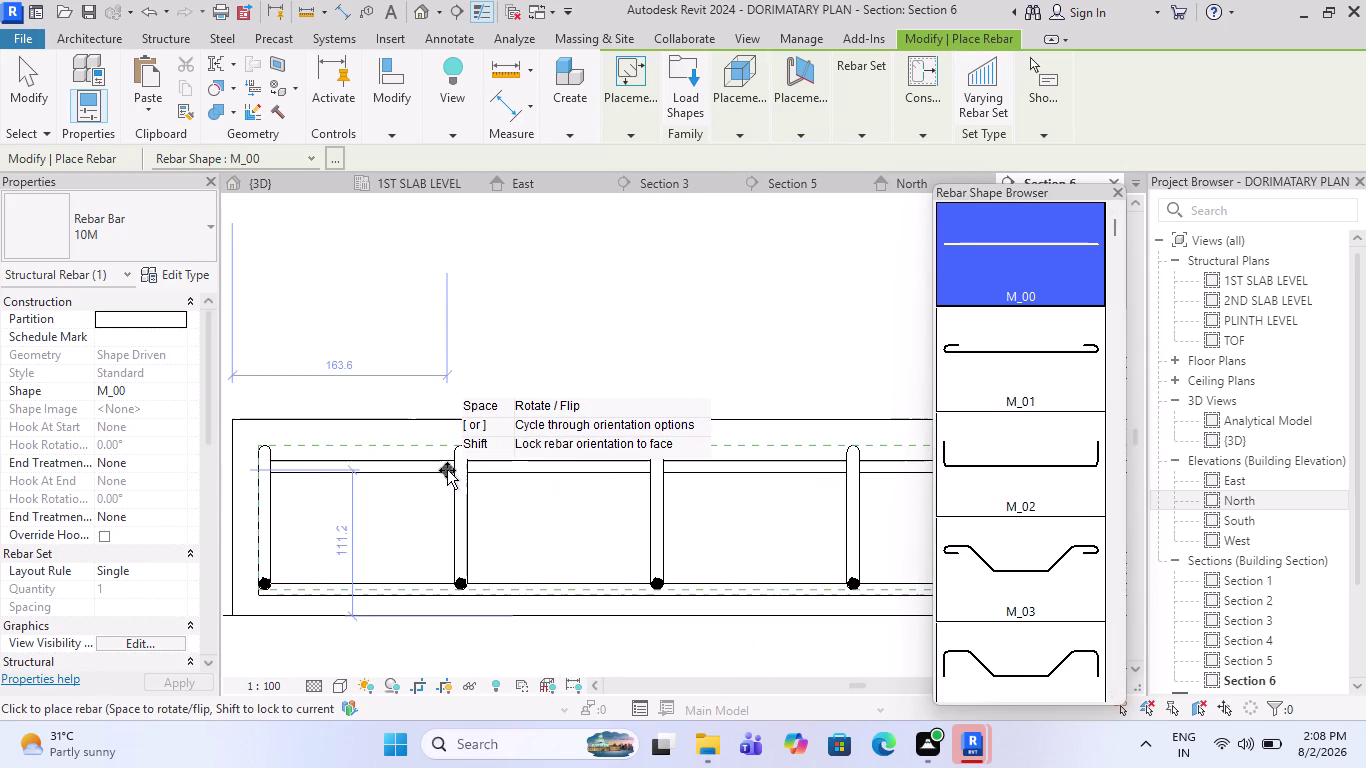
scroll(down, 3)
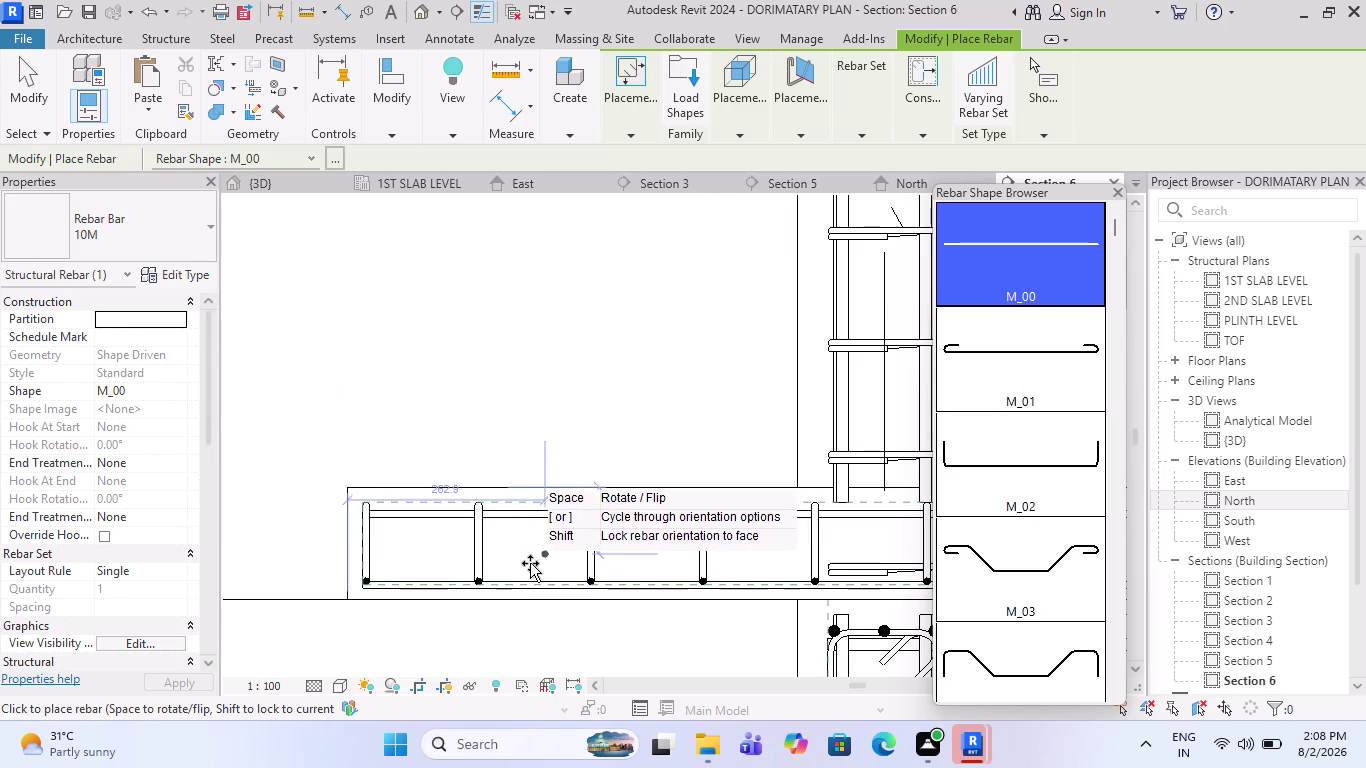
scroll(up, 3)
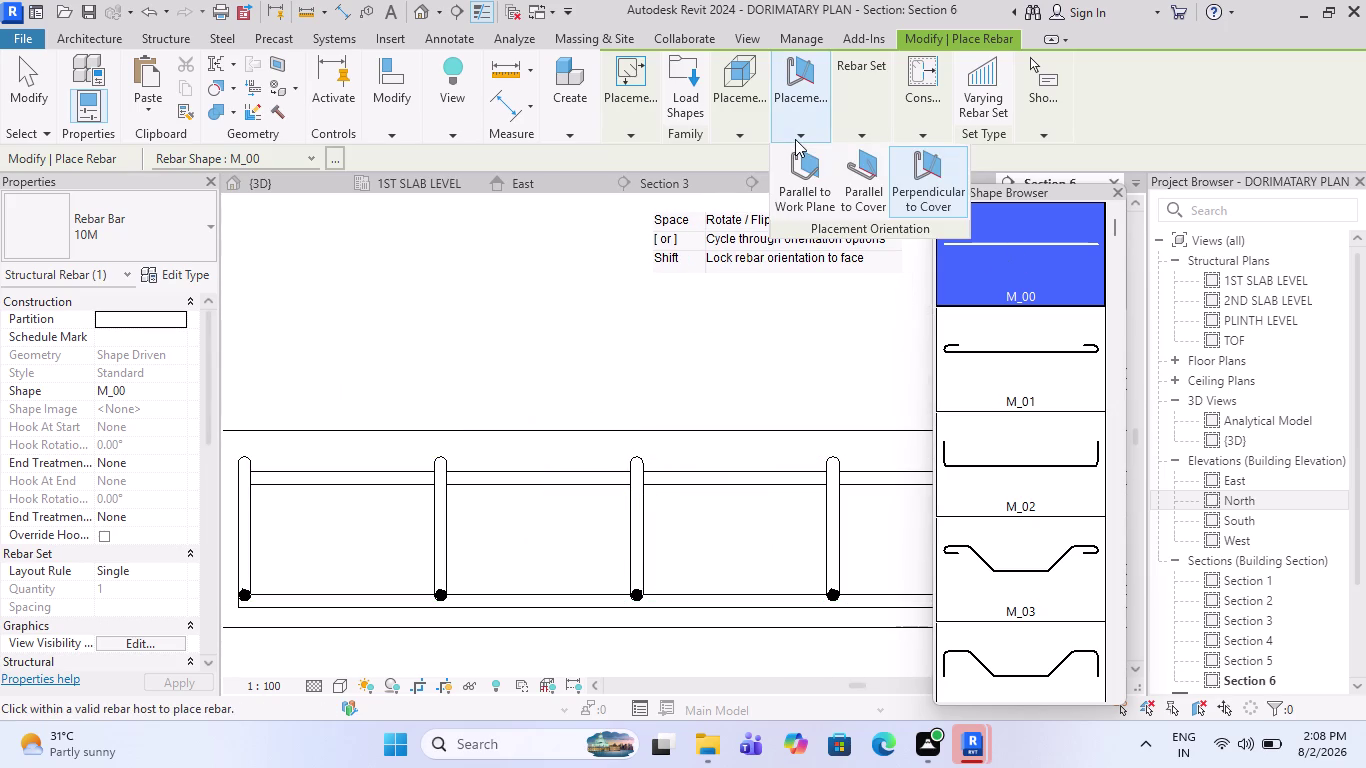
click(799, 165)
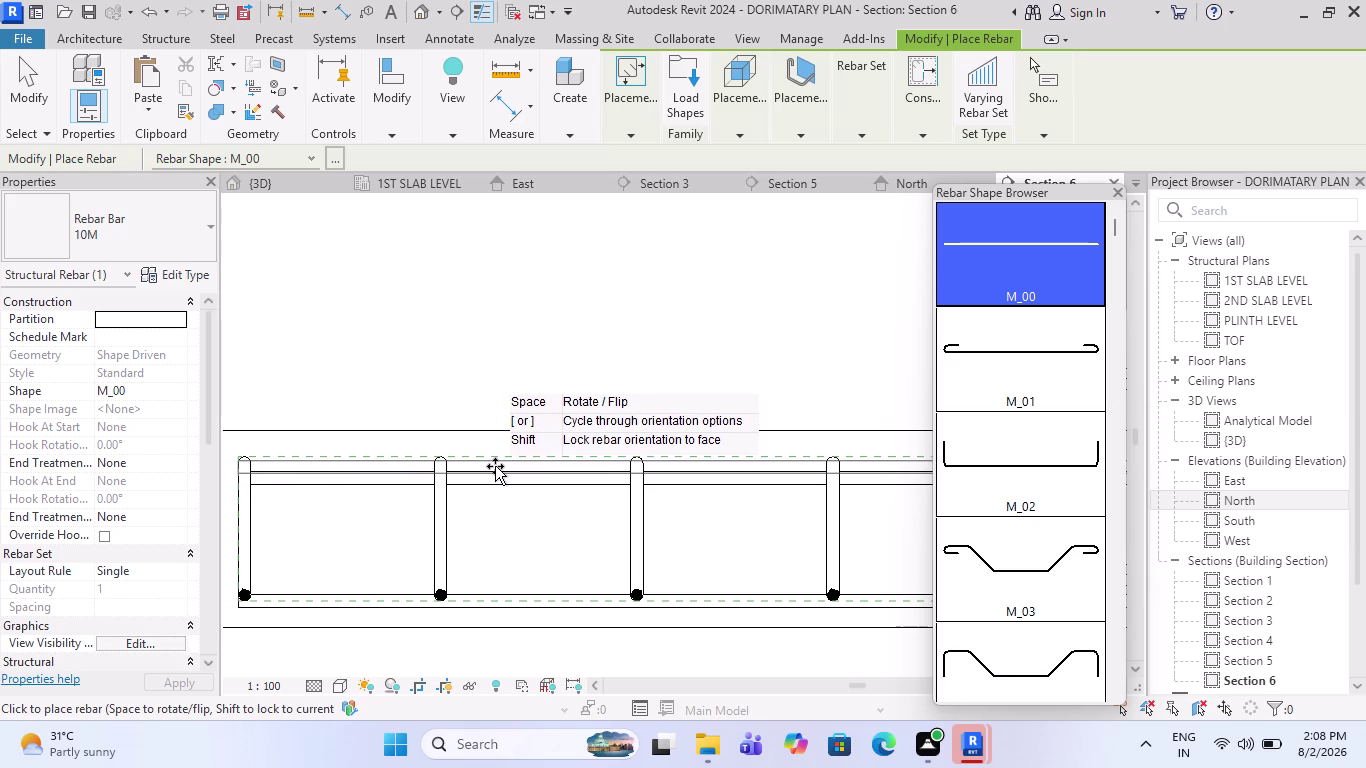
click(495, 466)
scroll(down, 3)
key(Escape)
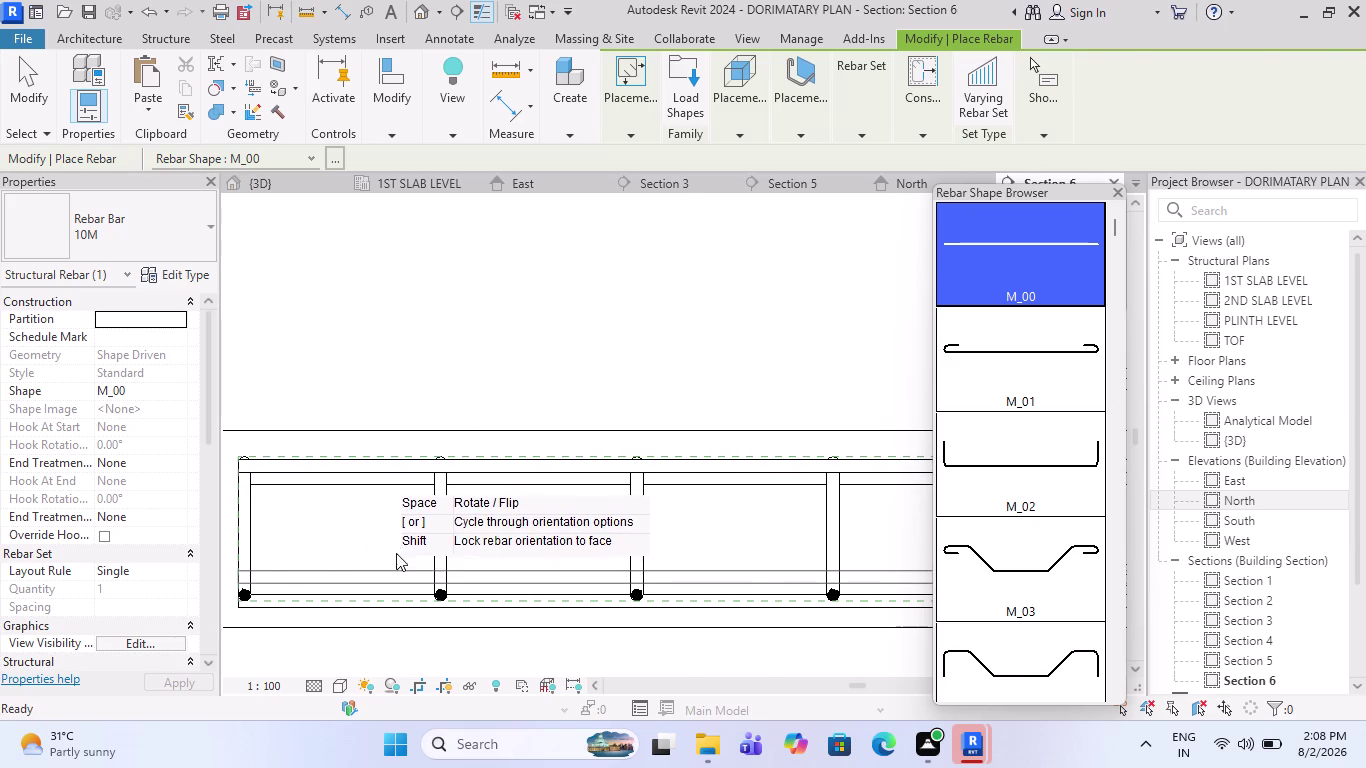
click(389, 516)
Open Edit Sketch on the selected 10M M_00 slab bar.
scroll(down, 3)
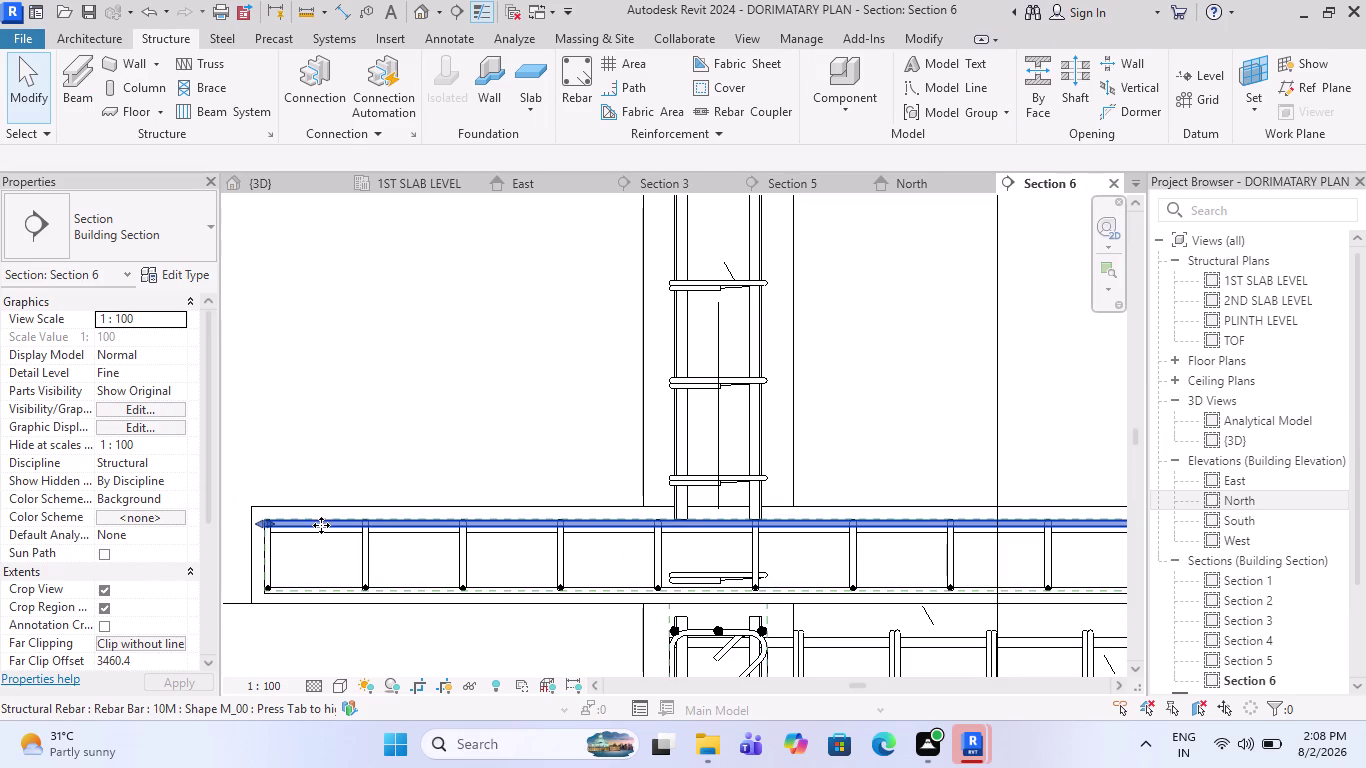
scroll(down, 3)
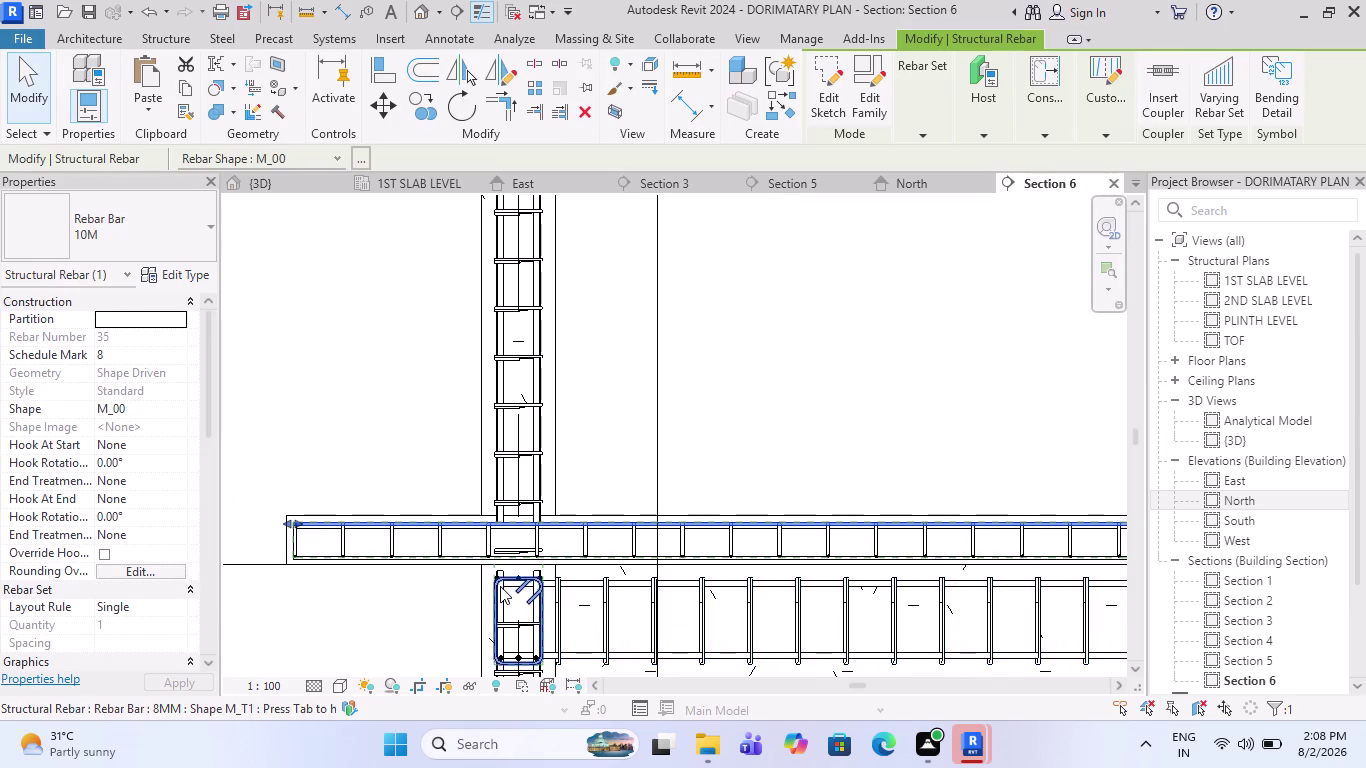
scroll(down, 3)
scroll(up, 3)
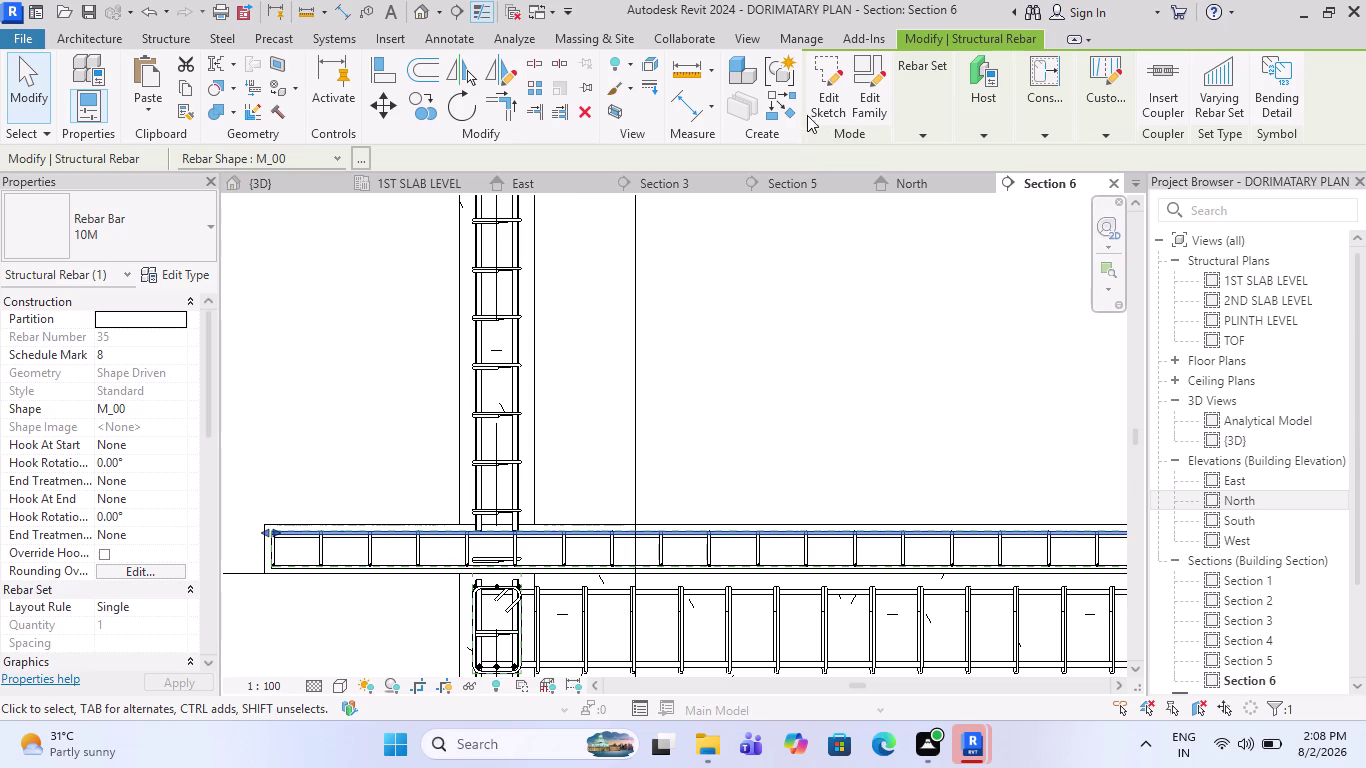
click(830, 95)
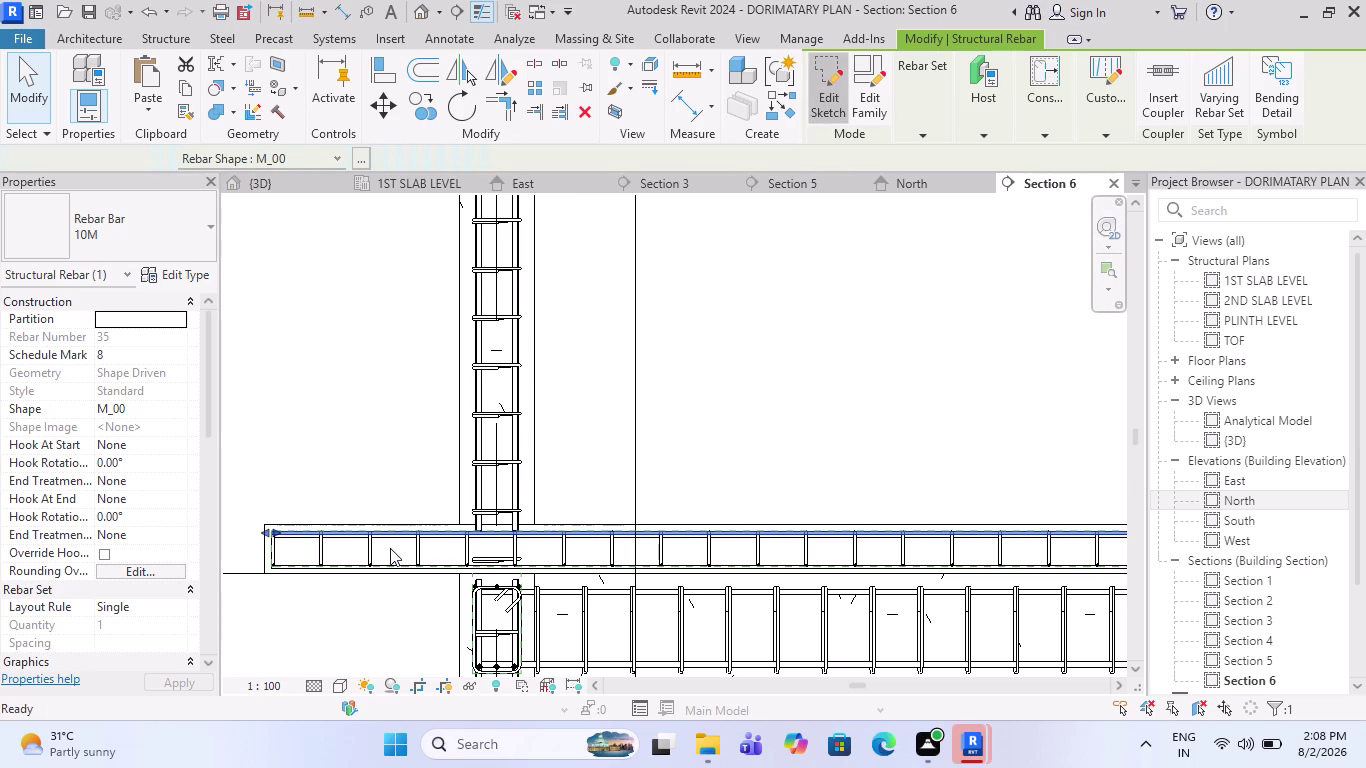
scroll(down, 3)
scroll(down, 3)
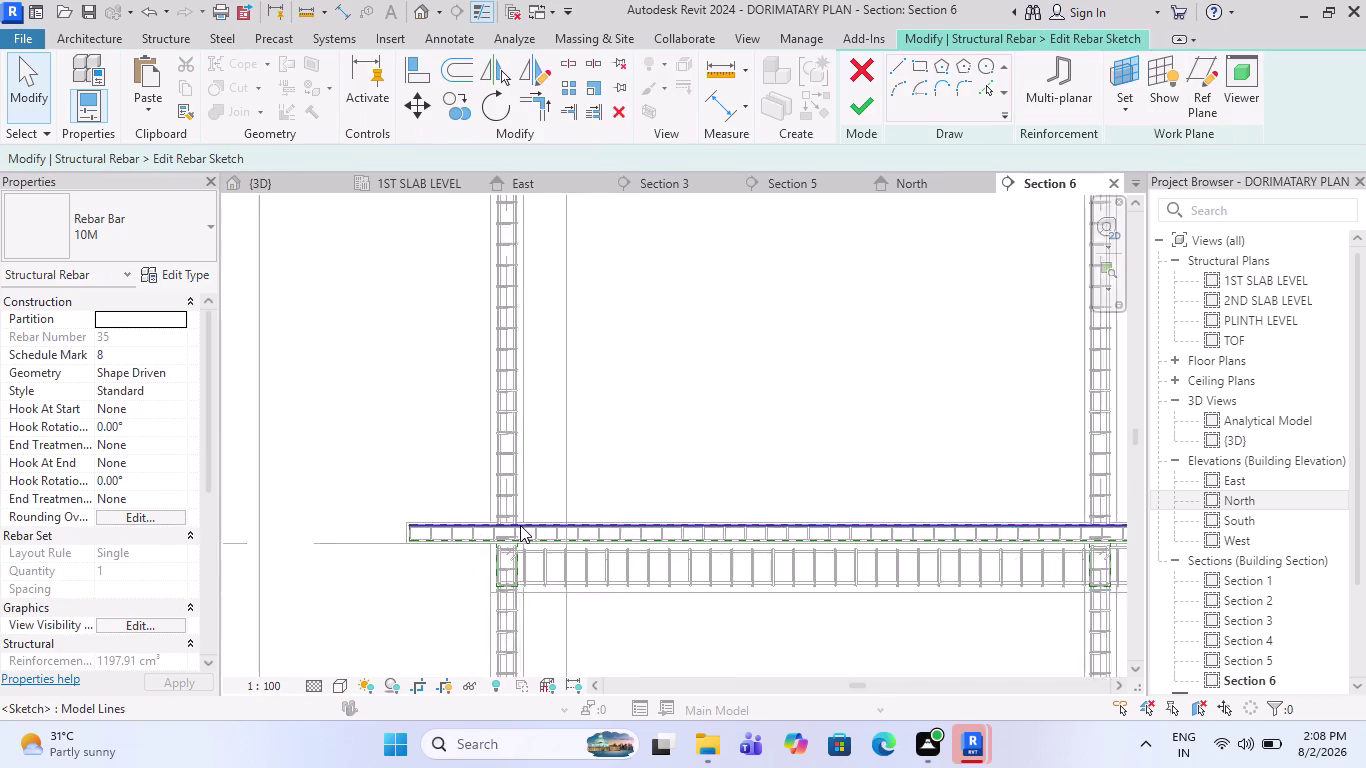
Sketch the first bar chain: 45-degree crank down, bottom straight run, crank back up to slab top.
scroll(down, 3)
scroll(up, 3)
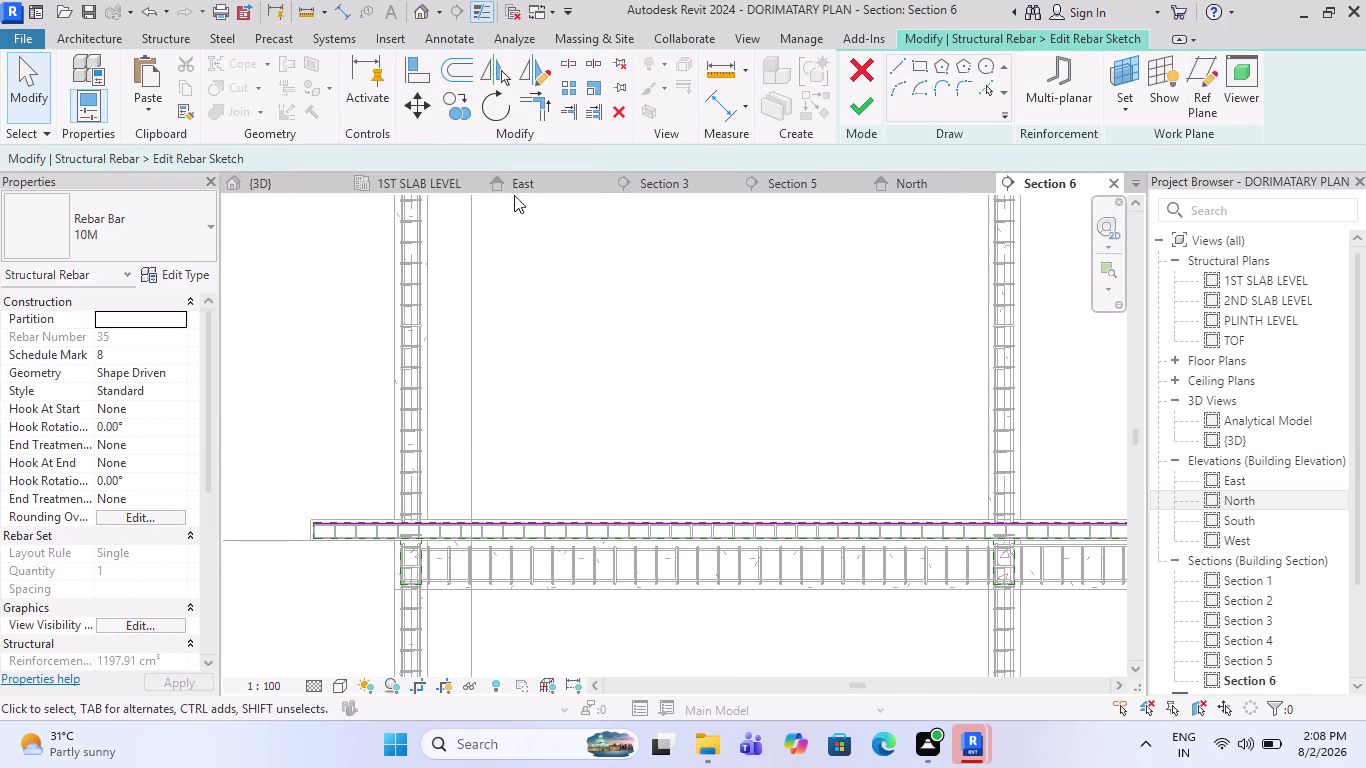
click(892, 64)
scroll(up, 3)
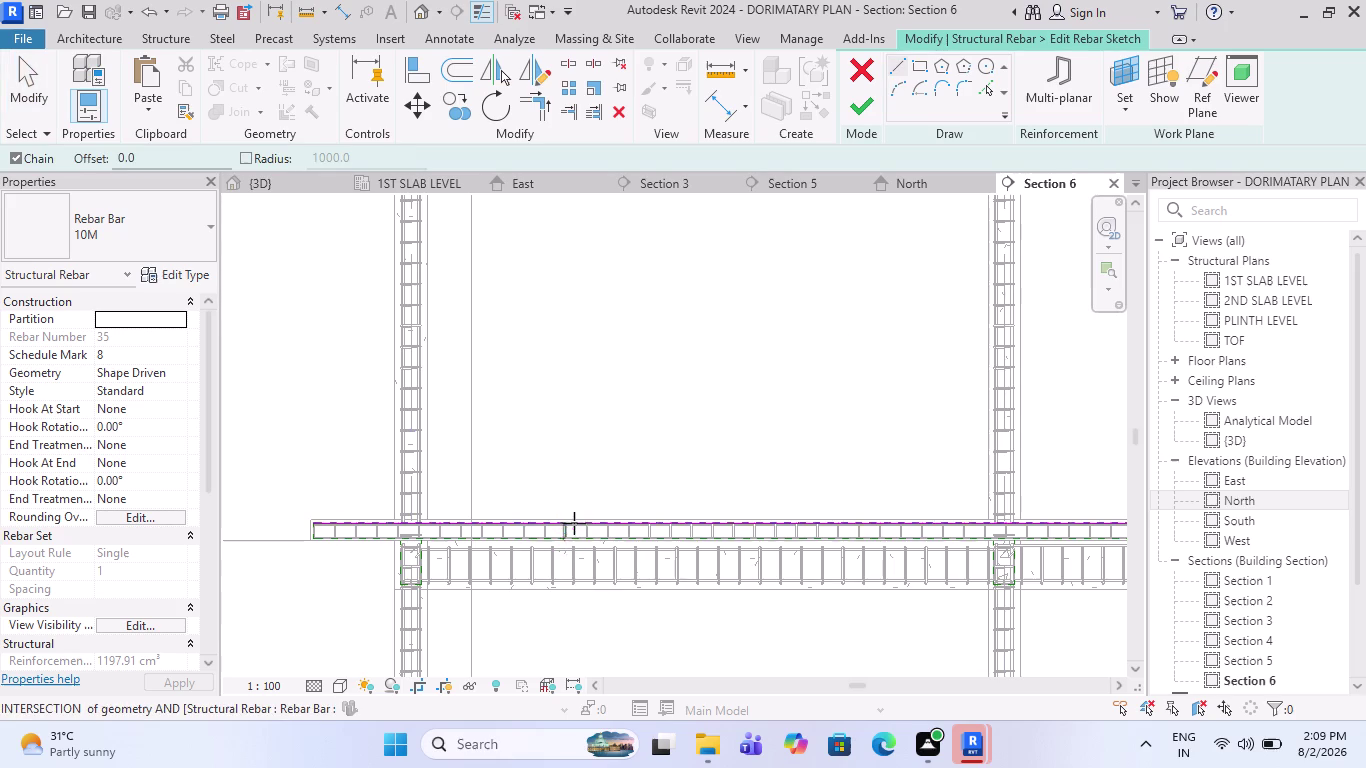
scroll(up, 3)
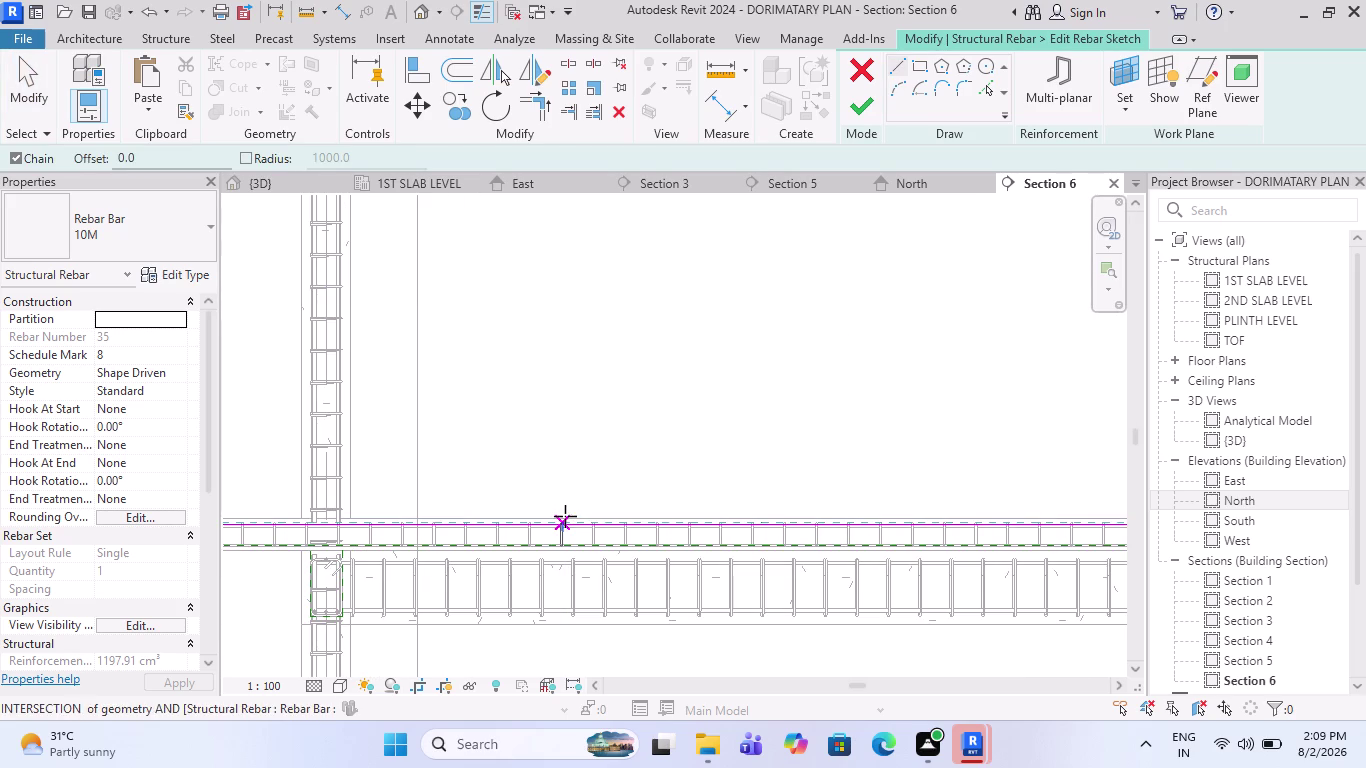
scroll(up, 3)
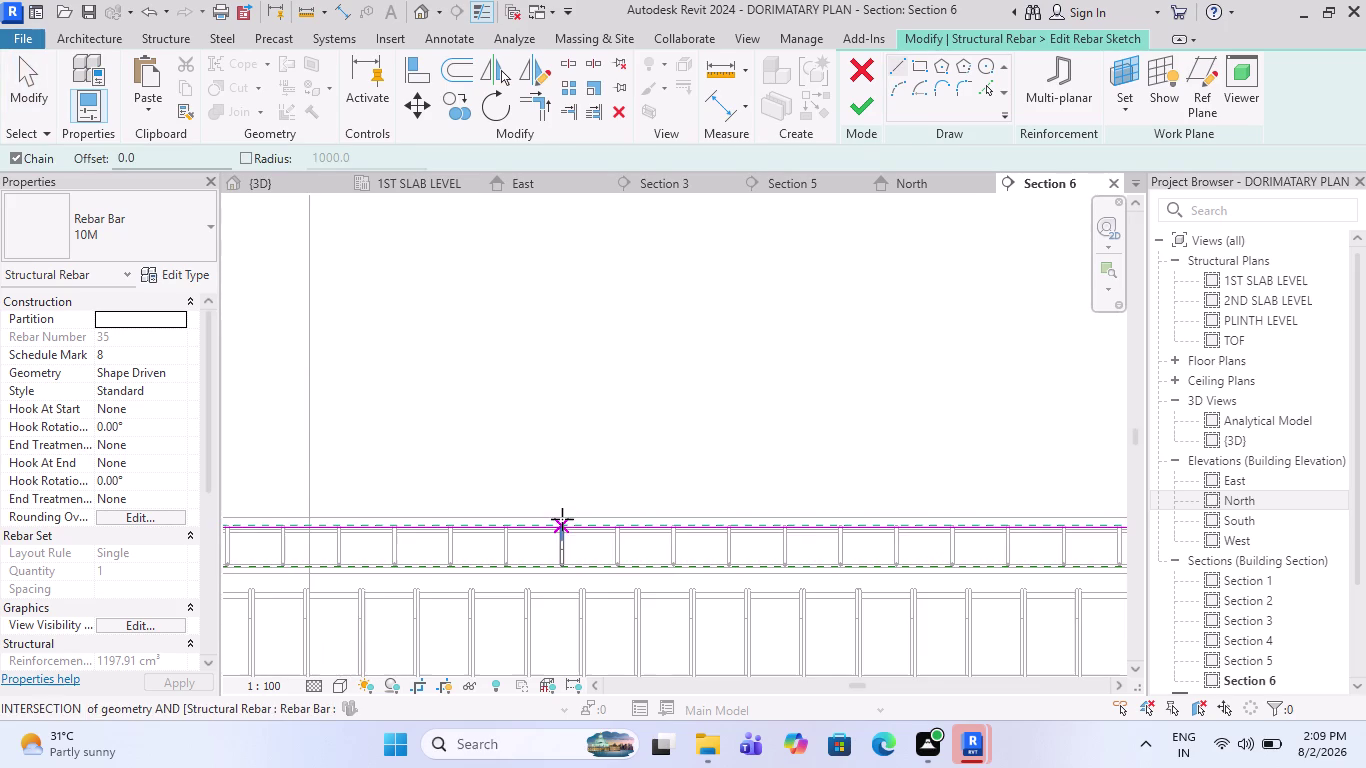
scroll(up, 3)
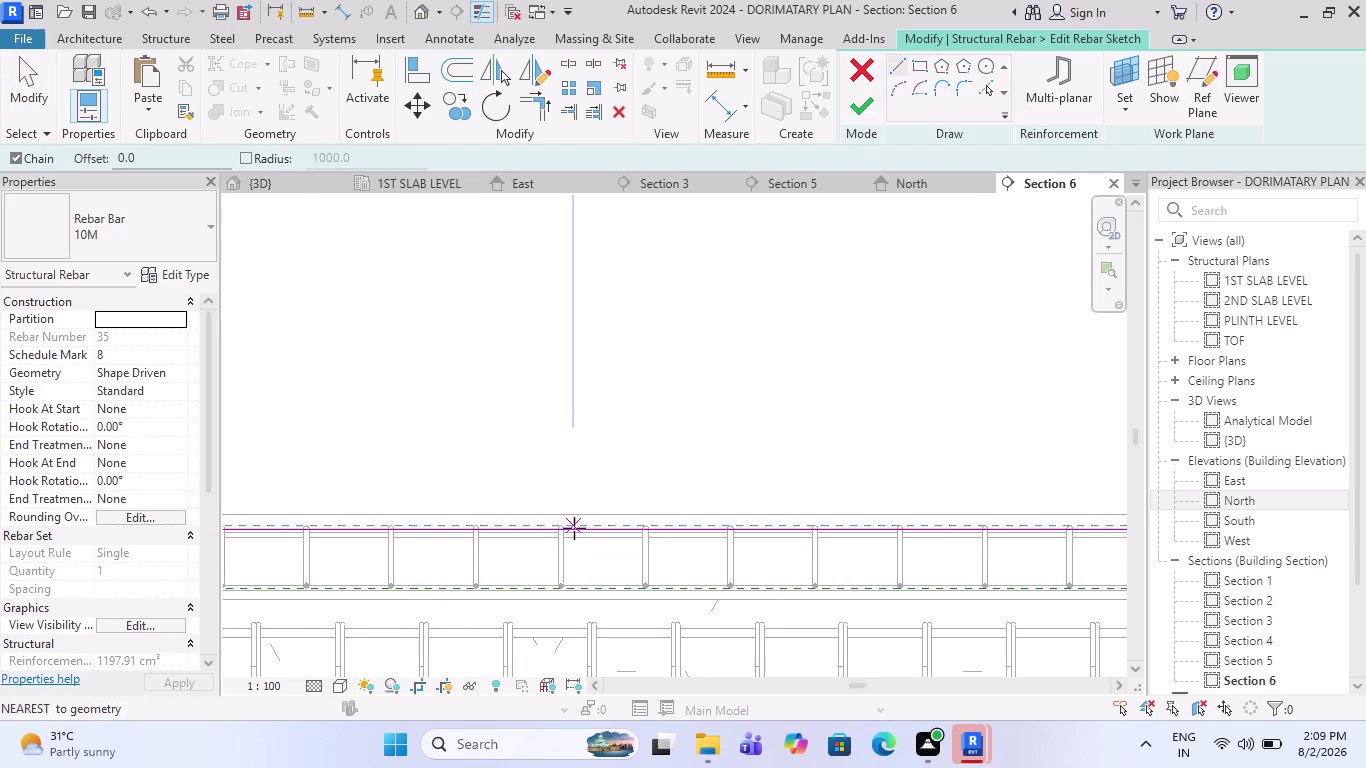
scroll(up, 3)
click(574, 529)
scroll(down, 3)
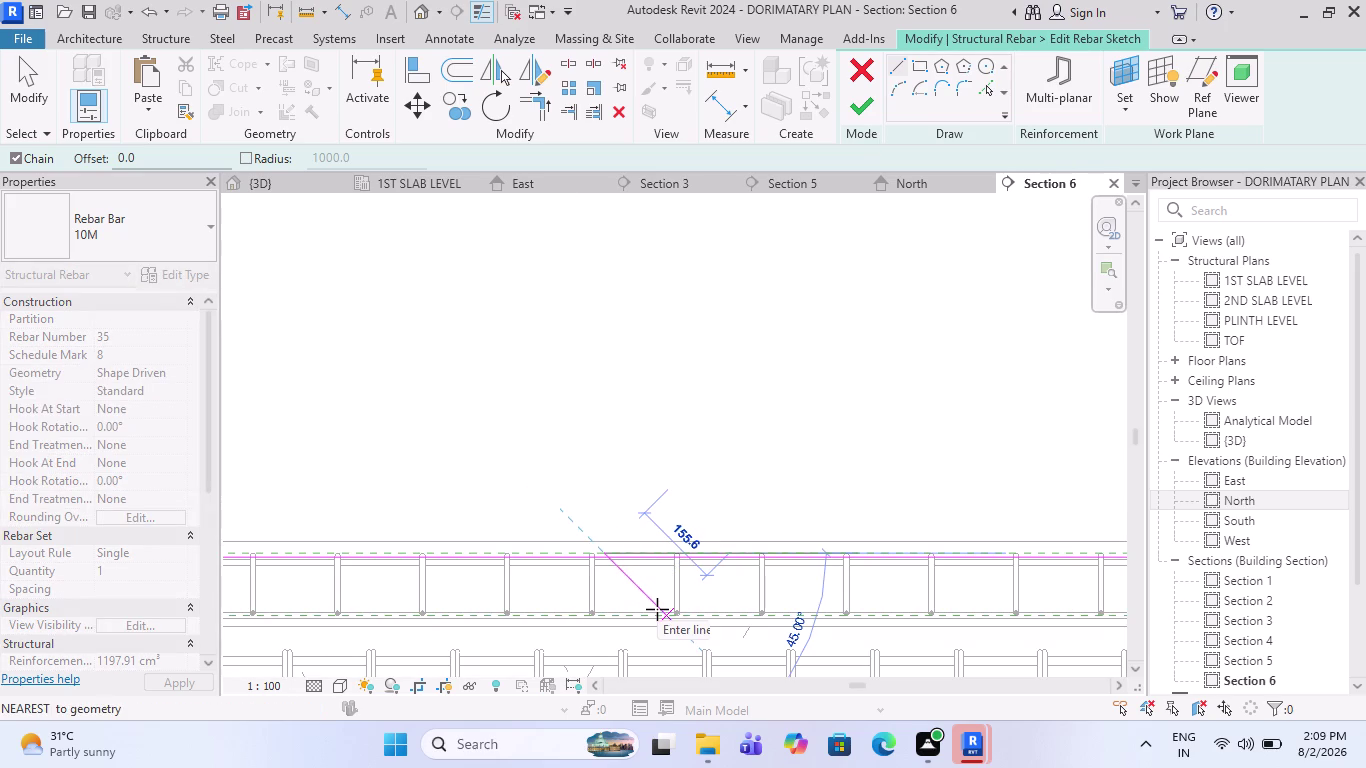
click(657, 609)
scroll(down, 3)
scroll(down, 3)
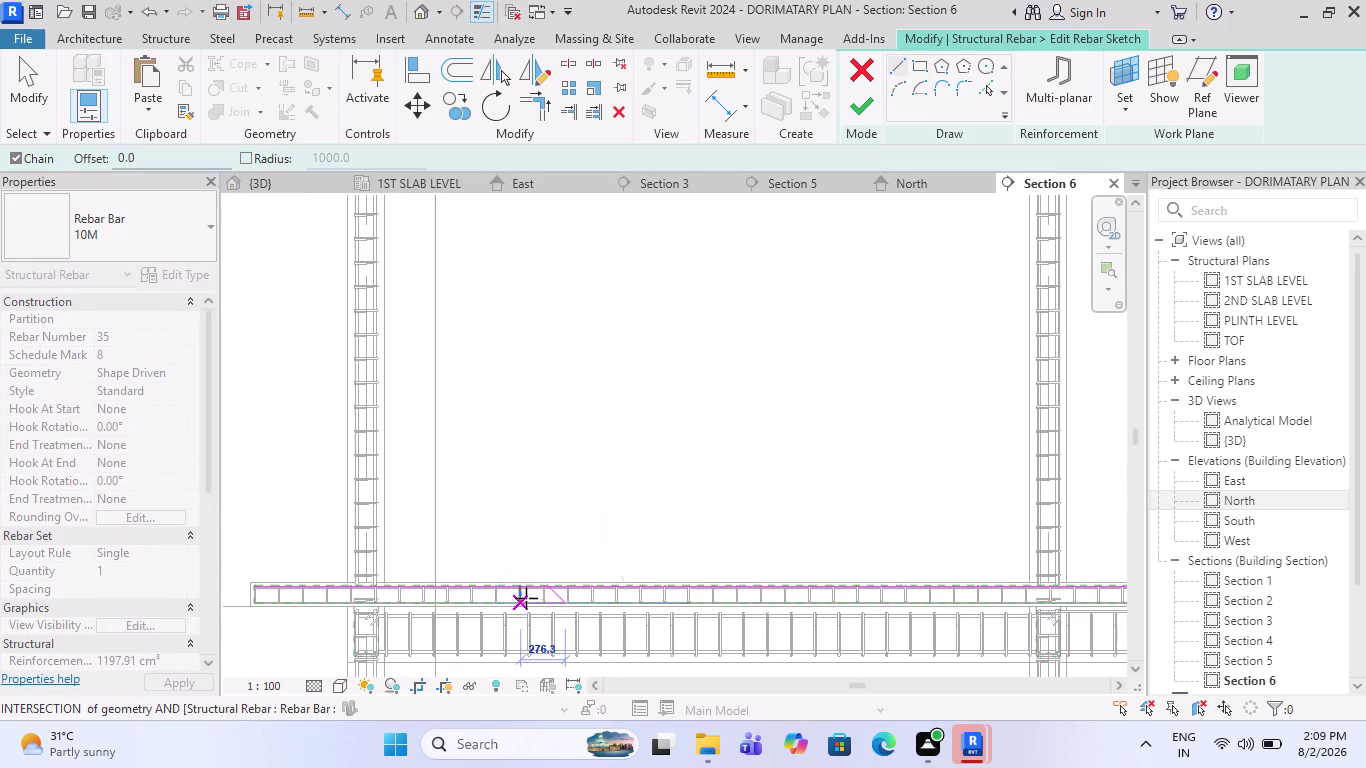
scroll(down, 3)
scroll(up, 3)
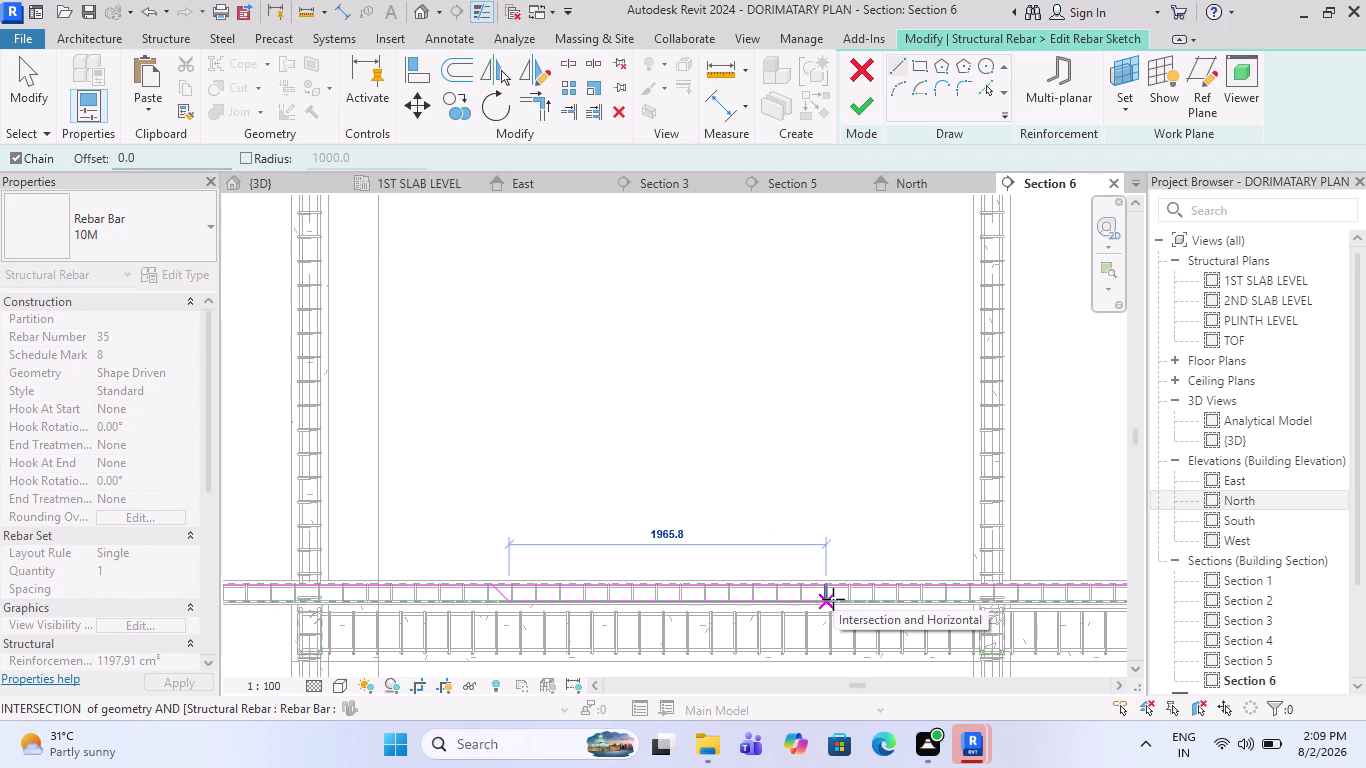
scroll(down, 3)
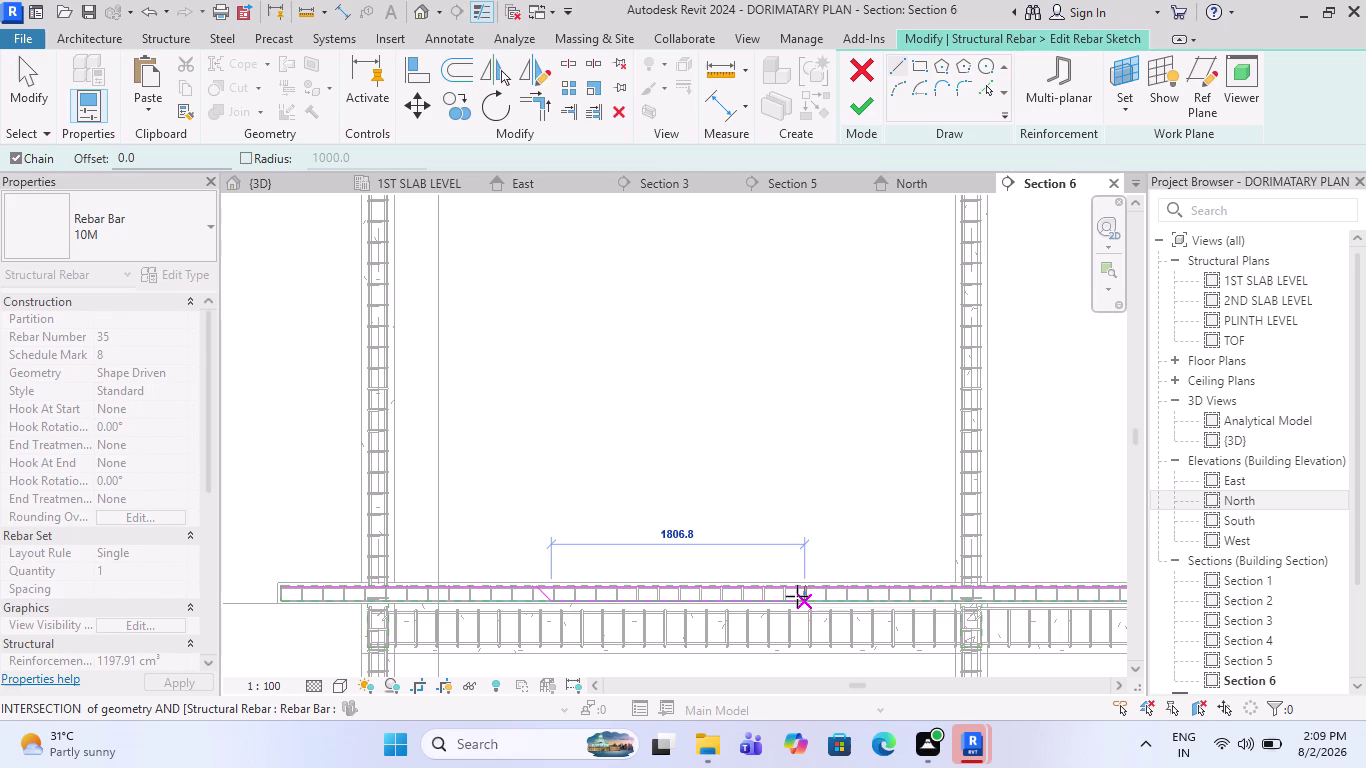
scroll(up, 3)
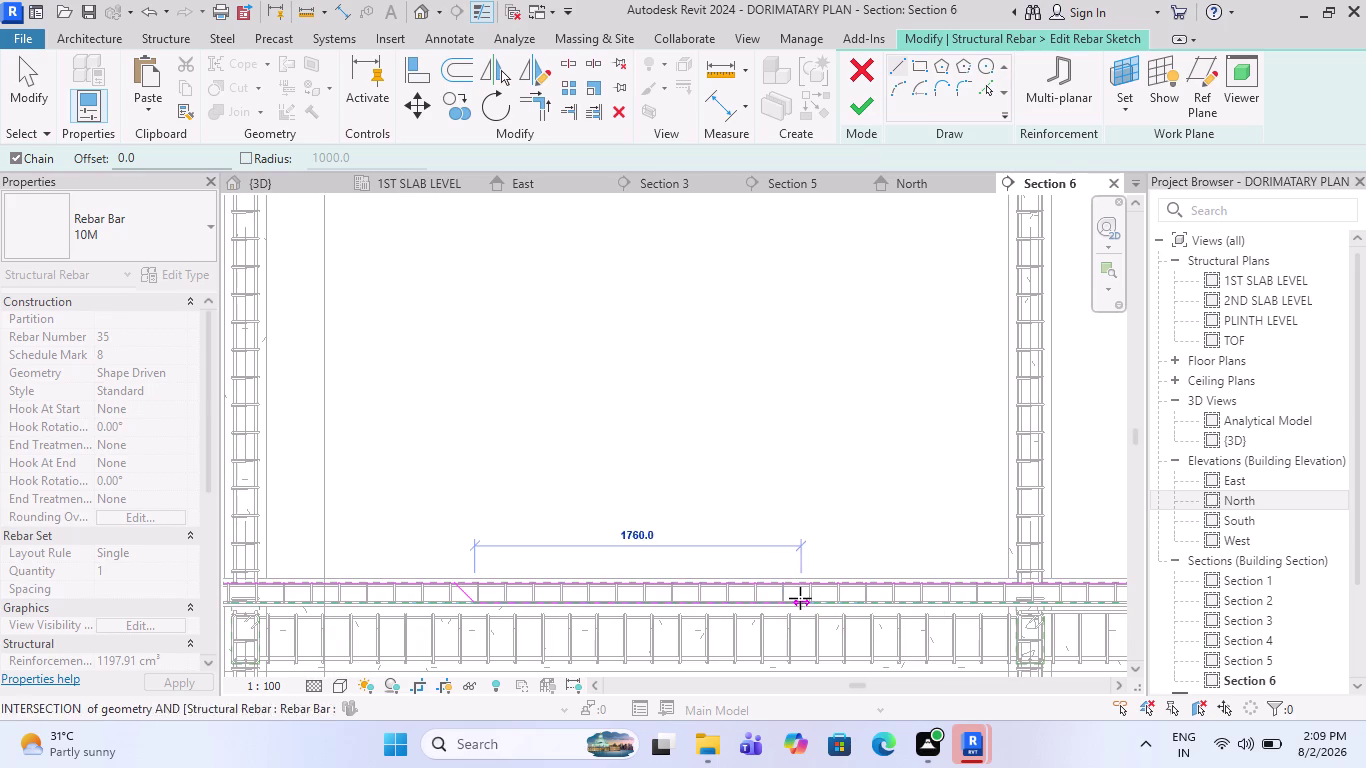
scroll(up, 3)
scroll(up, 3)
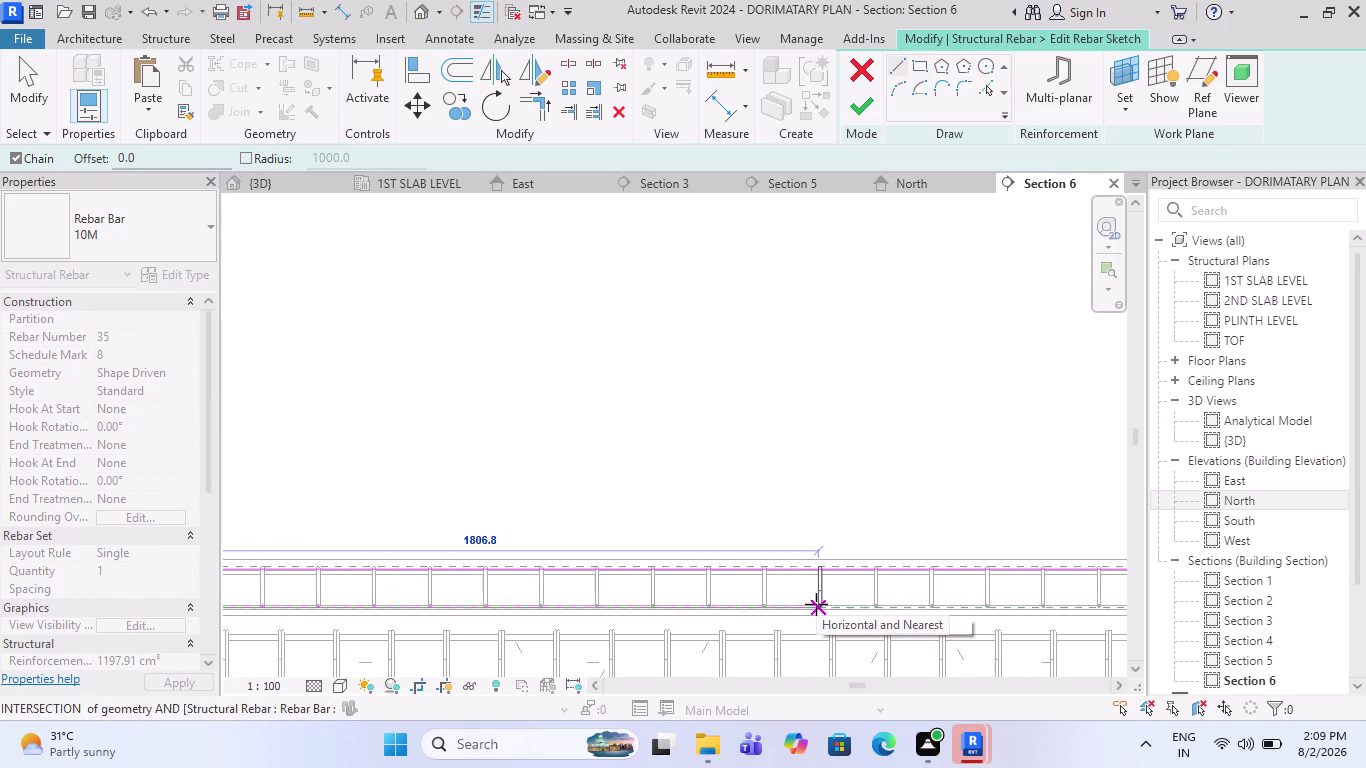
click(815, 604)
scroll(up, 3)
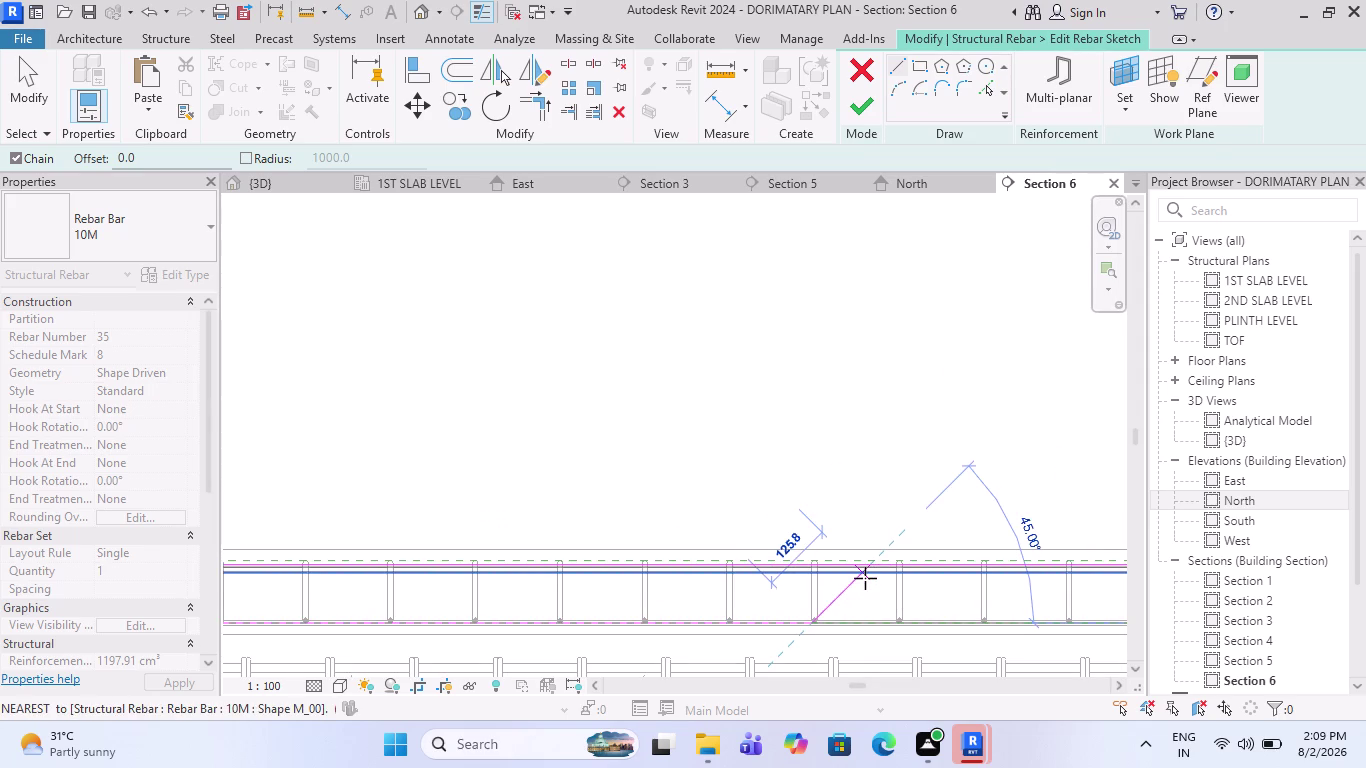
click(864, 579)
scroll(down, 3)
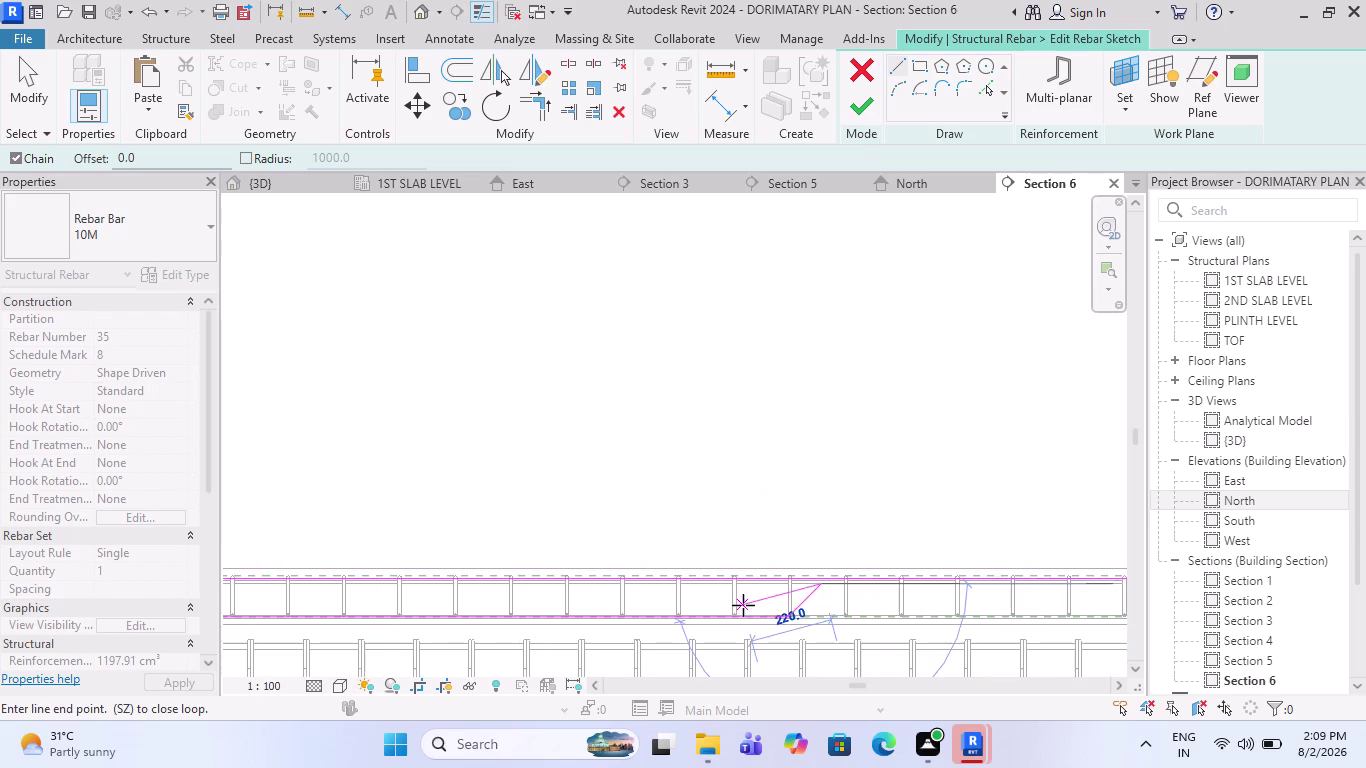
scroll(down, 3)
scroll(down, 3)
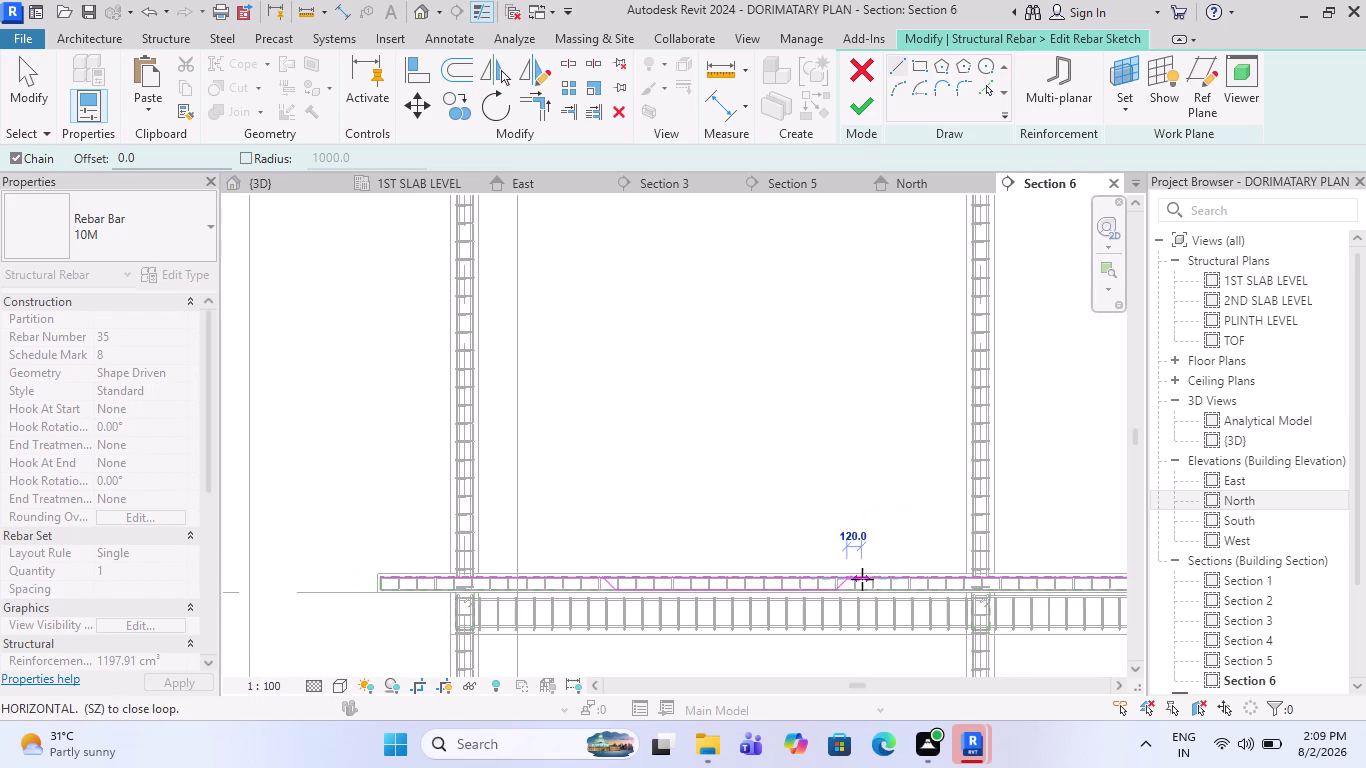
scroll(up, 3)
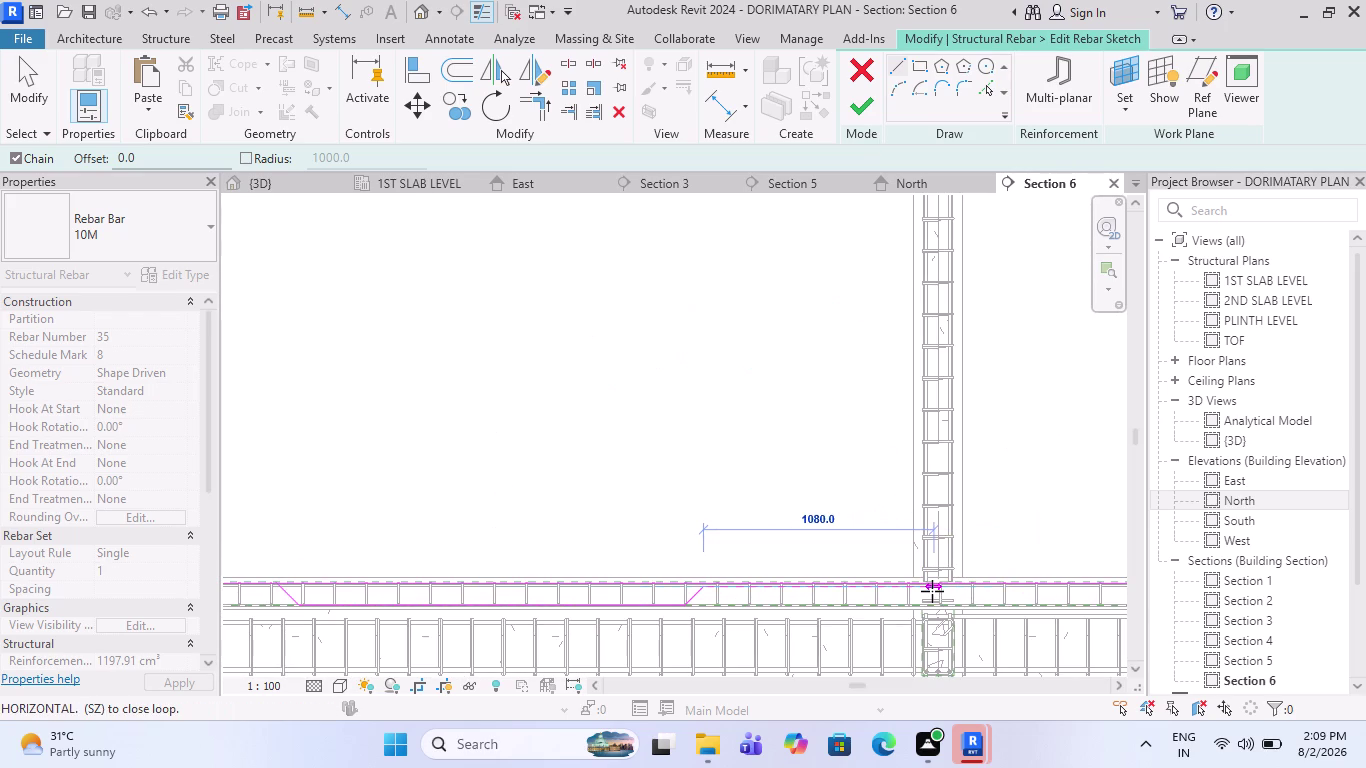
scroll(down, 3)
scroll(down, 3)
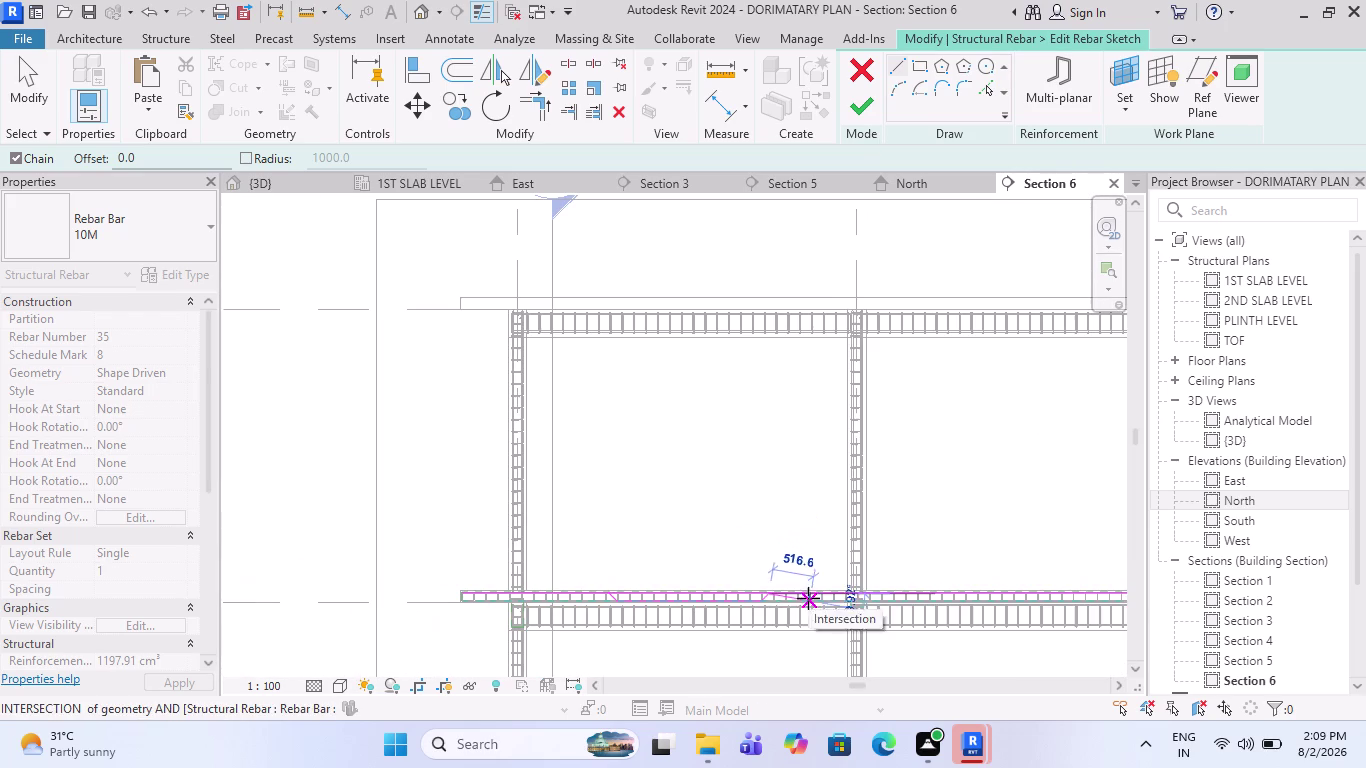
scroll(up, 3)
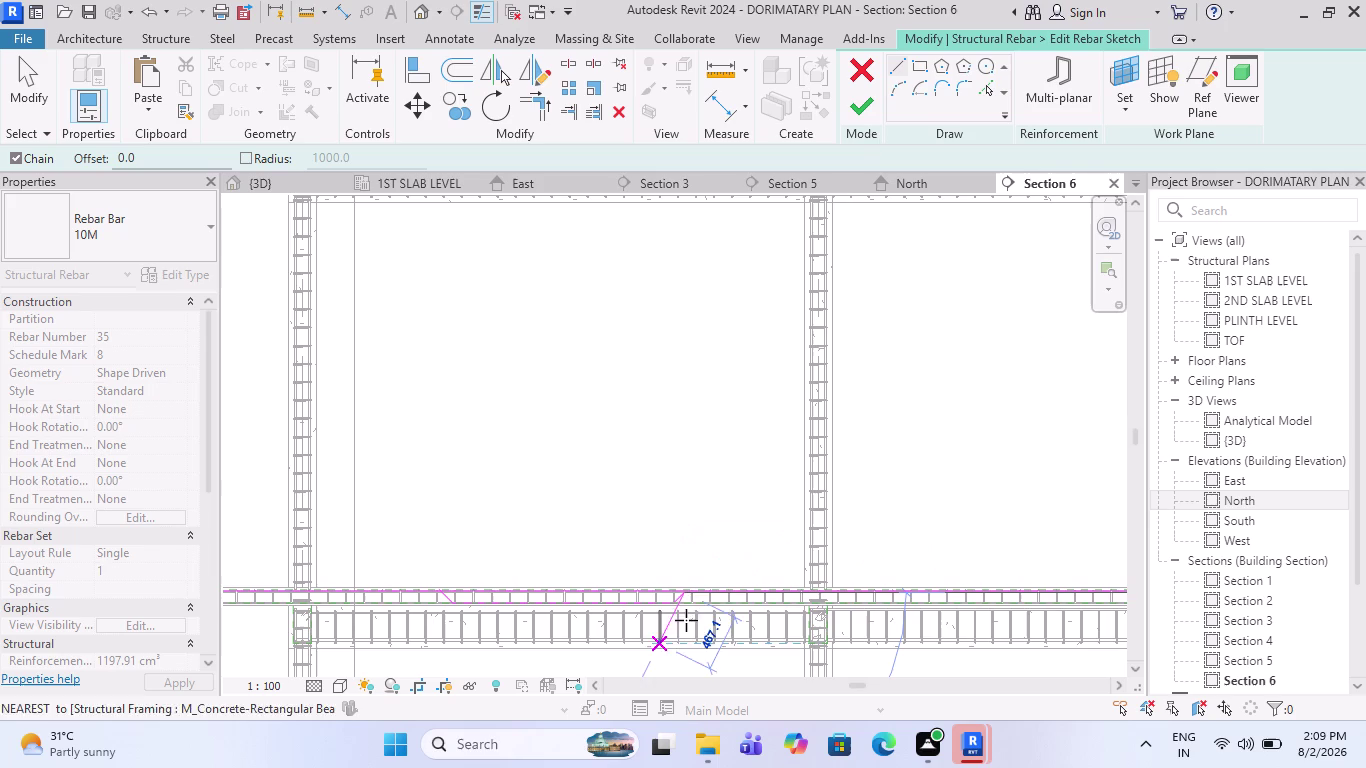
scroll(up, 3)
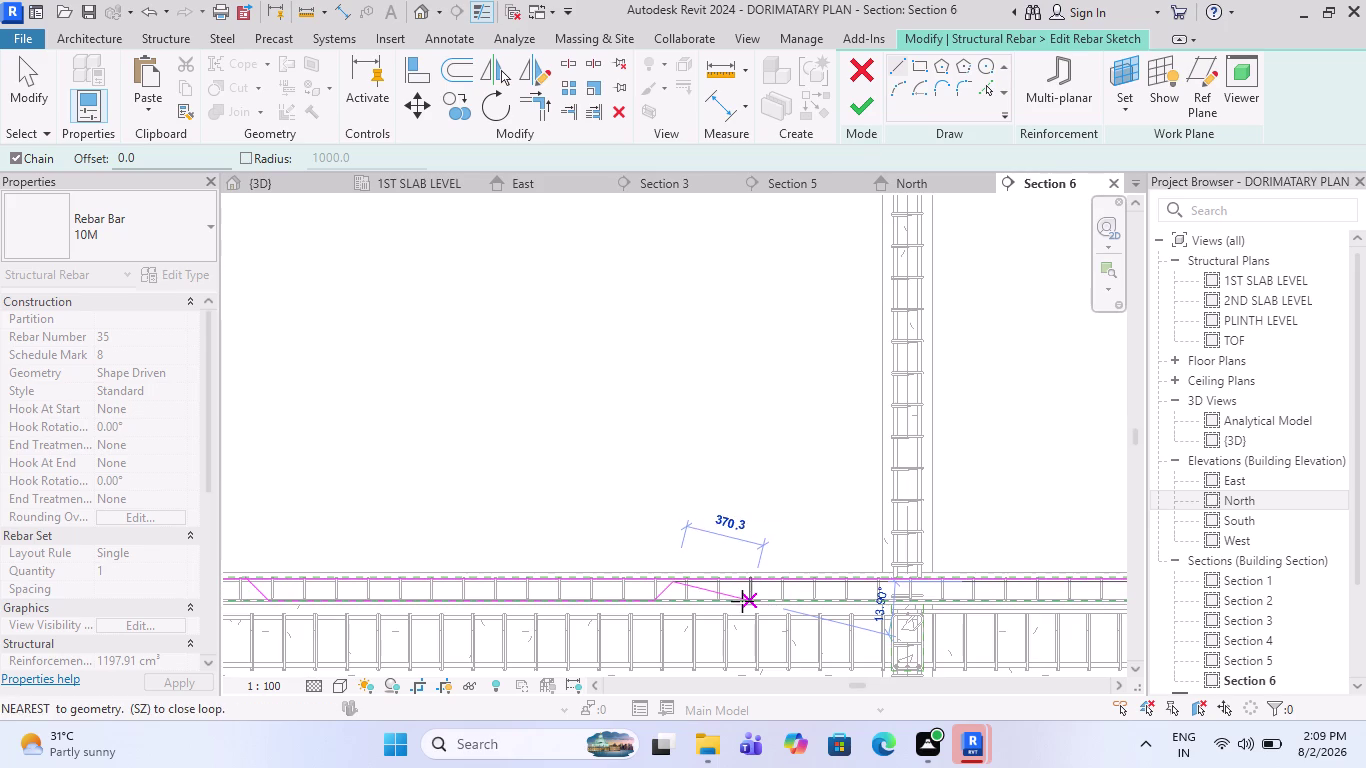
key(Escape)
Sketch a second bar chain from the 1st slab top, cranking down to a bottom run.
scroll(down, 3)
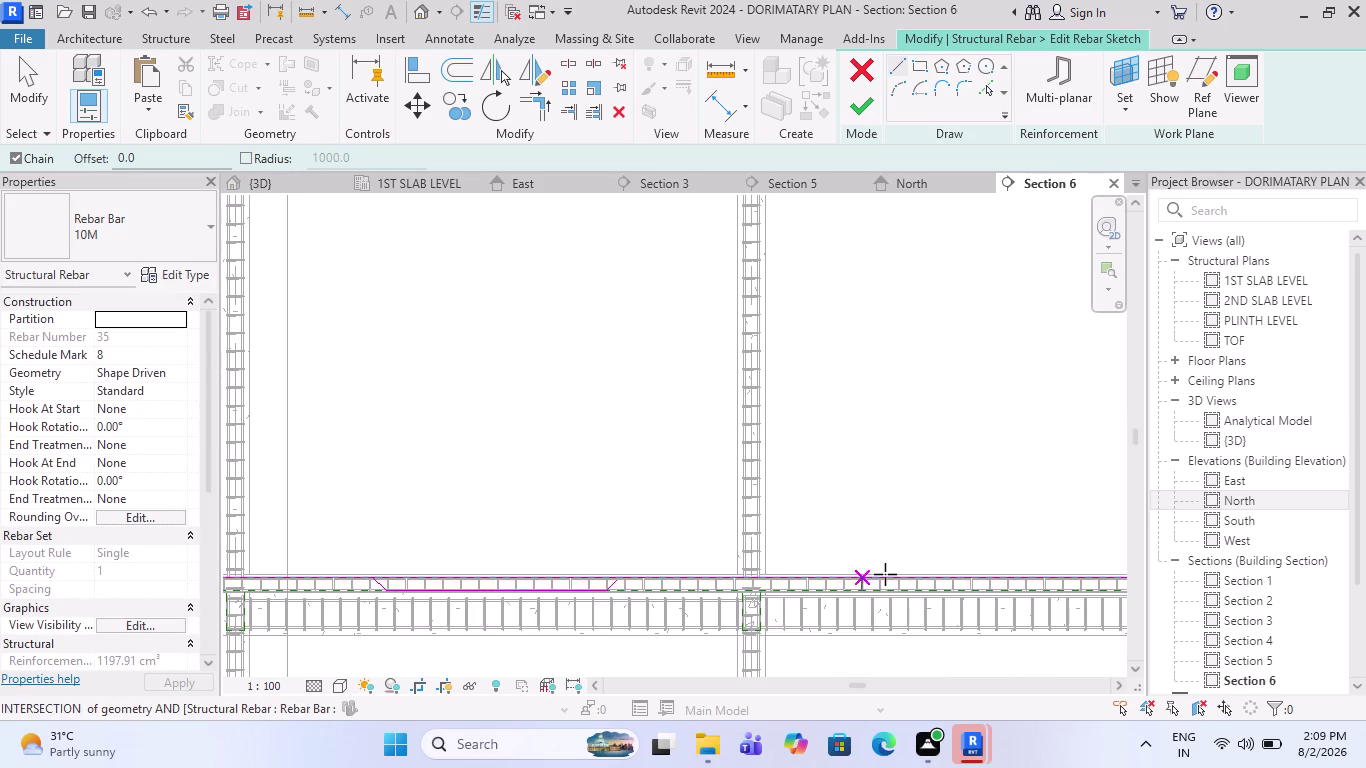
scroll(up, 3)
scroll(down, 3)
scroll(down, 3)
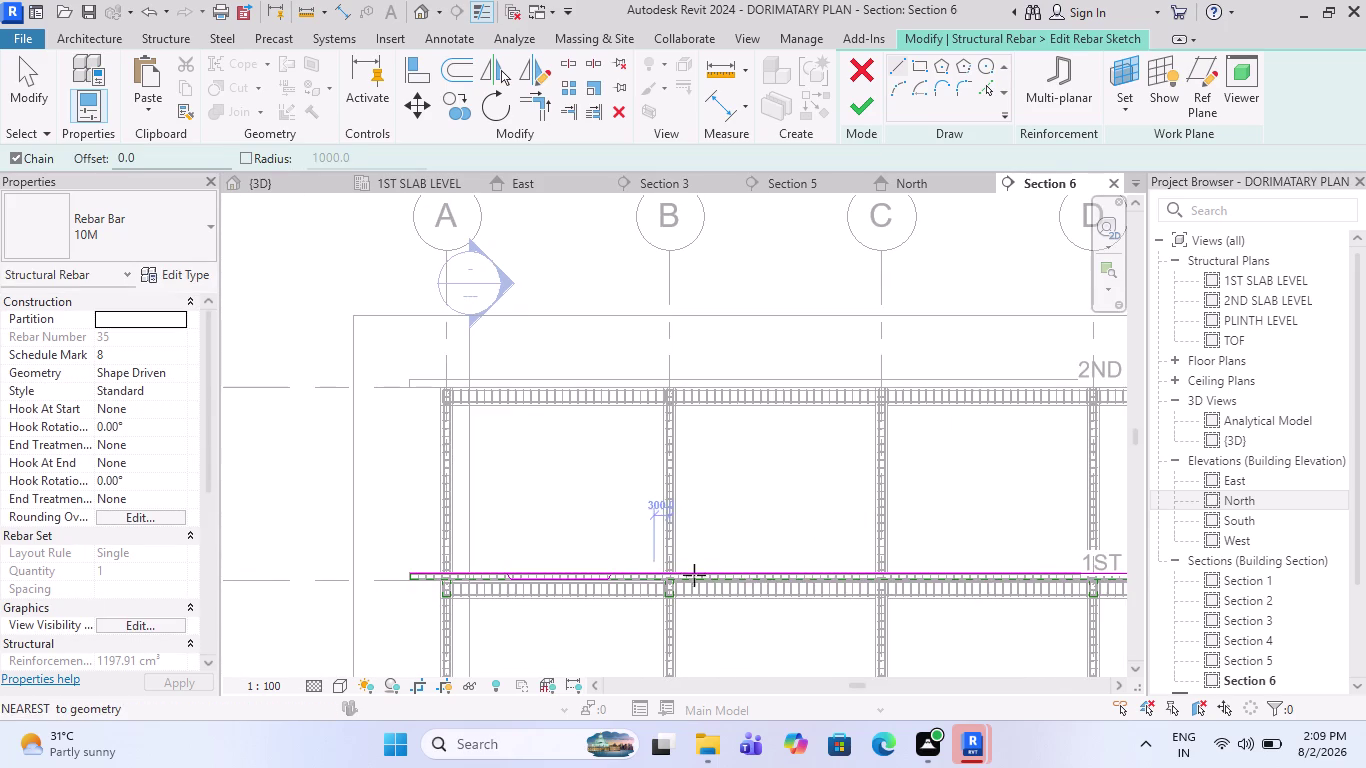
scroll(up, 3)
scroll(up, 3)
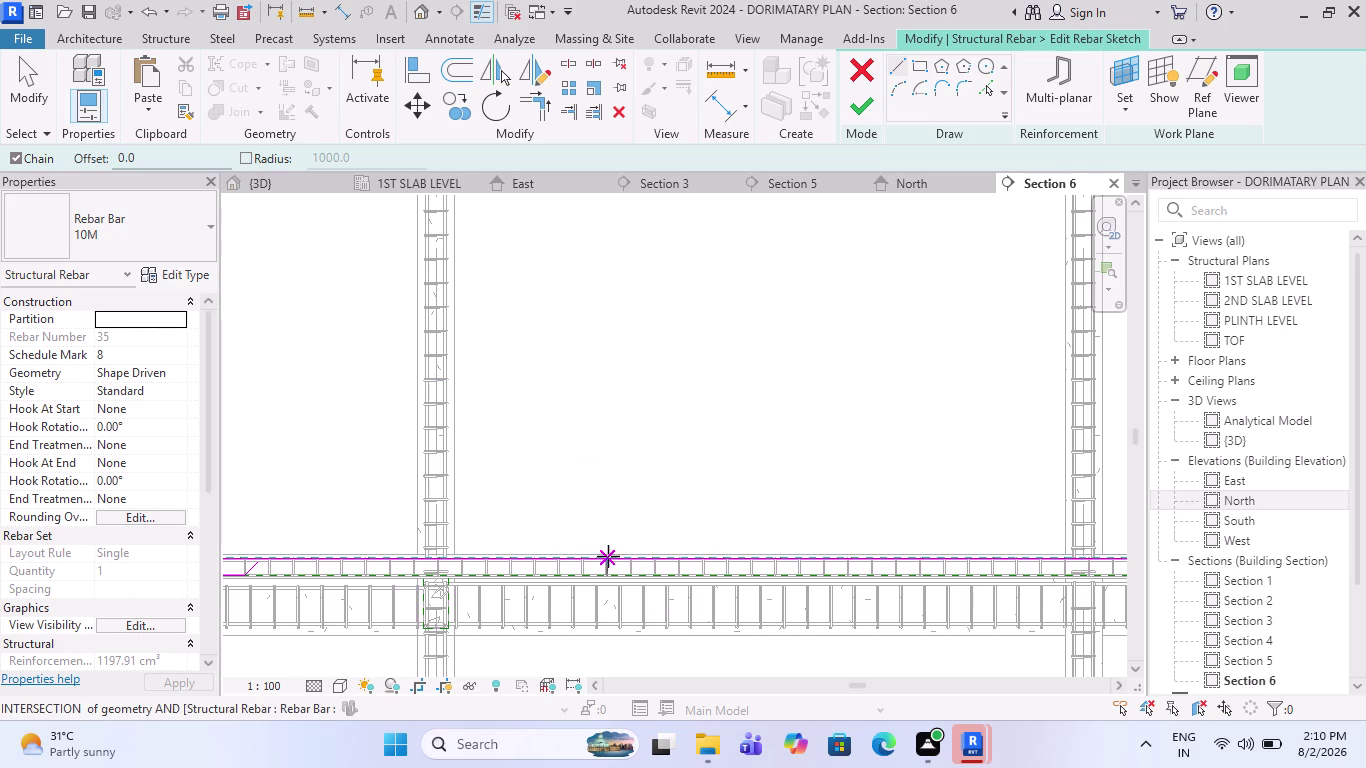
click(608, 557)
click(627, 574)
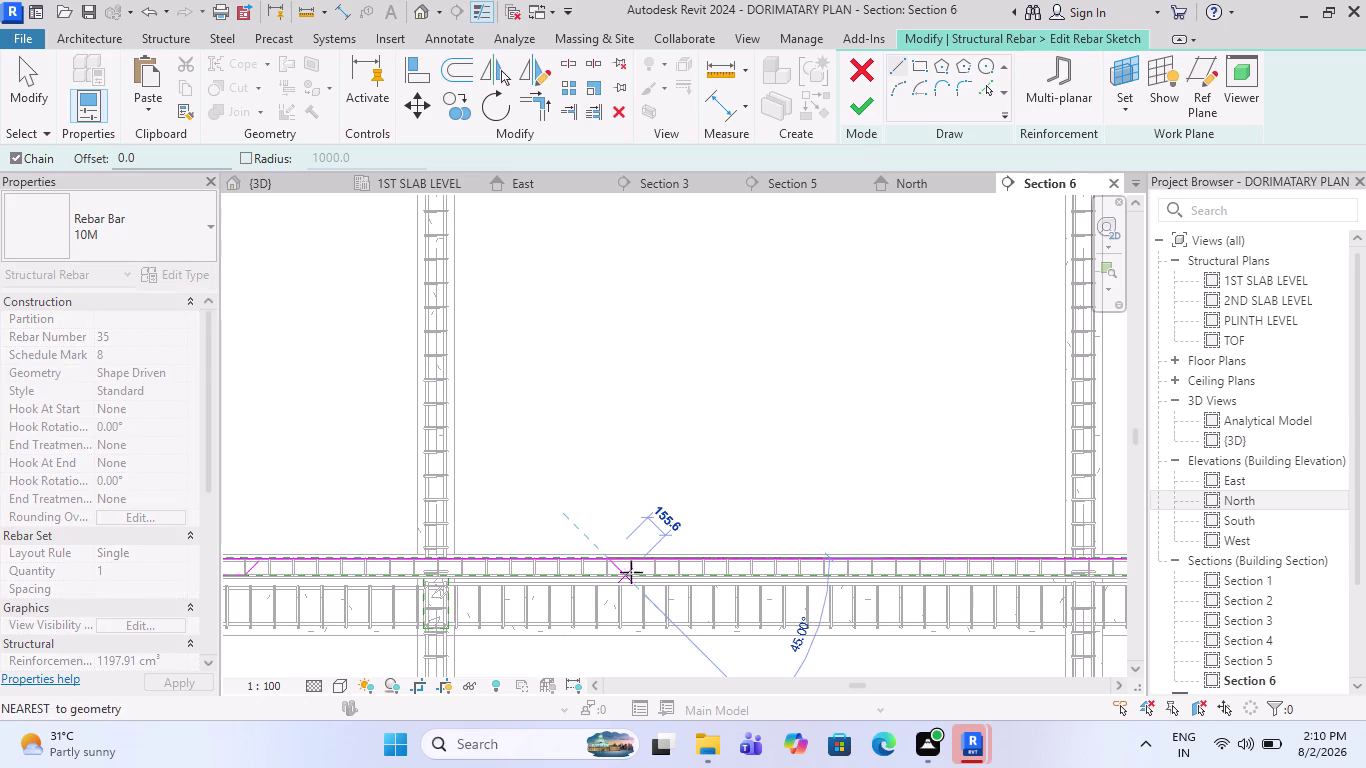
click(880, 582)
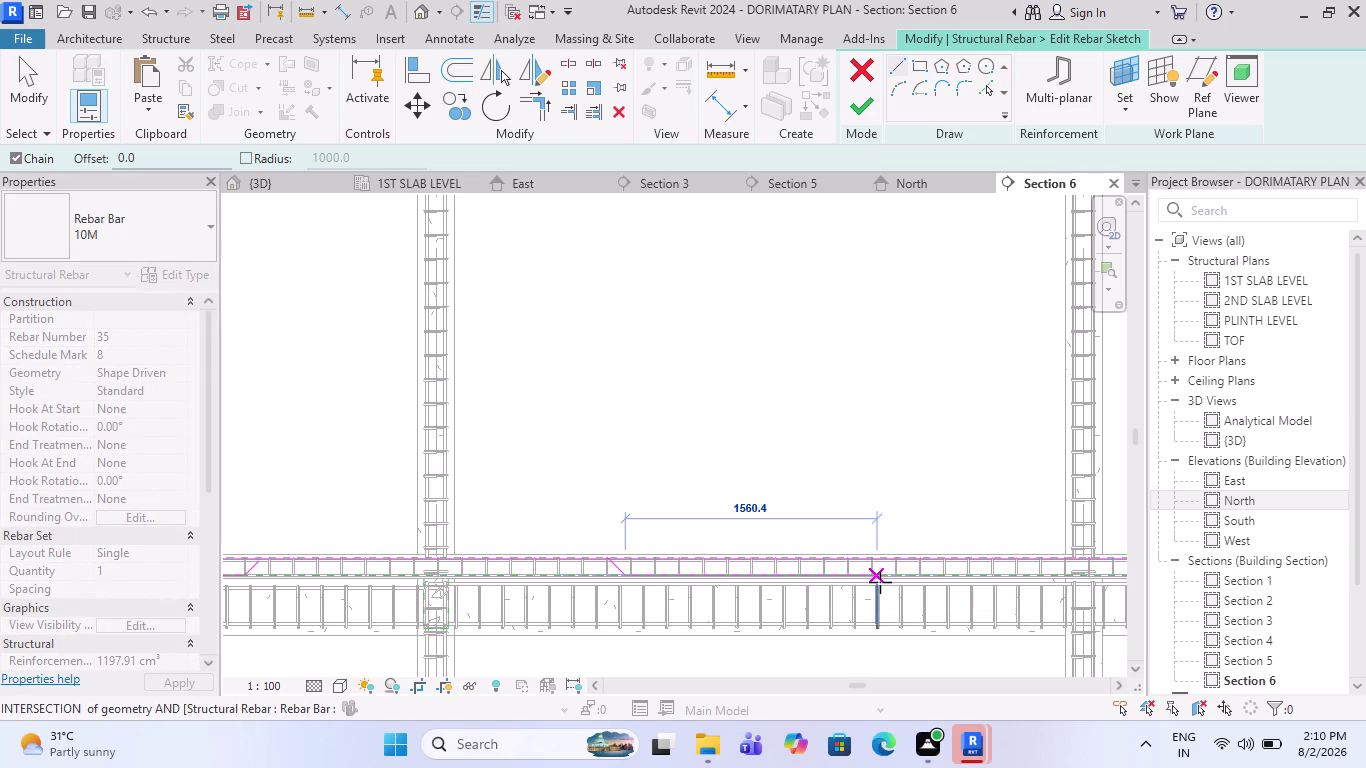
click(898, 559)
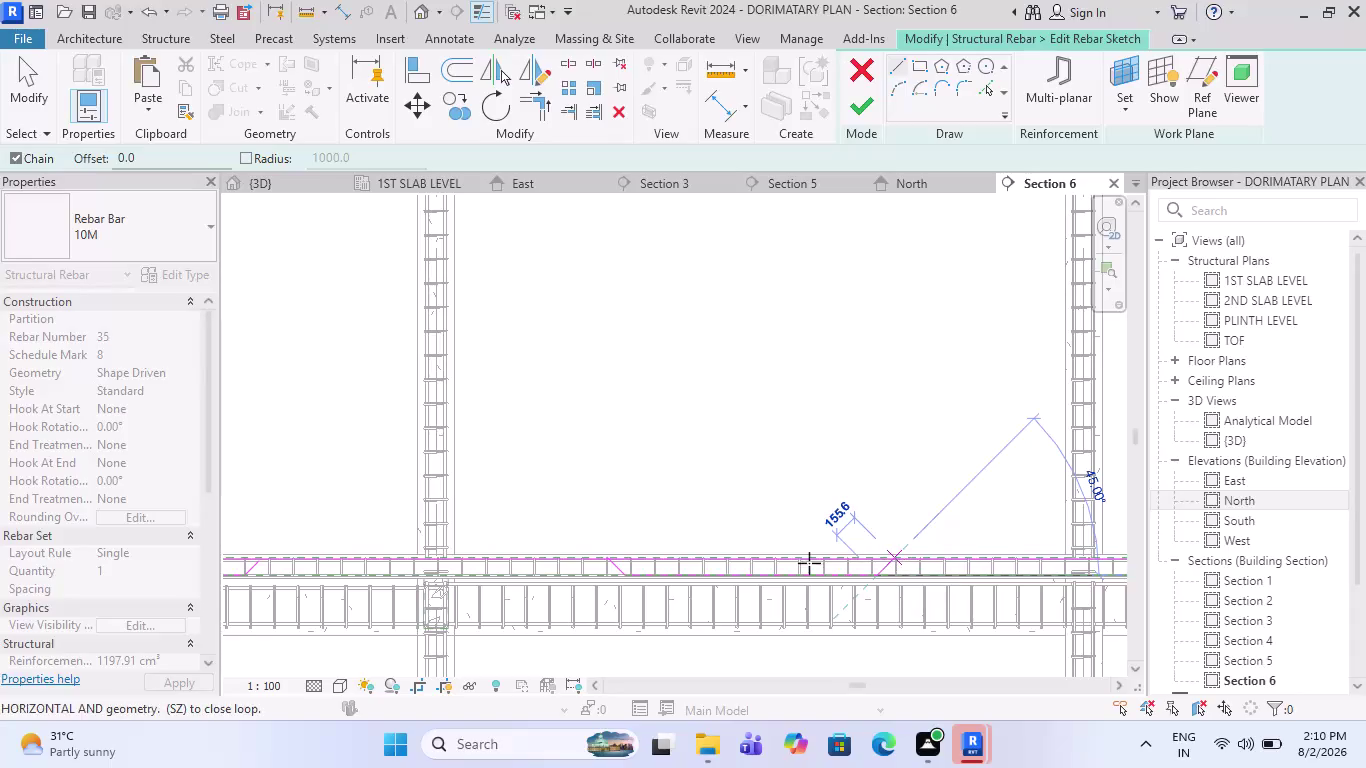
scroll(down, 3)
scroll(down, 3)
key(Escape)
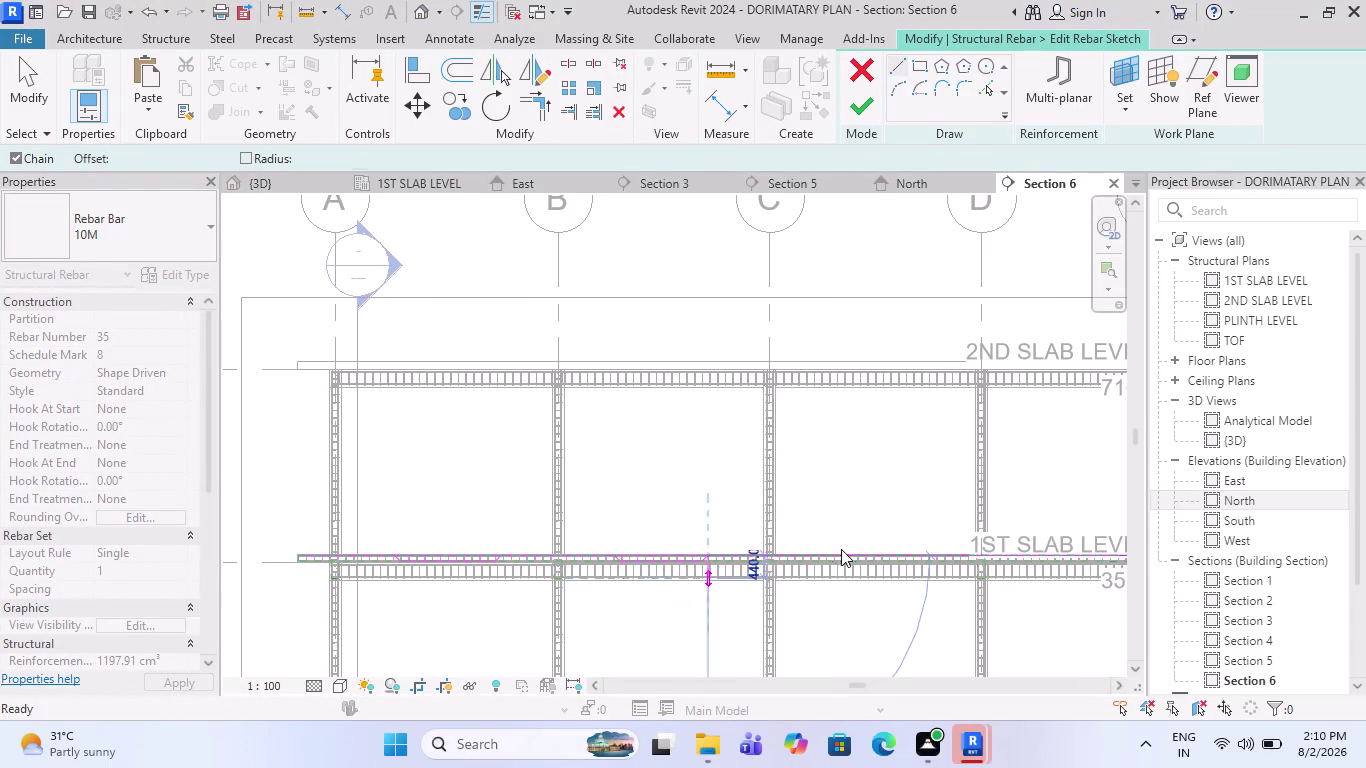
Sketch a third bar chain: crank down, bottom straight run, crank back up to slab top.
scroll(up, 3)
scroll(up, 3)
scroll(down, 3)
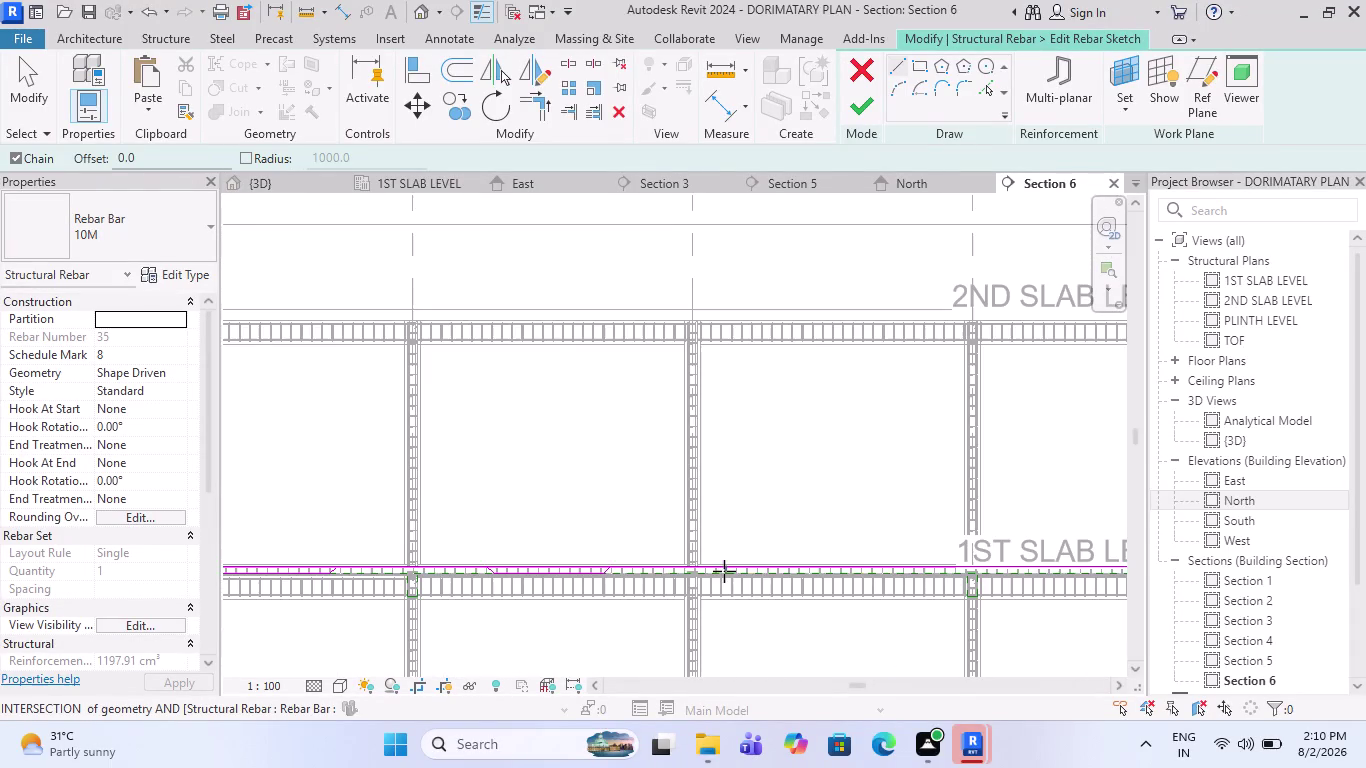
scroll(up, 3)
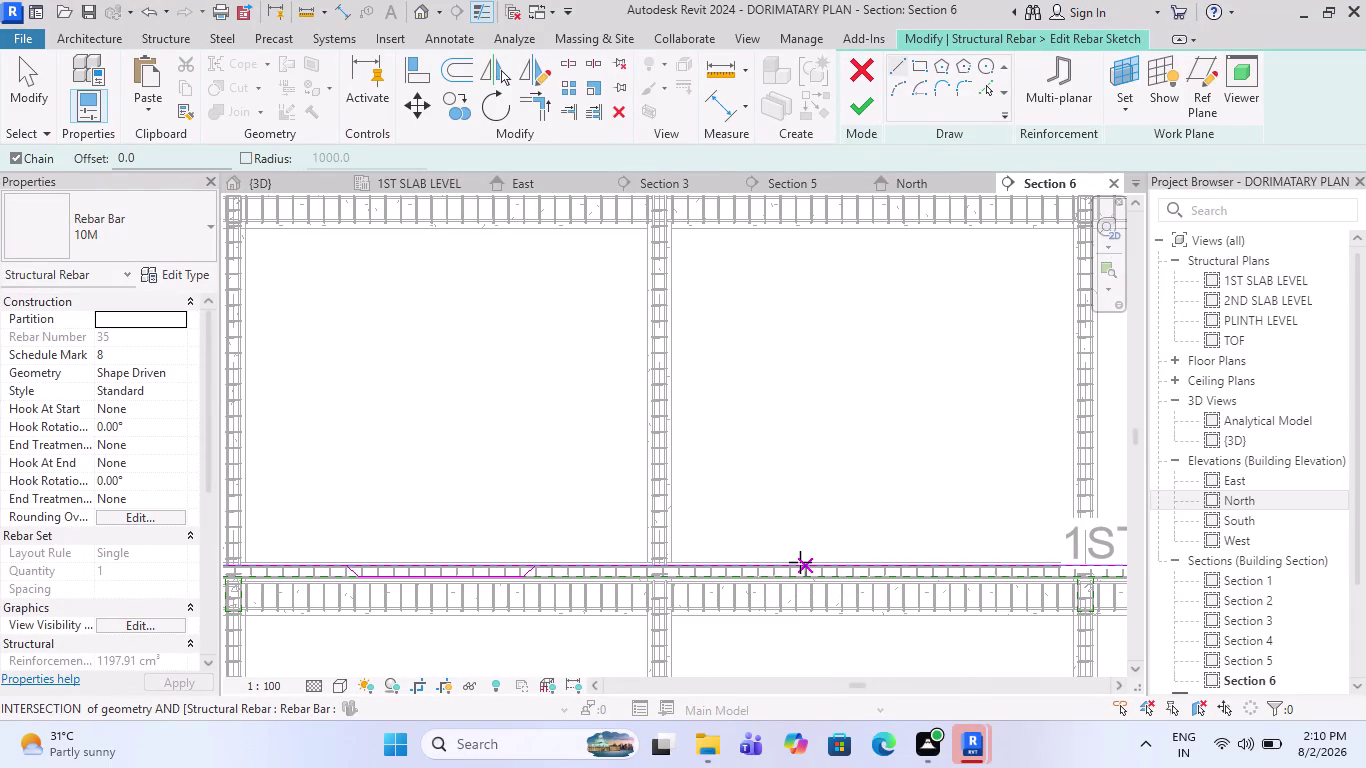
click(791, 562)
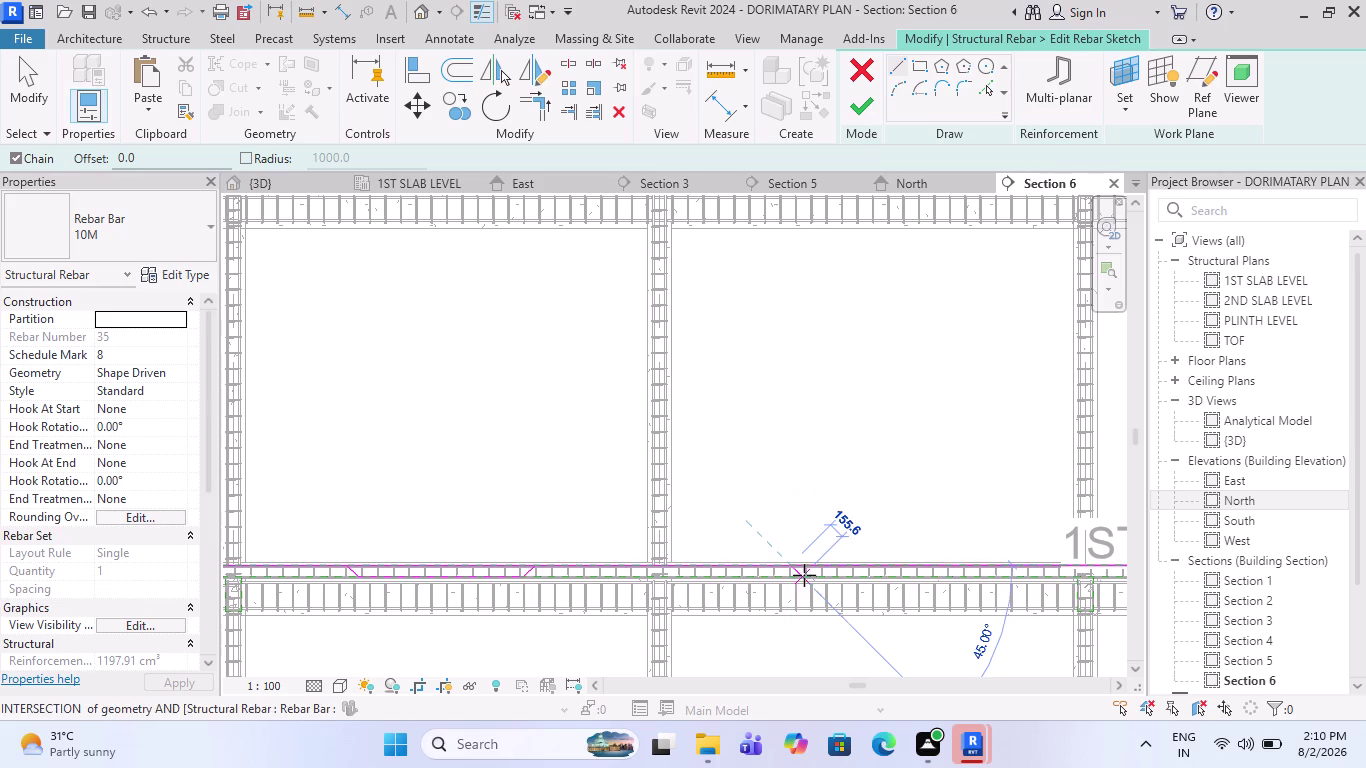
click(805, 576)
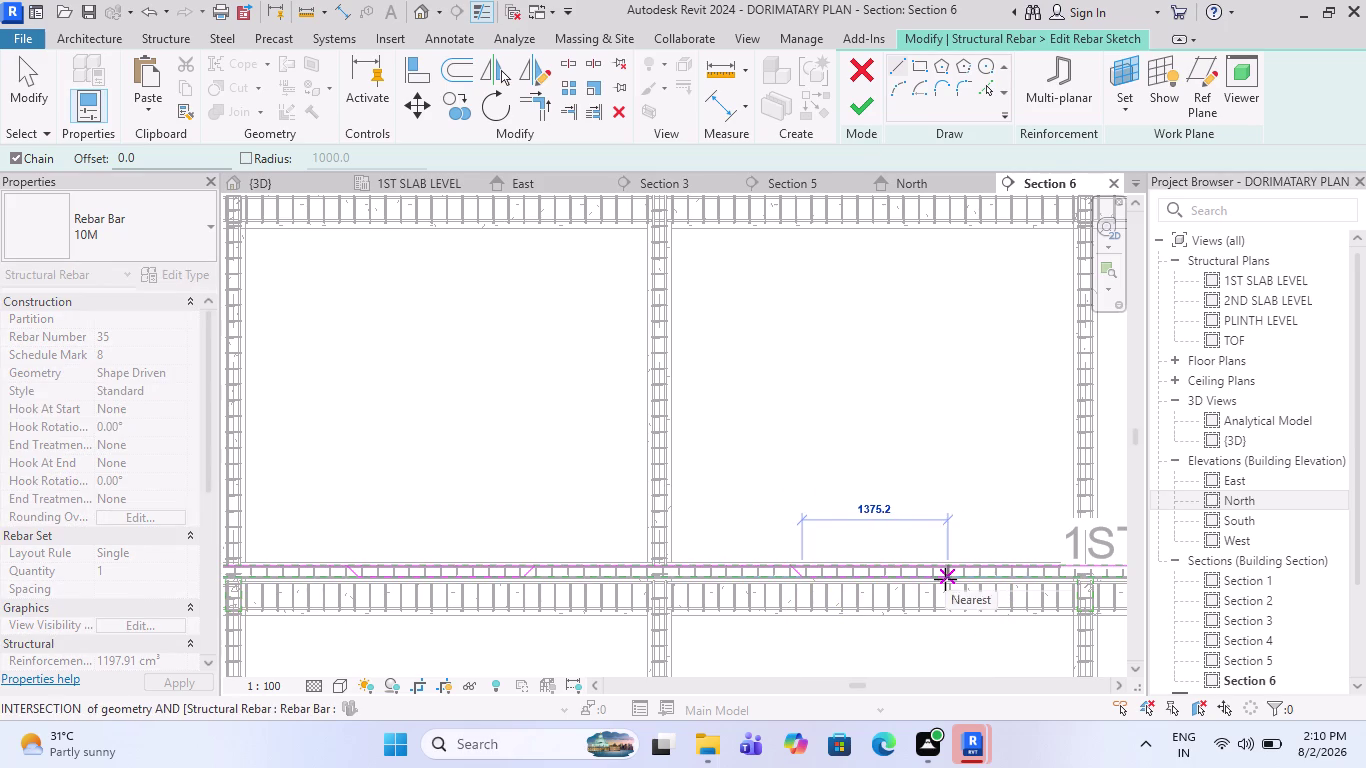
click(945, 579)
scroll(up, 3)
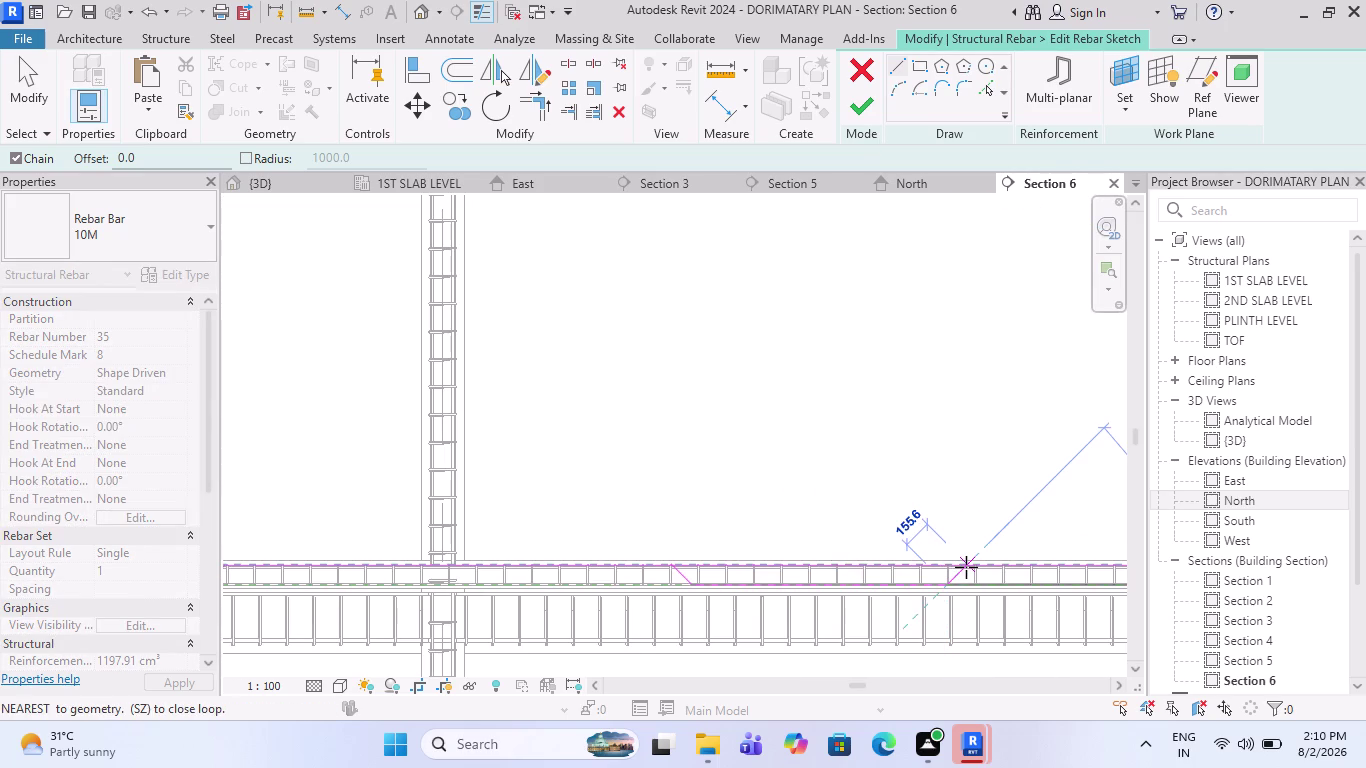
click(966, 567)
scroll(down, 3)
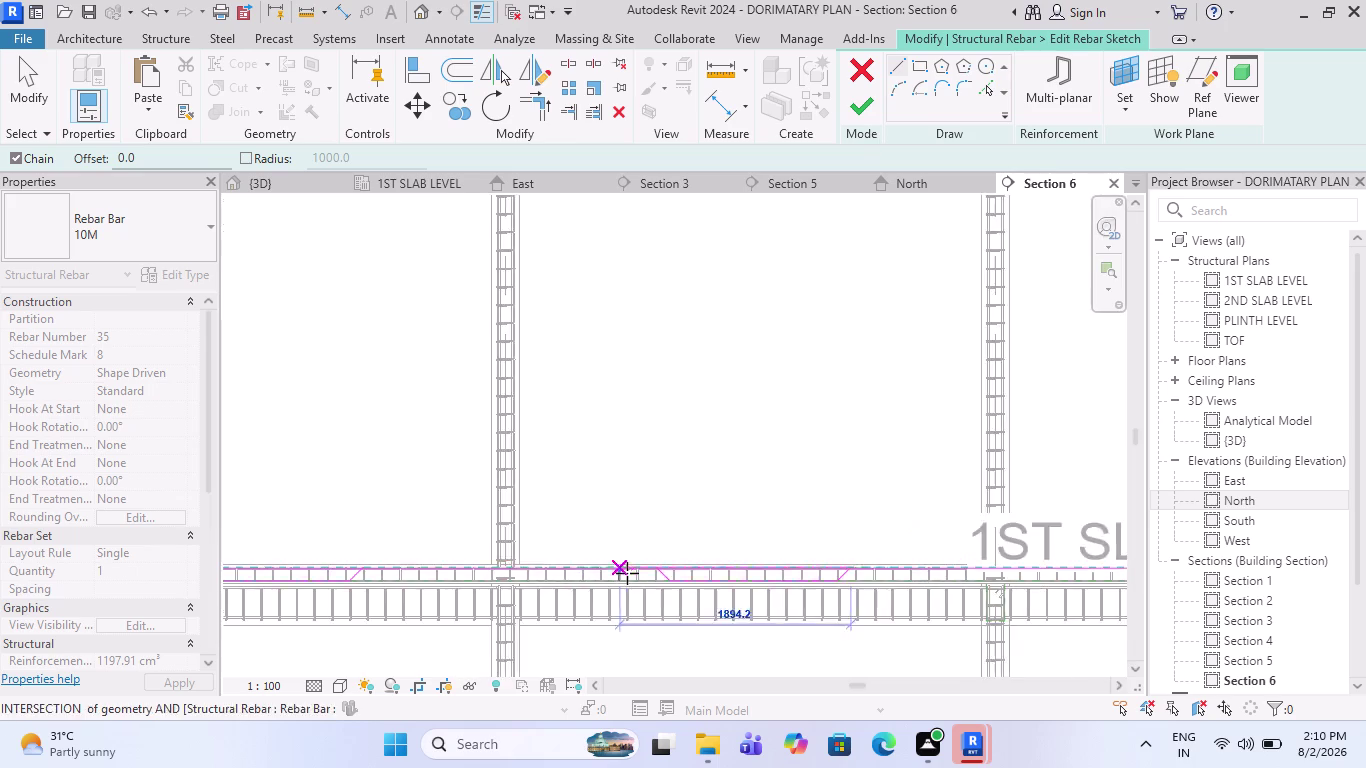
scroll(down, 3)
scroll(down, 3)
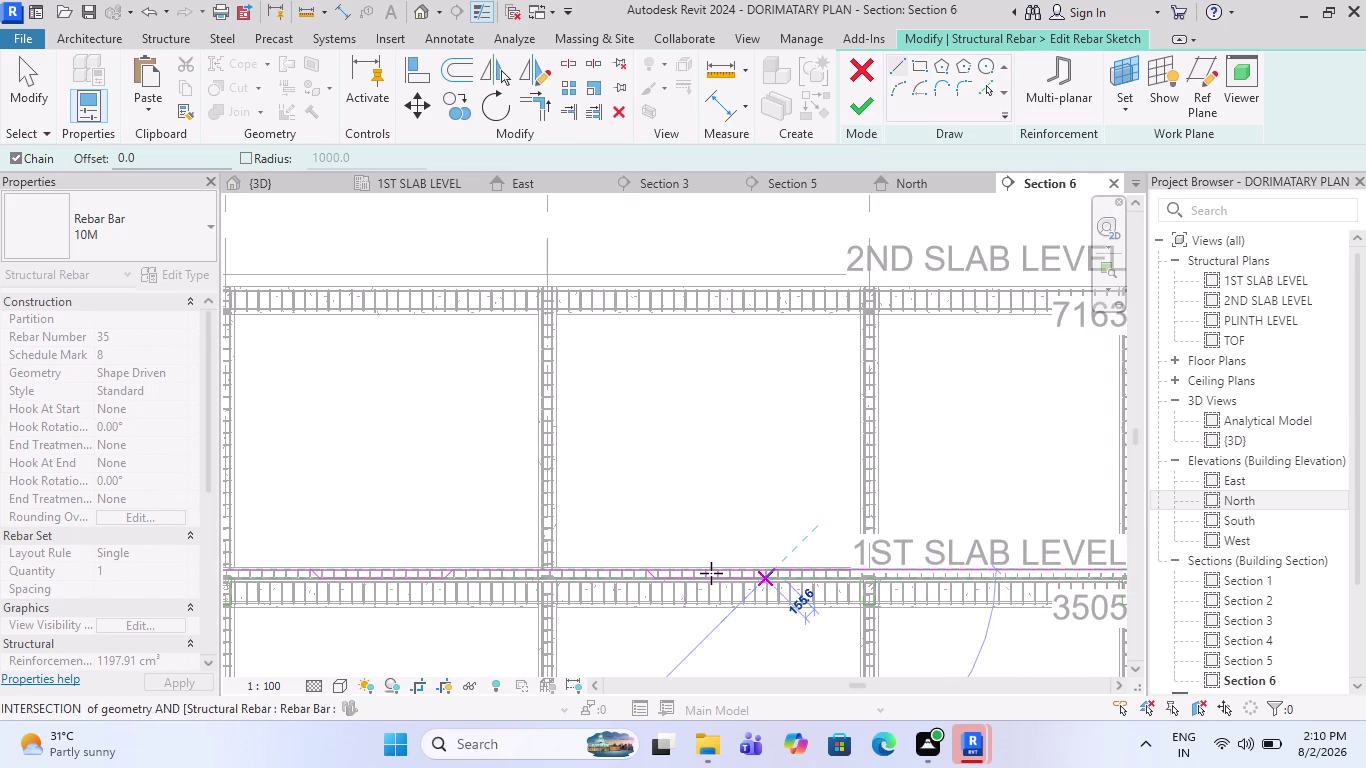
scroll(up, 3)
key(Escape)
Sketch a fourth bar chain with a short 200 top segment and an angled crank down.
scroll(up, 3)
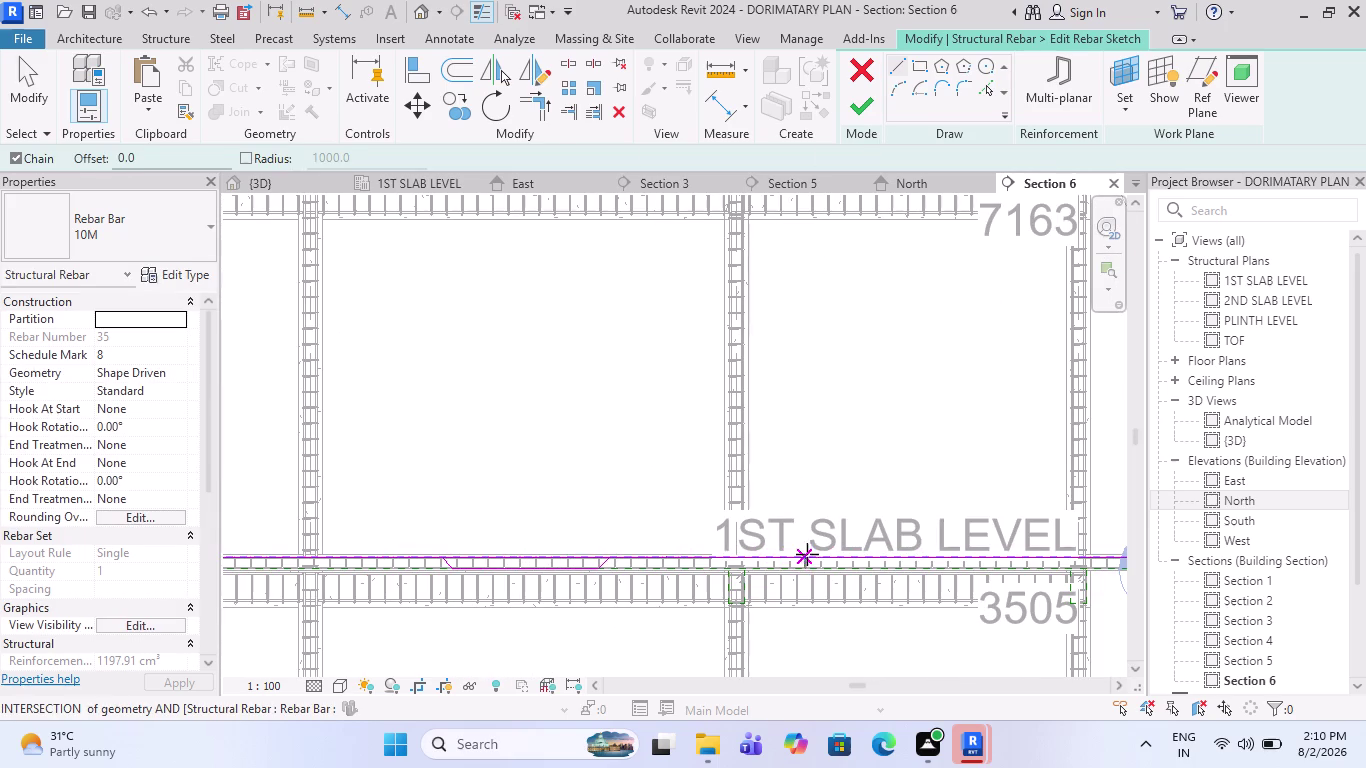
click(823, 554)
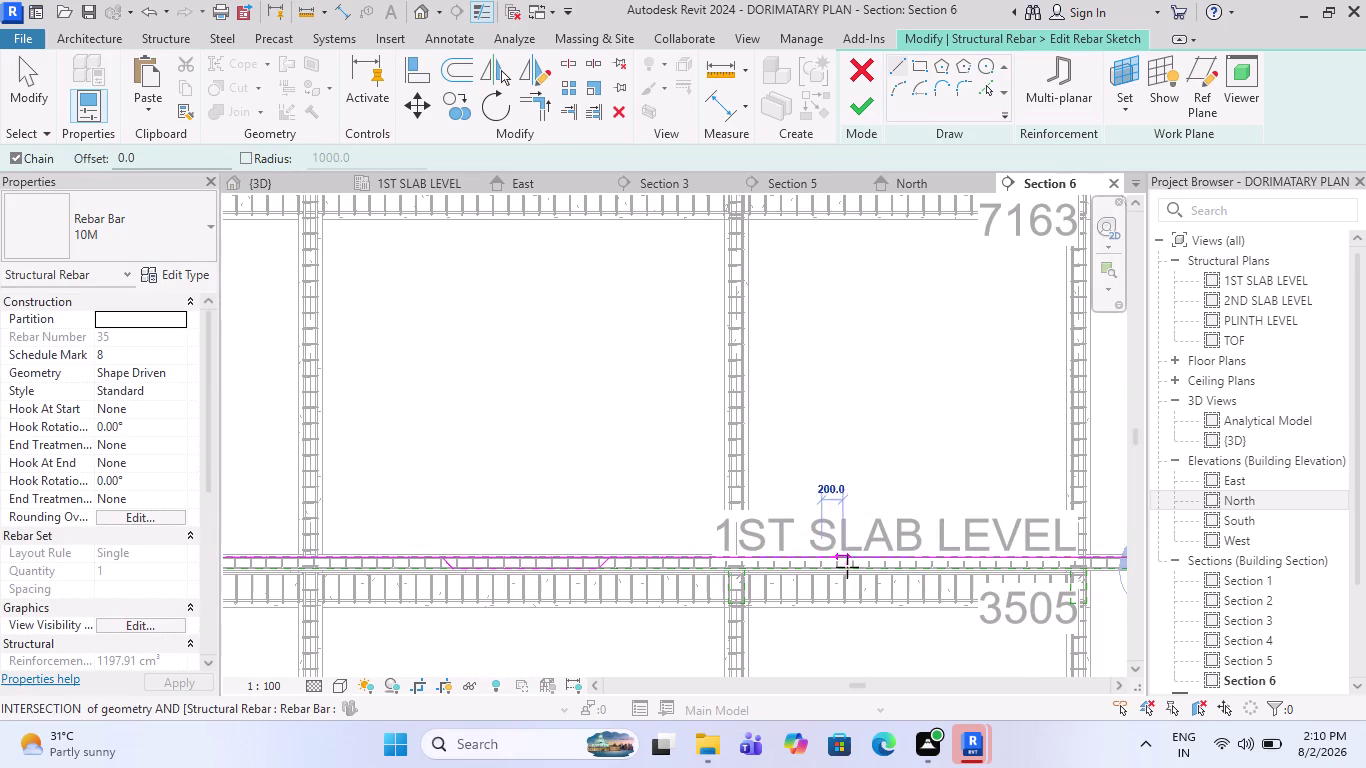
click(841, 570)
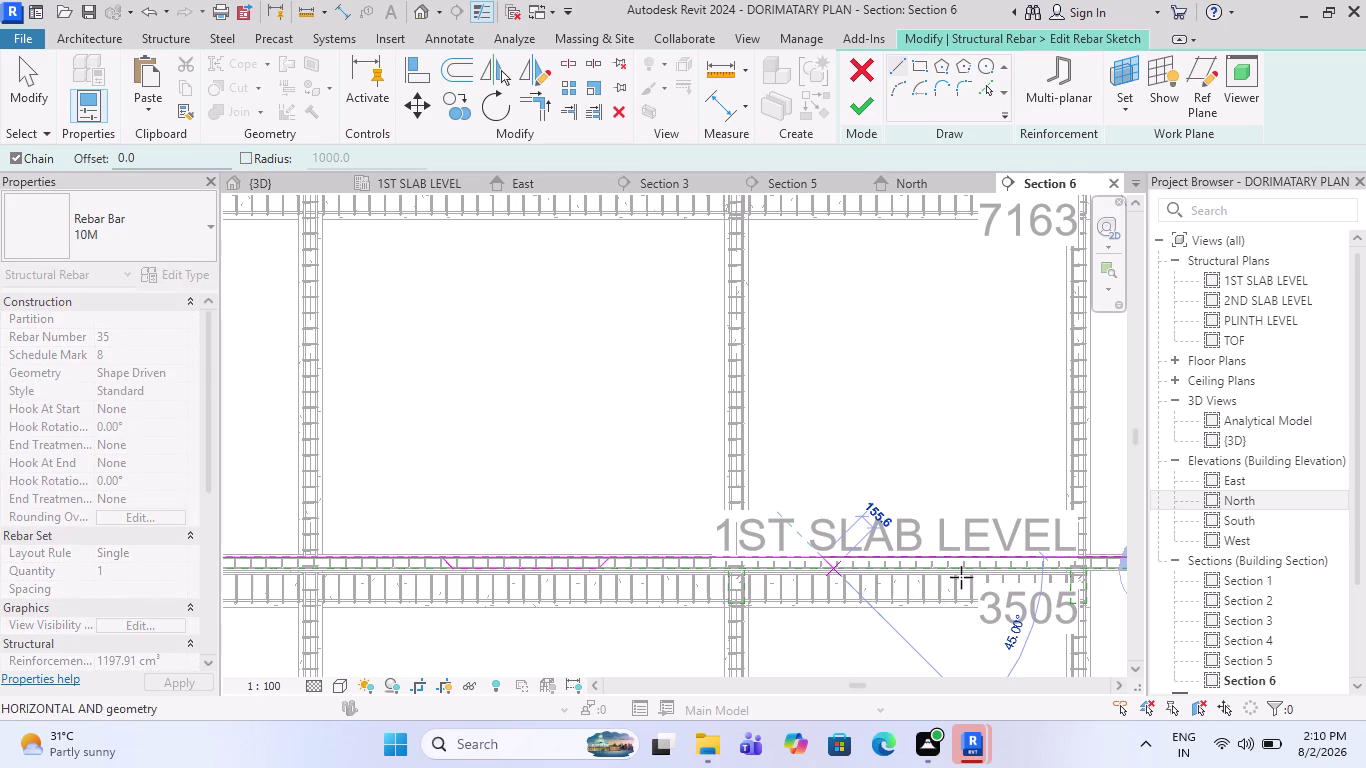
click(979, 568)
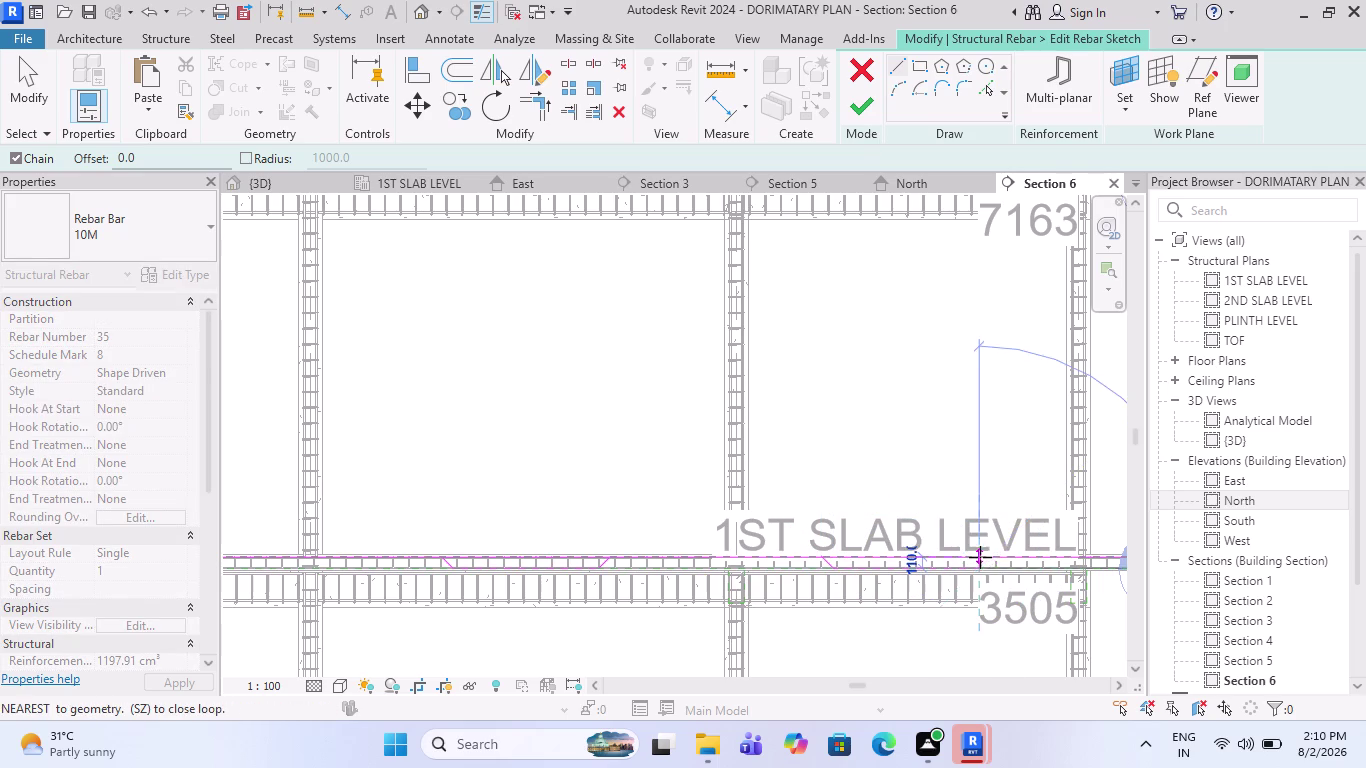
scroll(down, 3)
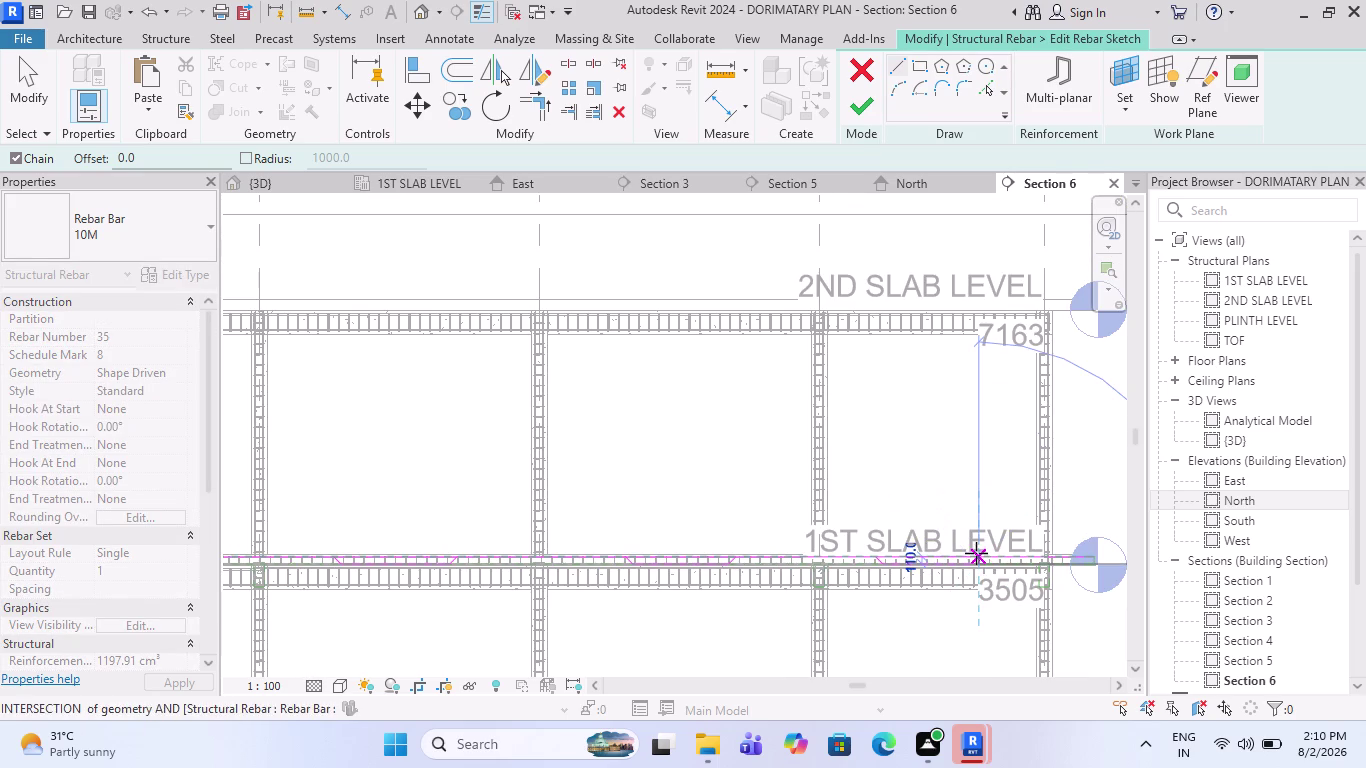
click(988, 552)
key(Escape)
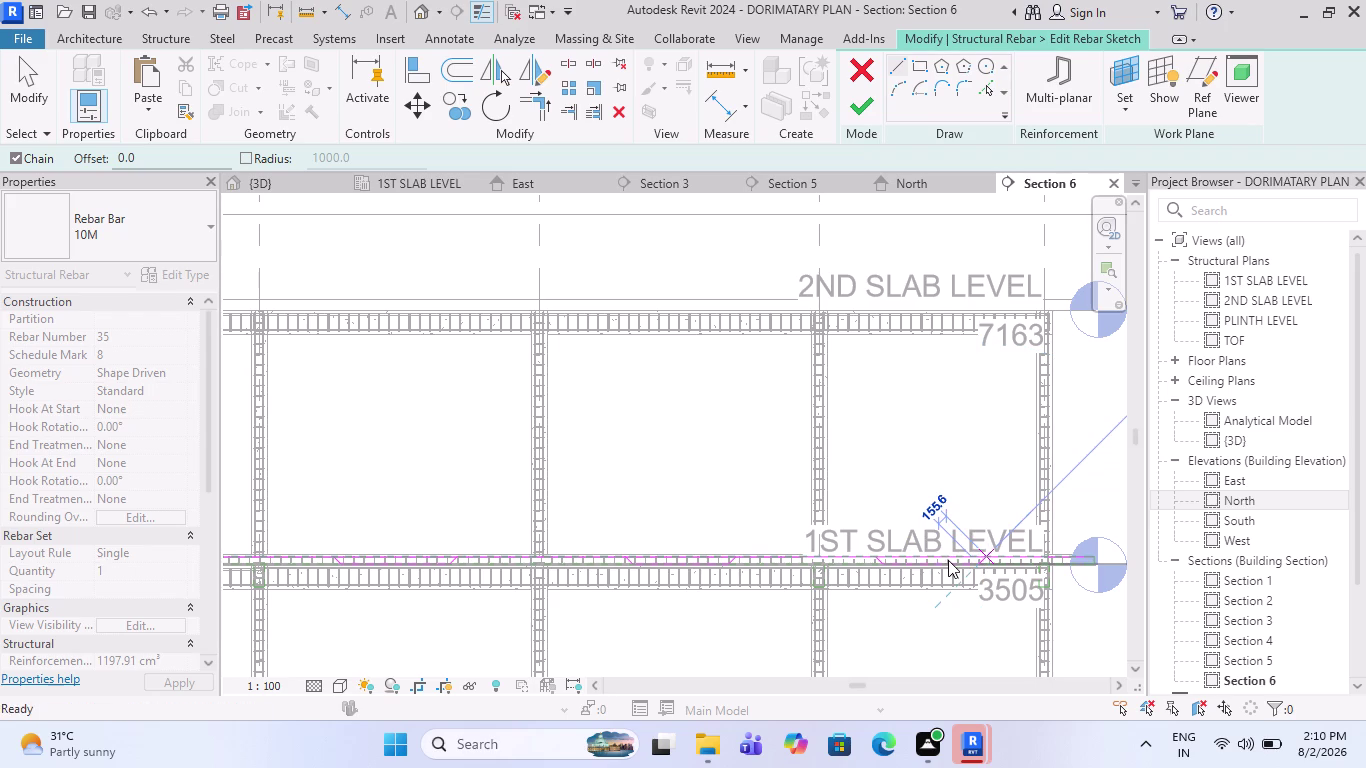
scroll(down, 3)
middle_drag(1011, 584, 808, 584)
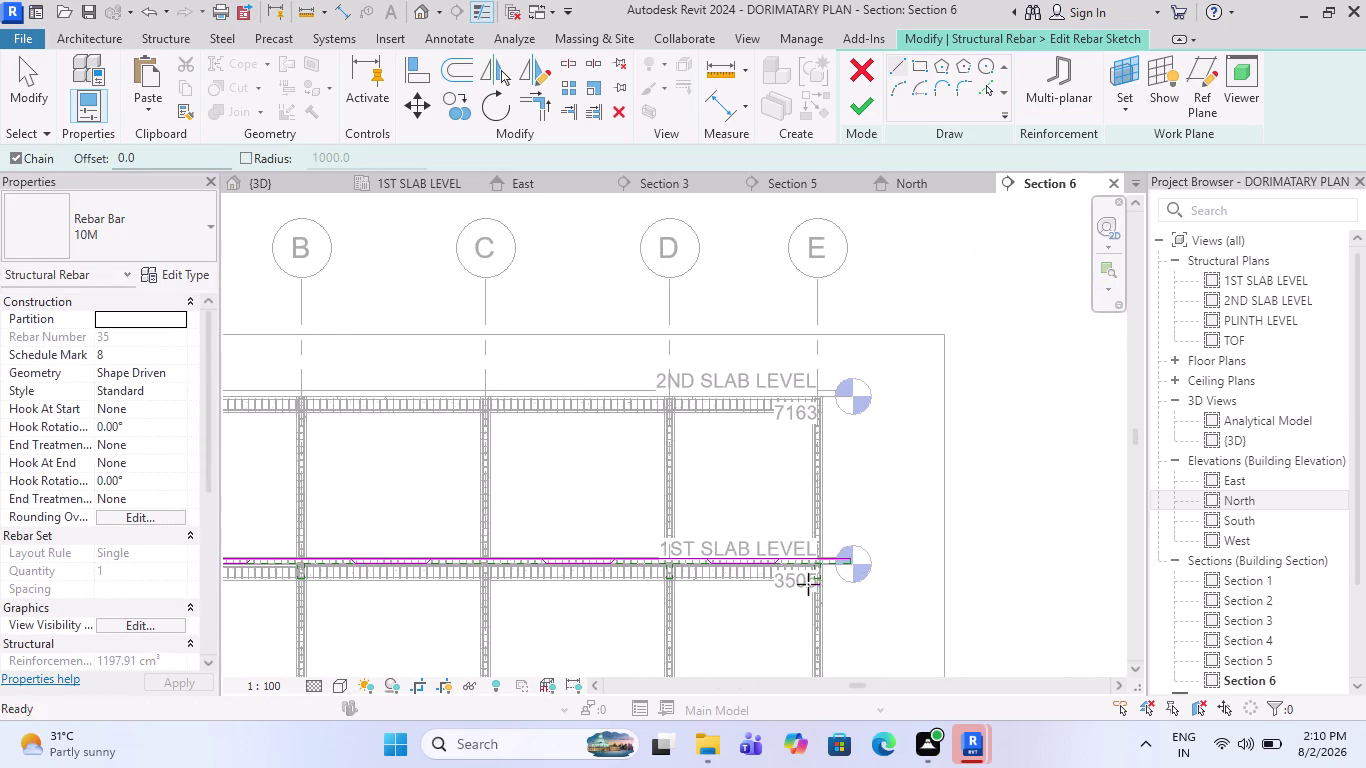
scroll(up, 3)
scroll(up, 3)
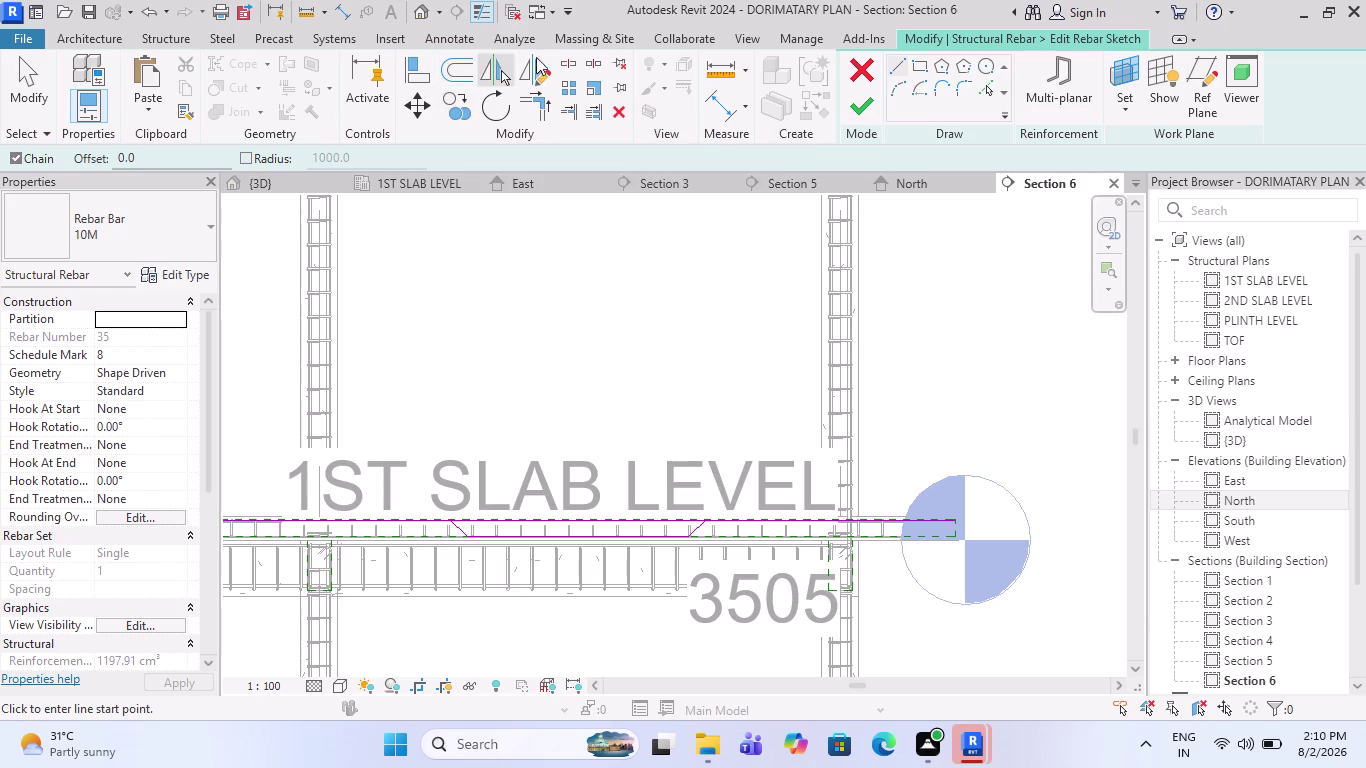
Split the sloped crank line and the top bar line beside the first crank.
click(571, 60)
scroll(up, 3)
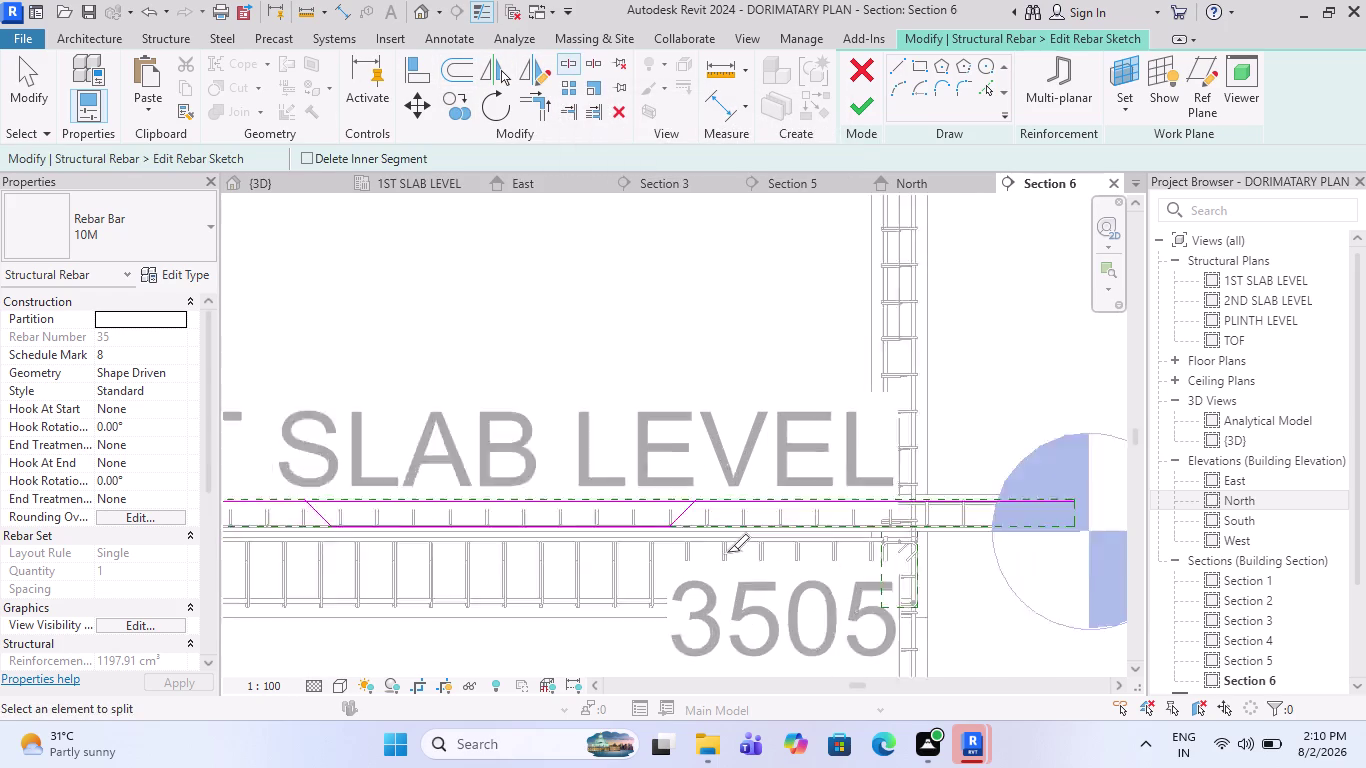
scroll(up, 3)
scroll(up, 3)
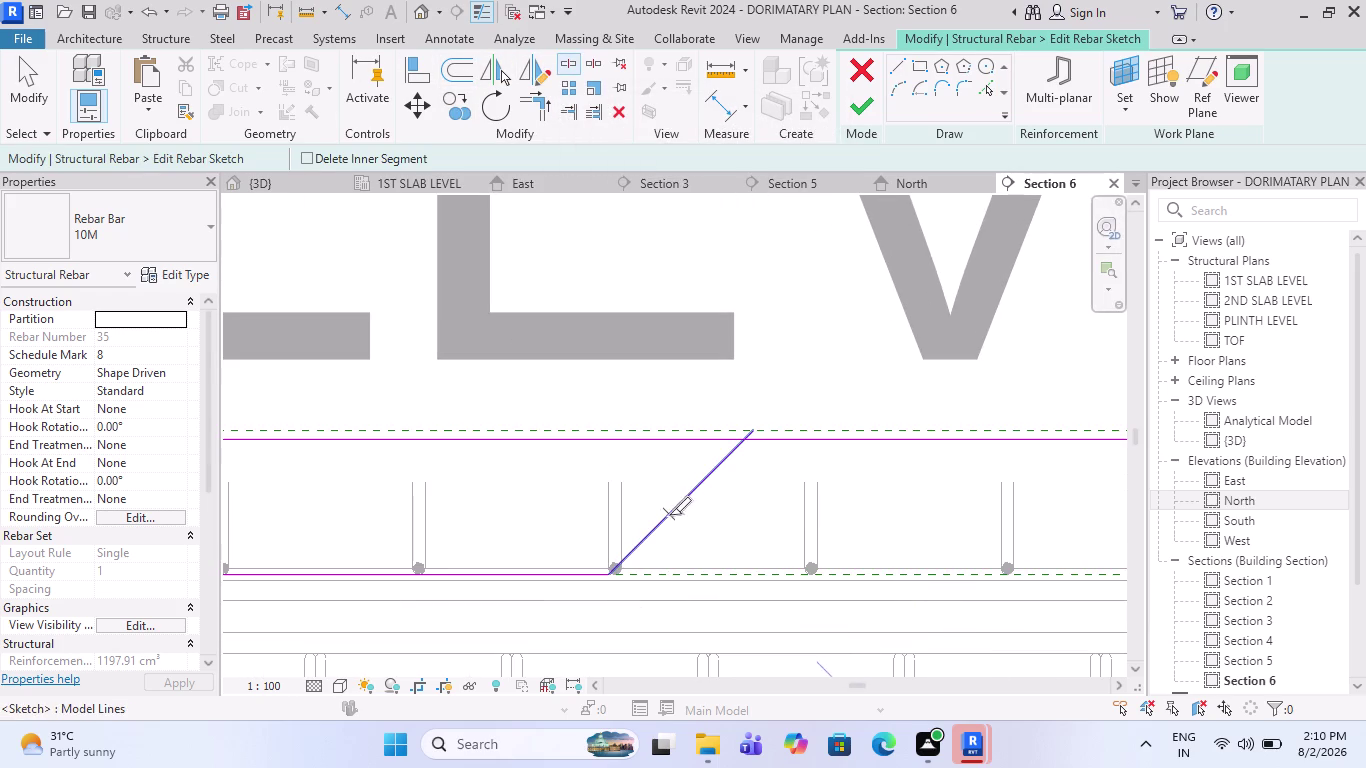
scroll(down, 3)
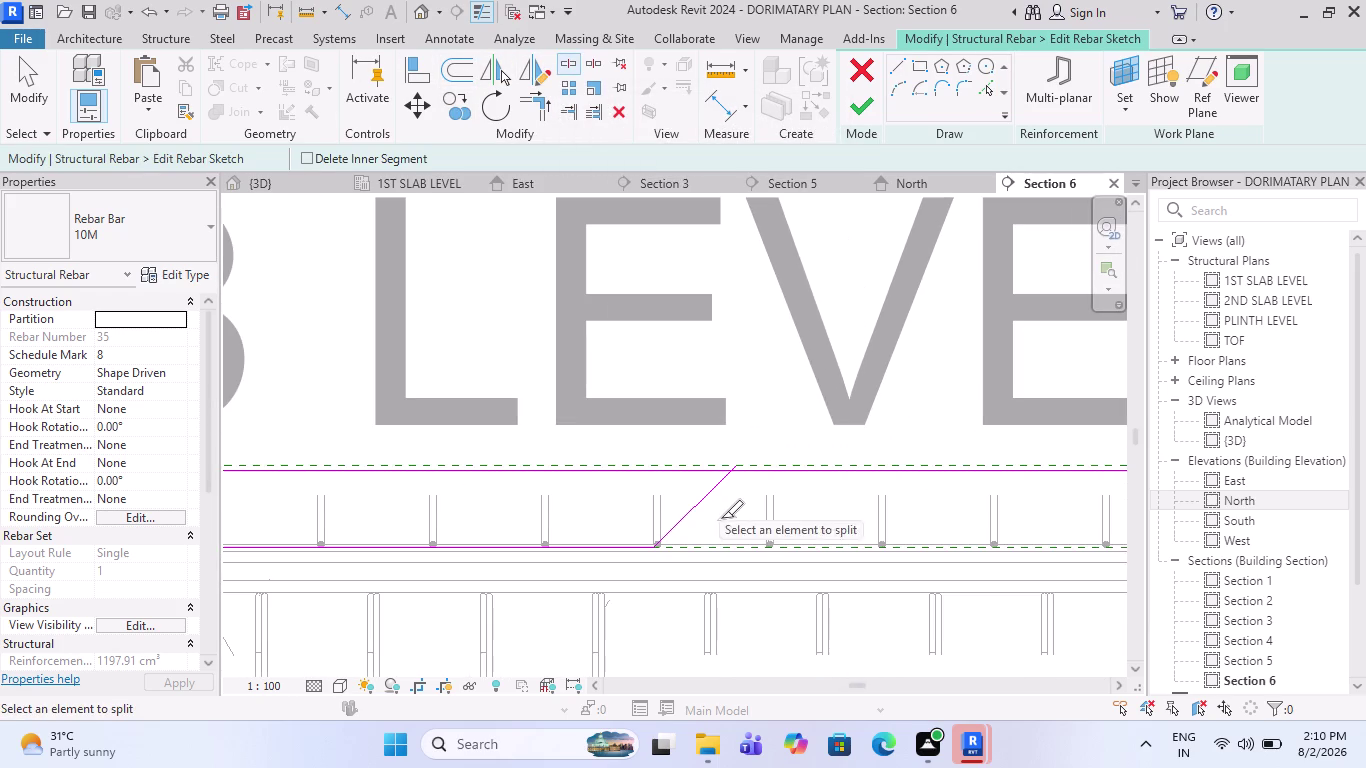
click(834, 472)
scroll(down, 3)
scroll(down, 3)
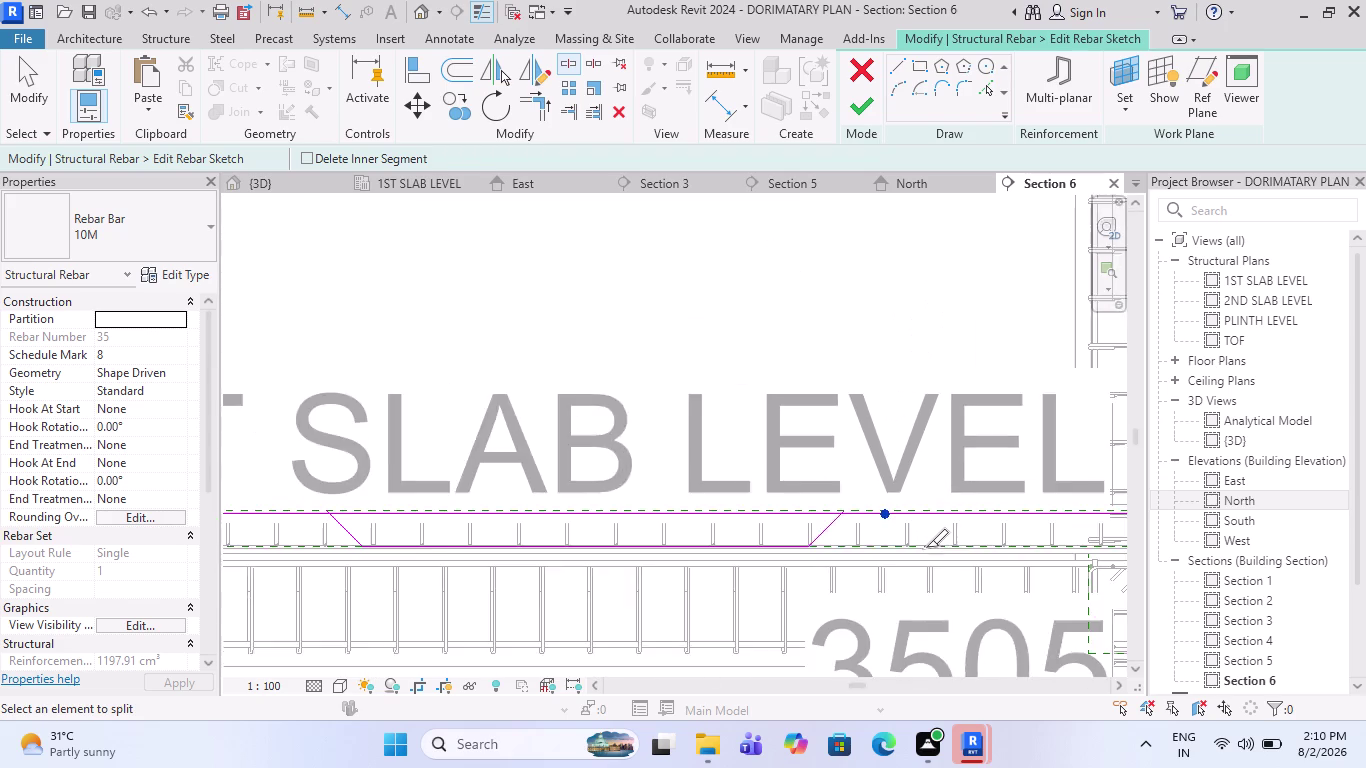
scroll(down, 3)
scroll(up, 3)
scroll(up, 3)
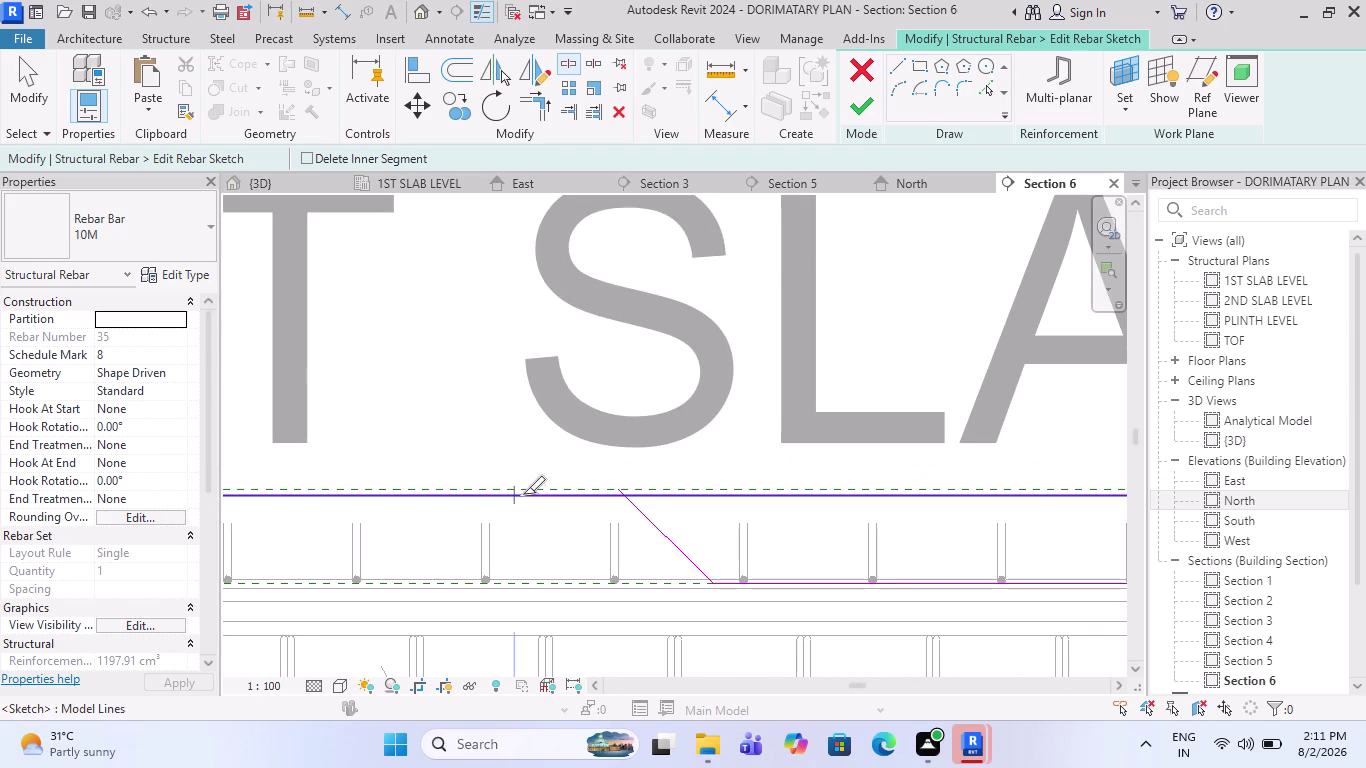
scroll(down, 3)
scroll(down, 3)
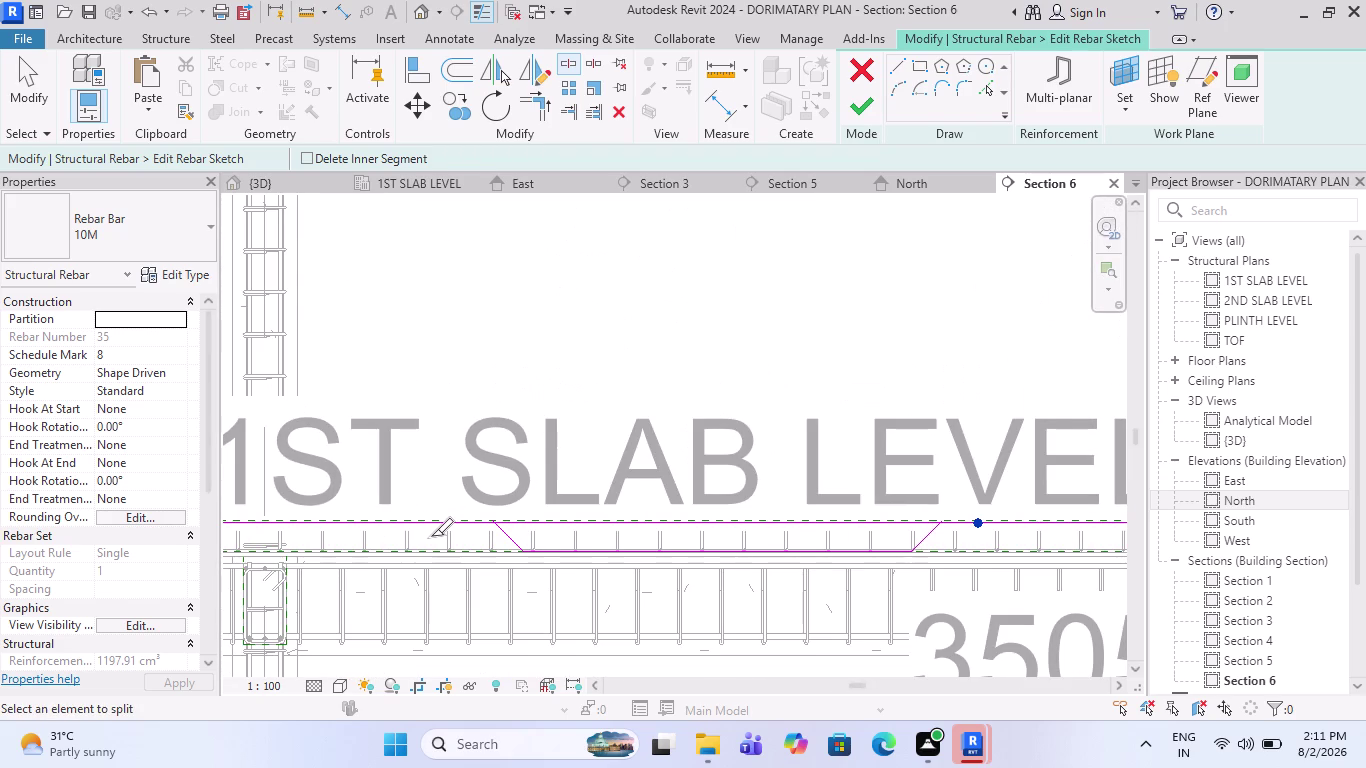
scroll(up, 3)
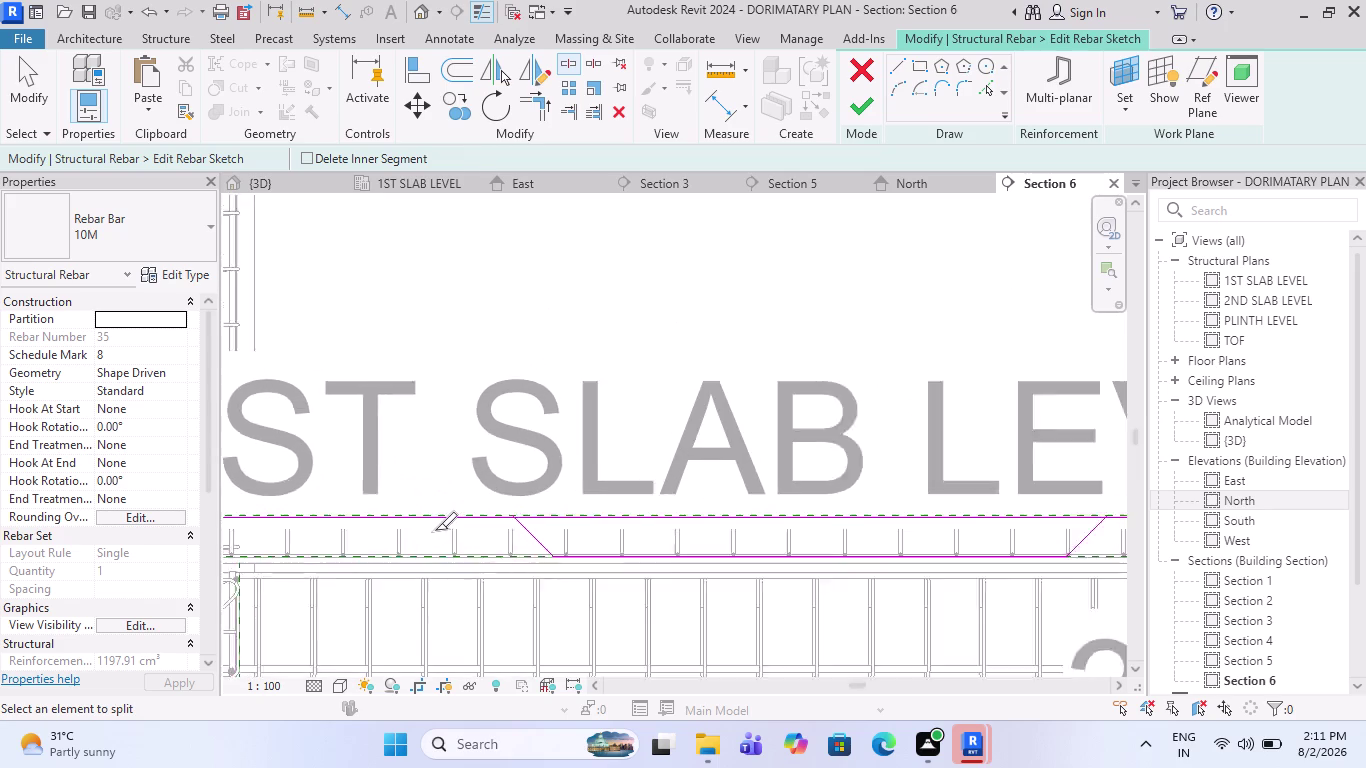
scroll(up, 3)
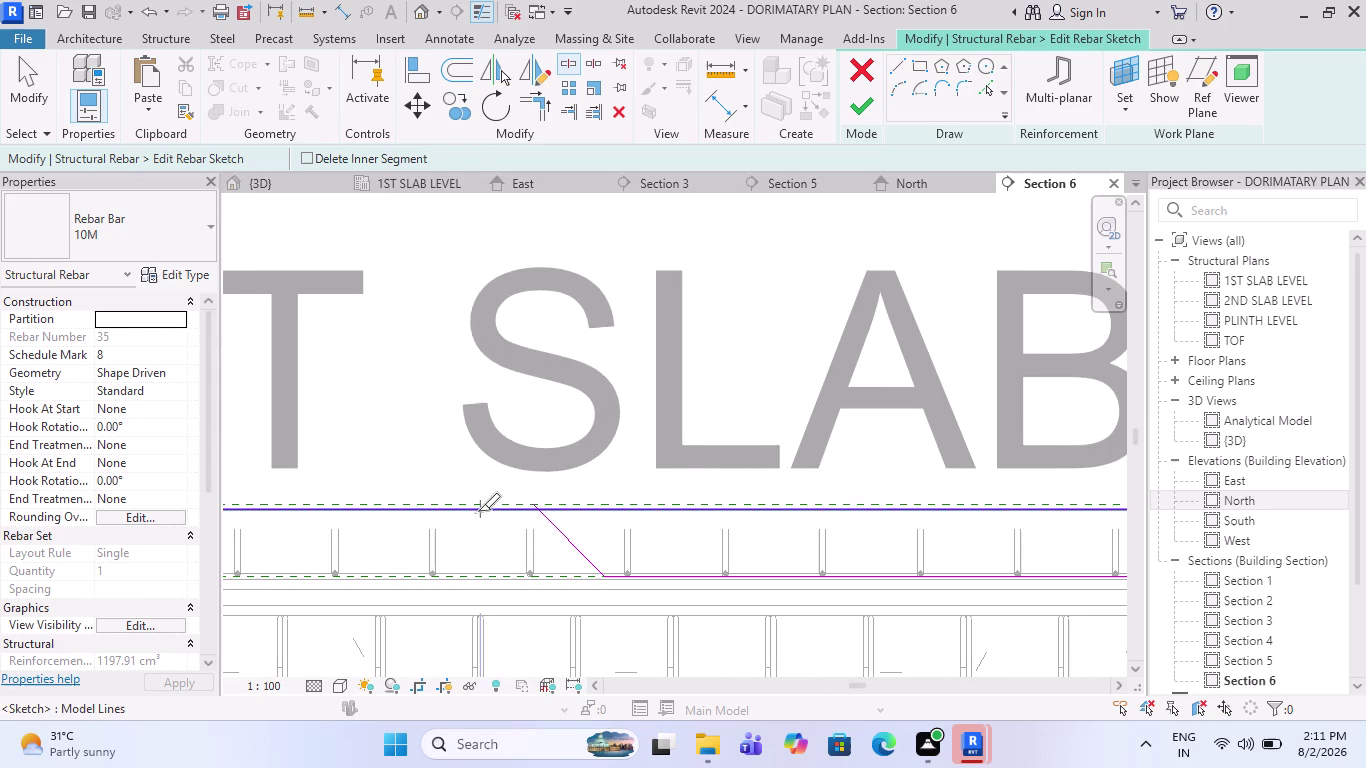
click(478, 511)
scroll(down, 3)
scroll(down, 3)
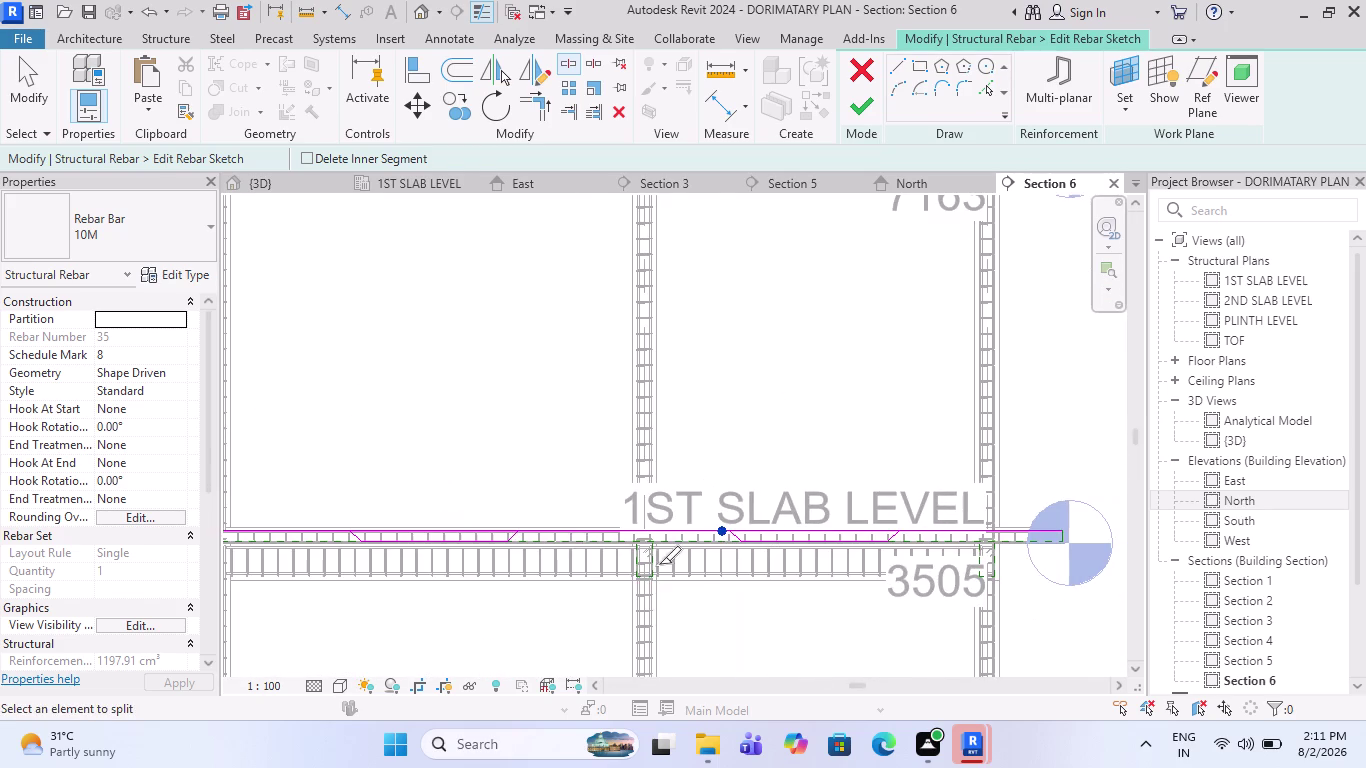
scroll(up, 3)
scroll(up, 3)
scroll(down, 3)
scroll(up, 3)
scroll(up, 3)
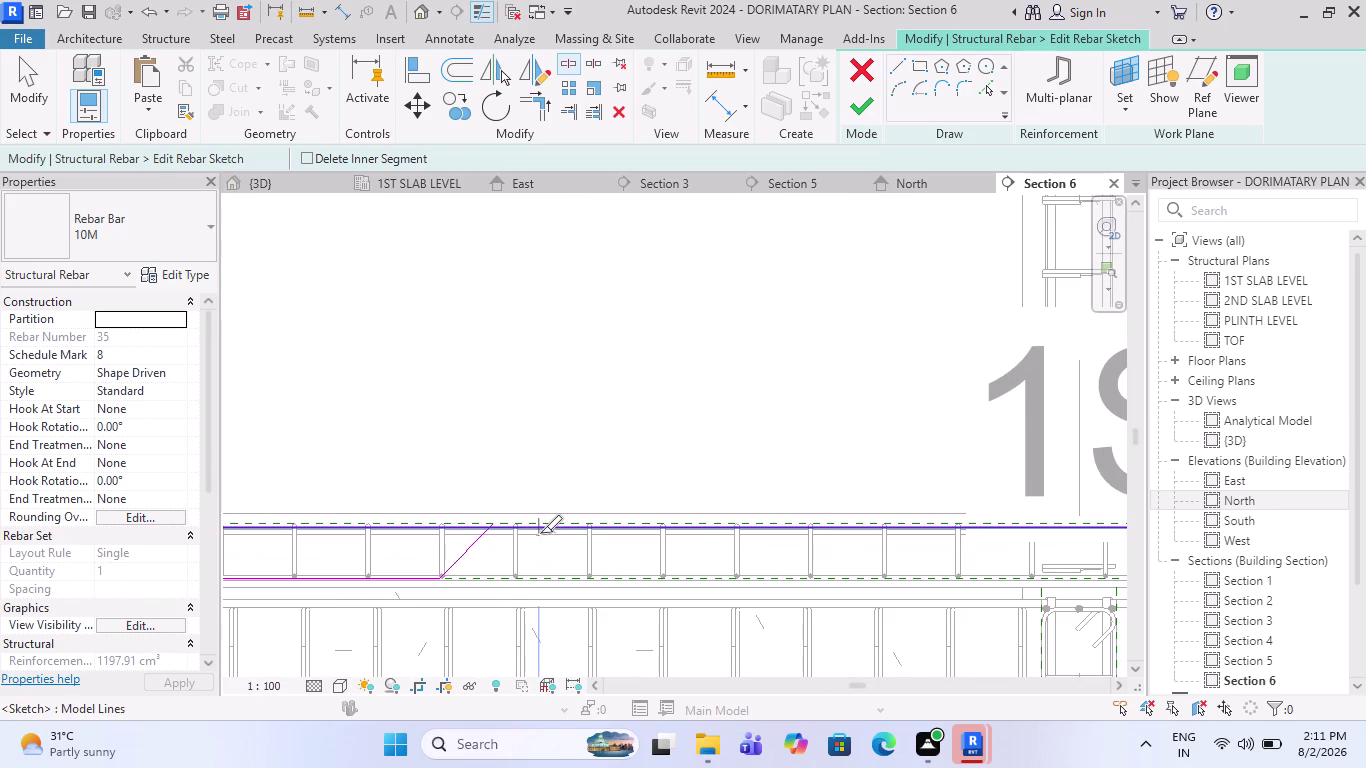
click(541, 532)
scroll(down, 3)
scroll(down, 3)
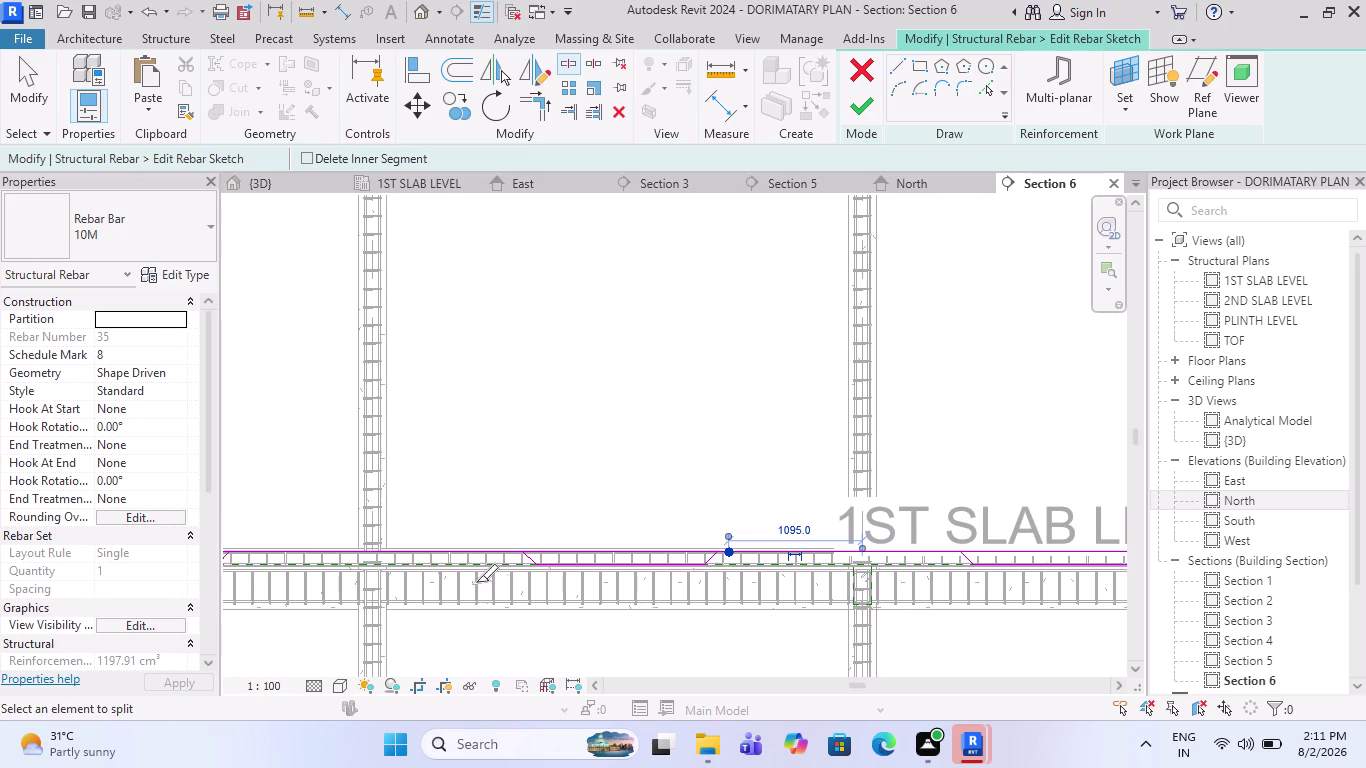
scroll(up, 3)
scroll(up, 3)
Add more breaks in the top bar line near the column and the next cranks.
click(602, 508)
scroll(down, 3)
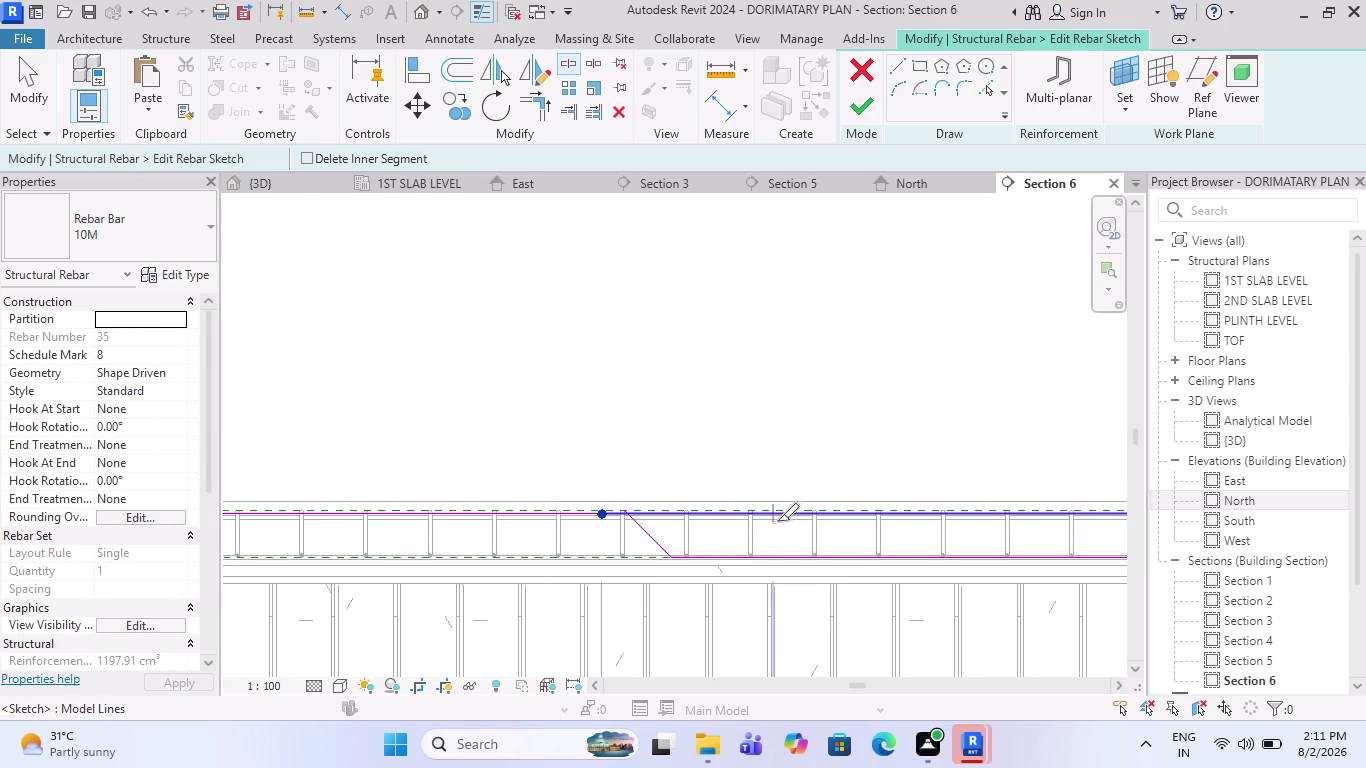
scroll(down, 3)
scroll(down, 3)
scroll(up, 3)
scroll(up, 3)
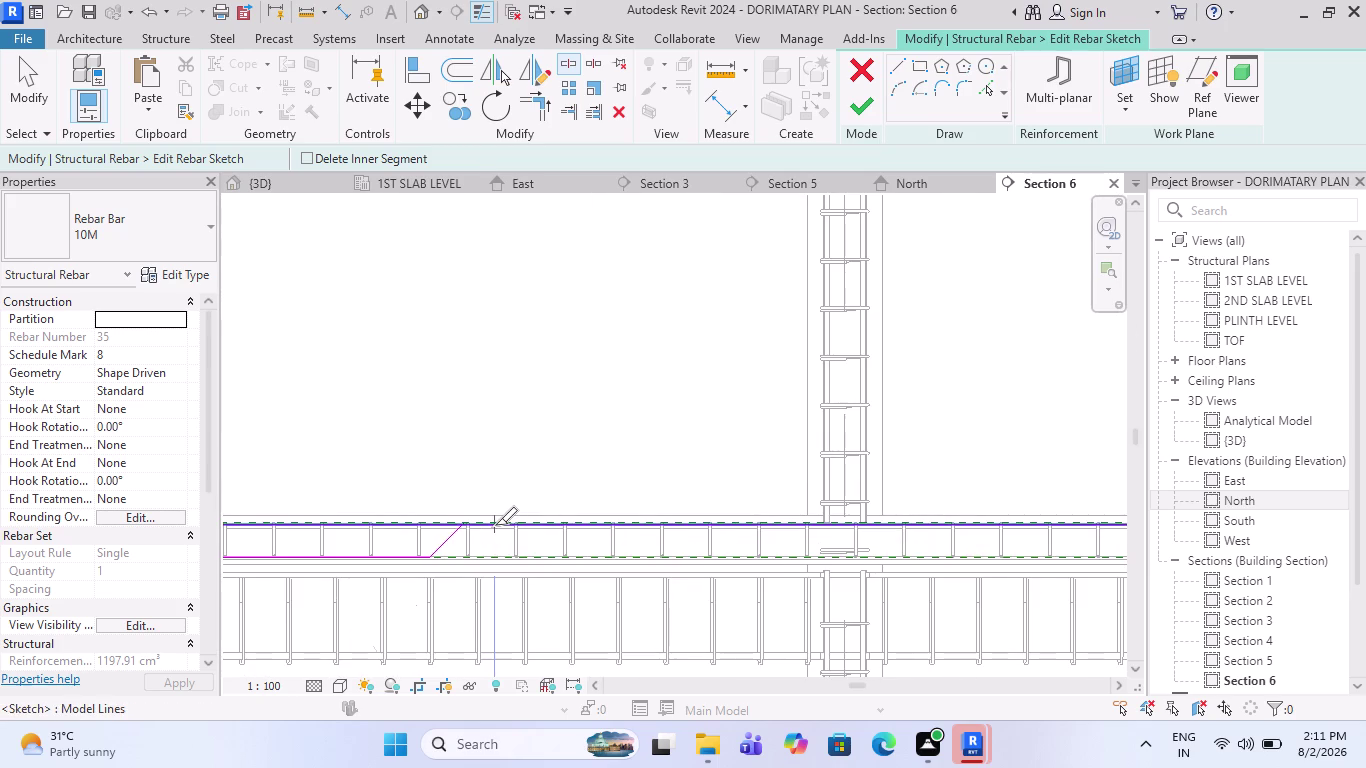
click(495, 525)
scroll(down, 3)
scroll(down, 3)
scroll(up, 3)
scroll(up, 3)
click(656, 539)
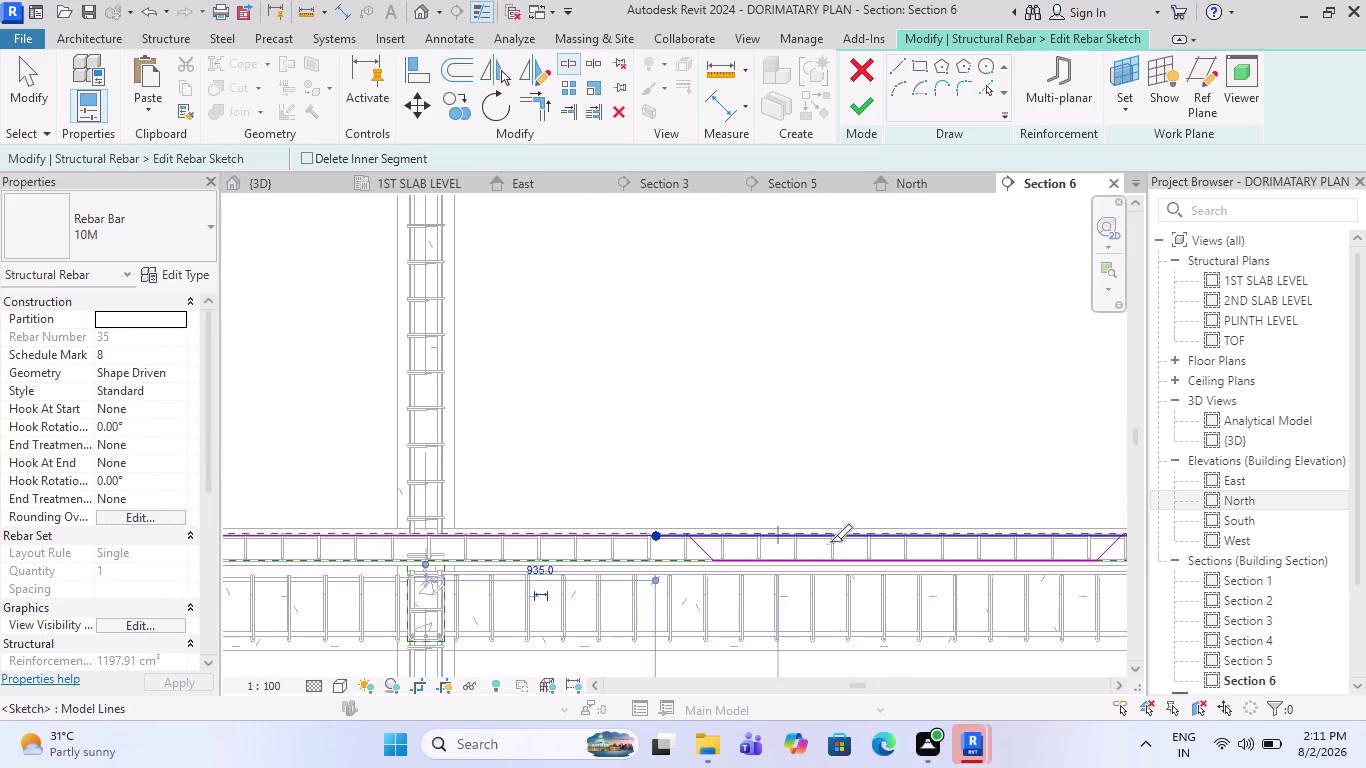
scroll(down, 3)
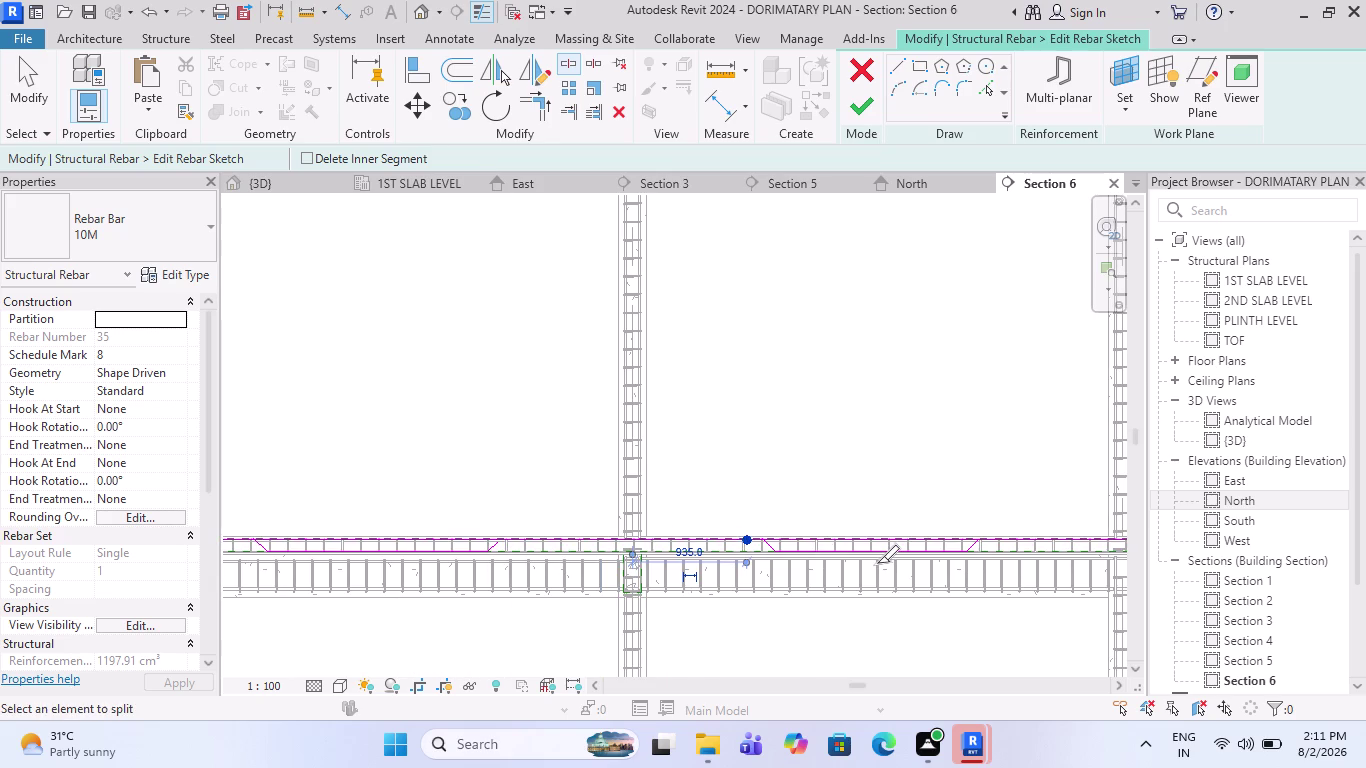
scroll(down, 3)
scroll(up, 3)
scroll(up, 3)
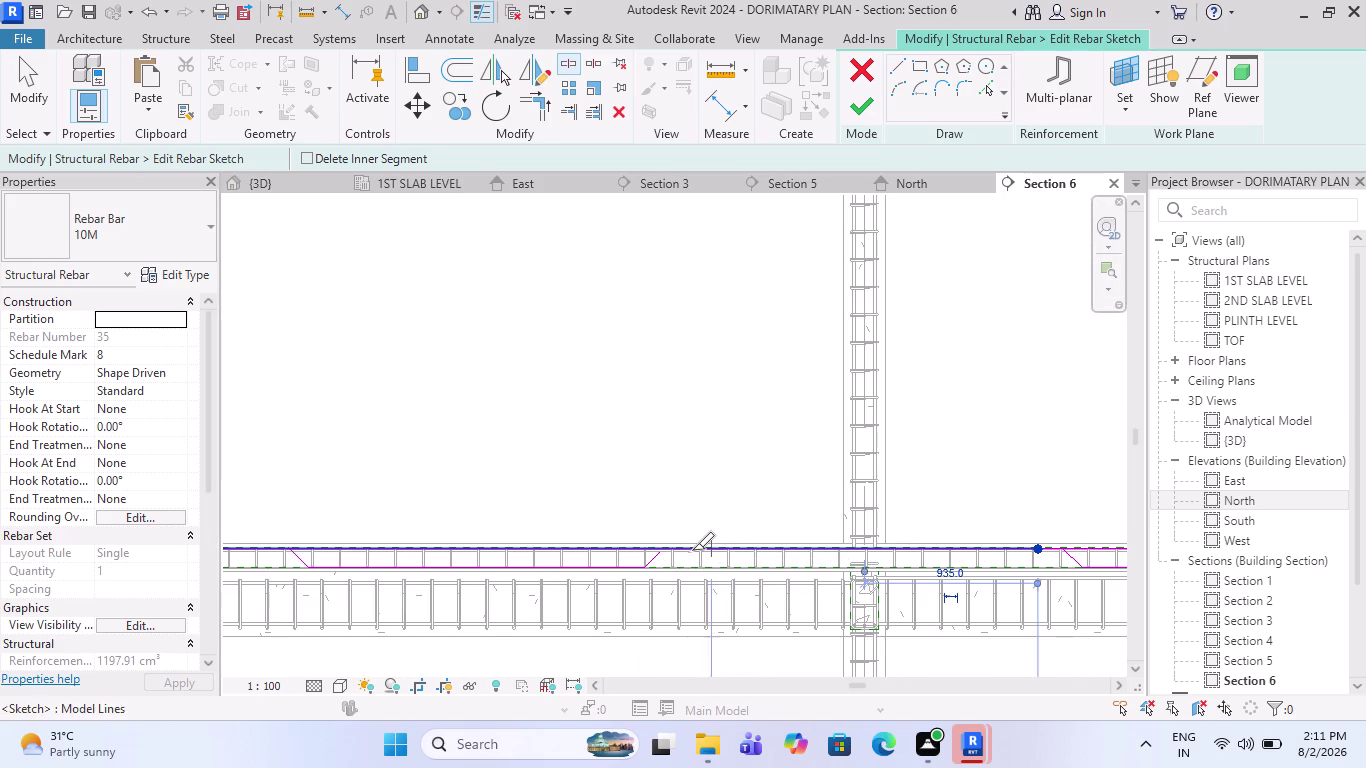
scroll(up, 3)
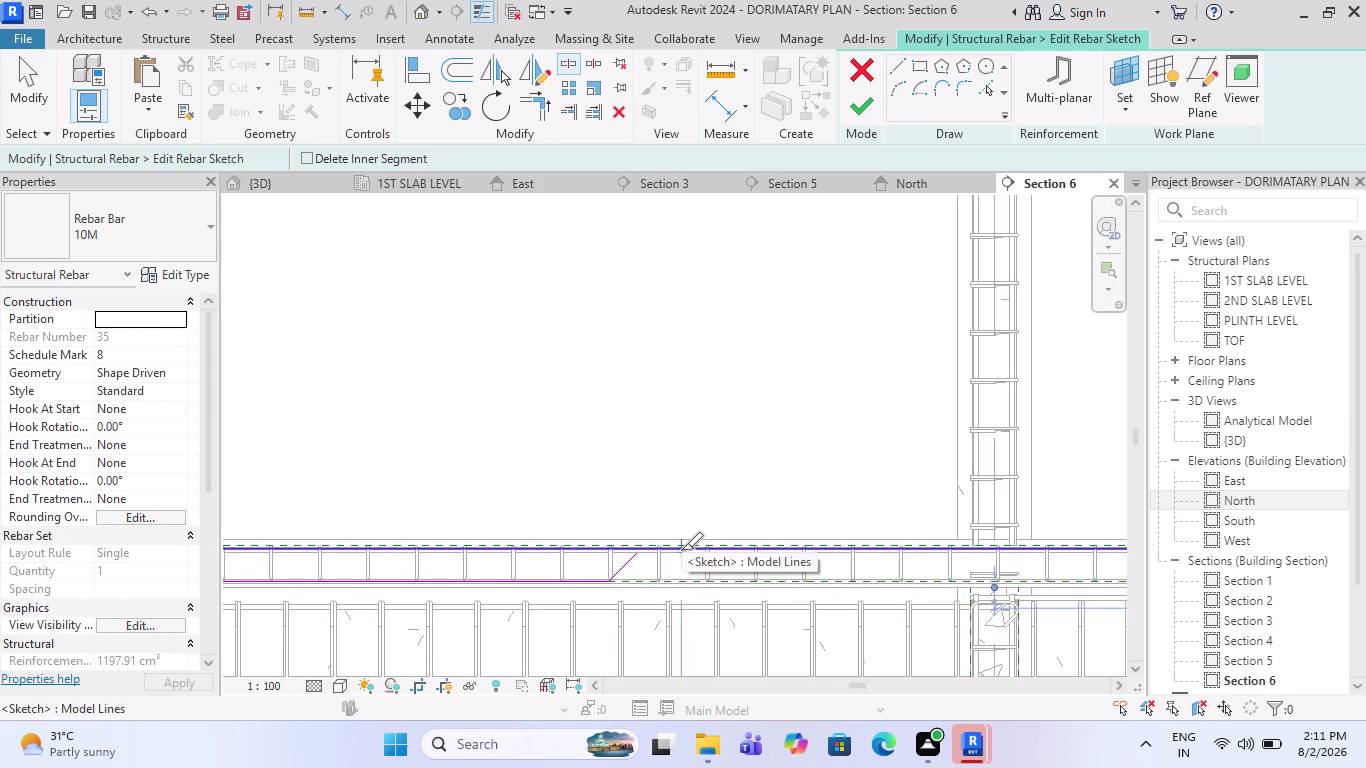
click(681, 550)
scroll(down, 3)
scroll(down, 3)
scroll(up, 3)
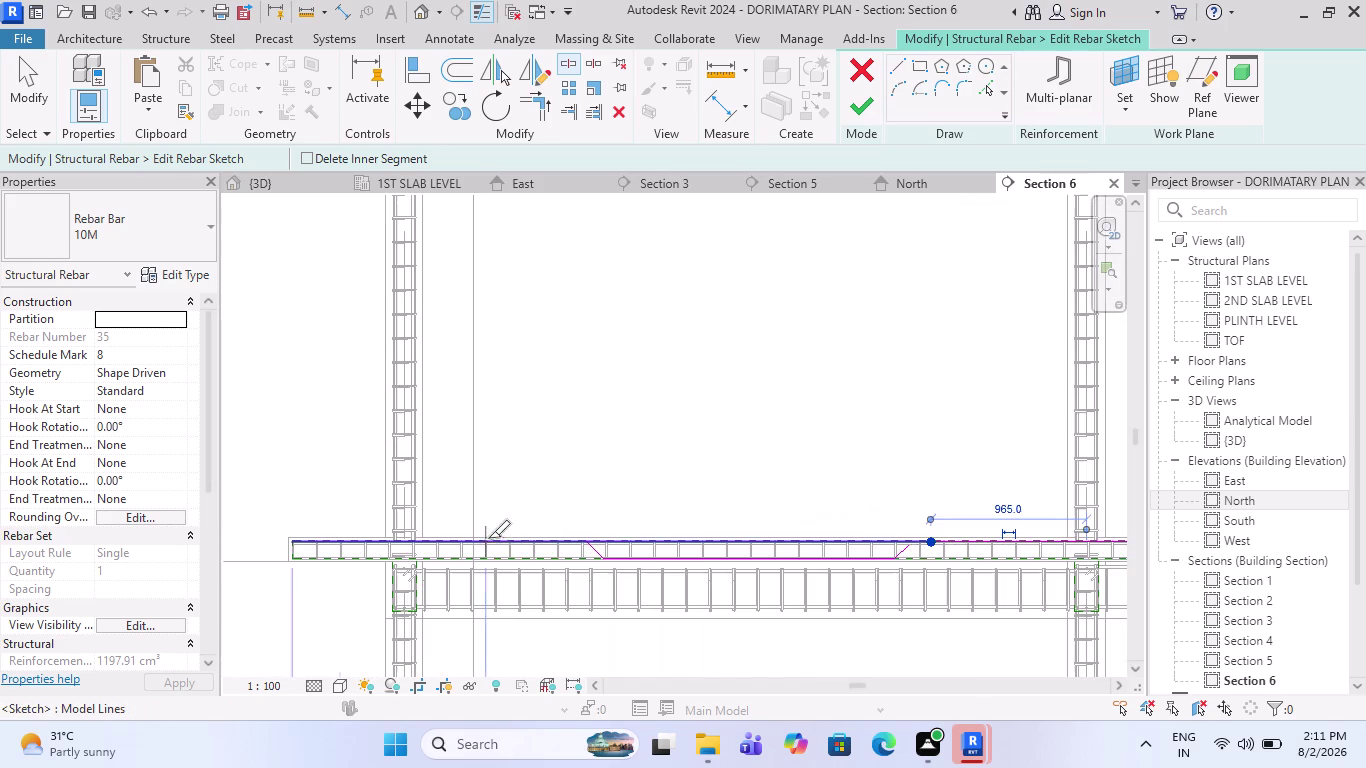
scroll(up, 3)
click(565, 541)
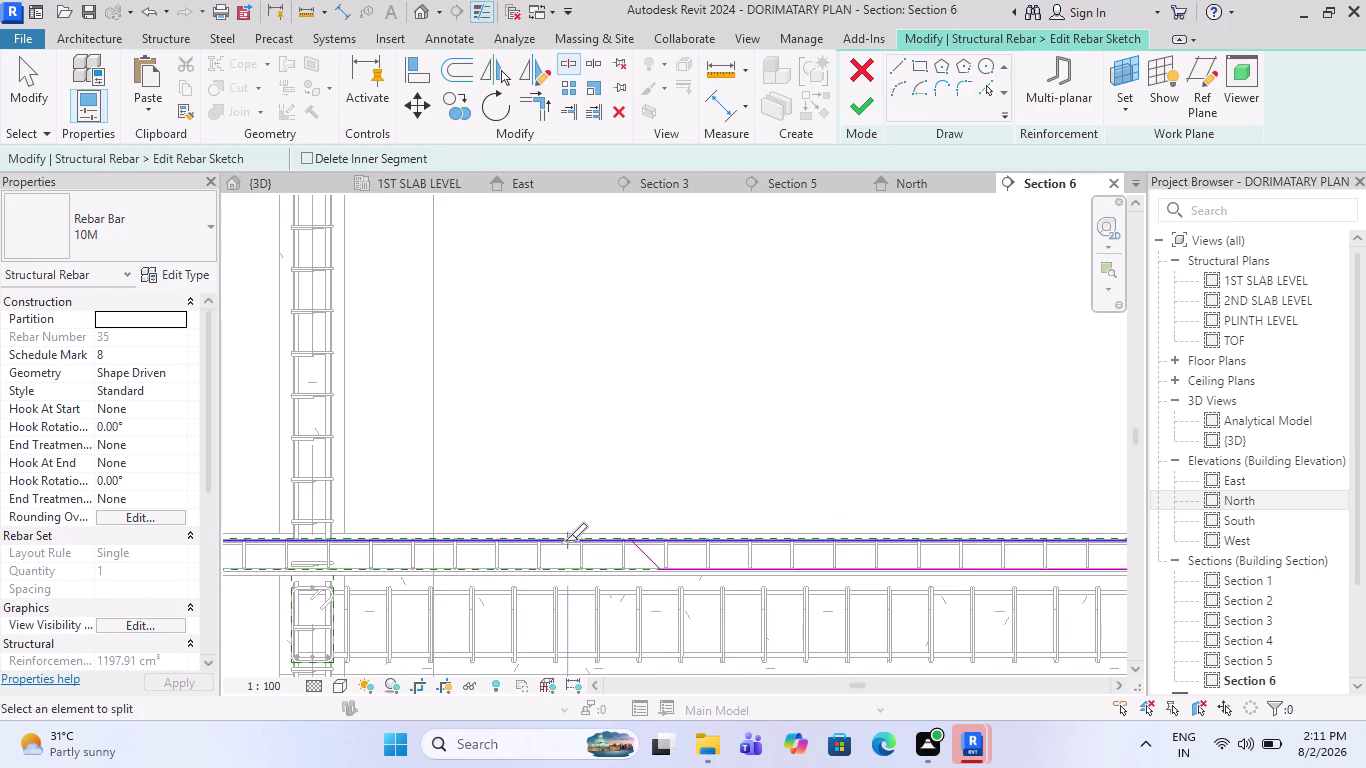
Finish the remaining top-line splits and select the 1900 mm piece between the cranks.
click(526, 104)
scroll(down, 3)
scroll(up, 3)
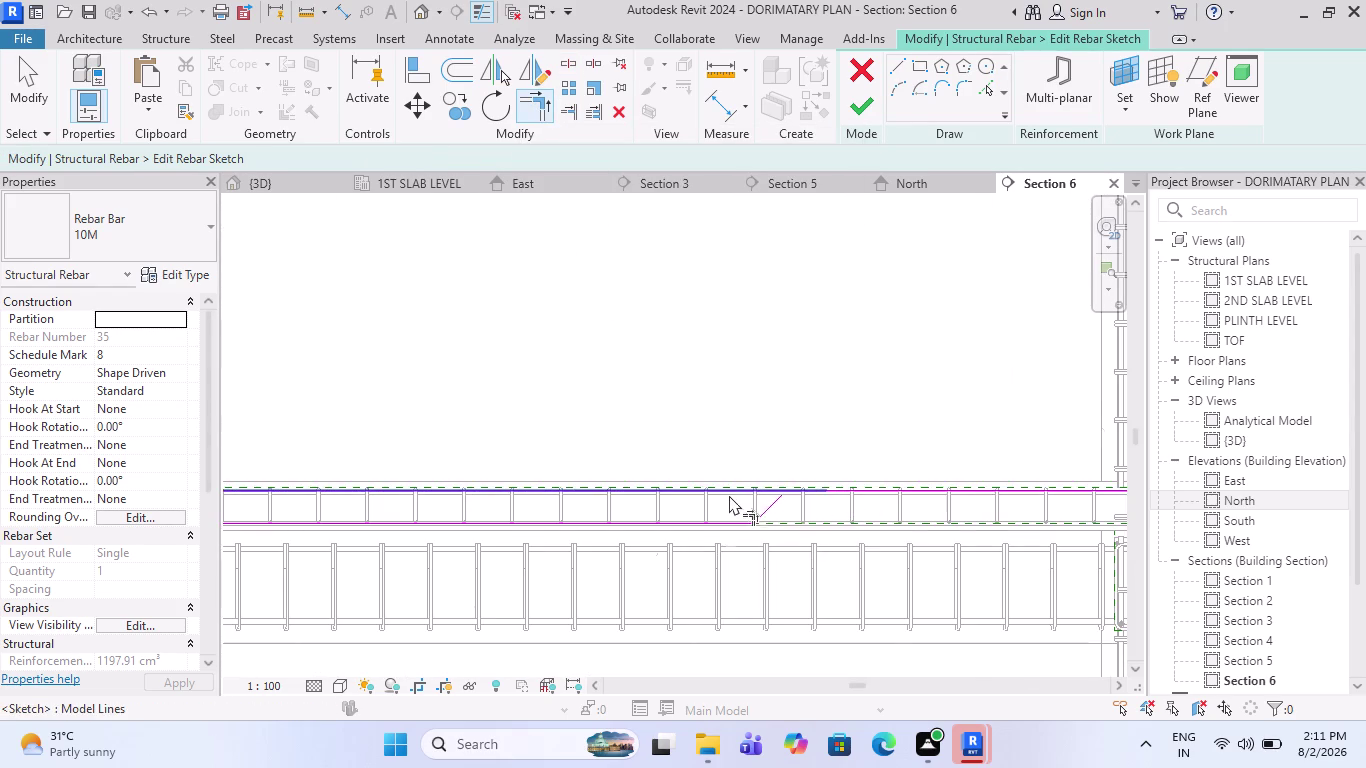
click(767, 501)
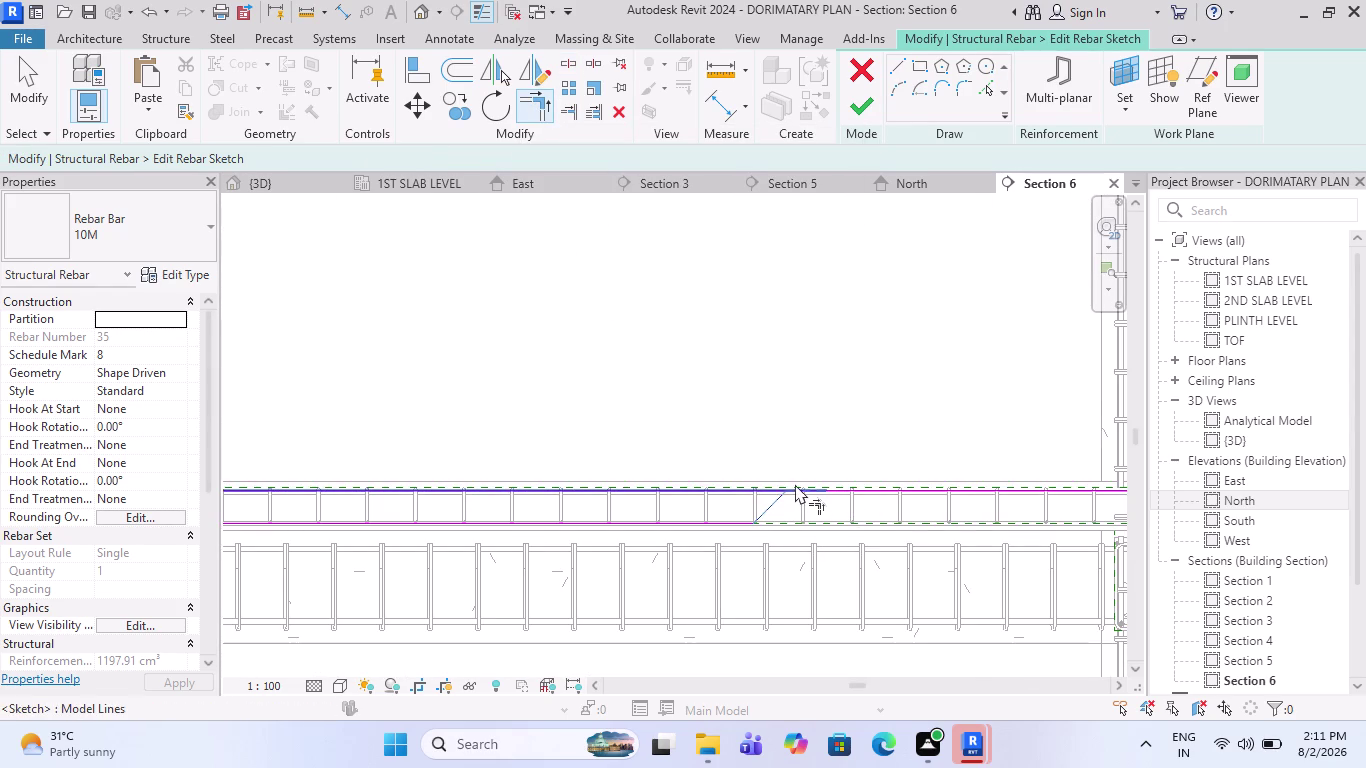
click(803, 490)
scroll(down, 3)
scroll(up, 3)
scroll(up, 3)
click(563, 544)
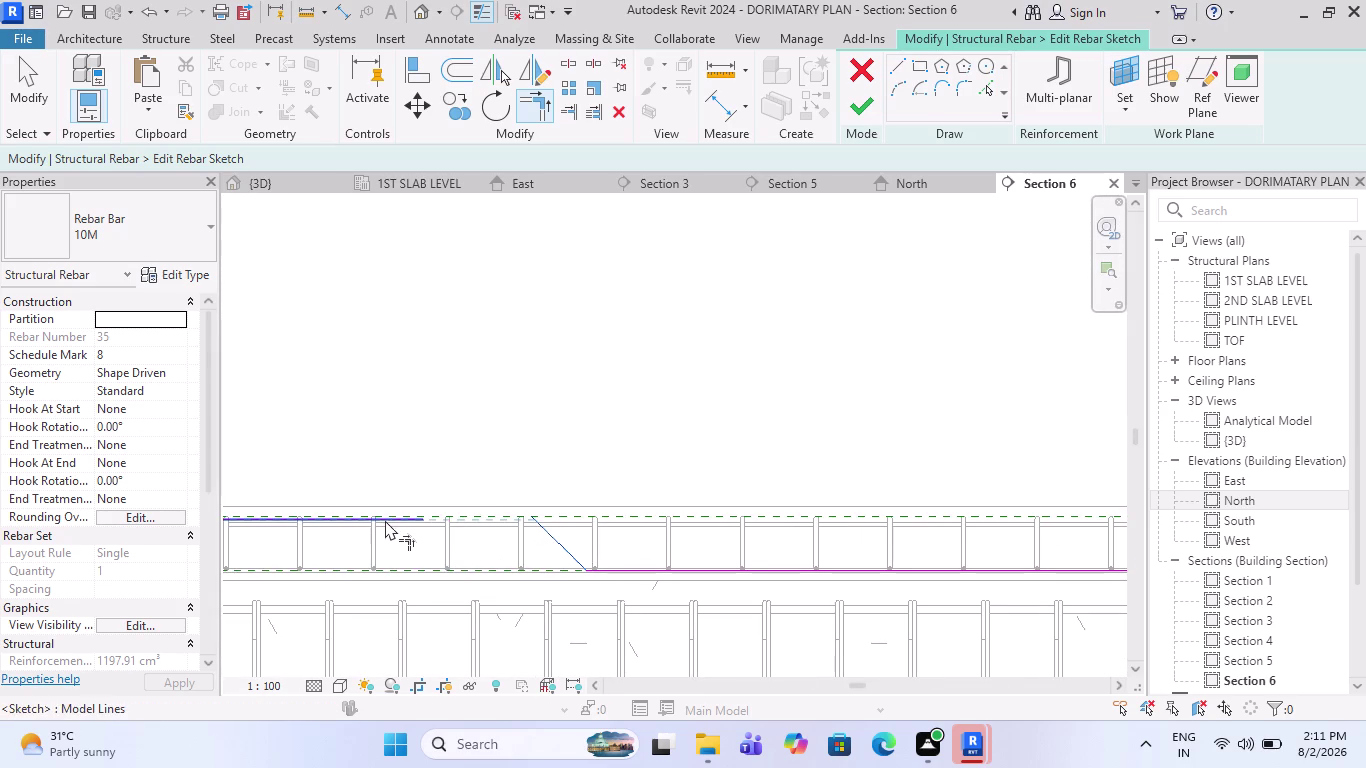
click(385, 520)
scroll(down, 3)
scroll(down, 3)
scroll(up, 3)
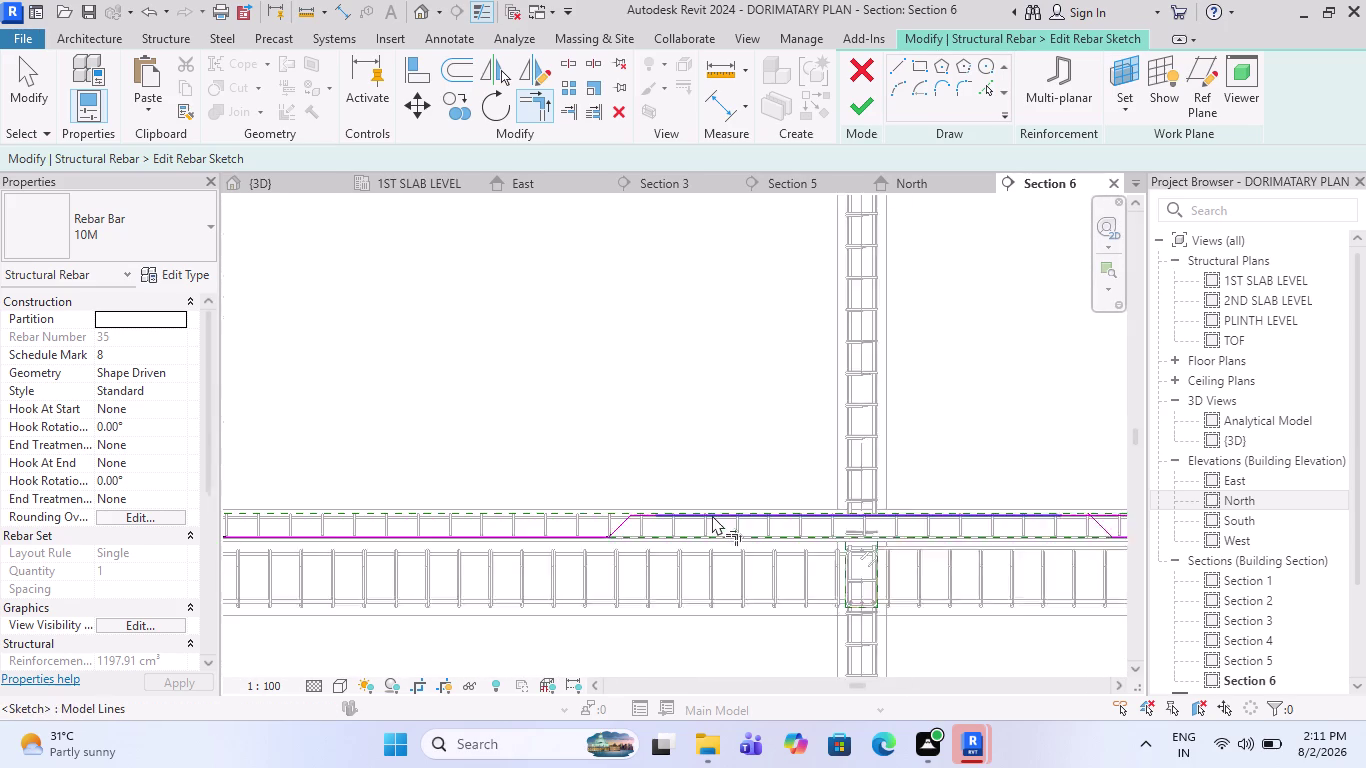
scroll(up, 3)
scroll(down, 3)
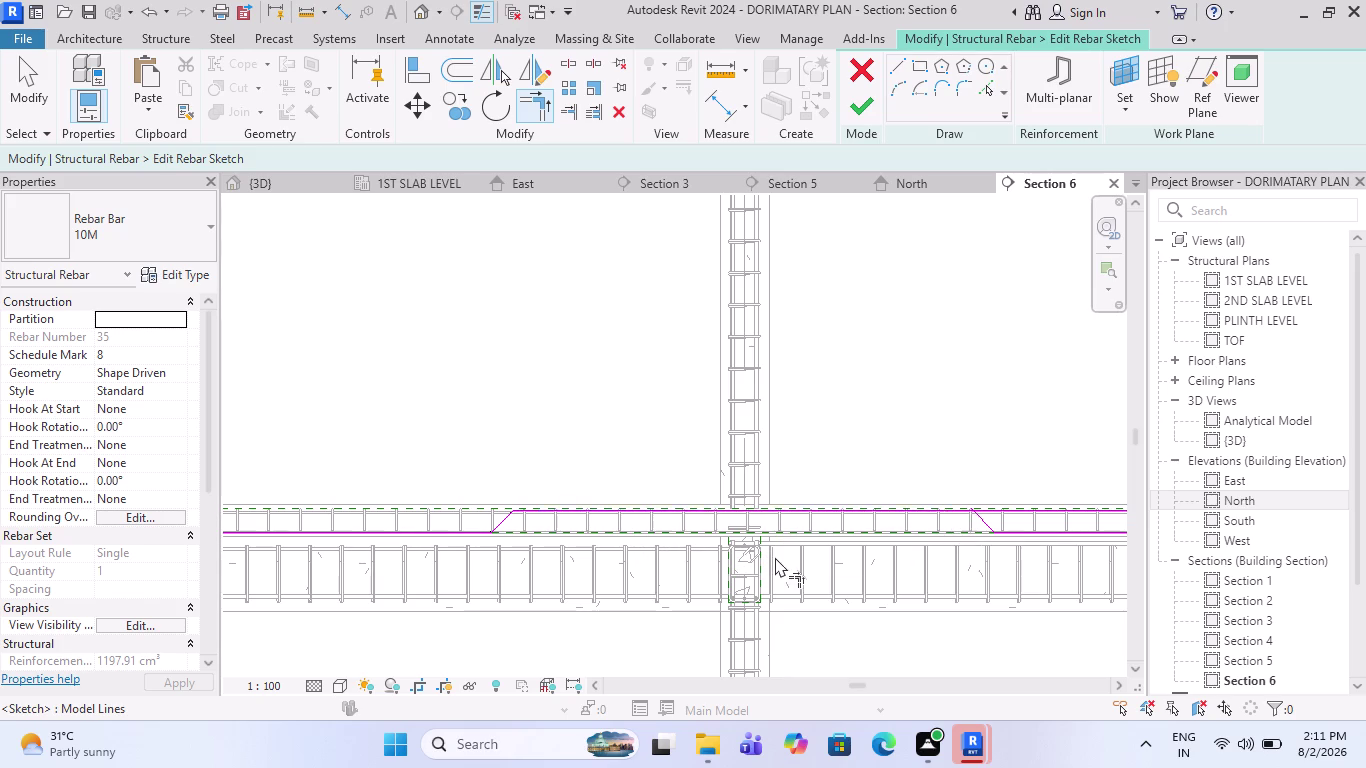
scroll(down, 3)
key(Escape)
scroll(up, 3)
scroll(down, 3)
scroll(up, 3)
click(717, 527)
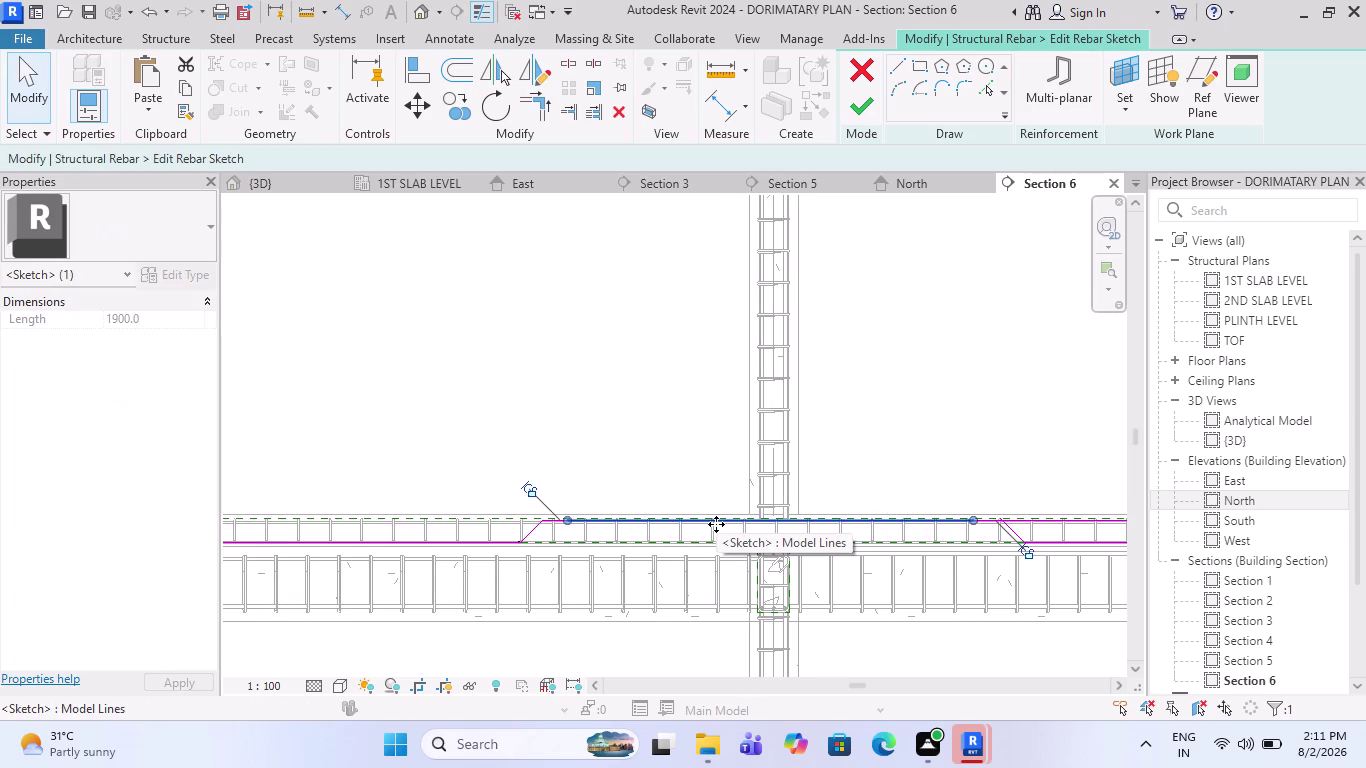
key(Delete)
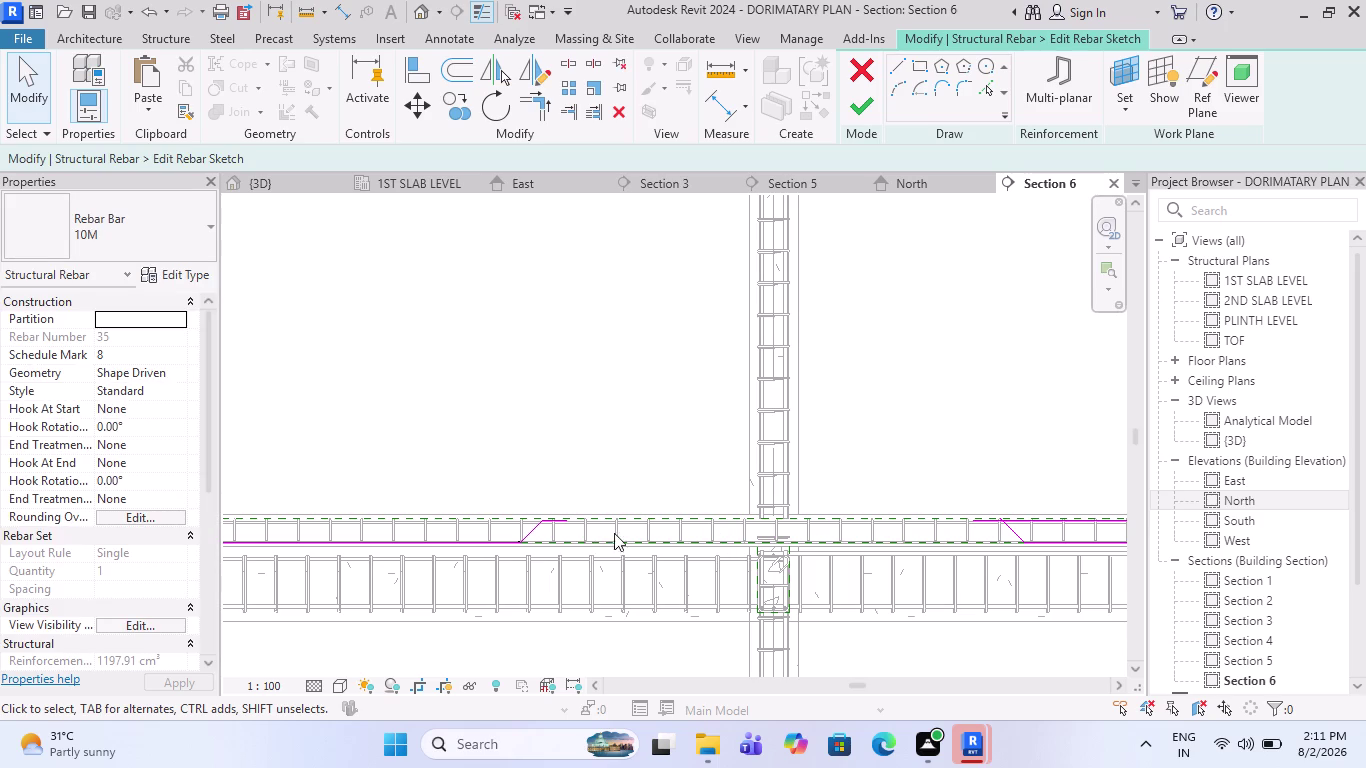
scroll(up, 3)
scroll(down, 3)
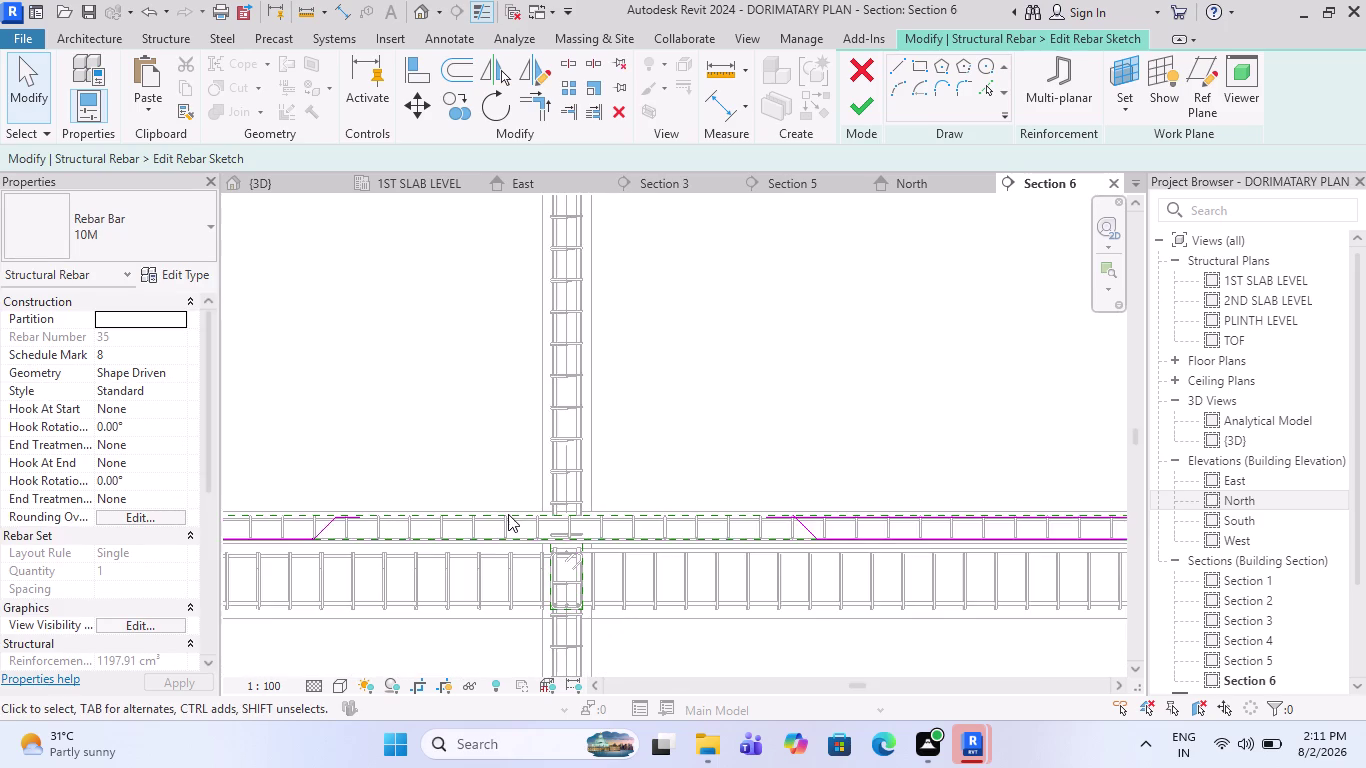
scroll(down, 3)
scroll(up, 3)
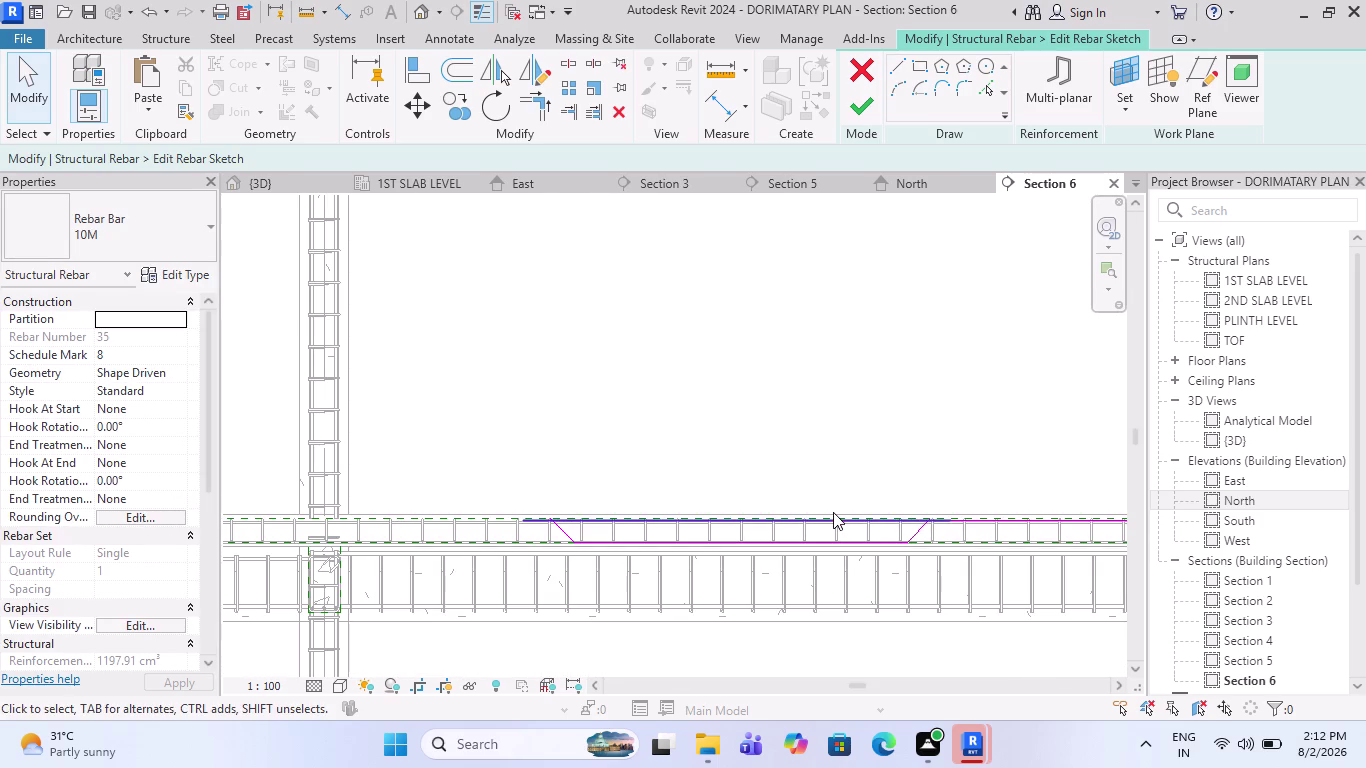
click(812, 521)
key(Delete)
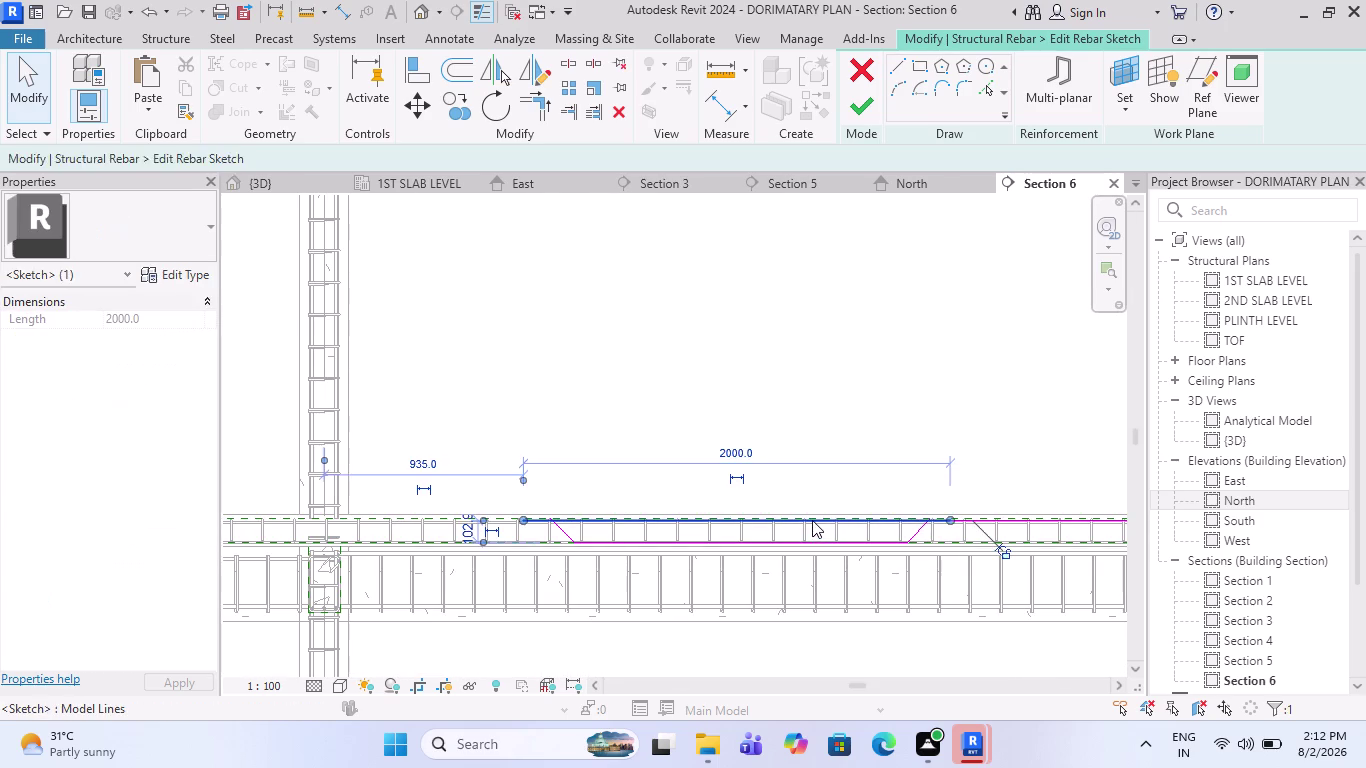
scroll(down, 3)
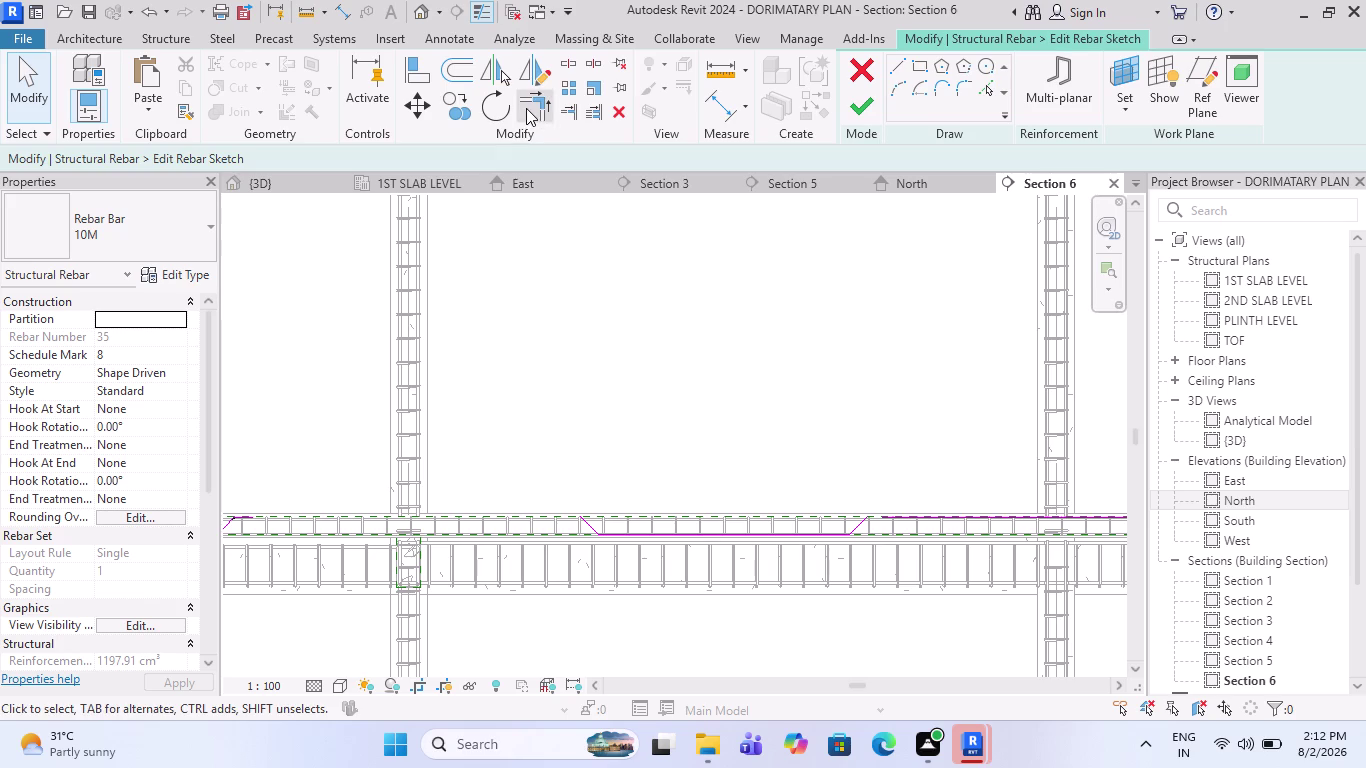
Trim the first pairs of top and sloped bend lines to a corner.
click(528, 108)
scroll(up, 3)
click(896, 509)
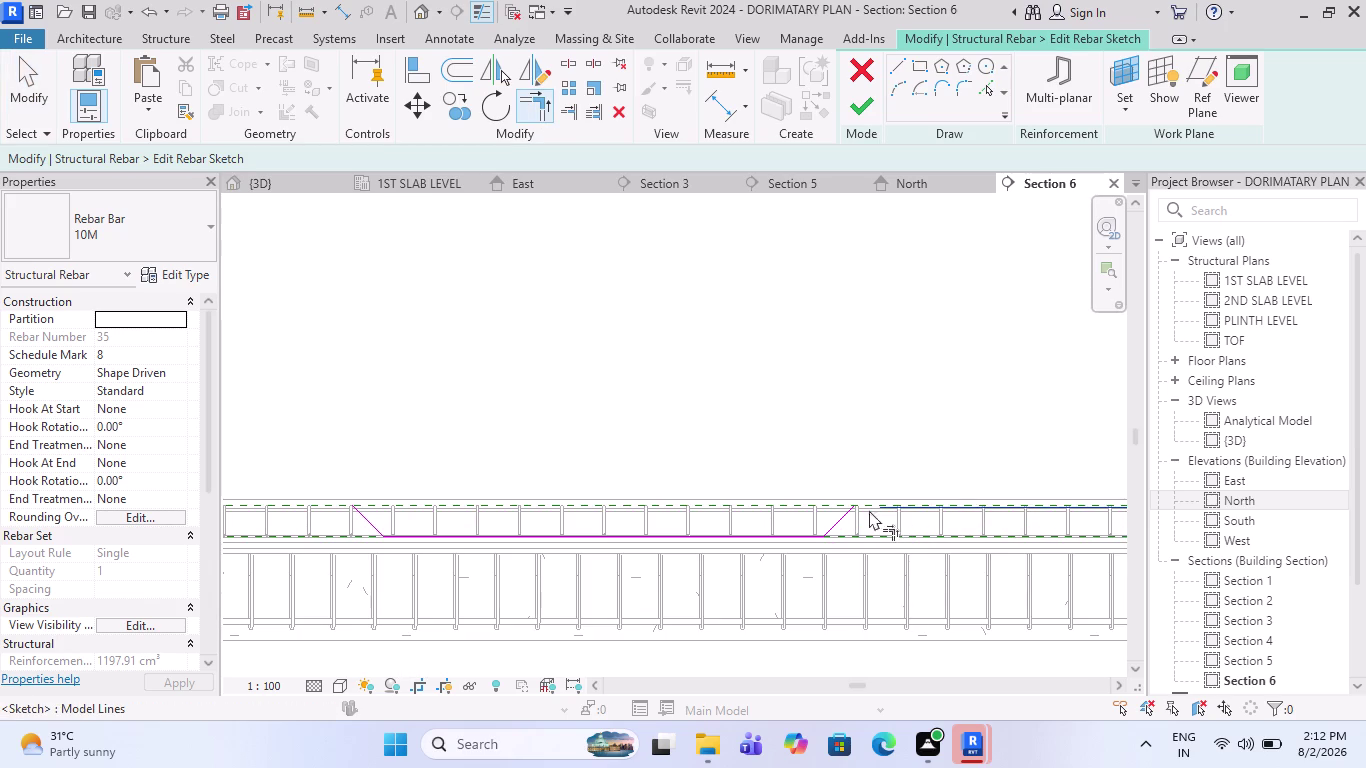
click(838, 525)
scroll(down, 3)
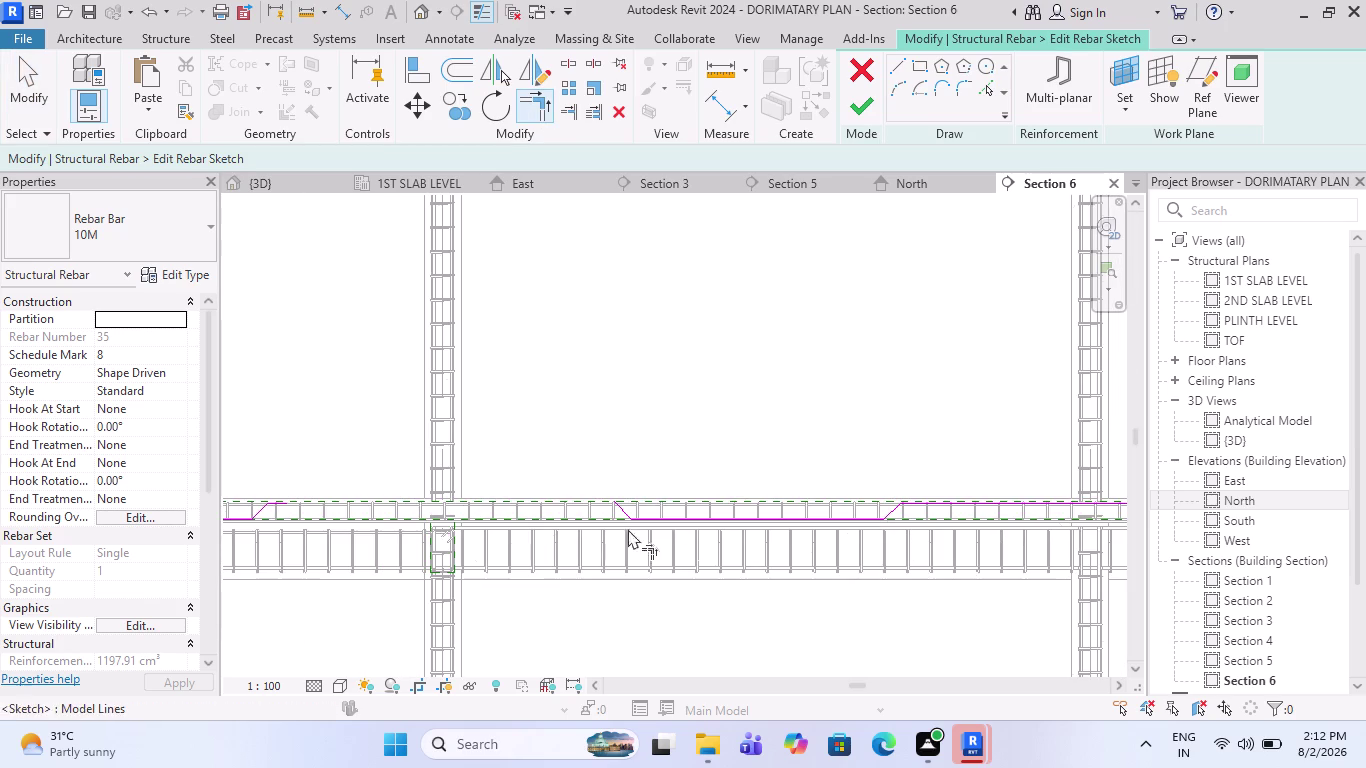
click(277, 504)
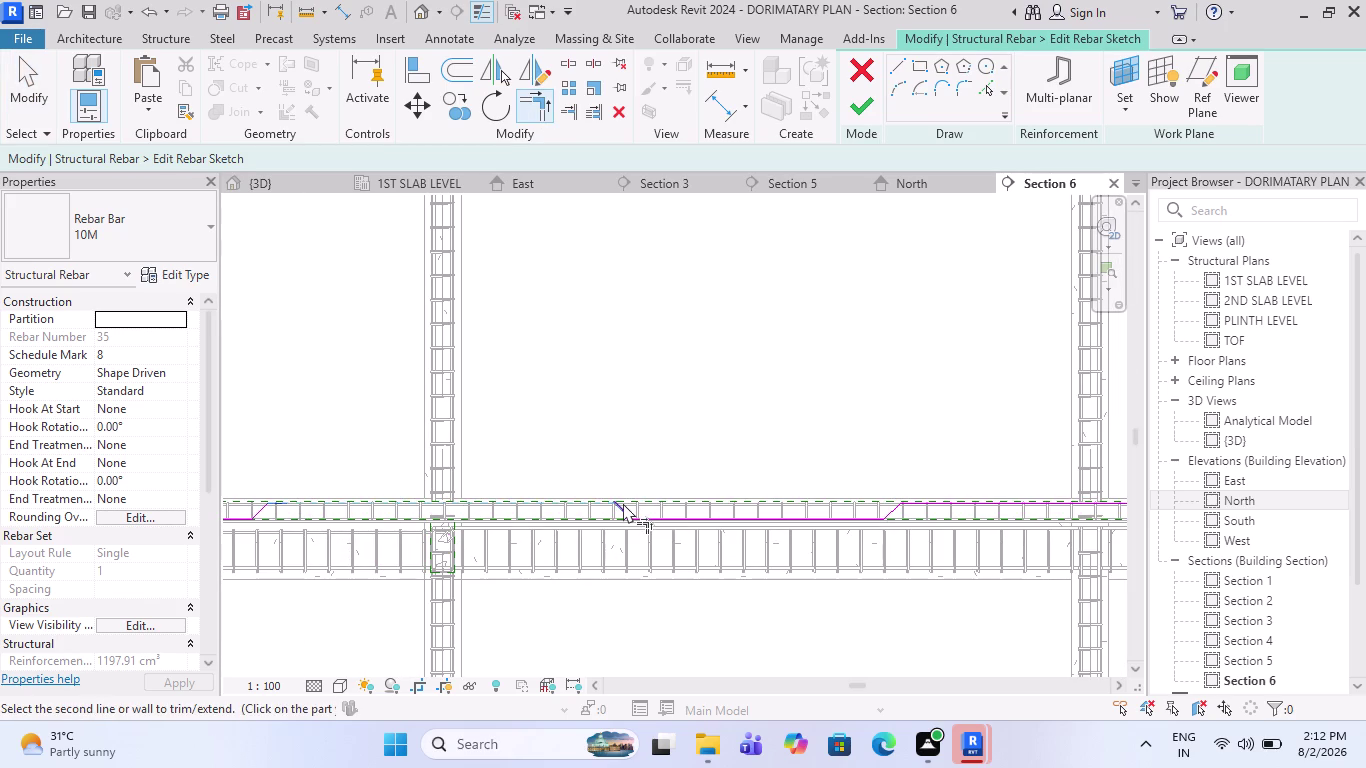
click(622, 504)
scroll(down, 3)
scroll(up, 3)
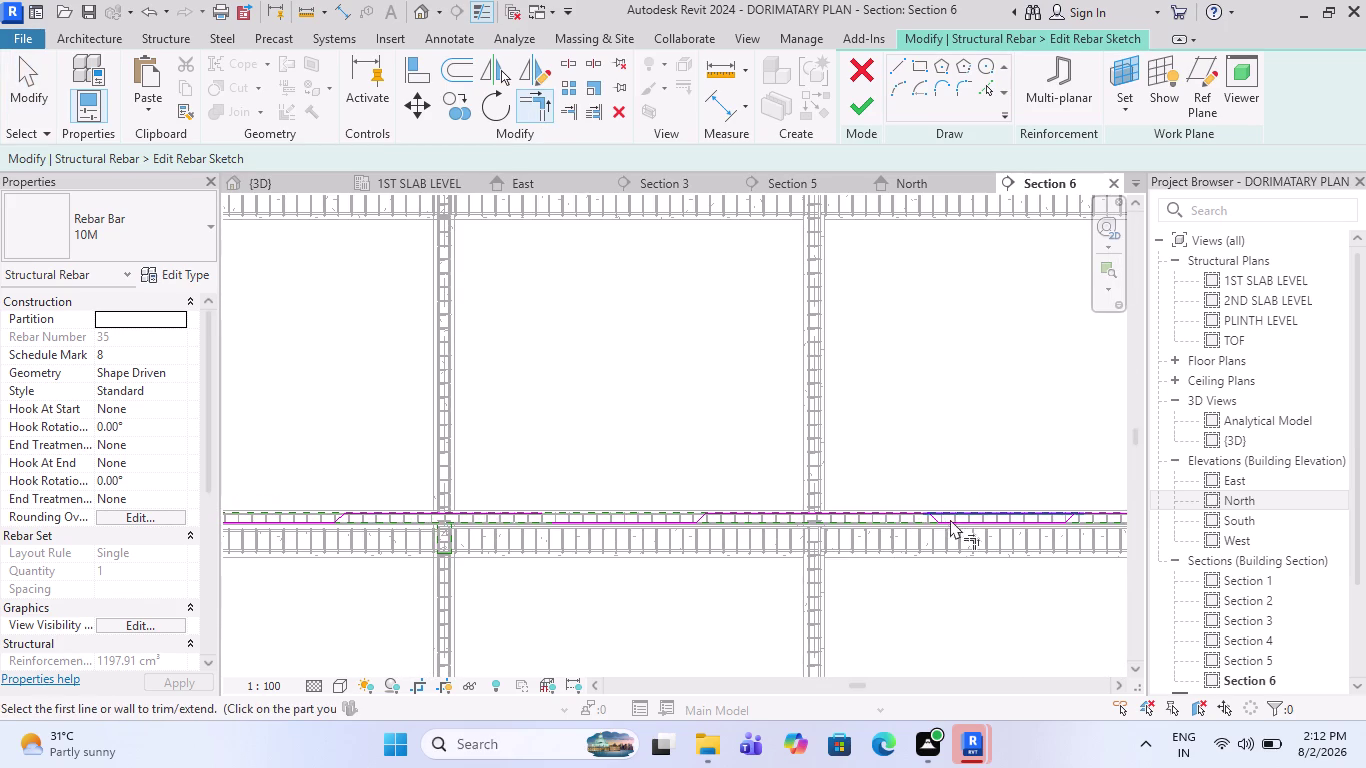
scroll(up, 3)
scroll(up, 3)
scroll(down, 3)
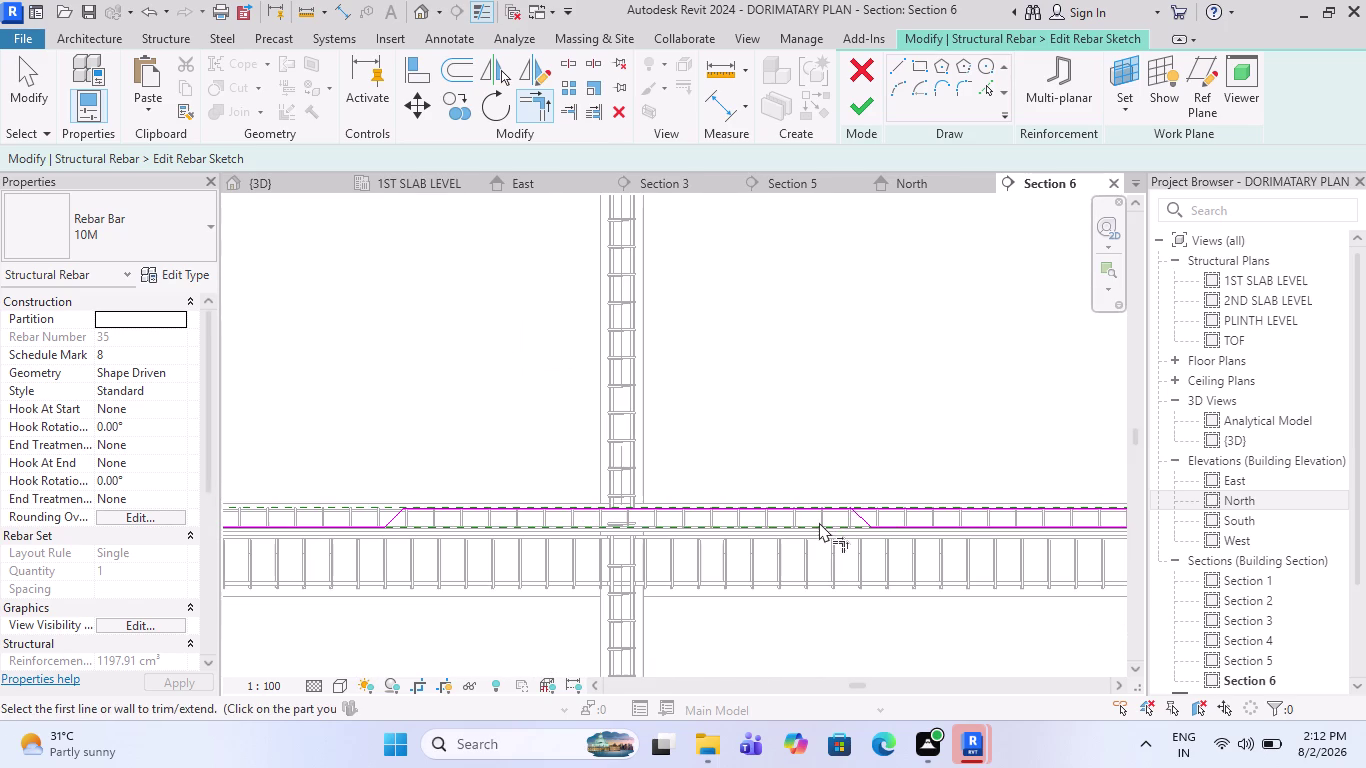
key(Escape)
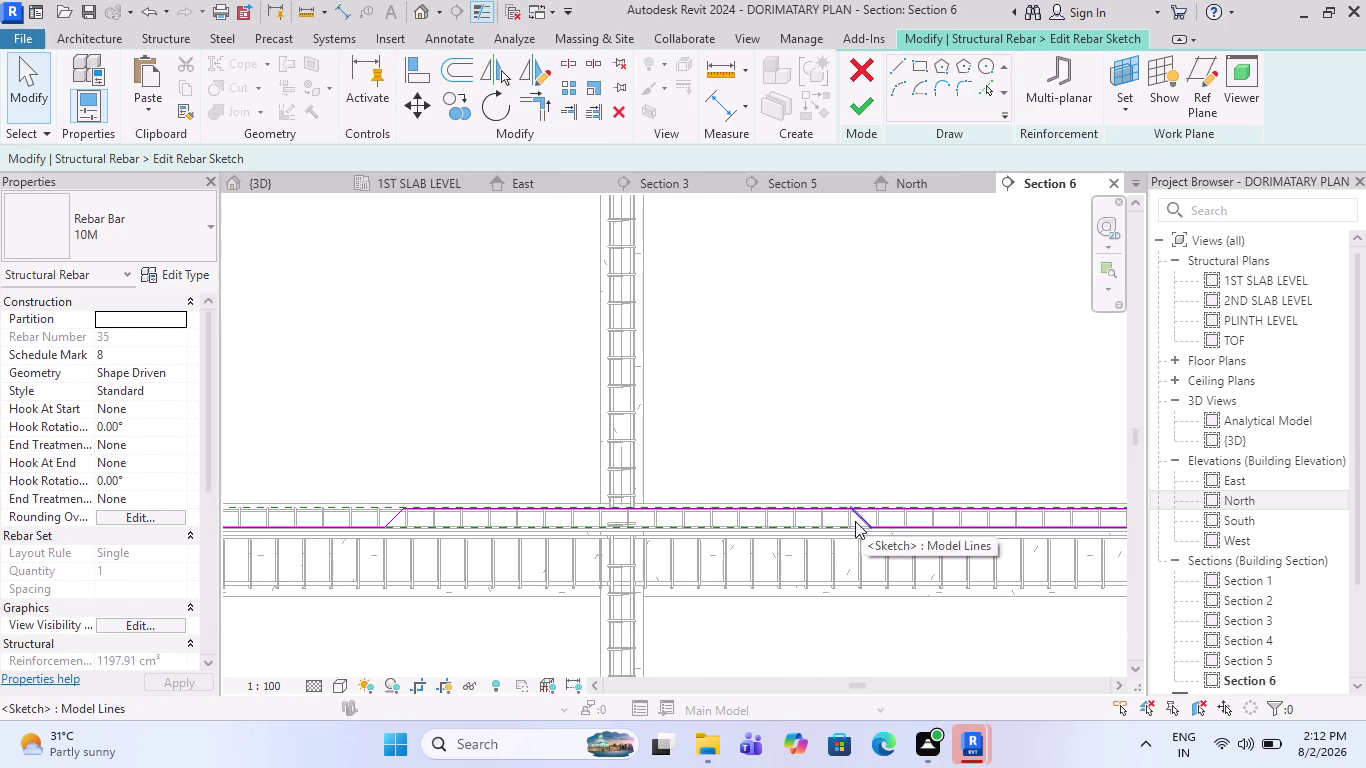
Trim the top piece and crank line at the next corner.
click(537, 116)
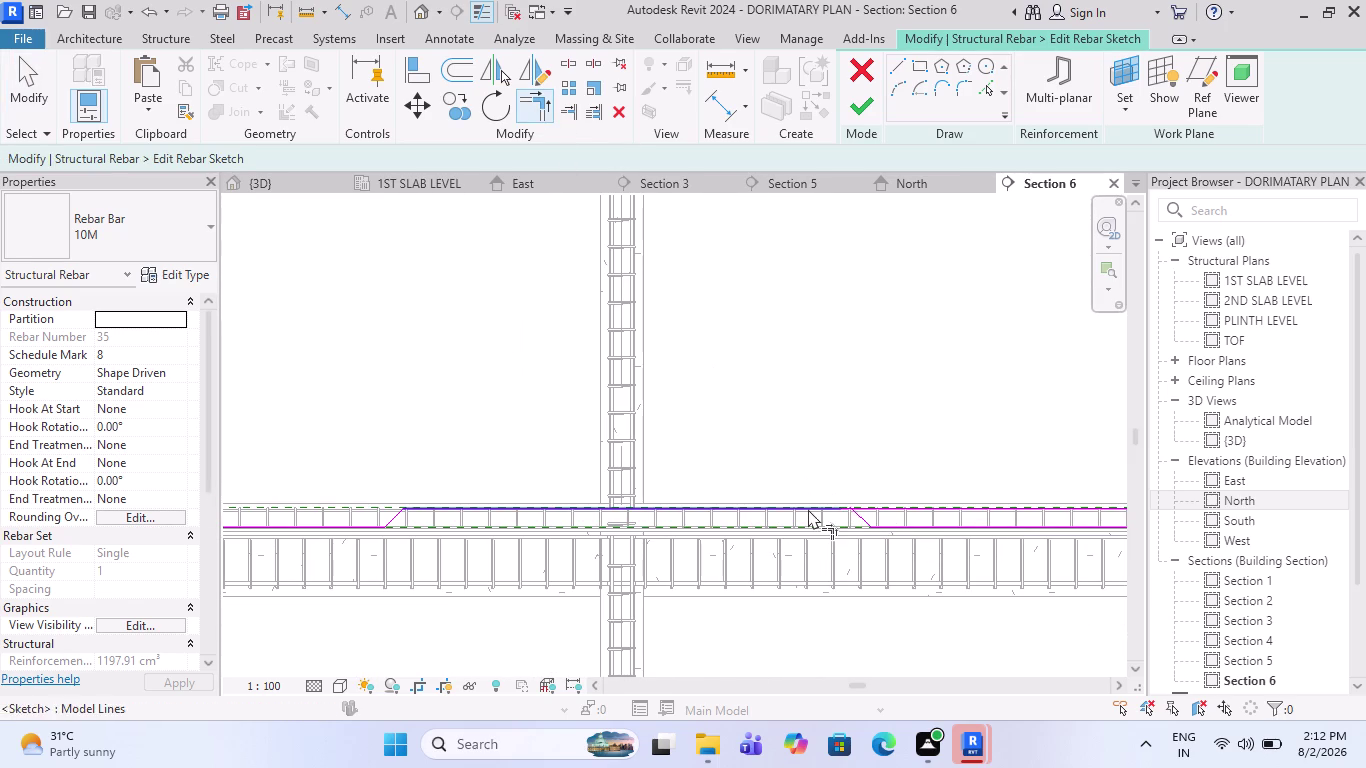
click(808, 509)
click(865, 527)
key(Escape)
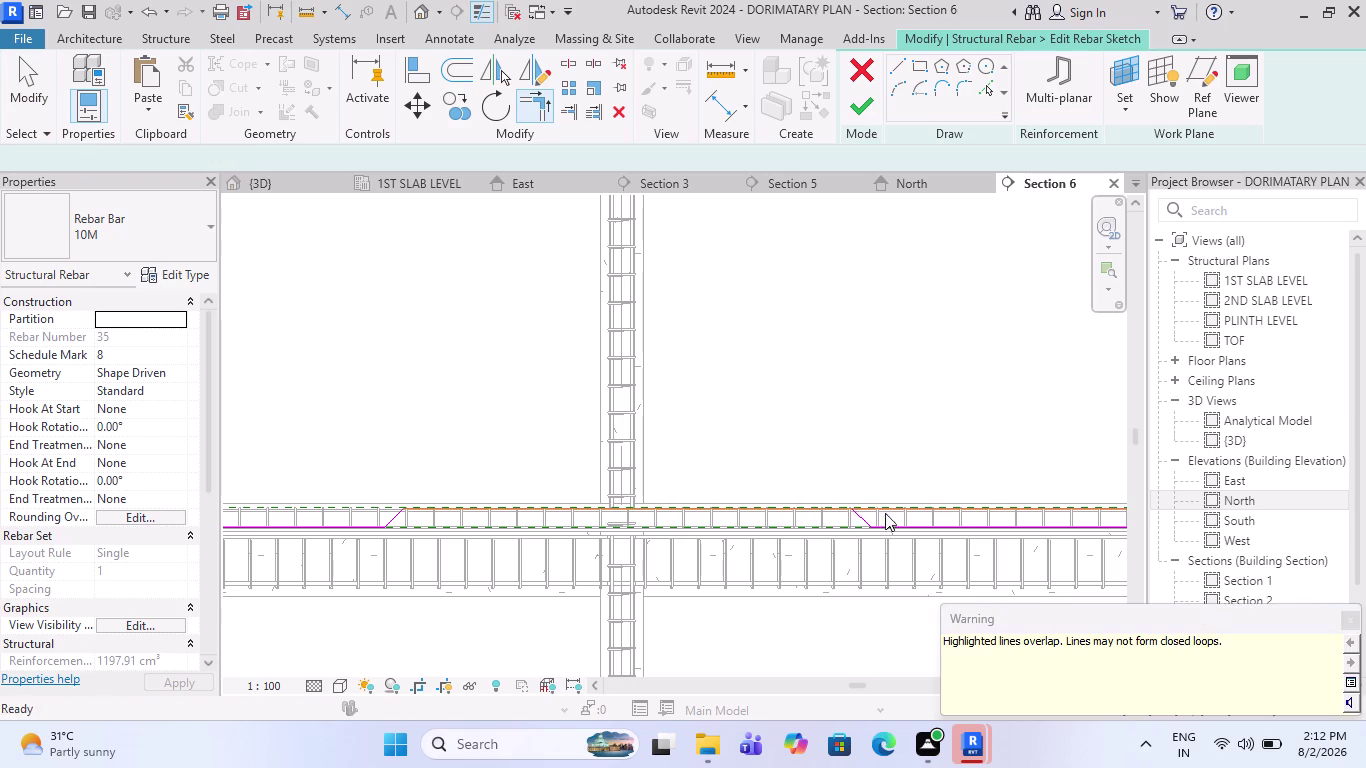
scroll(up, 3)
scroll(down, 3)
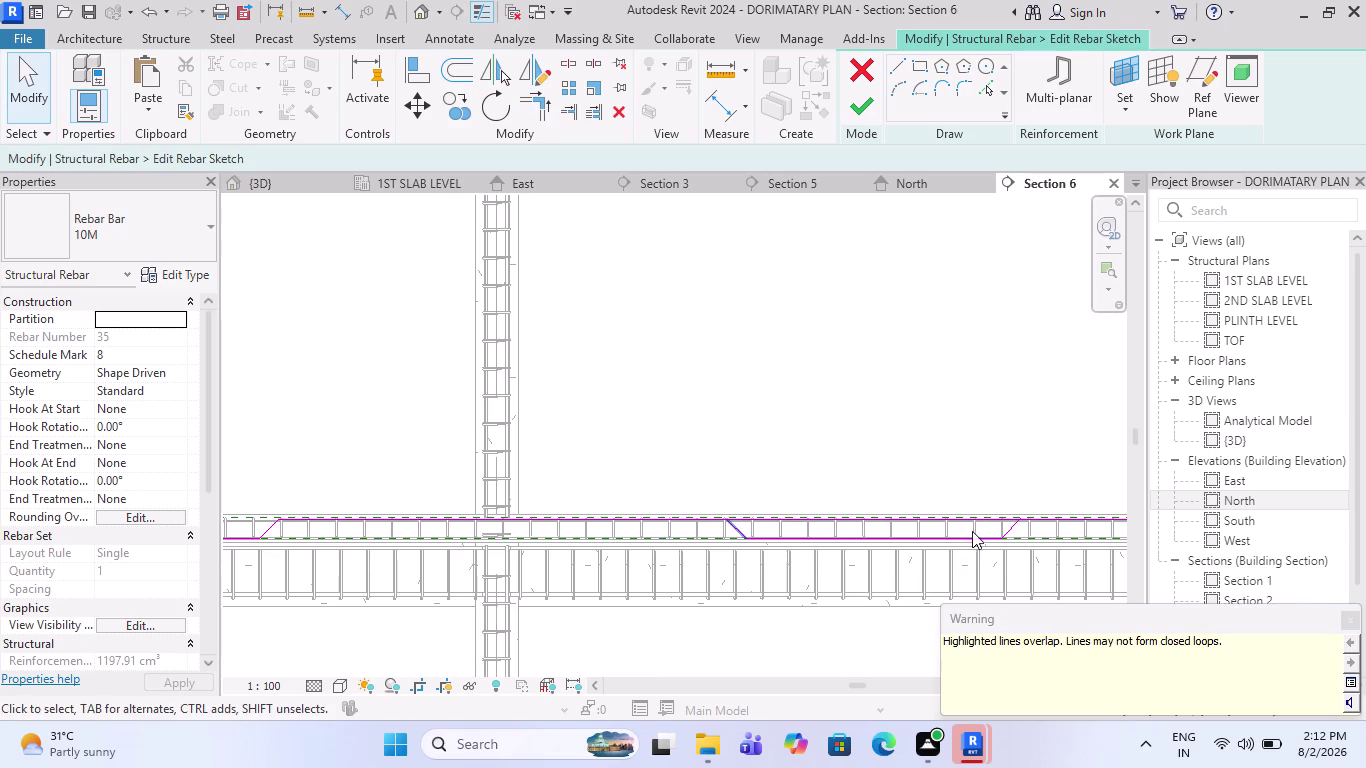
scroll(up, 3)
scroll(up, 3)
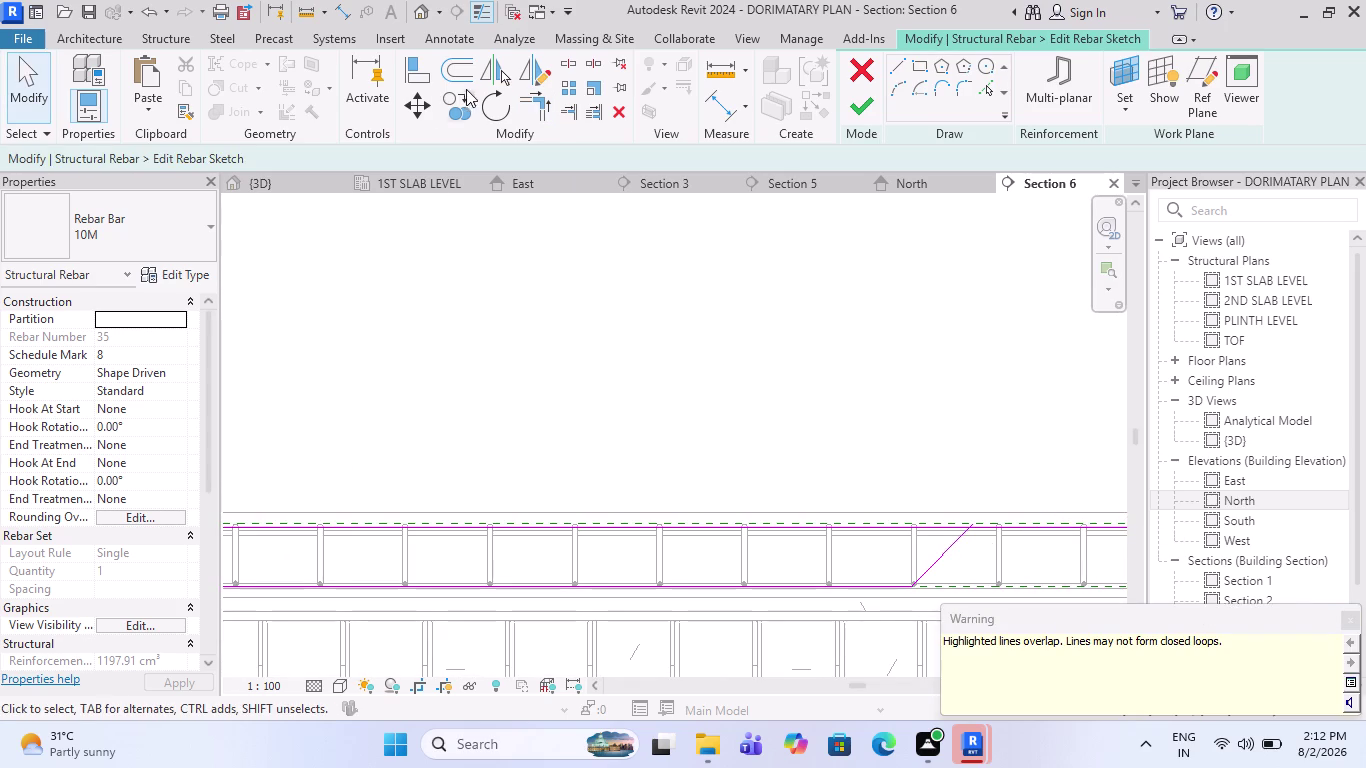
Trim the sloped bend line so it meets the bottom straight line.
click(550, 114)
click(941, 555)
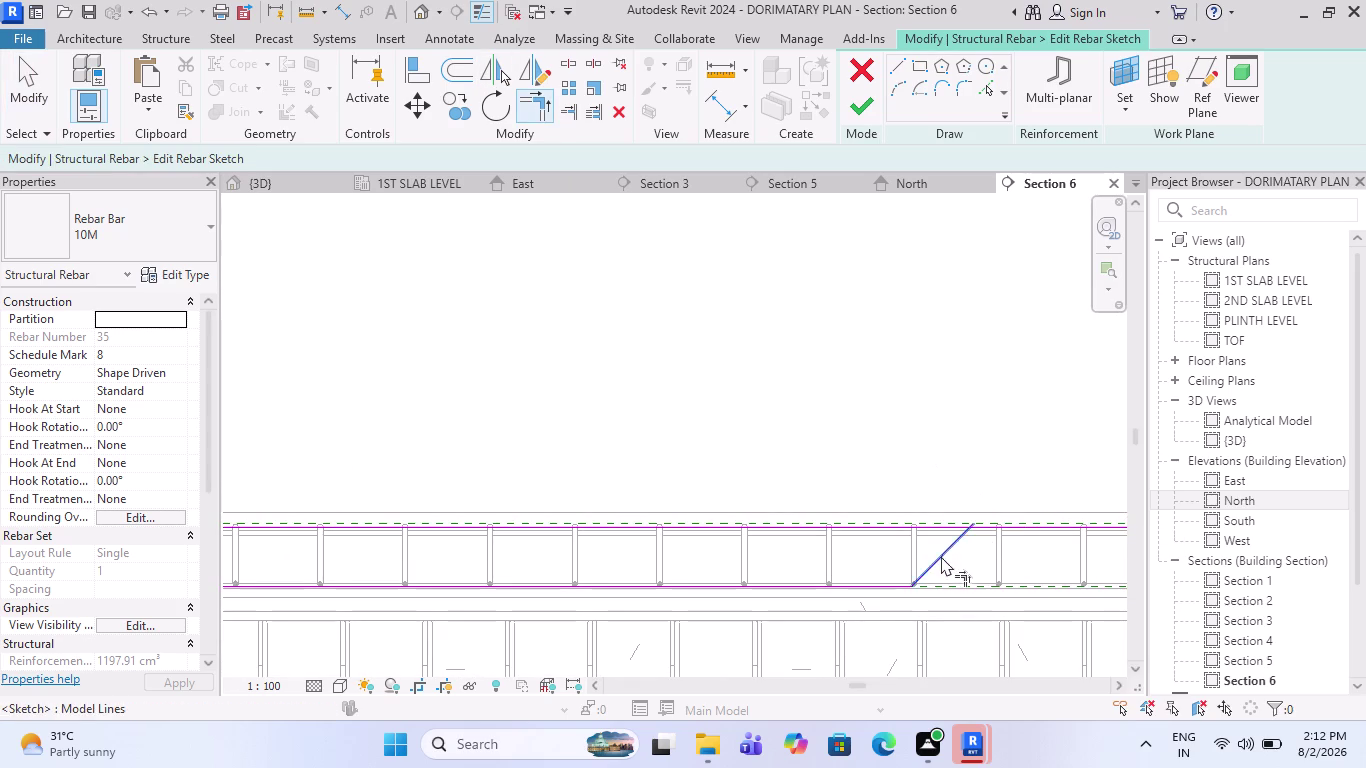
click(990, 529)
scroll(down, 3)
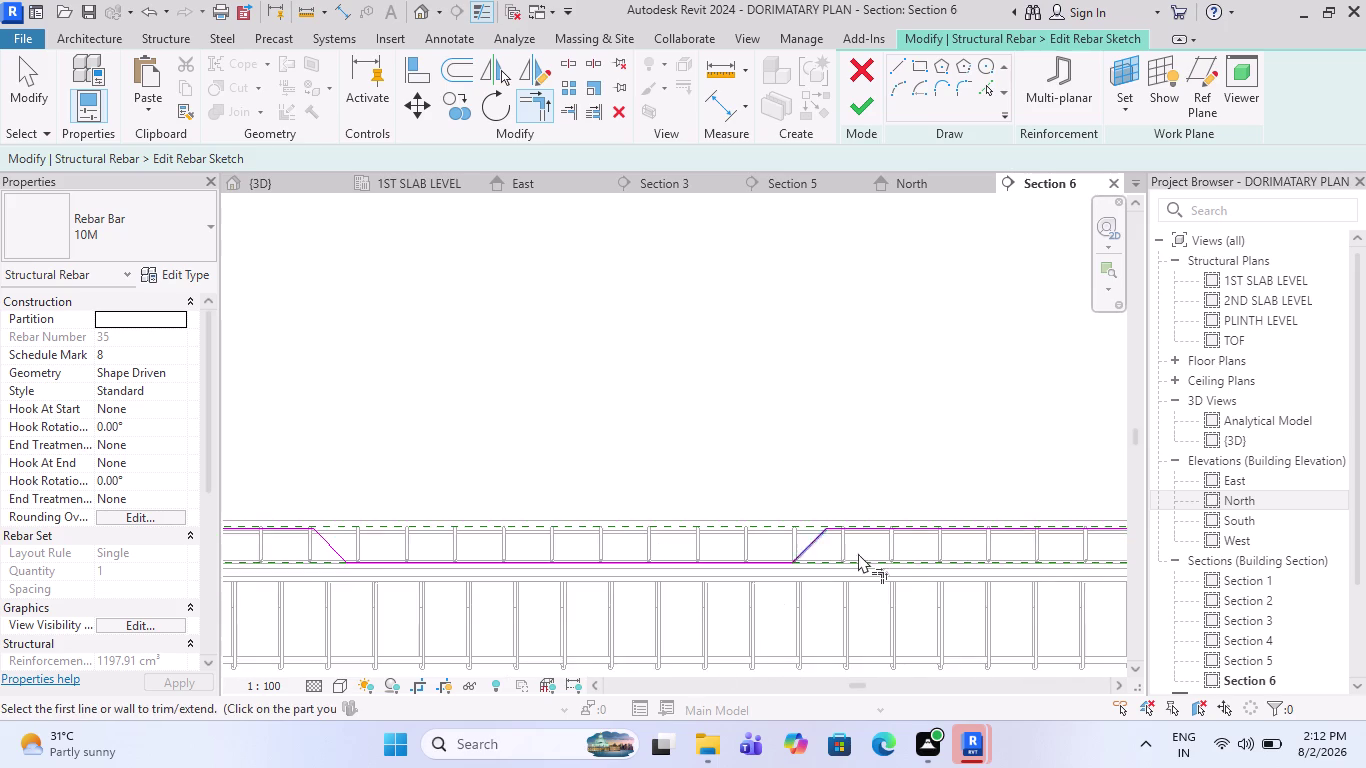
scroll(down, 3)
scroll(up, 3)
scroll(down, 3)
scroll(up, 3)
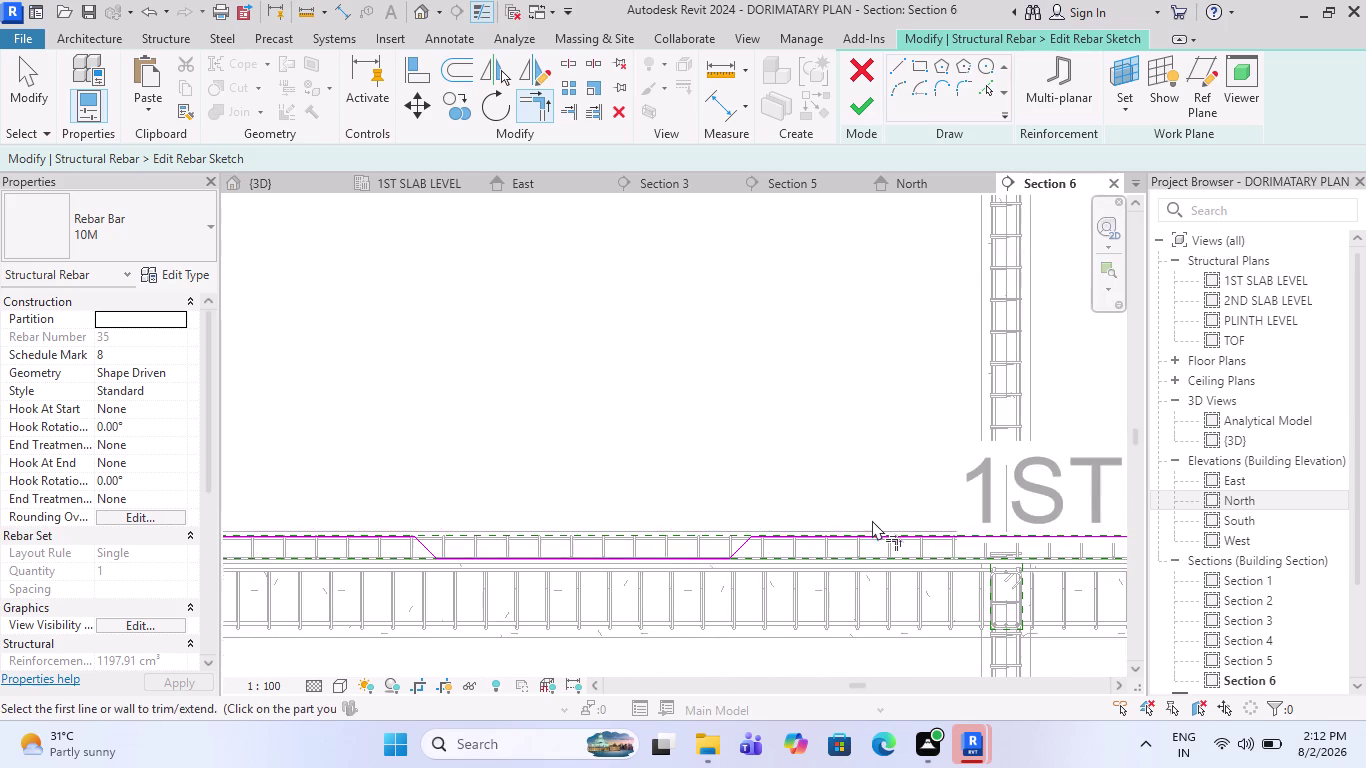
scroll(up, 3)
scroll(down, 3)
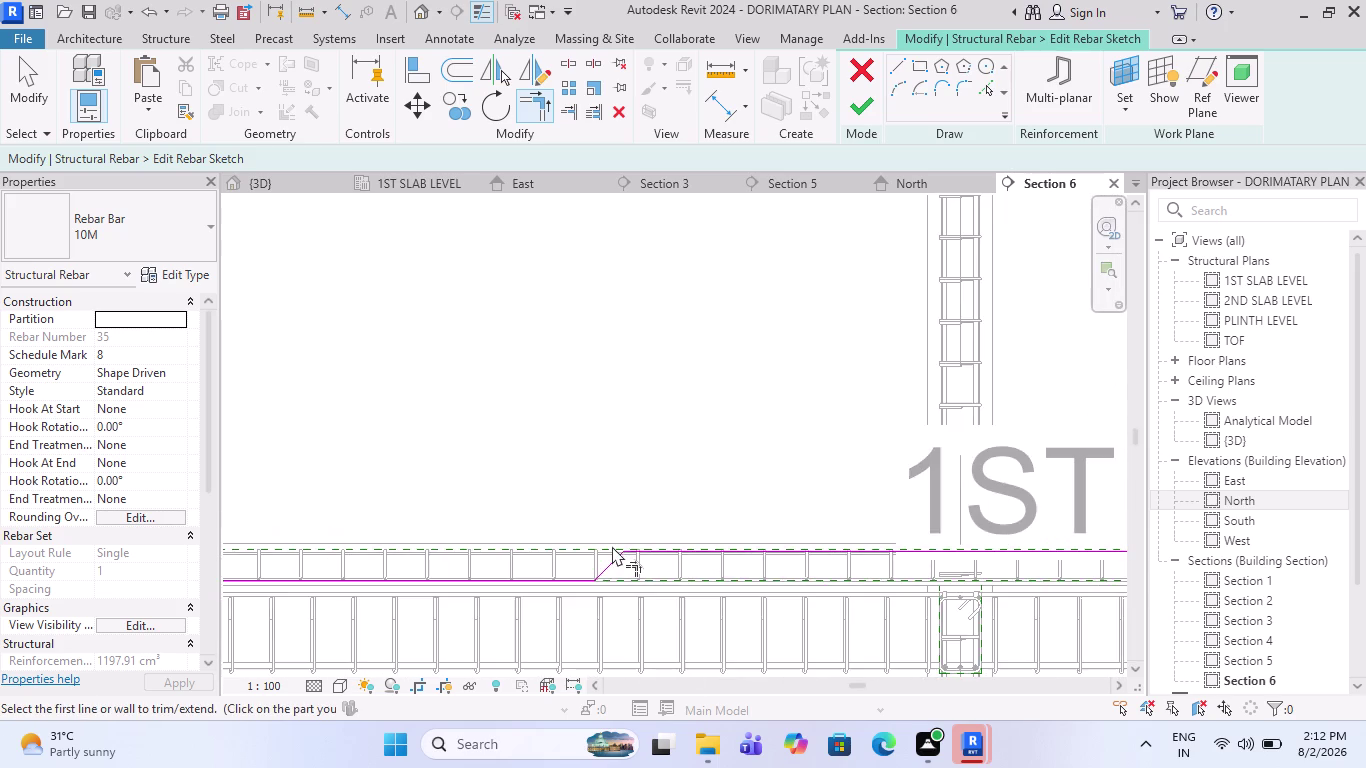
scroll(down, 3)
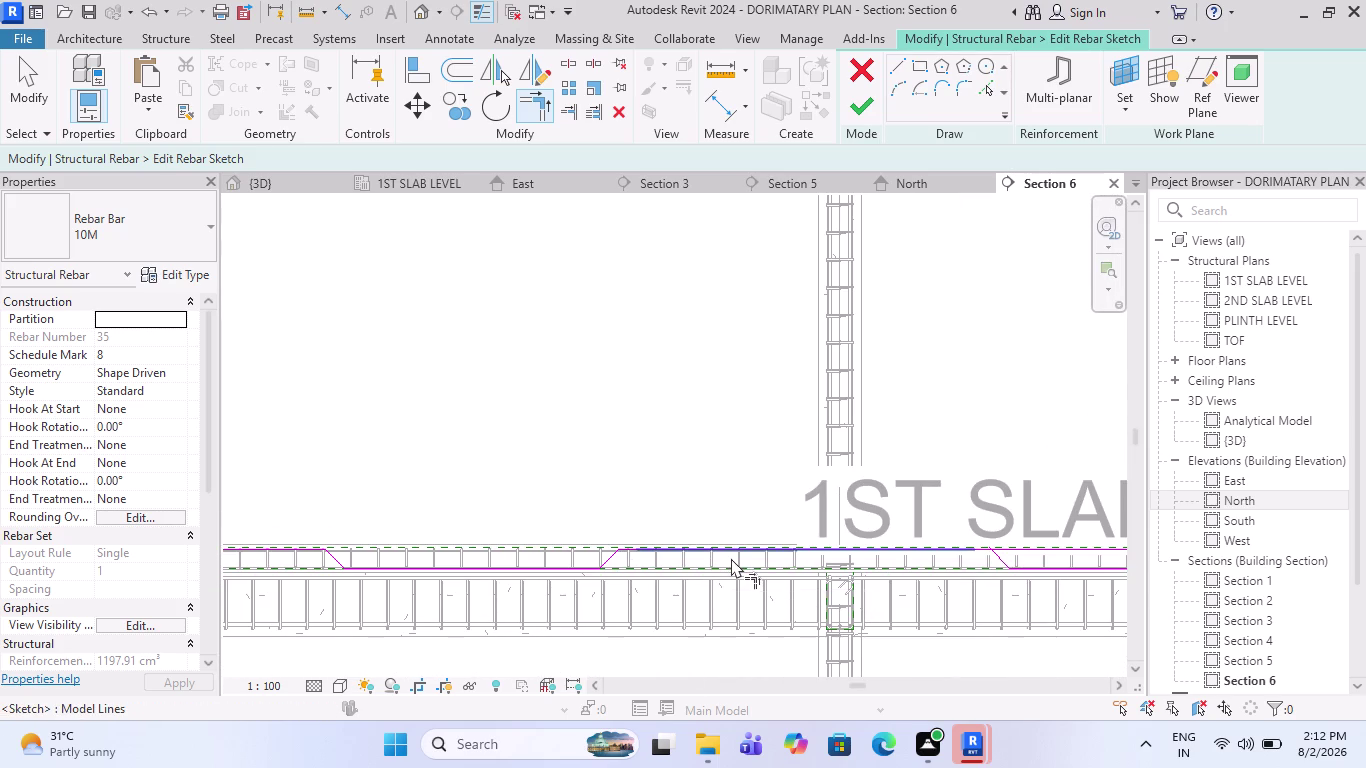
key(Escape)
Delete two overlapping top sketch lines from the bar sketch.
click(755, 553)
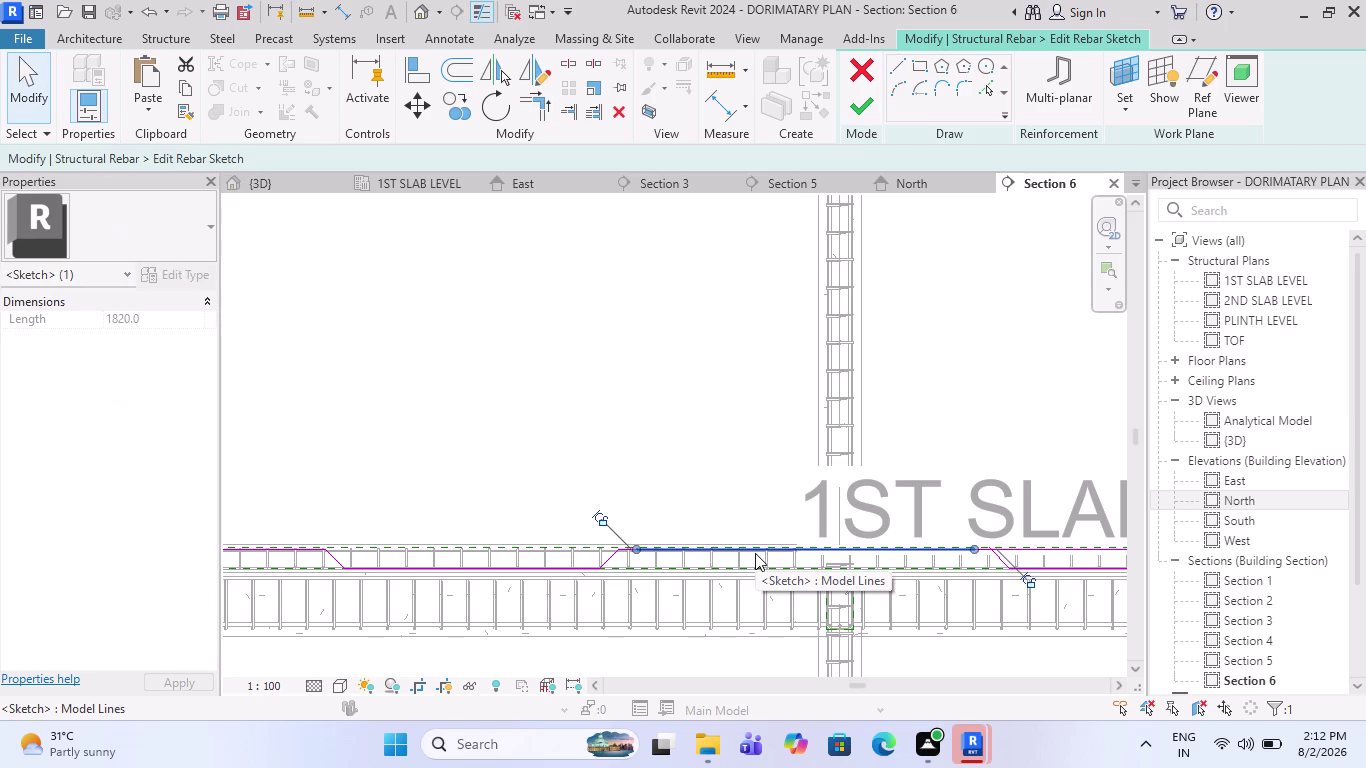
key(Delete)
scroll(up, 3)
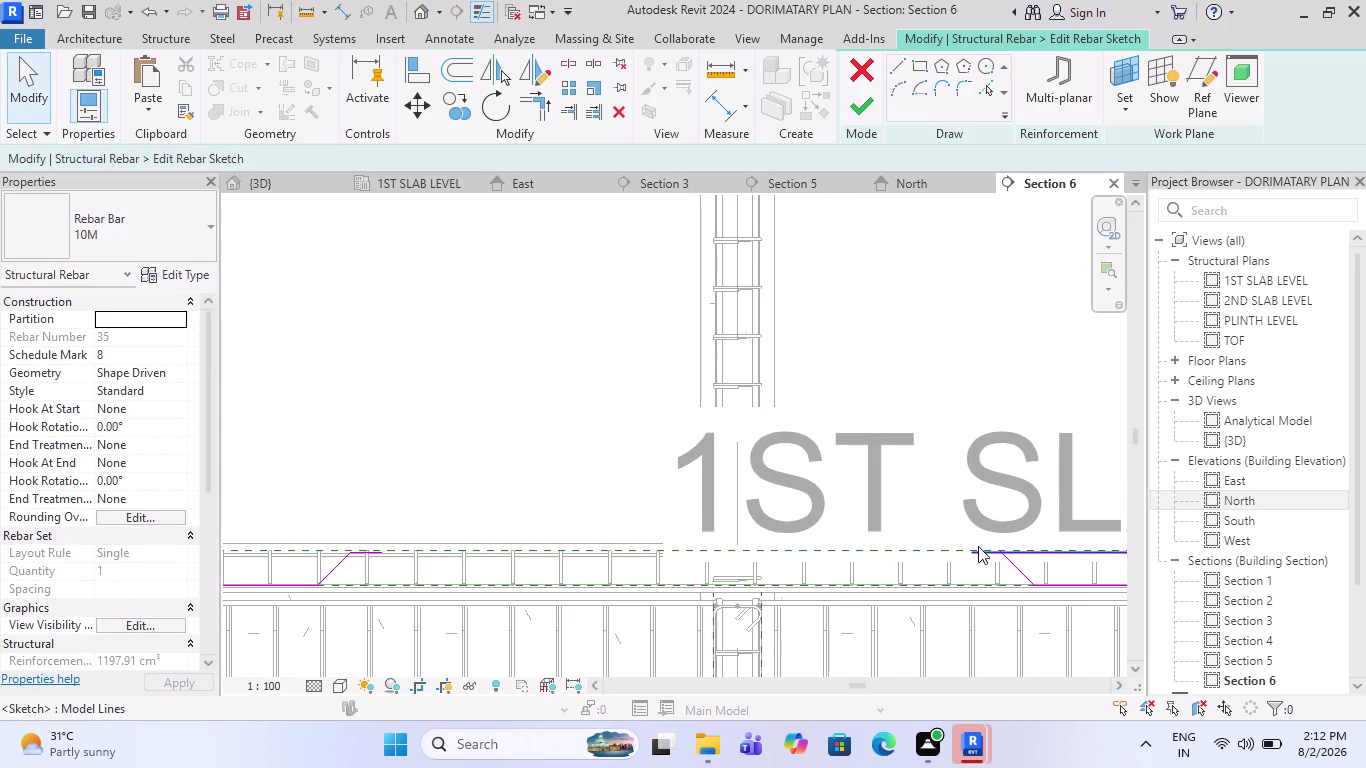
scroll(down, 3)
scroll(up, 3)
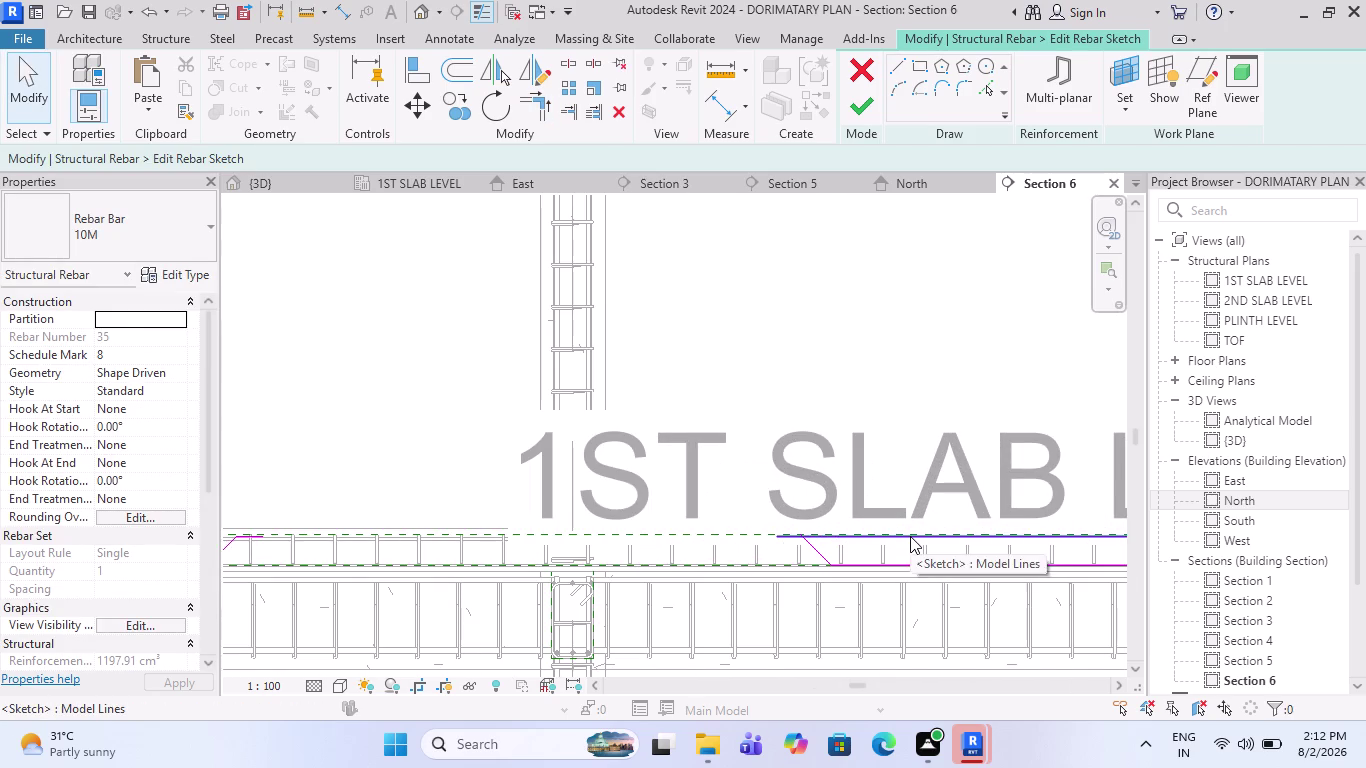
click(910, 536)
key(Delete)
scroll(down, 3)
scroll(up, 3)
Join the sloped and top lines at the left bends, undoing failed corner trims.
click(543, 108)
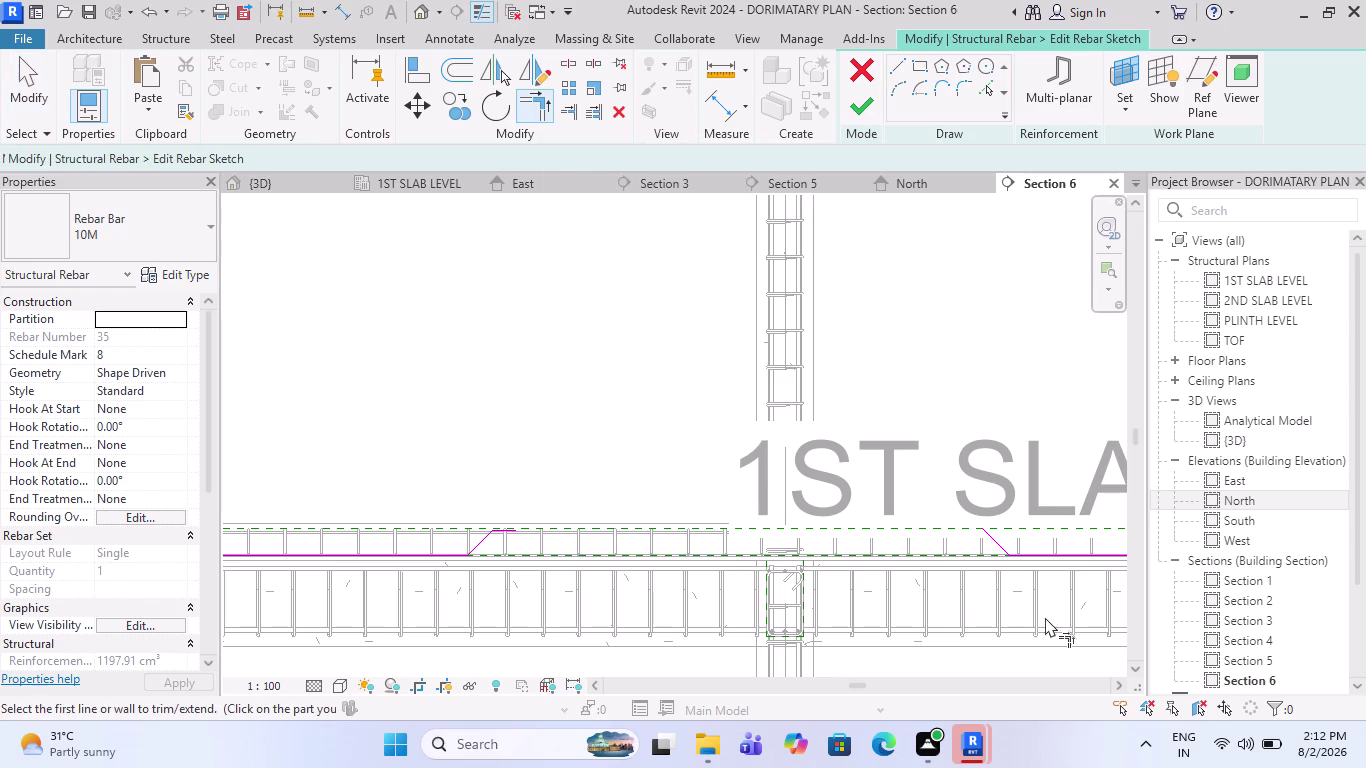
click(985, 540)
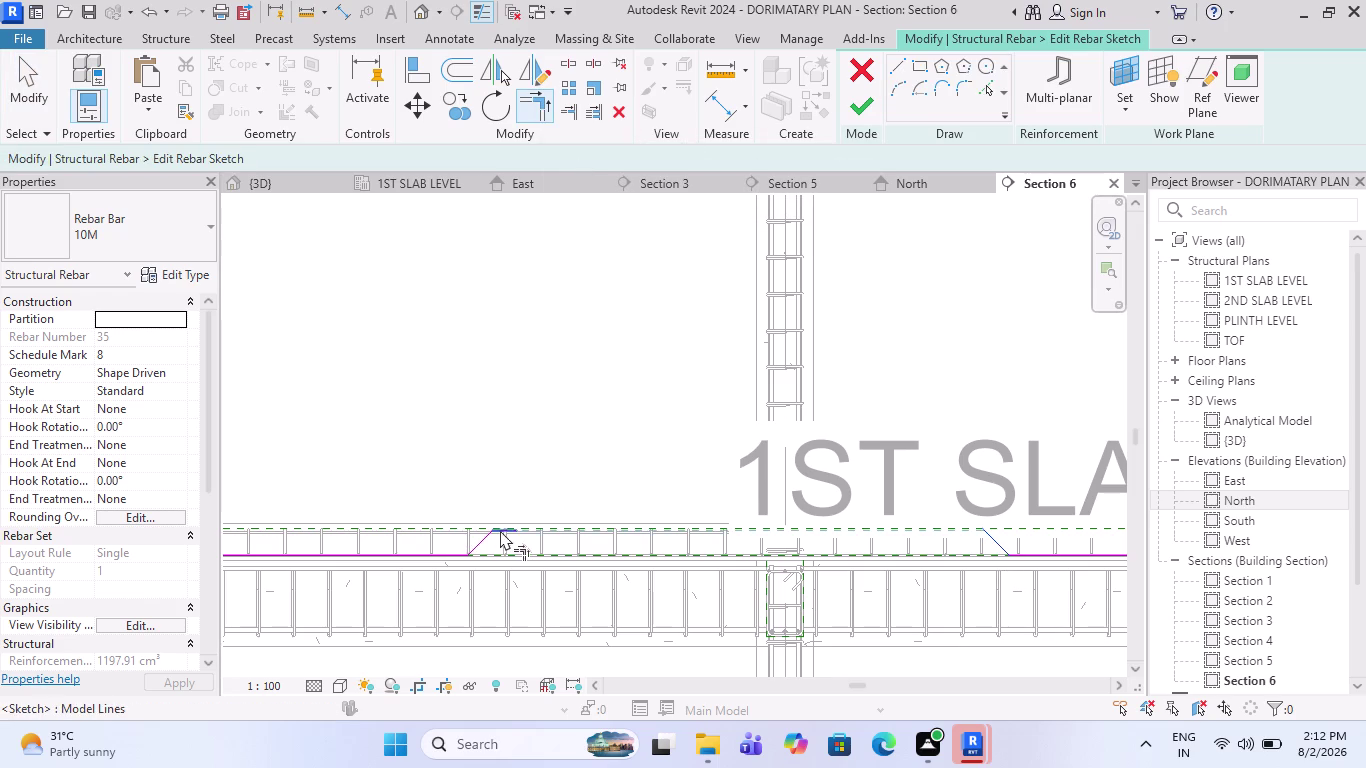
click(501, 530)
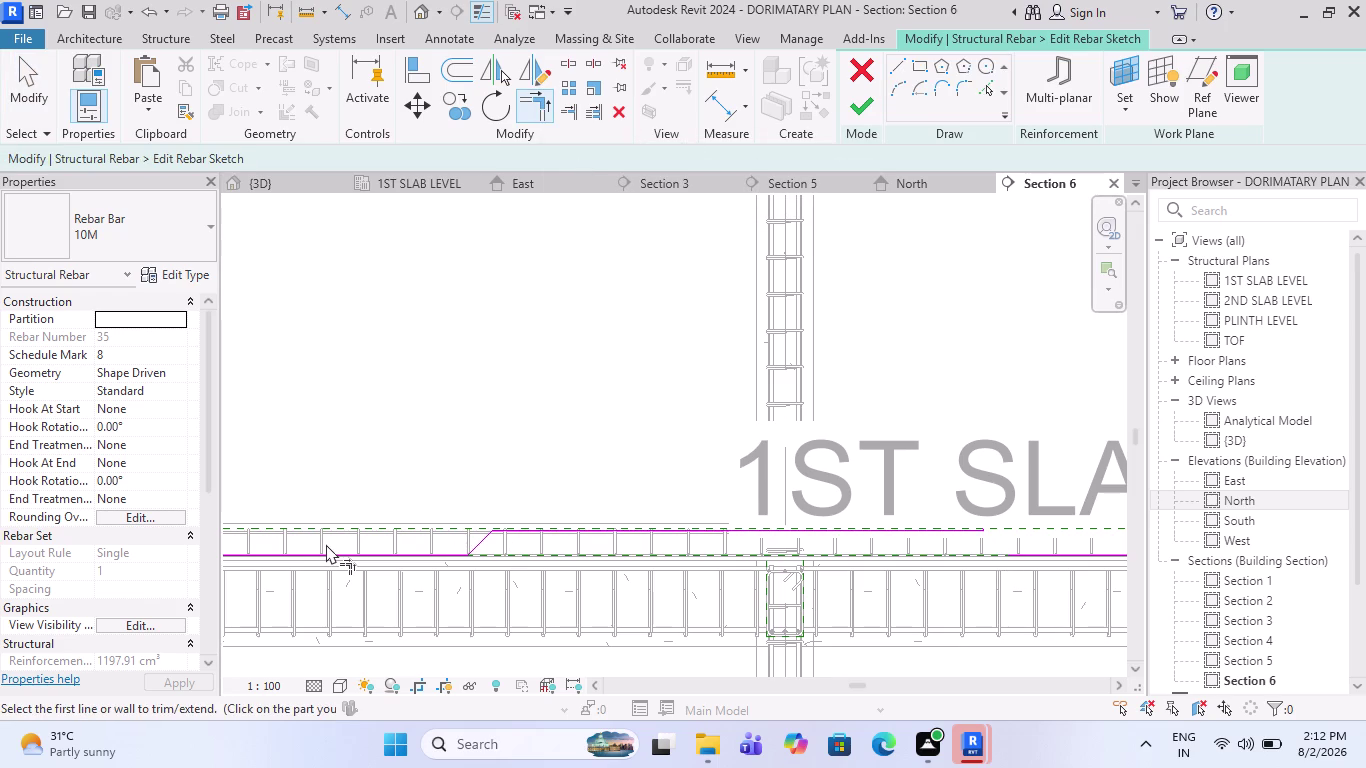
key(ctrl+z)
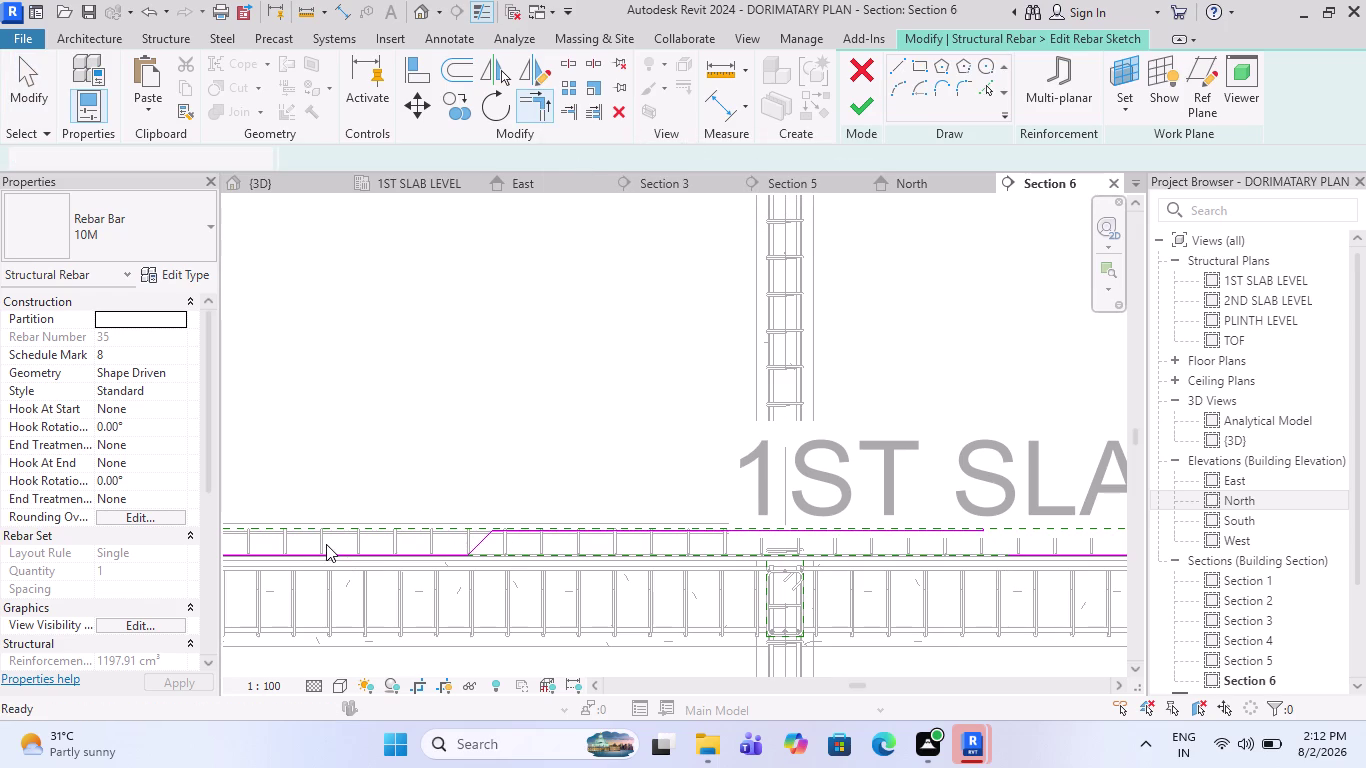
scroll(down, 3)
scroll(up, 3)
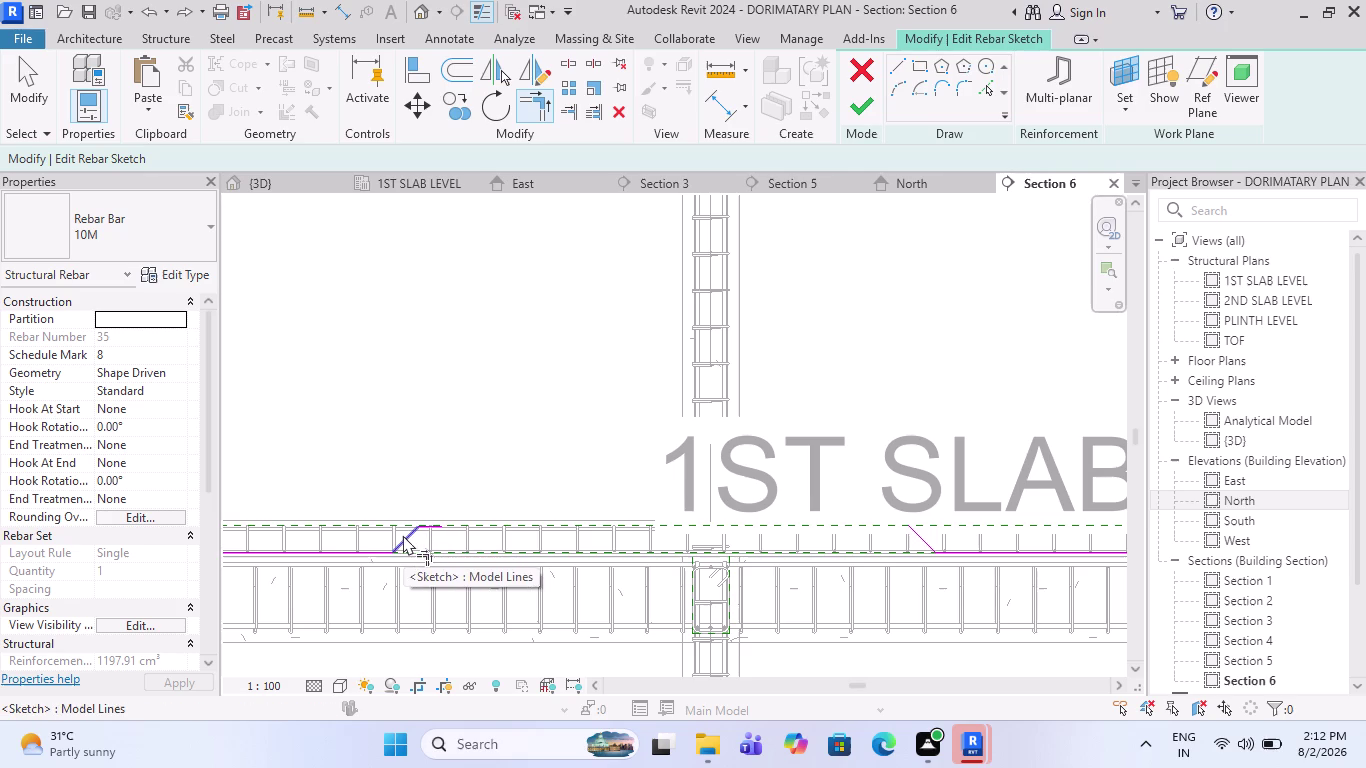
click(409, 537)
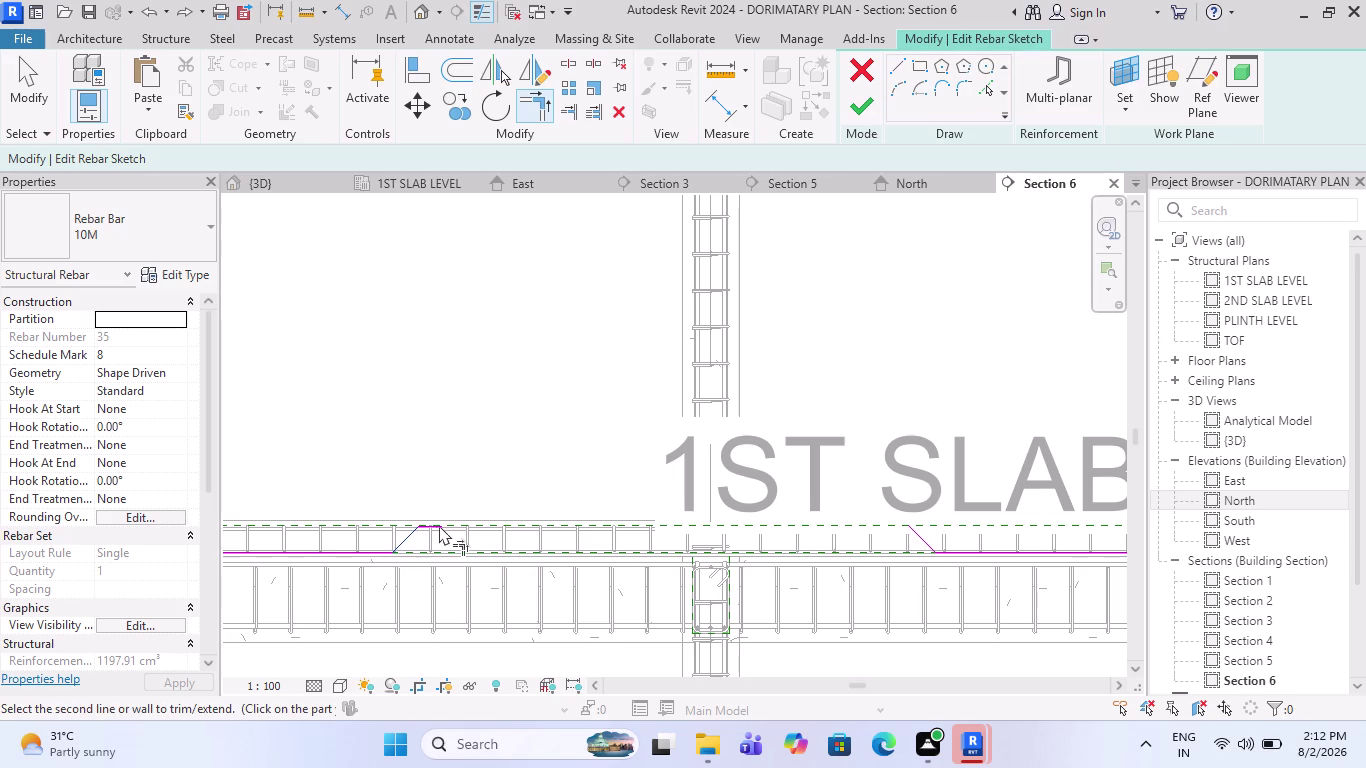
click(431, 524)
scroll(down, 3)
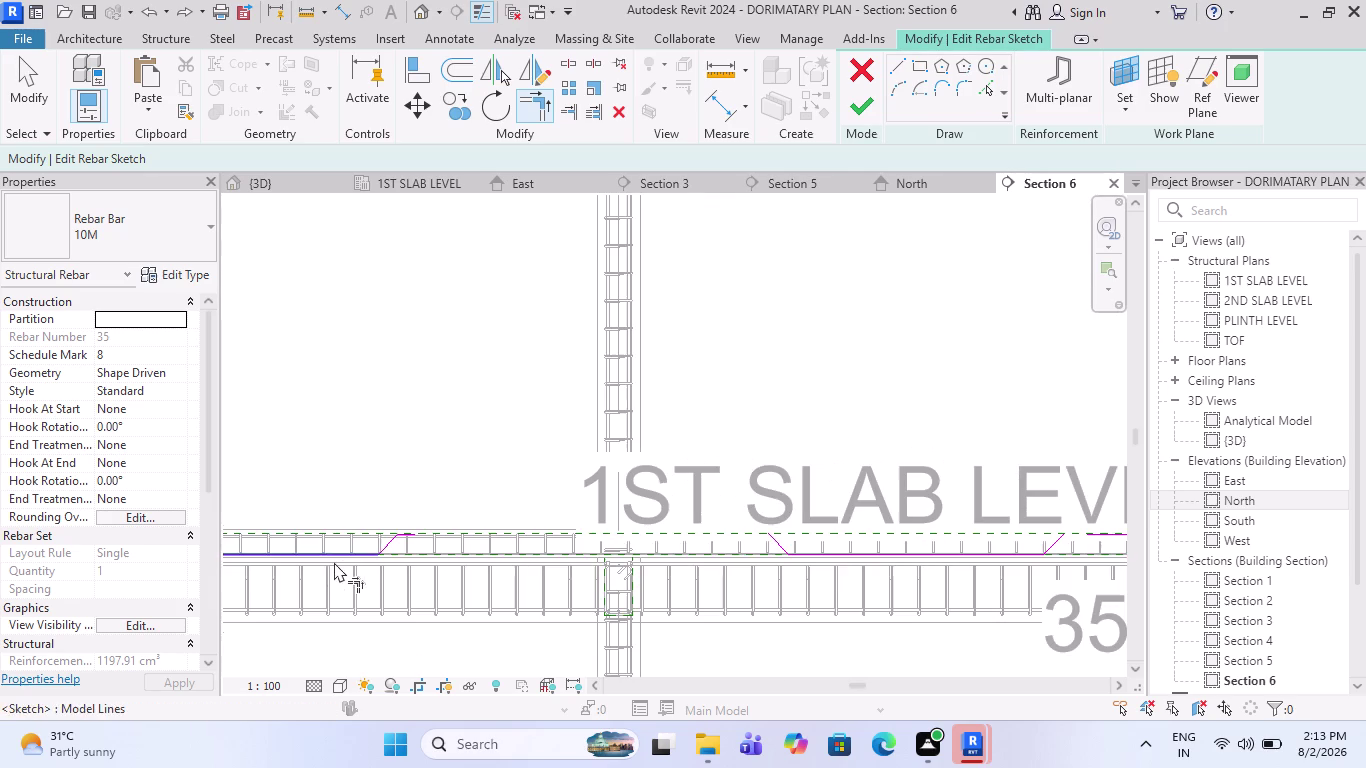
scroll(up, 3)
click(776, 539)
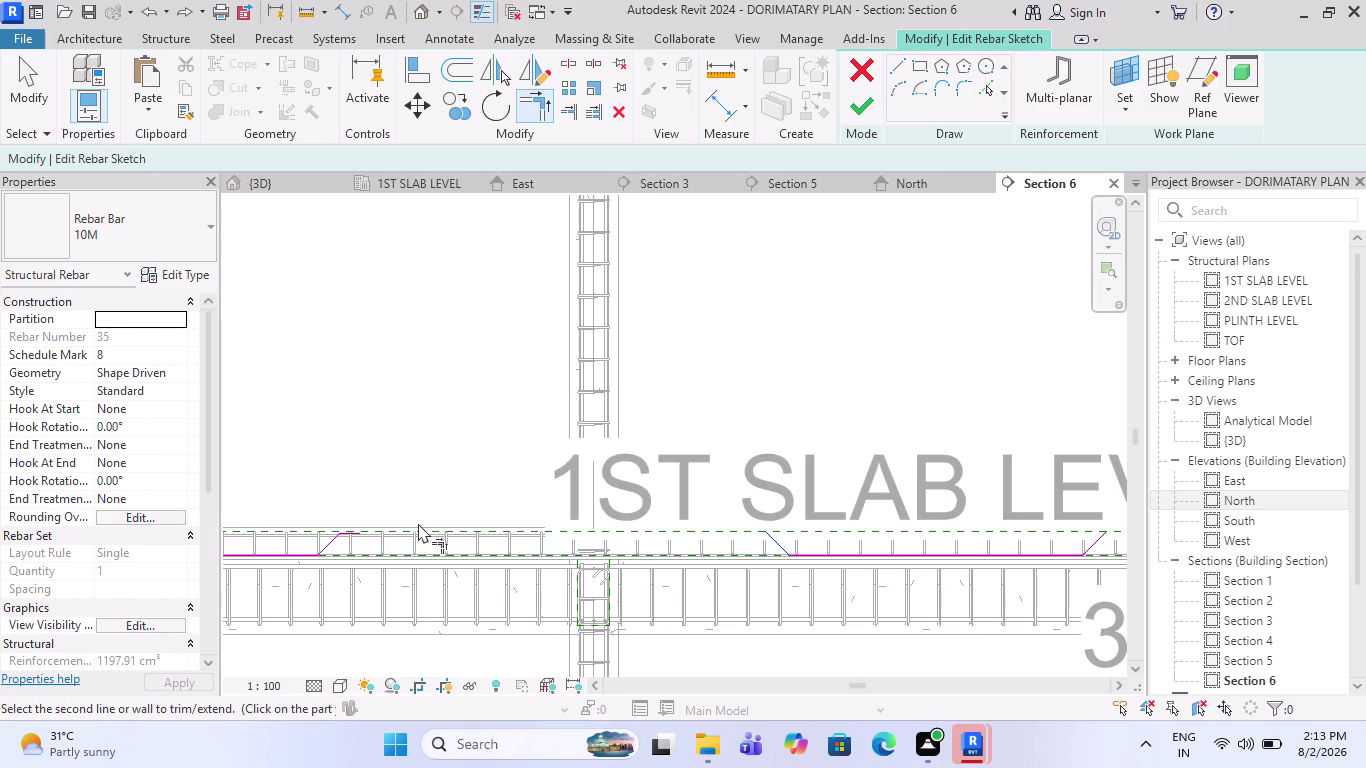
click(351, 533)
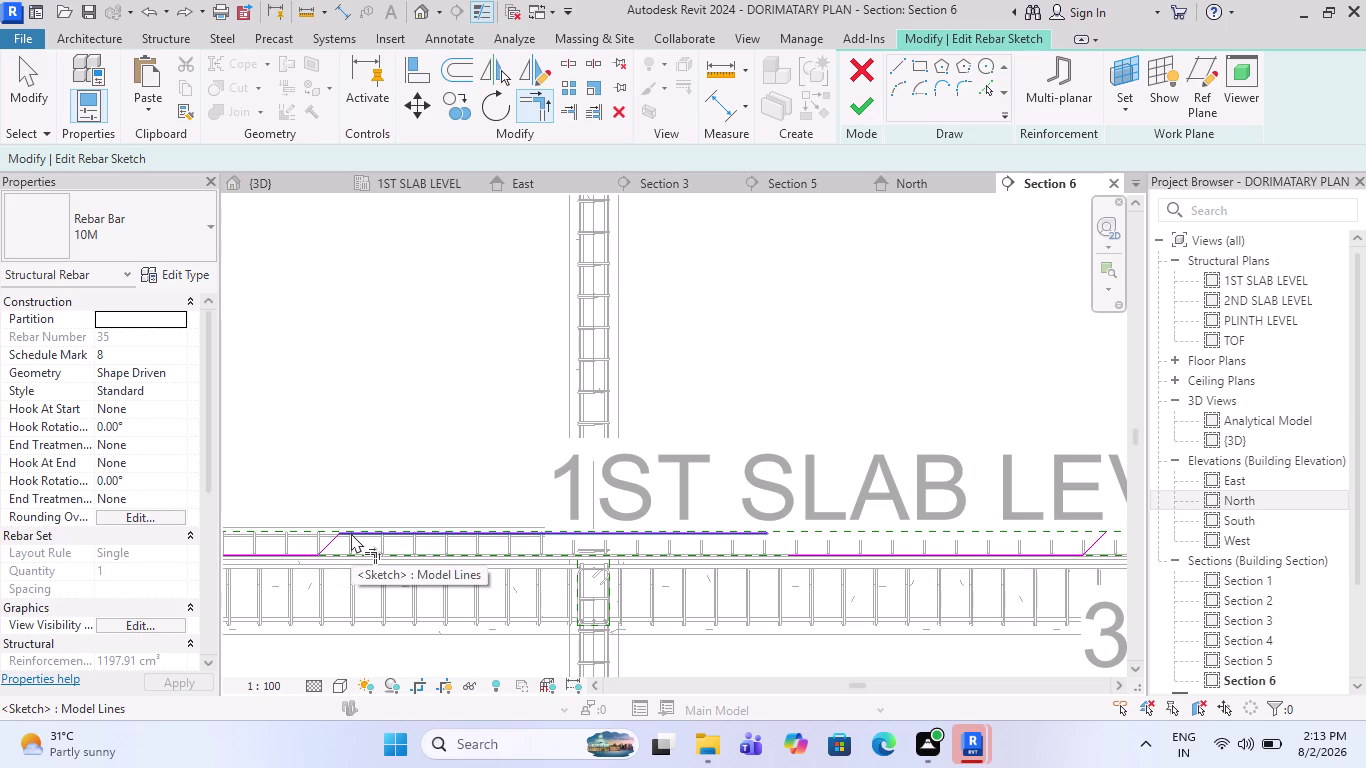
key(ctrl+z)
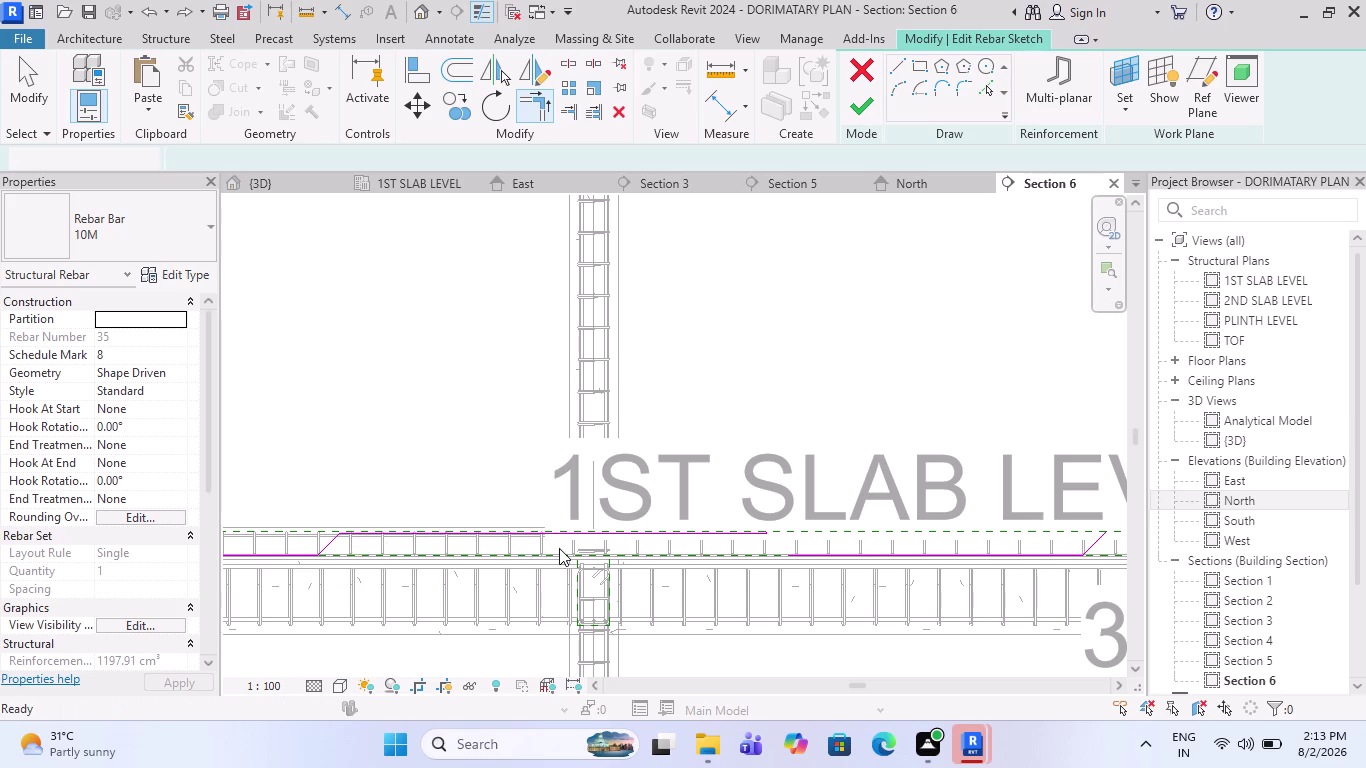
scroll(up, 3)
Close the remaining corners between top pieces and cranks along the 1st slab level.
click(346, 528)
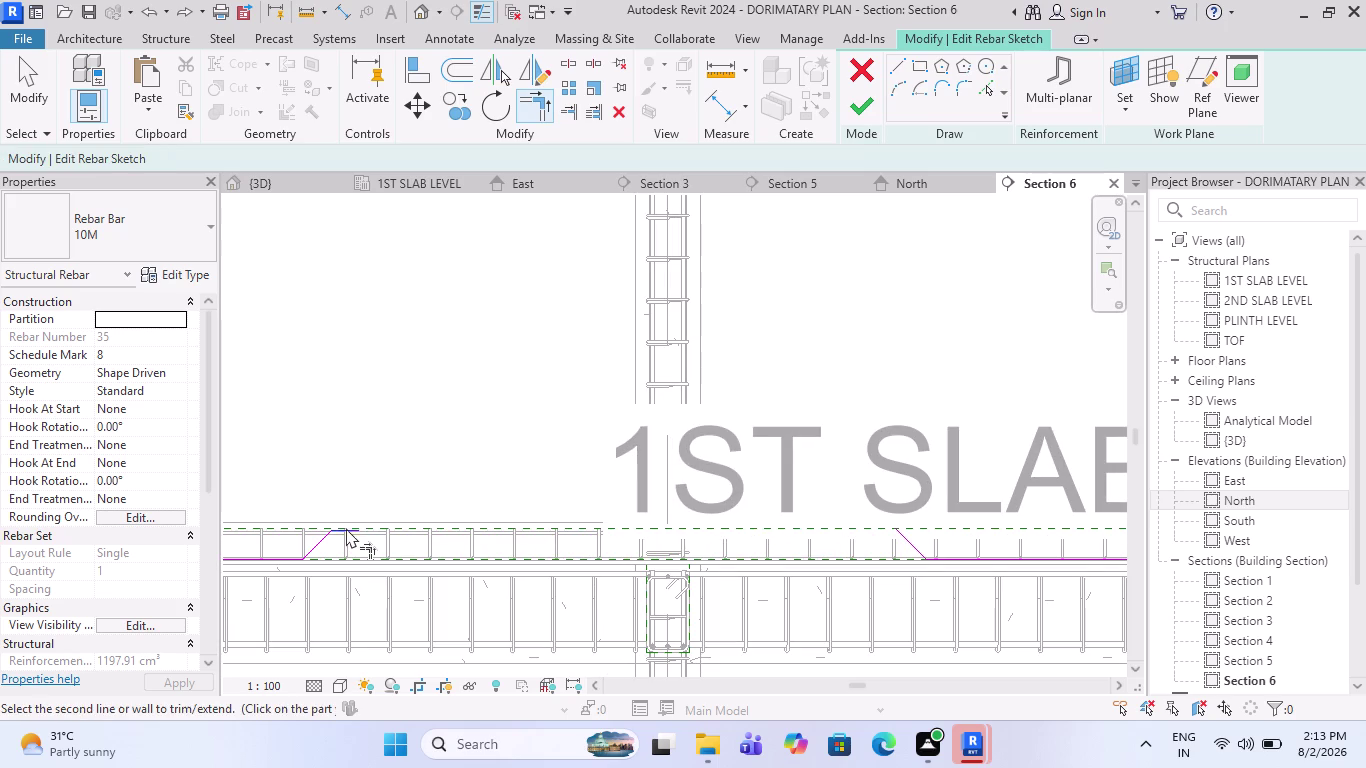
click(909, 547)
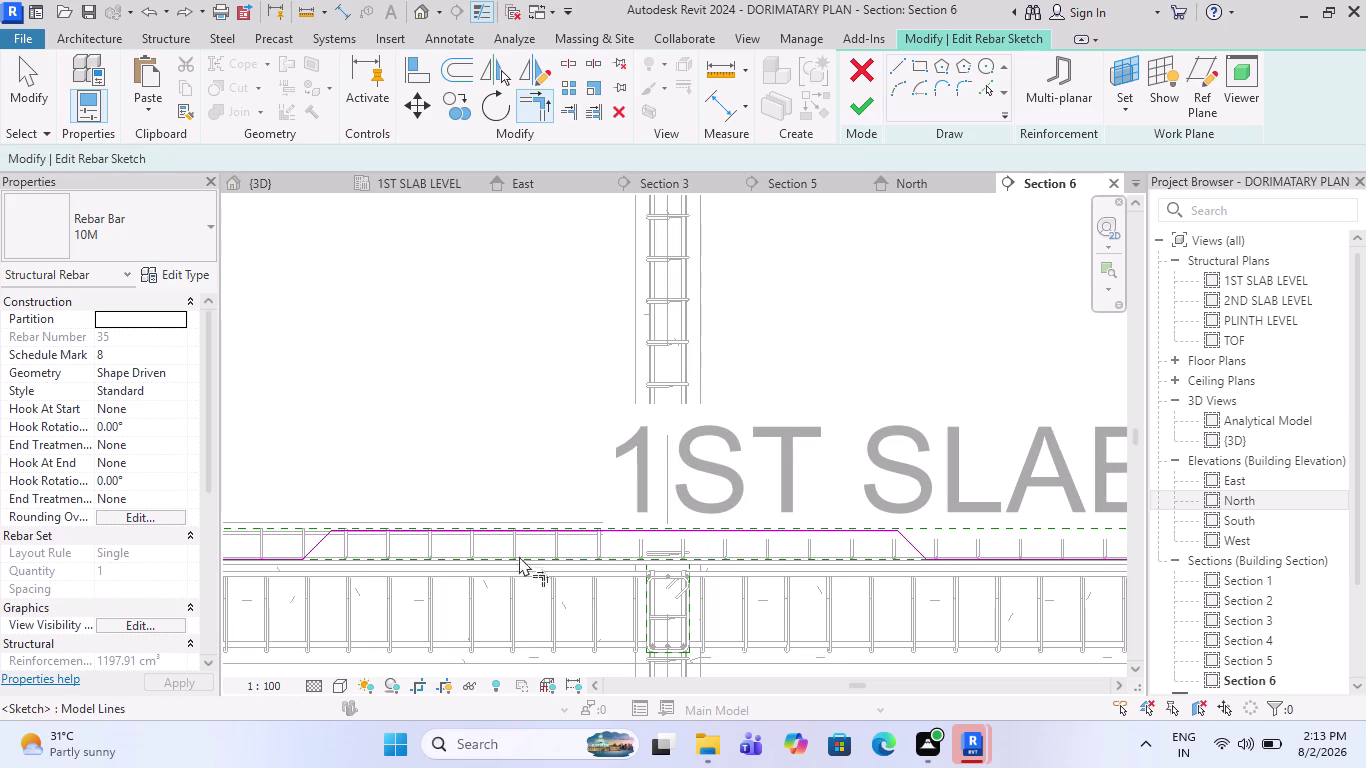
scroll(down, 3)
scroll(down, 3)
scroll(up, 3)
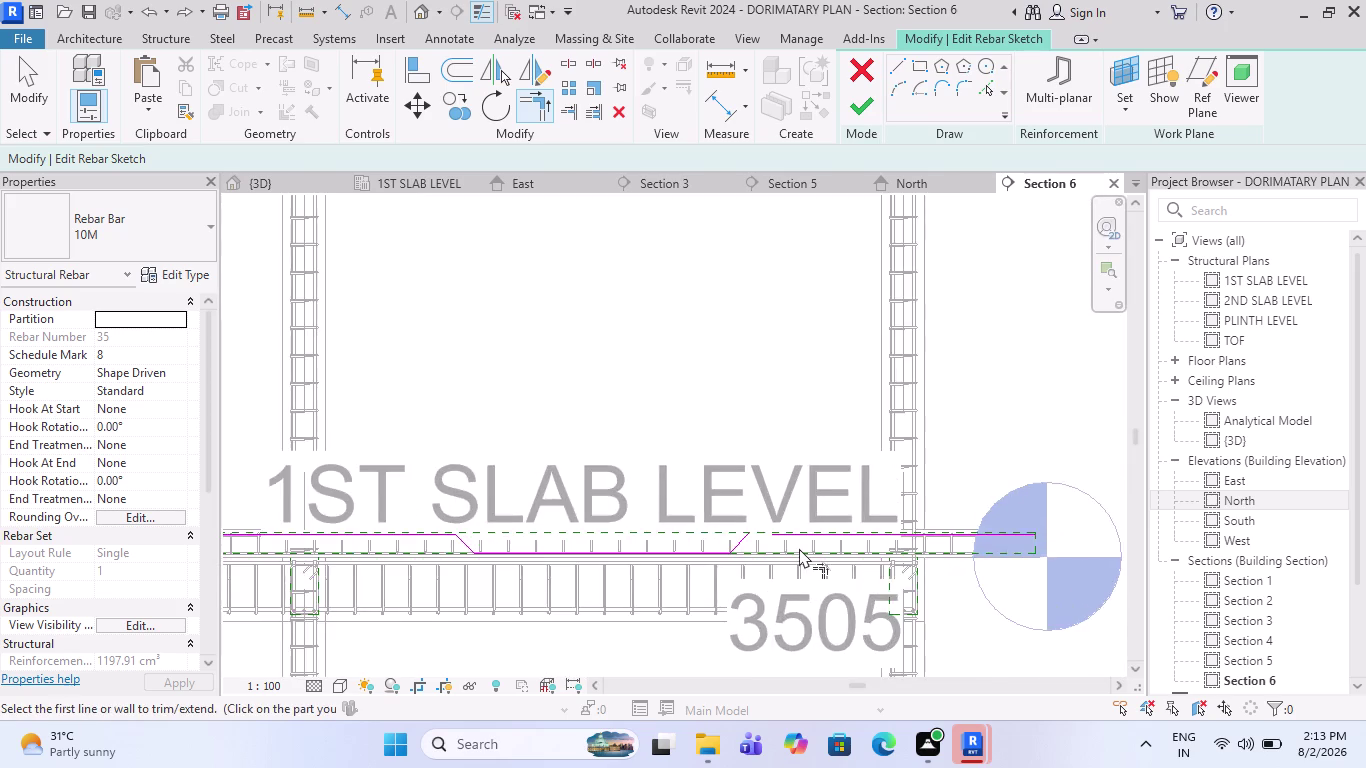
scroll(up, 3)
click(702, 541)
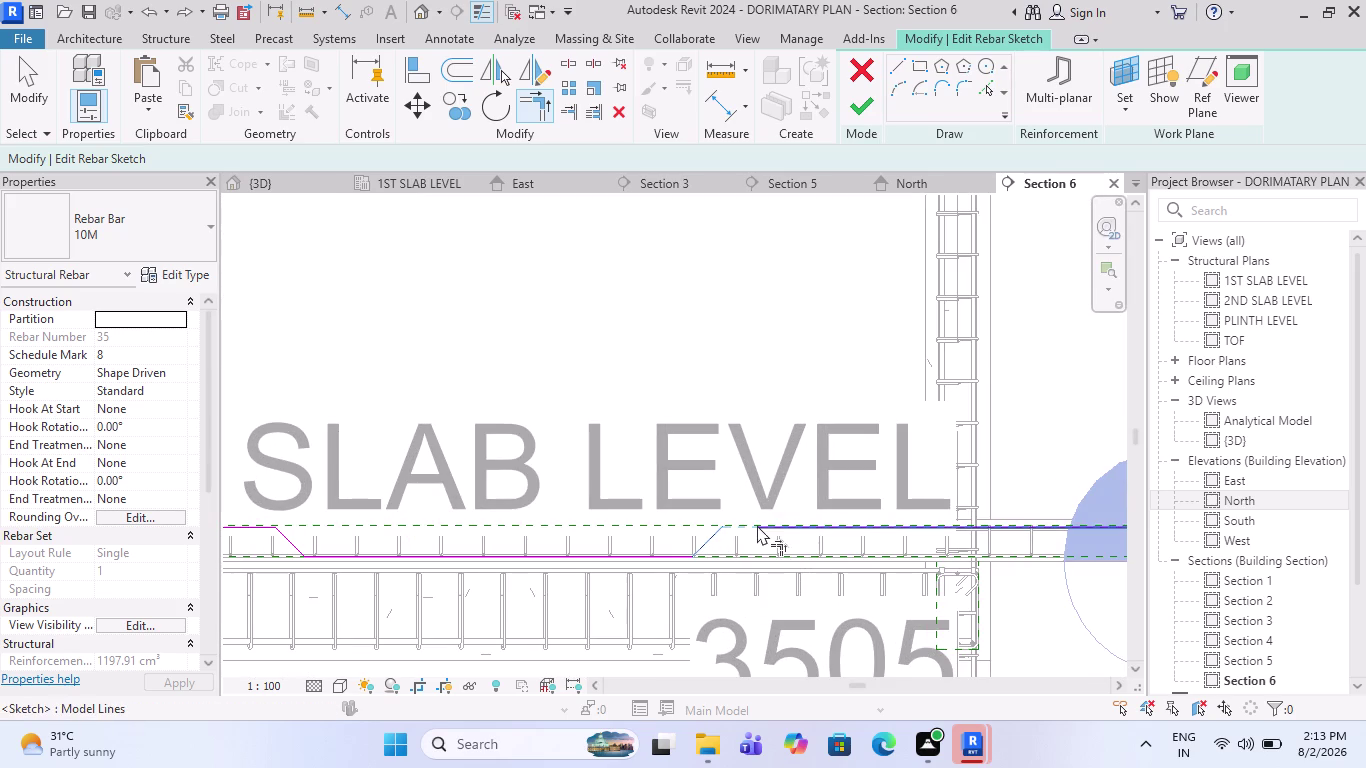
click(758, 525)
scroll(down, 3)
scroll(down, 3)
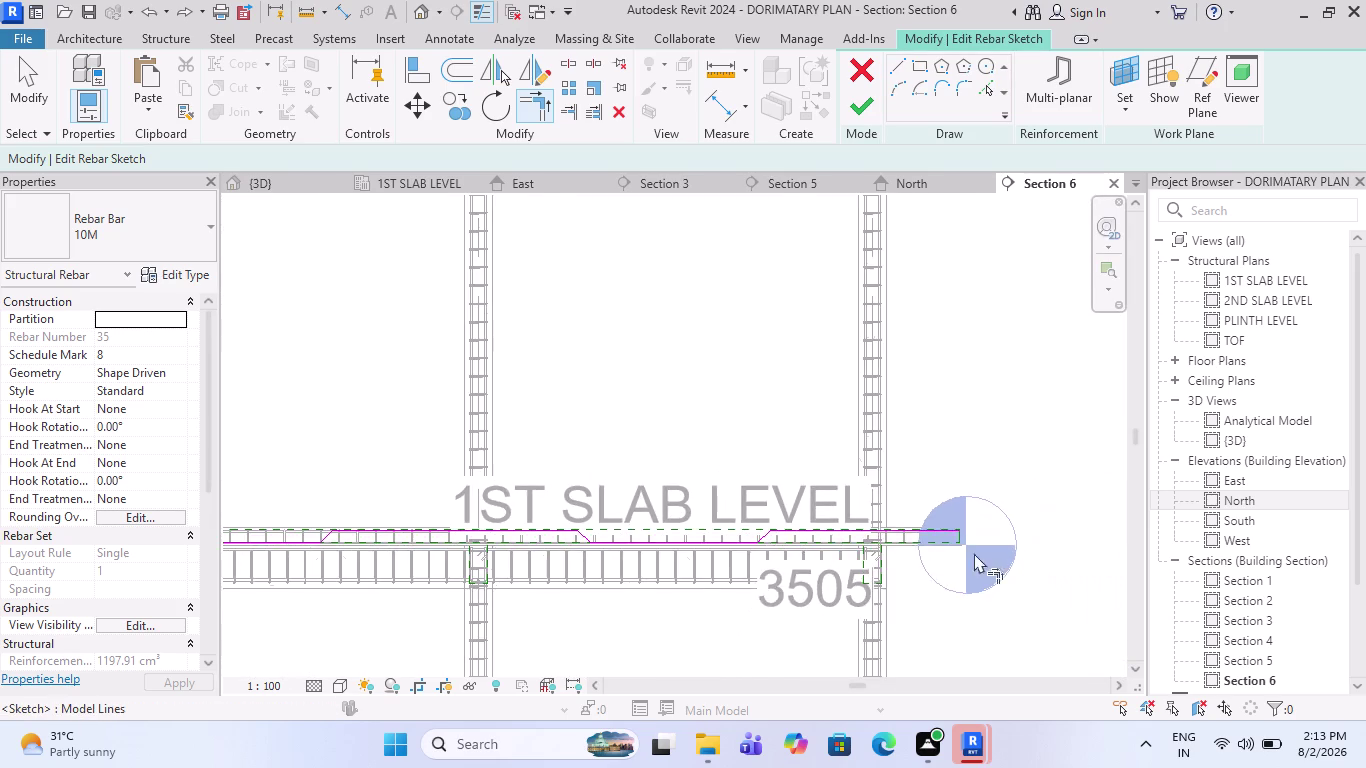
scroll(down, 3)
scroll(down, 3)
scroll(down, 3)
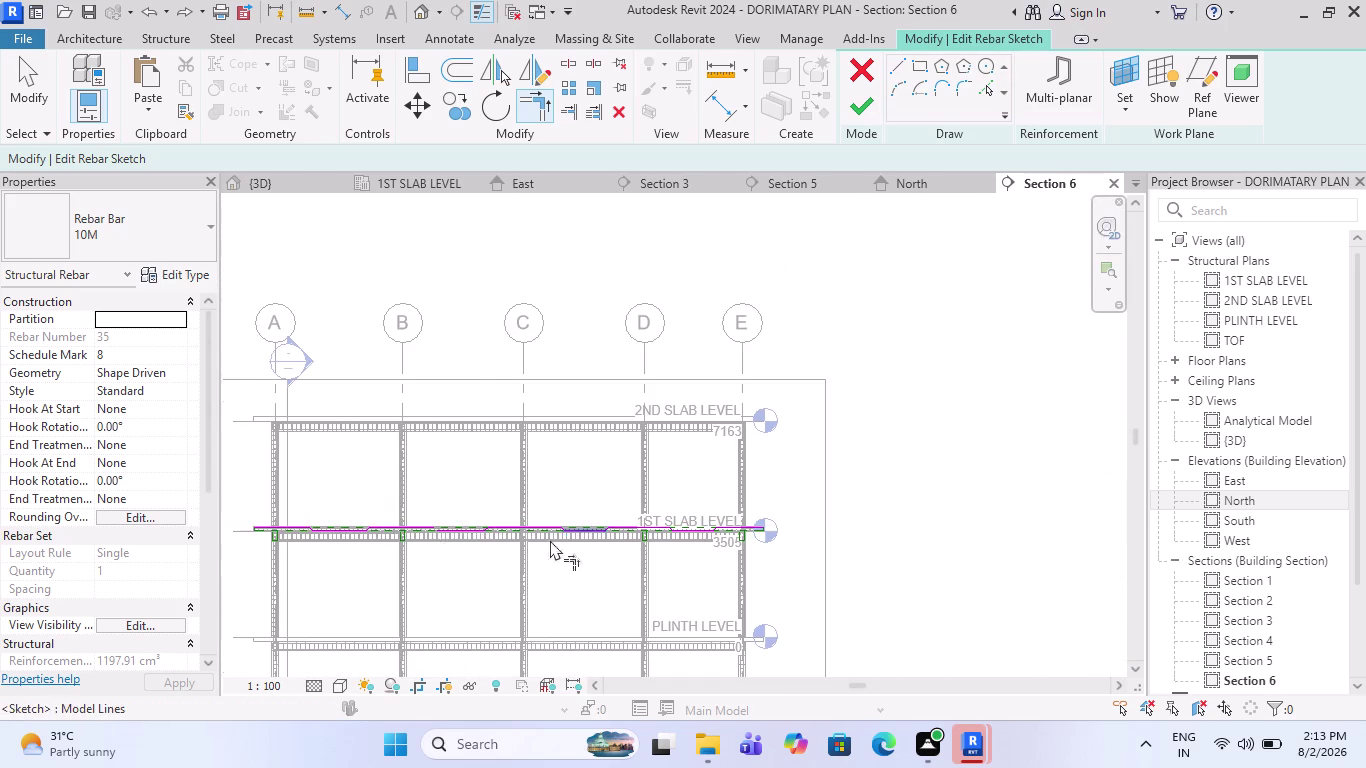
scroll(up, 3)
scroll(up, 3)
scroll(up, 3)
scroll(down, 3)
scroll(up, 3)
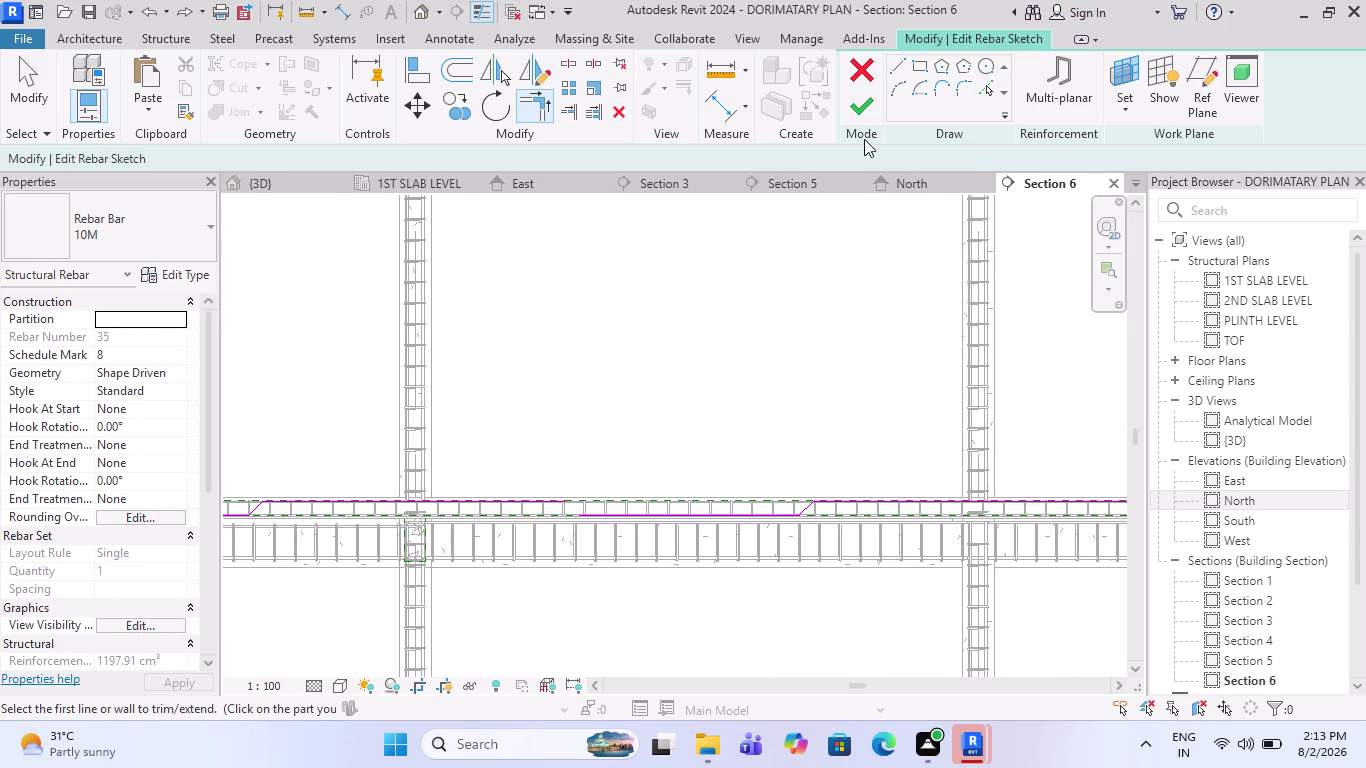
click(860, 112)
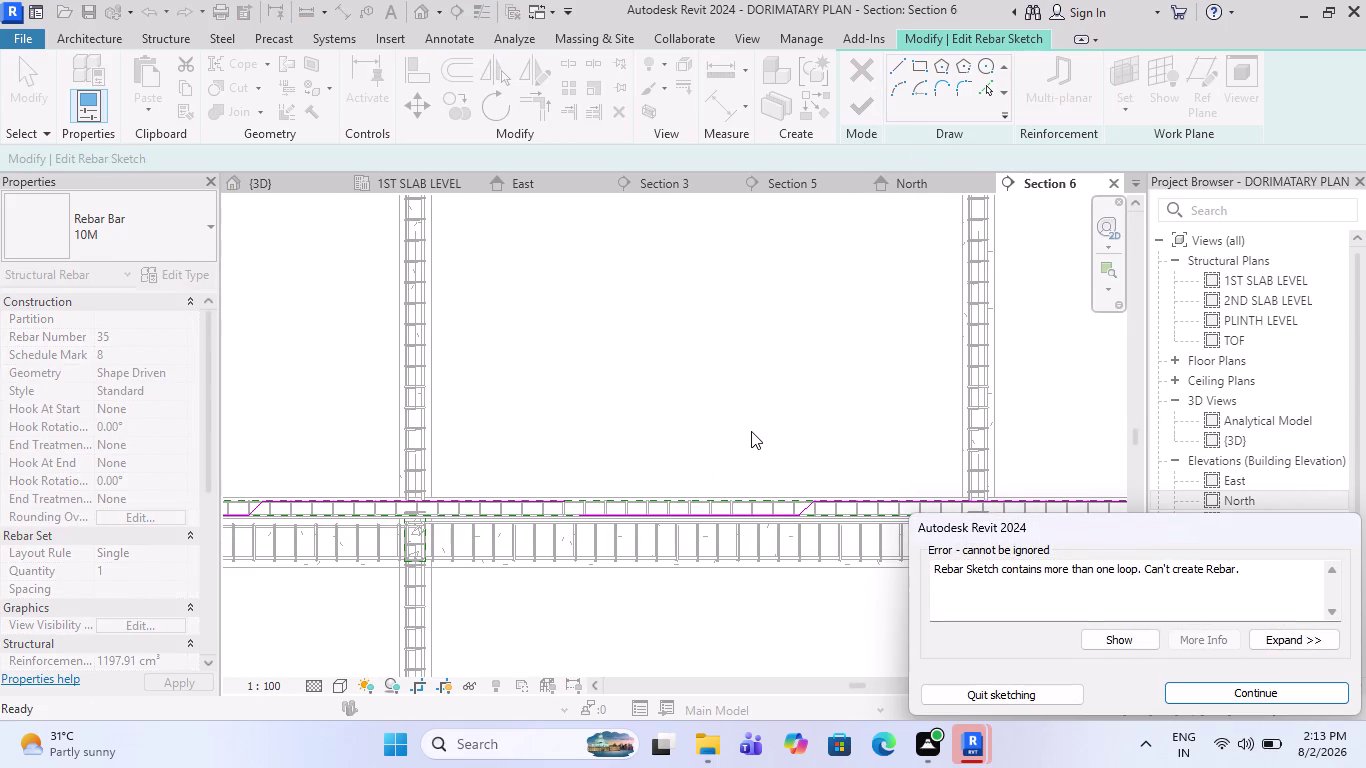
click(751, 430)
scroll(up, 3)
scroll(up, 3)
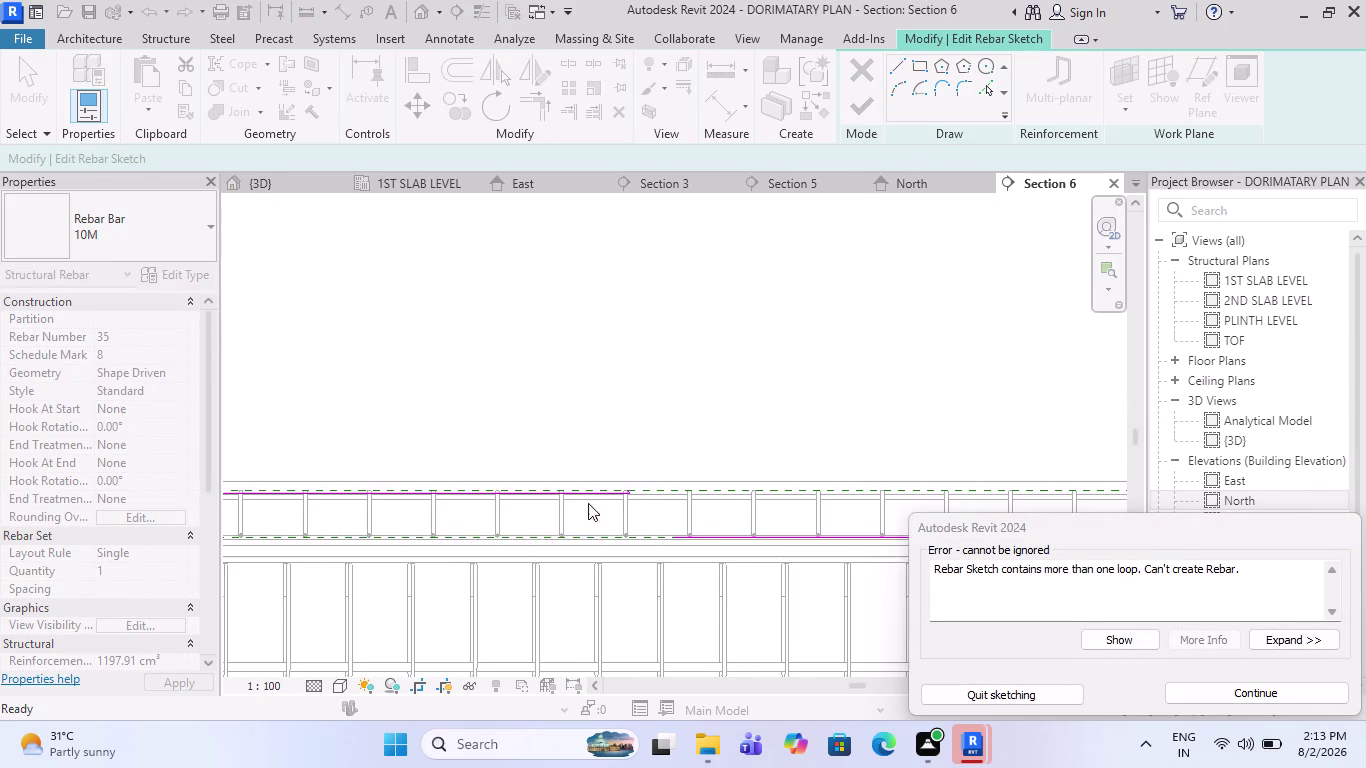
scroll(up, 3)
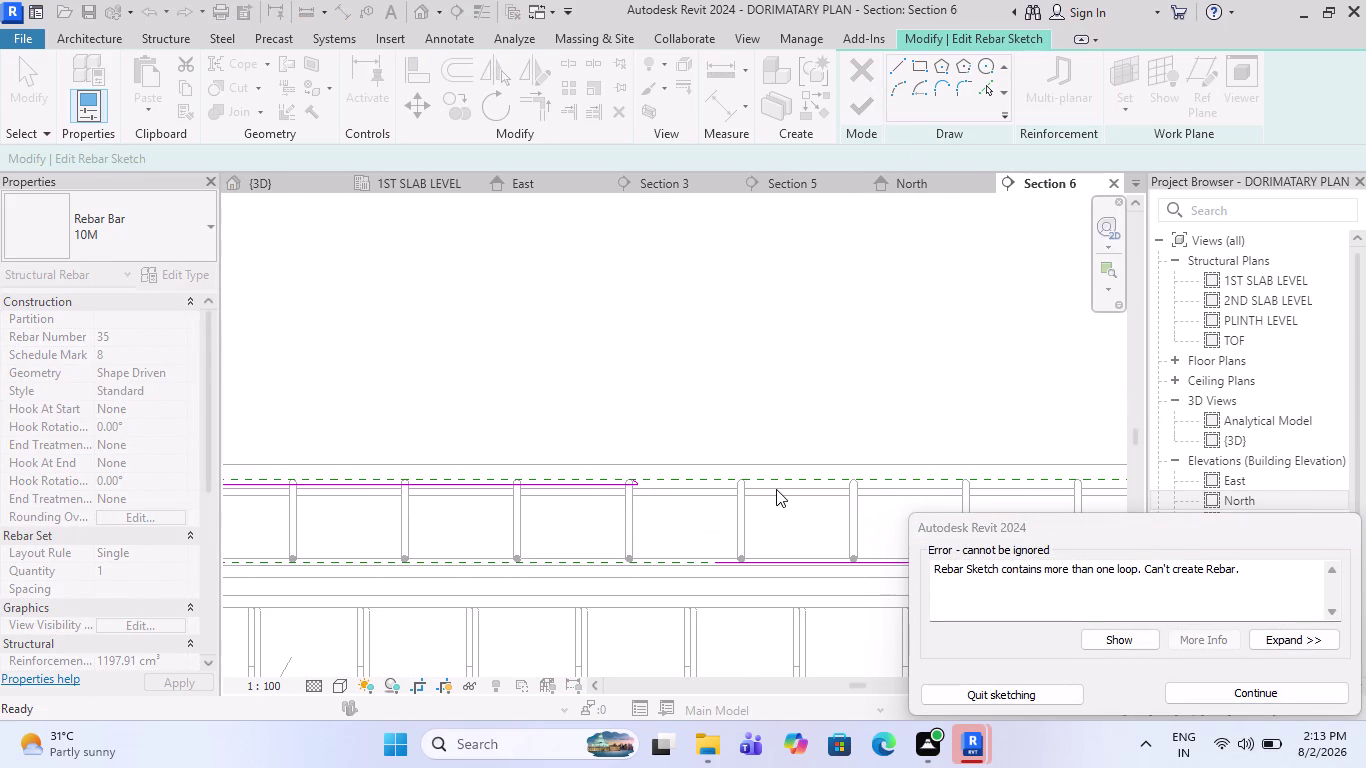
scroll(down, 3)
key(Escape)
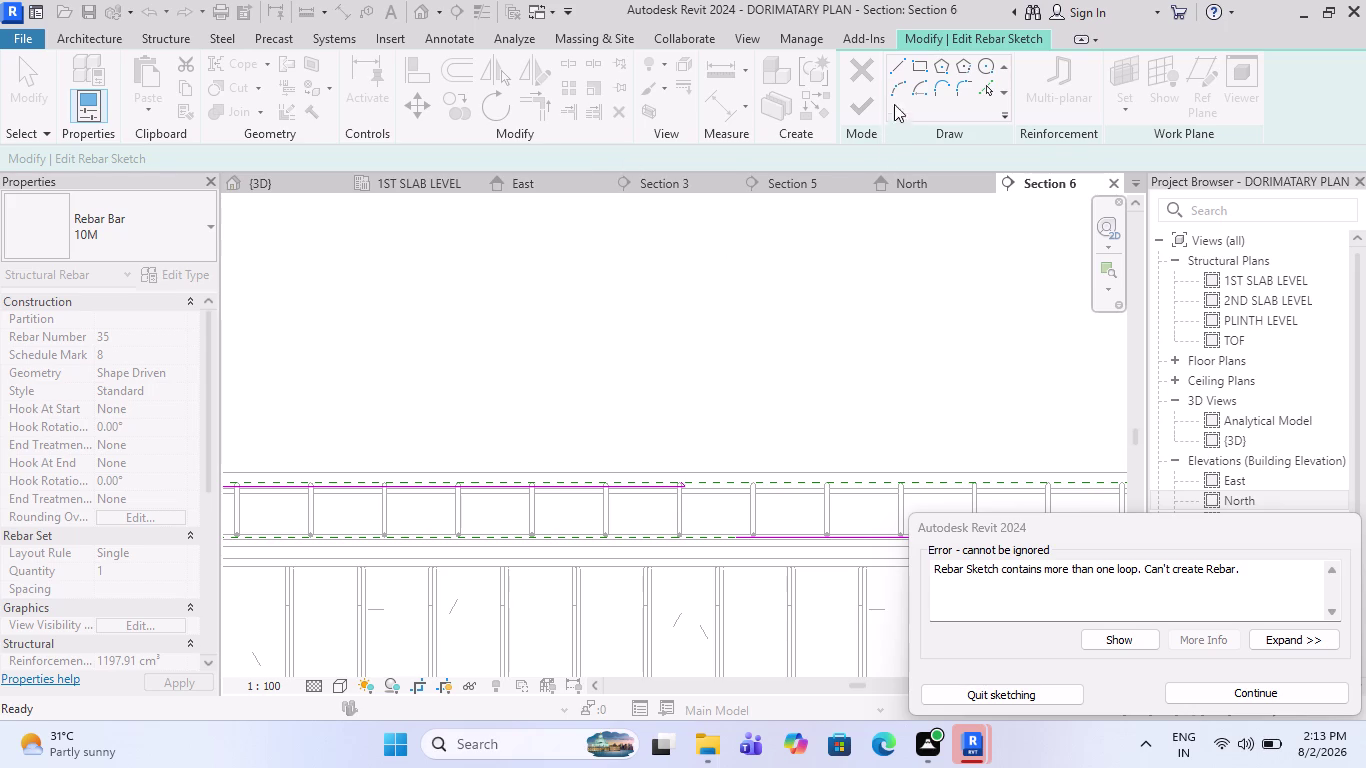
click(894, 75)
scroll(up, 3)
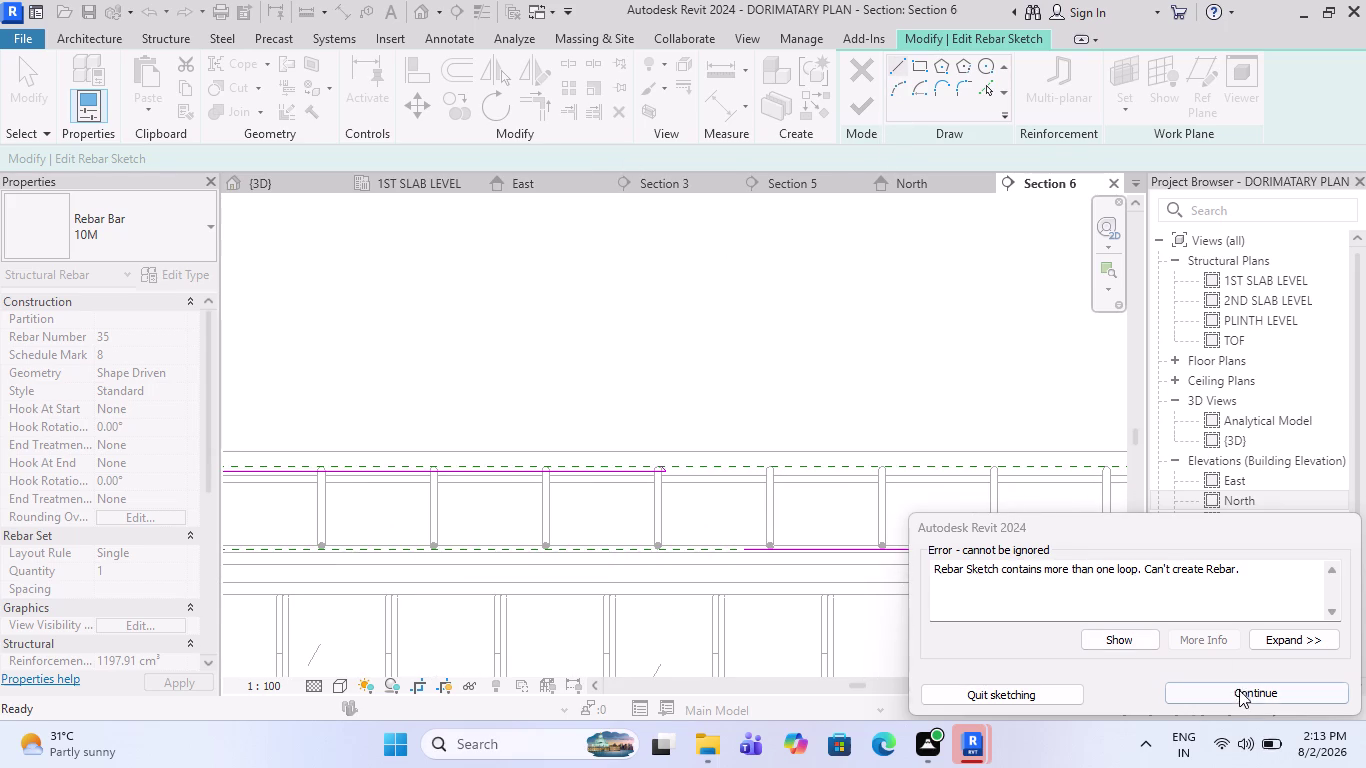
click(1242, 691)
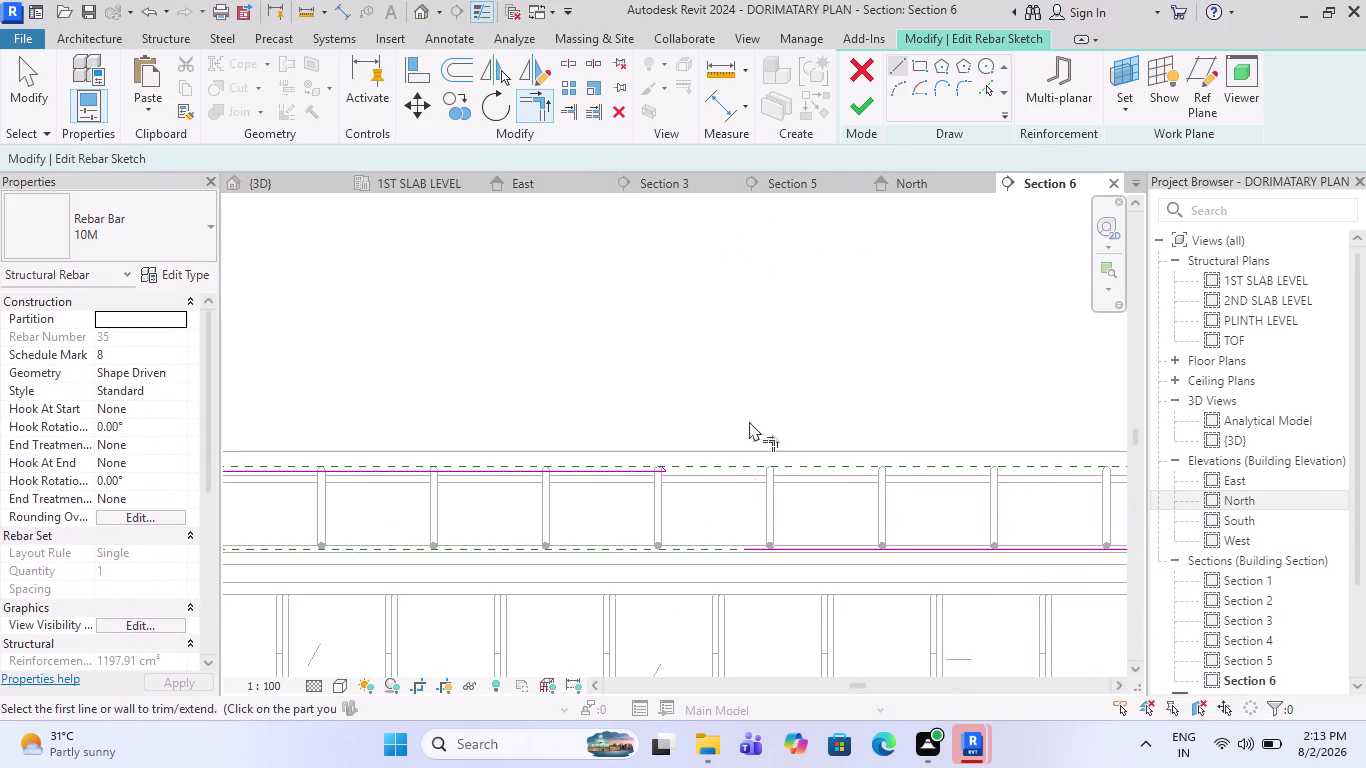
Start a sketch line at the top bar end, cancel it, and delete the stray sketch segment.
scroll(up, 3)
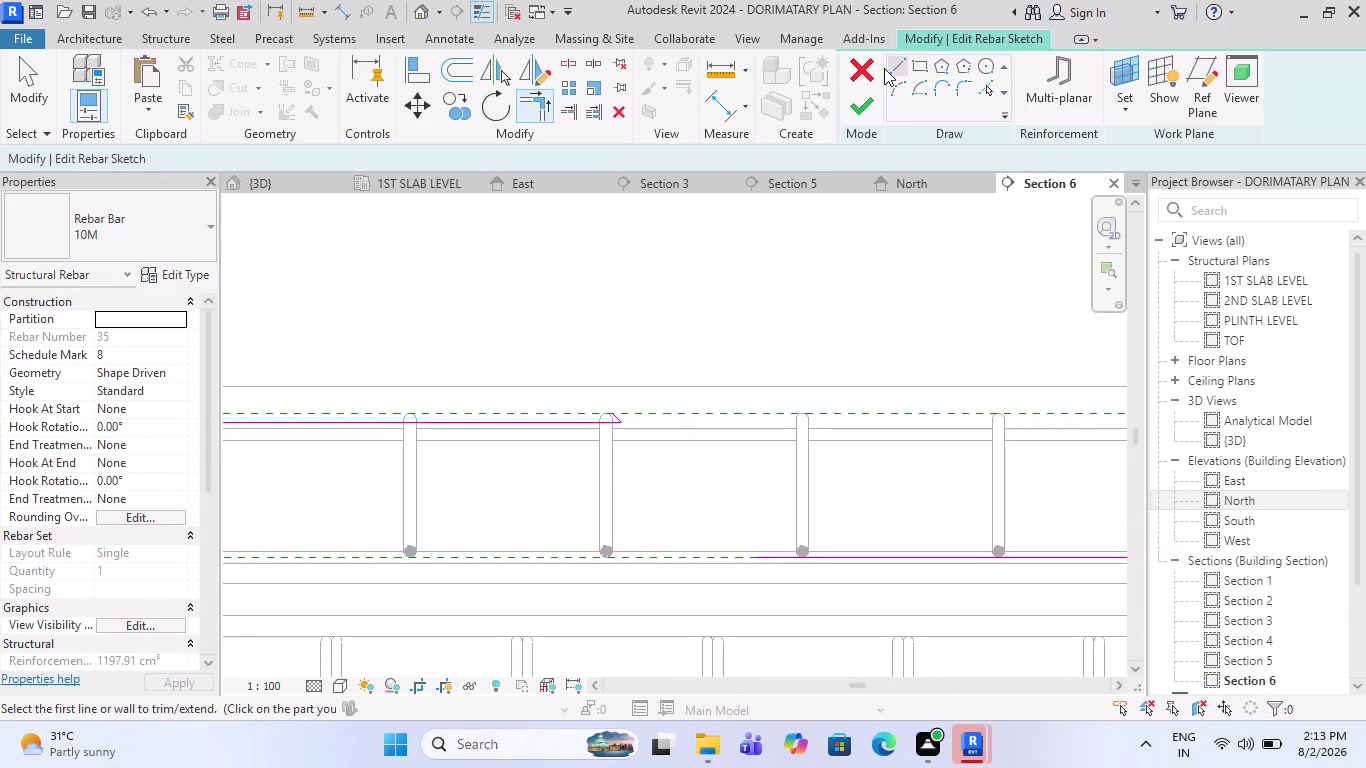
click(894, 70)
click(749, 555)
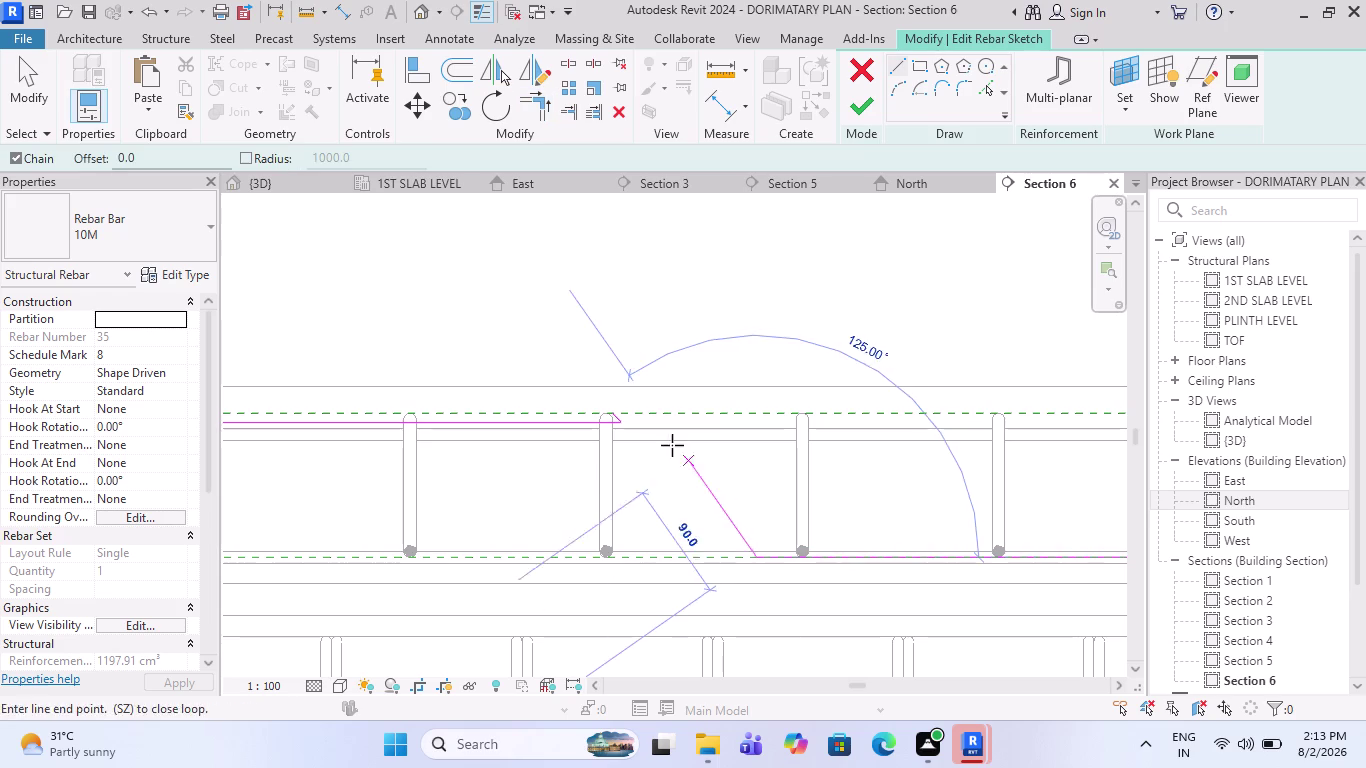
scroll(up, 3)
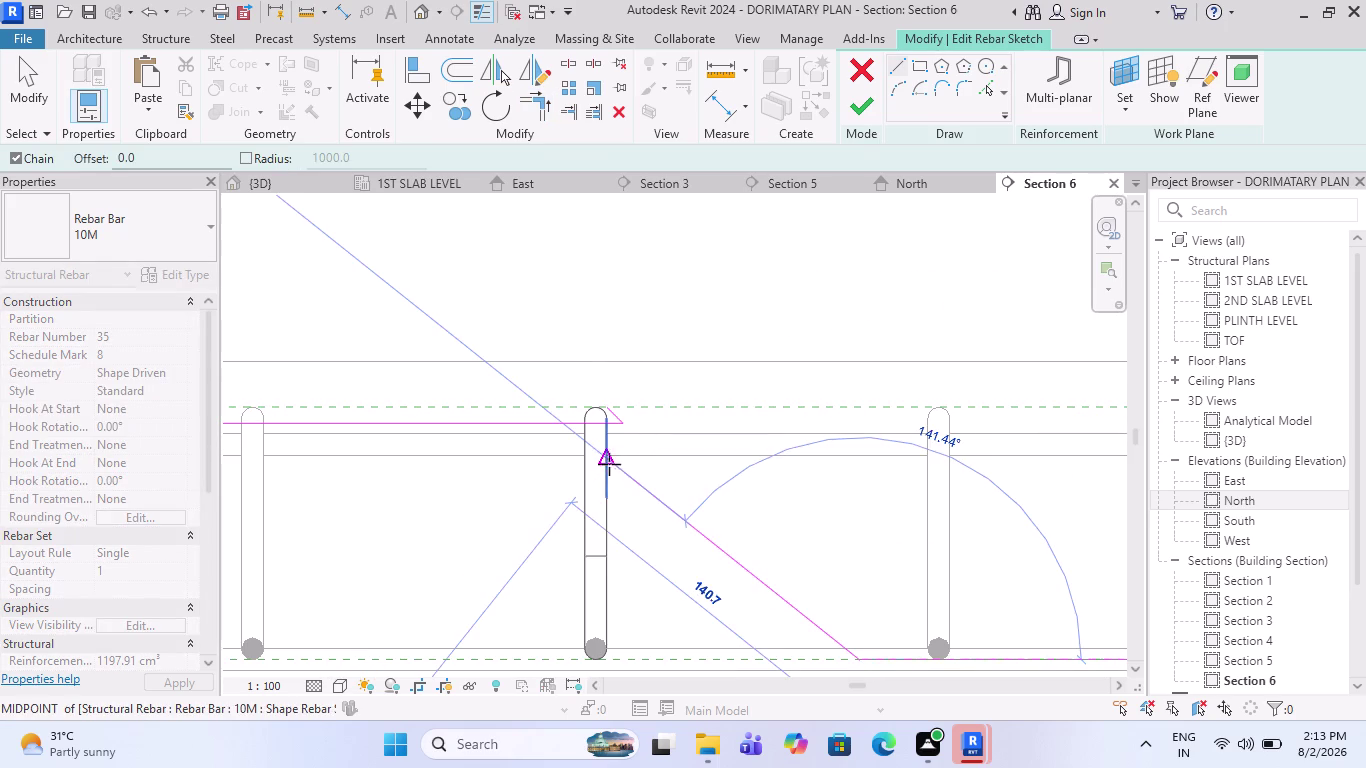
key(Escape)
scroll(up, 3)
key(Escape)
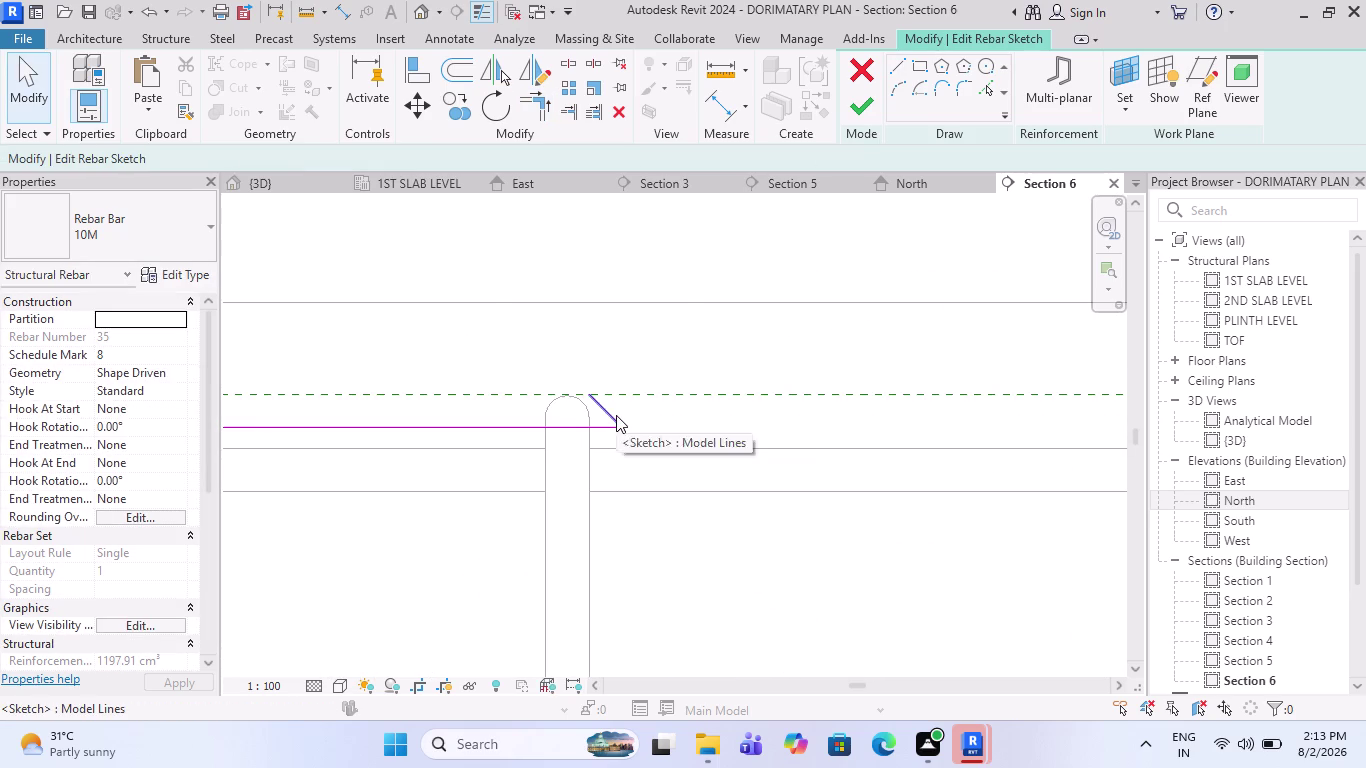
click(616, 415)
key(Delete)
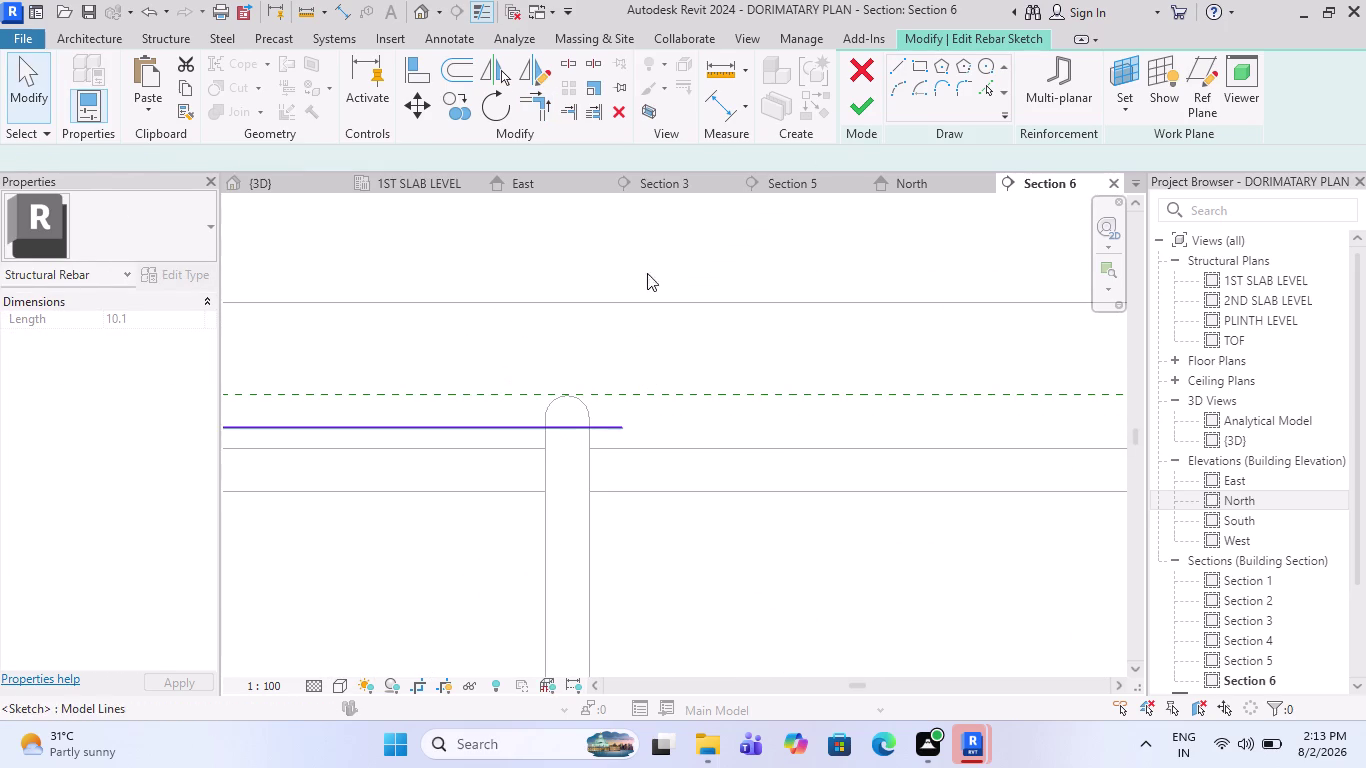
Draw a diagonal sketch line from the top bar down to the bottom bar.
click(891, 66)
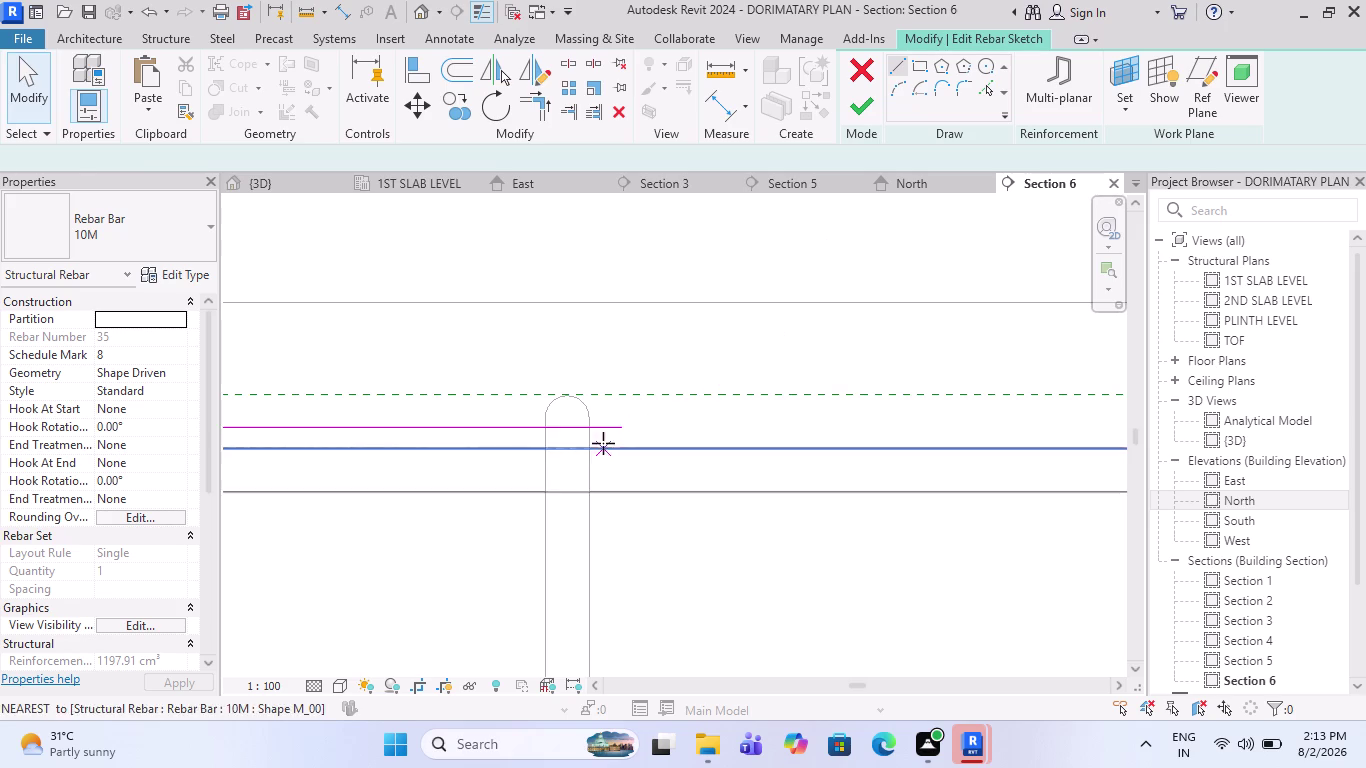
click(619, 432)
scroll(down, 3)
scroll(down, 3)
scroll(up, 3)
scroll(up, 3)
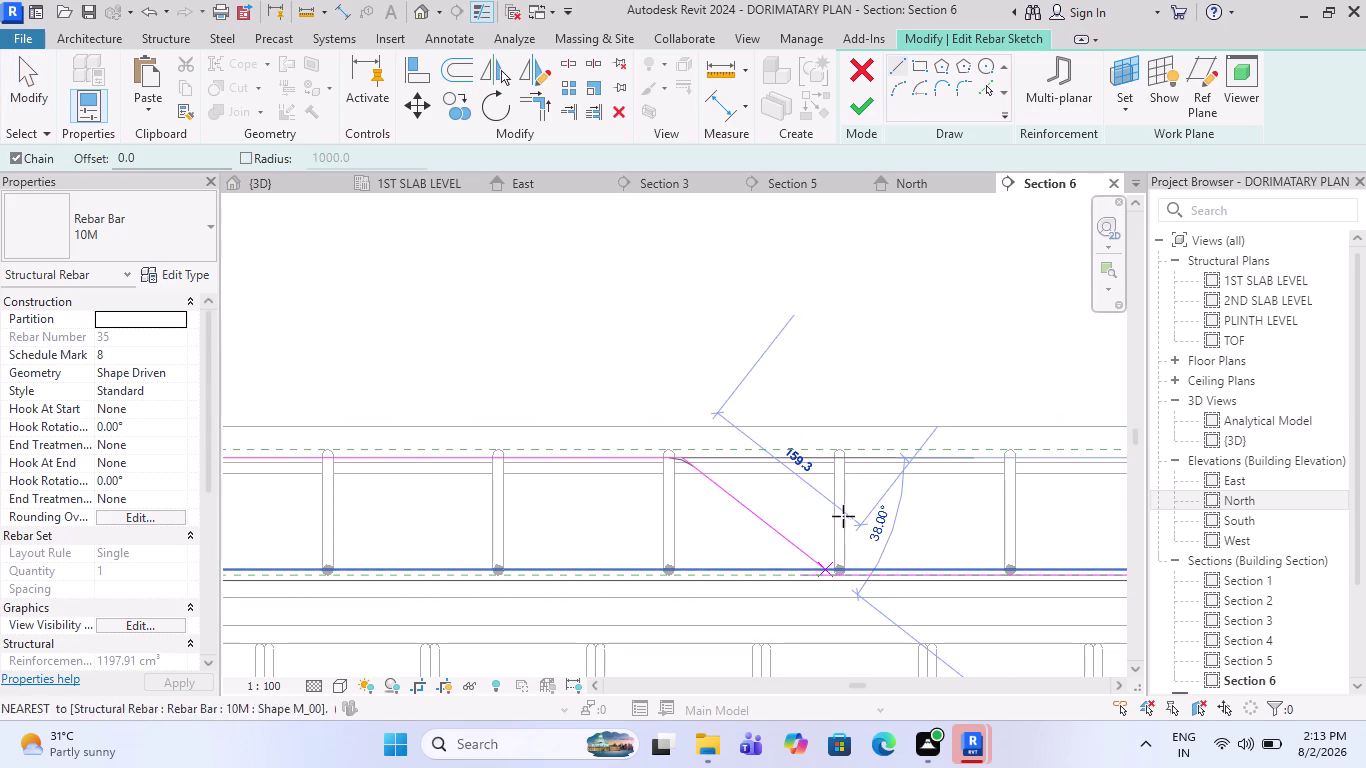
scroll(up, 3)
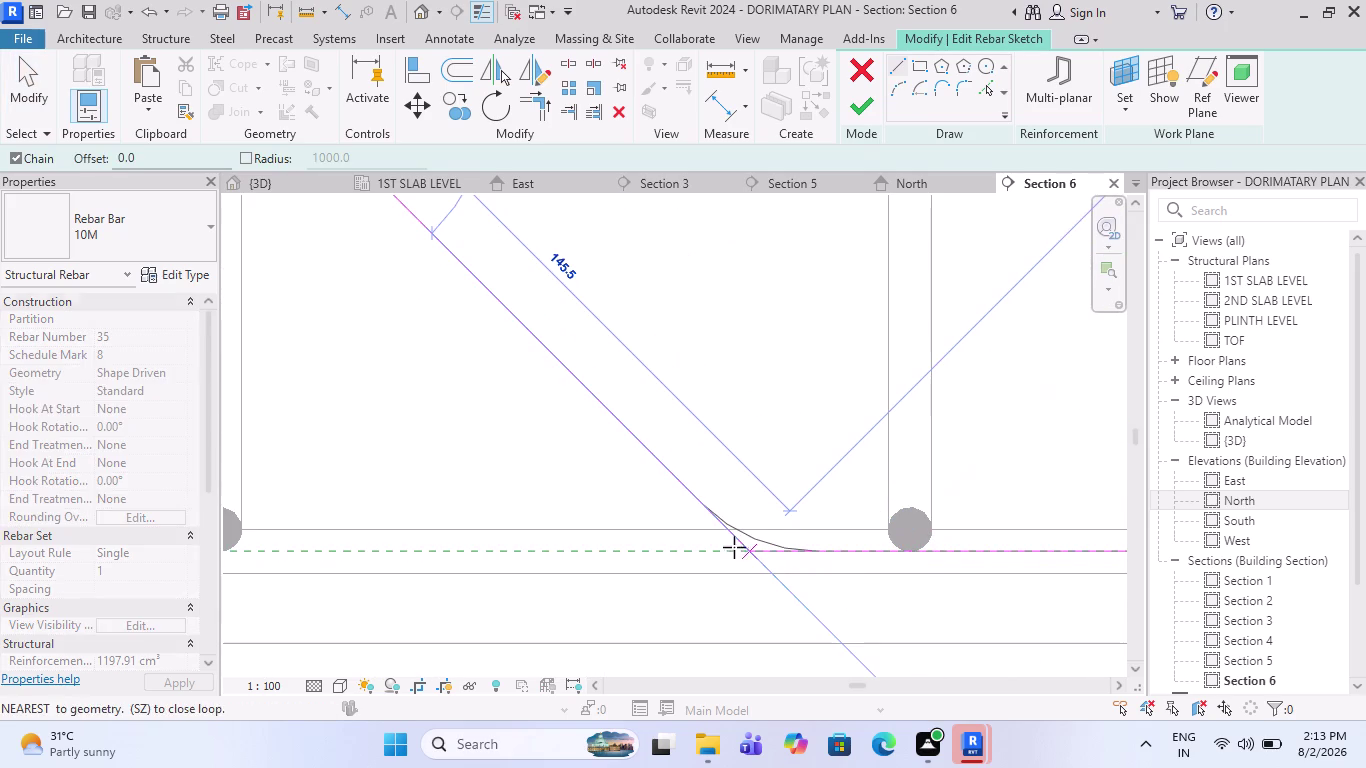
click(755, 550)
key(Escape)
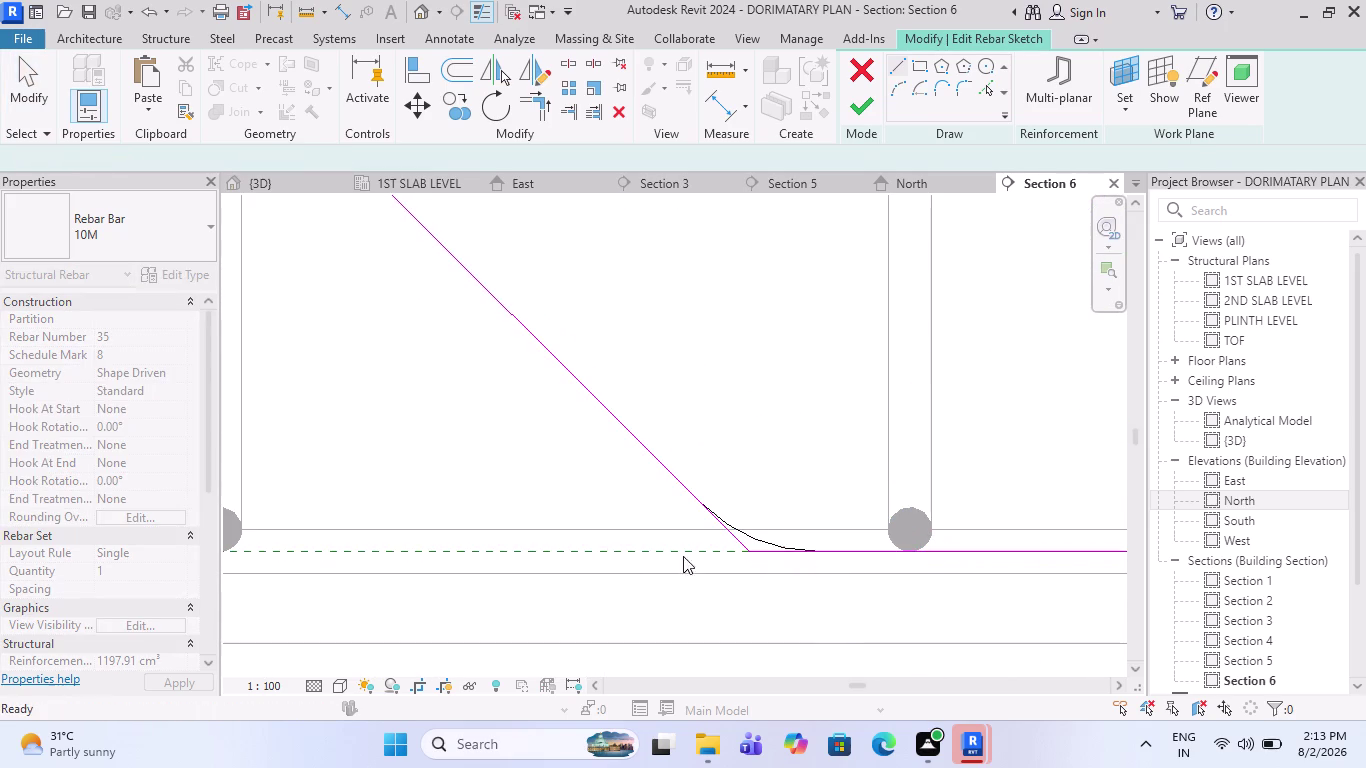
scroll(down, 3)
scroll(down, 3)
scroll(down, 3)
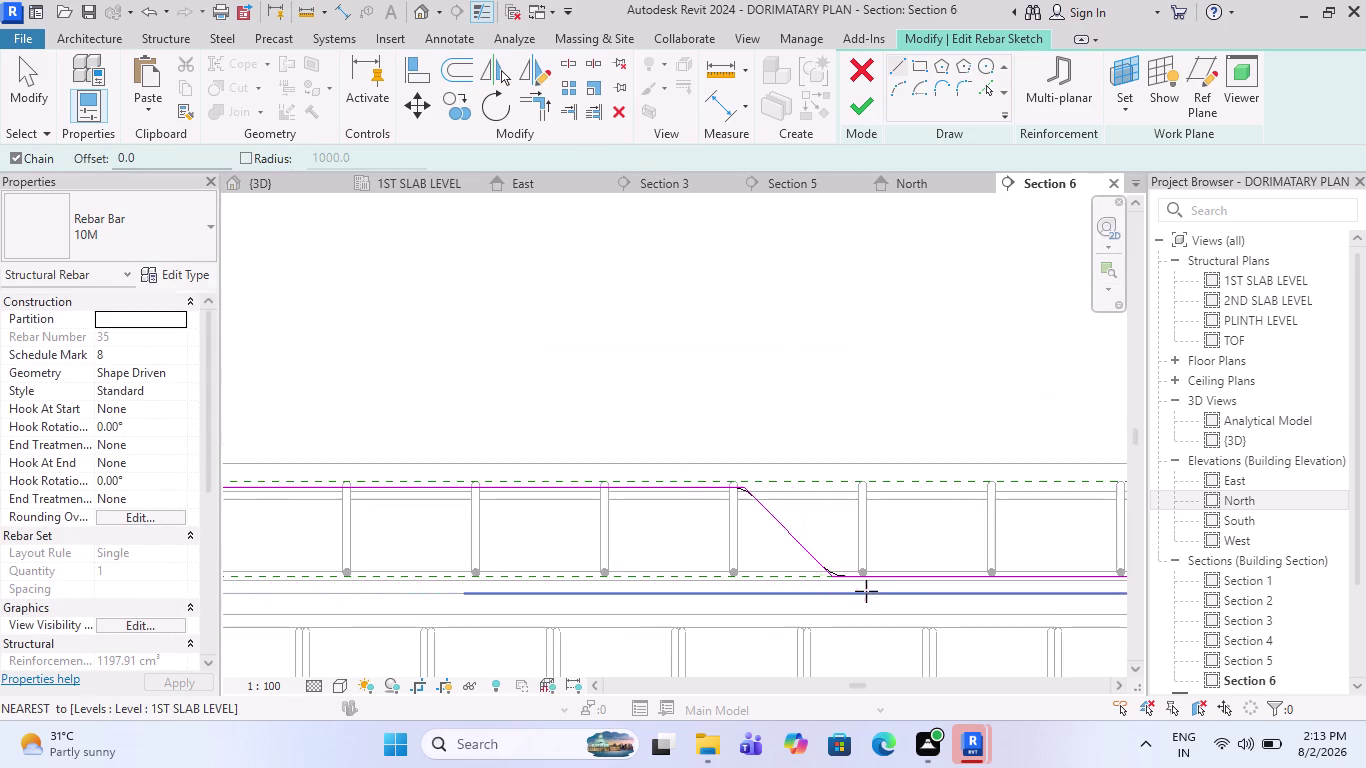
scroll(down, 3)
scroll(down, 3)
scroll(down, 3)
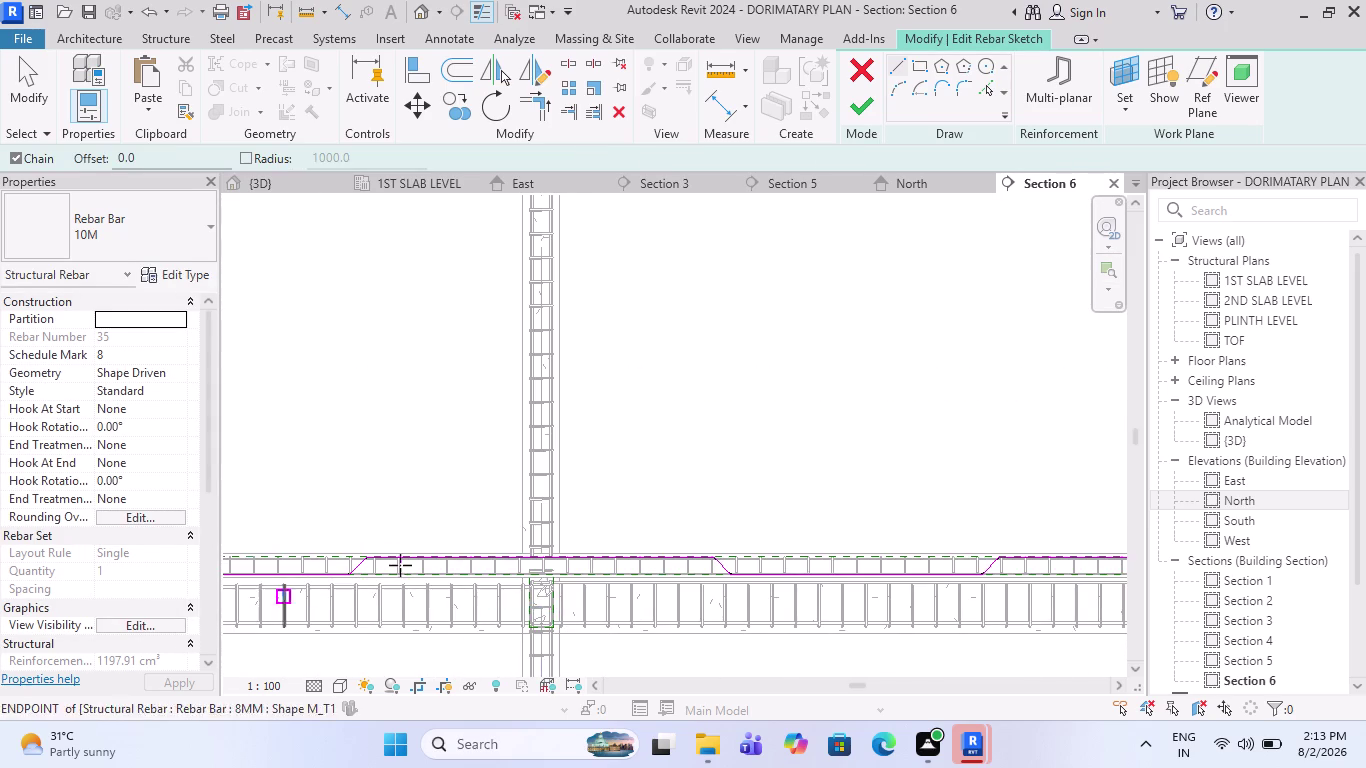
scroll(down, 3)
scroll(down, 3)
scroll(up, 3)
scroll(up, 3)
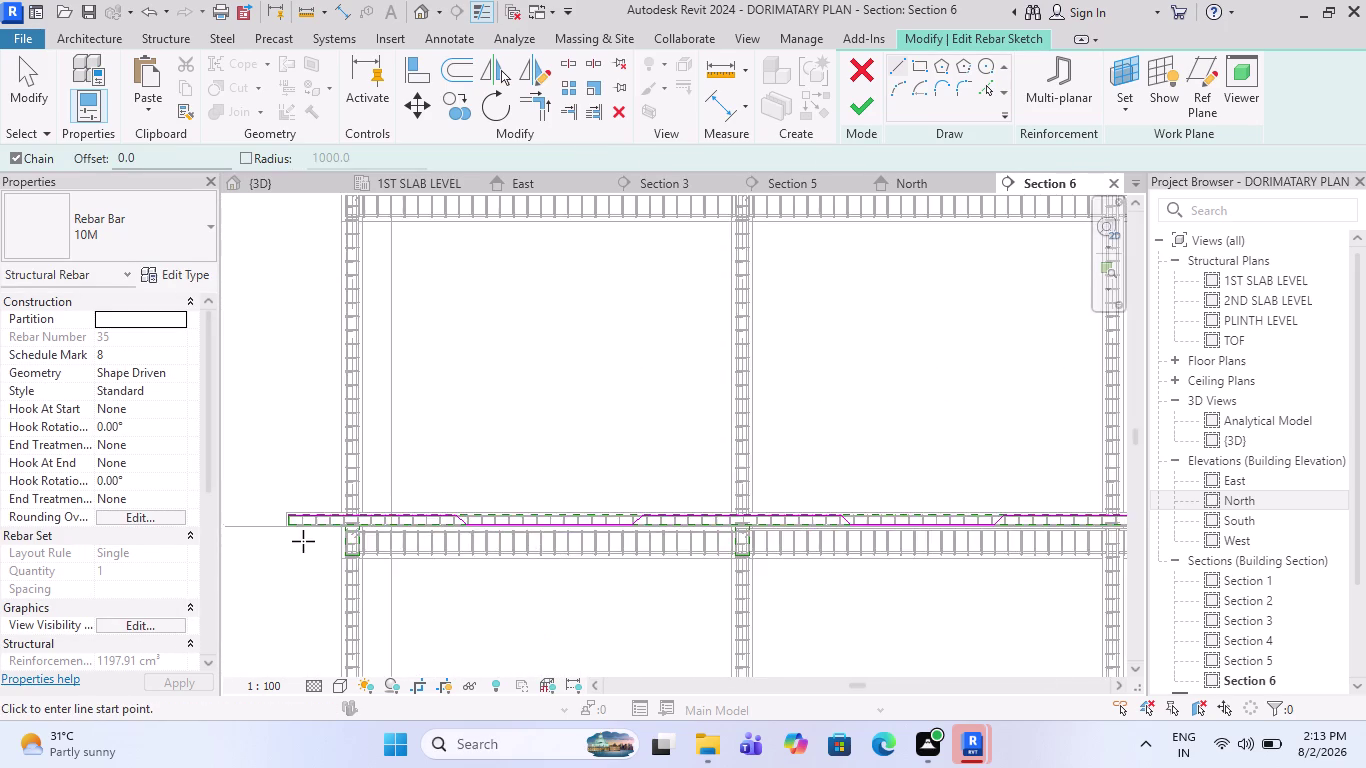
scroll(up, 3)
click(844, 104)
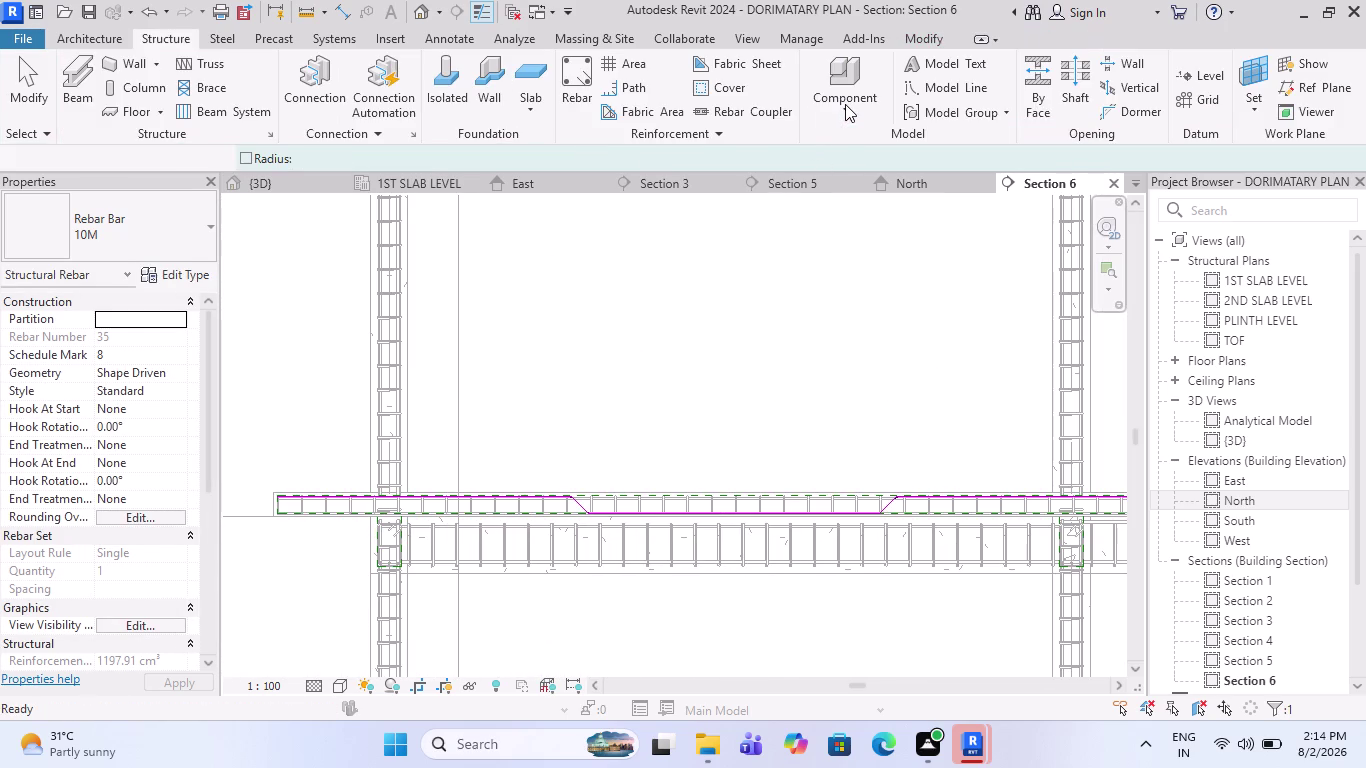
scroll(down, 3)
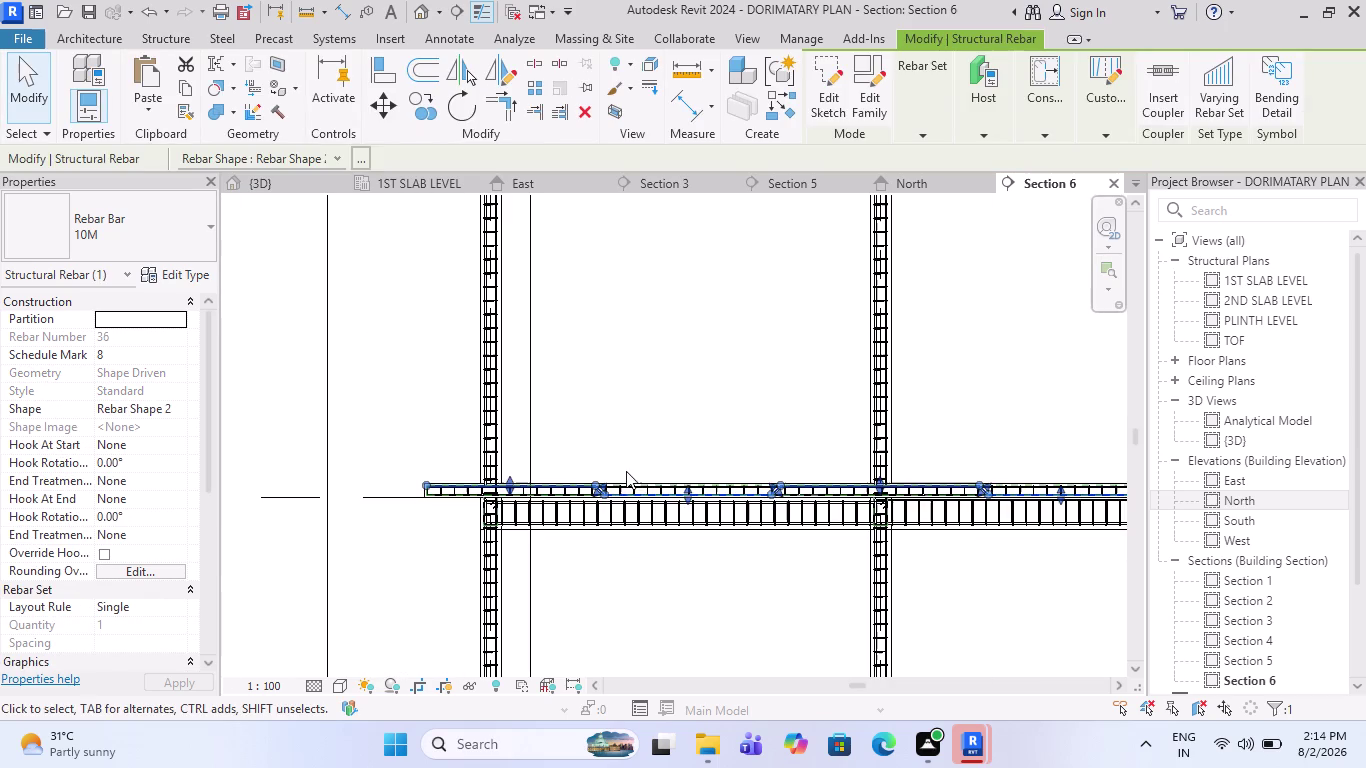
key(Escape)
scroll(up, 3)
scroll(up, 3)
scroll(up, 3)
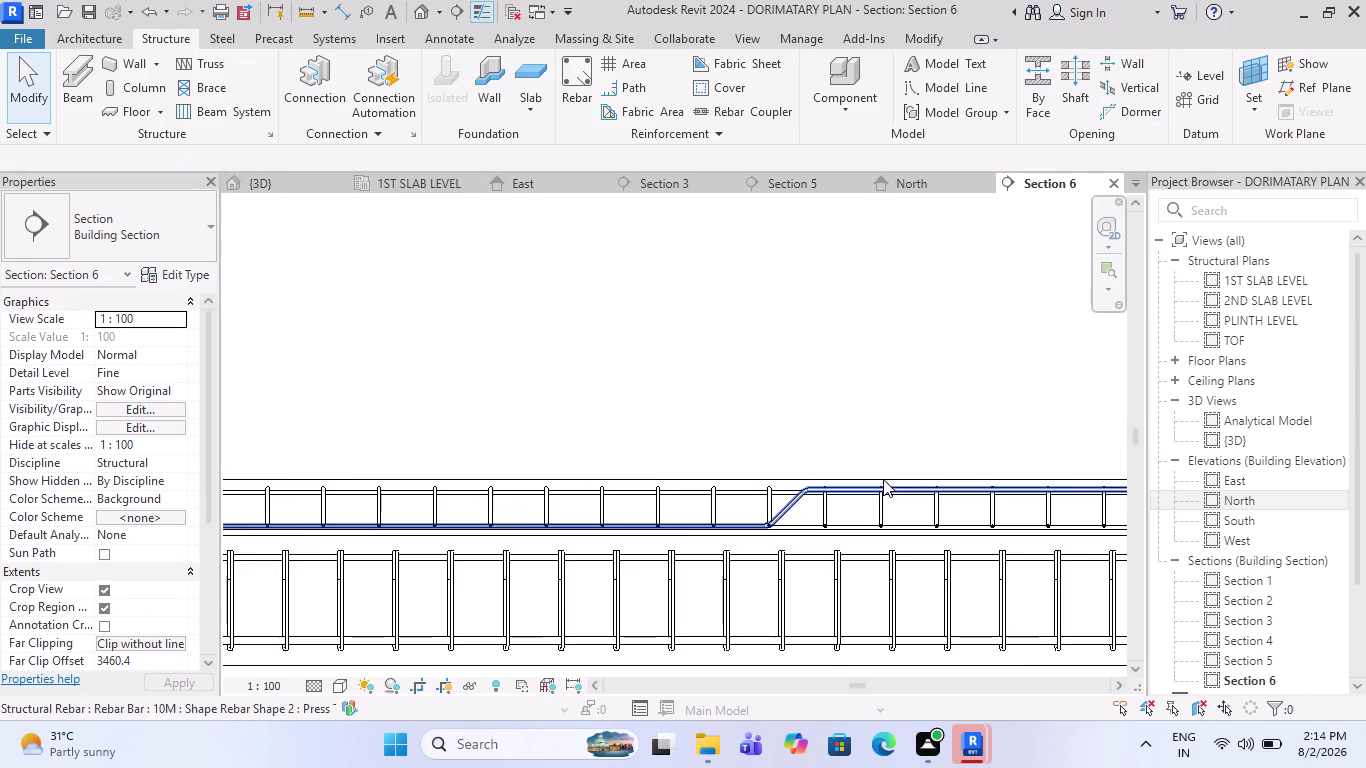
scroll(up, 3)
key(Escape)
click(717, 538)
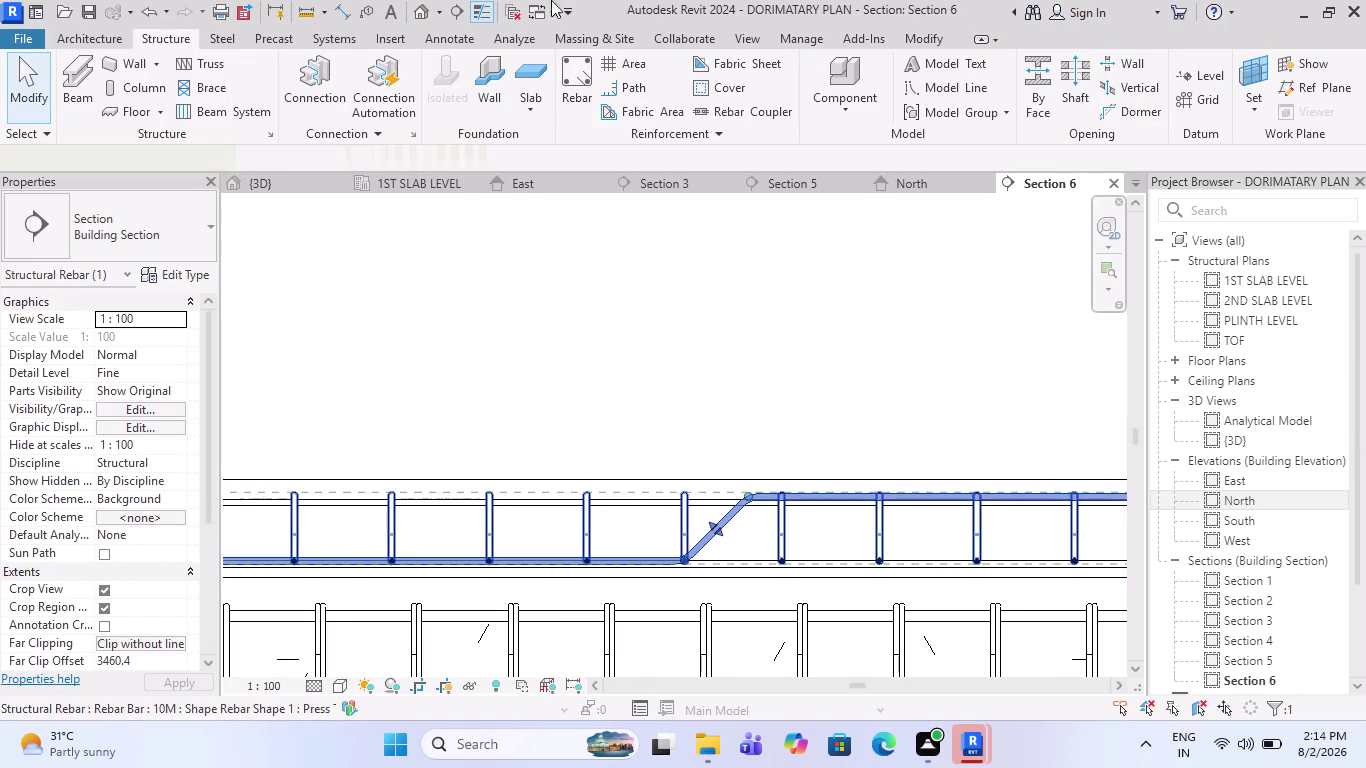
click(924, 131)
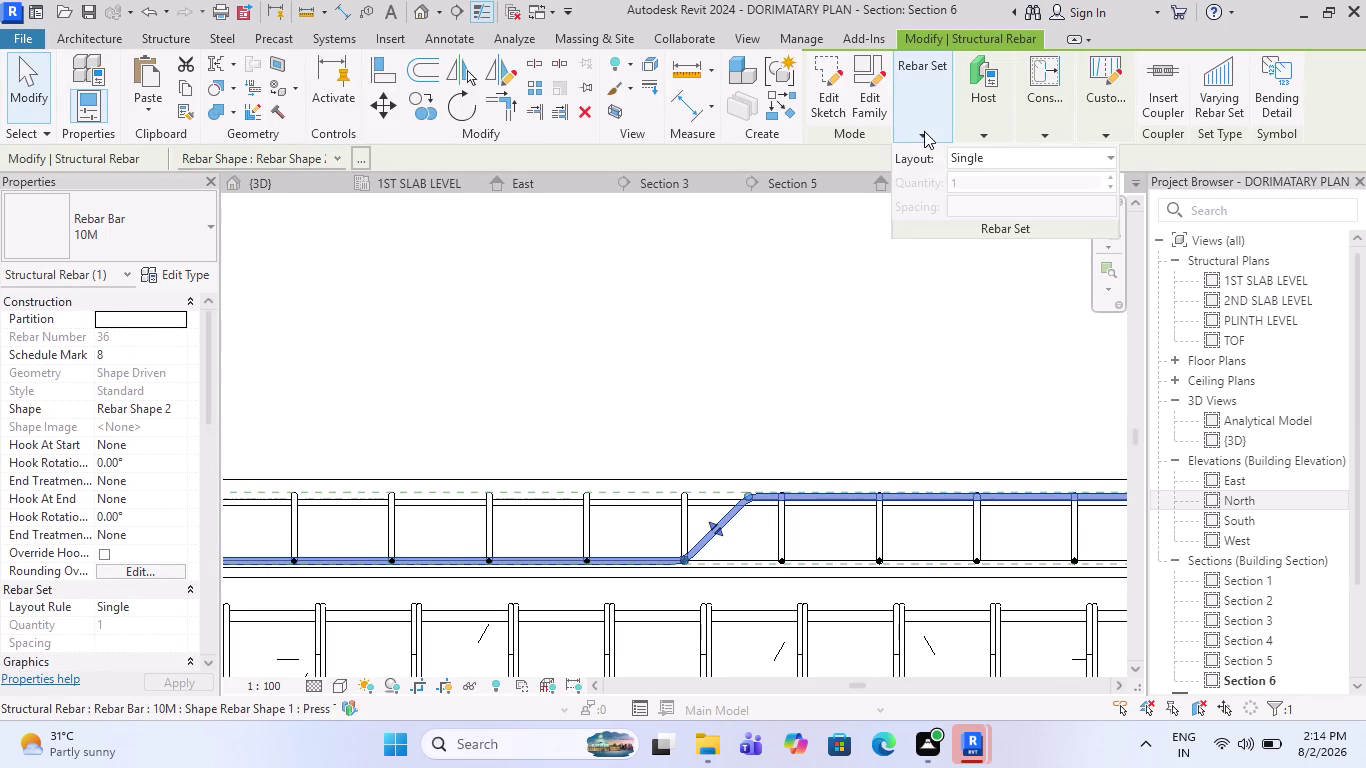
click(968, 160)
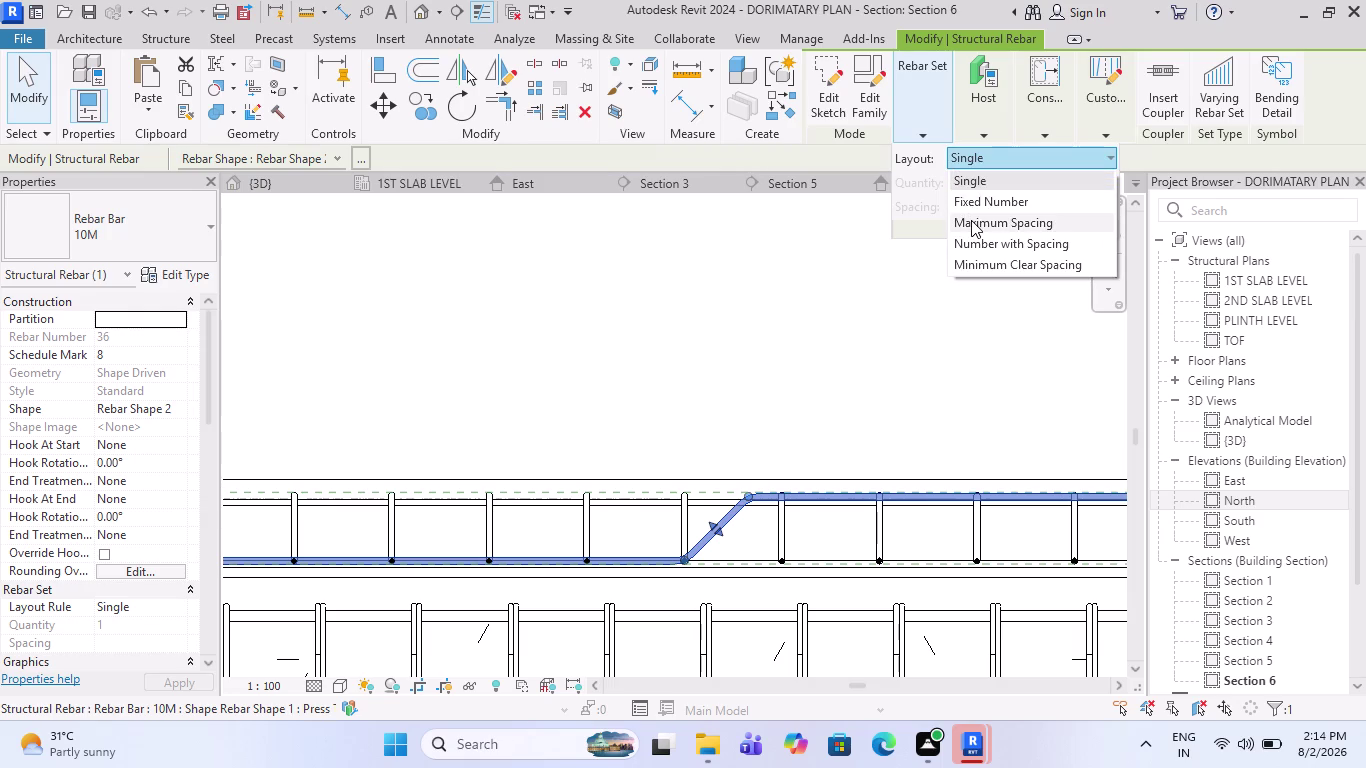
click(971, 220)
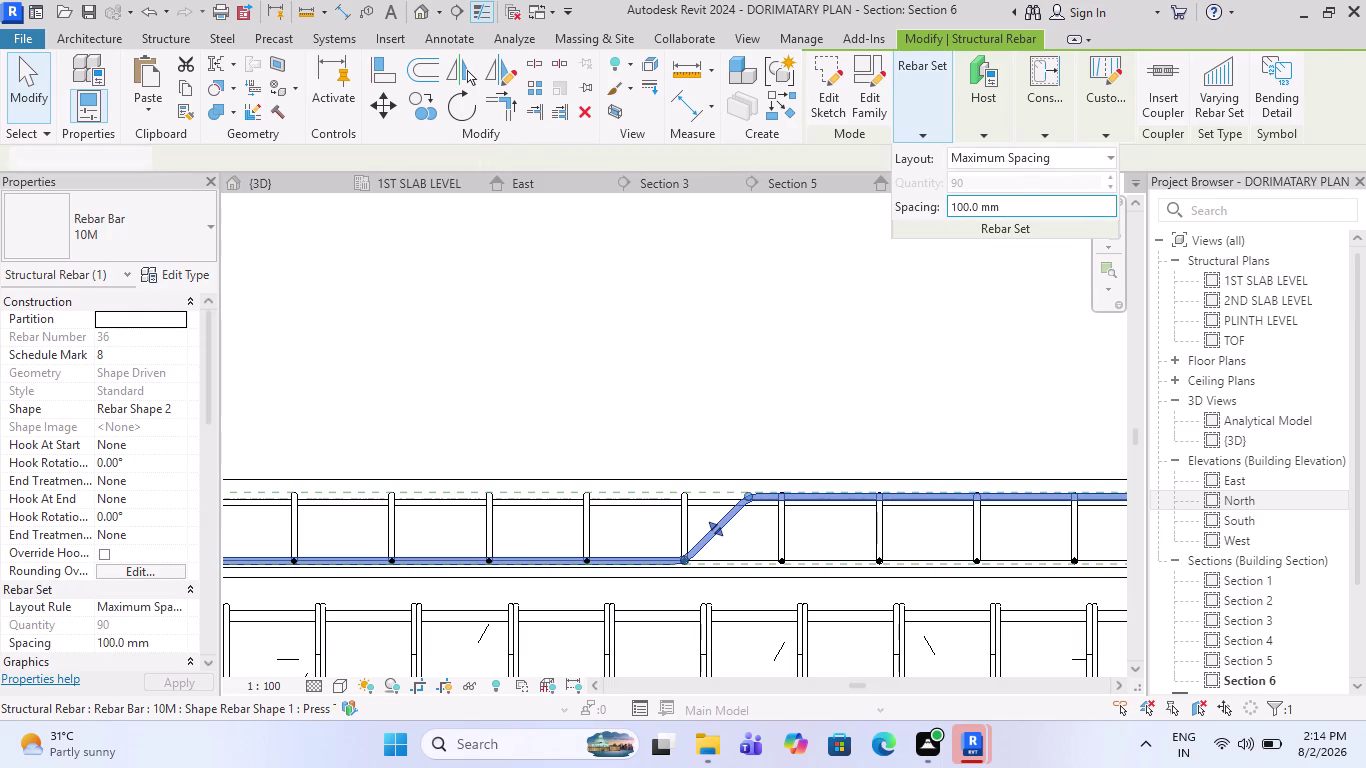
drag(1010, 116, 911, 127)
key(1)
key(5)
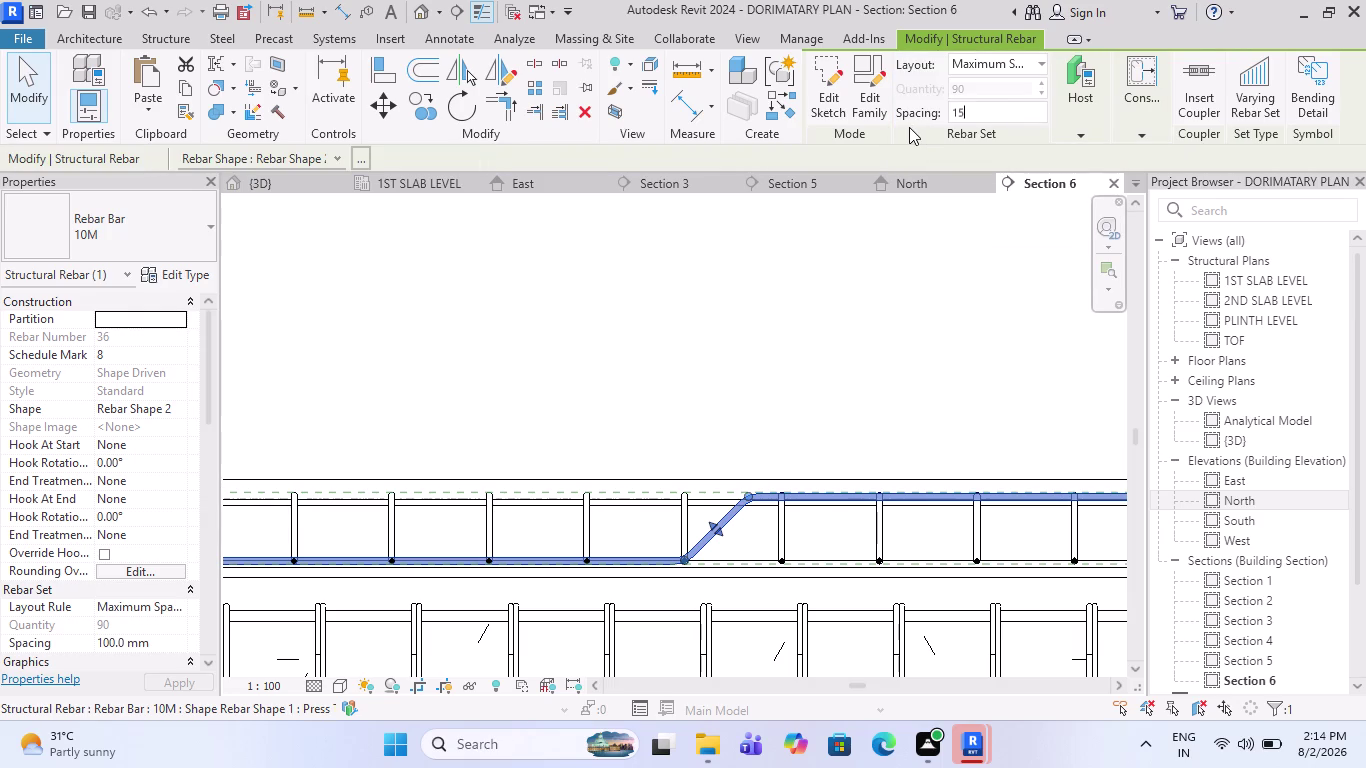
key(0)
key(Return)
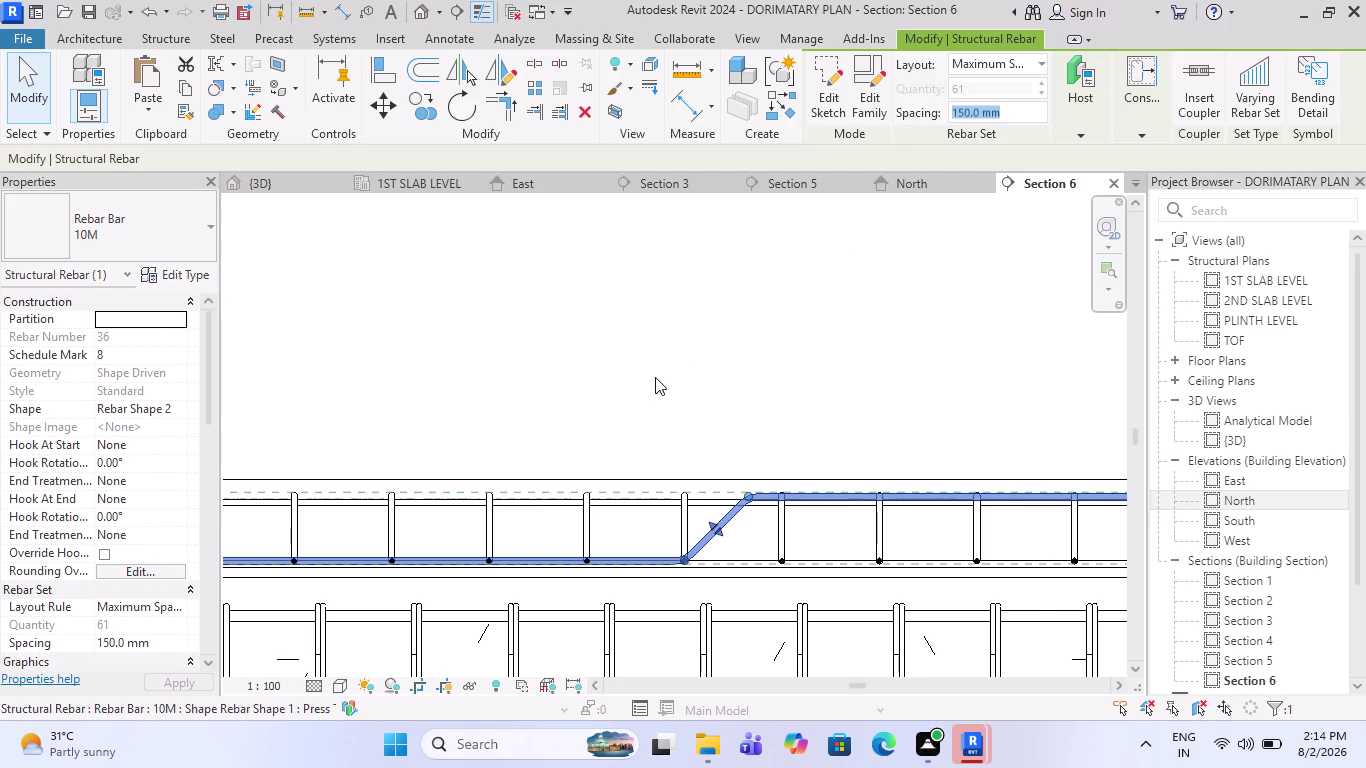
scroll(down, 3)
key(Escape)
key(Escape)
scroll(down, 3)
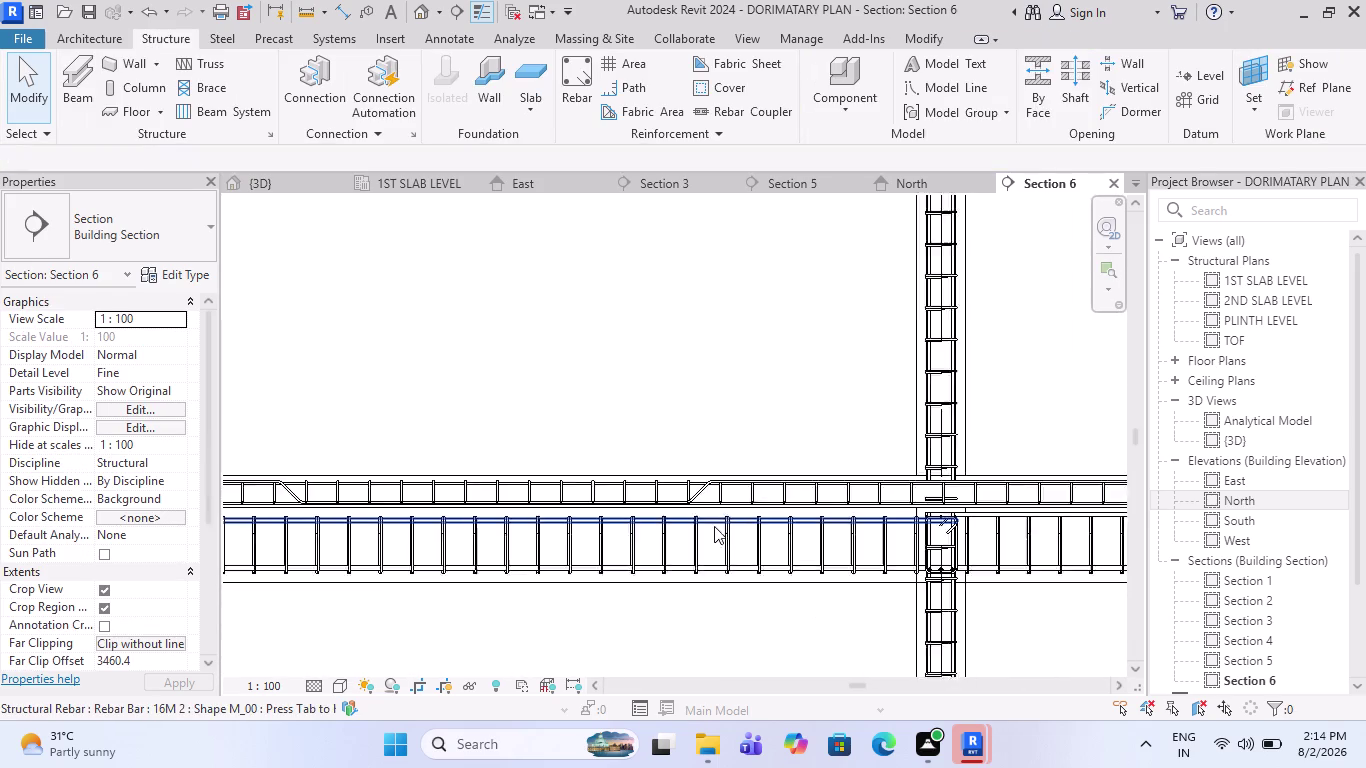
Look over the 1ST SLAB LEVEL plan and the Section 3 view.
click(425, 184)
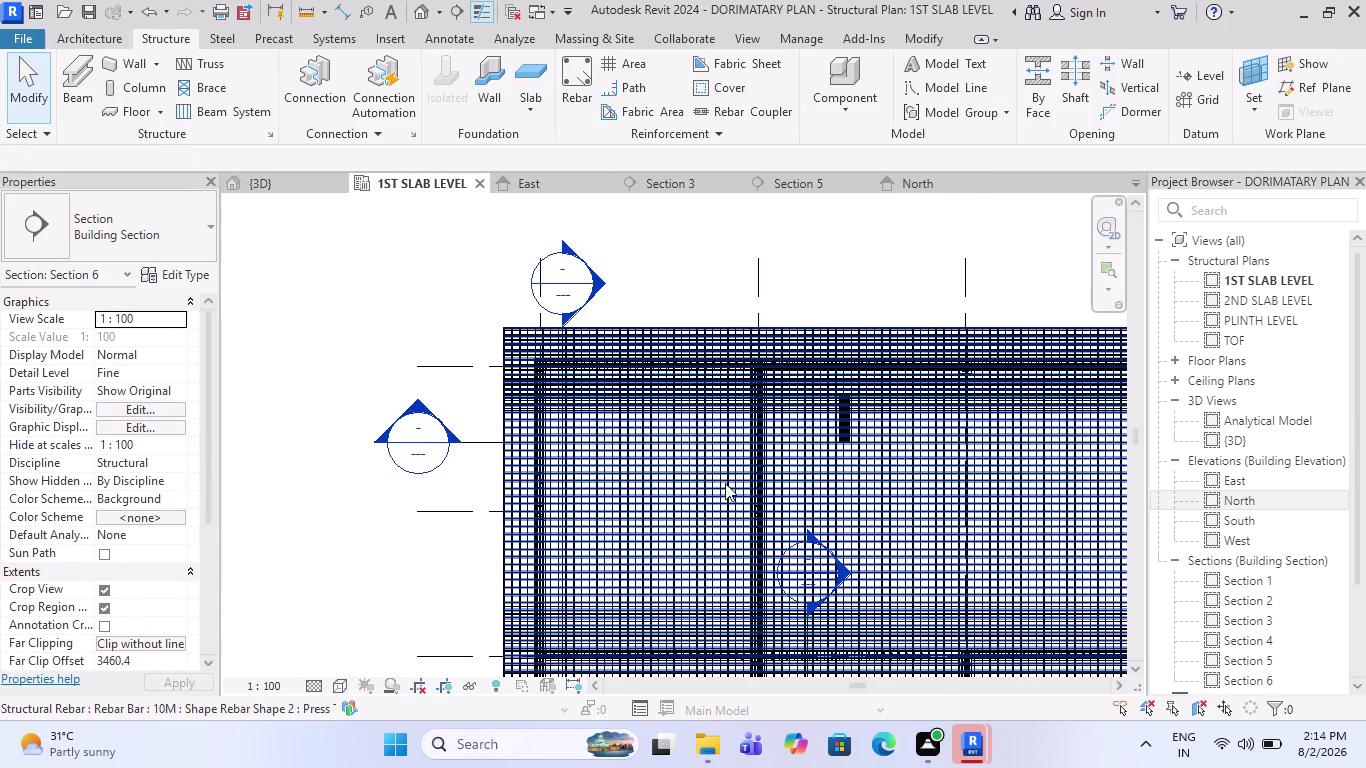
scroll(down, 3)
scroll(up, 3)
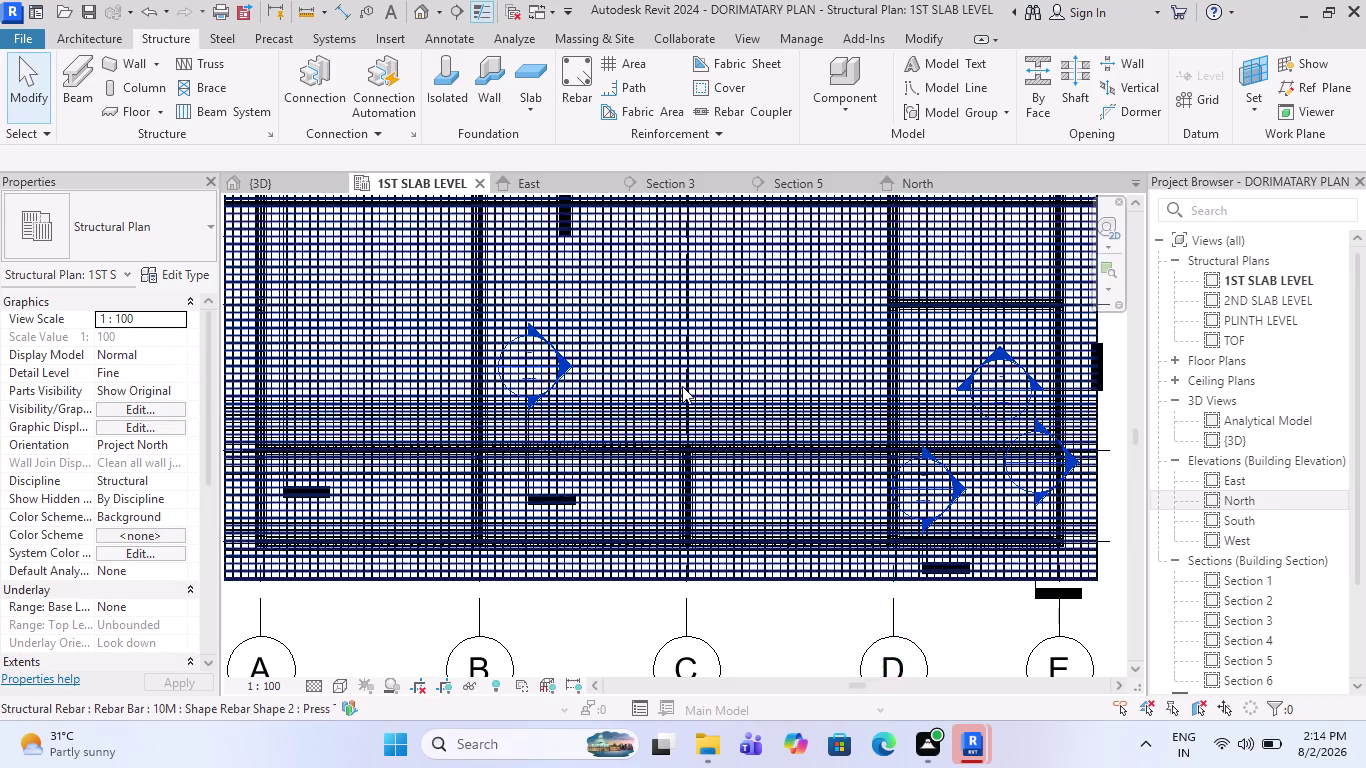
scroll(up, 3)
scroll(down, 3)
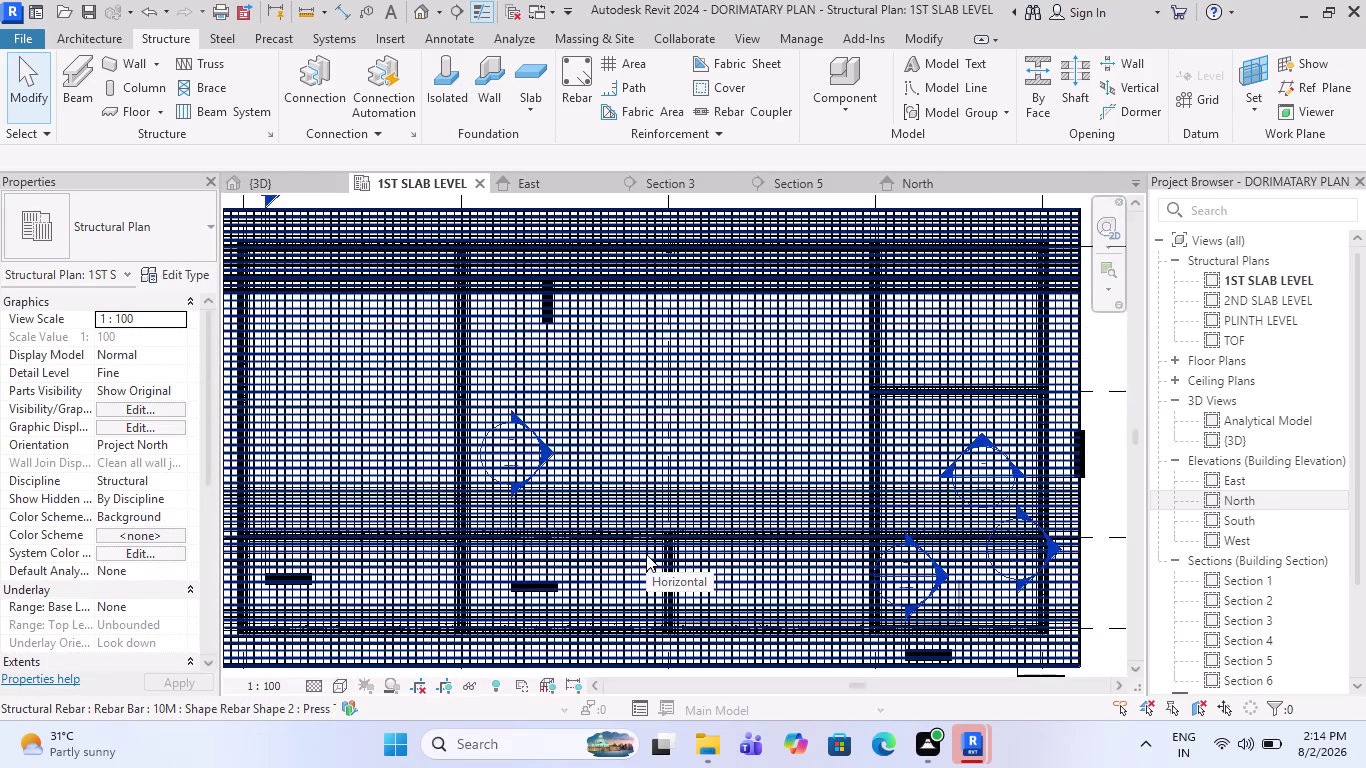
scroll(down, 3)
click(659, 182)
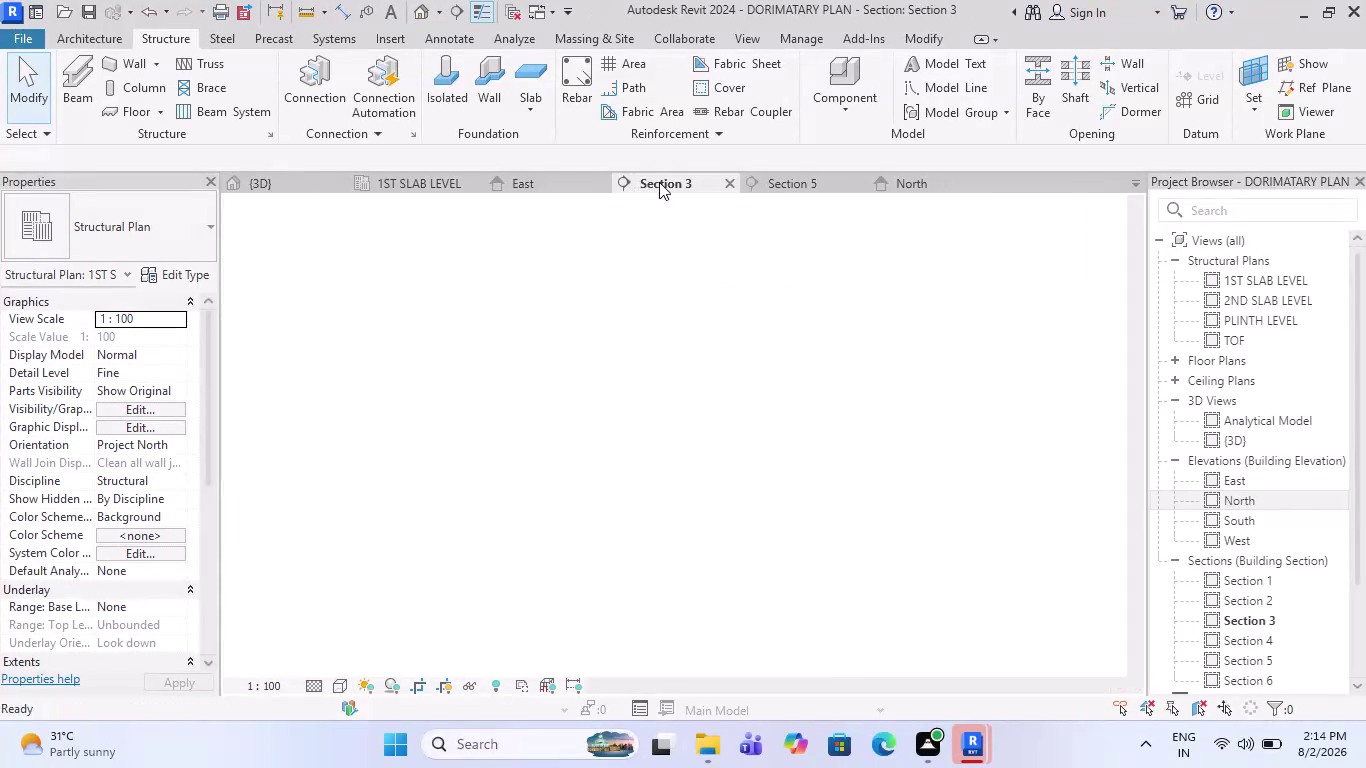
scroll(down, 3)
scroll(down, 3)
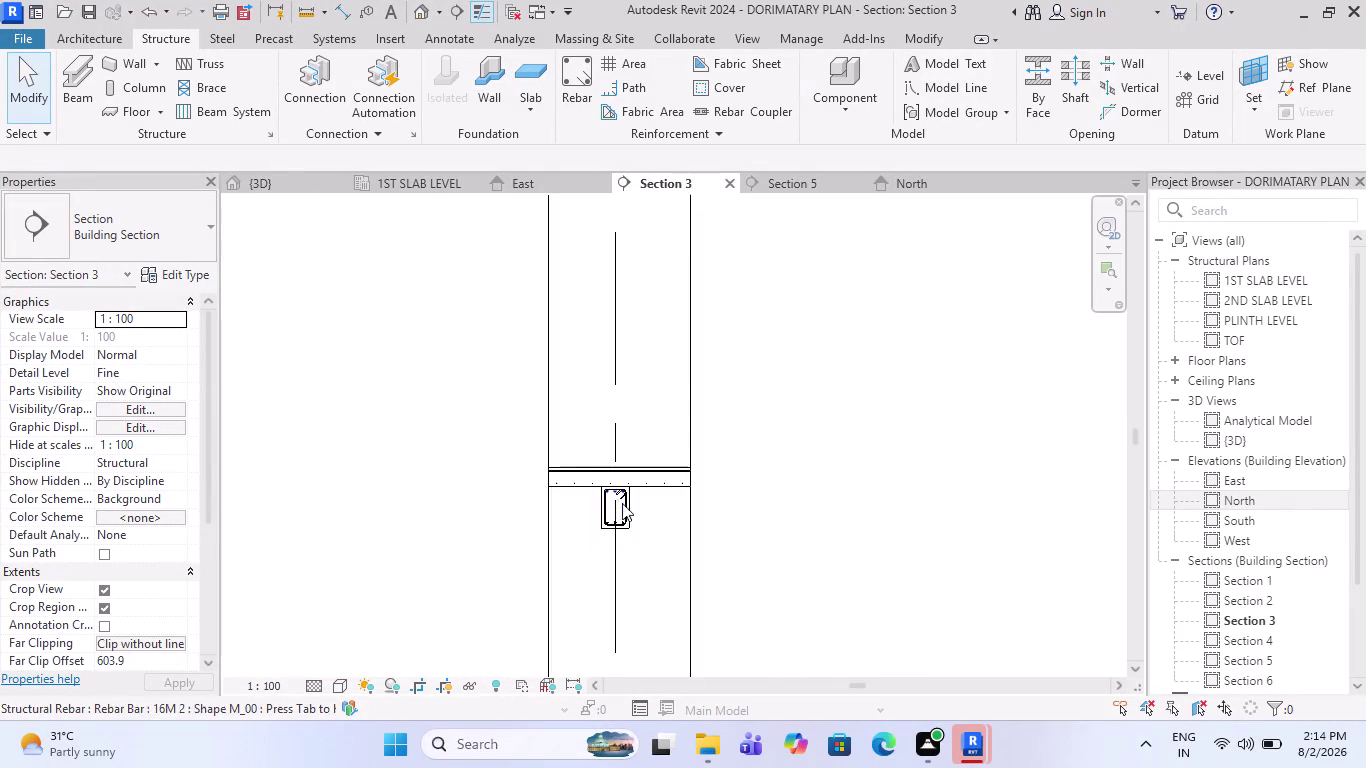
scroll(down, 3)
Switch to Section 5 and zoom in on the slab's cranked bar set over the beams.
click(825, 172)
click(821, 180)
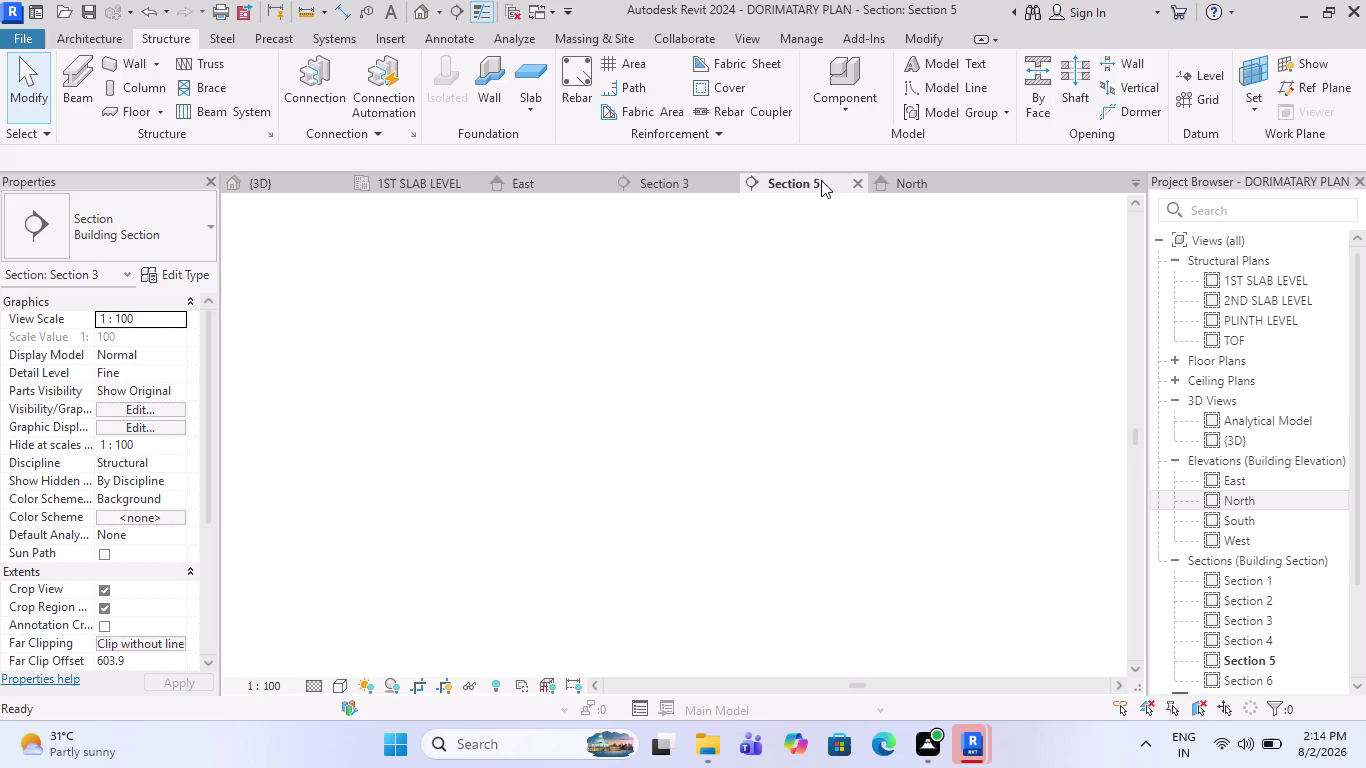
scroll(up, 3)
scroll(up, 3)
scroll(up, 3)
scroll(down, 3)
scroll(up, 3)
scroll(up, 3)
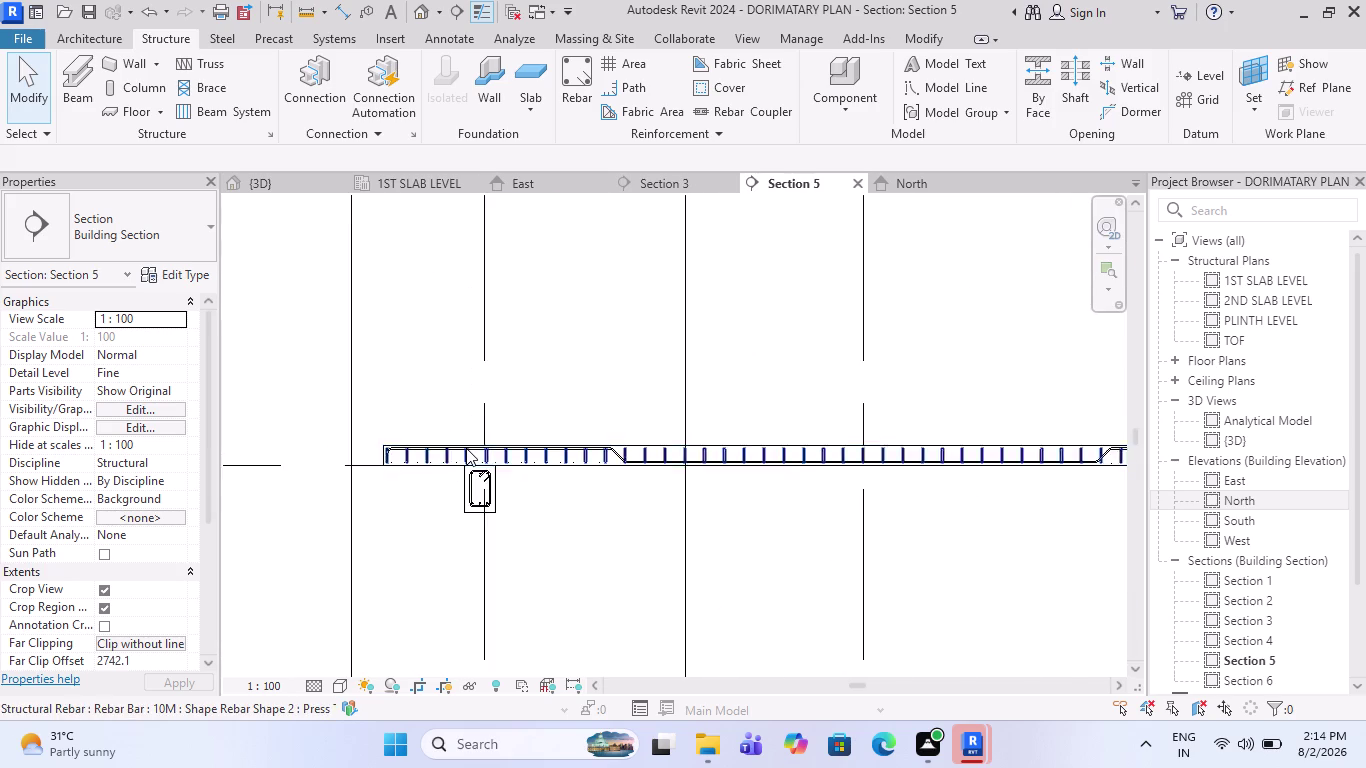
scroll(up, 3)
scroll(up, 3)
scroll(up, 3)
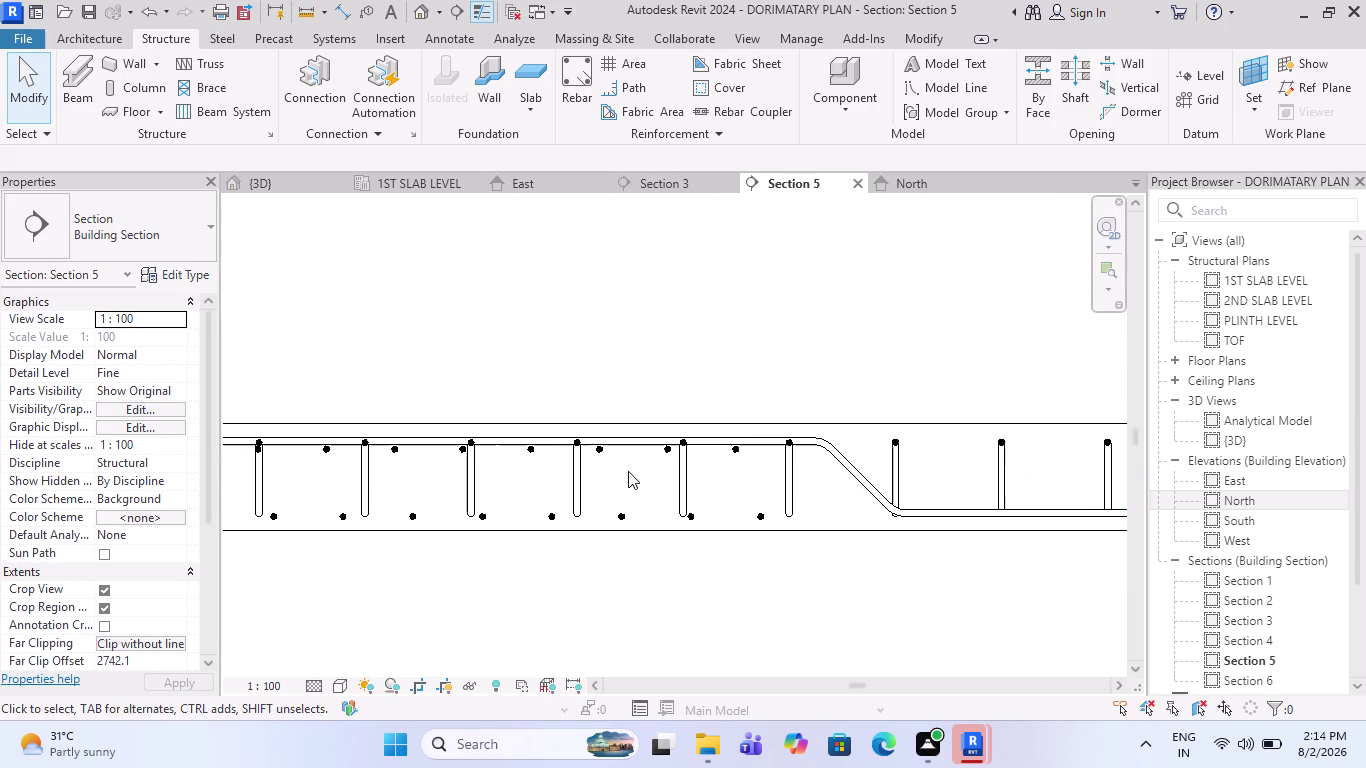
scroll(down, 3)
scroll(down, 3)
scroll(down, 3)
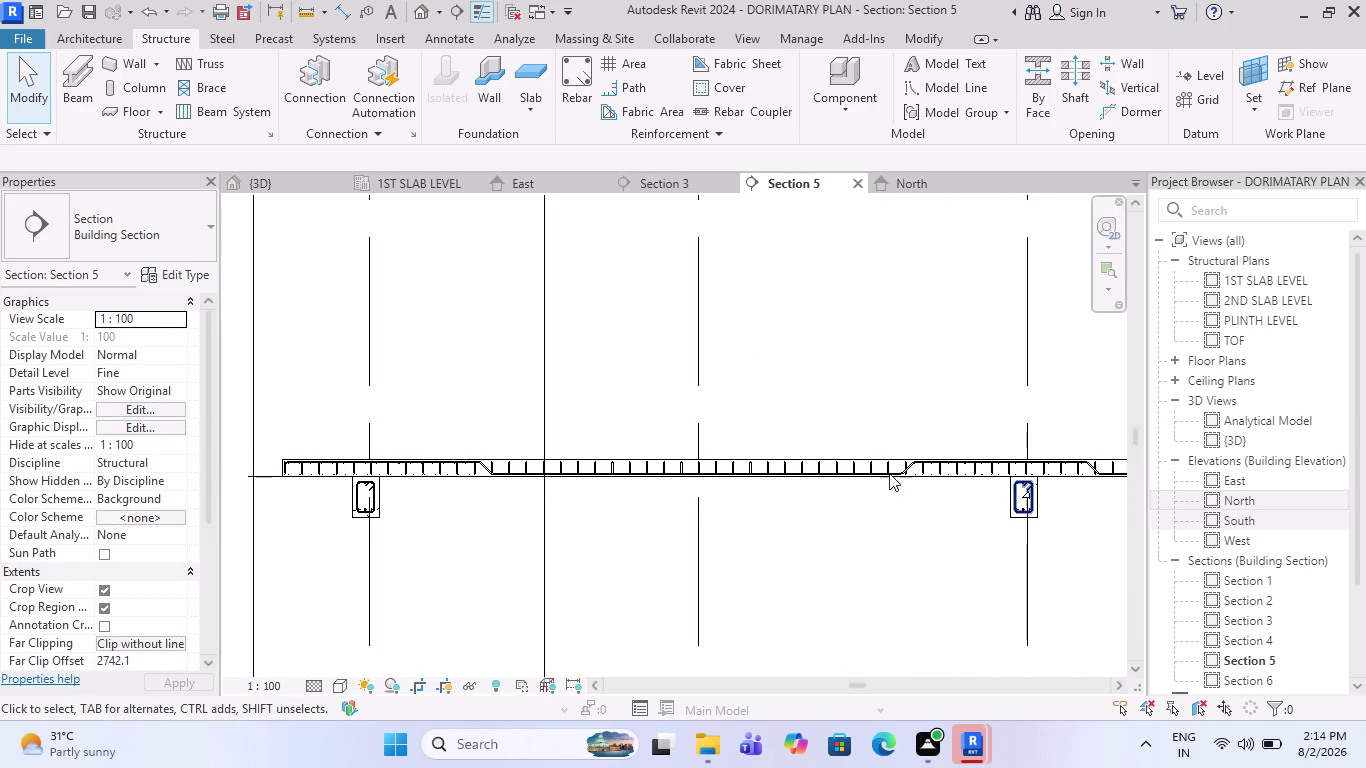
scroll(down, 3)
scroll(down, 3)
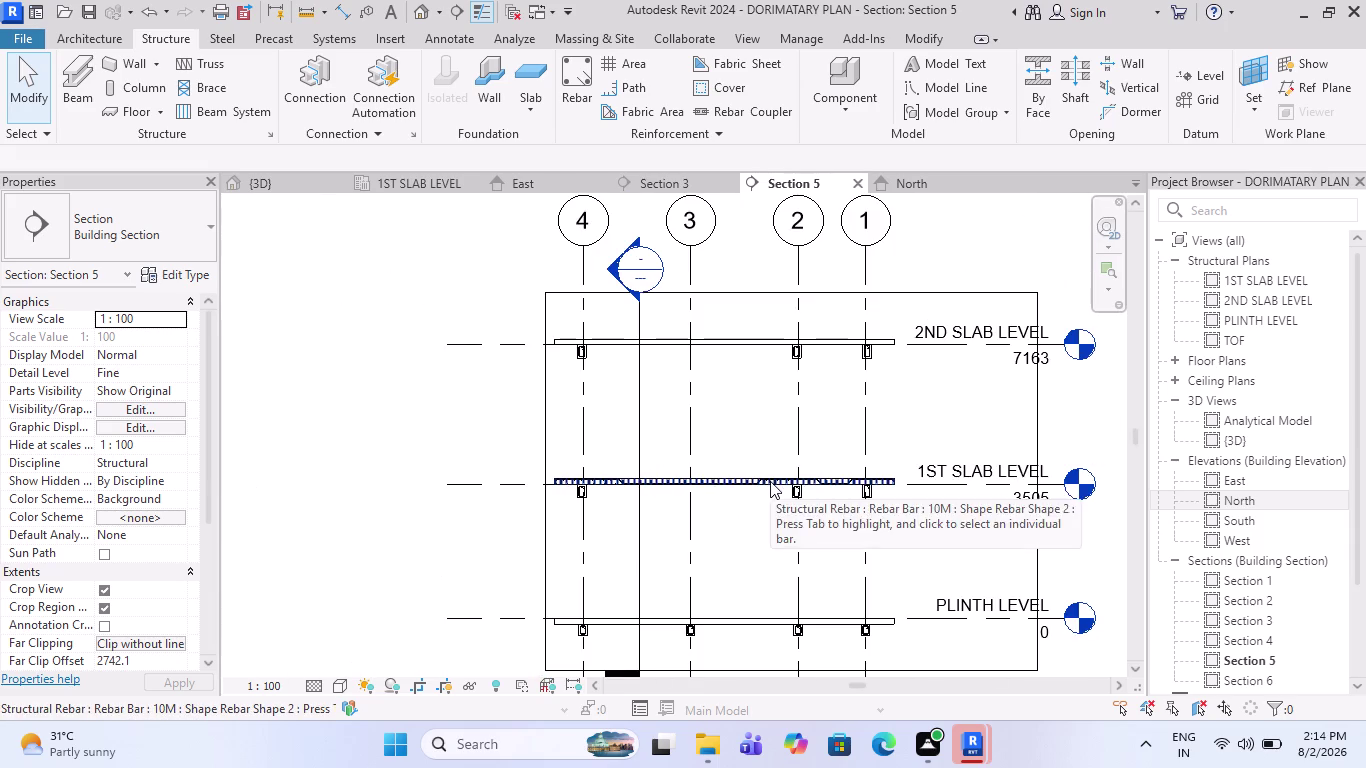
scroll(up, 3)
key(Escape)
scroll(up, 3)
key(Escape)
scroll(up, 3)
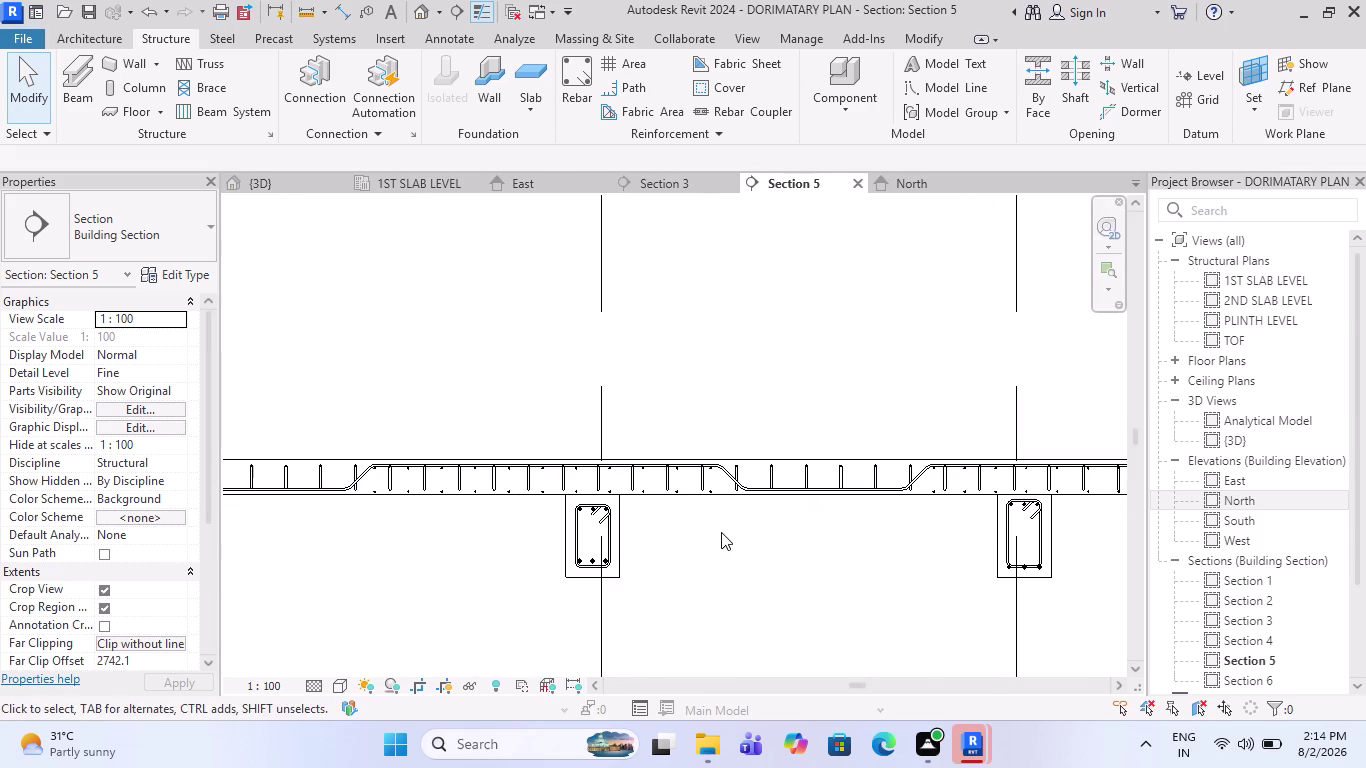
key(Escape)
key(Escape)
scroll(up, 3)
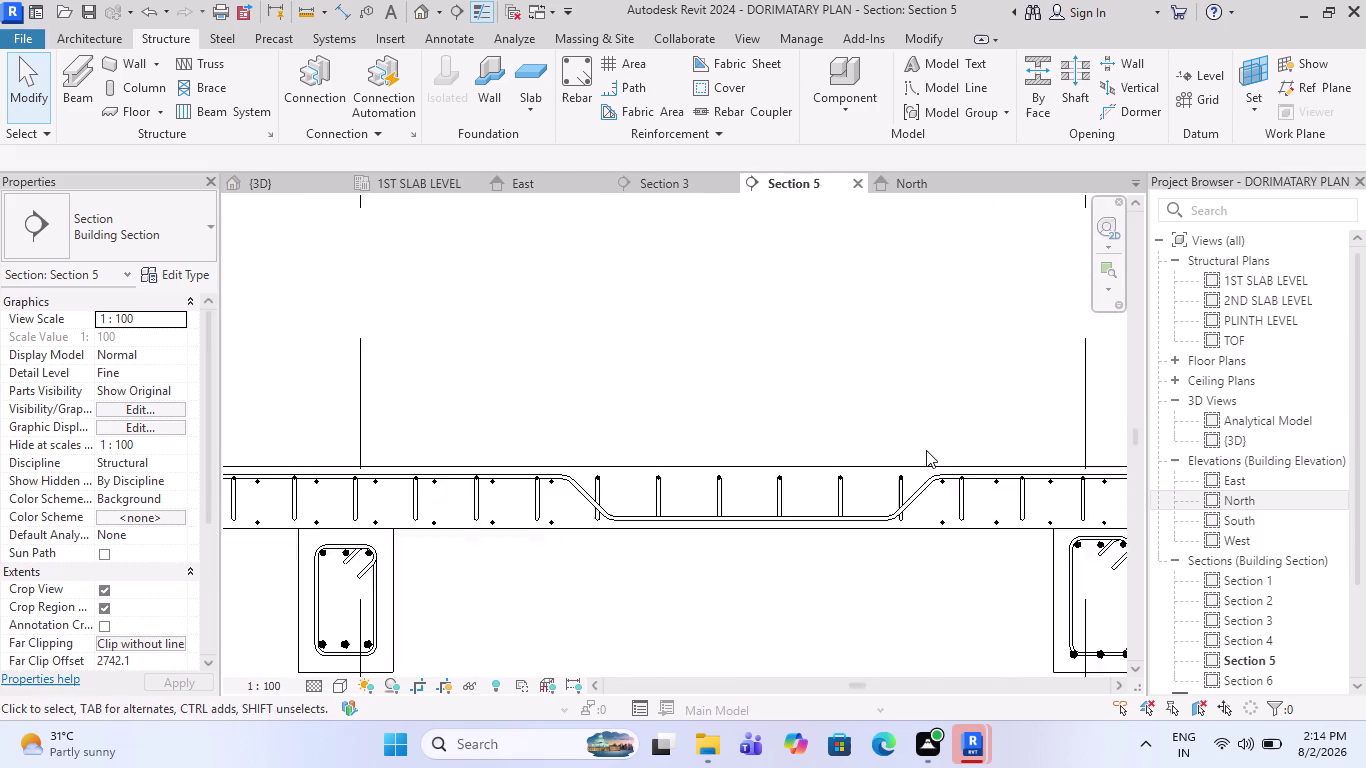
scroll(up, 3)
Select the 1ST SLAB LEVEL floor as the source element.
click(851, 463)
scroll(down, 3)
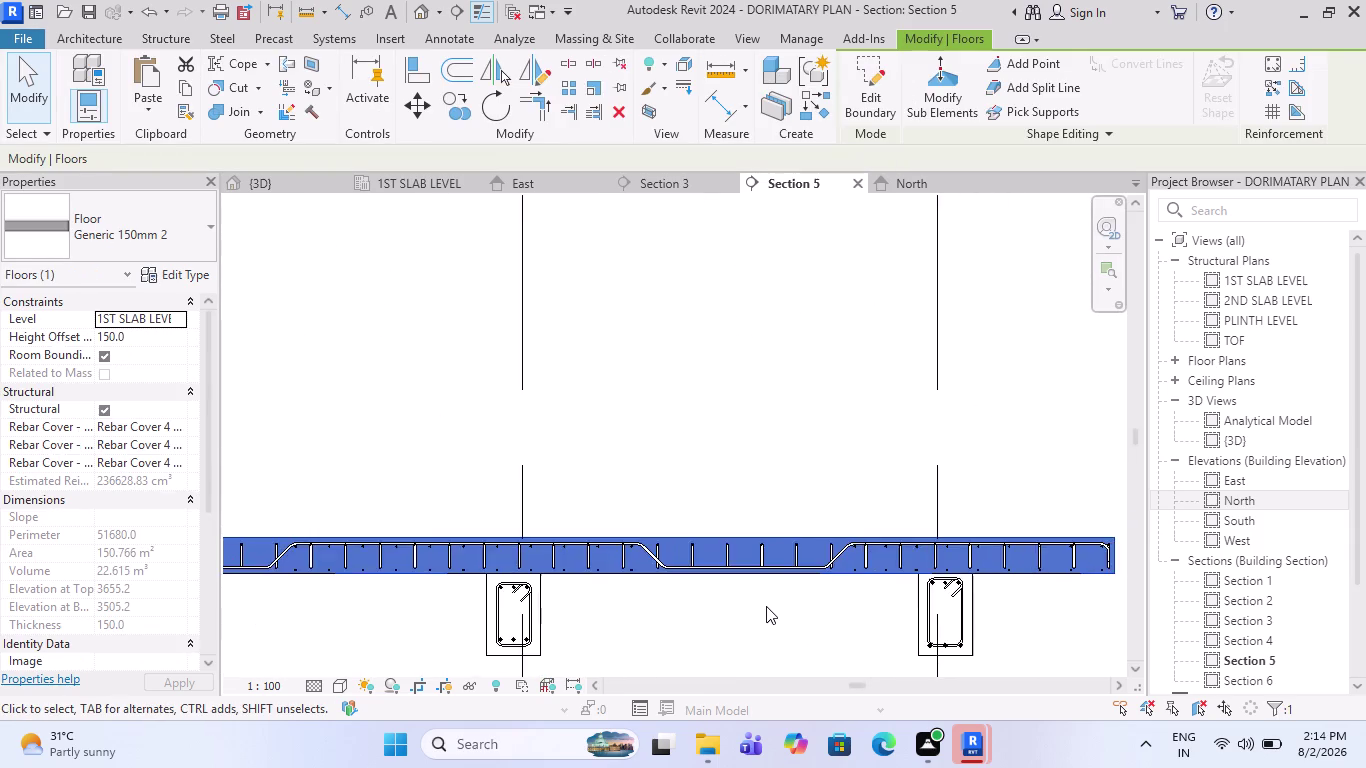
scroll(down, 3)
scroll(down, 3)
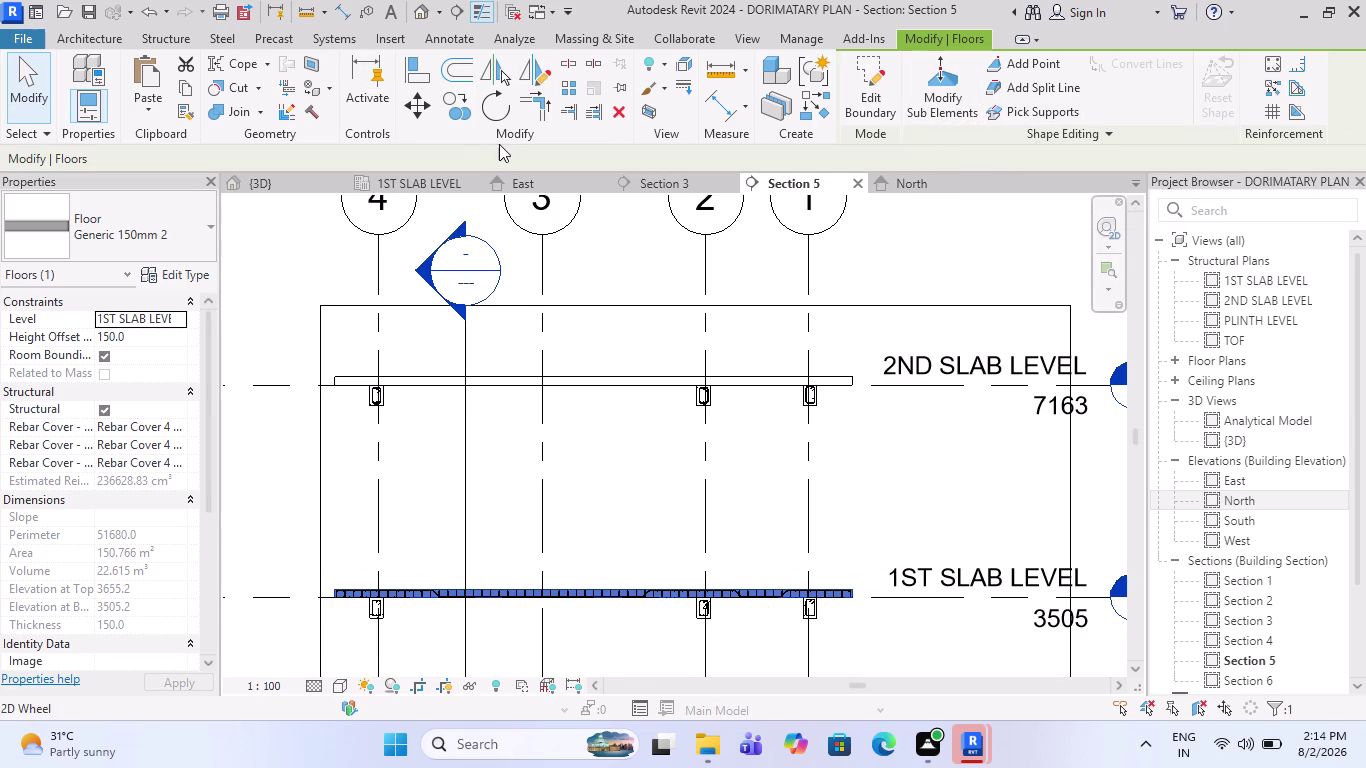
key(Escape)
key(Escape)
key(Escape)
scroll(up, 3)
scroll(down, 3)
scroll(up, 3)
key(Escape)
scroll(up, 3)
key(Escape)
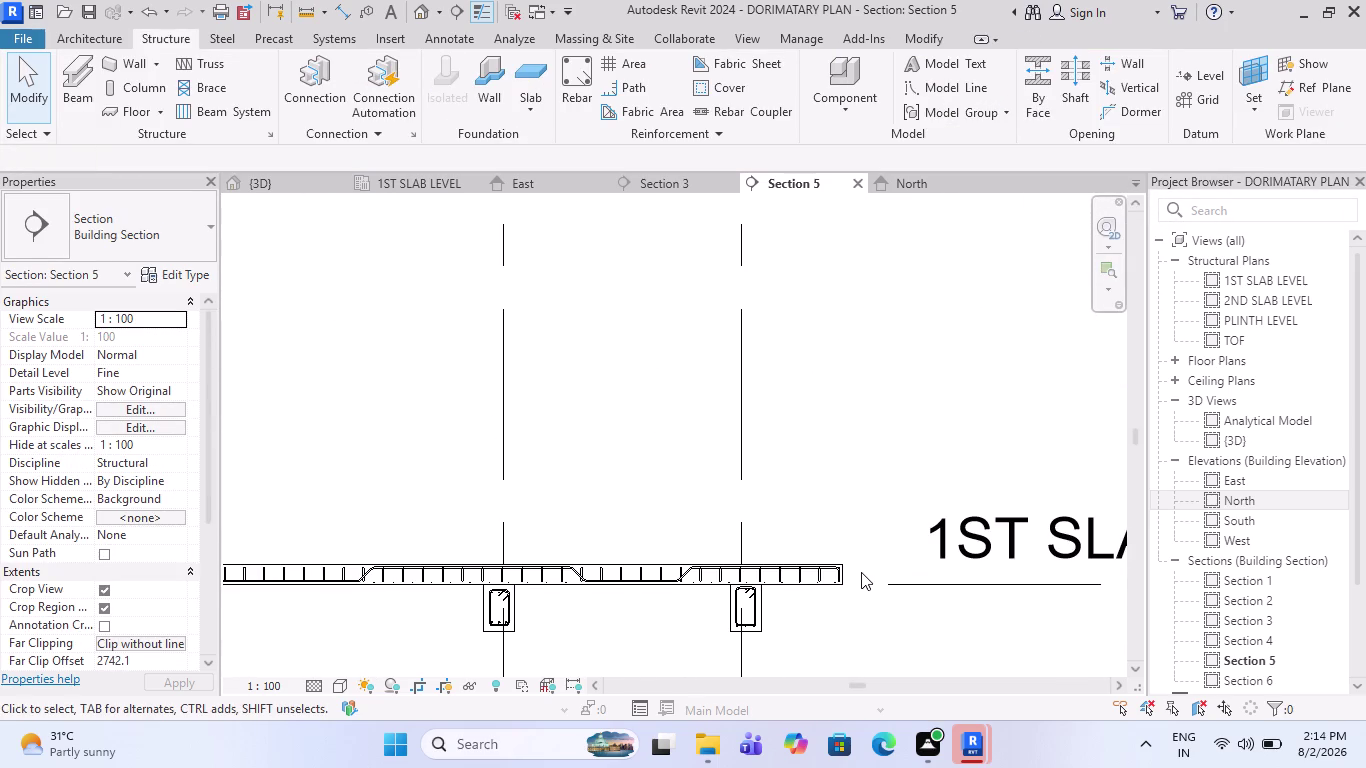
scroll(up, 3)
scroll(up, 3)
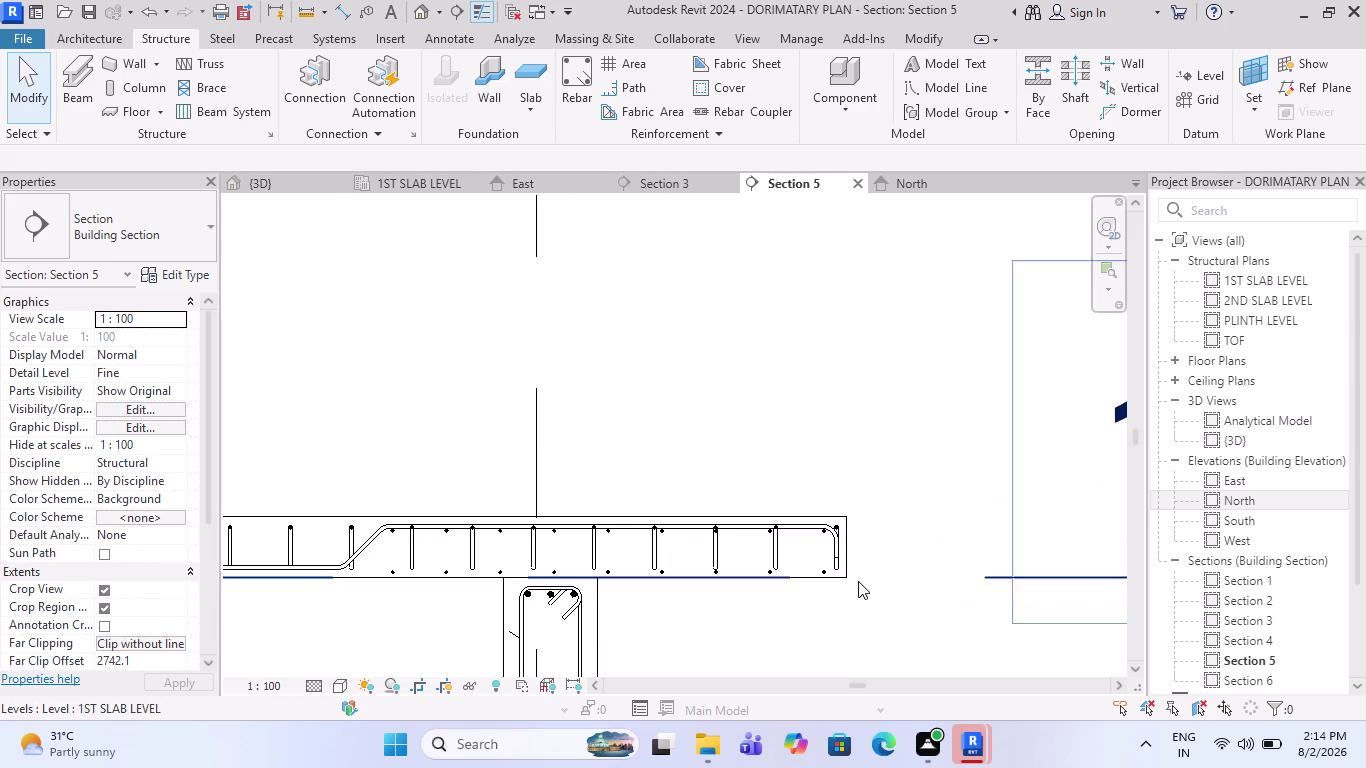
click(852, 578)
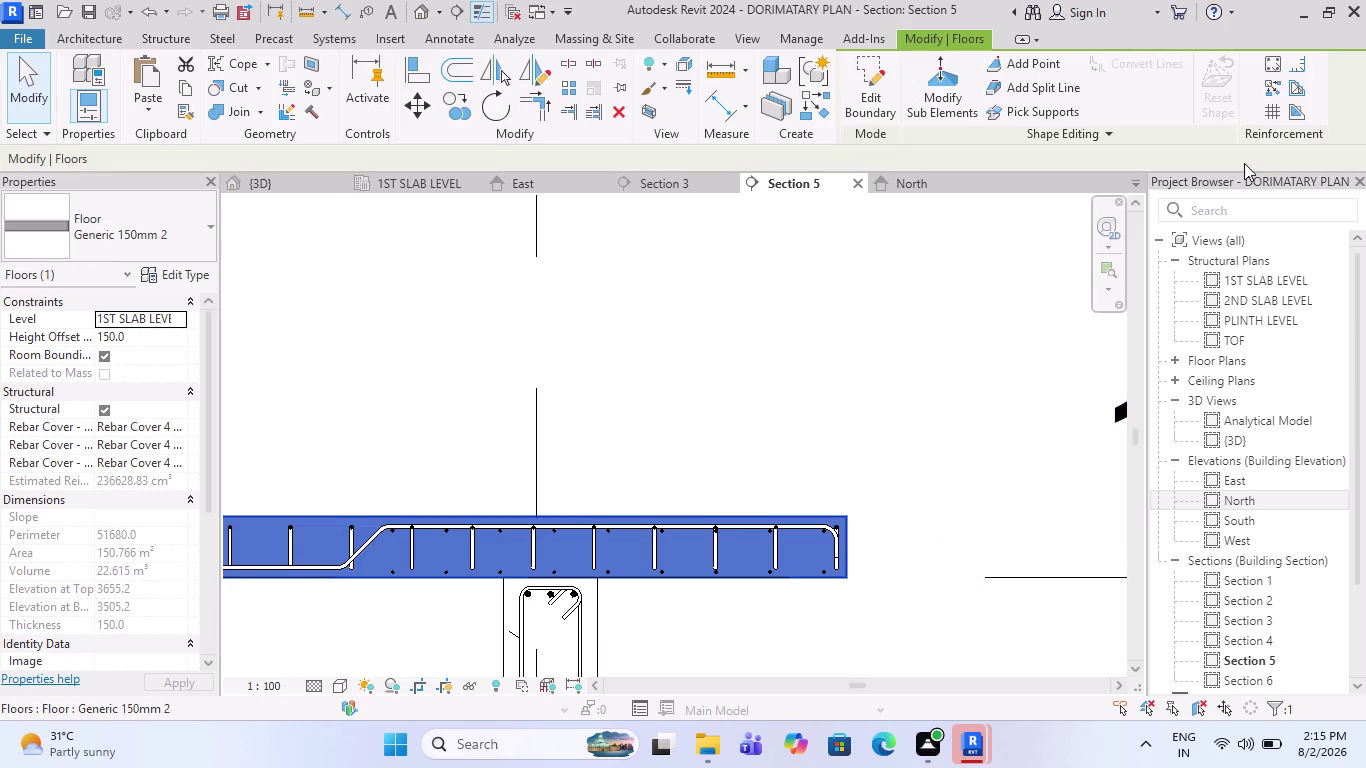
click(1277, 94)
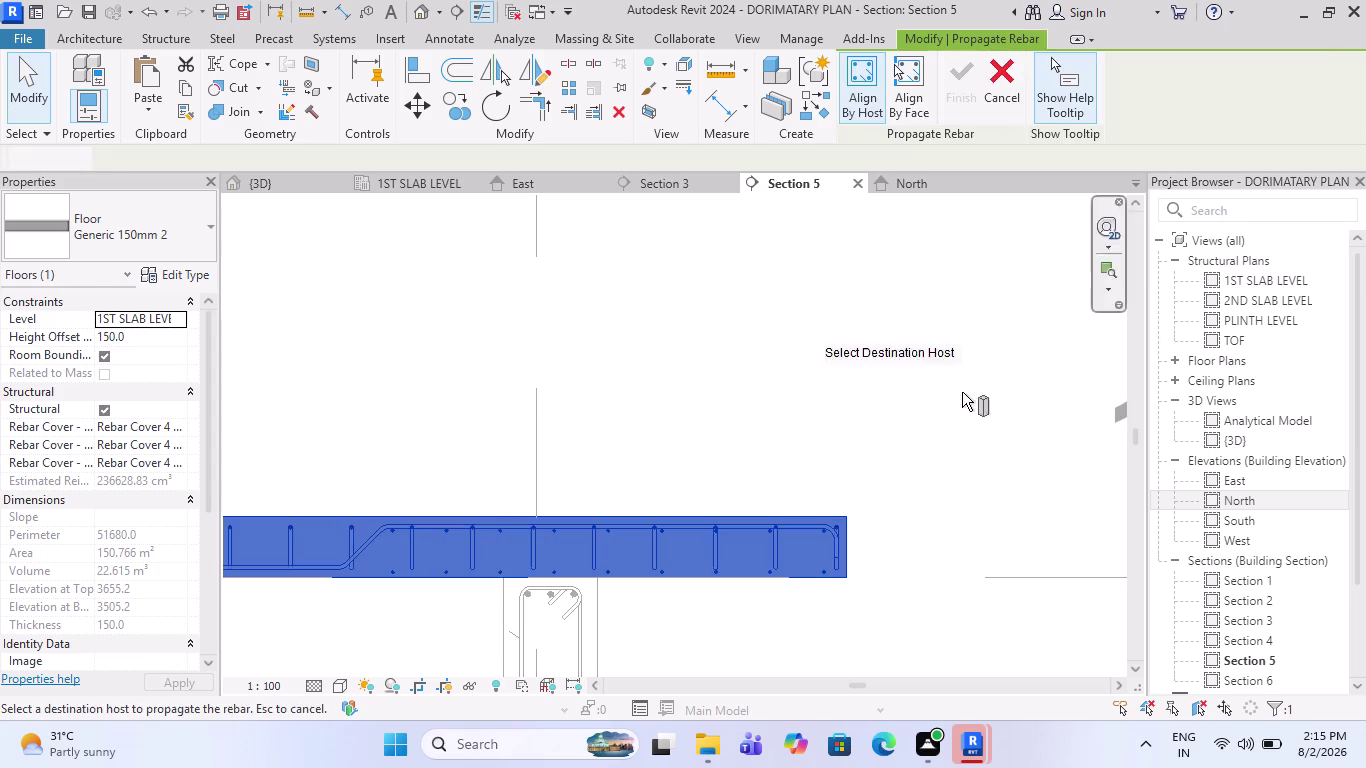
scroll(down, 3)
scroll(down, 3)
scroll(down, 3)
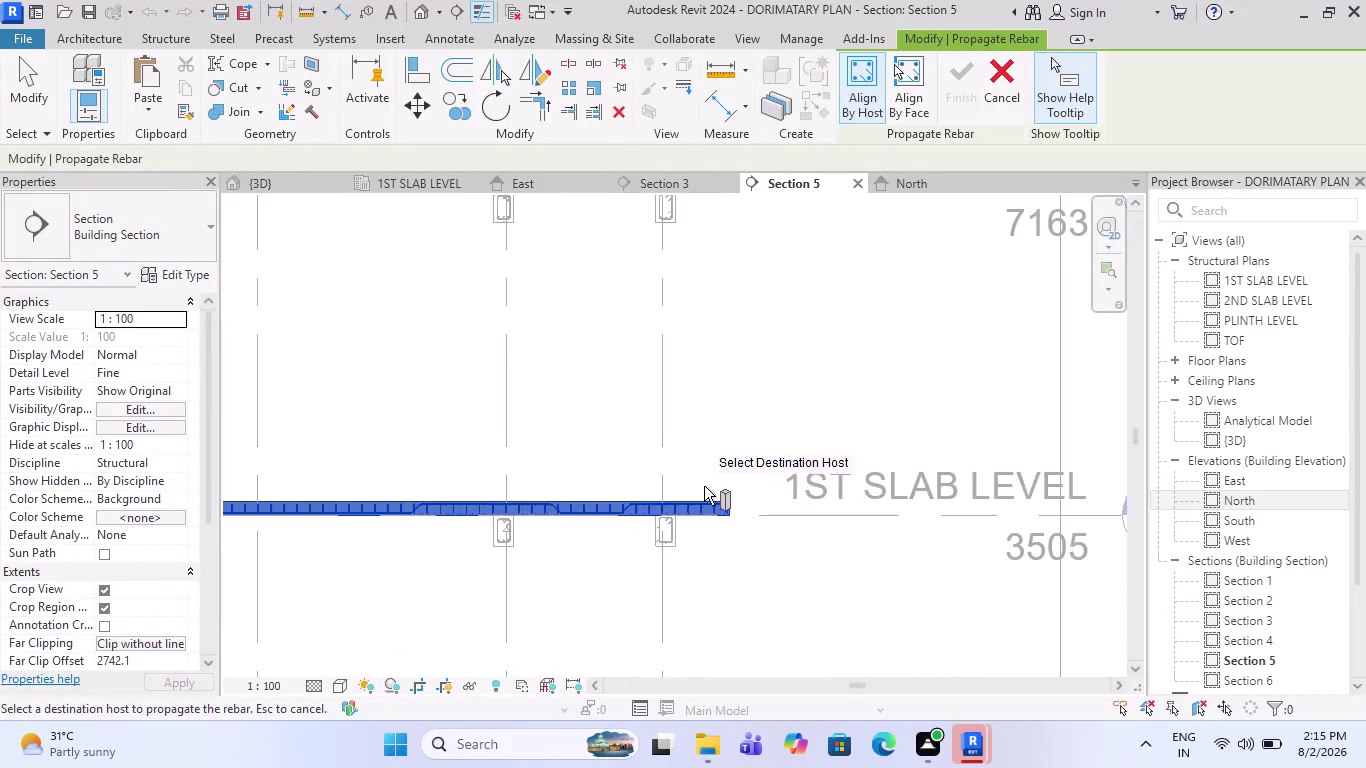
scroll(down, 3)
scroll(up, 3)
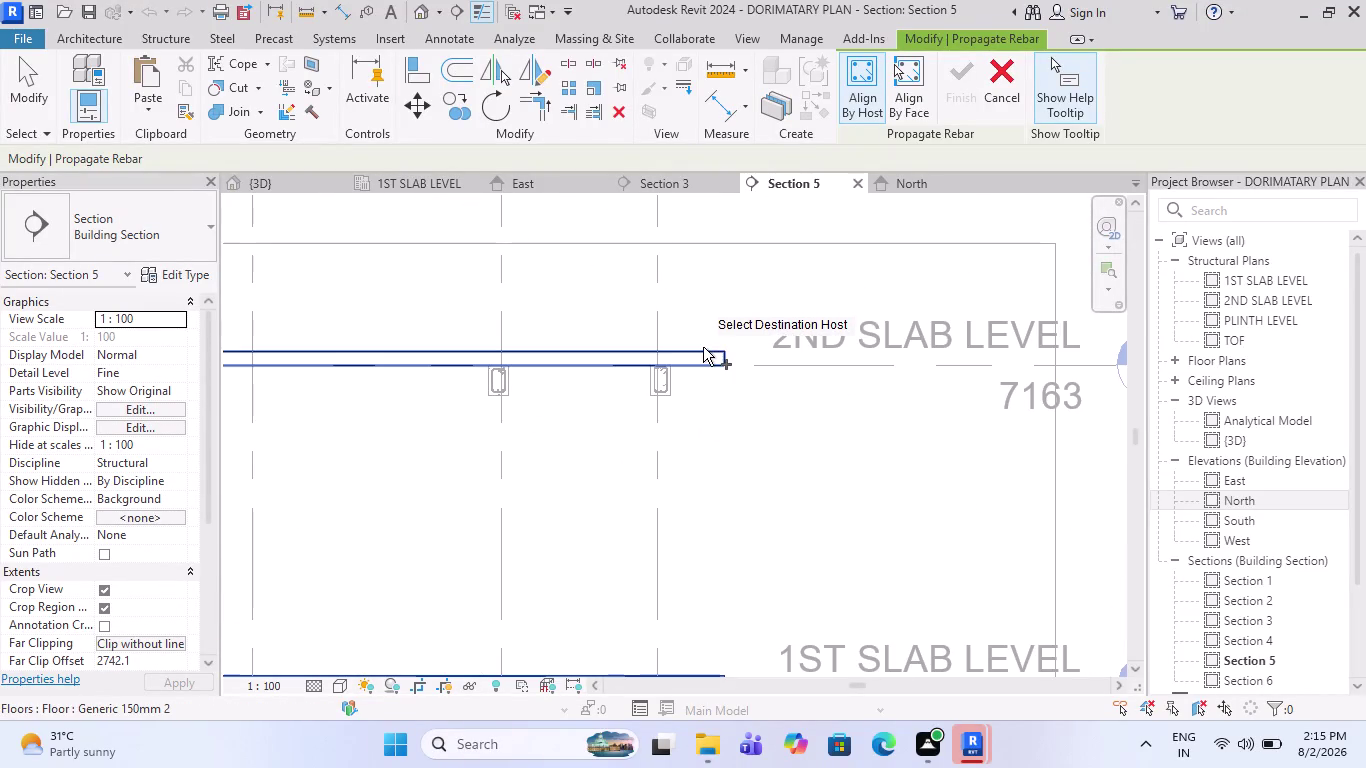
click(703, 348)
scroll(down, 3)
key(Escape)
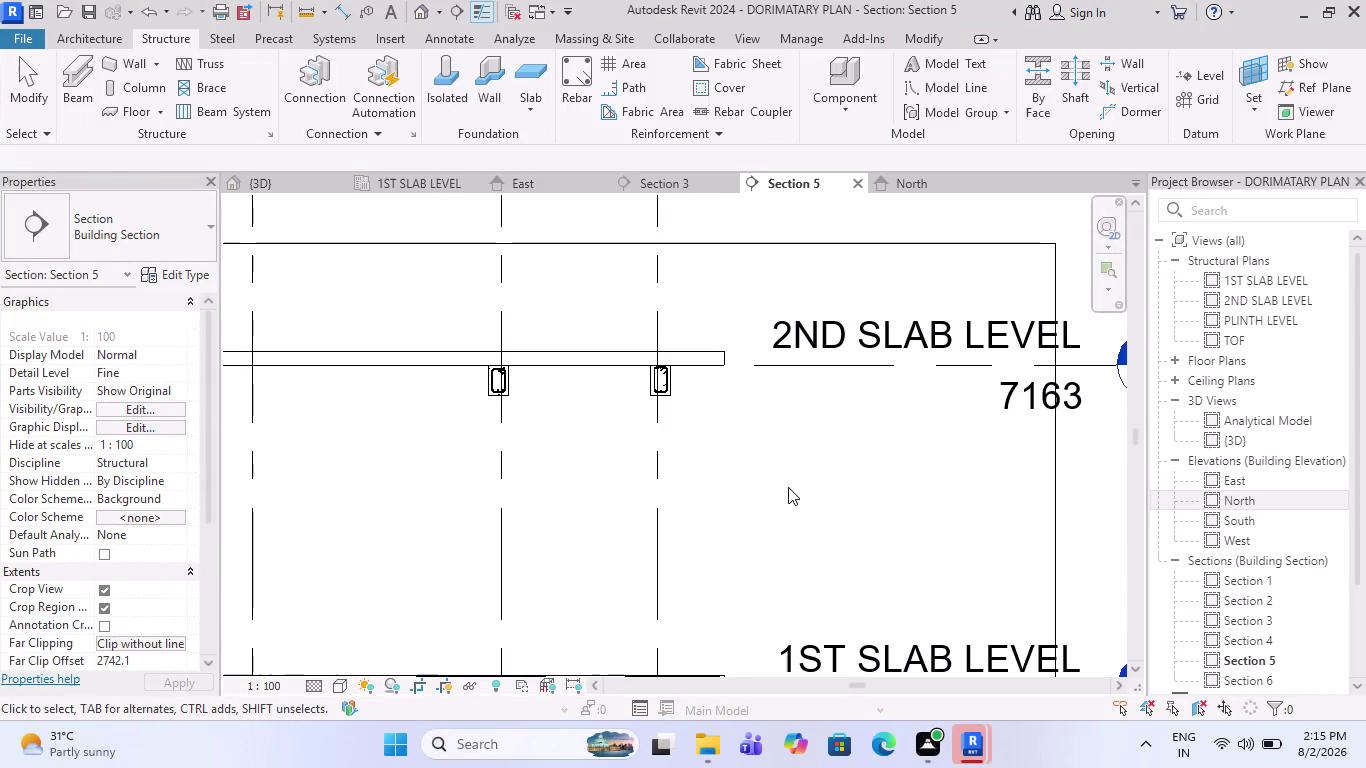
key(Escape)
Zoom into Section 5, then select and release the first slab floor.
scroll(down, 3)
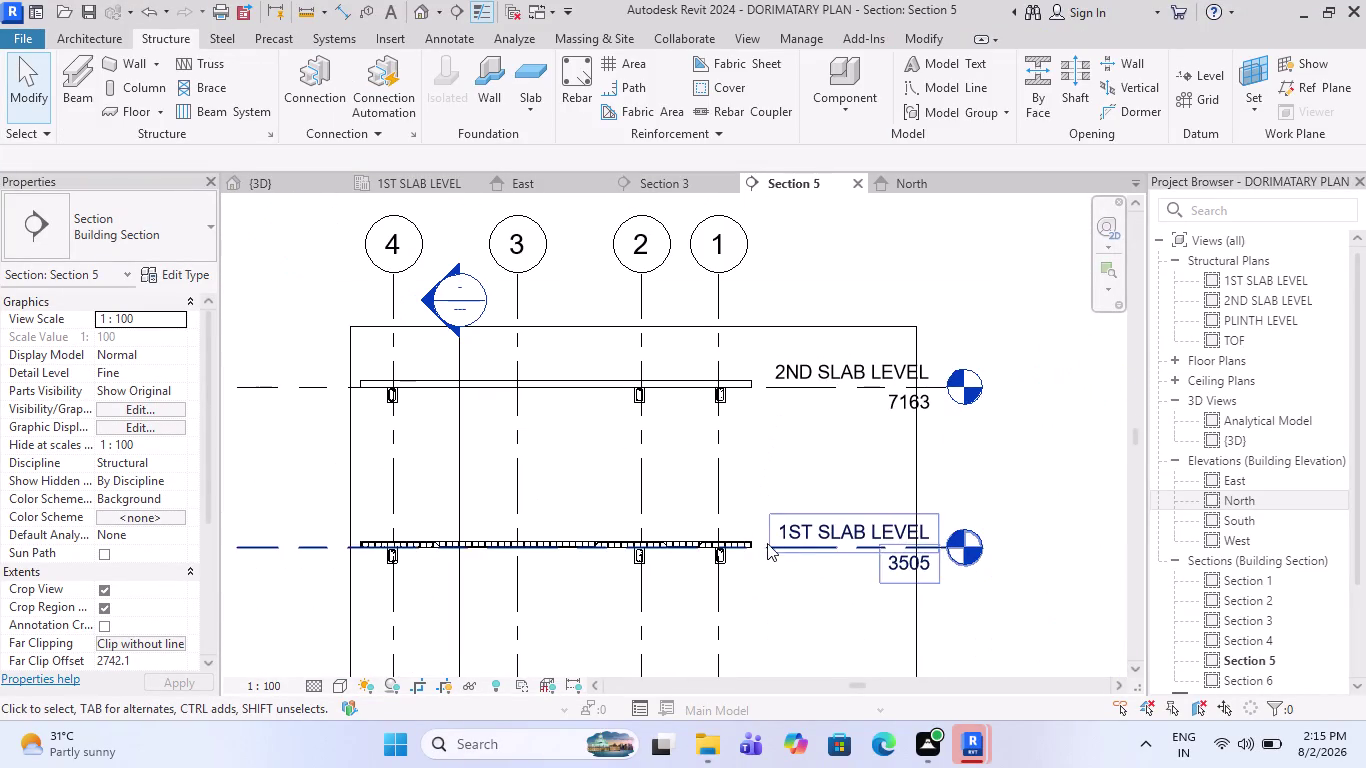
scroll(up, 3)
scroll(up, 3)
scroll(down, 3)
scroll(up, 3)
scroll(up, 3)
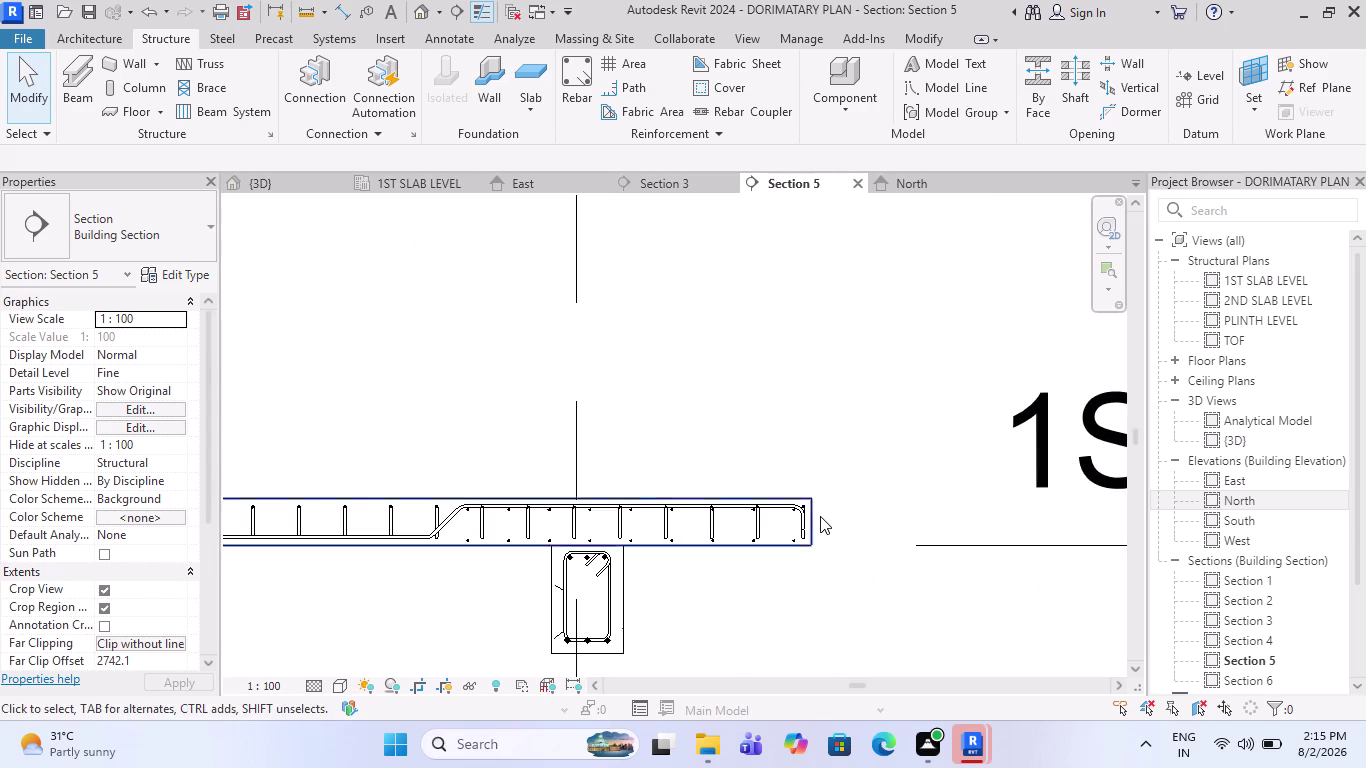
scroll(up, 3)
click(813, 516)
scroll(up, 3)
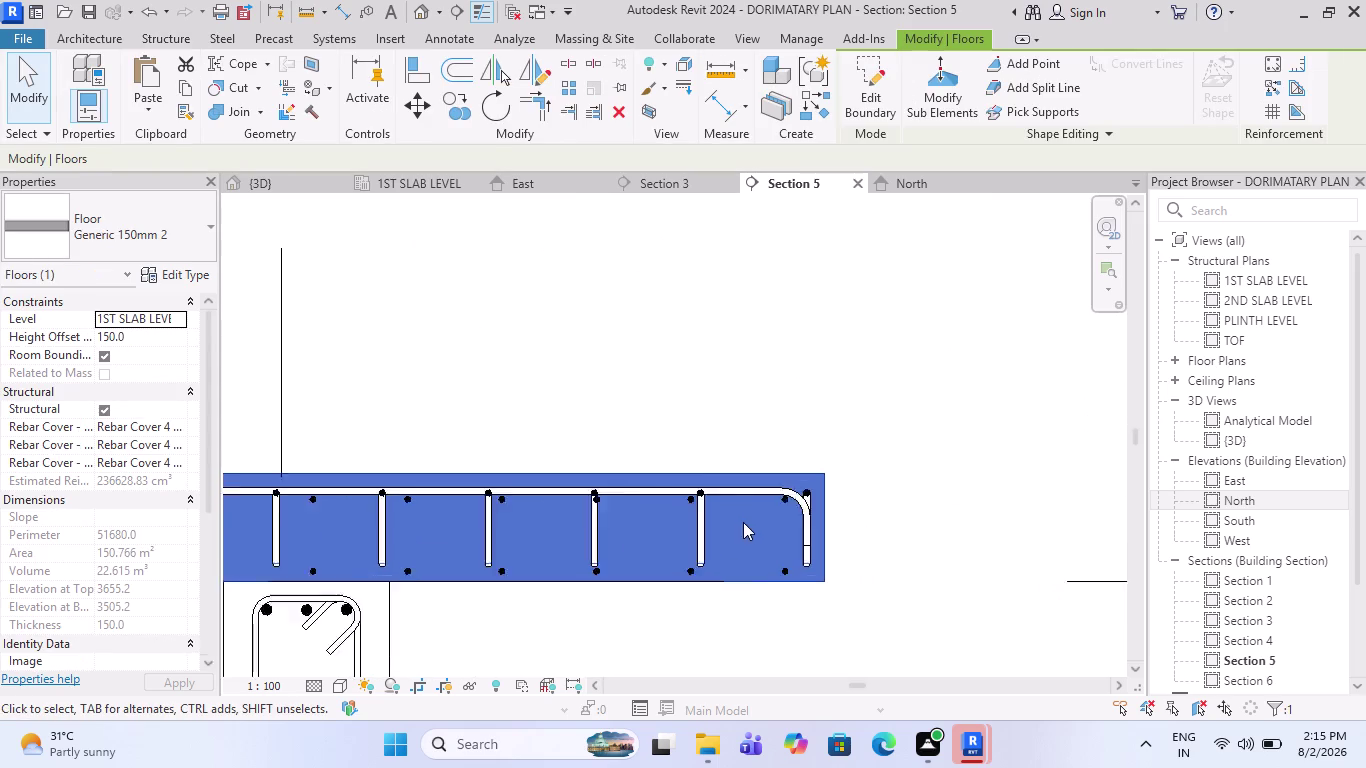
scroll(up, 3)
scroll(up, 3)
key(Escape)
Drag the 10M bar set's end back from the slab edge, giving 60 bars at 150 mm.
click(899, 445)
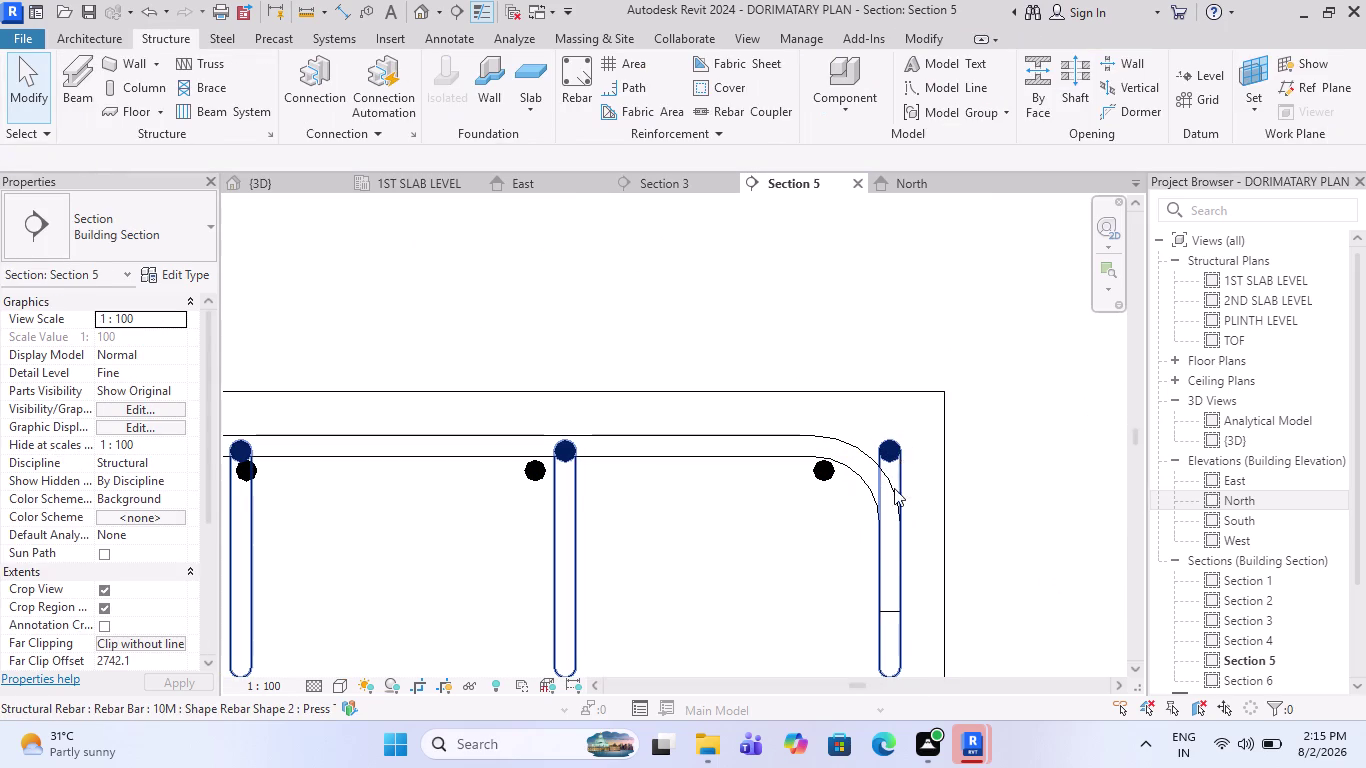
scroll(up, 3)
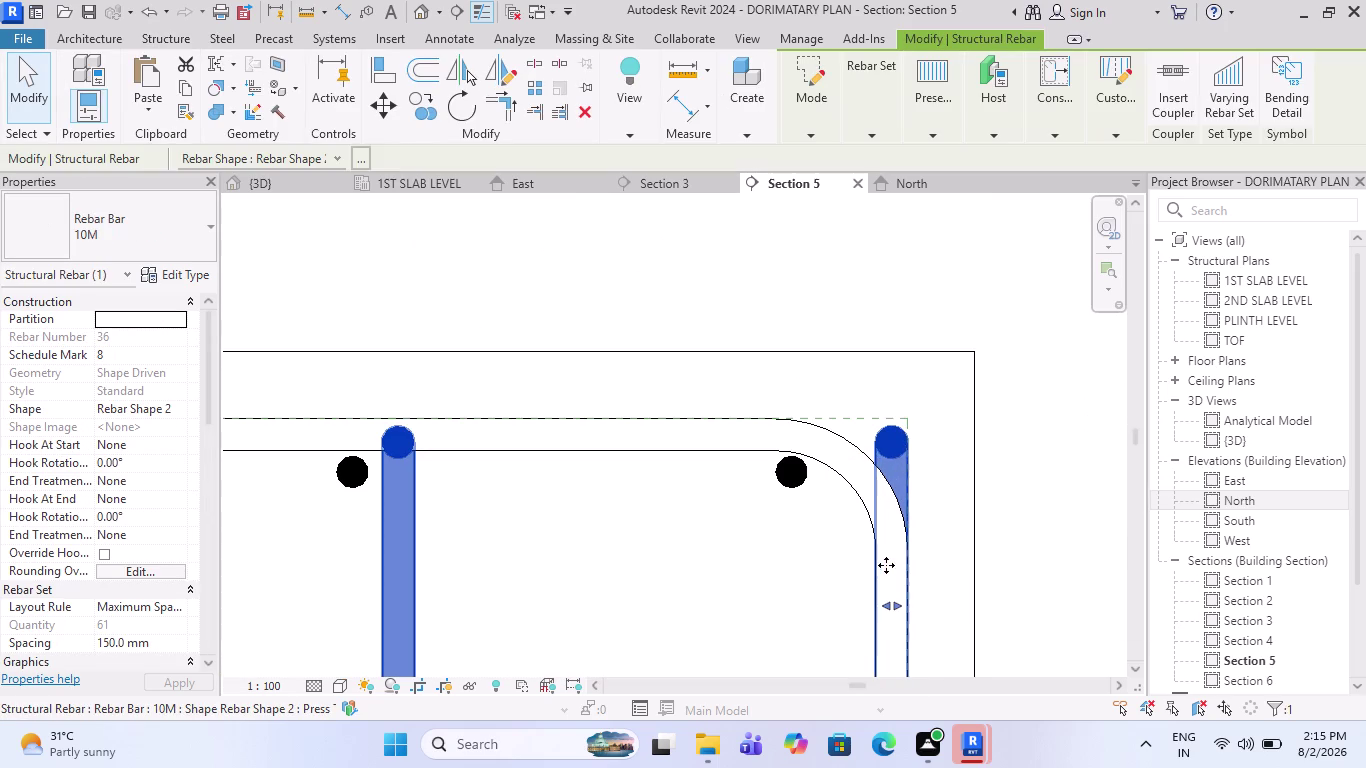
drag(886, 608, 748, 618)
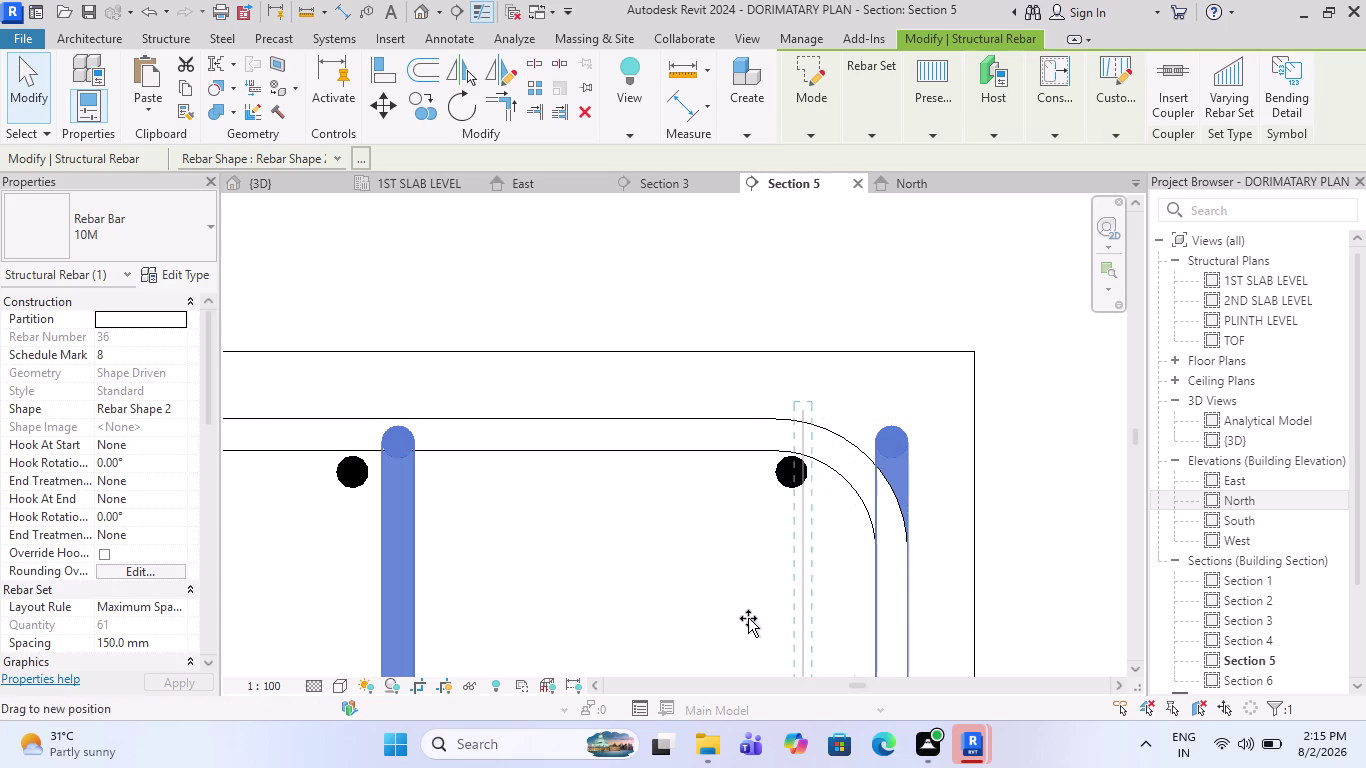
drag(748, 618, 735, 619)
scroll(down, 3)
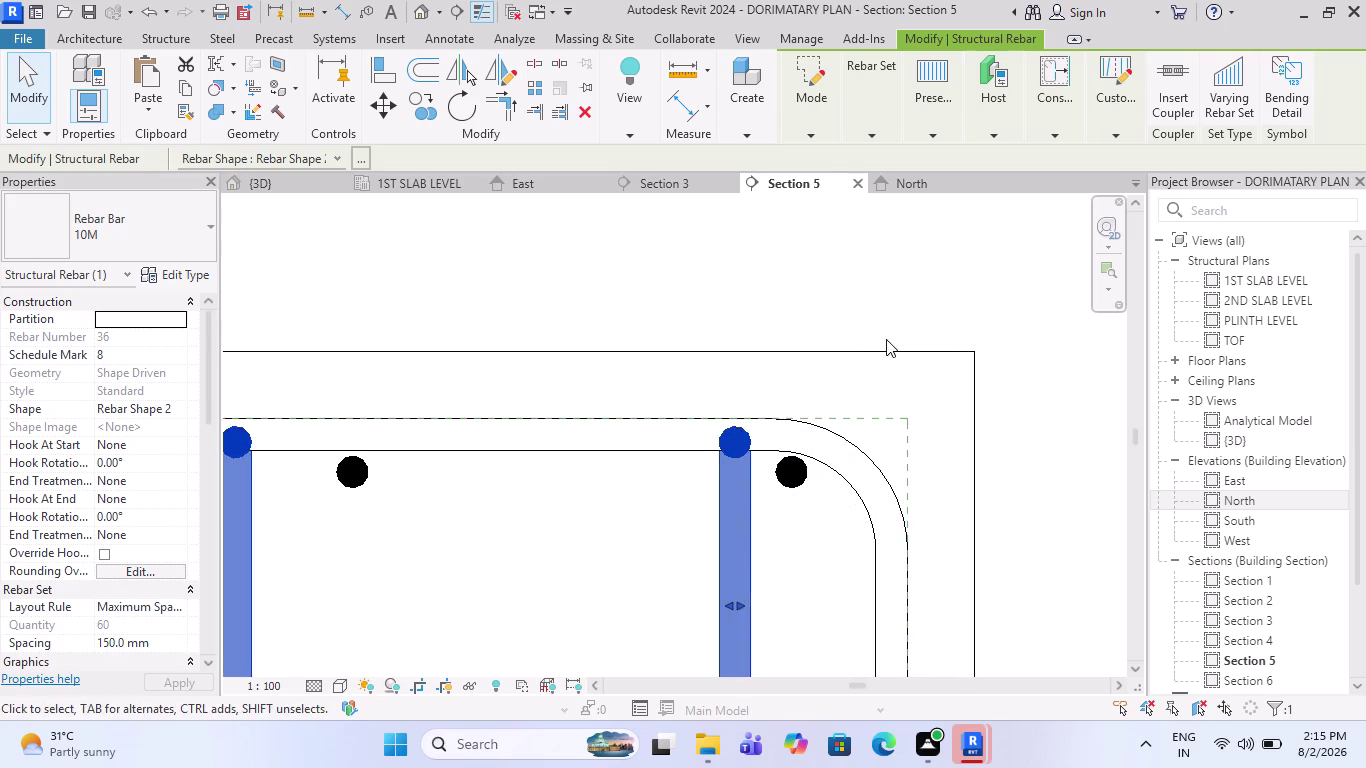
scroll(down, 3)
scroll(down, 3)
key(Escape)
scroll(down, 3)
scroll(down, 3)
scroll(down, 3)
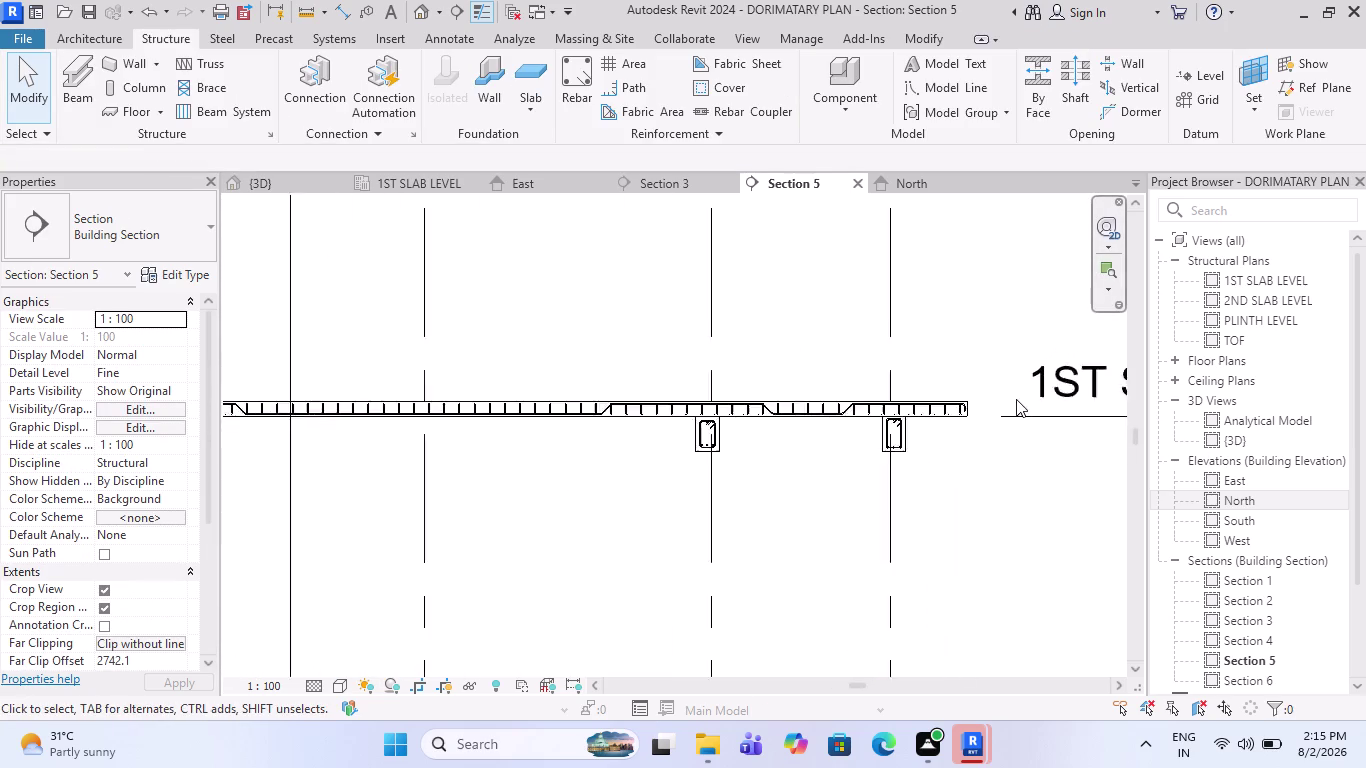
scroll(down, 3)
scroll(down, 3)
scroll(up, 3)
scroll(up, 3)
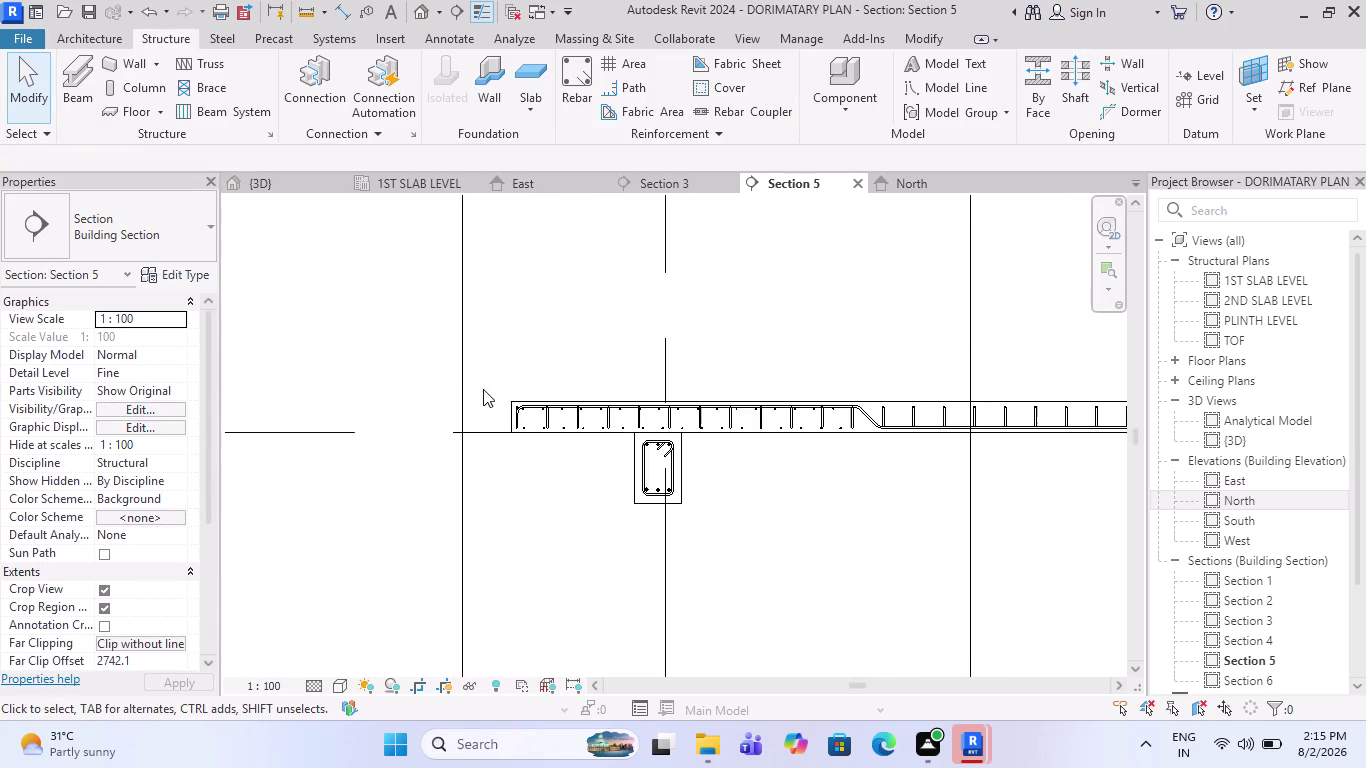
scroll(up, 3)
scroll(up, 3)
Drag the hooked slab-edge bar's end grip to shorten its vertical leg.
click(558, 412)
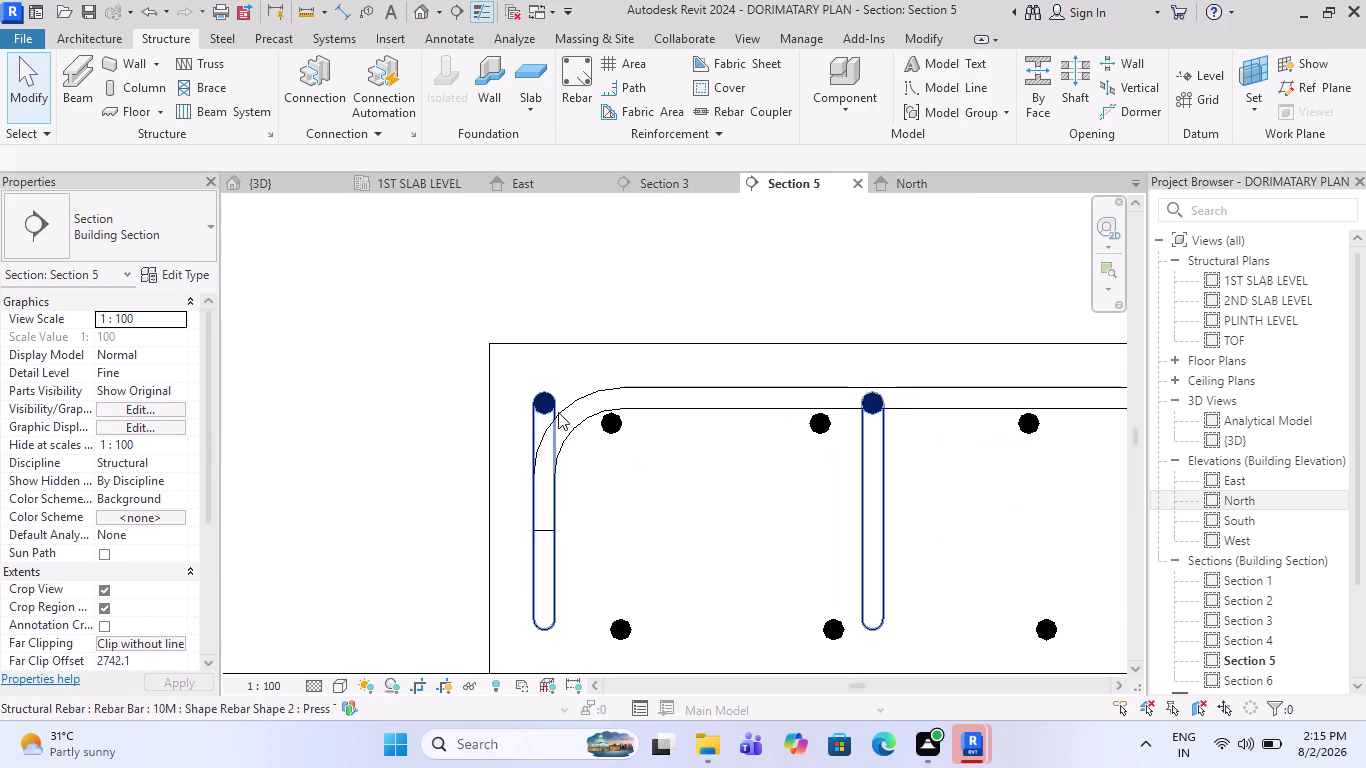
drag(547, 508, 548, 509)
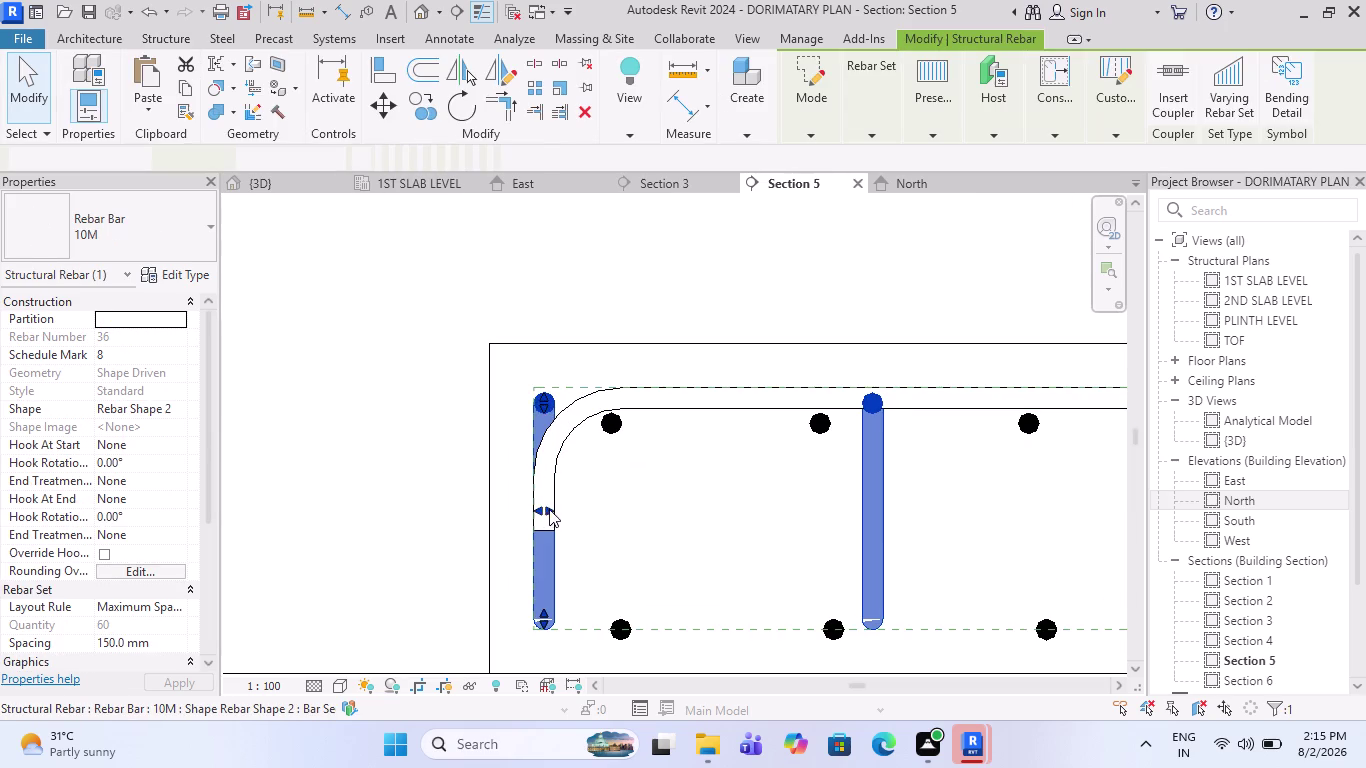
drag(548, 509, 601, 517)
key(Escape)
scroll(down, 3)
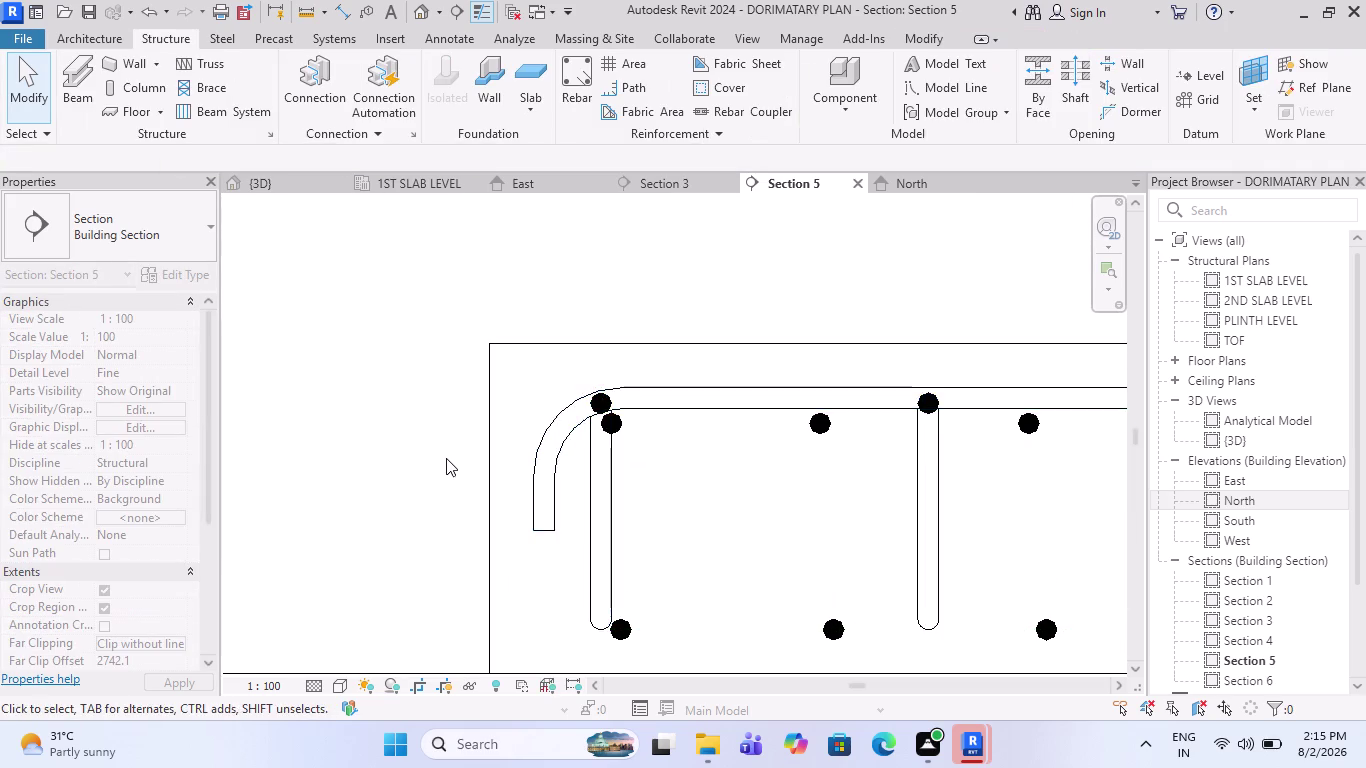
scroll(down, 3)
scroll(down, 3)
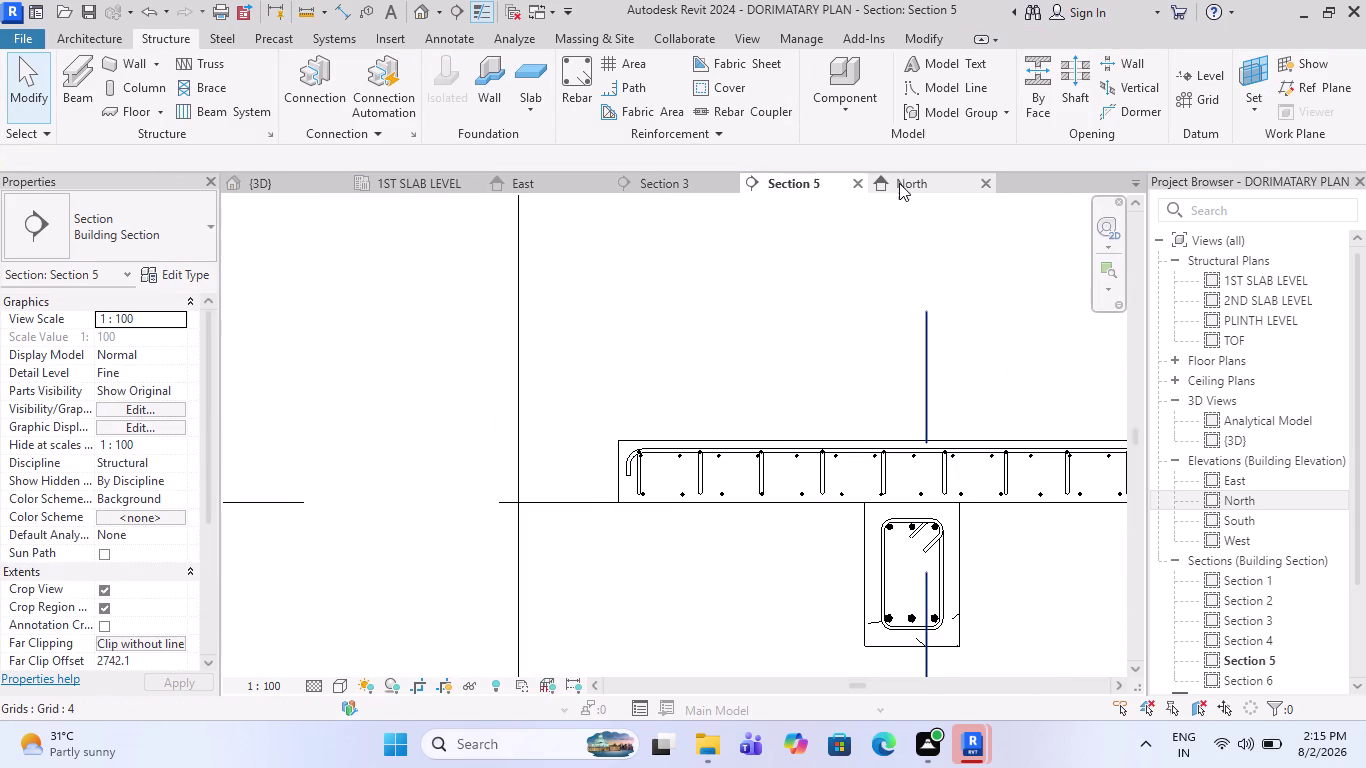
Switch to the North elevation and zoom in on the slab levels.
click(899, 183)
scroll(down, 3)
scroll(down, 3)
scroll(down, 3)
scroll(up, 3)
scroll(up, 3)
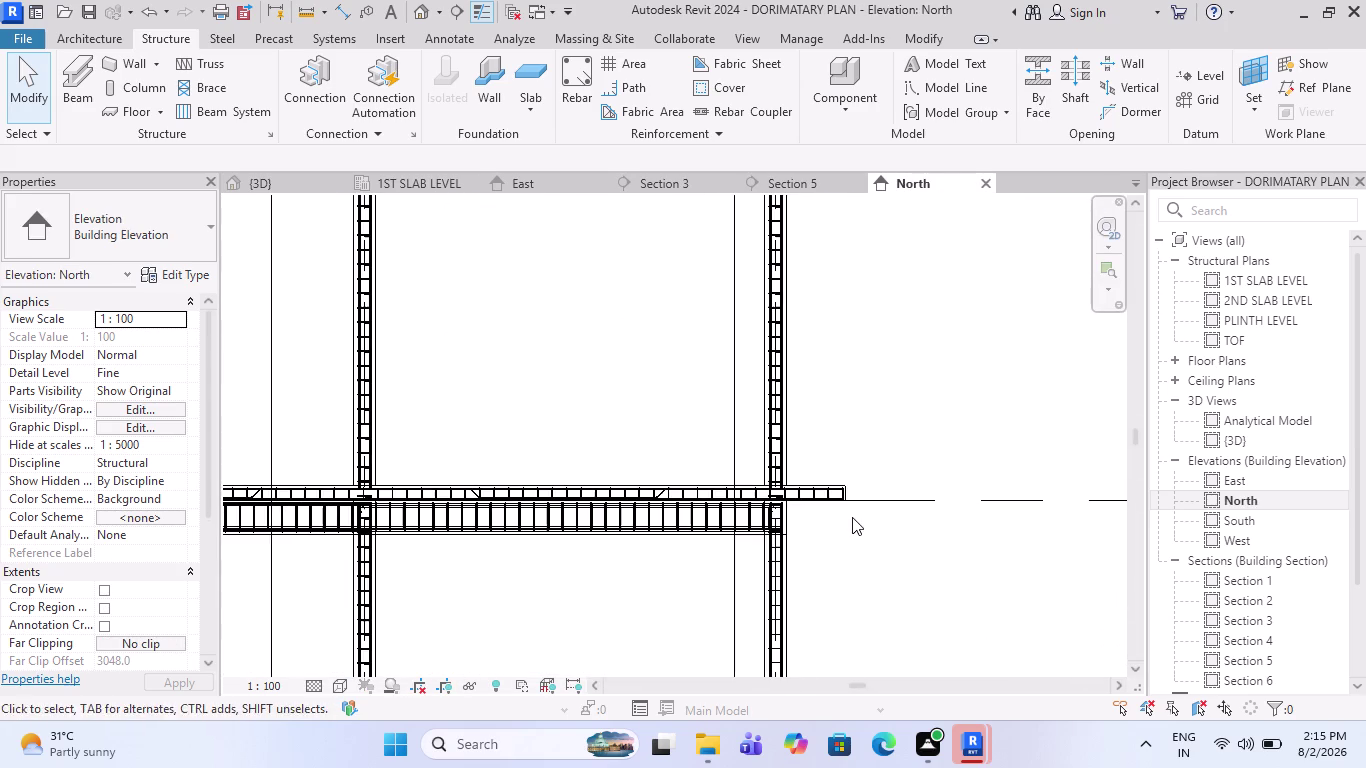
scroll(up, 3)
scroll(up, 3)
scroll(up, 3)
Propagate the 1st slab level floor's rebar onto the 2nd slab level floor.
click(793, 498)
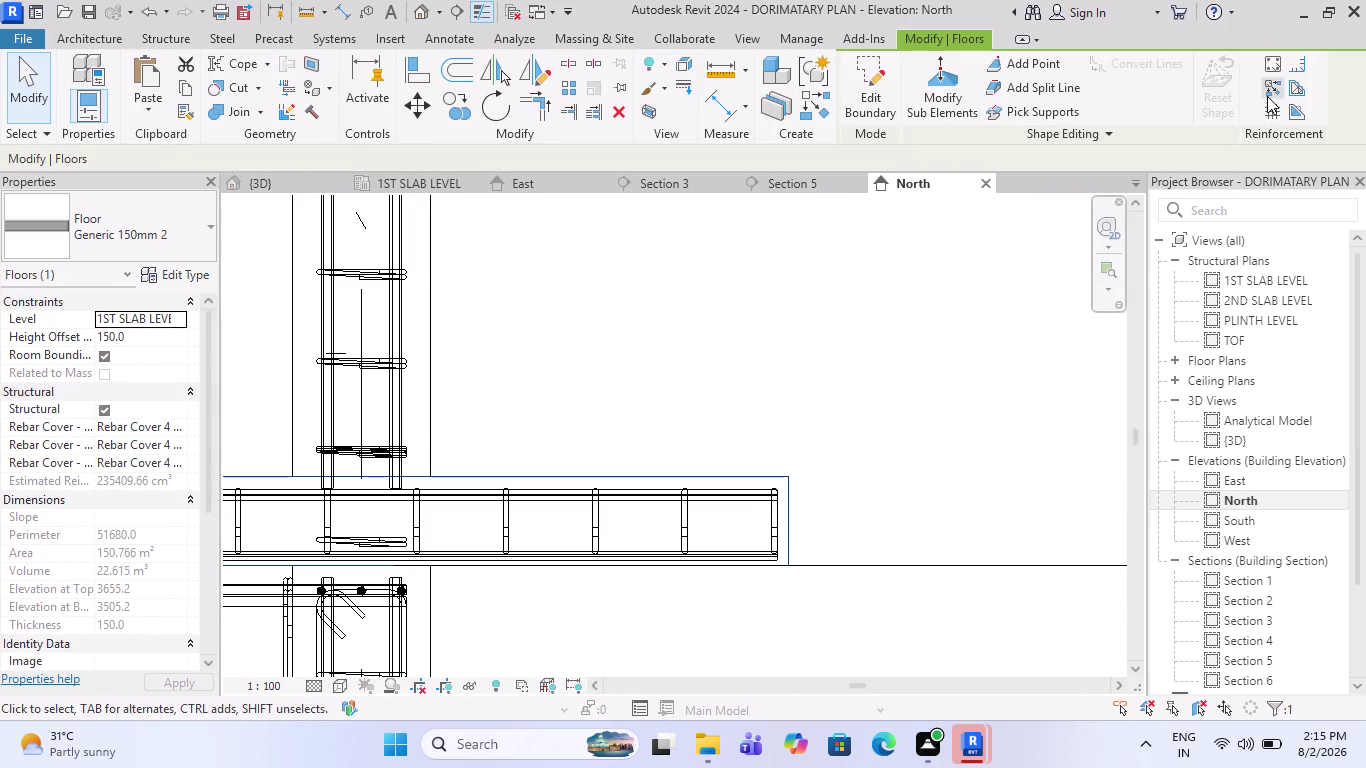
click(1270, 95)
scroll(down, 3)
scroll(down, 3)
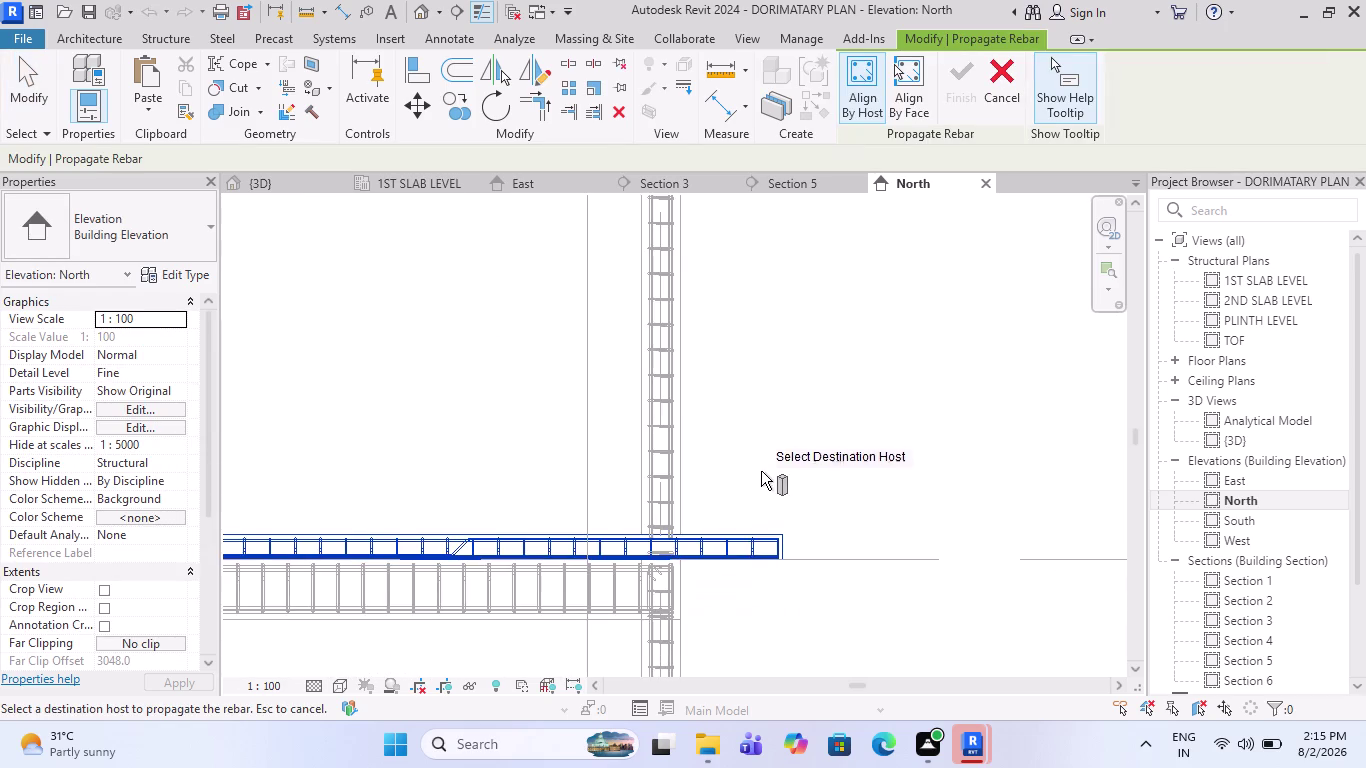
scroll(down, 3)
scroll(down, 3)
scroll(up, 3)
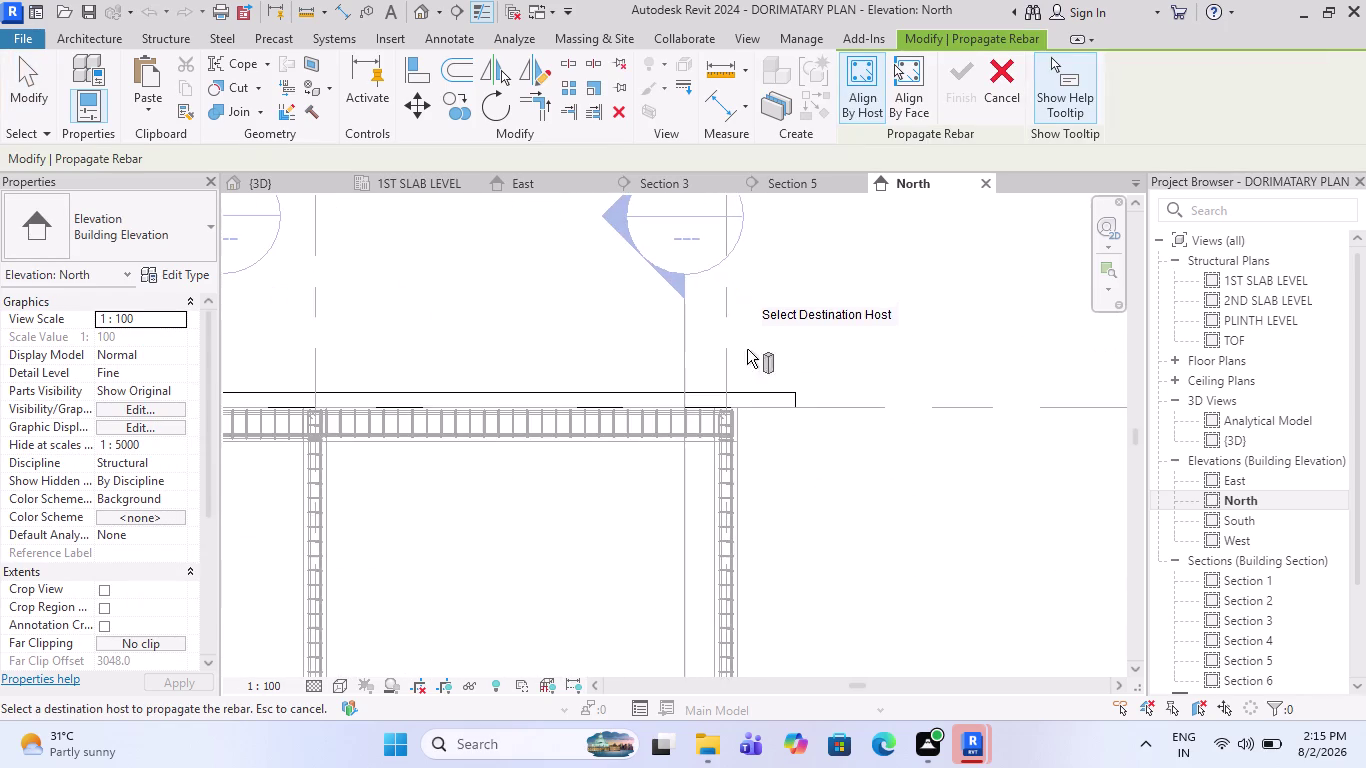
scroll(up, 3)
click(752, 407)
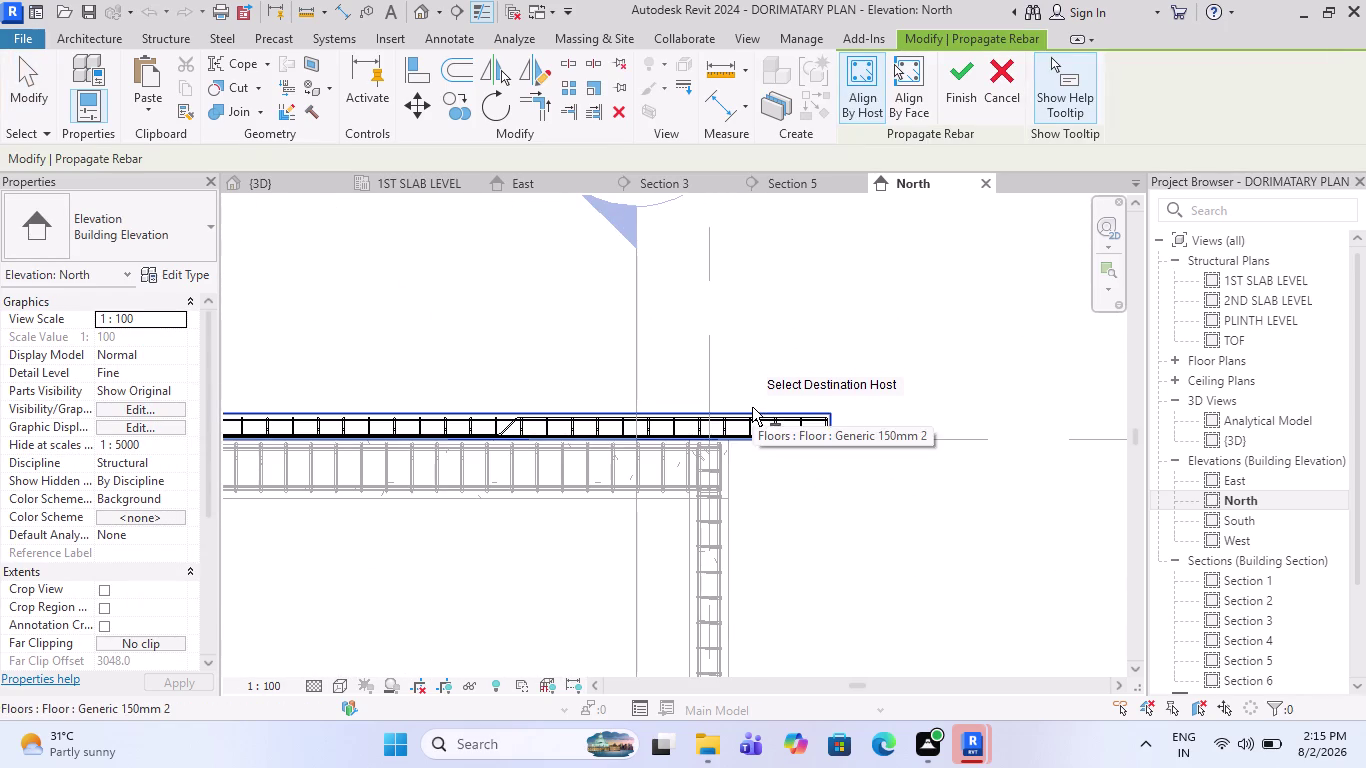
key(Escape)
Propagate the lower slab's rebar onto the upper slab again.
scroll(down, 3)
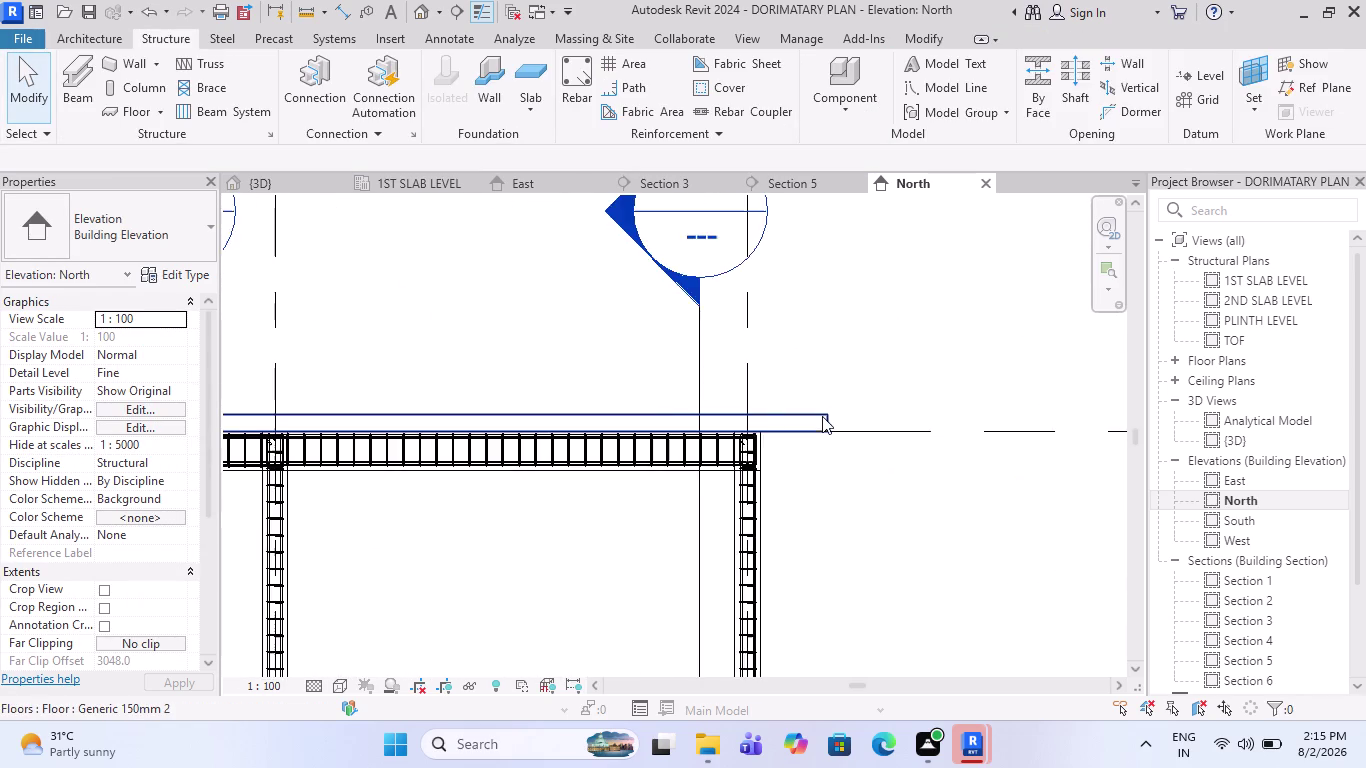
scroll(down, 3)
scroll(up, 3)
scroll(up, 3)
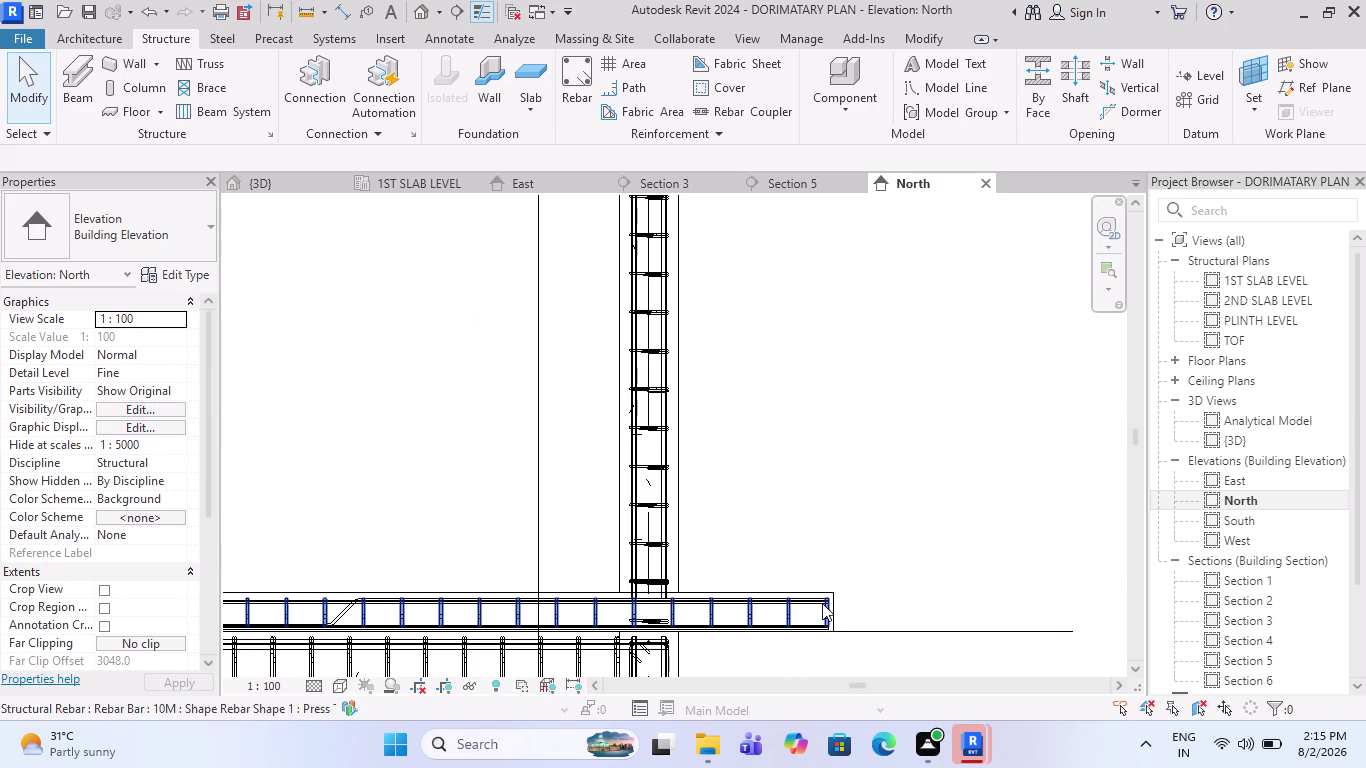
click(833, 589)
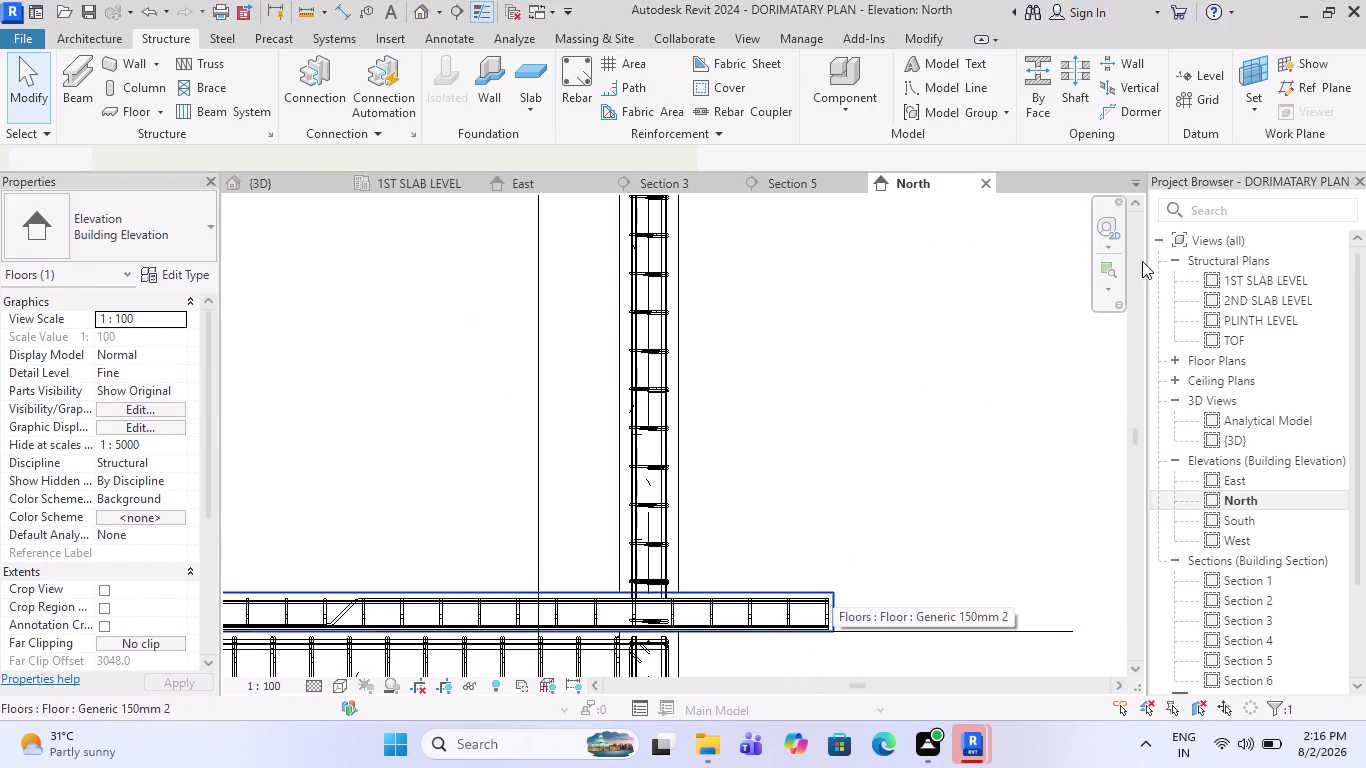
click(1281, 96)
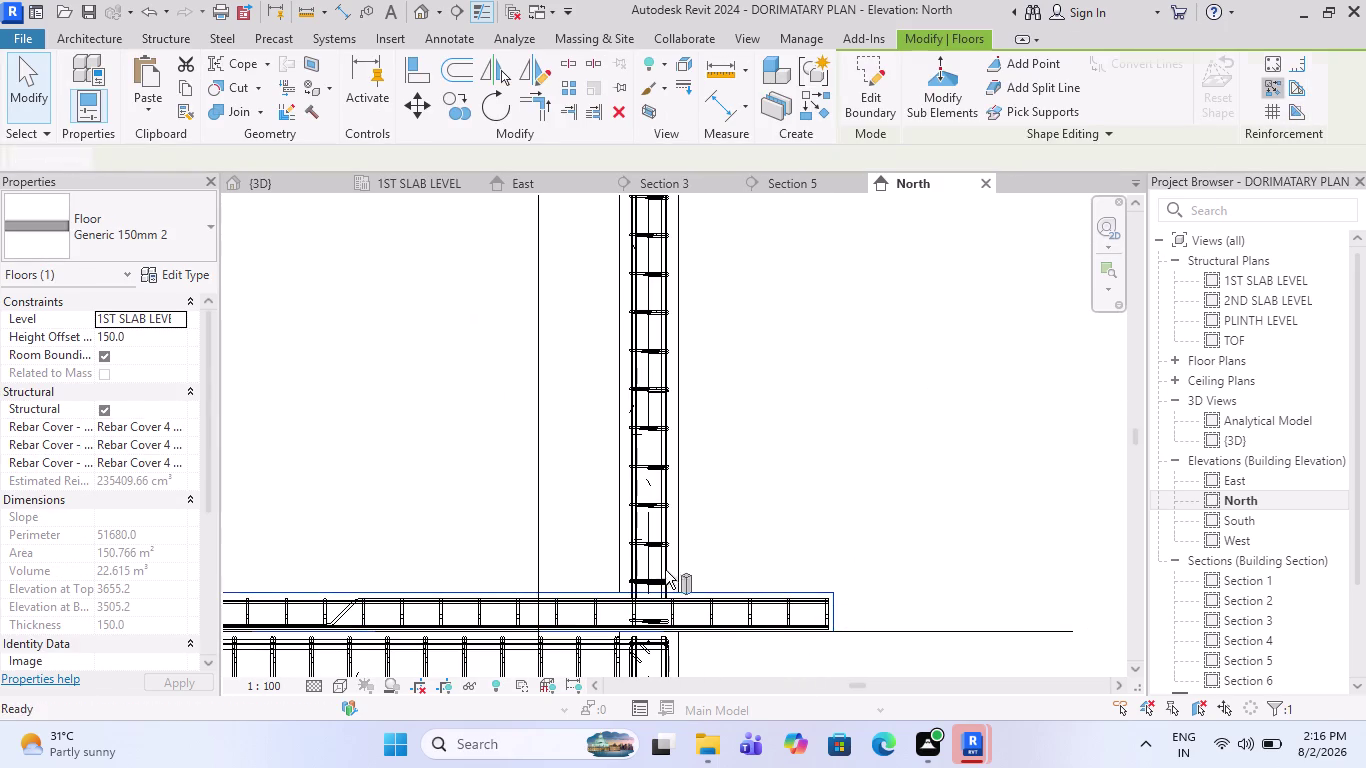
scroll(down, 3)
scroll(down, 3)
click(695, 274)
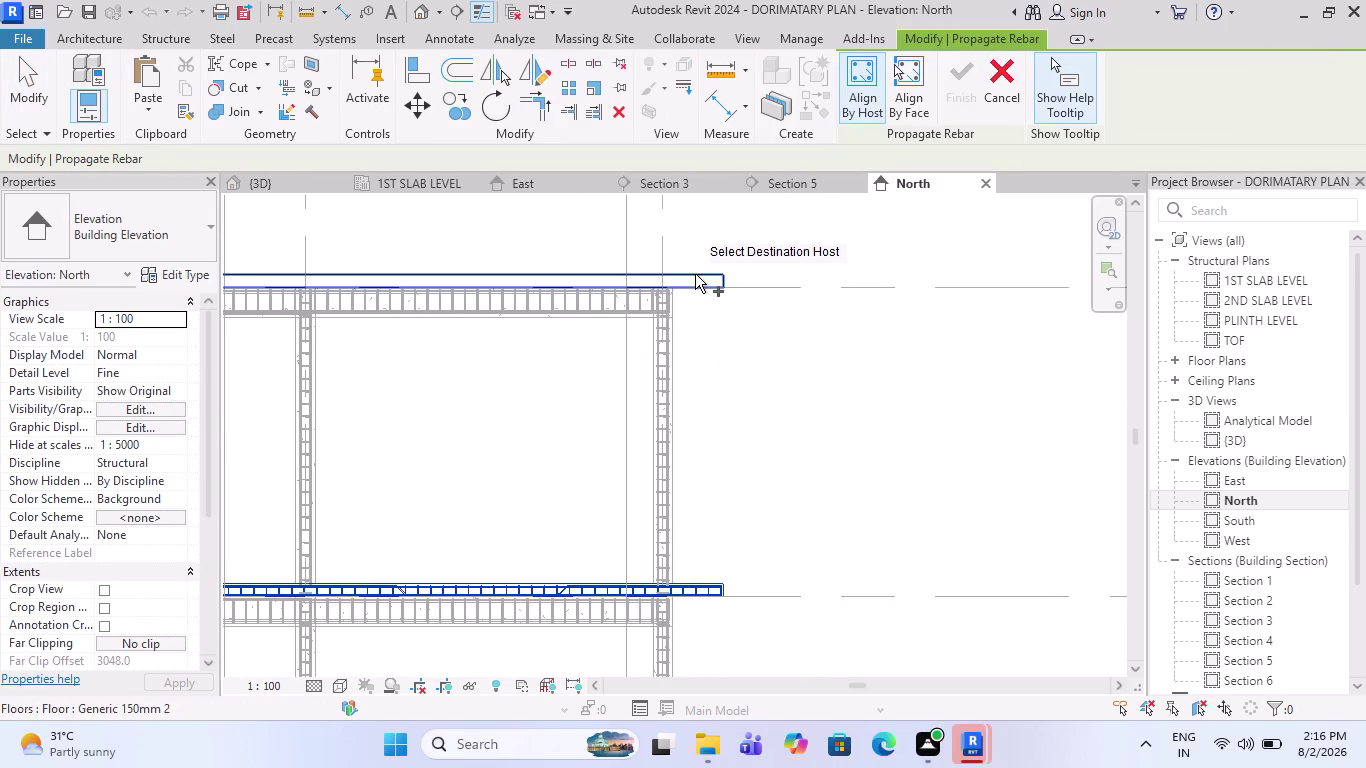
click(962, 81)
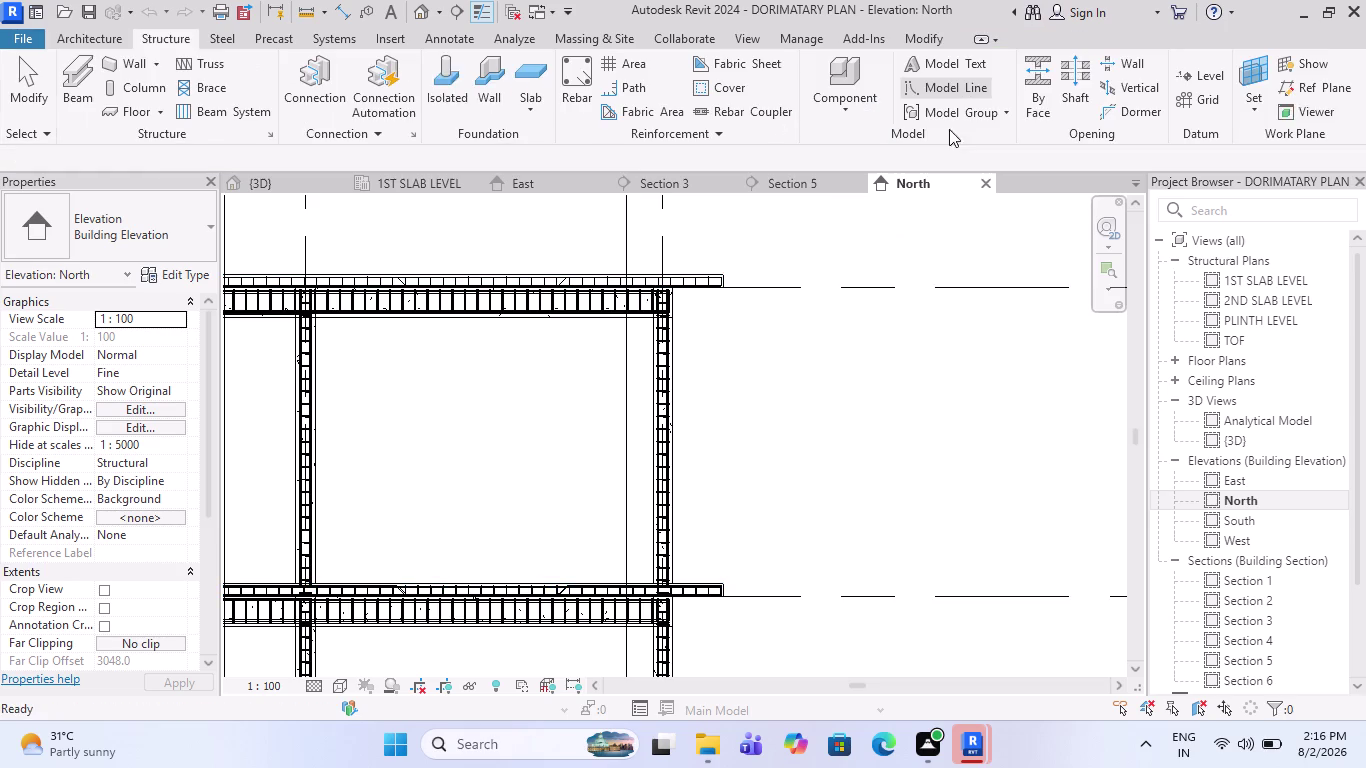
key(Escape)
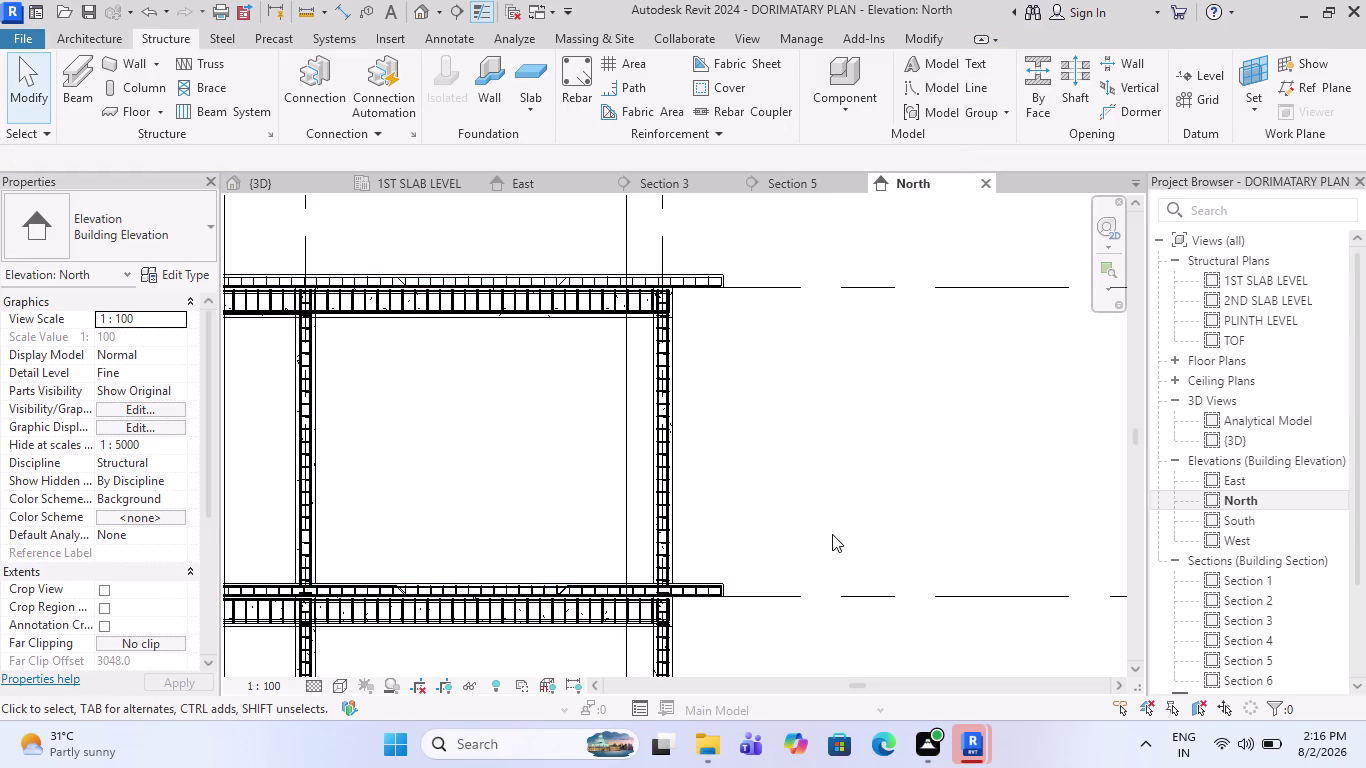
Zoom and pan the North elevation to check both slabs' bars, then open the {3D} view.
scroll(down, 3)
scroll(up, 3)
scroll(up, 3)
scroll(up, 3)
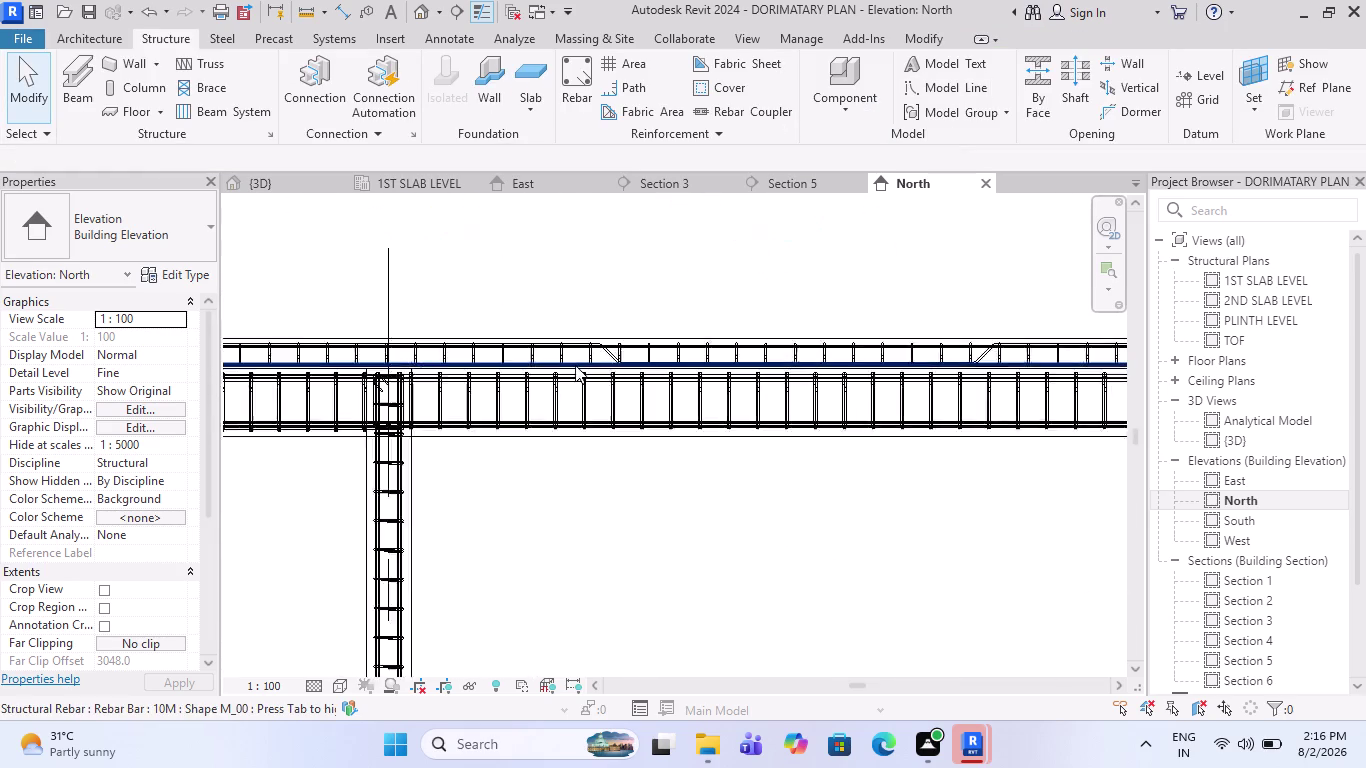
scroll(up, 3)
scroll(up, 3)
scroll(down, 3)
scroll(up, 3)
scroll(down, 3)
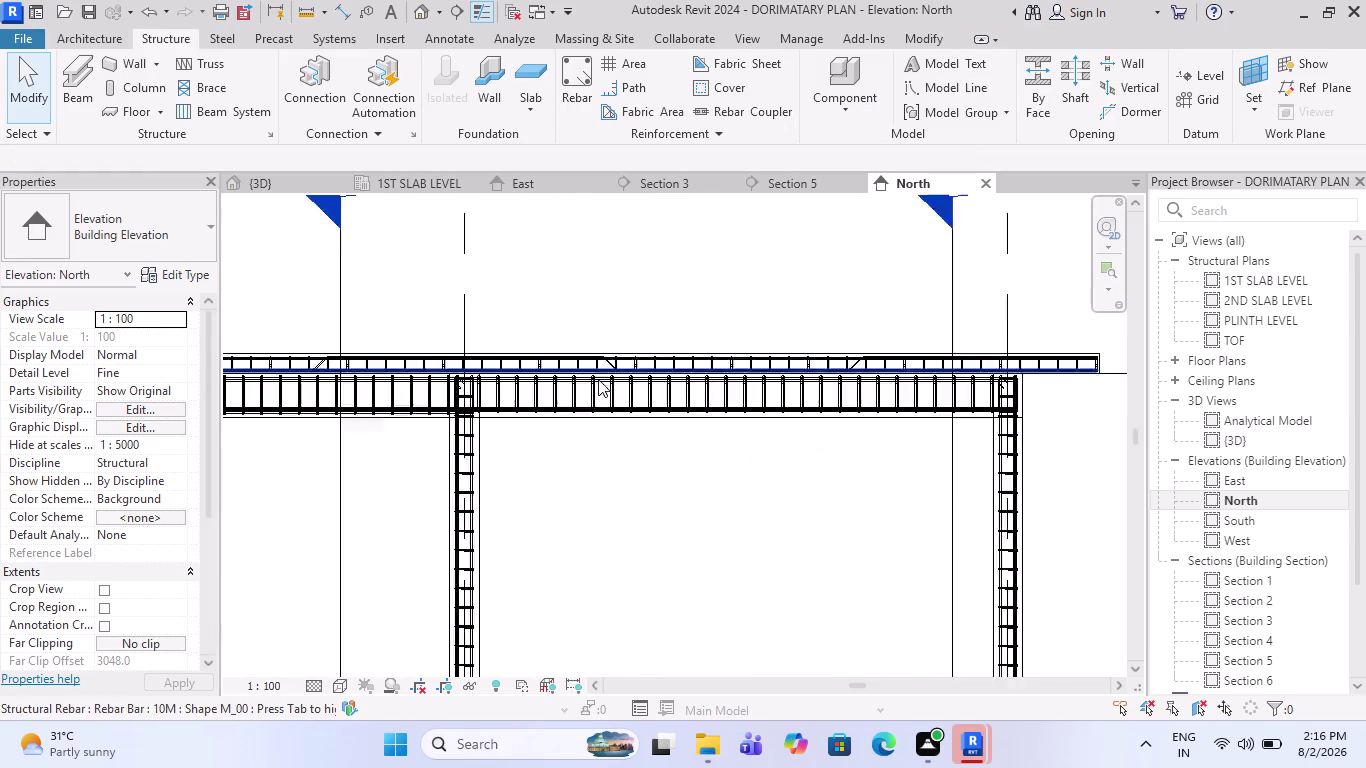
scroll(down, 3)
scroll(down, 3)
scroll(down, 3)
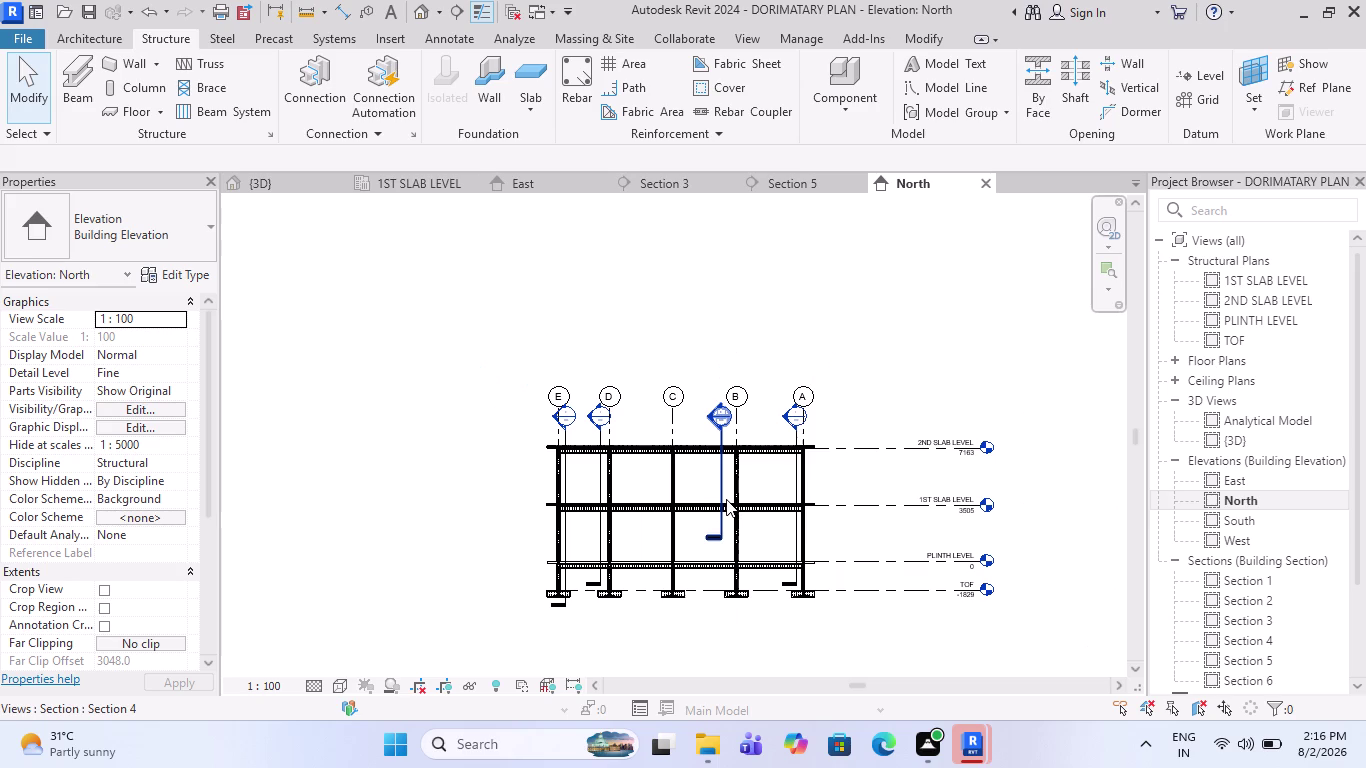
middle_drag(740, 474, 712, 498)
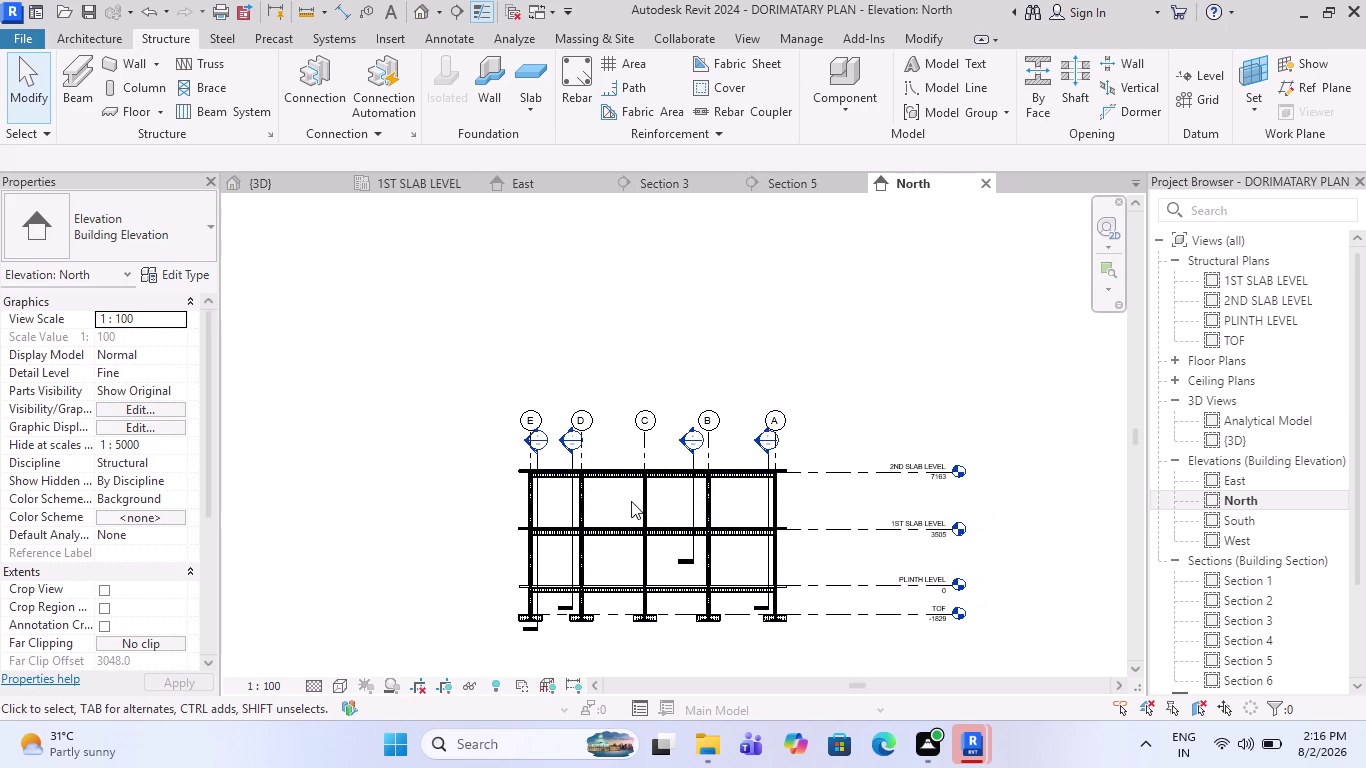
click(276, 176)
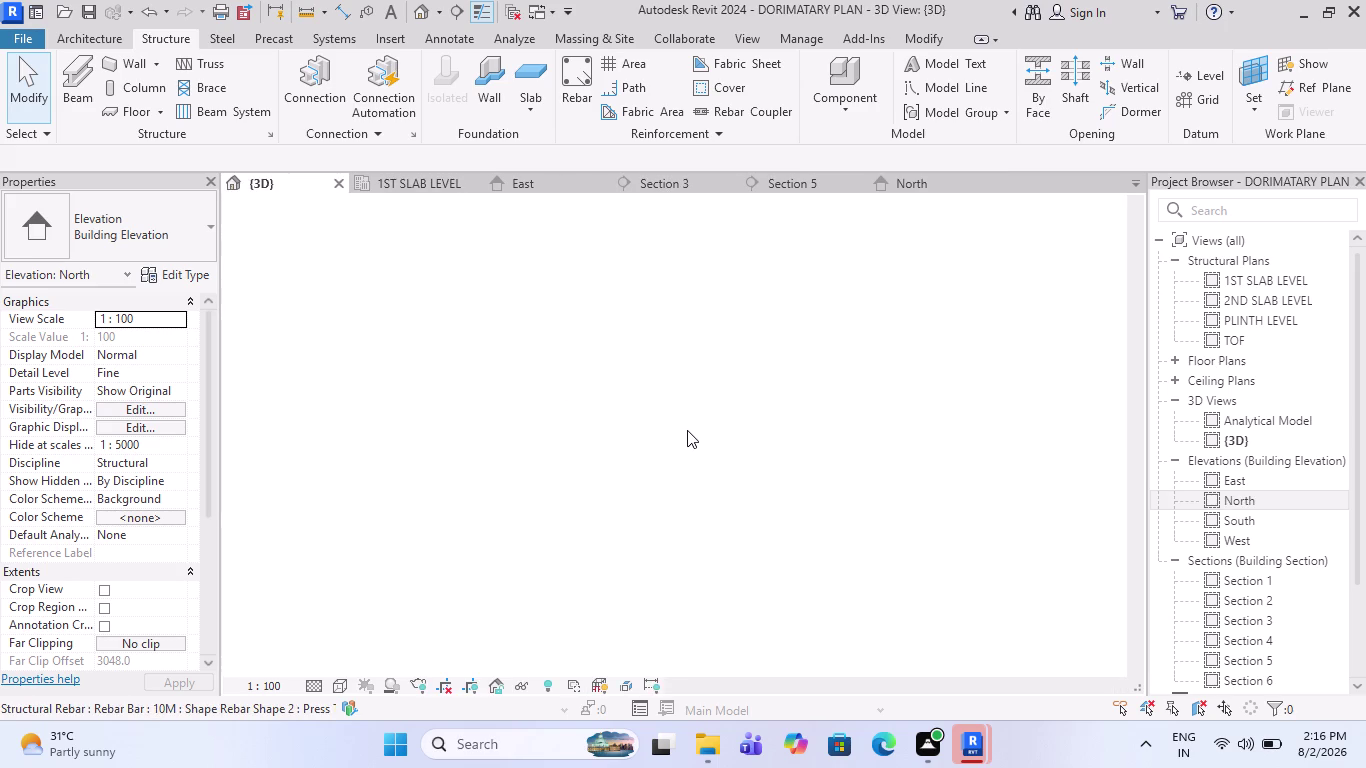
scroll(down, 3)
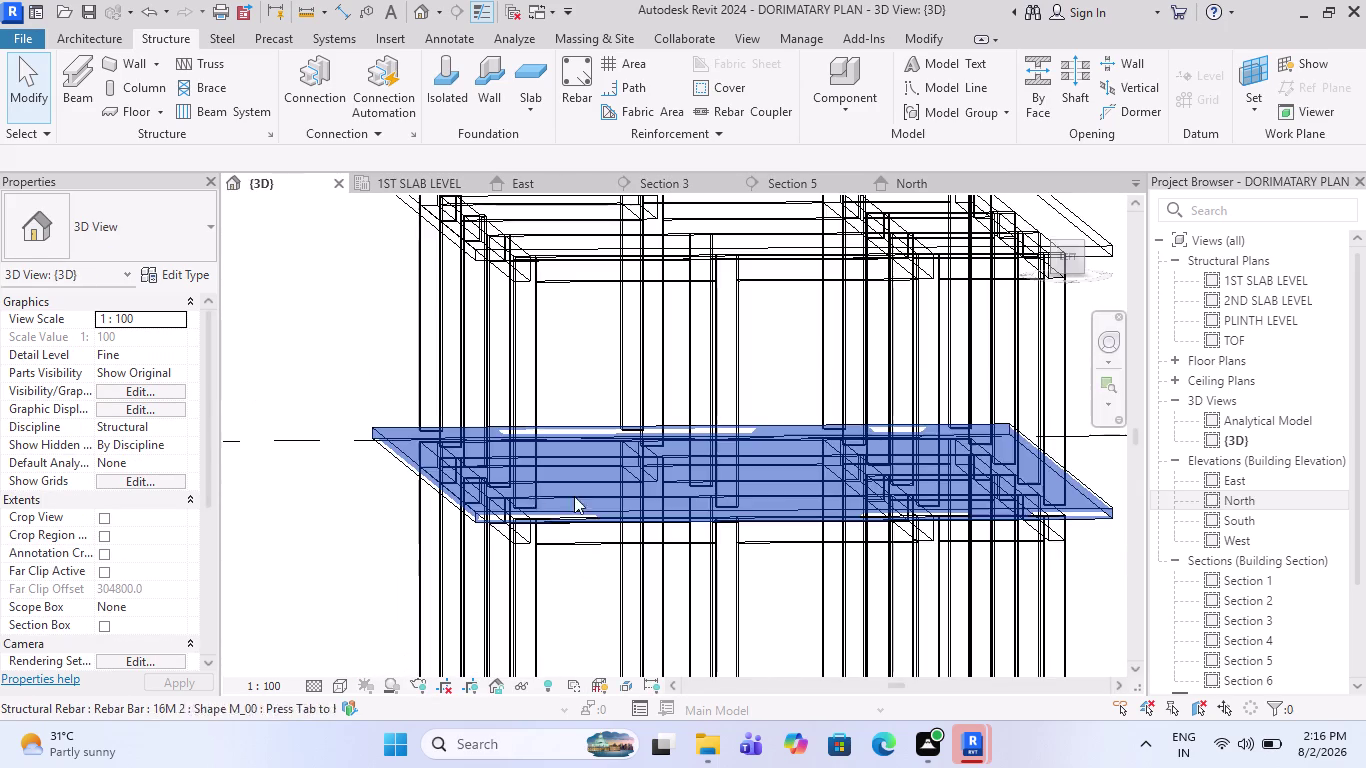
key(Escape)
scroll(down, 3)
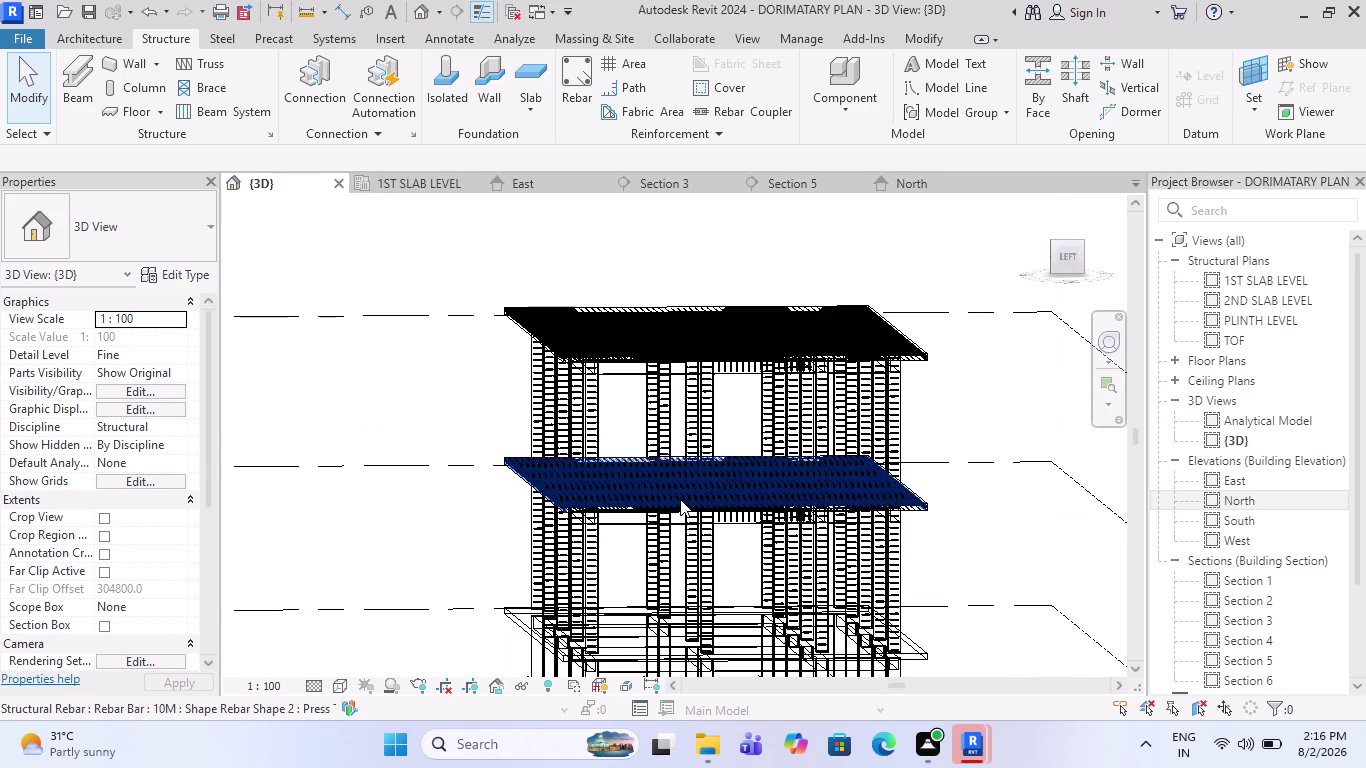
scroll(down, 3)
middle_drag(498, 480, 606, 583)
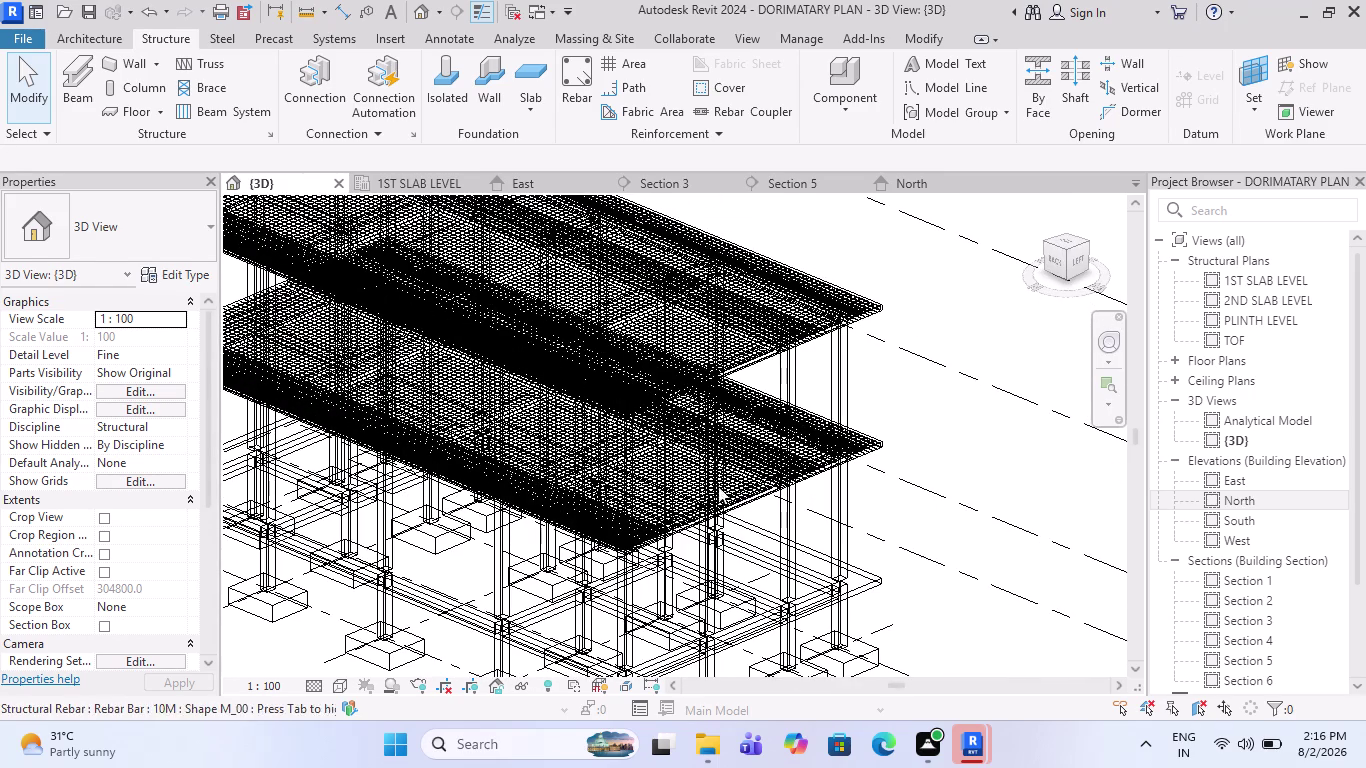
scroll(down, 3)
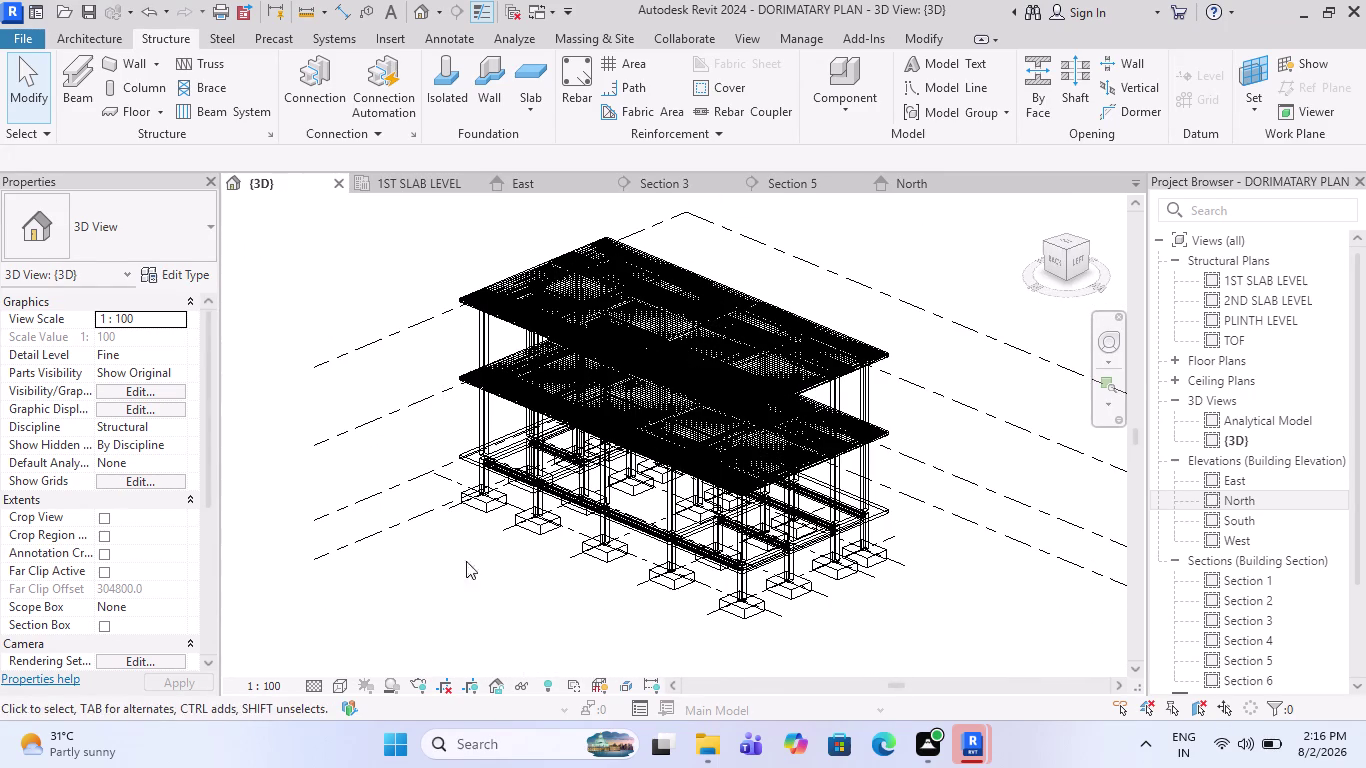
key(Escape)
scroll(up, 3)
key(Escape)
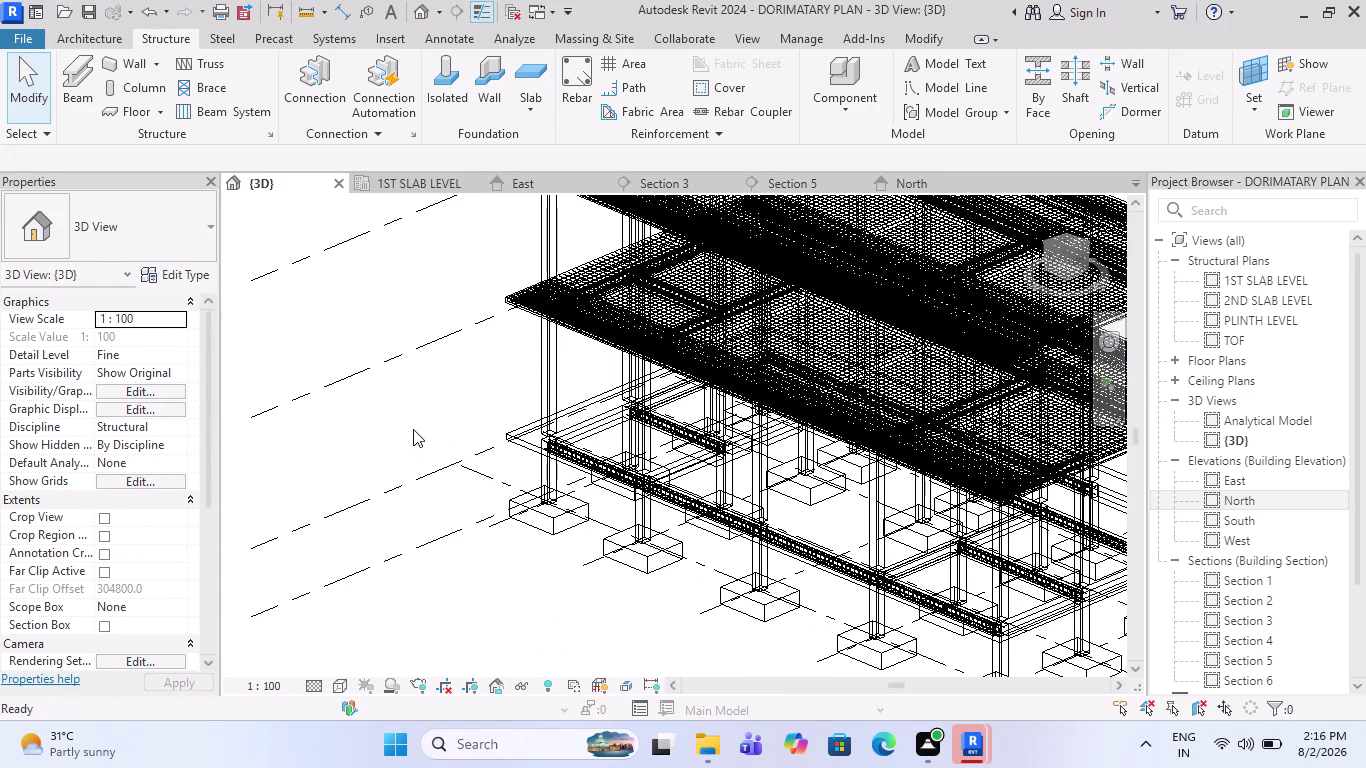
middle_drag(400, 441, 445, 445)
scroll(down, 3)
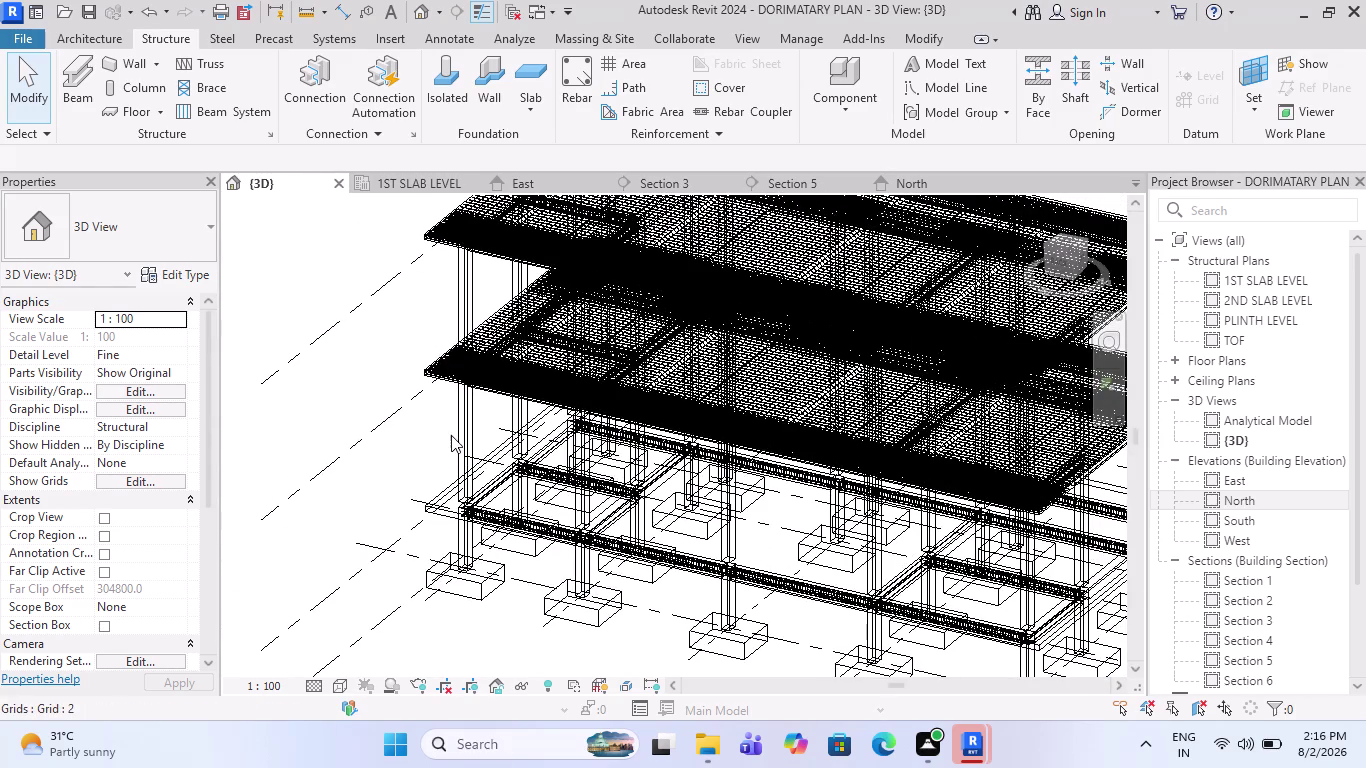